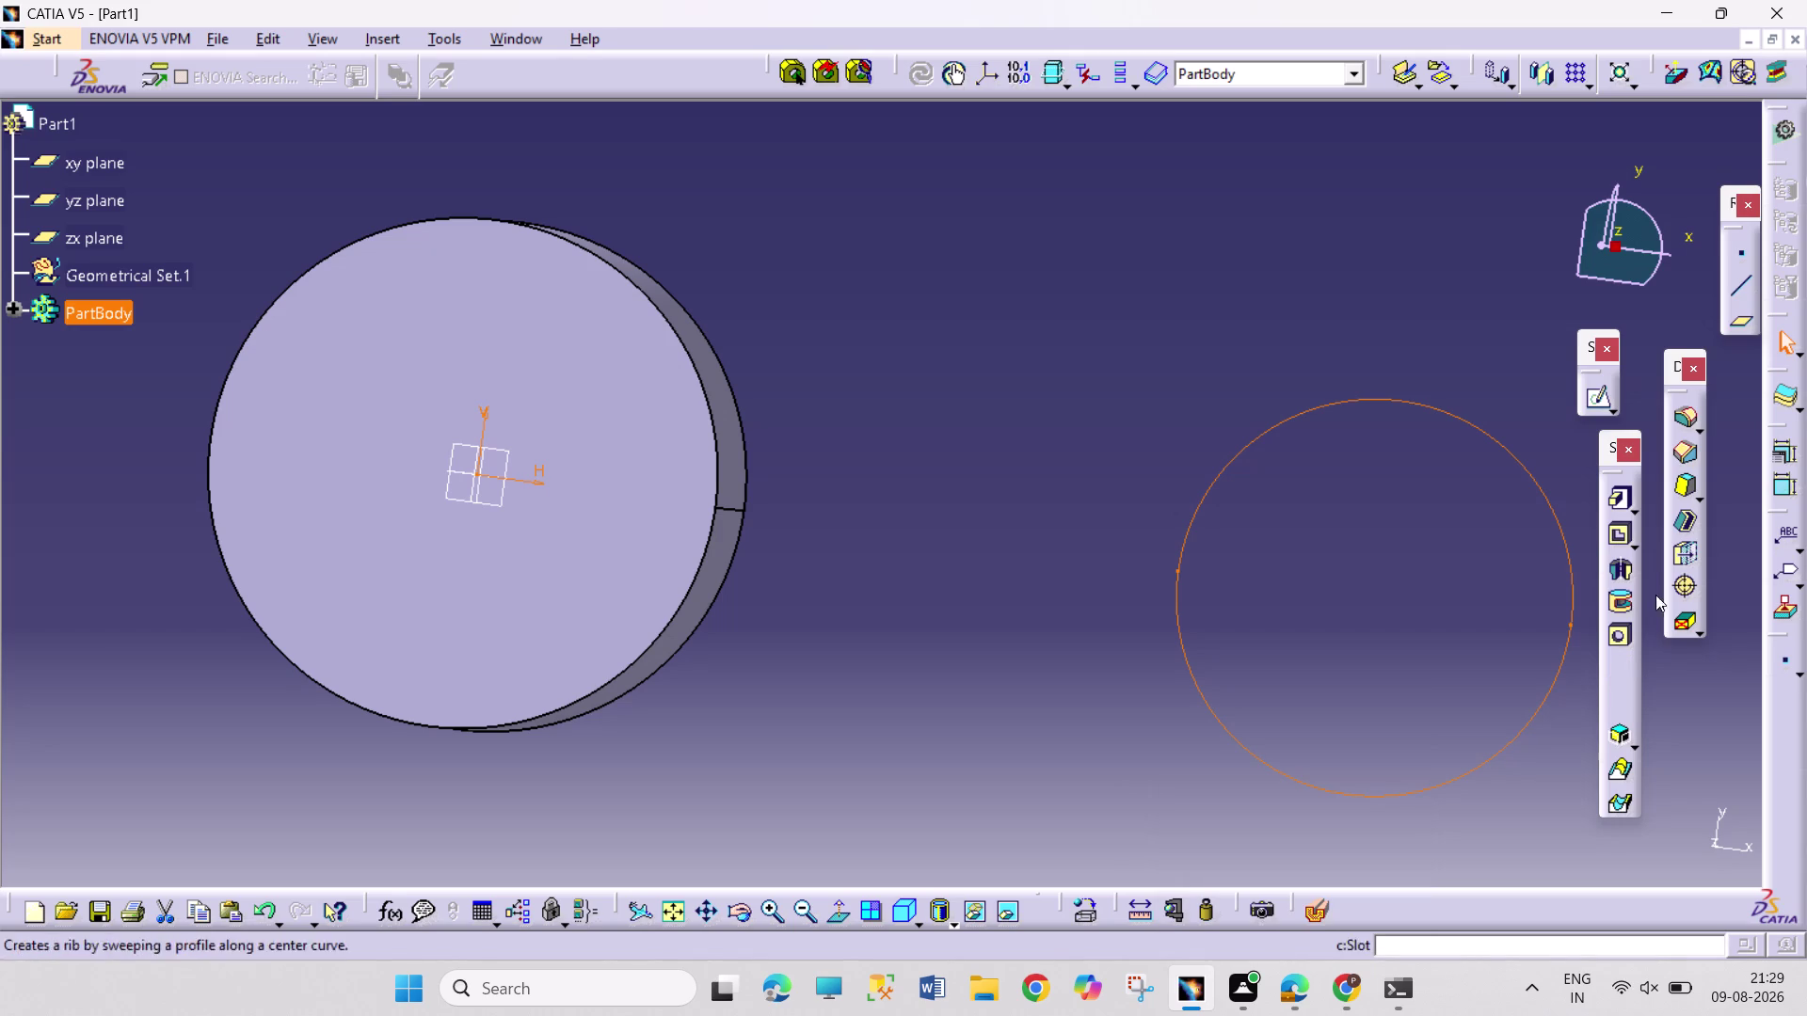
Pad the second circle sketch 31.25 mm with mirrored extent.
click(1621, 494)
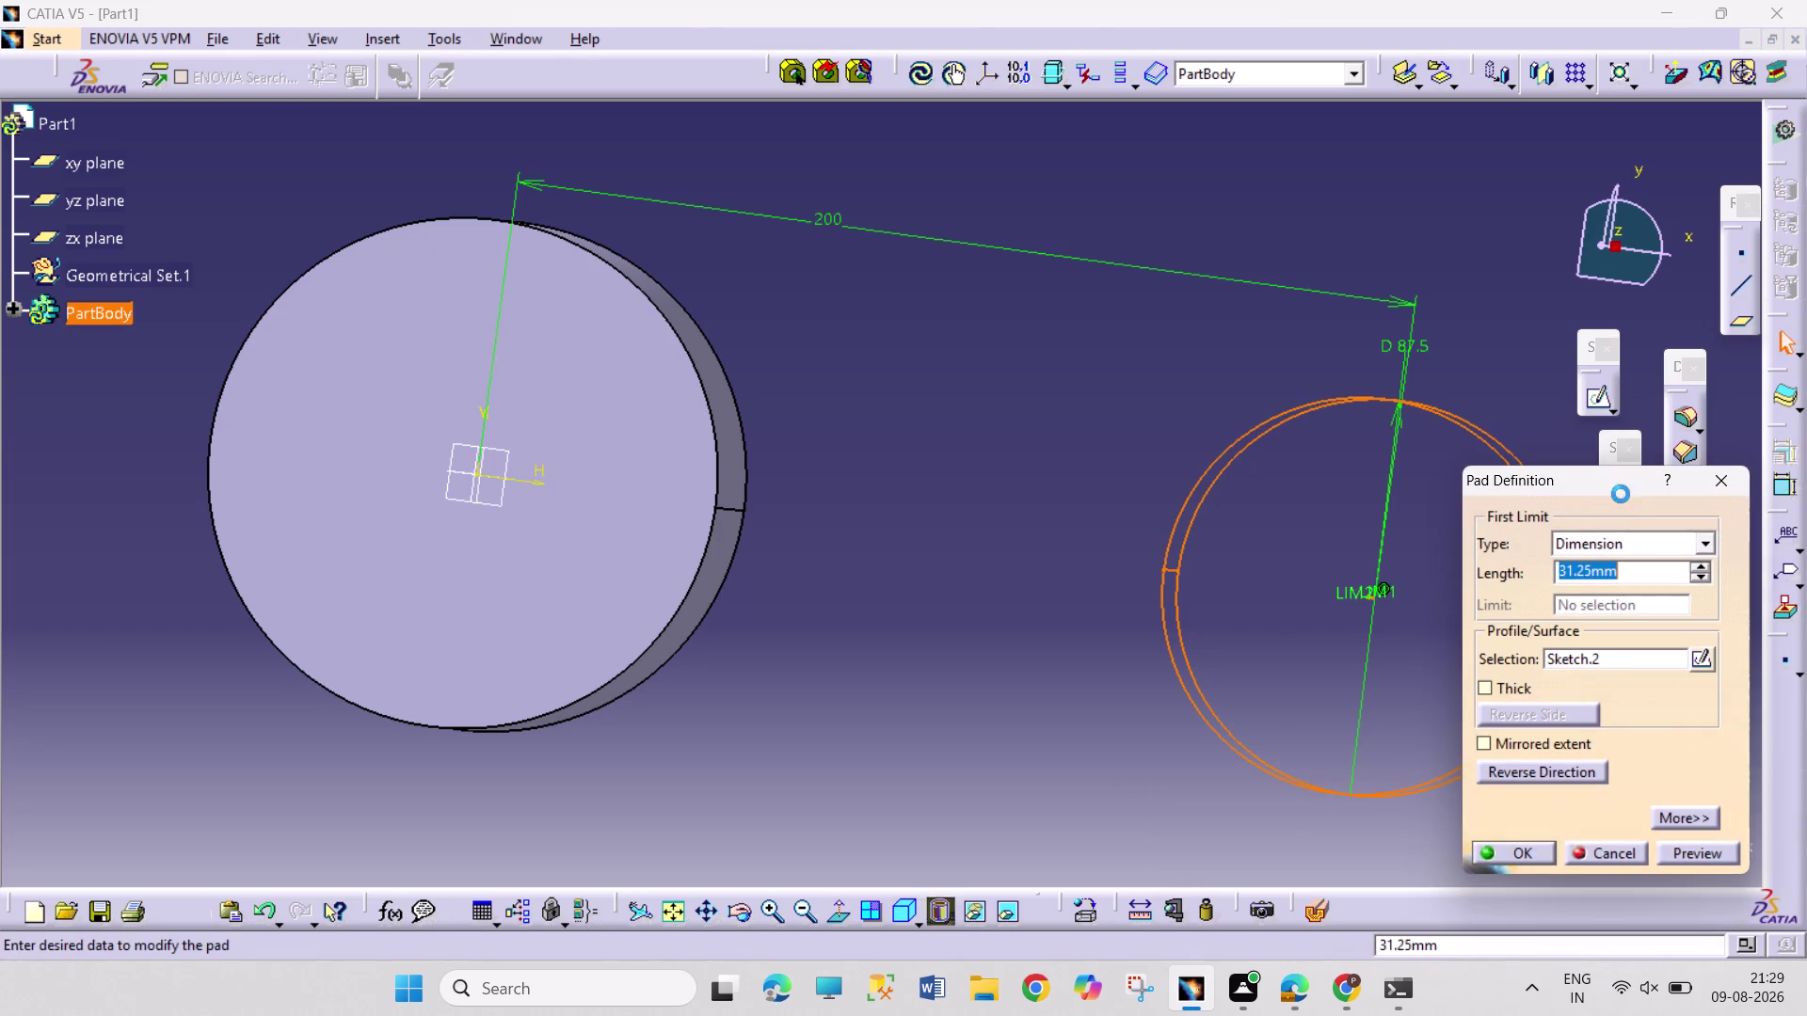
click(1536, 748)
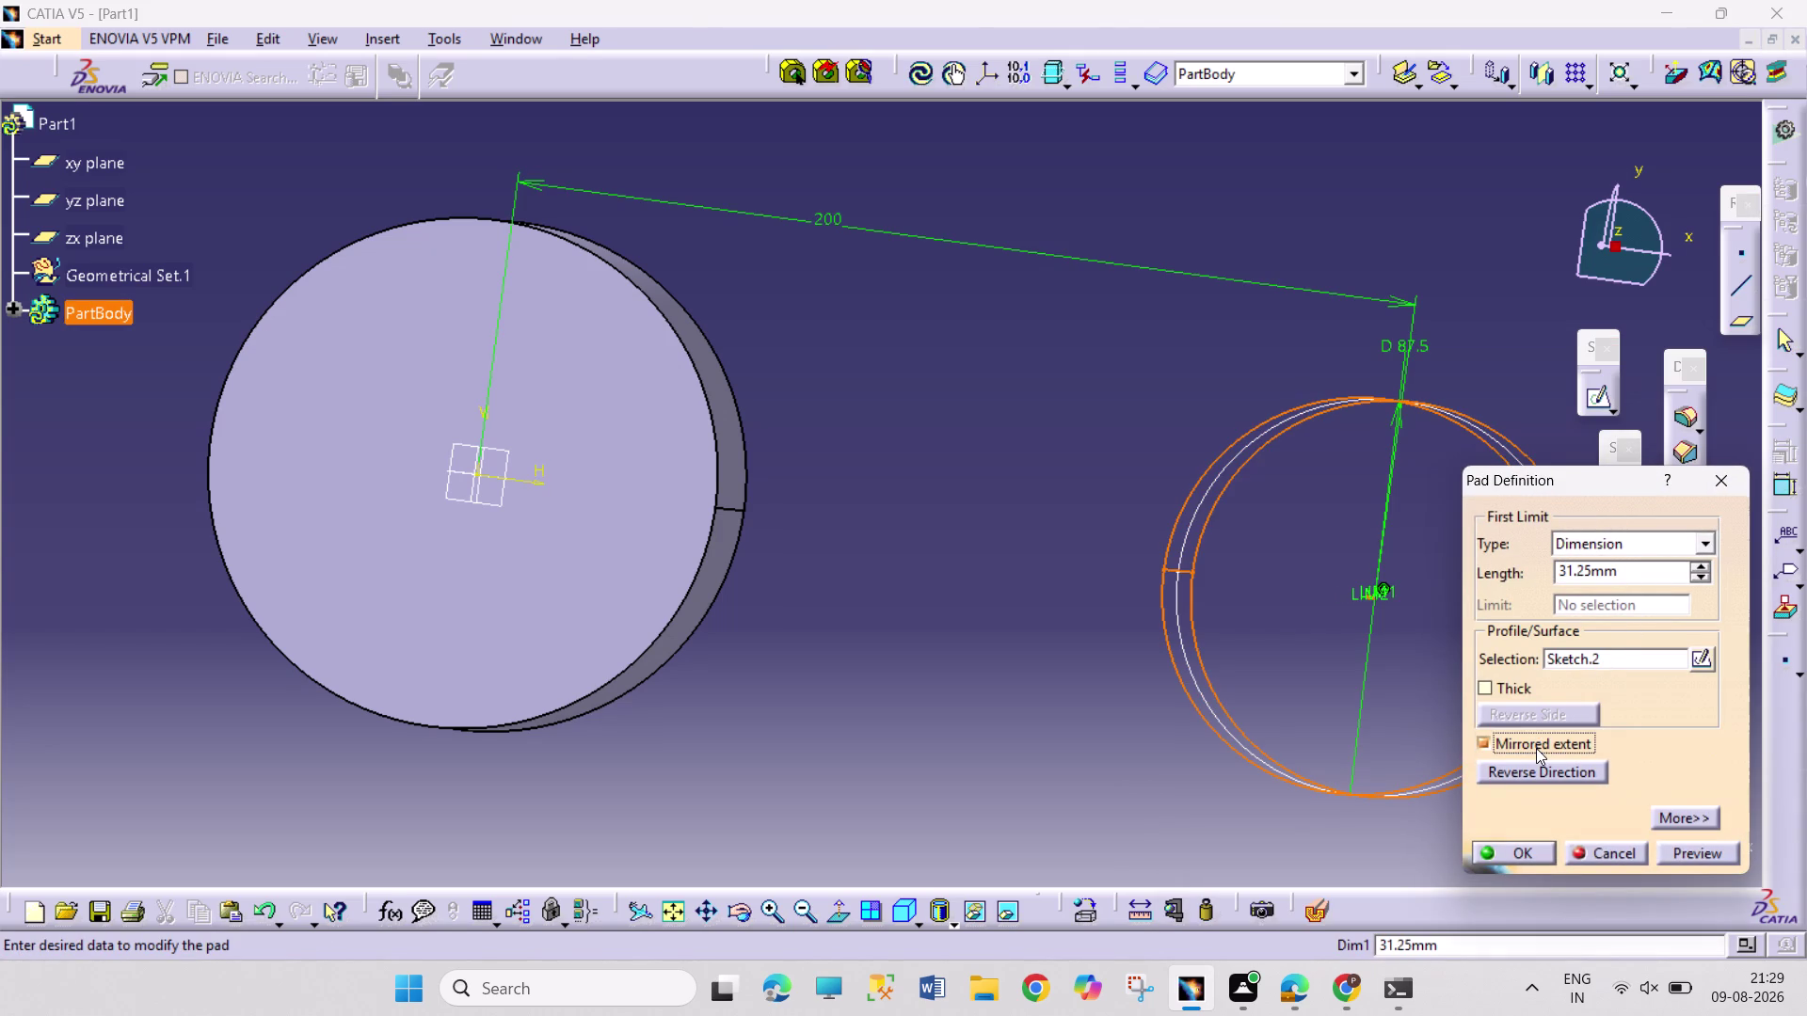
click(1524, 851)
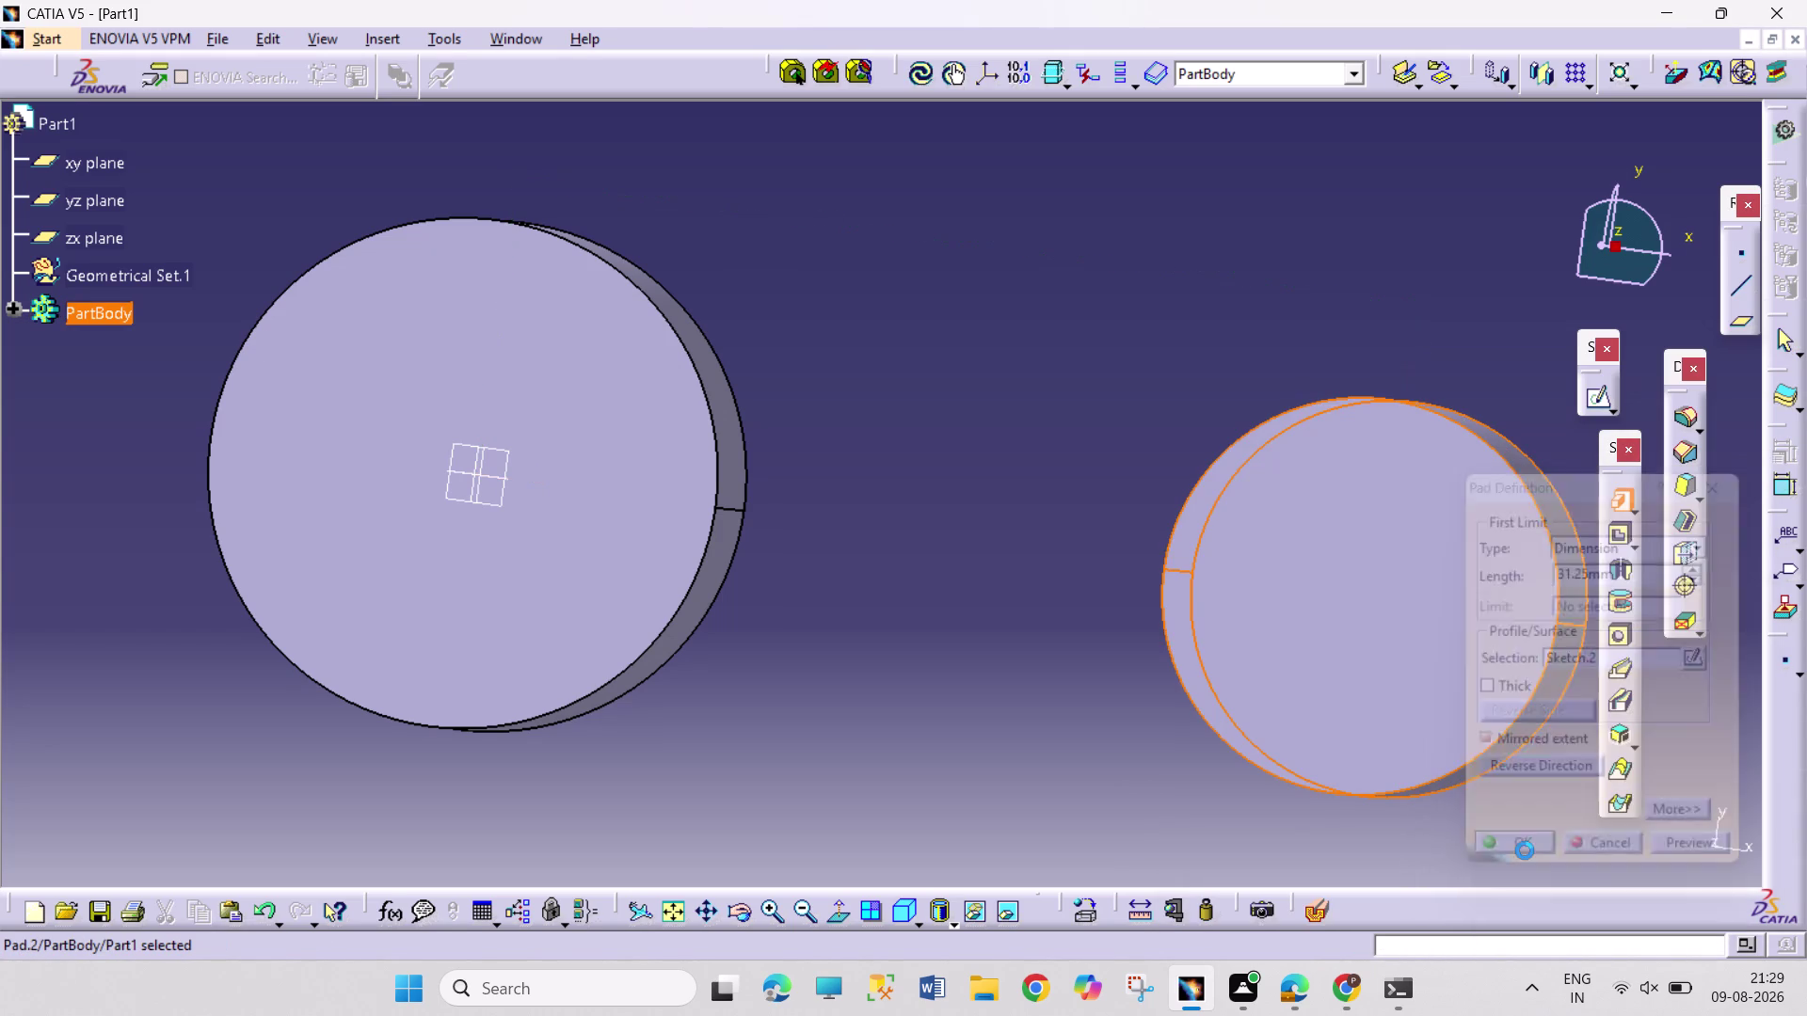
drag(1076, 771, 1046, 772)
Orbit the view and start a new sketch on the xy plane.
click(745, 913)
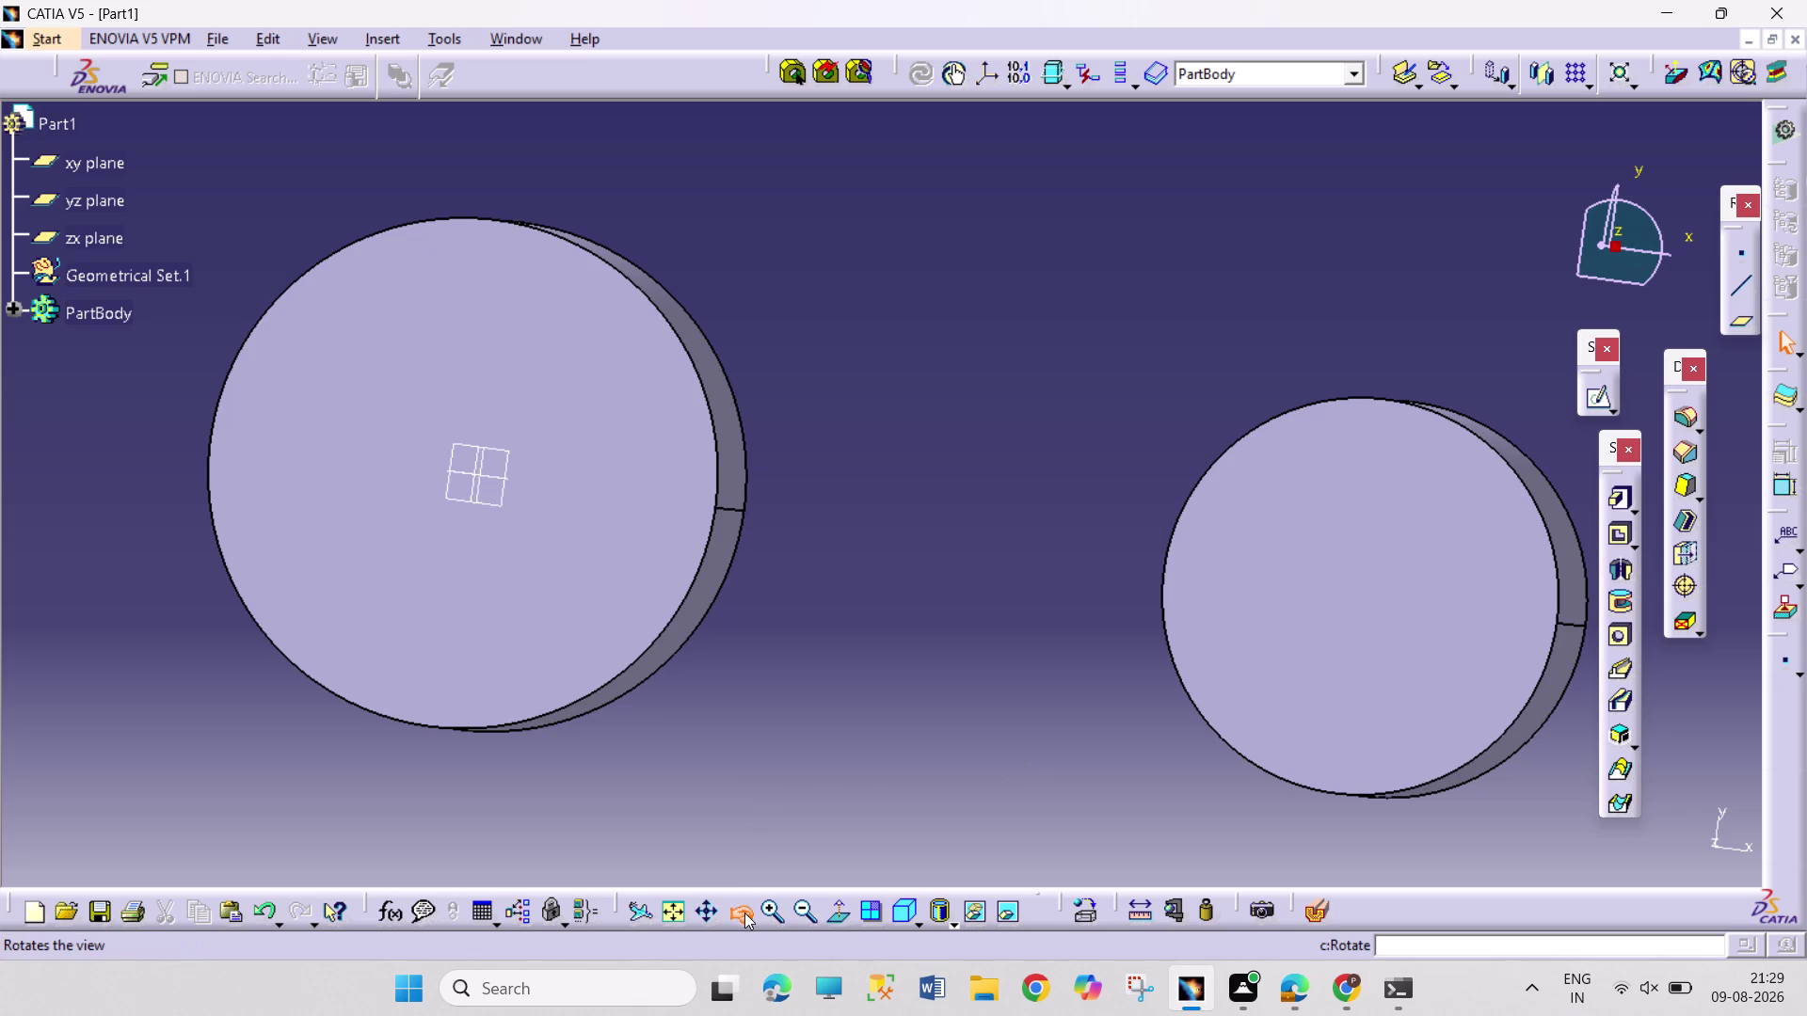
drag(699, 805, 753, 768)
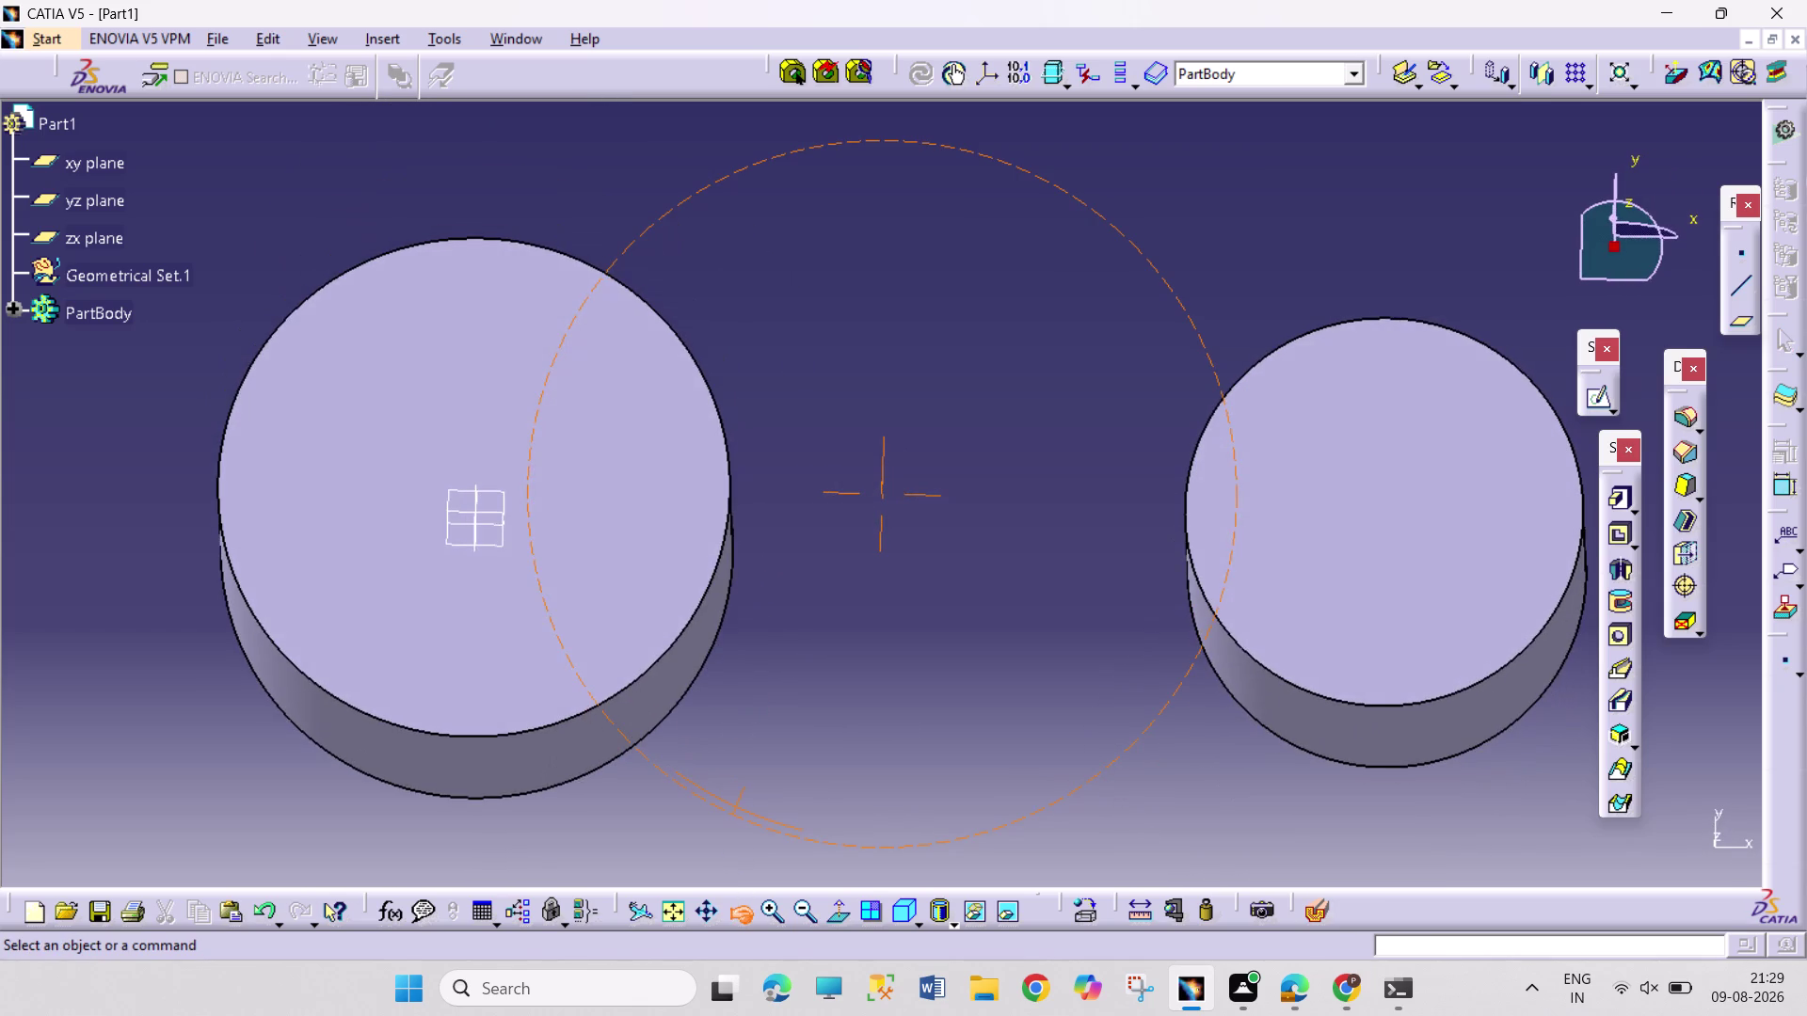
drag(753, 768, 751, 768)
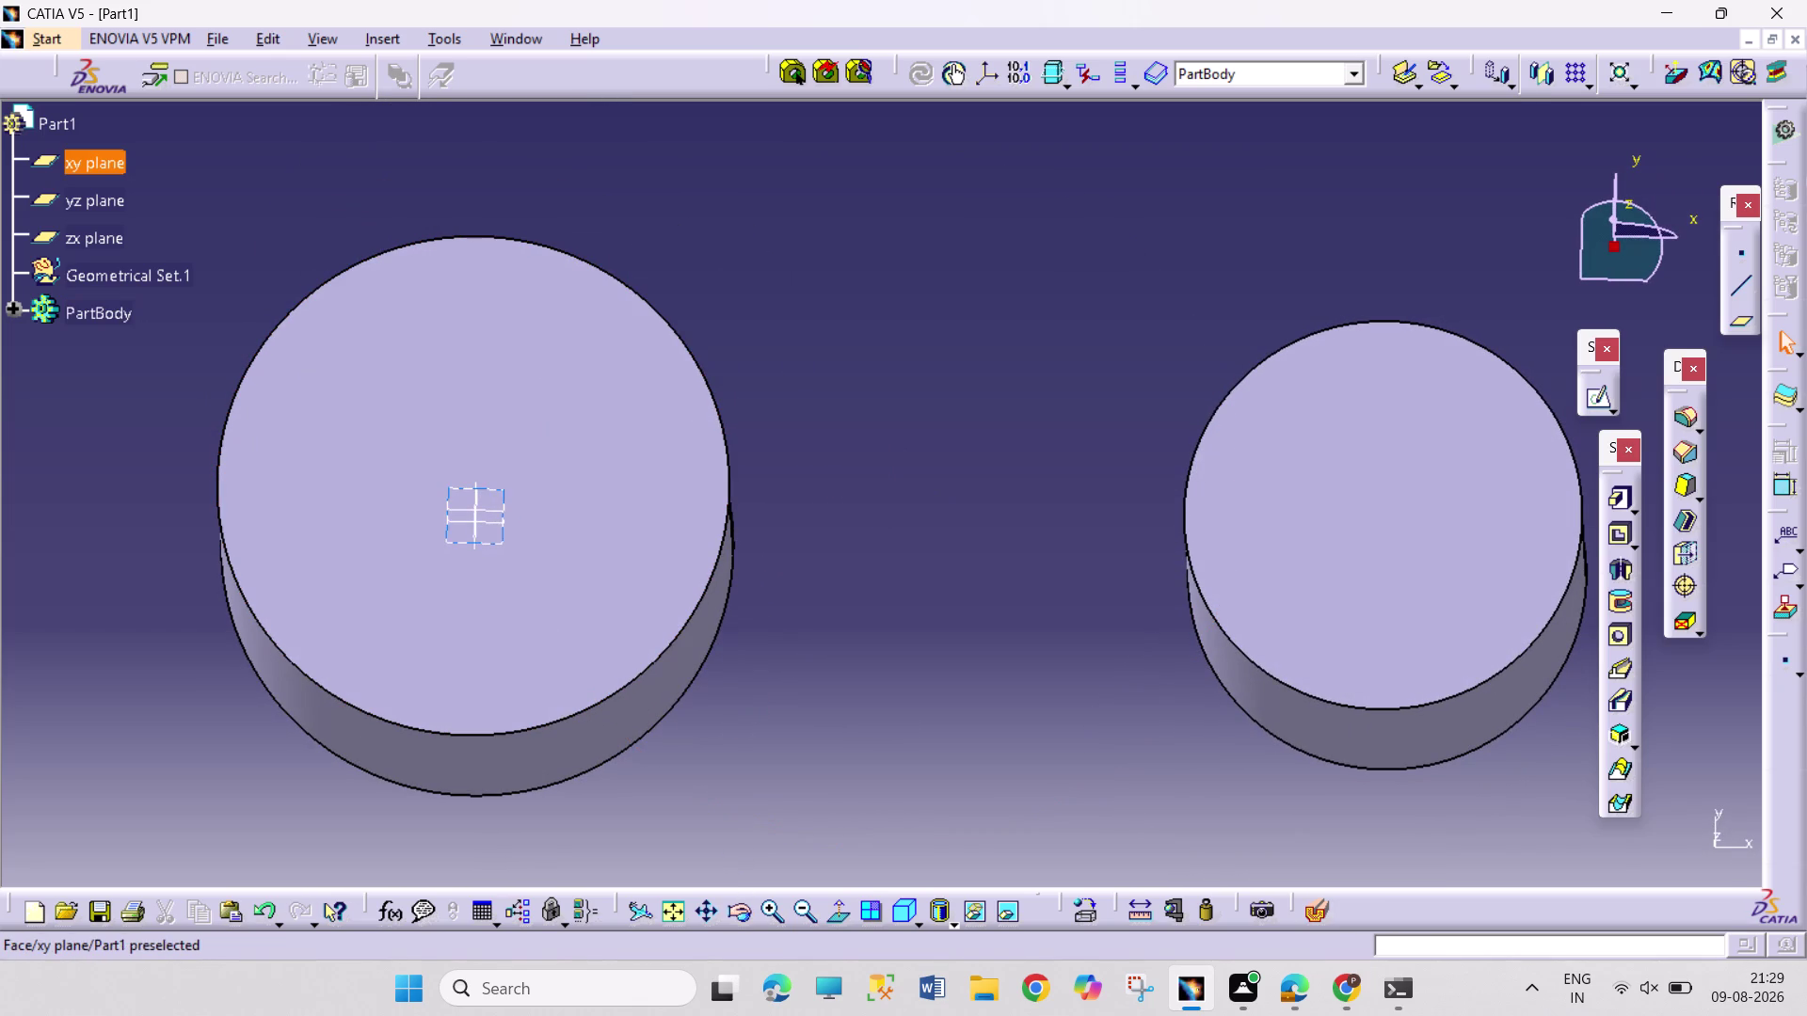
click(499, 538)
click(1597, 403)
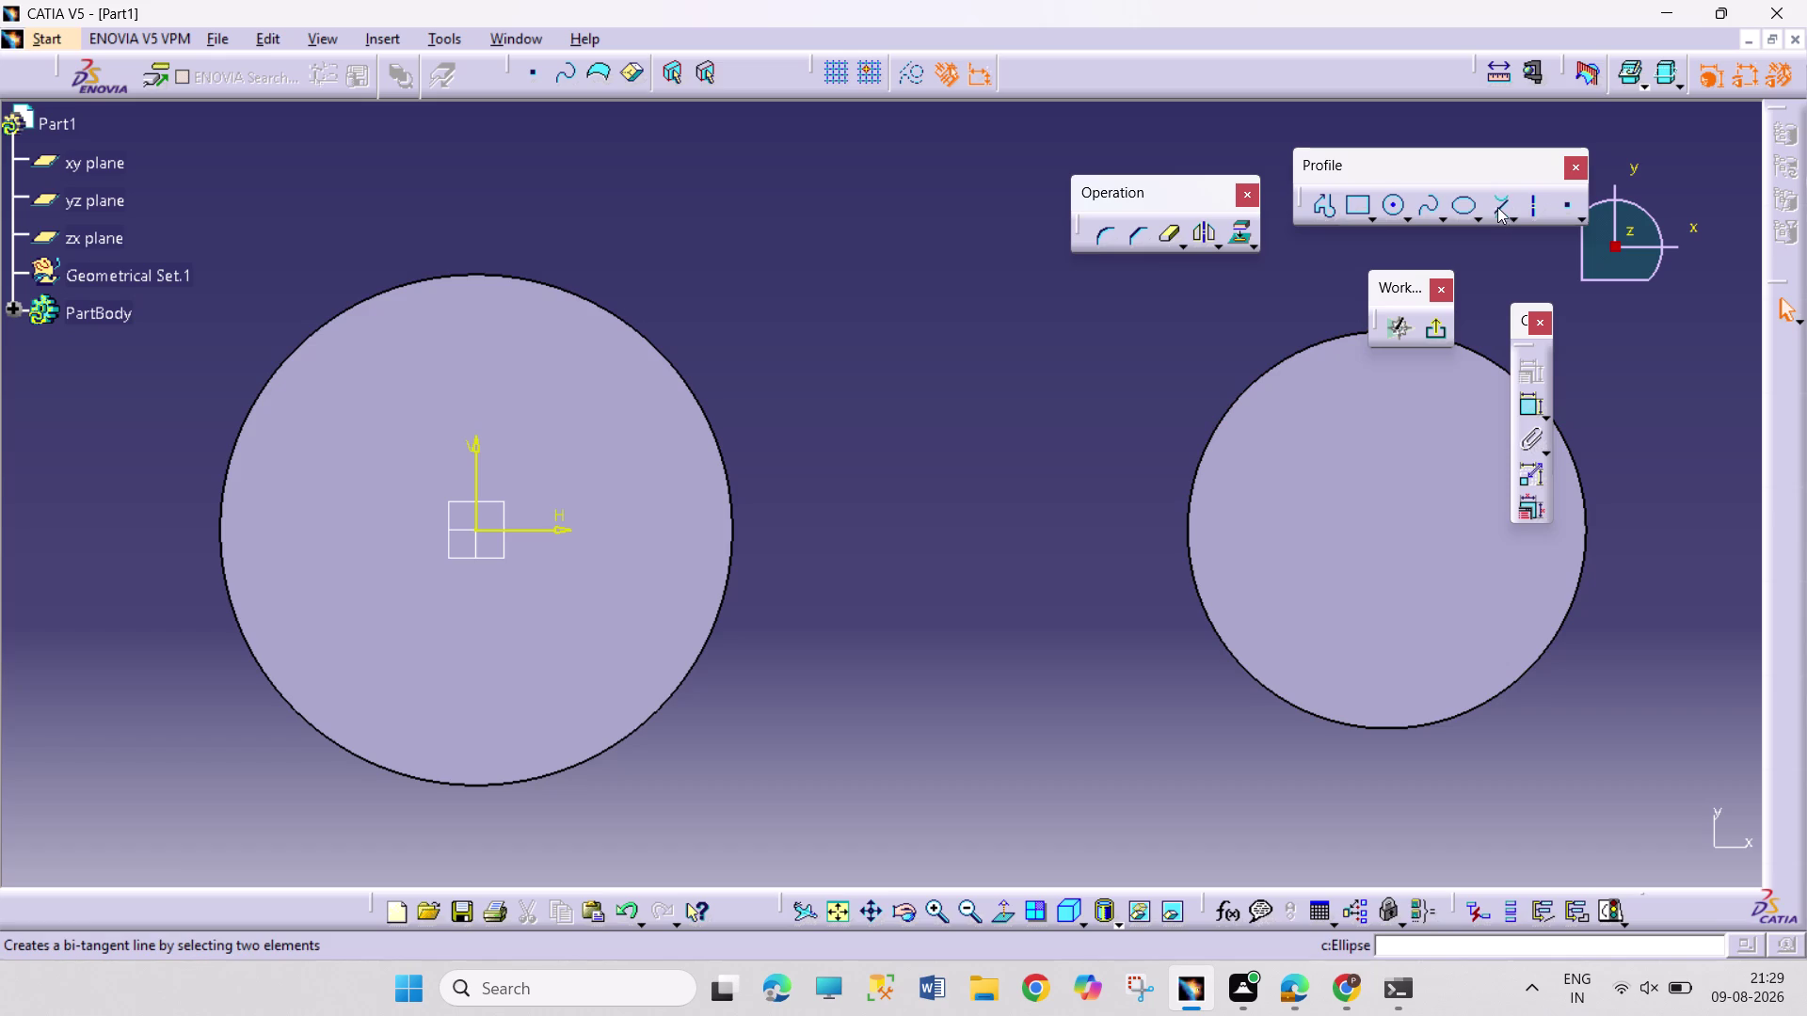
Project both cylinders' edges into the sketch.
click(1499, 207)
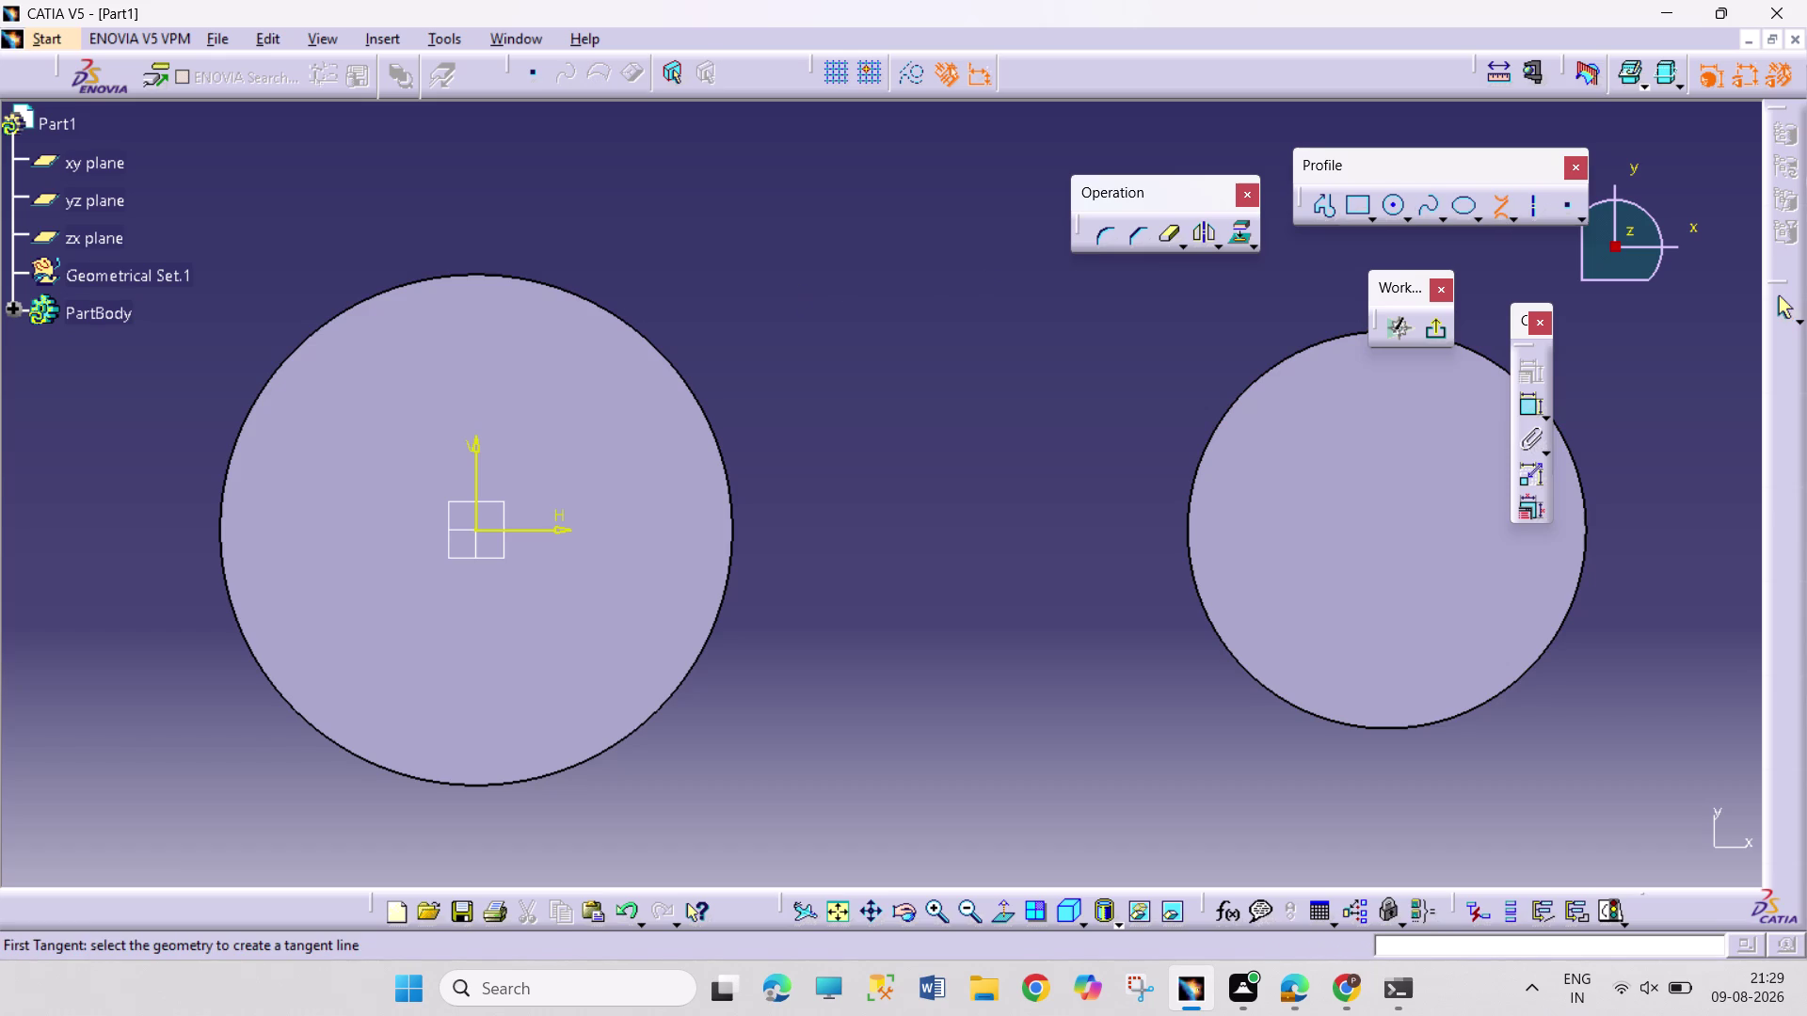
click(1501, 206)
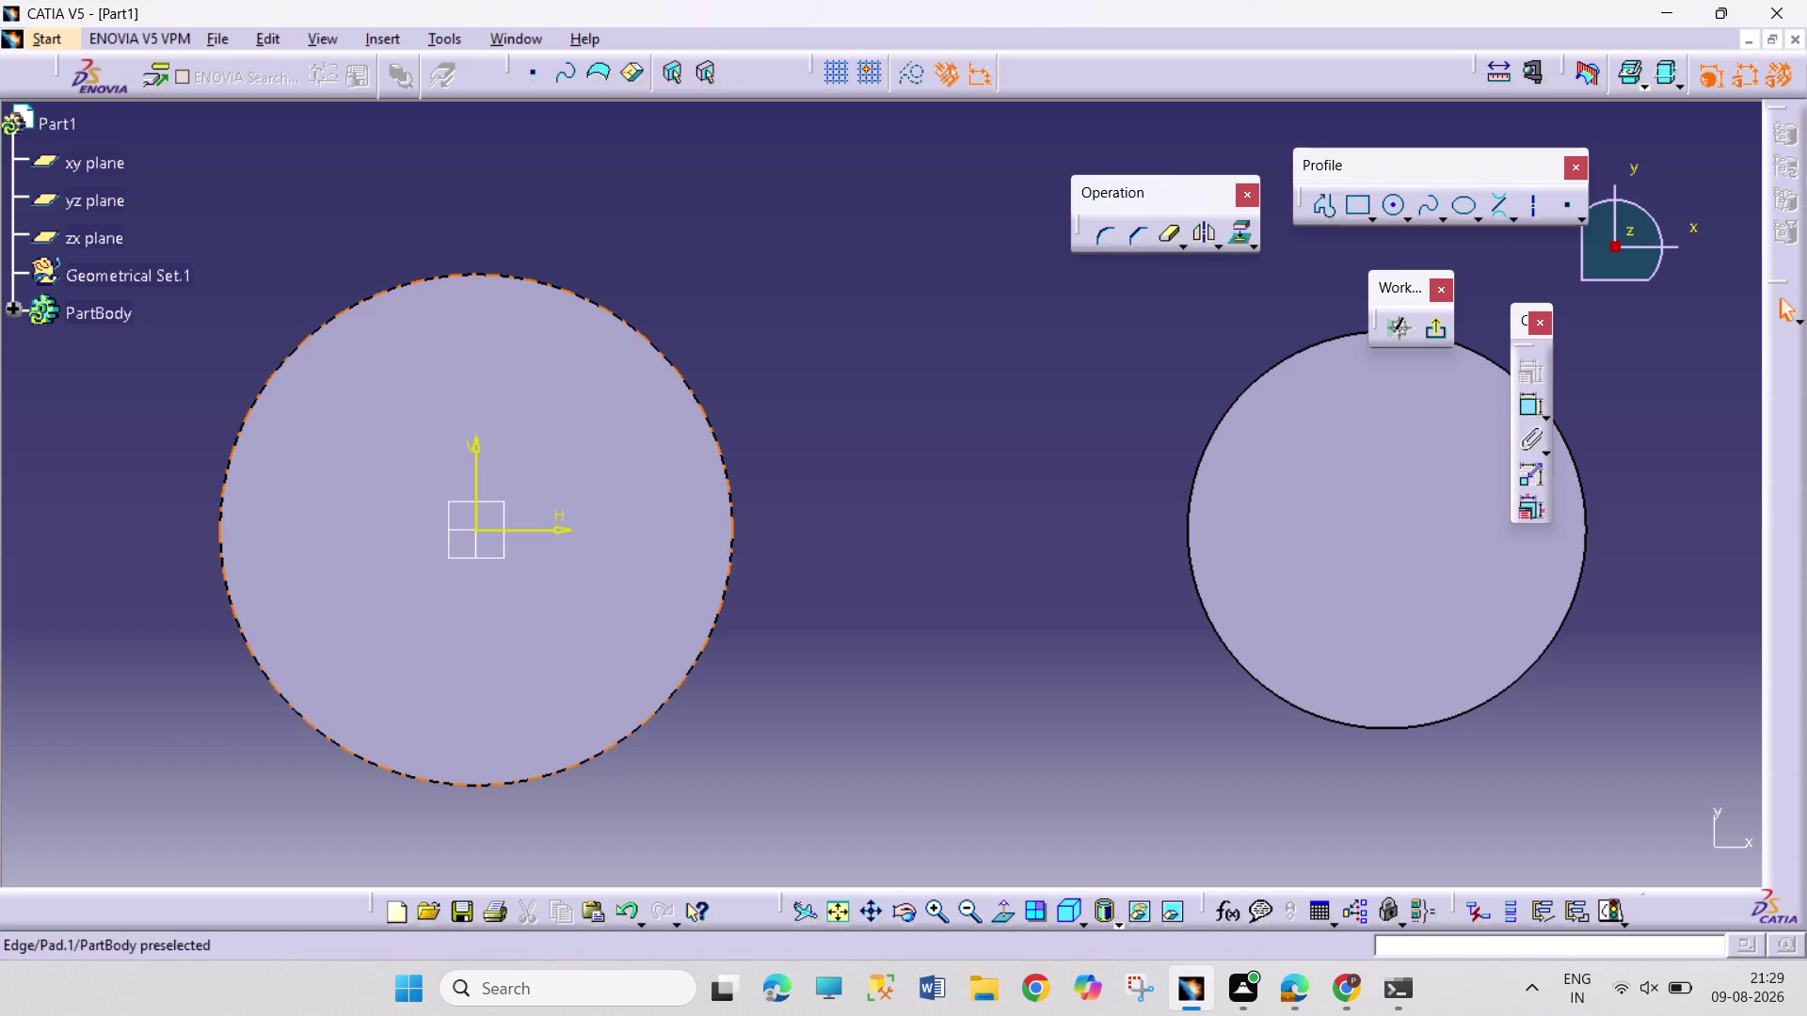
click(728, 514)
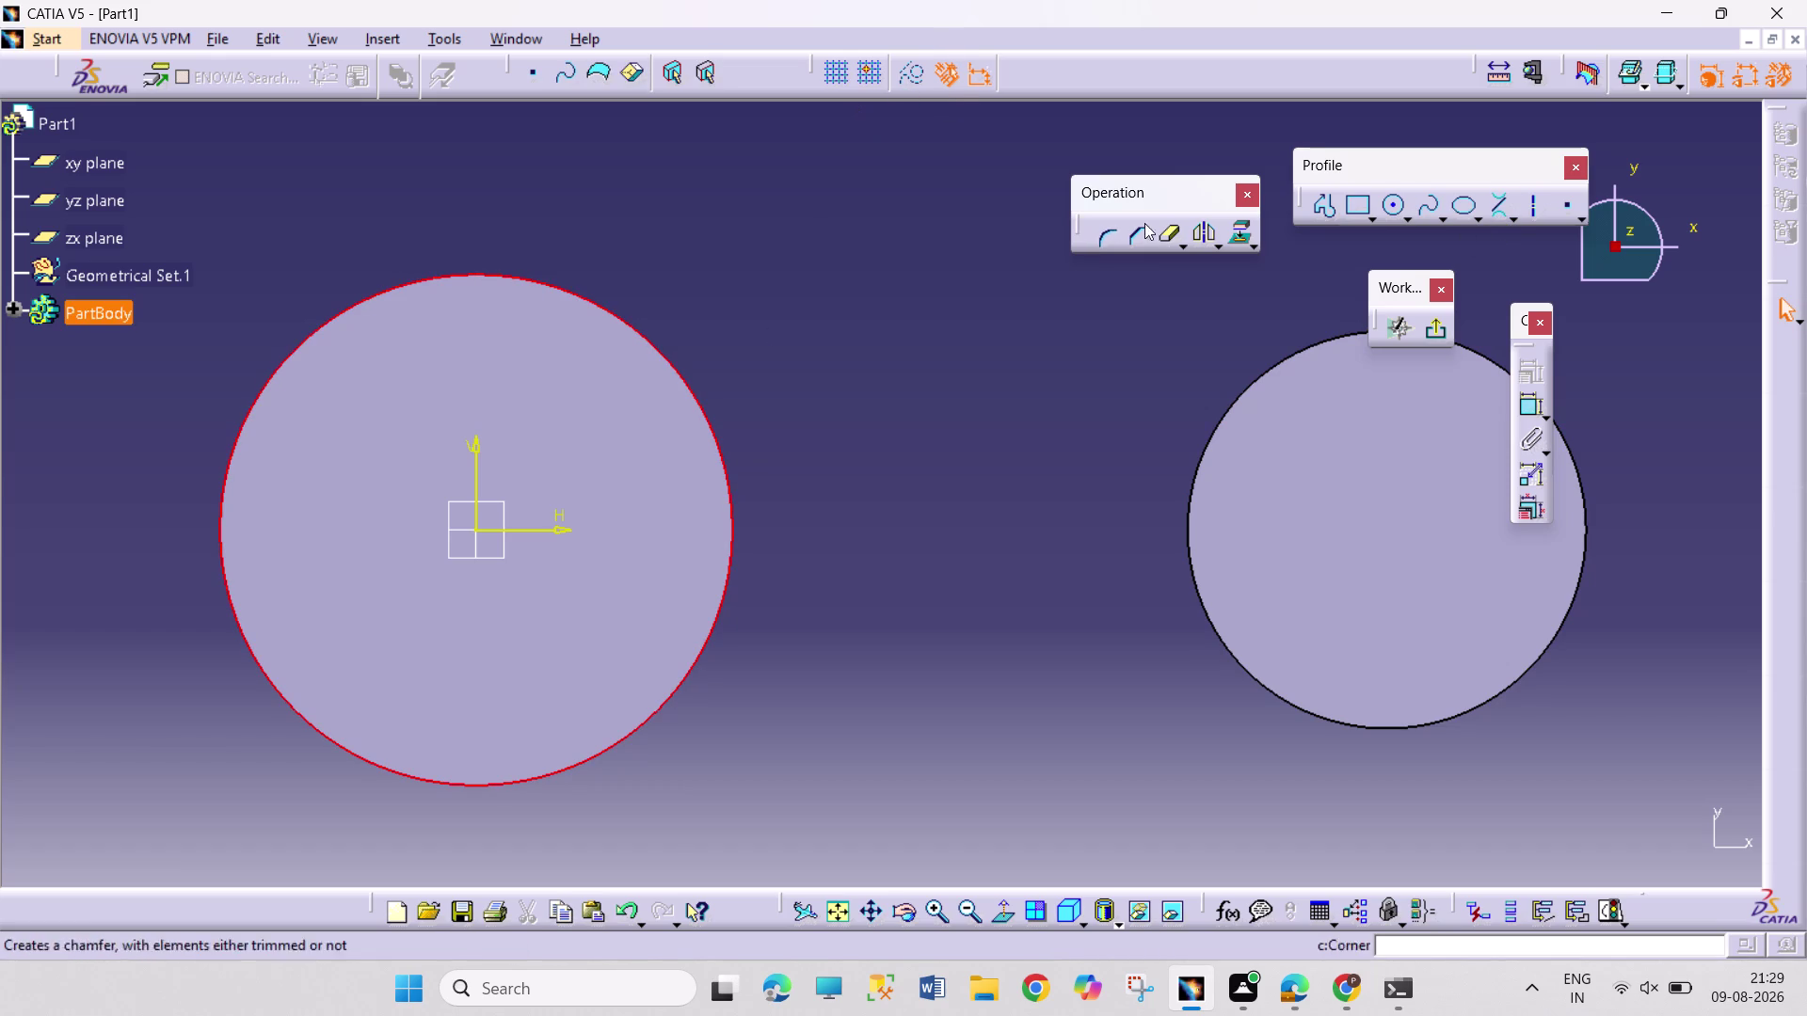
click(1241, 234)
click(1078, 354)
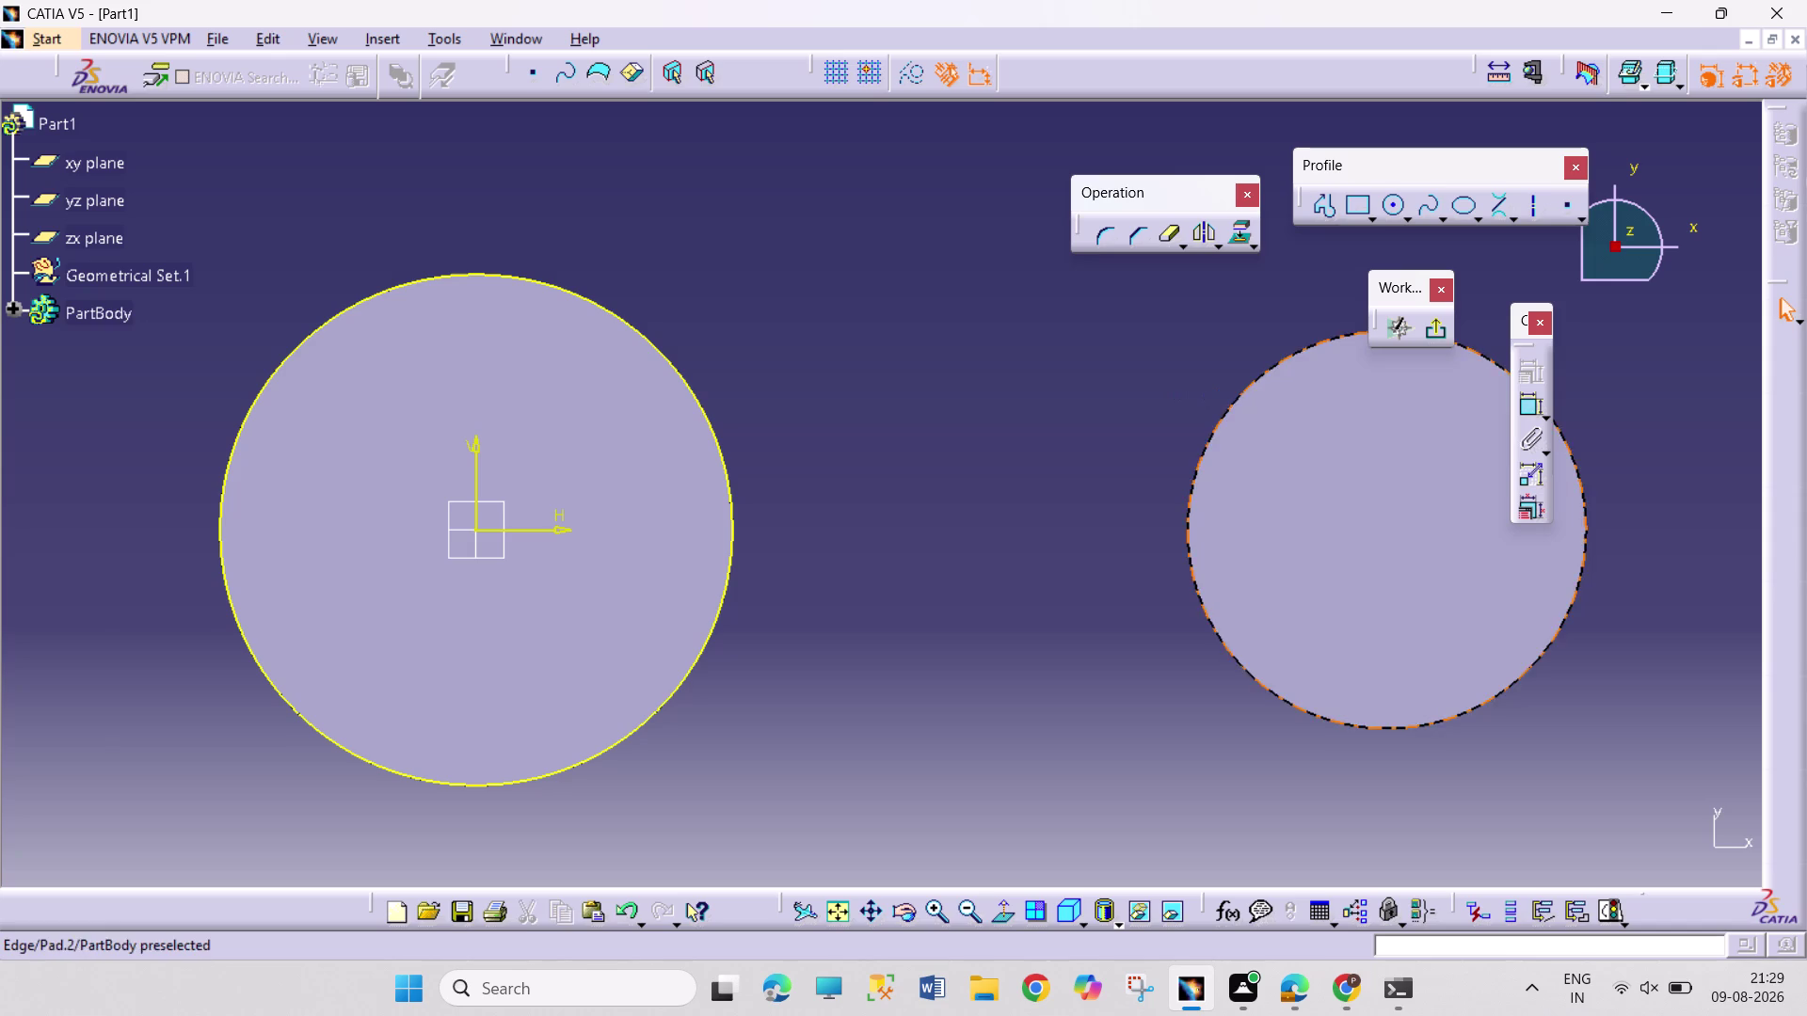
click(1240, 396)
click(1237, 233)
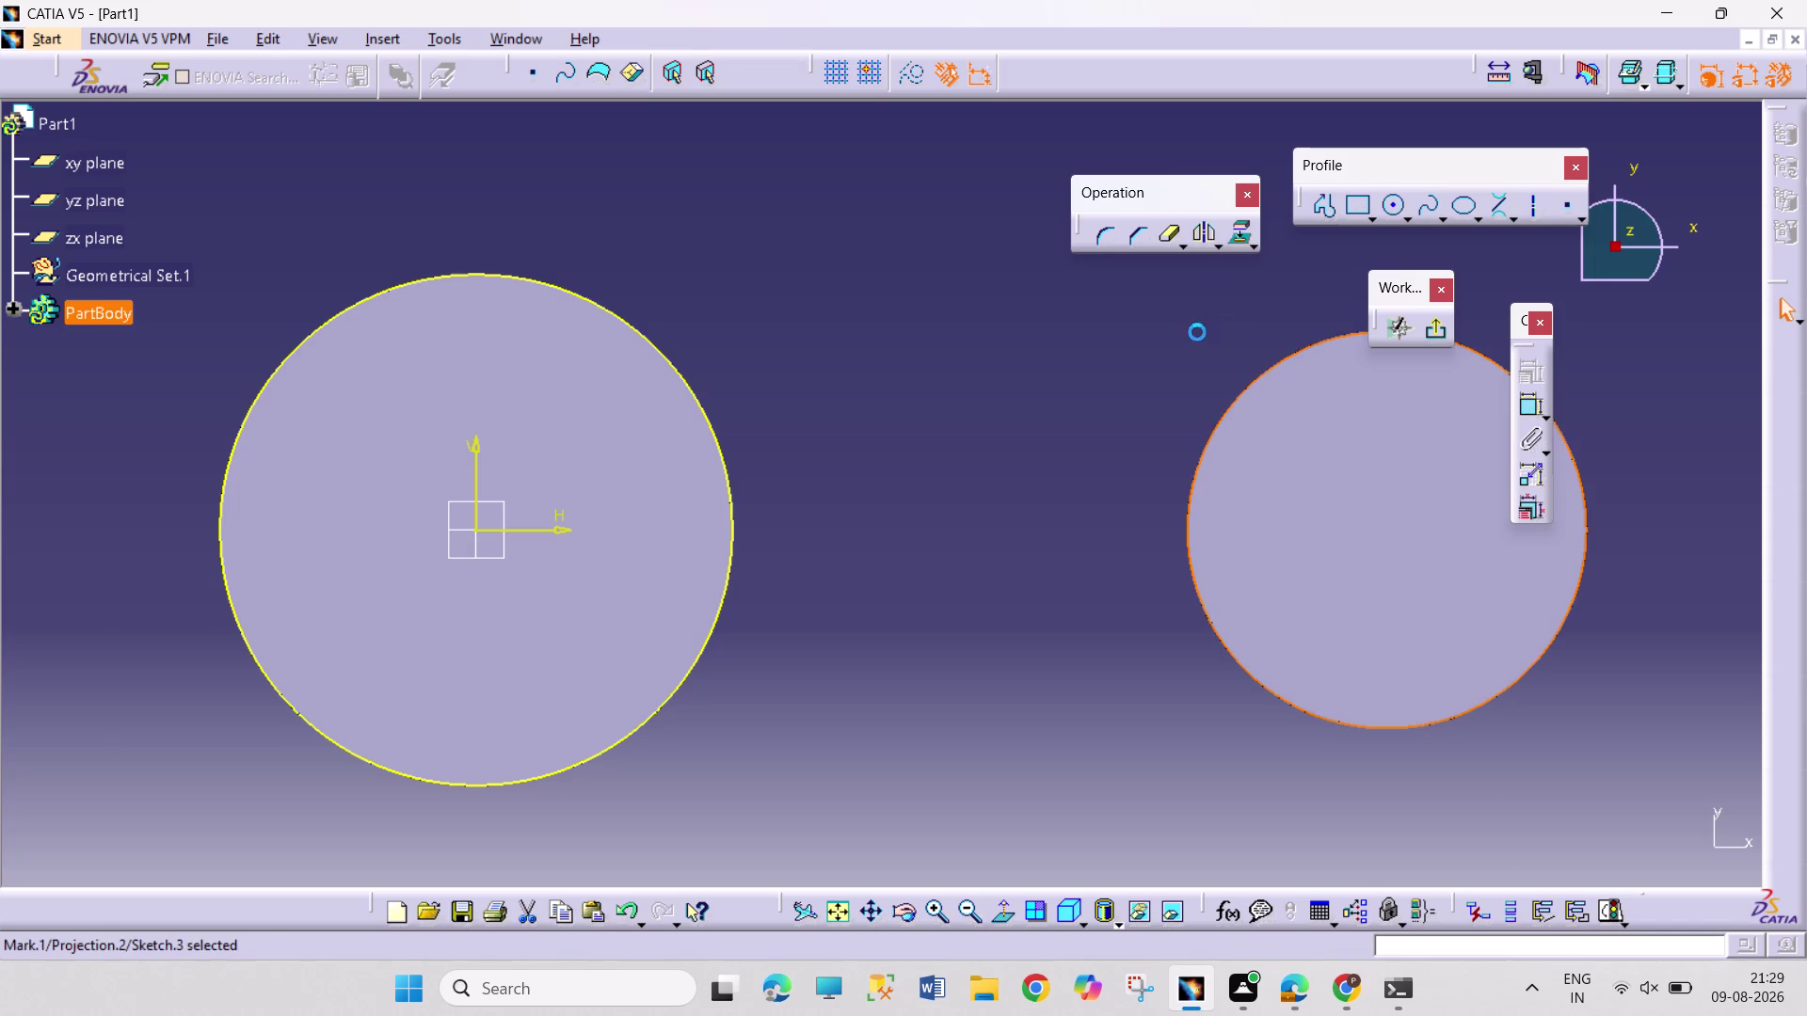
Draw top and bottom bi-tangent lines joining the two projected circles.
click(1197, 334)
click(1493, 202)
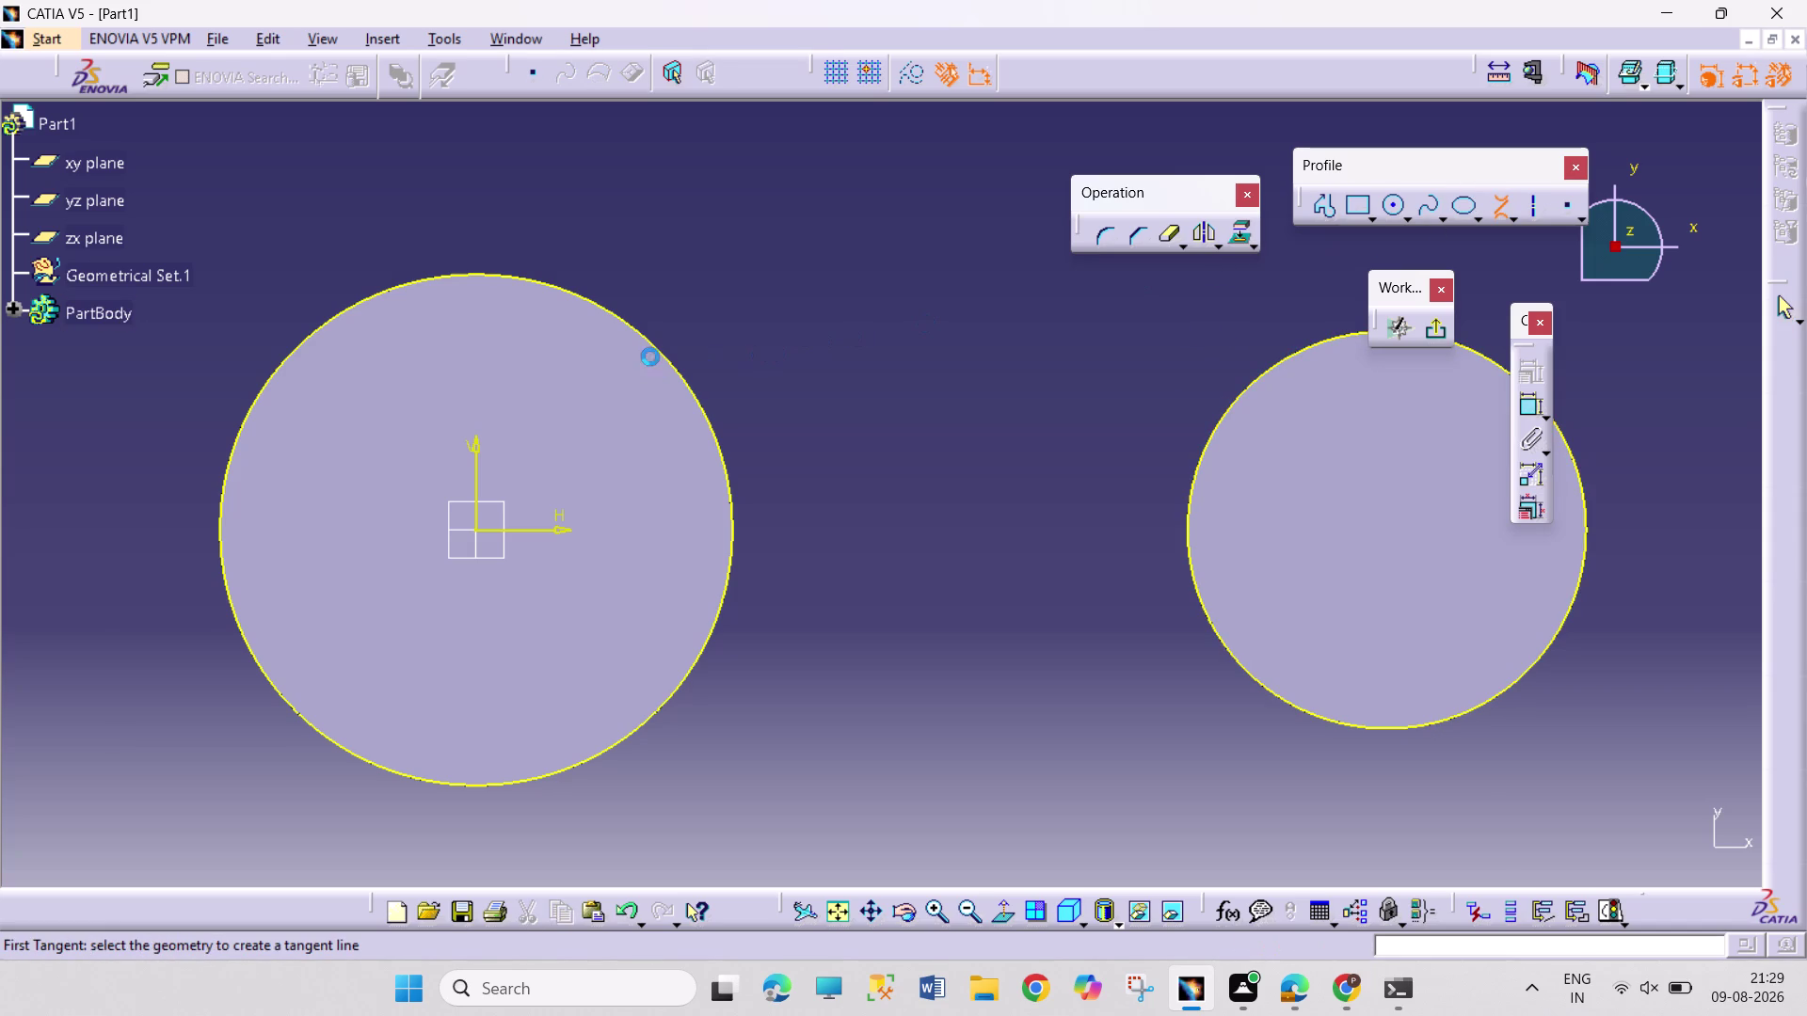
click(657, 349)
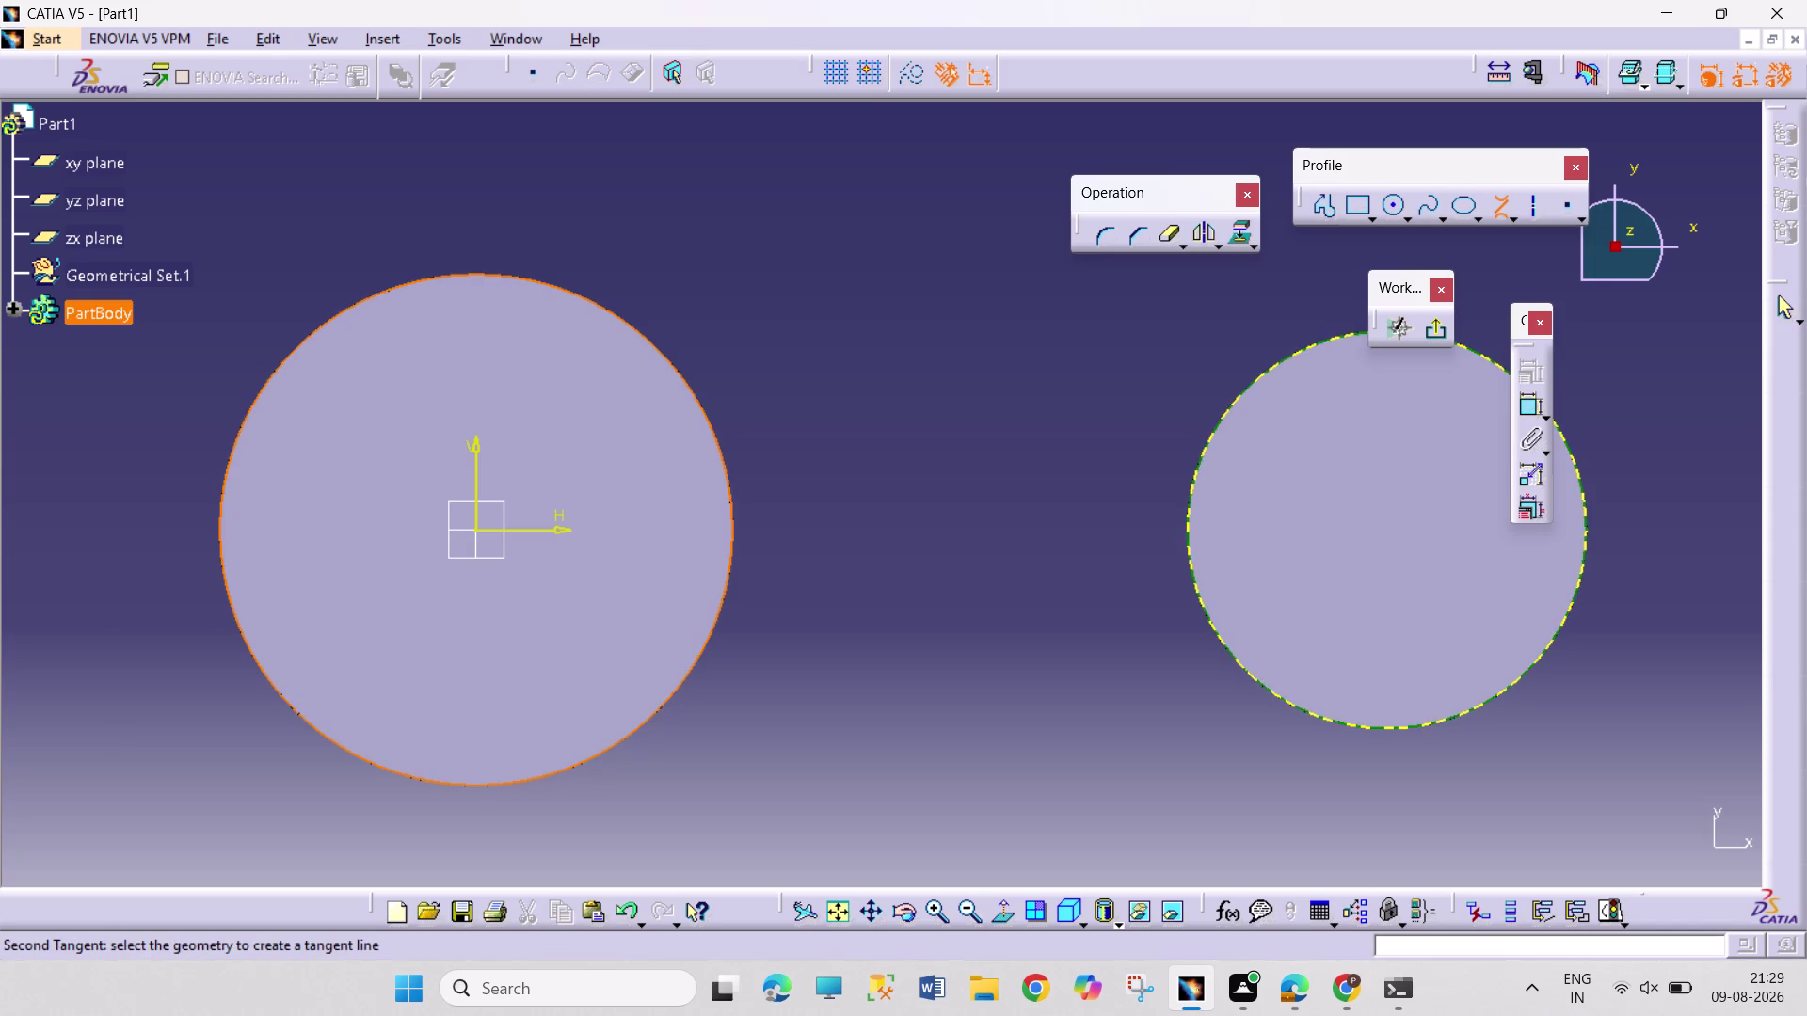
click(1305, 351)
click(1504, 212)
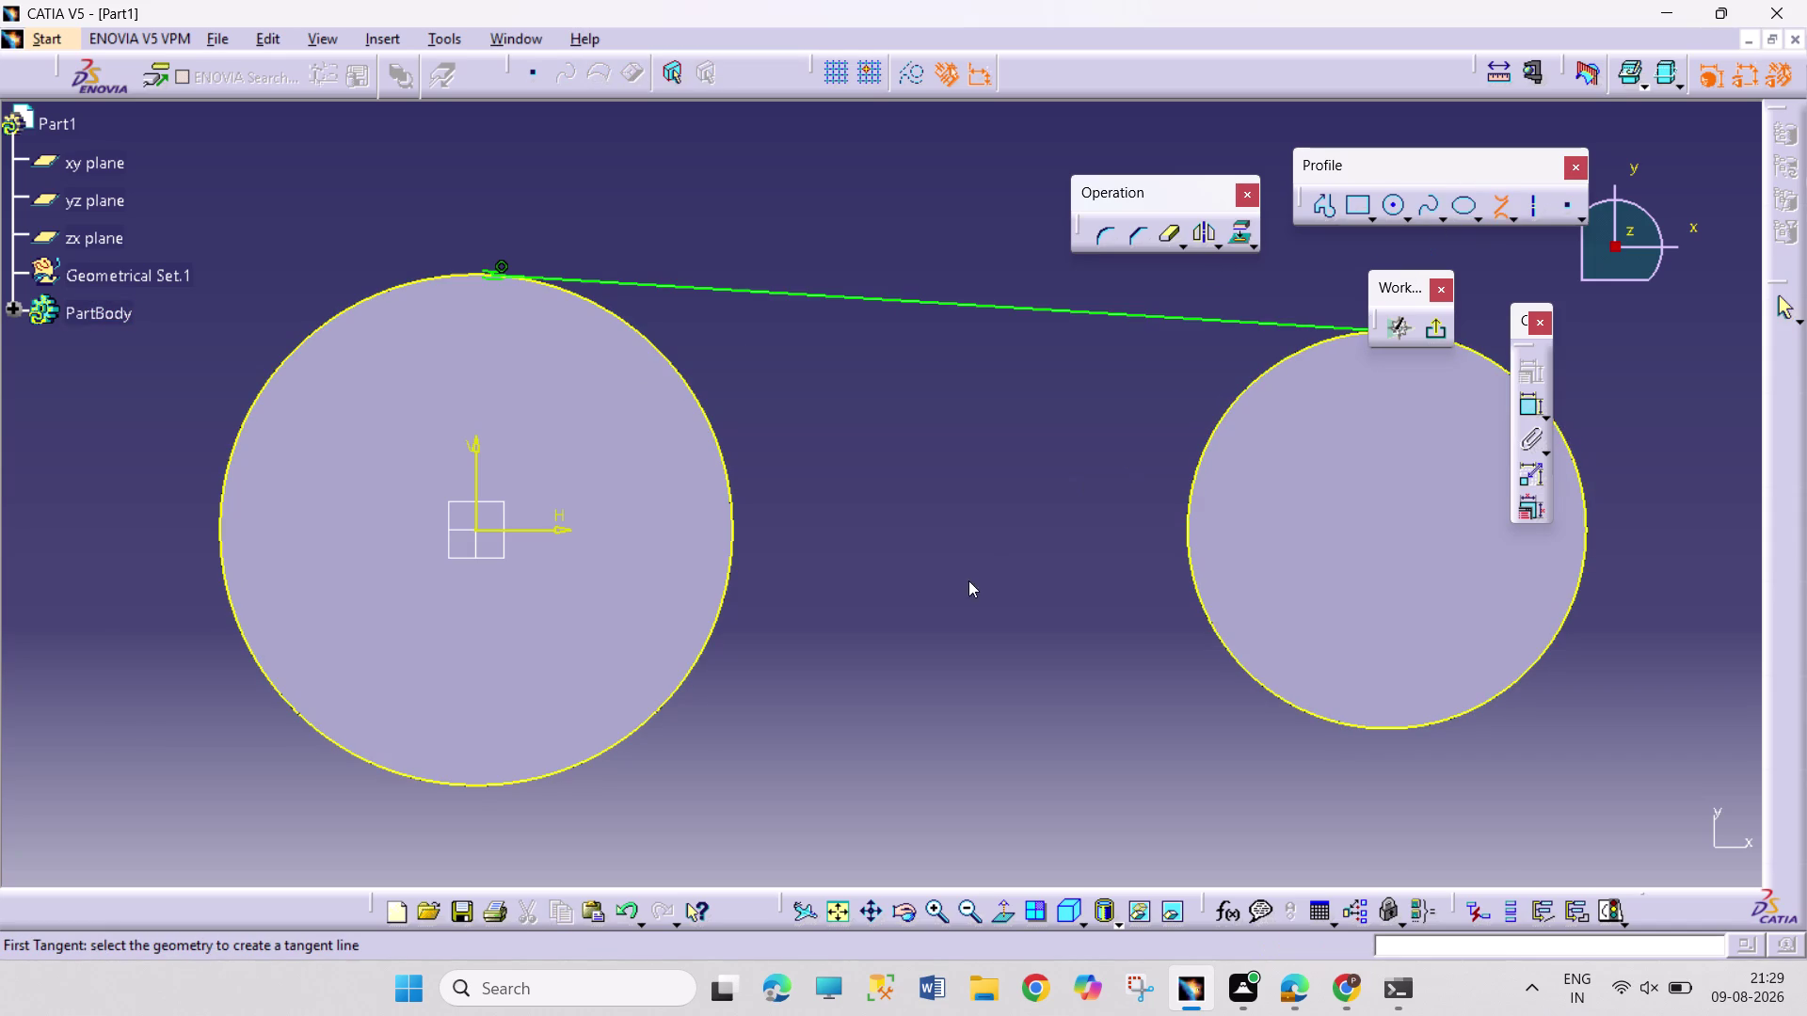
click(666, 704)
click(1389, 727)
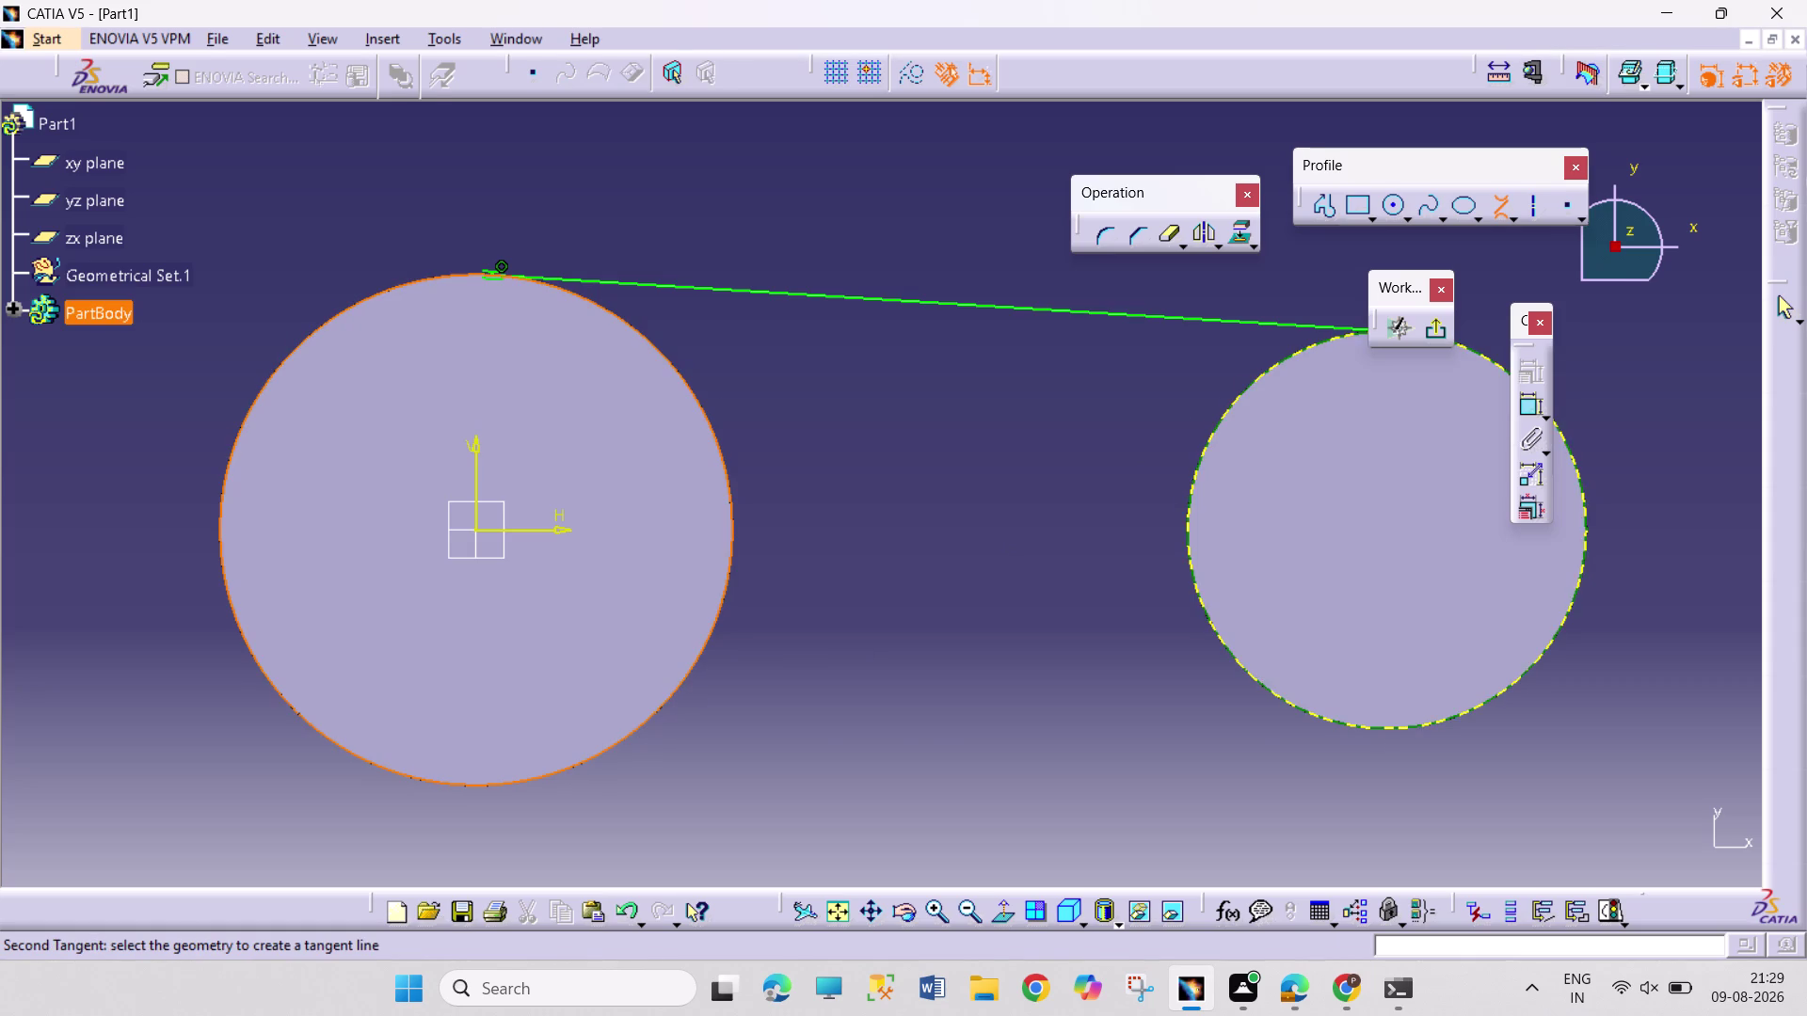
double_click(1166, 236)
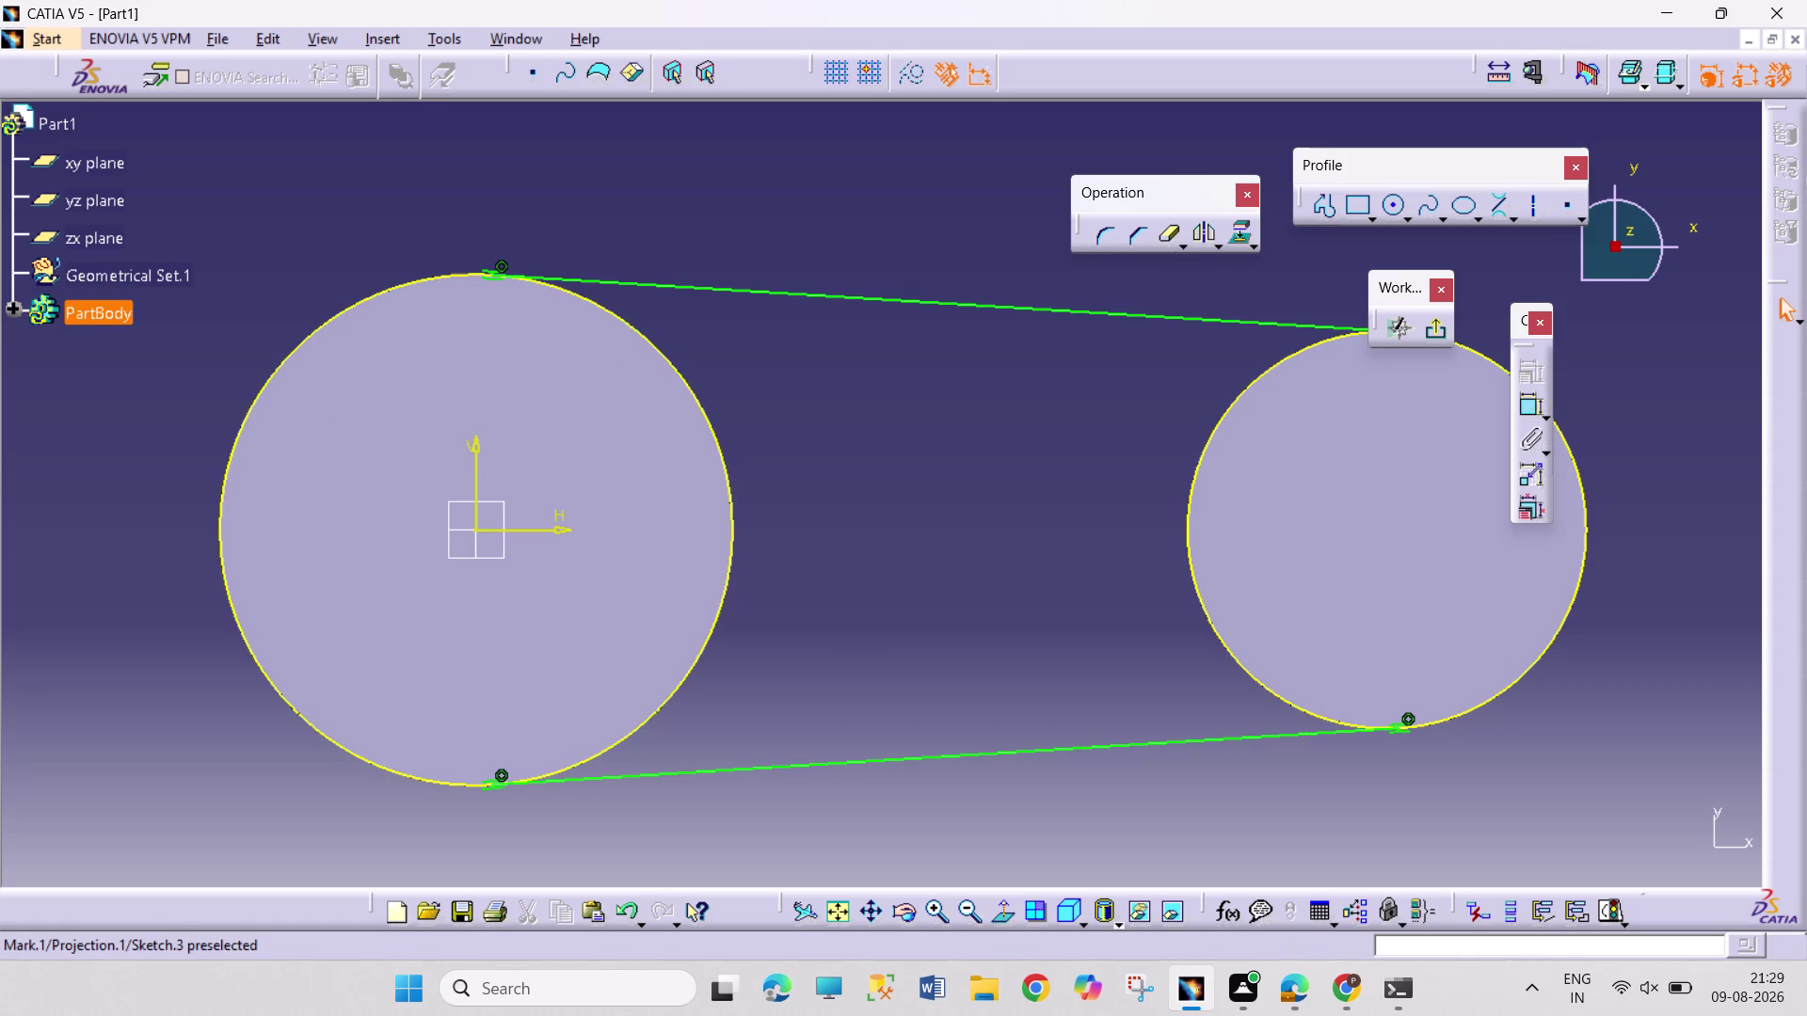
click(245, 420)
click(1573, 610)
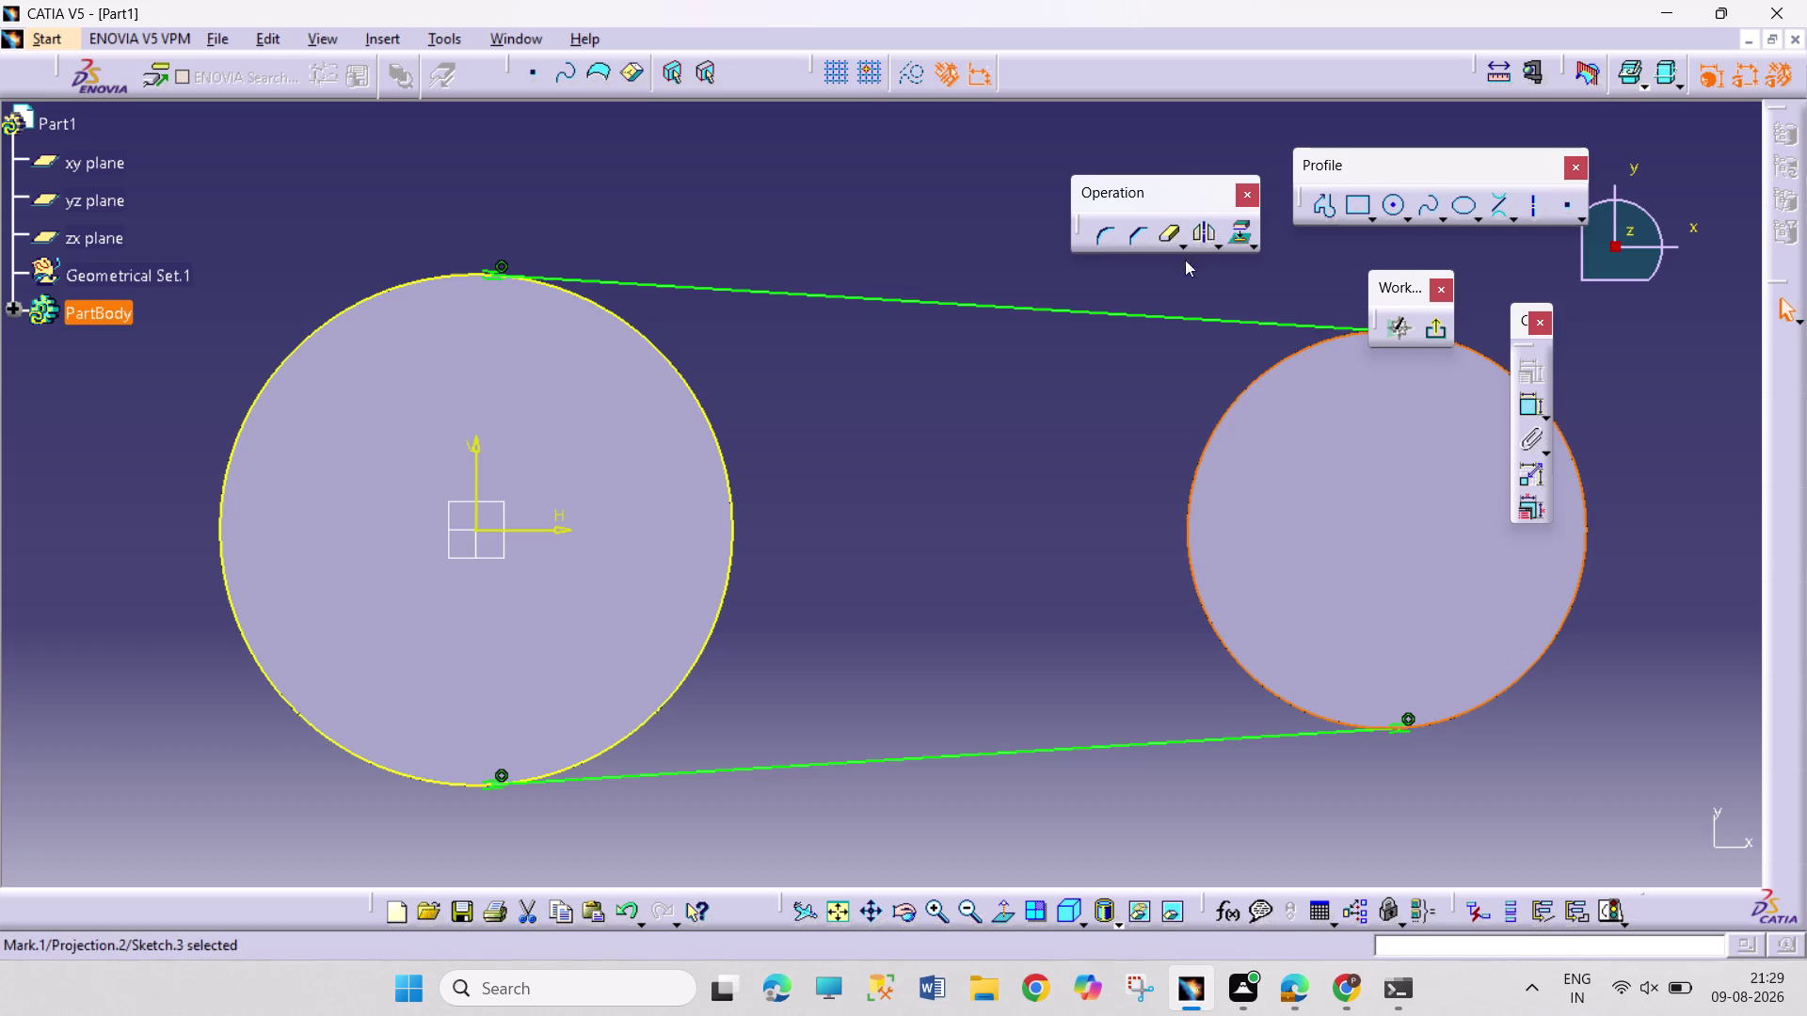
Trim away the circles' outer arcs and exit the sketch.
click(1167, 244)
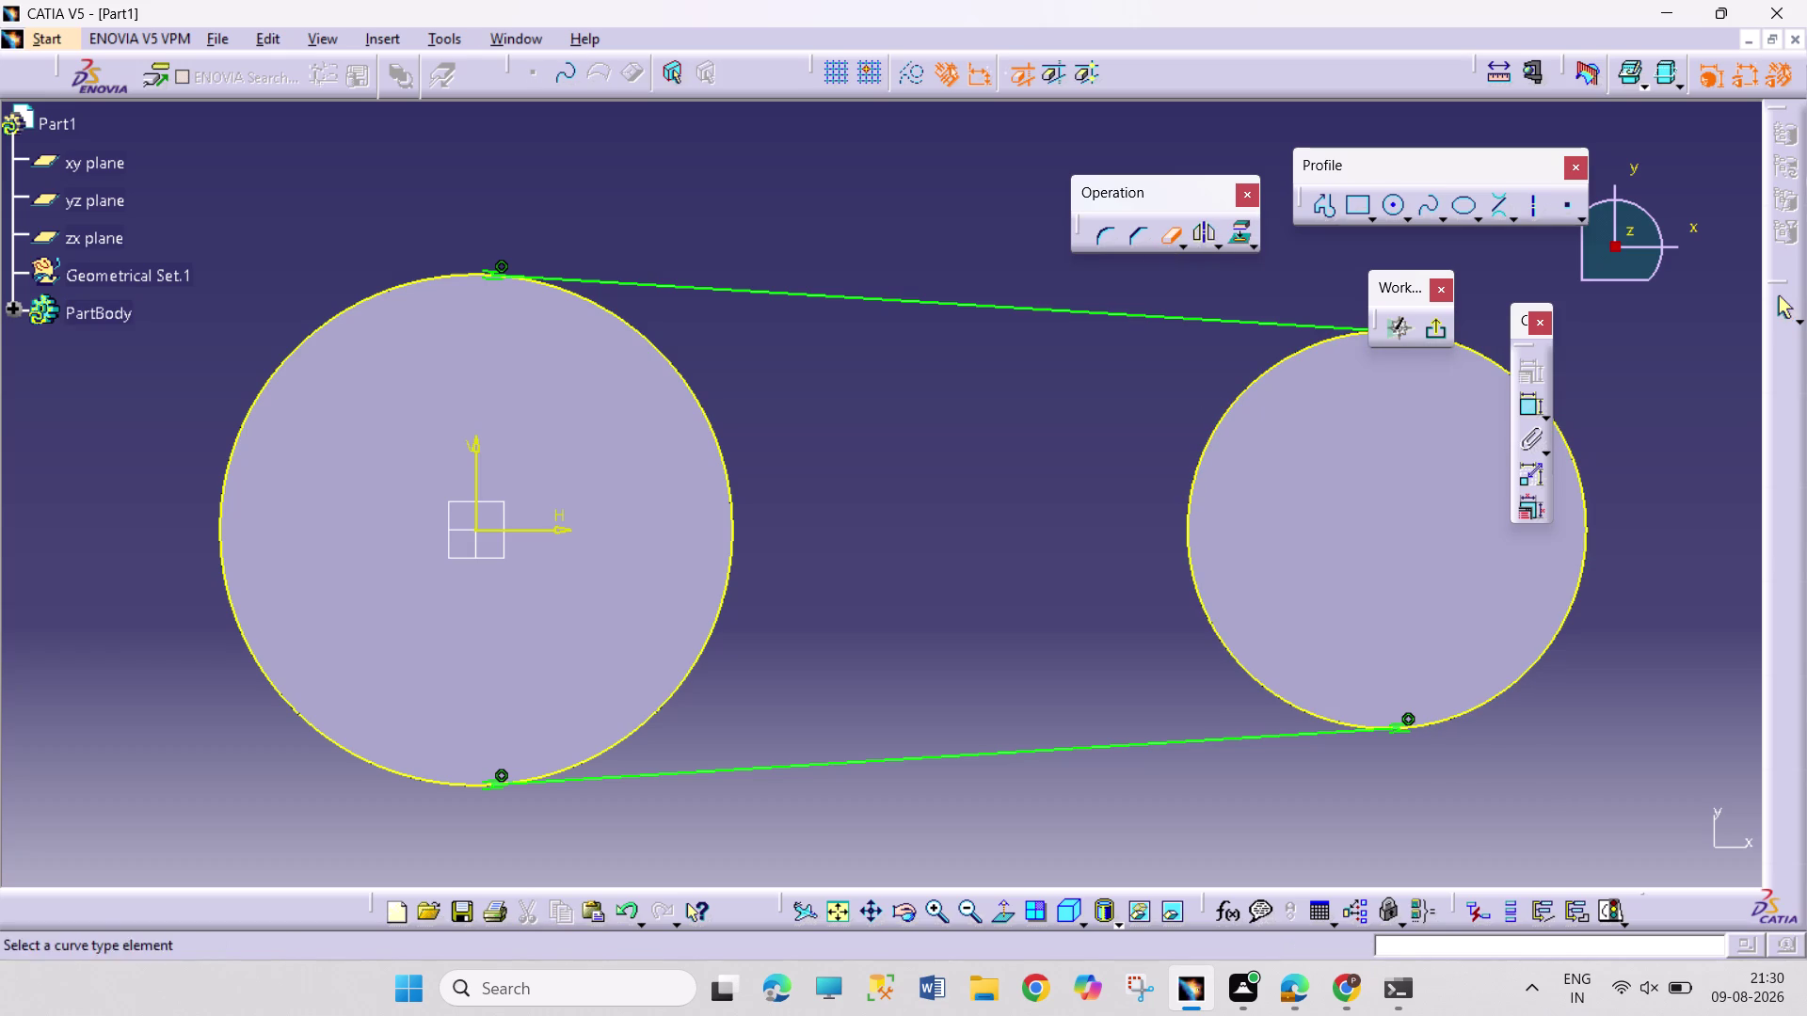
click(220, 541)
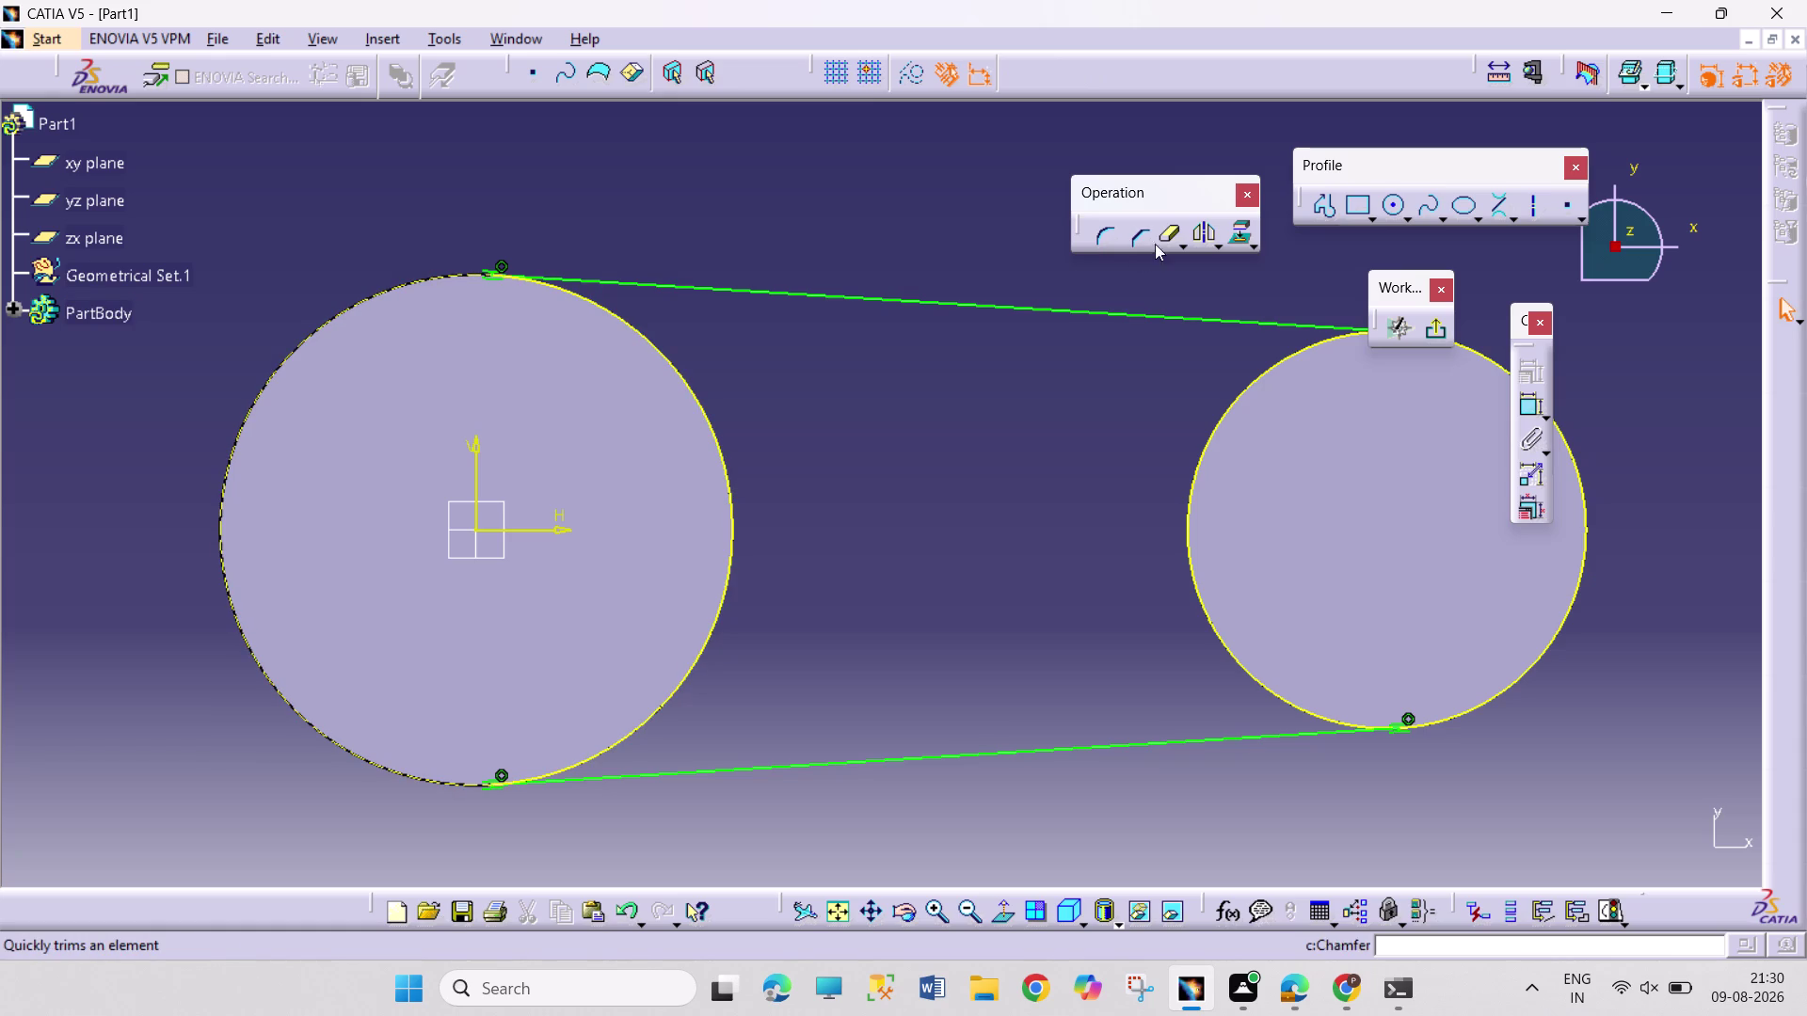
click(1162, 239)
click(1584, 547)
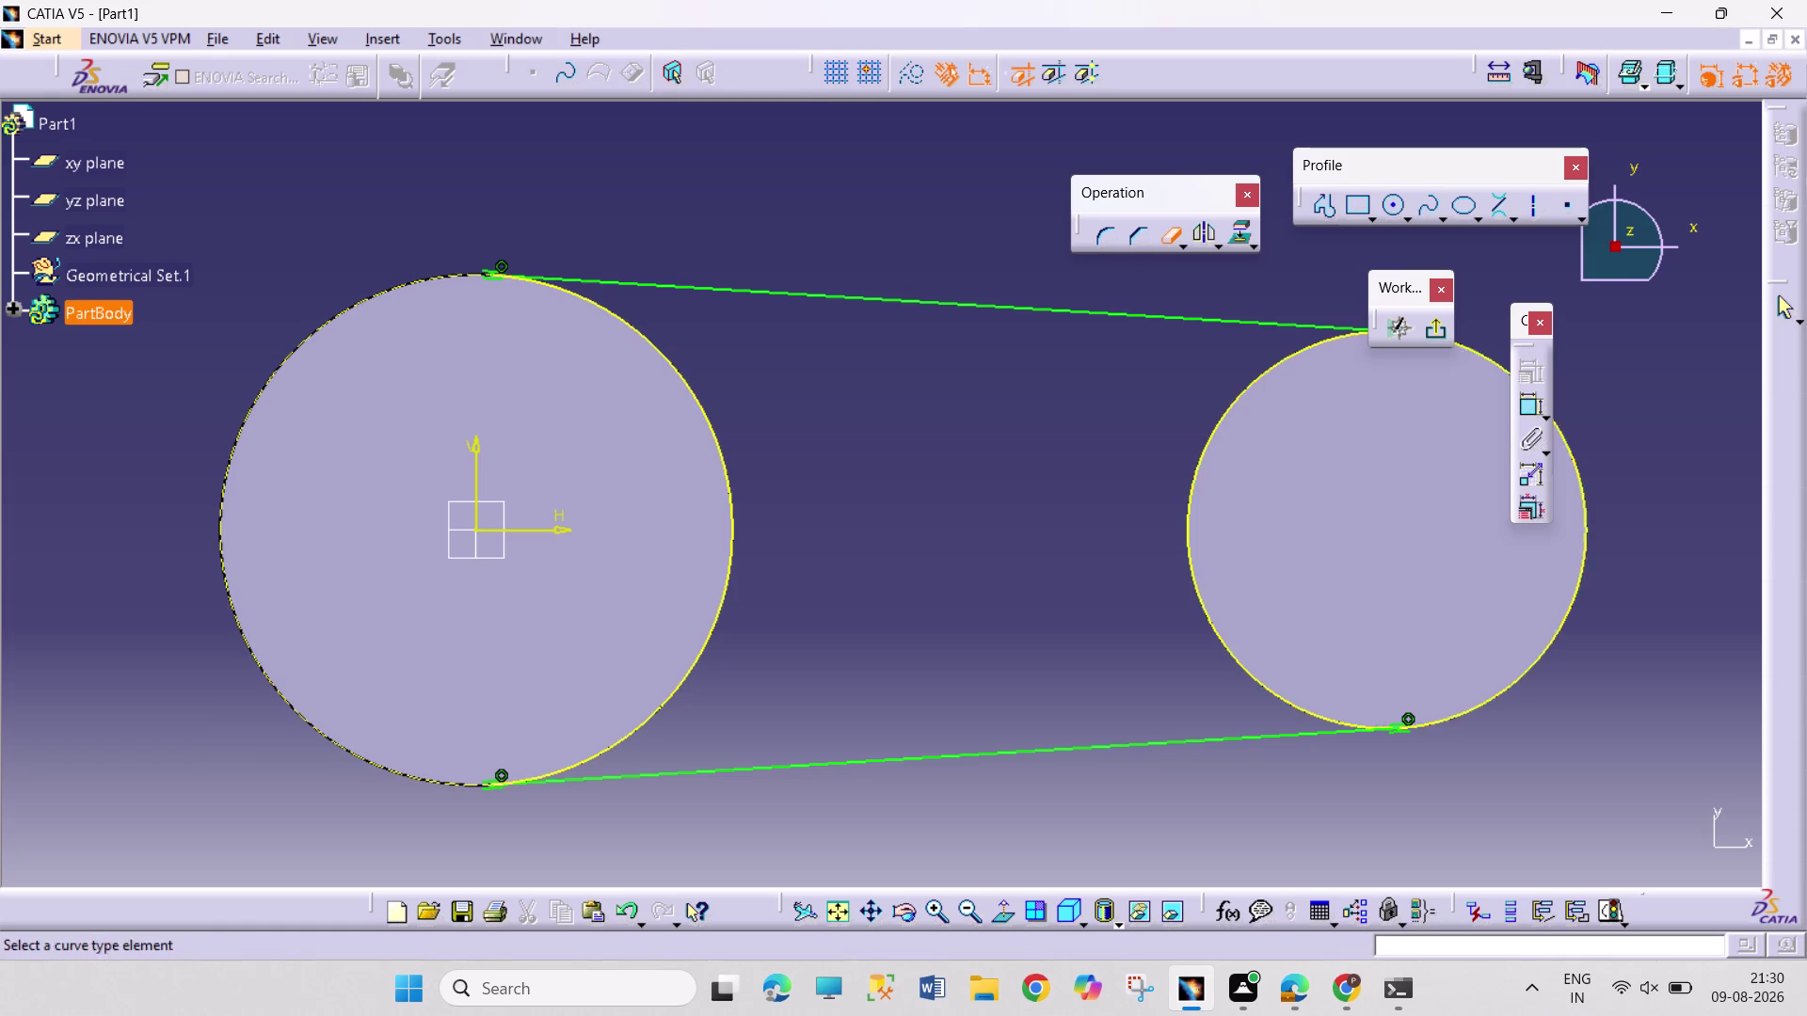
click(1439, 331)
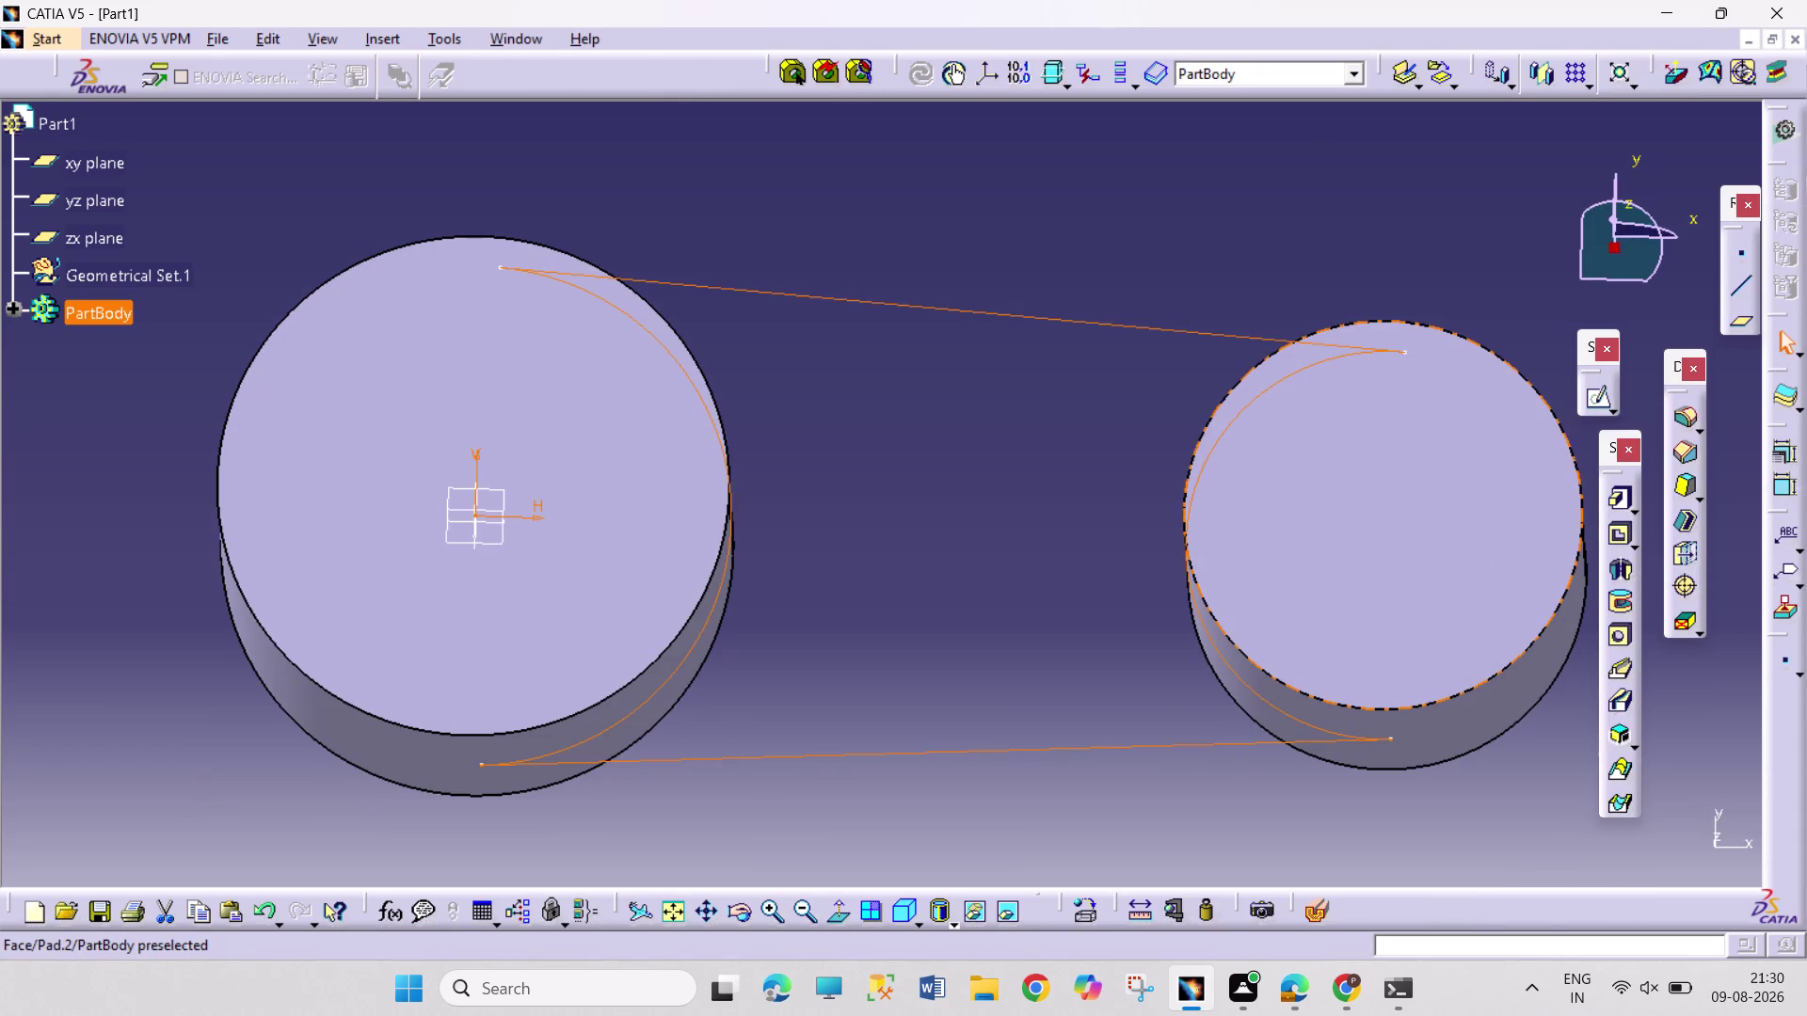
Pad the tangent-line profile as a mirrored web with length 12.5 mm.
click(1622, 503)
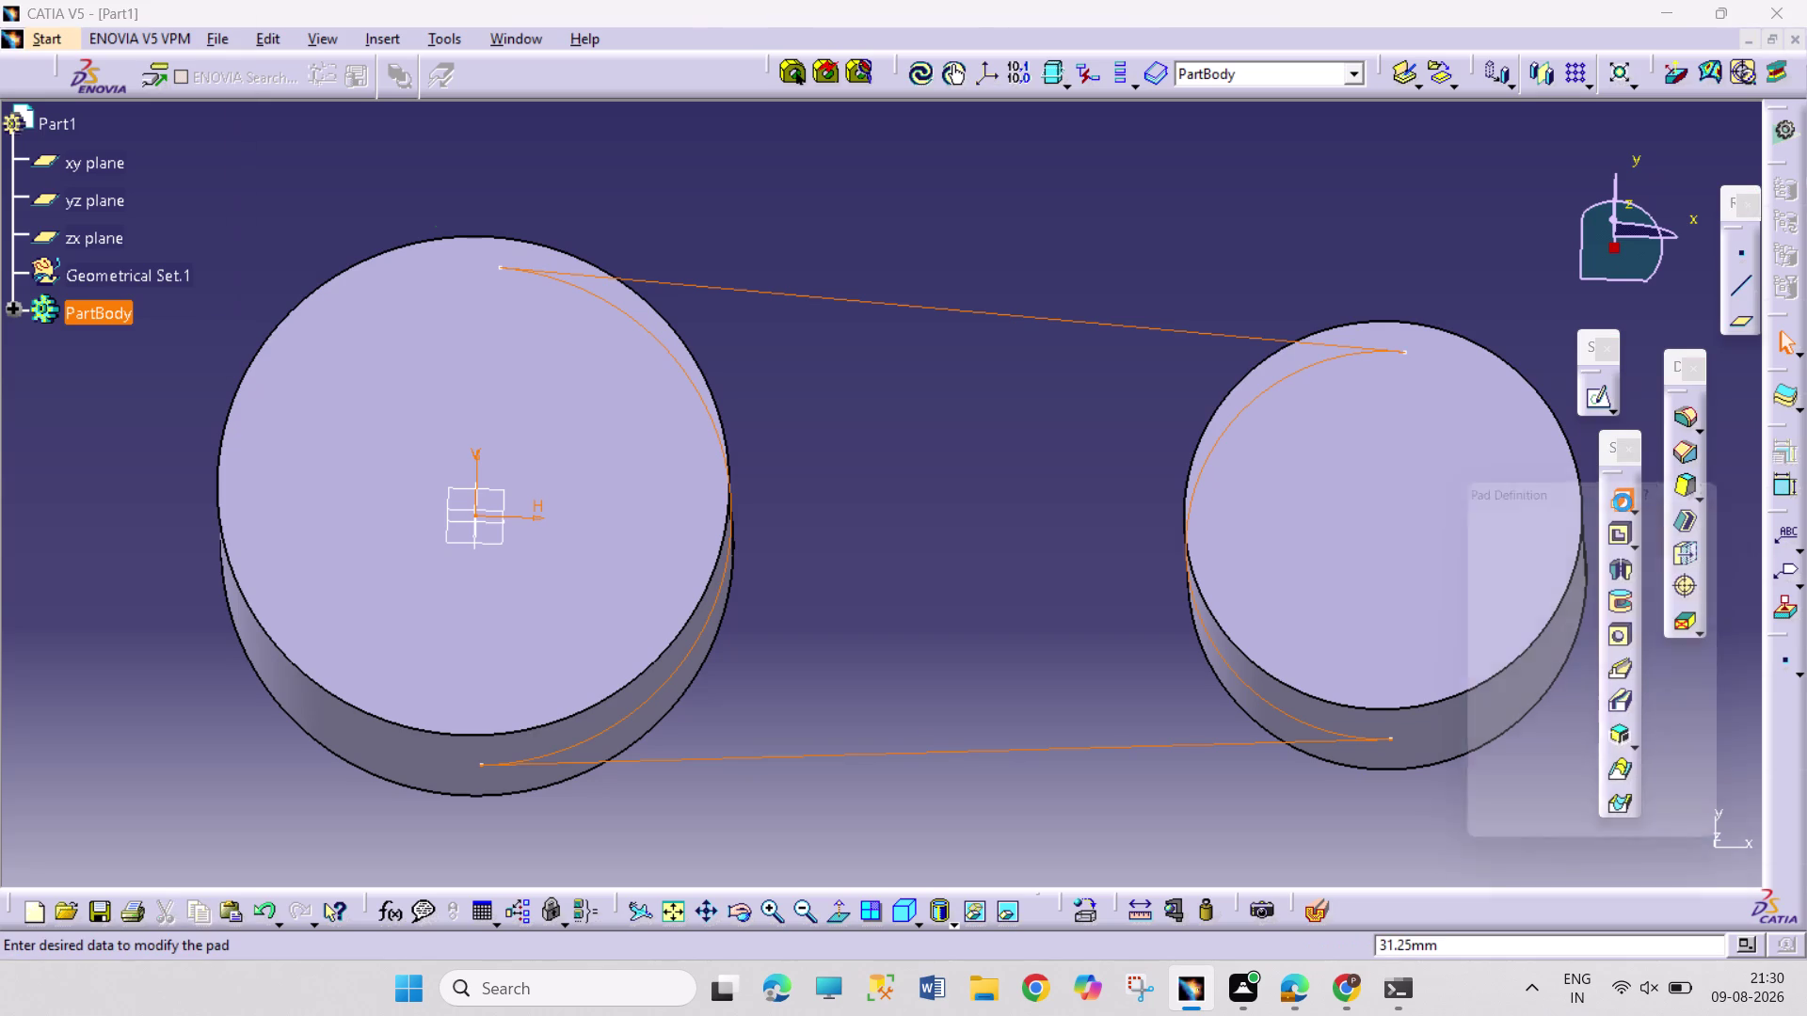
click(1492, 738)
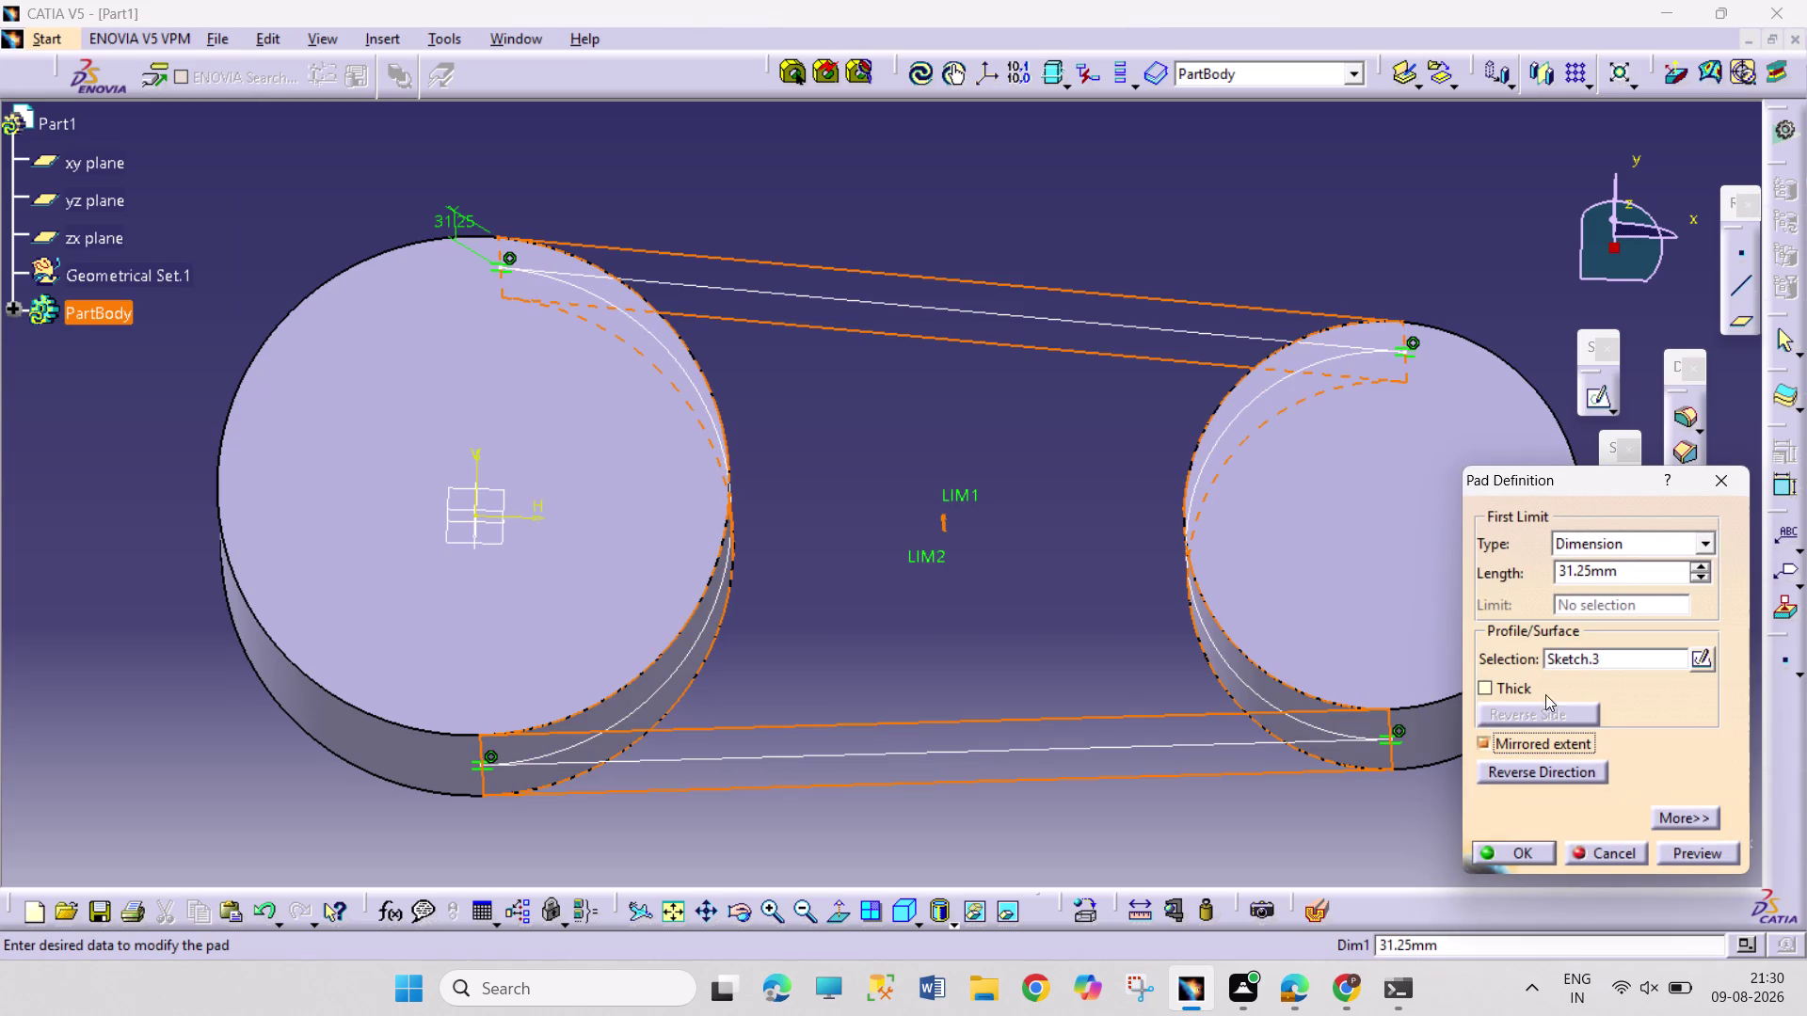
drag(1590, 572, 1524, 557)
text(1)
text(2.5)
key(Return)
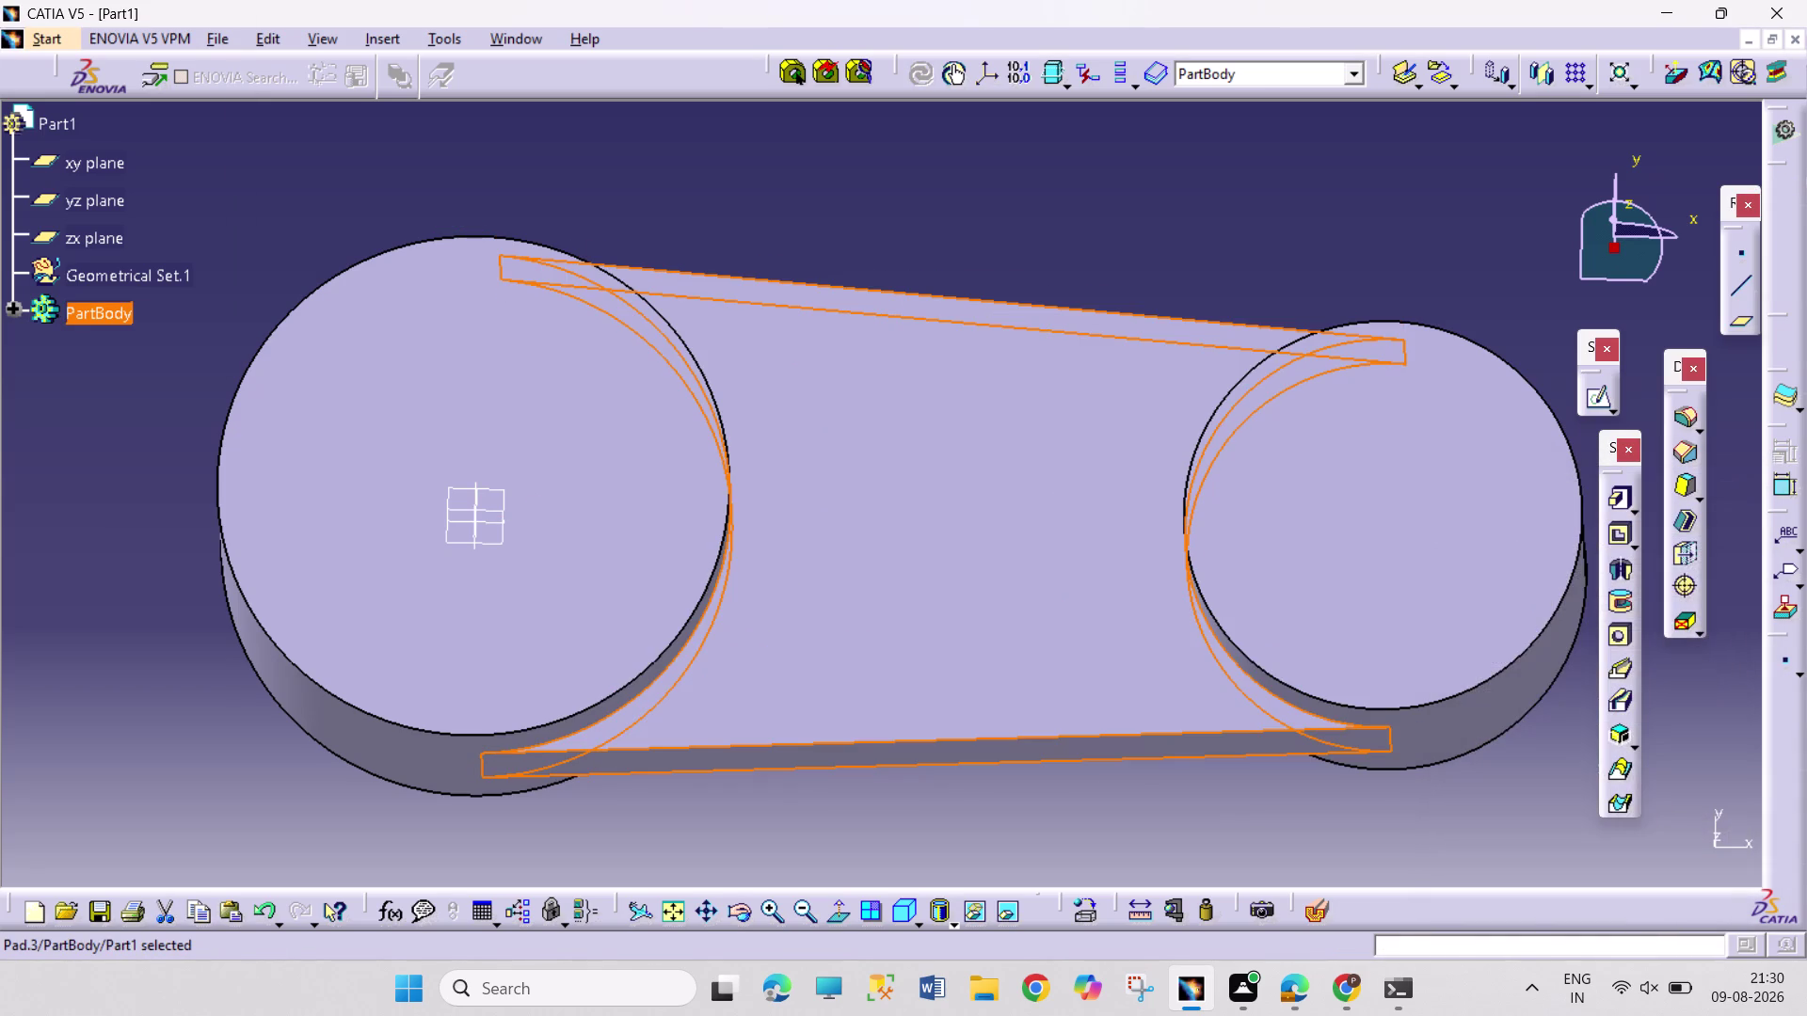
click(1445, 779)
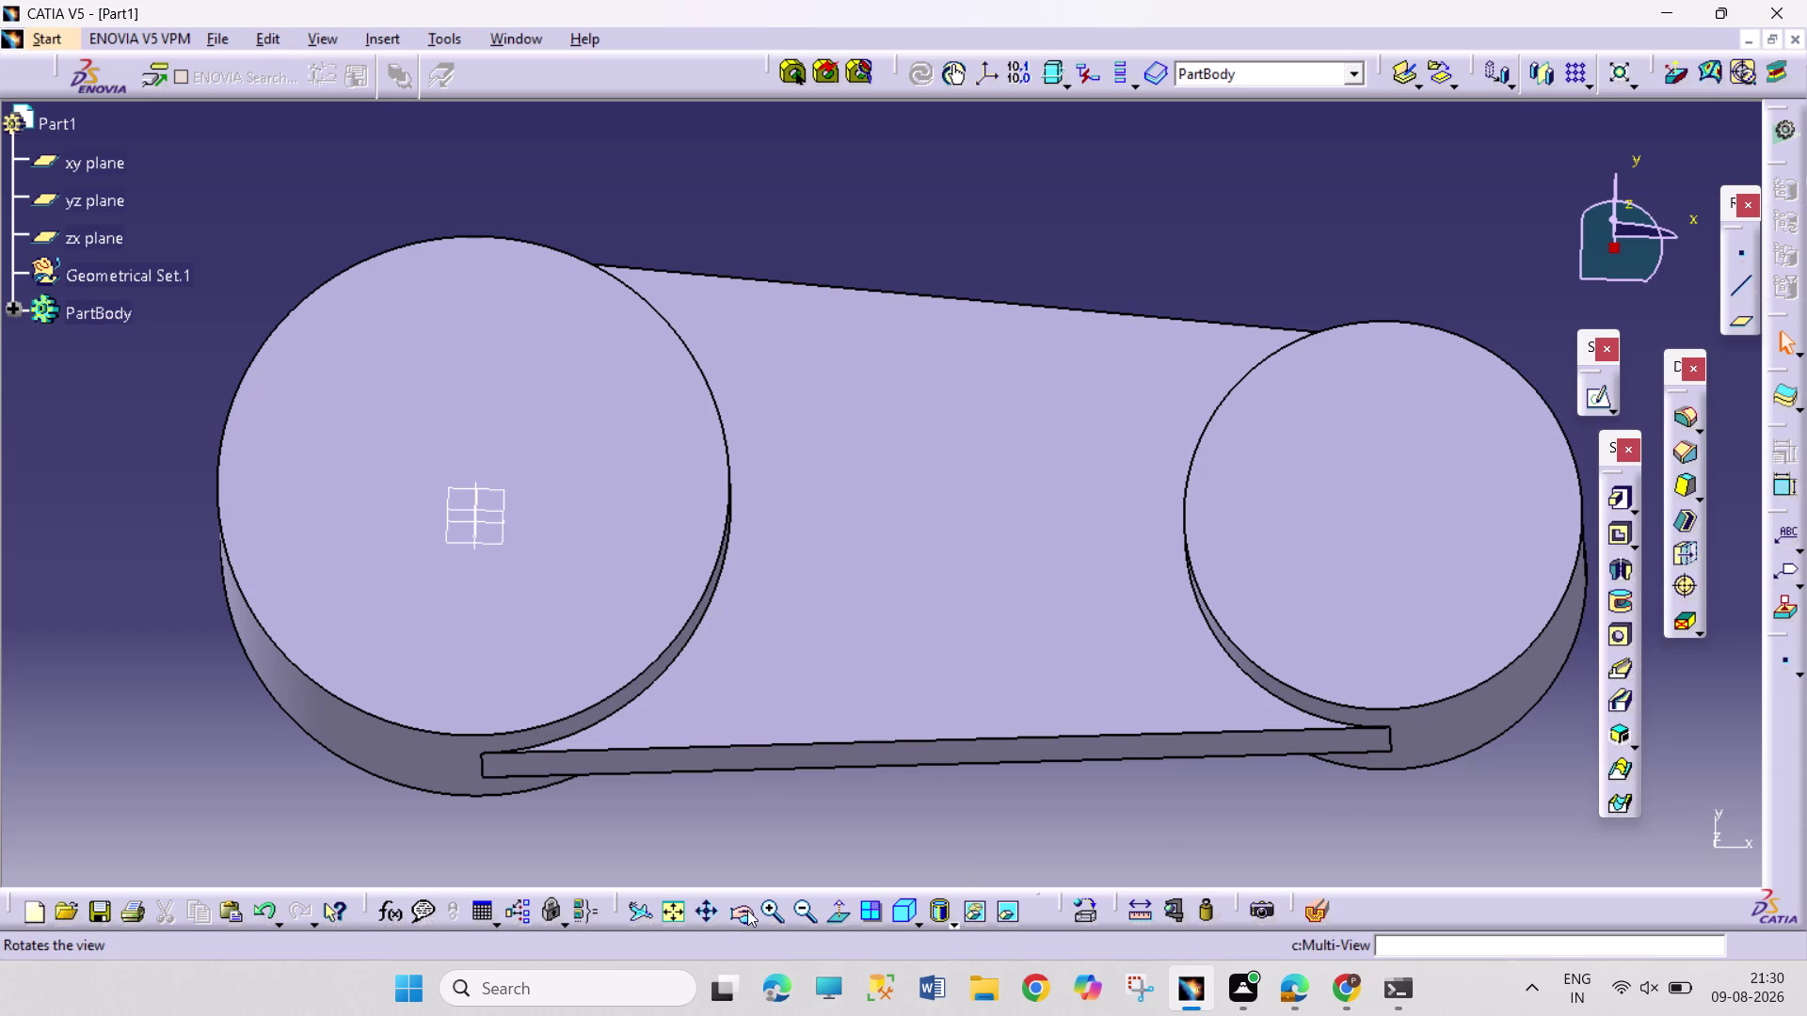
drag(745, 912, 743, 901)
drag(773, 827, 698, 717)
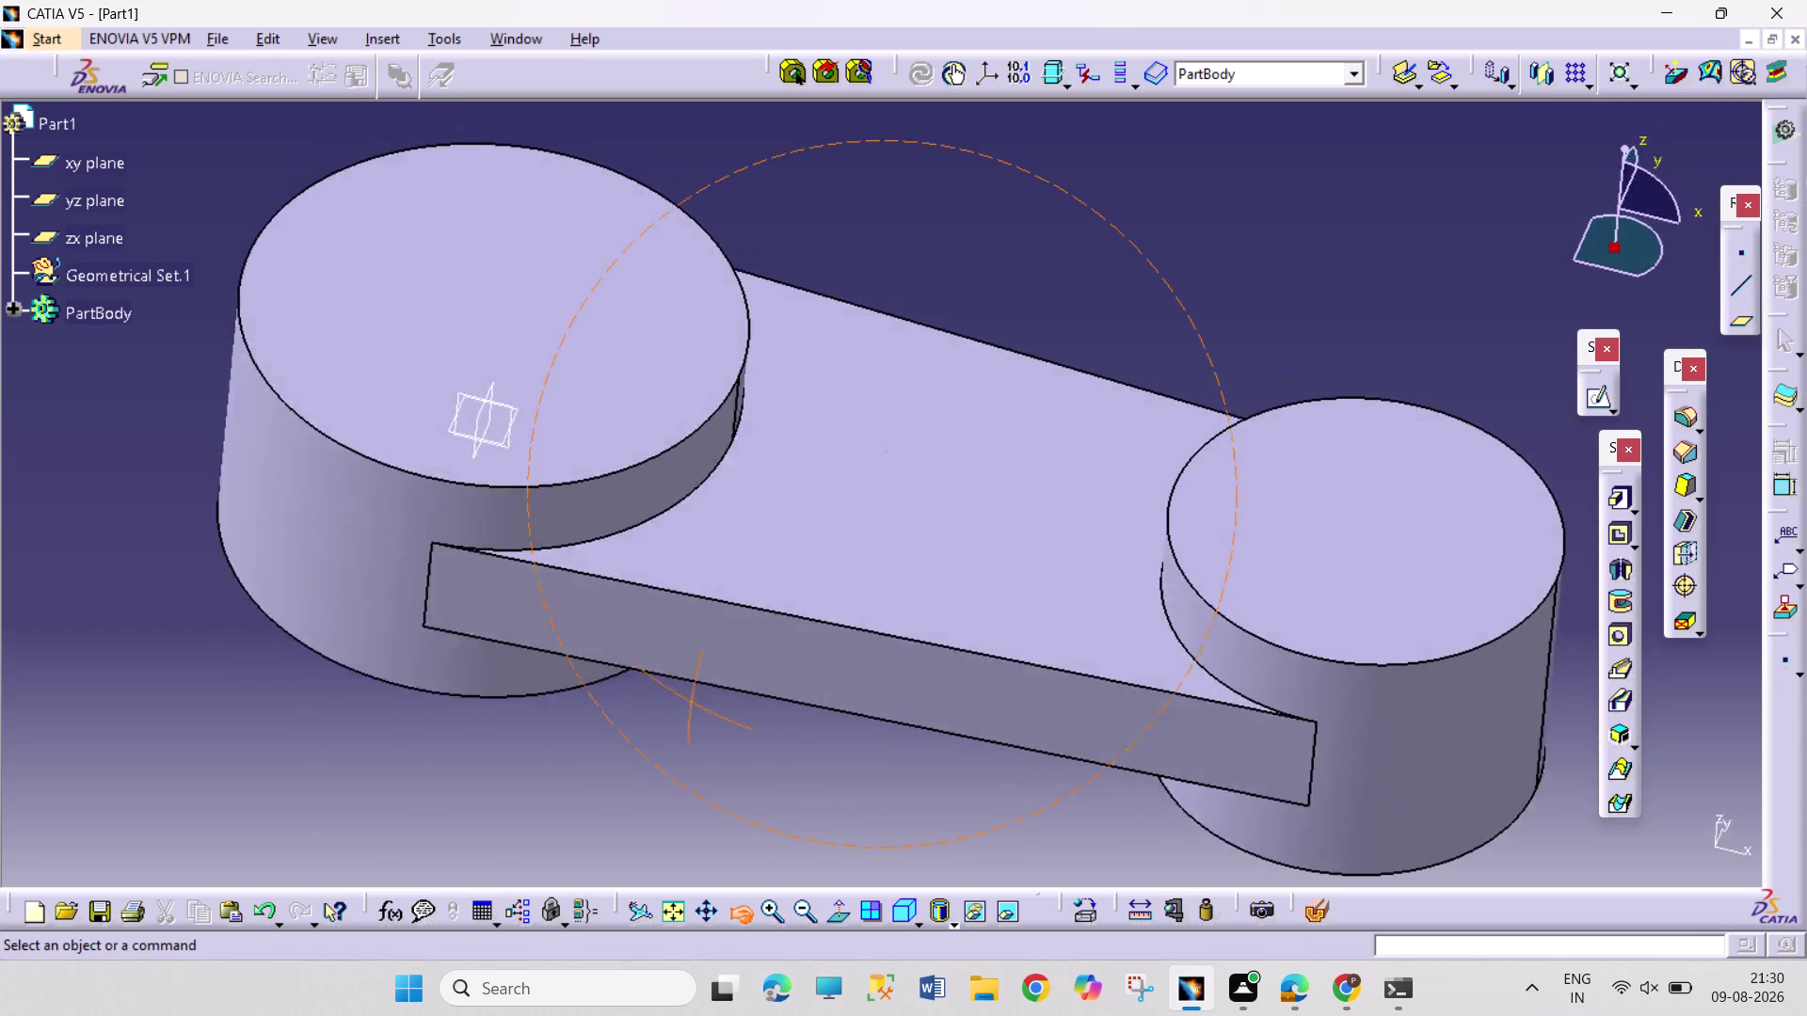
drag(698, 718, 802, 730)
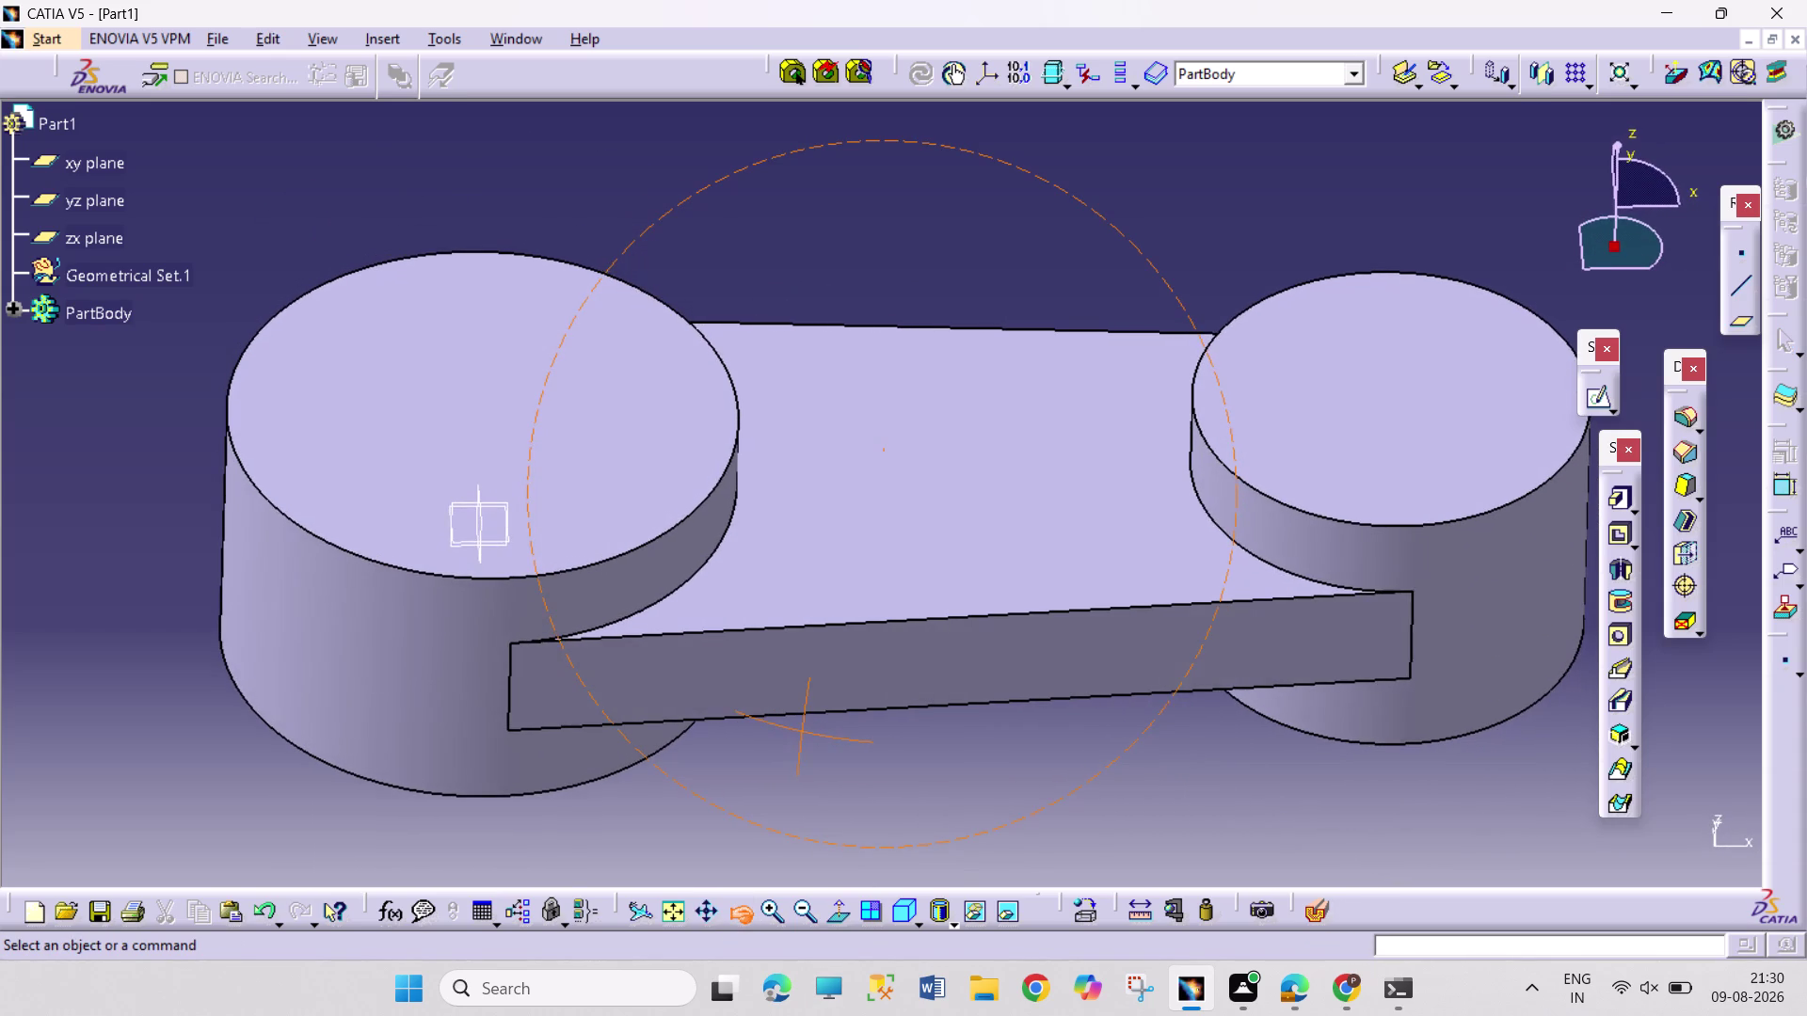
drag(802, 730, 1066, 743)
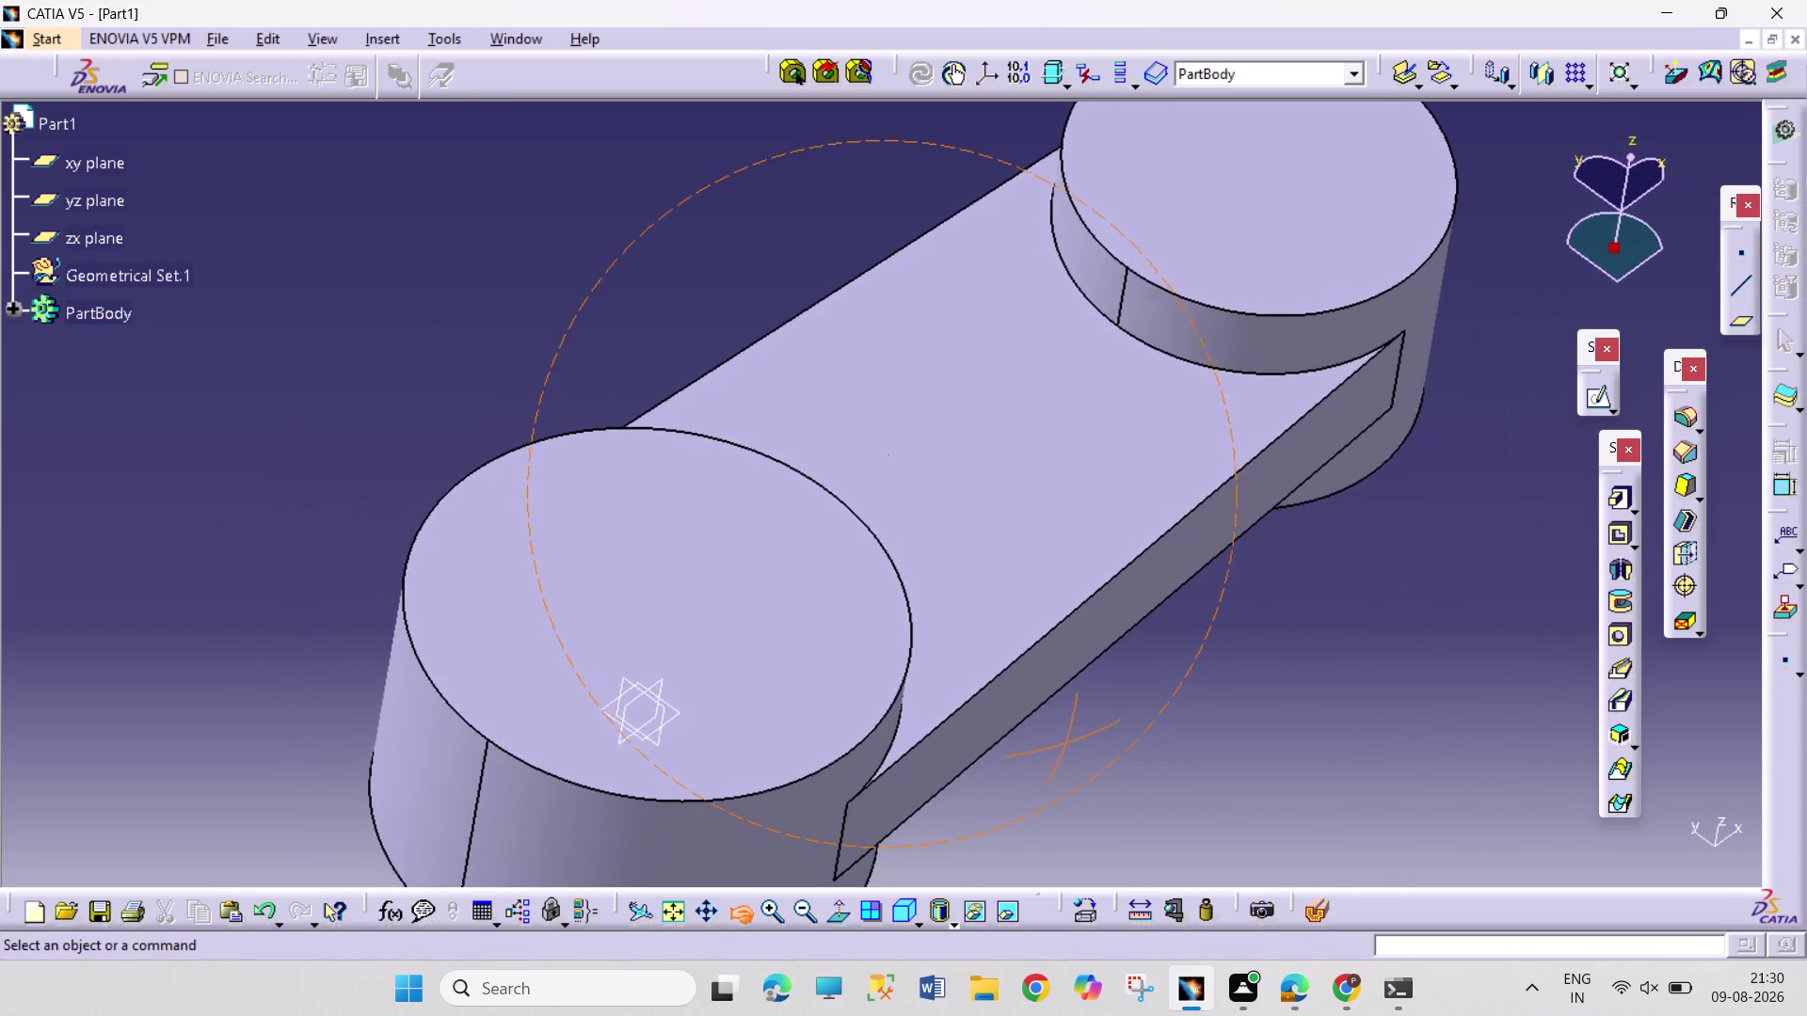
drag(1066, 742, 786, 700)
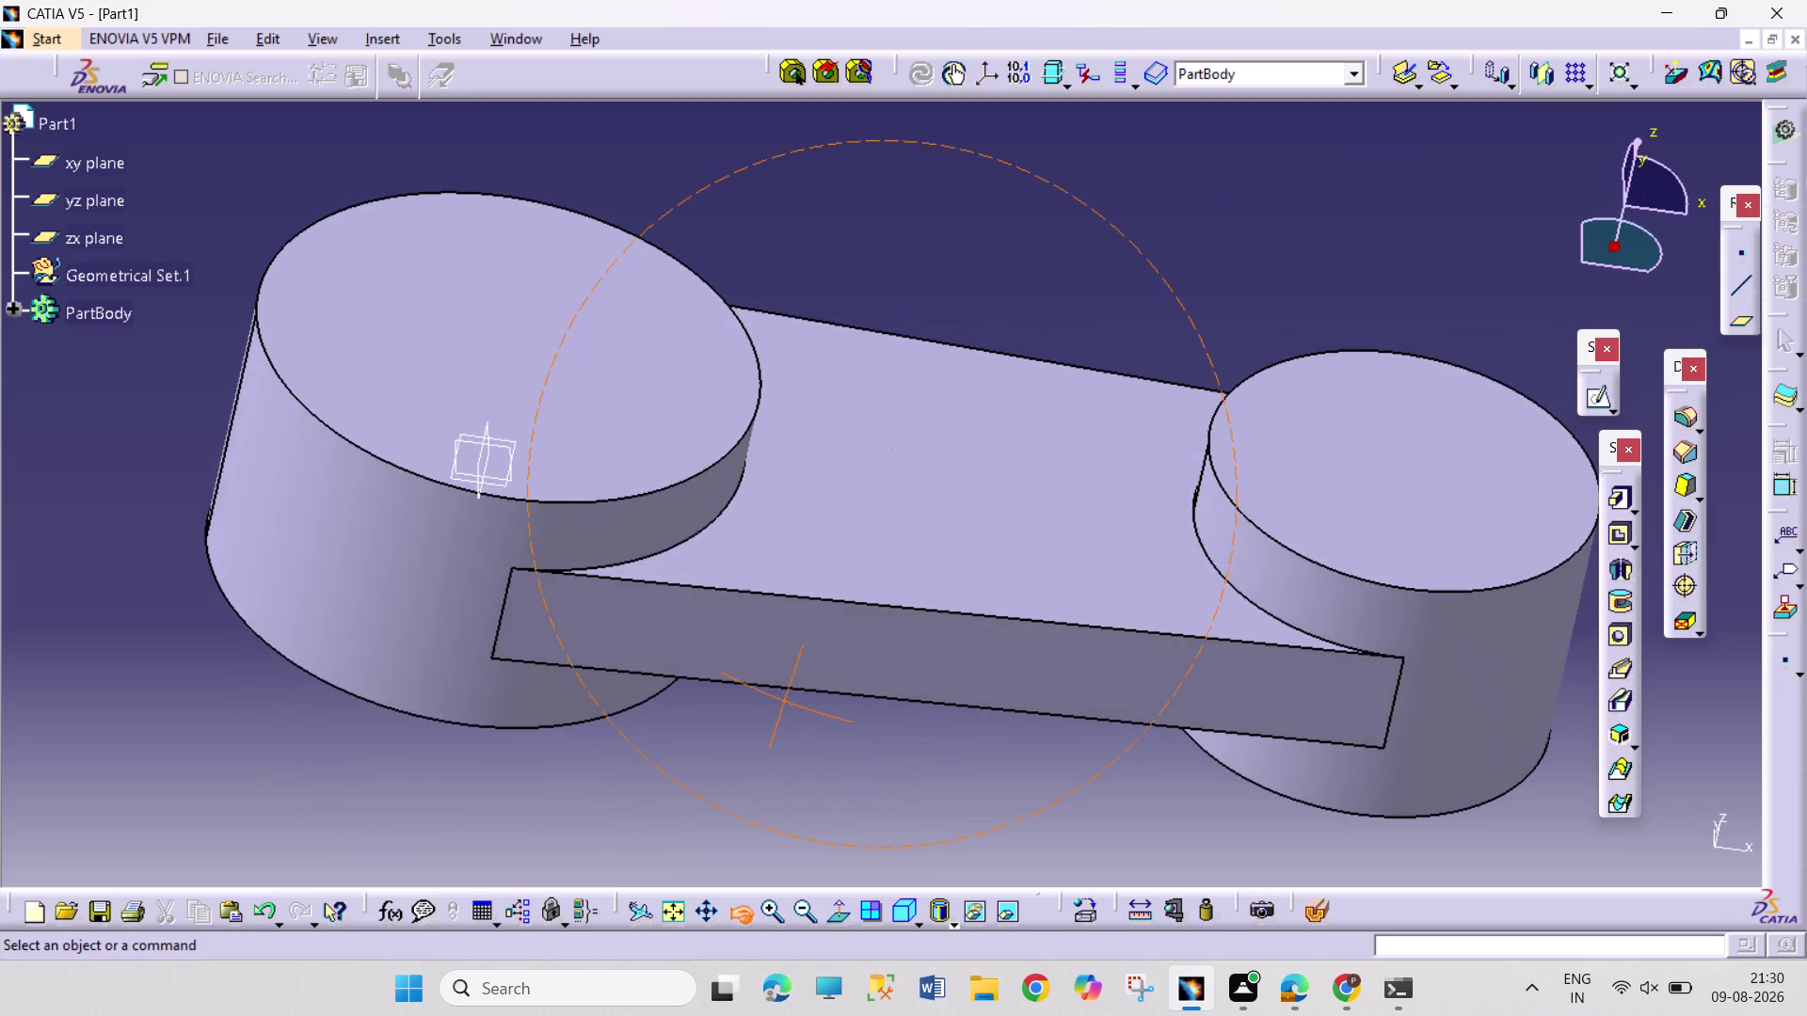
drag(786, 700, 805, 714)
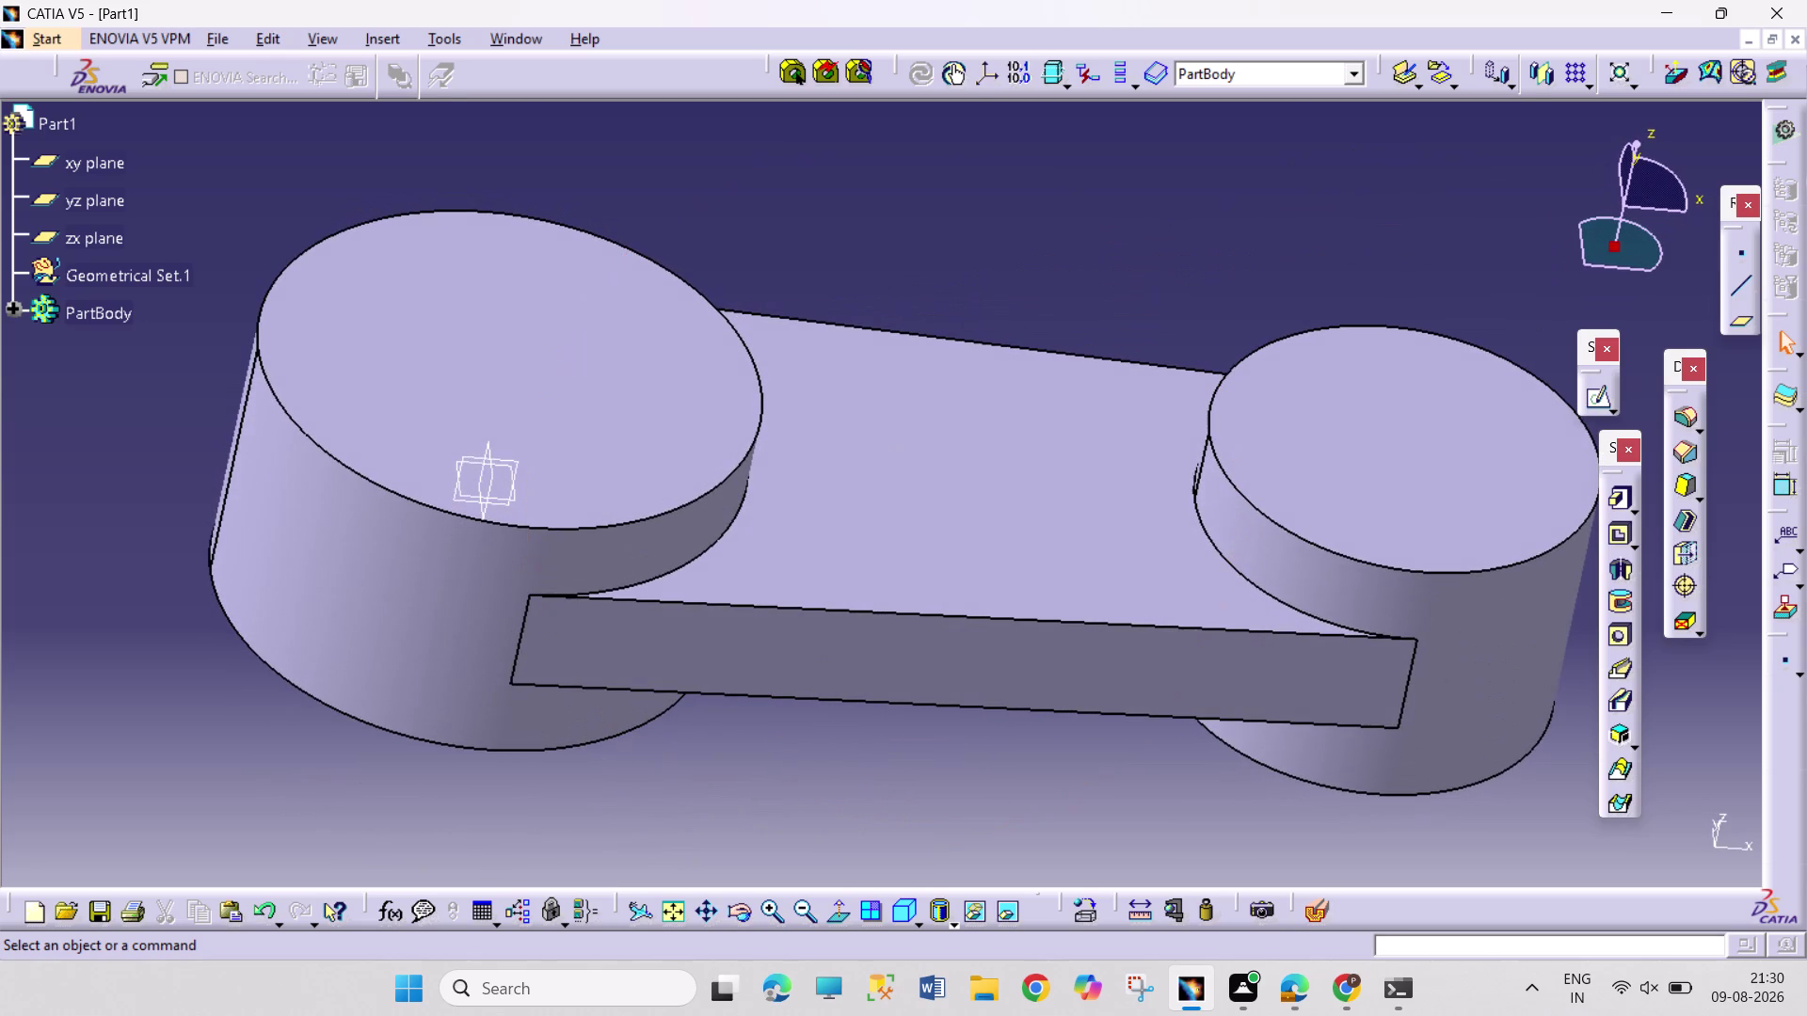
click(956, 920)
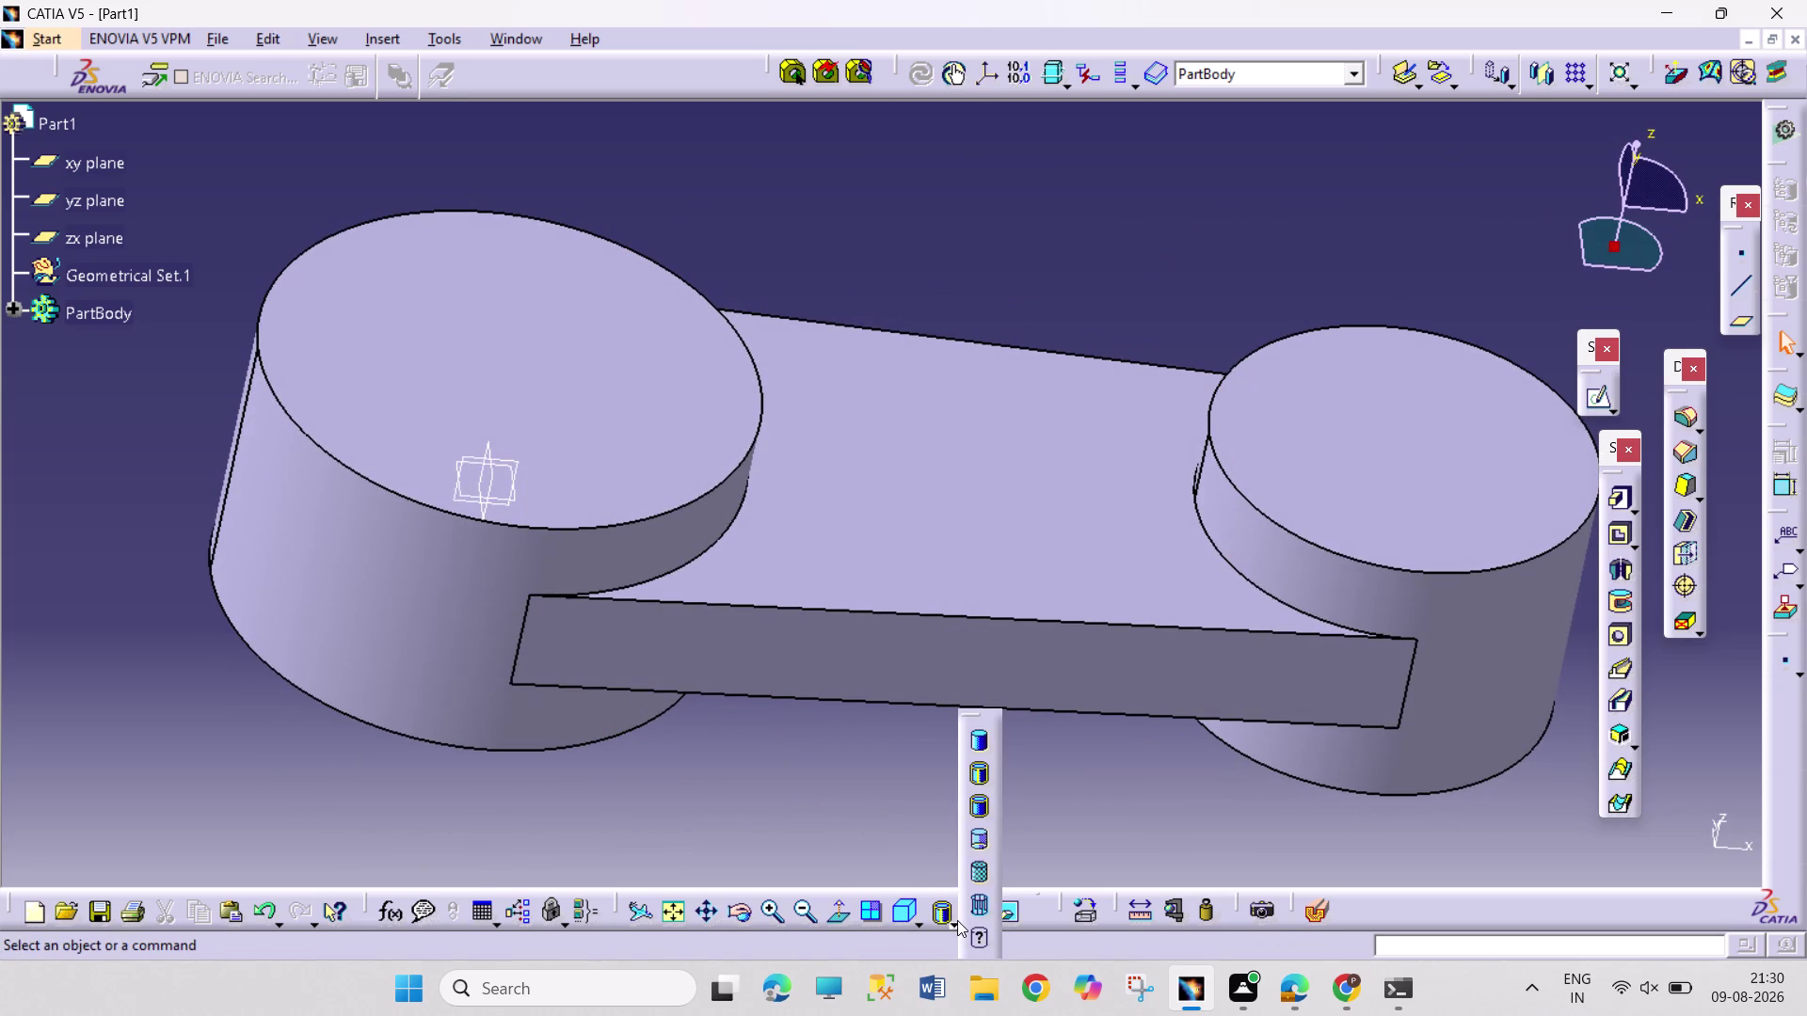
click(981, 847)
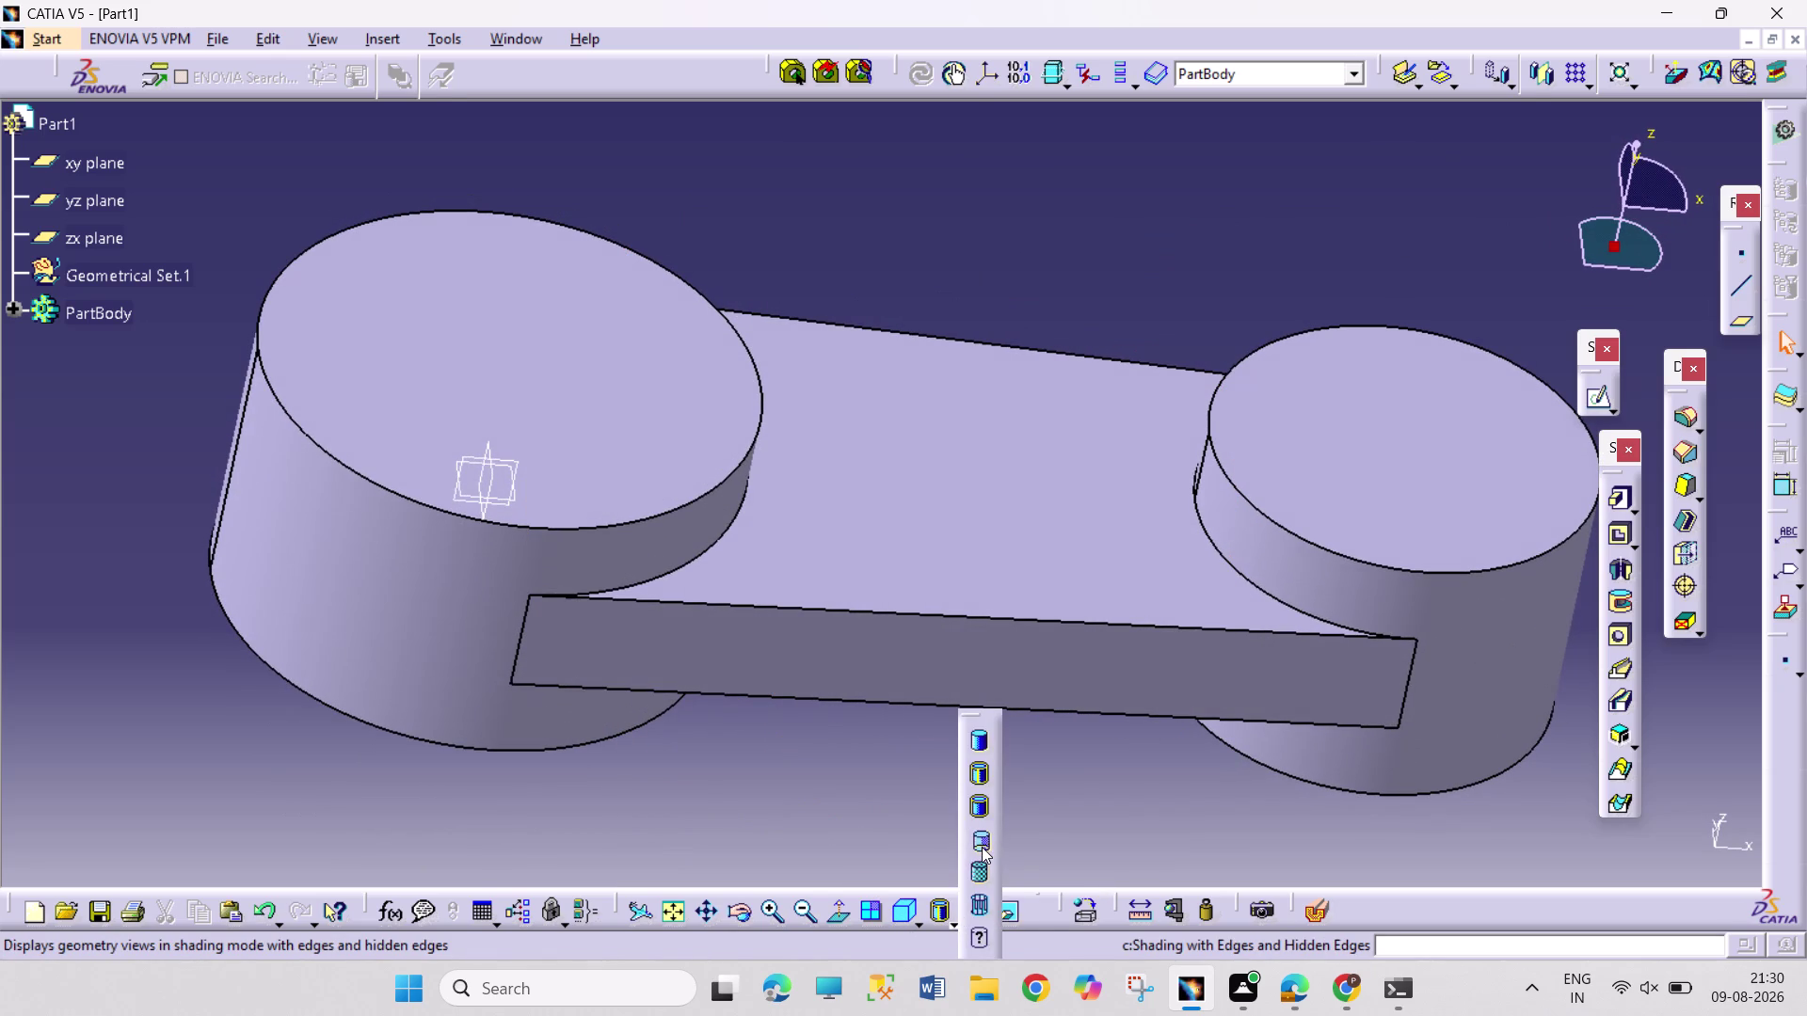
click(952, 922)
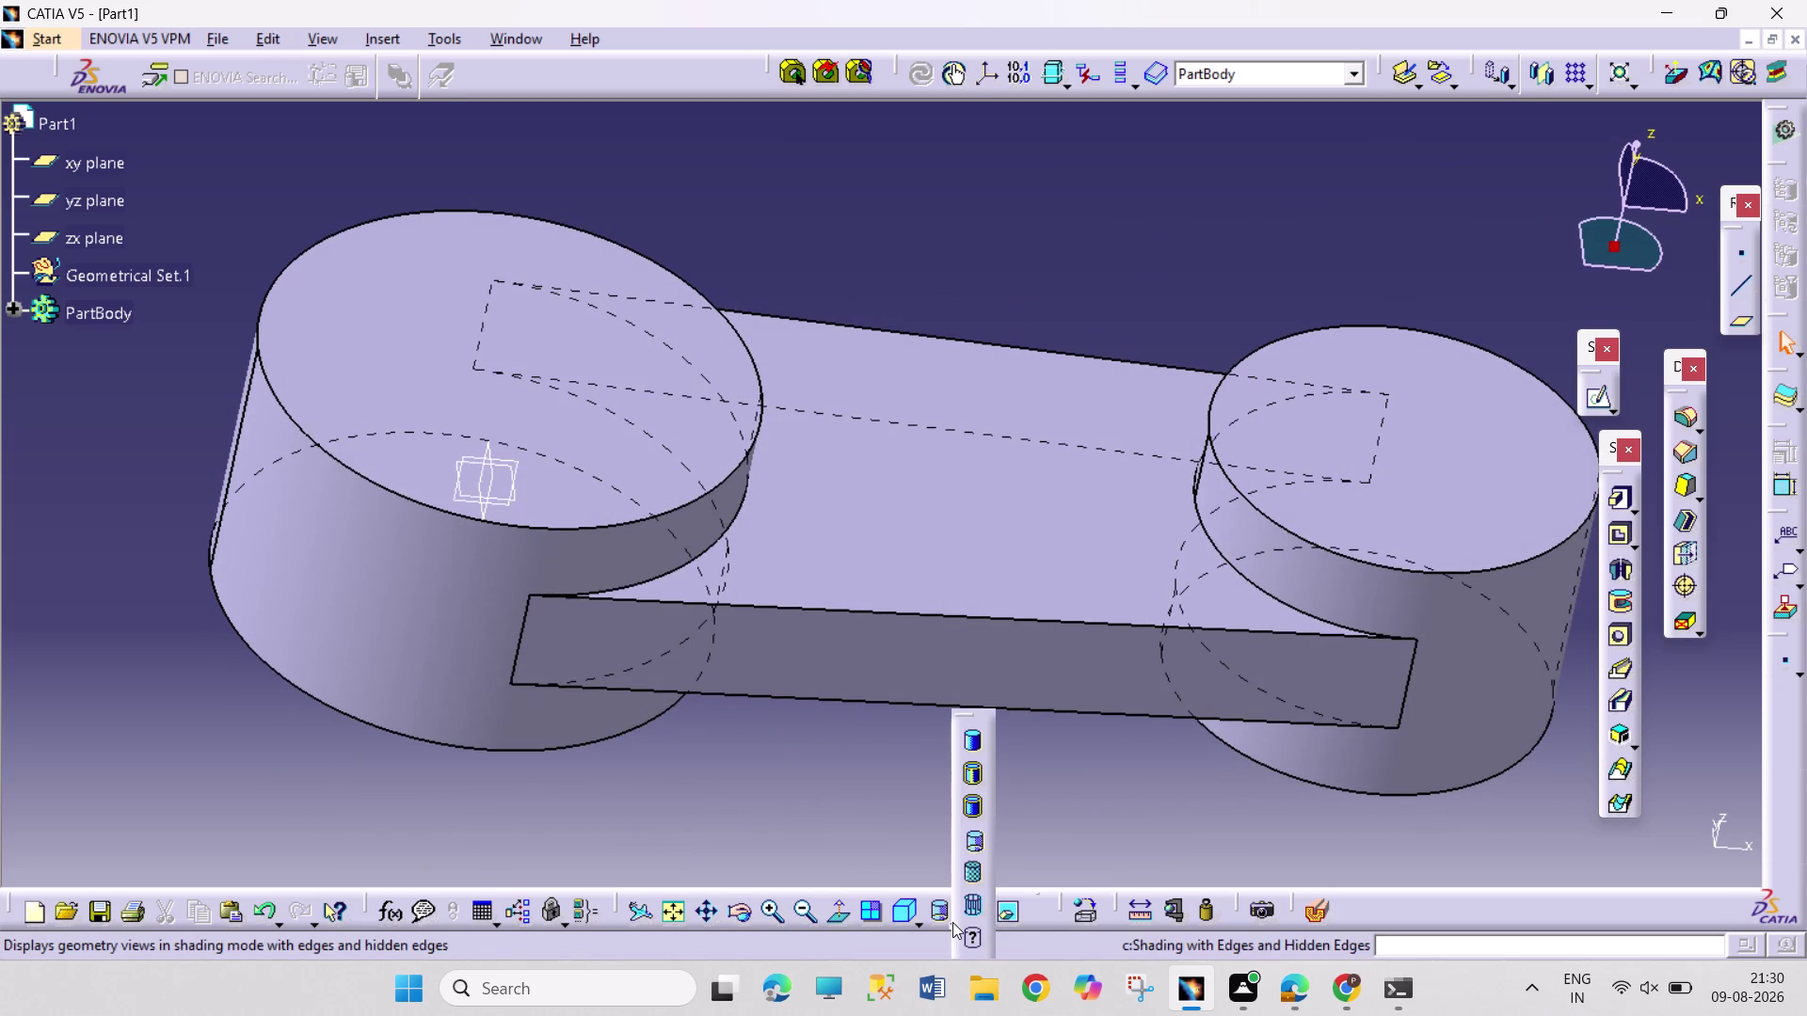
click(971, 808)
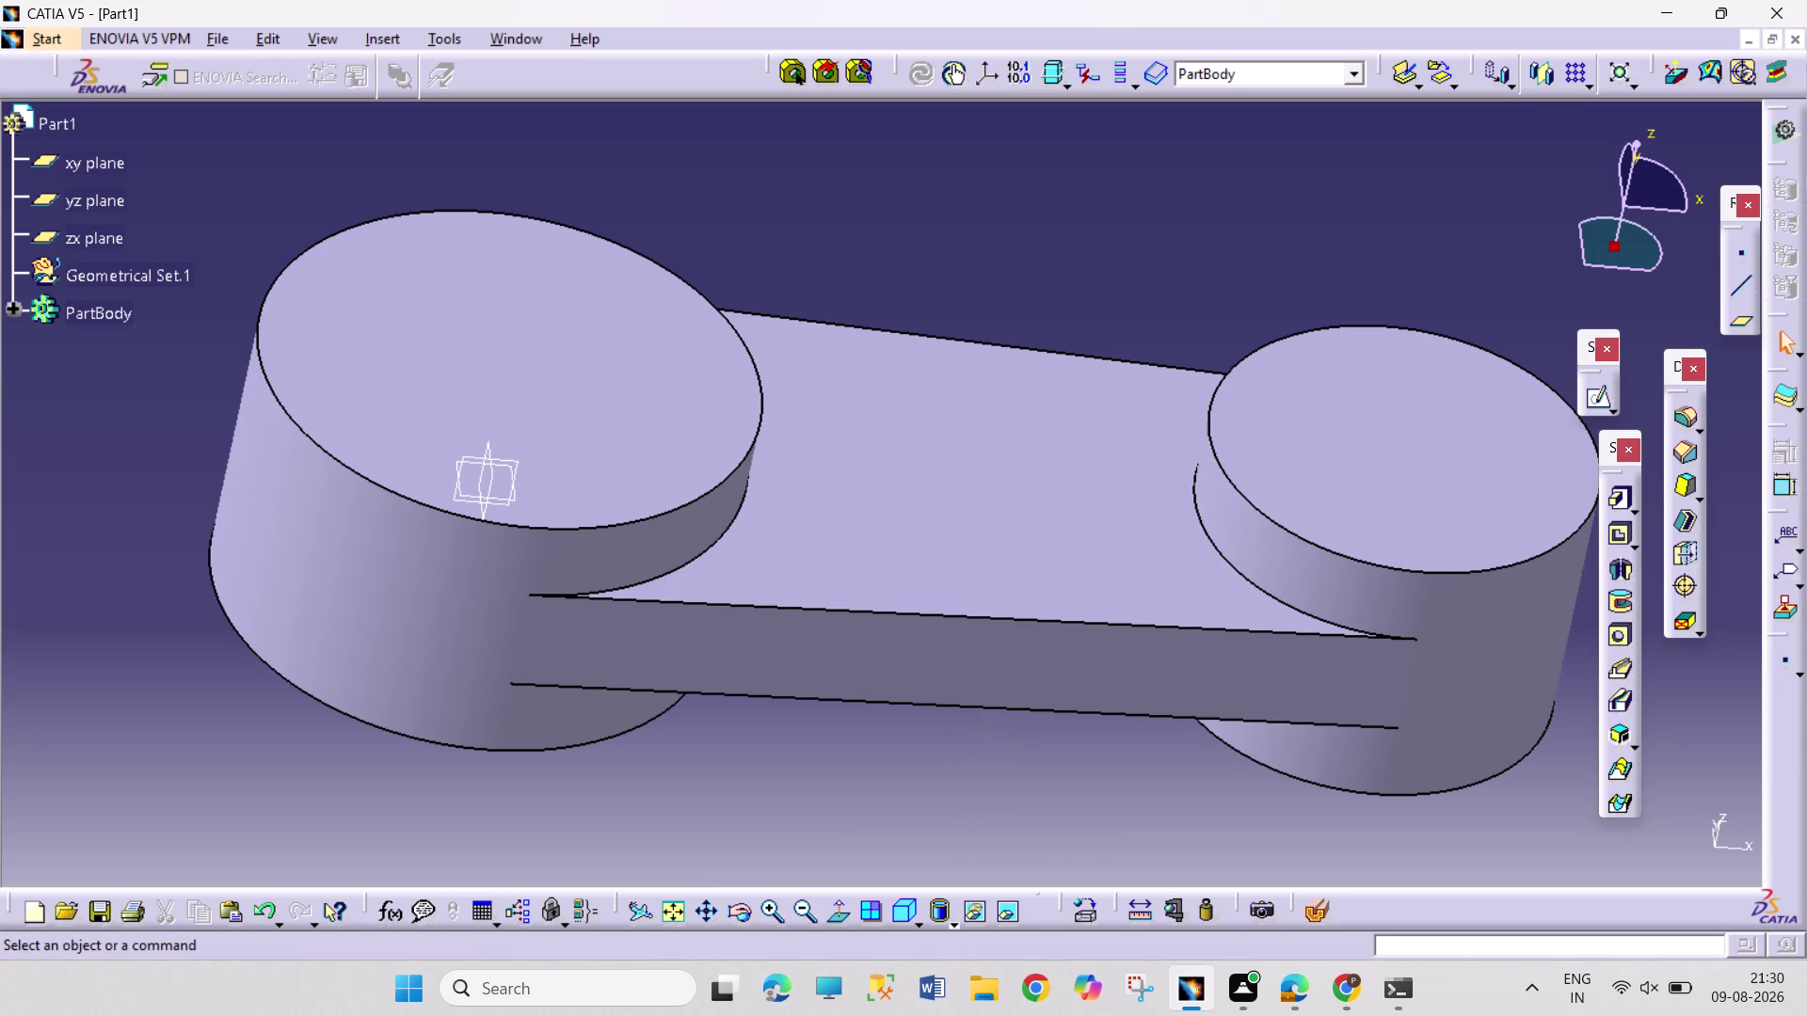
click(958, 926)
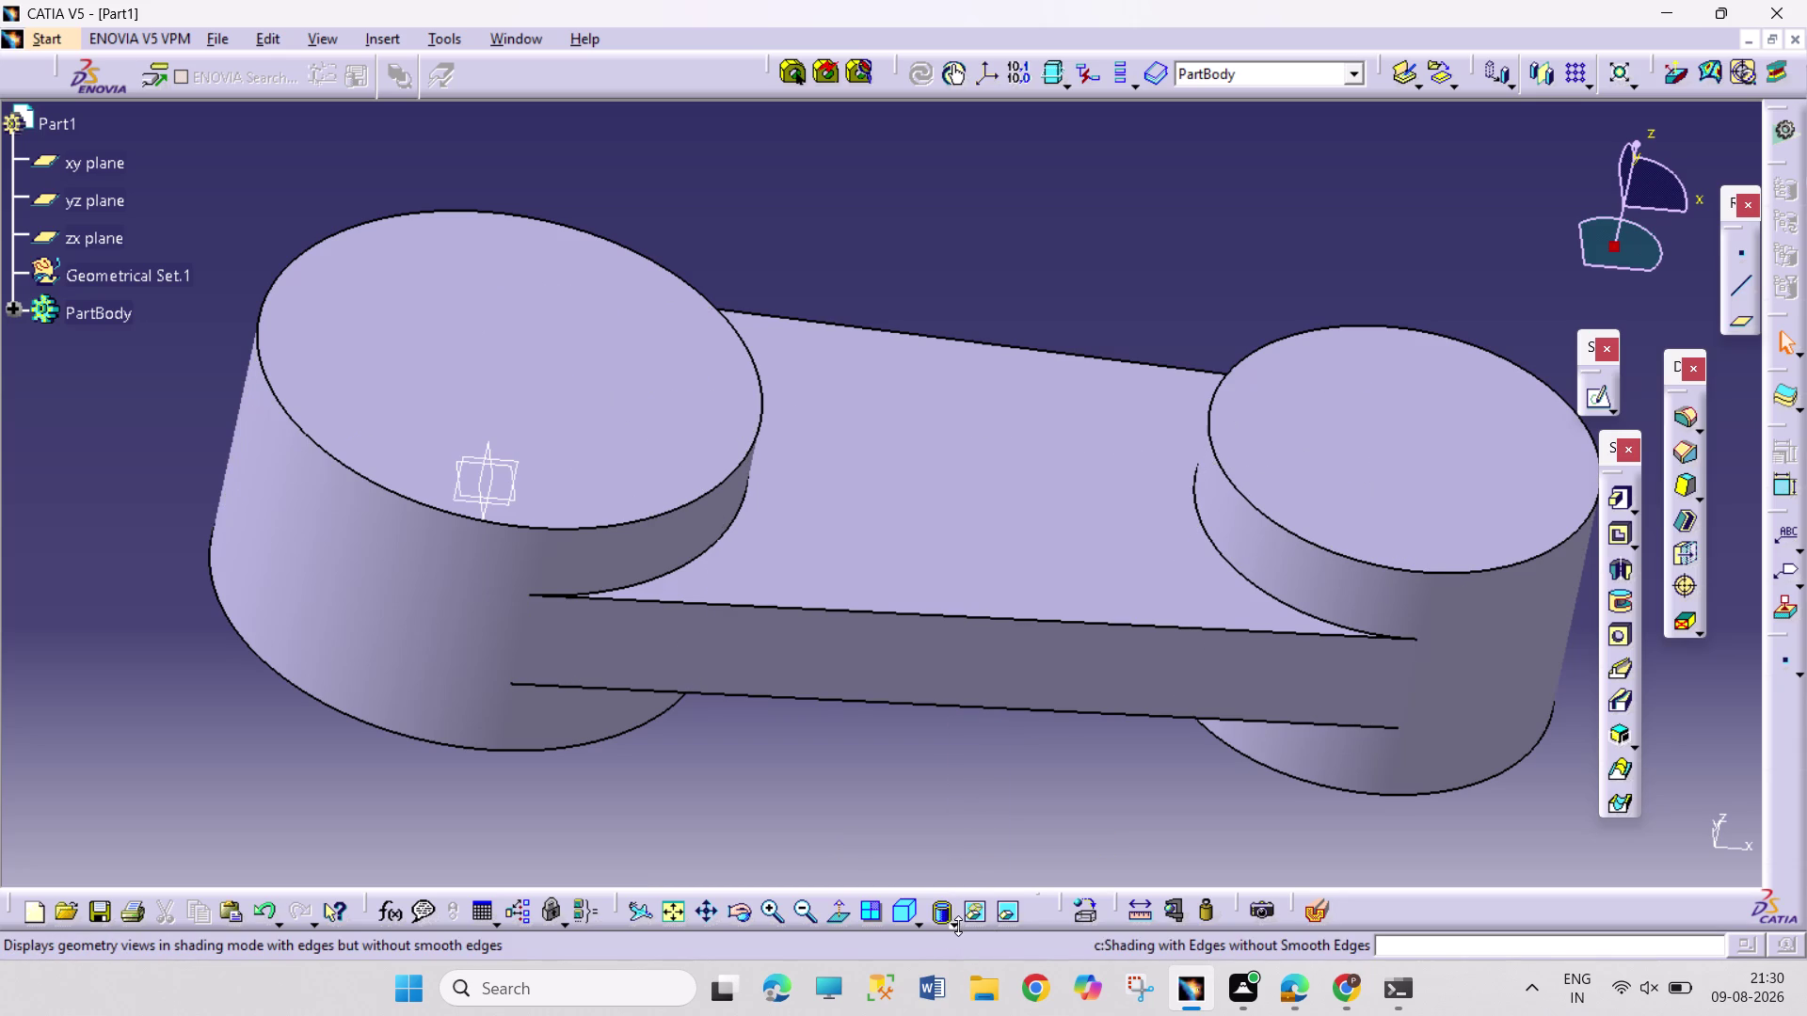
click(985, 780)
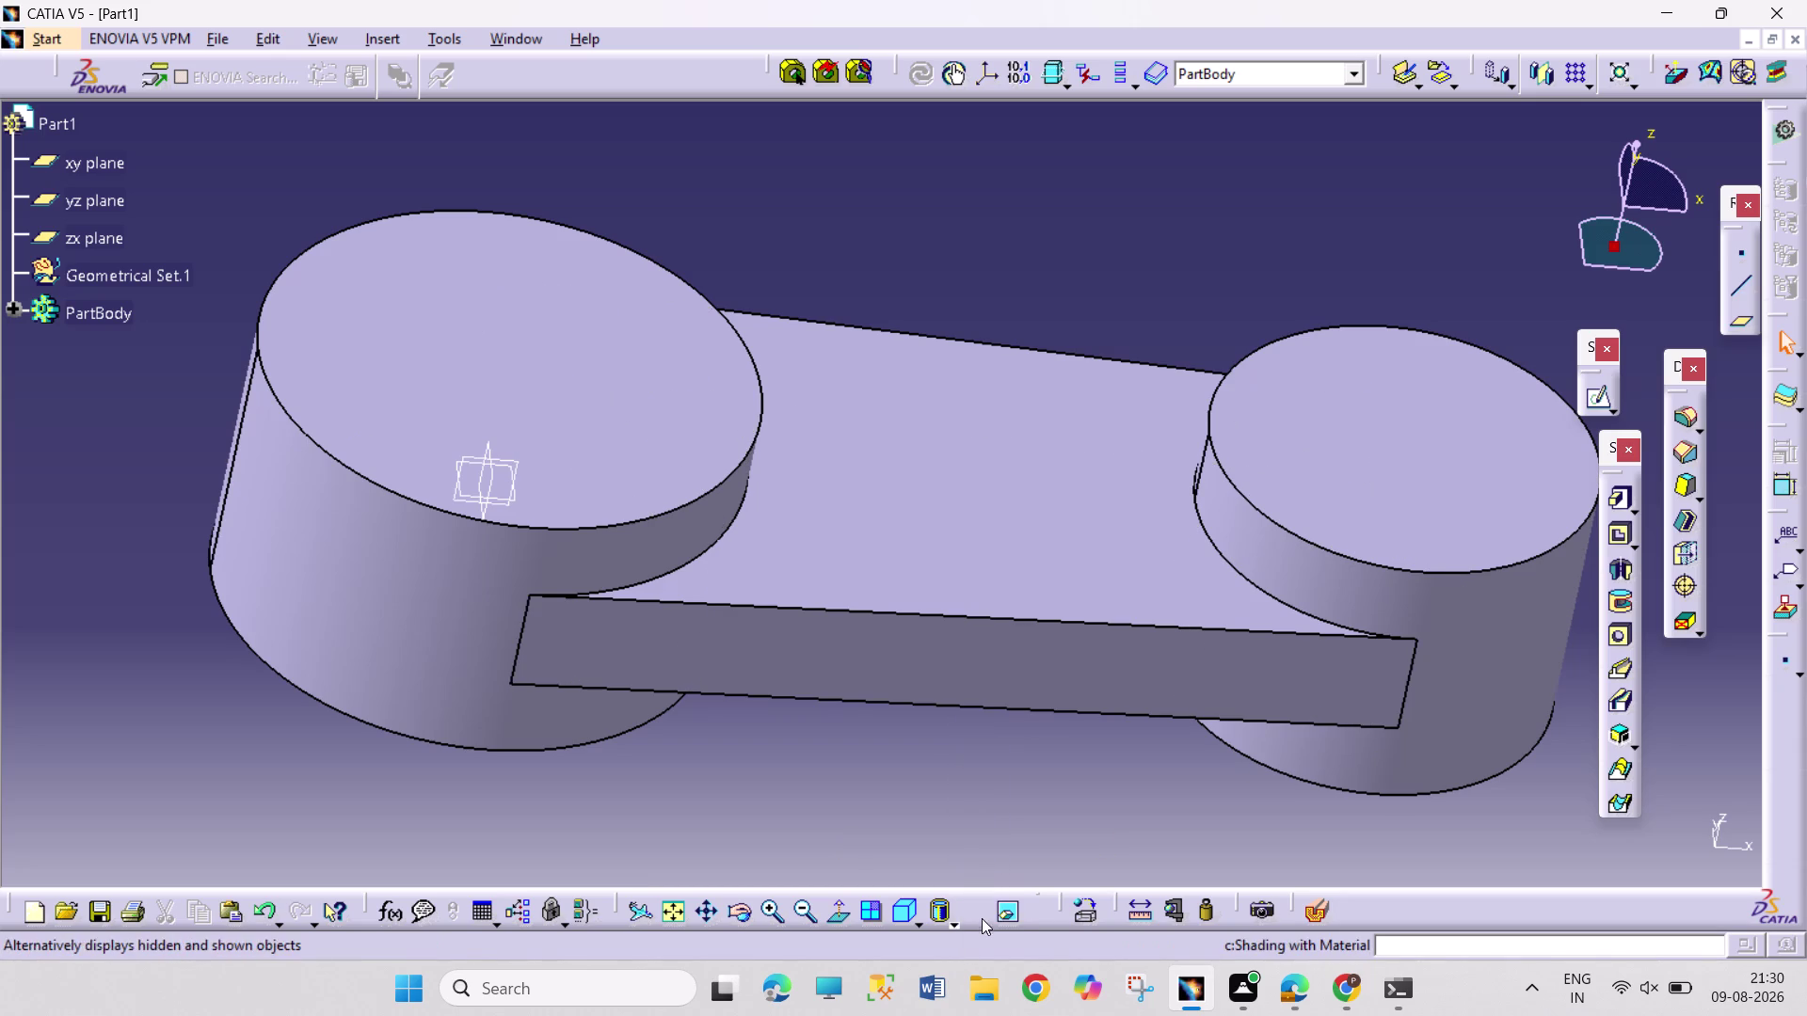
click(955, 923)
click(975, 741)
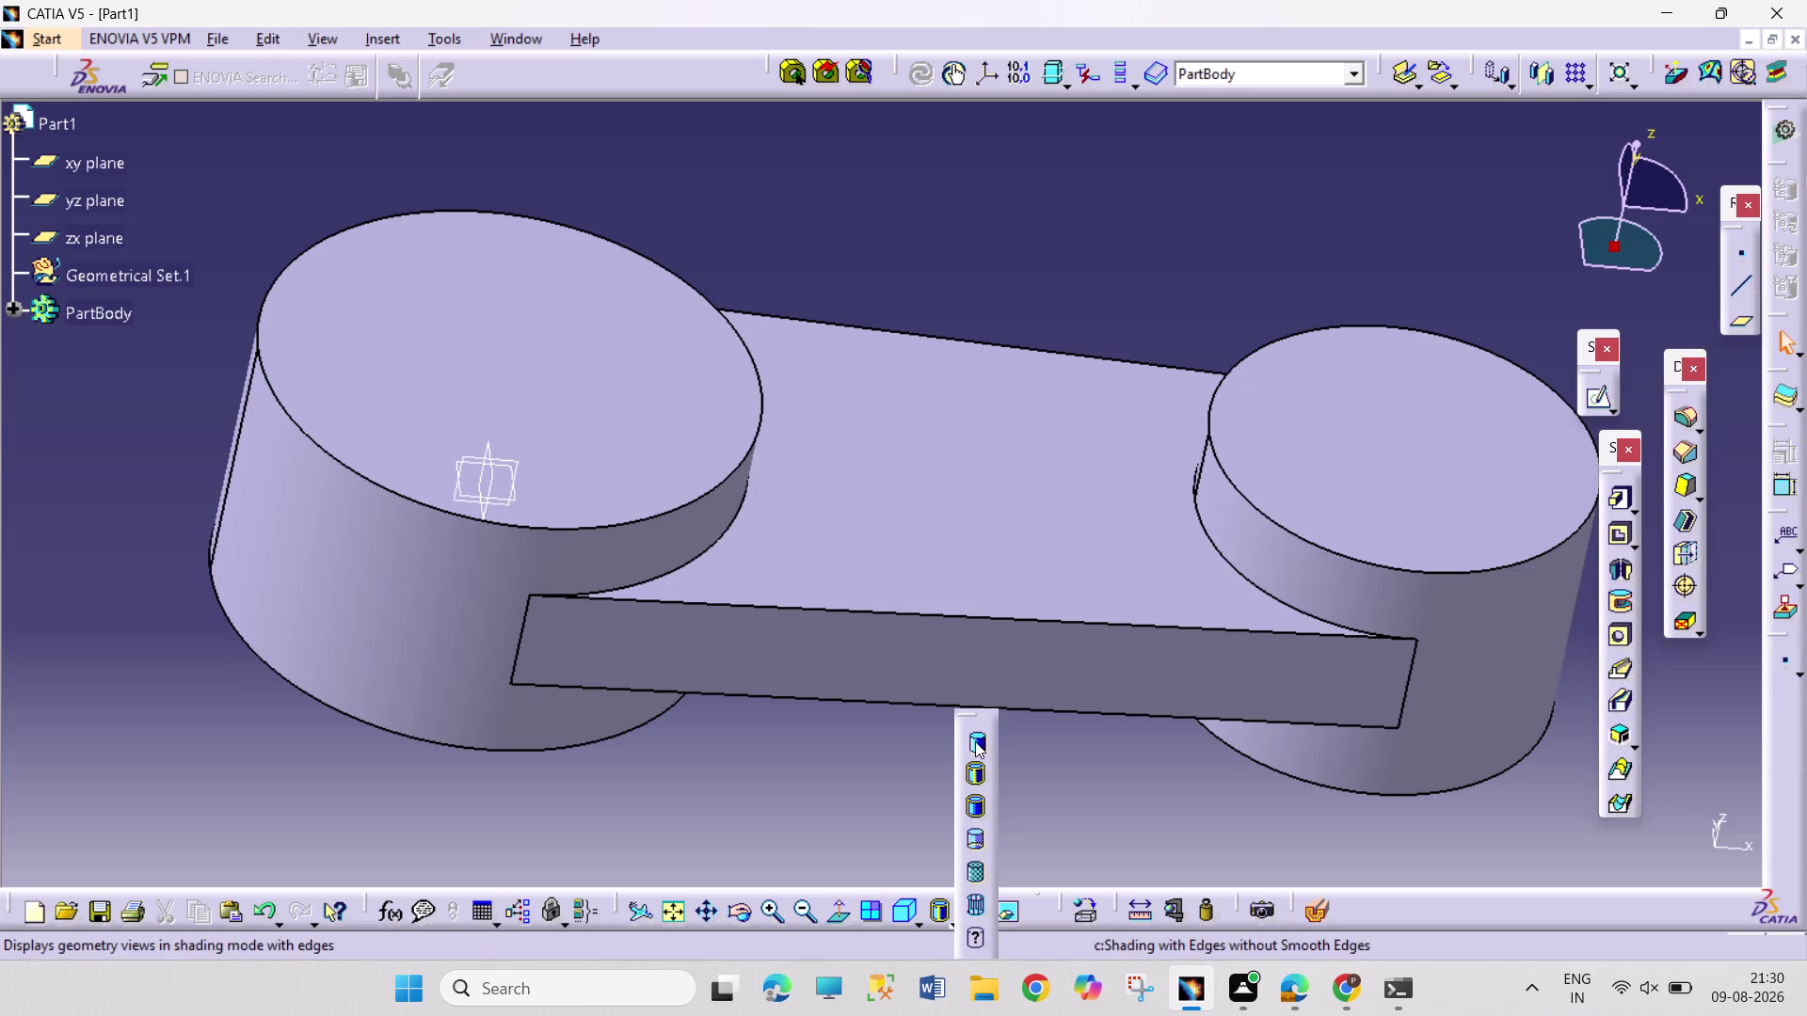
click(952, 926)
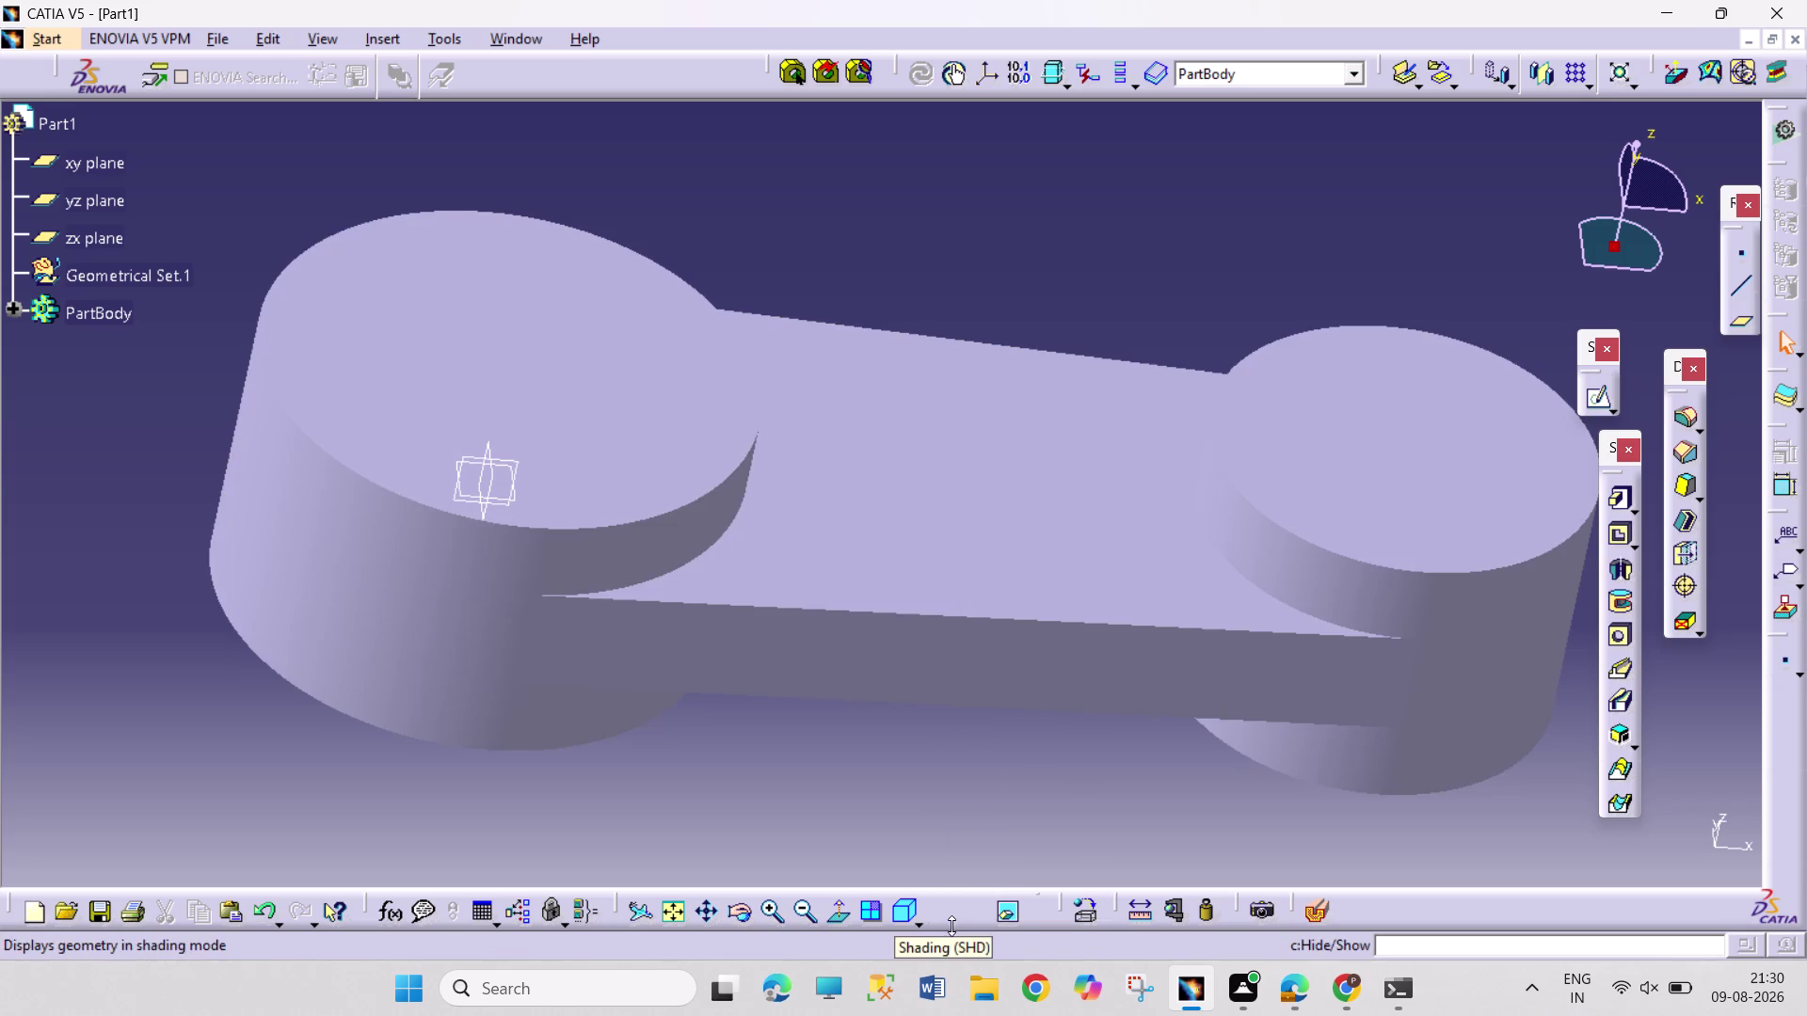
click(976, 776)
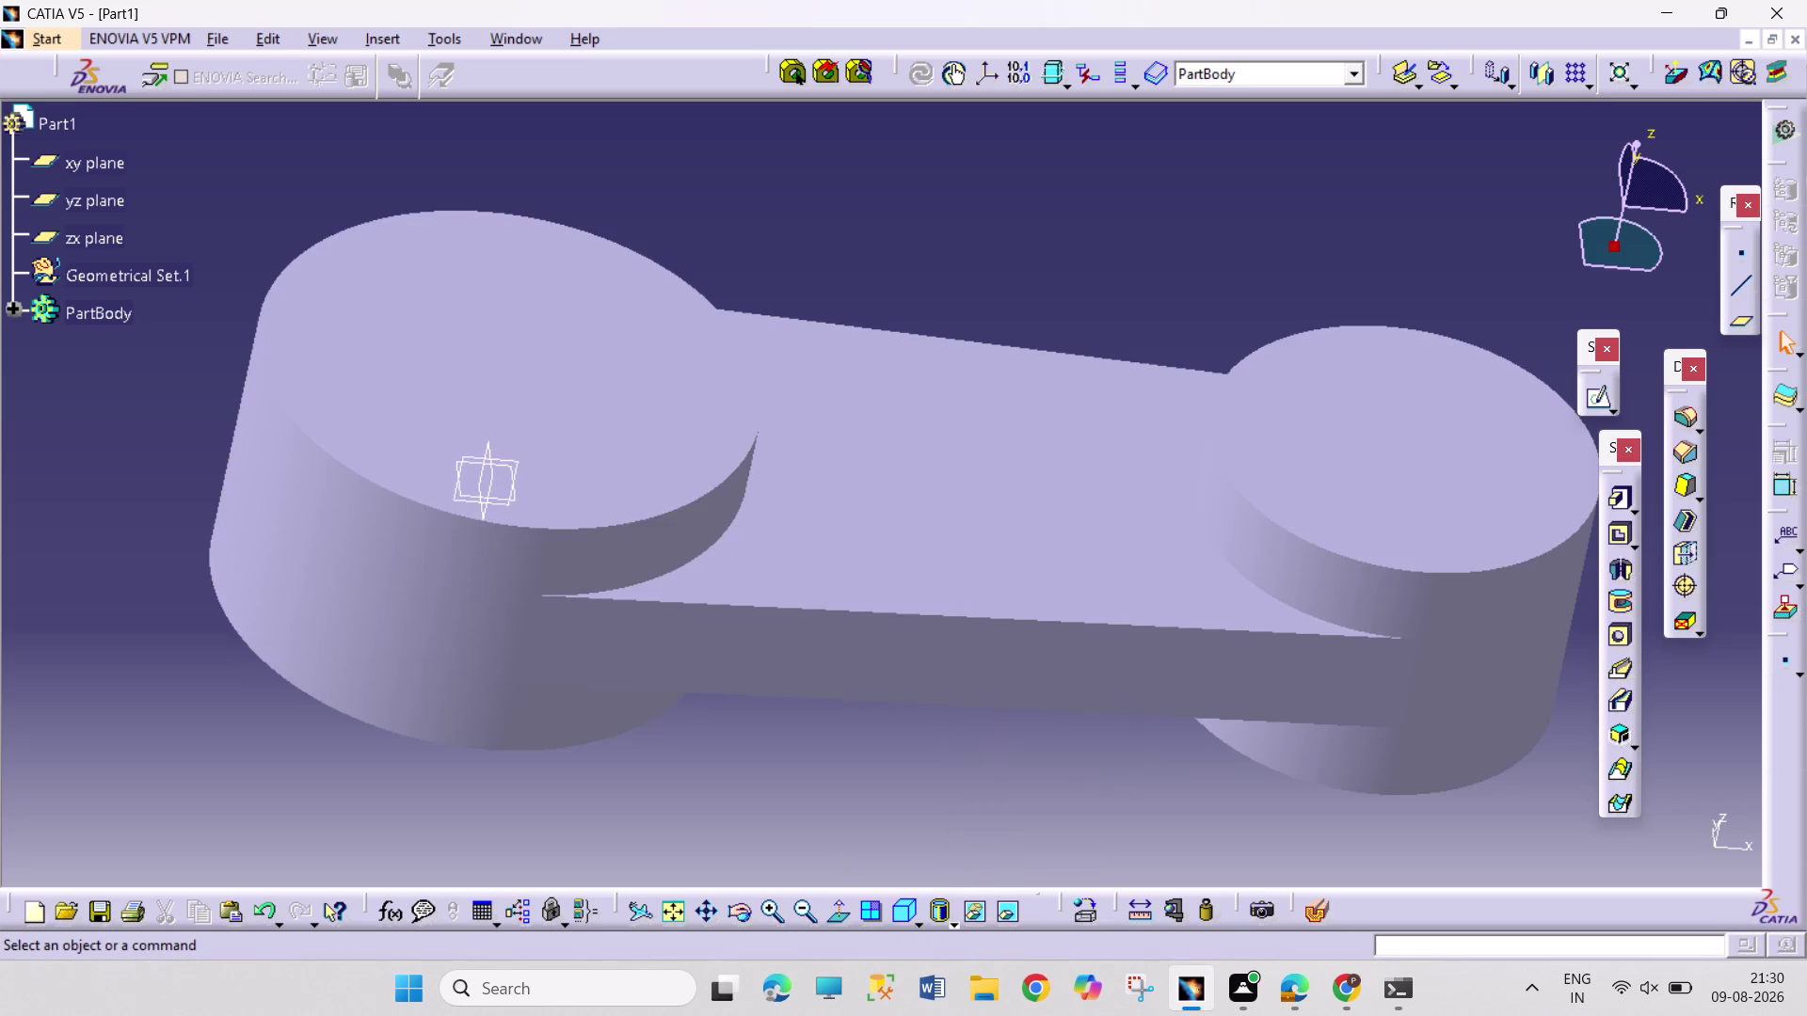
click(1154, 777)
click(601, 442)
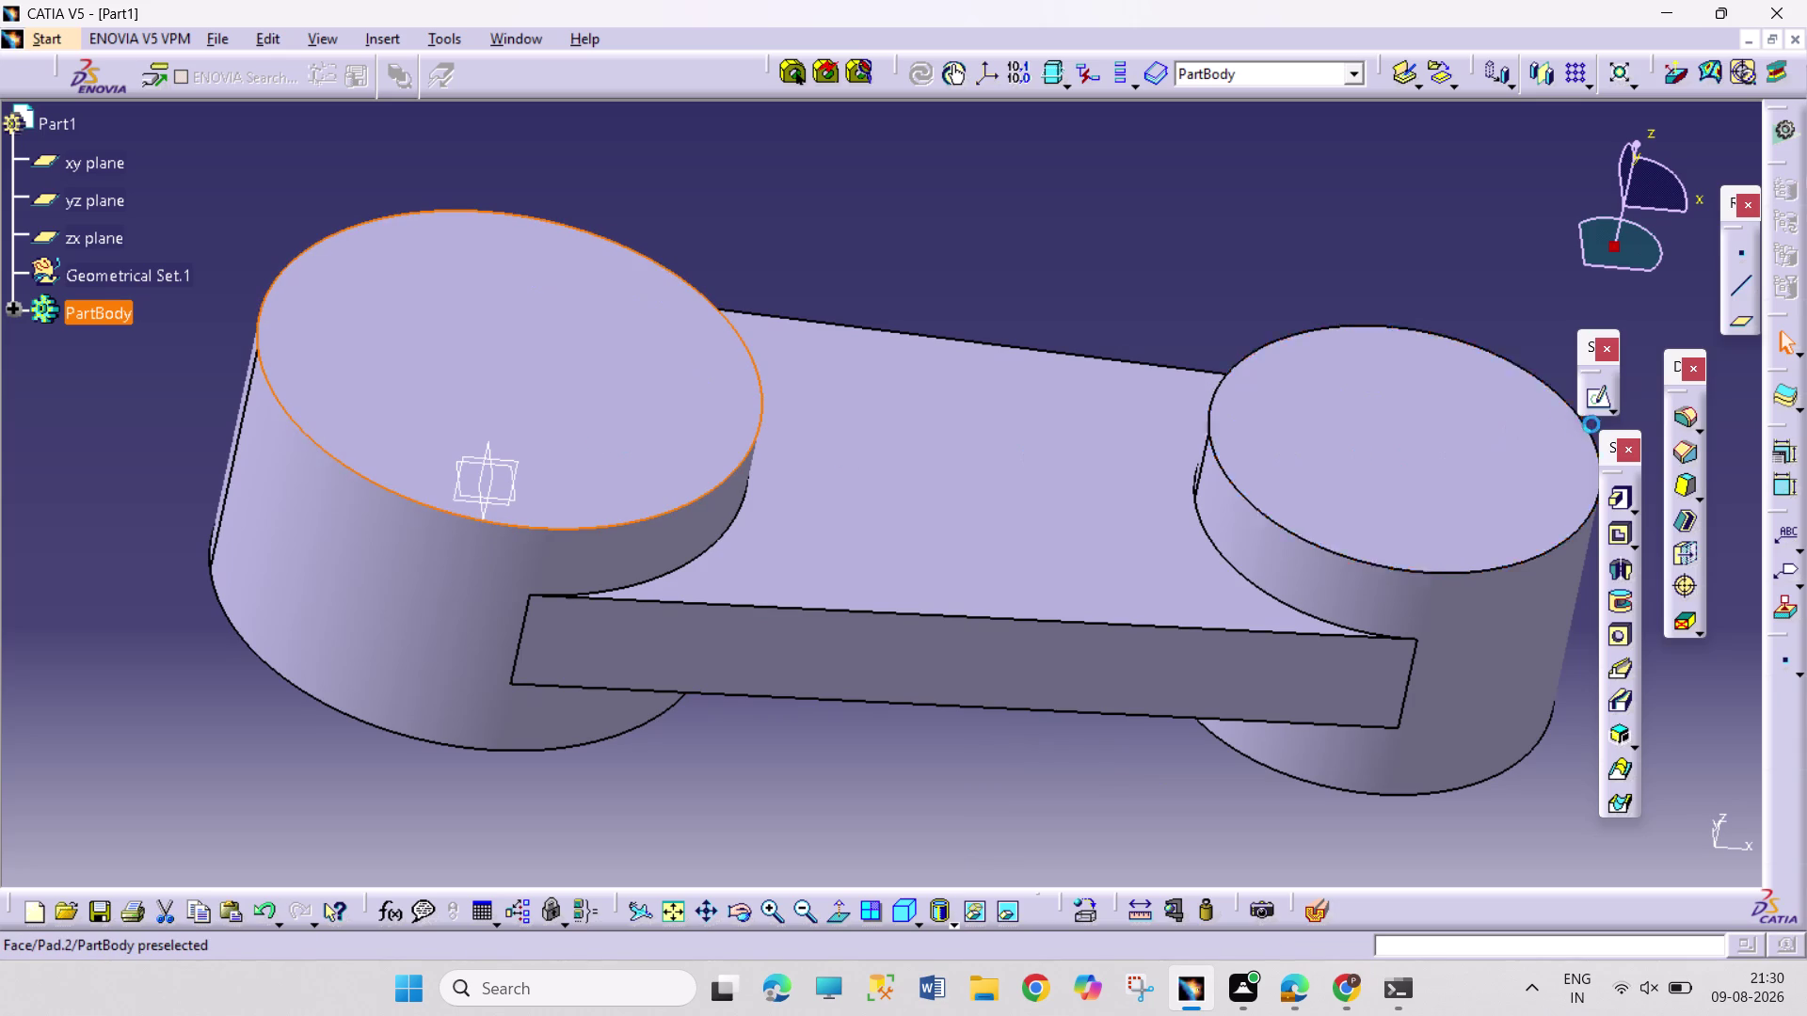
Sketch on the top face a circle at the origin with 56.3 mm diameter.
click(1588, 396)
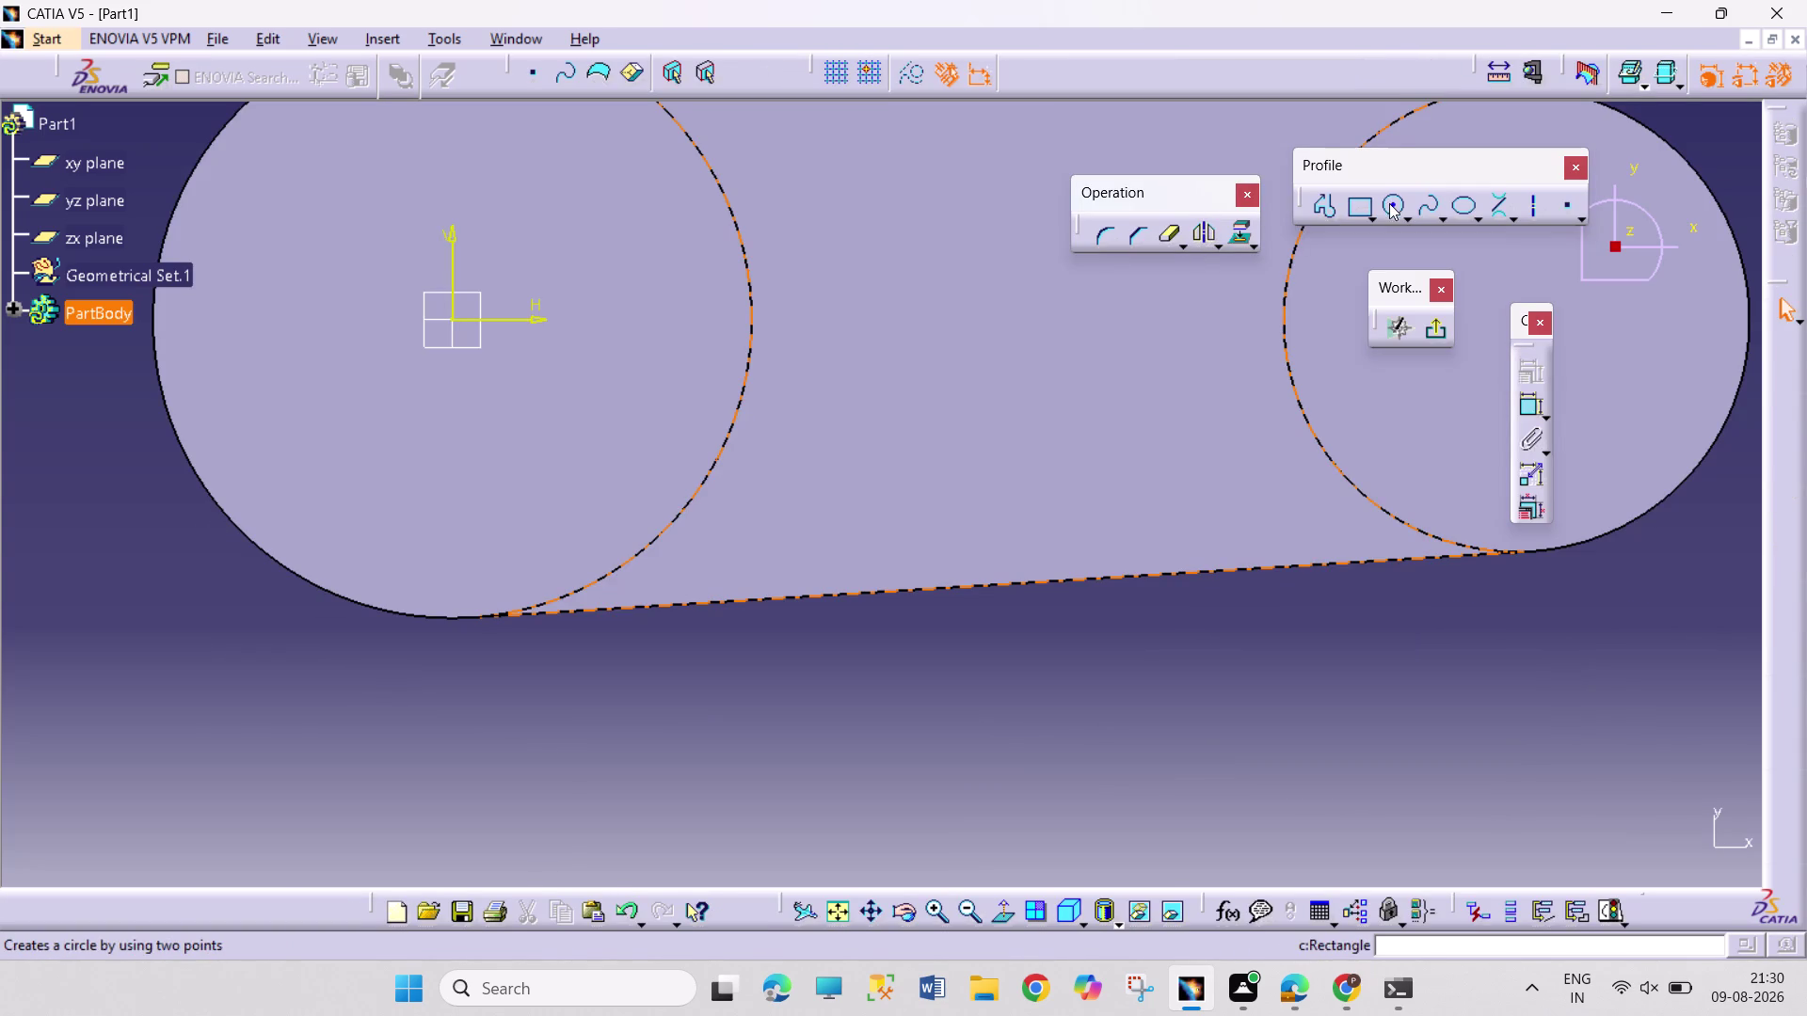
click(1395, 205)
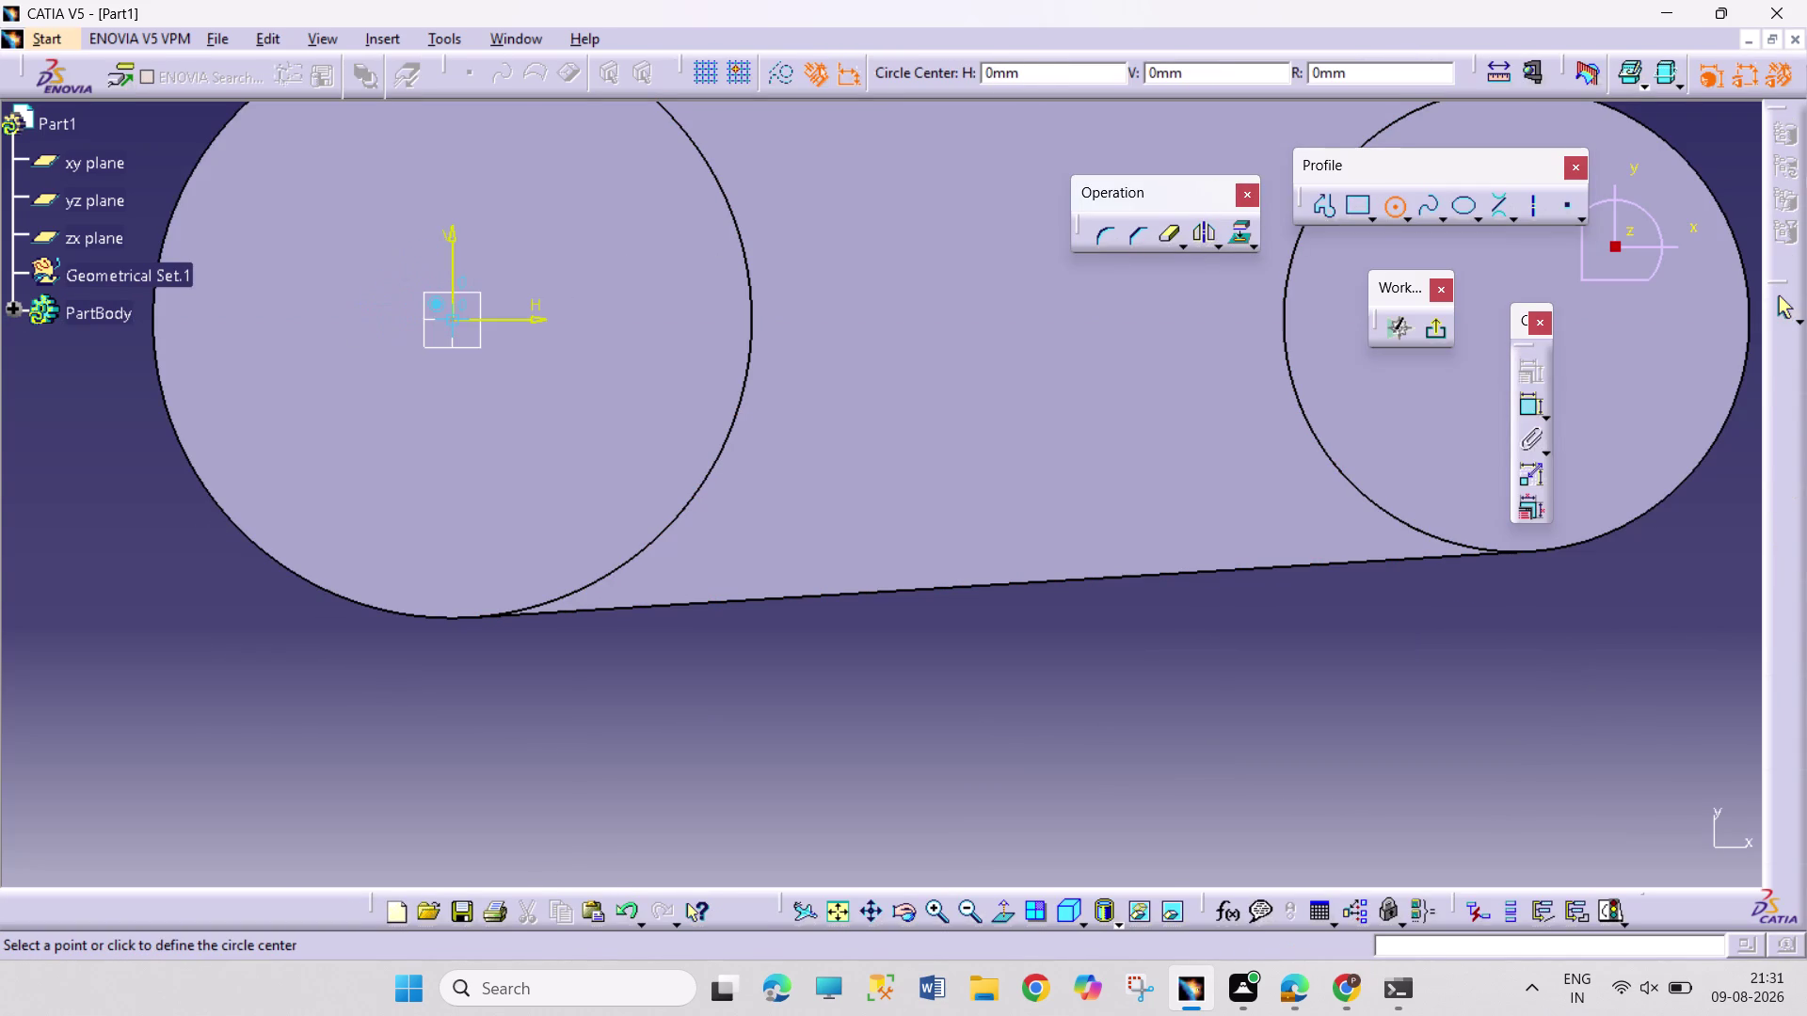
click(452, 314)
click(493, 469)
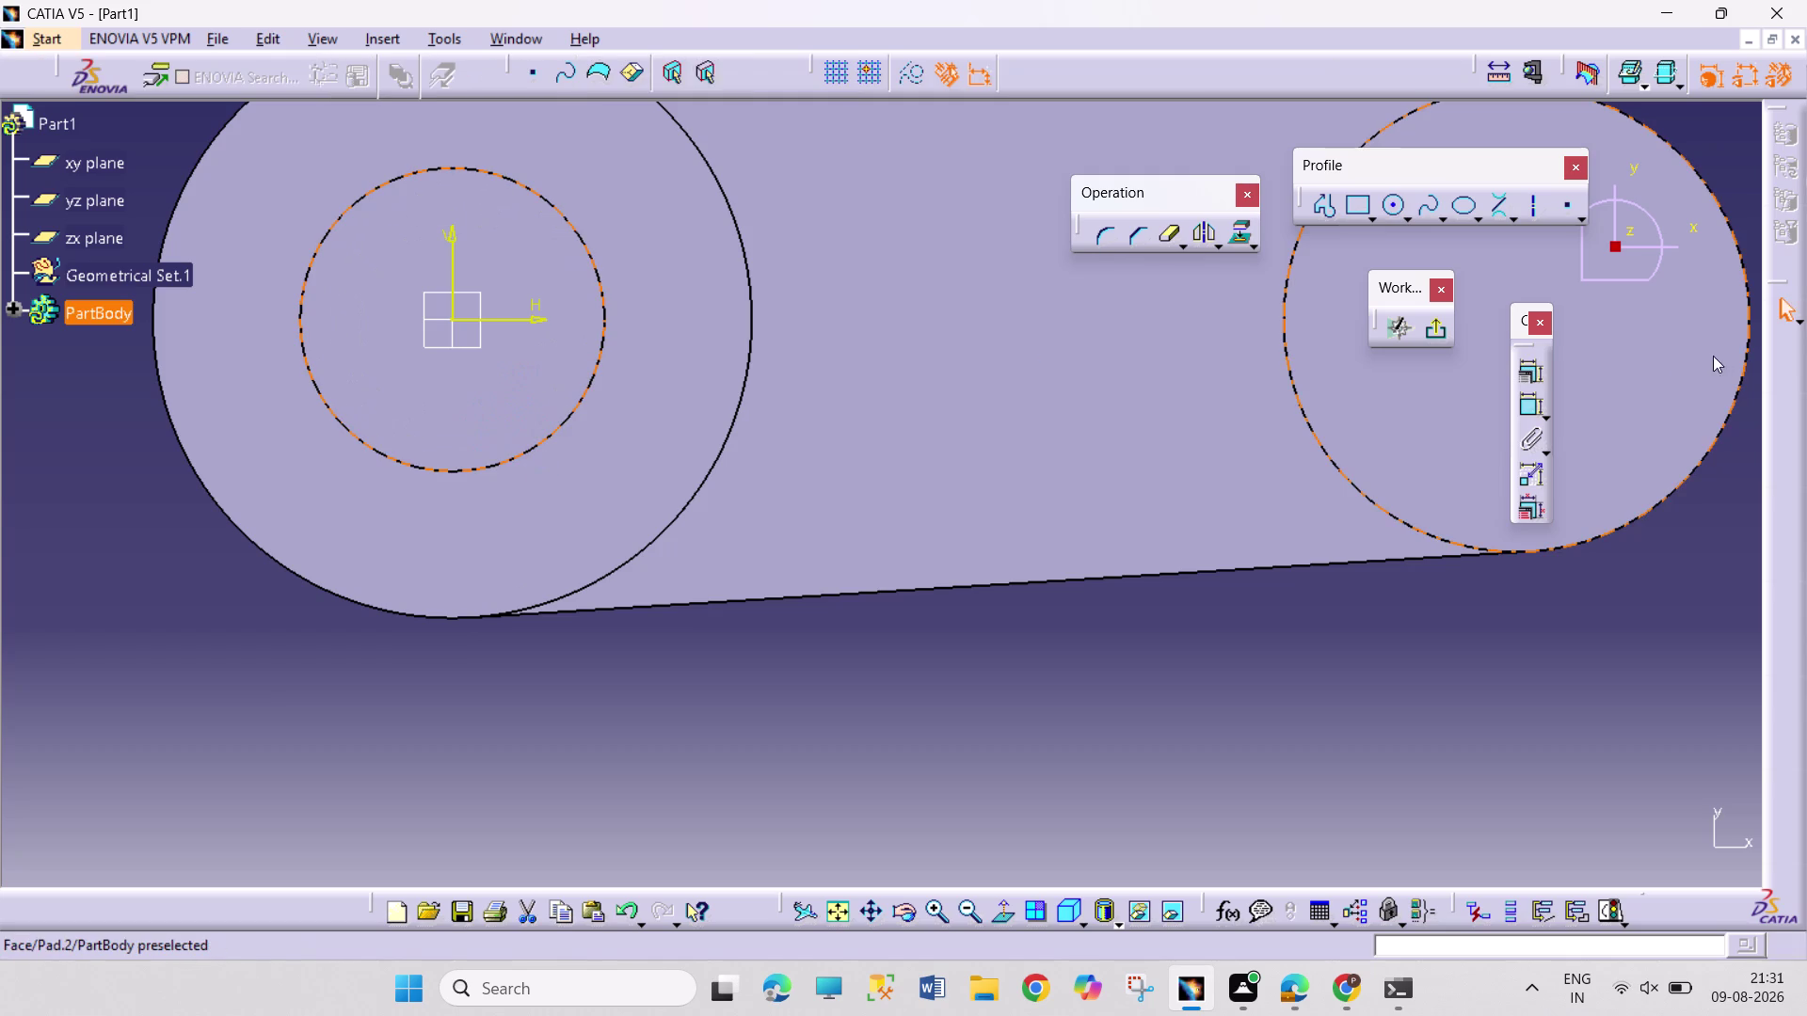
click(1525, 414)
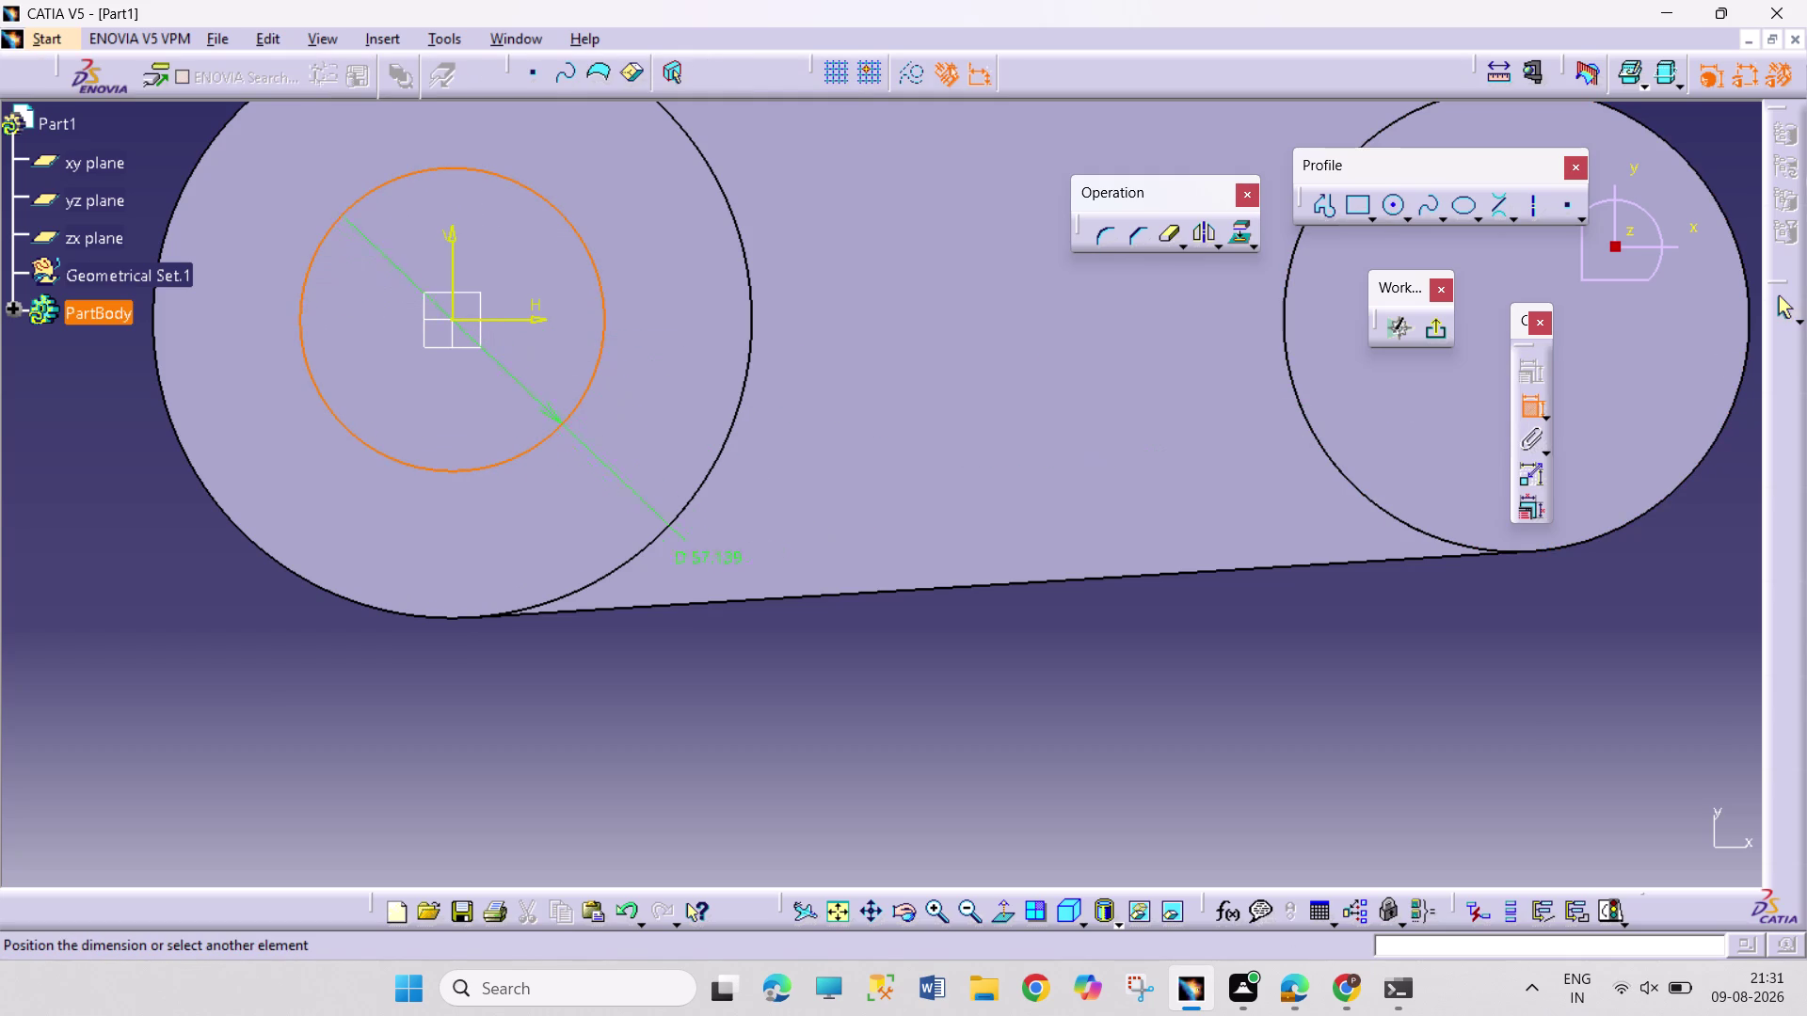
click(634, 476)
double_click(655, 472)
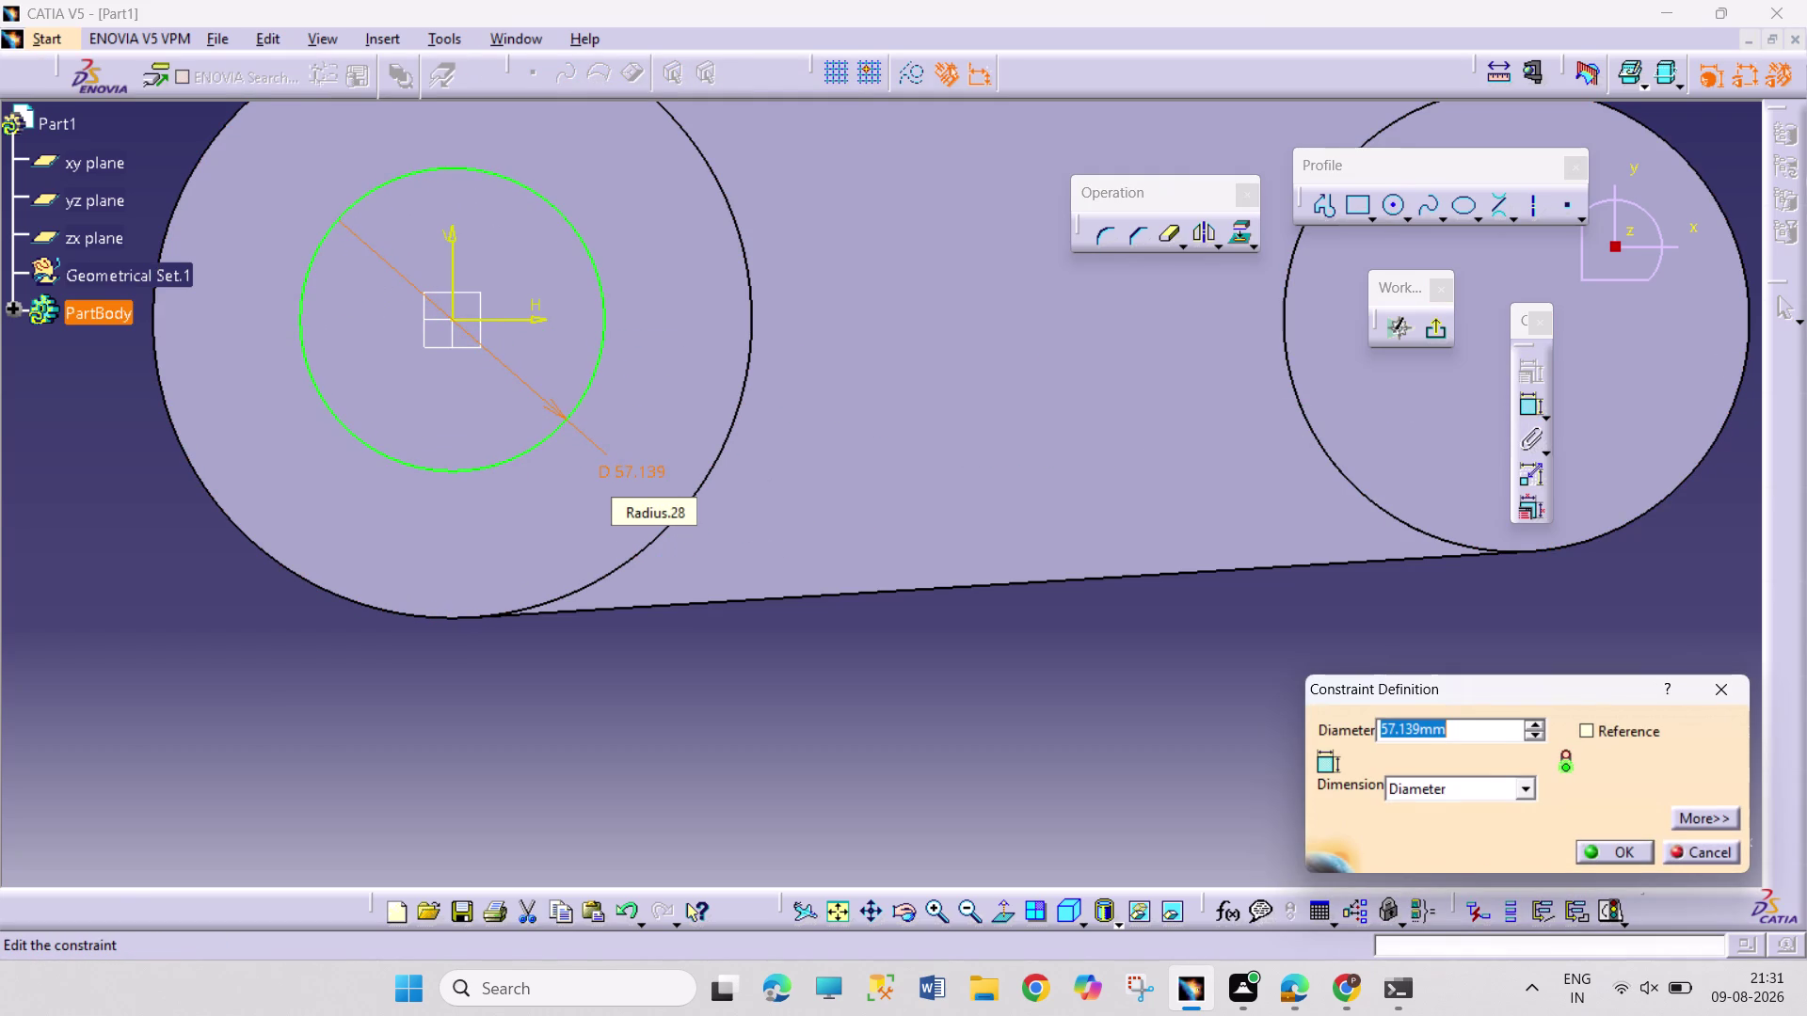
text(56.30)
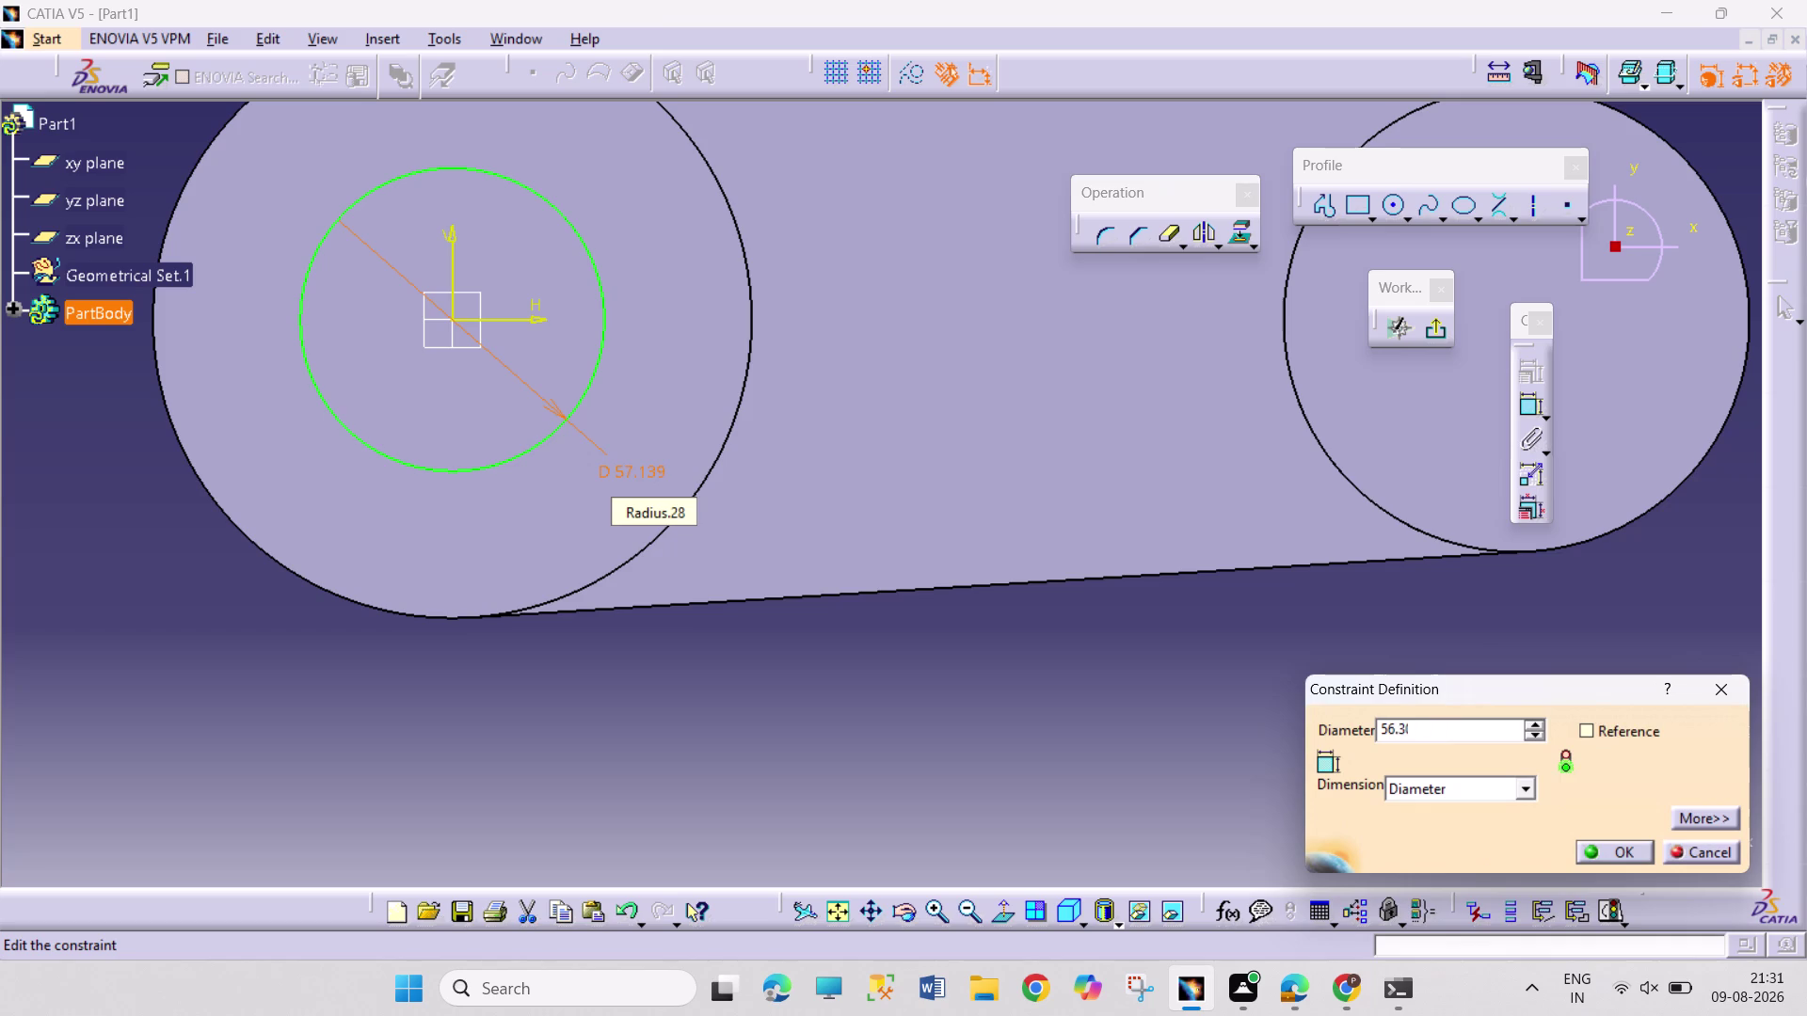
key(Return)
click(1056, 501)
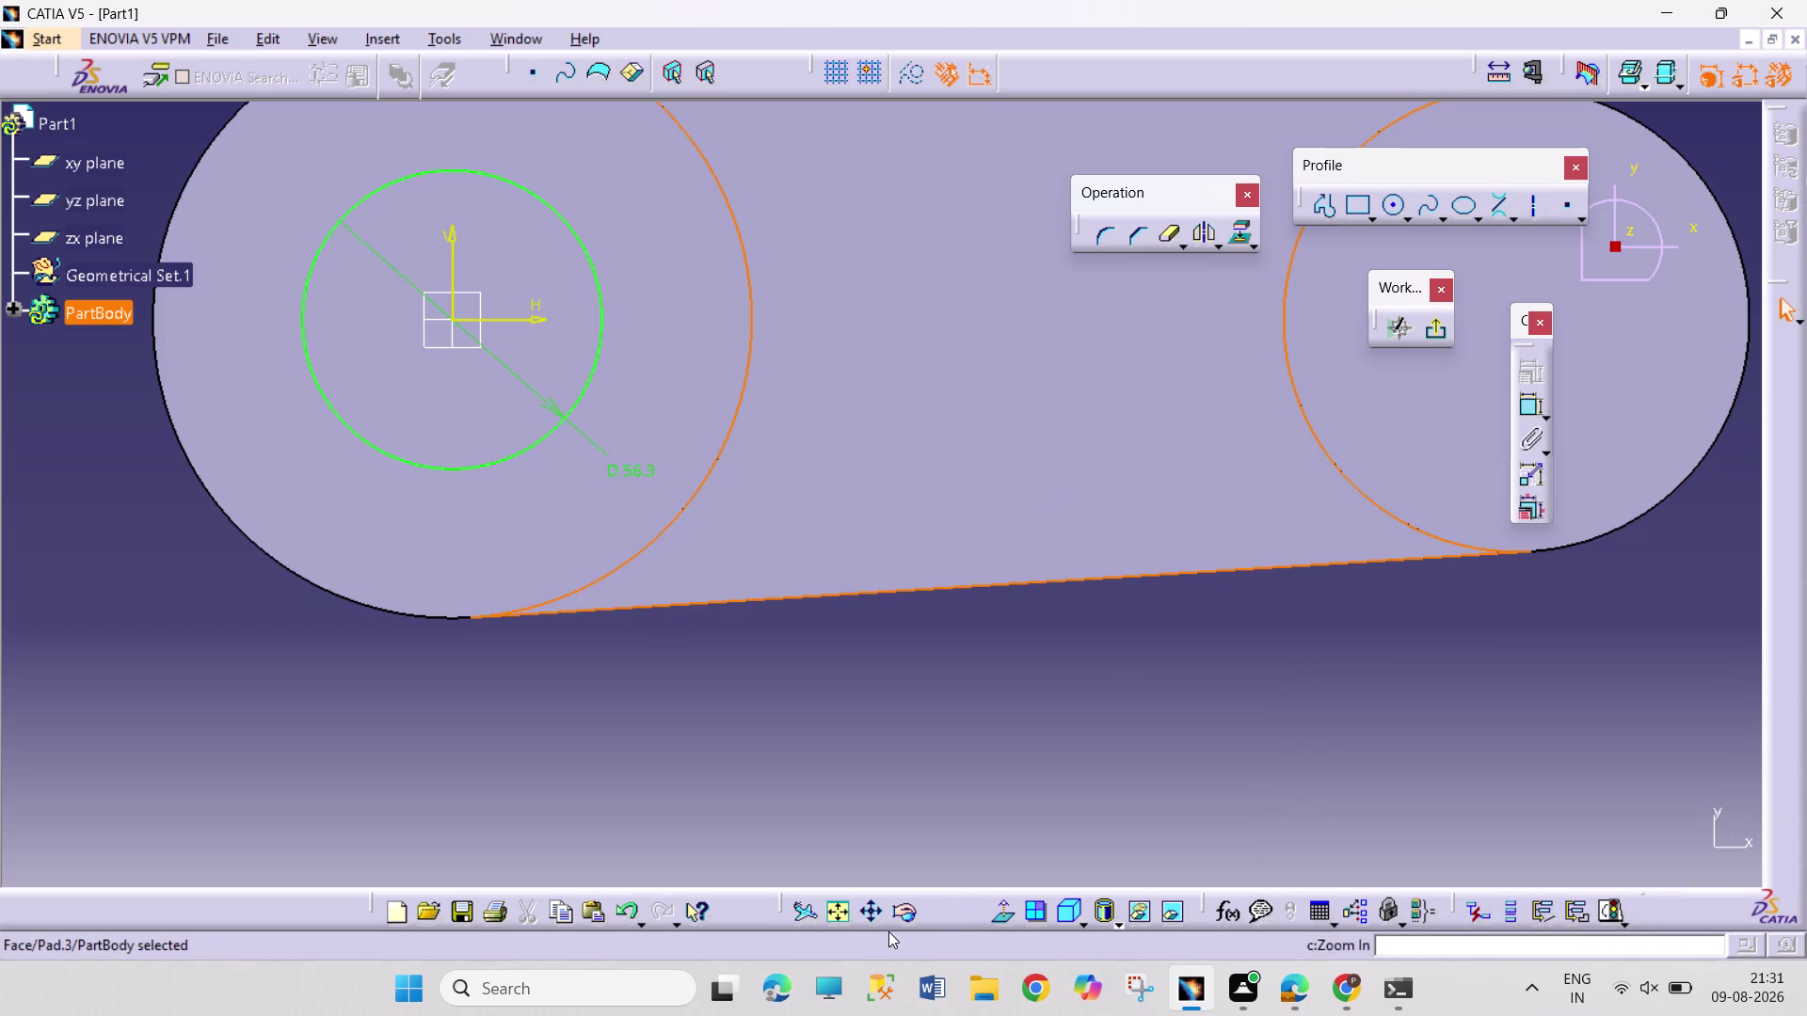
click(837, 913)
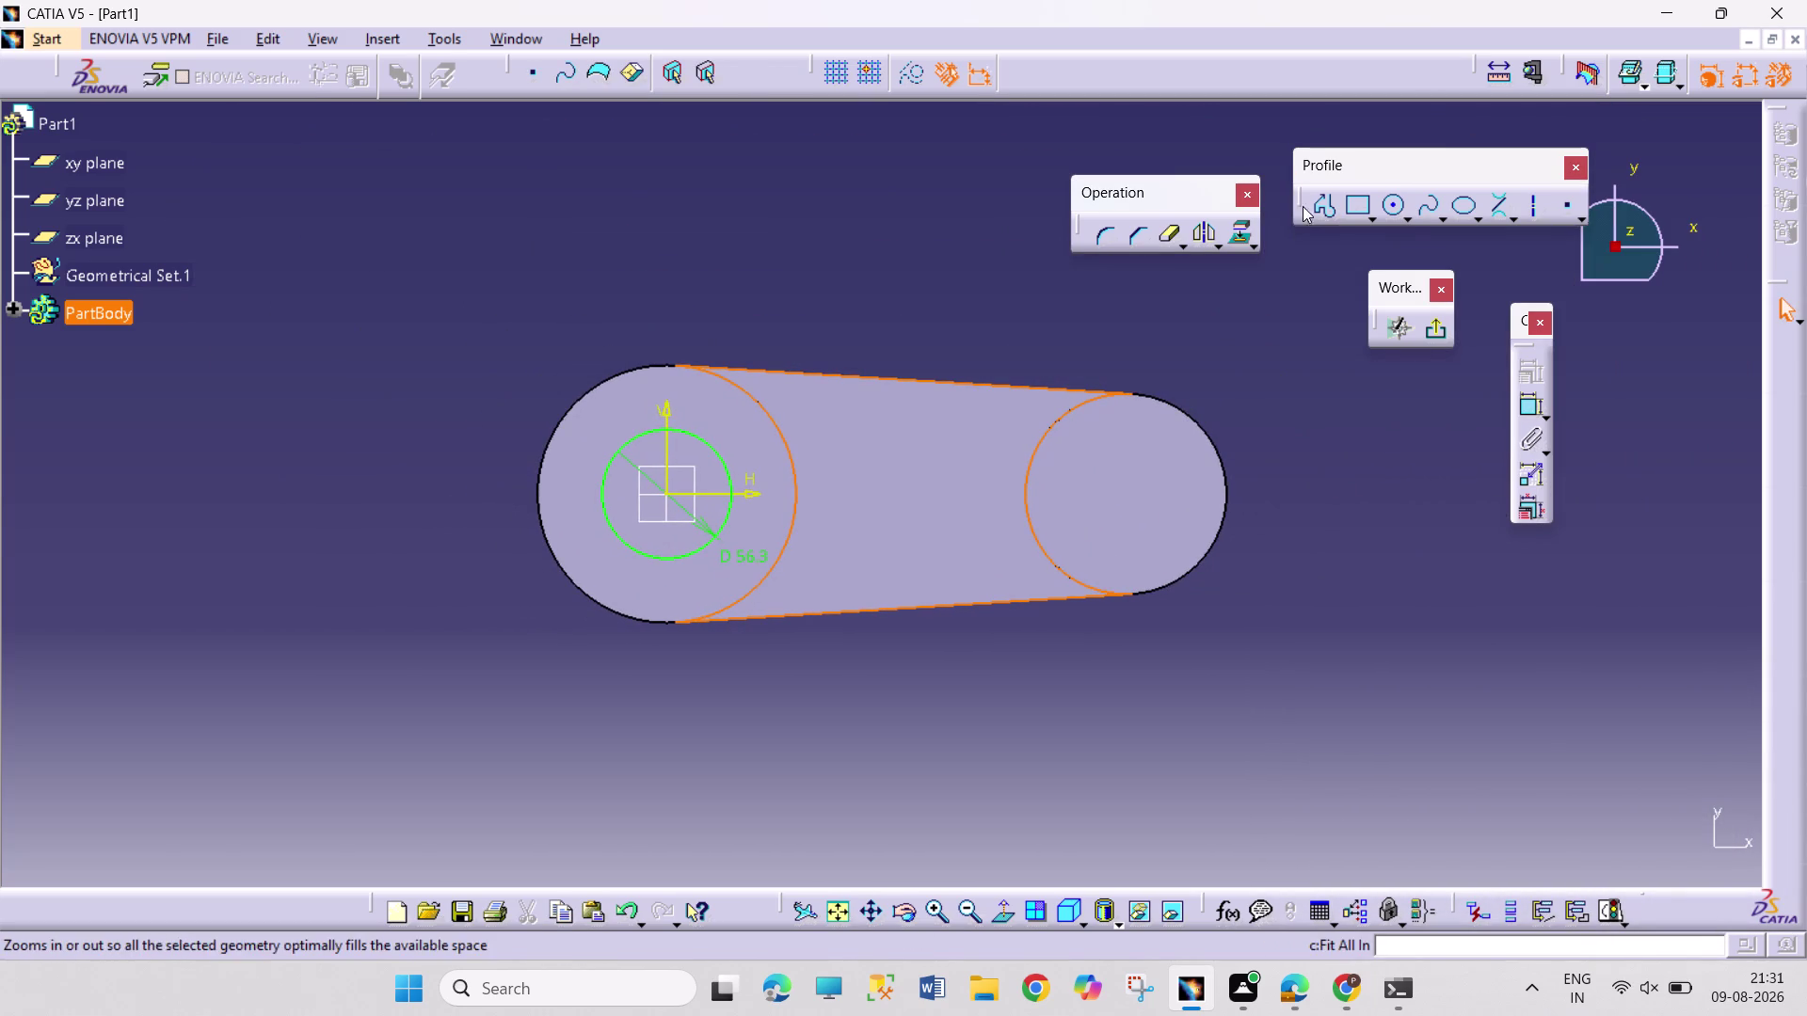
Add a second circle in the right boss, concentric with its outline.
click(1398, 208)
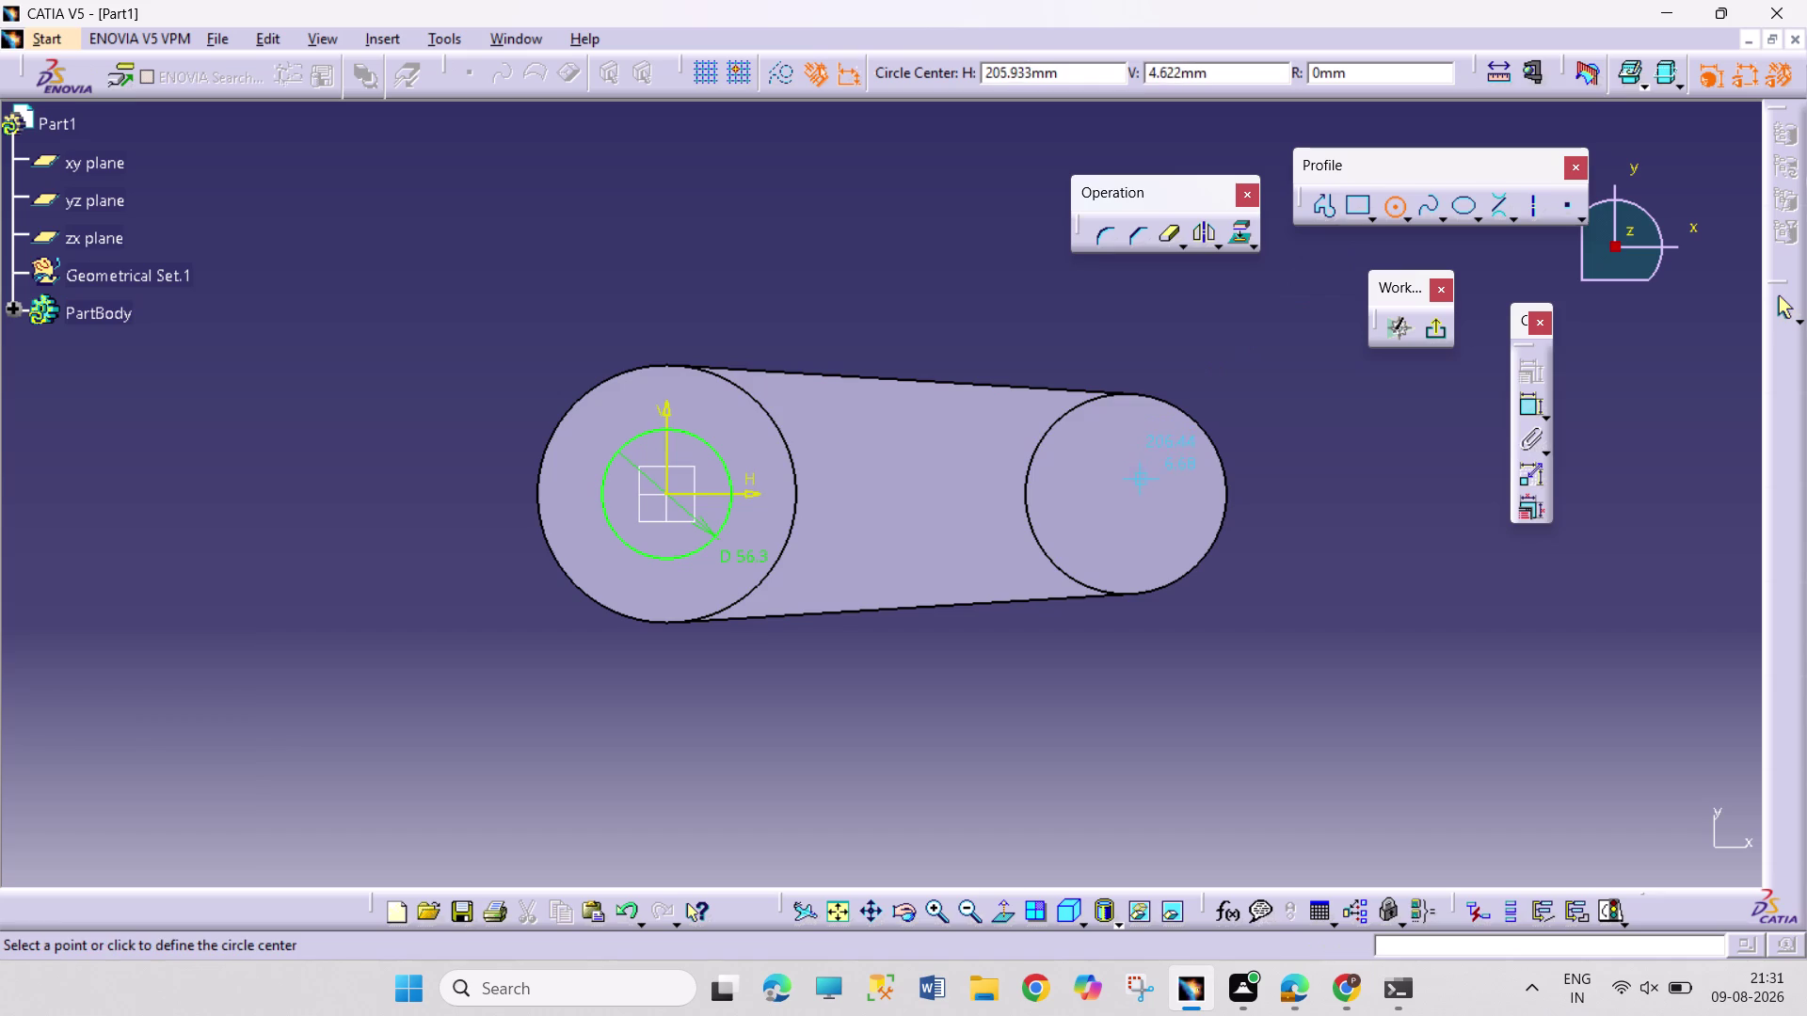
click(1139, 496)
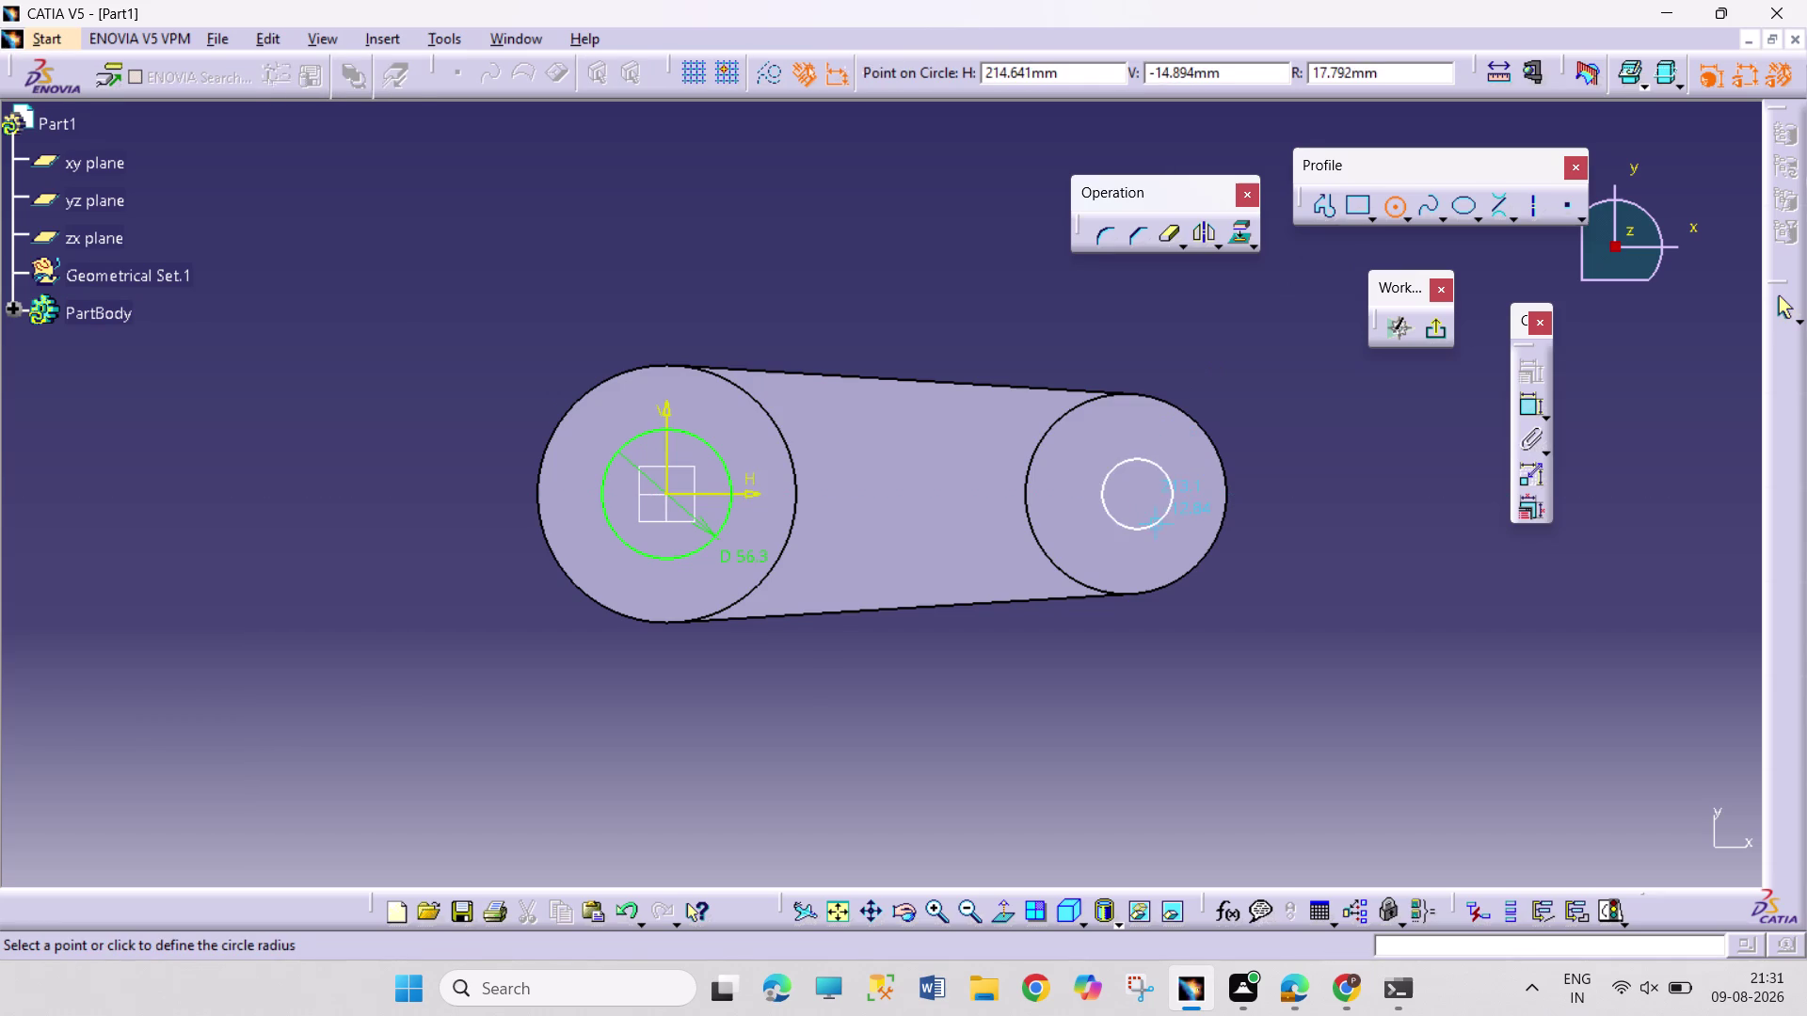
click(1163, 530)
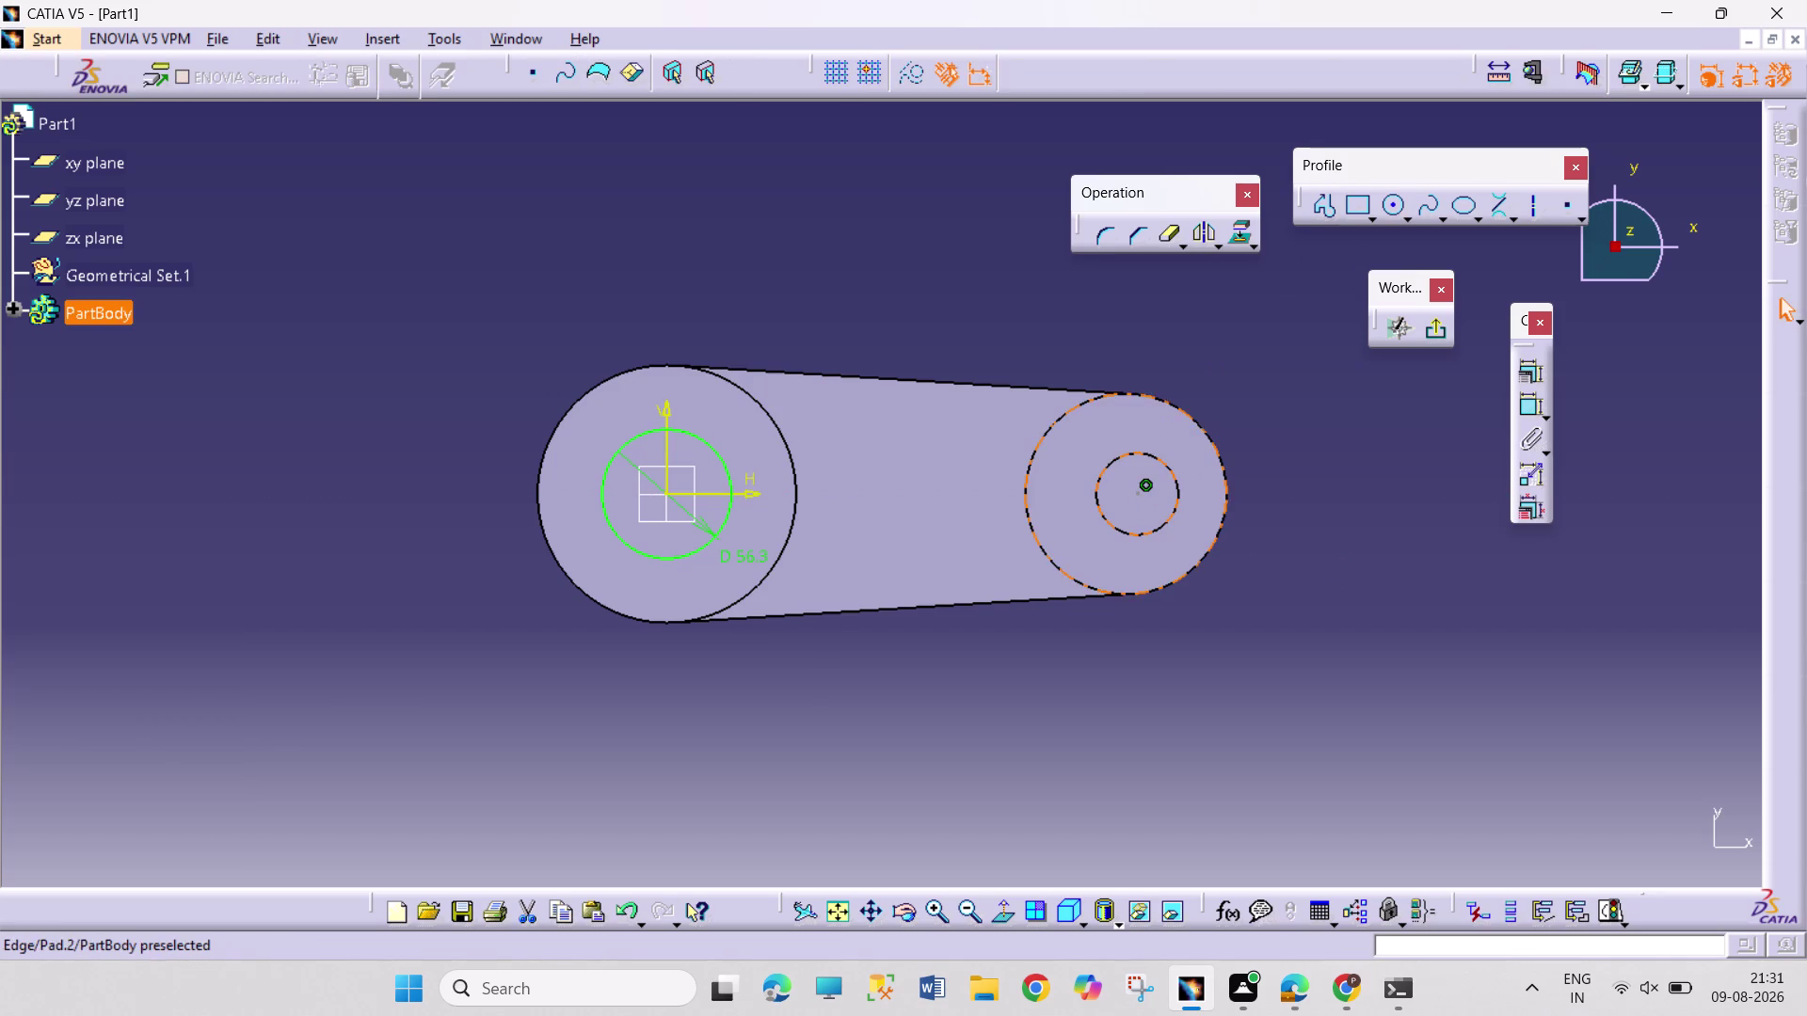
click(1213, 547)
click(1537, 375)
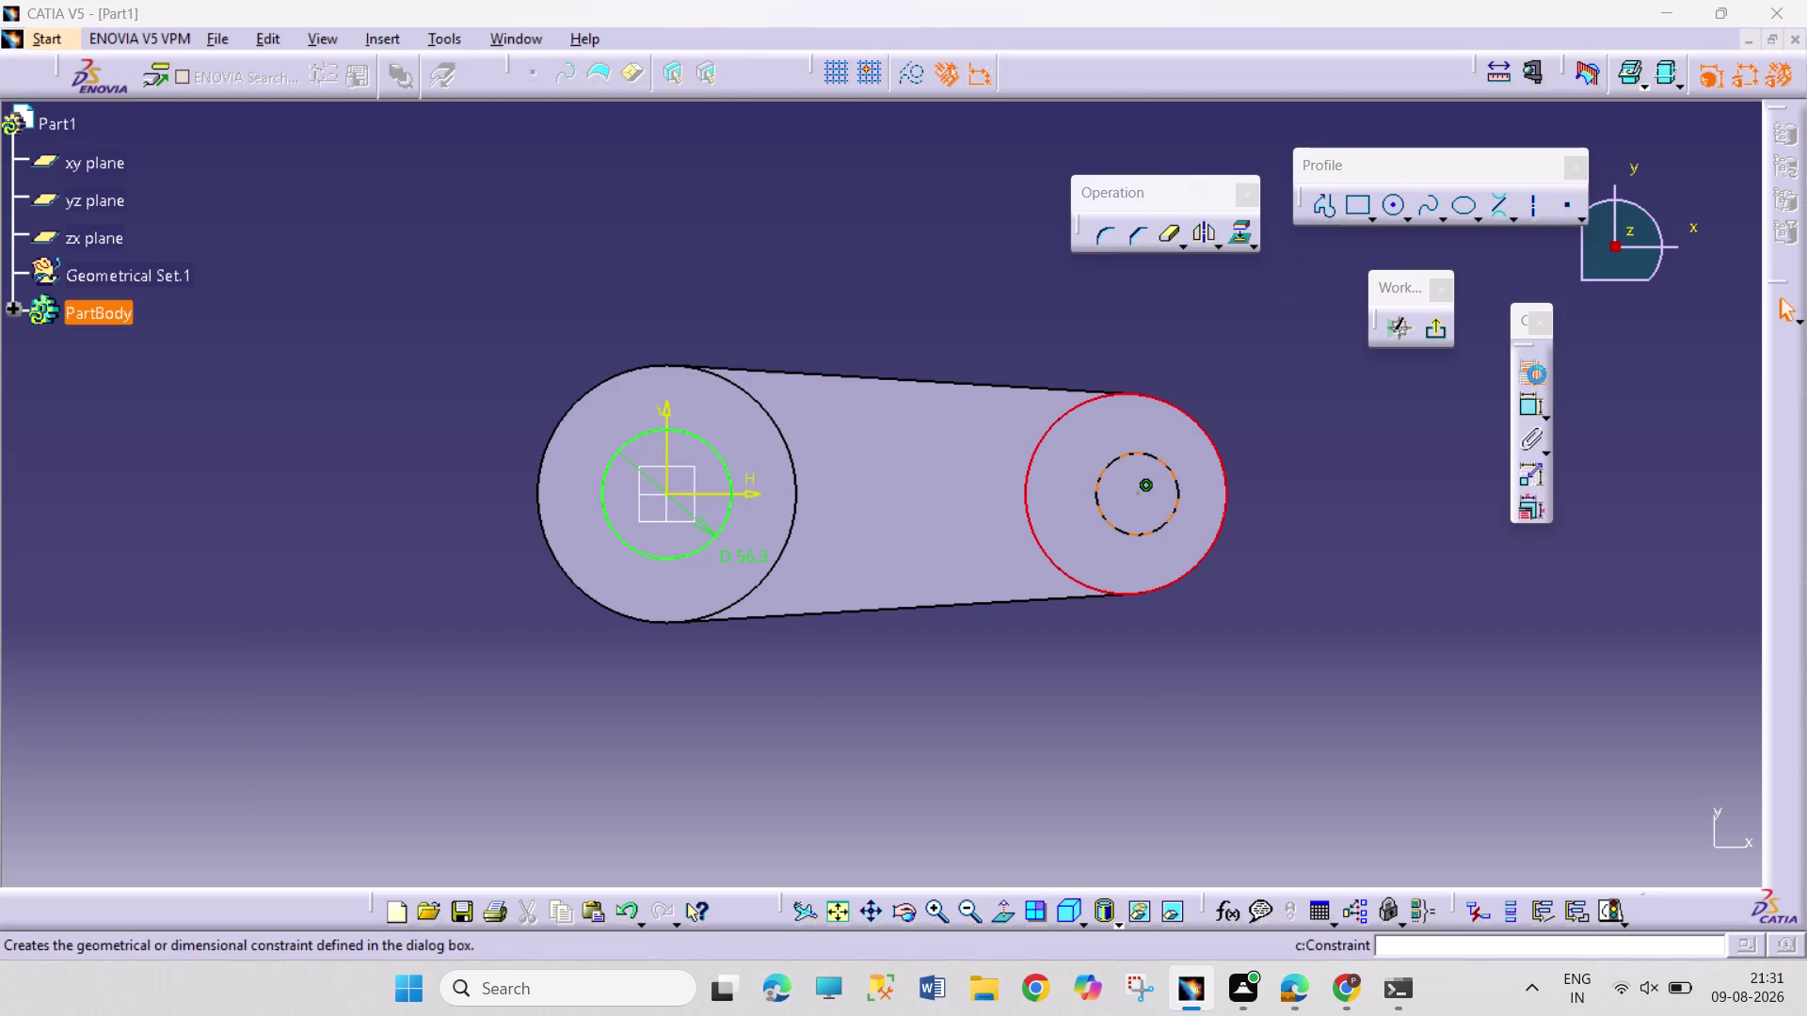
click(1654, 655)
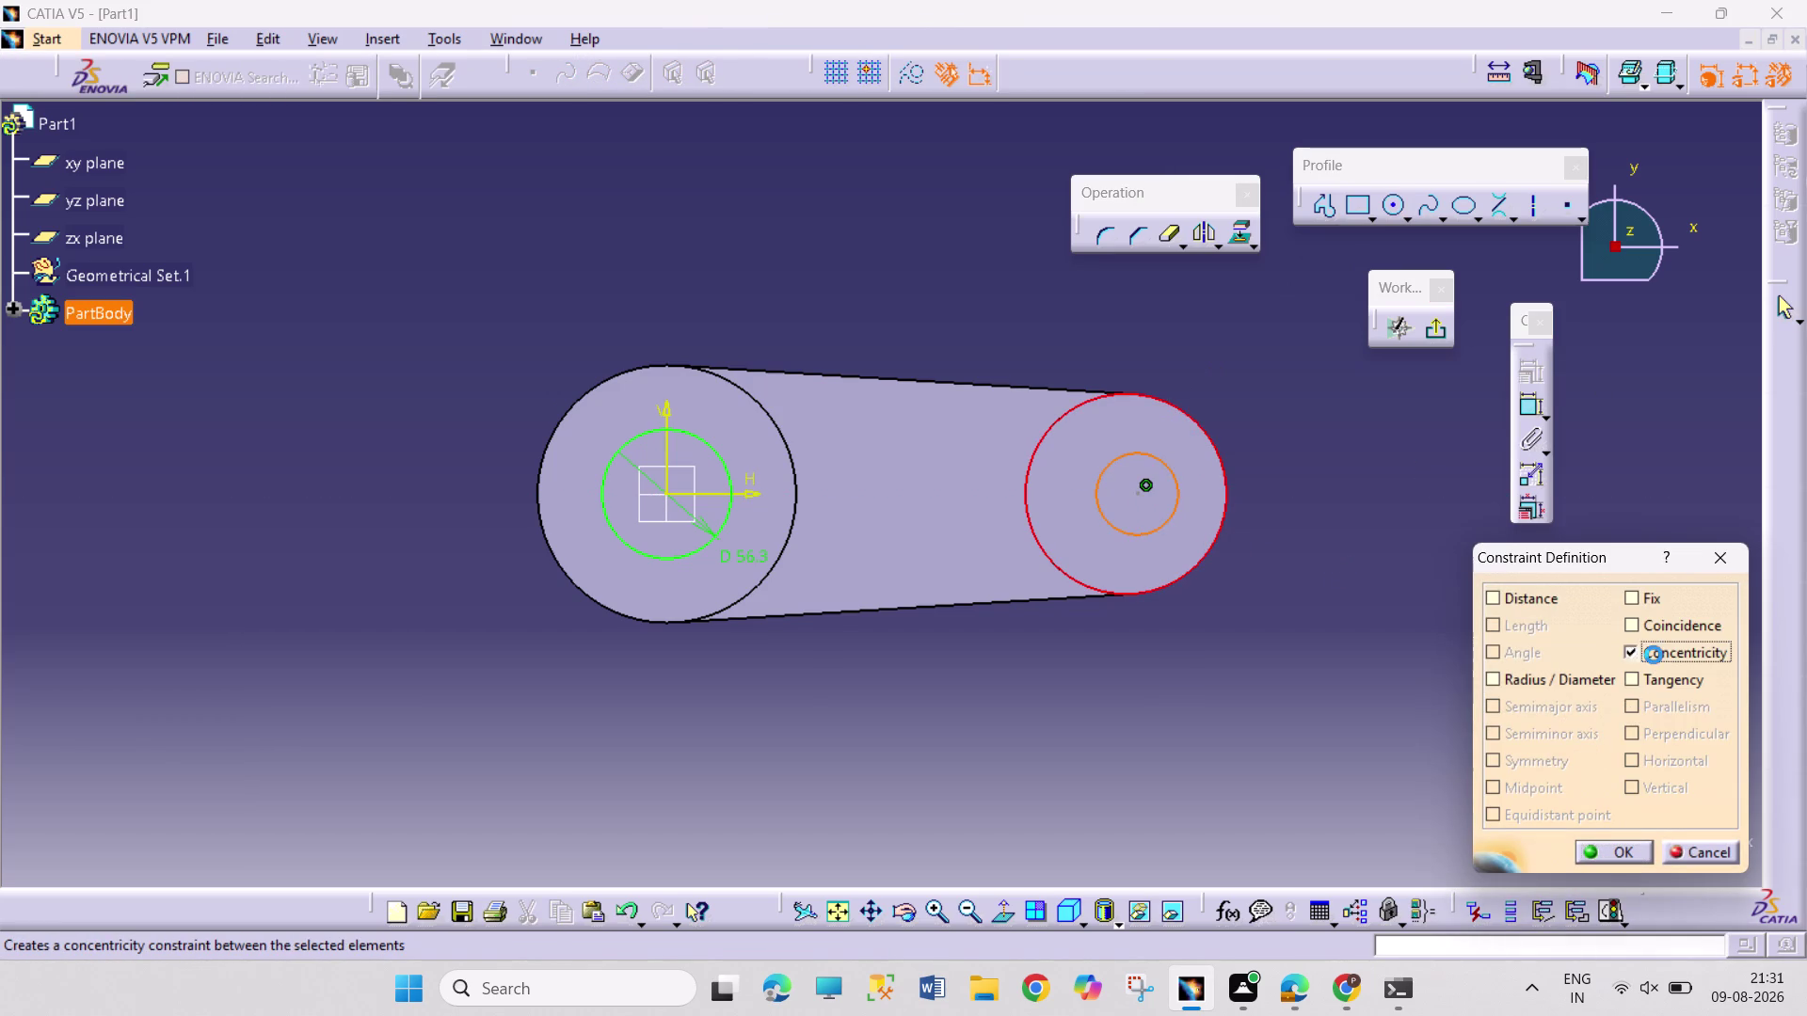
click(1597, 857)
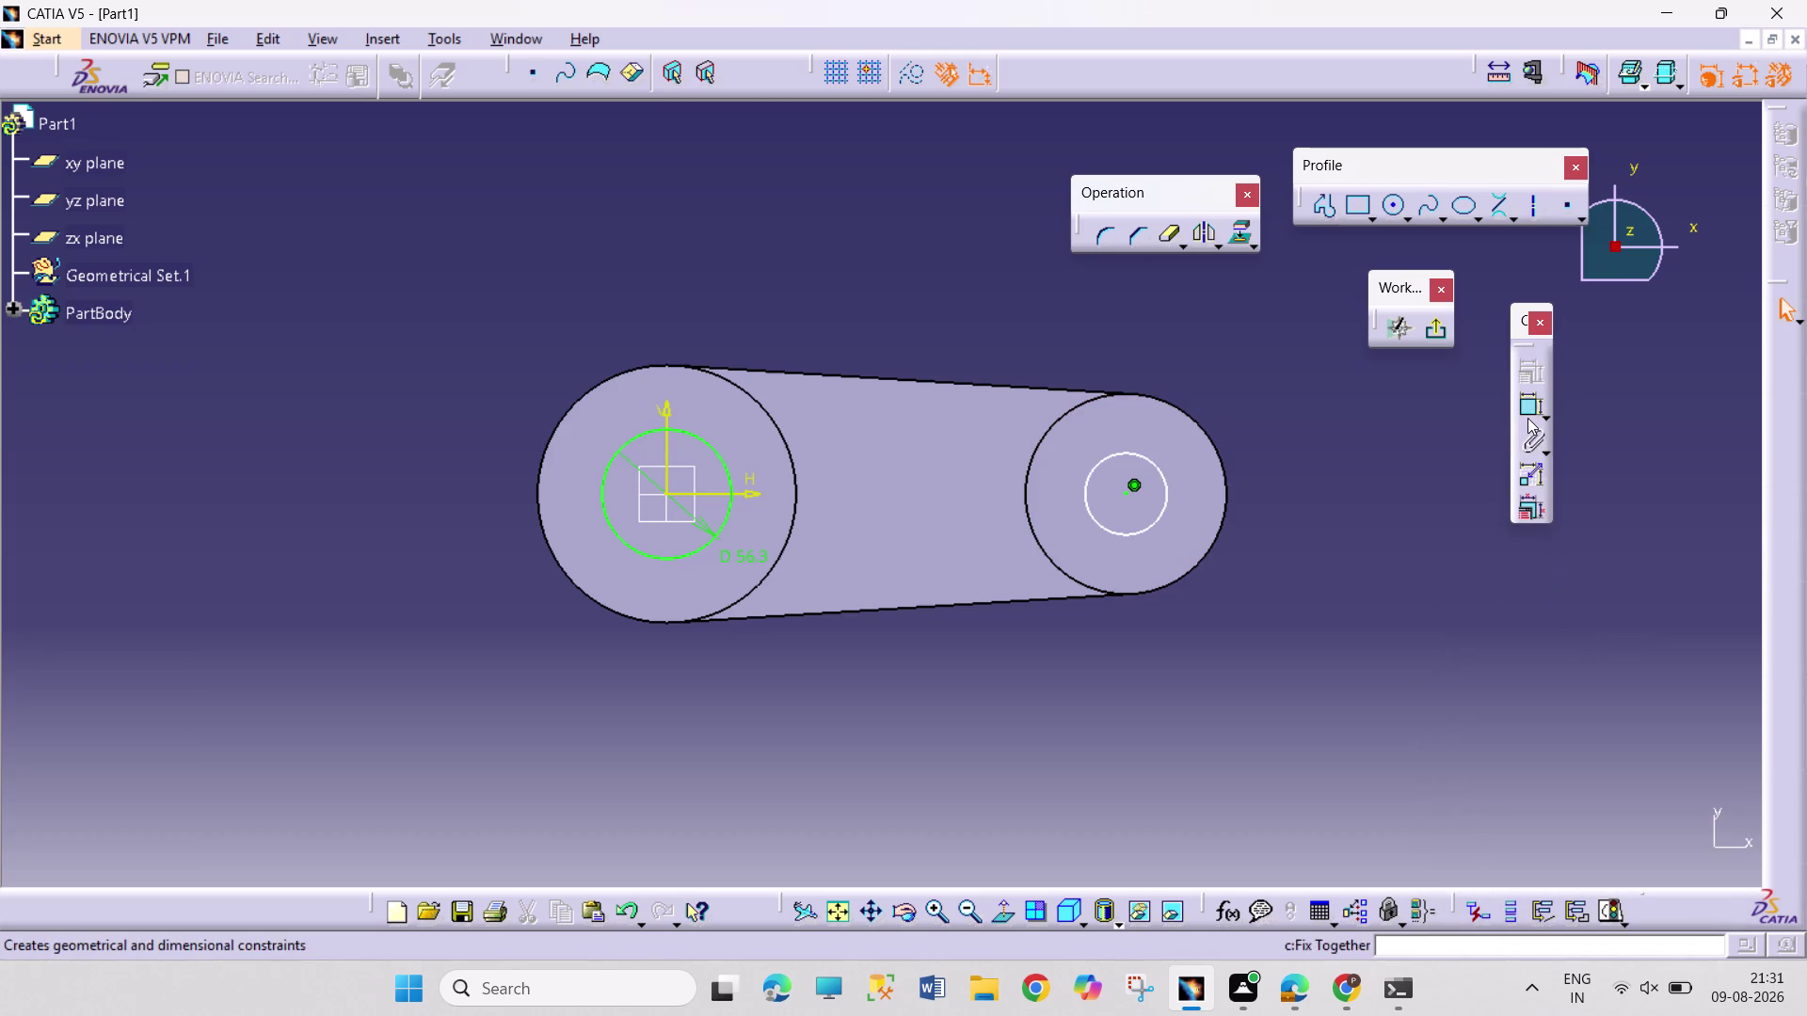
Set the right boss circle's diameter to 43.8 mm.
click(1527, 415)
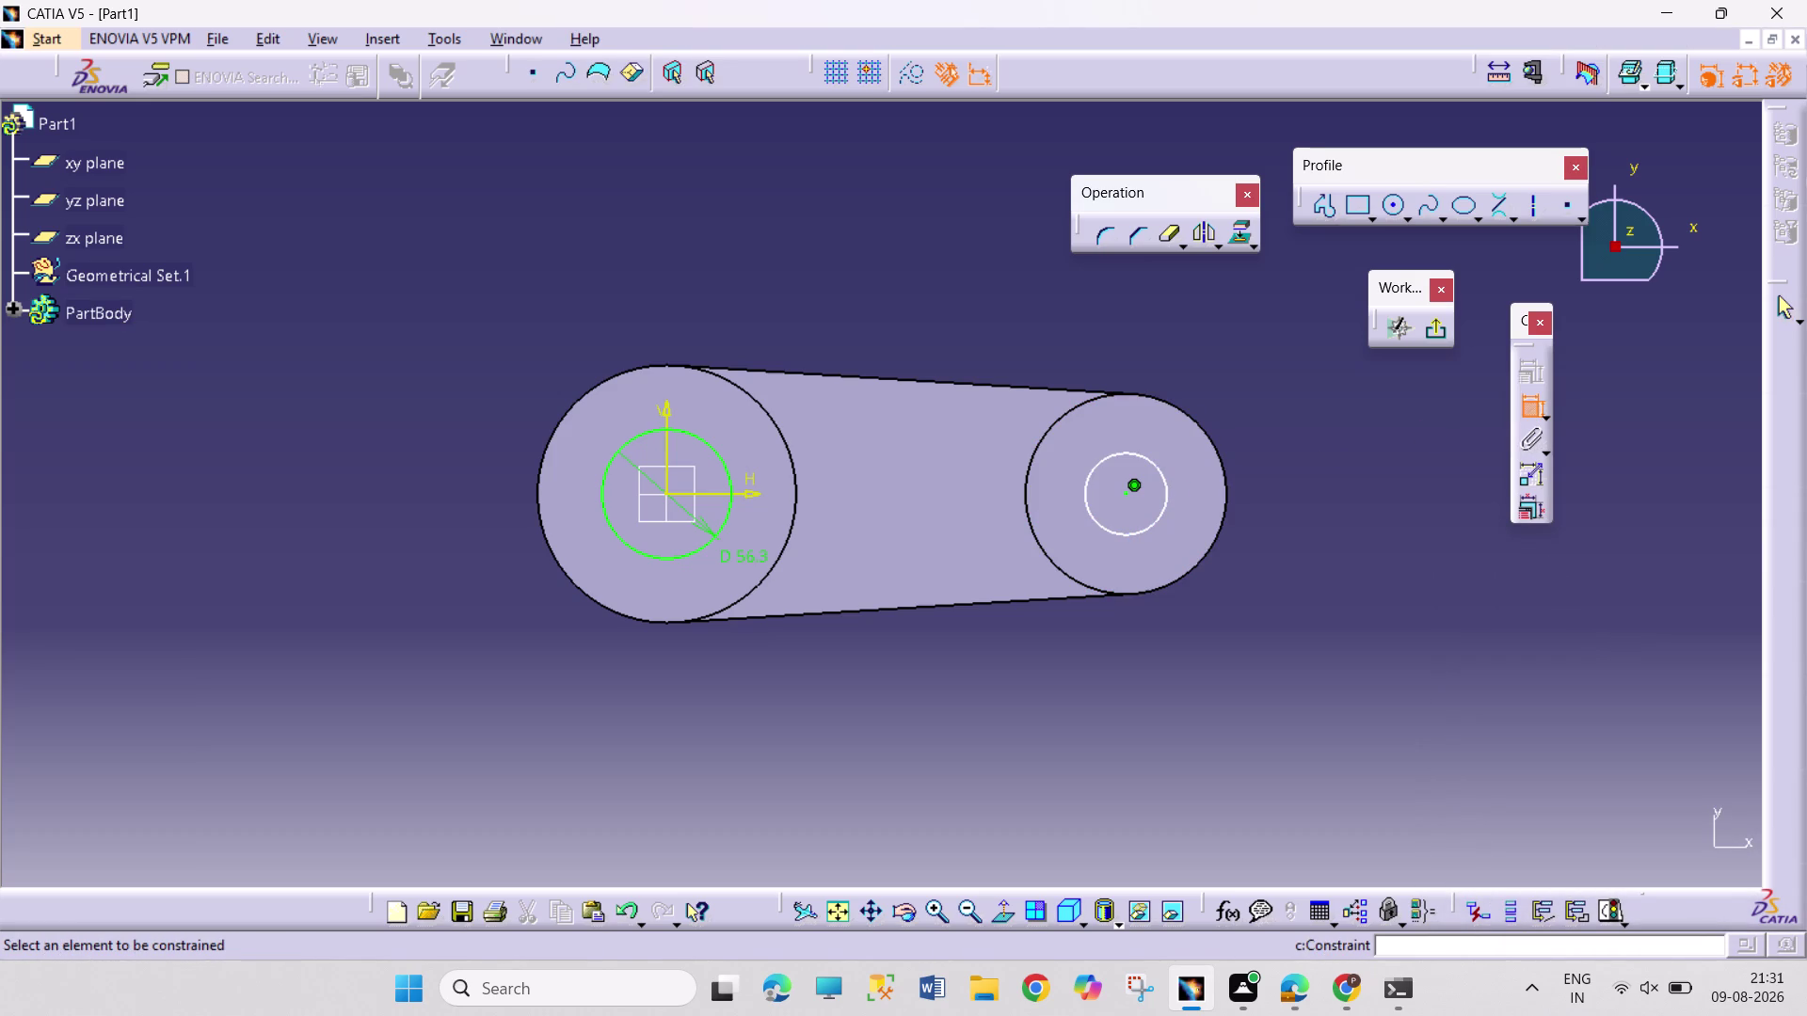
click(1168, 492)
click(1291, 412)
double_click(1299, 405)
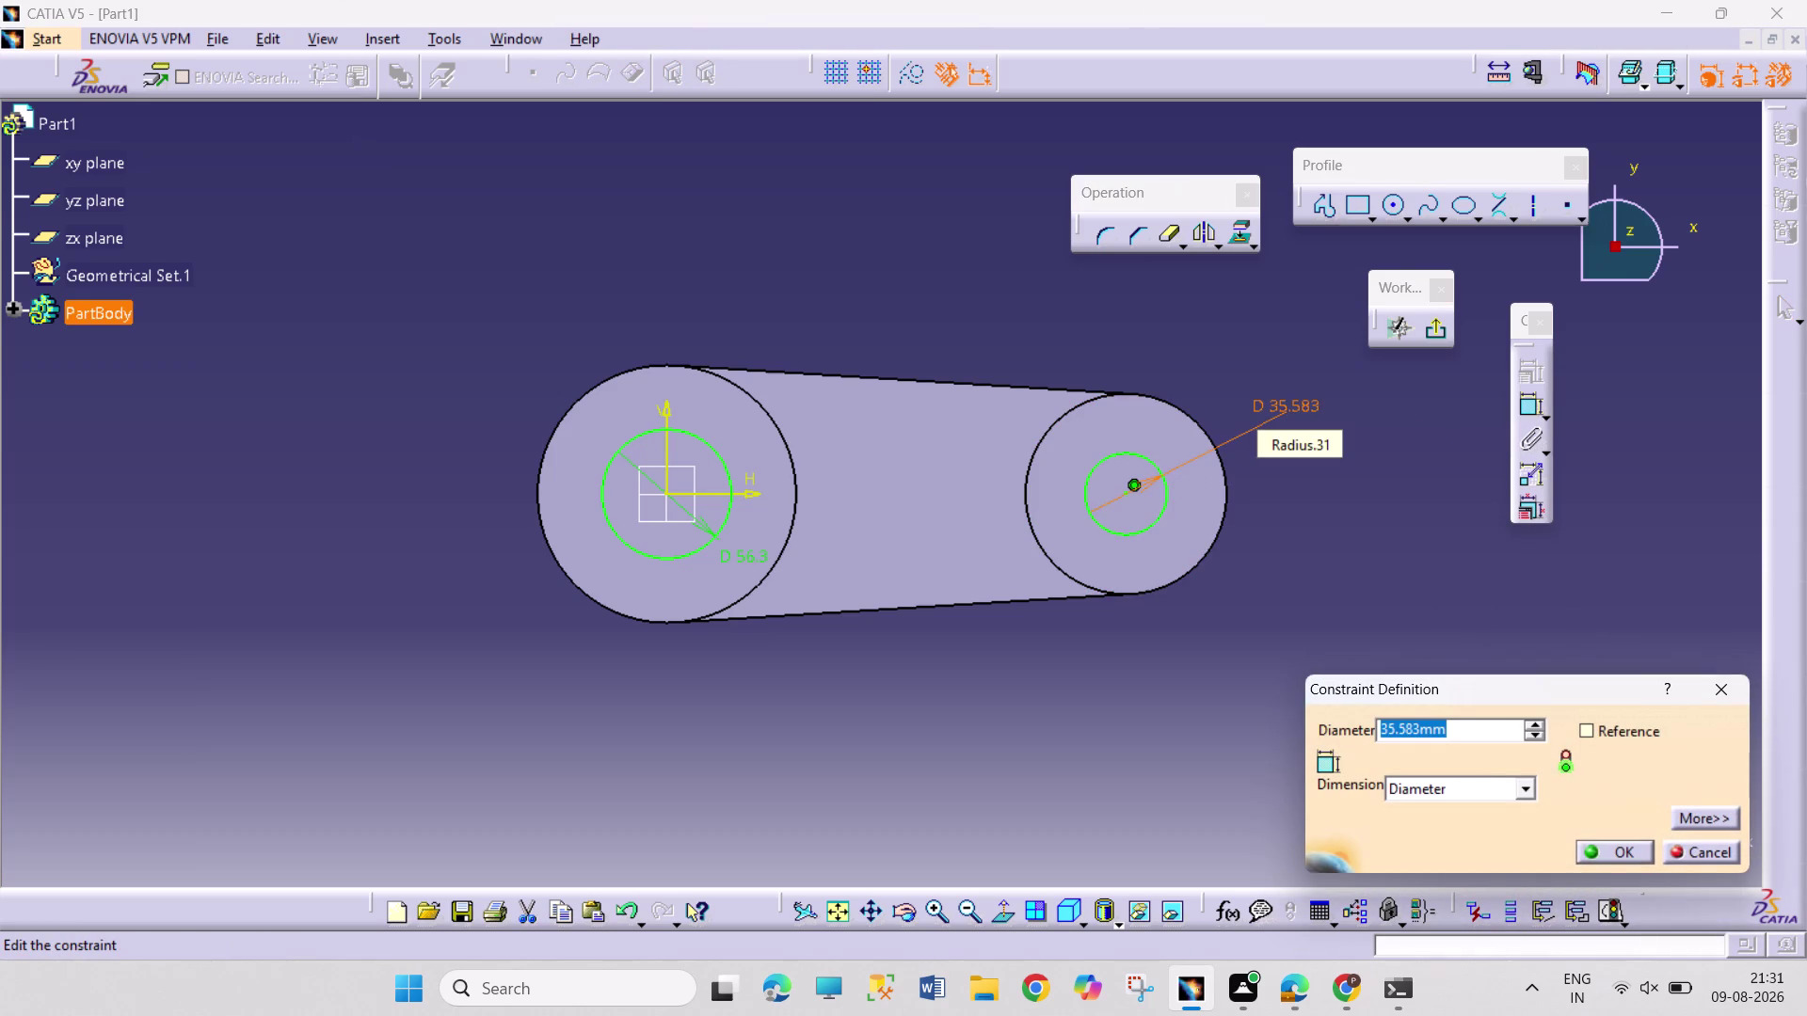
text(4)
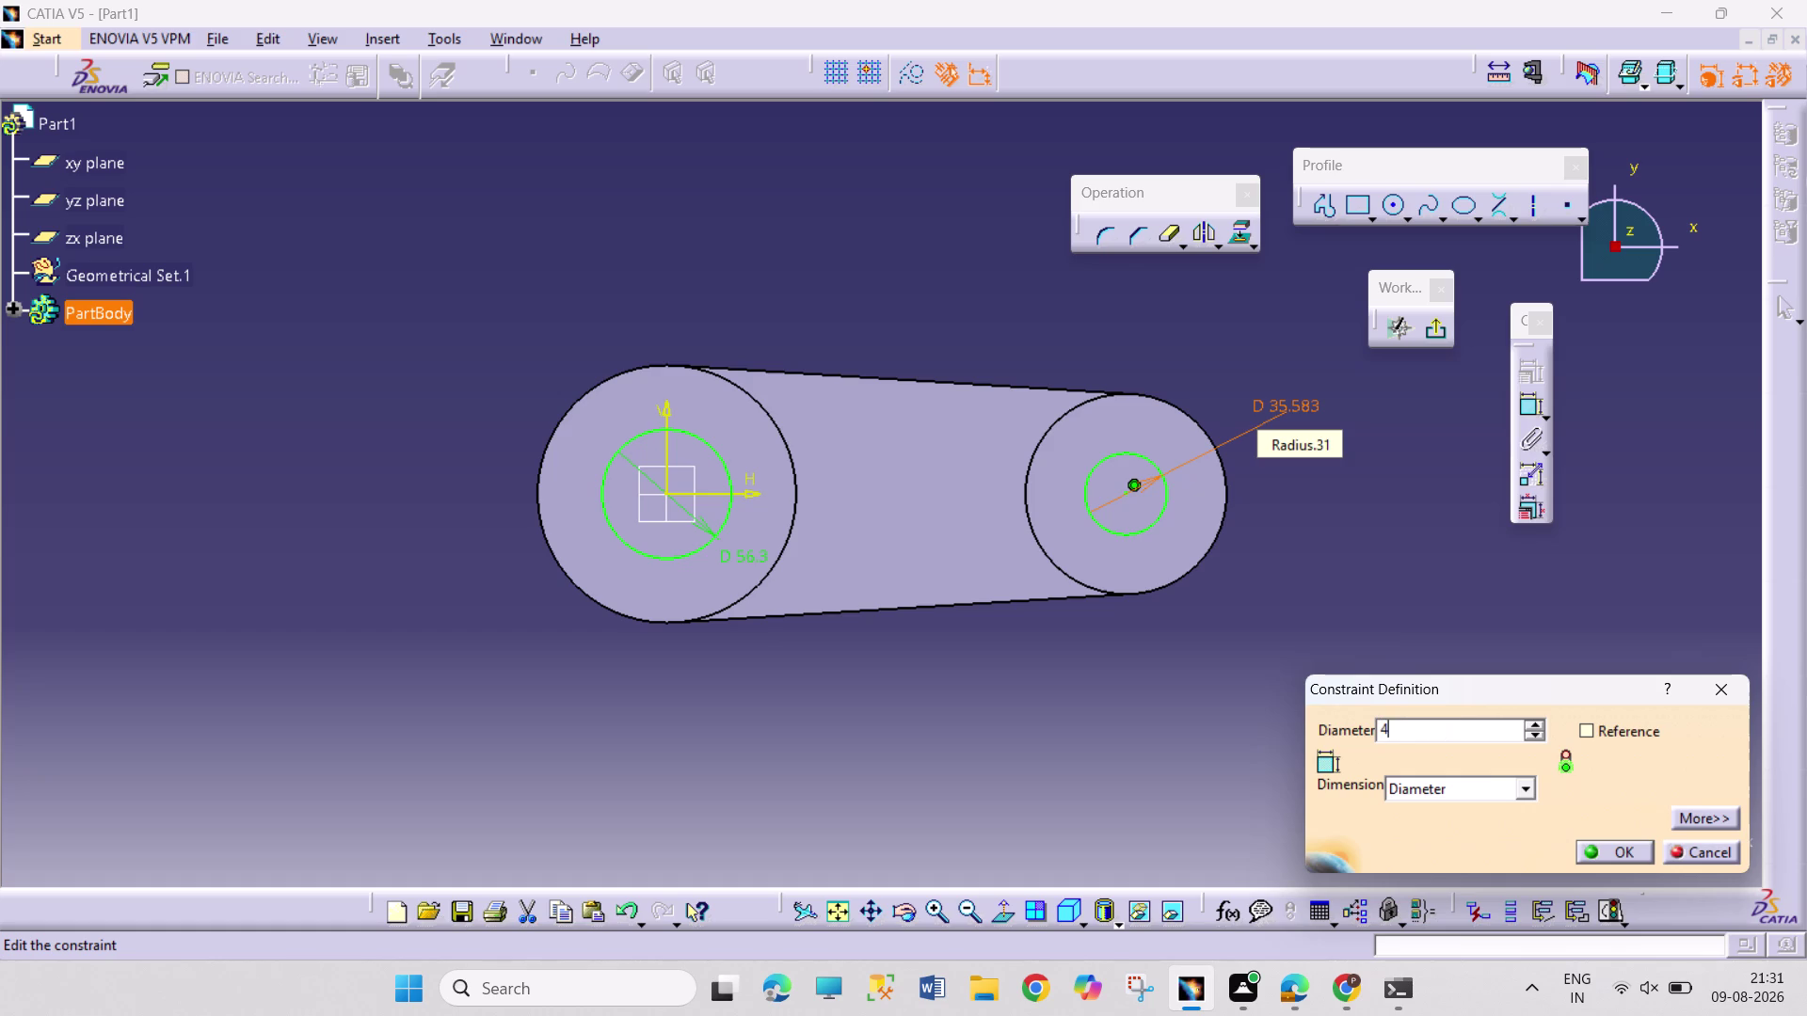
text(3.80)
key(Return)
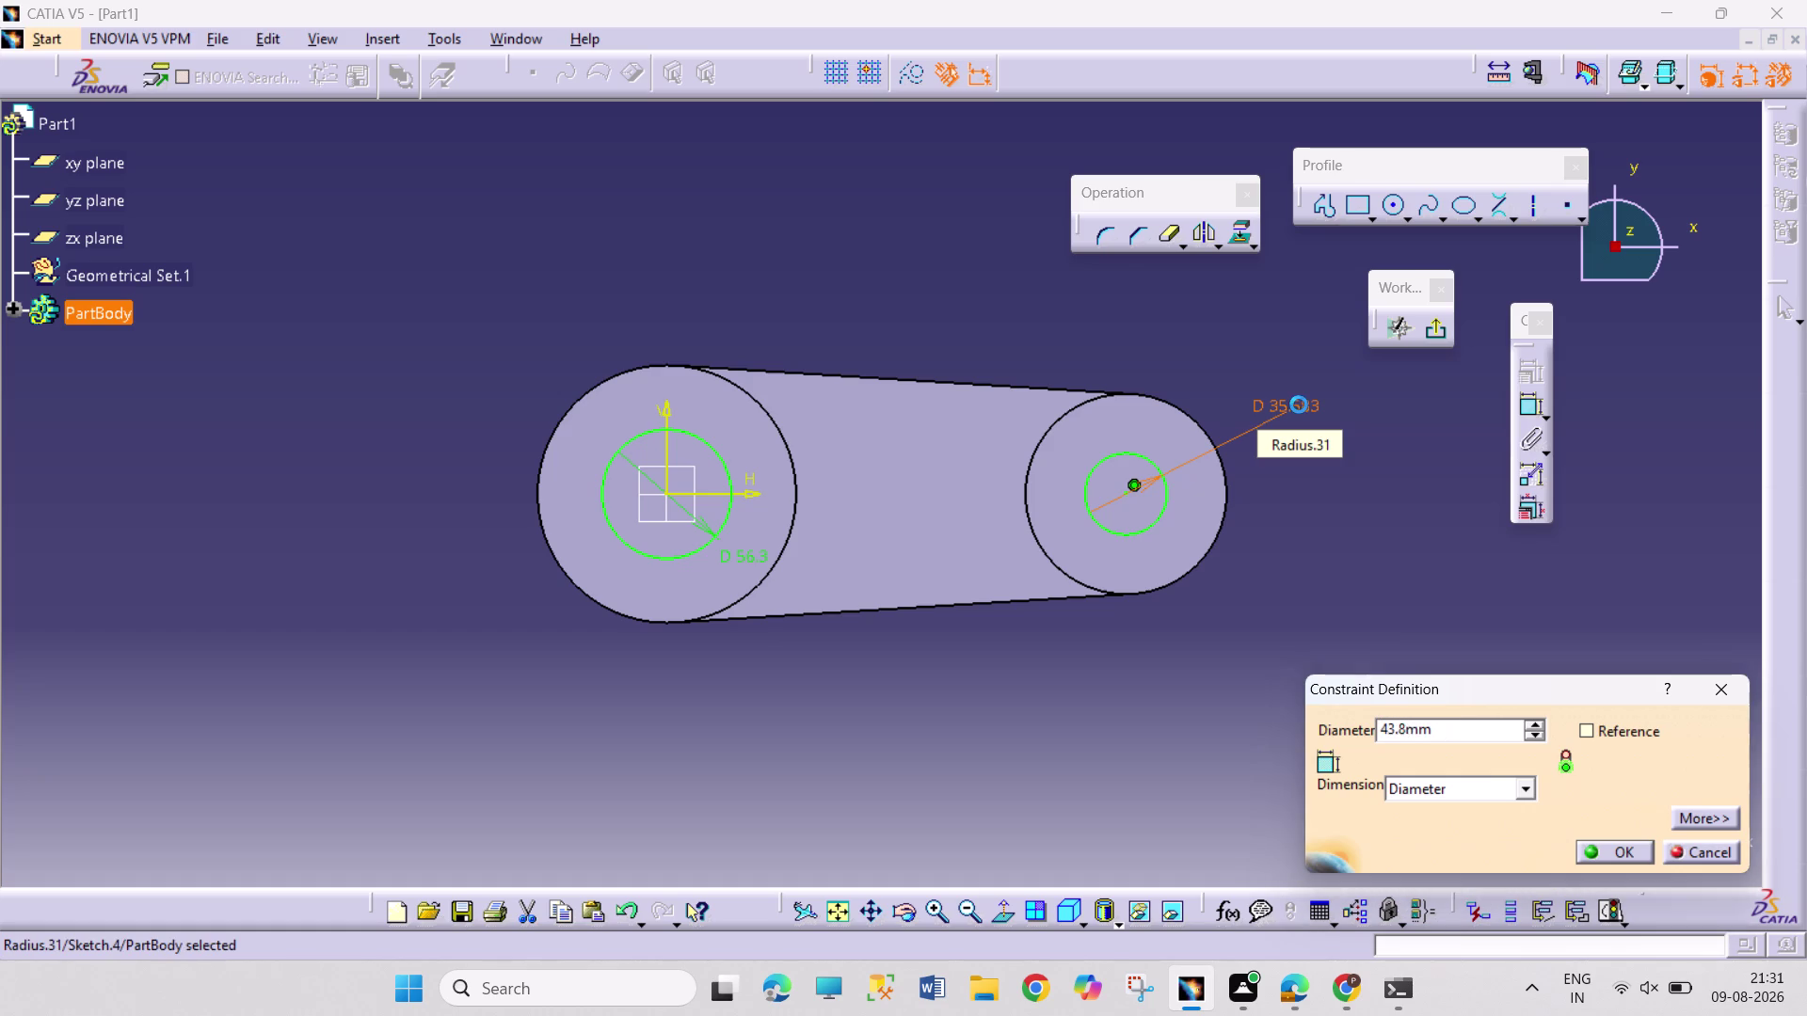
click(1341, 483)
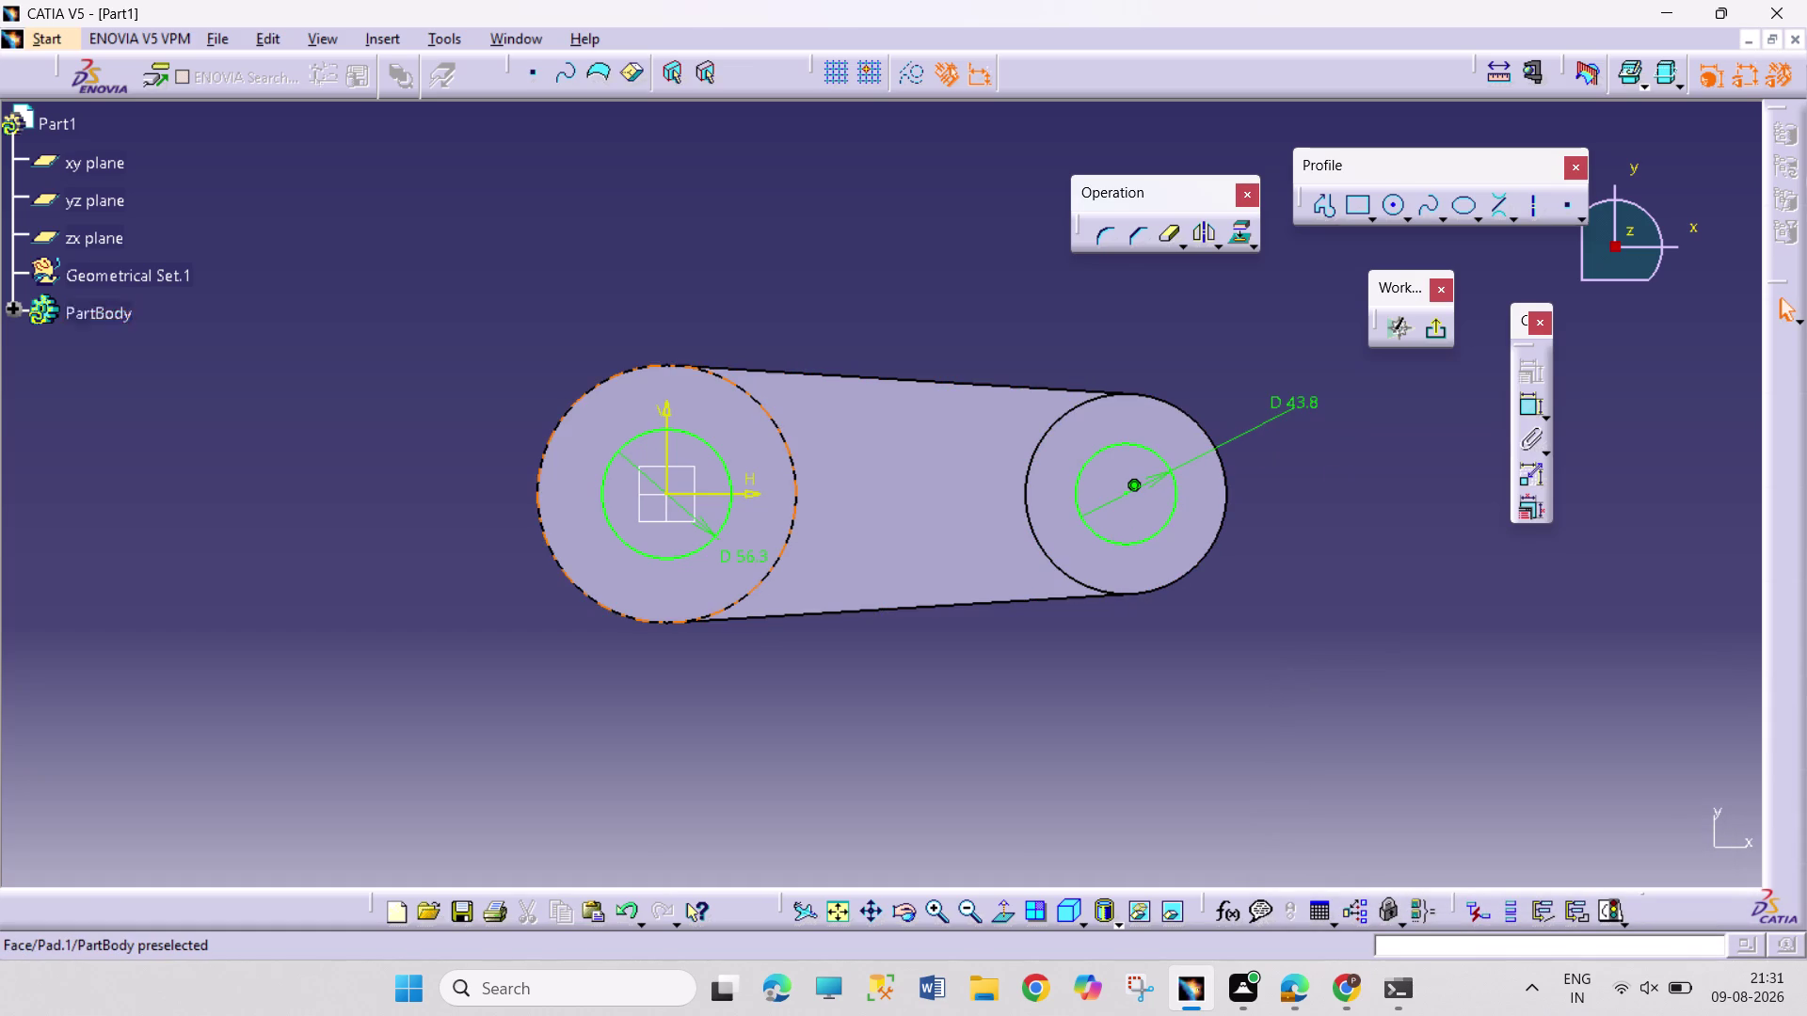
Make the left hole circle concentric with the left boss outline.
click(797, 511)
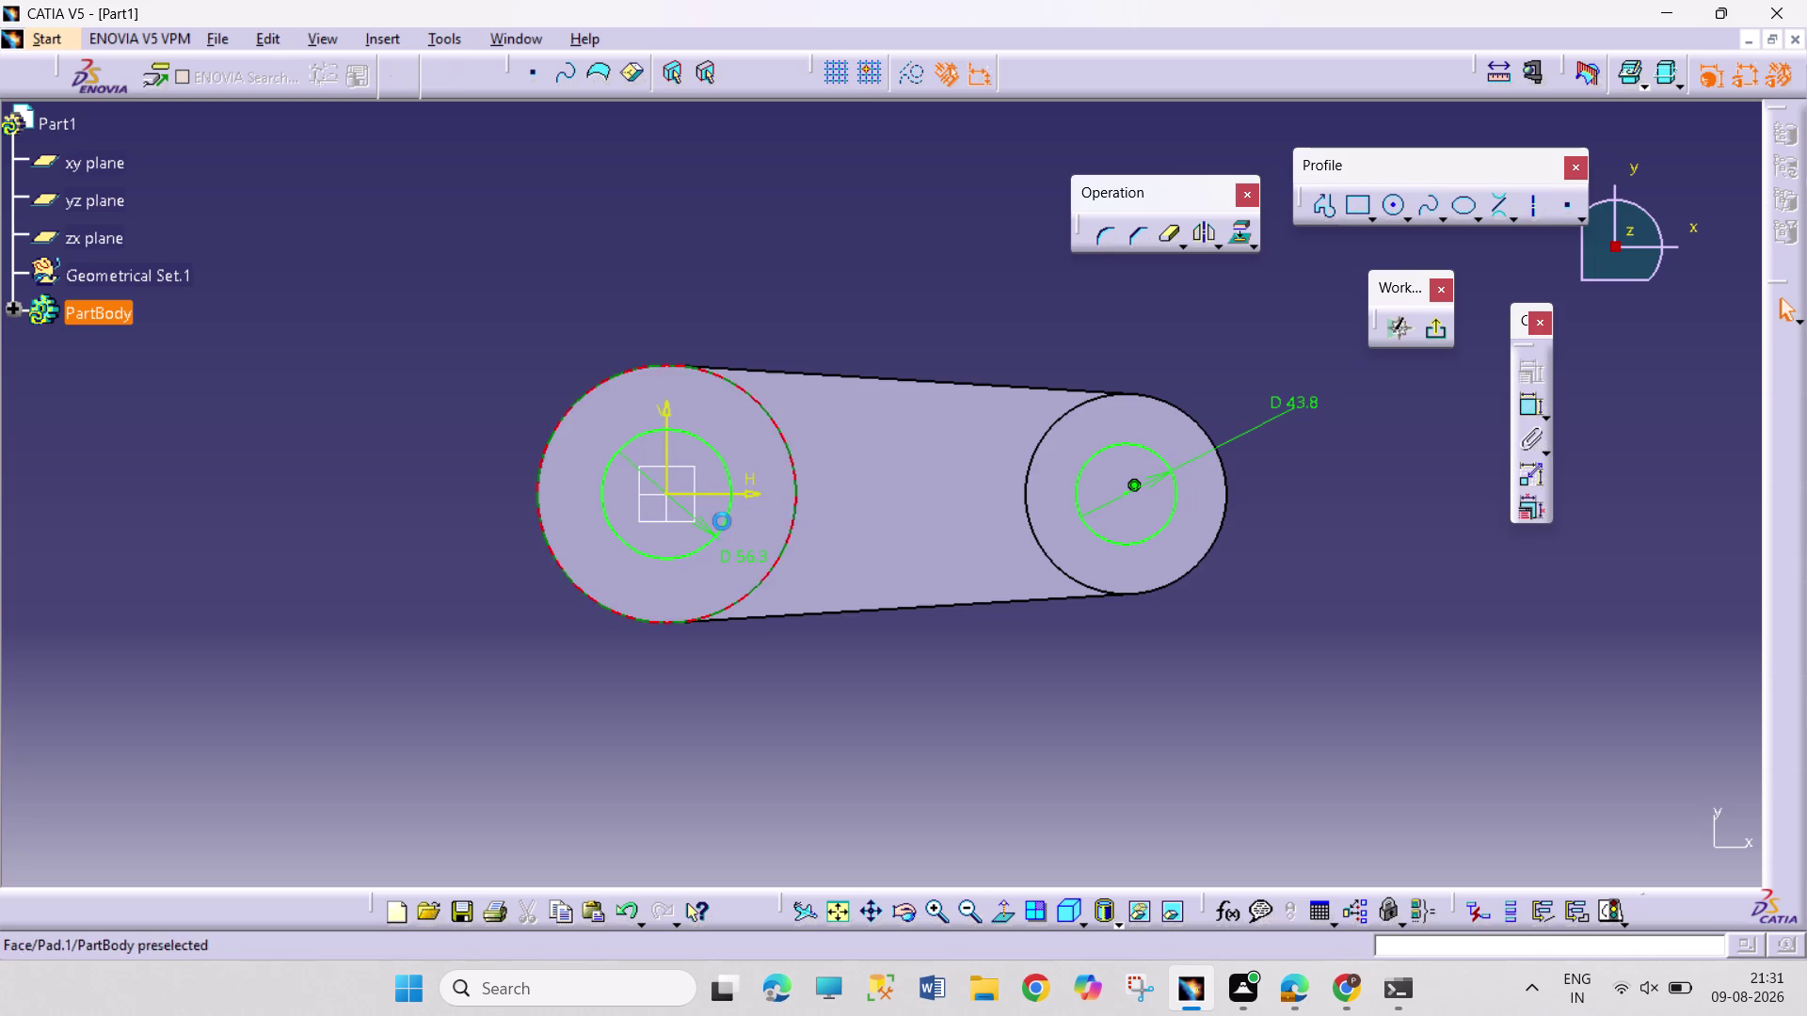
click(723, 522)
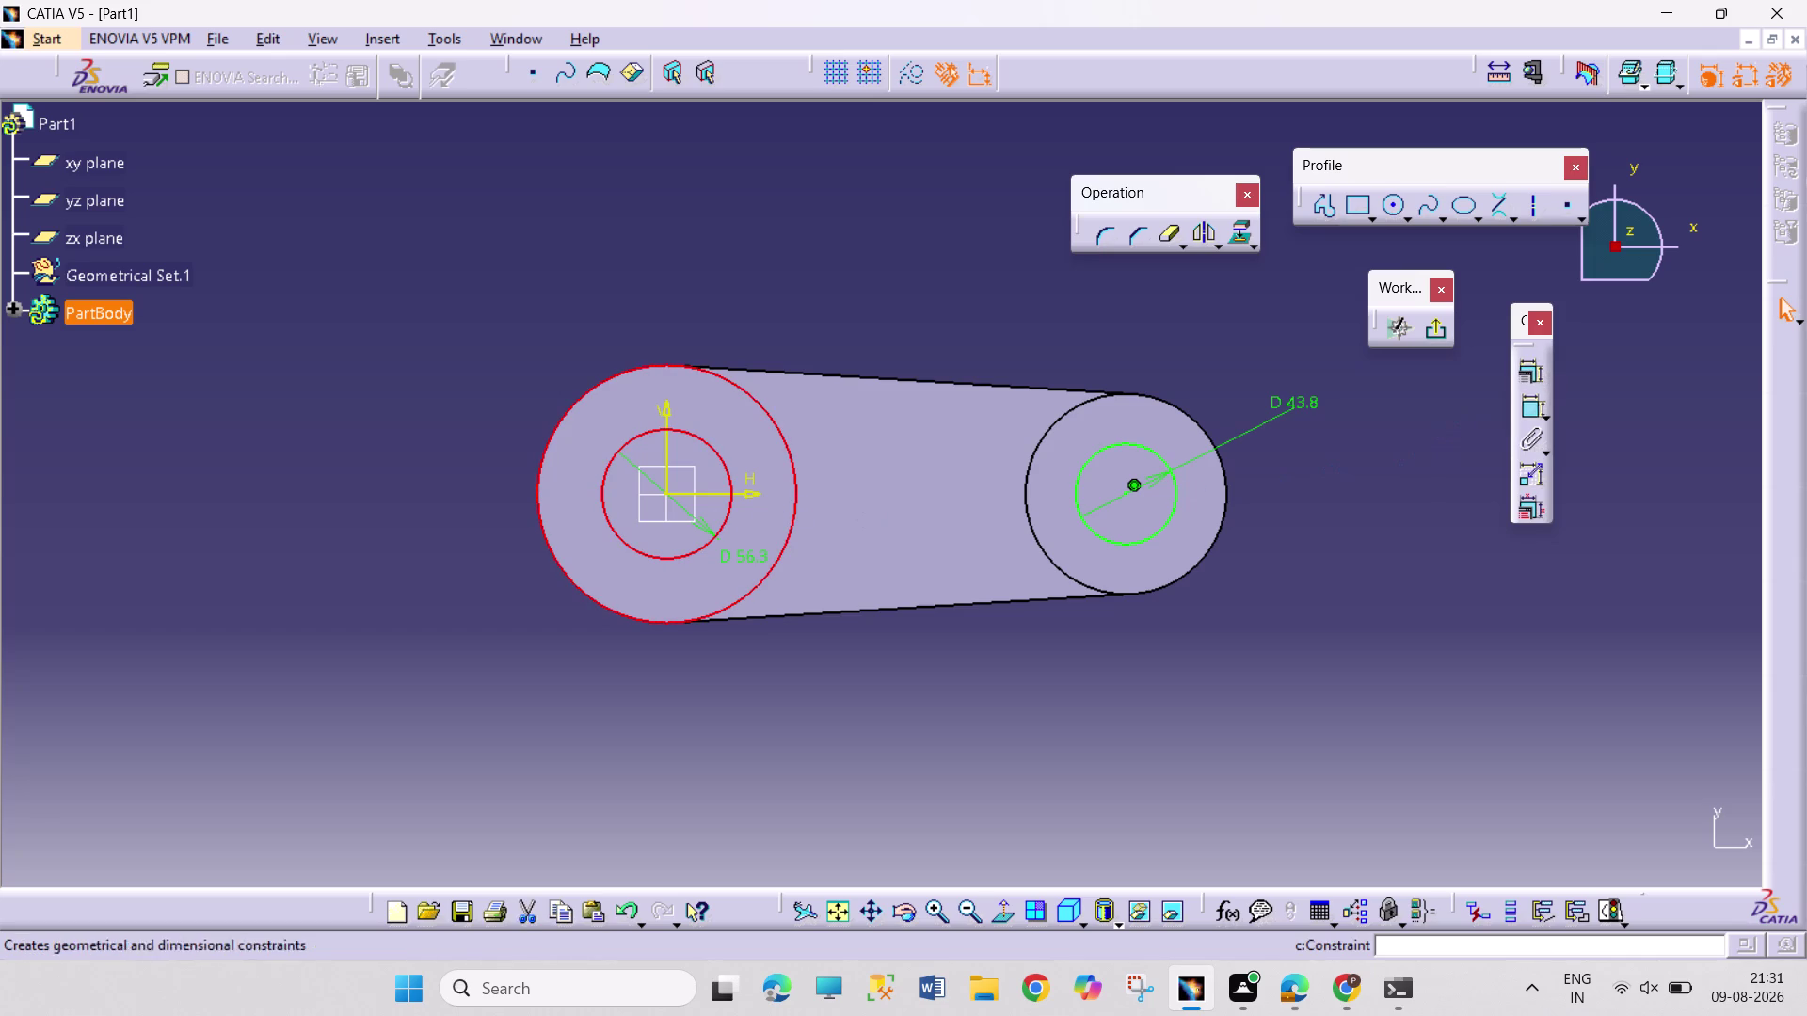
click(1543, 365)
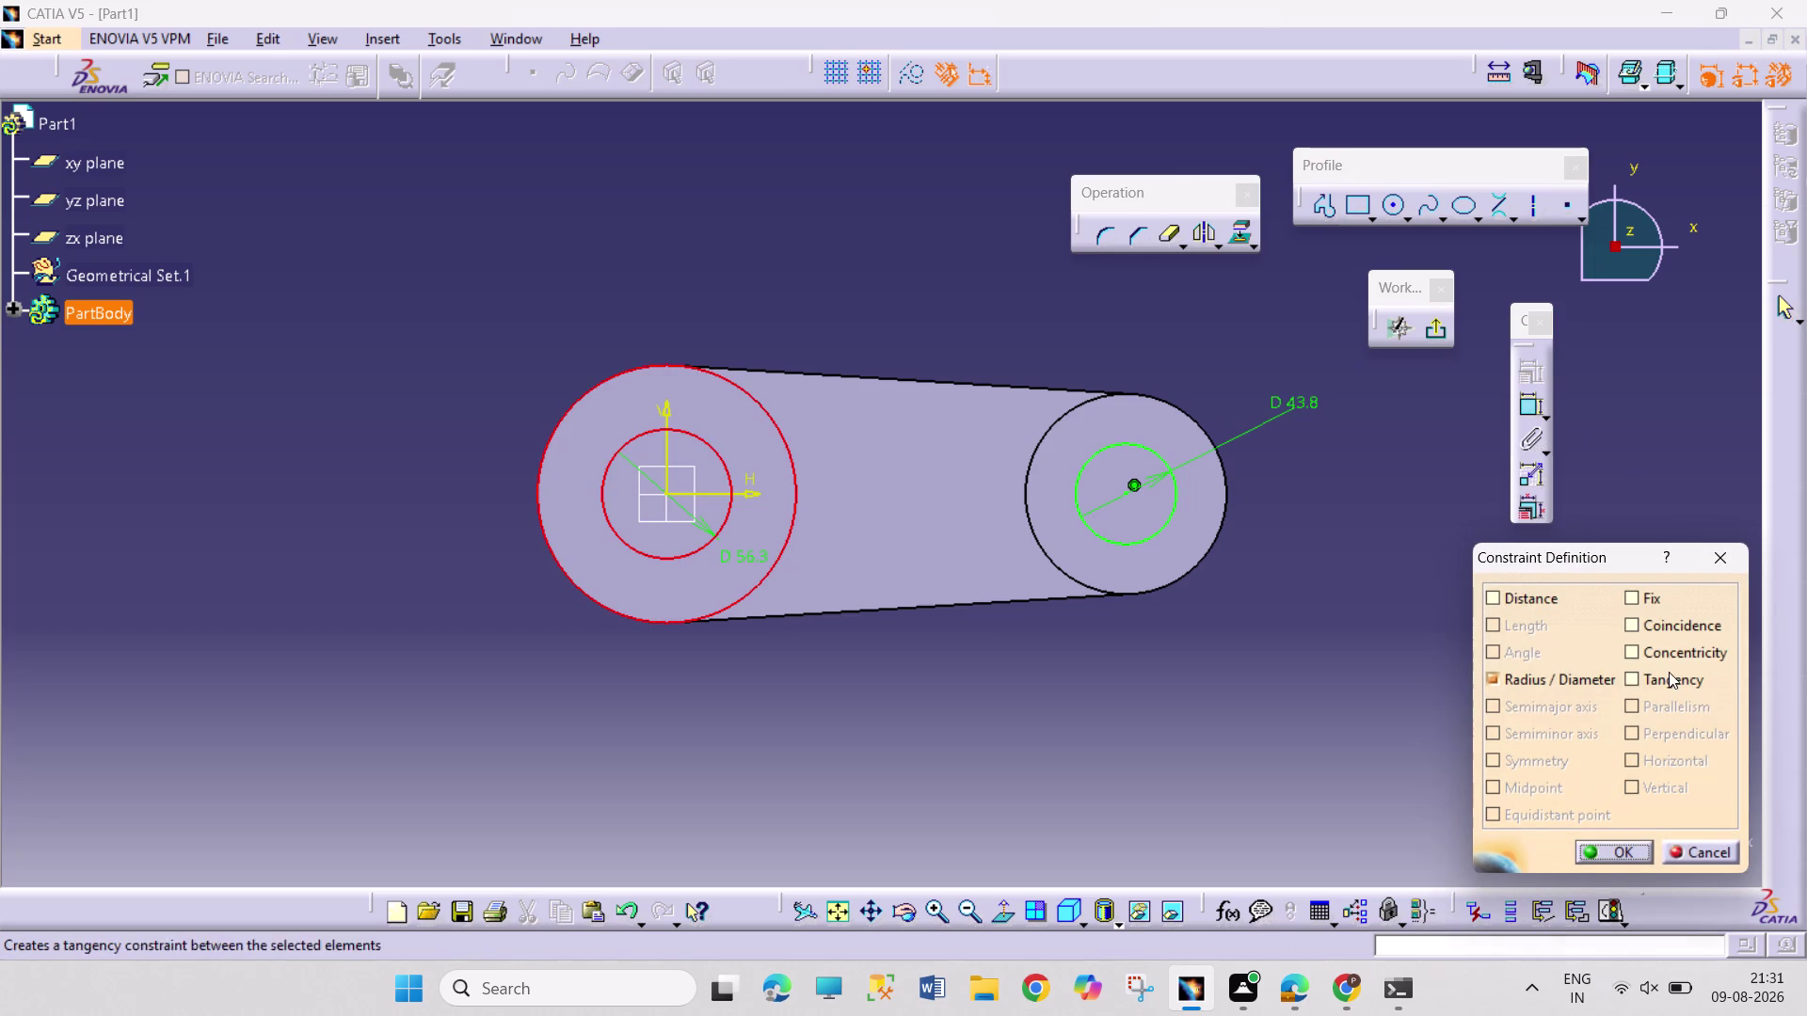
click(1663, 655)
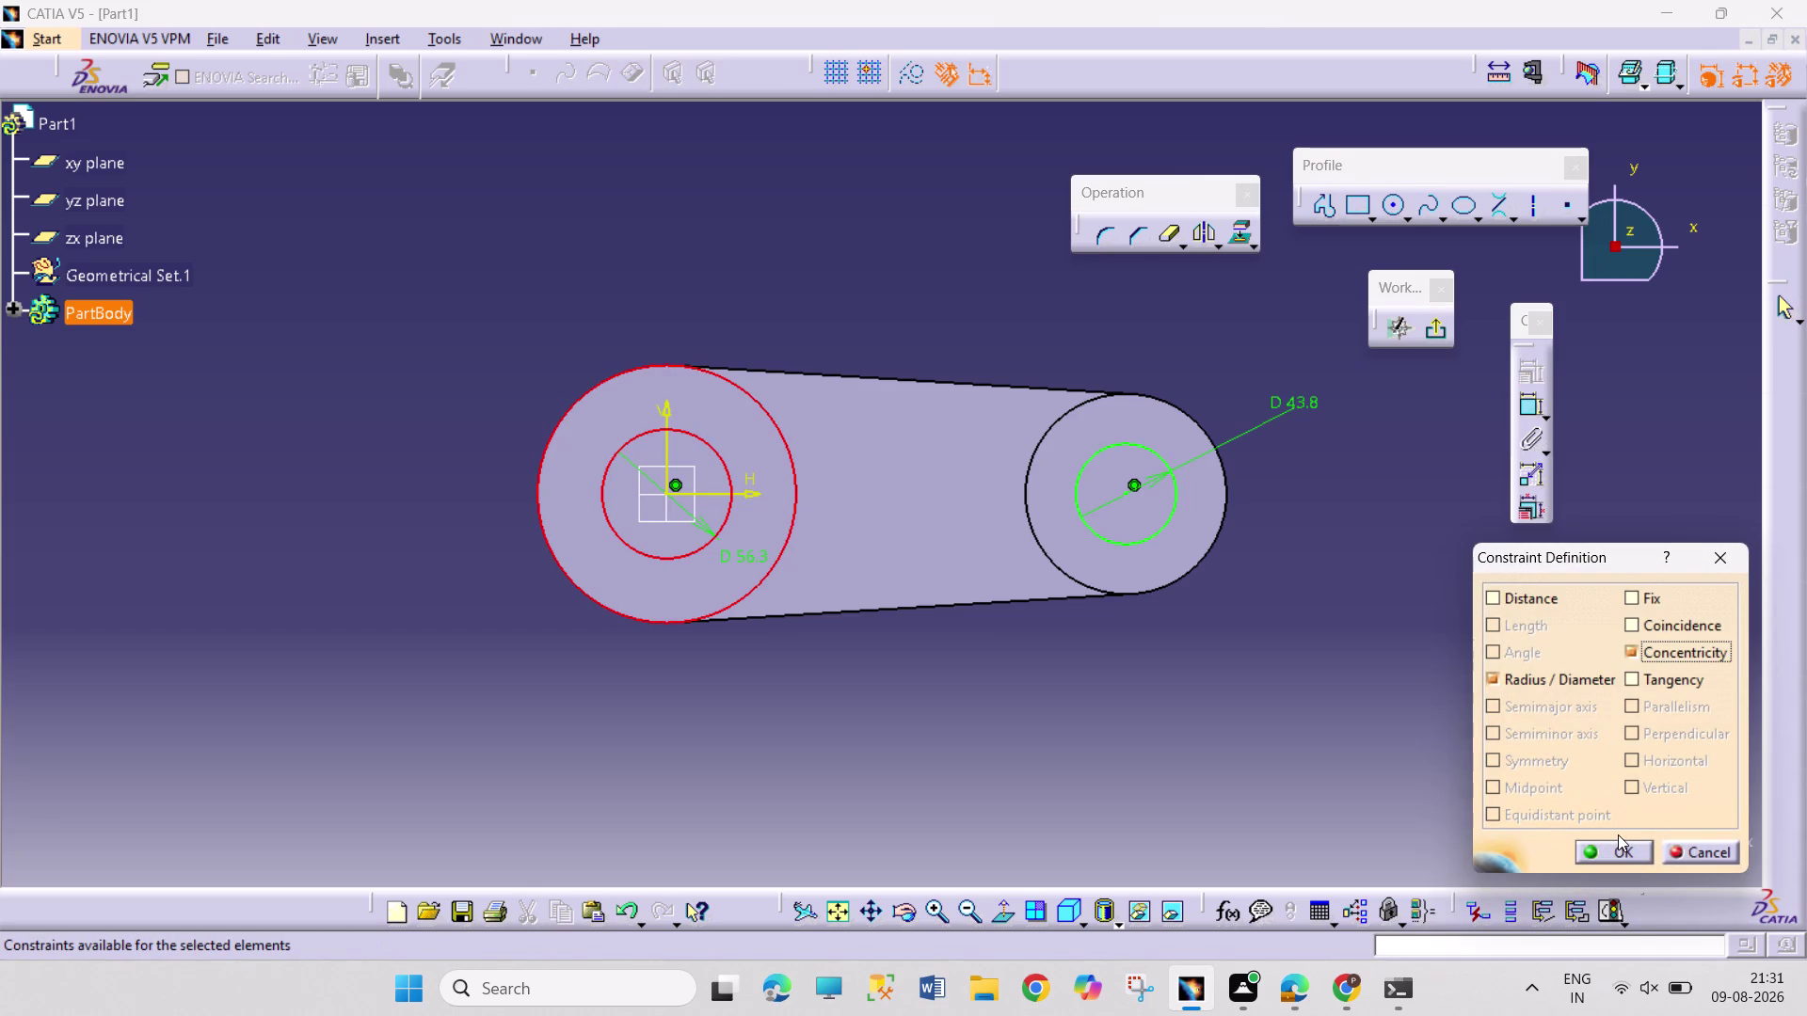
click(1618, 835)
click(1618, 846)
click(1364, 782)
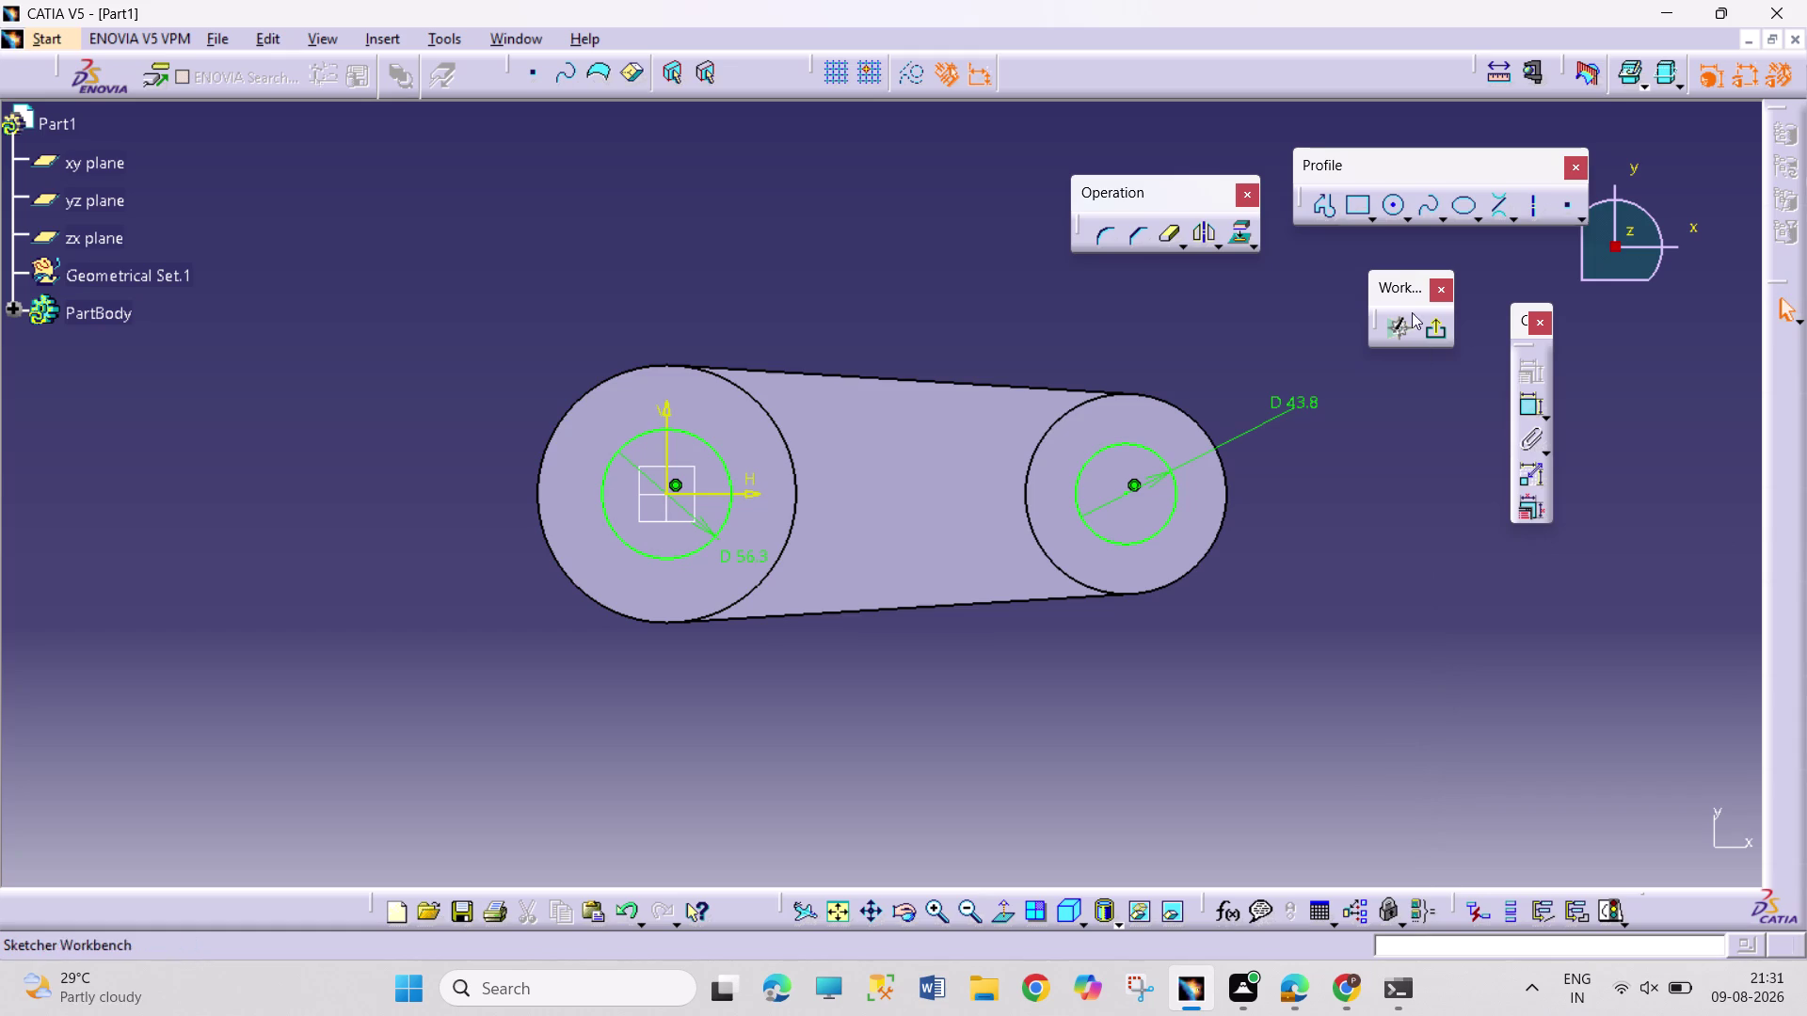
click(1369, 212)
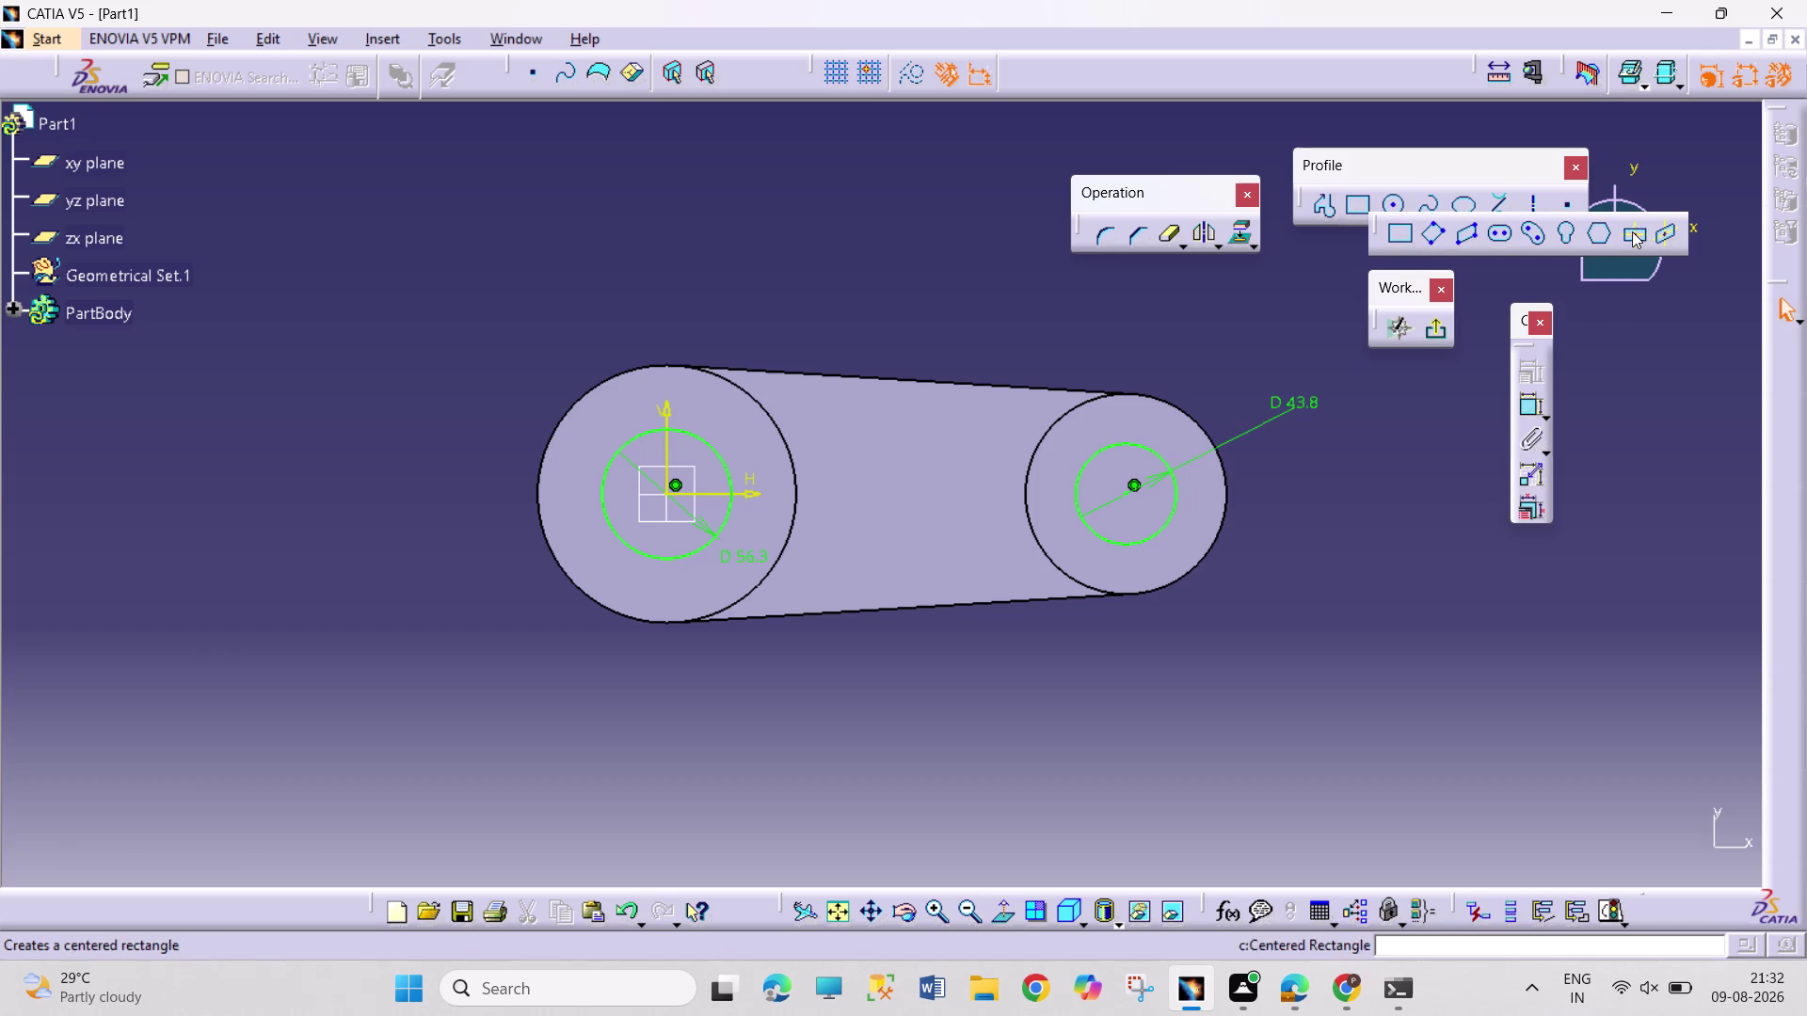
Draw a small centred rectangle on the inner circle's right edge.
click(1635, 233)
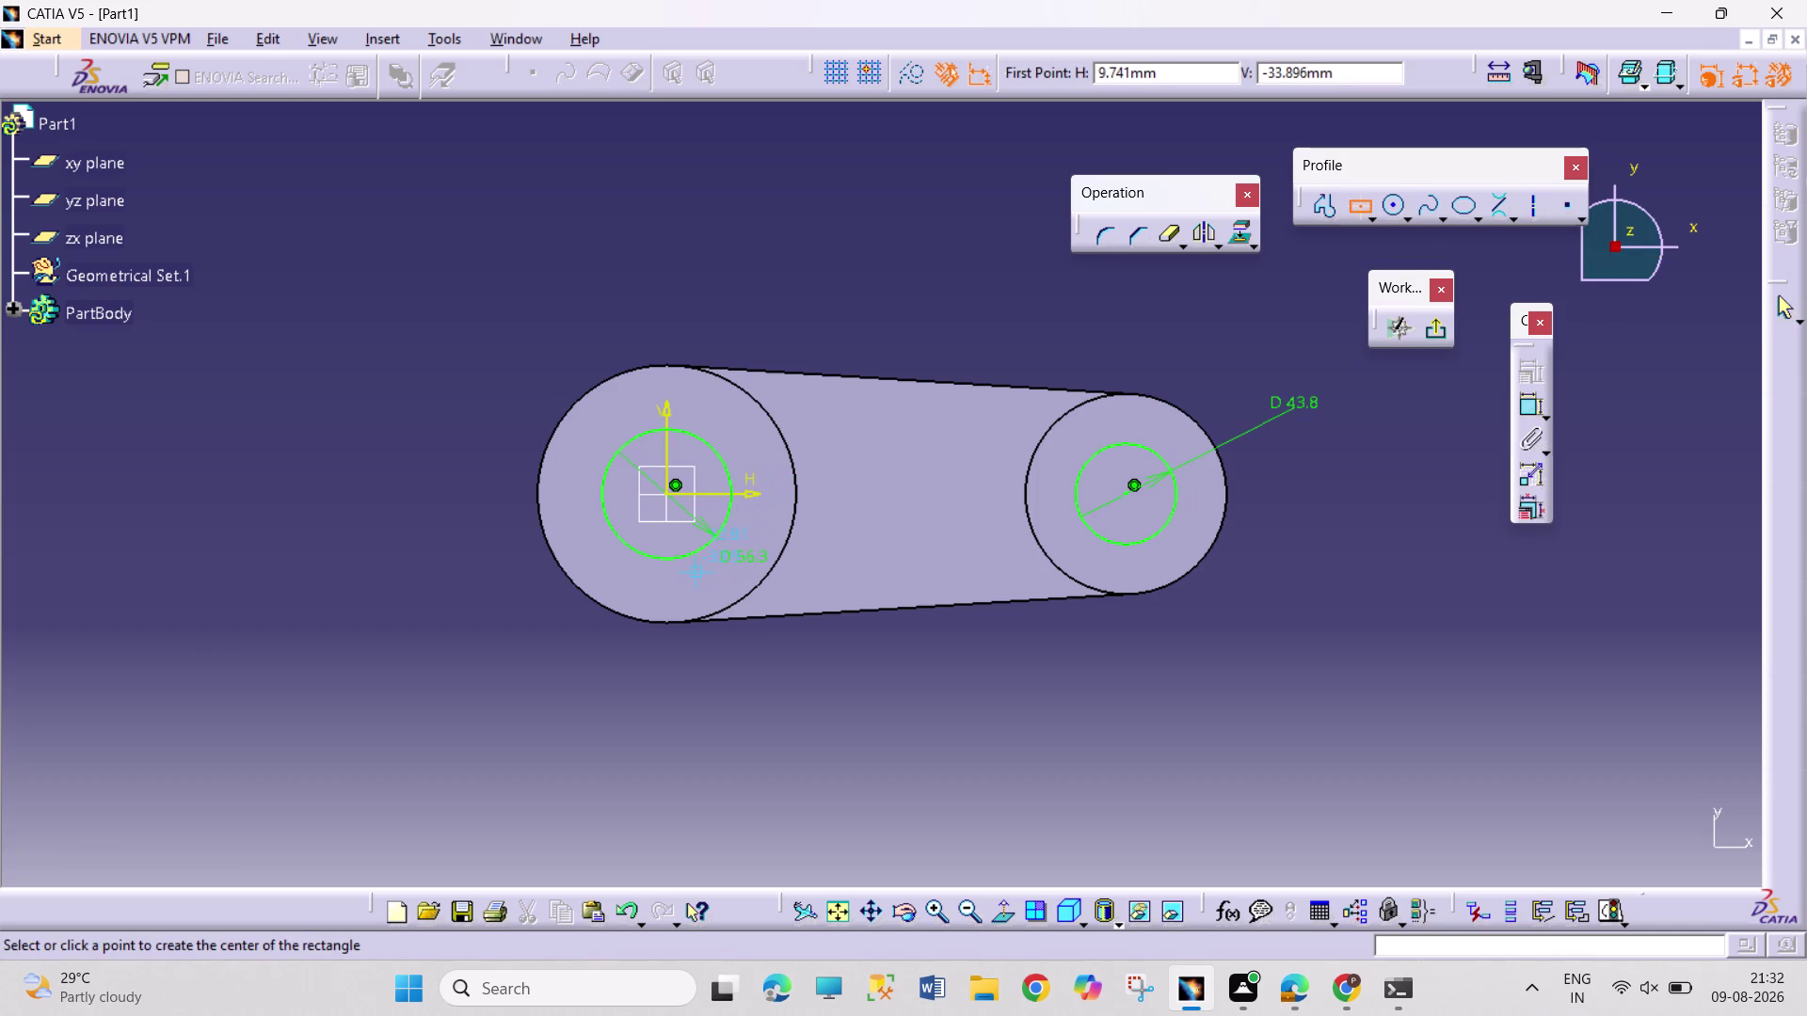
middle_drag(694, 505, 730, 378)
middle_drag(467, 539, 466, 538)
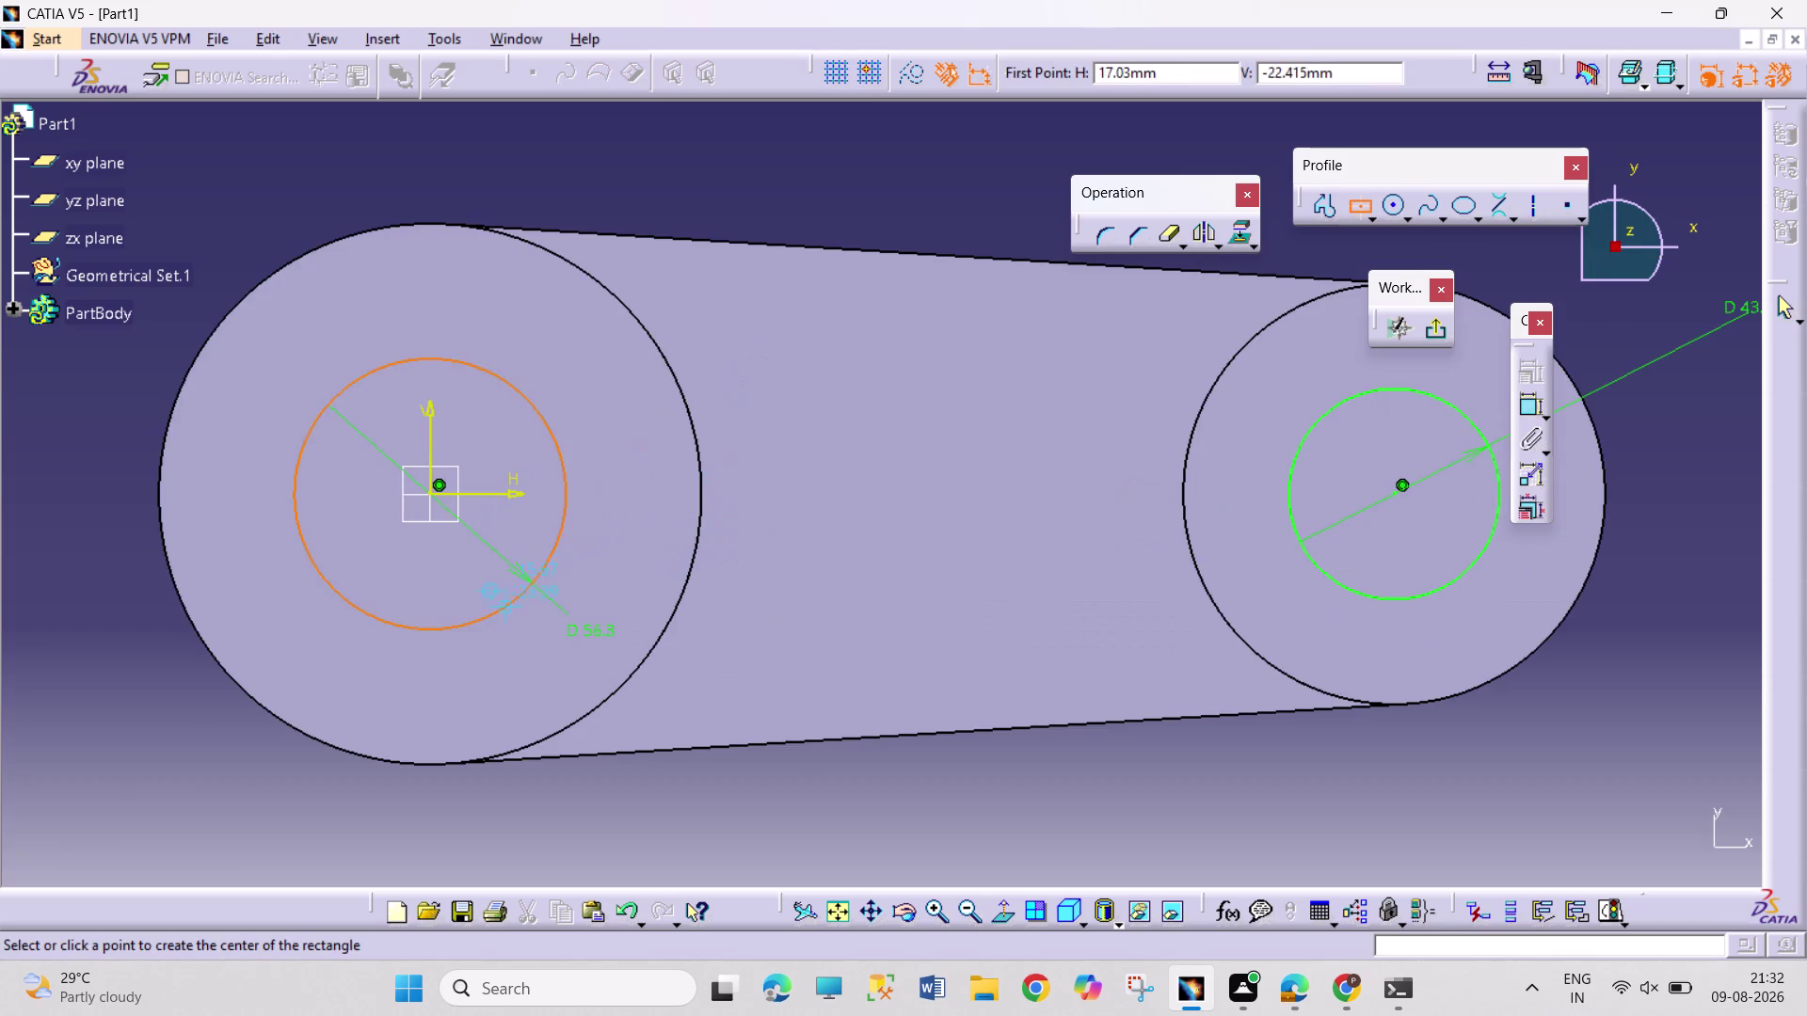
middle_drag(466, 538, 479, 443)
middle_drag(485, 478, 1171, 510)
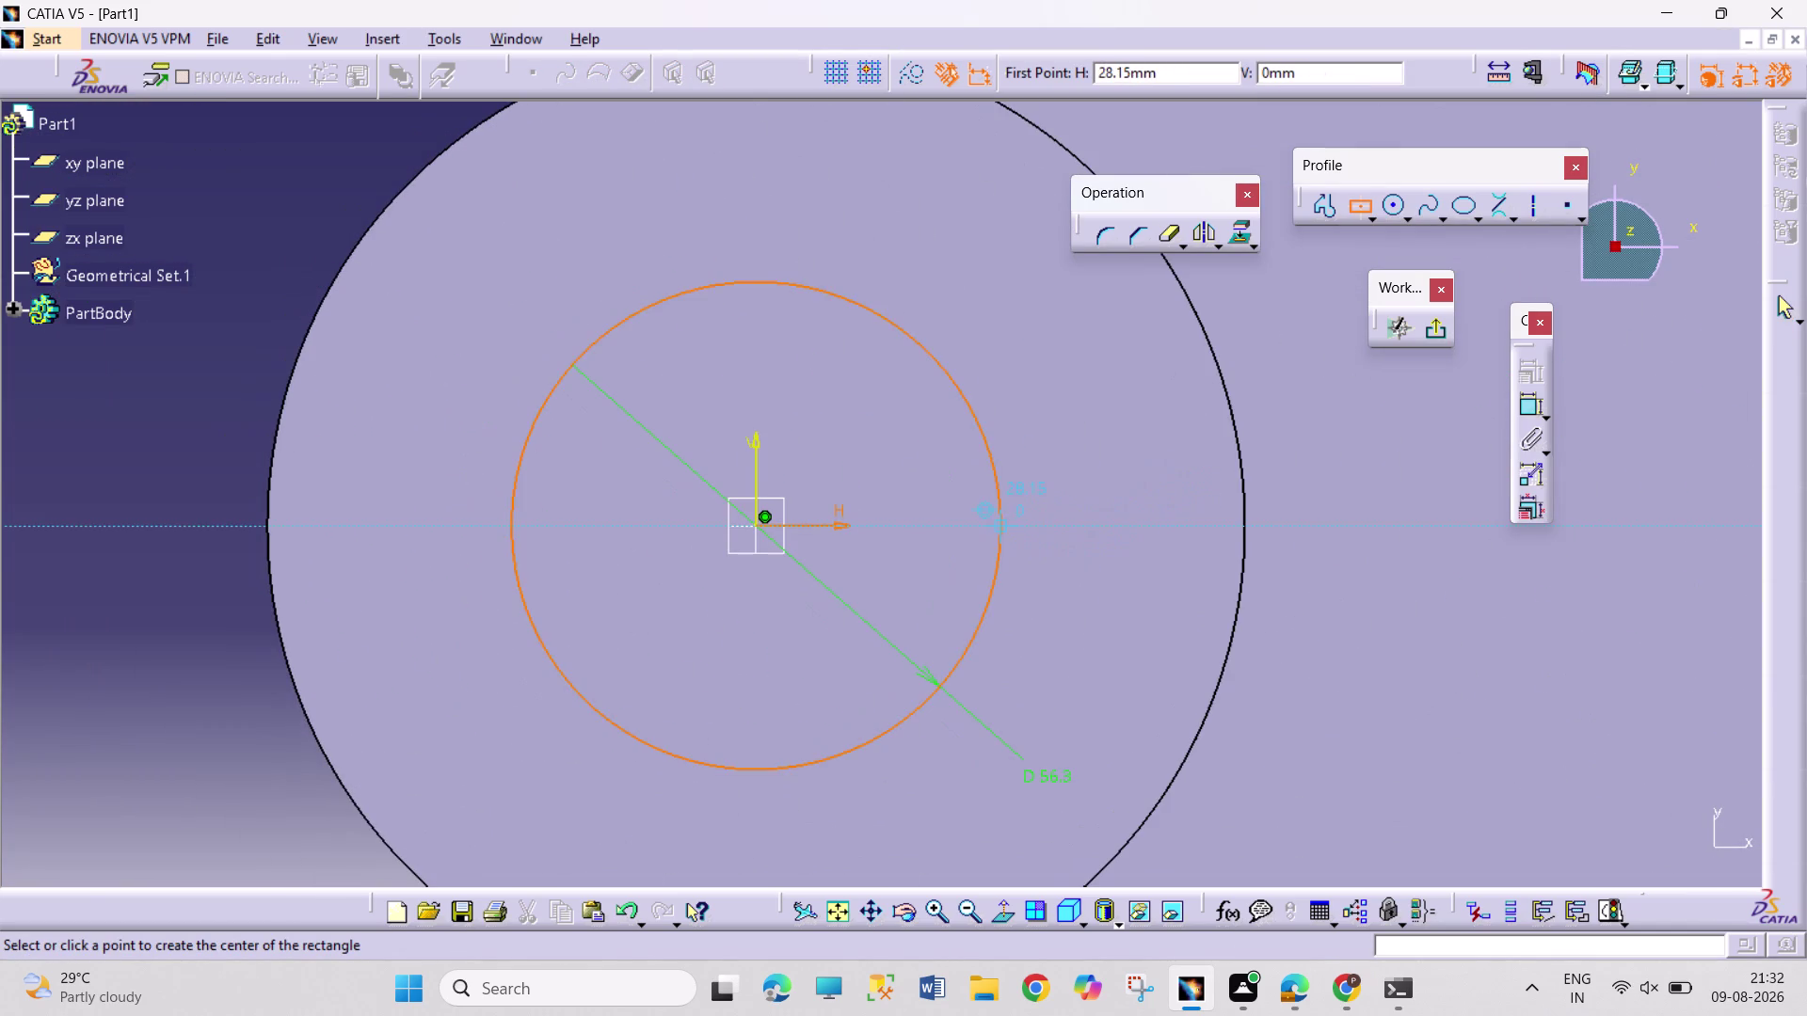
click(1002, 526)
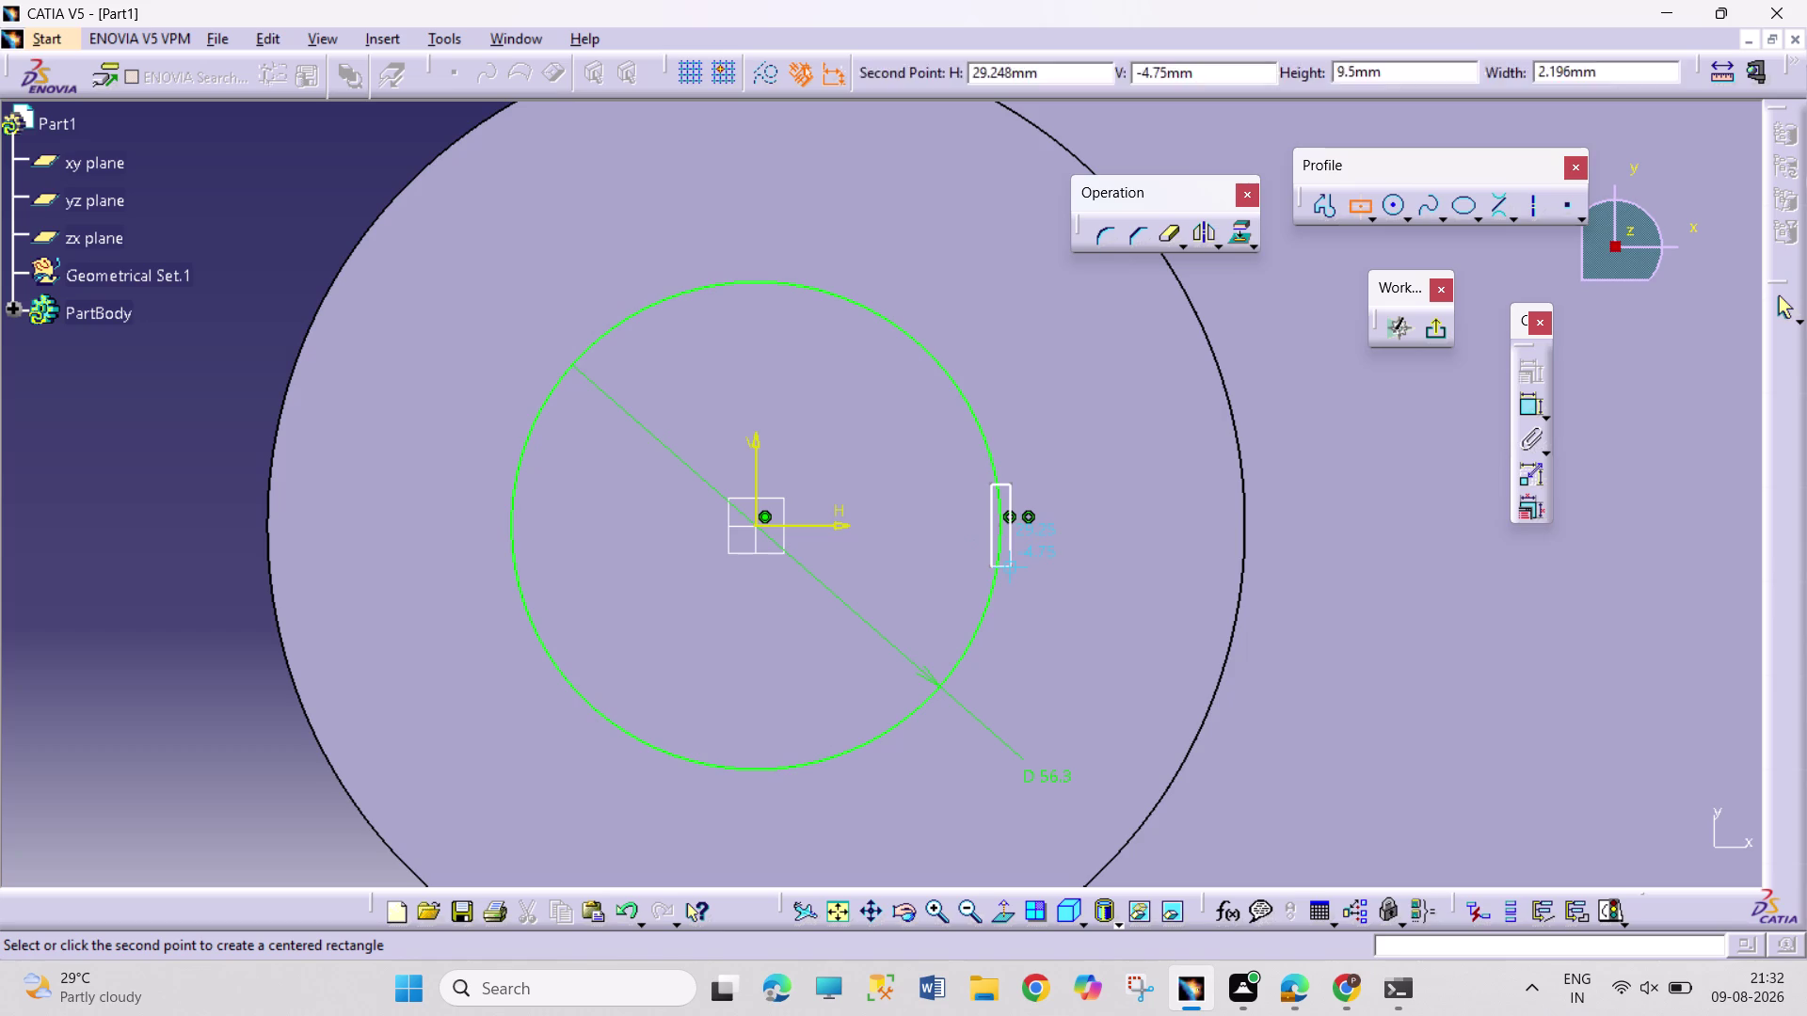
click(1030, 571)
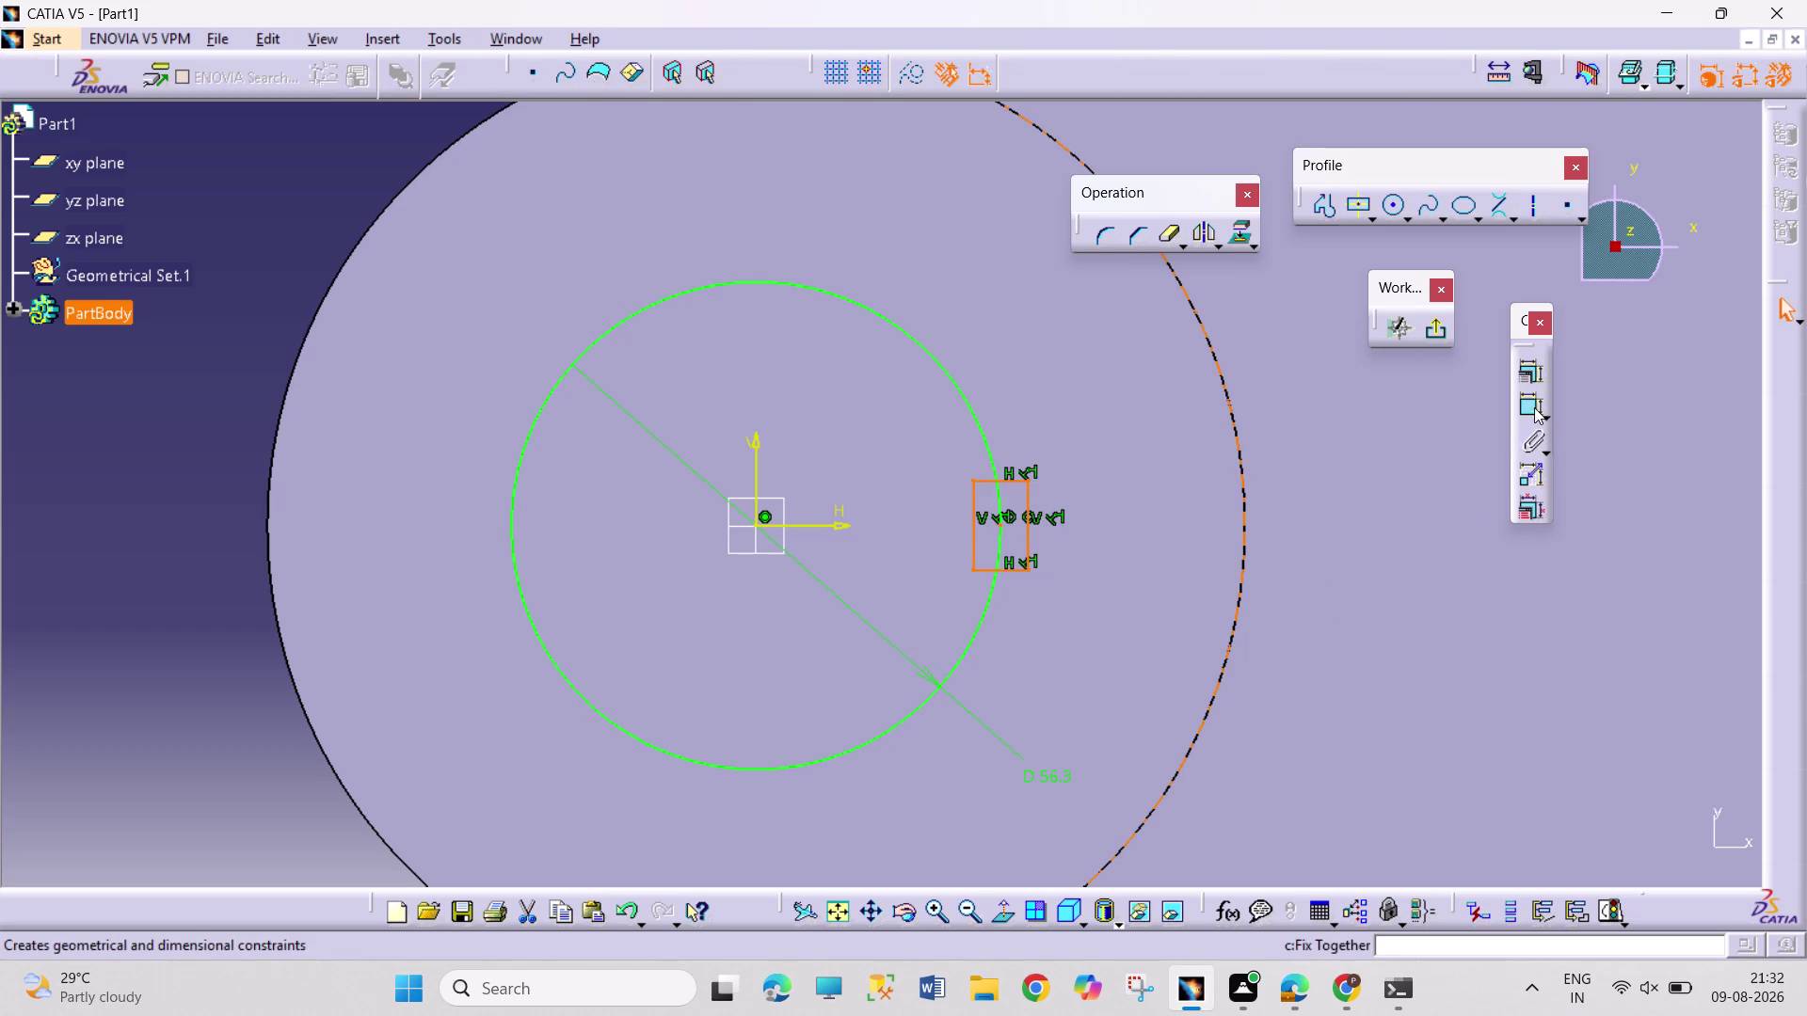
Constrain the rectangle's height to 12.
click(1534, 408)
click(1029, 544)
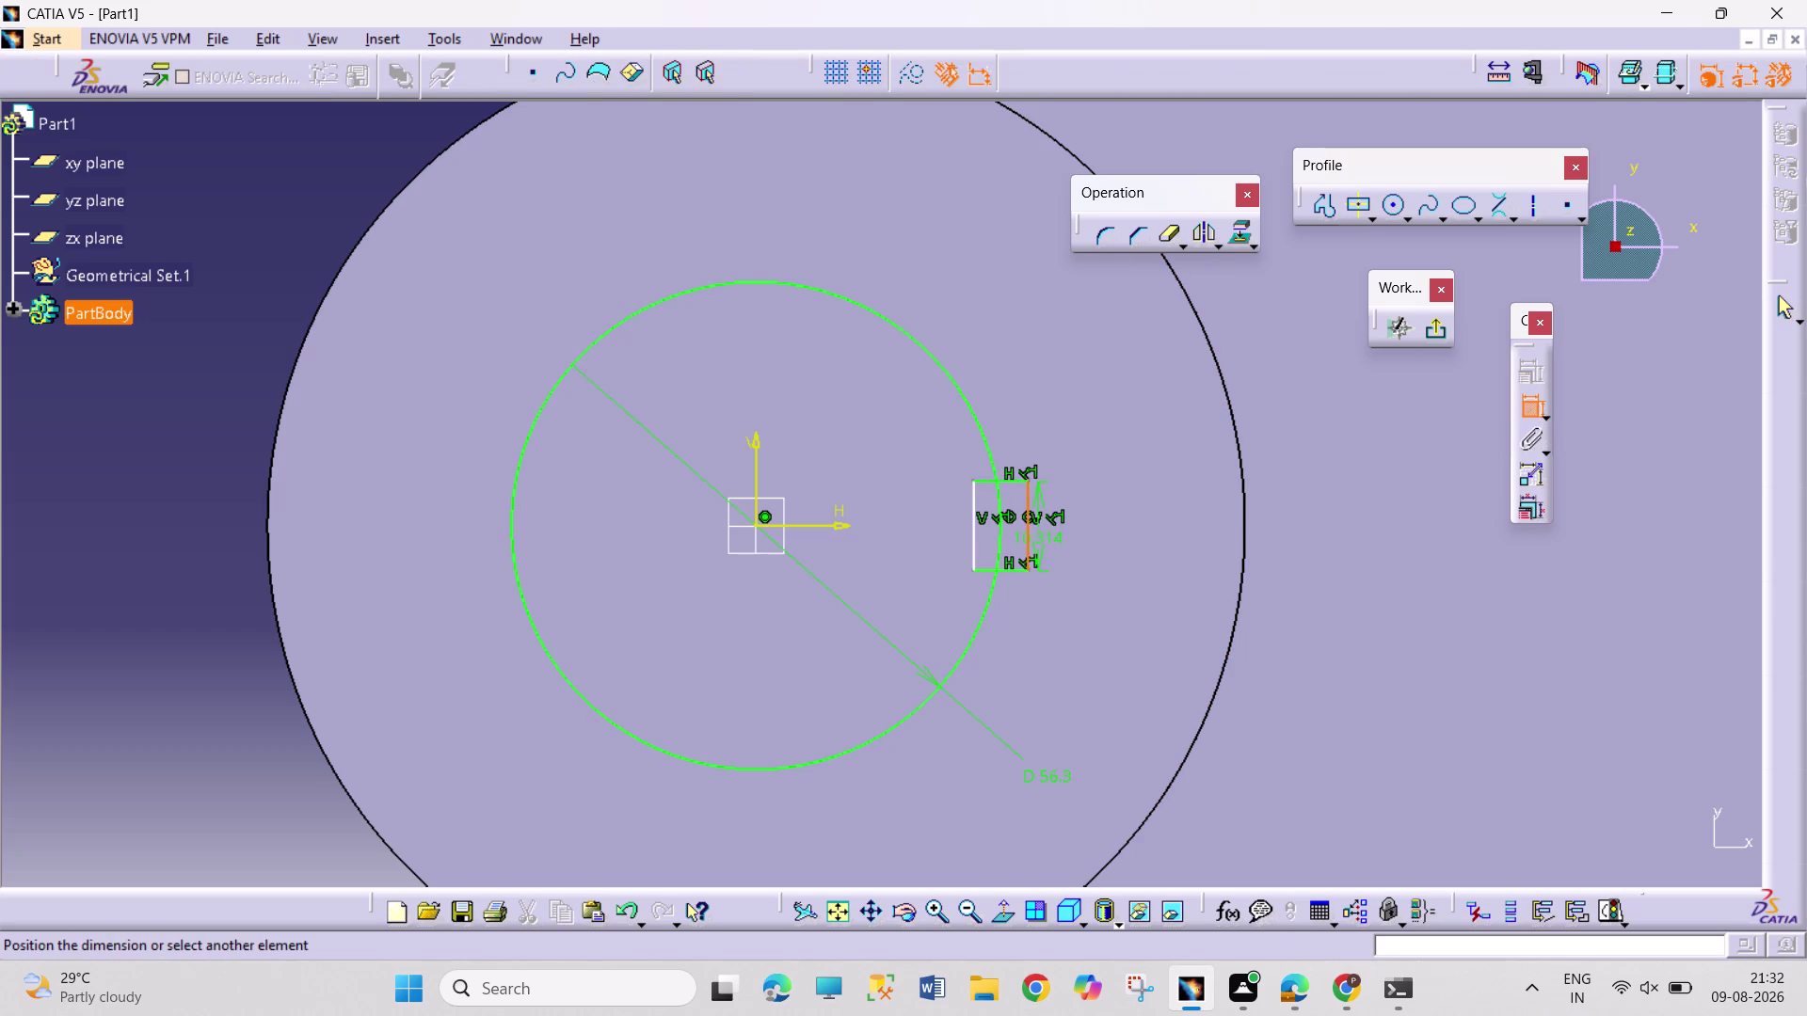
click(1126, 532)
double_click(1139, 530)
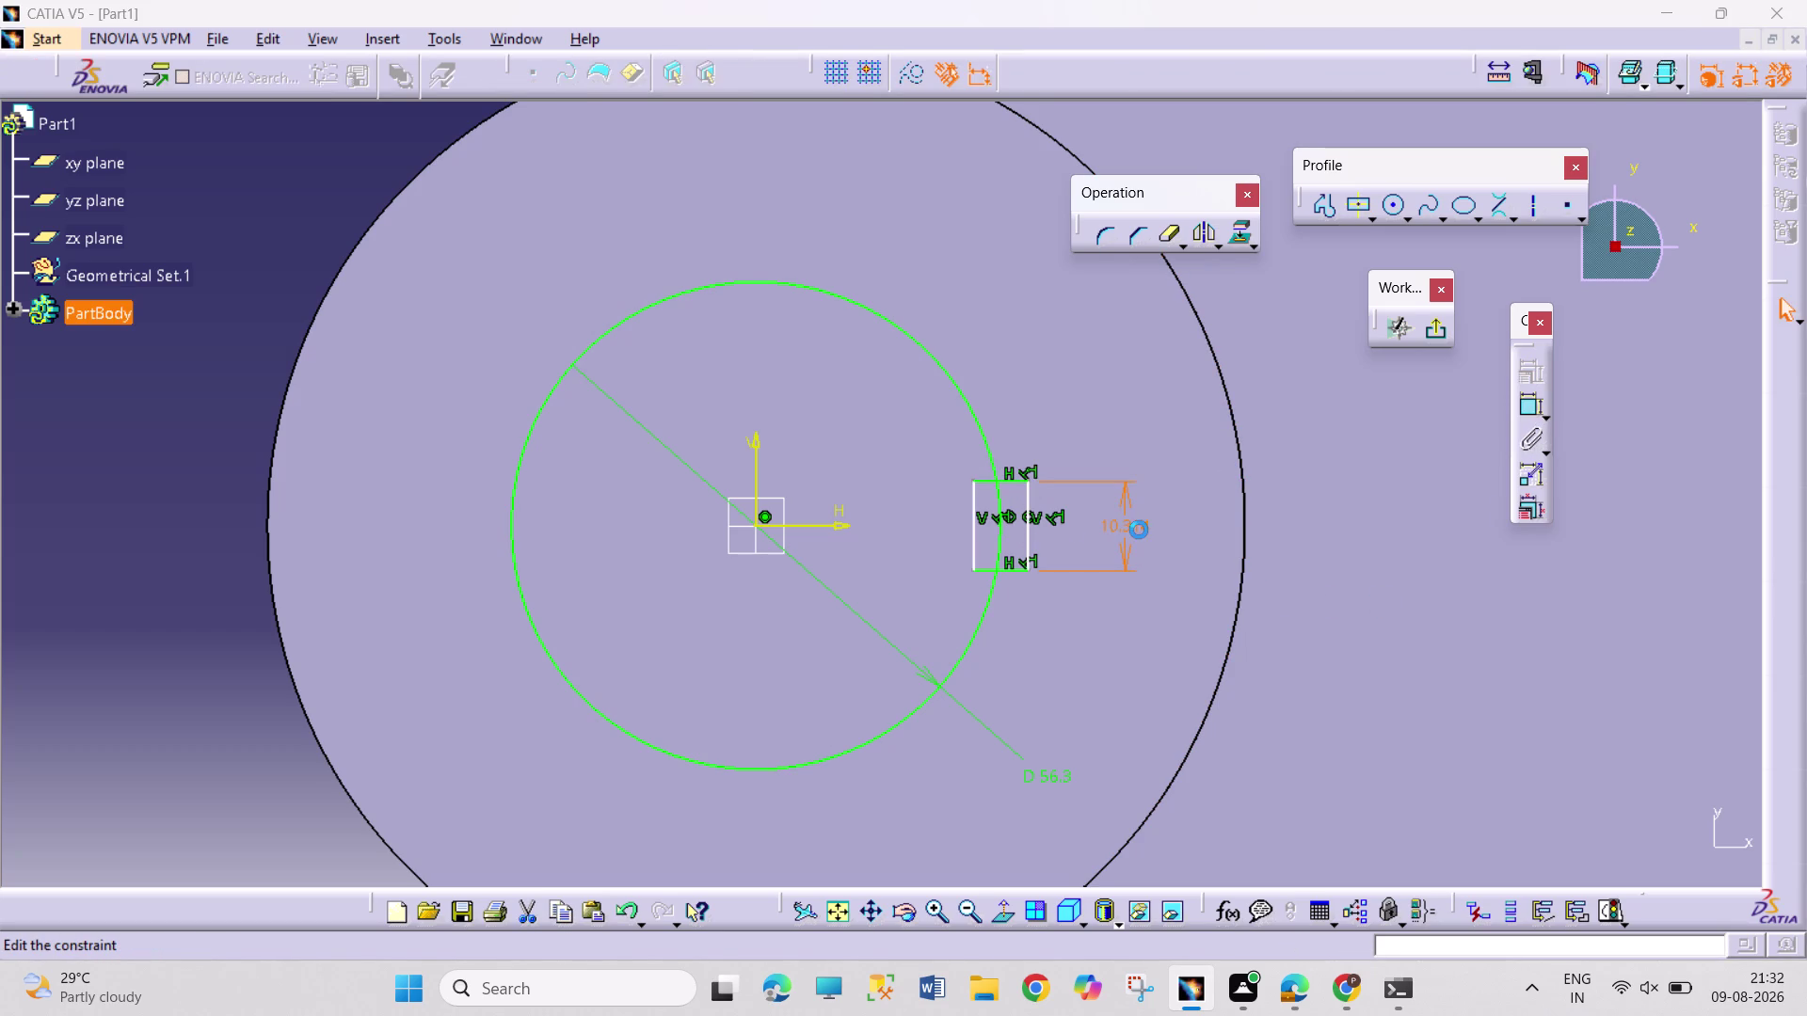
text(12)
key(Return)
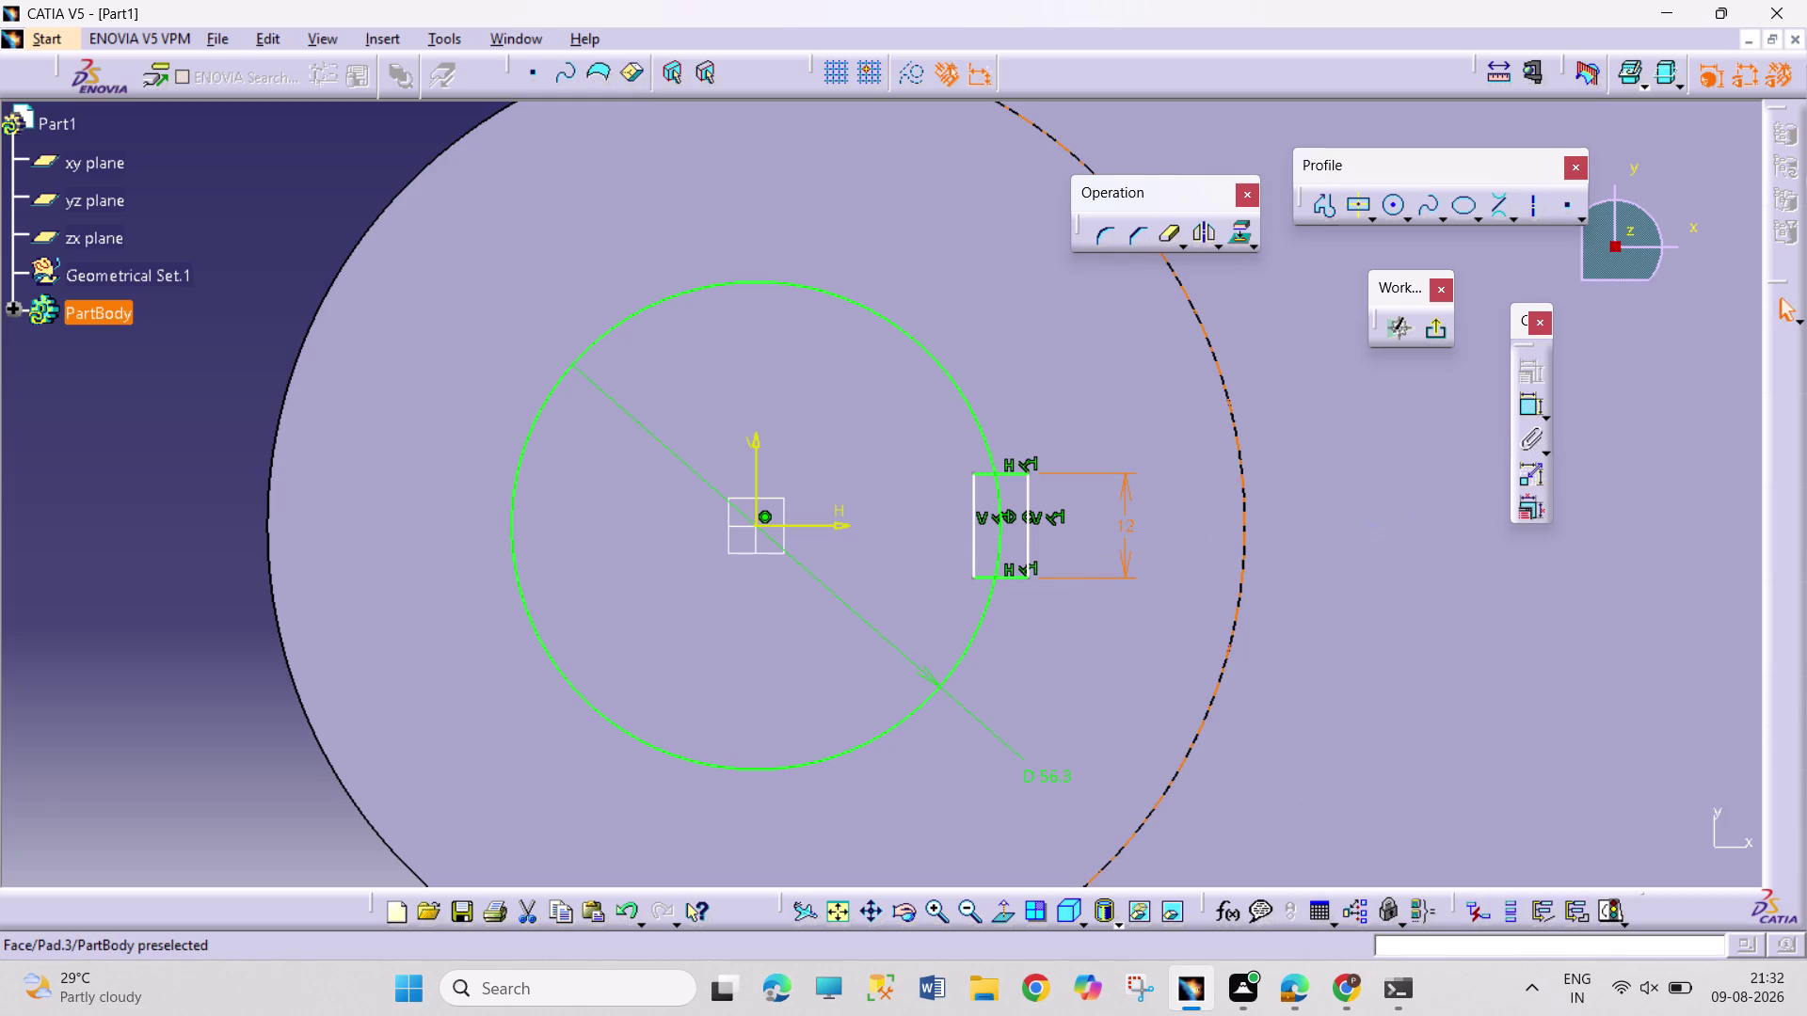
Dimension the rectangle's side 35 from the vertical axis.
click(1525, 409)
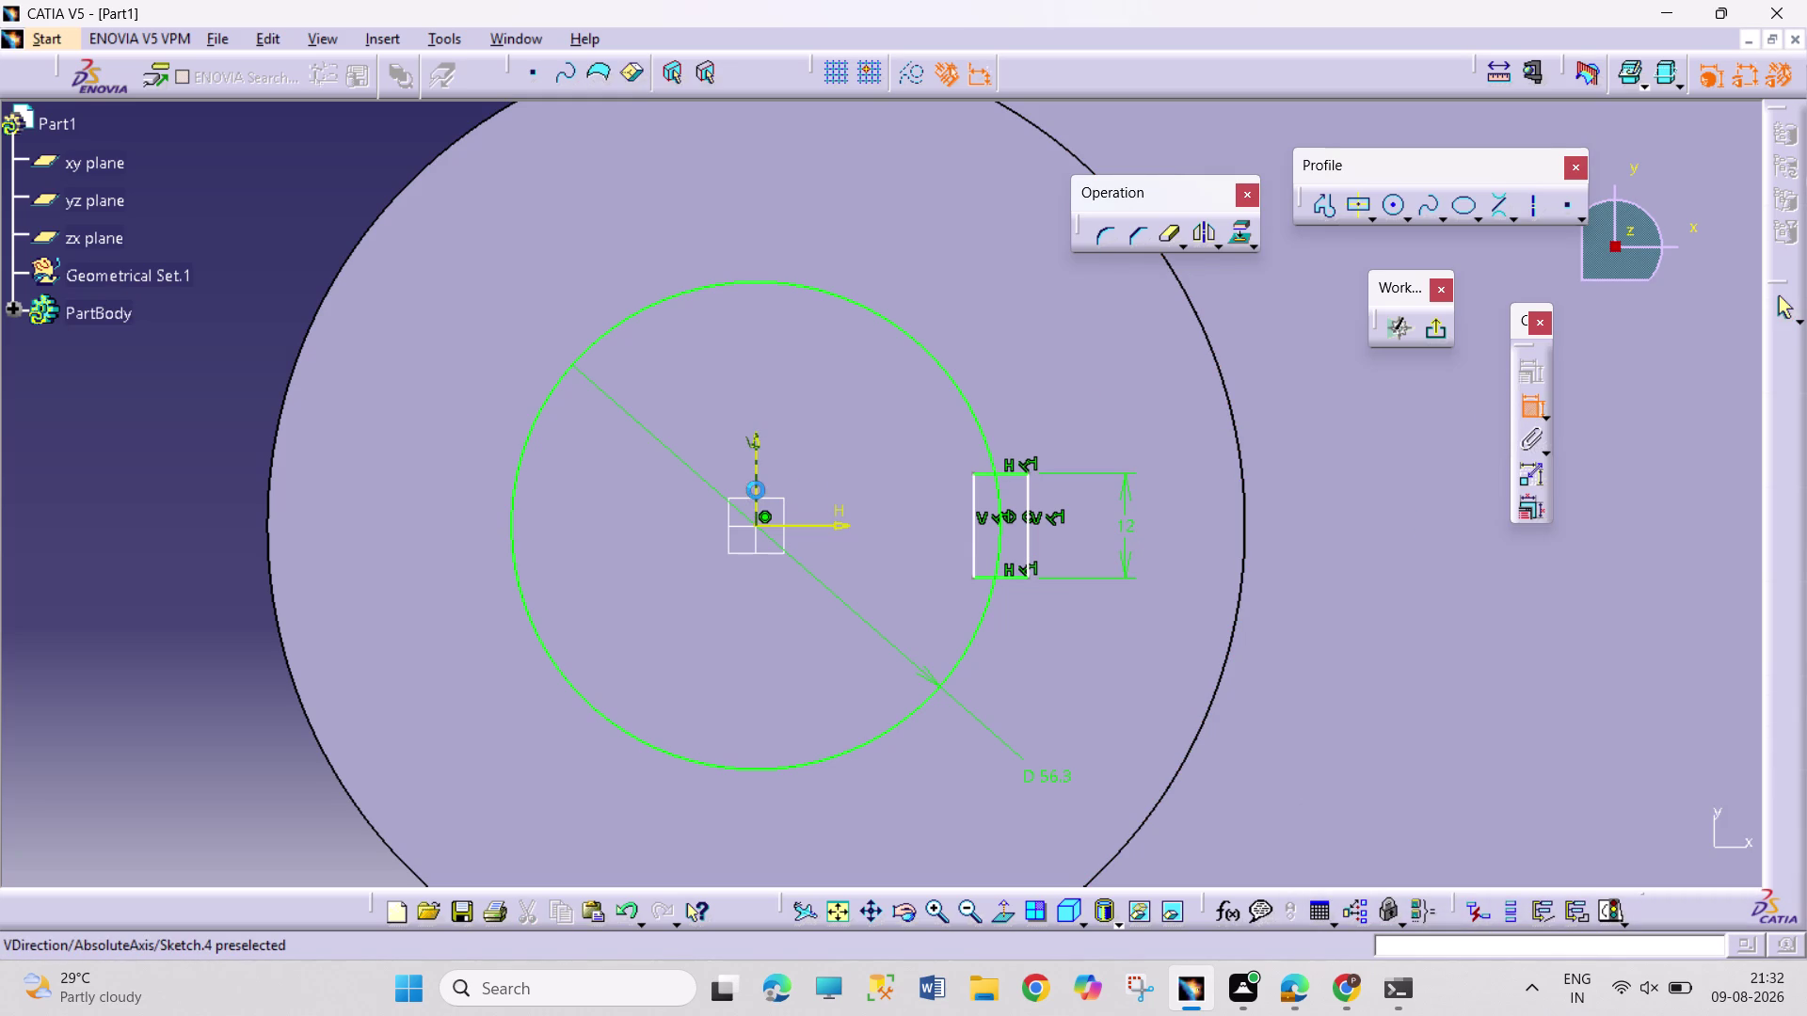
click(755, 490)
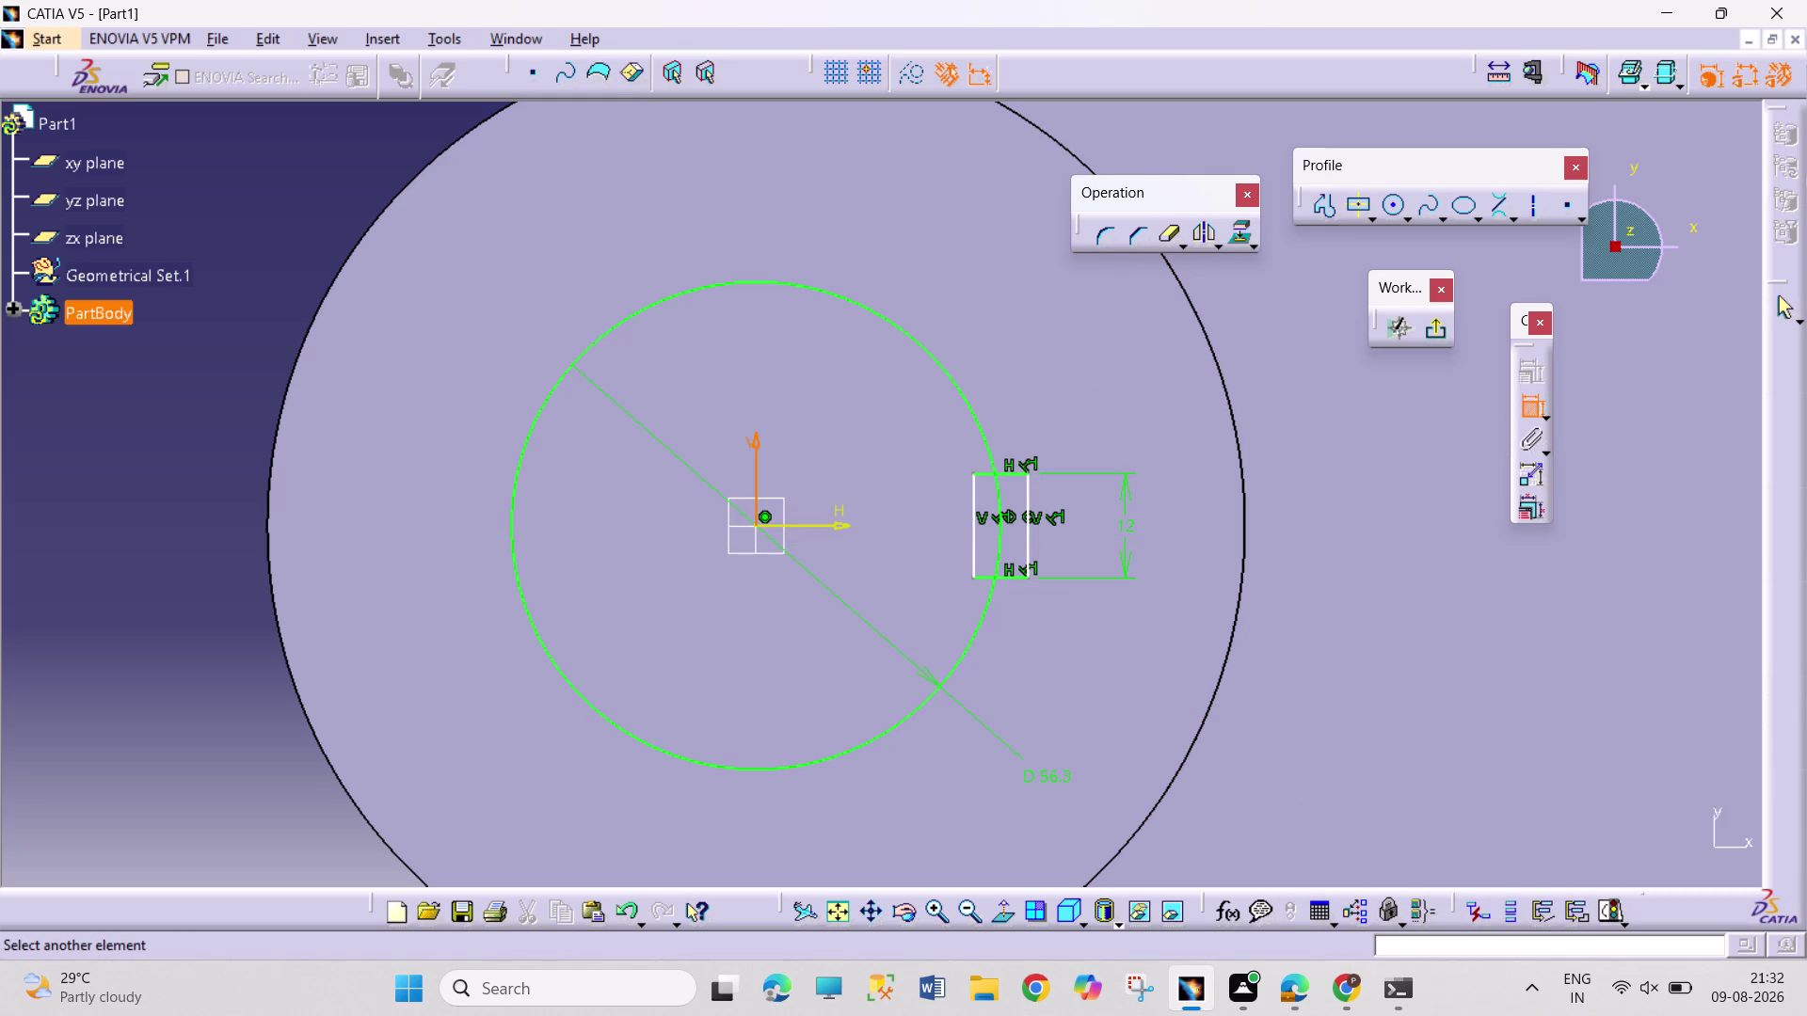
drag(1031, 506, 1026, 490)
click(864, 212)
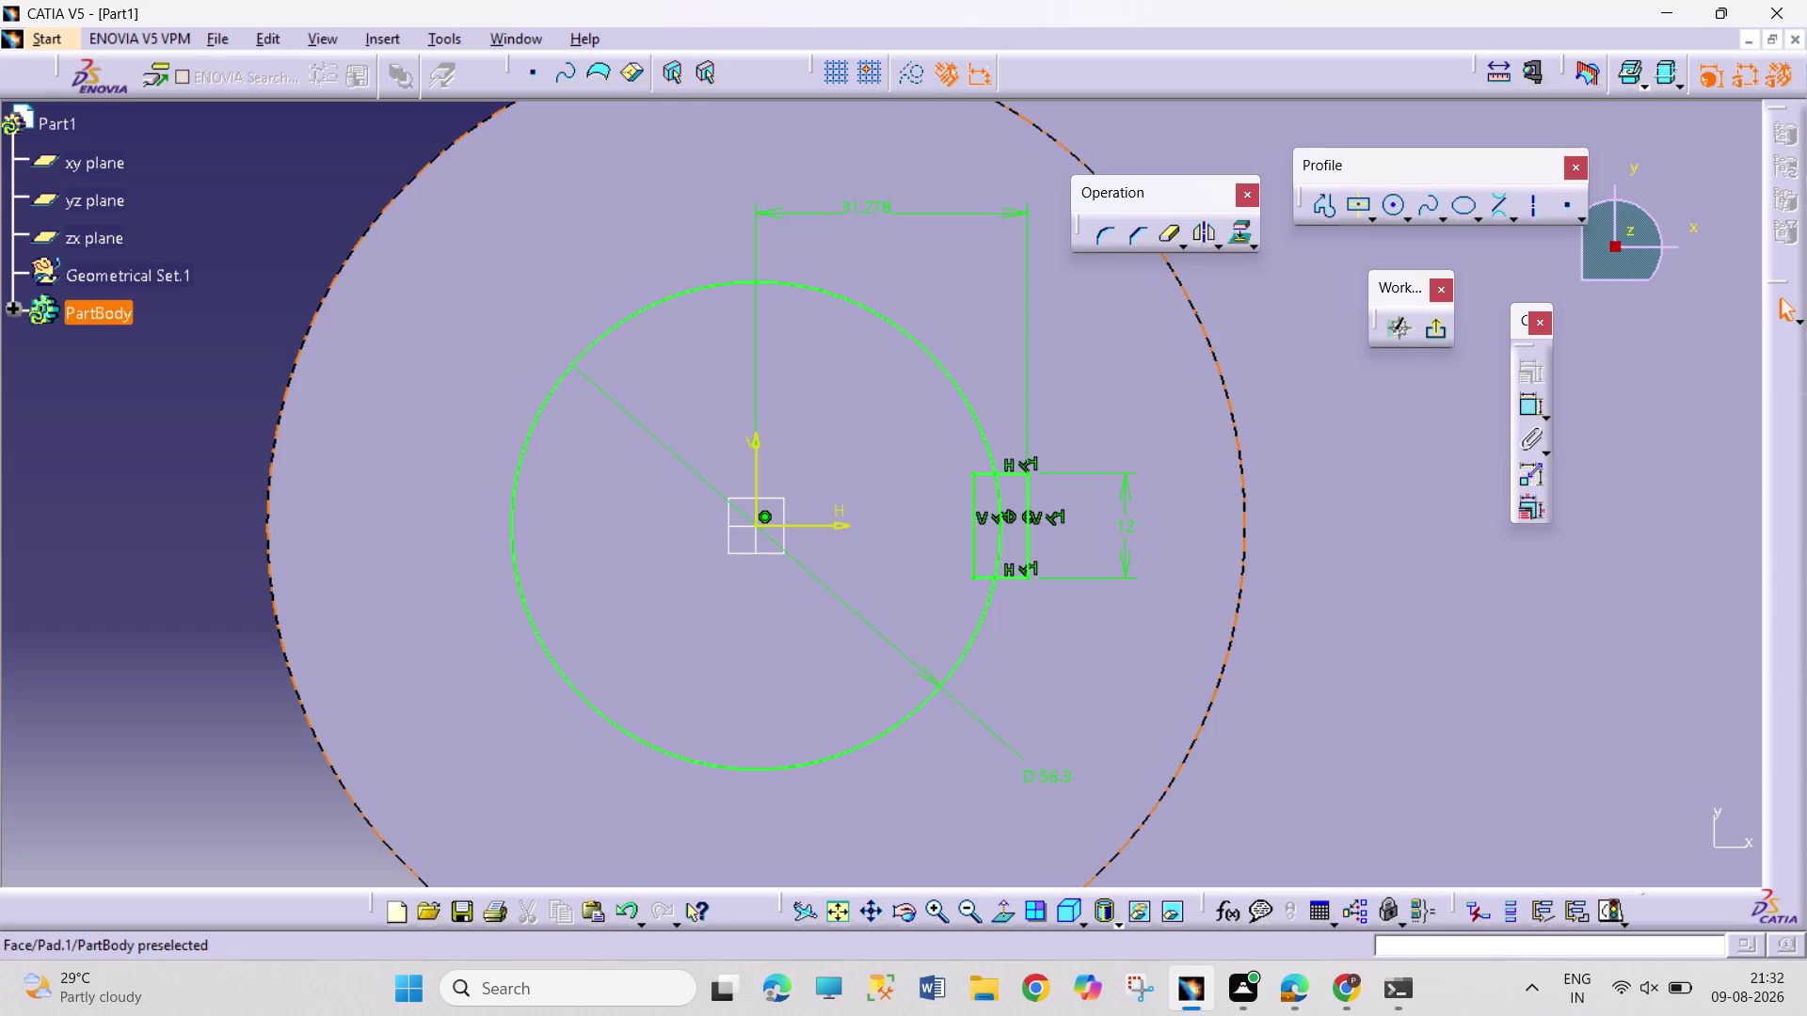
double_click(865, 208)
text(35)
key(Return)
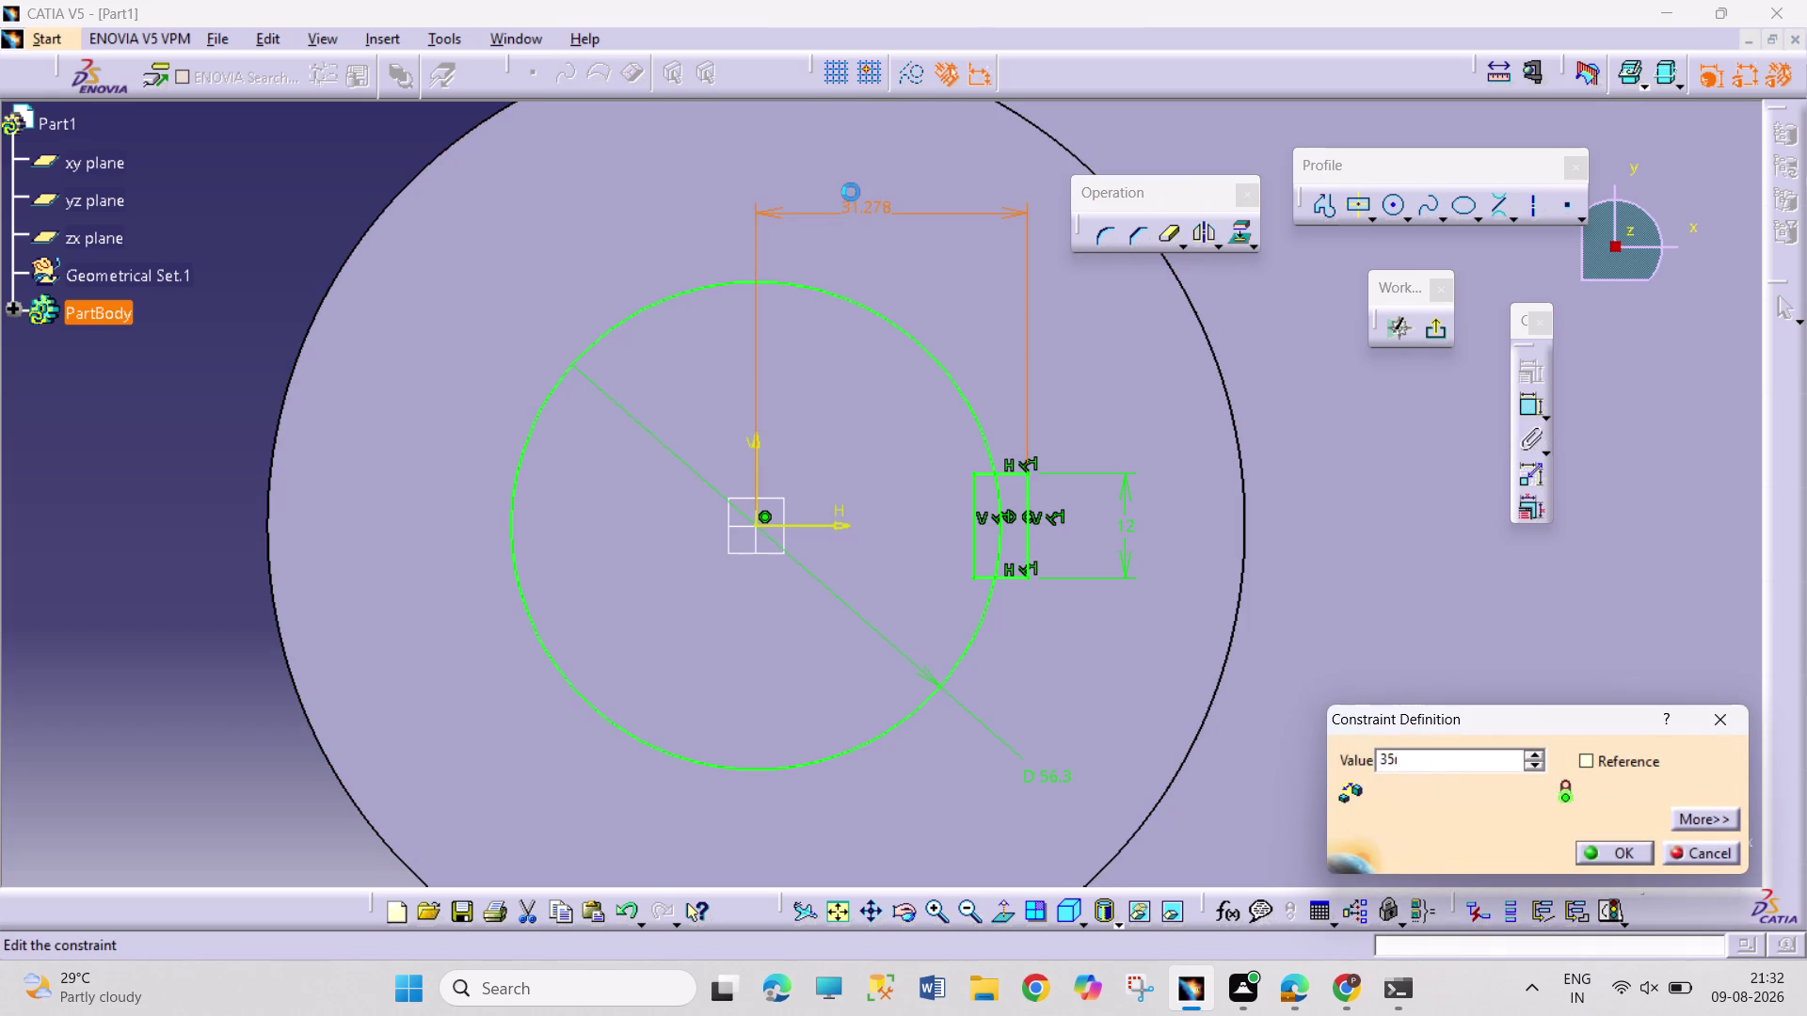
click(1443, 329)
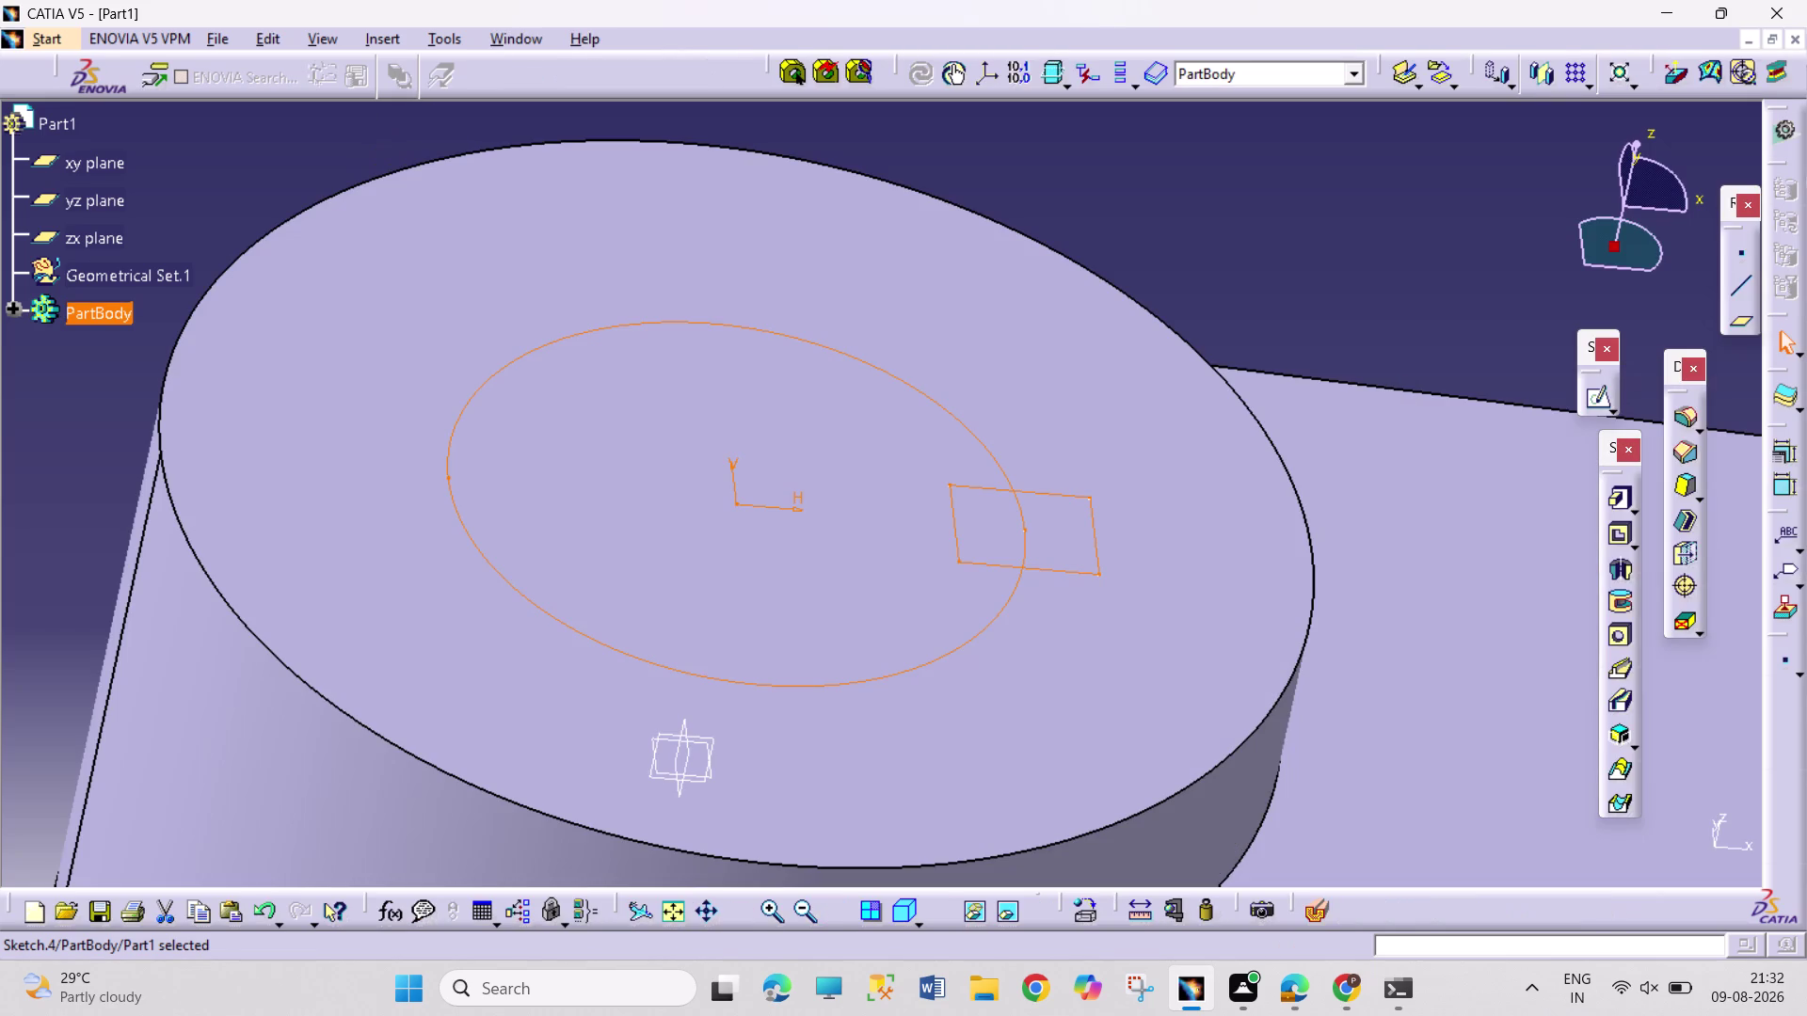
Try a pocket from the top-face sketch, dismiss the self-intersection error, and reopen the sketch.
middle_drag(1408, 306, 1345, 498)
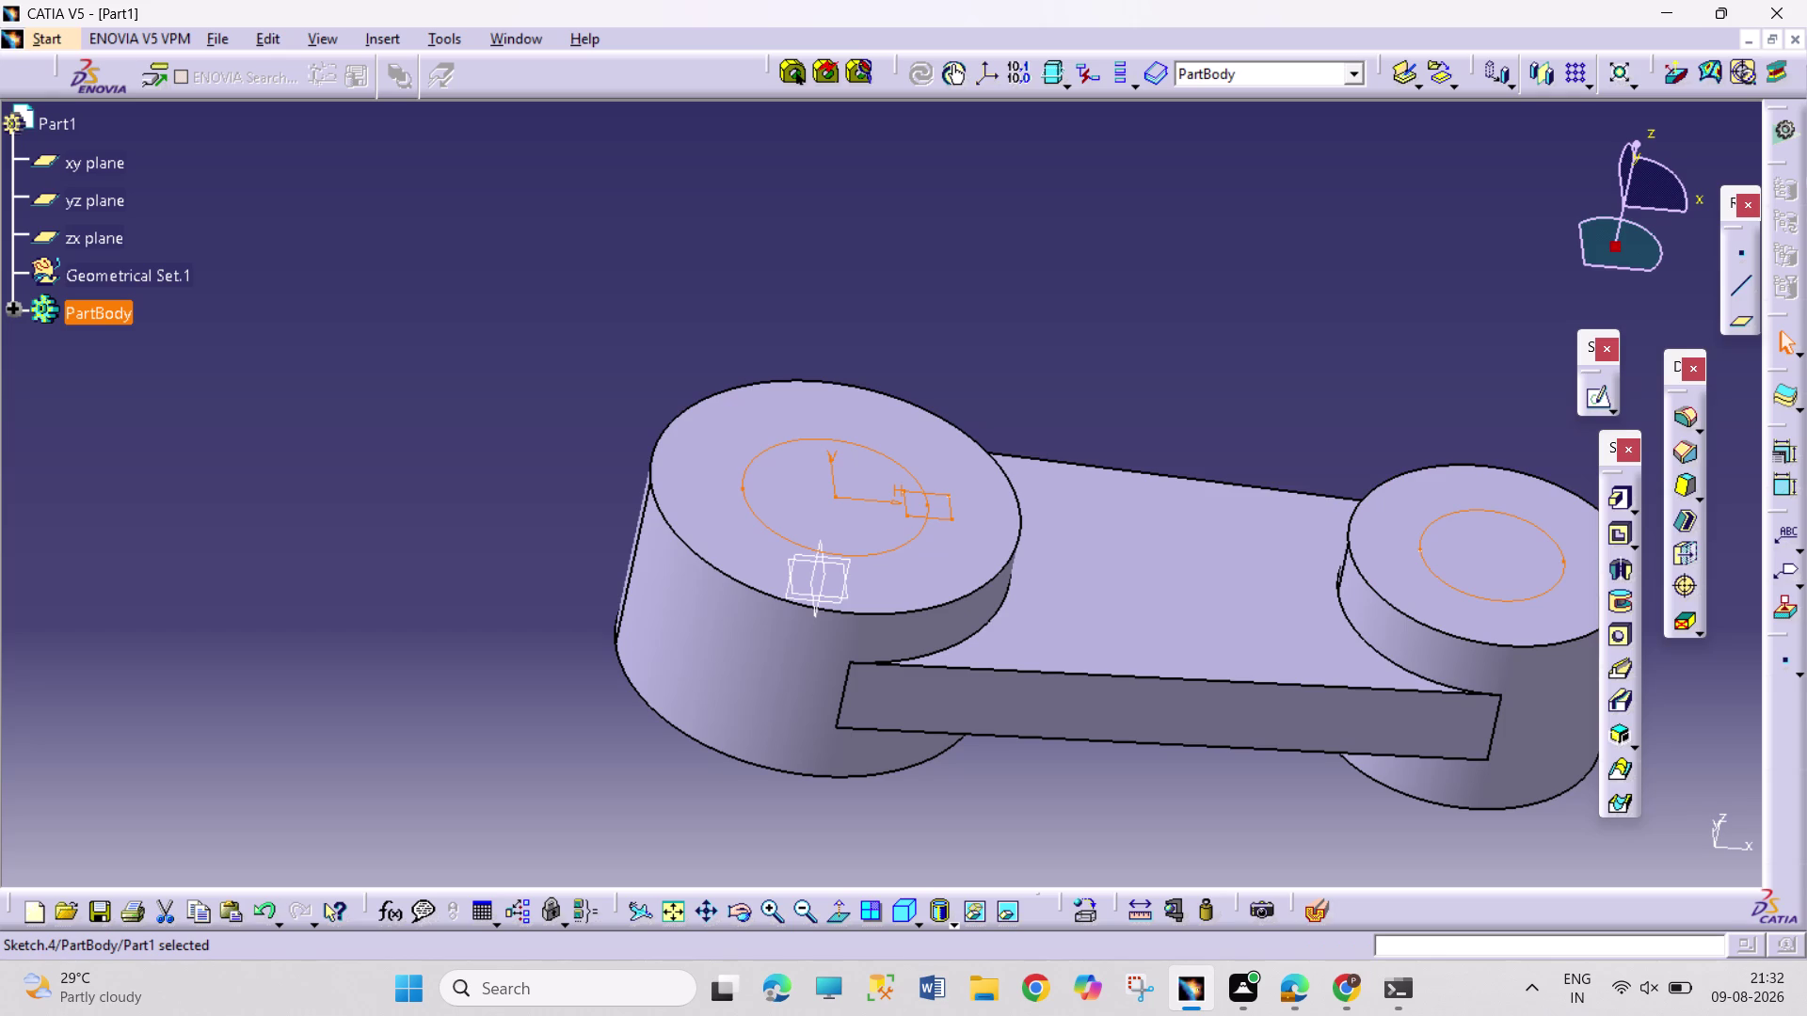
click(1611, 540)
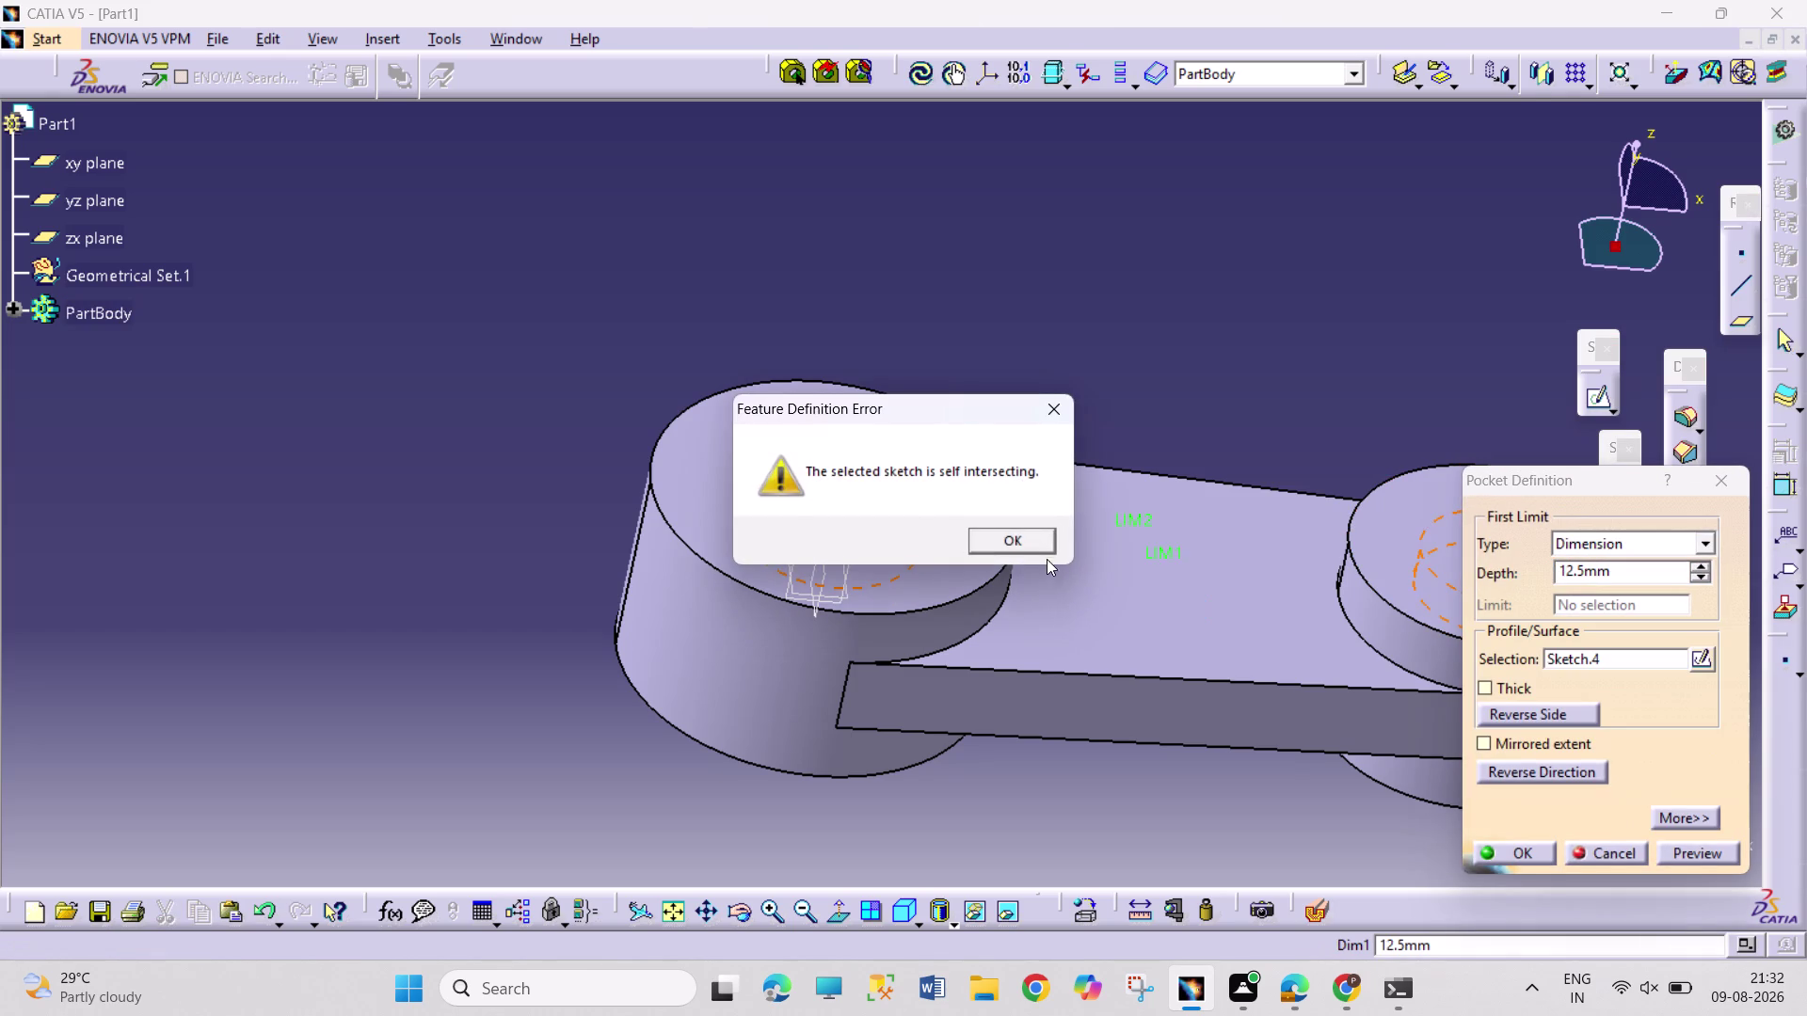
click(1031, 539)
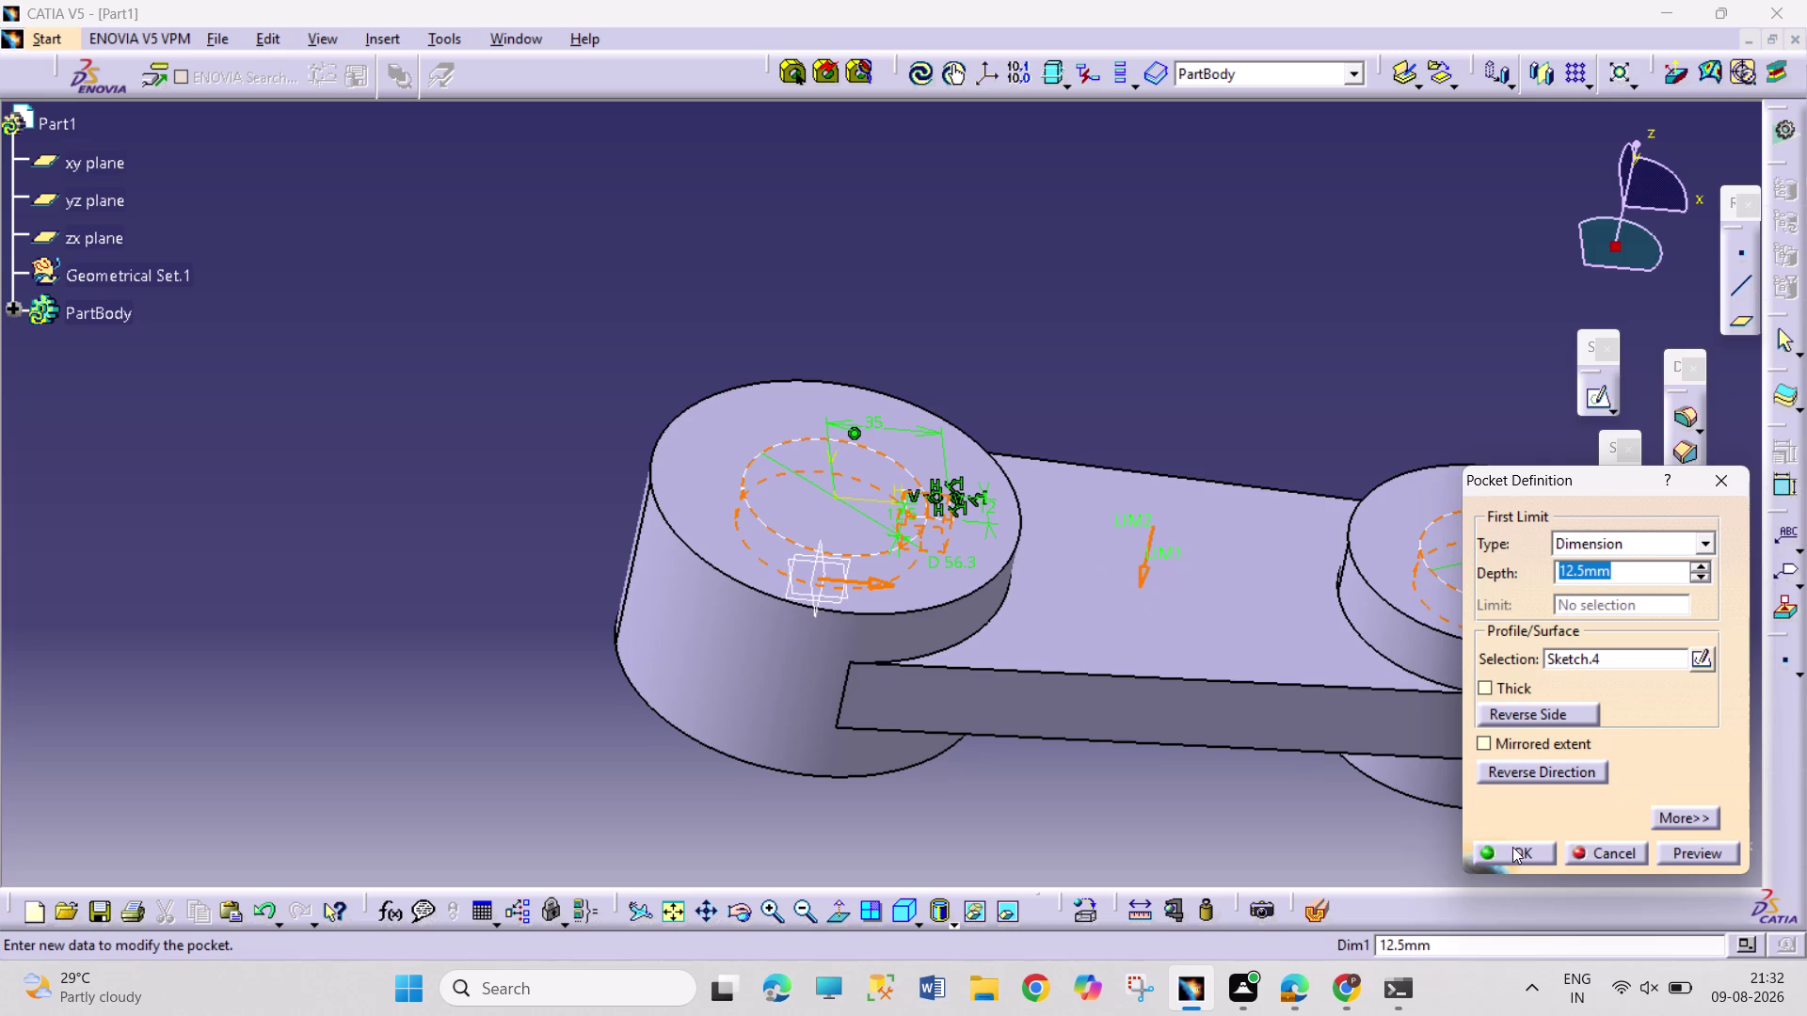
click(1604, 854)
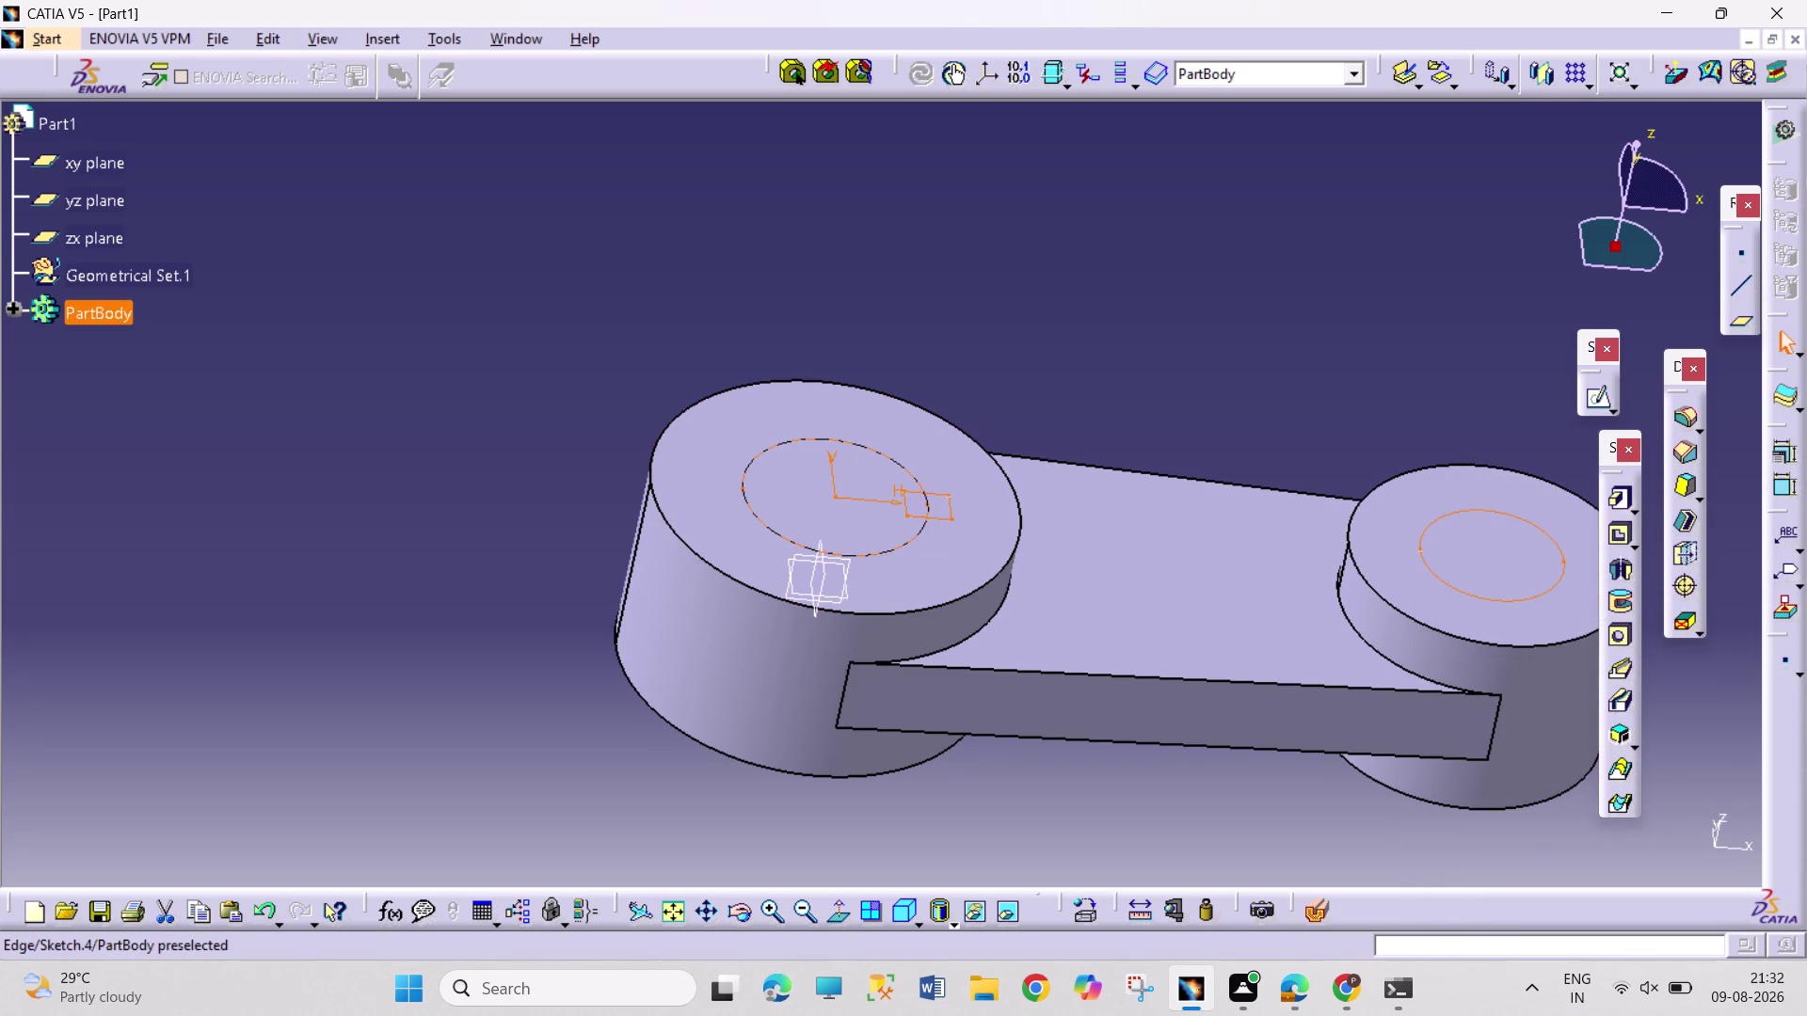
double_click(905, 539)
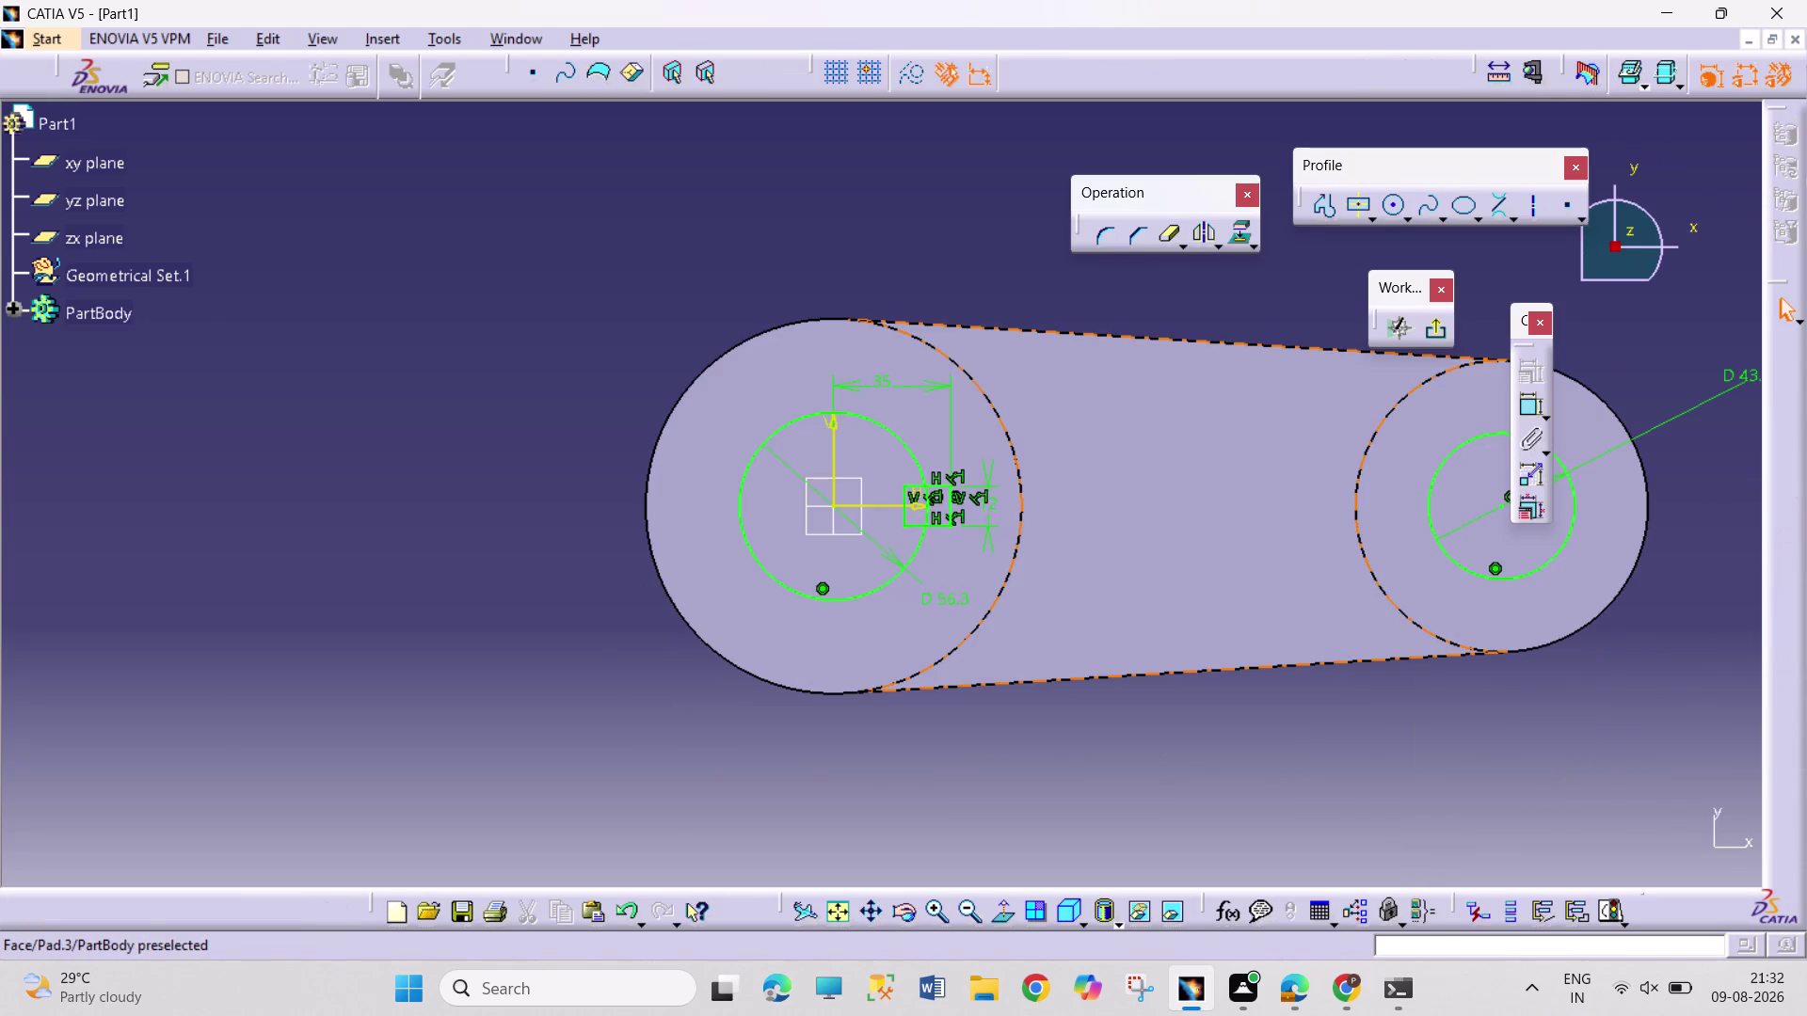
Trim the arc inside the rectangle and the rectangle's left side, then exit the sketch.
middle_drag(948, 561, 1045, 321)
double_click(1162, 238)
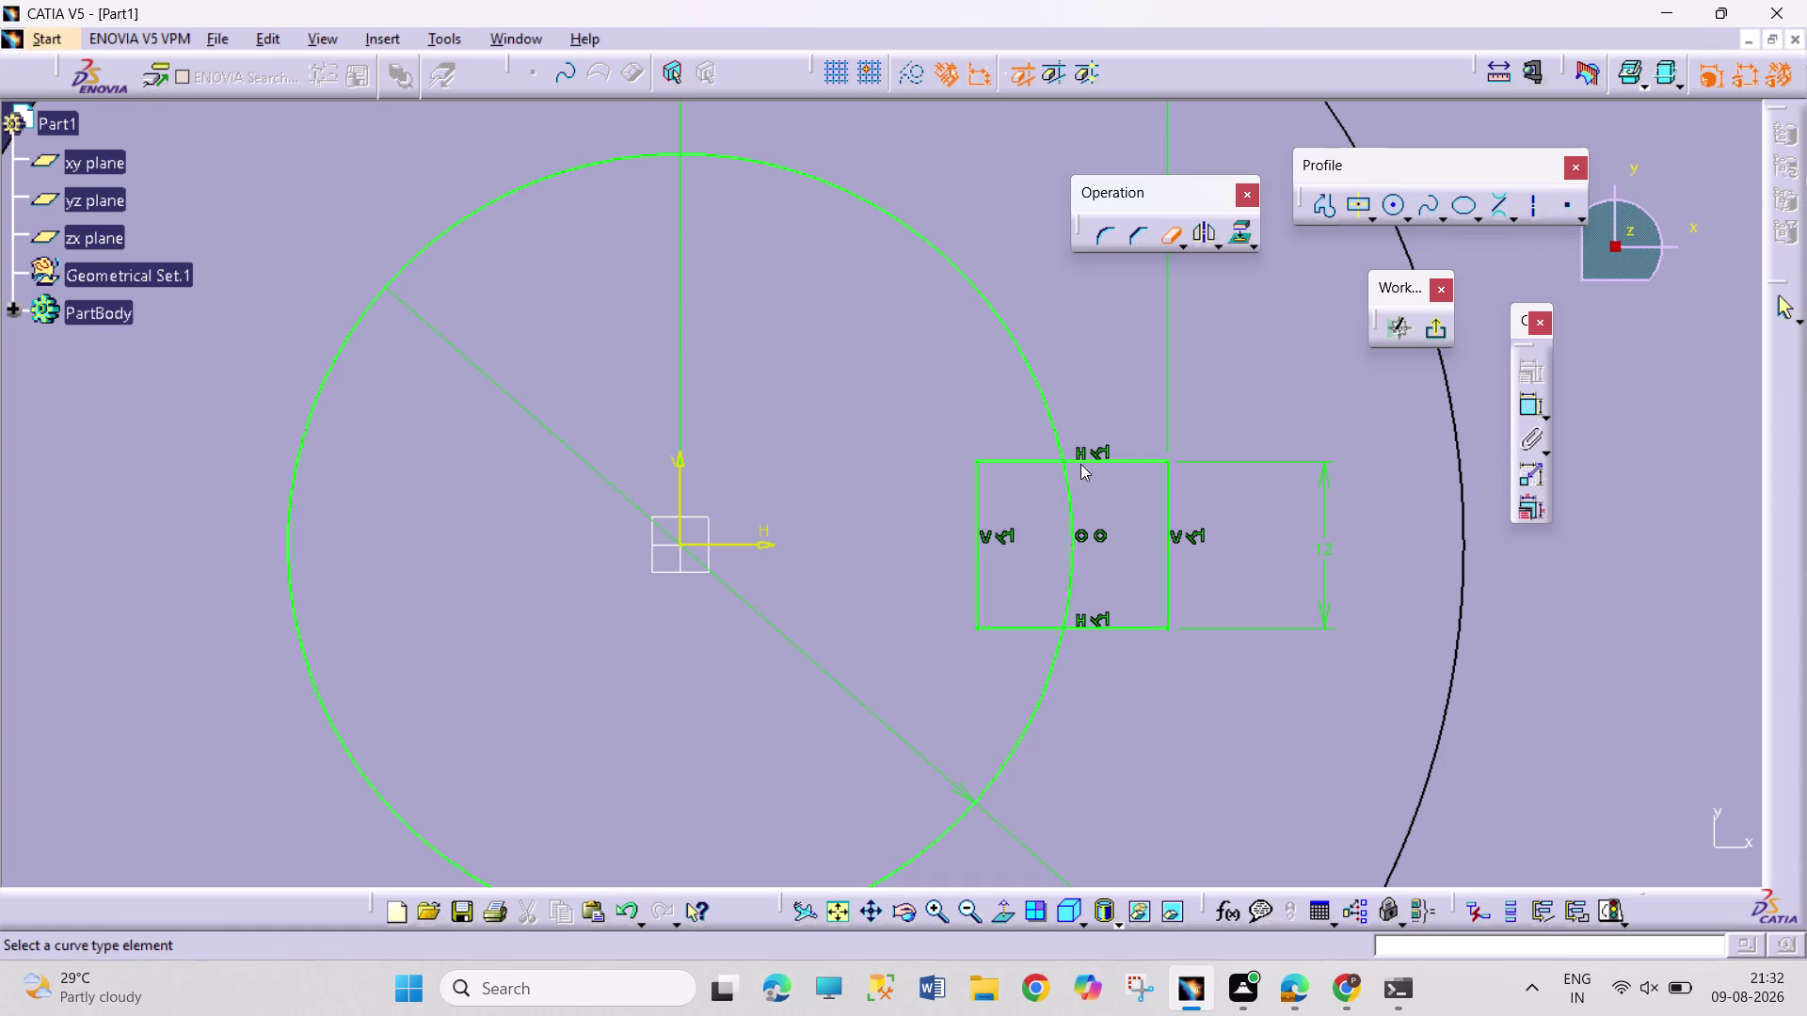
click(1071, 509)
click(1034, 462)
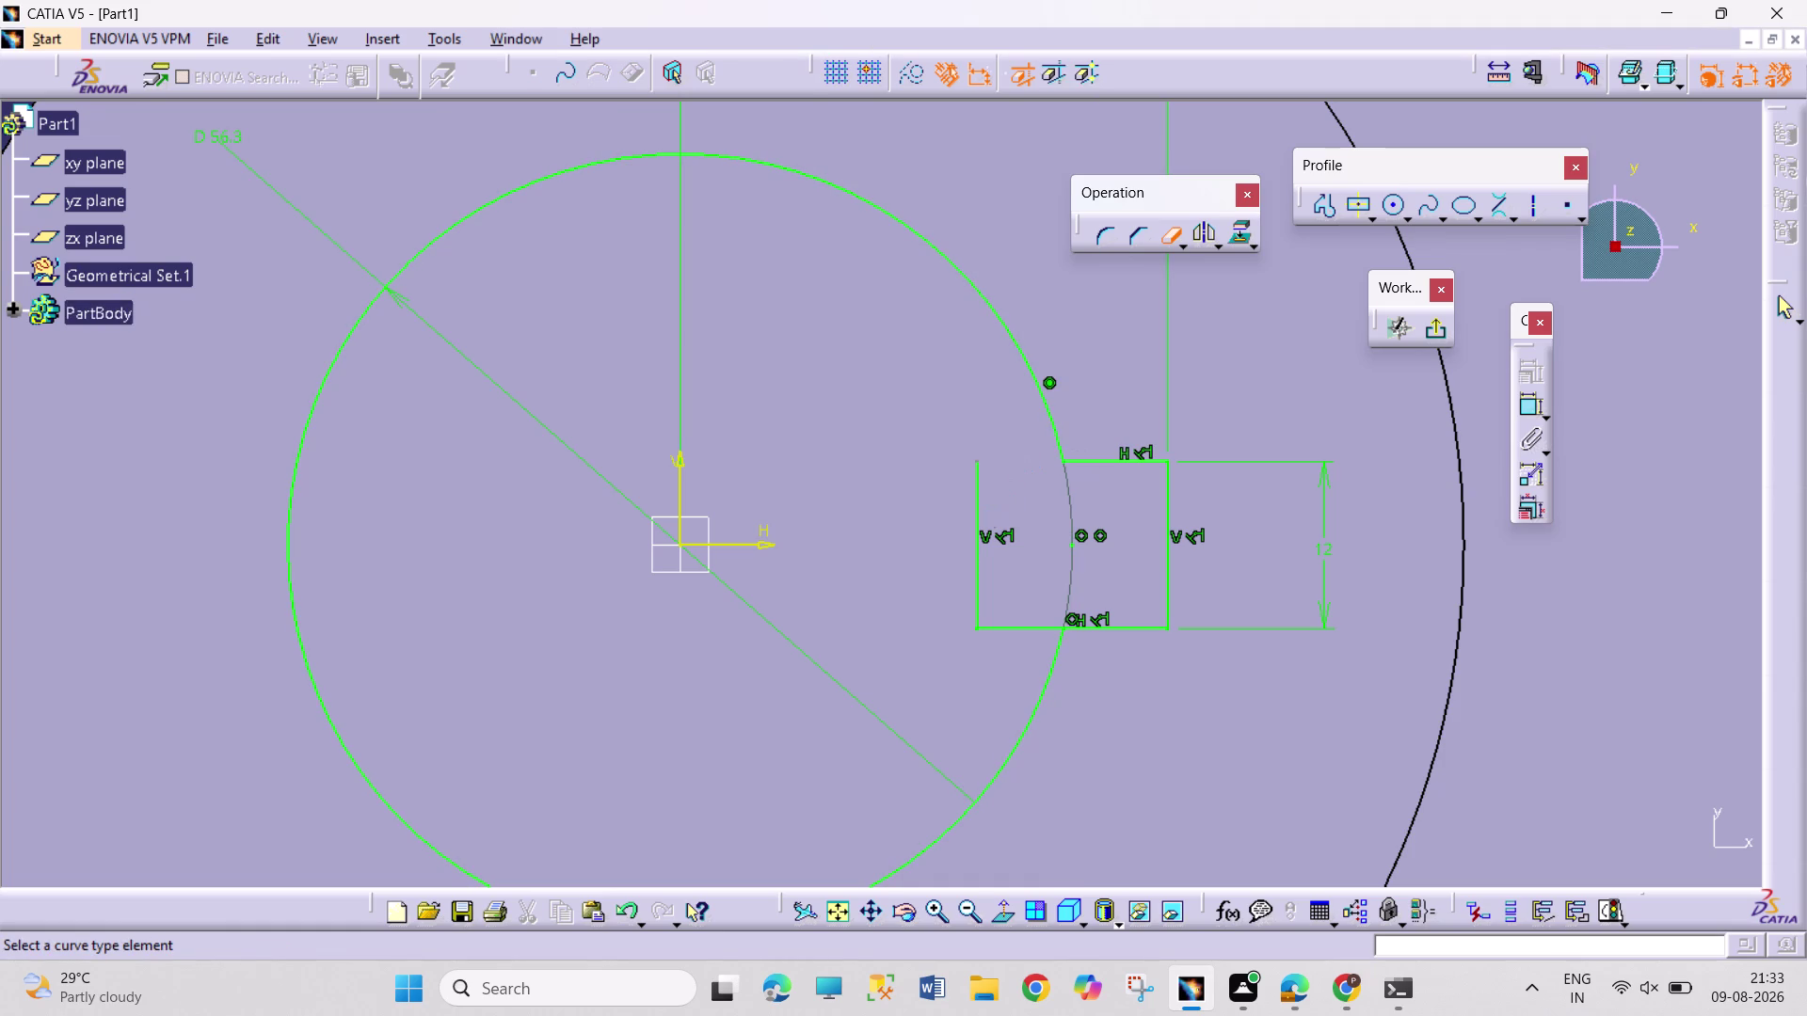
click(976, 524)
click(1029, 627)
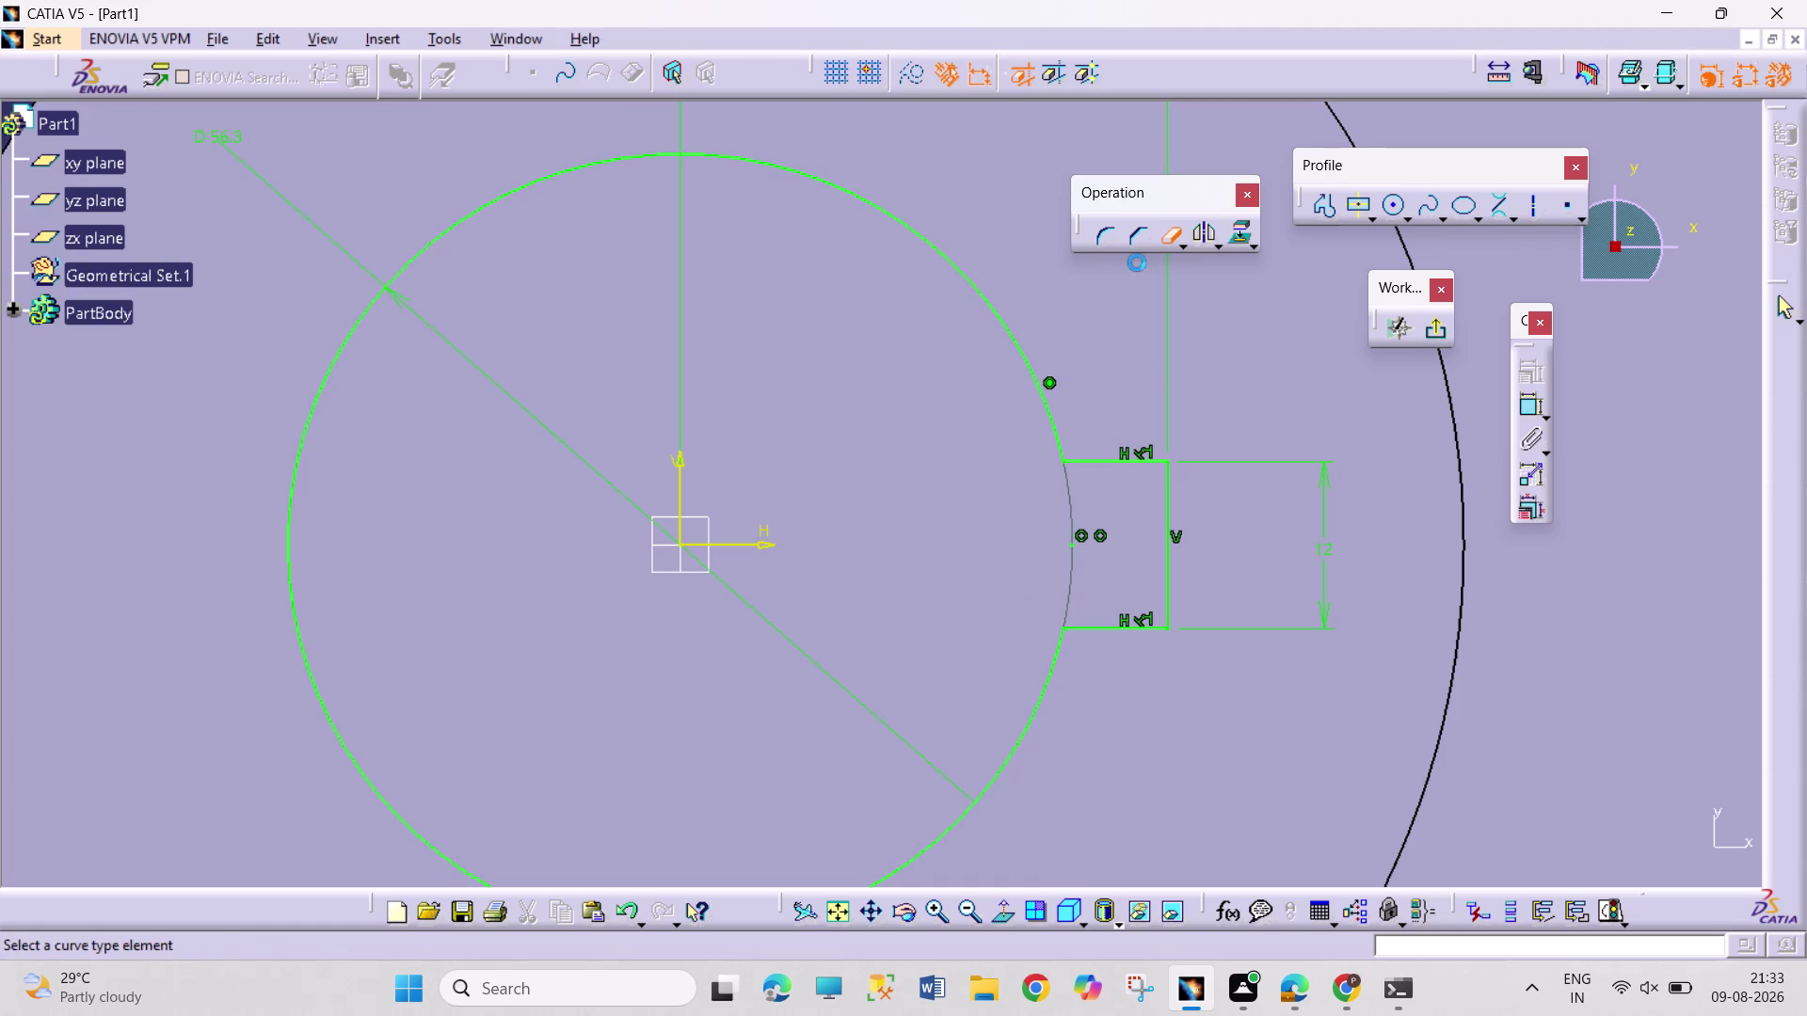
click(1159, 242)
click(1438, 335)
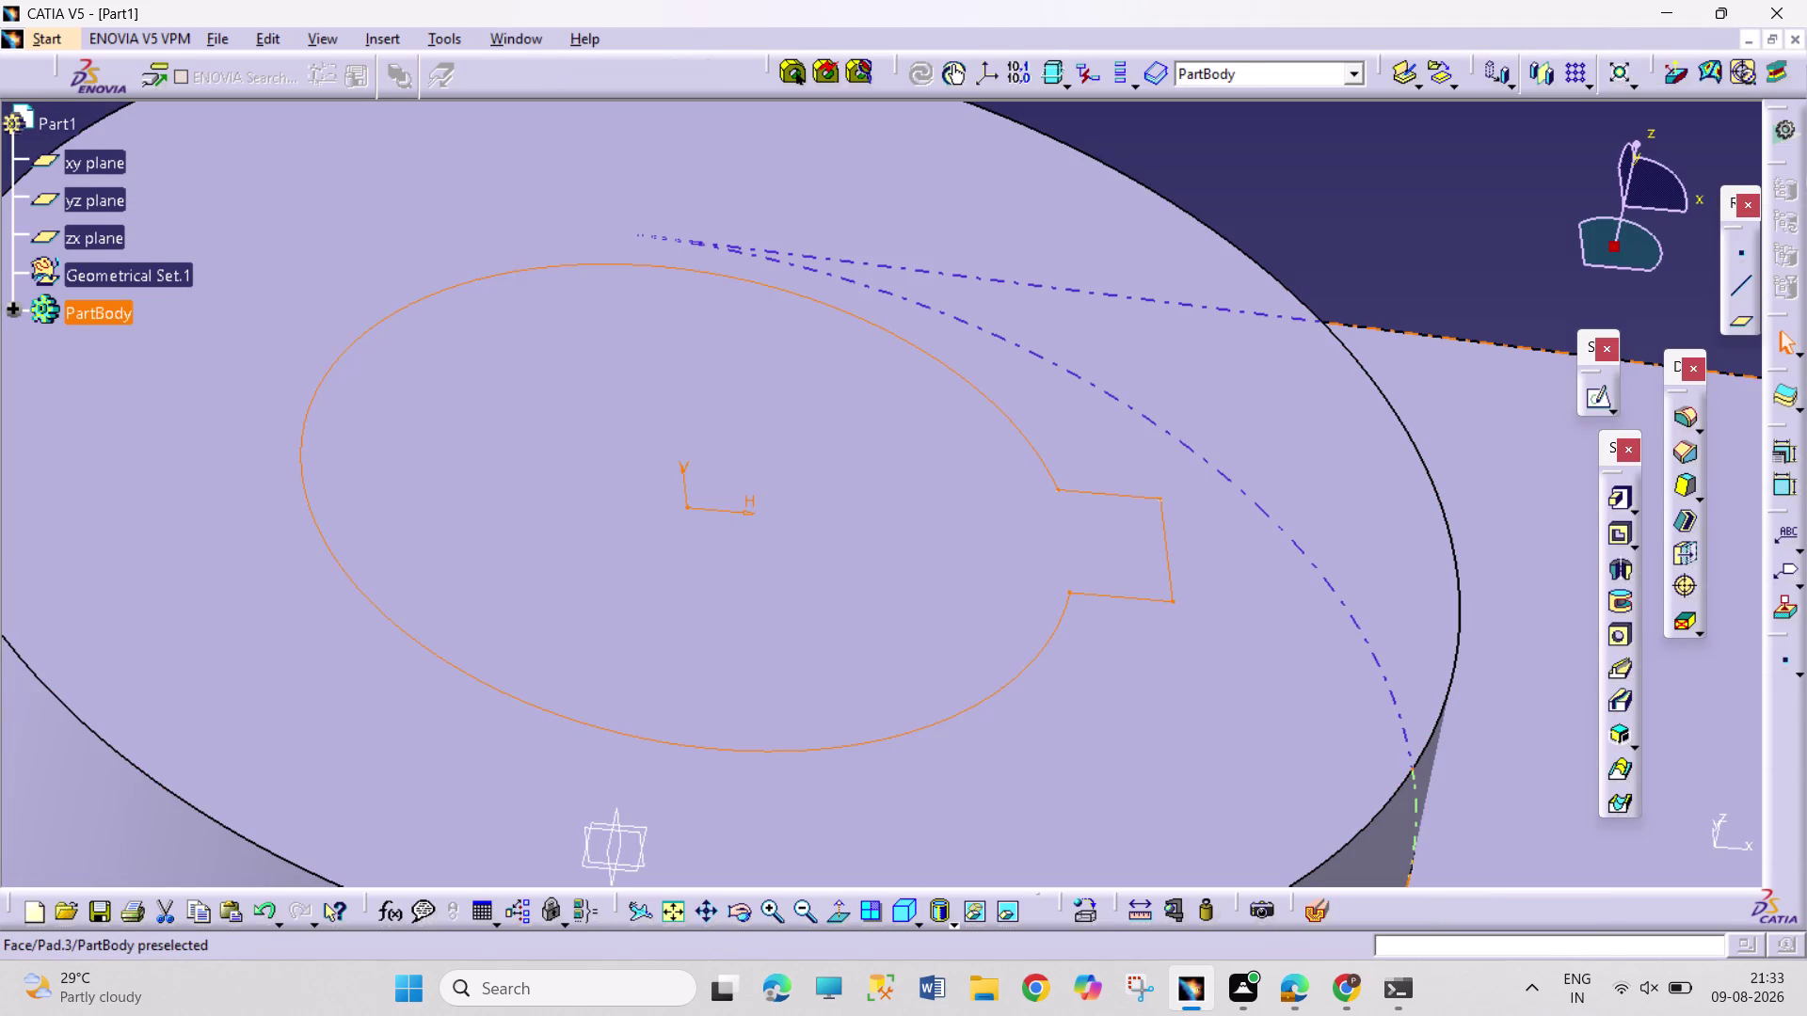
click(1613, 533)
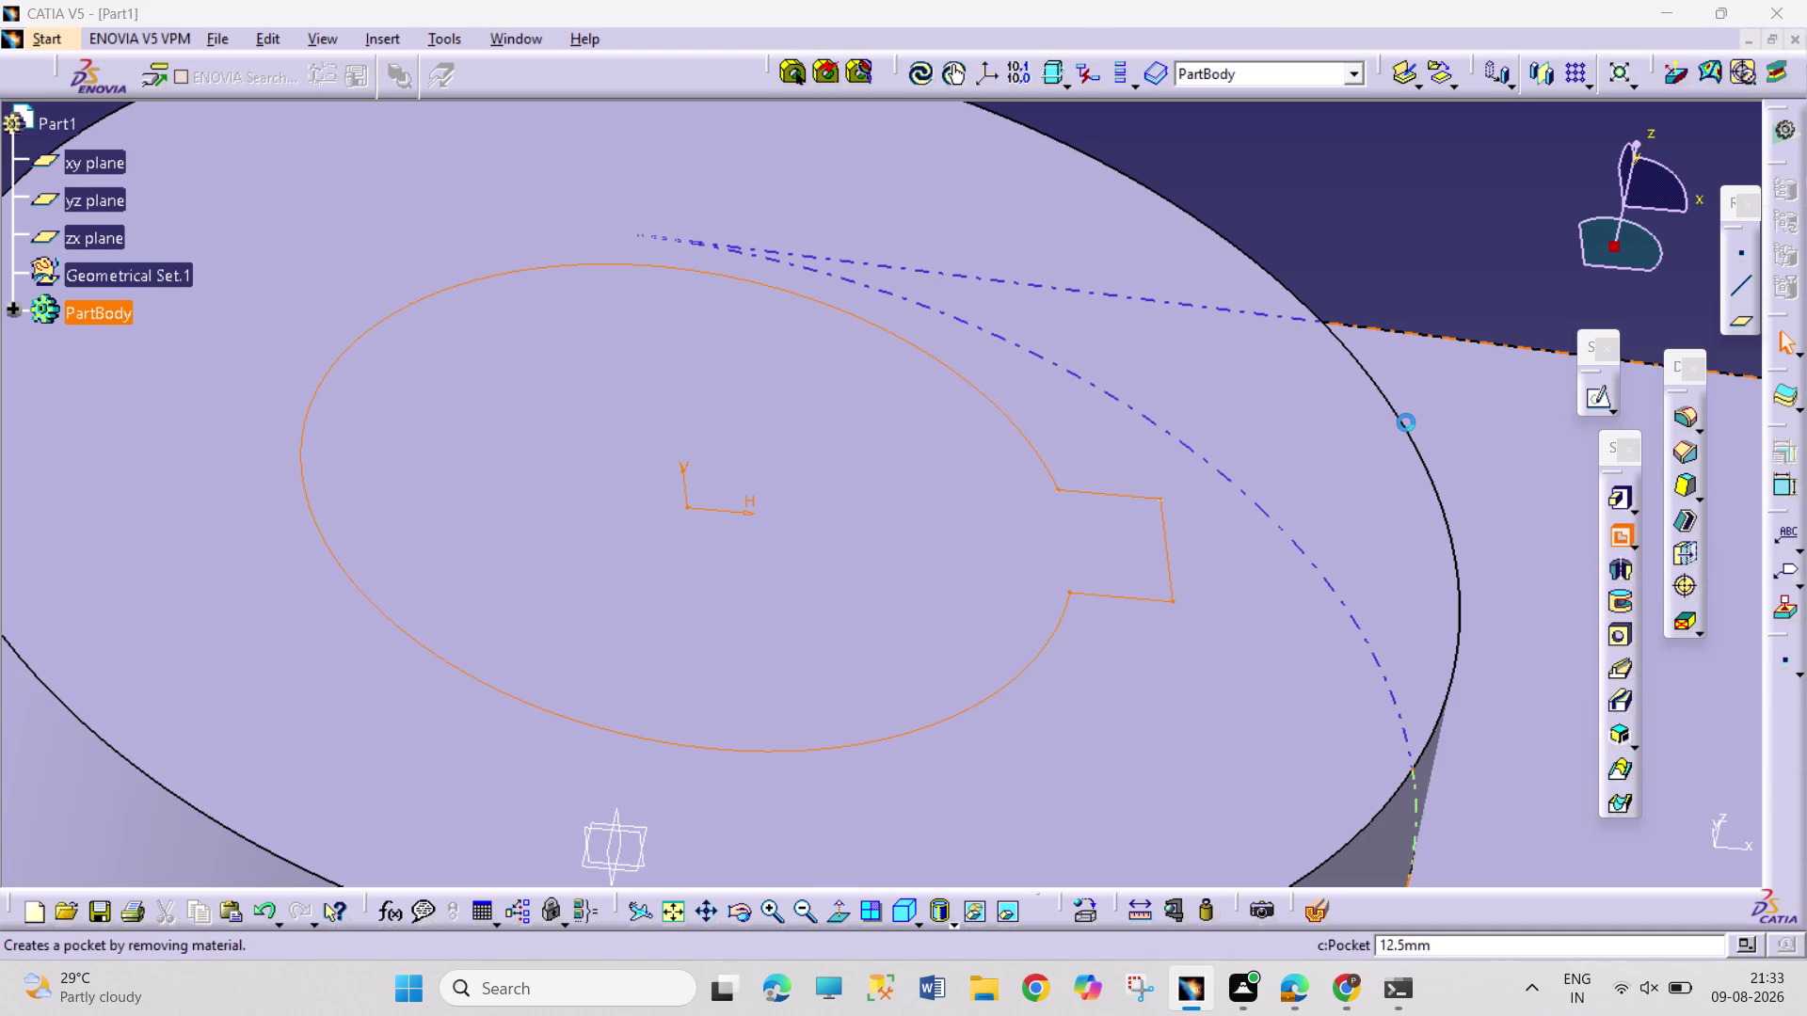
Pocket the keyed profile with 'Up to last' depth, then zoom out to the whole part.
middle_drag(1397, 407, 1324, 534)
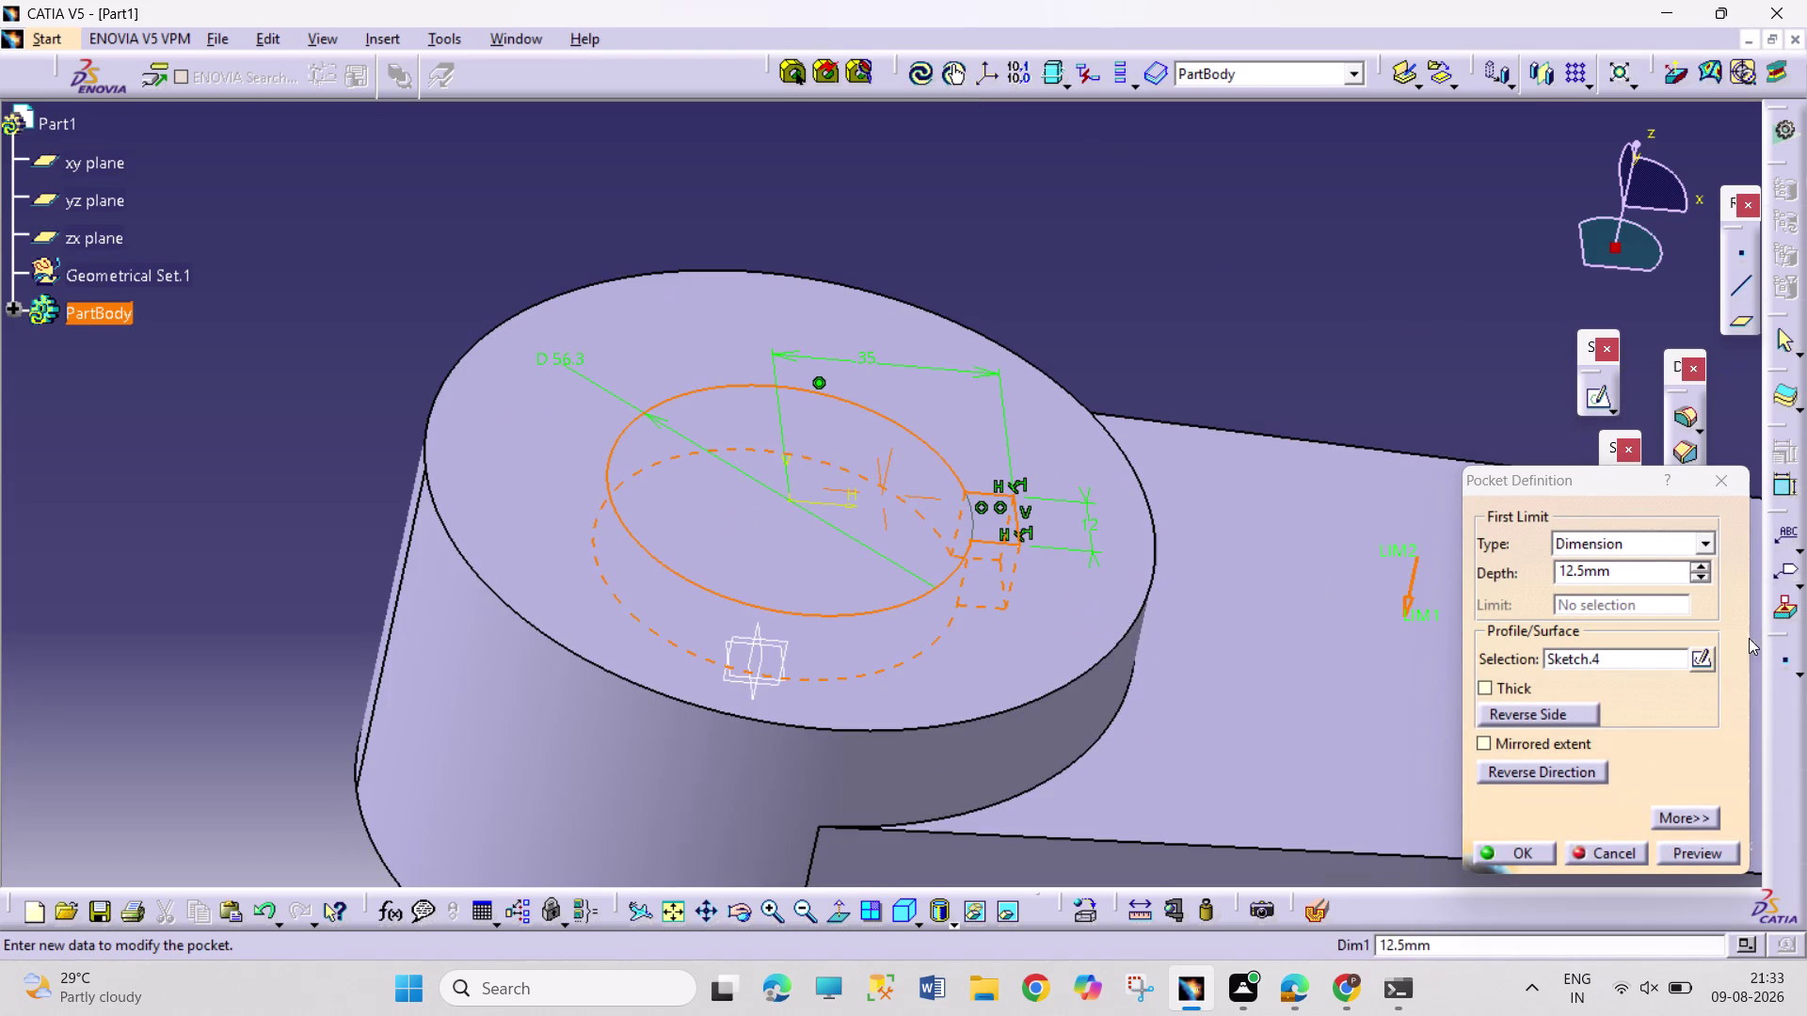
click(1710, 542)
click(1638, 594)
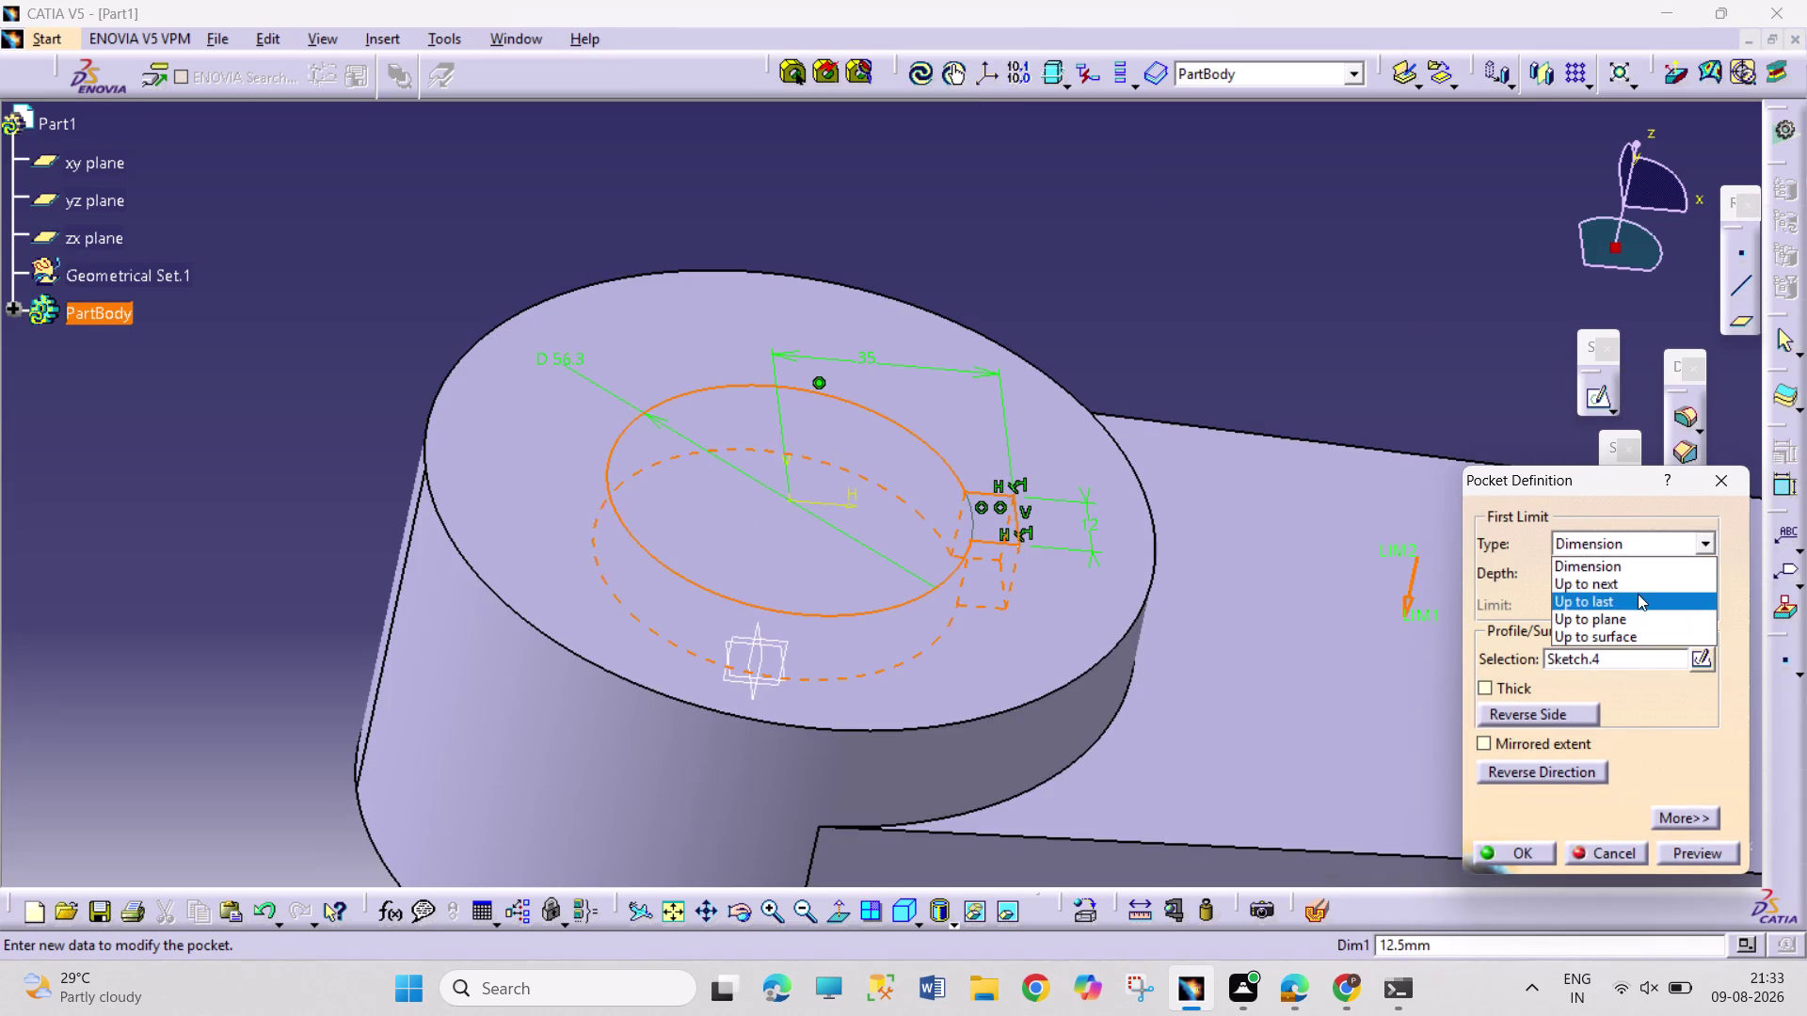
click(1514, 849)
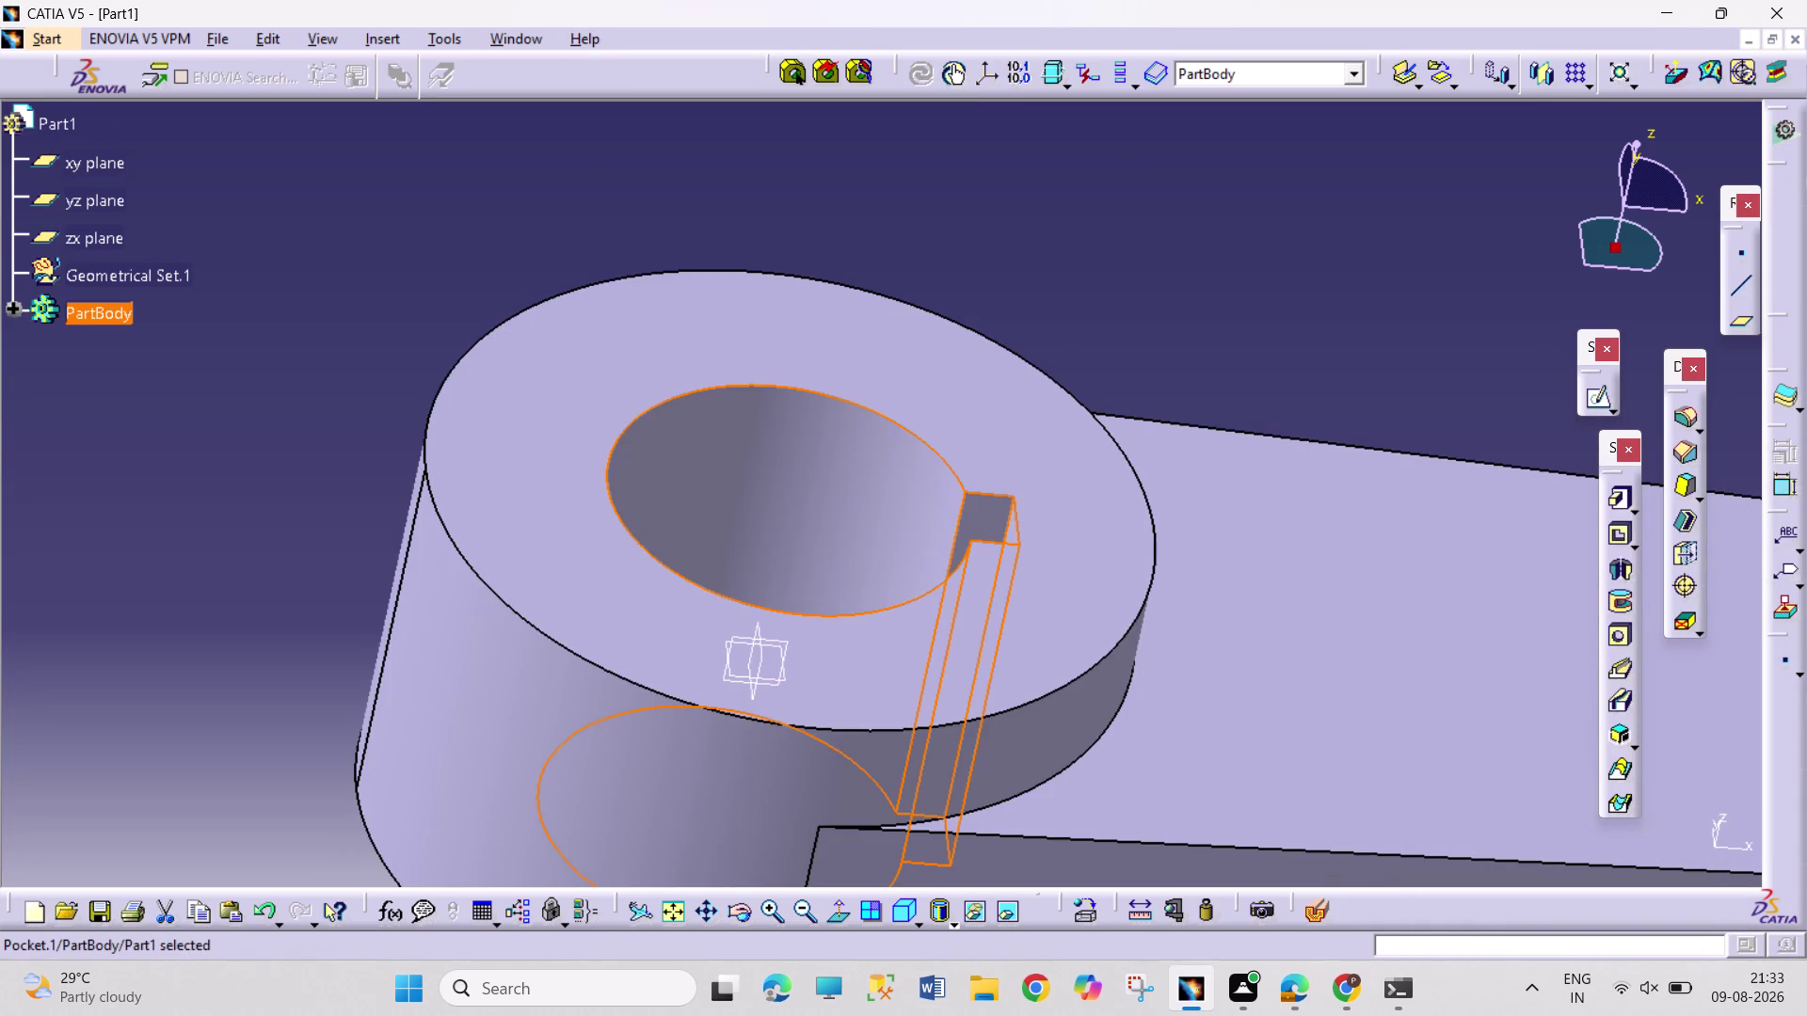
click(1373, 393)
middle_drag(1375, 385, 1326, 531)
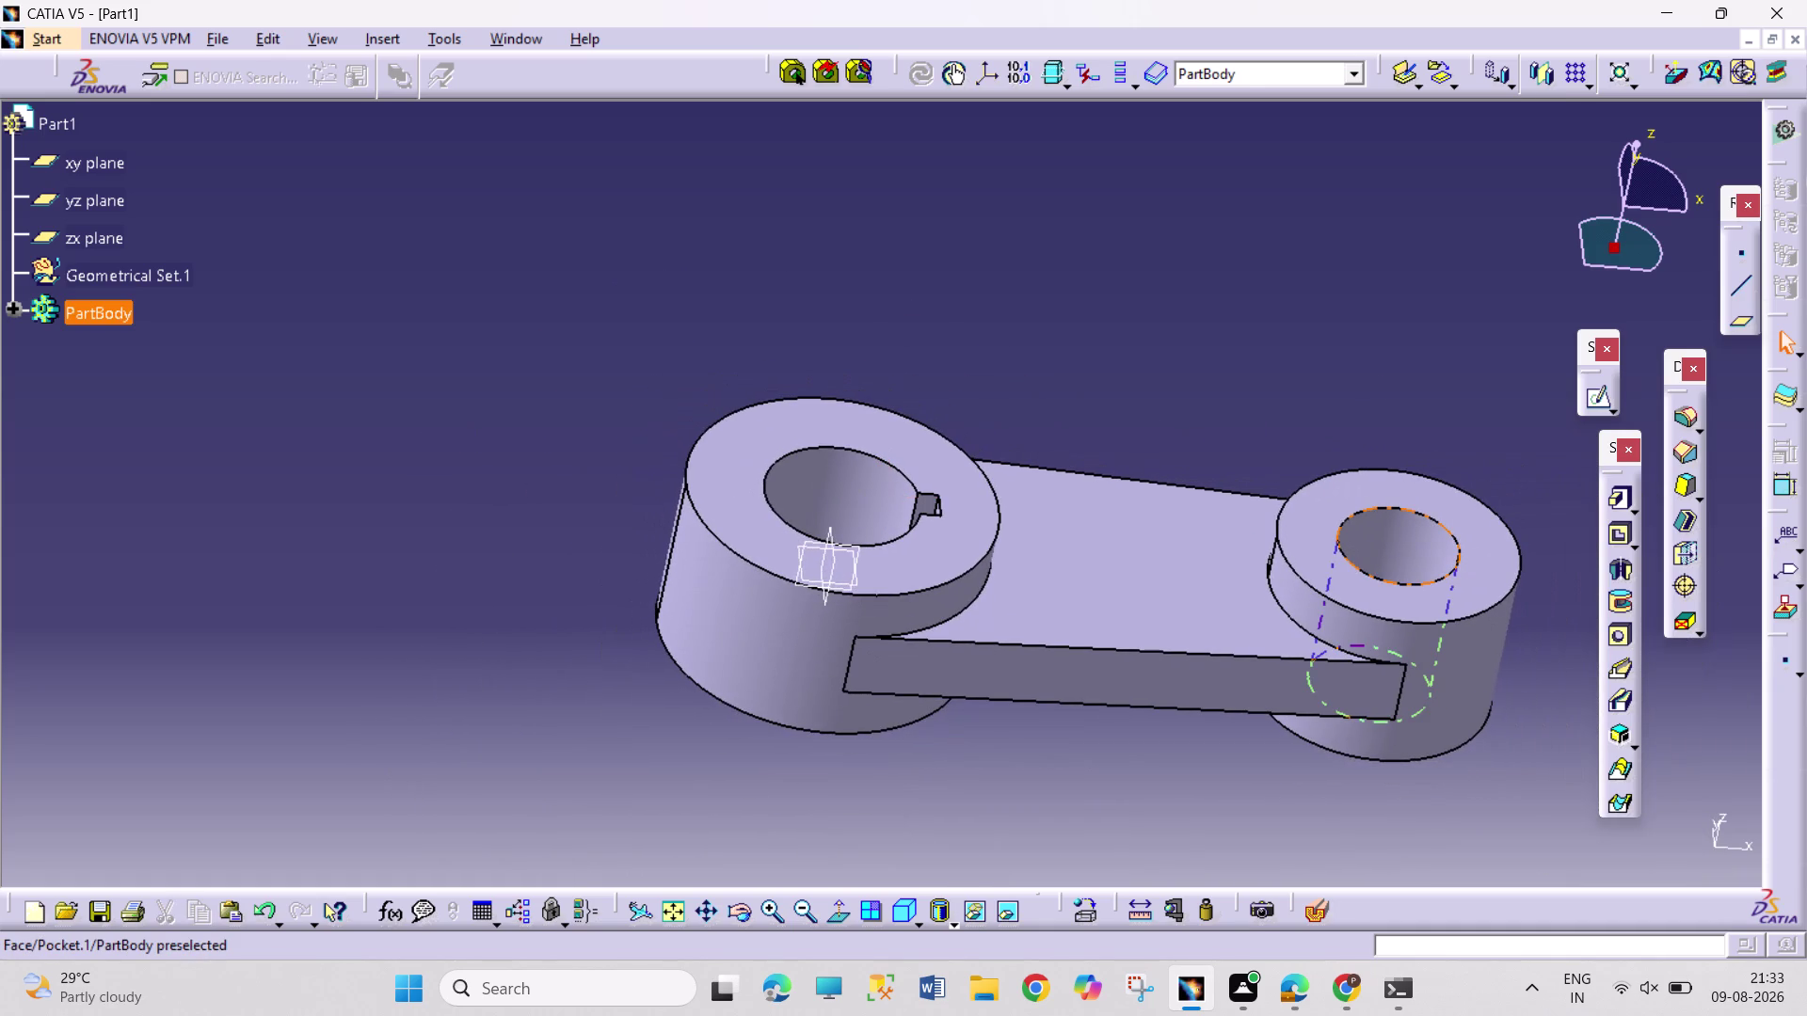
key(ctrl+s)
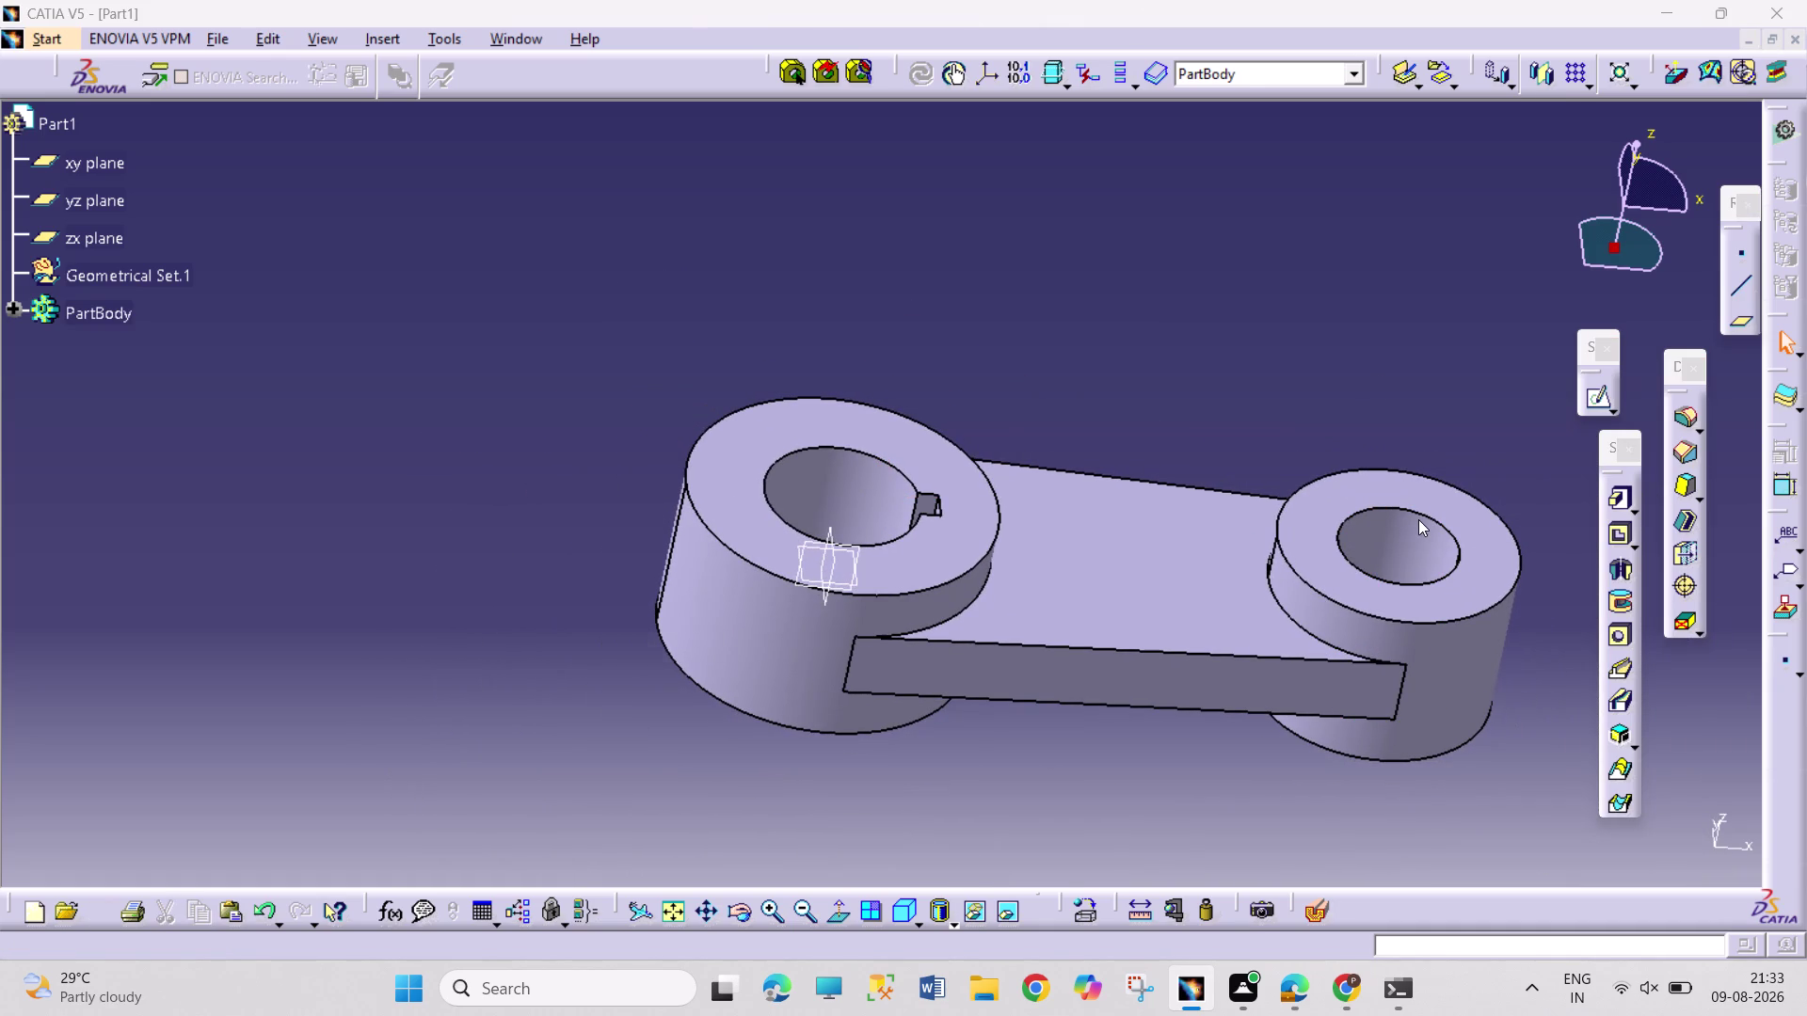
Save the part as 'BUTTERFLY ARM 1'.
text(B)
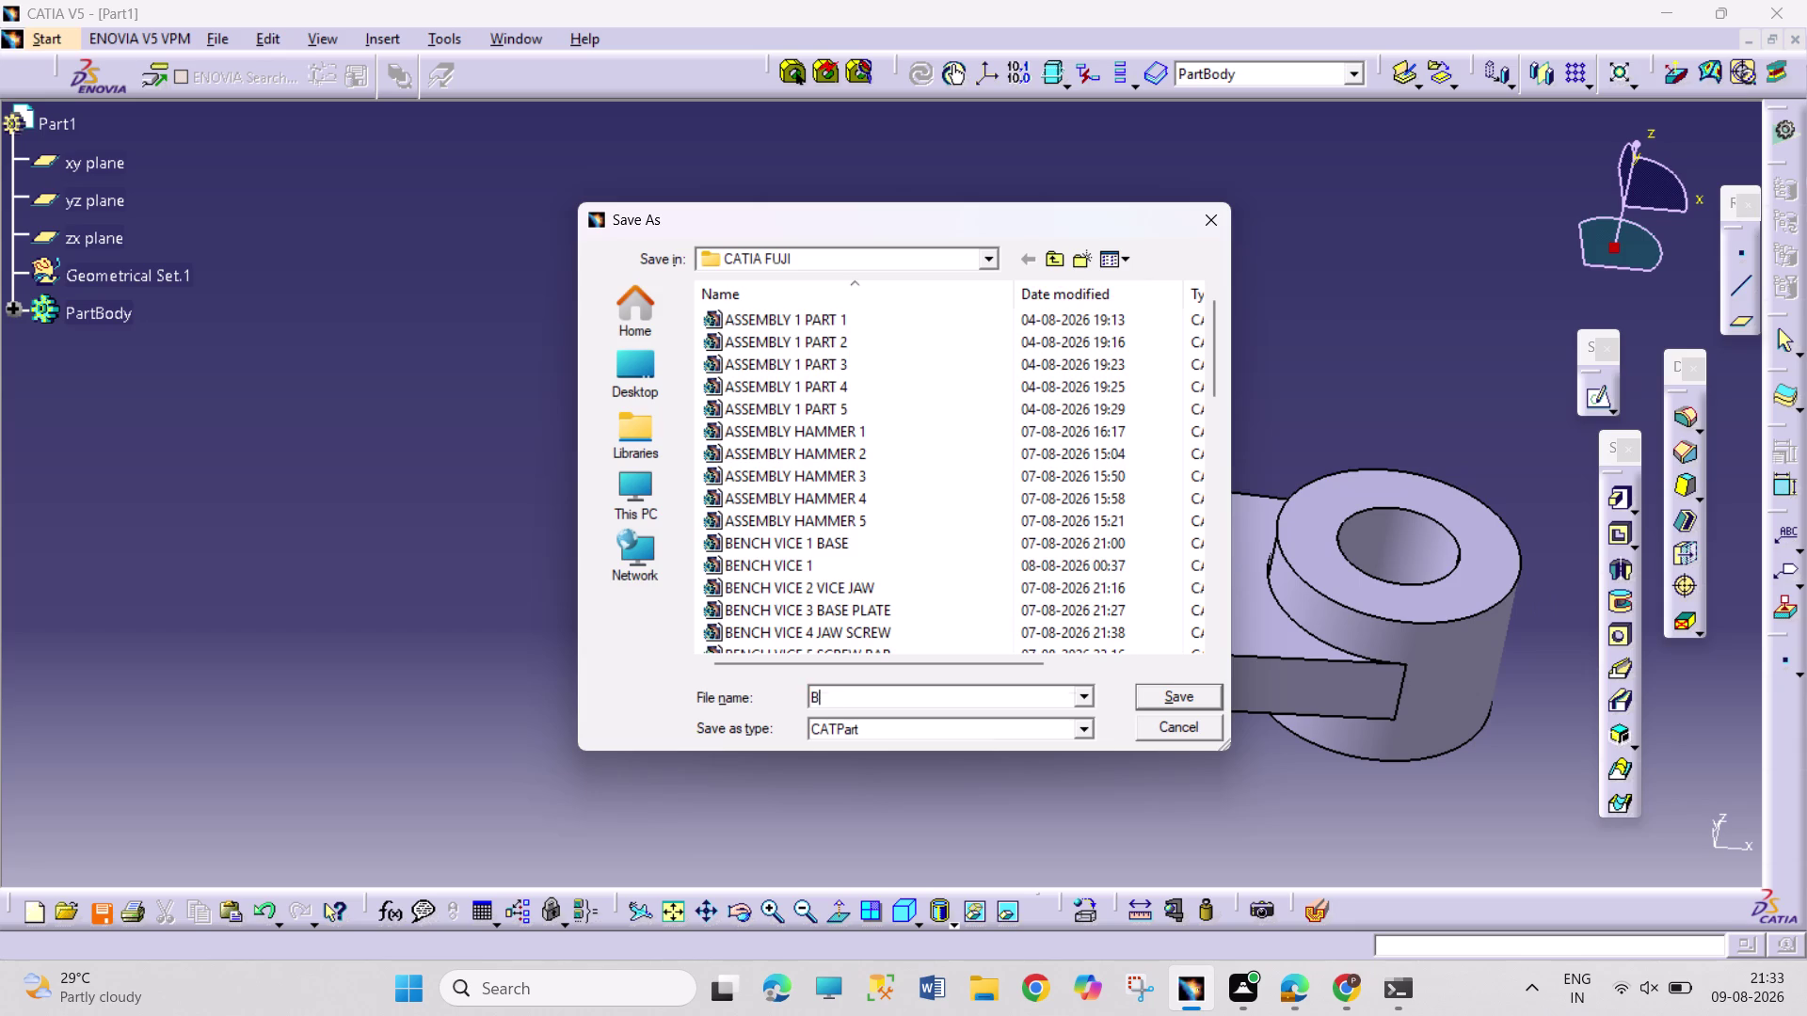
text(UTTERFL)
text(Y AR)
key(m)
key(space)
text(1)
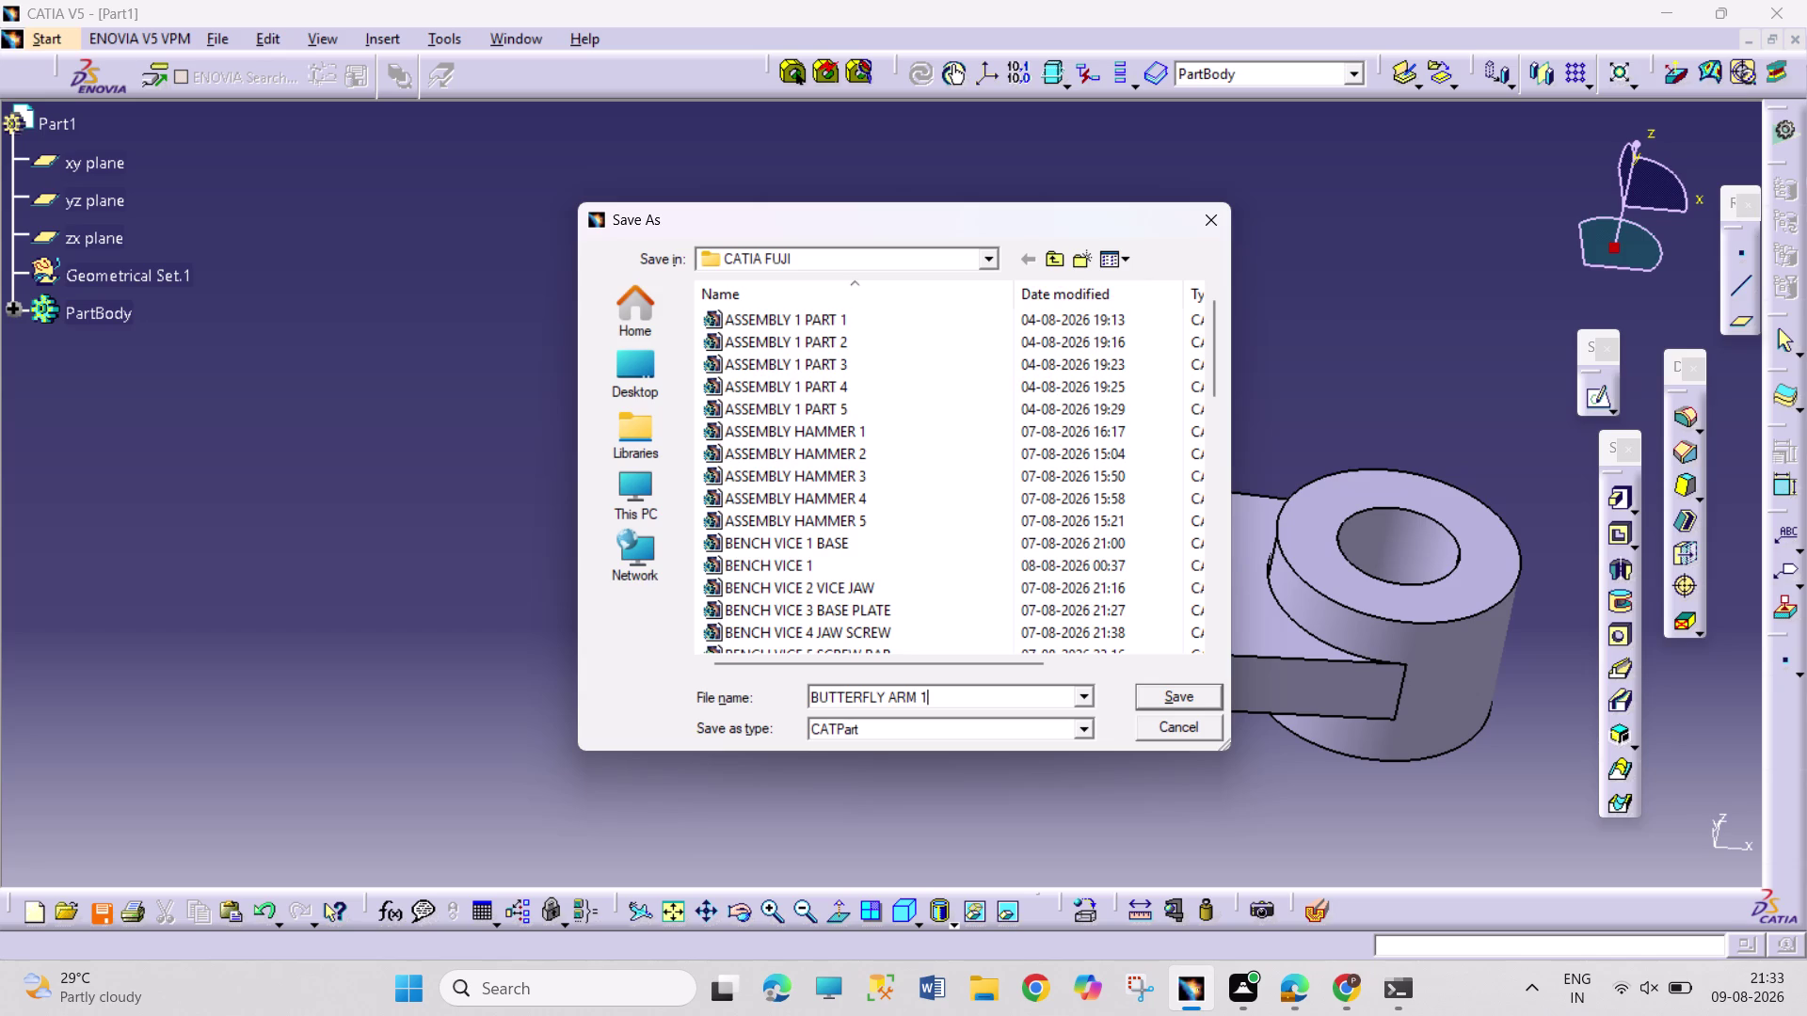
key(Return)
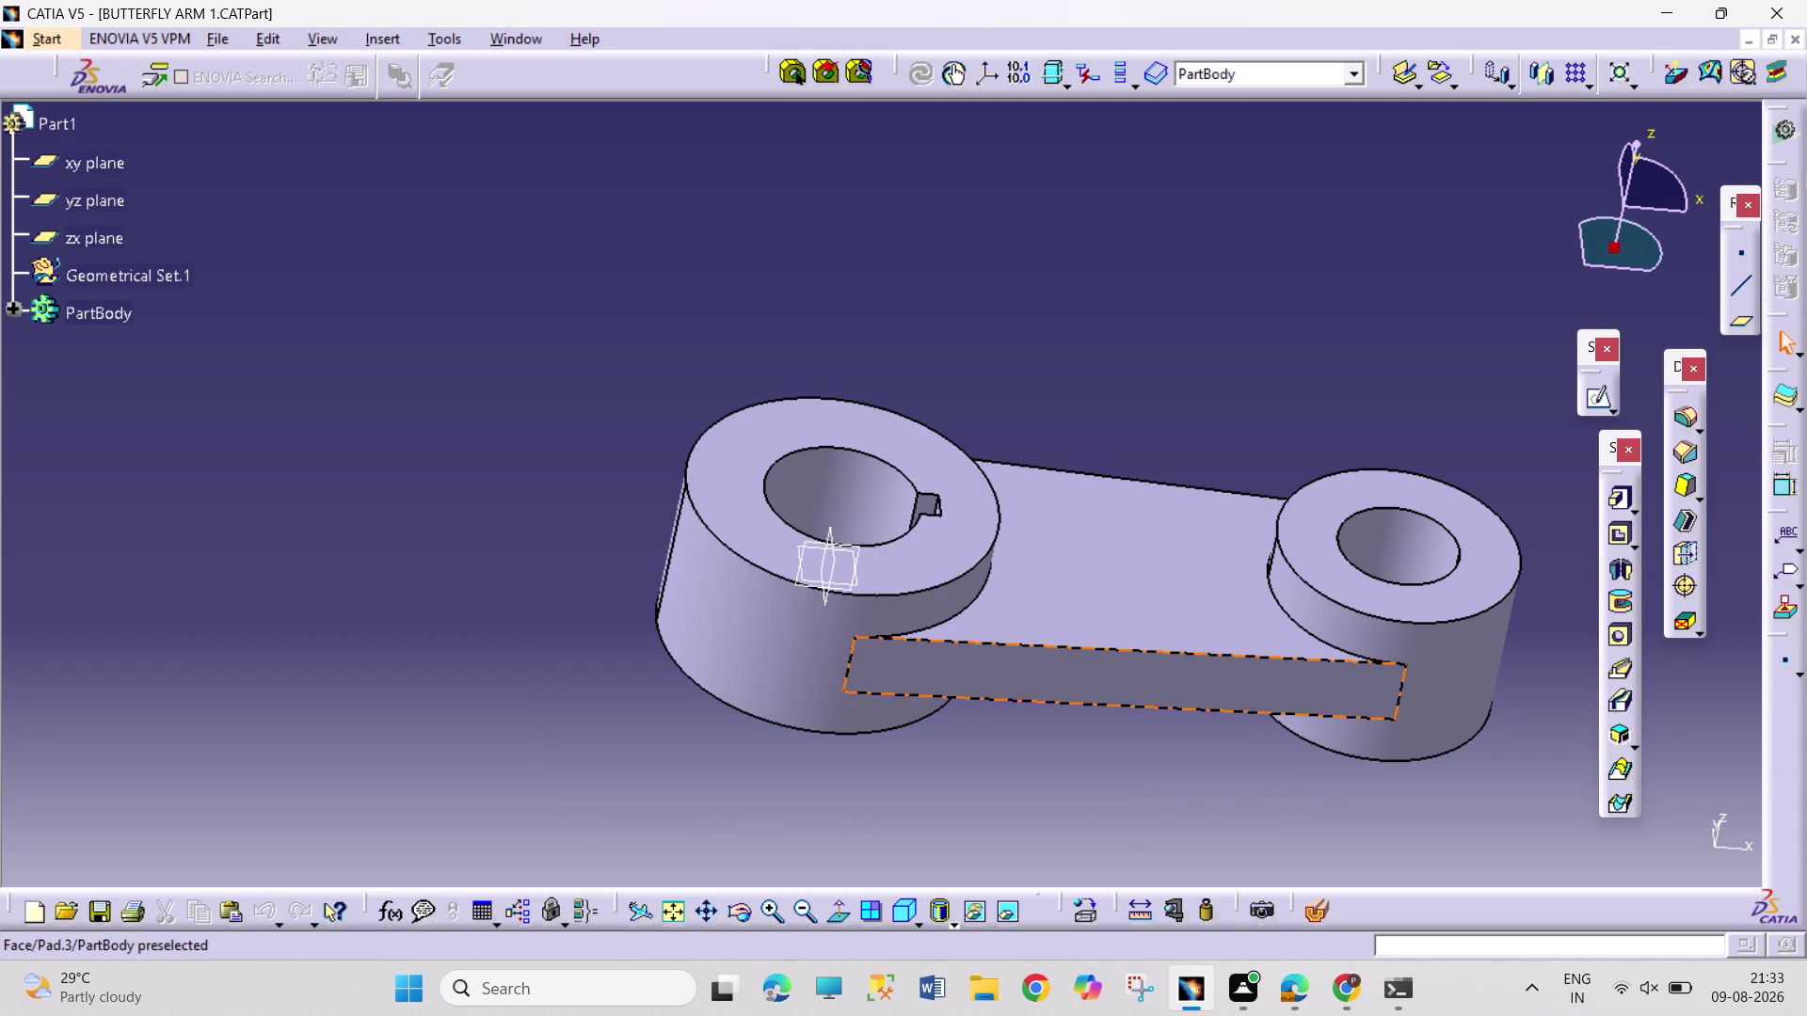
key(ctrl+n)
scroll(down, 3)
Create a new Part document and pick its xy plane as sketch support.
scroll(down, 3)
click(1569, 685)
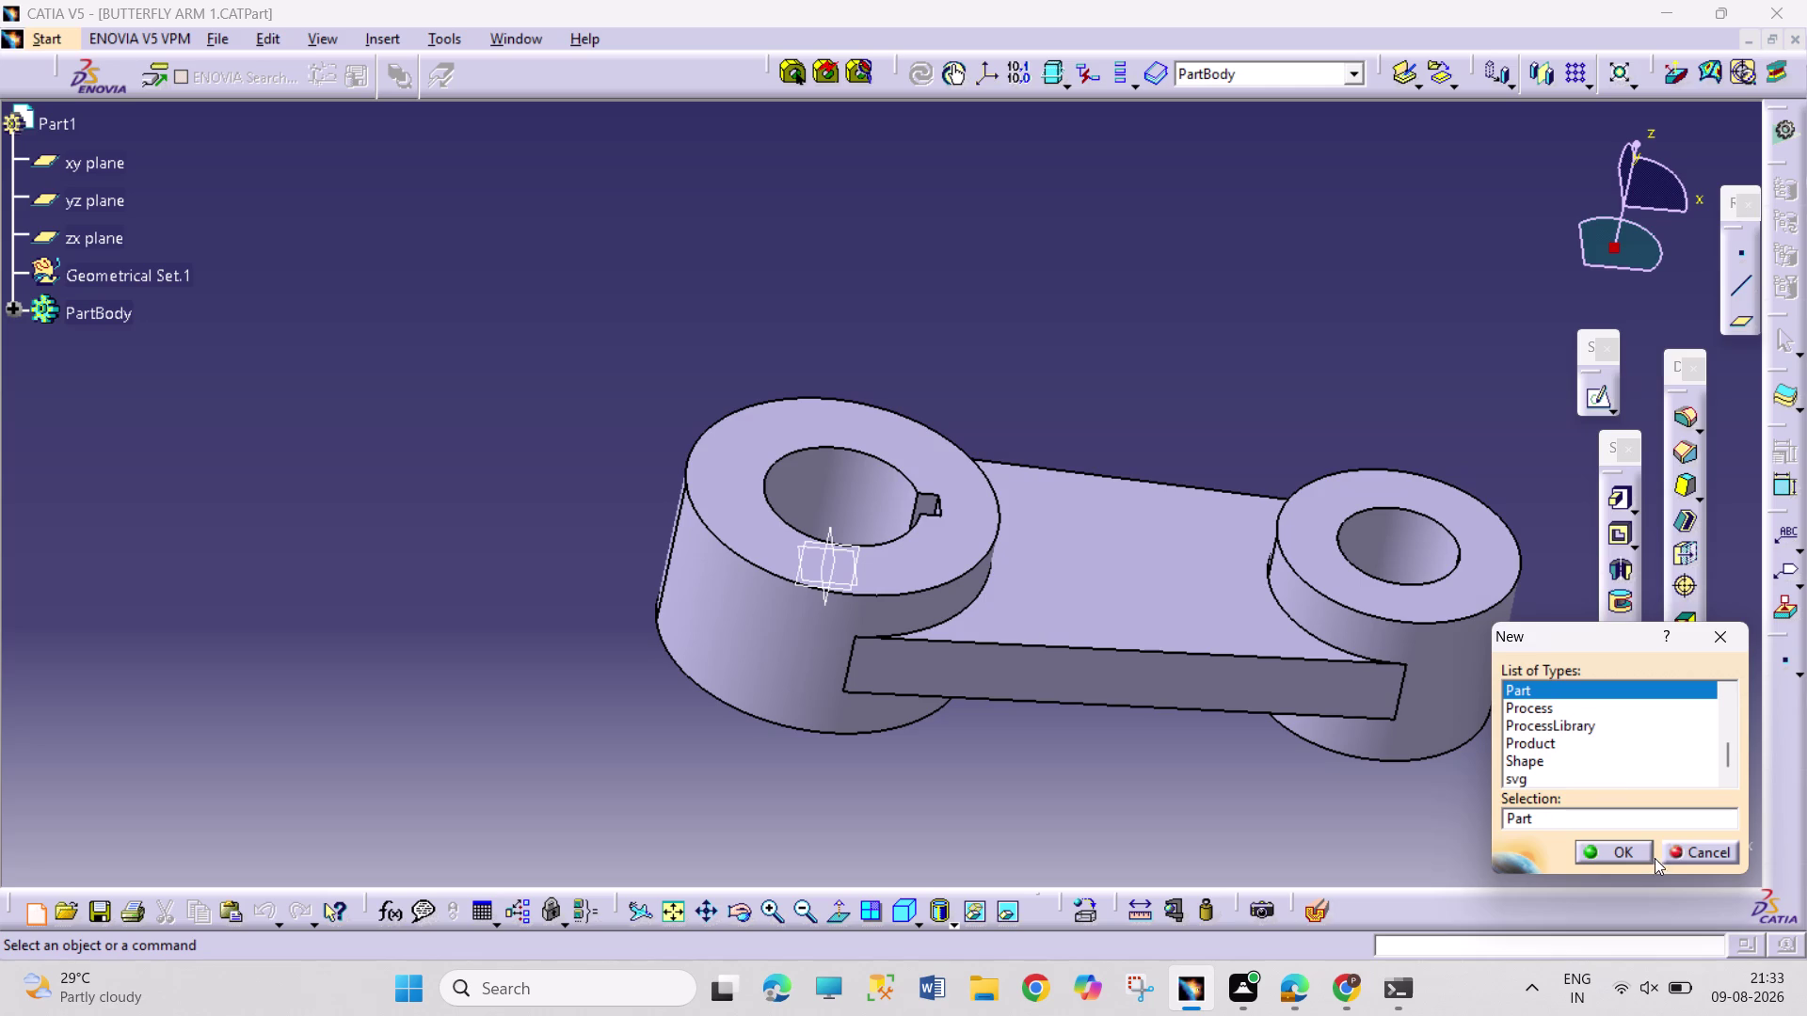
click(1582, 853)
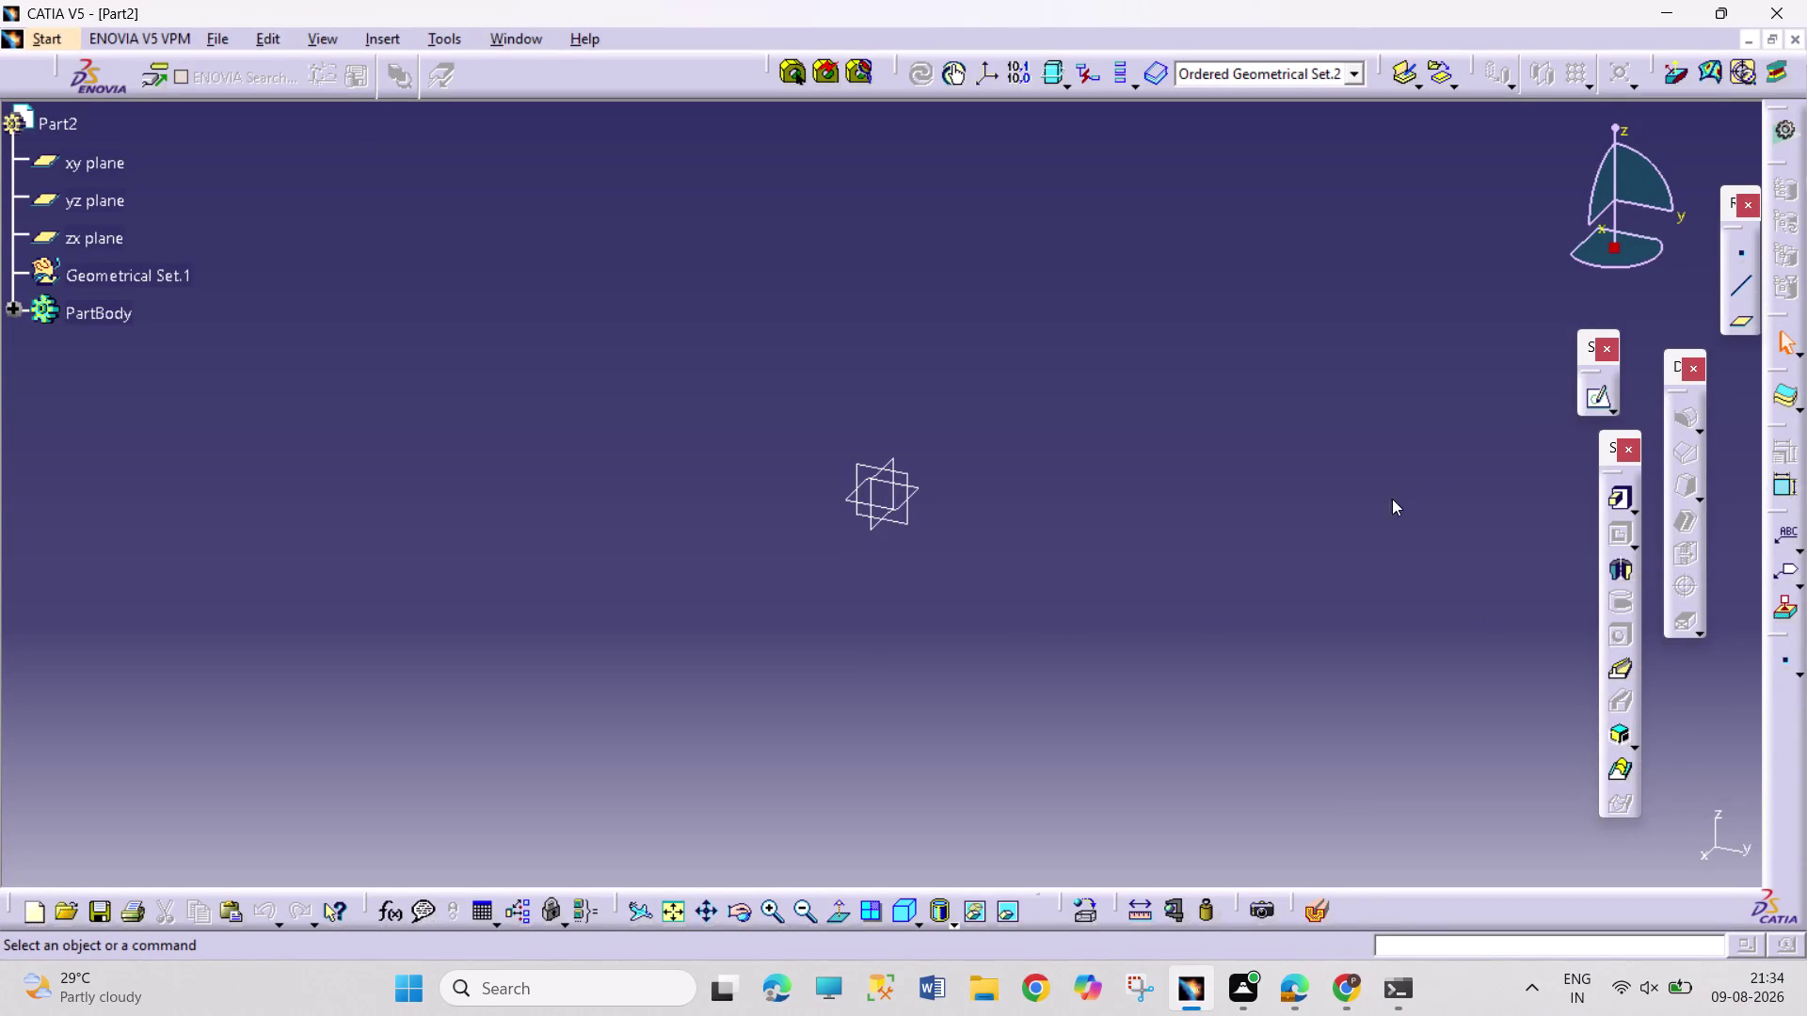
click(920, 489)
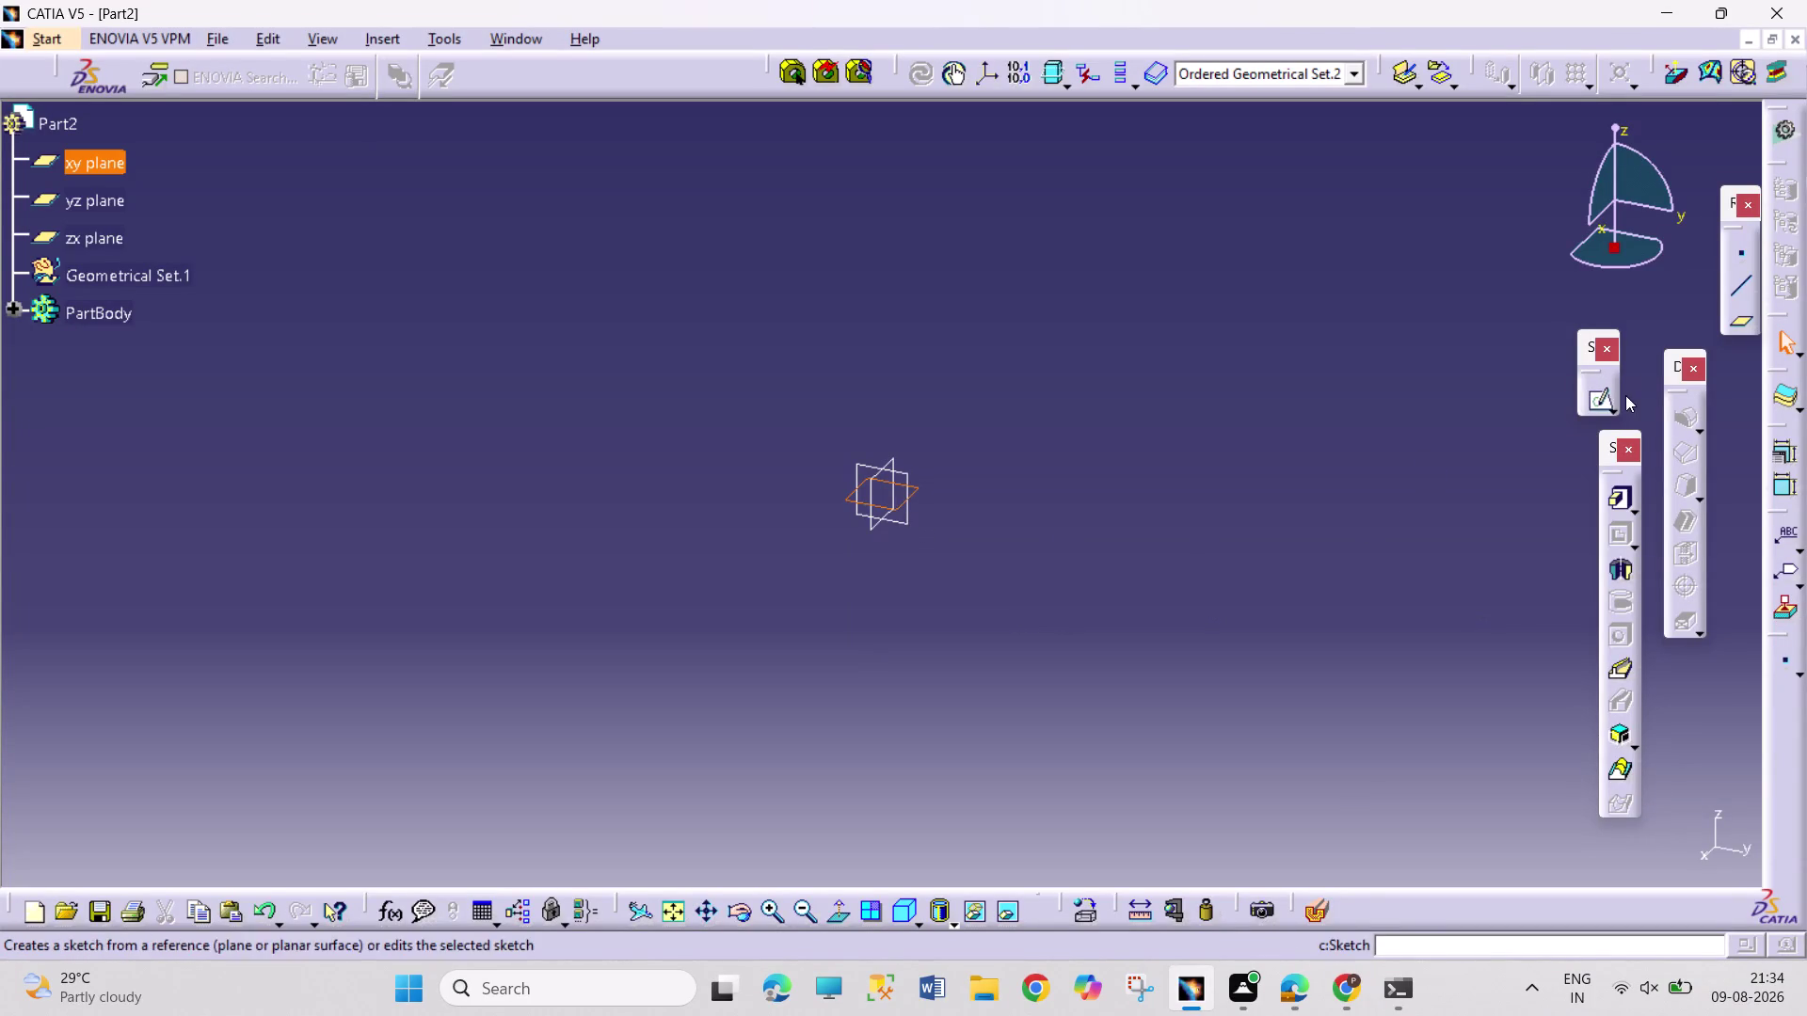
Start a sketch on the xy plane and draw two concentric circles centred at the origin.
click(1598, 402)
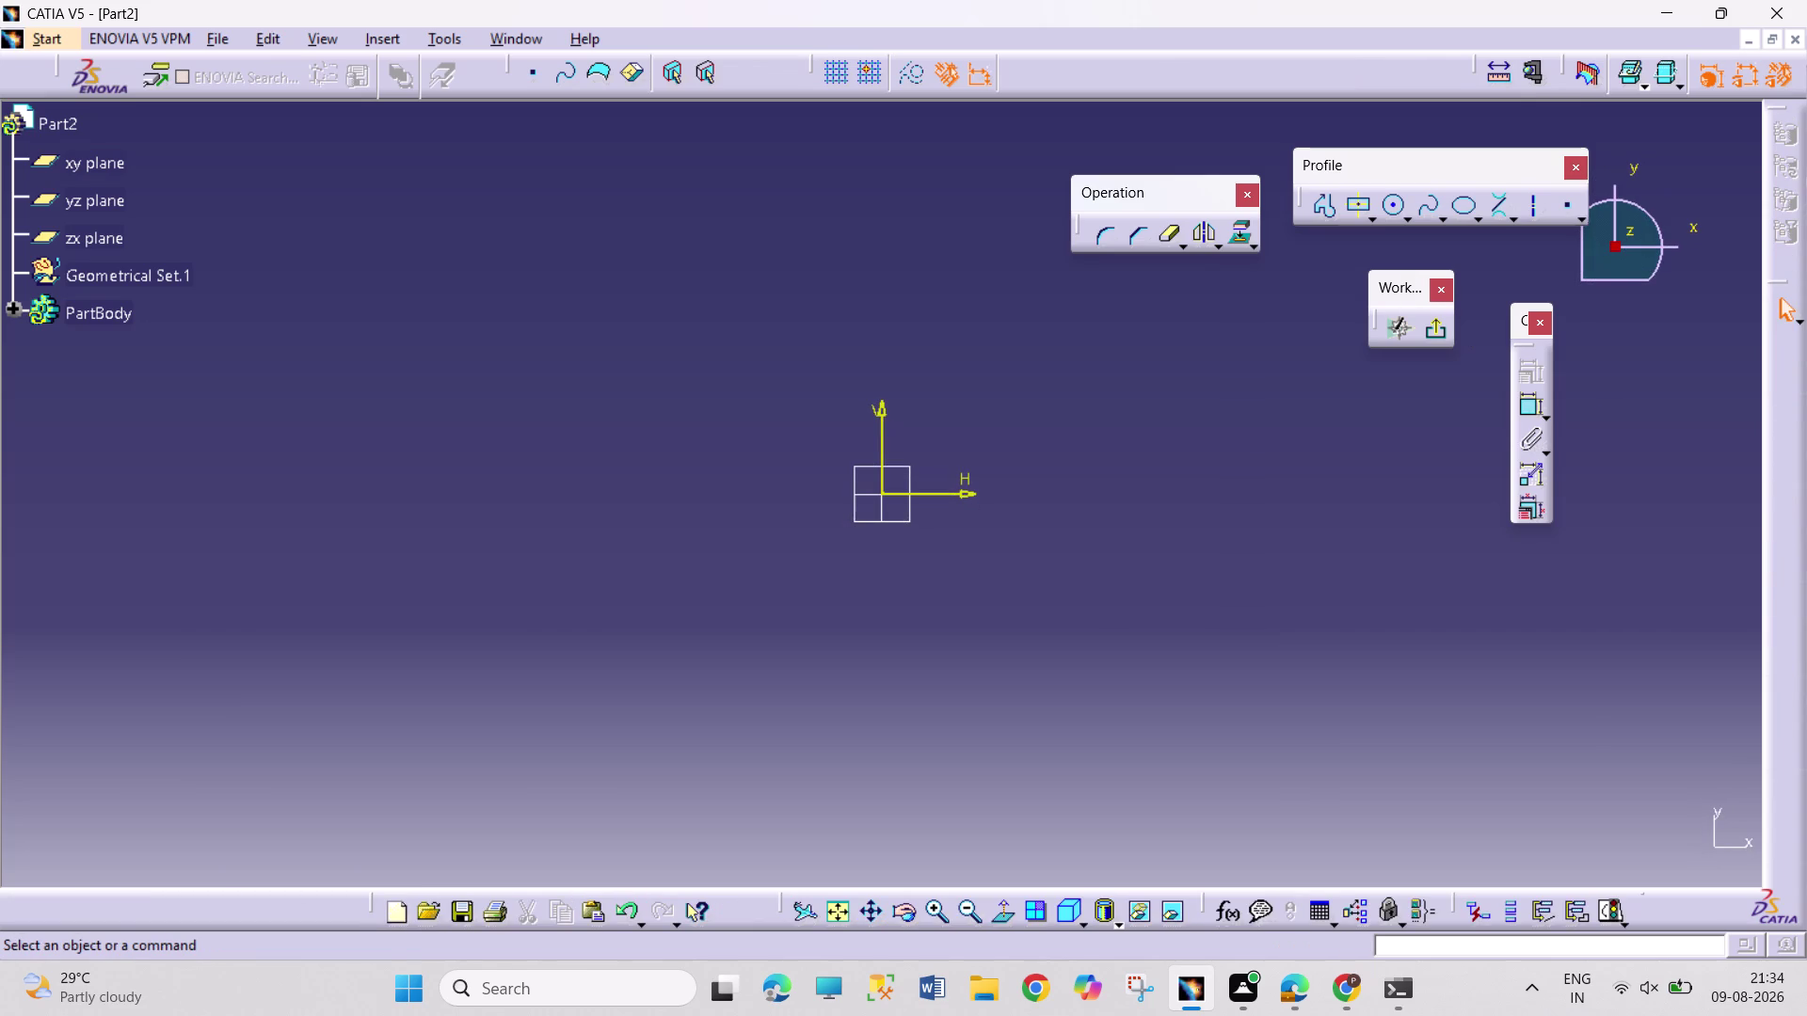
click(1388, 210)
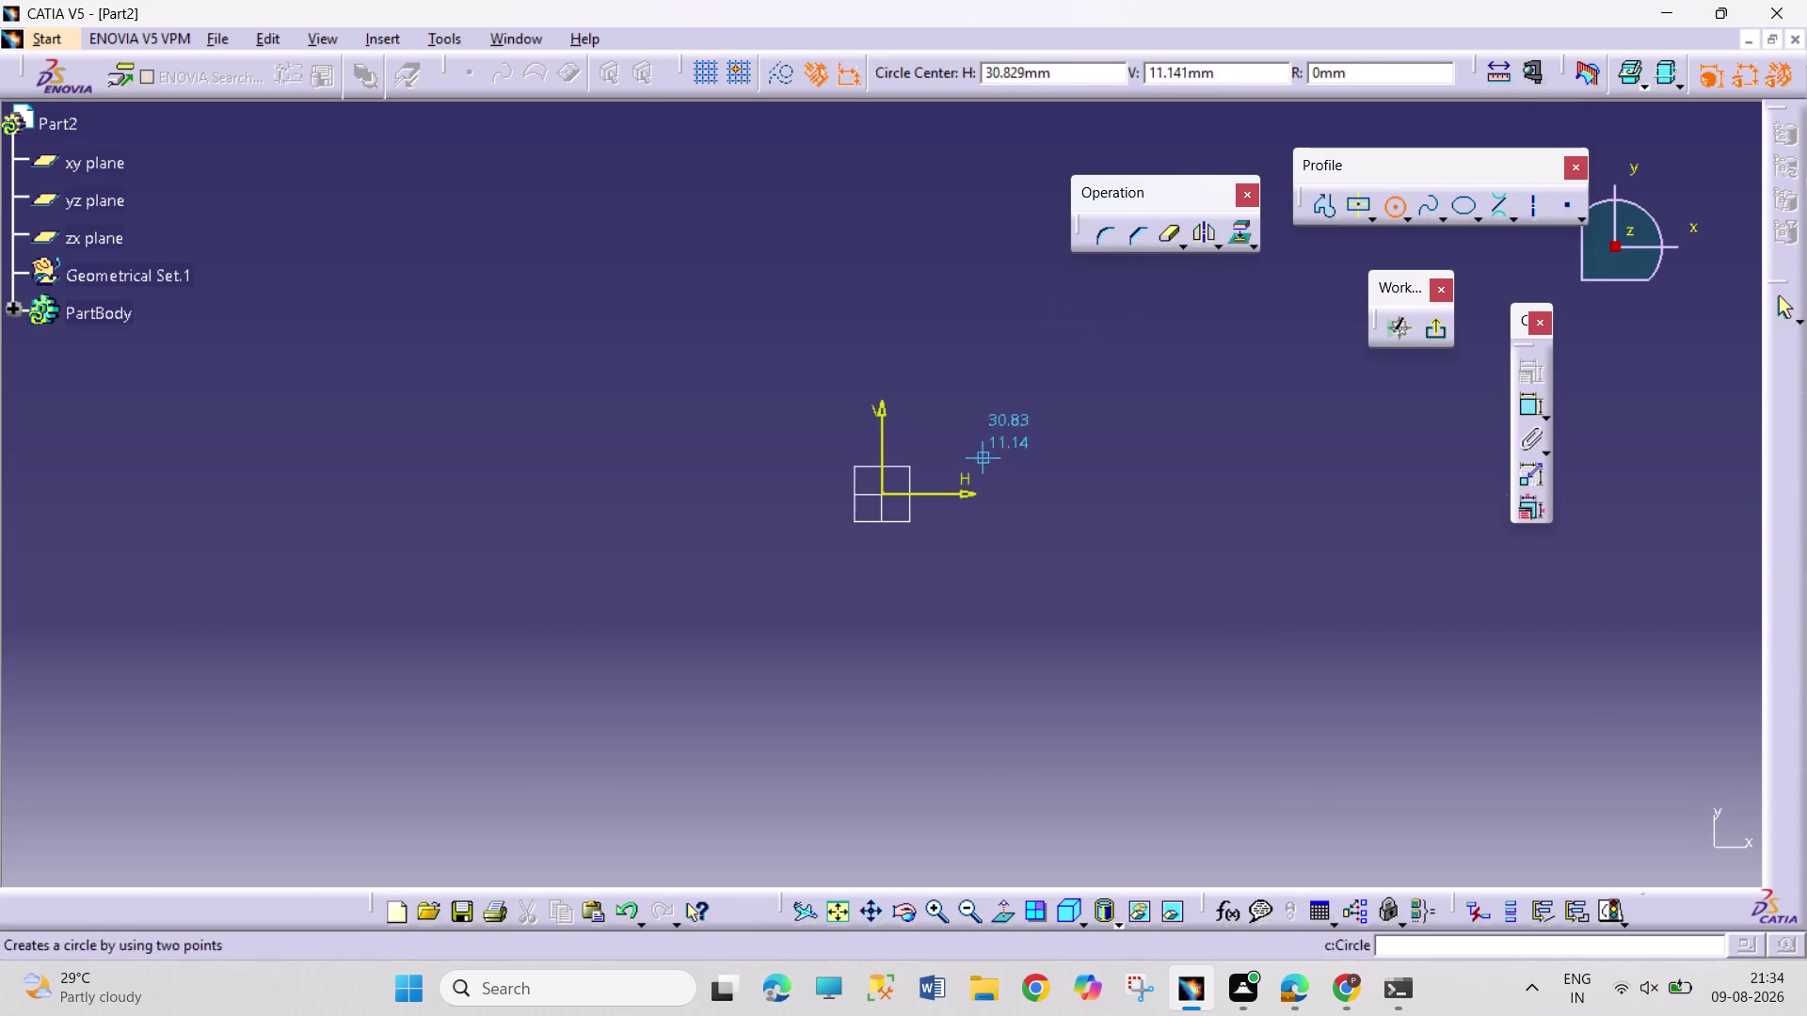
click(881, 493)
click(966, 641)
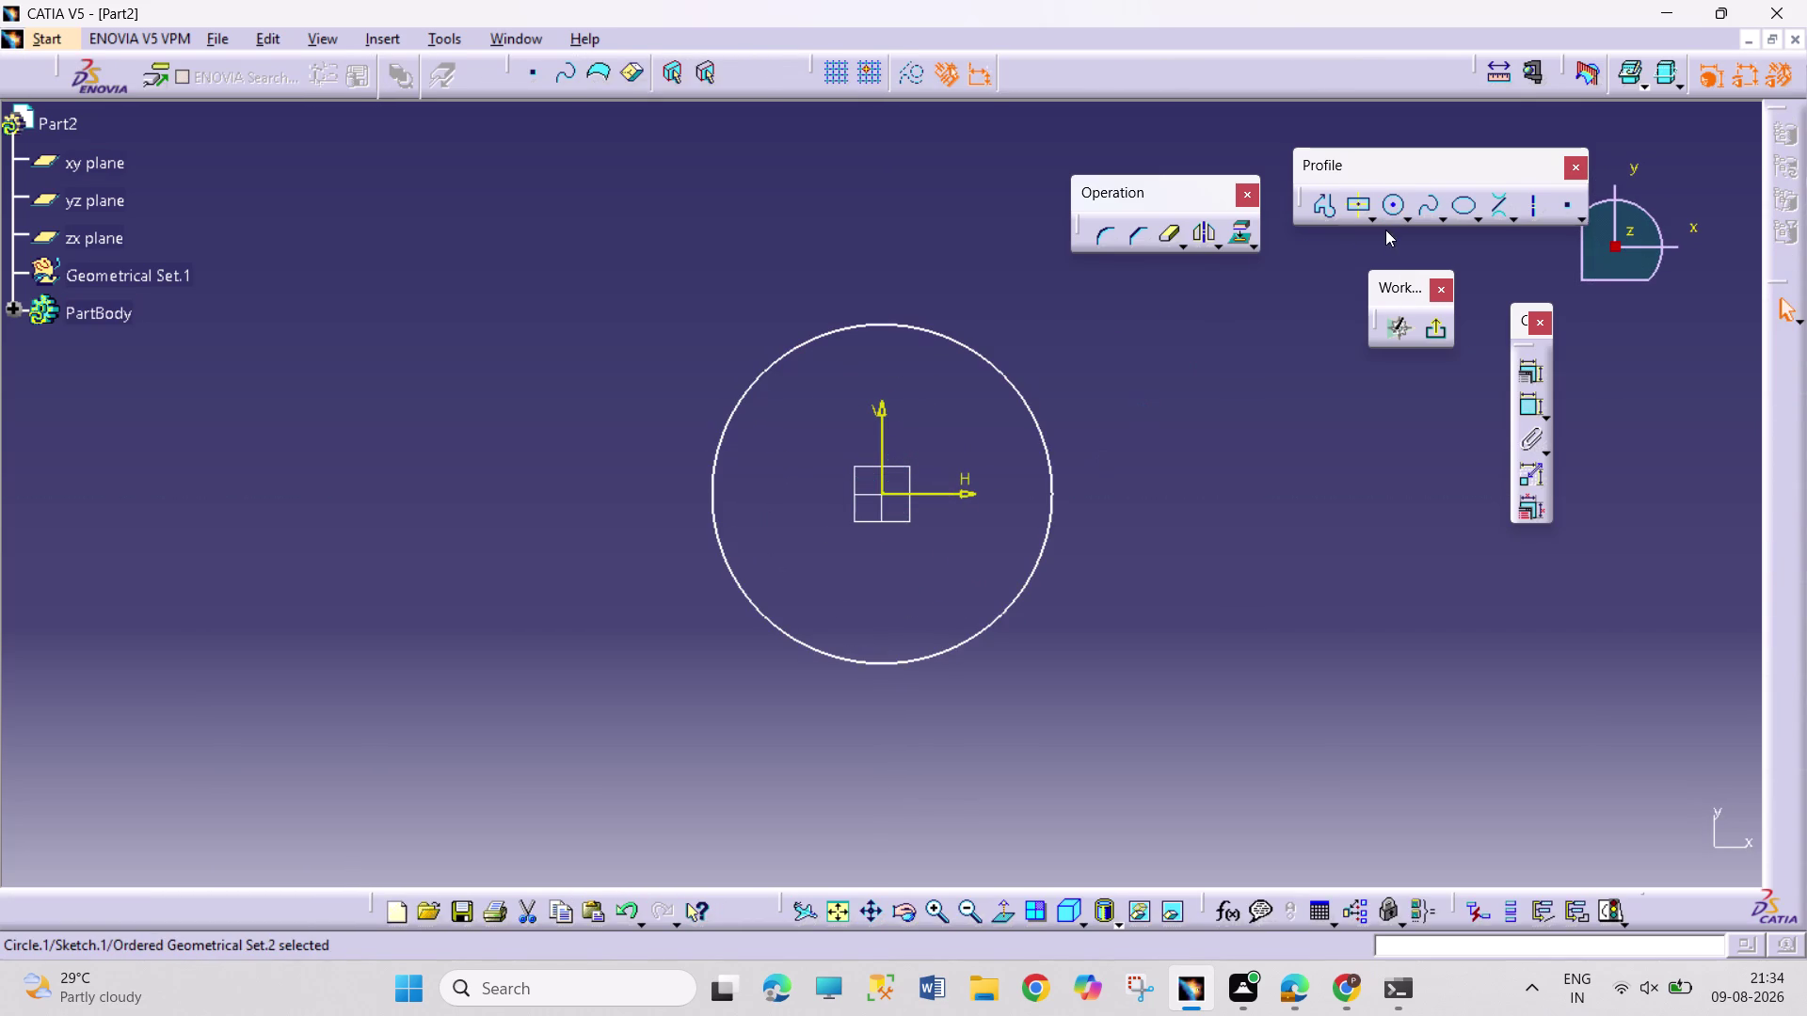
click(1391, 214)
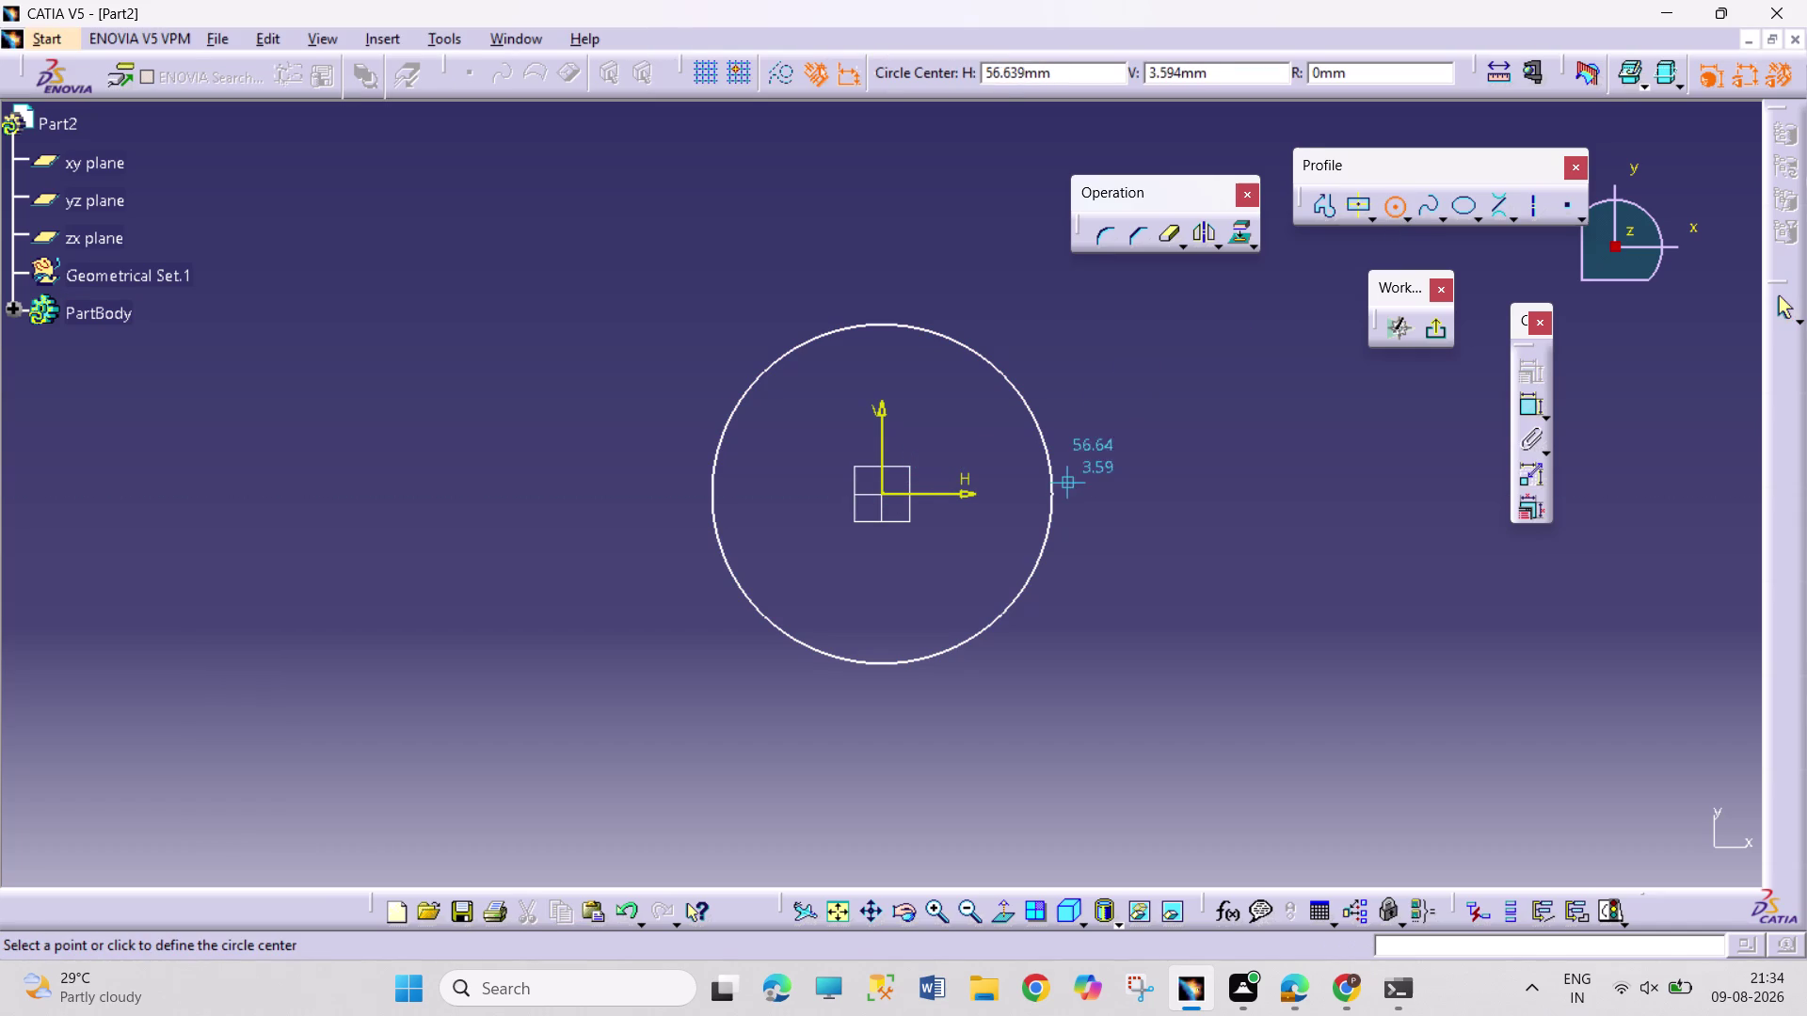
right_click(1051, 475)
click(1081, 614)
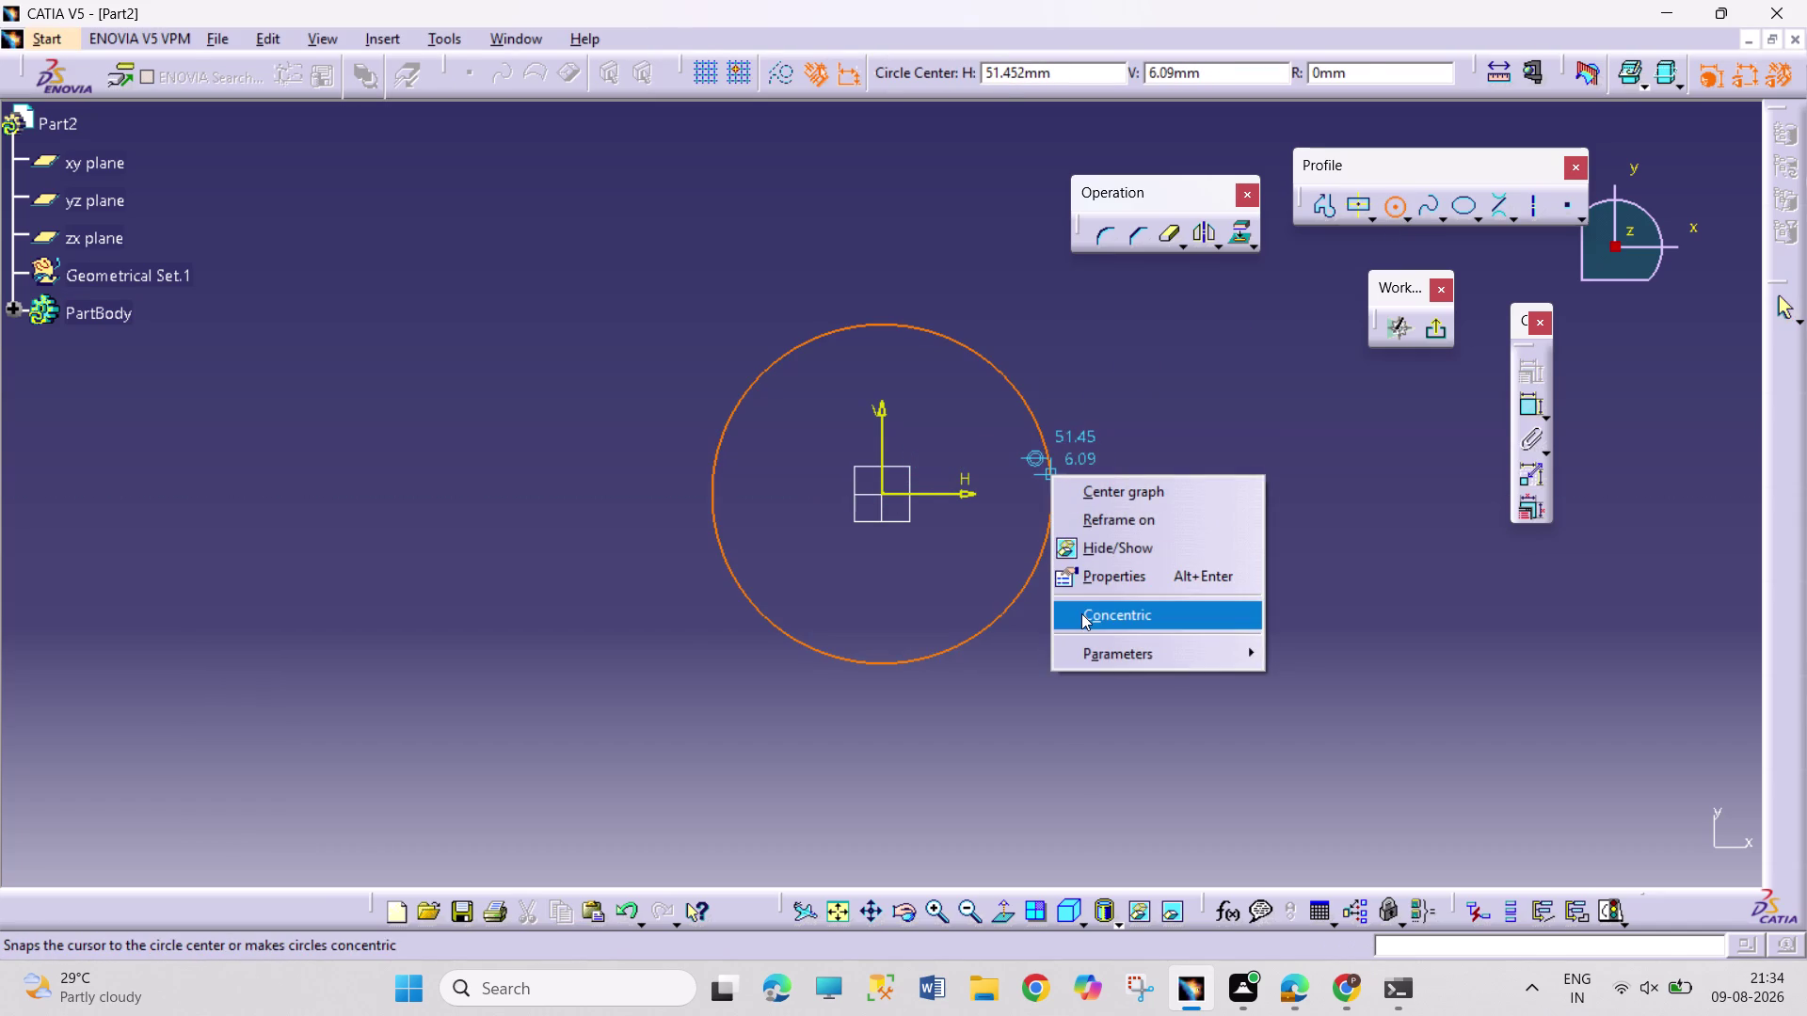
click(1072, 621)
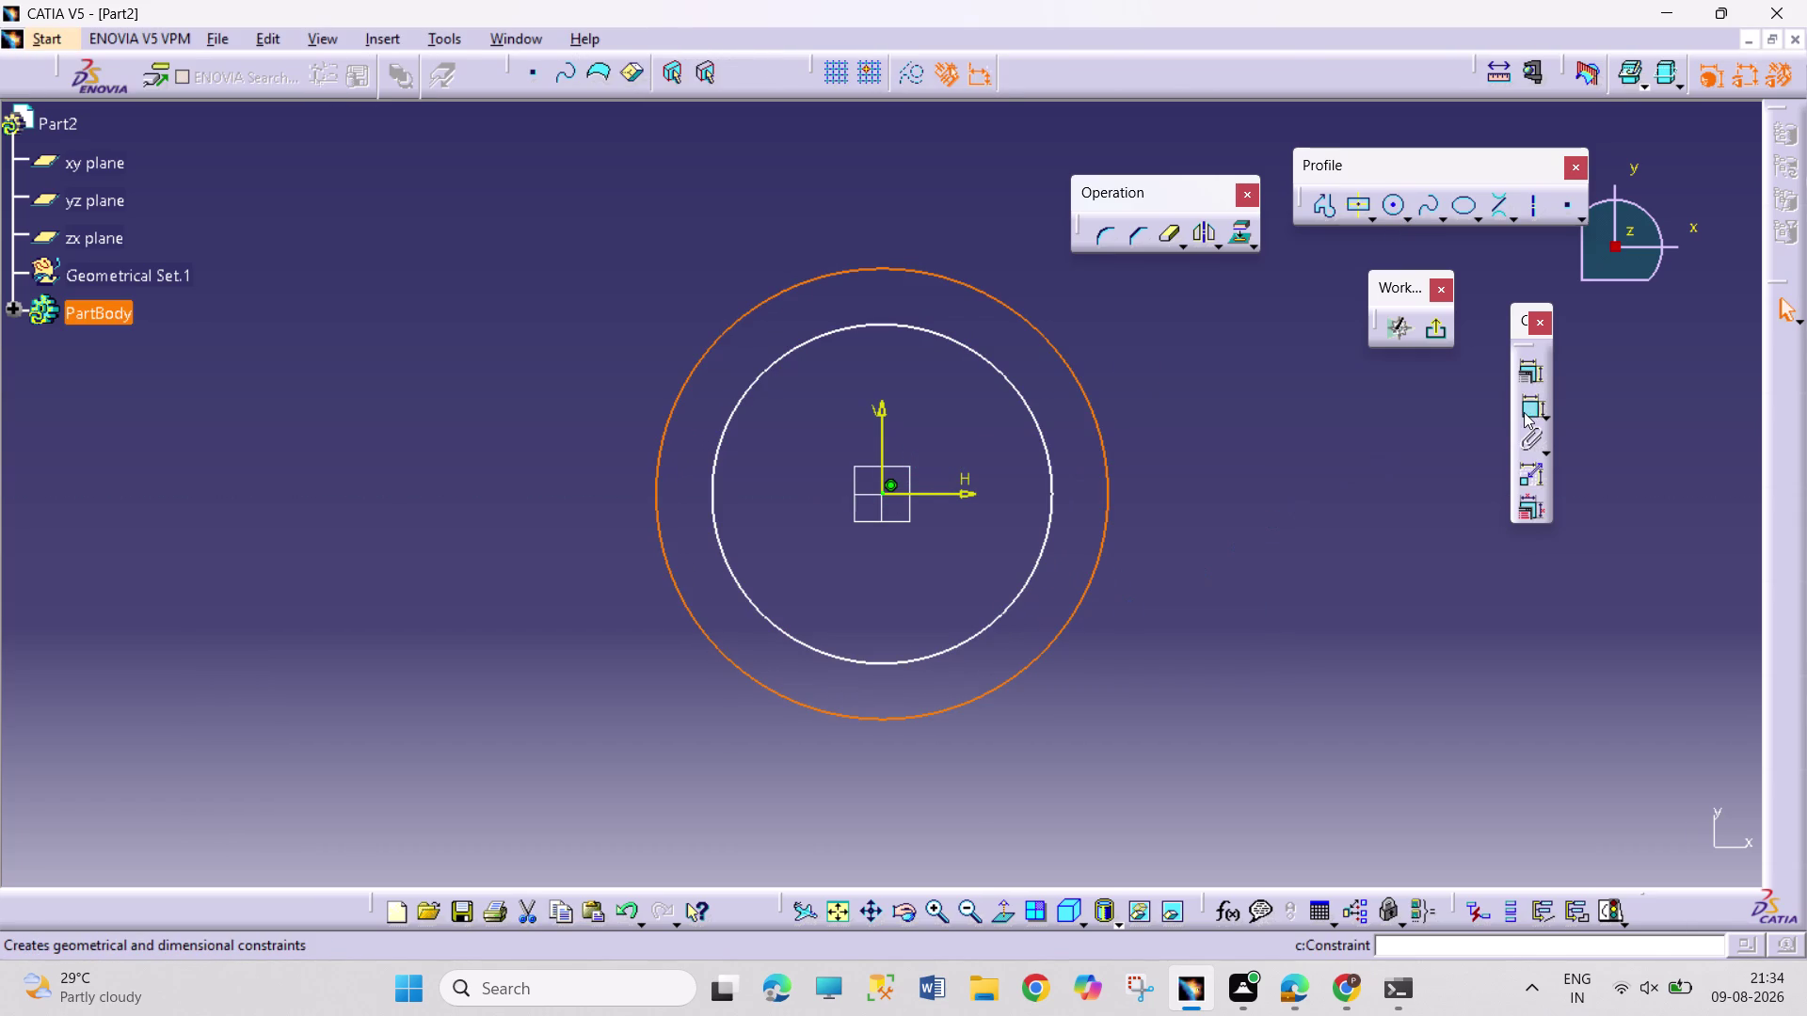
Add diameter dimensions to the outer and inner circles.
click(1523, 412)
click(1236, 410)
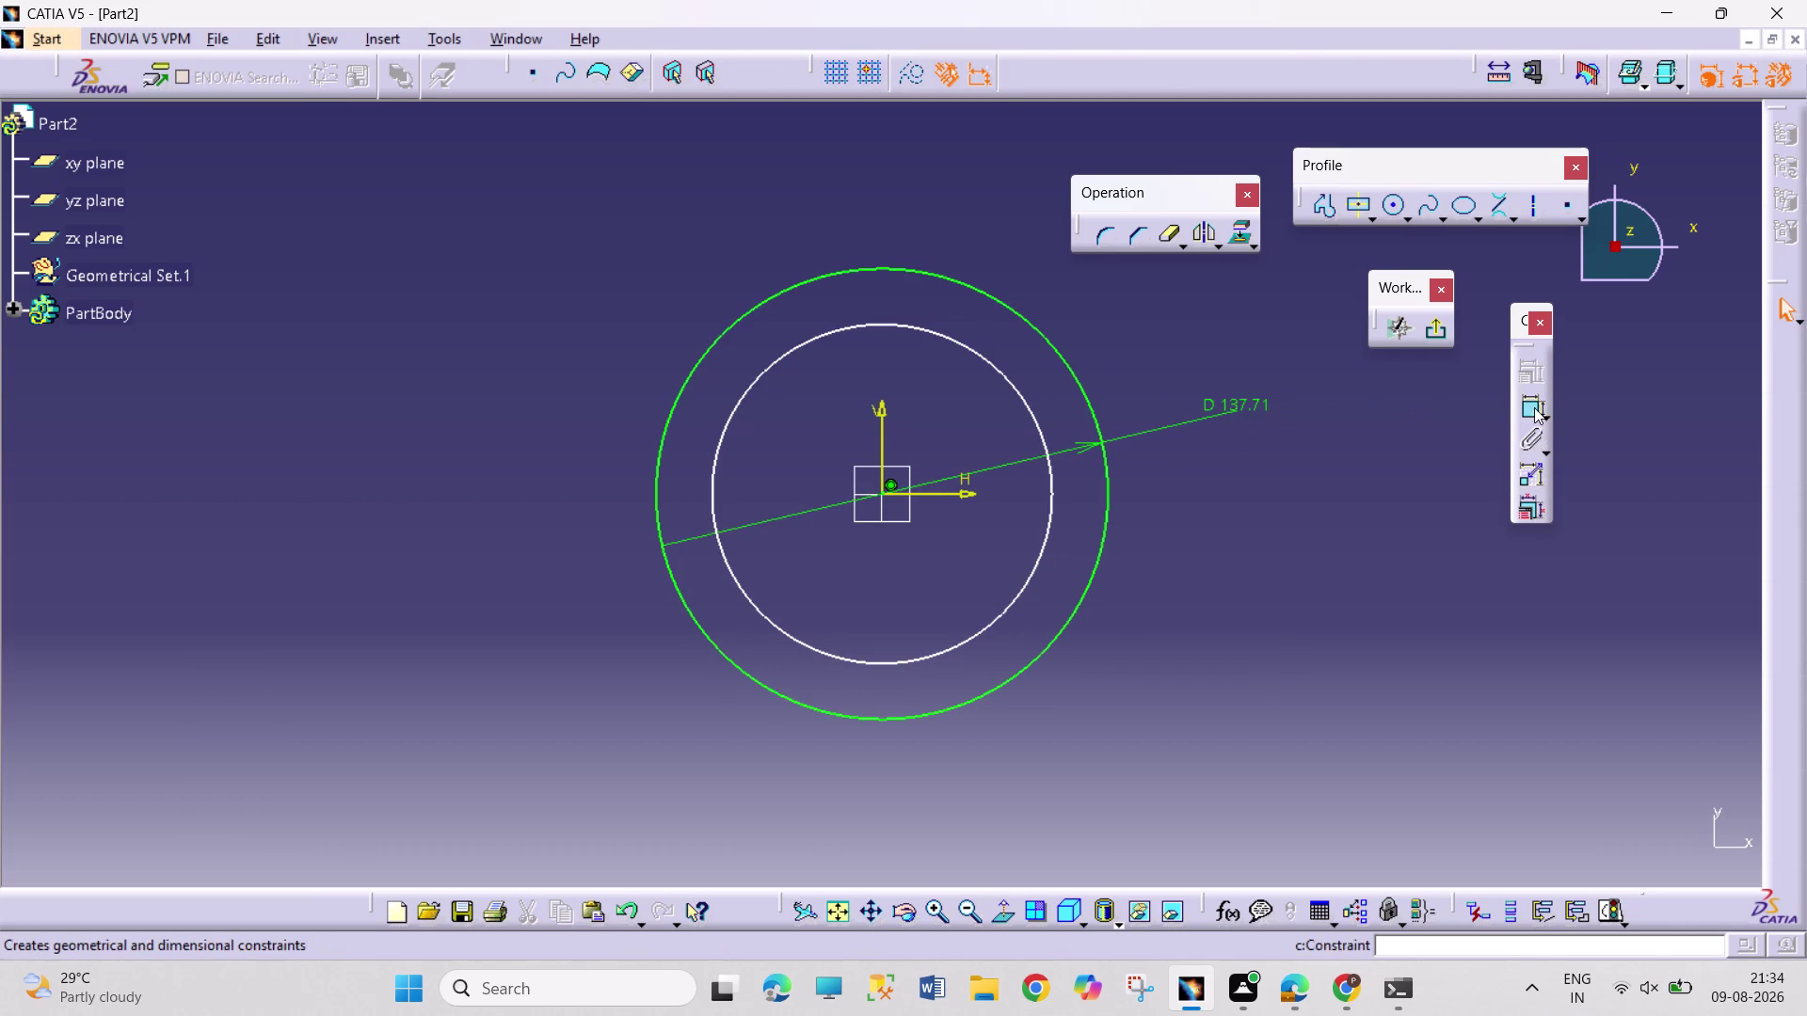
click(1534, 407)
drag(1005, 382, 1020, 379)
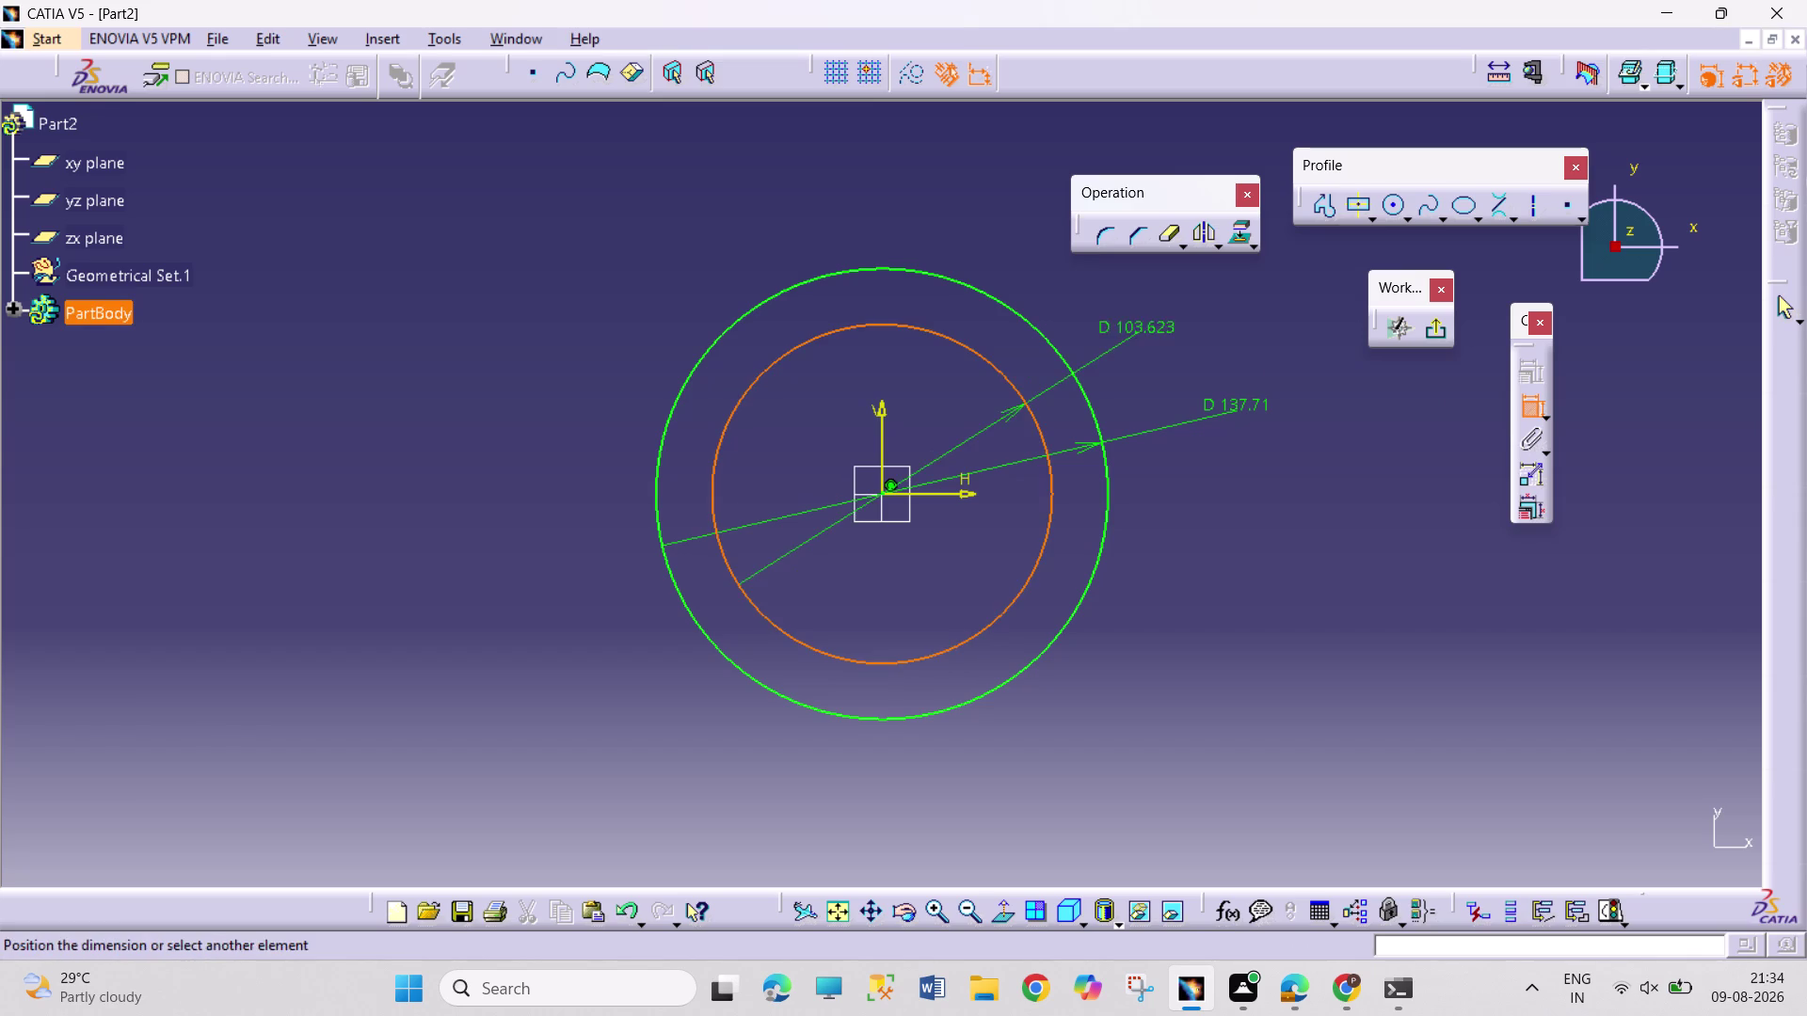
click(1173, 317)
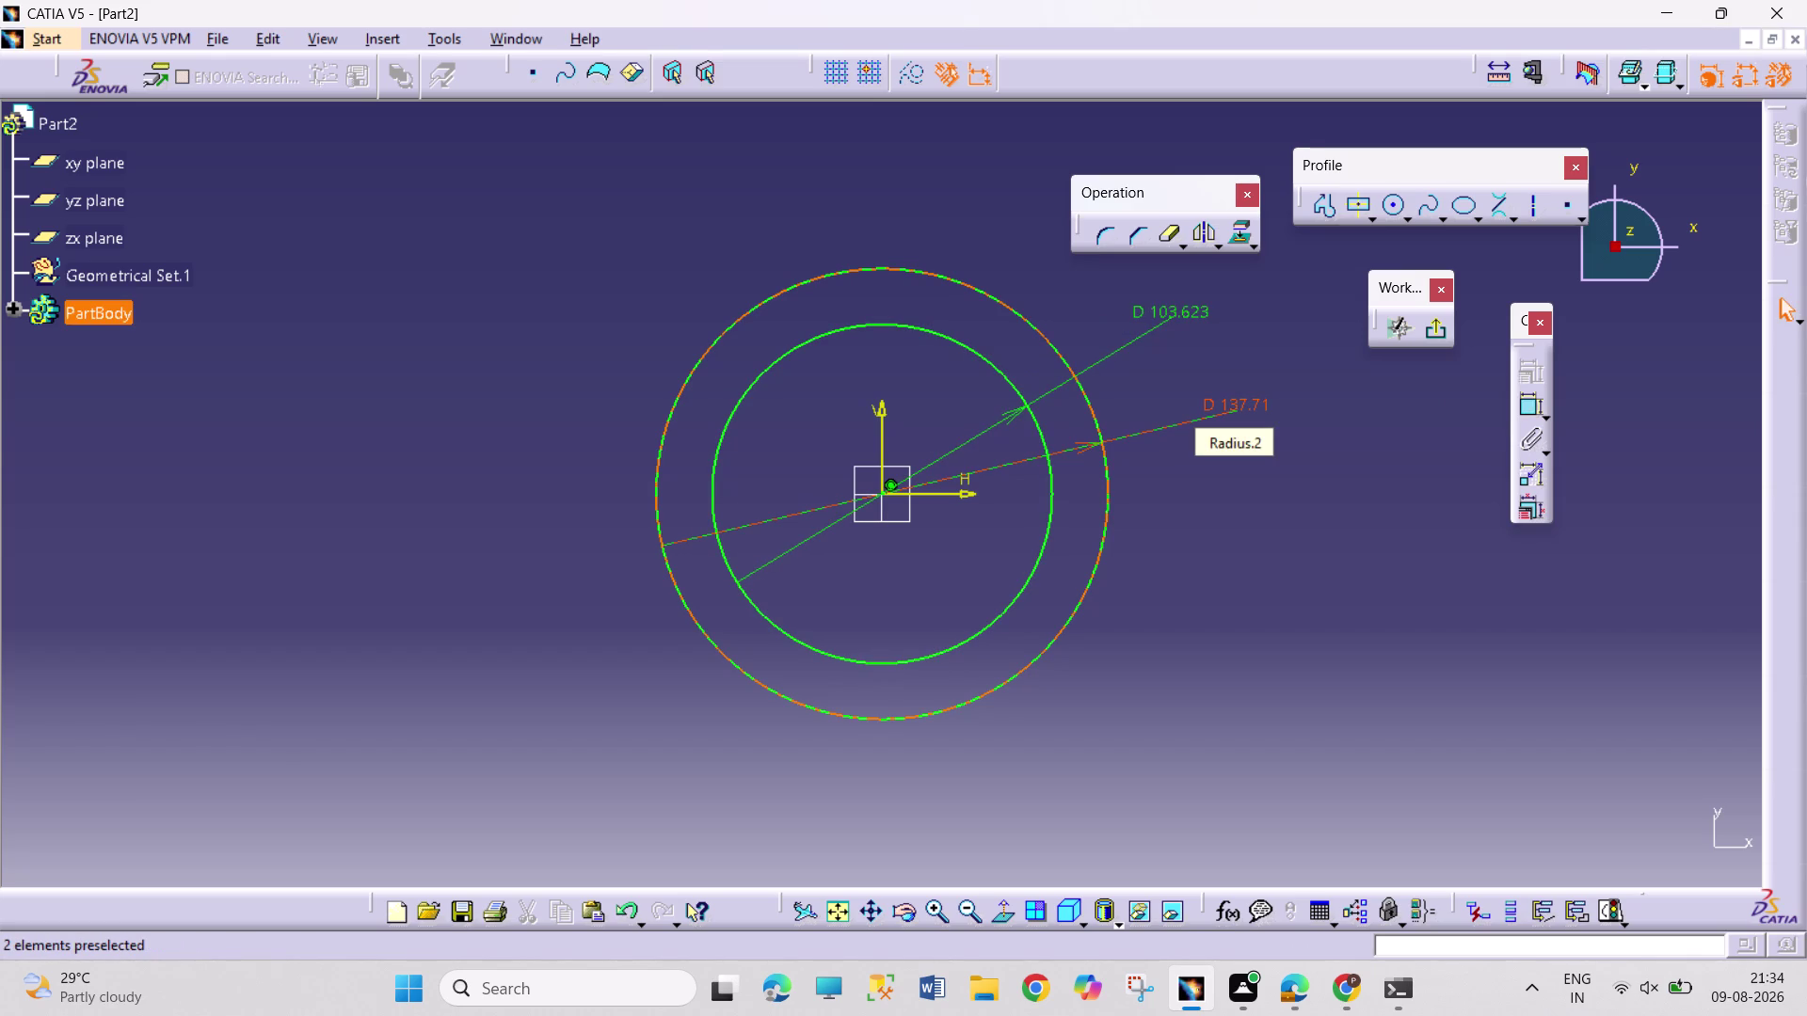
Set the inner circle diameter to 194 mm and the outer to 280 mm.
double_click(1205, 315)
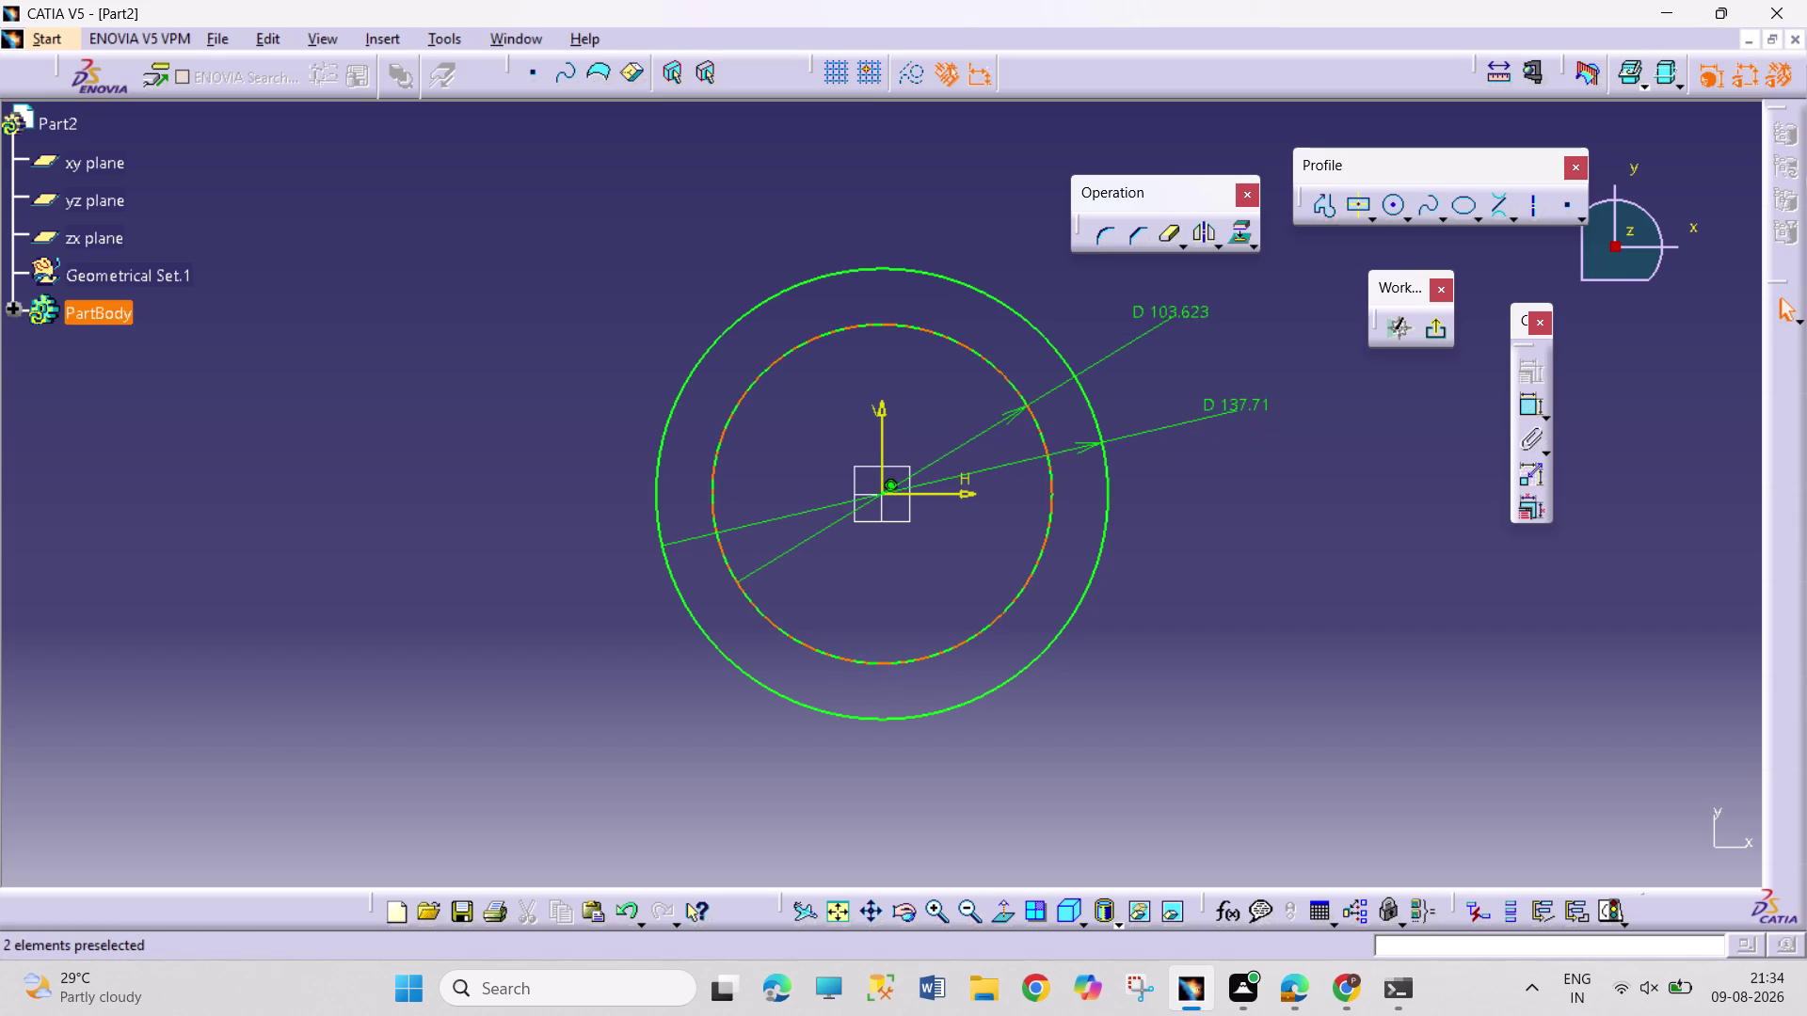
text(194)
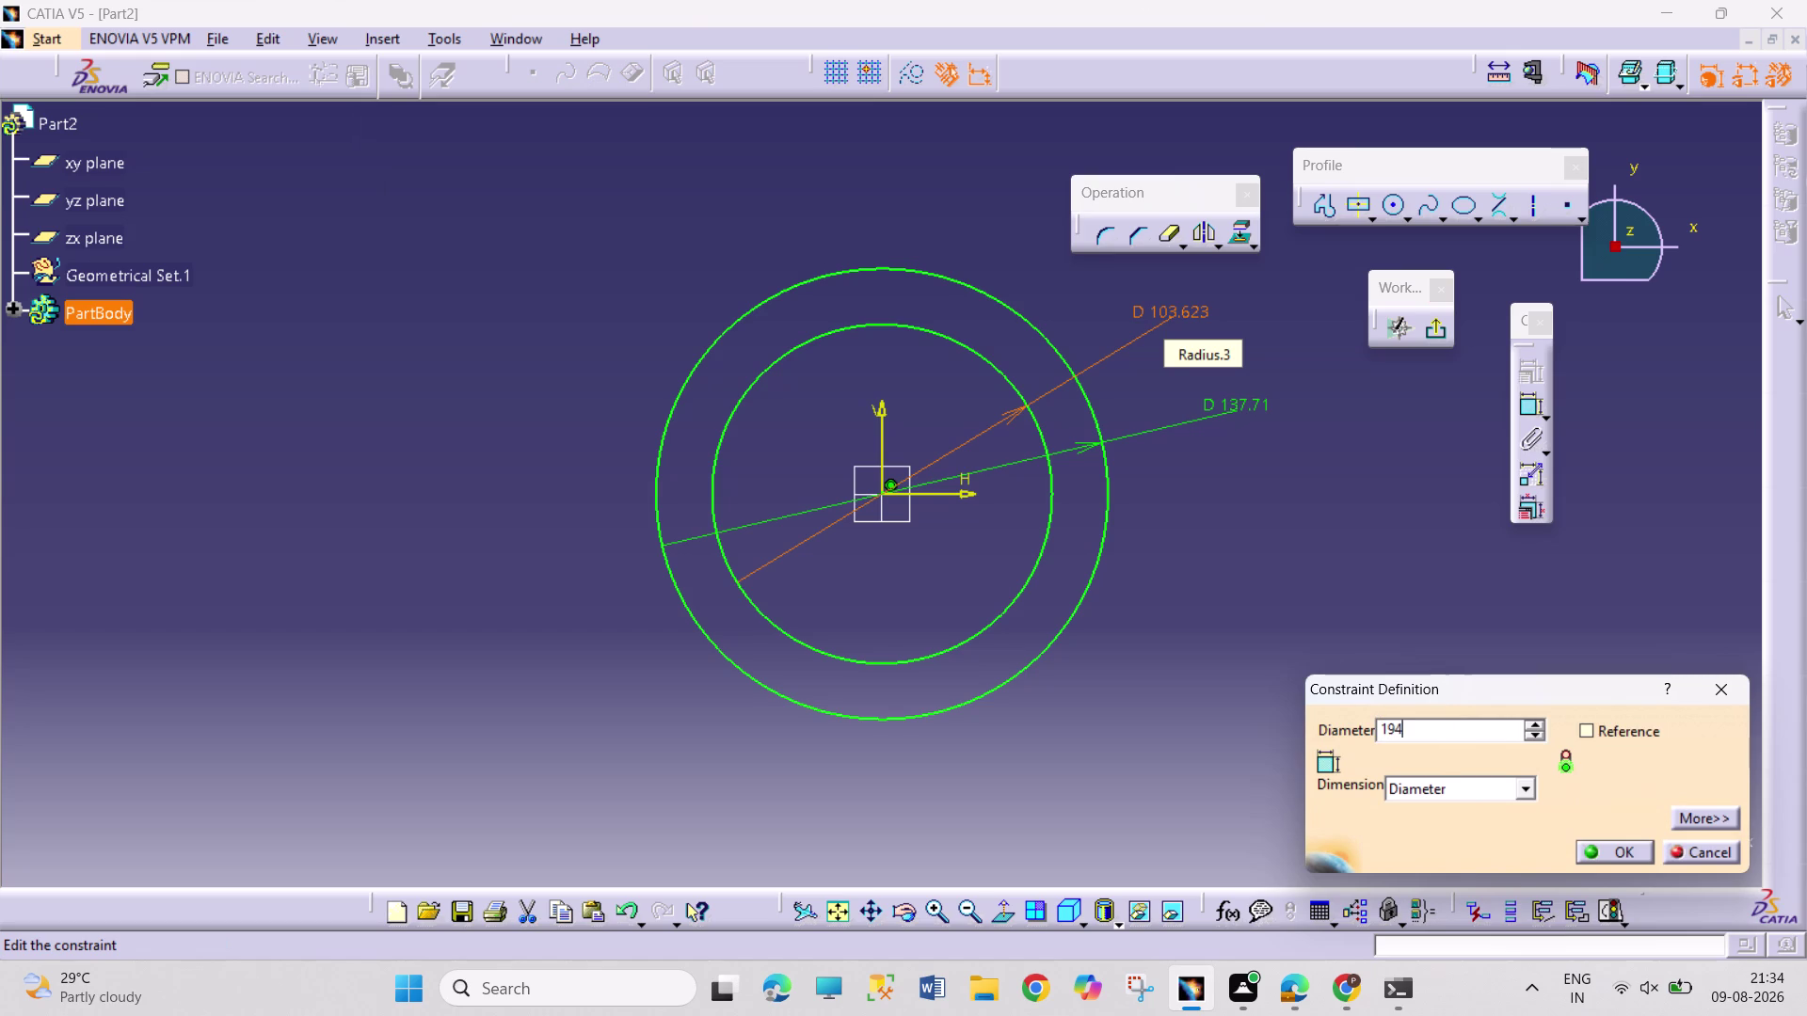
key(Return)
double_click(1238, 401)
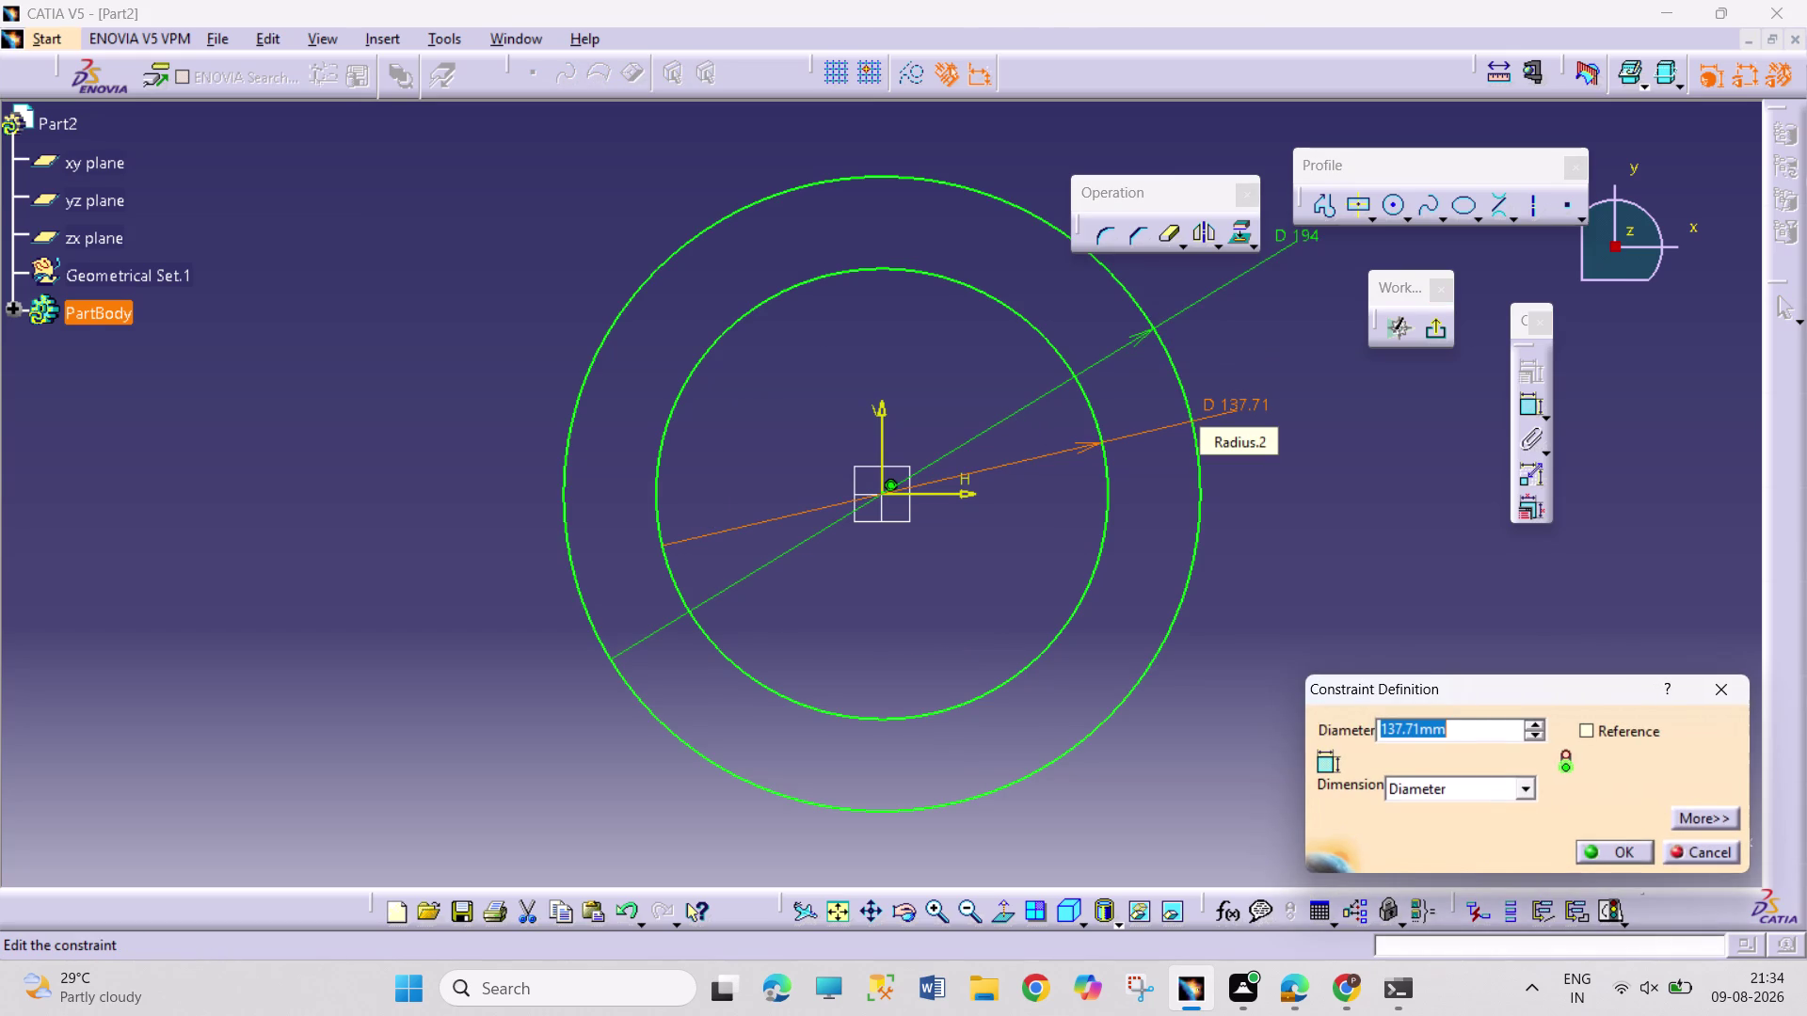
text(280)
key(Return)
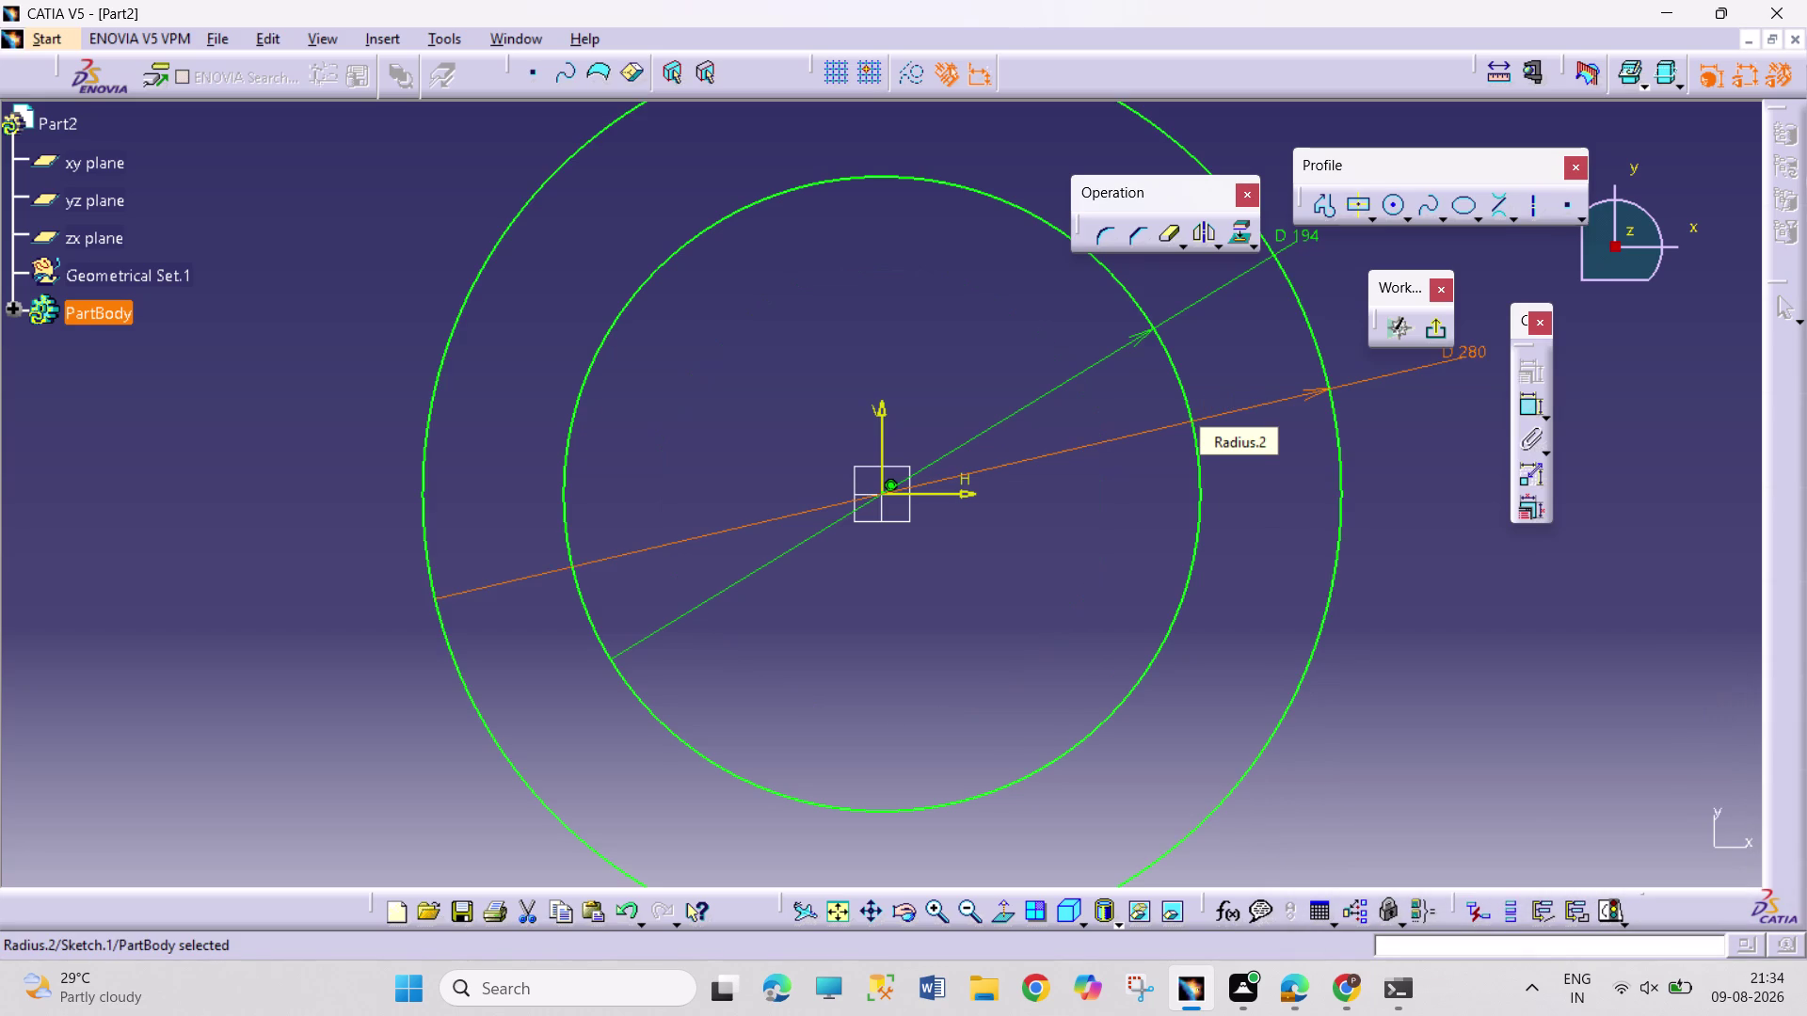
Recentre the circles in the view and exit the sketch.
click(1355, 518)
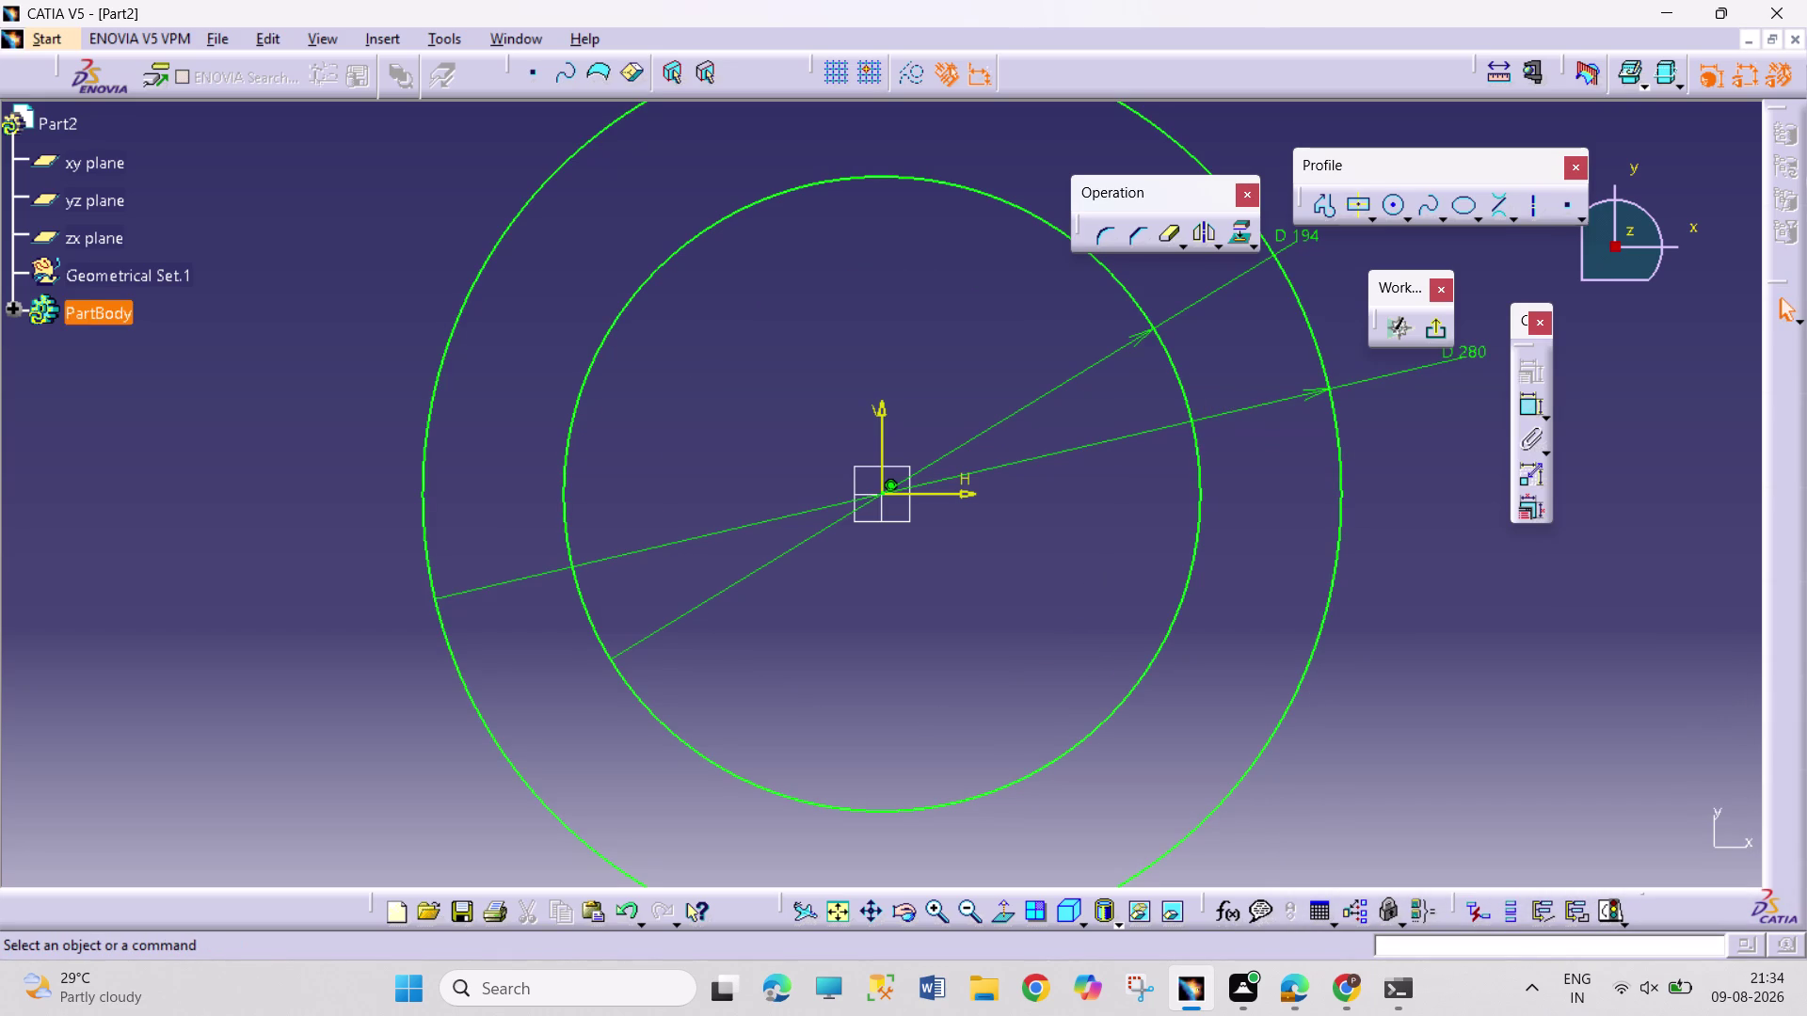
click(847, 911)
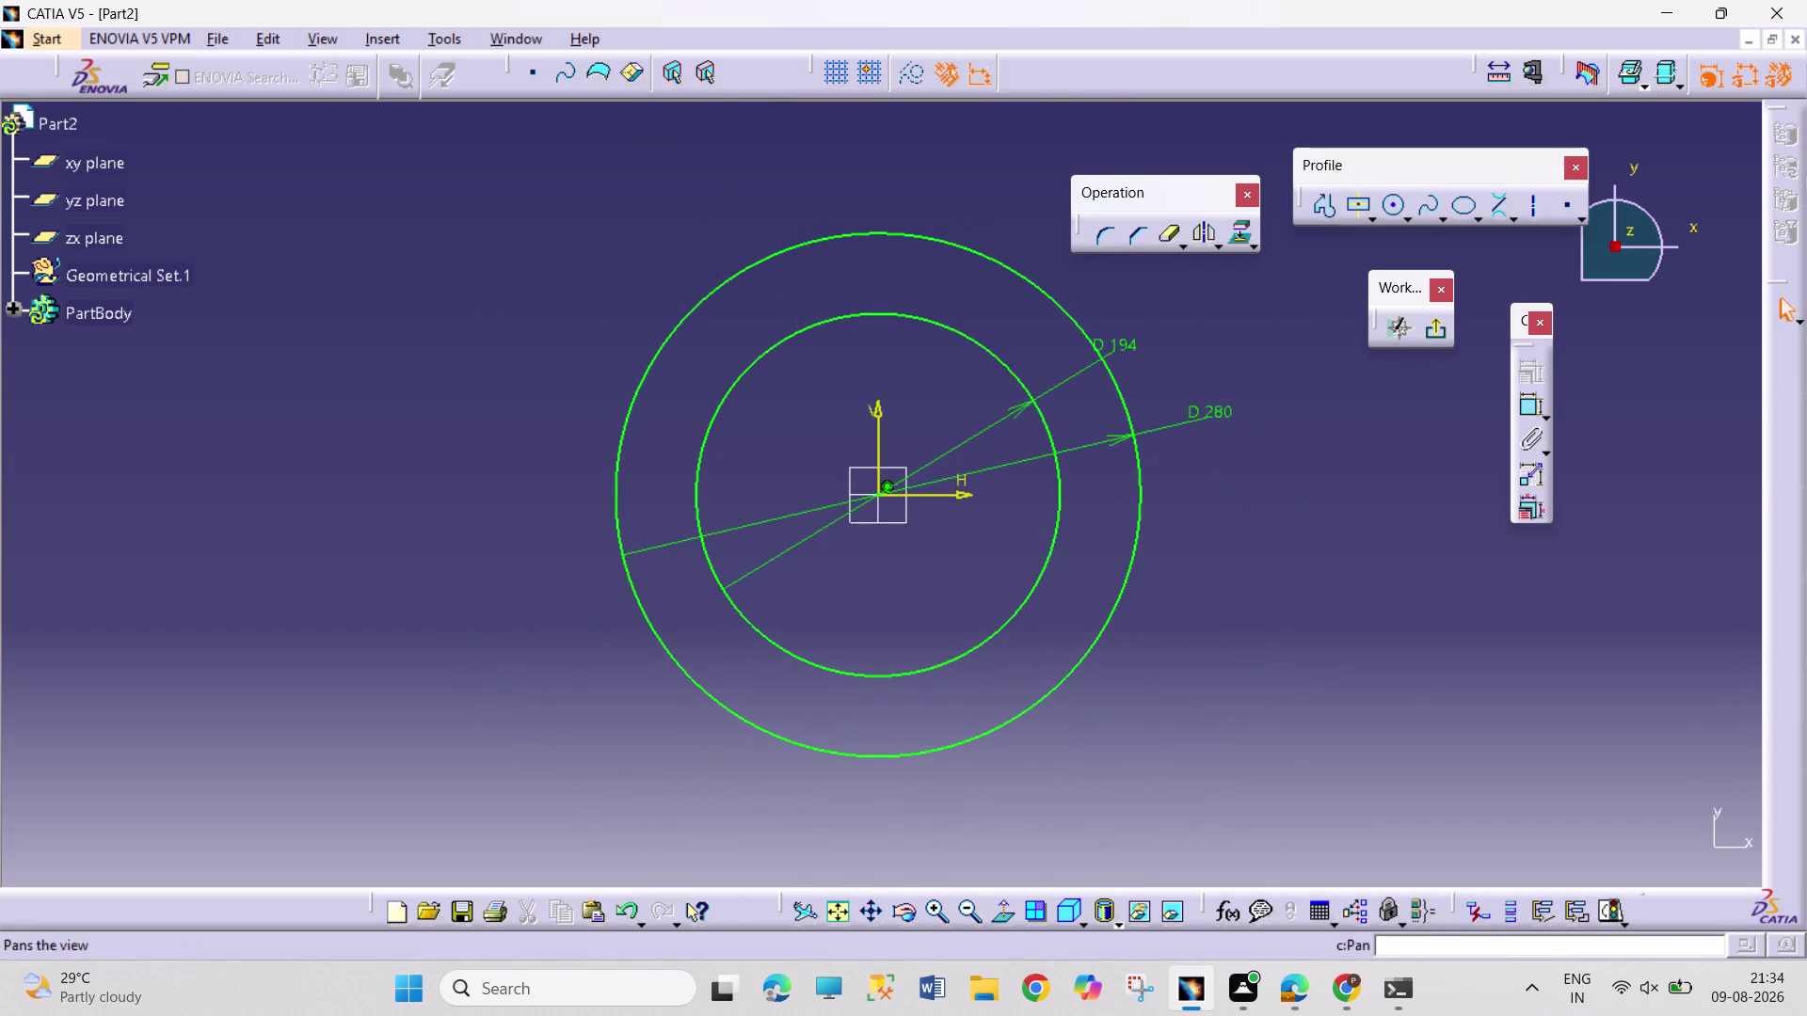
drag(1117, 347, 1171, 334)
click(1288, 520)
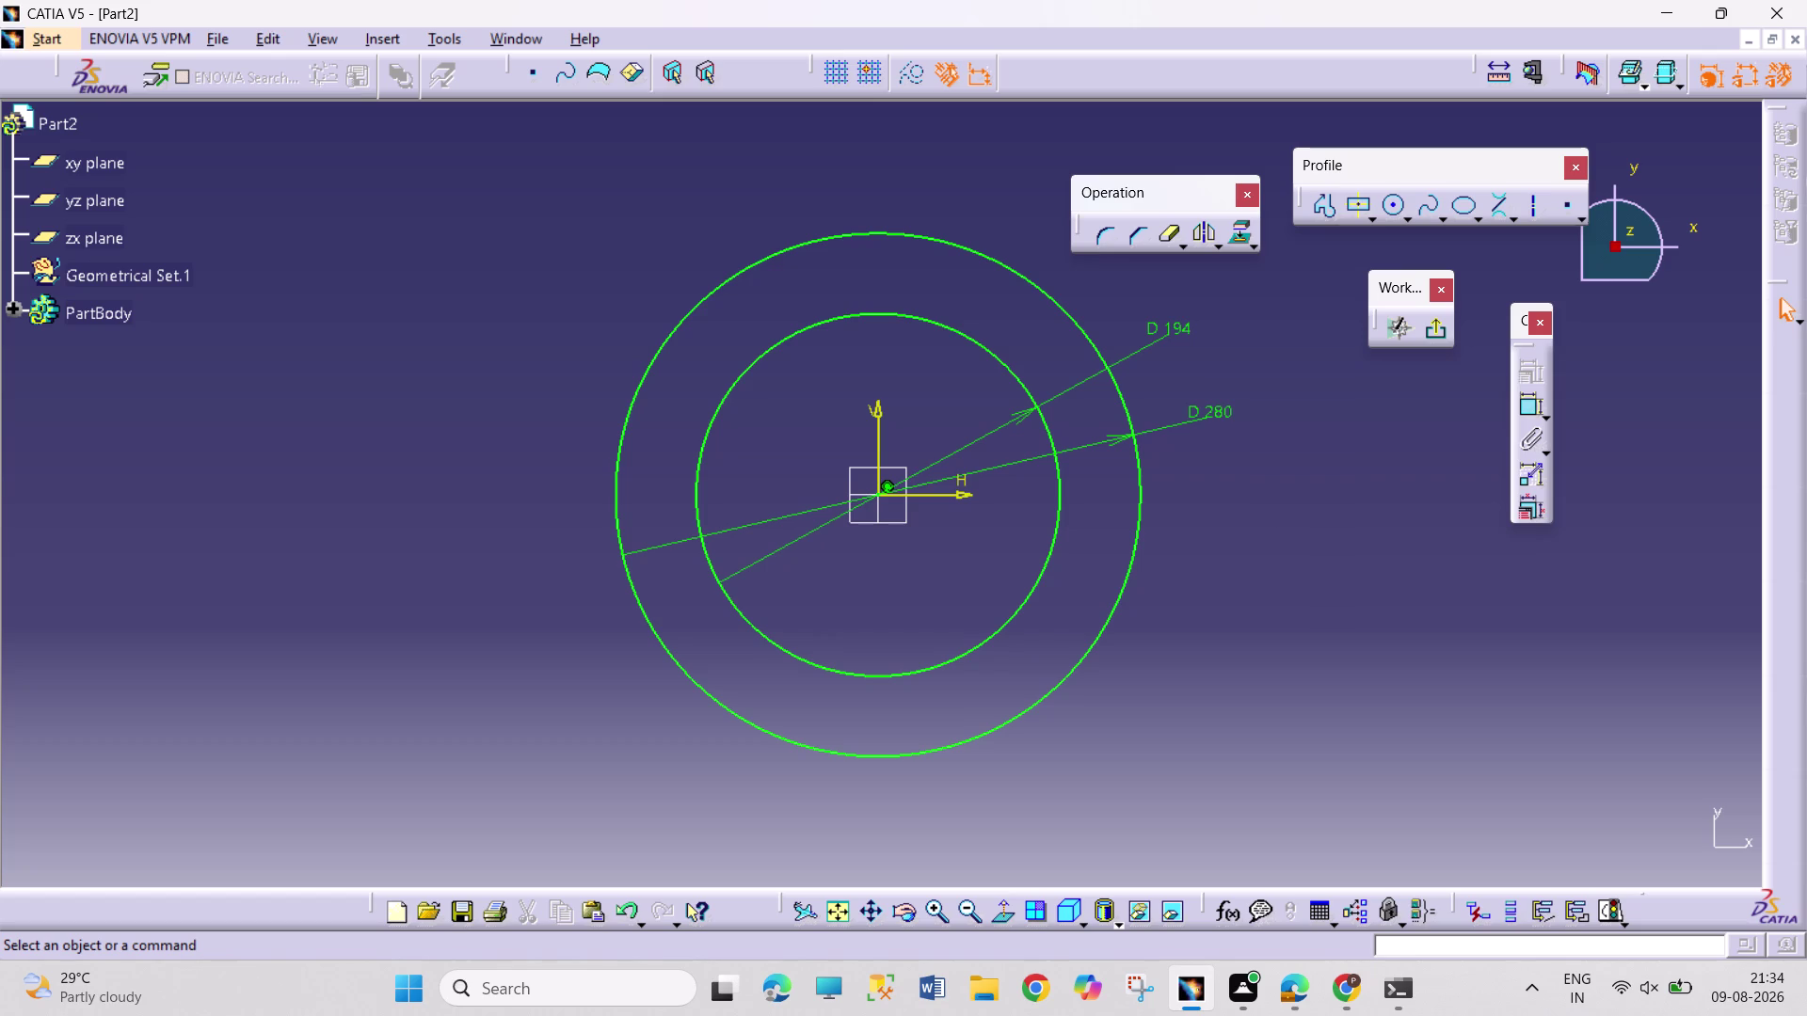
click(1436, 335)
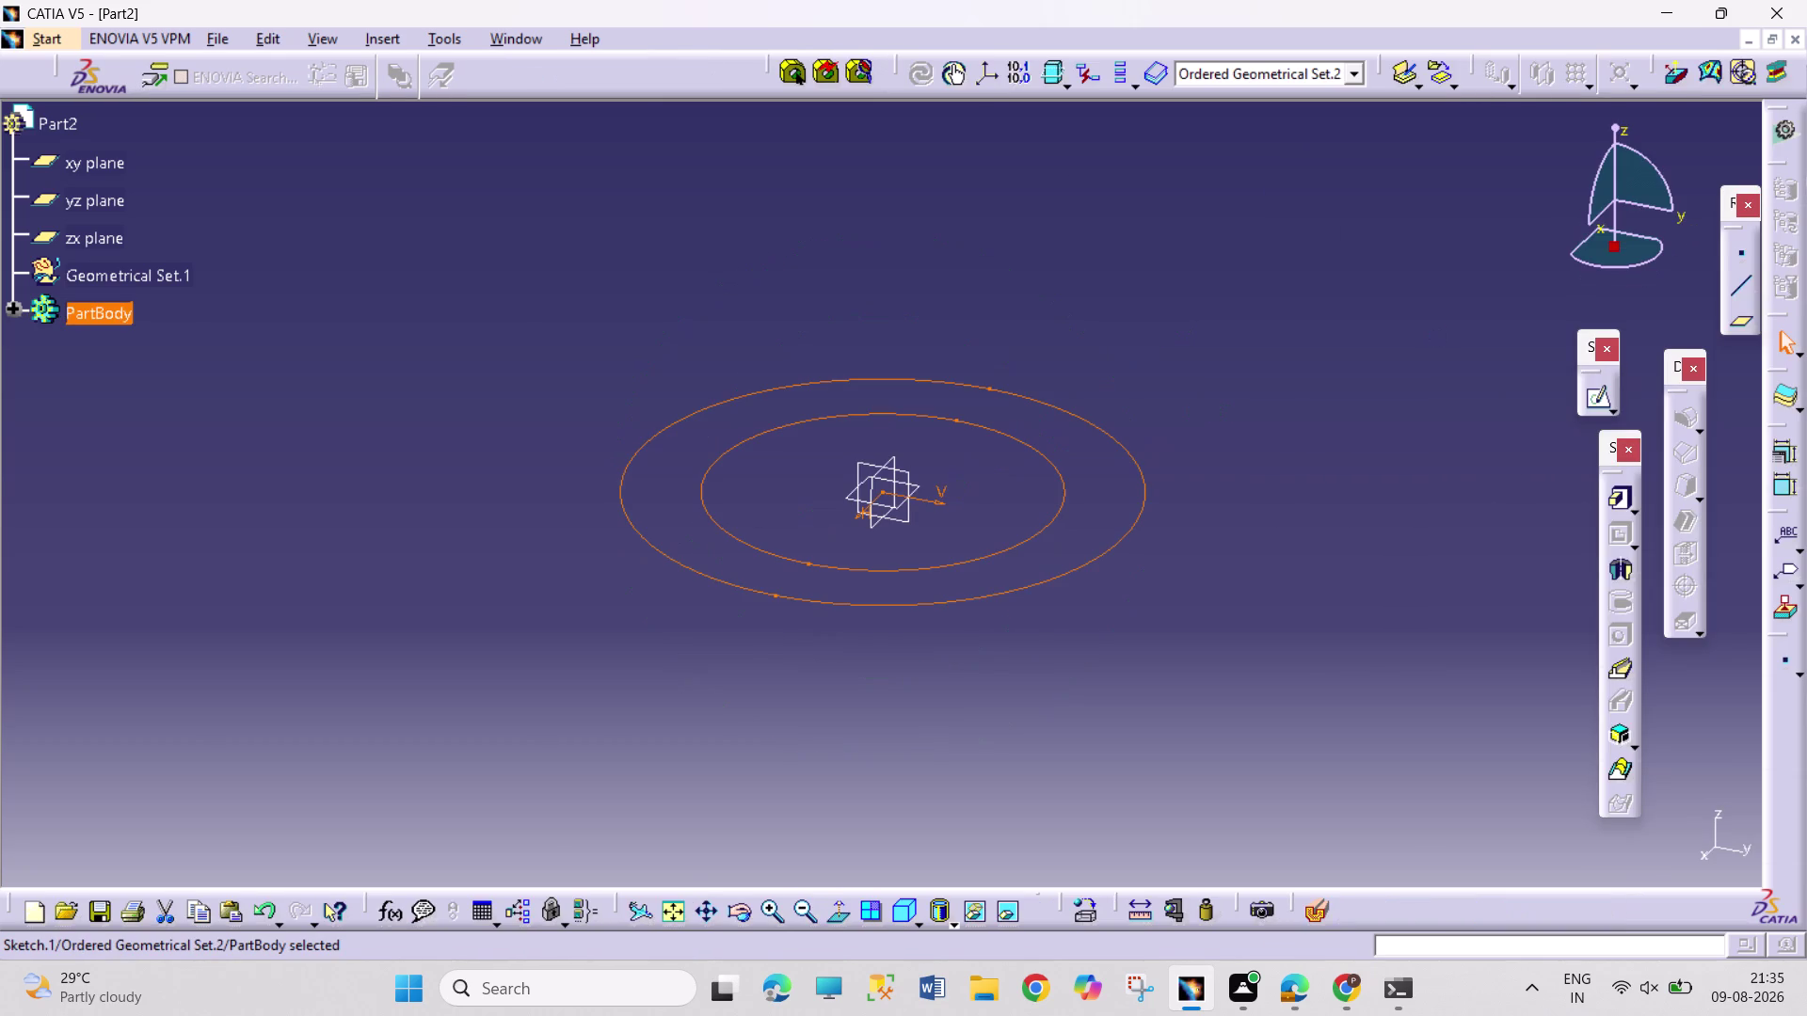
Pad the ring sketch with mirrored extent and a length of 225/2.
click(1611, 502)
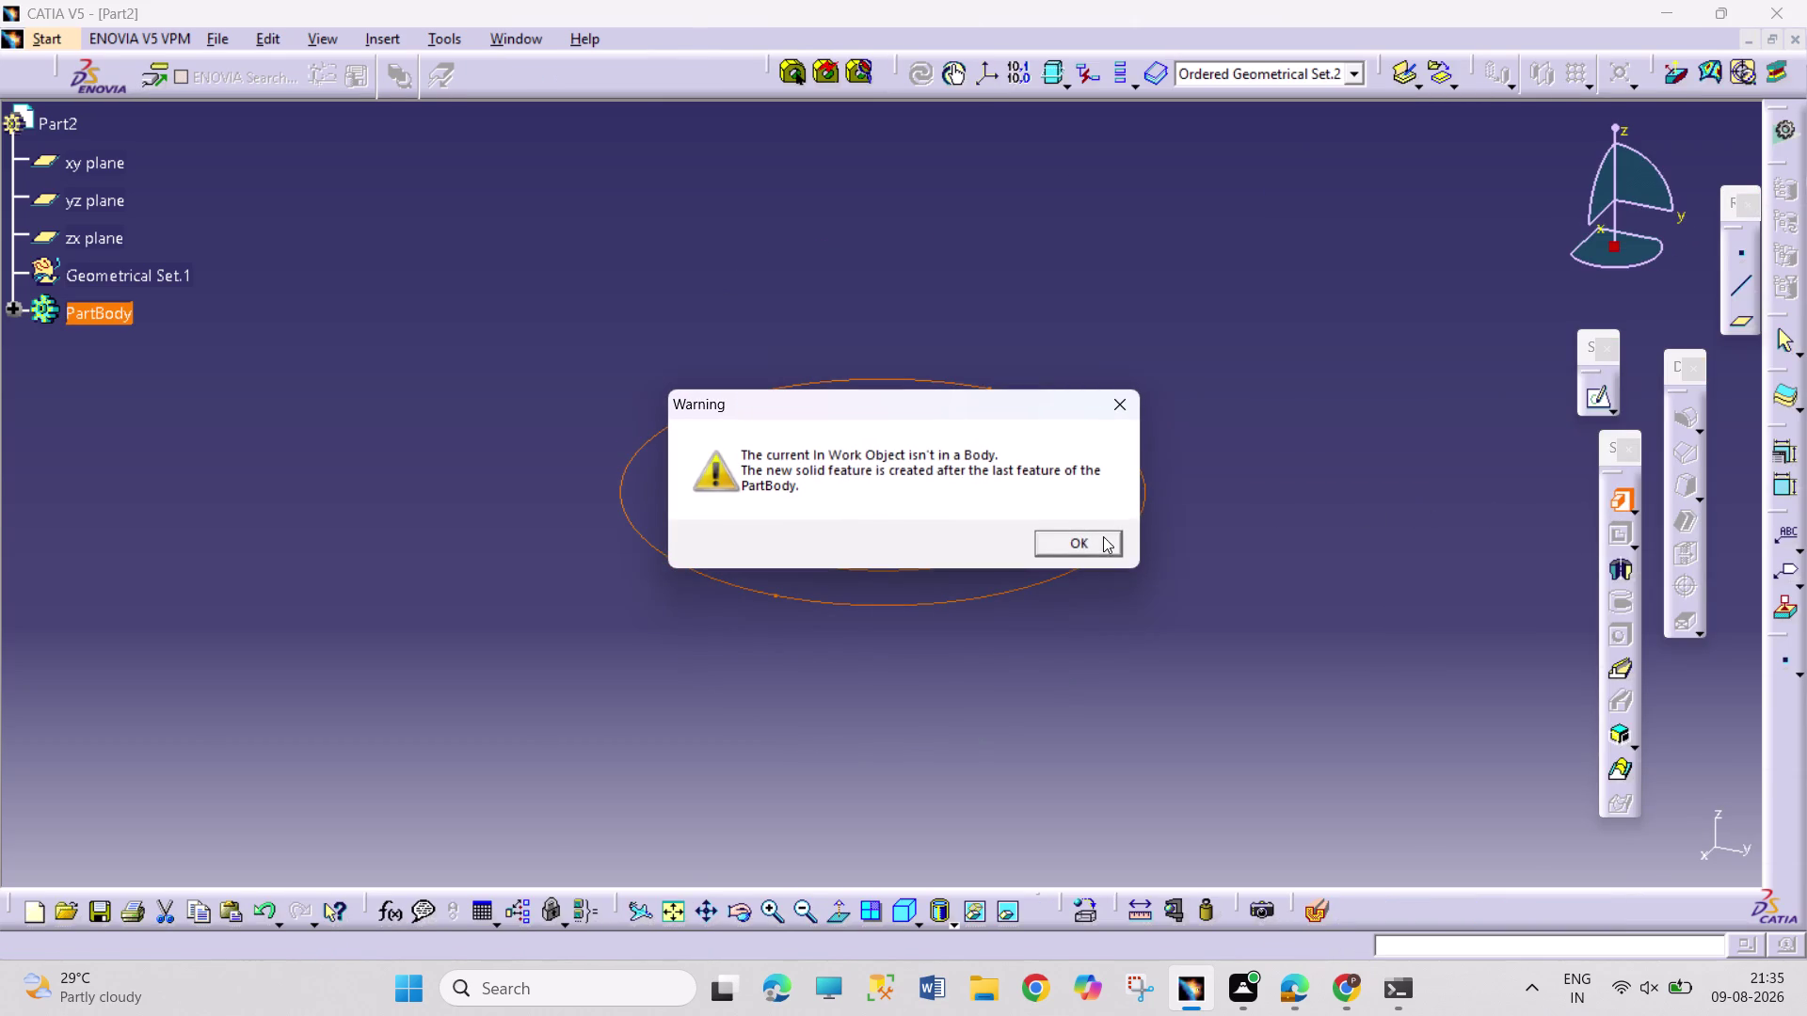
click(1103, 537)
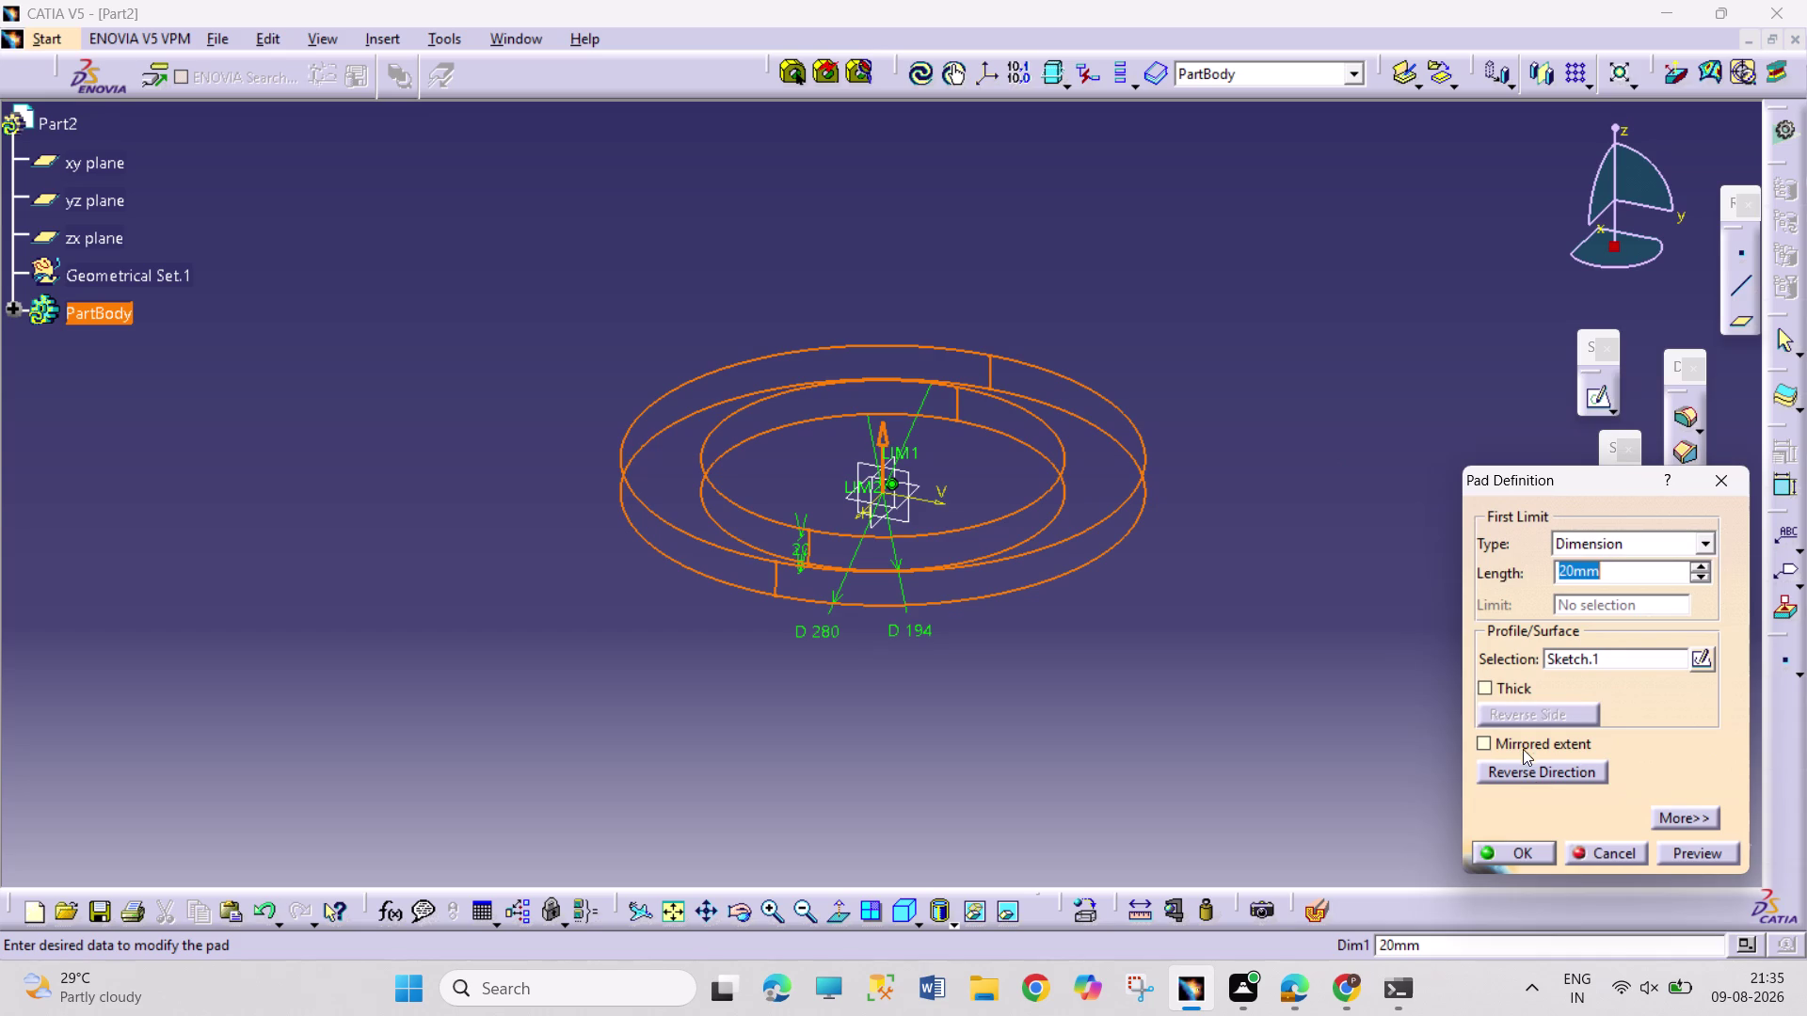
click(1520, 745)
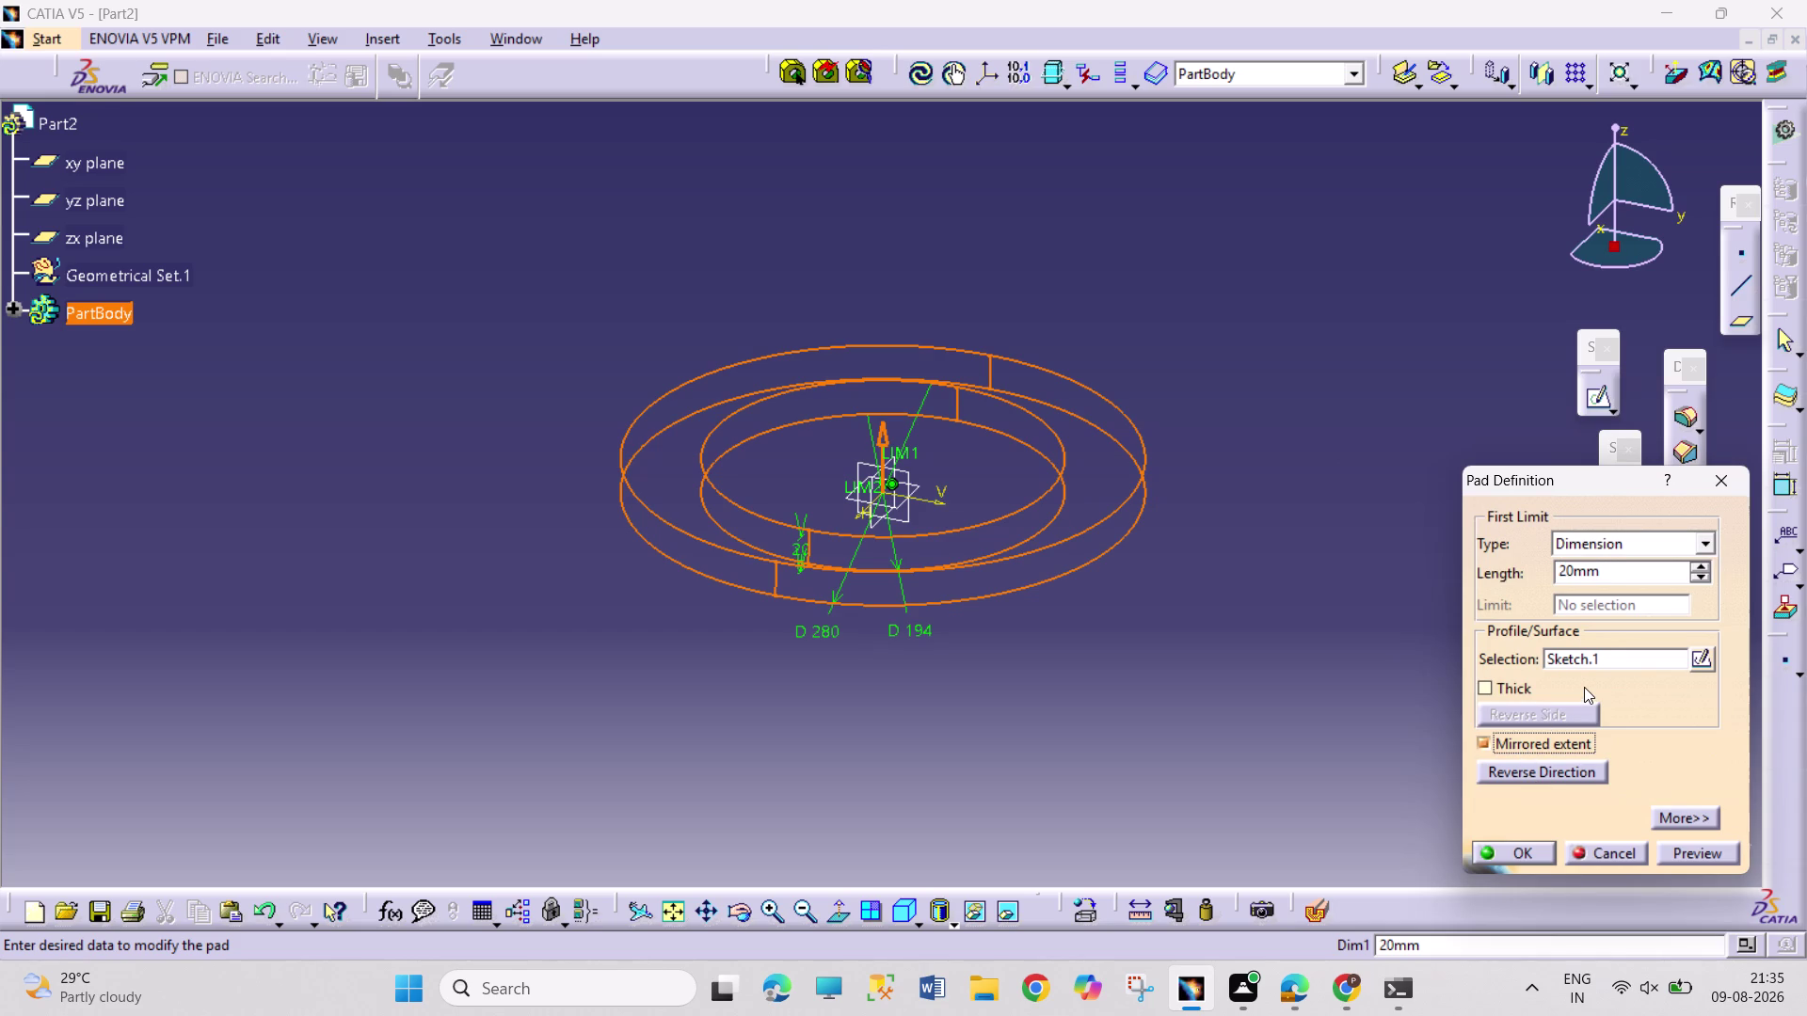
text(2)
text(25)
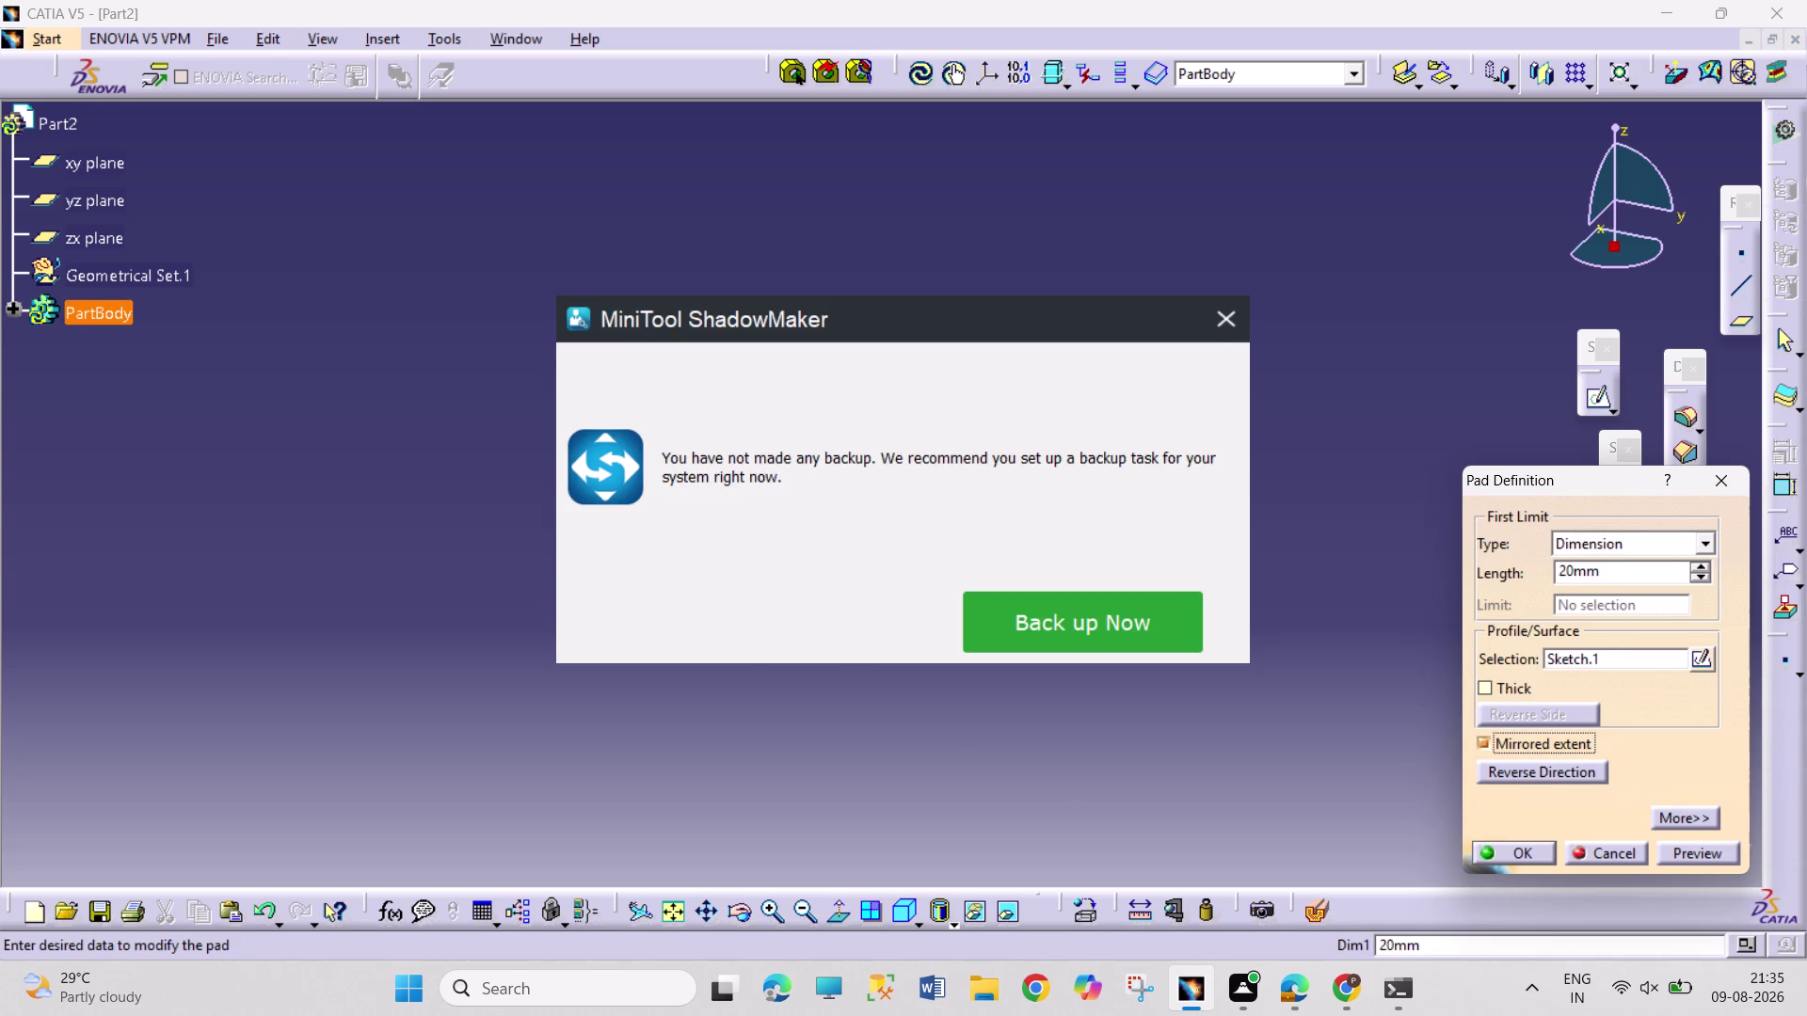
drag(1575, 567, 1557, 567)
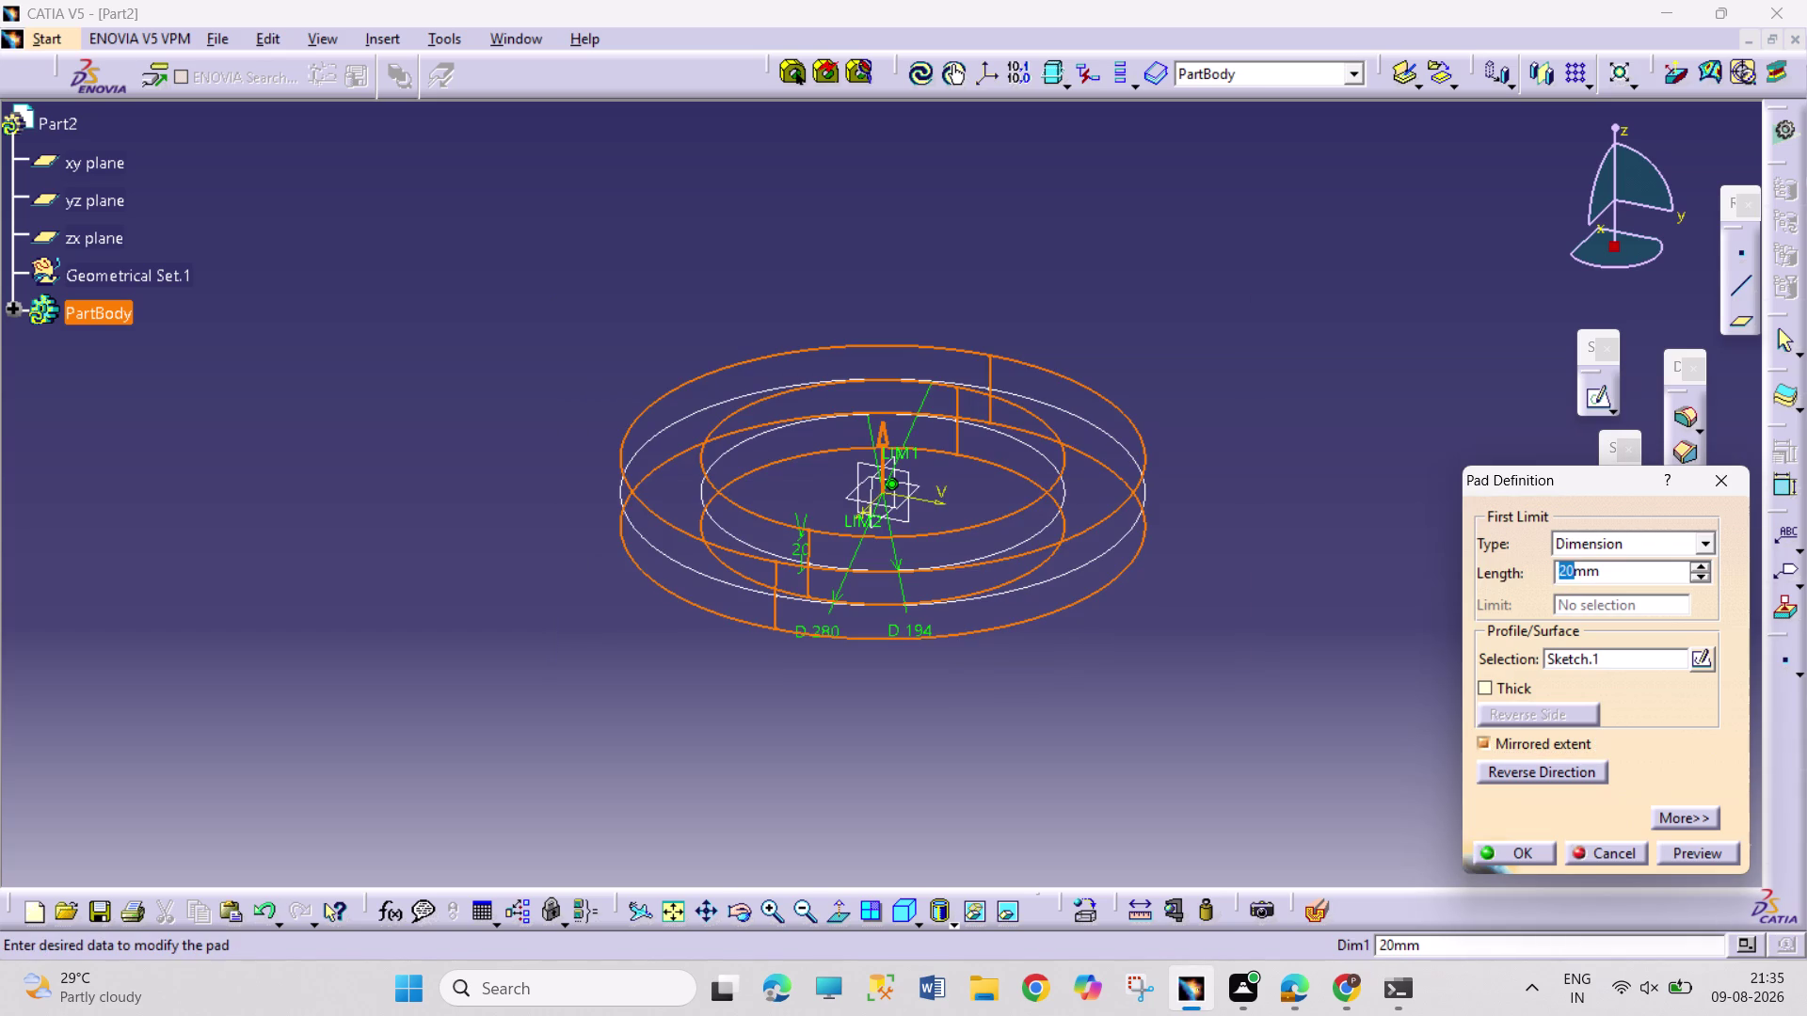
drag(1557, 567, 1477, 548)
text(225/2)
key(Return)
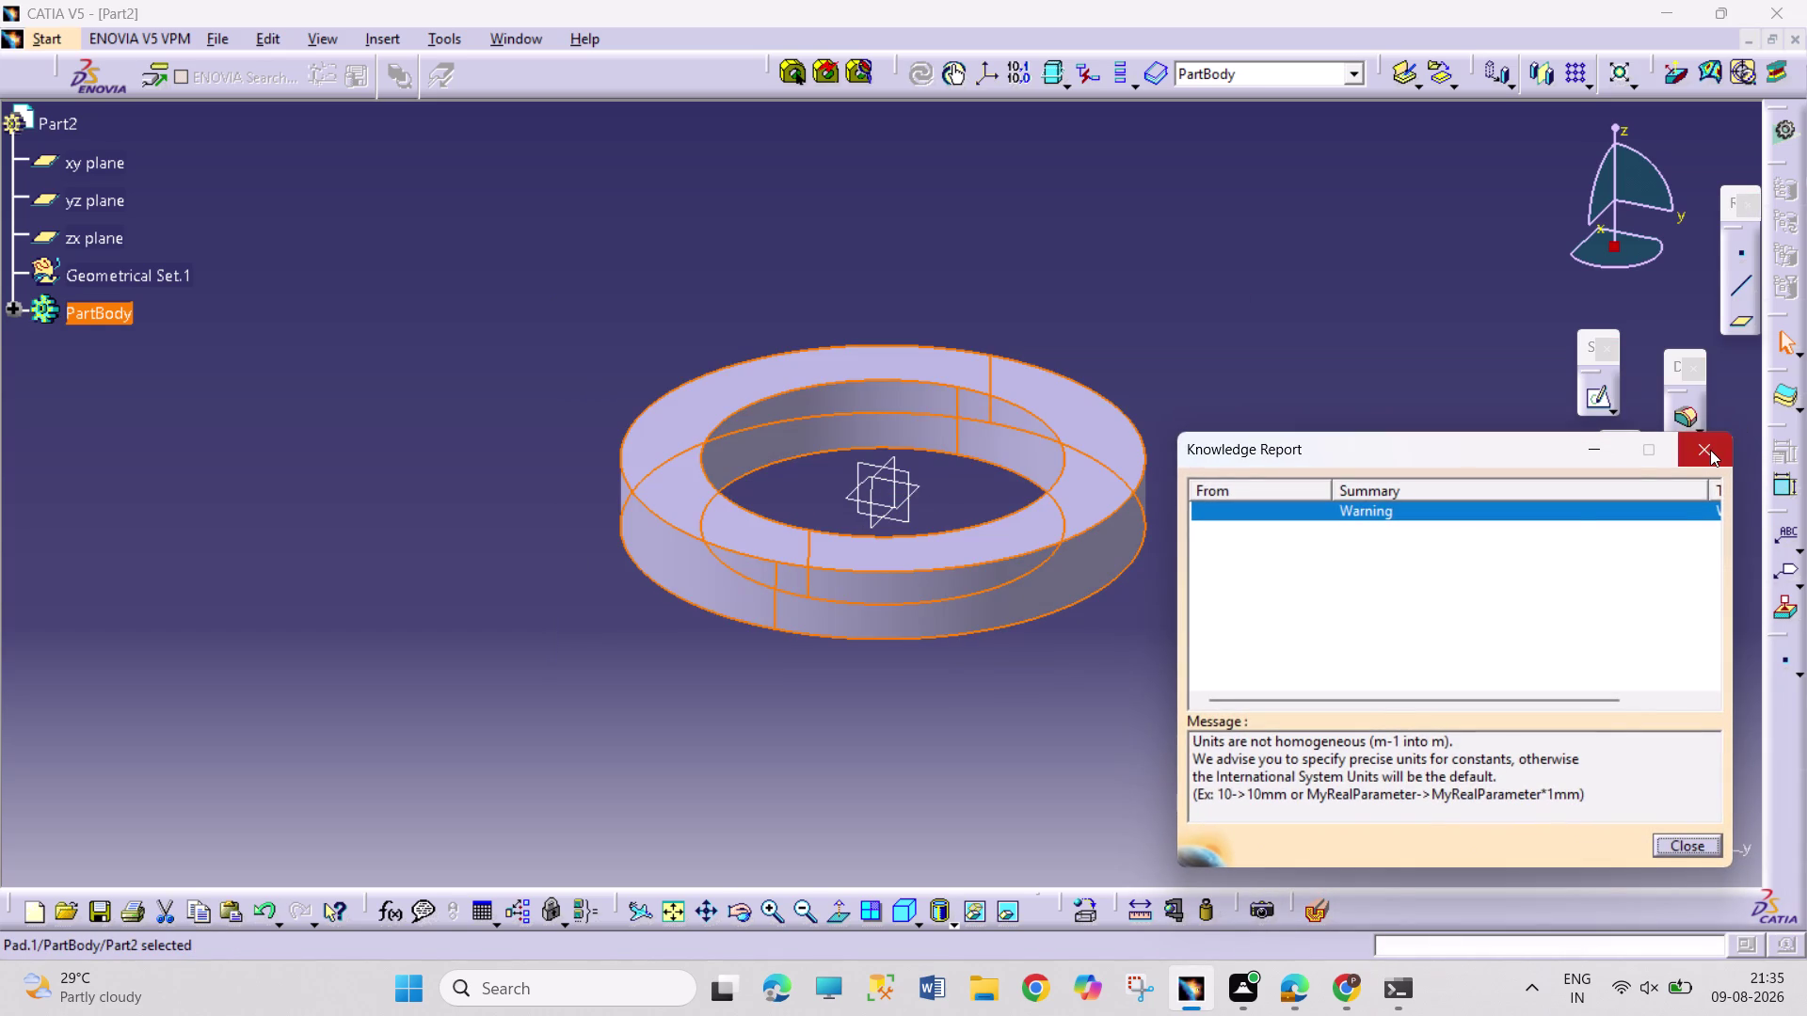
click(1710, 449)
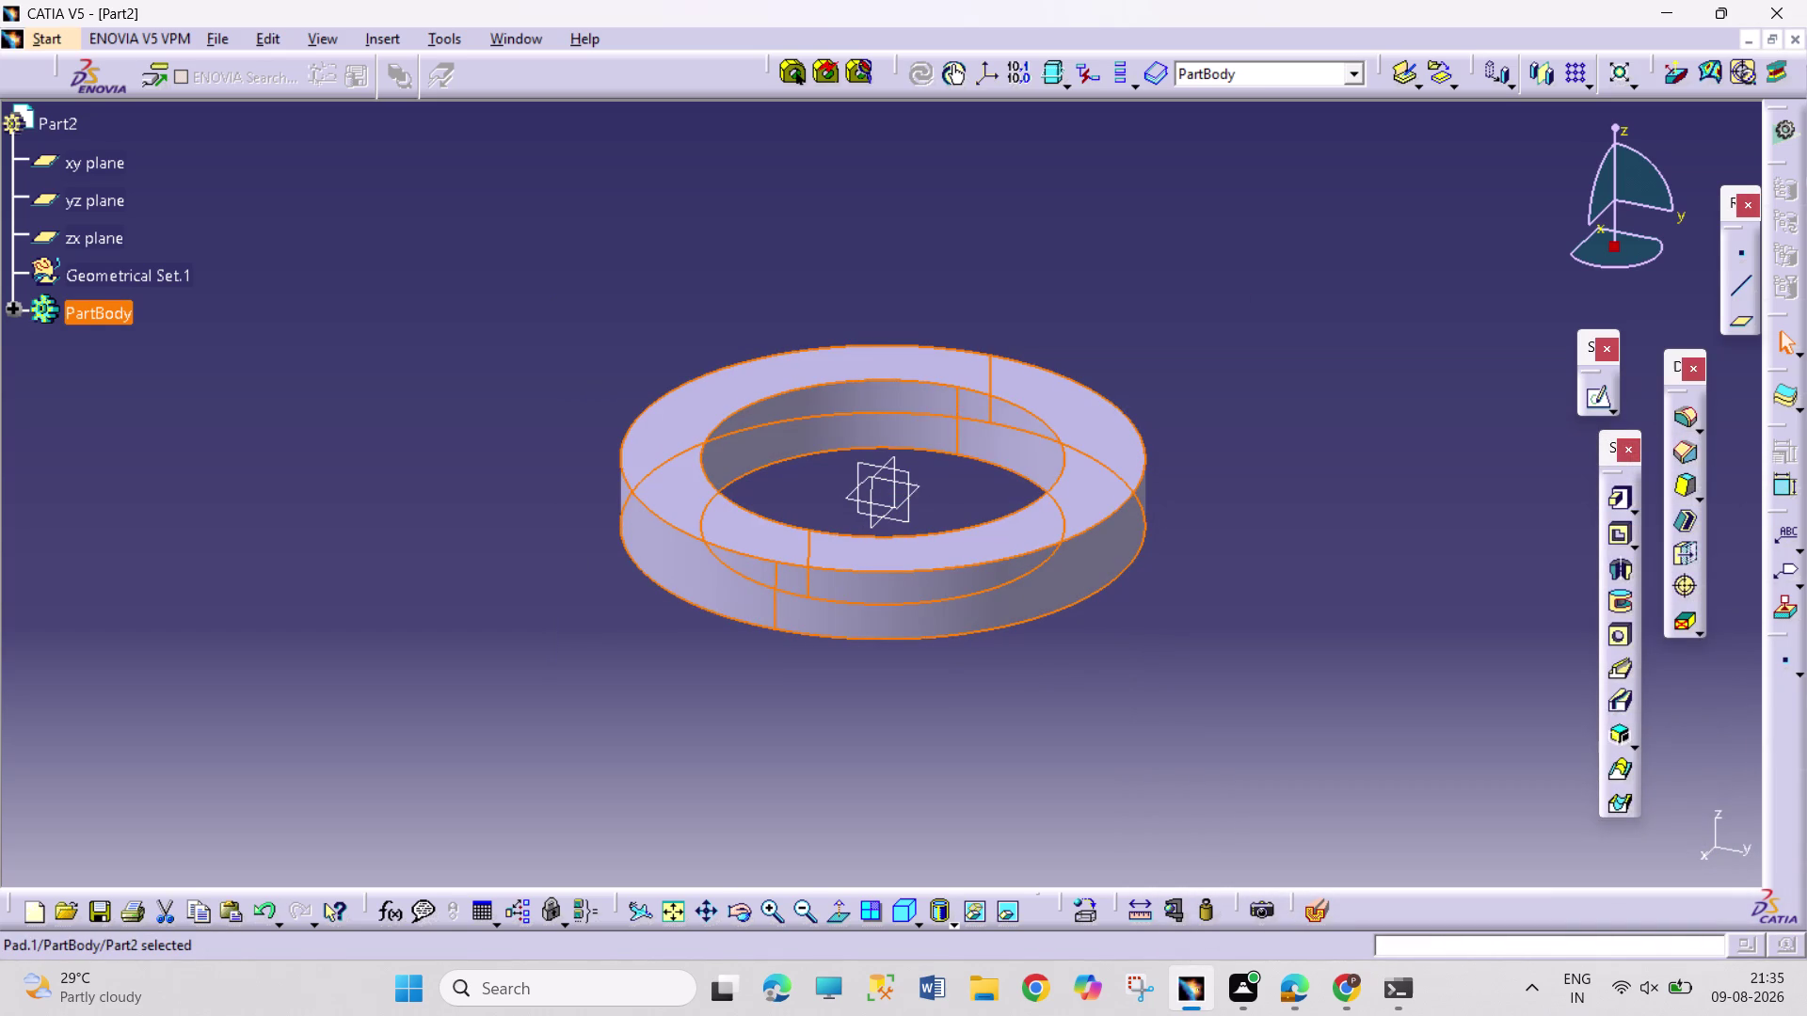
Reopen Pad.1 from the tree and reapply the 225/2 length.
click(18, 314)
double_click(77, 422)
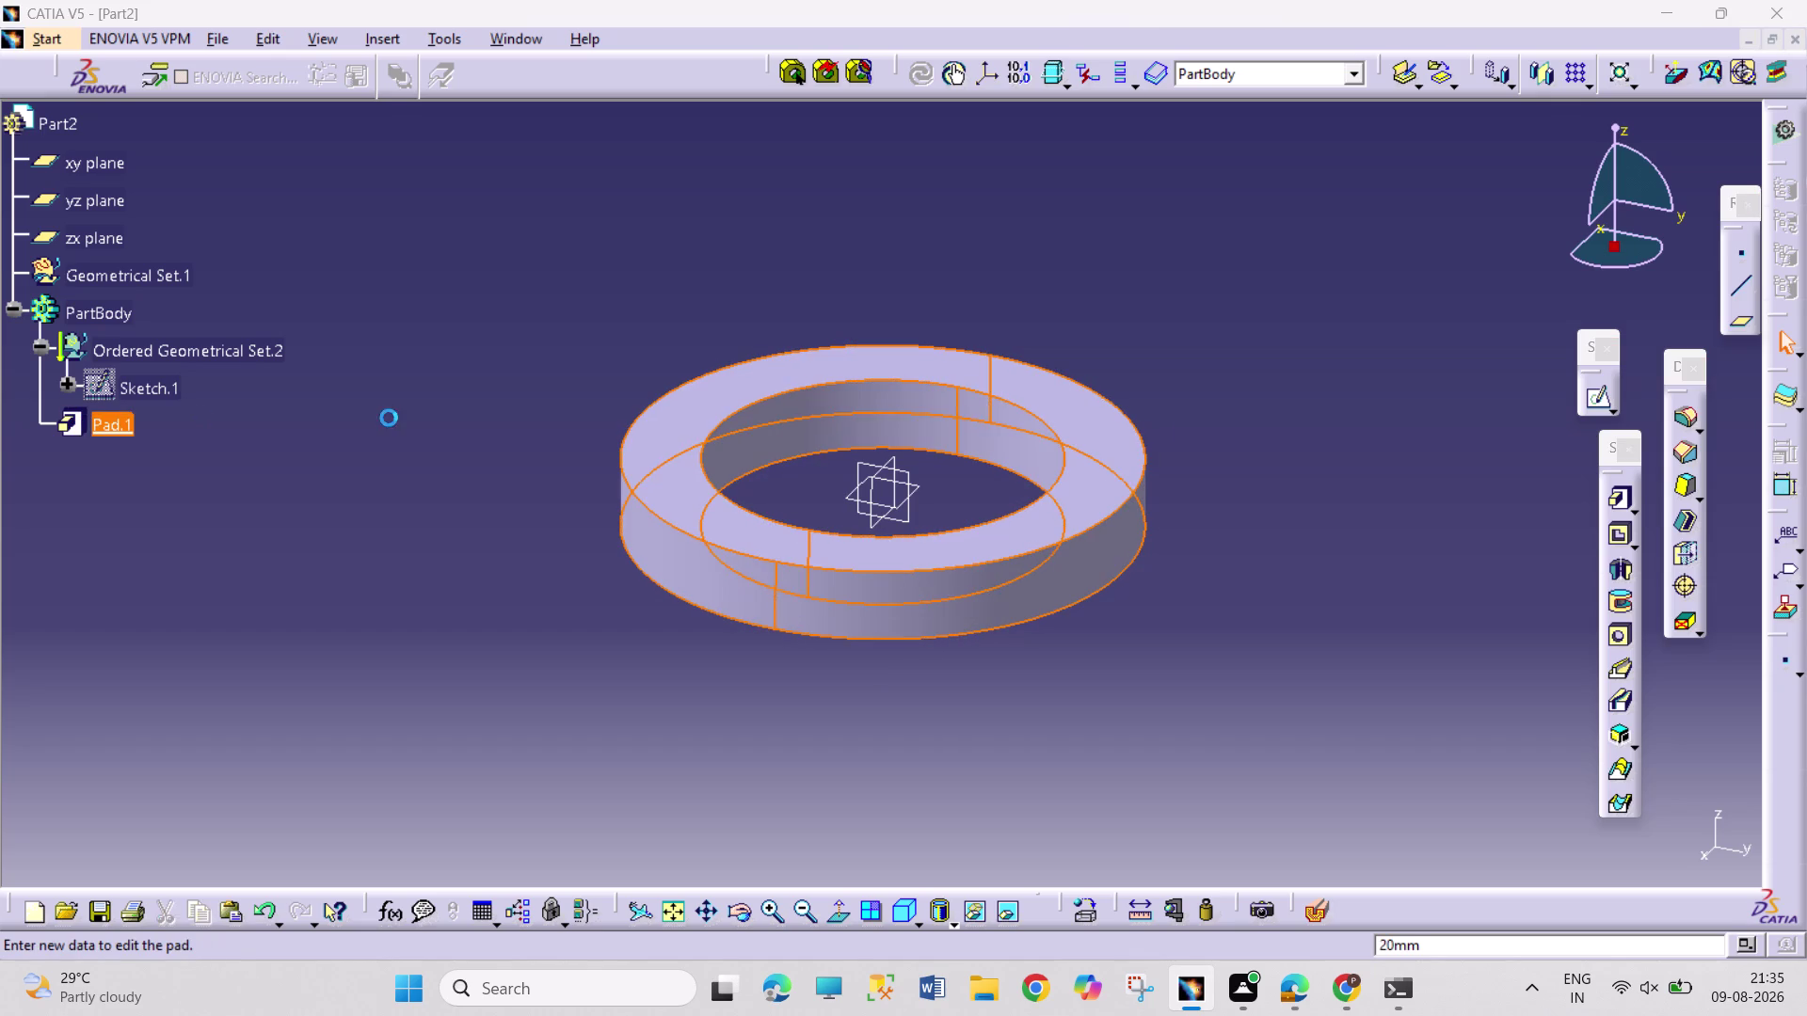
text(225)
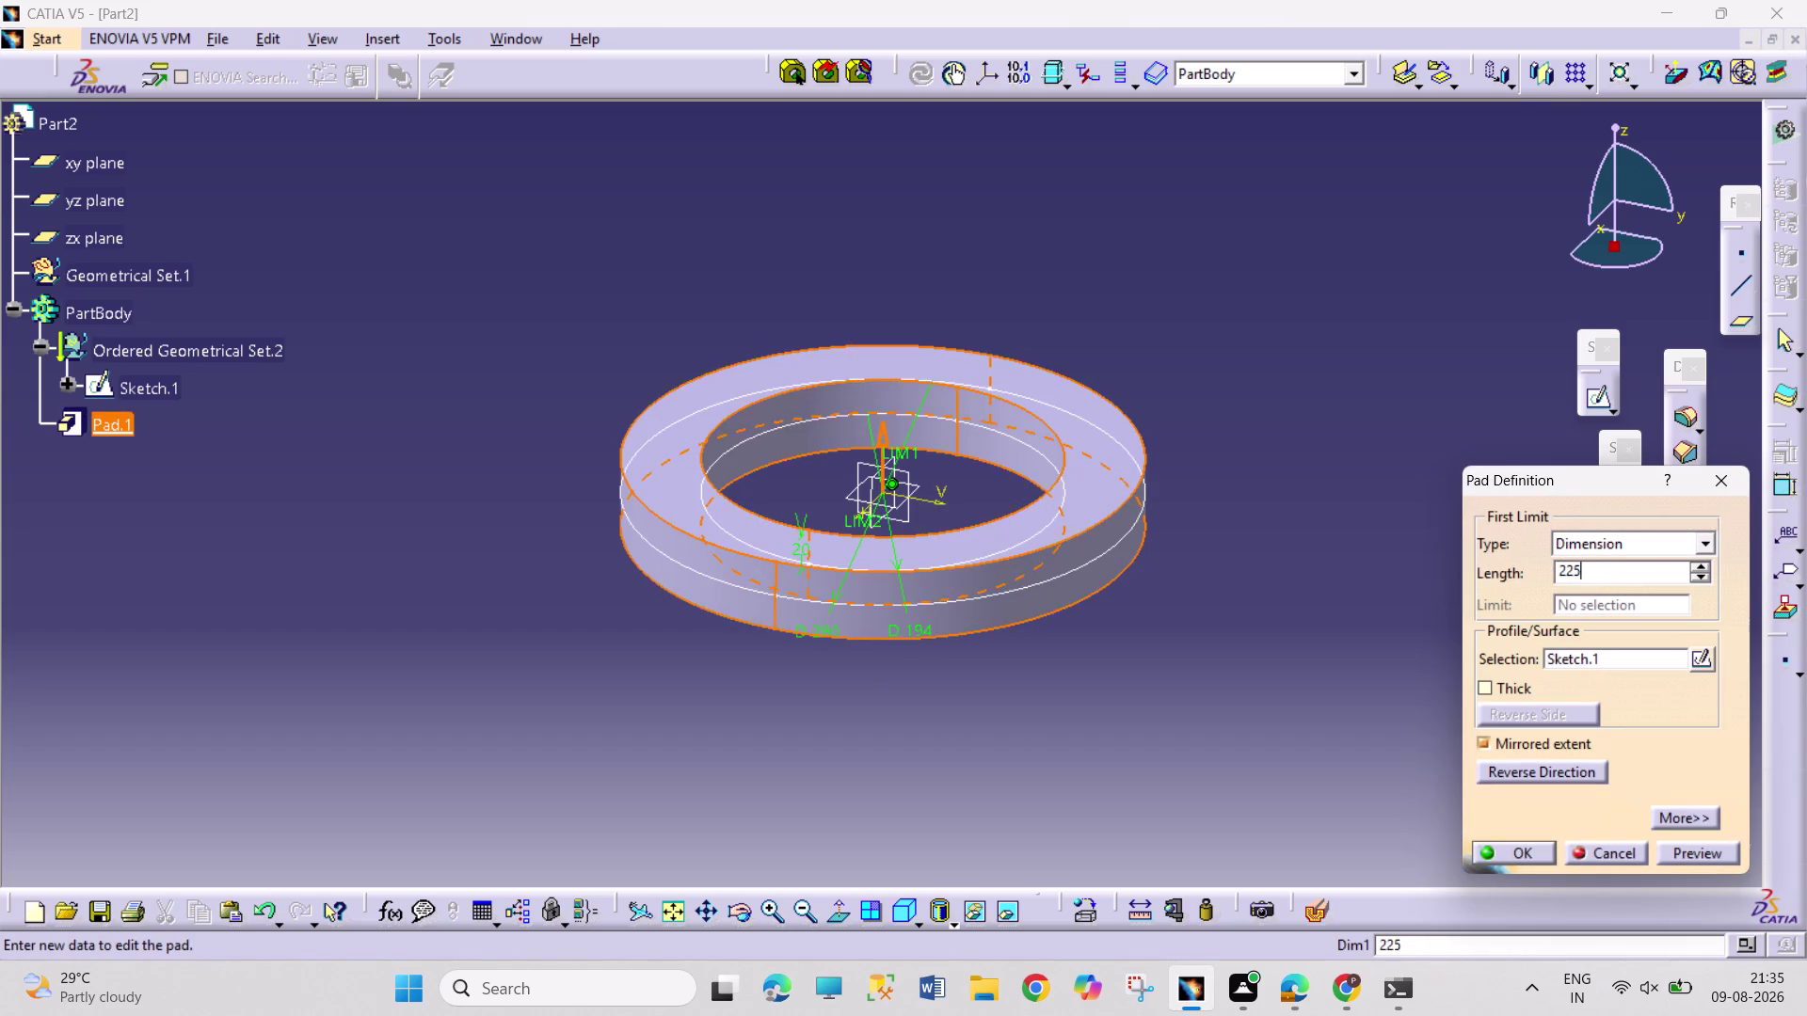
text(/2)
key(Return)
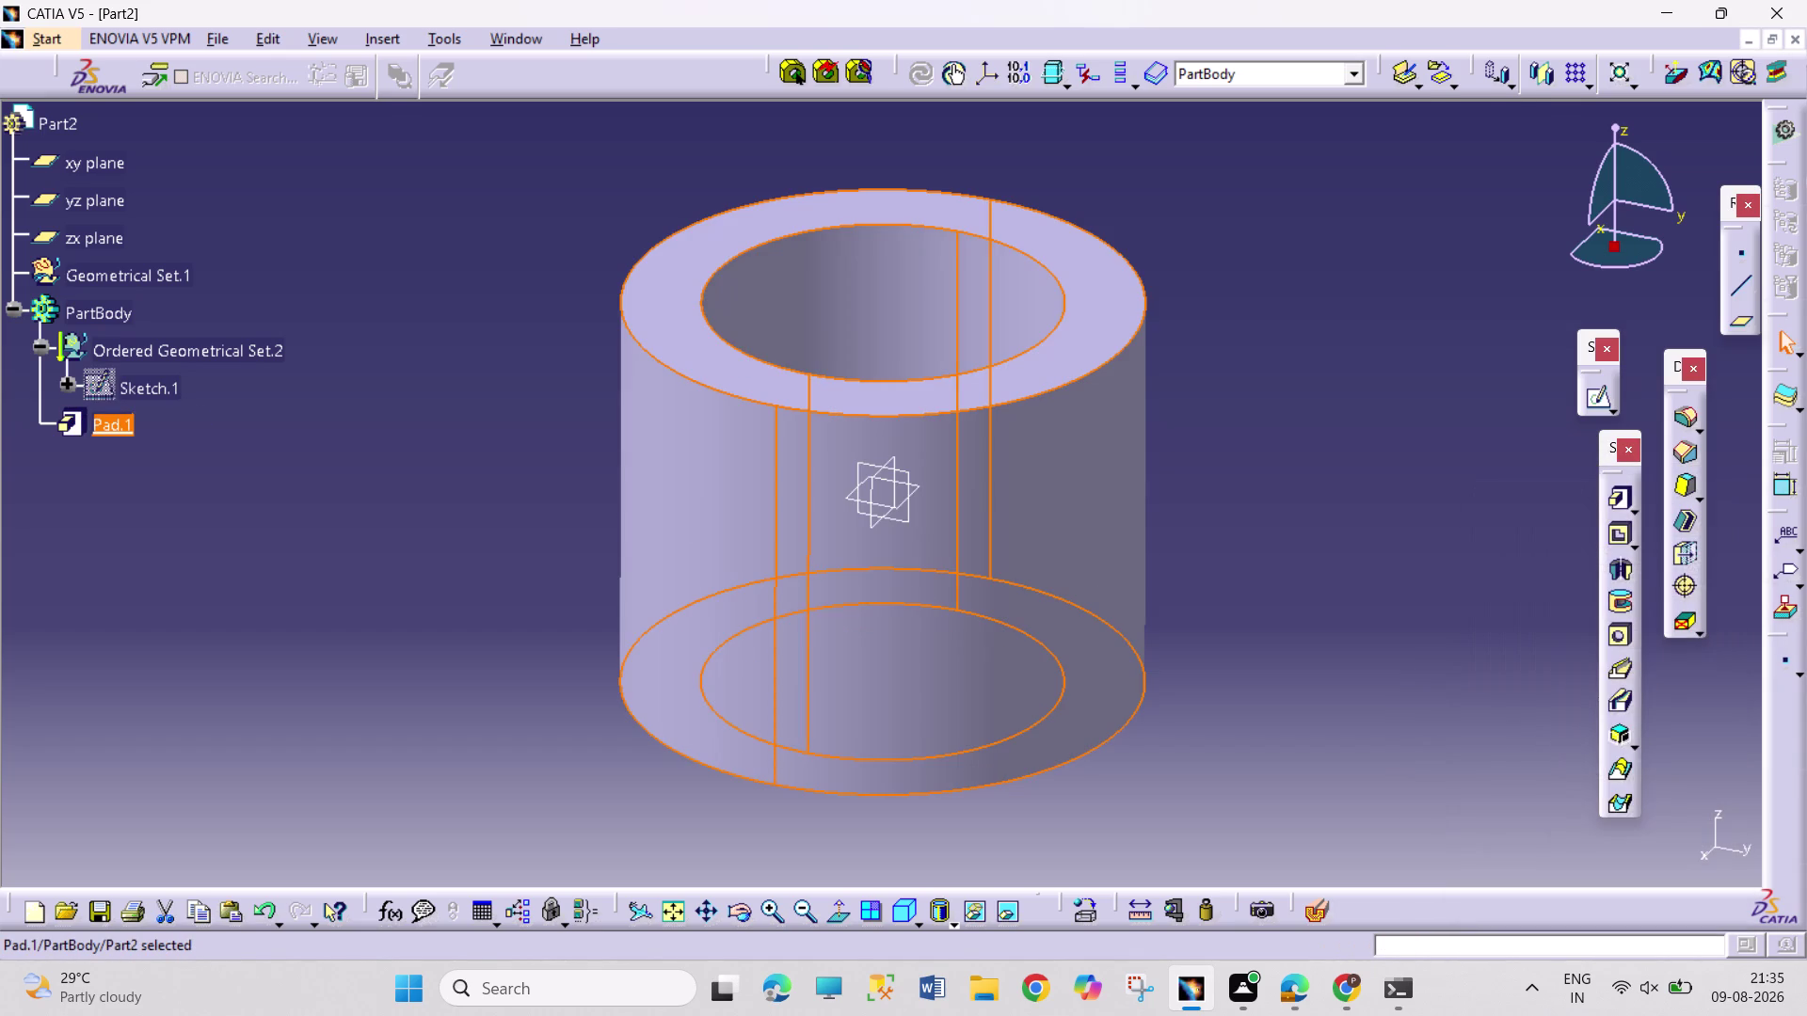
Select the tube's top face and start a new sketch on it.
click(1464, 608)
click(1090, 328)
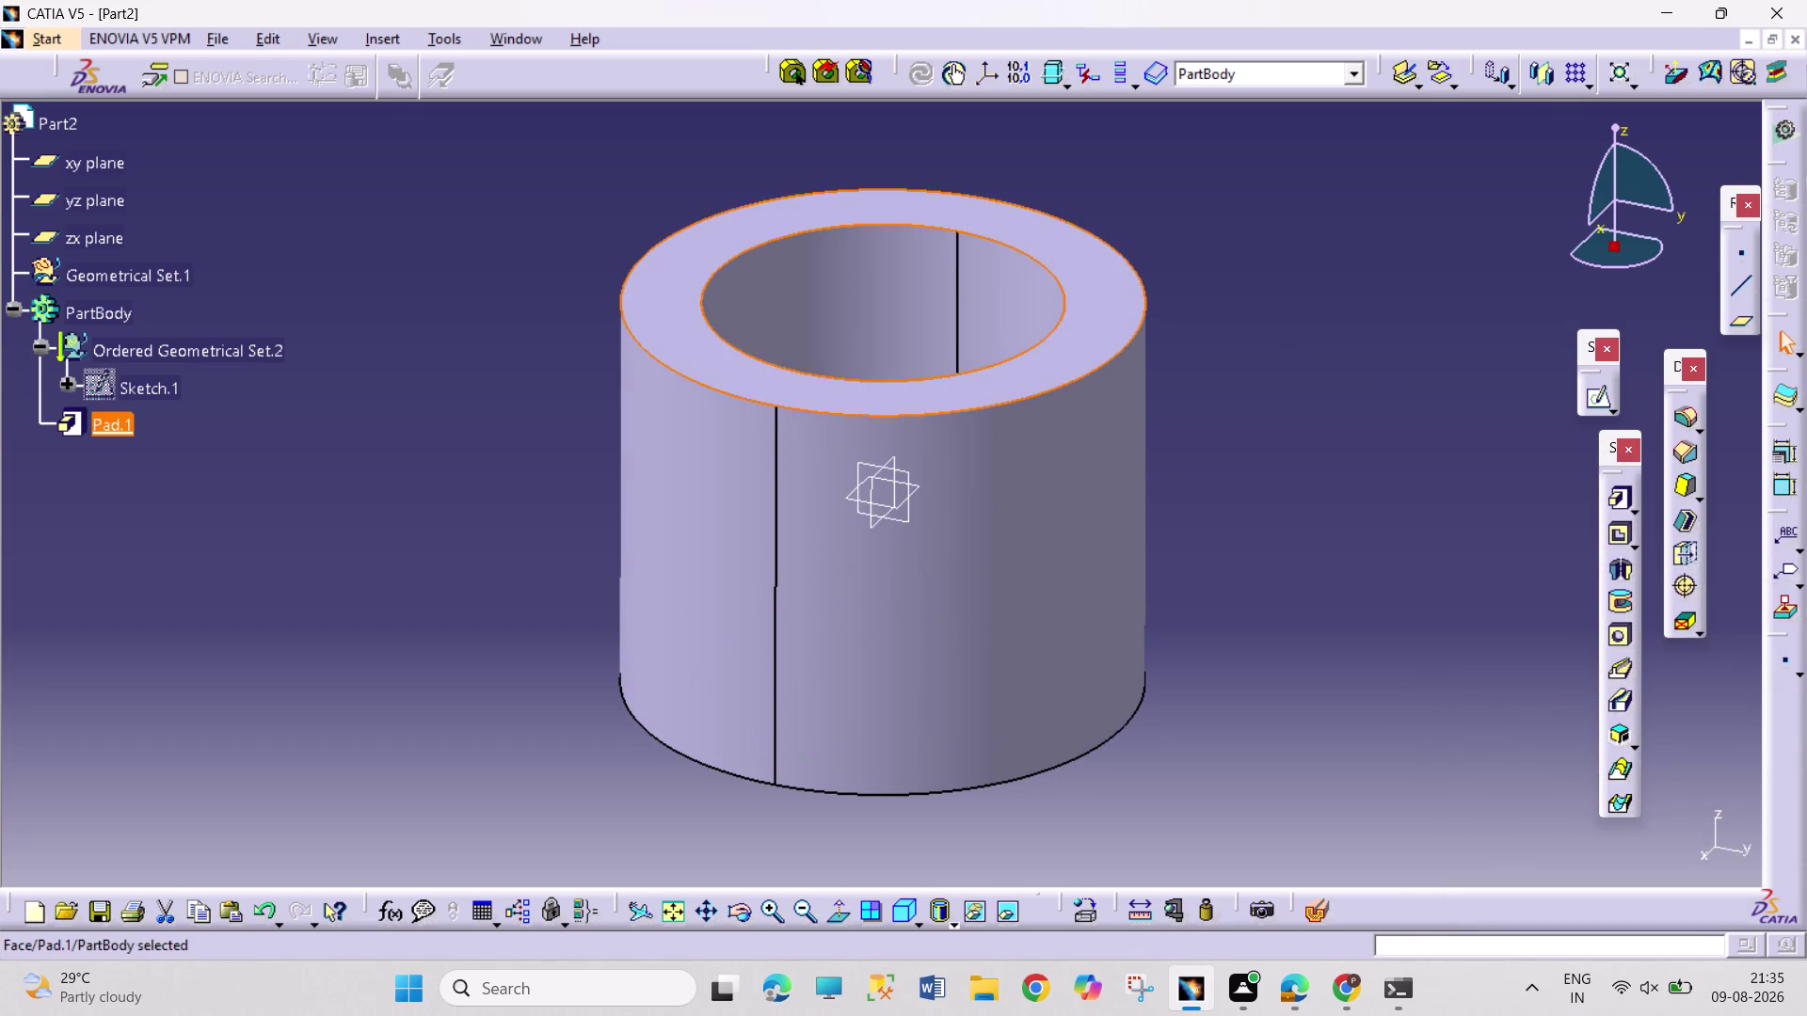
click(1592, 398)
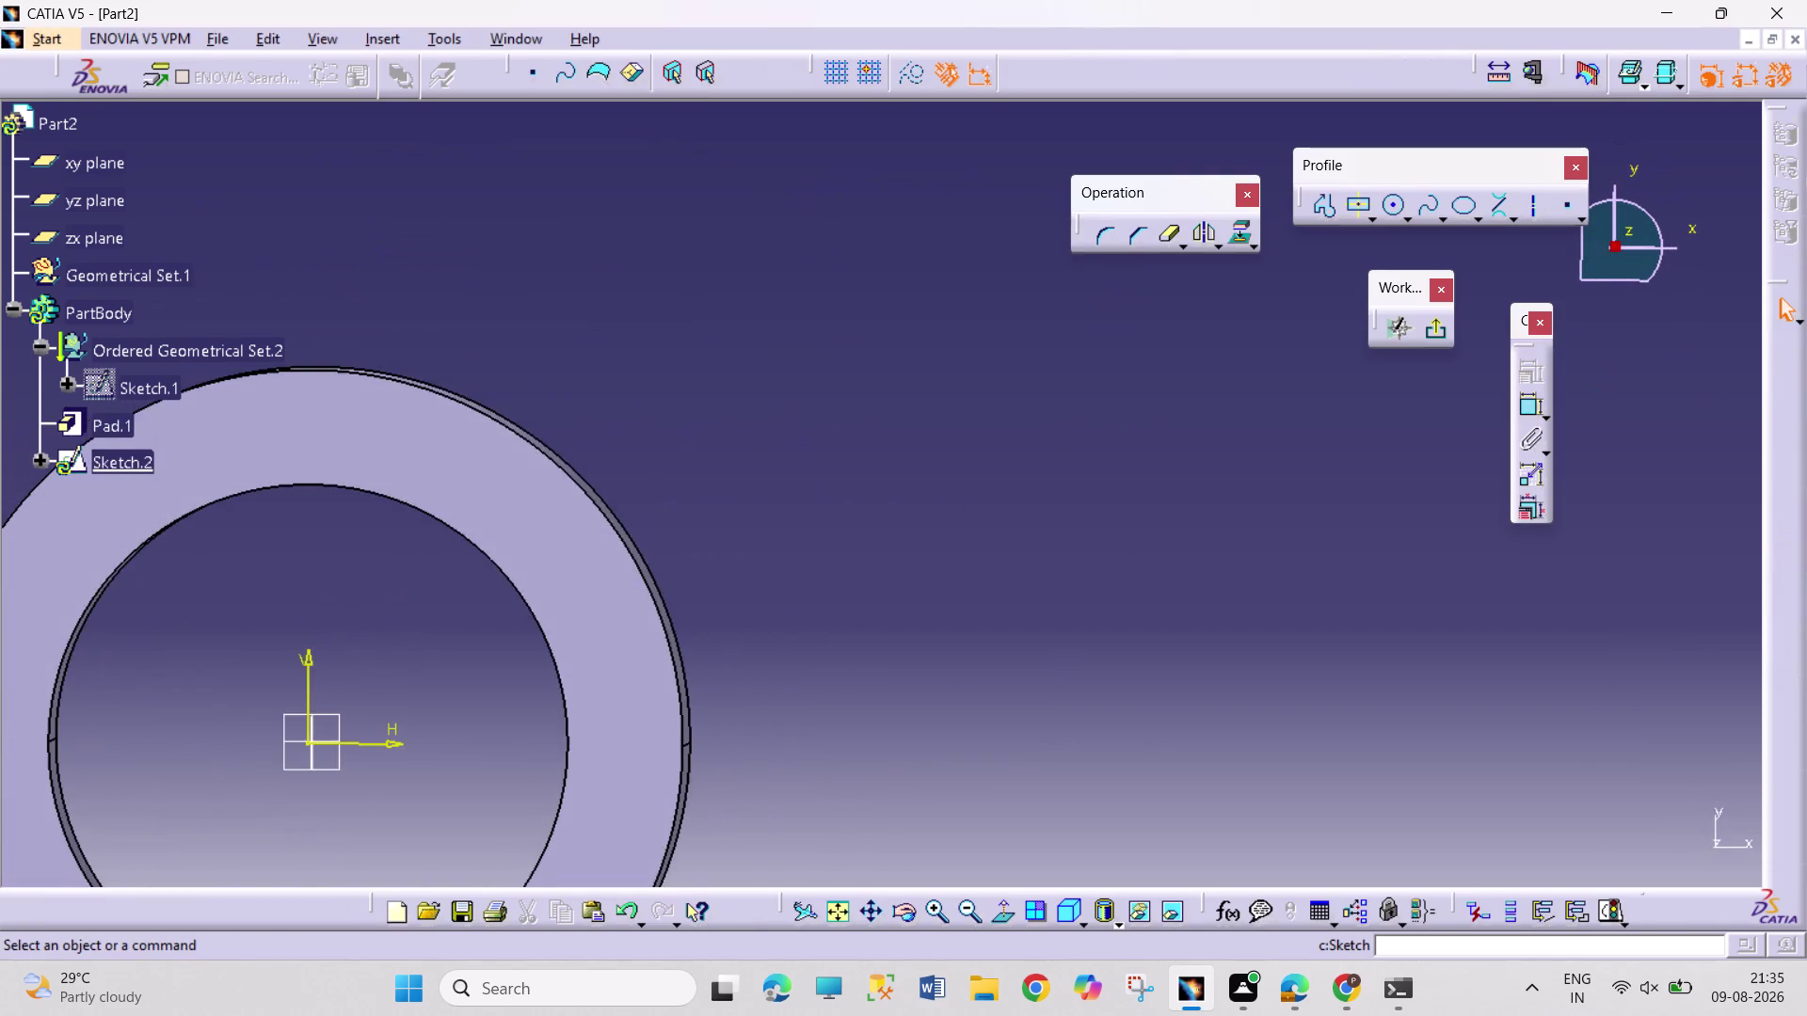
Draw two concentric circles to the right of the ring.
click(835, 914)
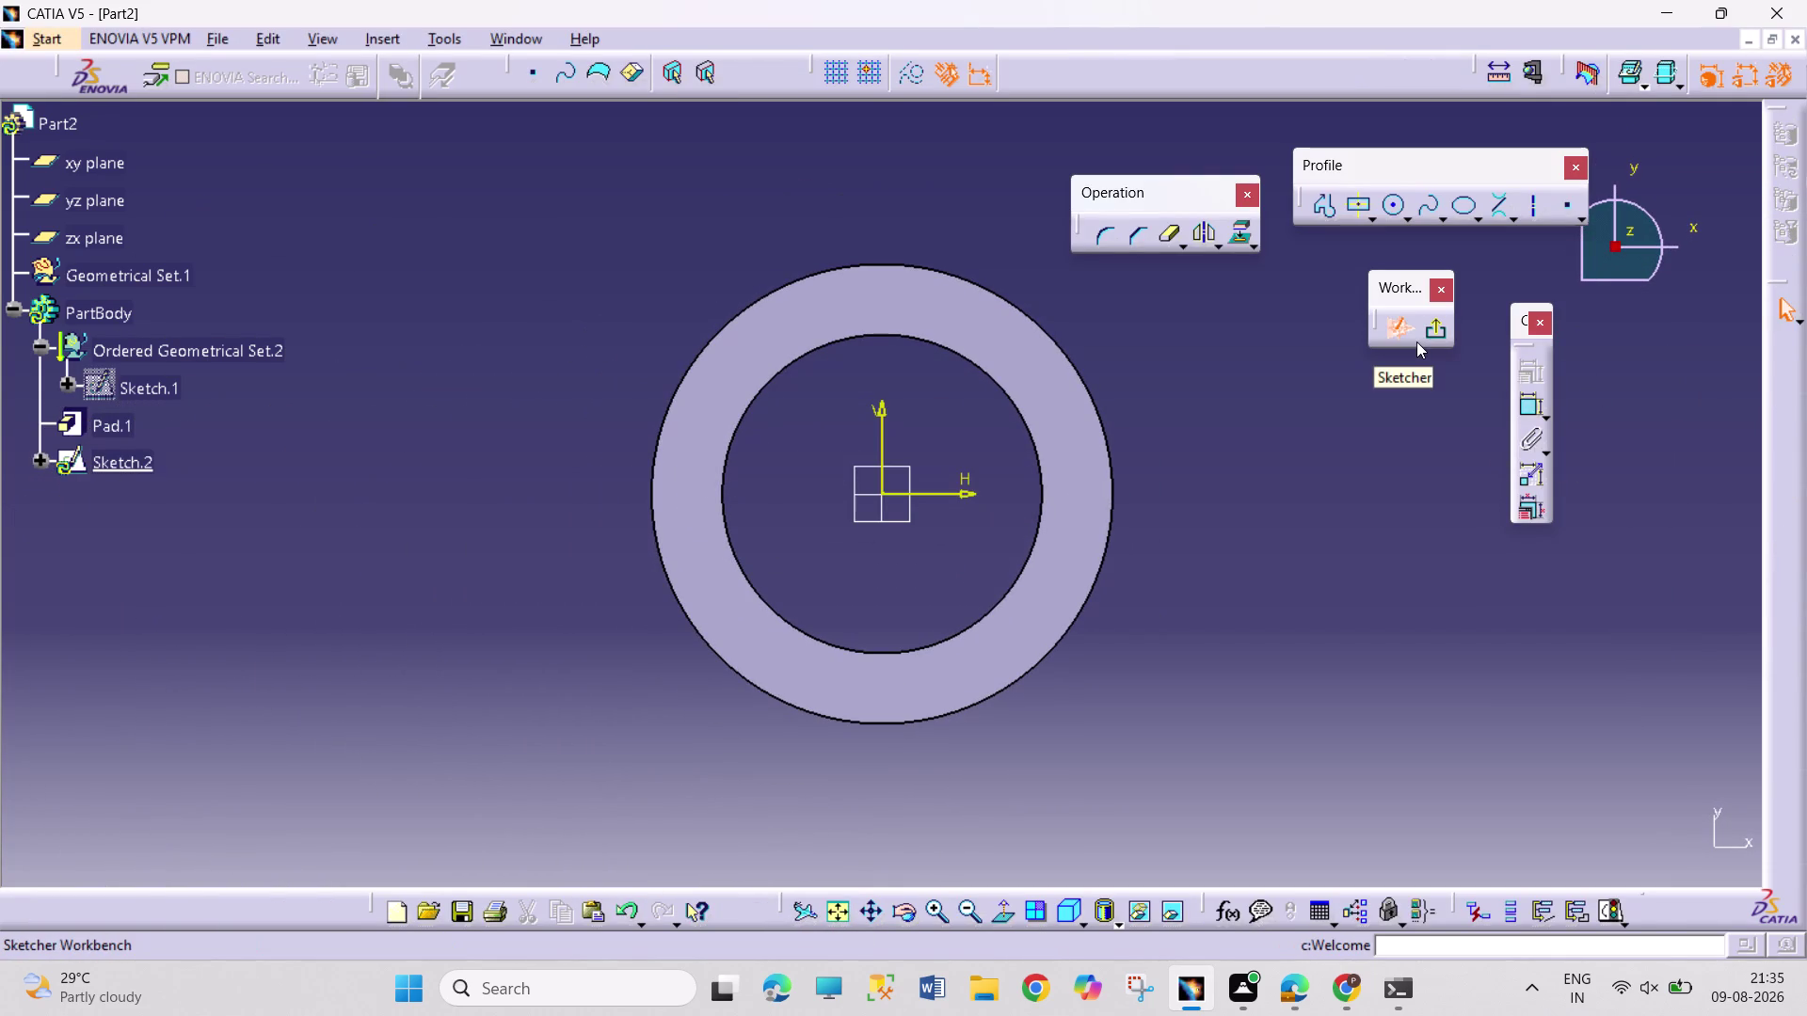
click(1359, 205)
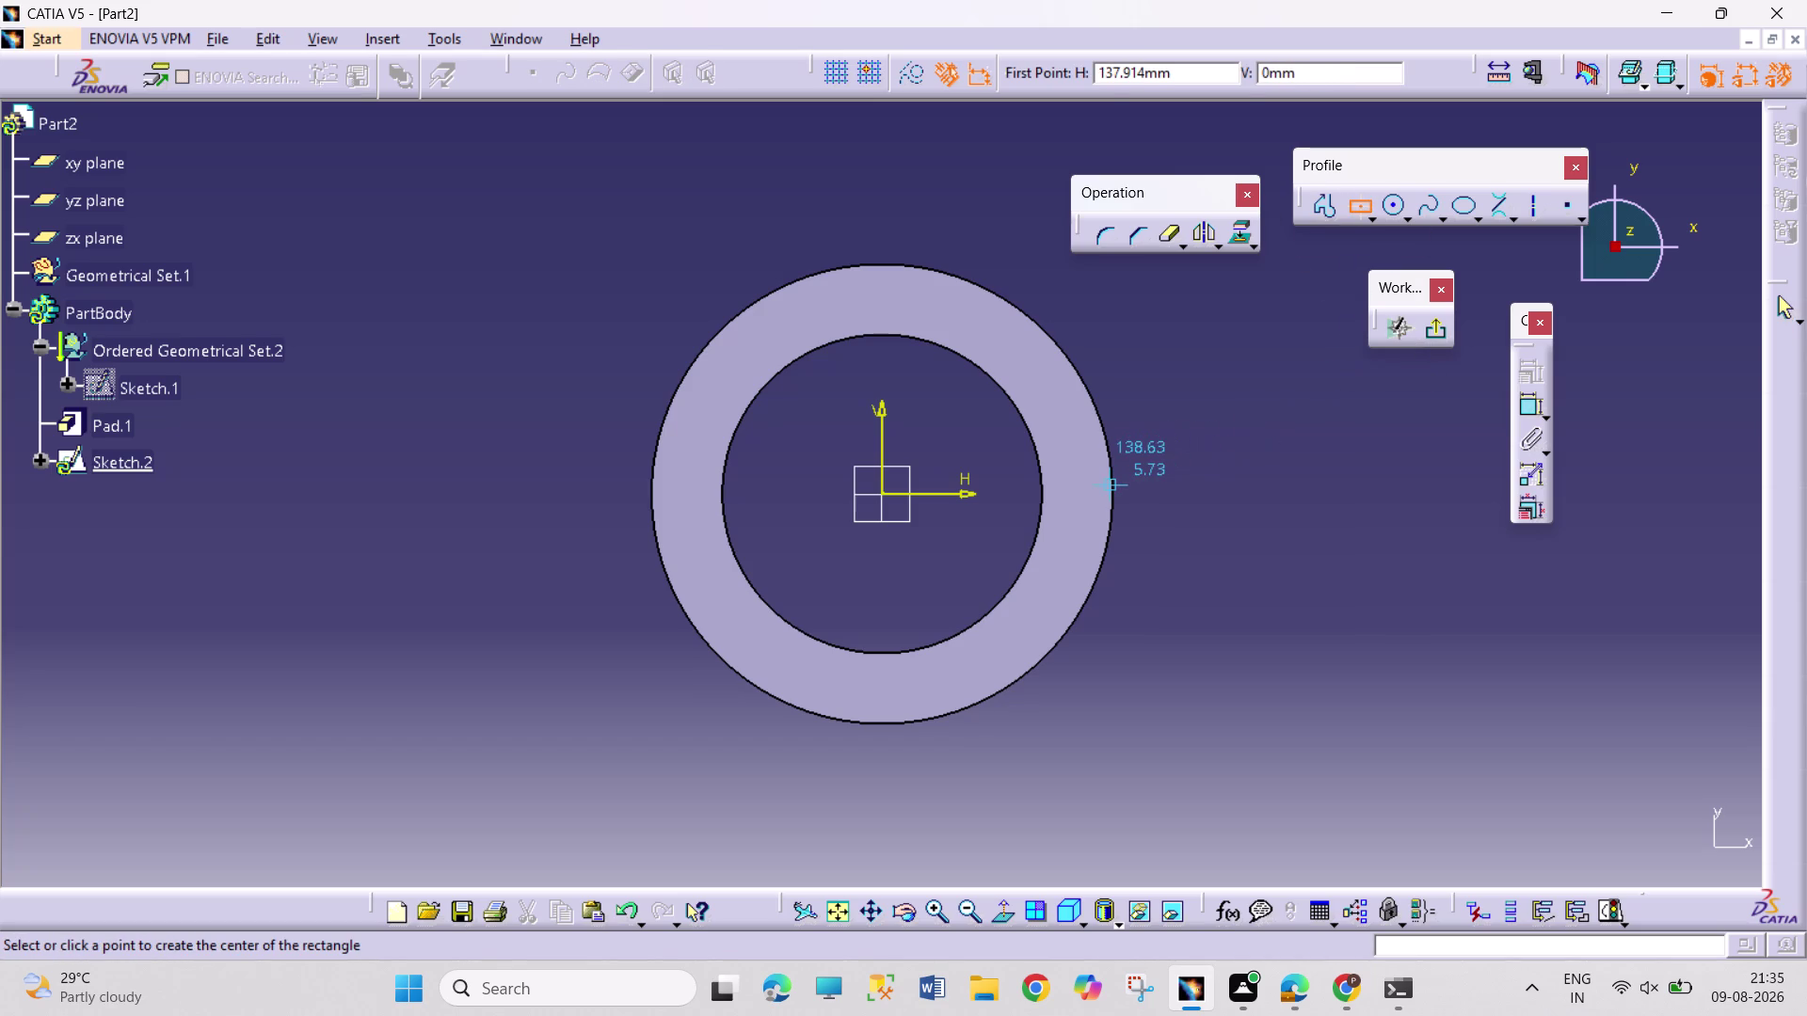
click(1390, 210)
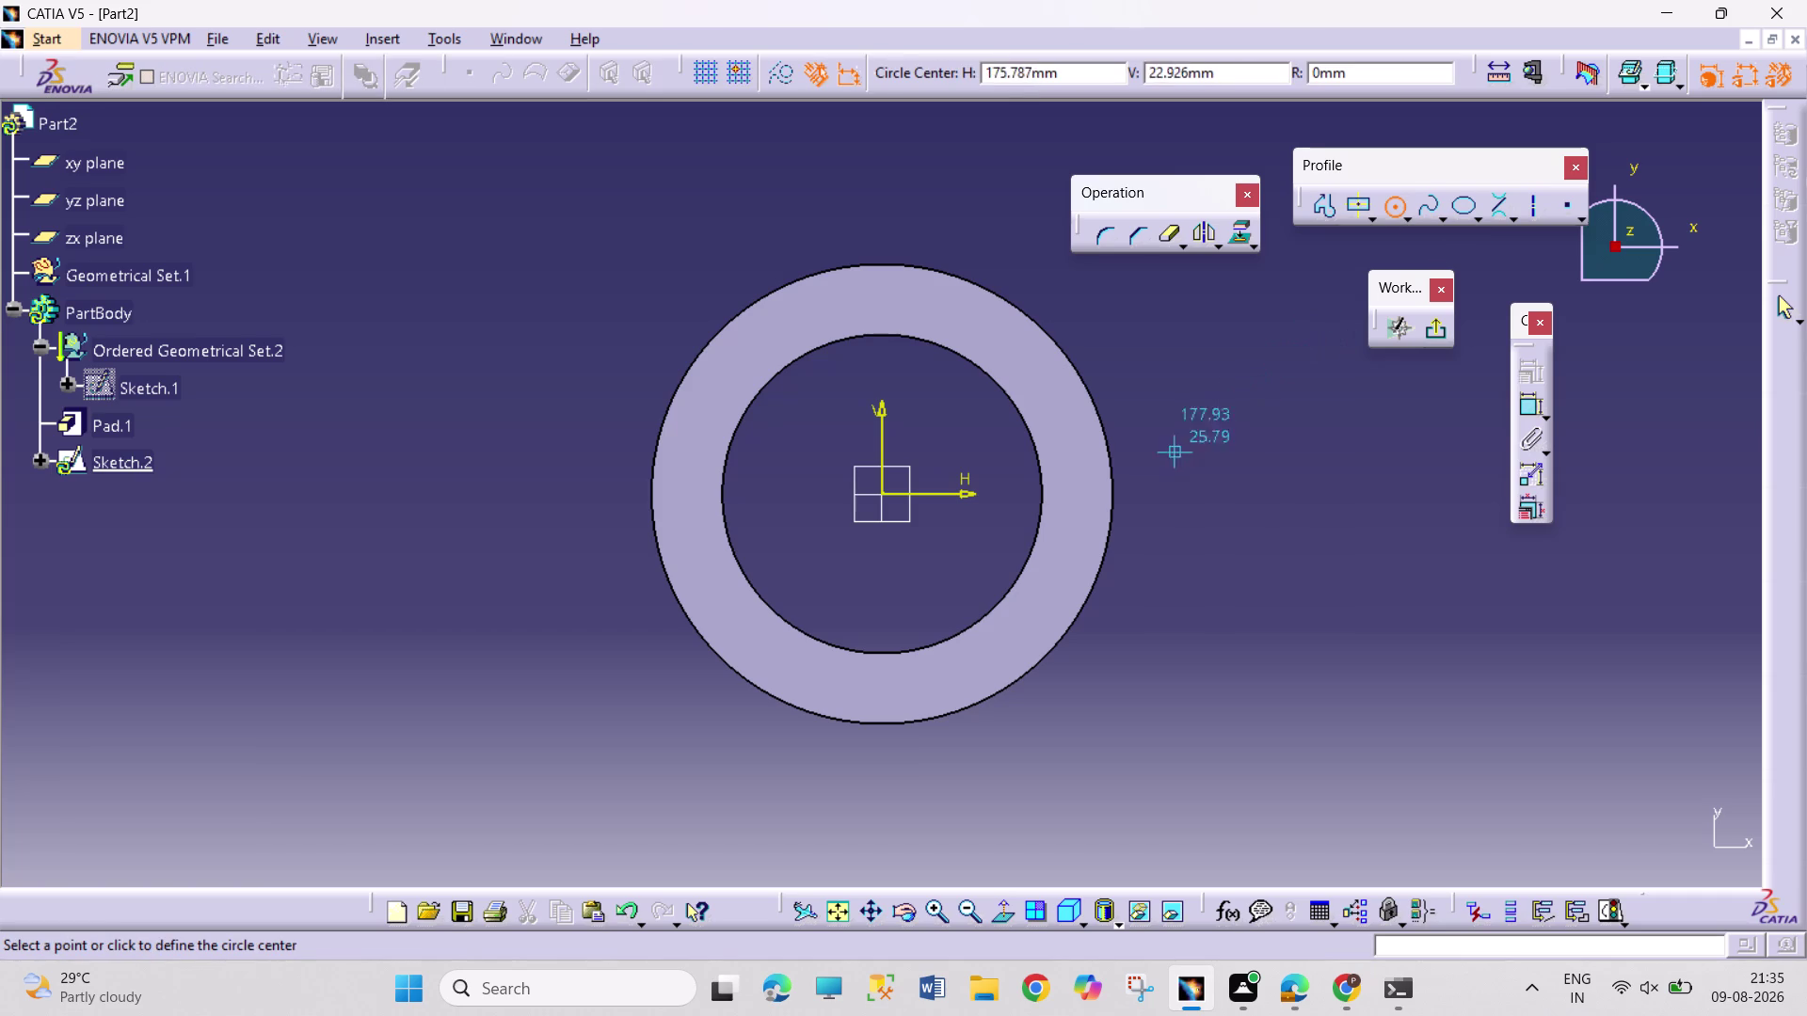
click(1162, 498)
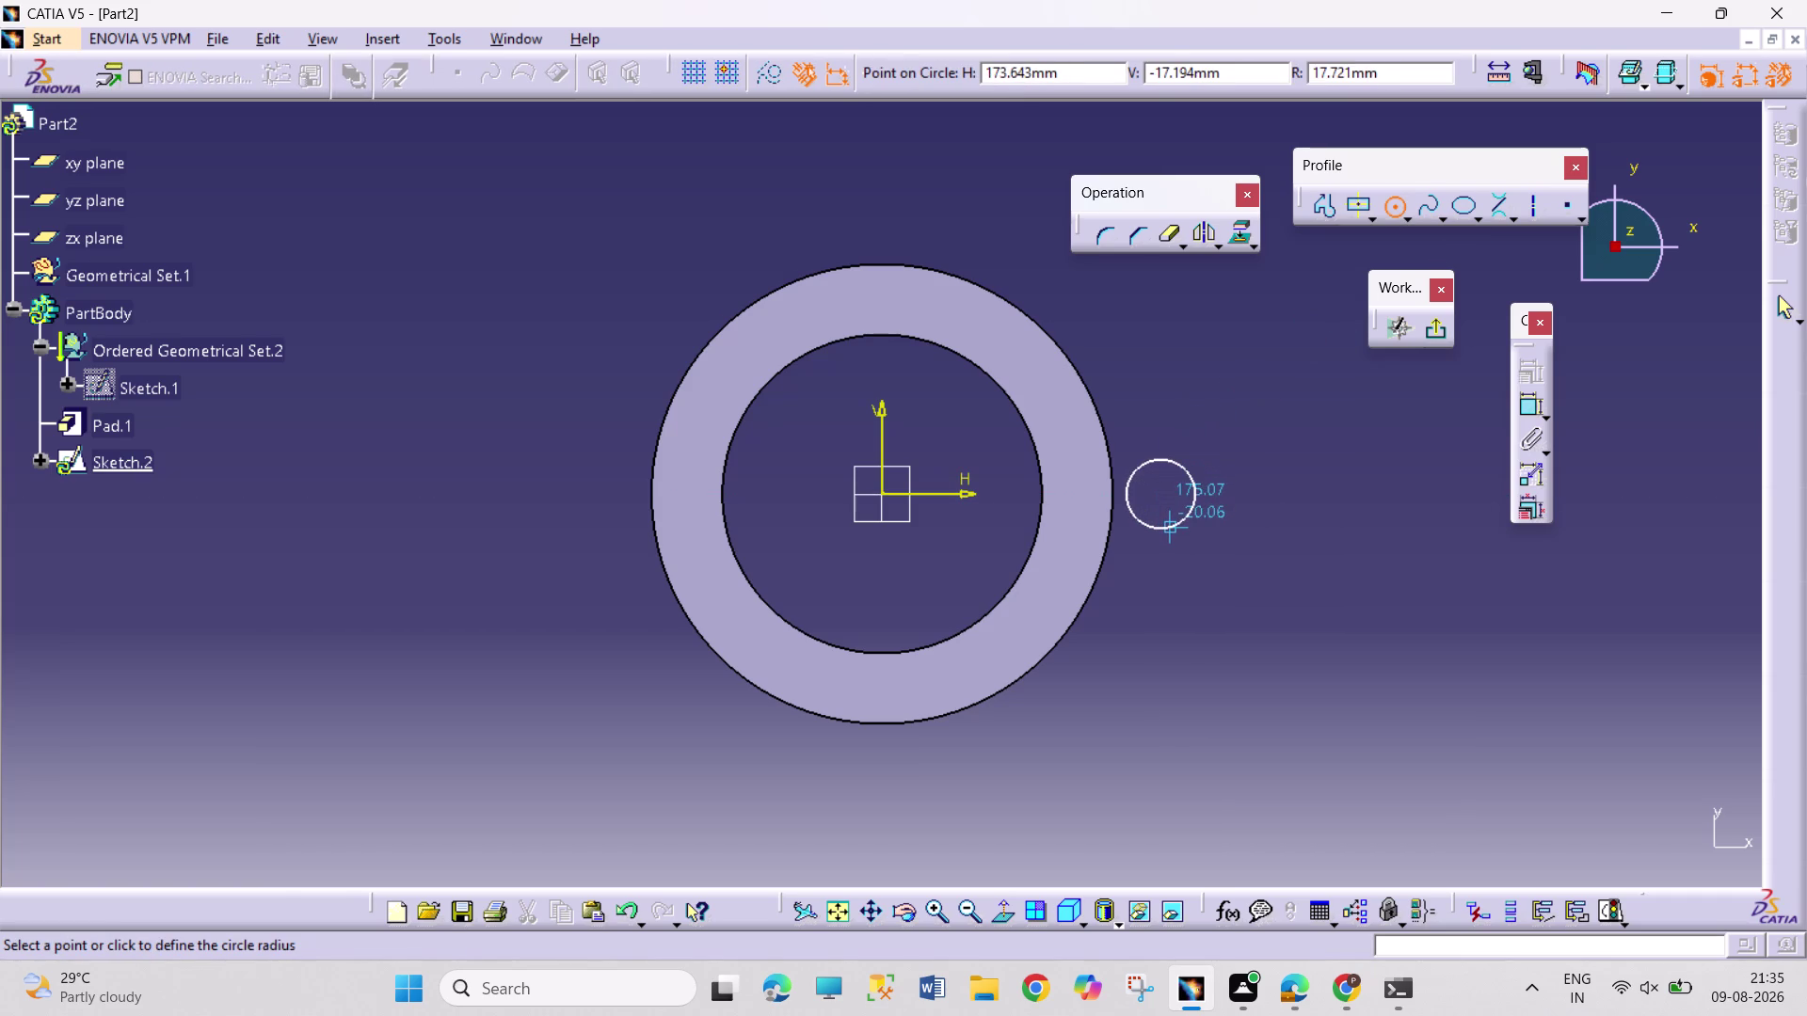
click(1165, 515)
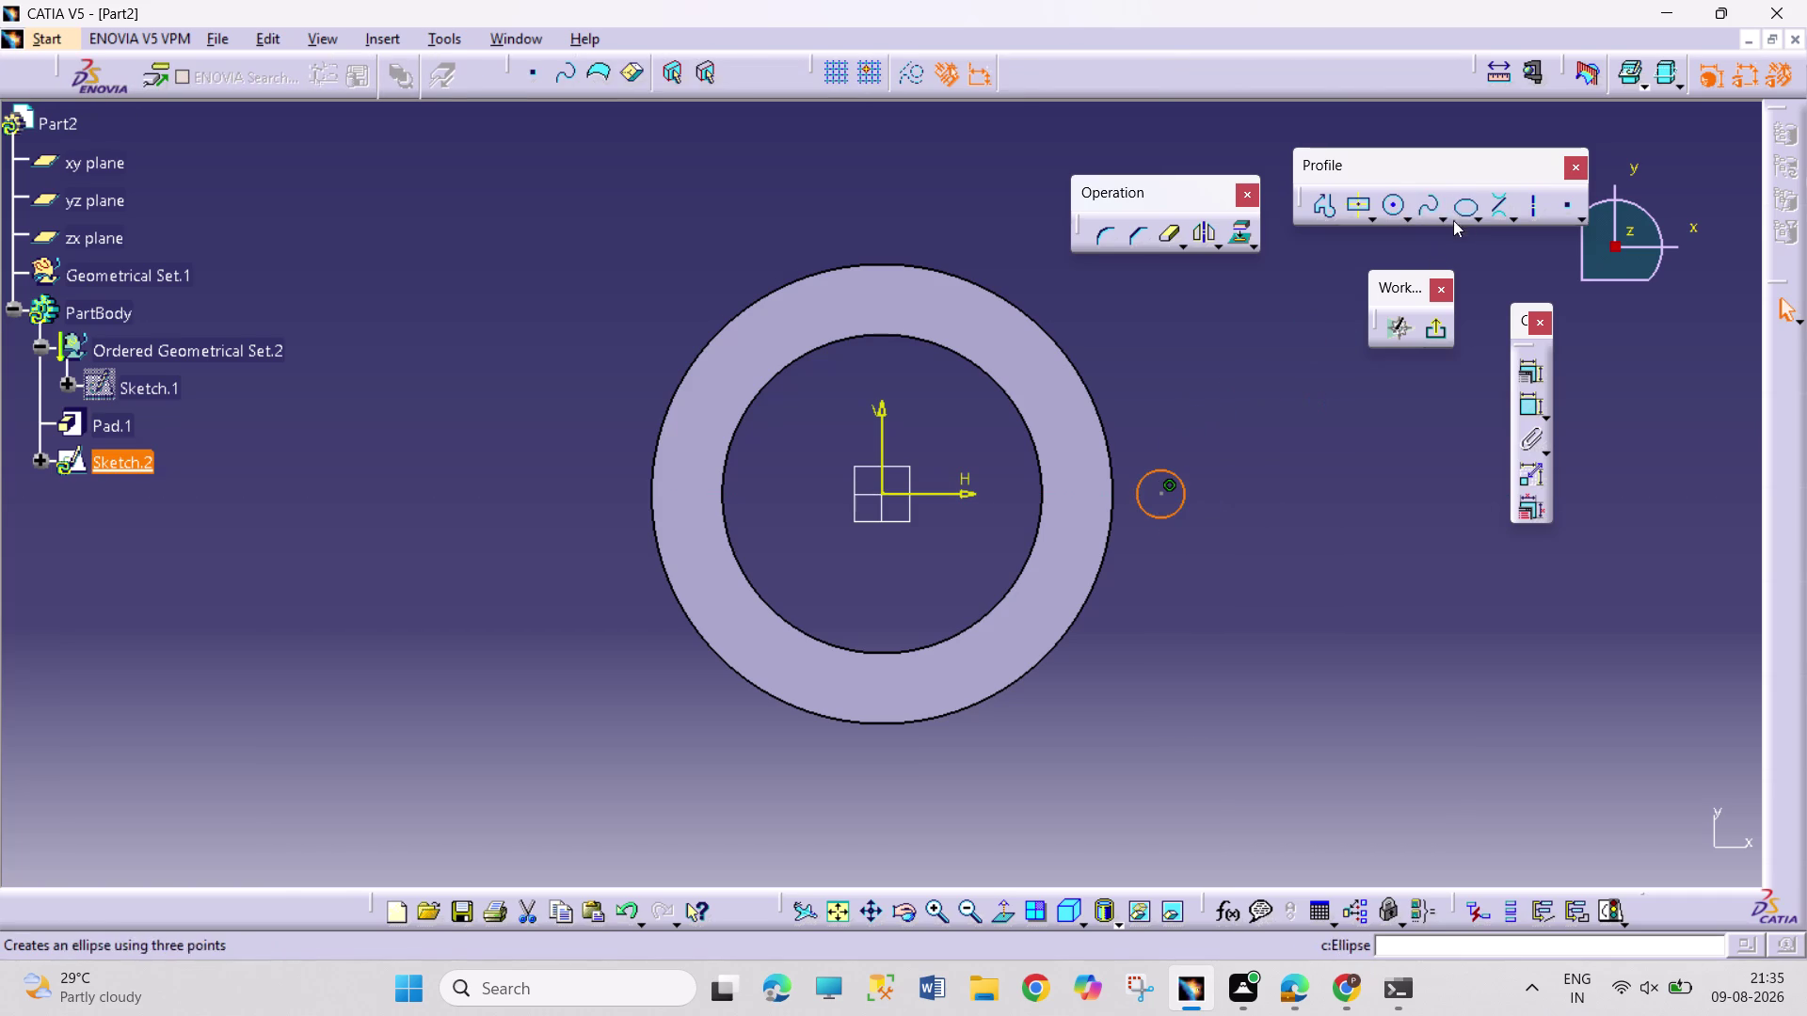
click(1396, 206)
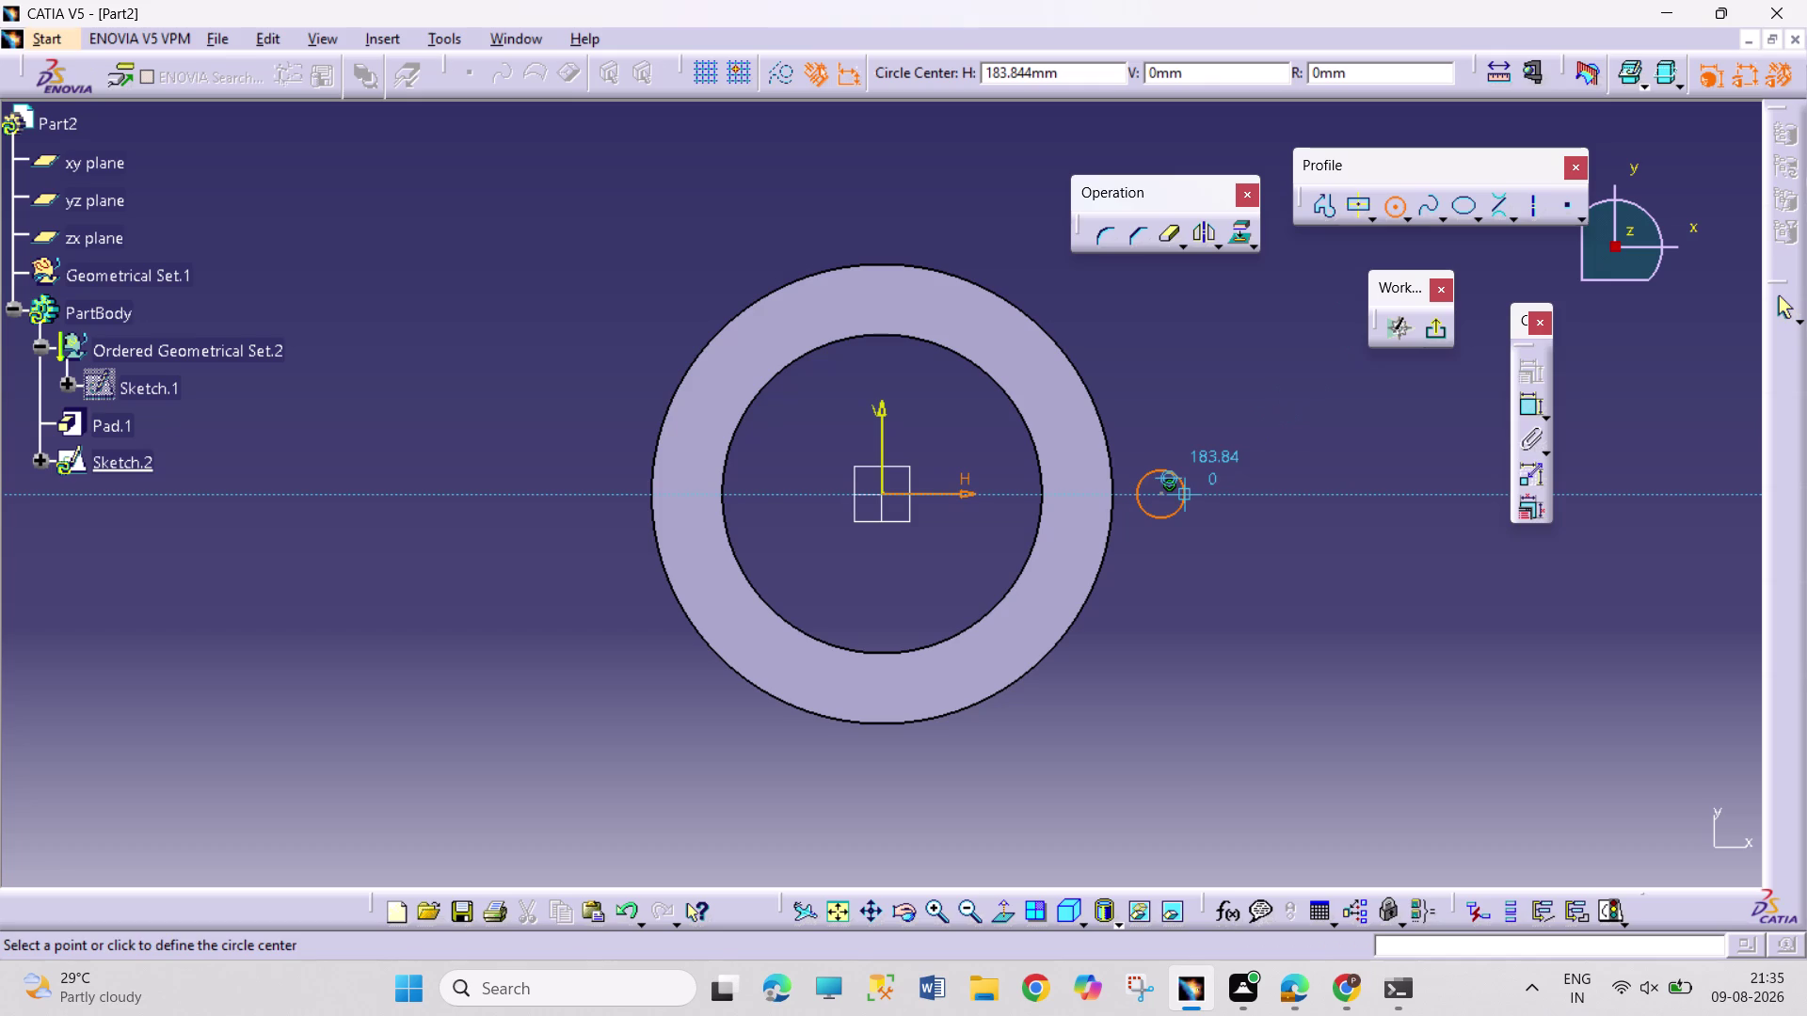
right_click(1184, 493)
click(1245, 630)
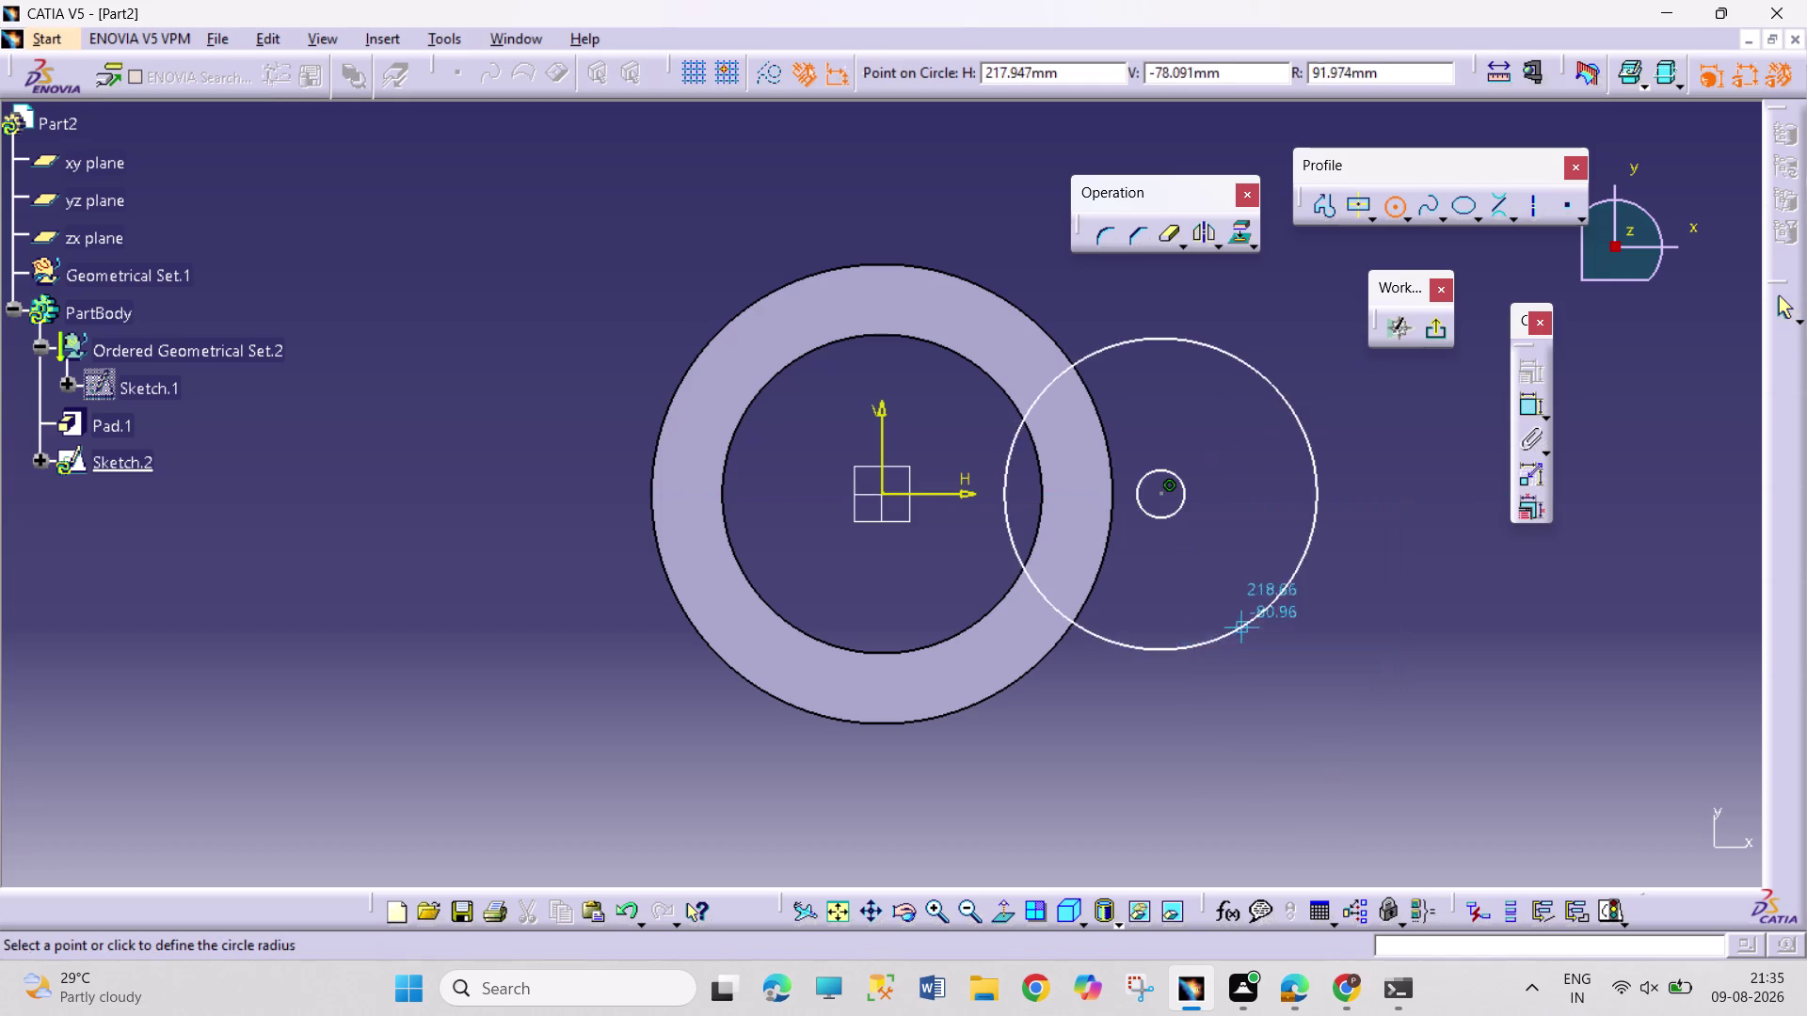
click(1192, 522)
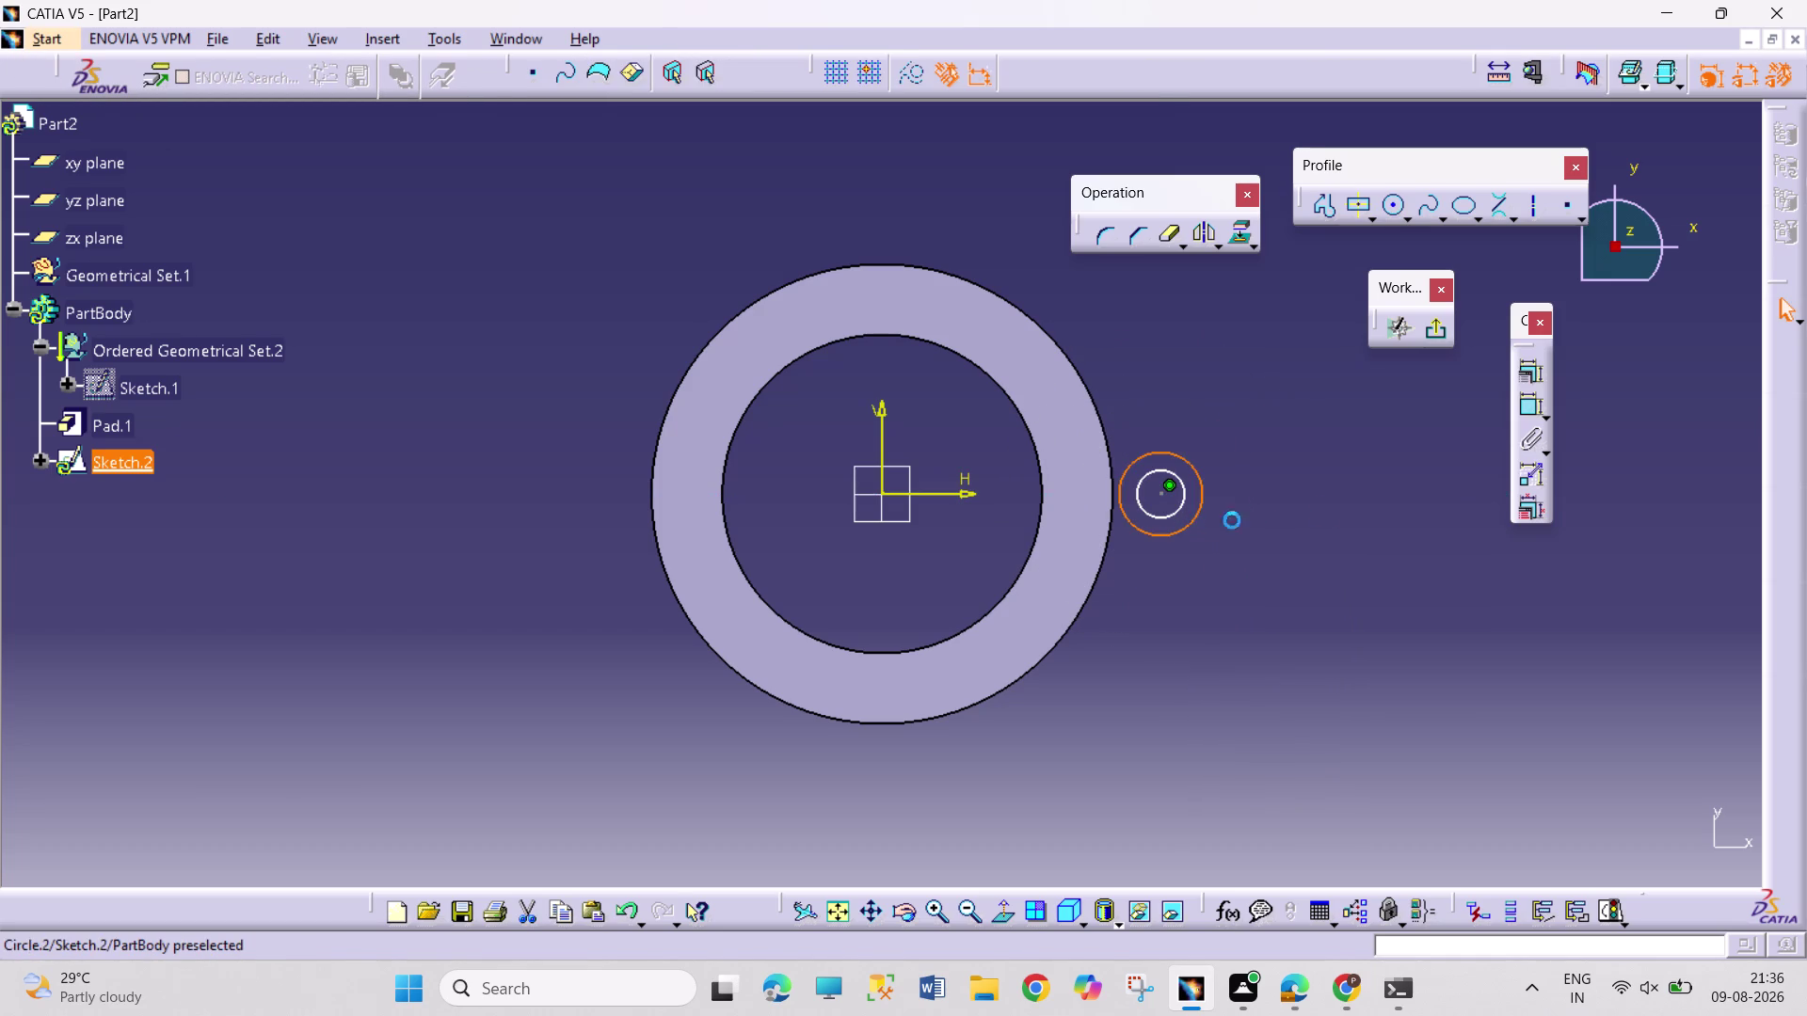
click(1393, 504)
Dimension the circles' centre 165 mm from the vertical axis.
click(1530, 404)
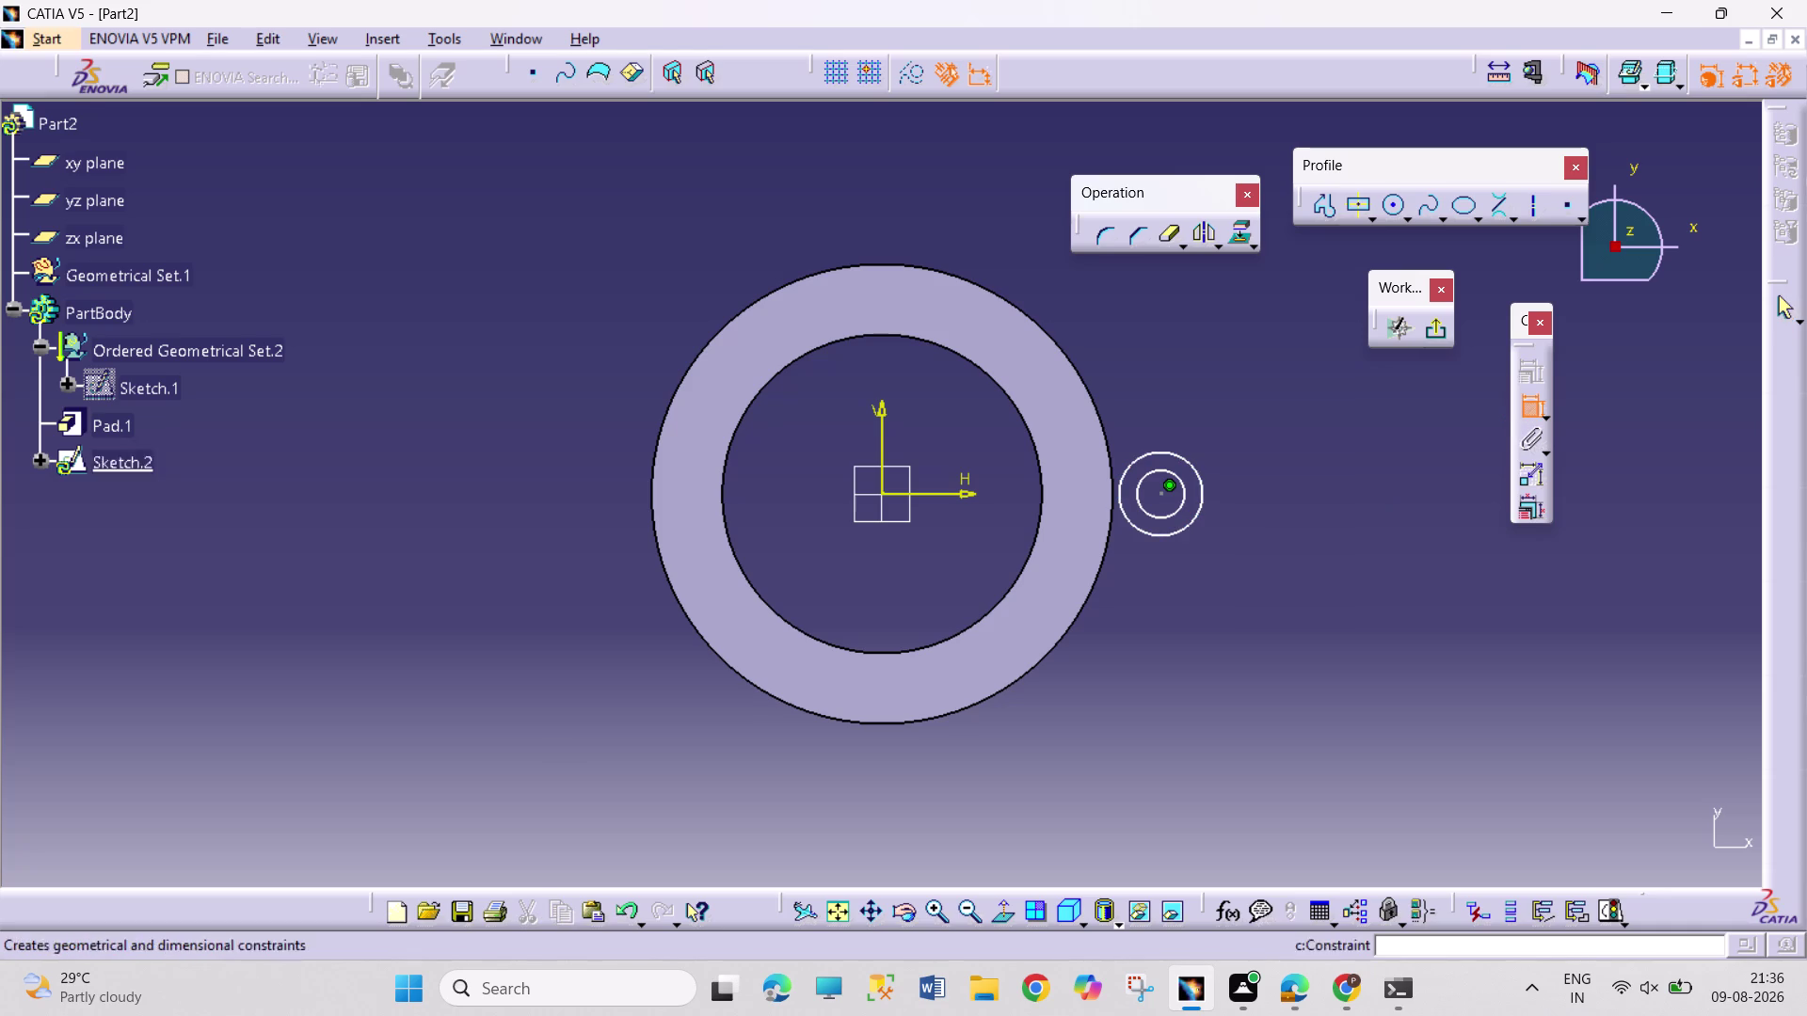
click(1162, 495)
drag(882, 428, 882, 414)
click(1020, 272)
double_click(1024, 258)
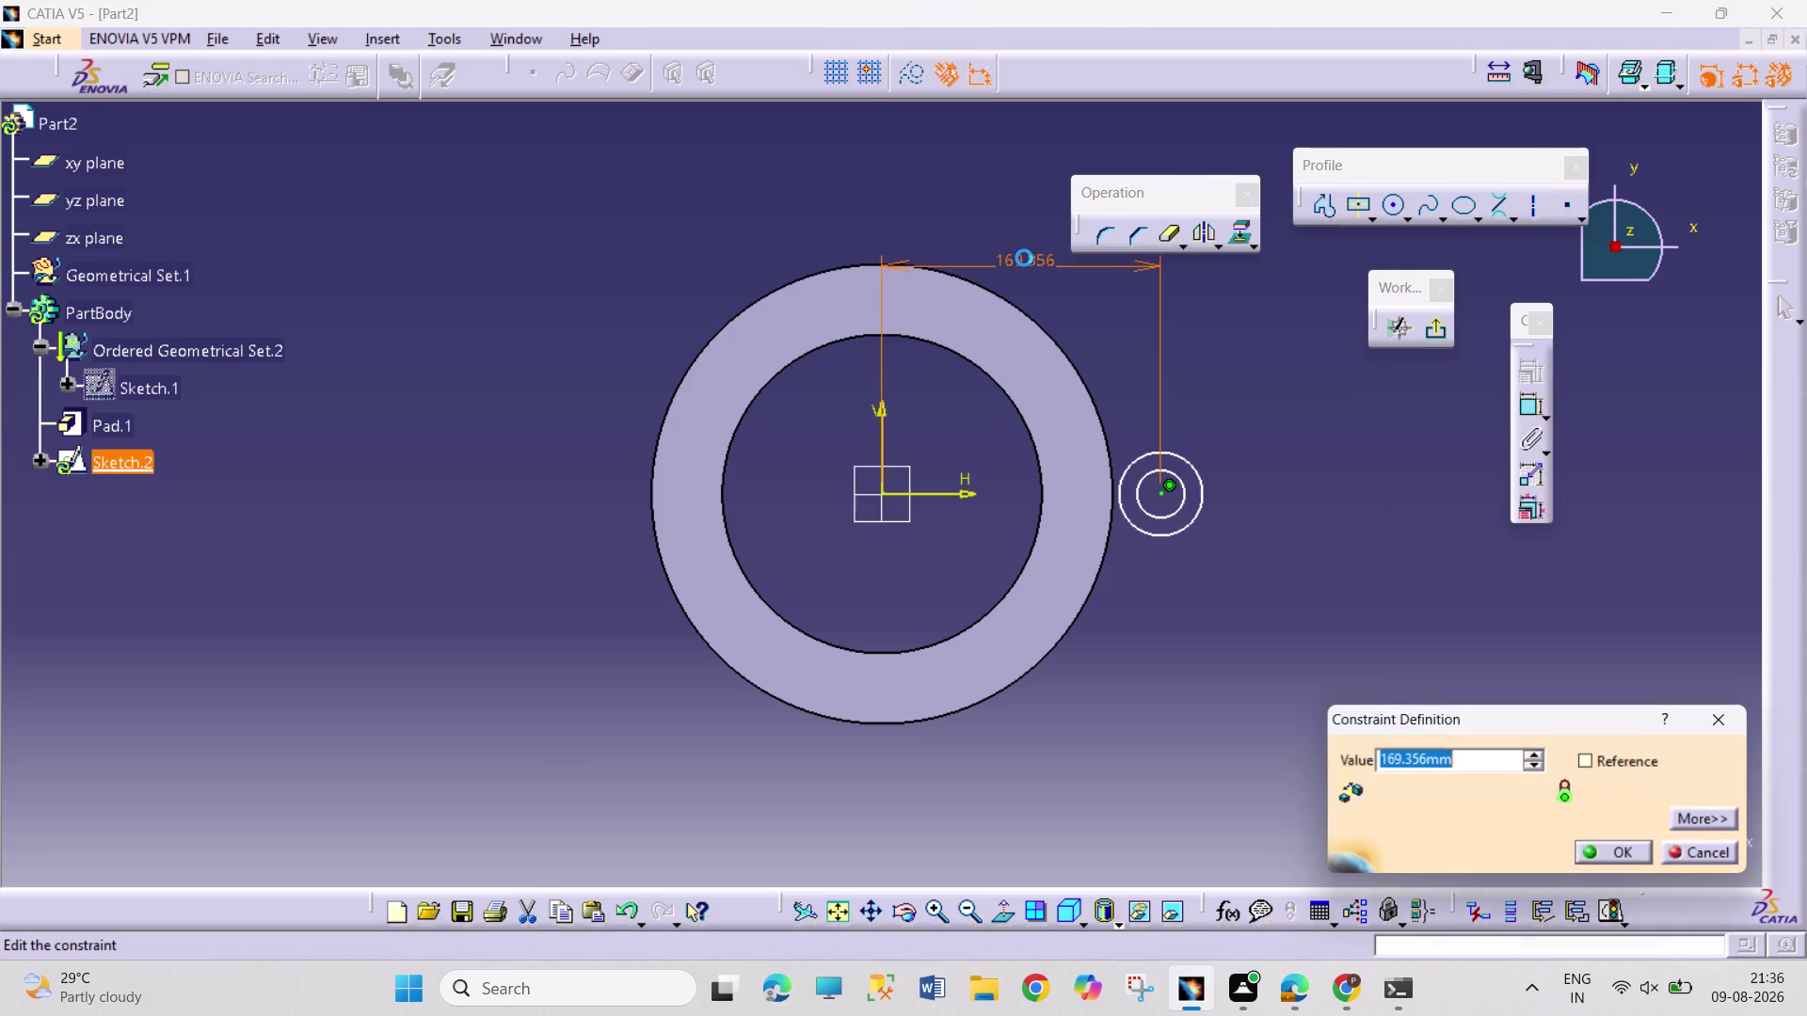
text(165)
key(Return)
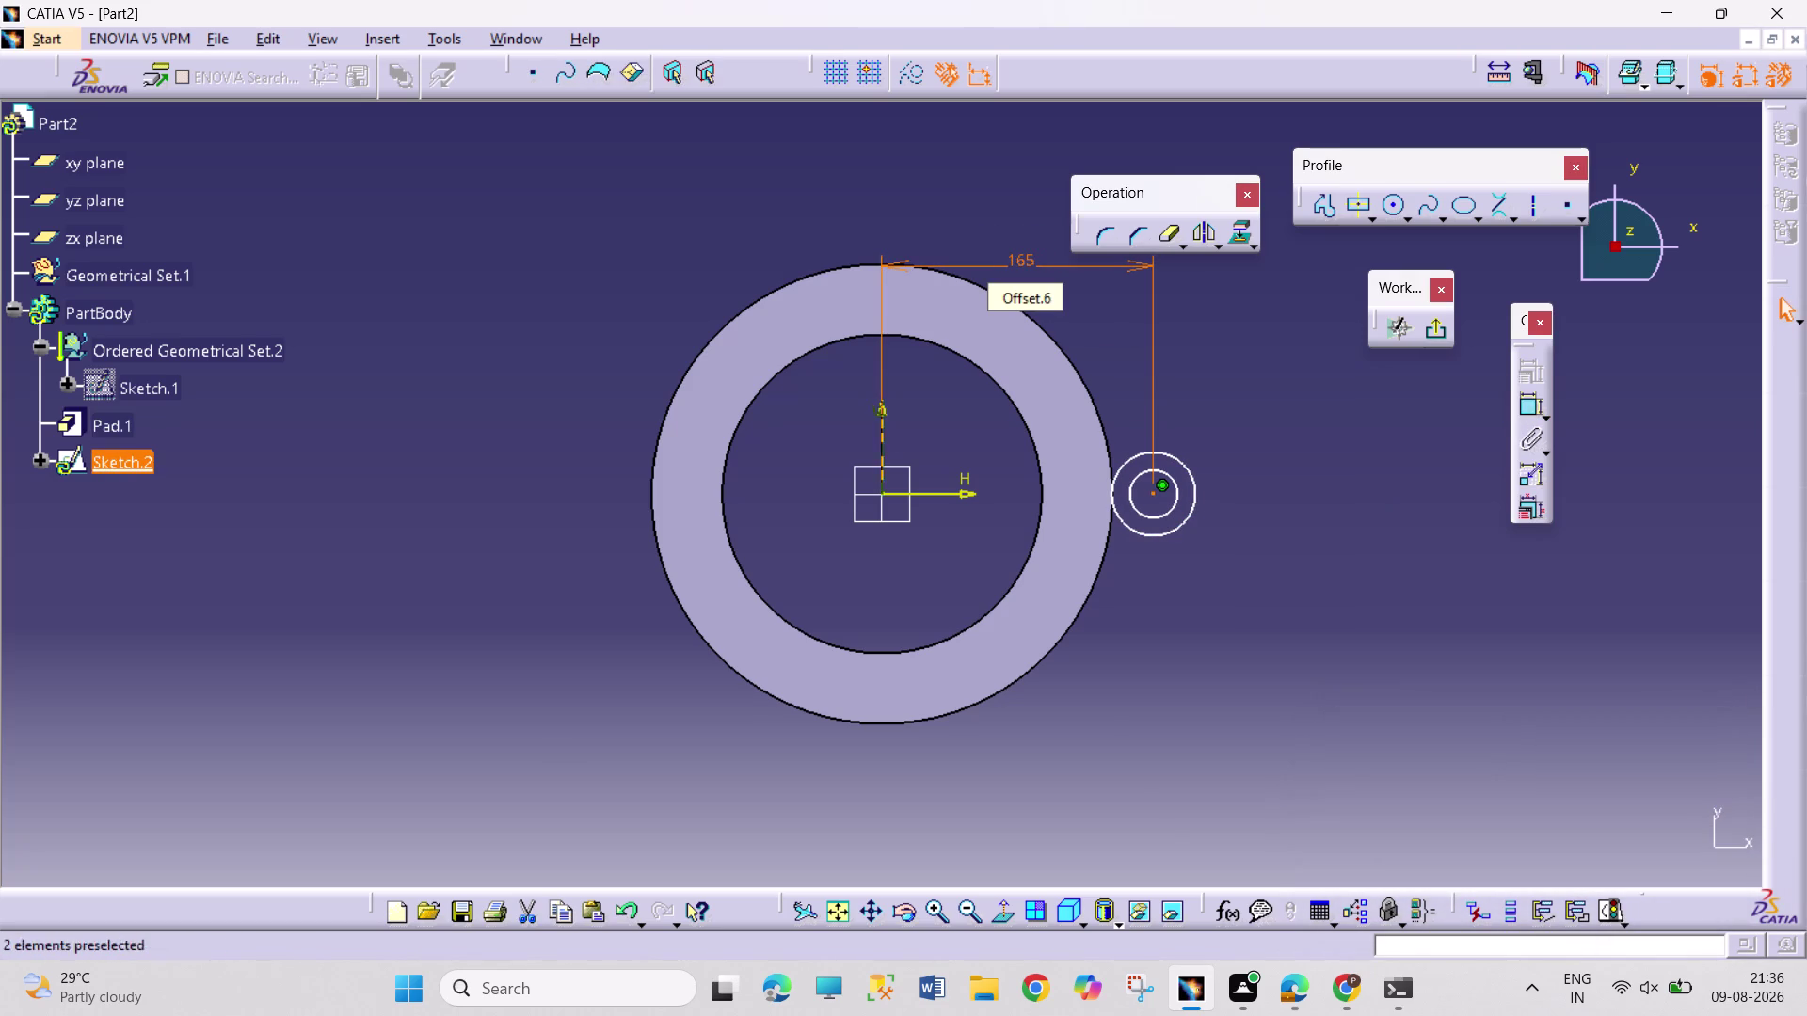
click(1277, 549)
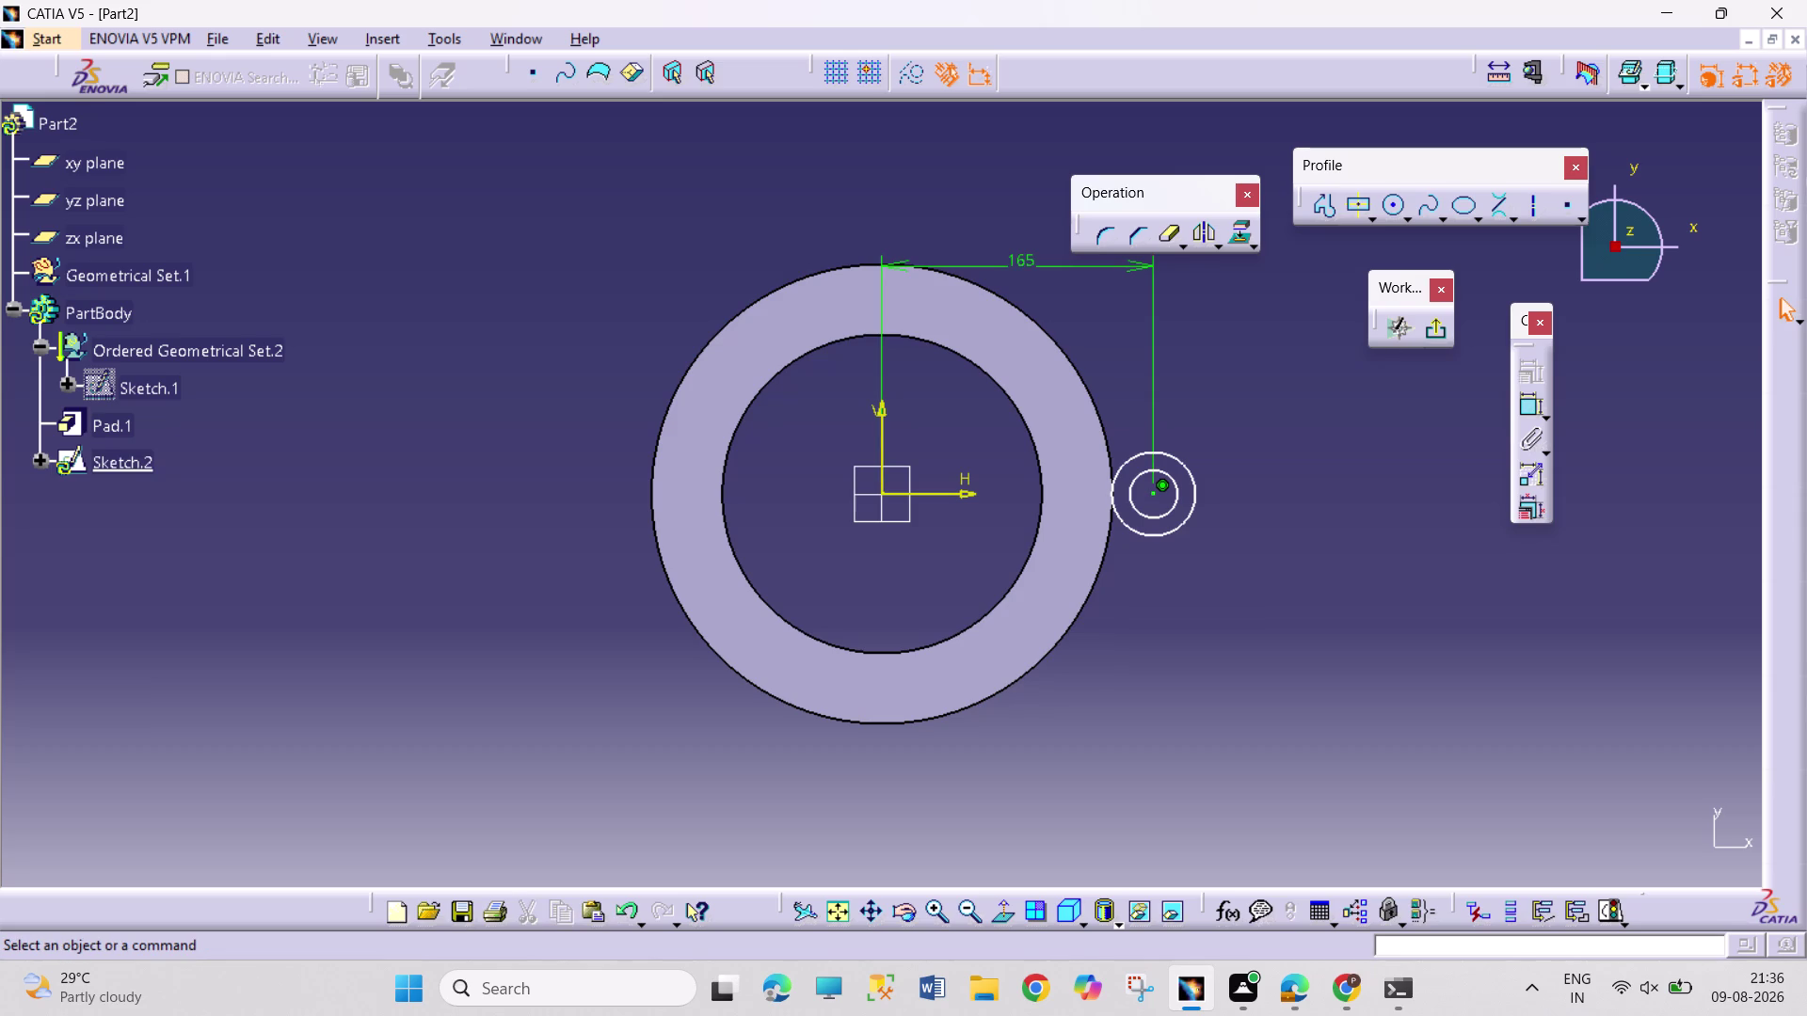
middle_drag(1178, 587, 1179, 494)
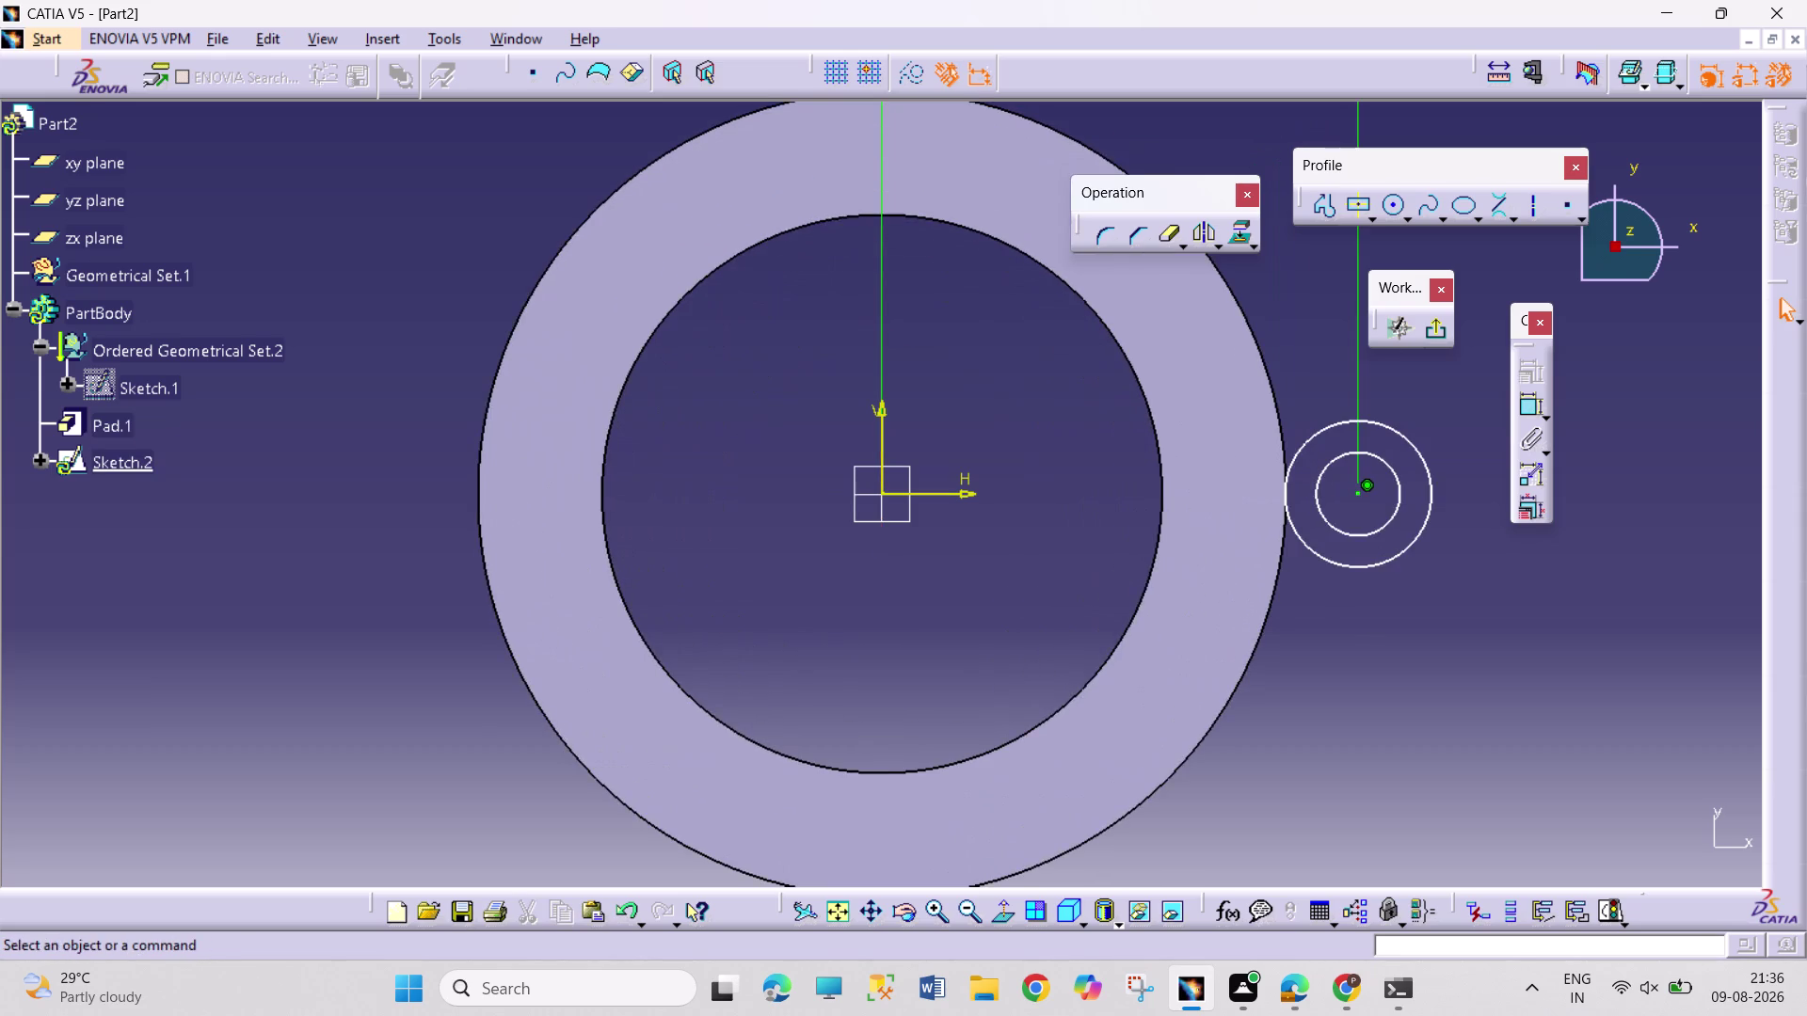
middle_drag(1286, 708, 952, 715)
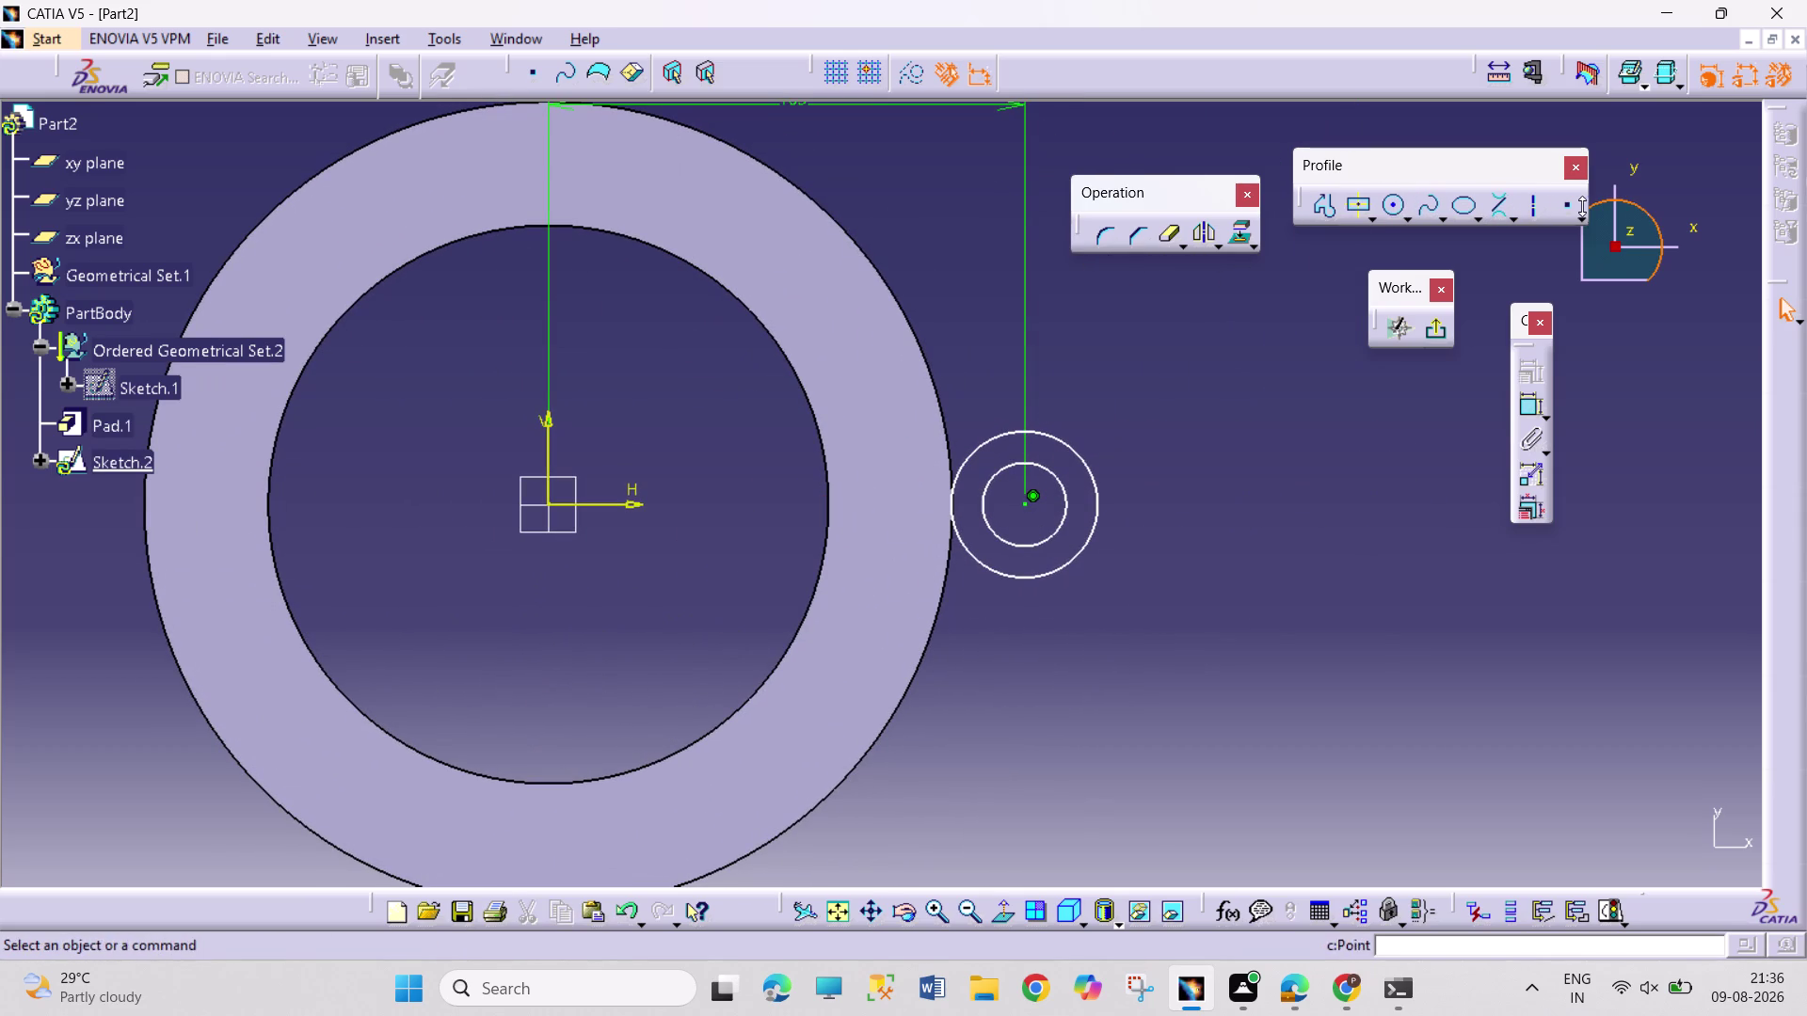
Draw a horizontal line from the outer circle's top toward the ring.
click(1517, 221)
click(1538, 240)
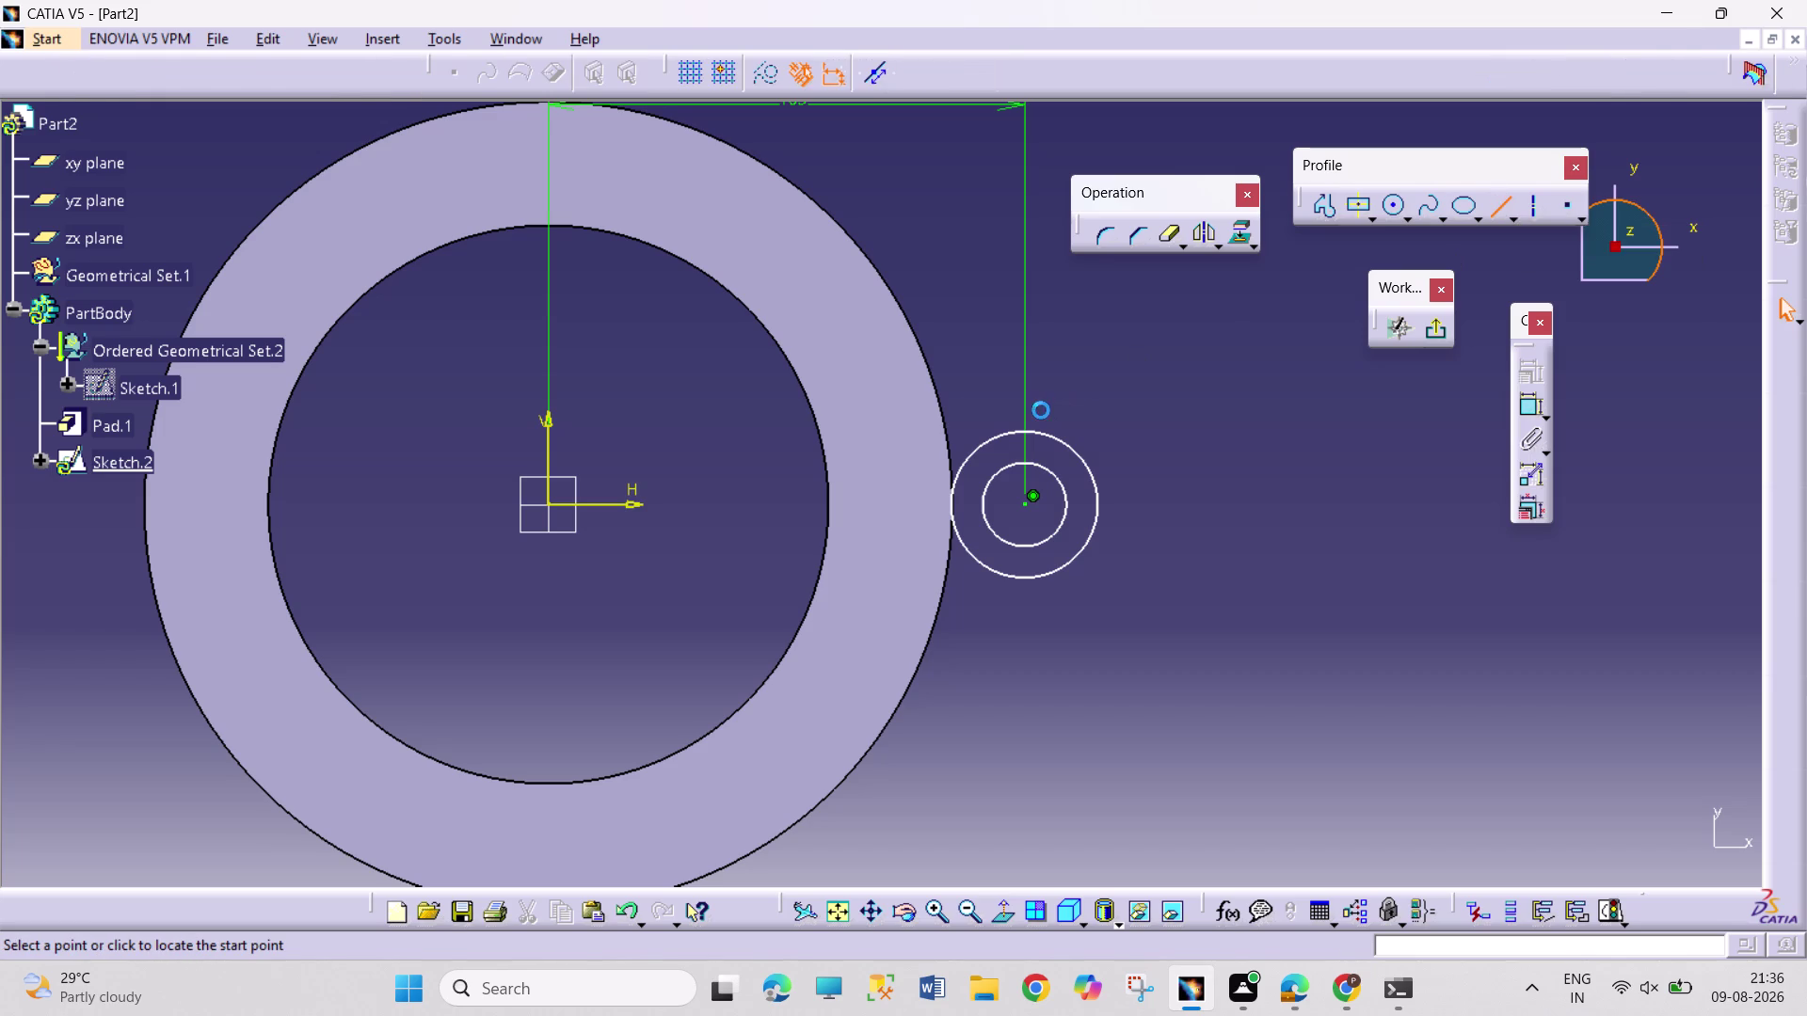
drag(1025, 436, 1011, 436)
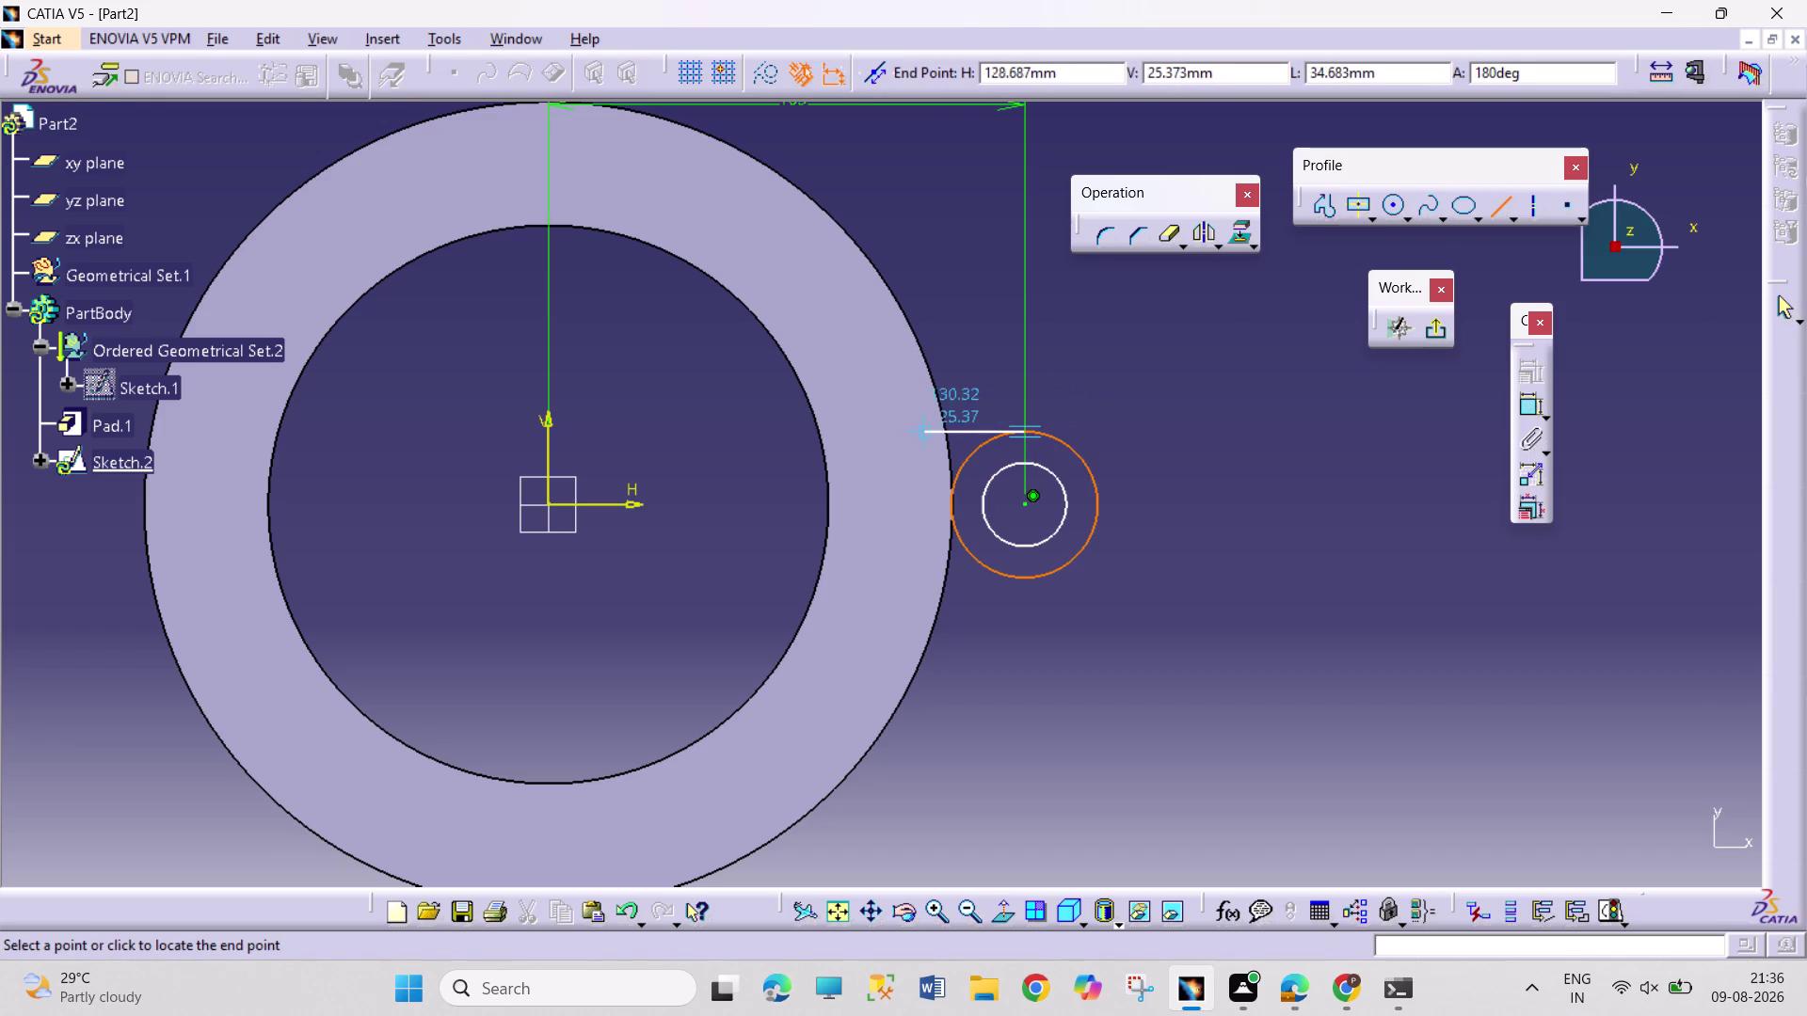
click(895, 433)
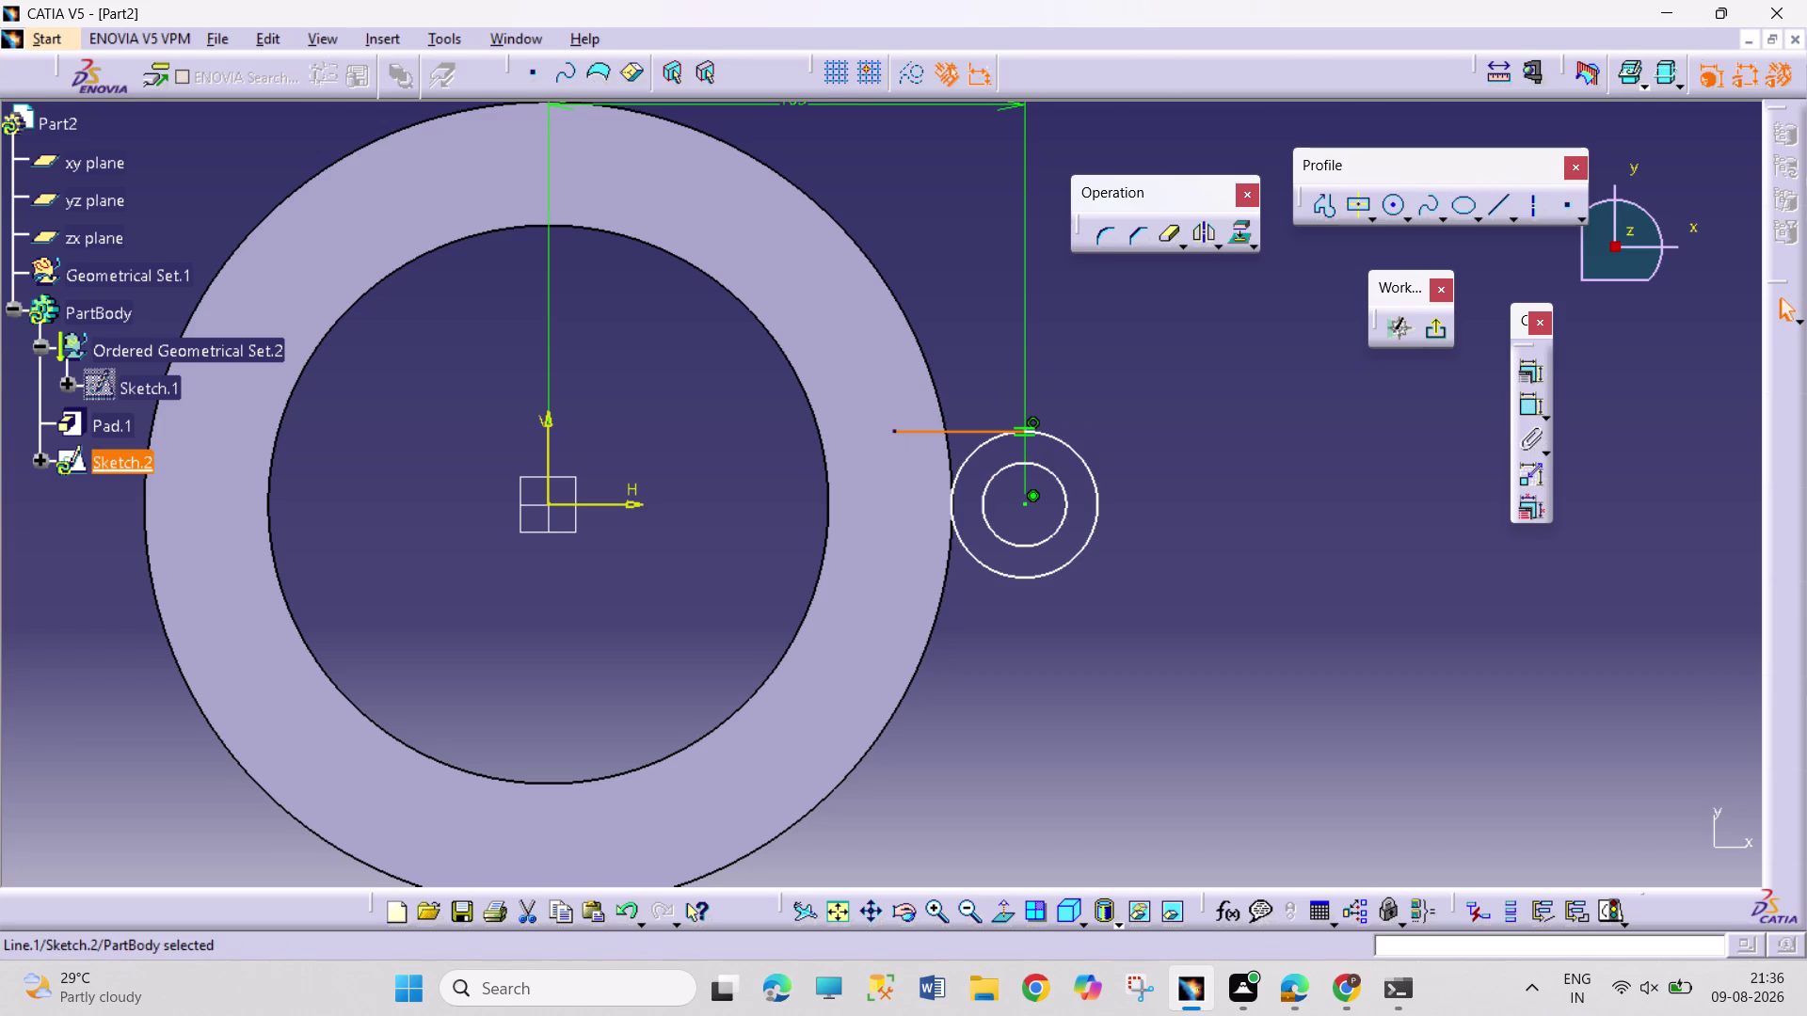
click(941, 606)
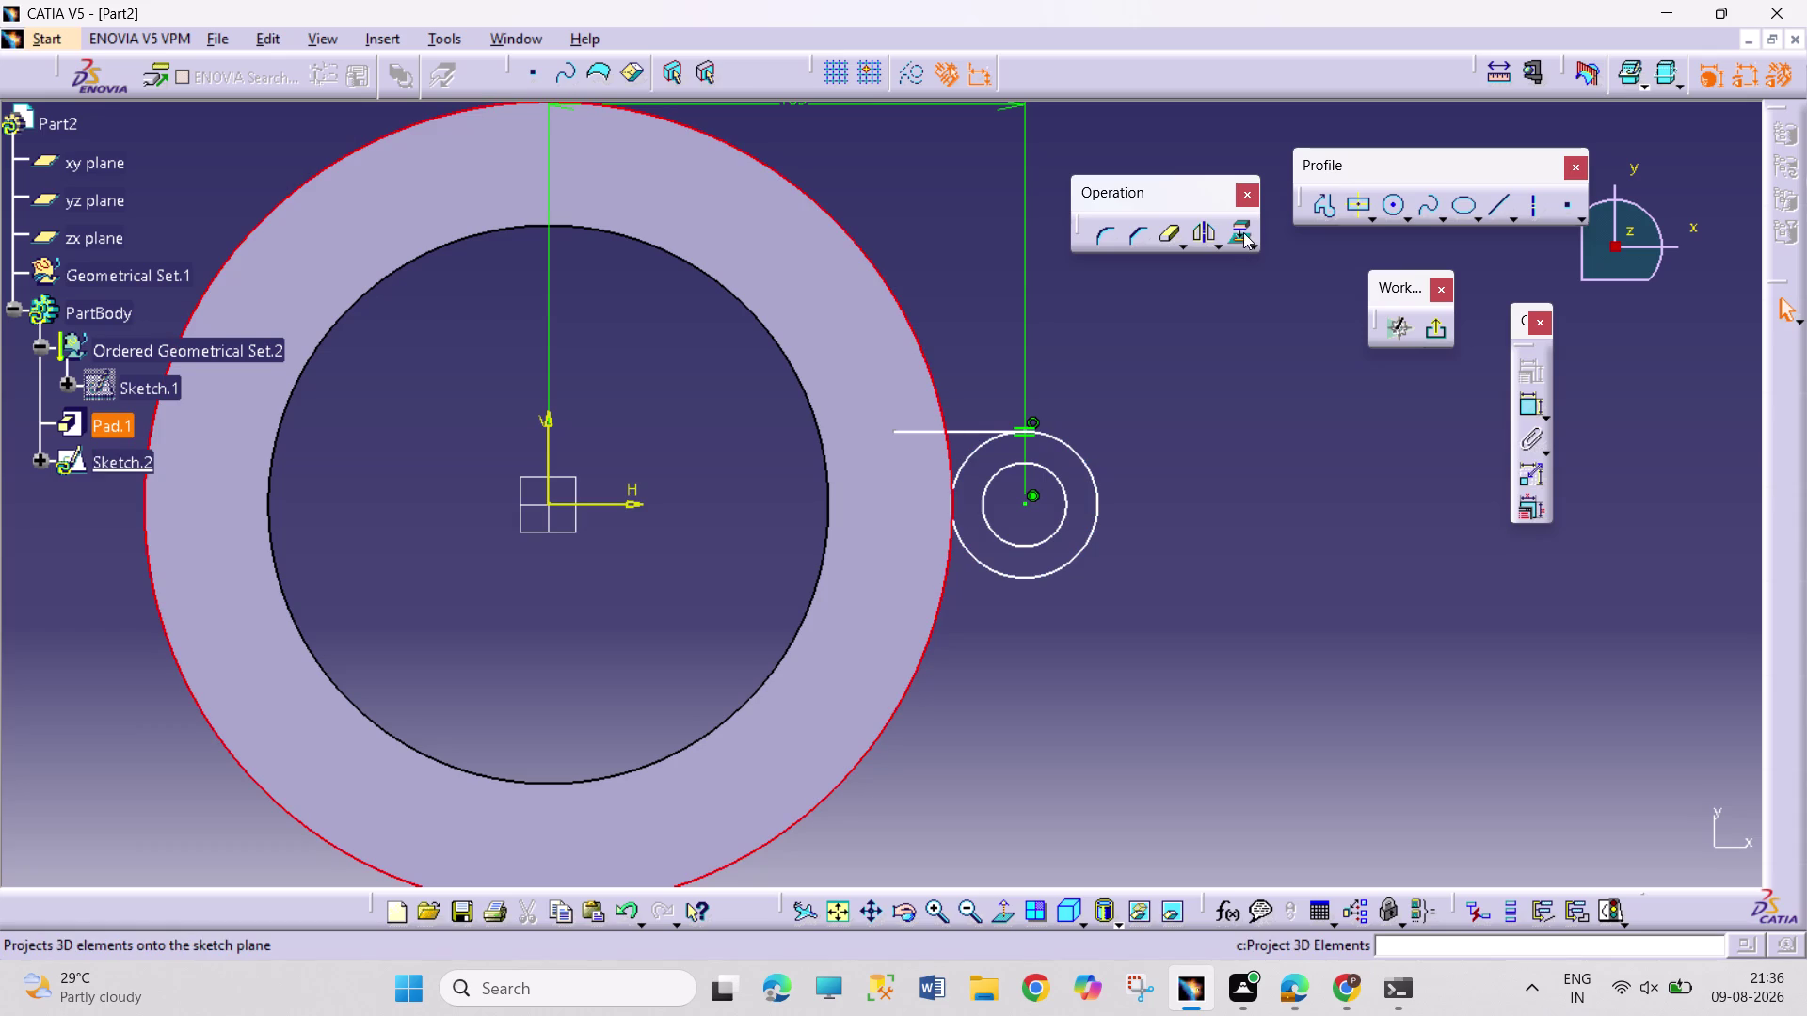
Project the ring's outer edge and mirror the line about the horizontal axis.
click(1243, 233)
click(1218, 497)
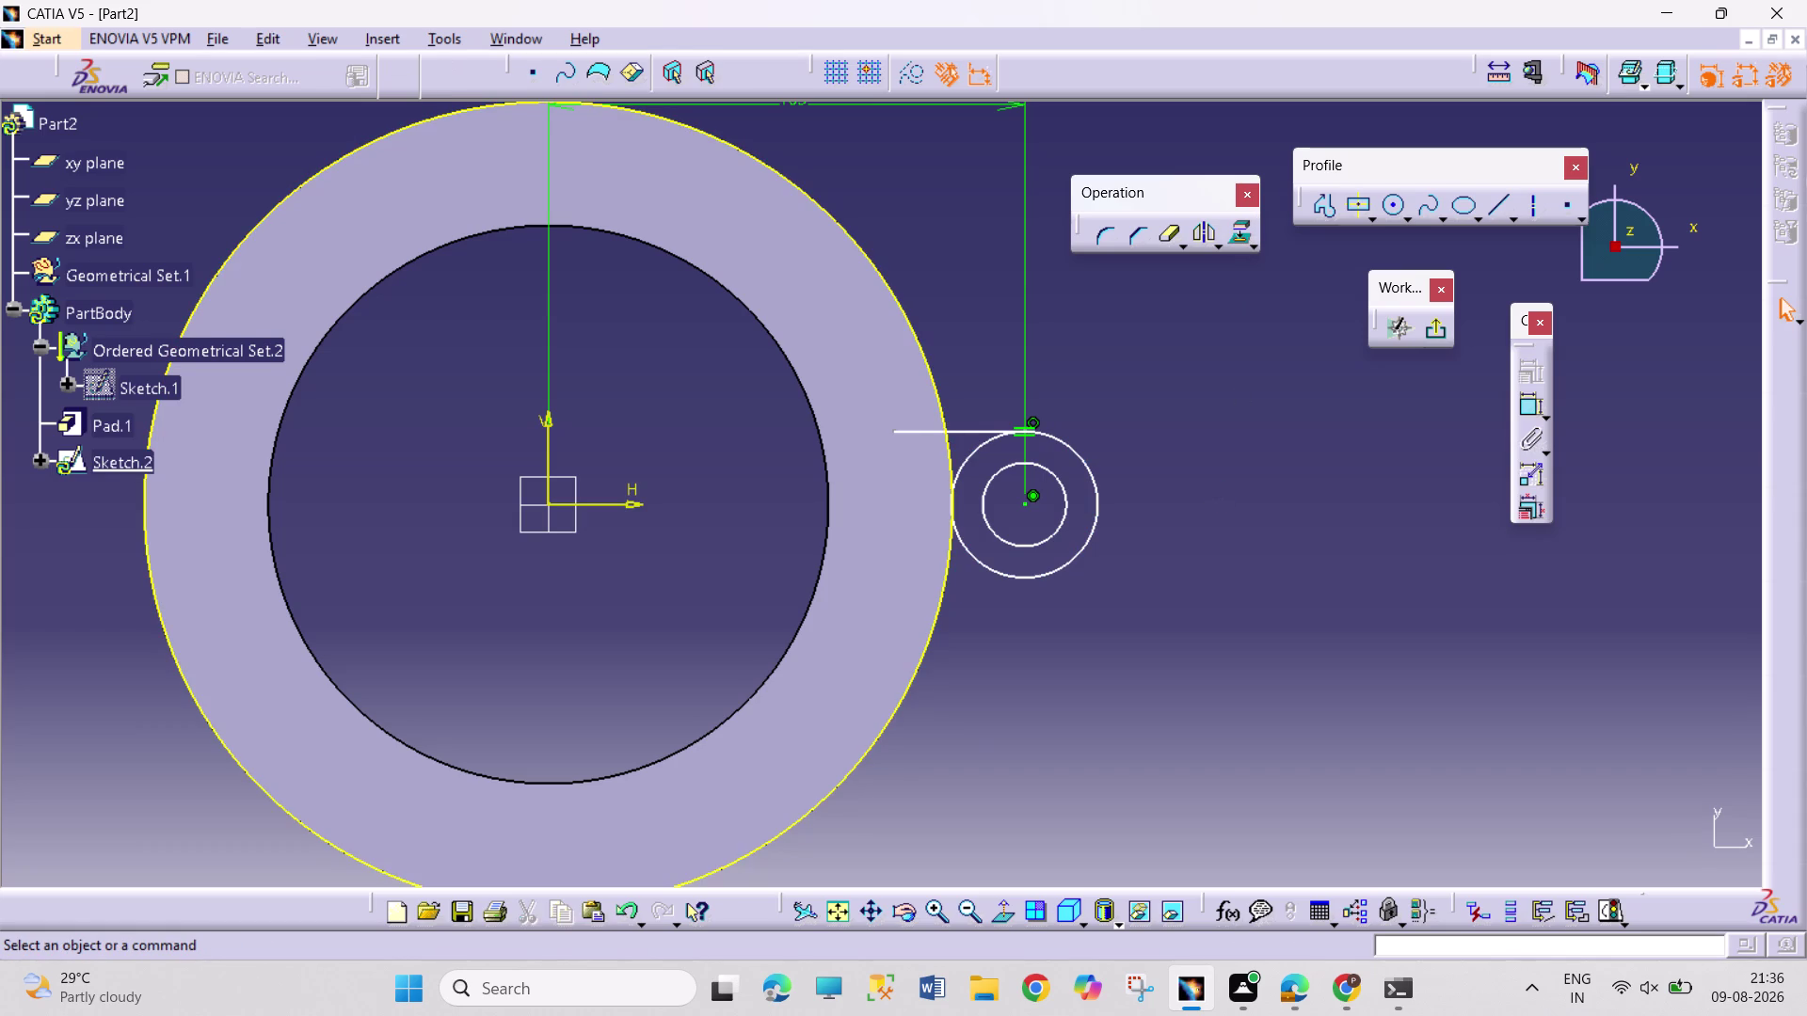
click(962, 433)
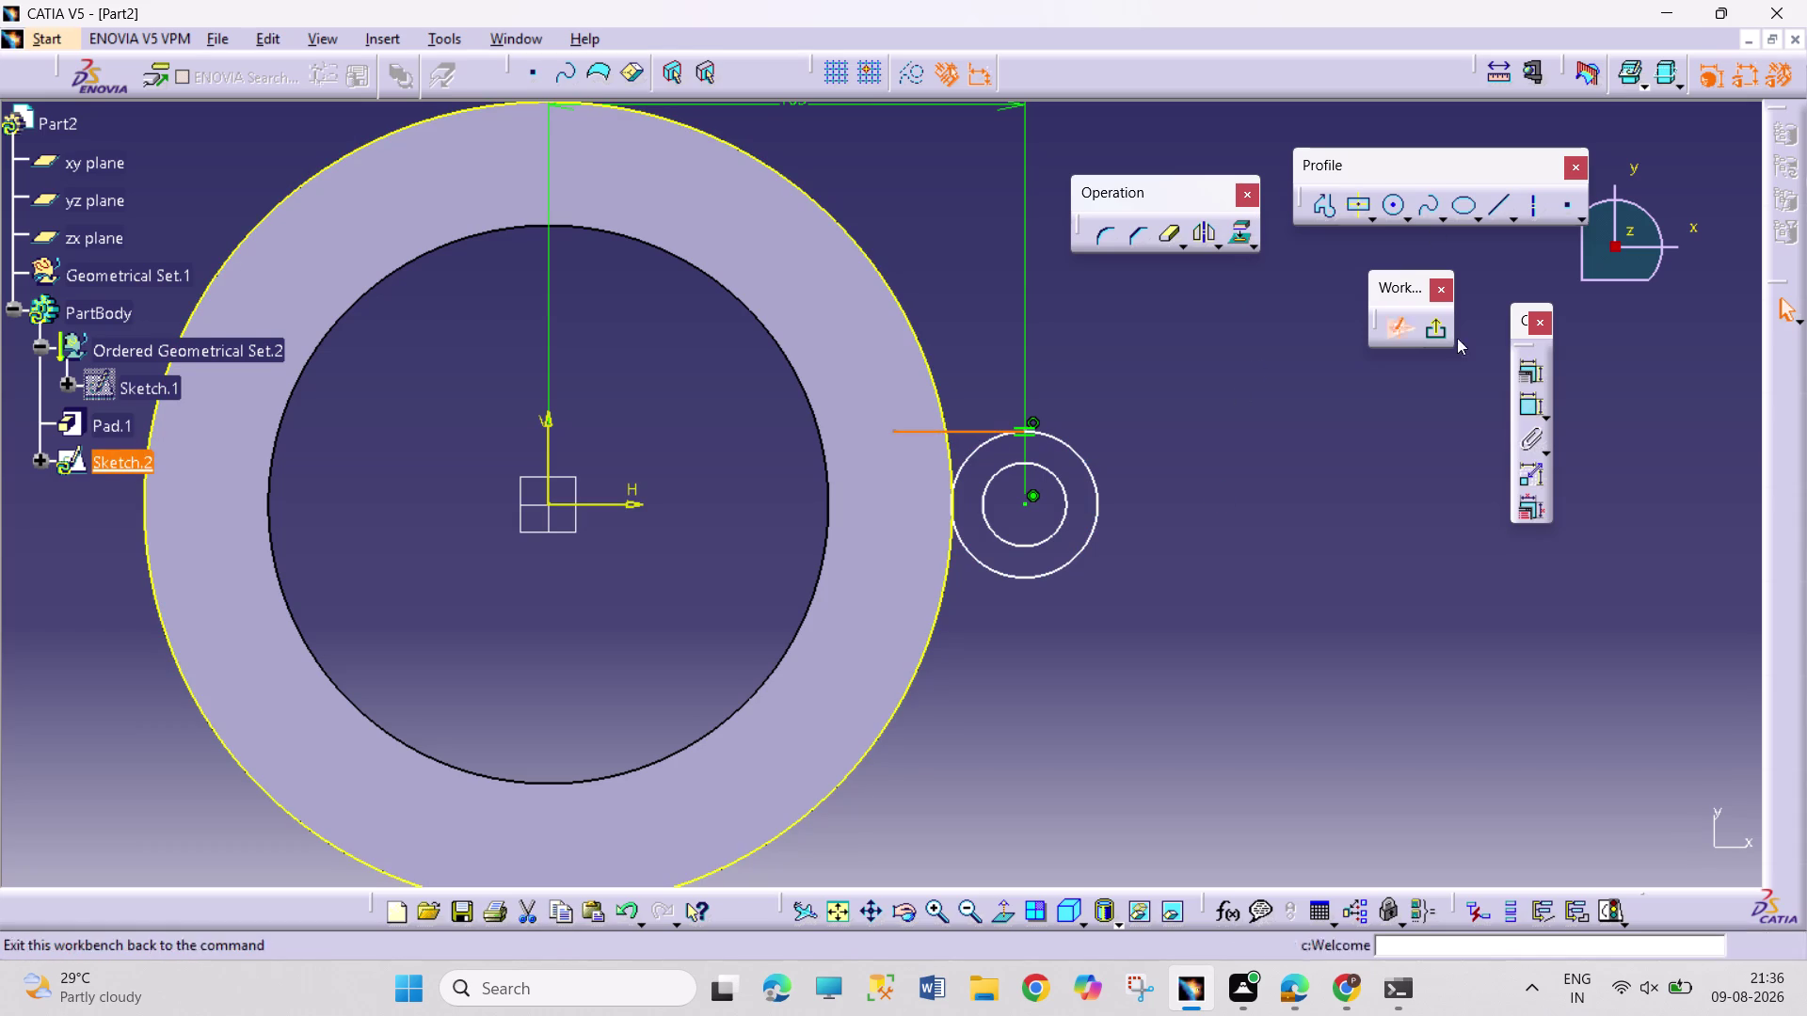
click(1210, 233)
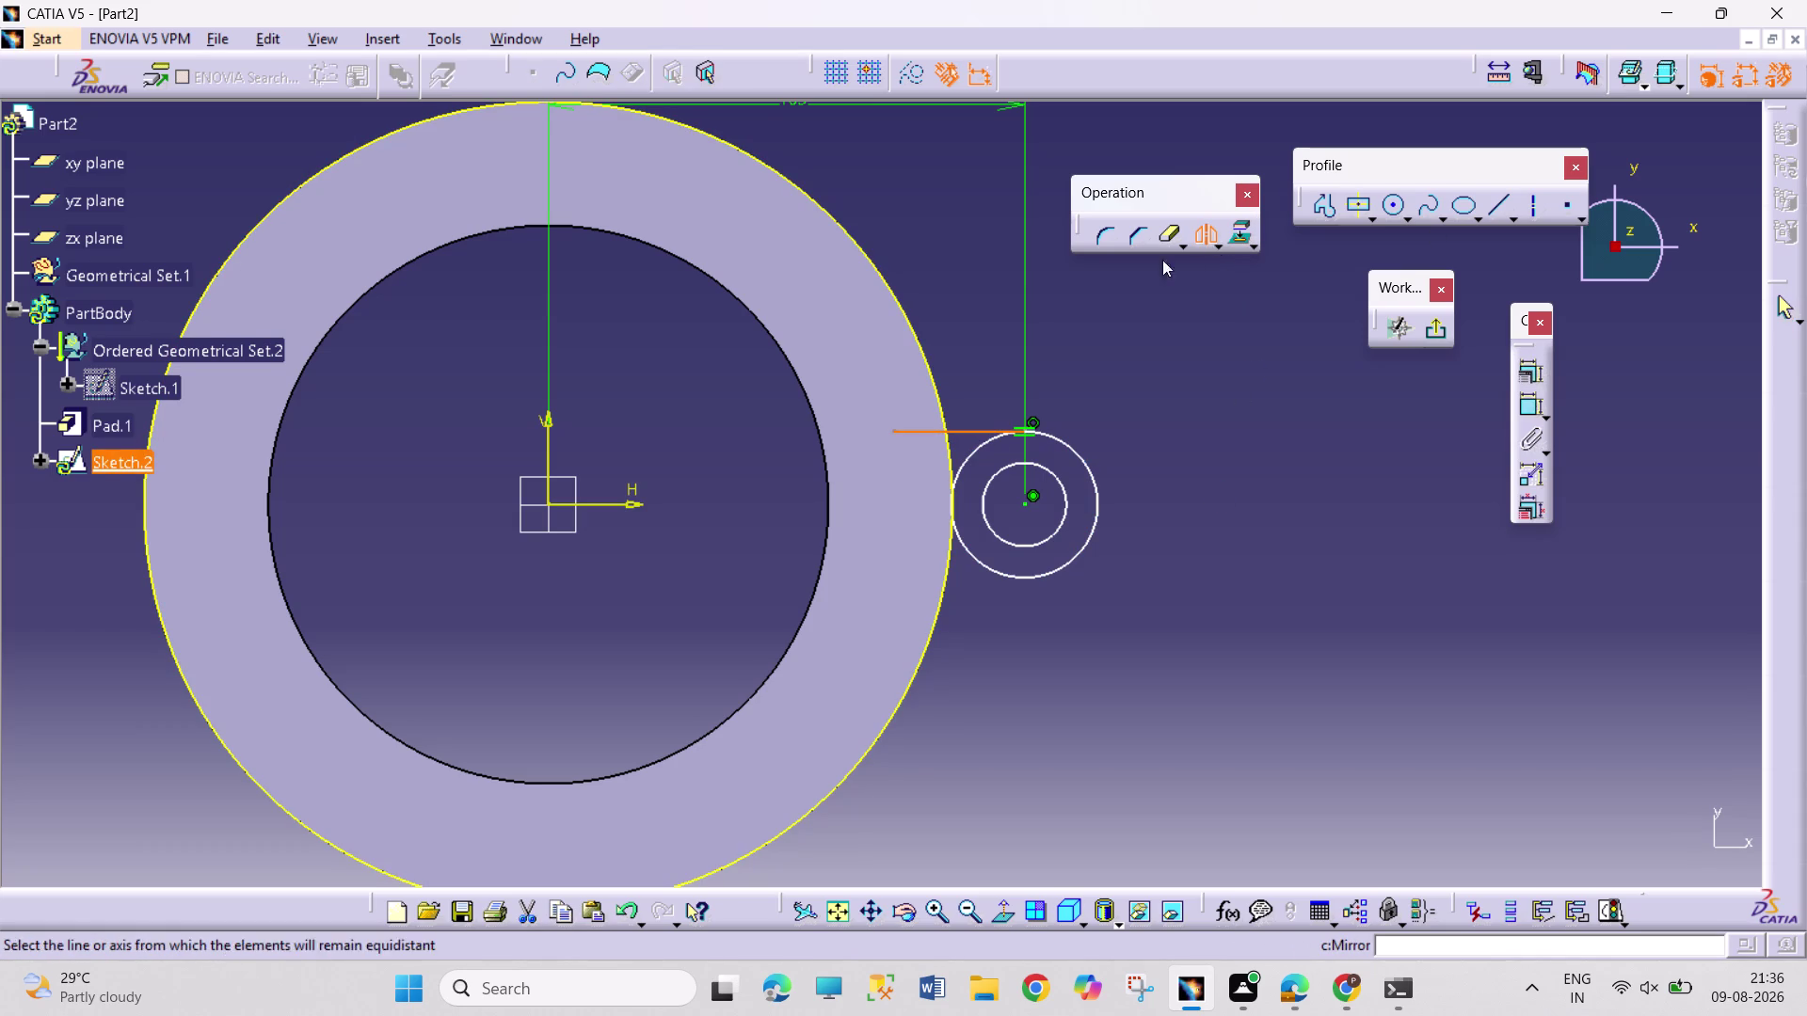
click(622, 503)
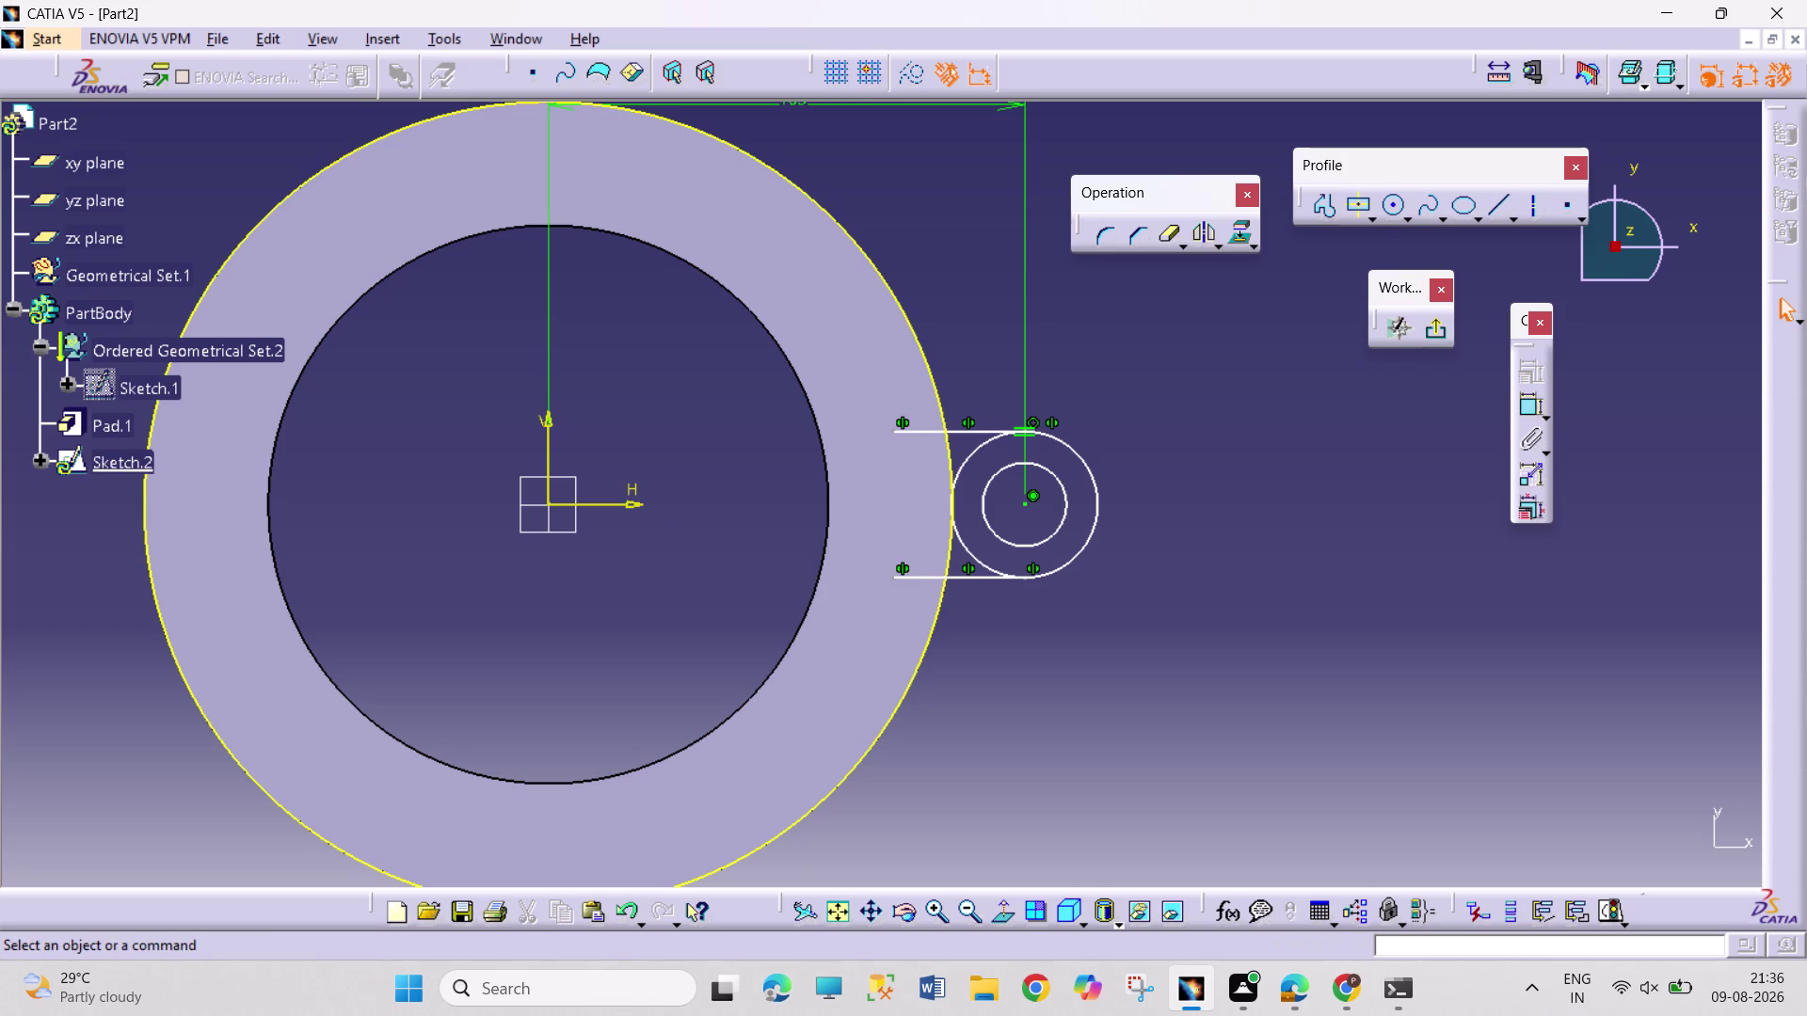
Quick-trim the outer circle's inner arc, the projected ring edge and leftover lug segments.
double_click(1174, 230)
click(908, 431)
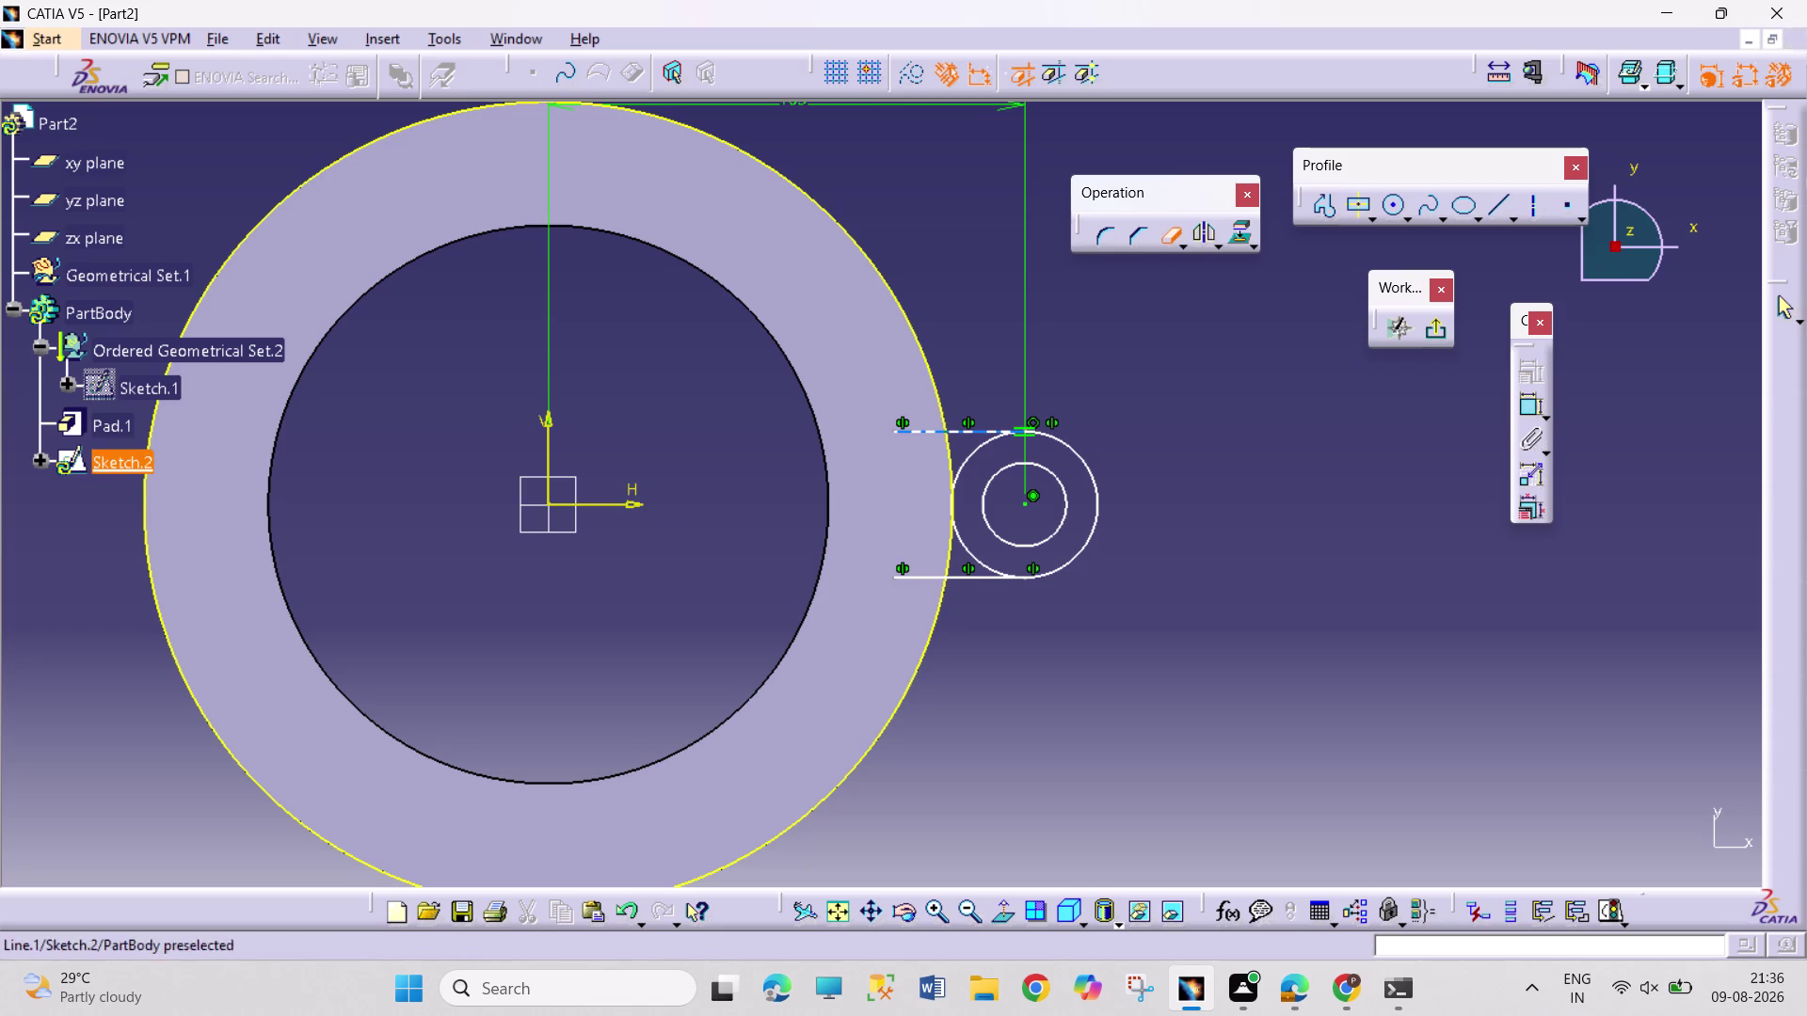
click(918, 575)
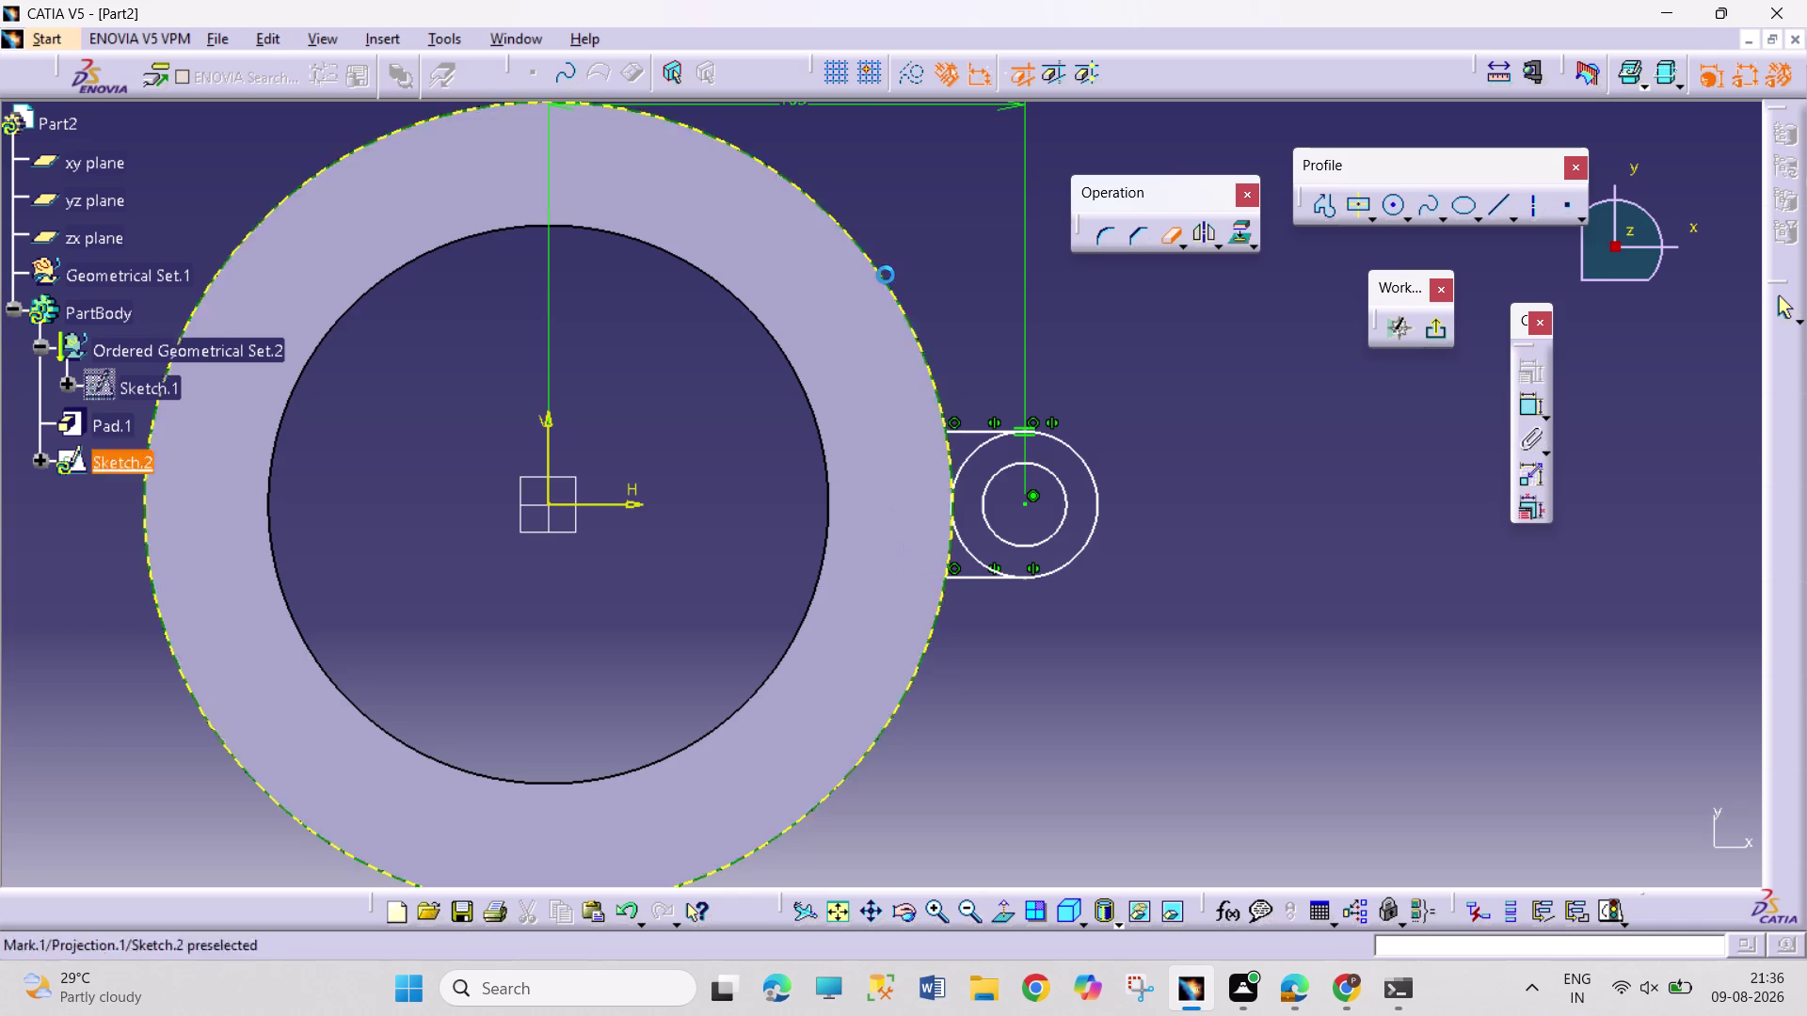
click(869, 271)
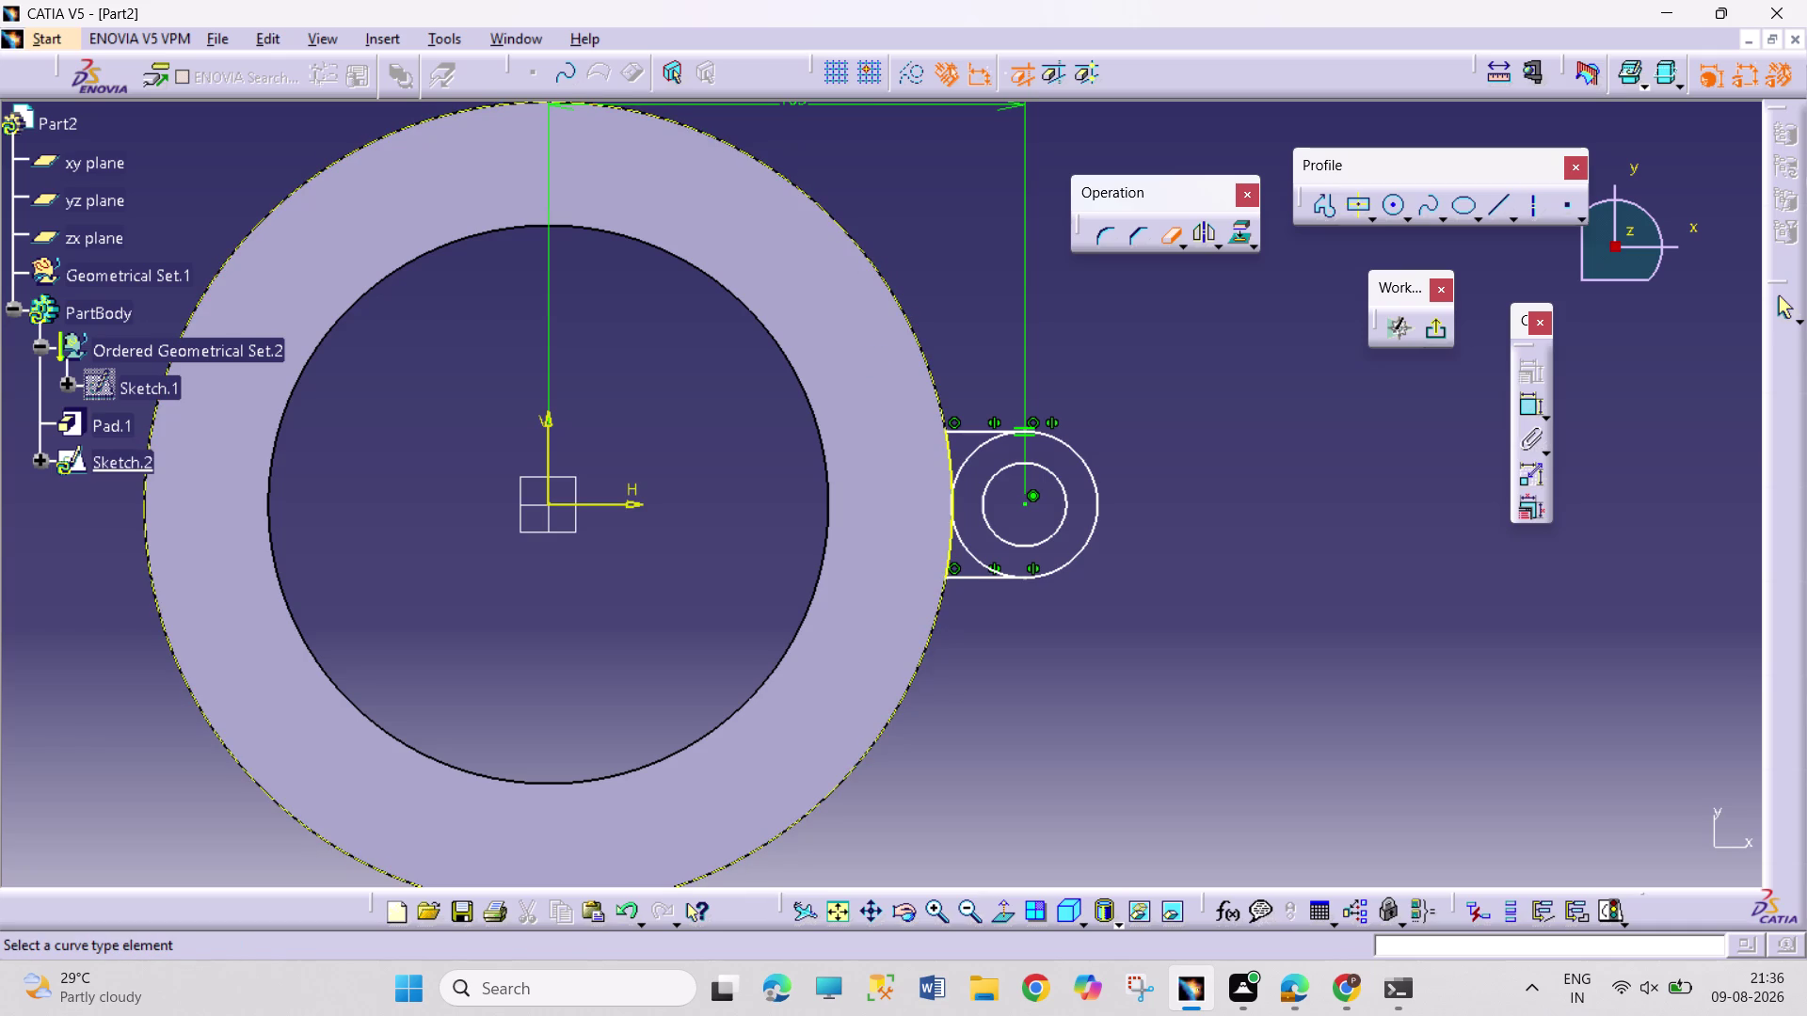
click(962, 544)
click(960, 466)
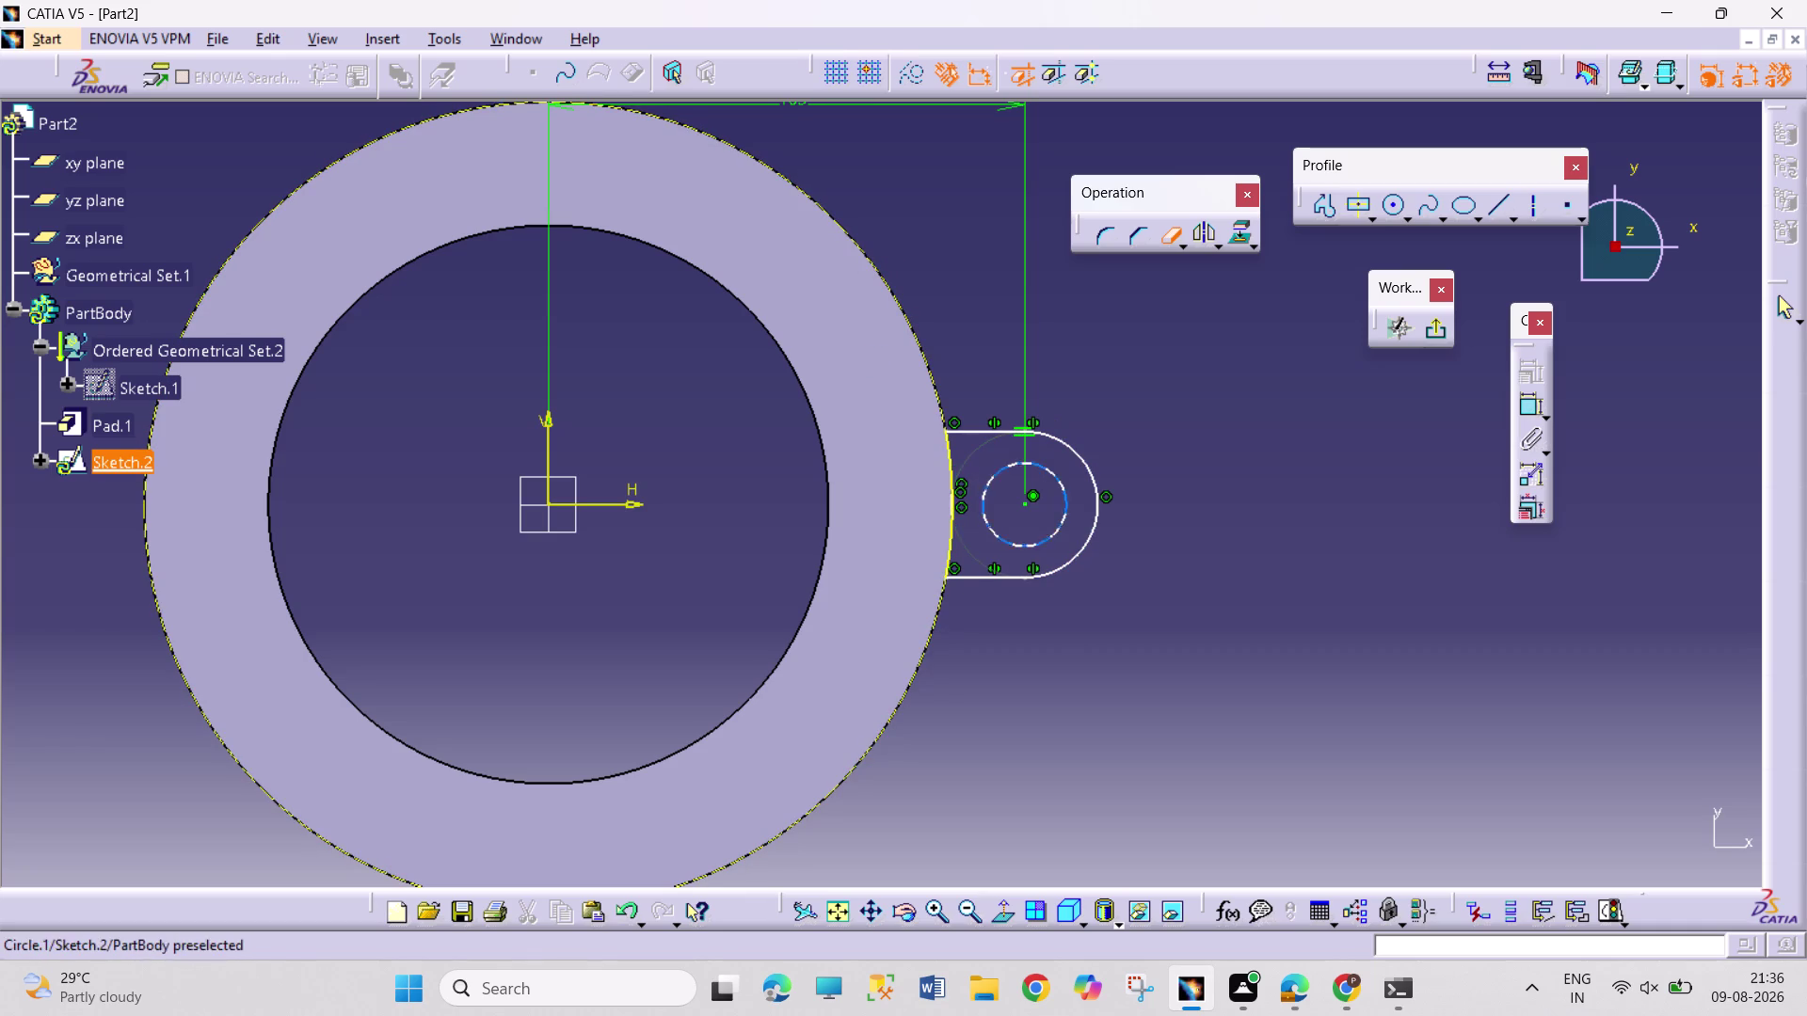
middle_drag(953, 553, 1014, 331)
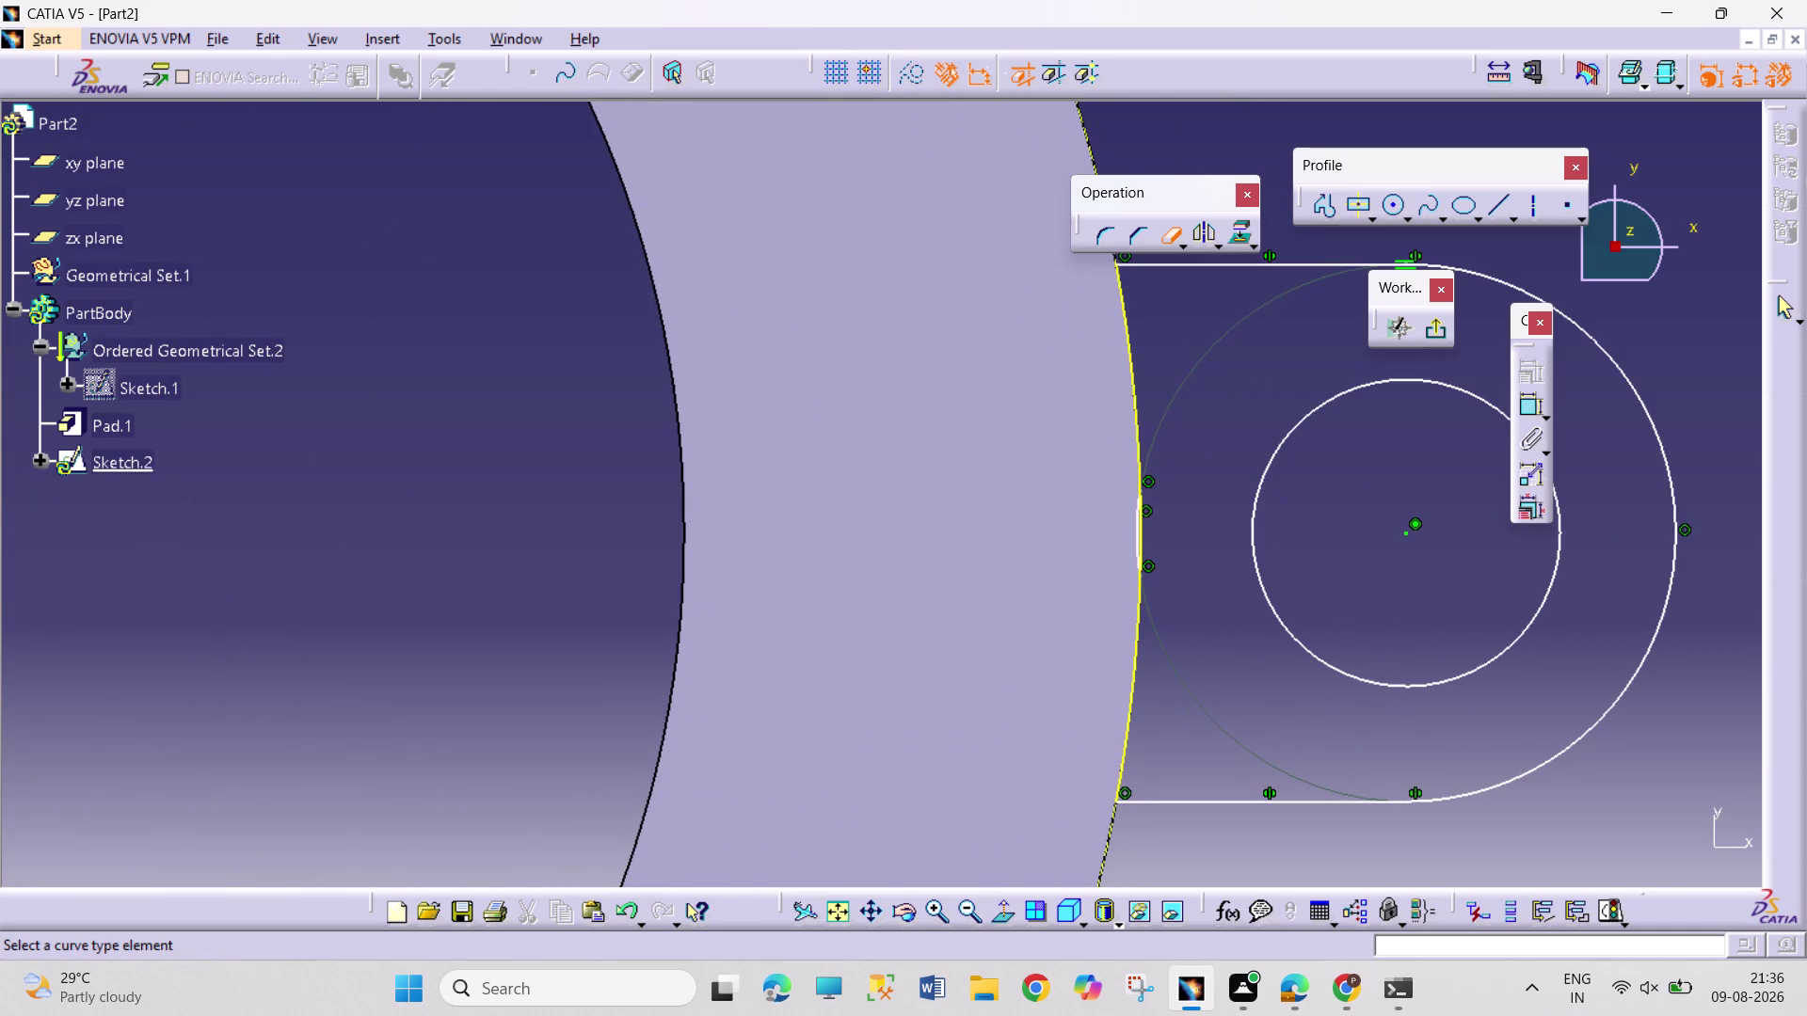
click(1136, 545)
middle_drag(1202, 449, 1192, 585)
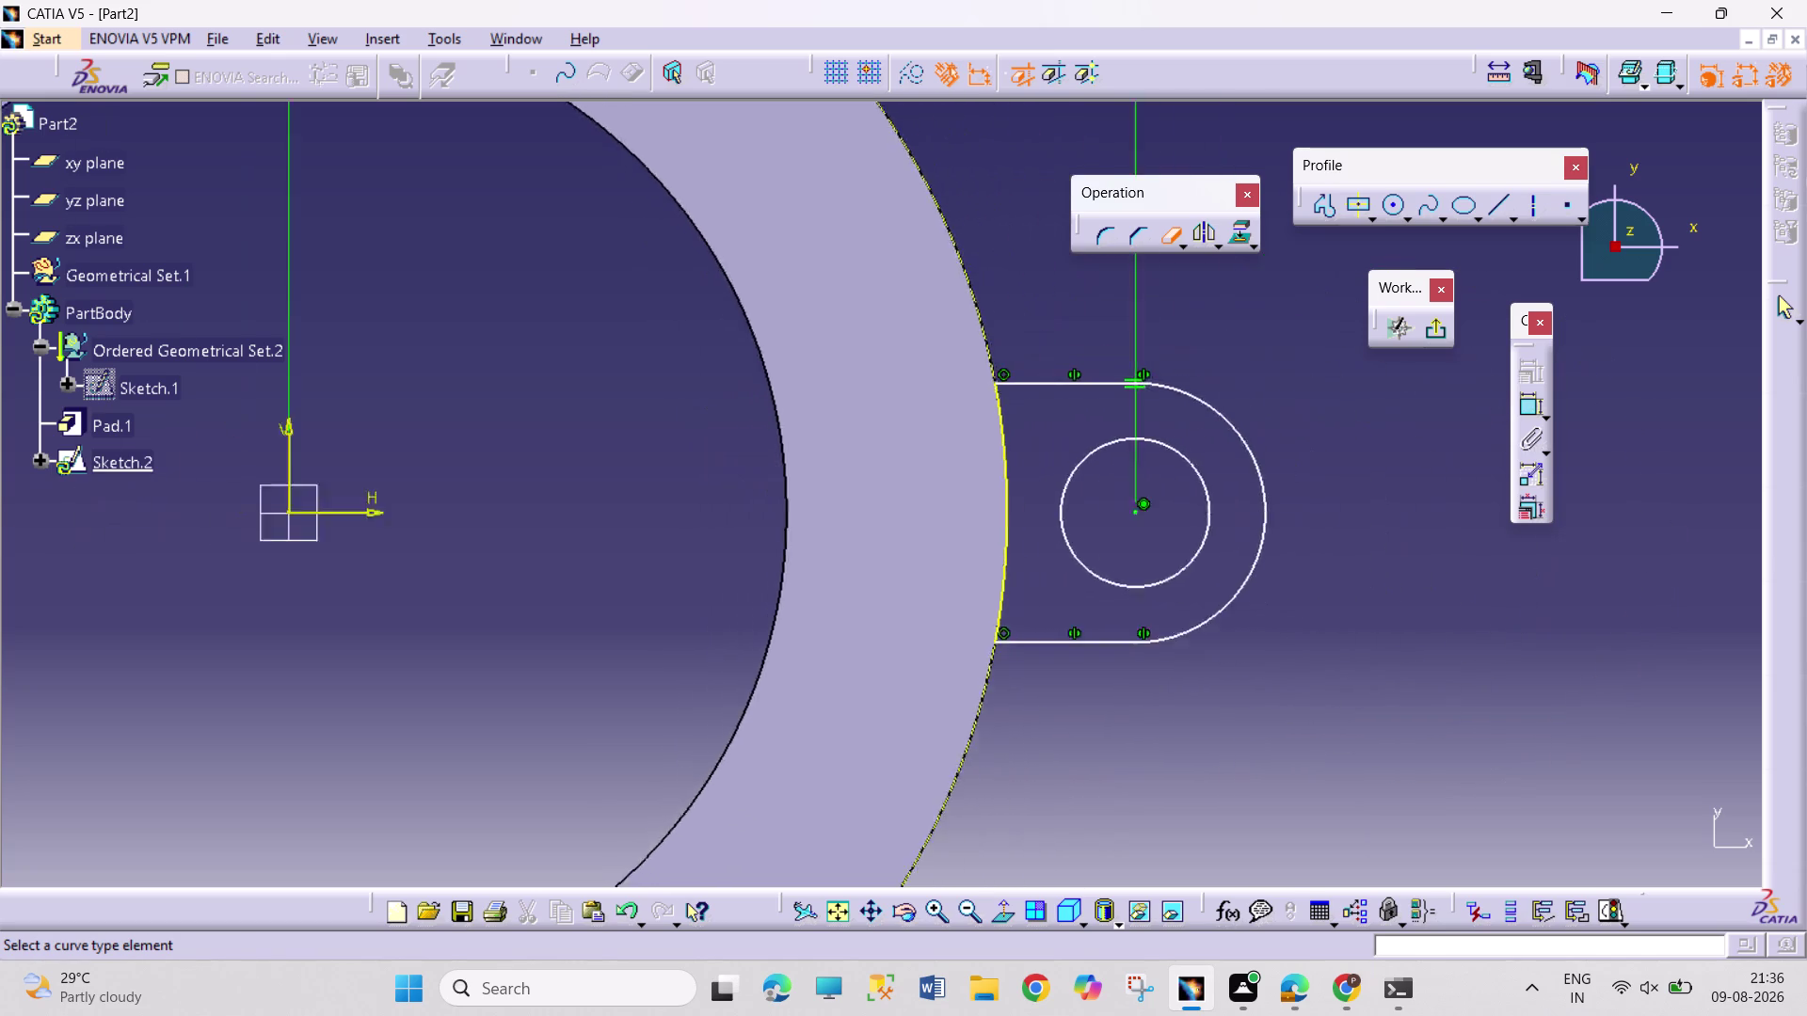
middle_drag(1192, 585, 1182, 665)
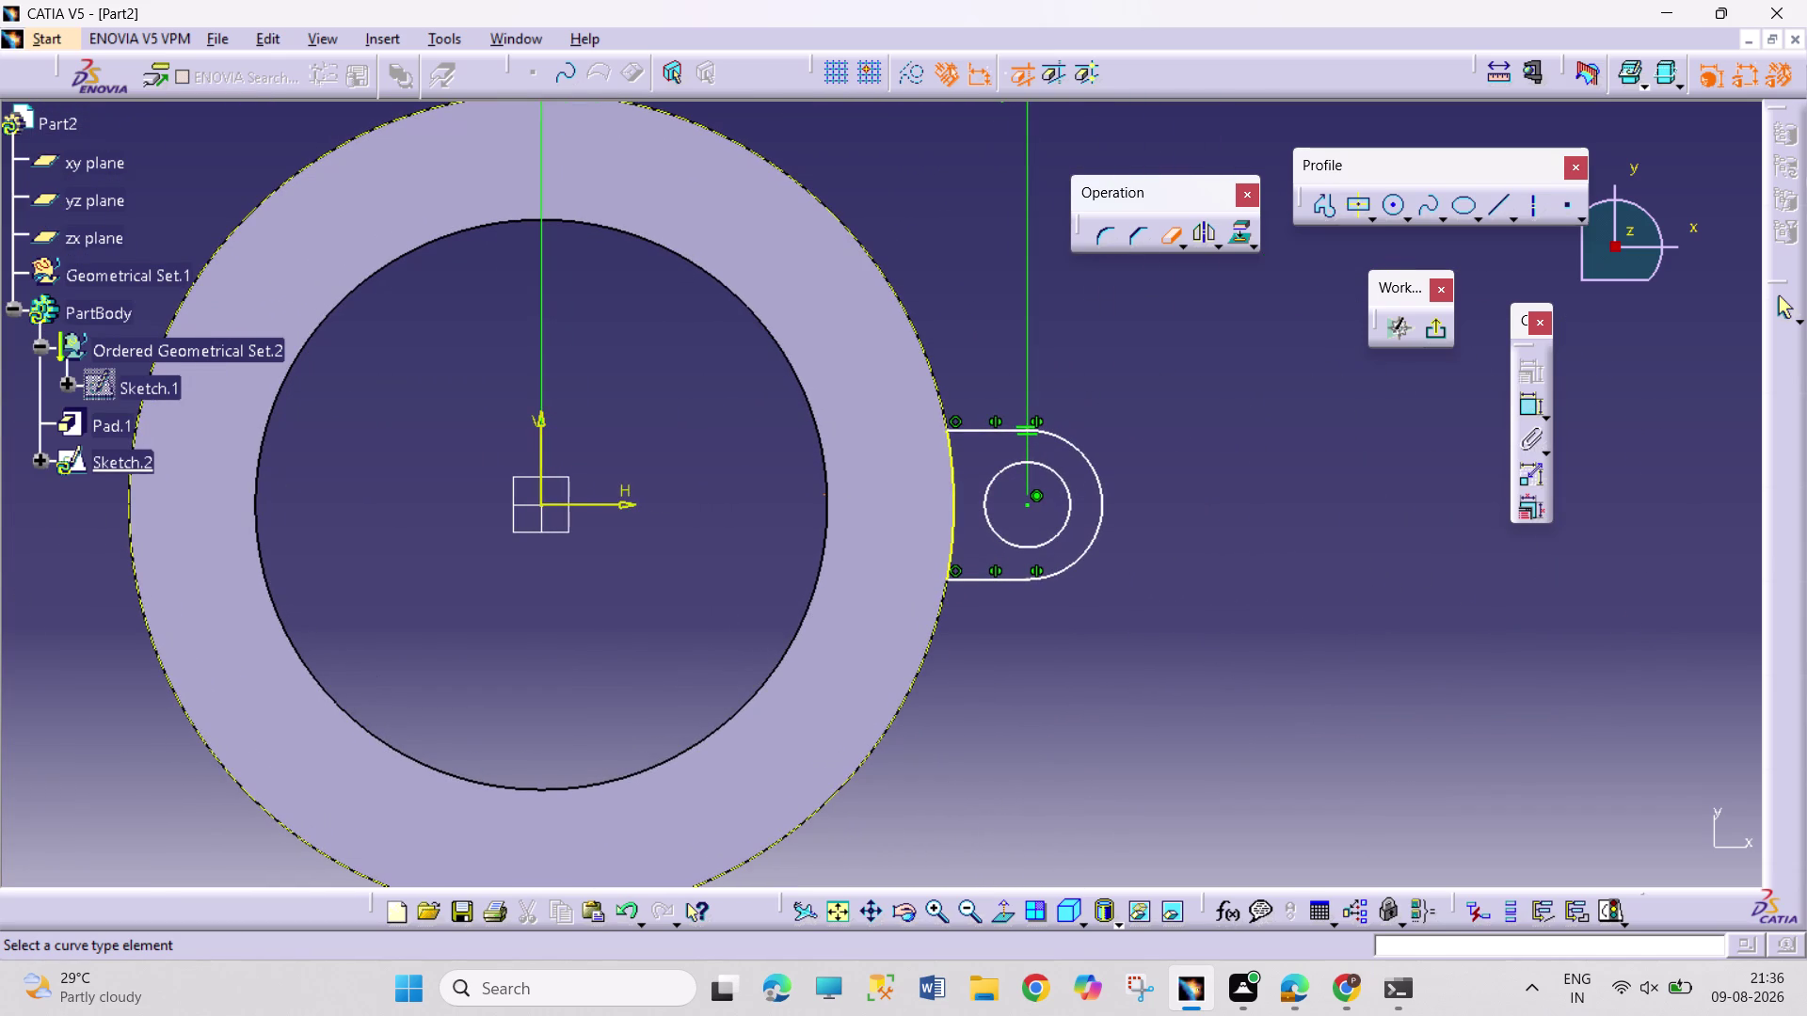
middle_drag(1293, 479, 1278, 527)
key(Escape)
key(Escape)
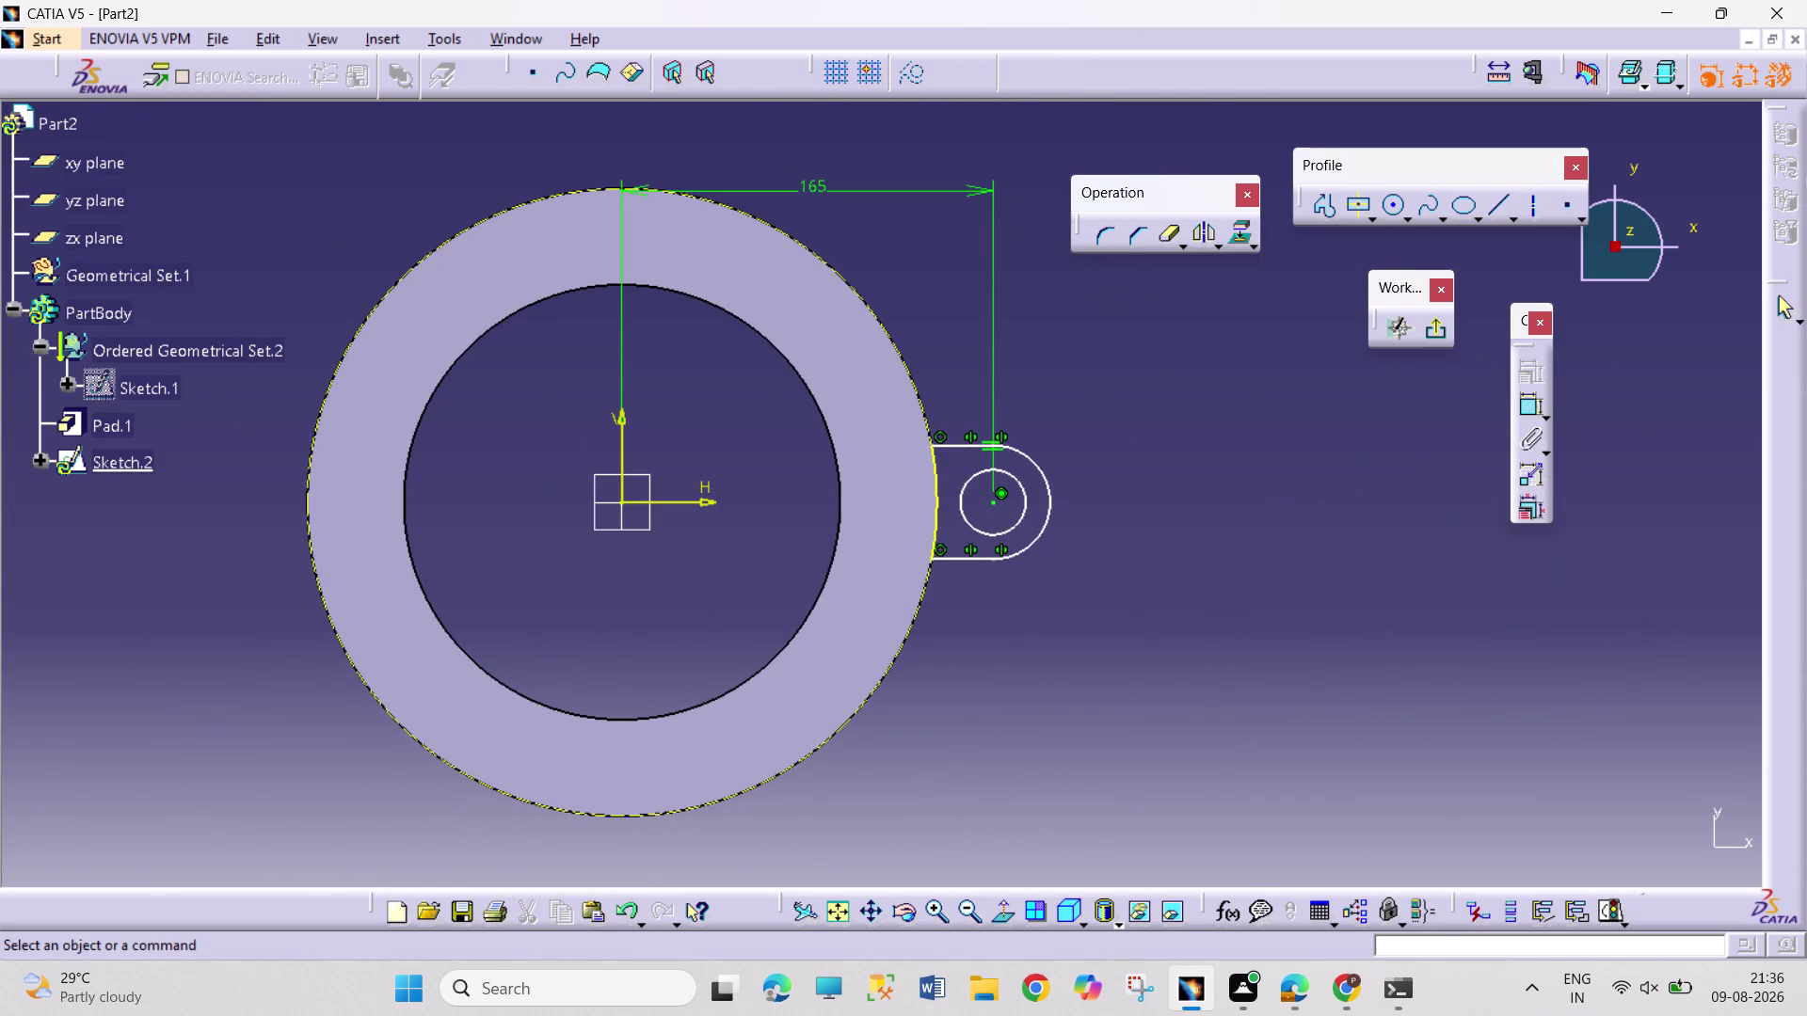
Add a diameter dimension to the lug hole and a radius to its outer arc.
click(1529, 409)
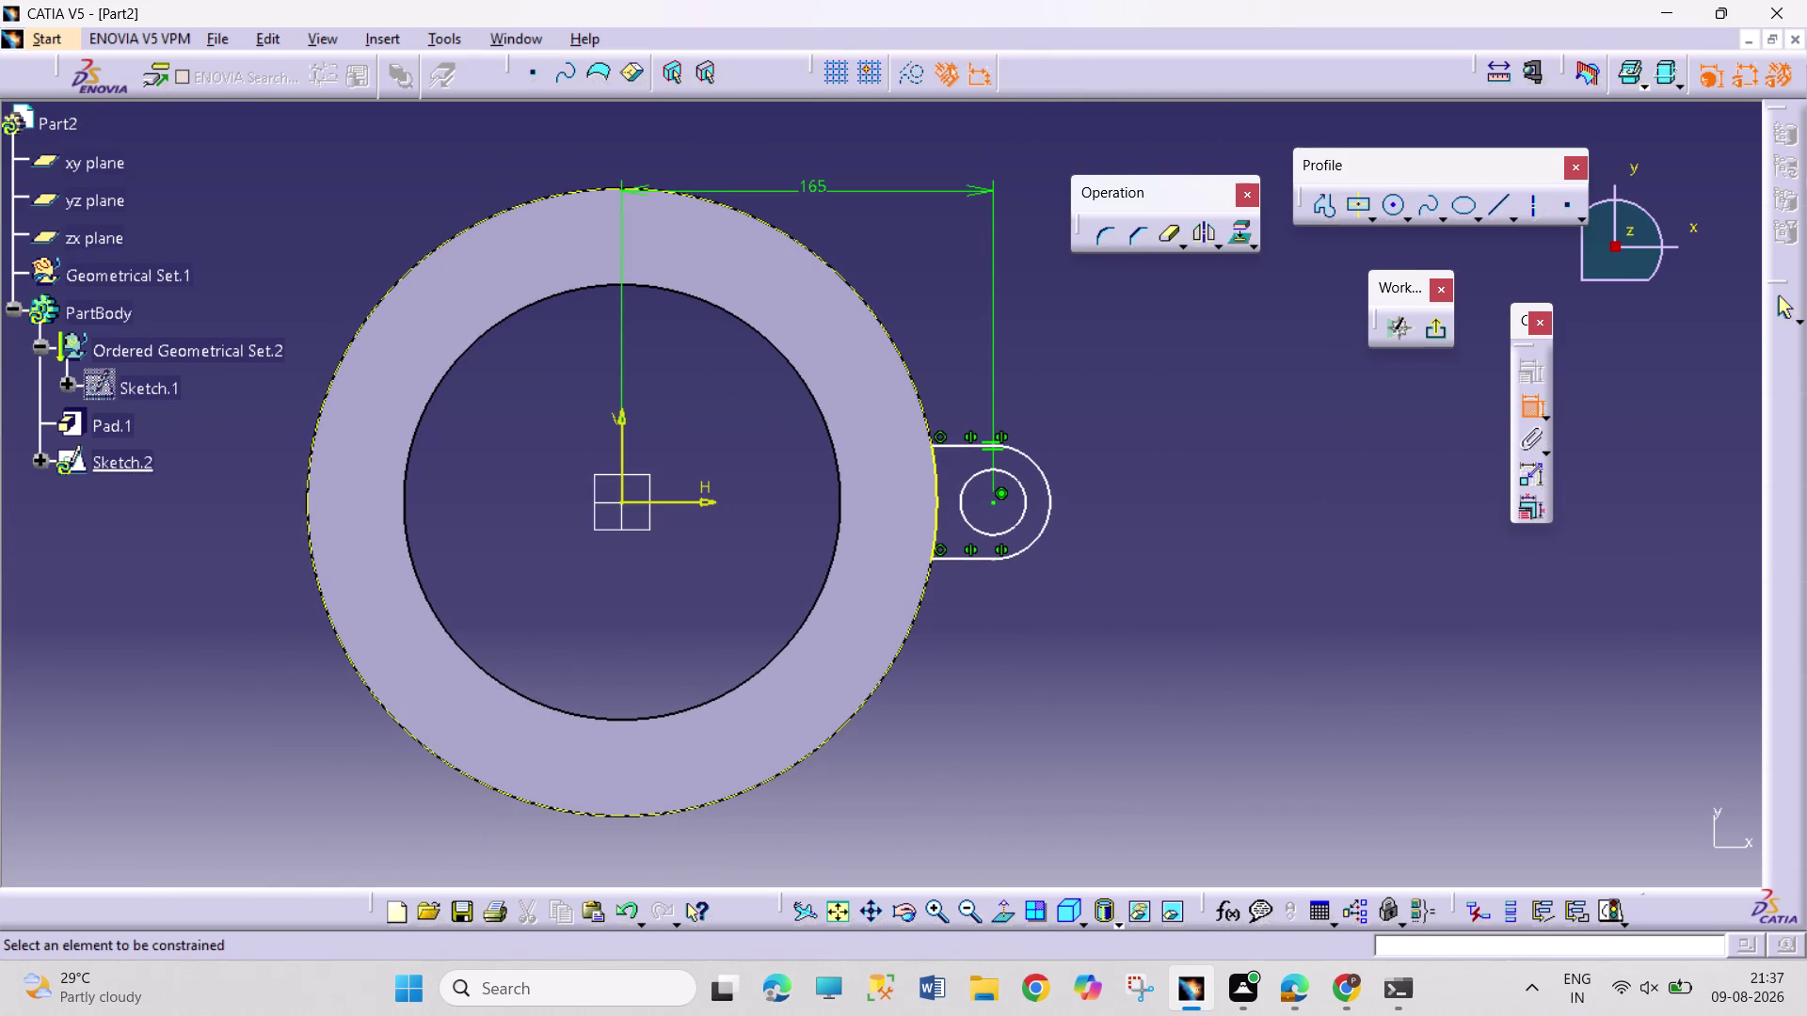
click(1028, 504)
click(1114, 432)
click(1535, 398)
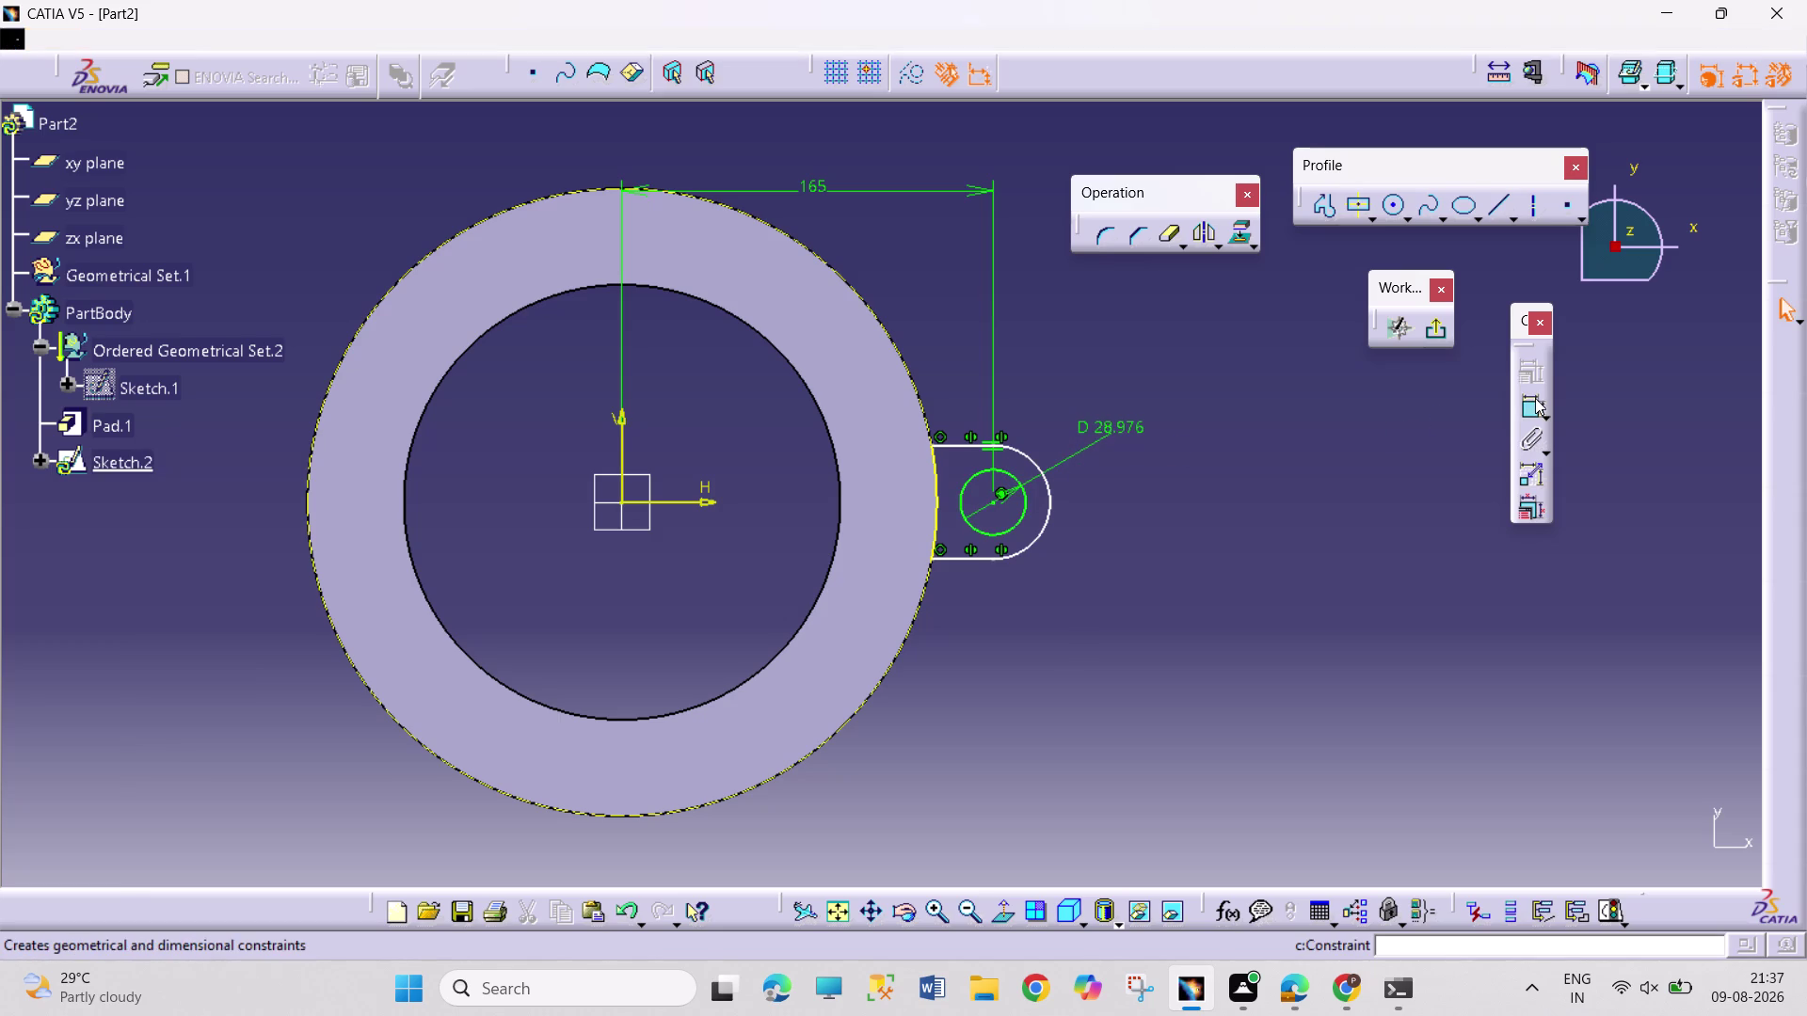
drag(1026, 460, 1027, 450)
click(1071, 396)
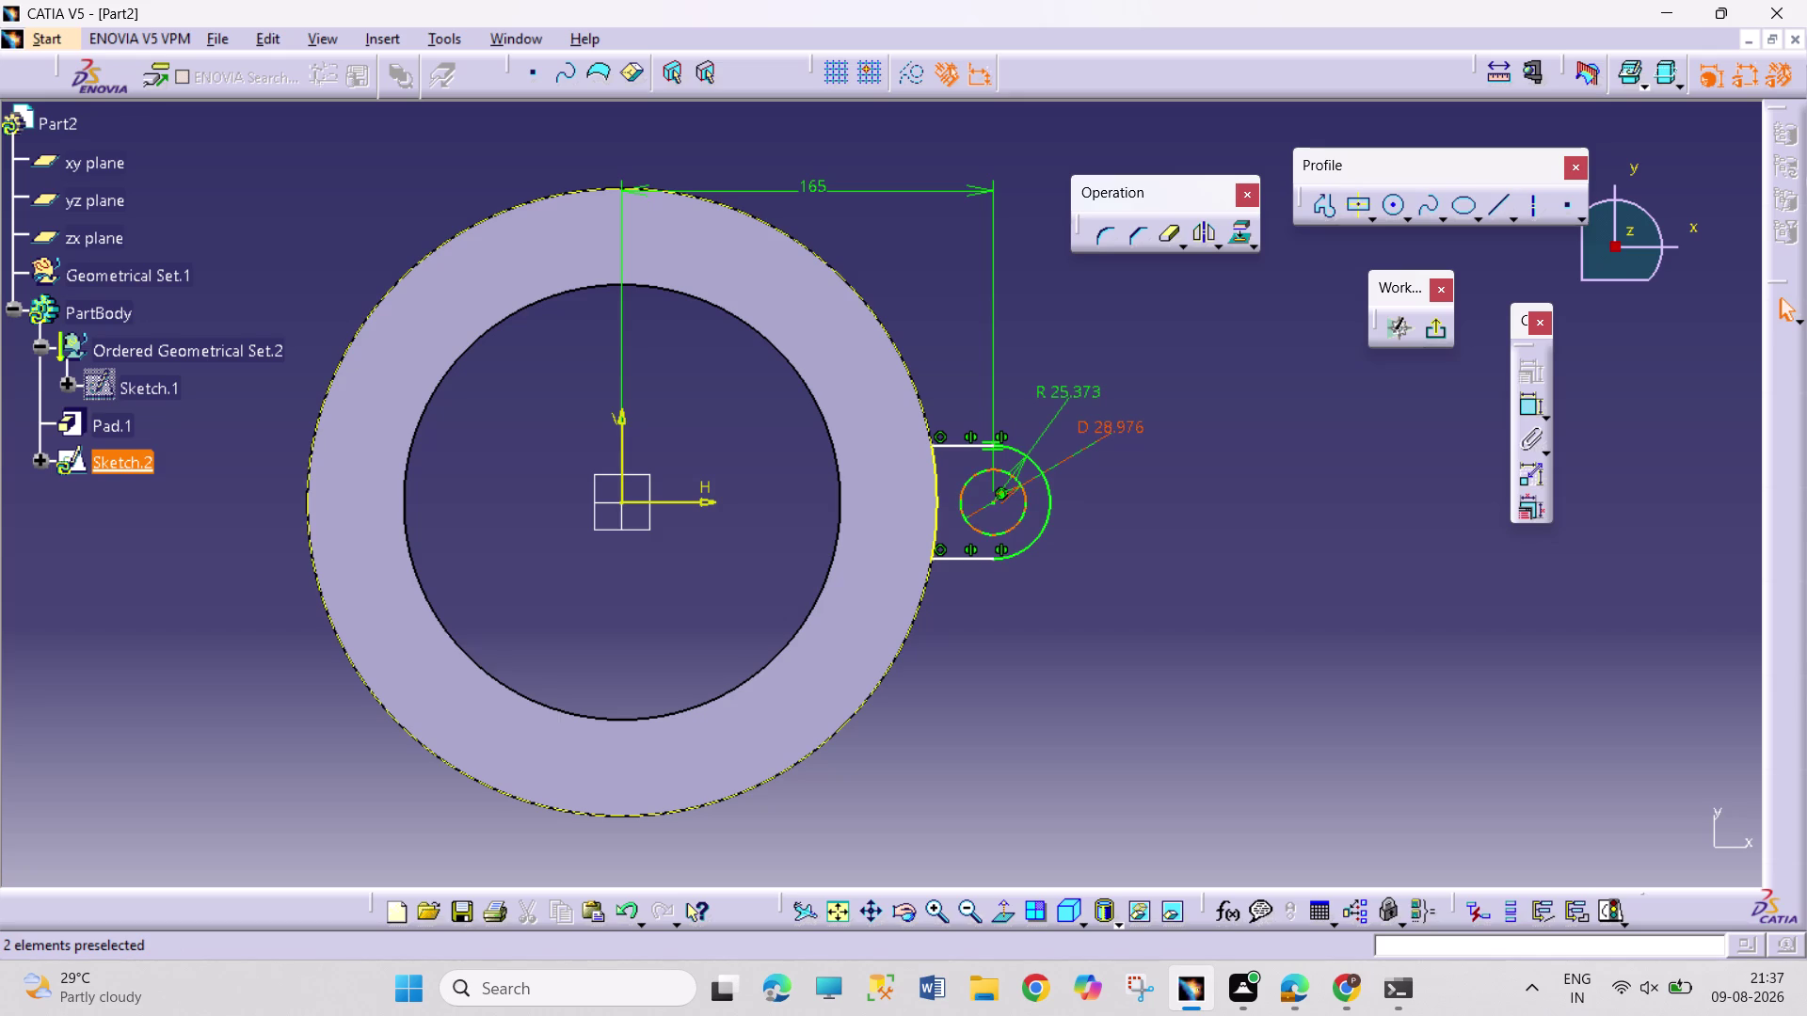
Set the lug hole diameter to 75 mm, correcting an initial 100 entry.
double_click(1122, 426)
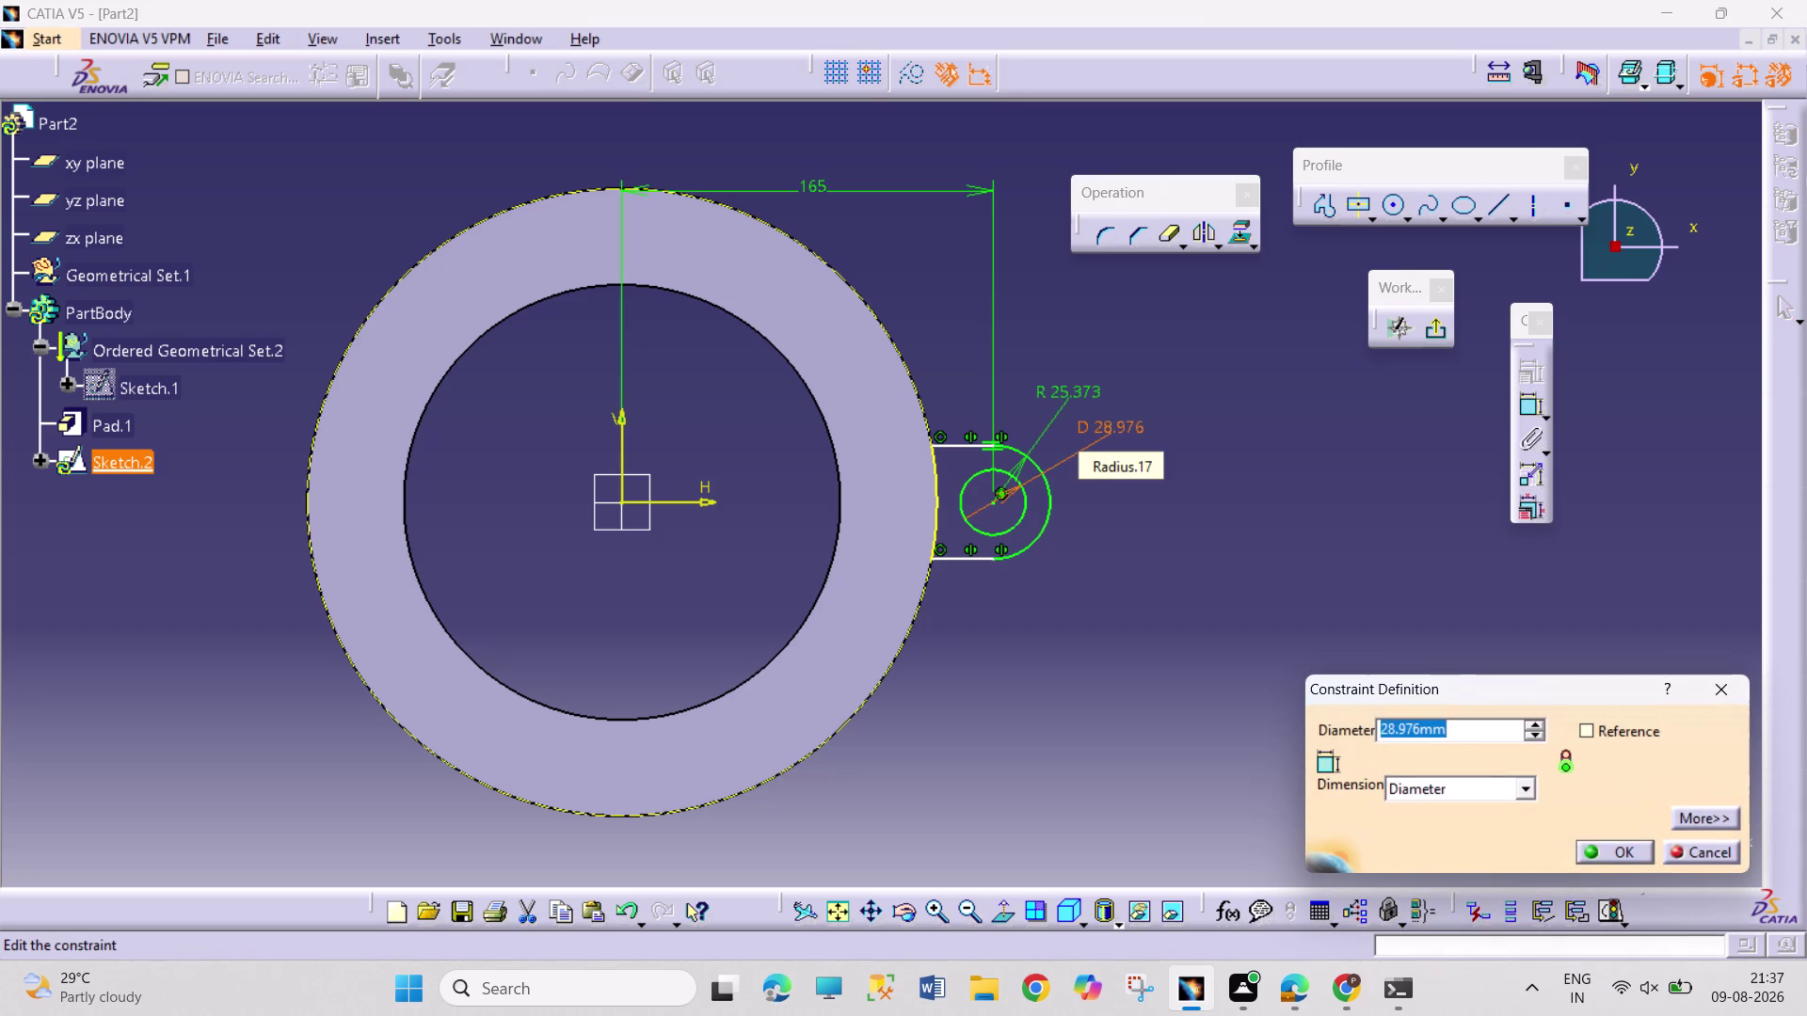
text(100)
key(Return)
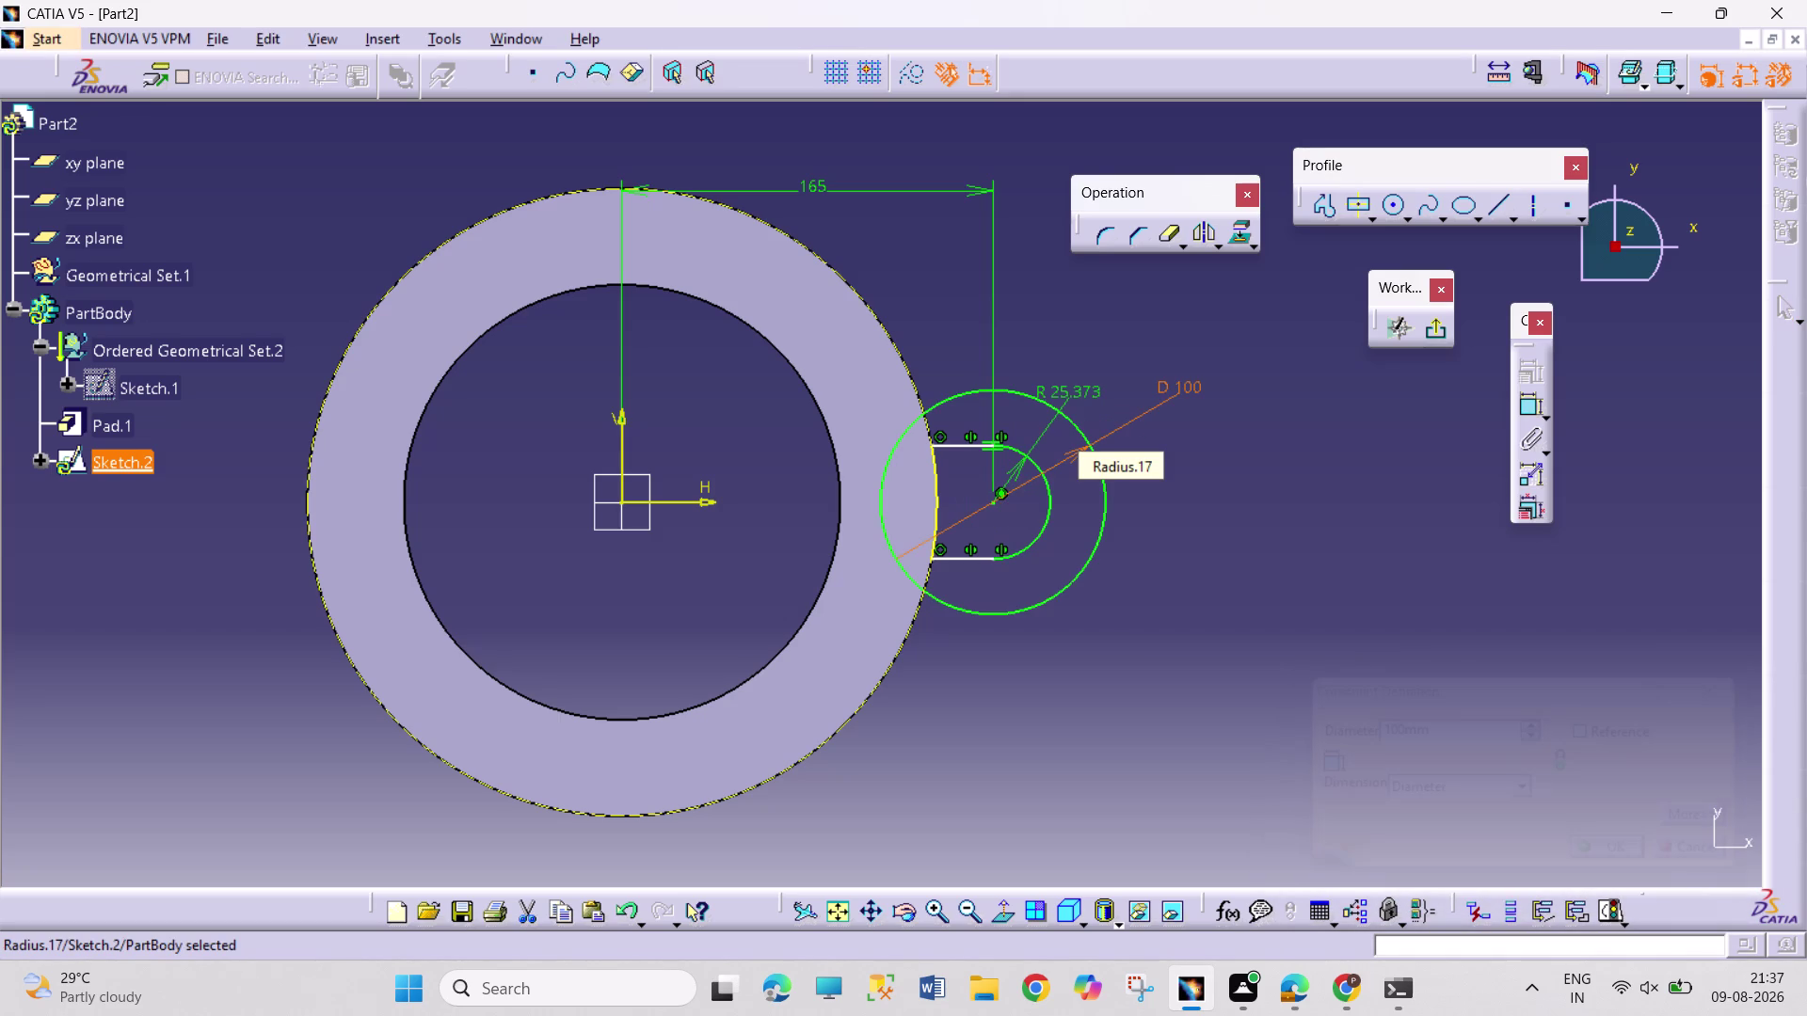
click(1237, 475)
double_click(1085, 392)
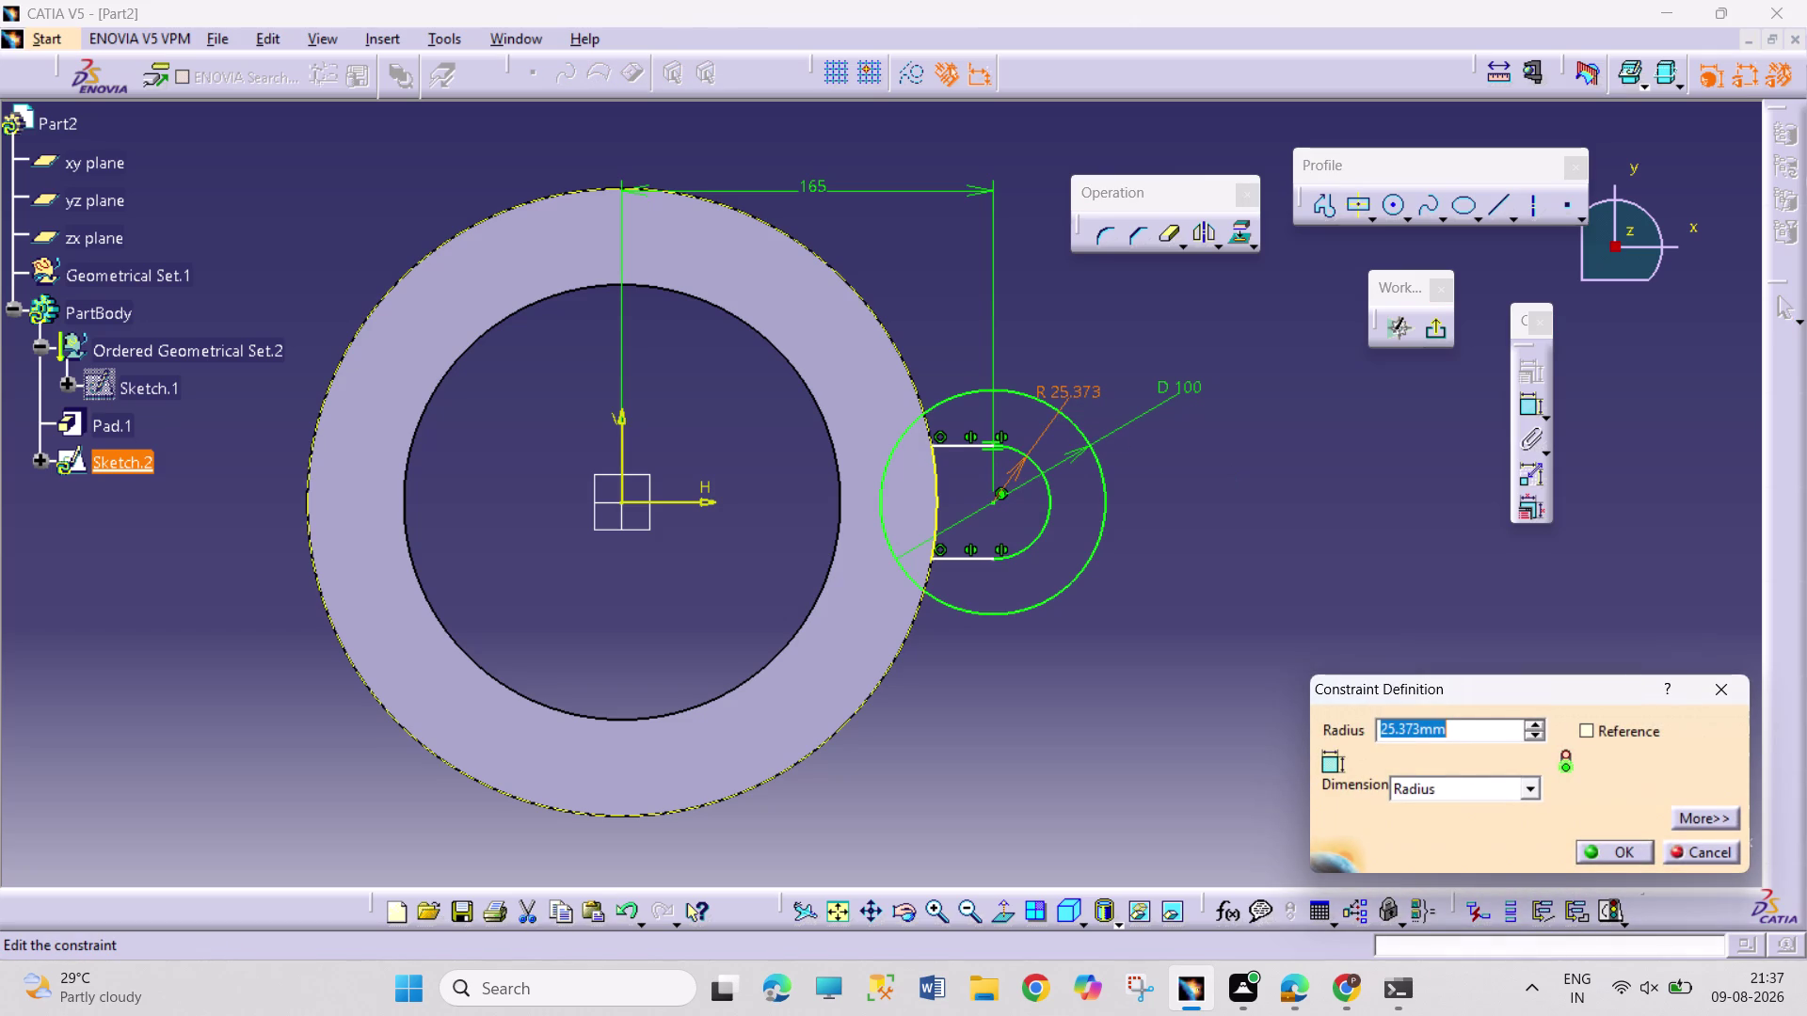
double_click(1186, 387)
text(75)
key(Return)
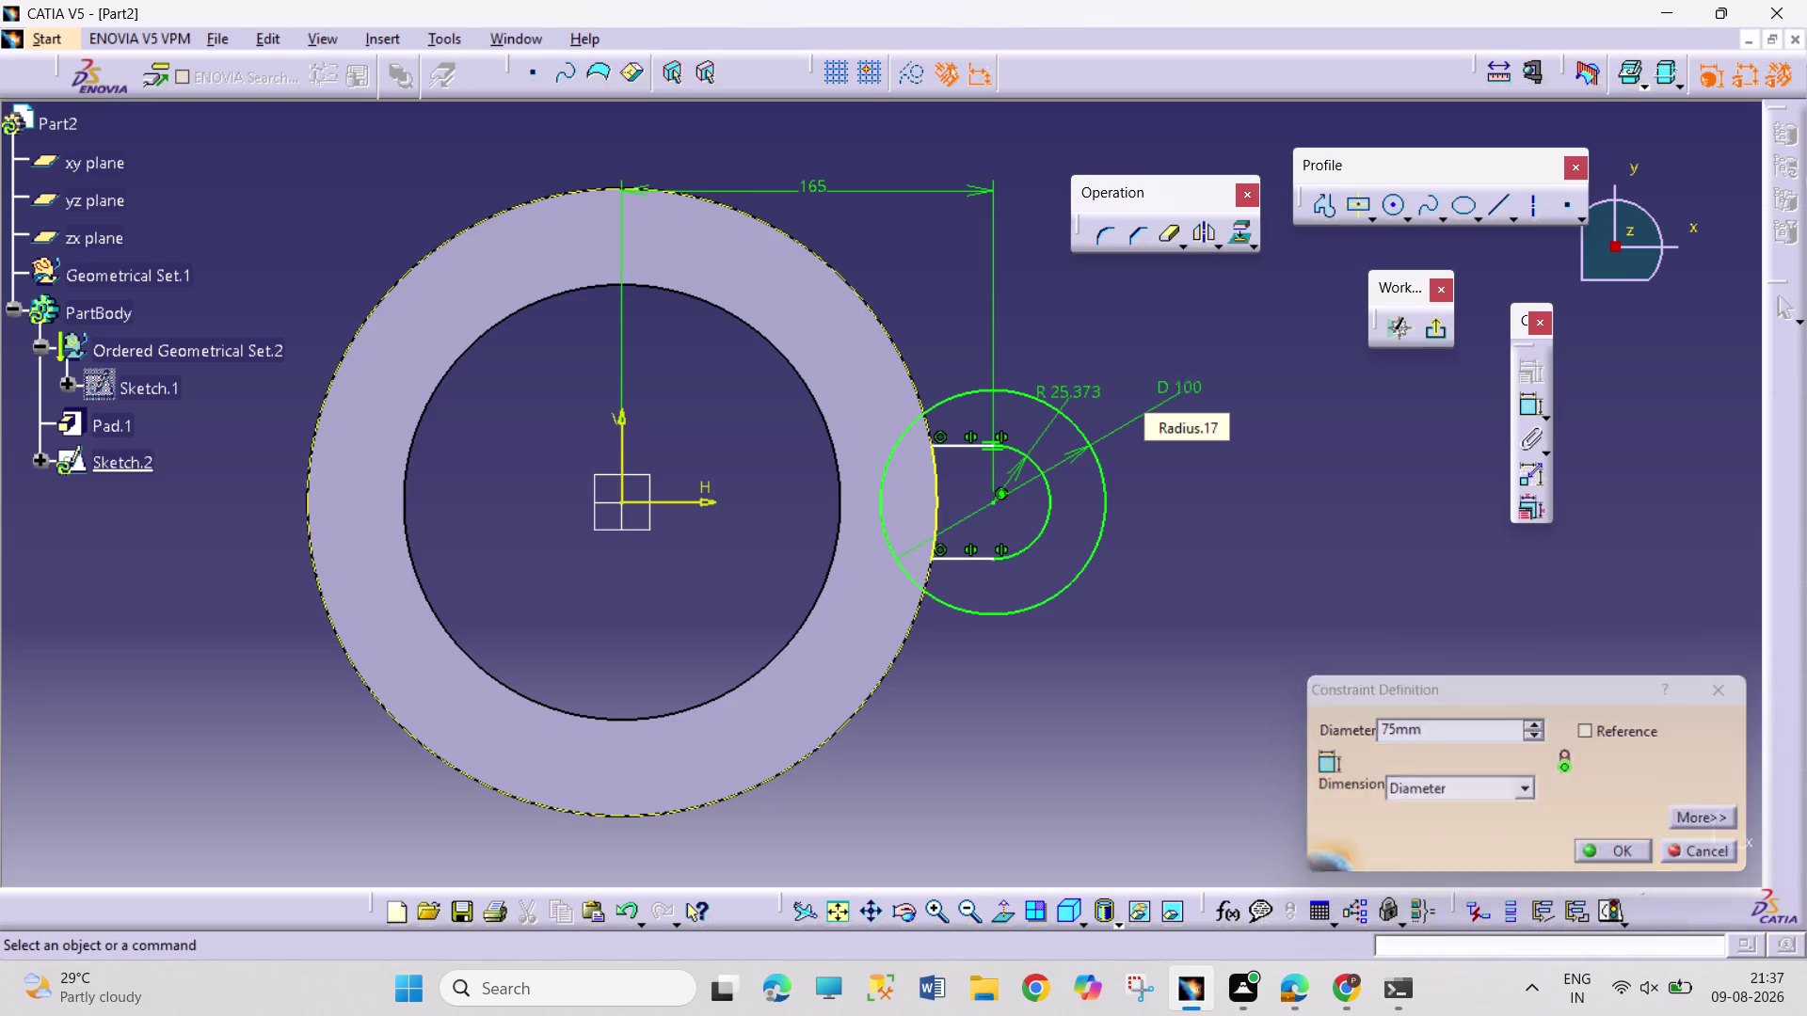
Set the rounded end's radius to 100 mm and recentre the view.
double_click(1077, 388)
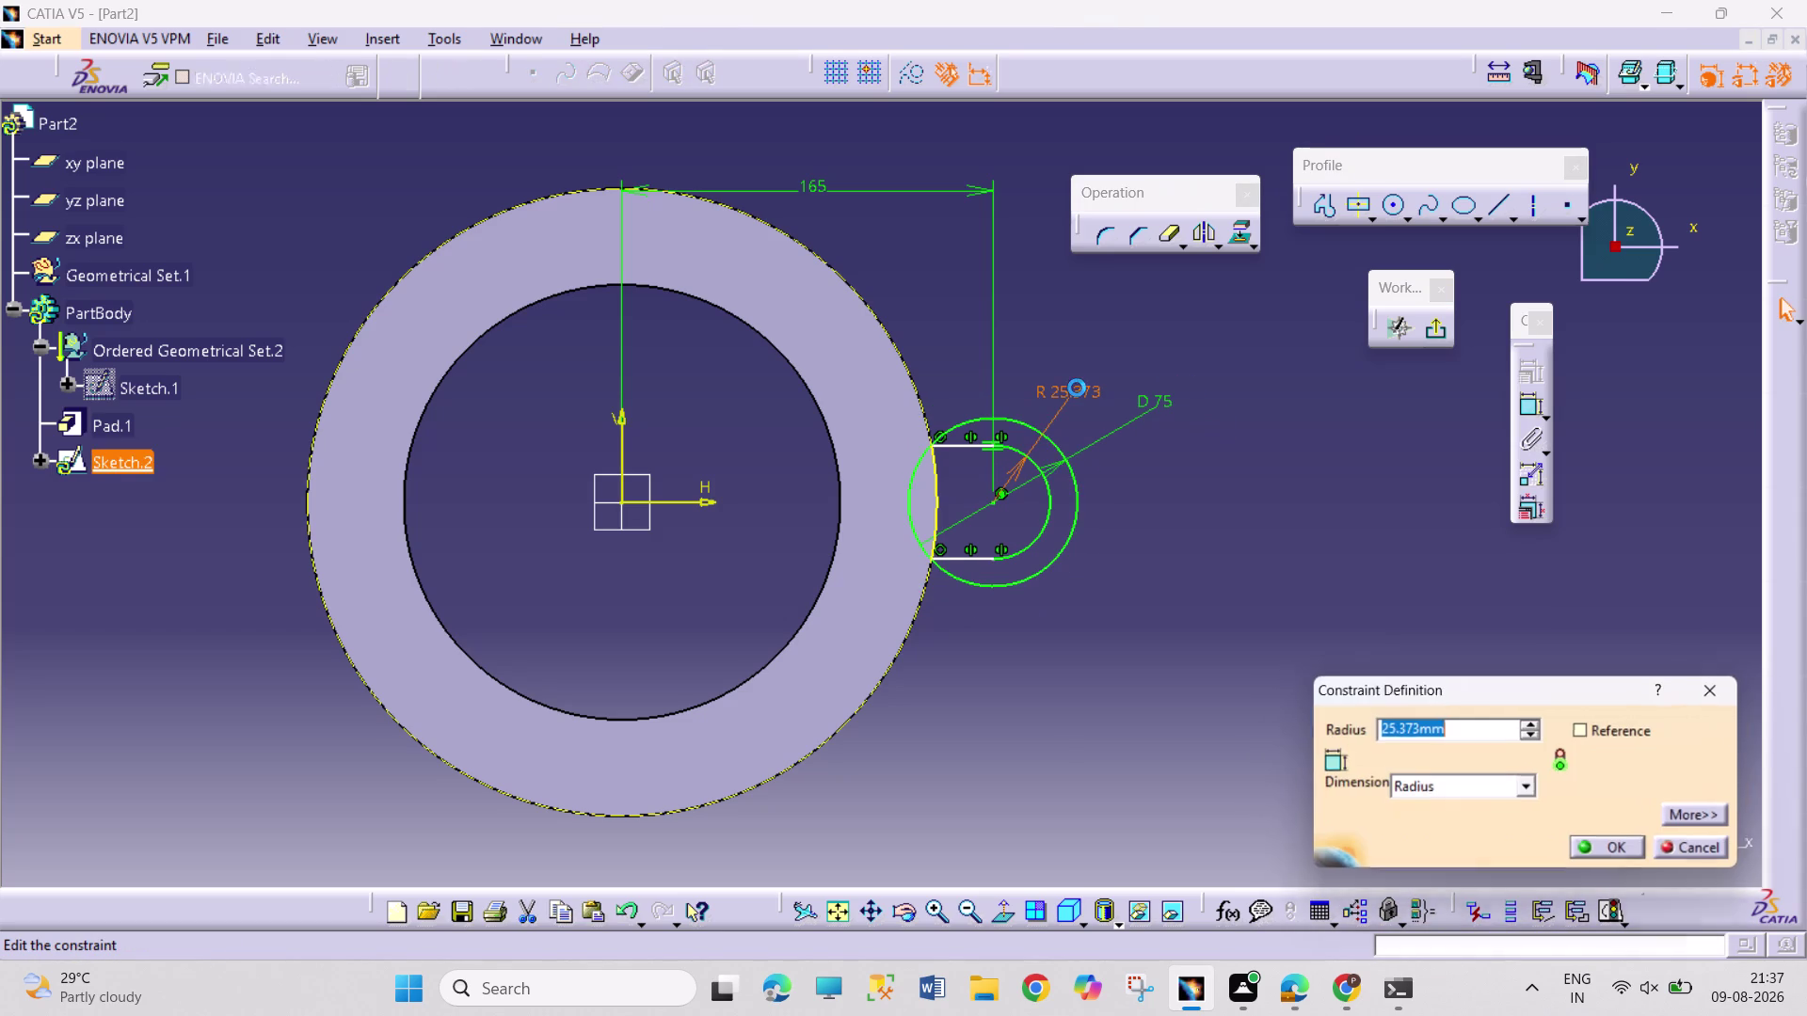
text(100)
key(Return)
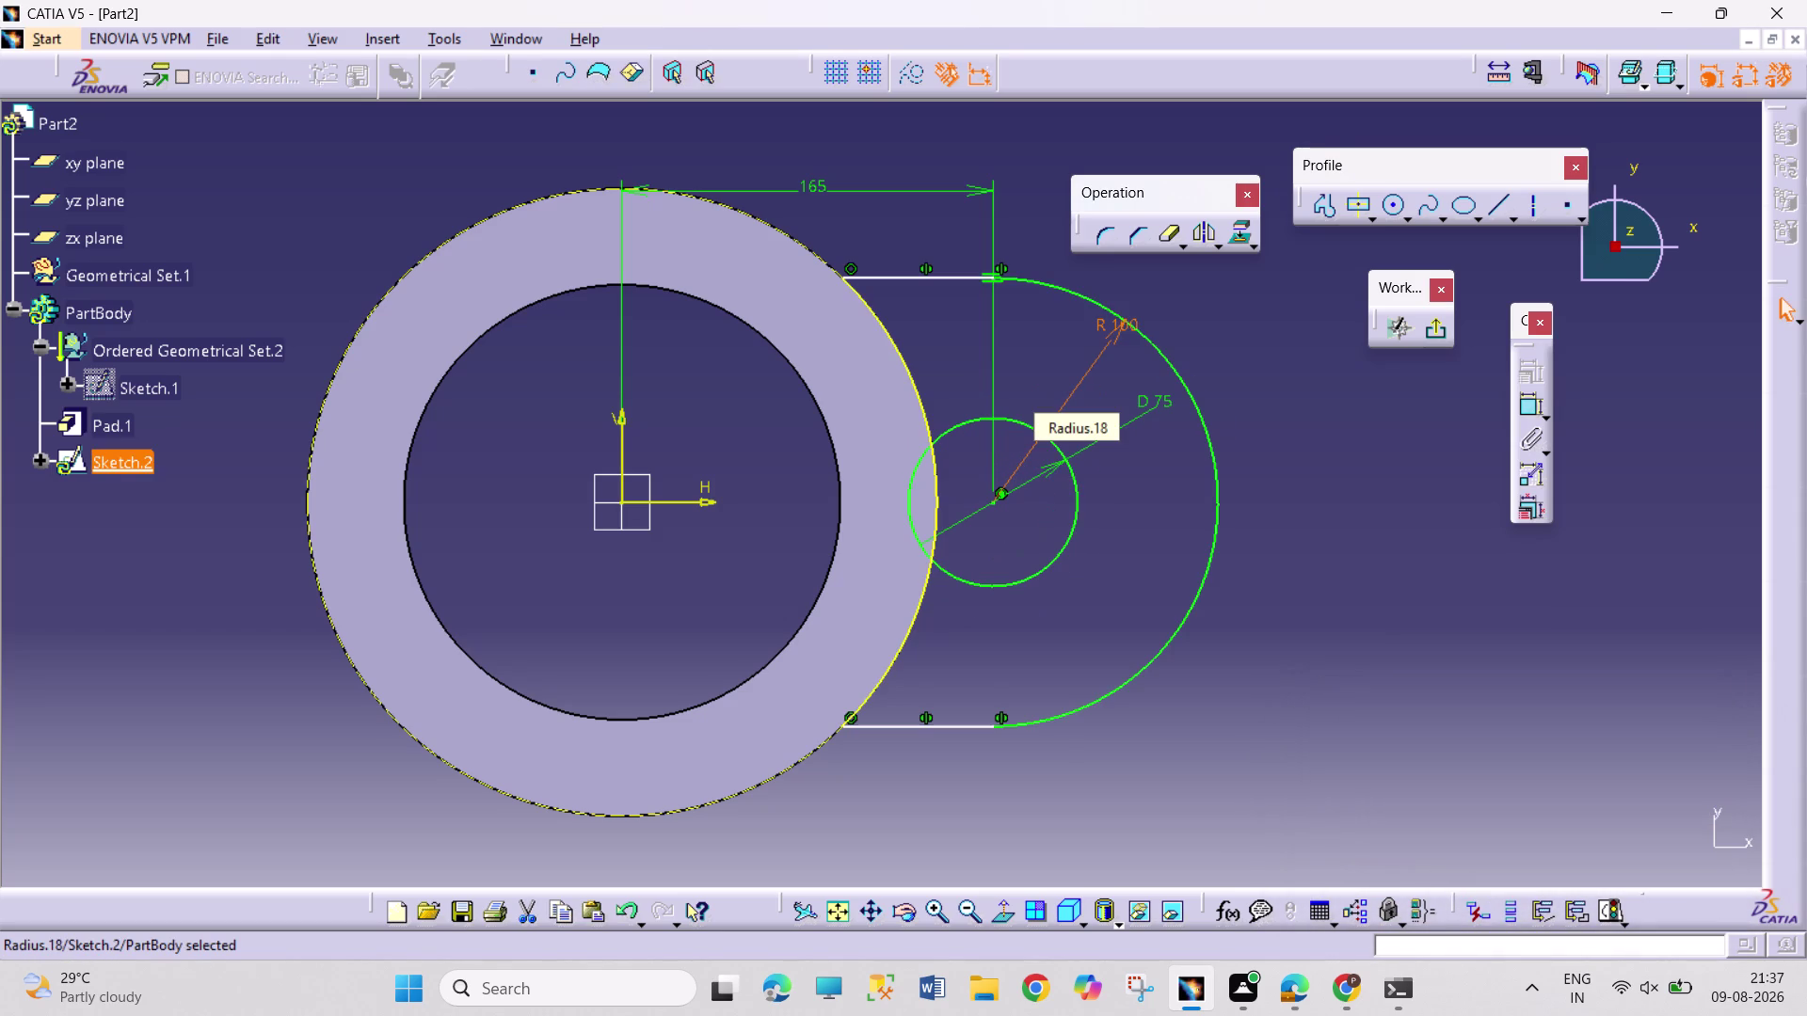
click(1414, 552)
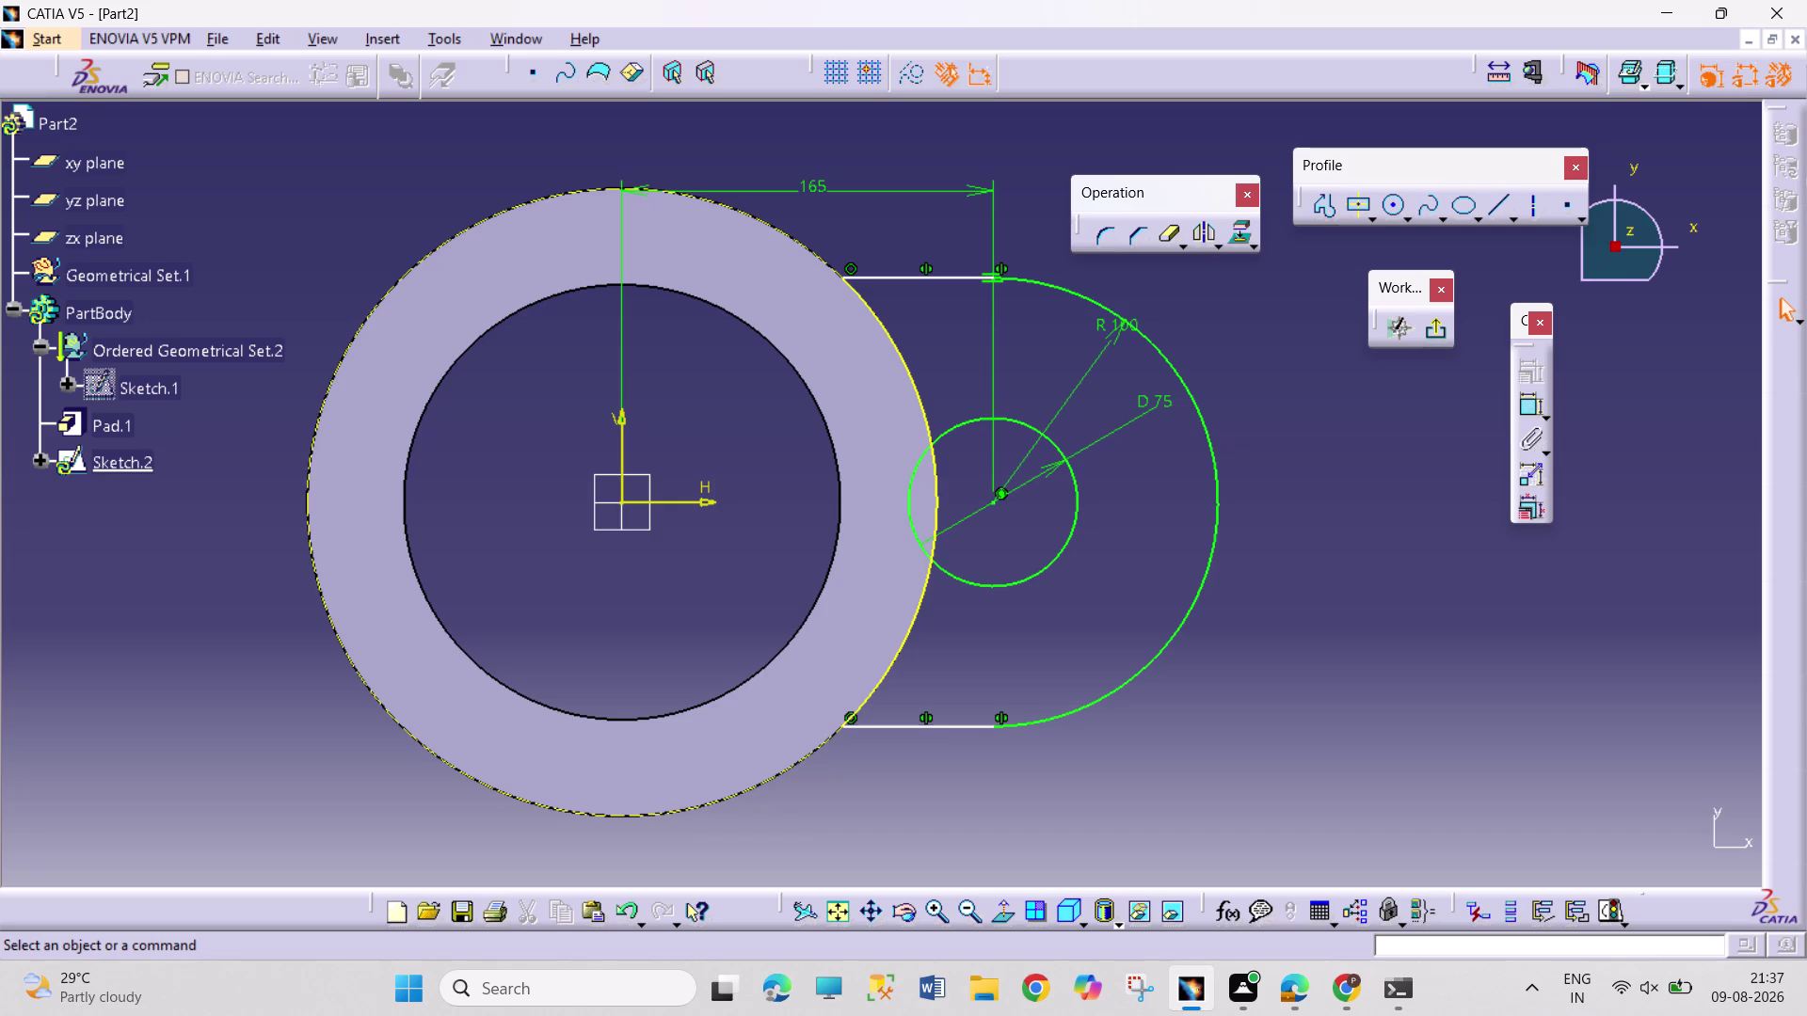
middle_drag(1370, 476, 1348, 528)
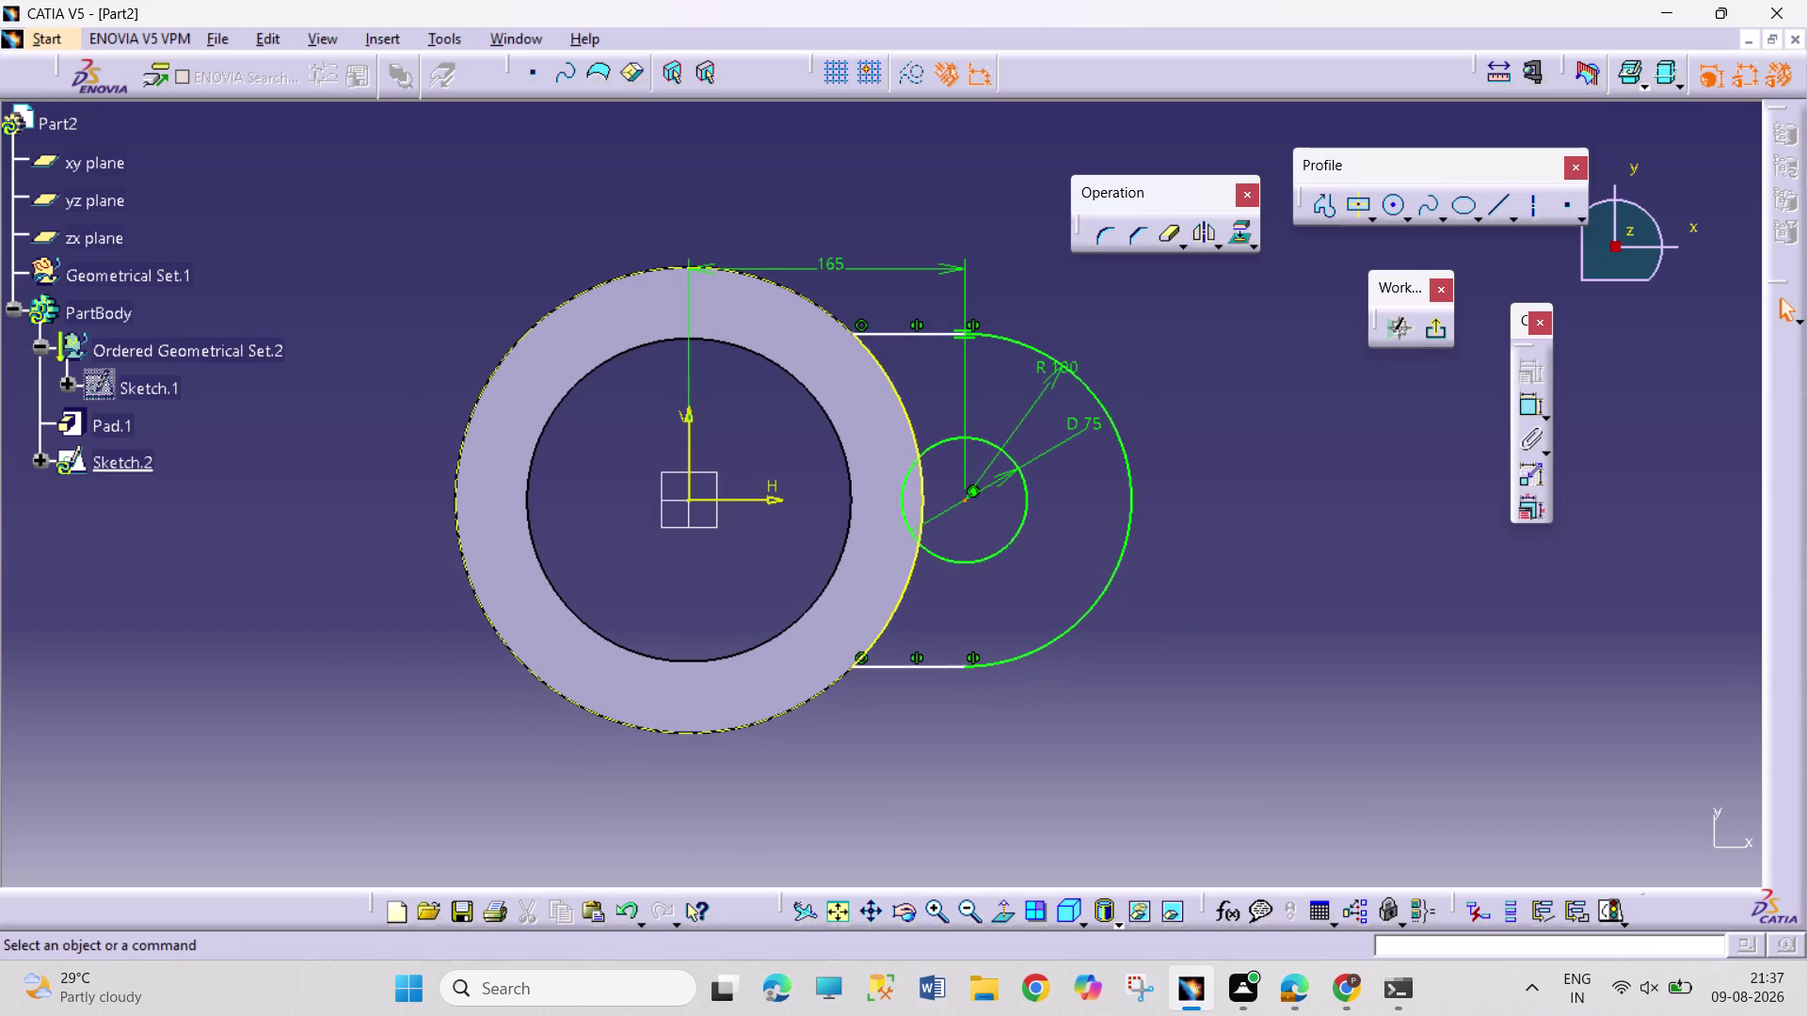
Delete the 165 mm distance dimension.
drag(967, 501, 995, 501)
click(1211, 550)
right_click(847, 264)
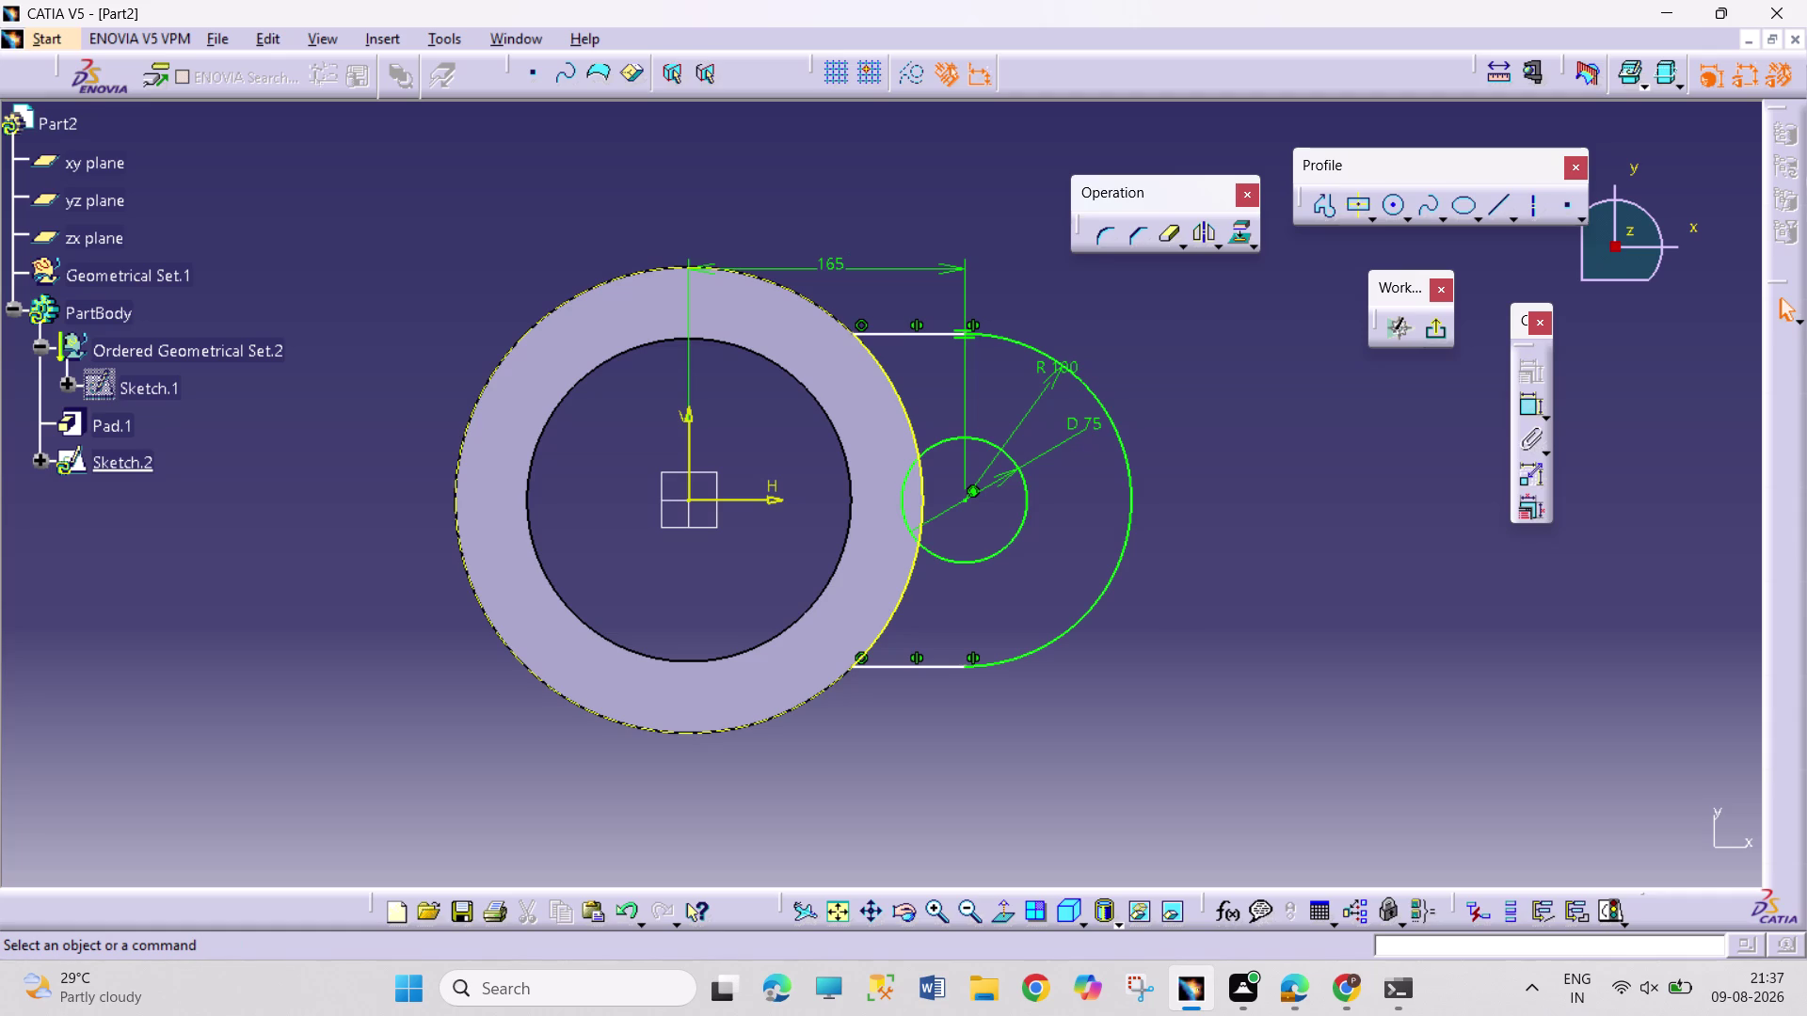
right_click(840, 264)
click(982, 547)
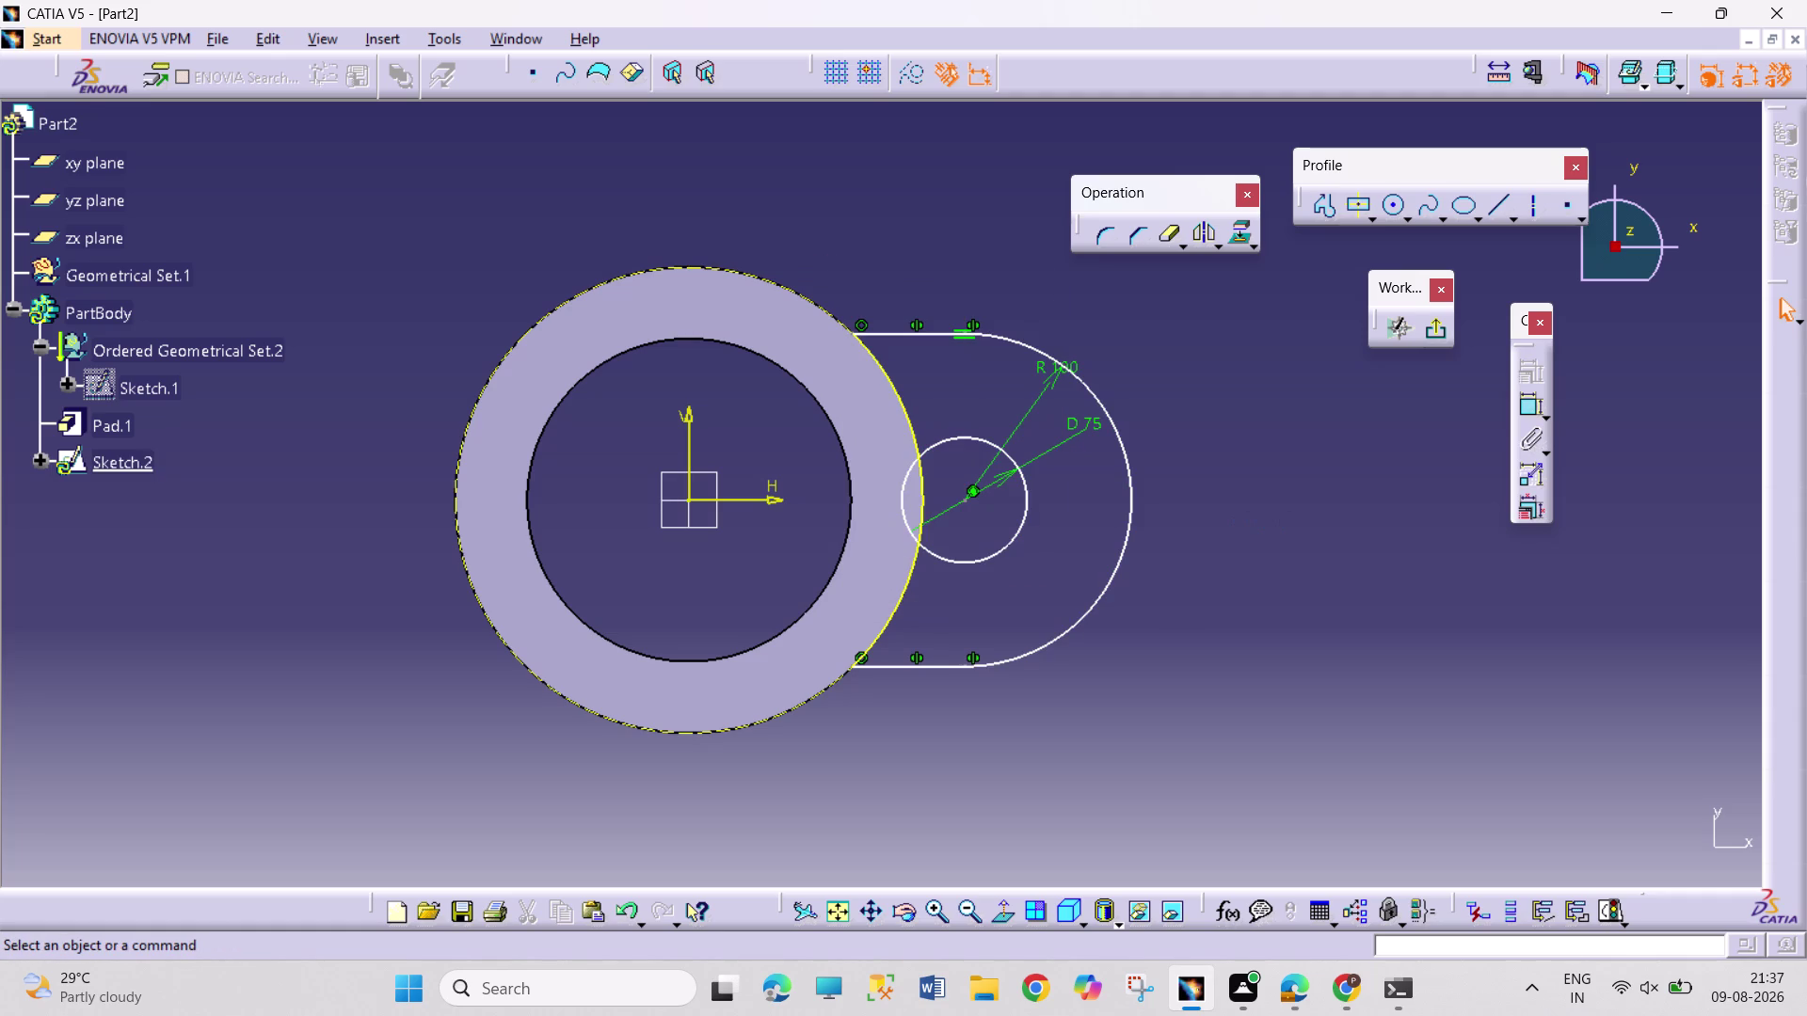
Change the lug's outer arc radius to 50 mm.
drag(1048, 368, 1103, 335)
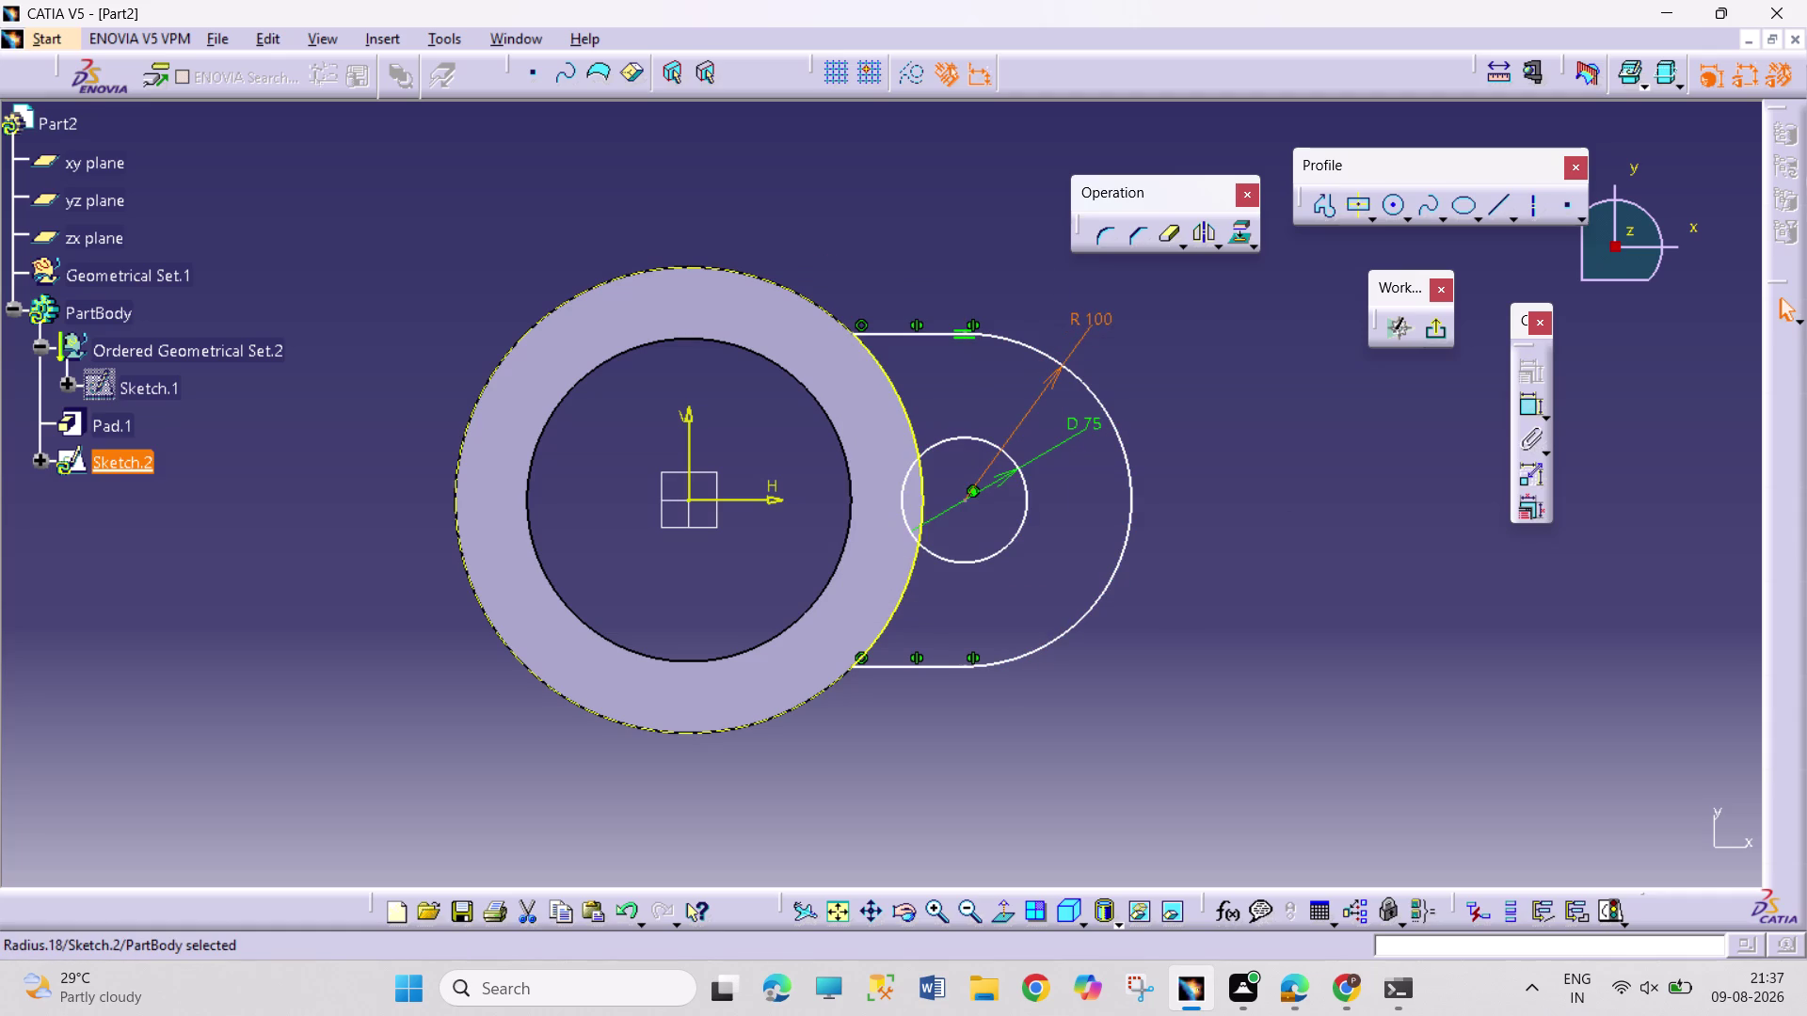
double_click(1103, 317)
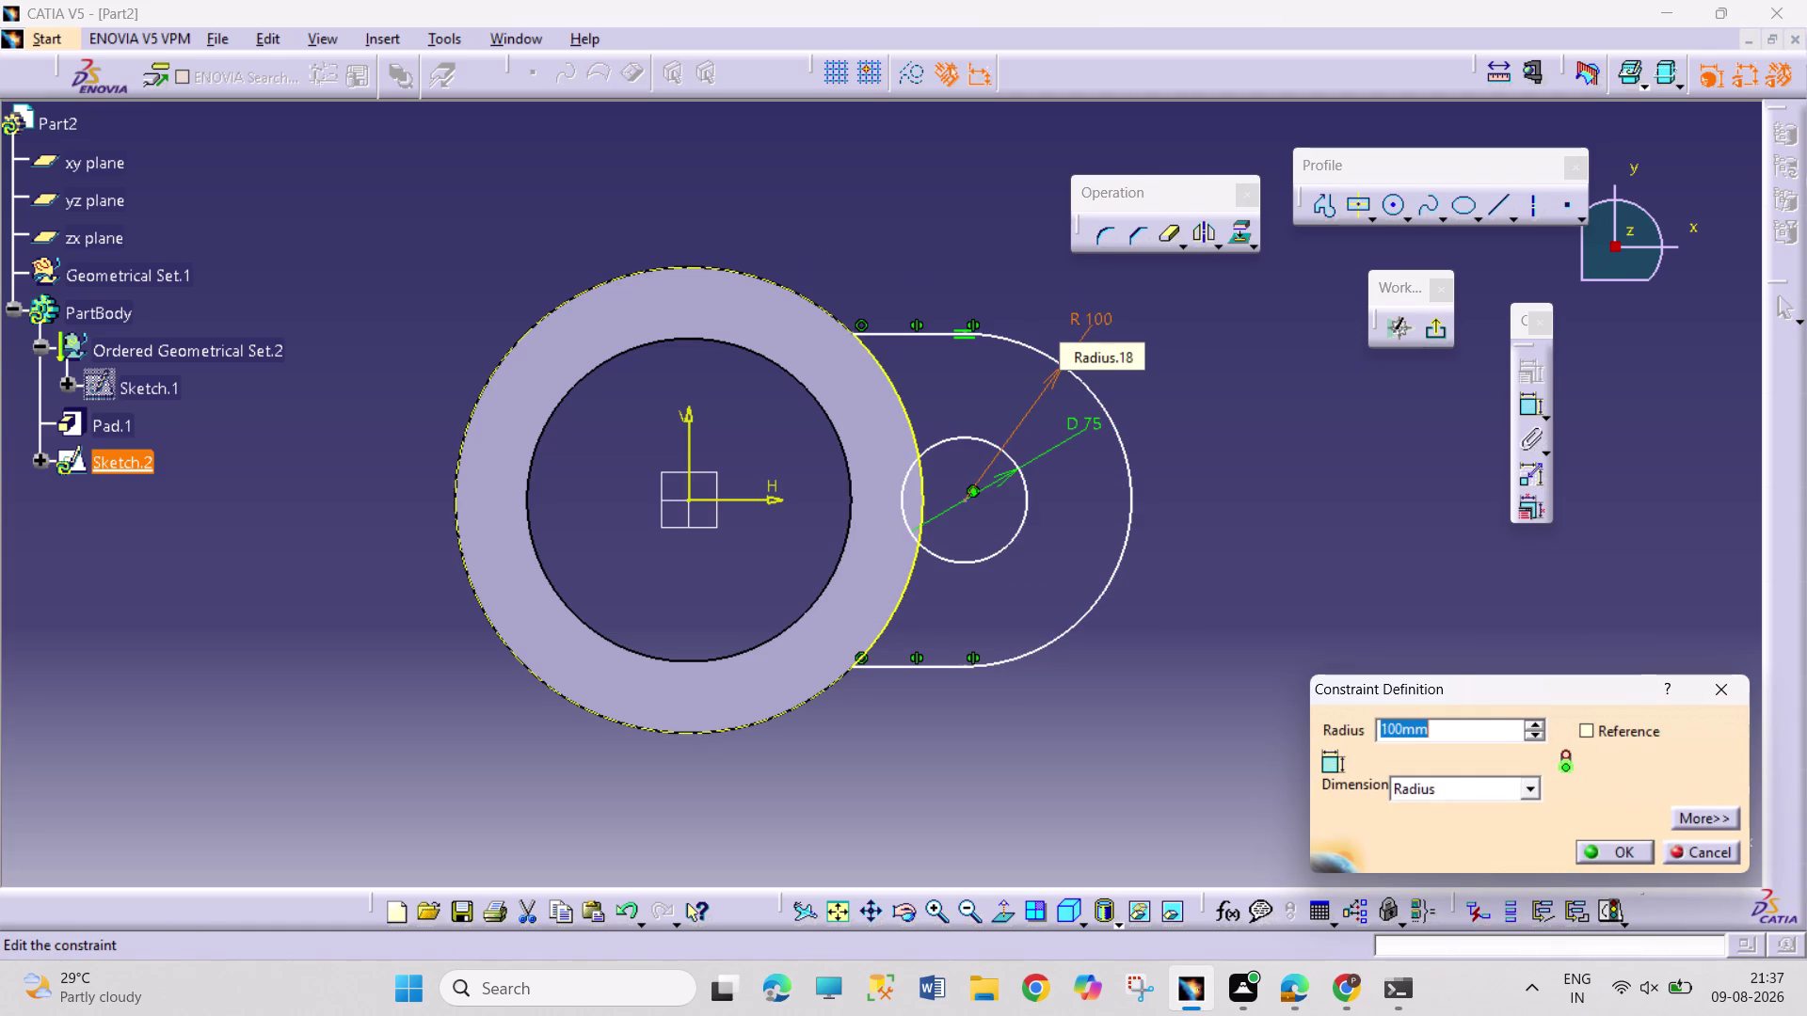
text(50)
key(Return)
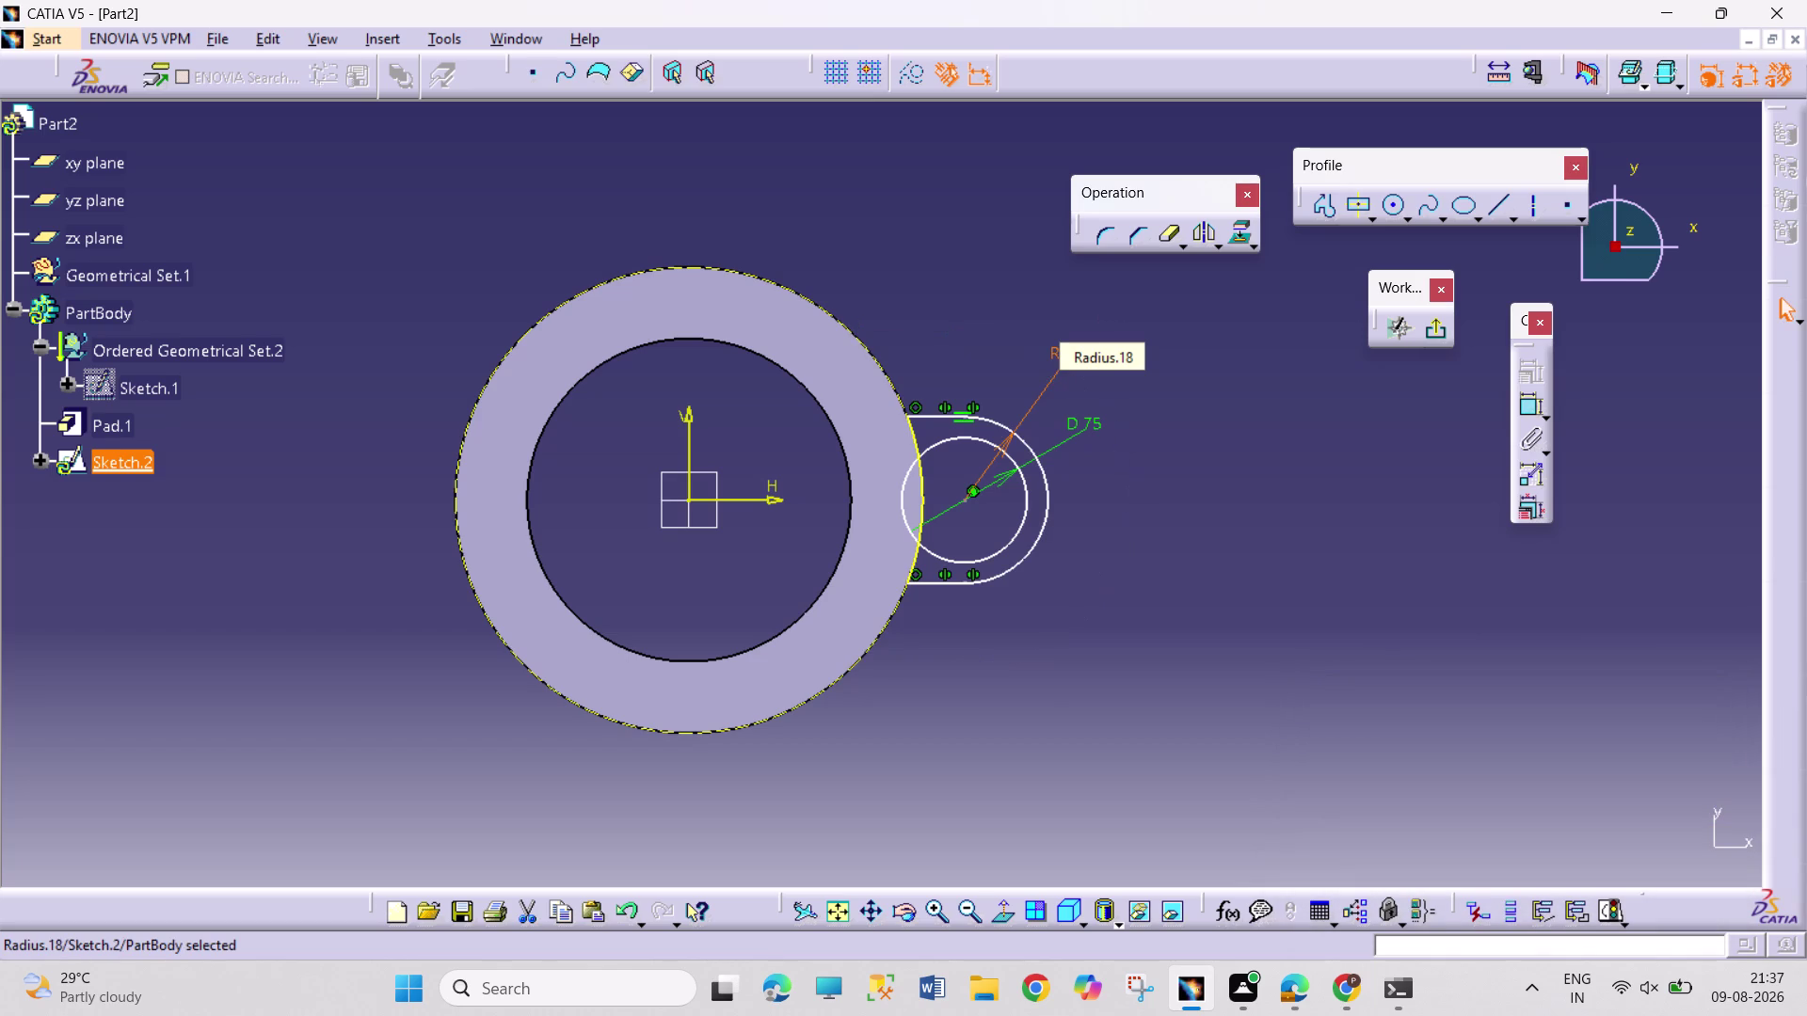
click(1202, 497)
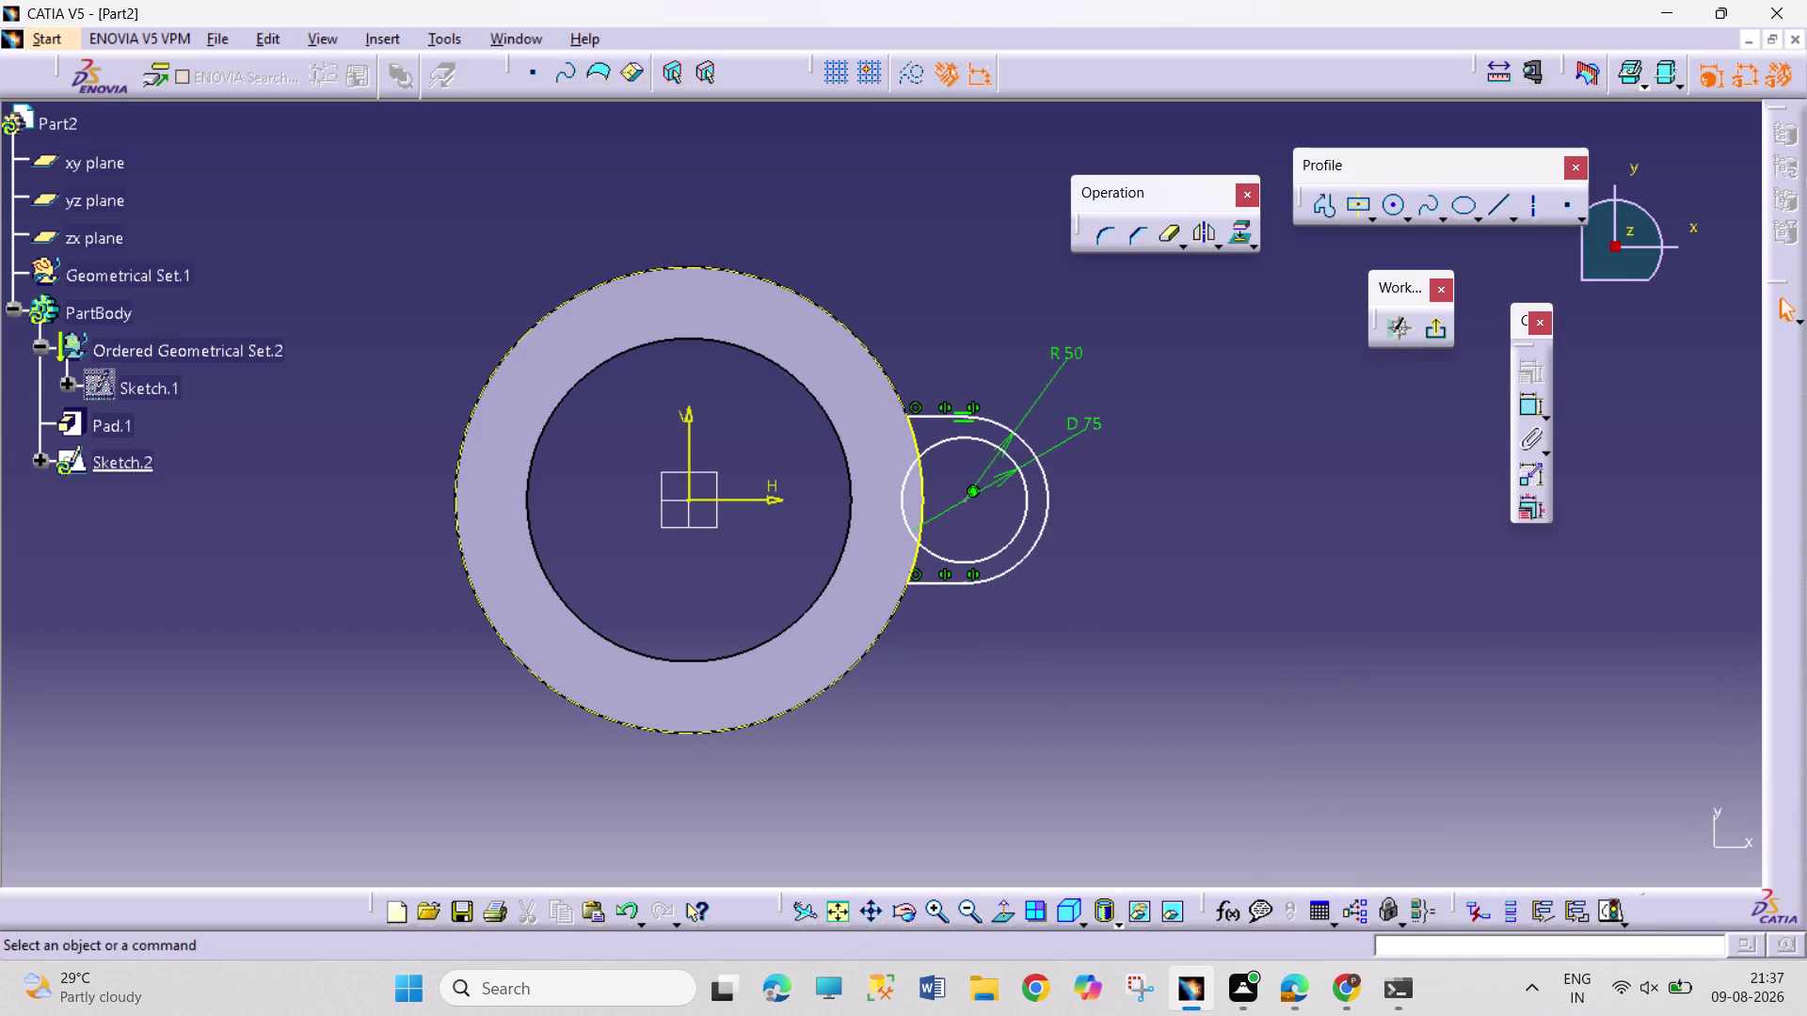
Re-create the 165 mm offset dimension from the ring's vertical axis.
click(1537, 405)
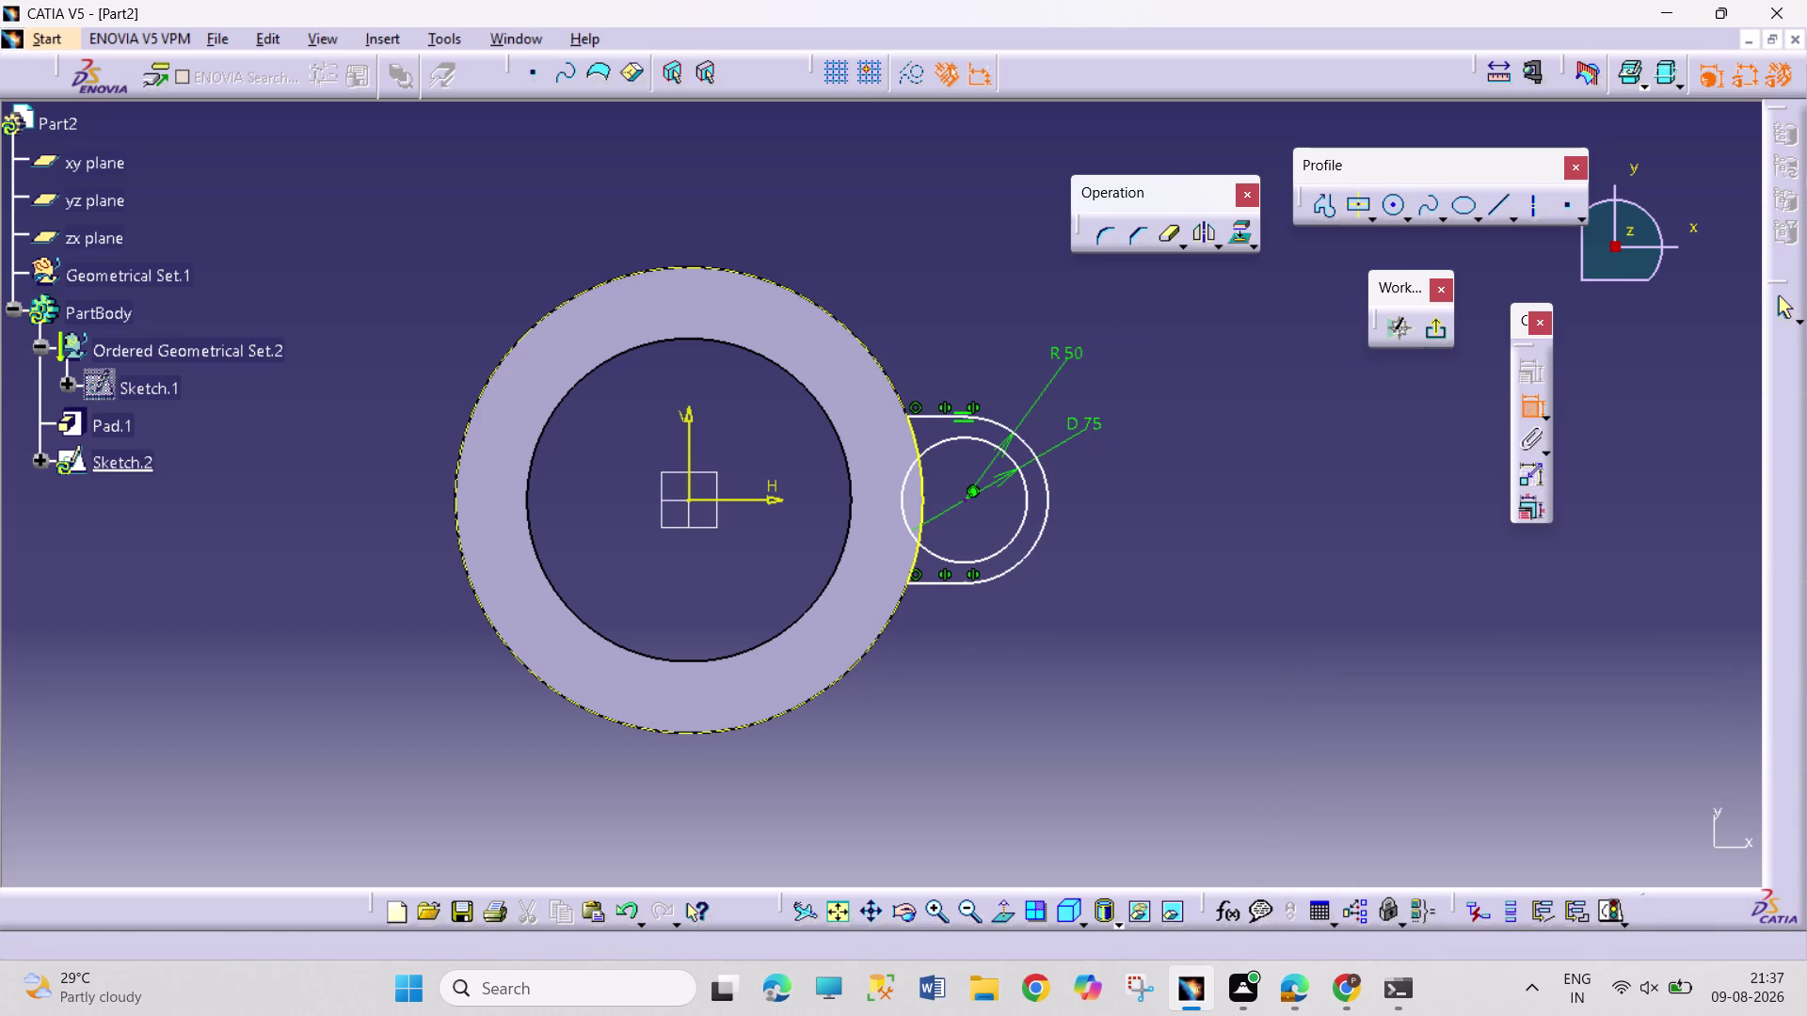
click(964, 505)
drag(684, 444, 685, 425)
click(861, 208)
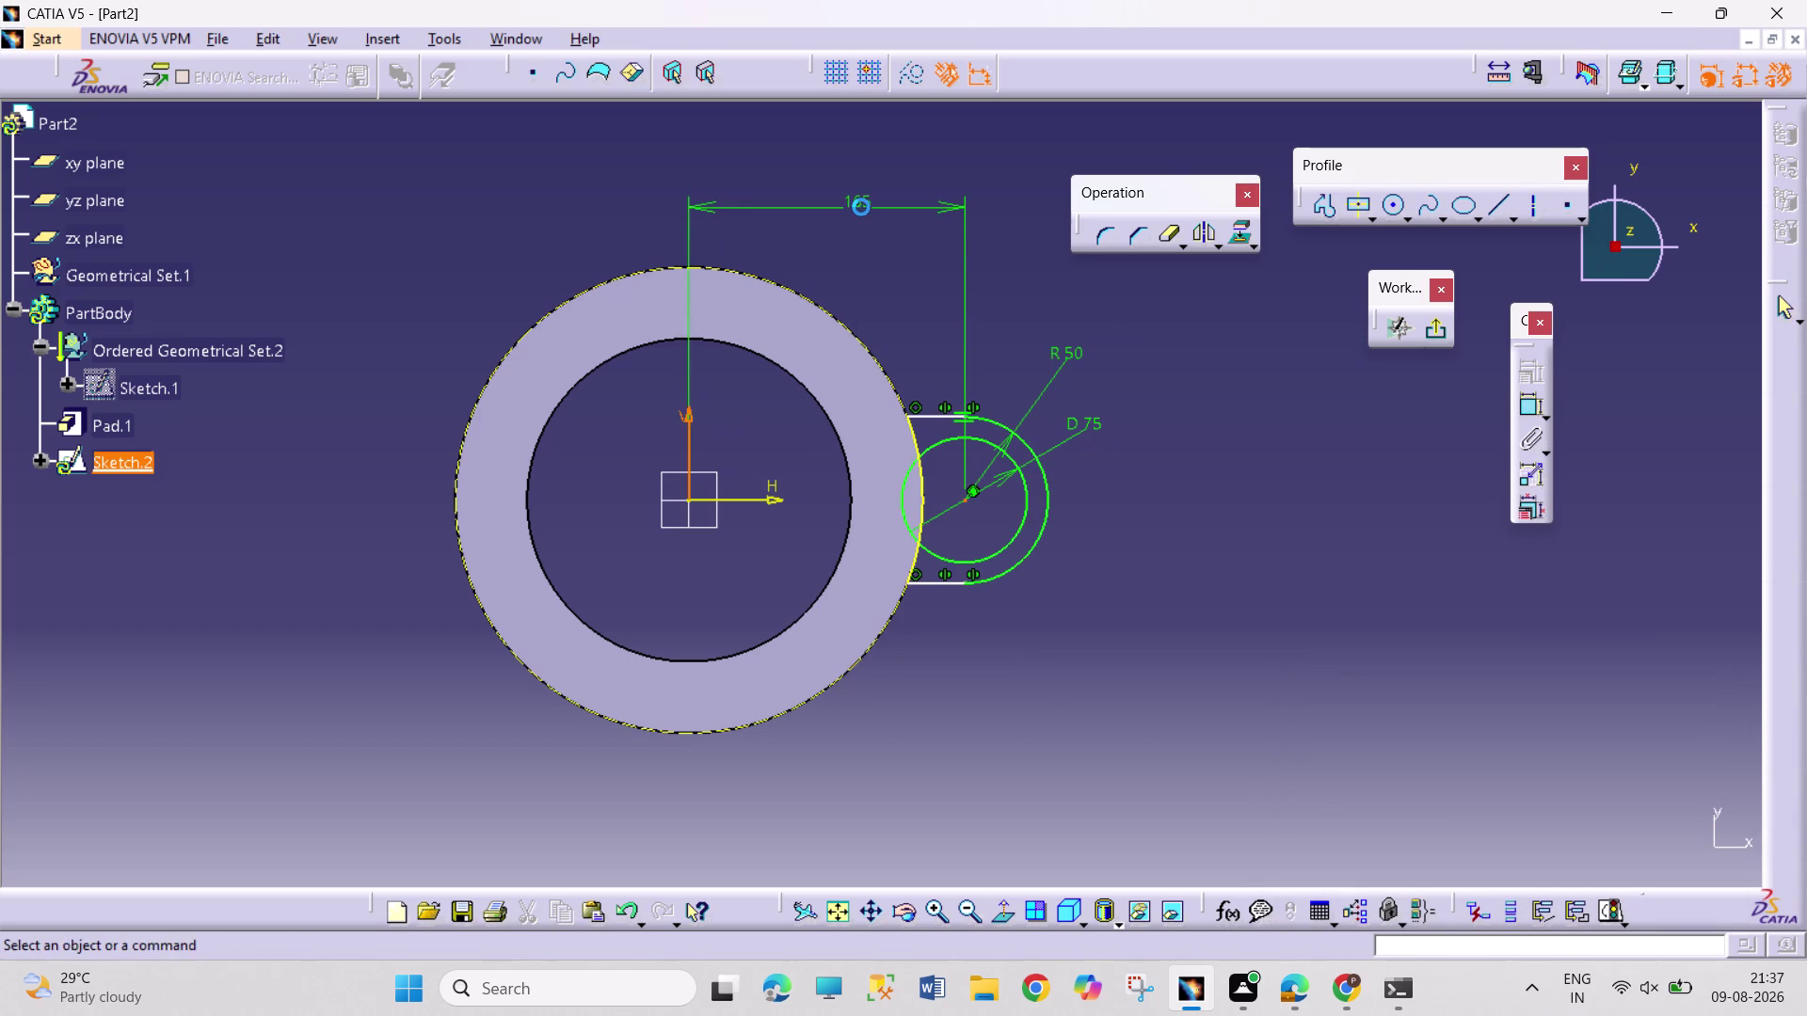
click(1193, 461)
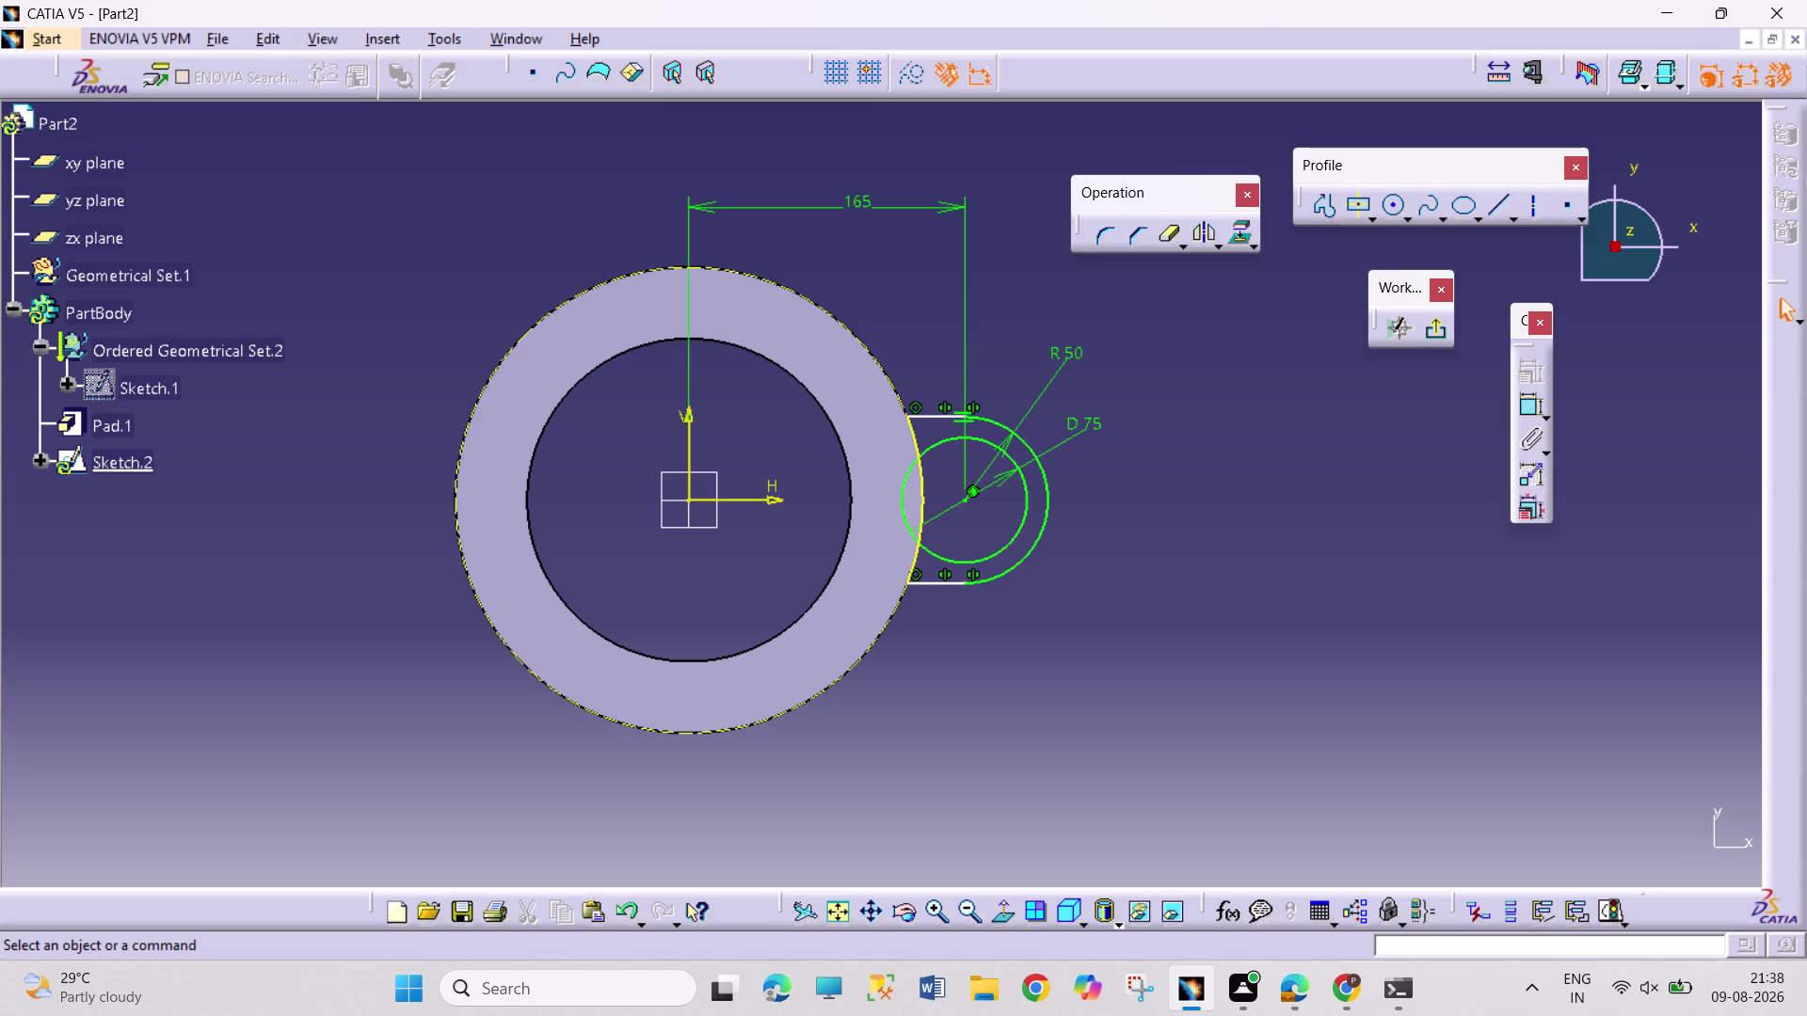
drag(1179, 292, 912, 646)
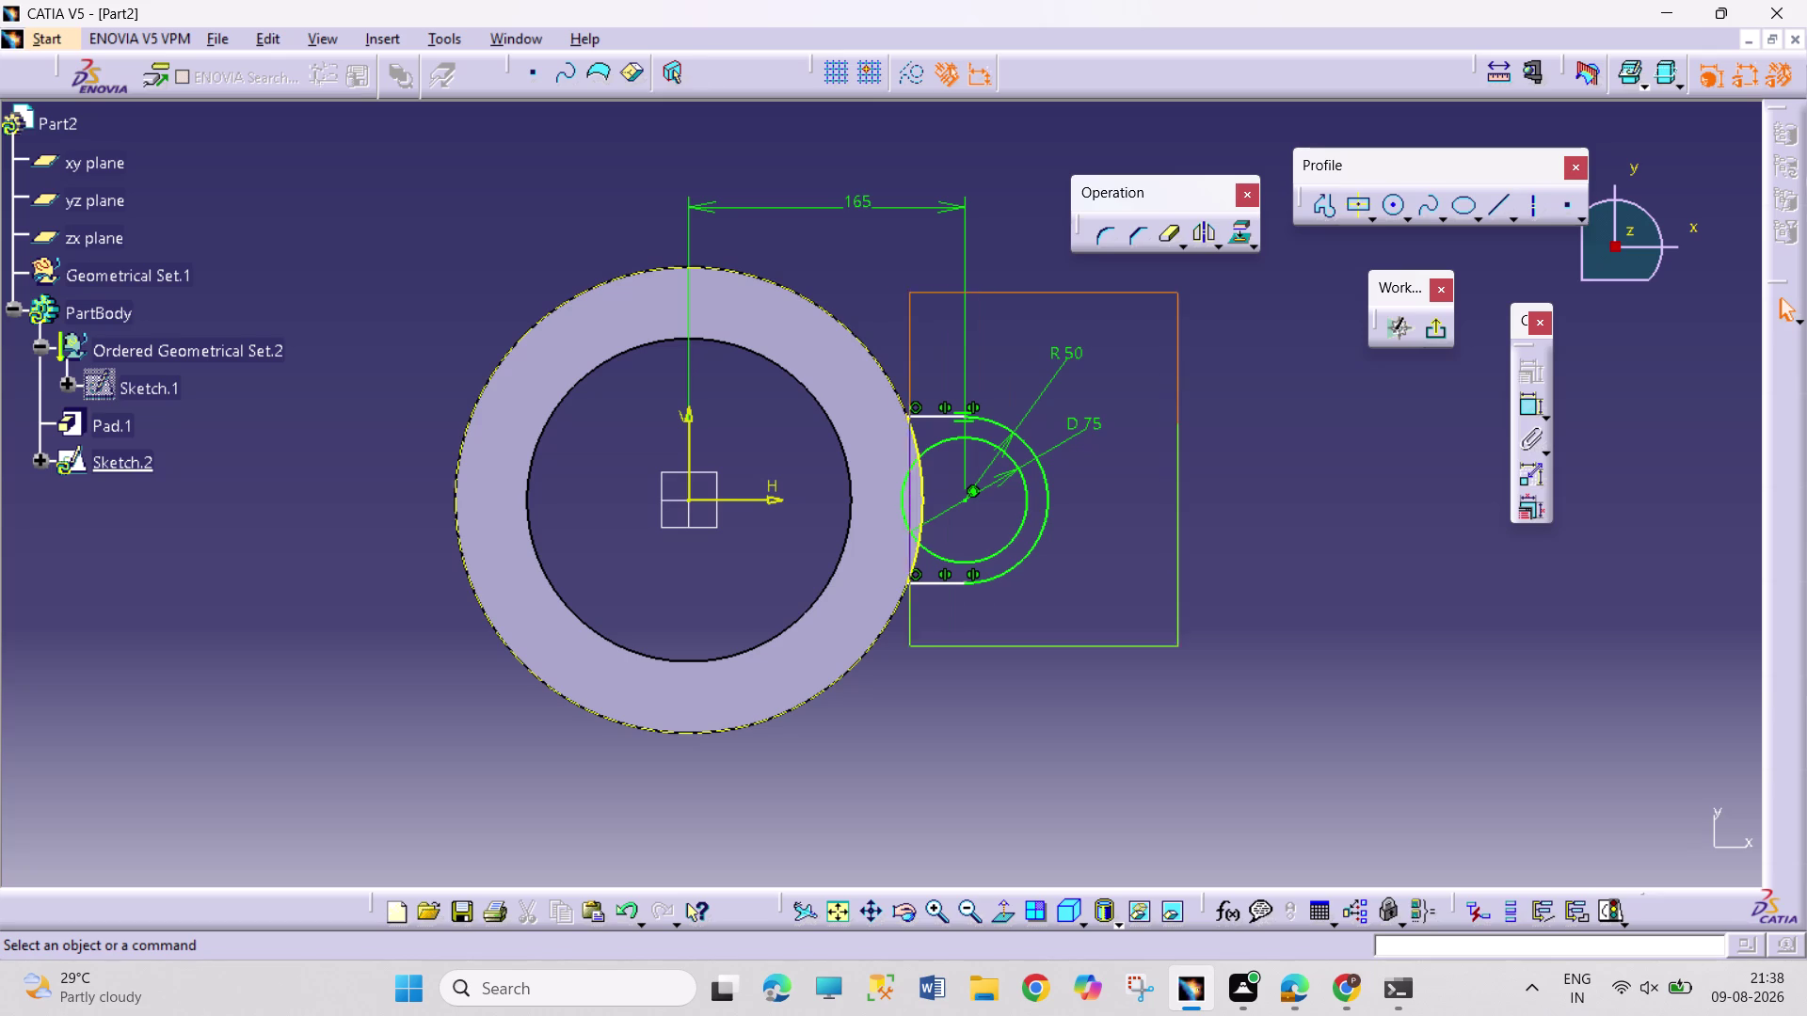
Delete the window-selected lug geometry, then delete the projected outer ring edge.
drag(912, 645, 862, 656)
key(Delete)
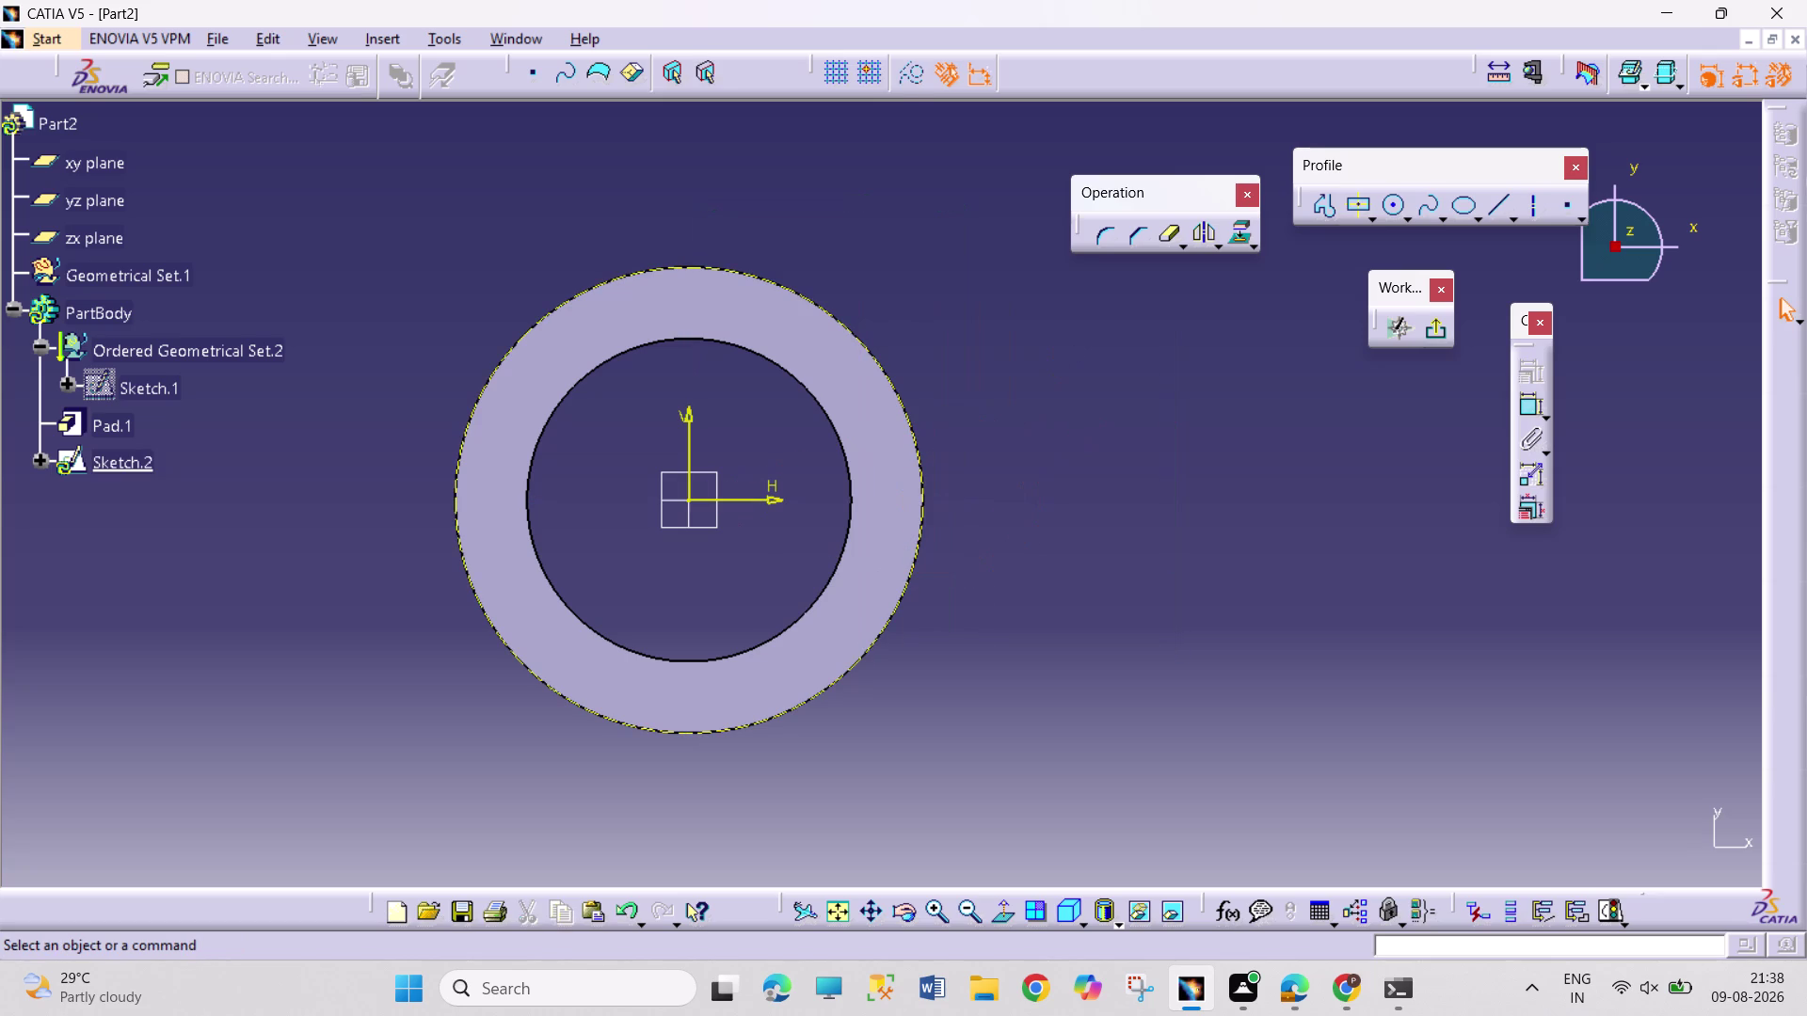
click(1081, 525)
right_click(924, 509)
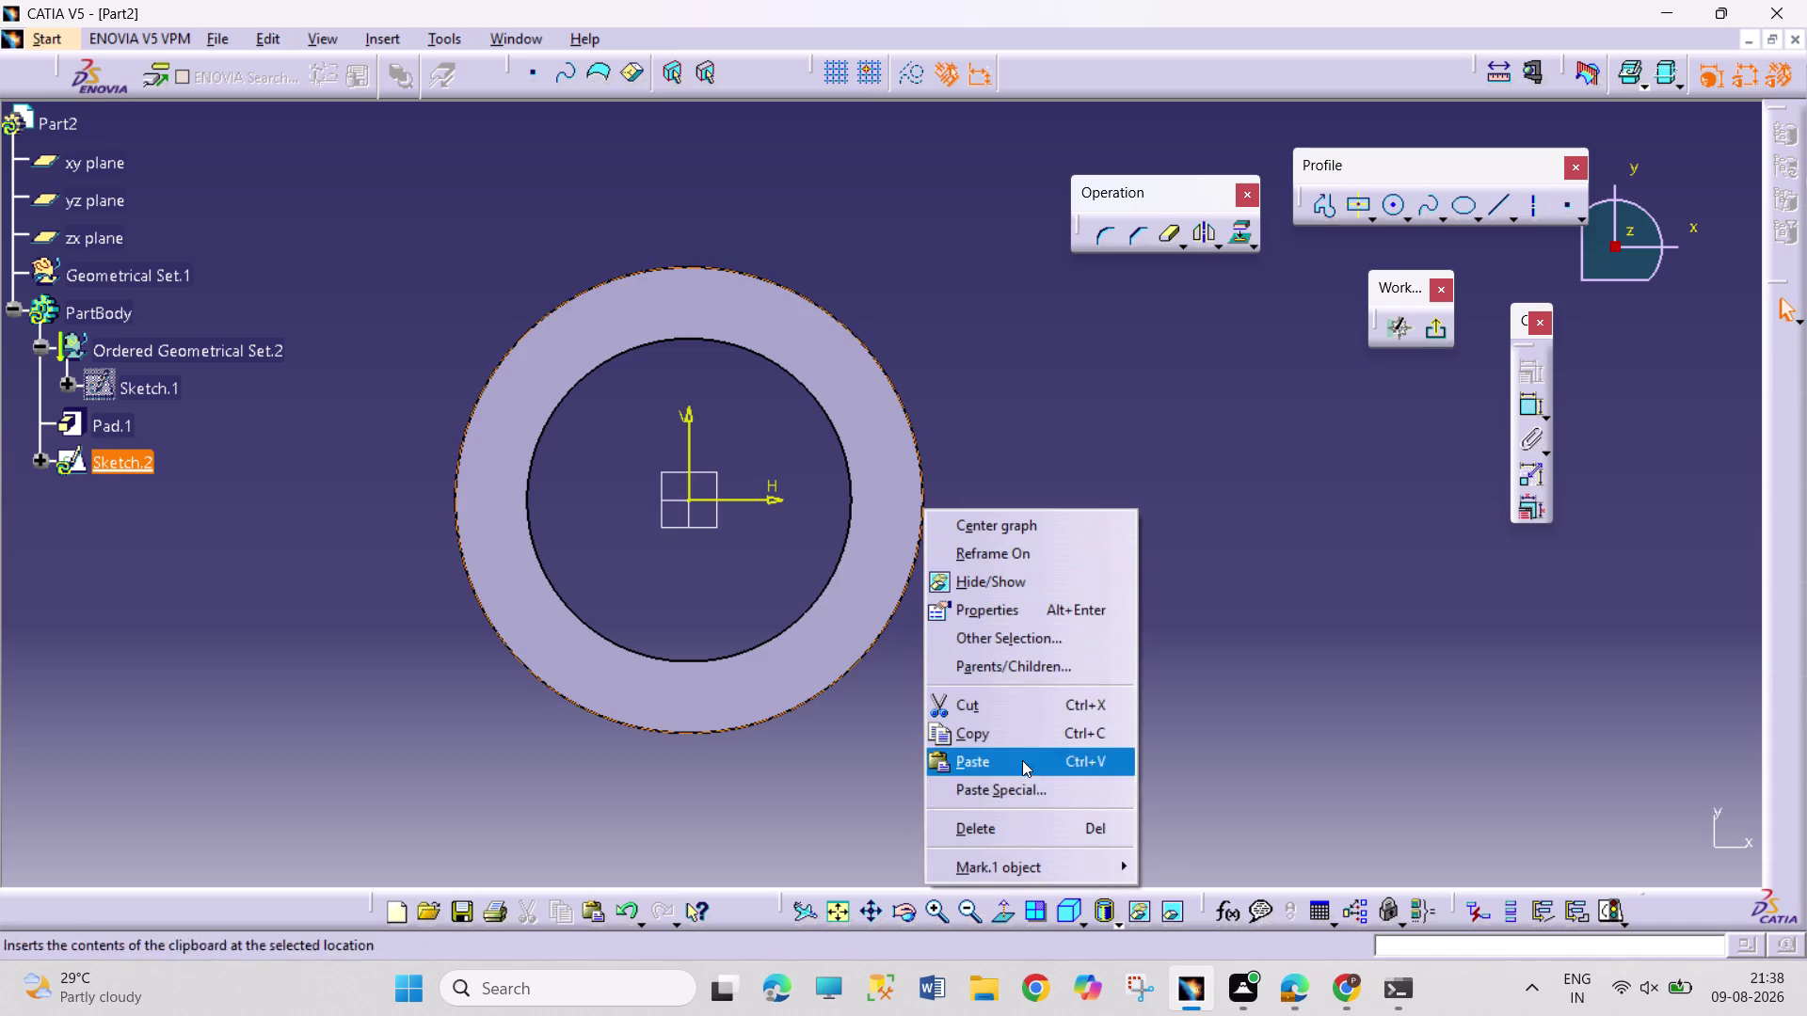
click(1018, 835)
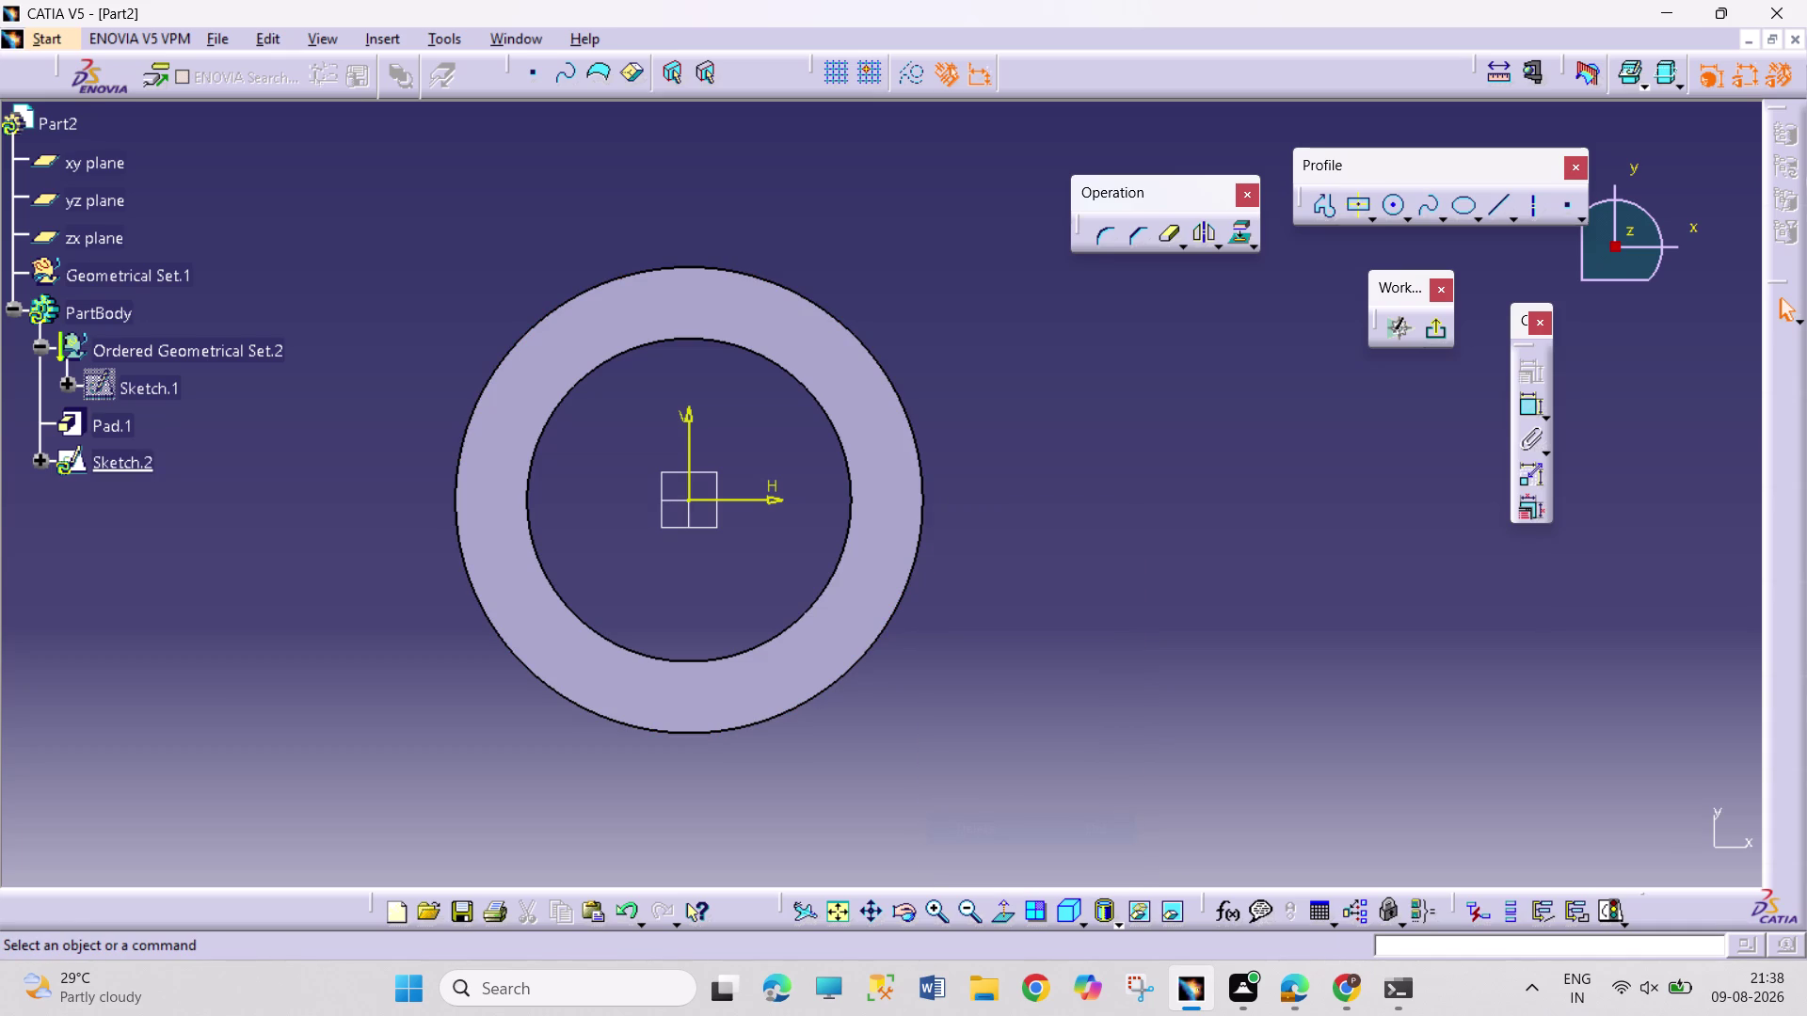
click(1232, 236)
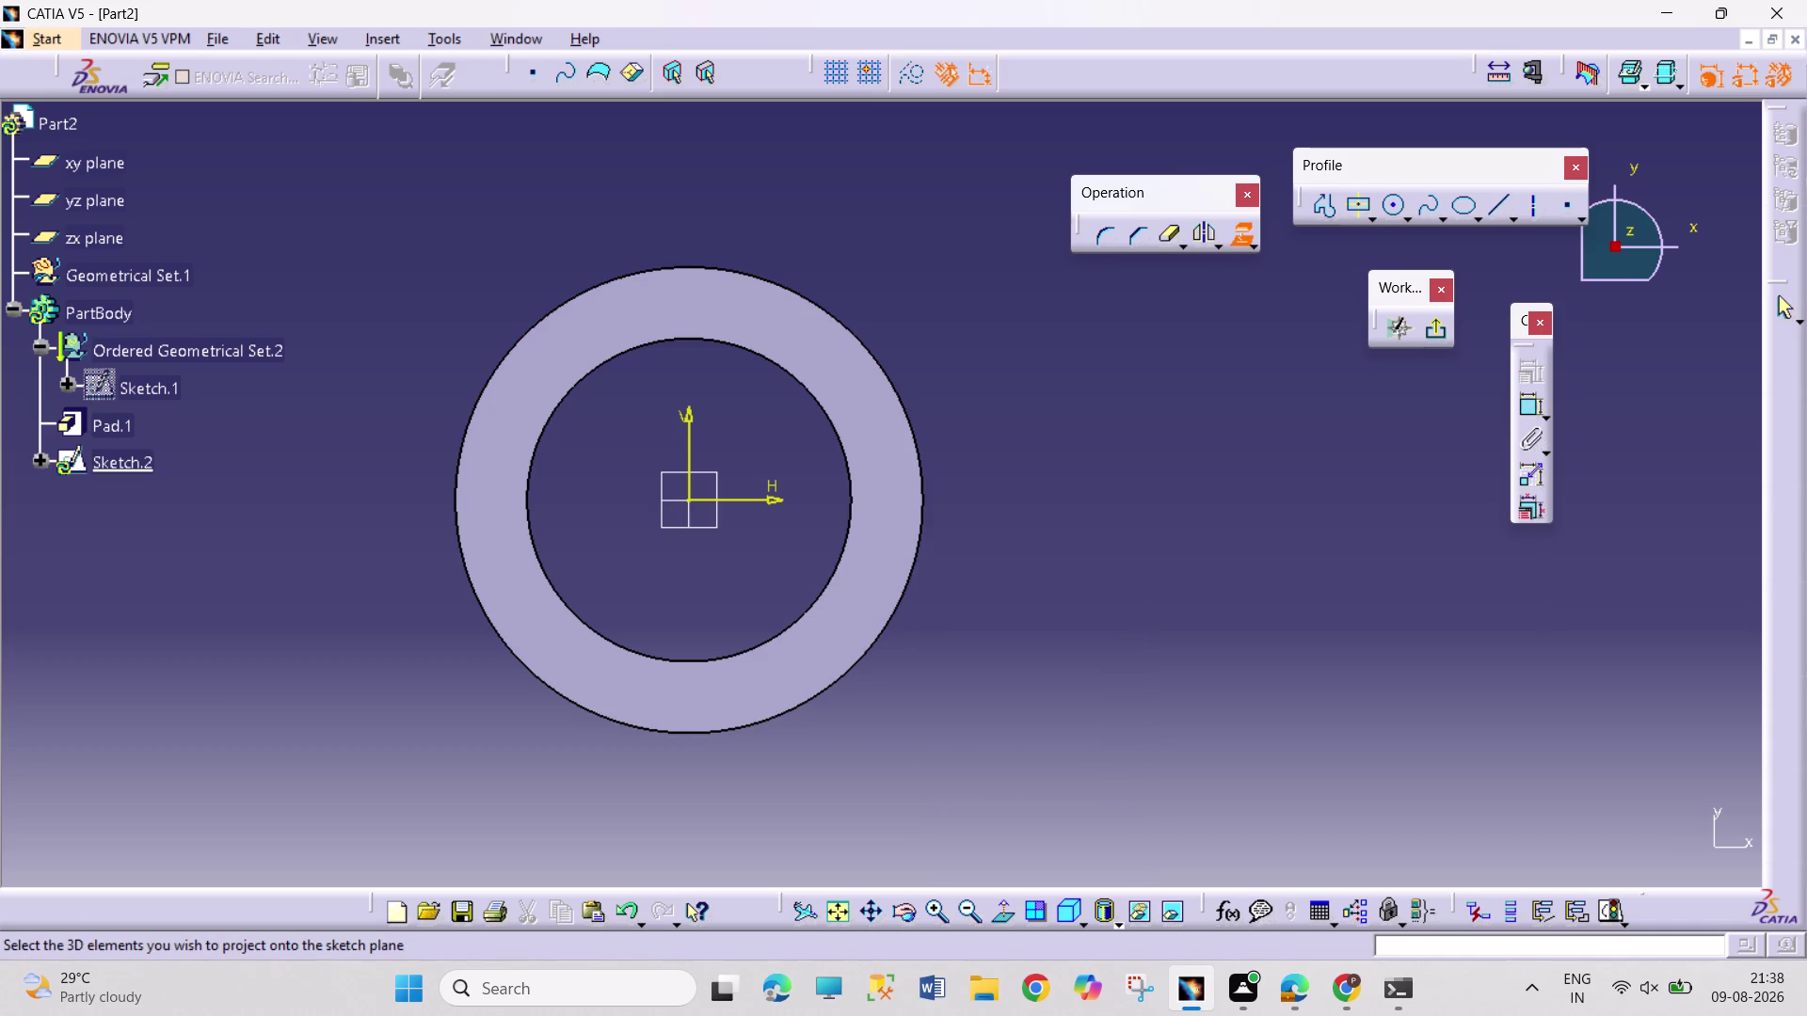
Project the ring's outer edge and draw two concentric lug circles beside the ring.
click(899, 405)
click(1028, 415)
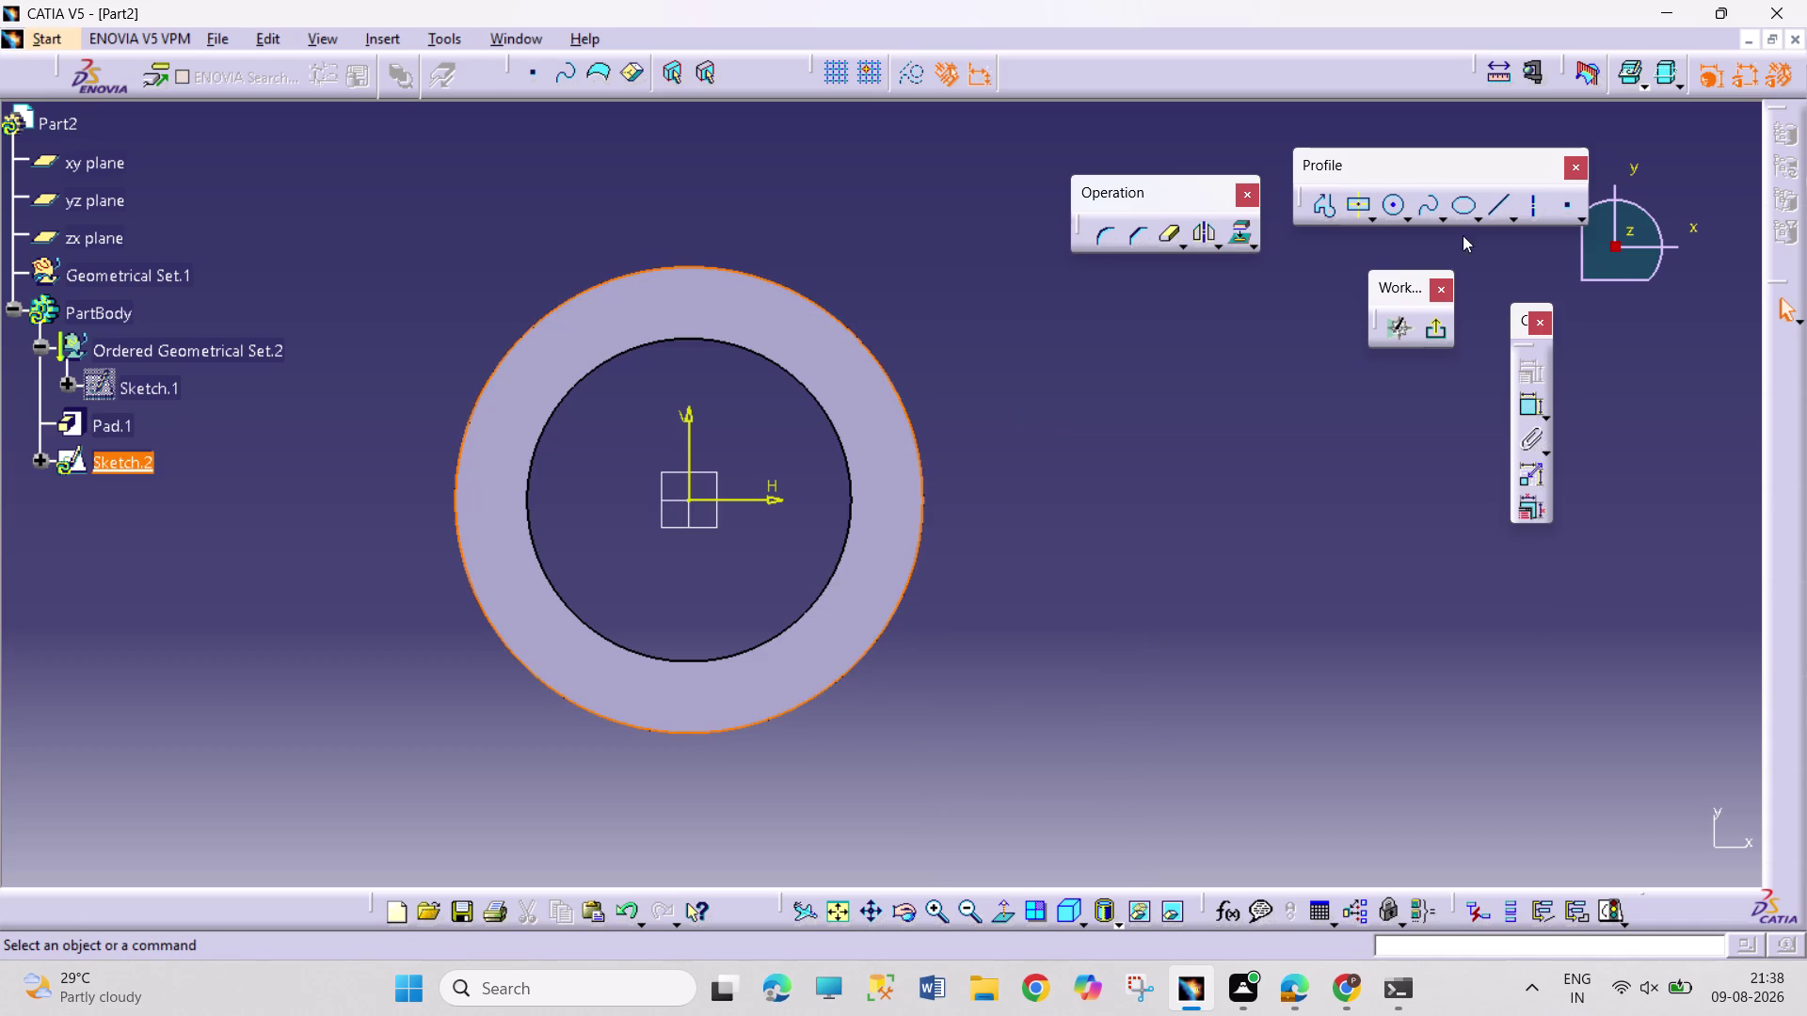
click(1384, 202)
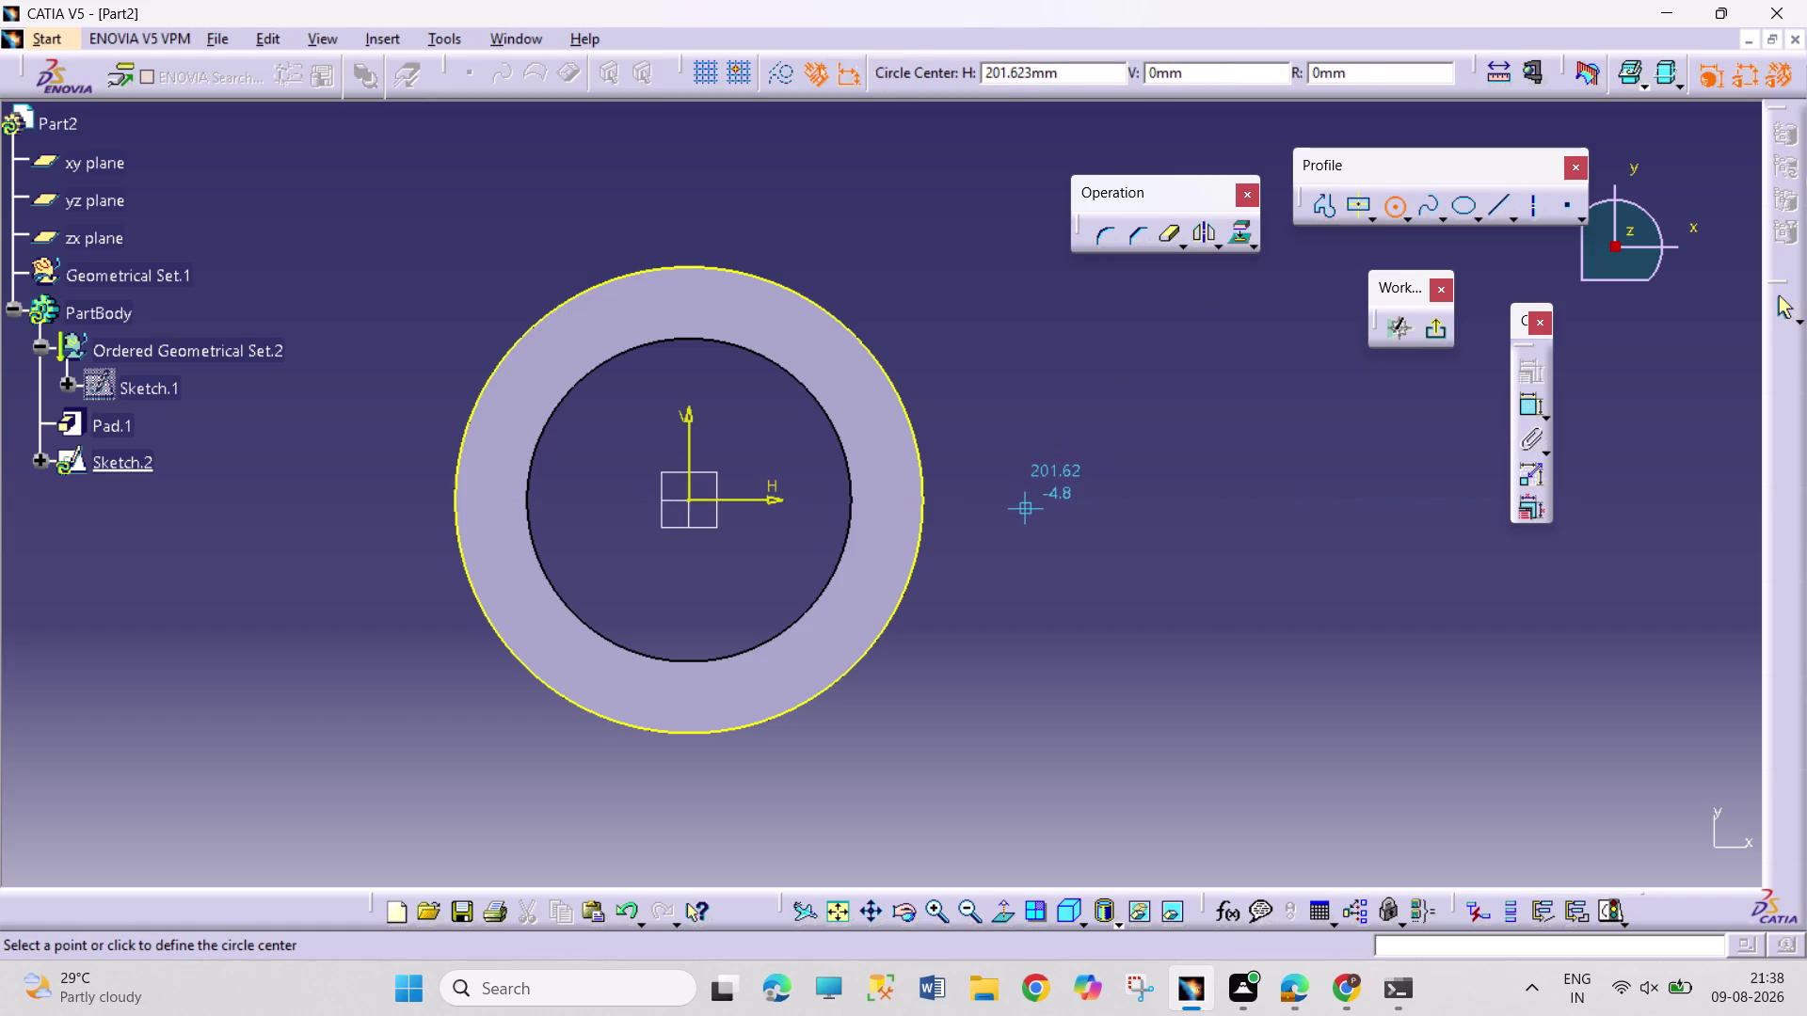
click(1026, 502)
click(1028, 525)
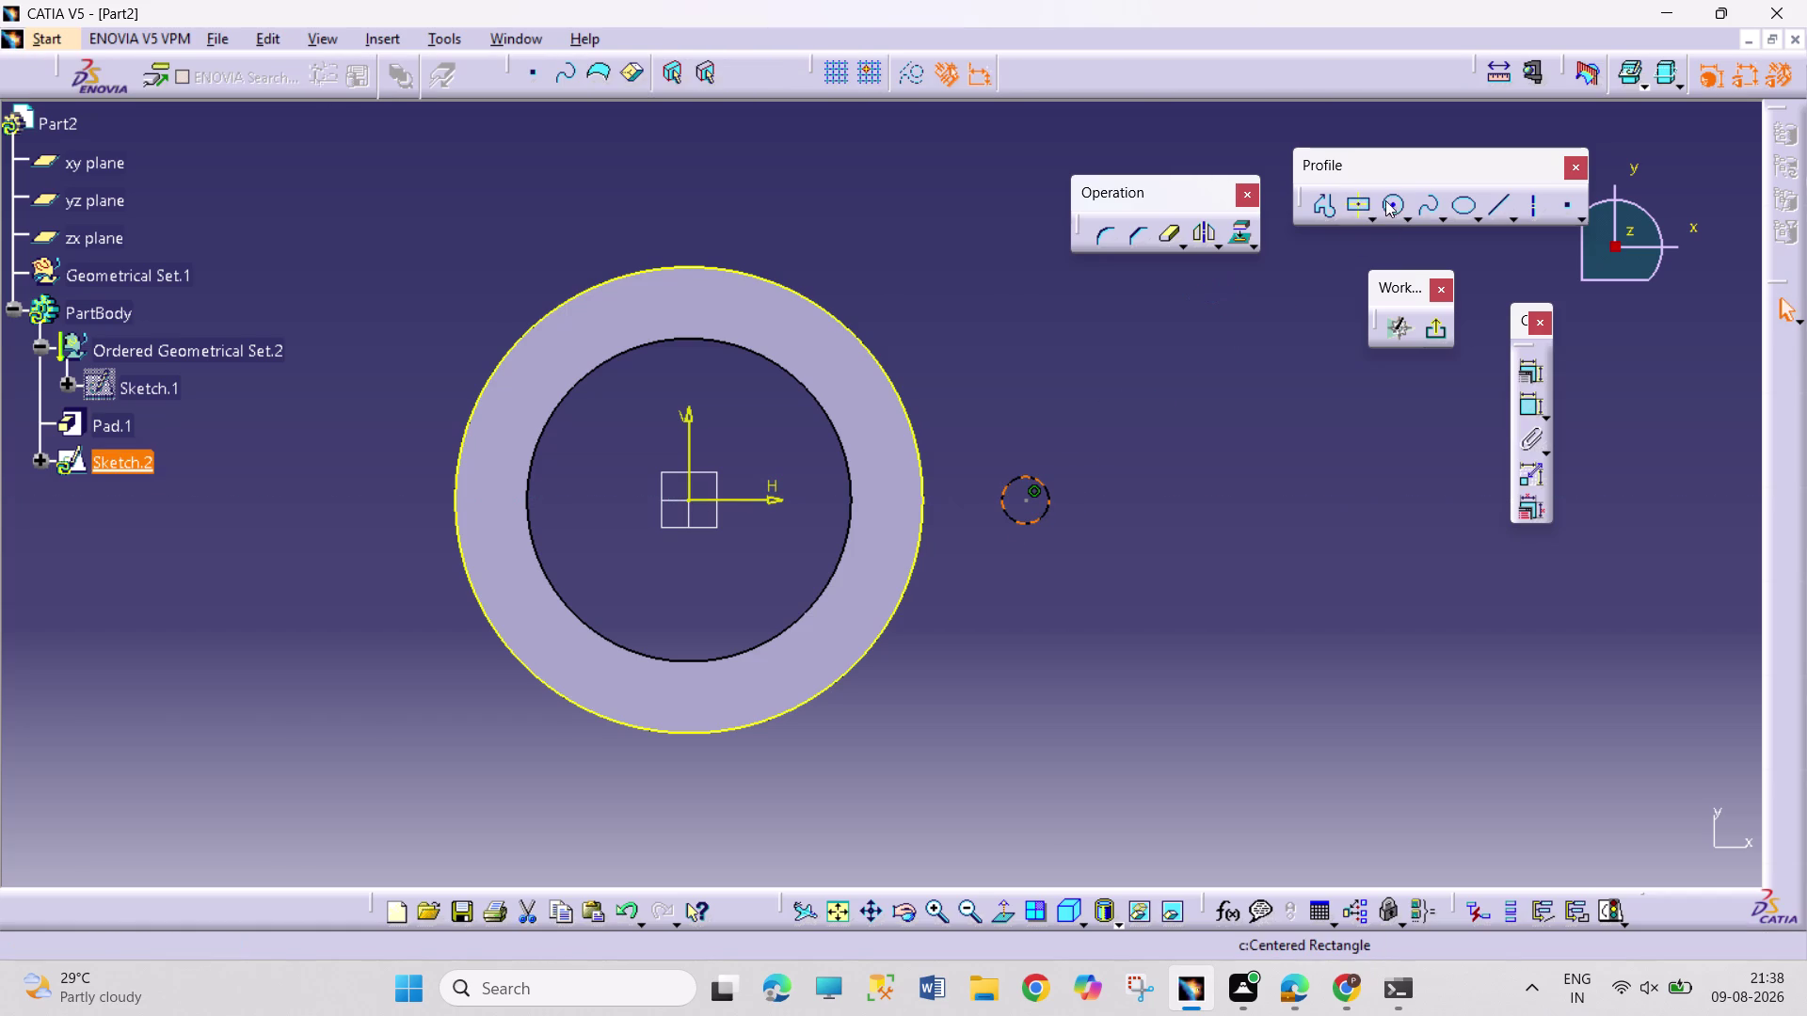
click(1390, 195)
right_click(1041, 489)
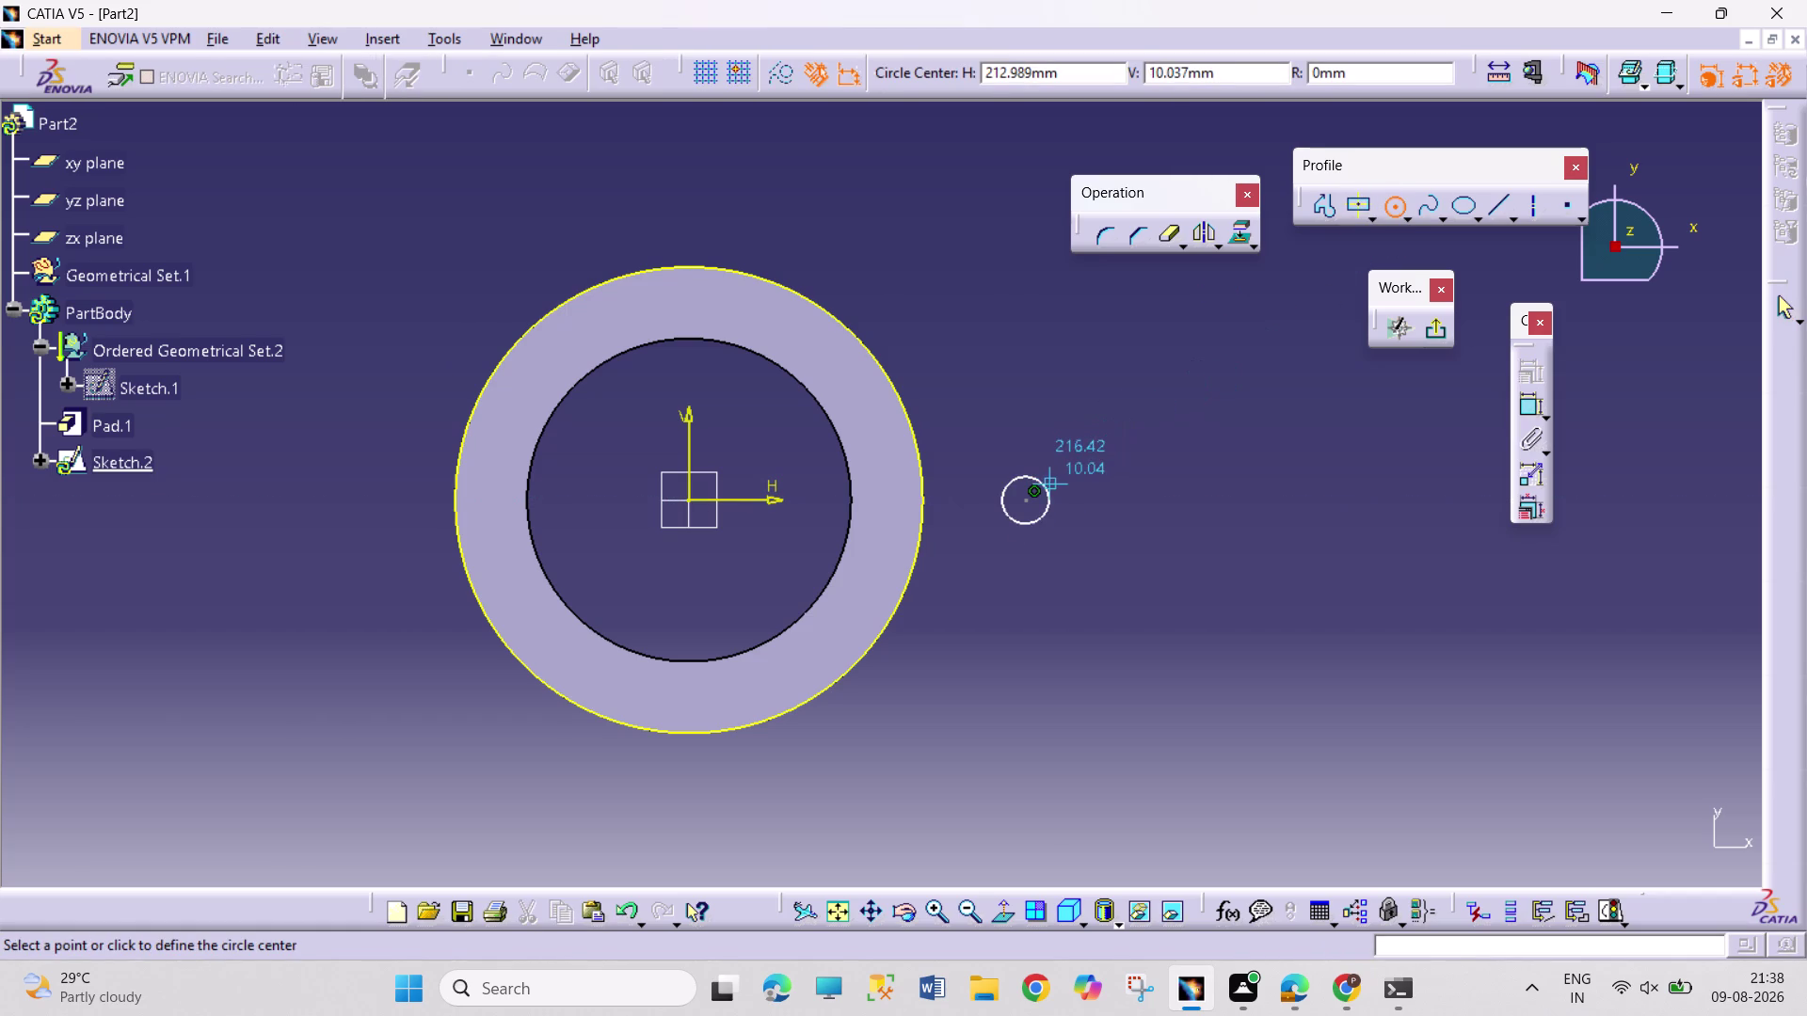
click(1104, 616)
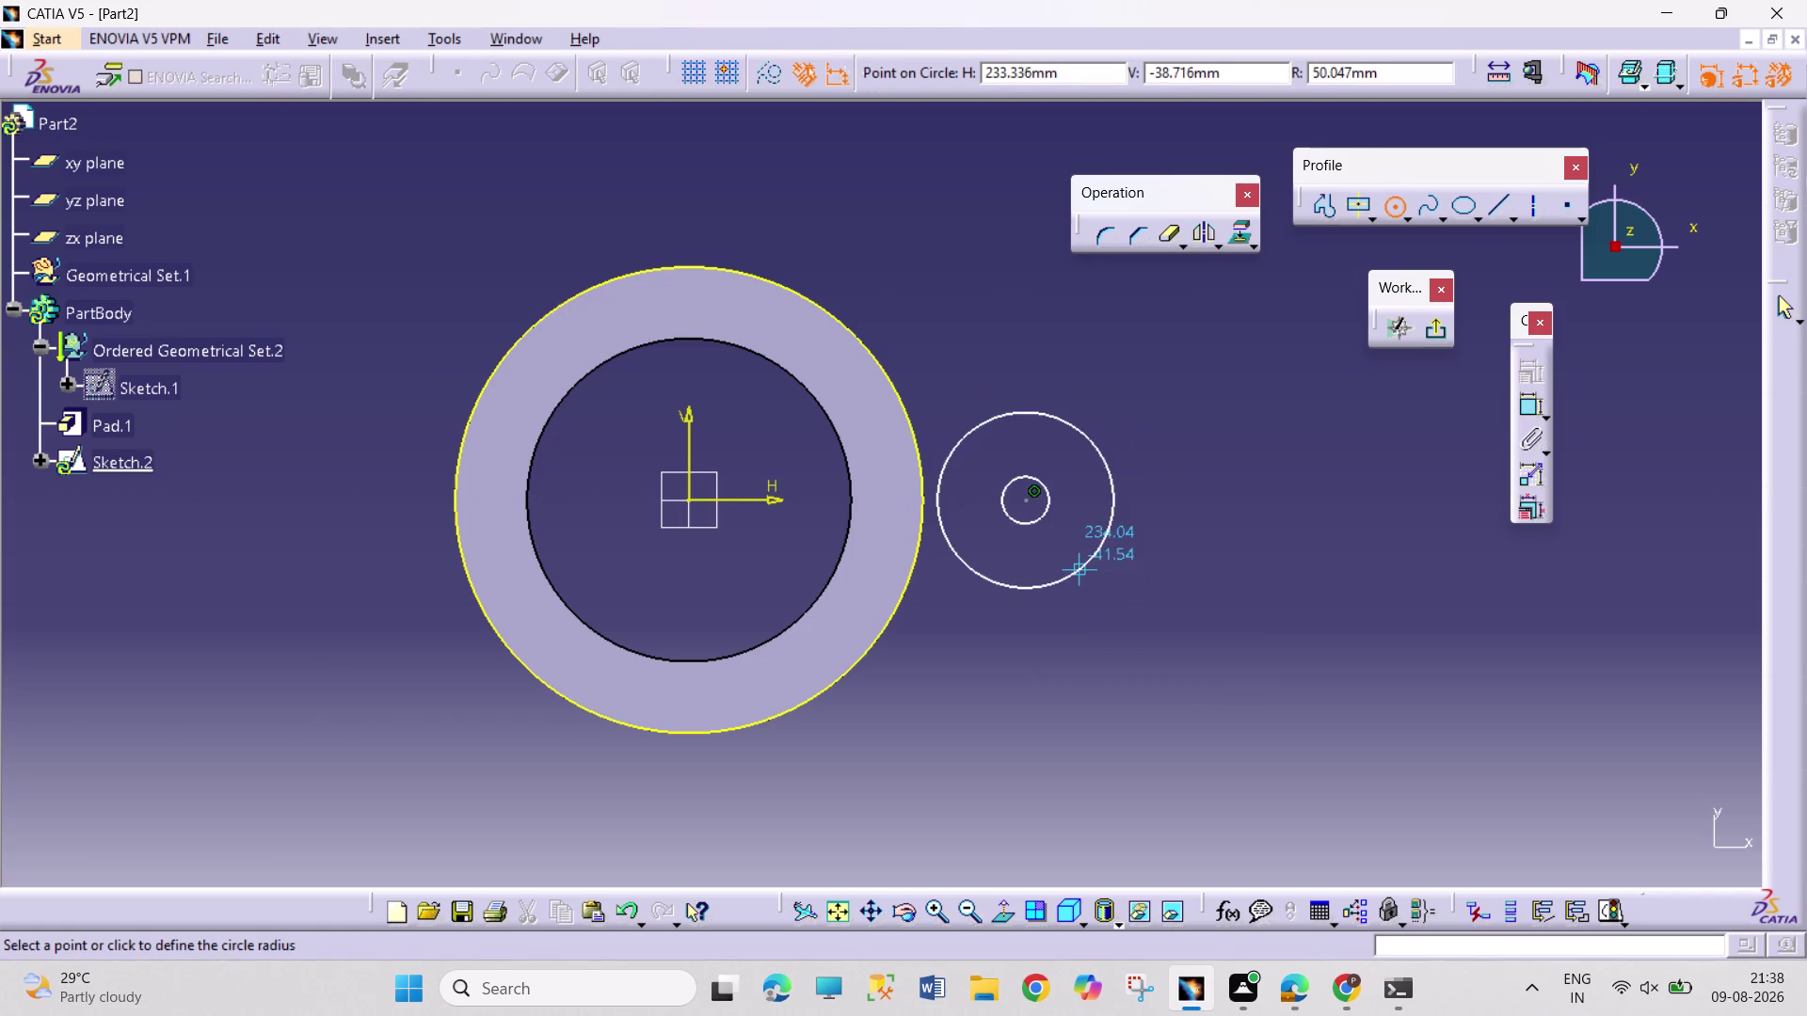
click(1077, 561)
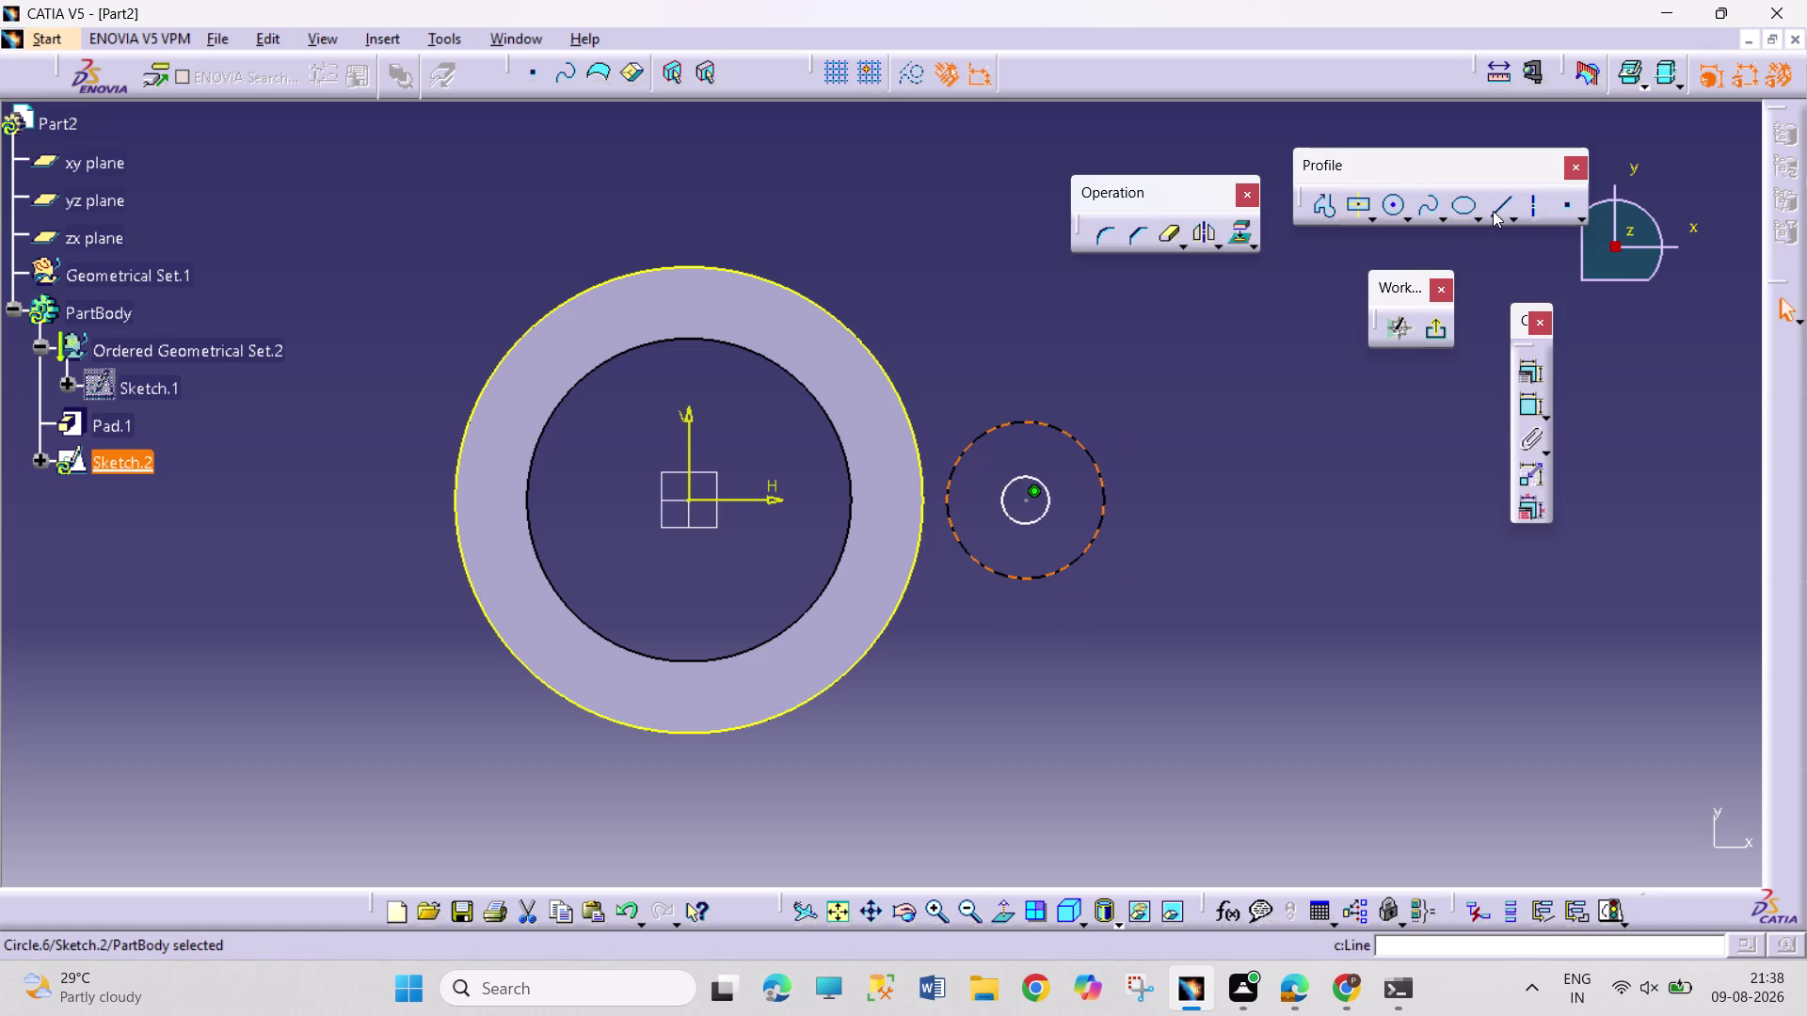
Dimension the lug circles and set their diameters to 100 and 47.
click(1523, 412)
click(1145, 380)
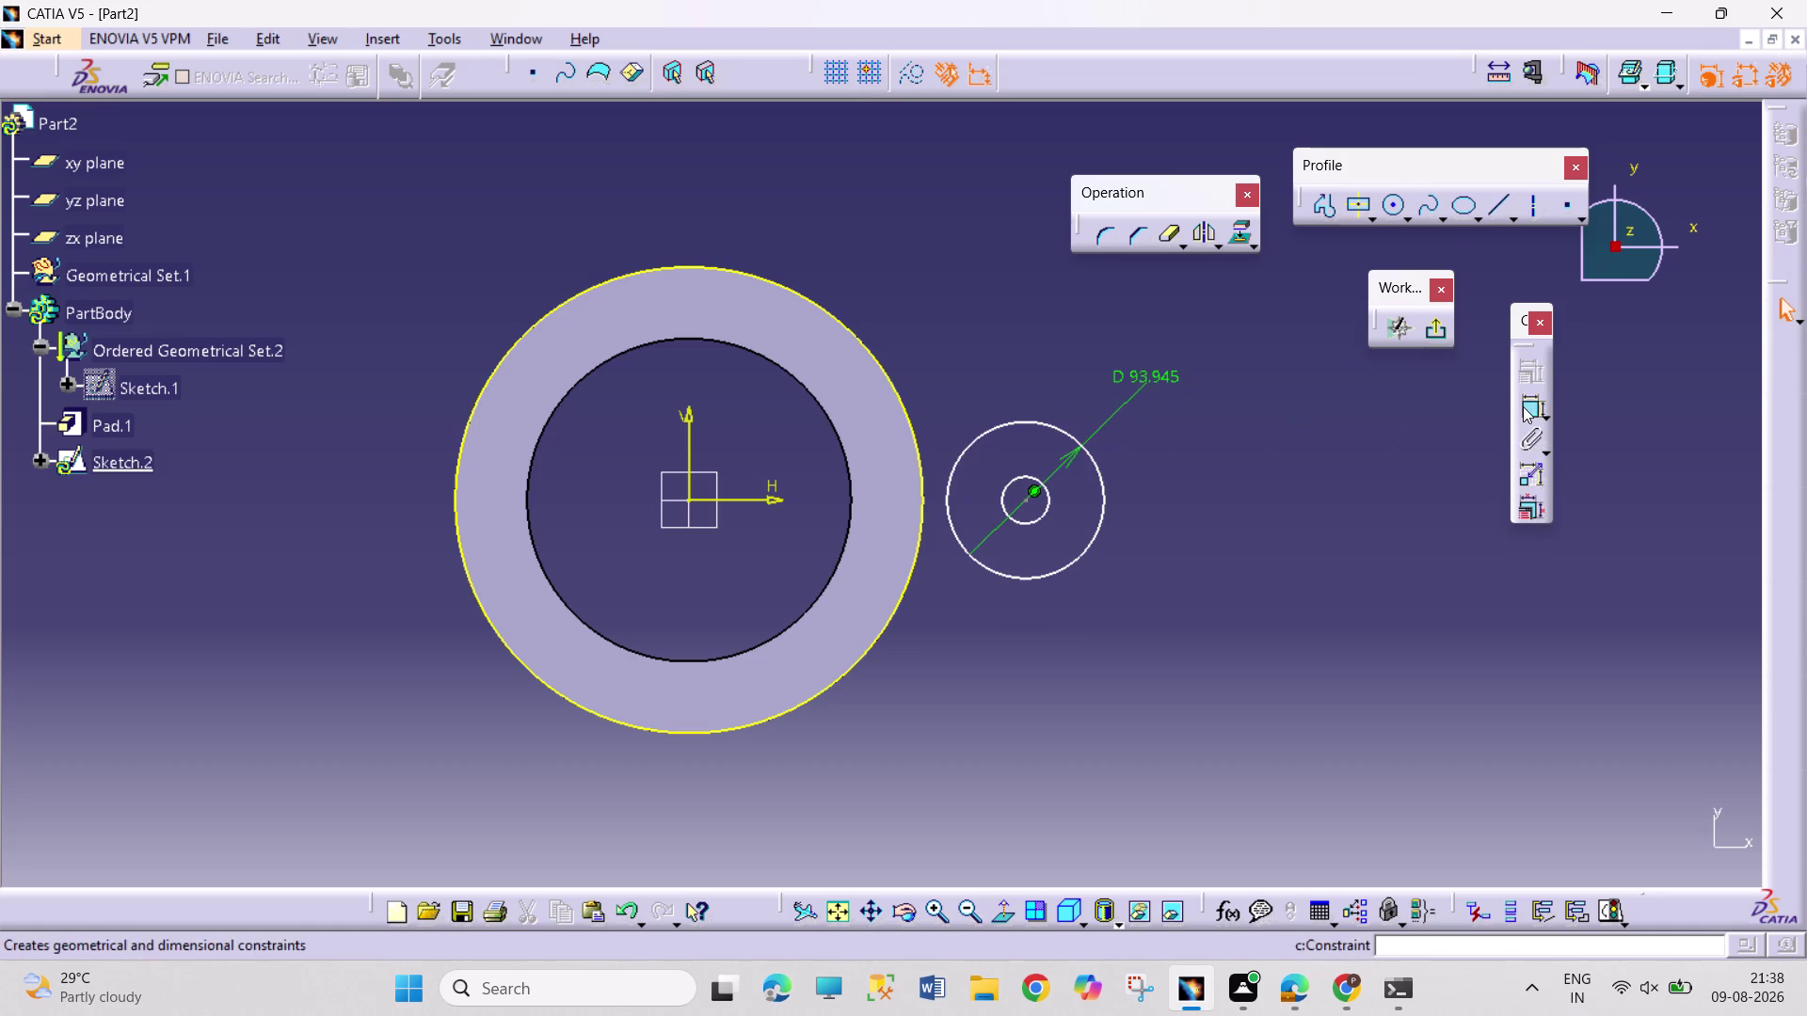
click(1523, 406)
click(1045, 502)
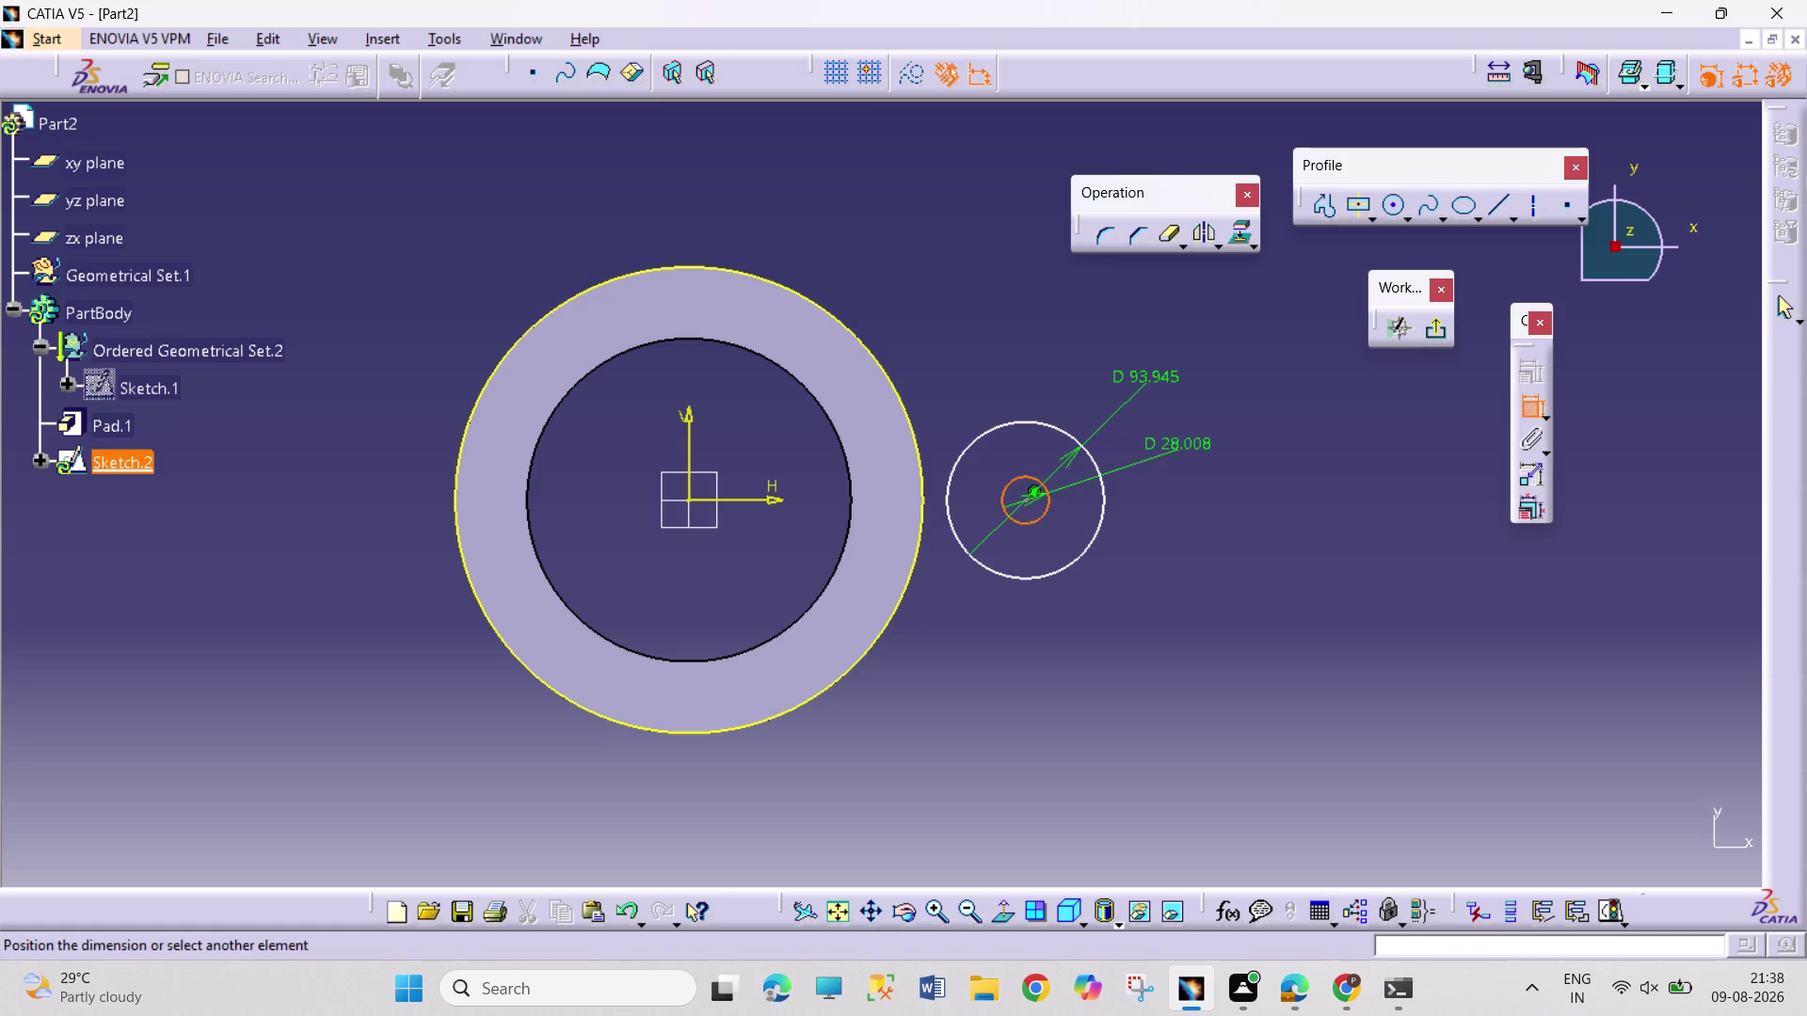
click(1183, 445)
double_click(1170, 377)
text(1)
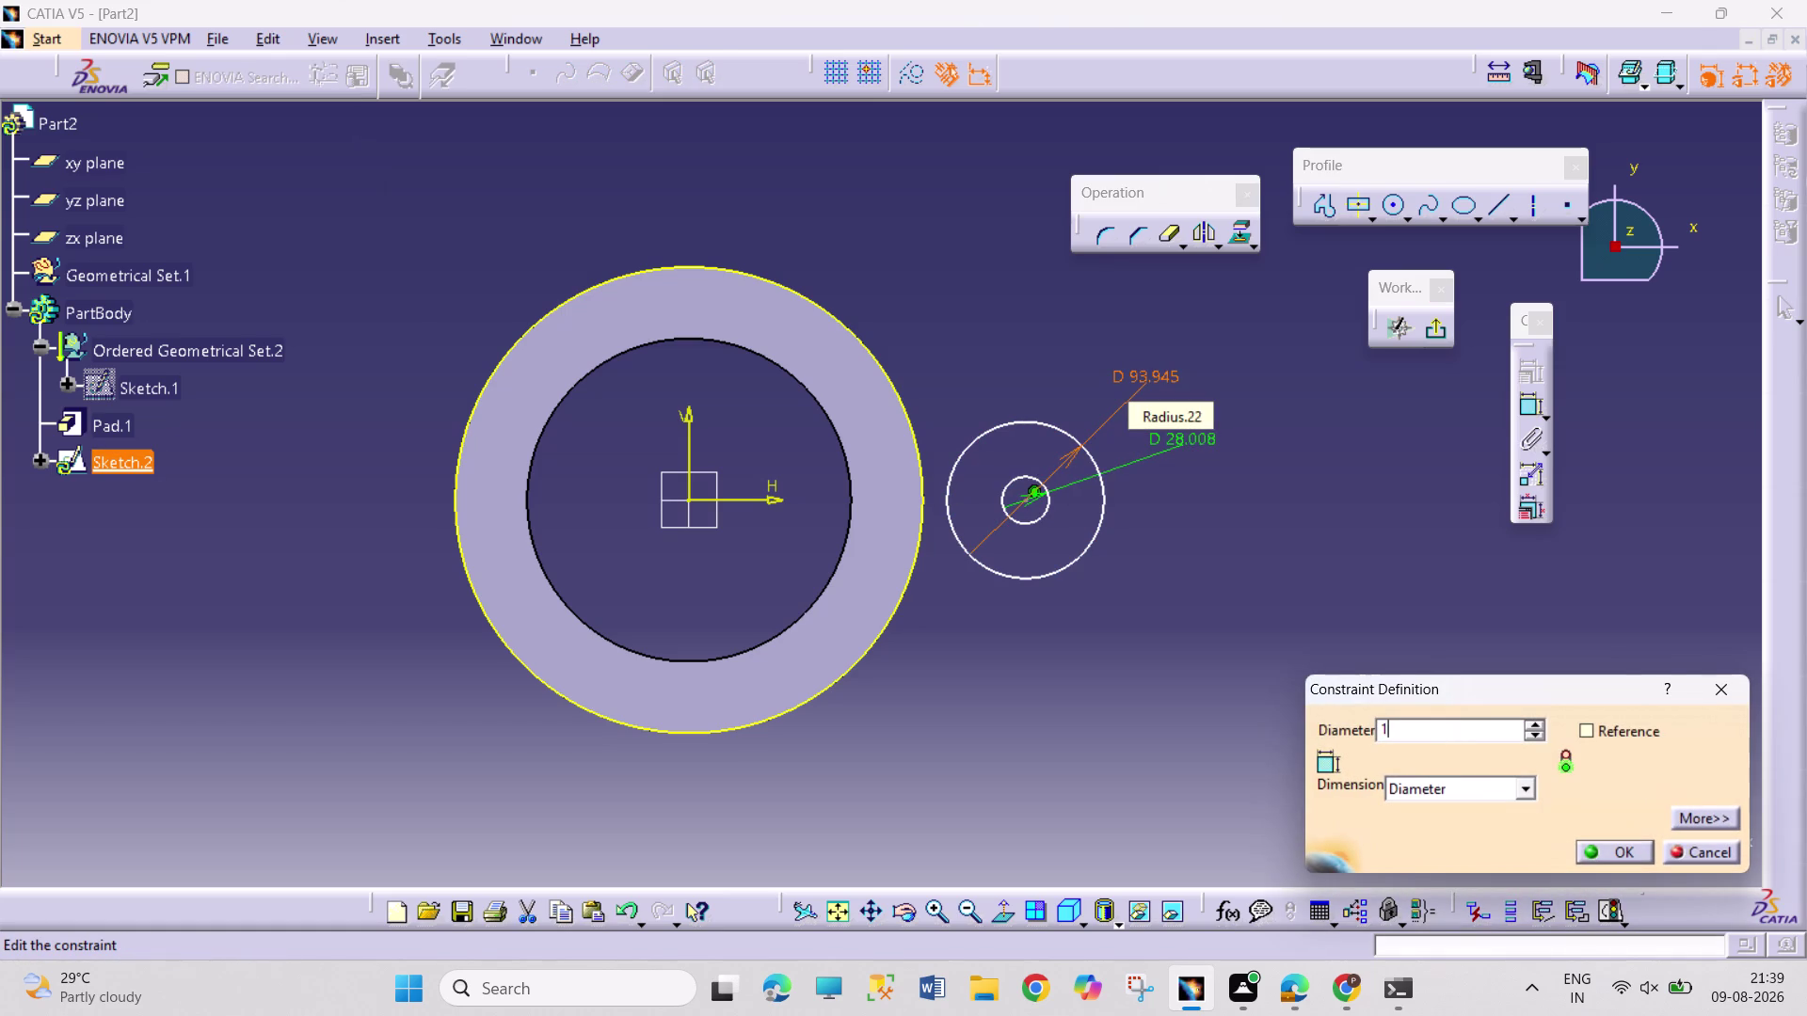
text(00)
key(Return)
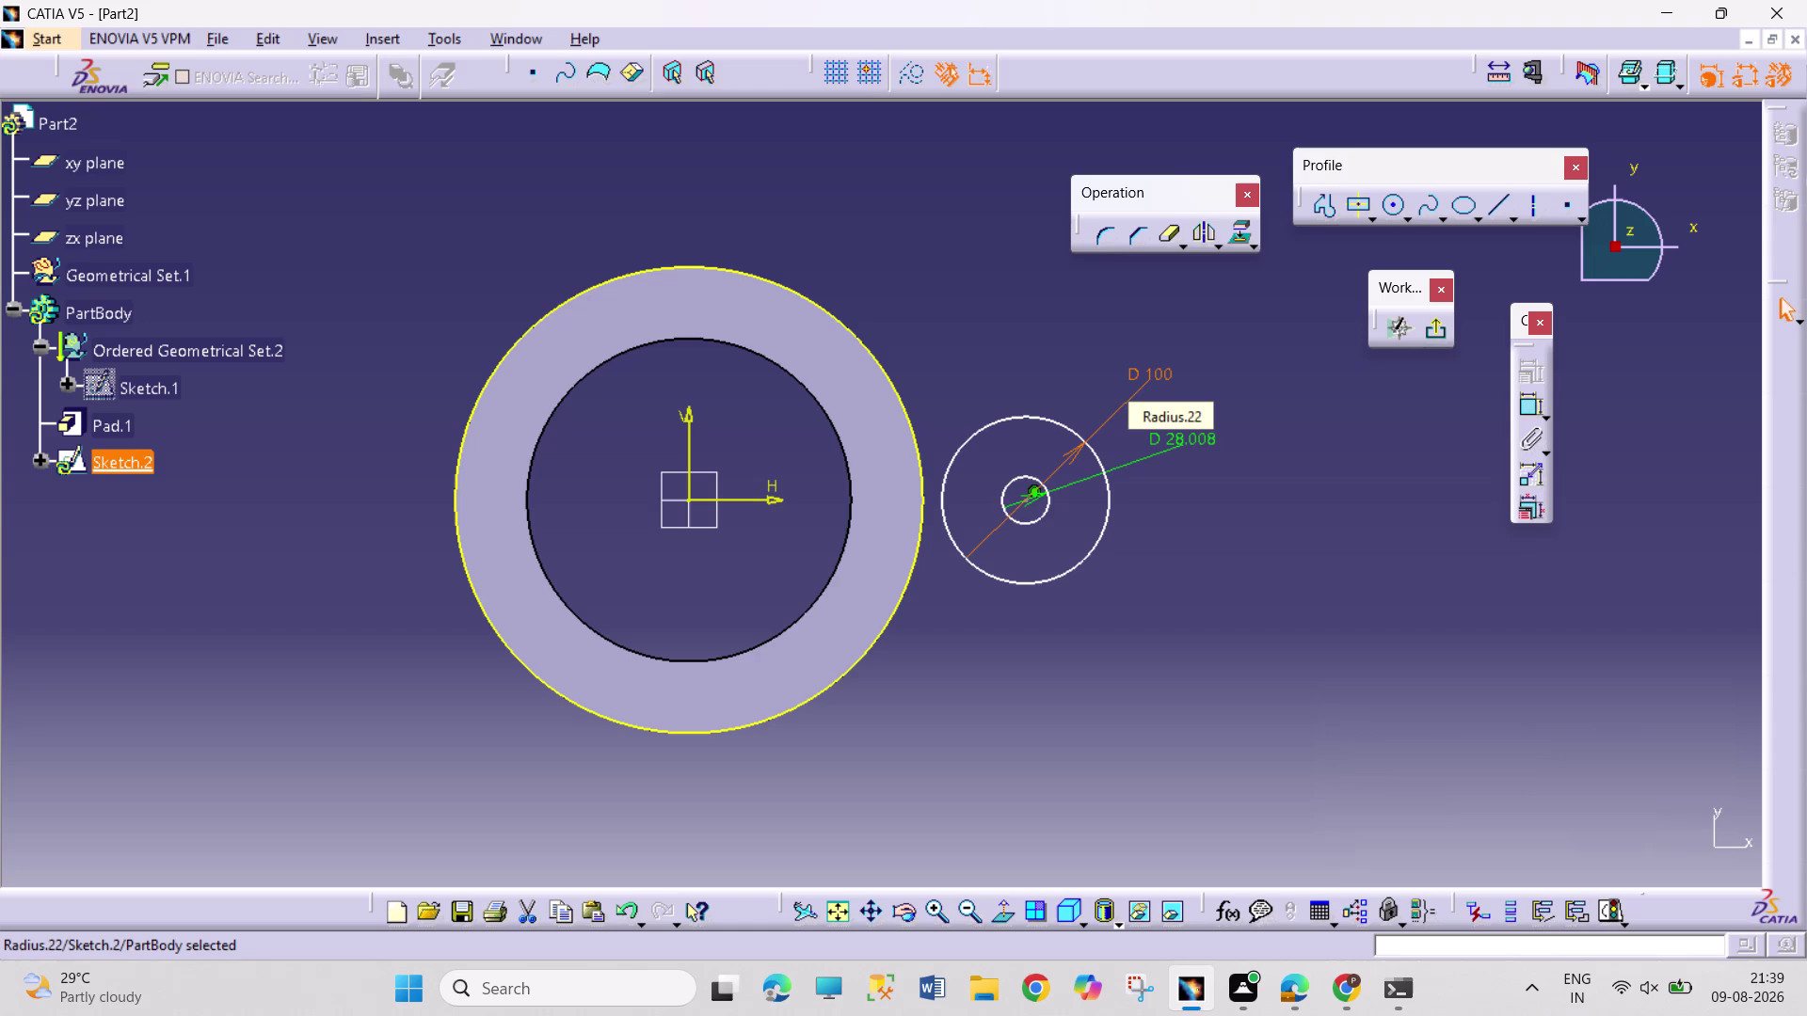
double_click(1179, 441)
text(47)
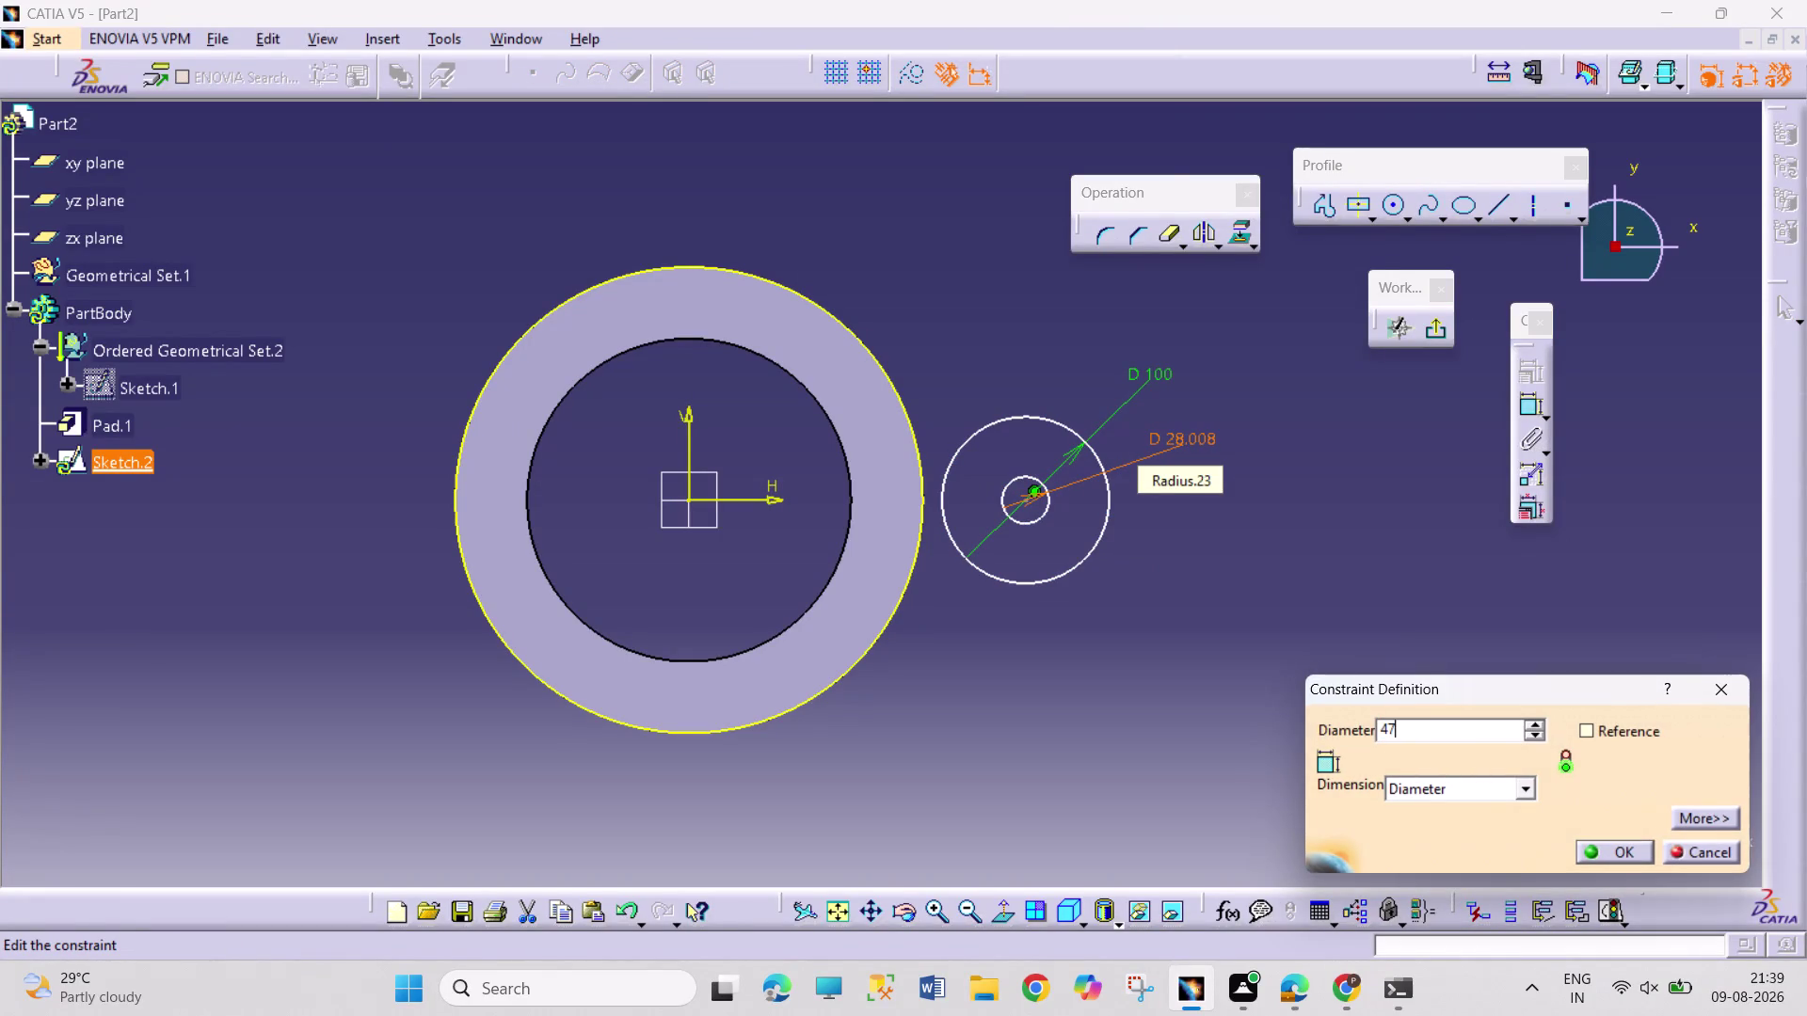
key(Return)
Constrain the lug centre 165 from the vertical axis.
click(1525, 403)
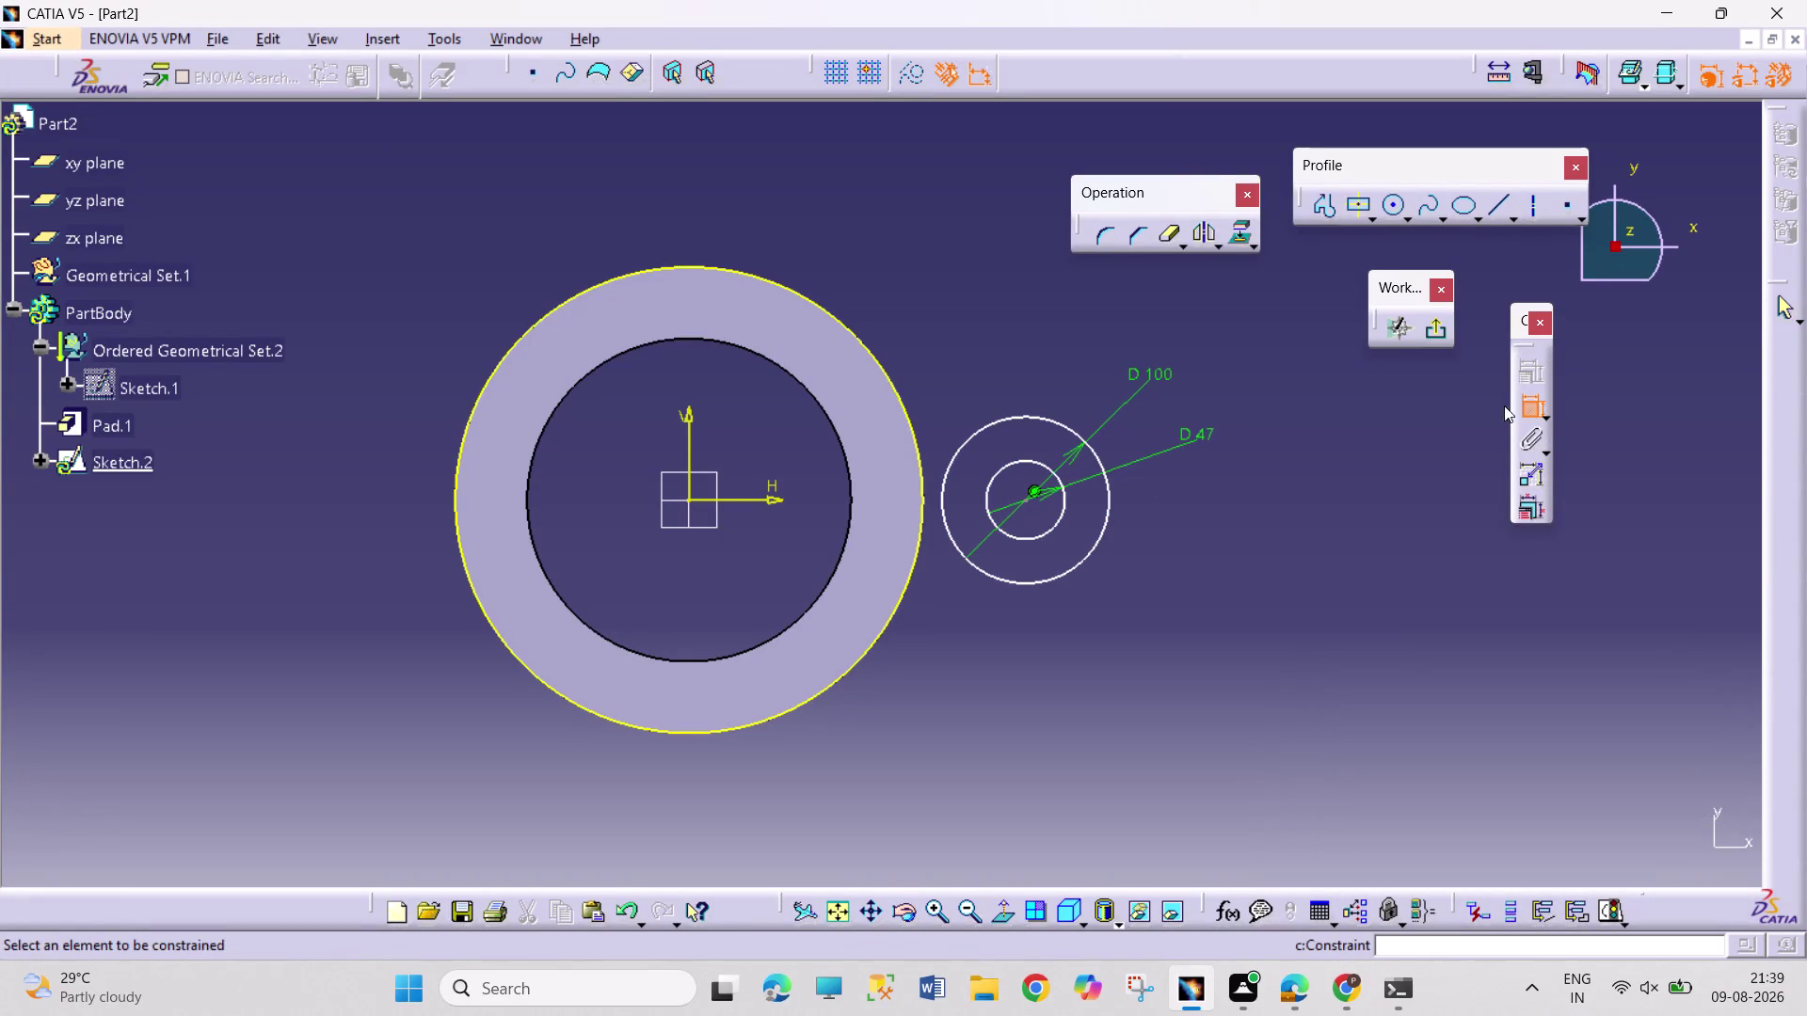
click(1024, 502)
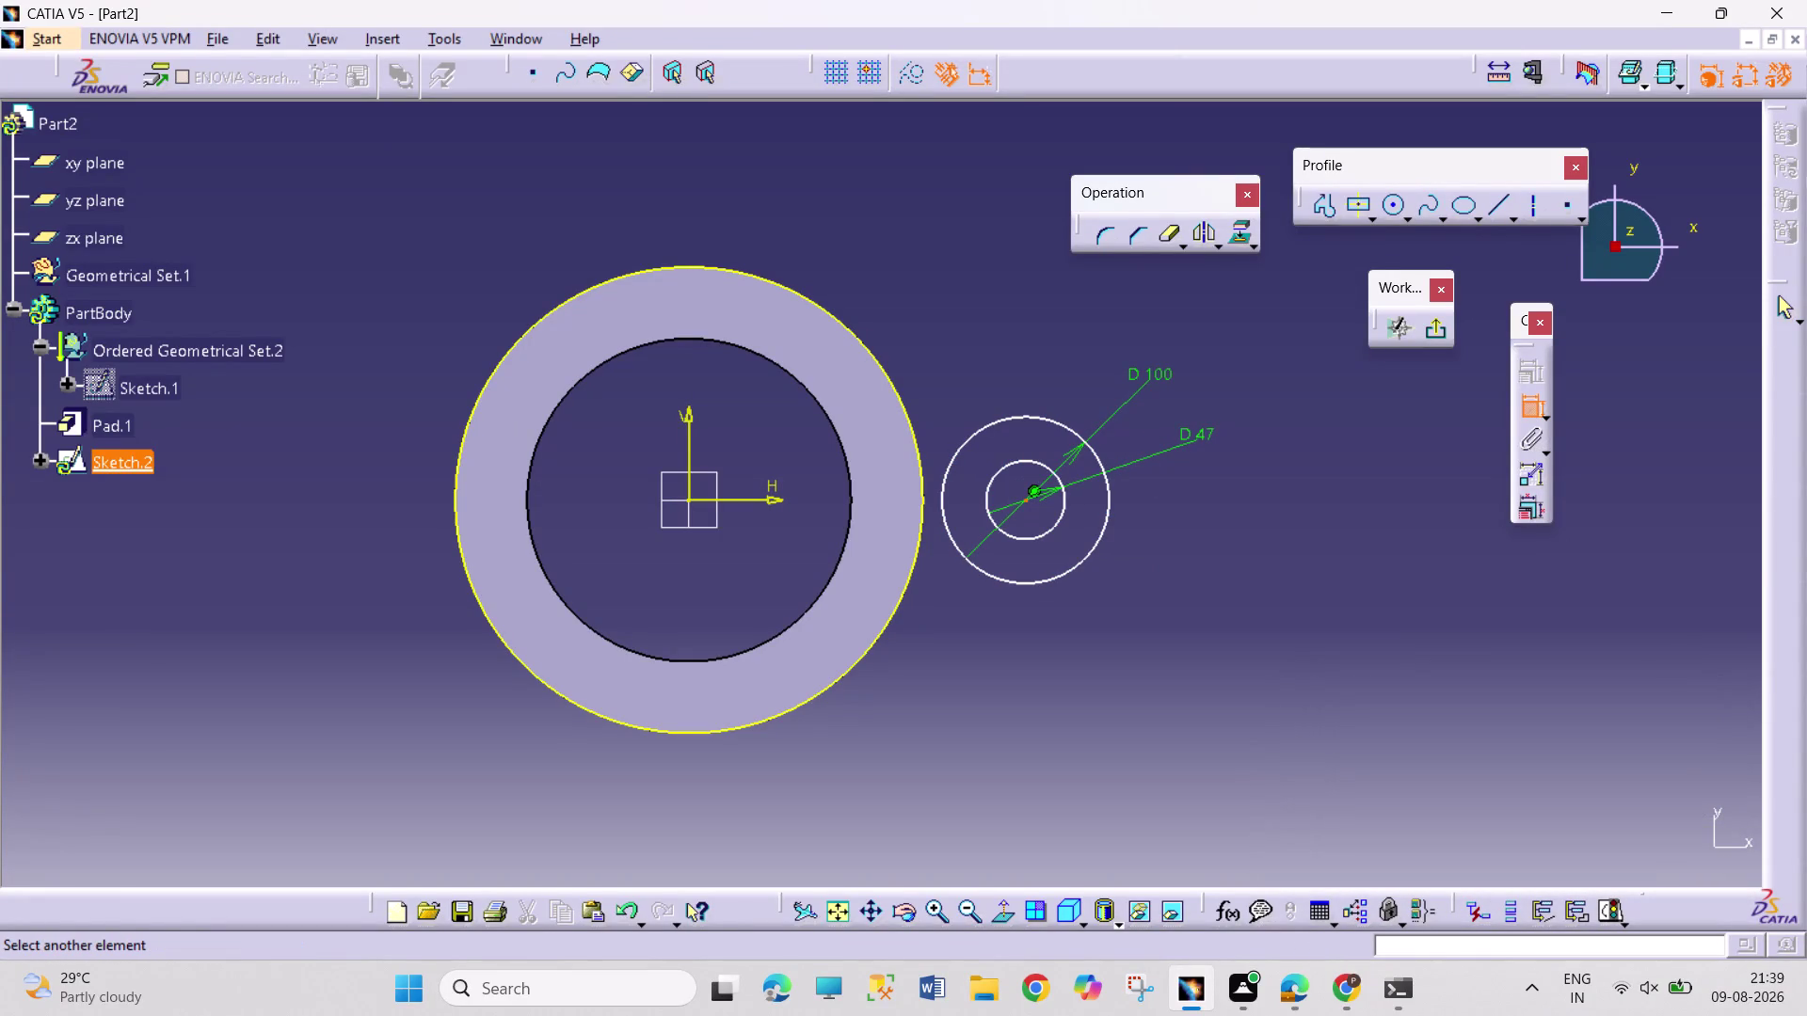
drag(692, 436, 690, 424)
click(905, 235)
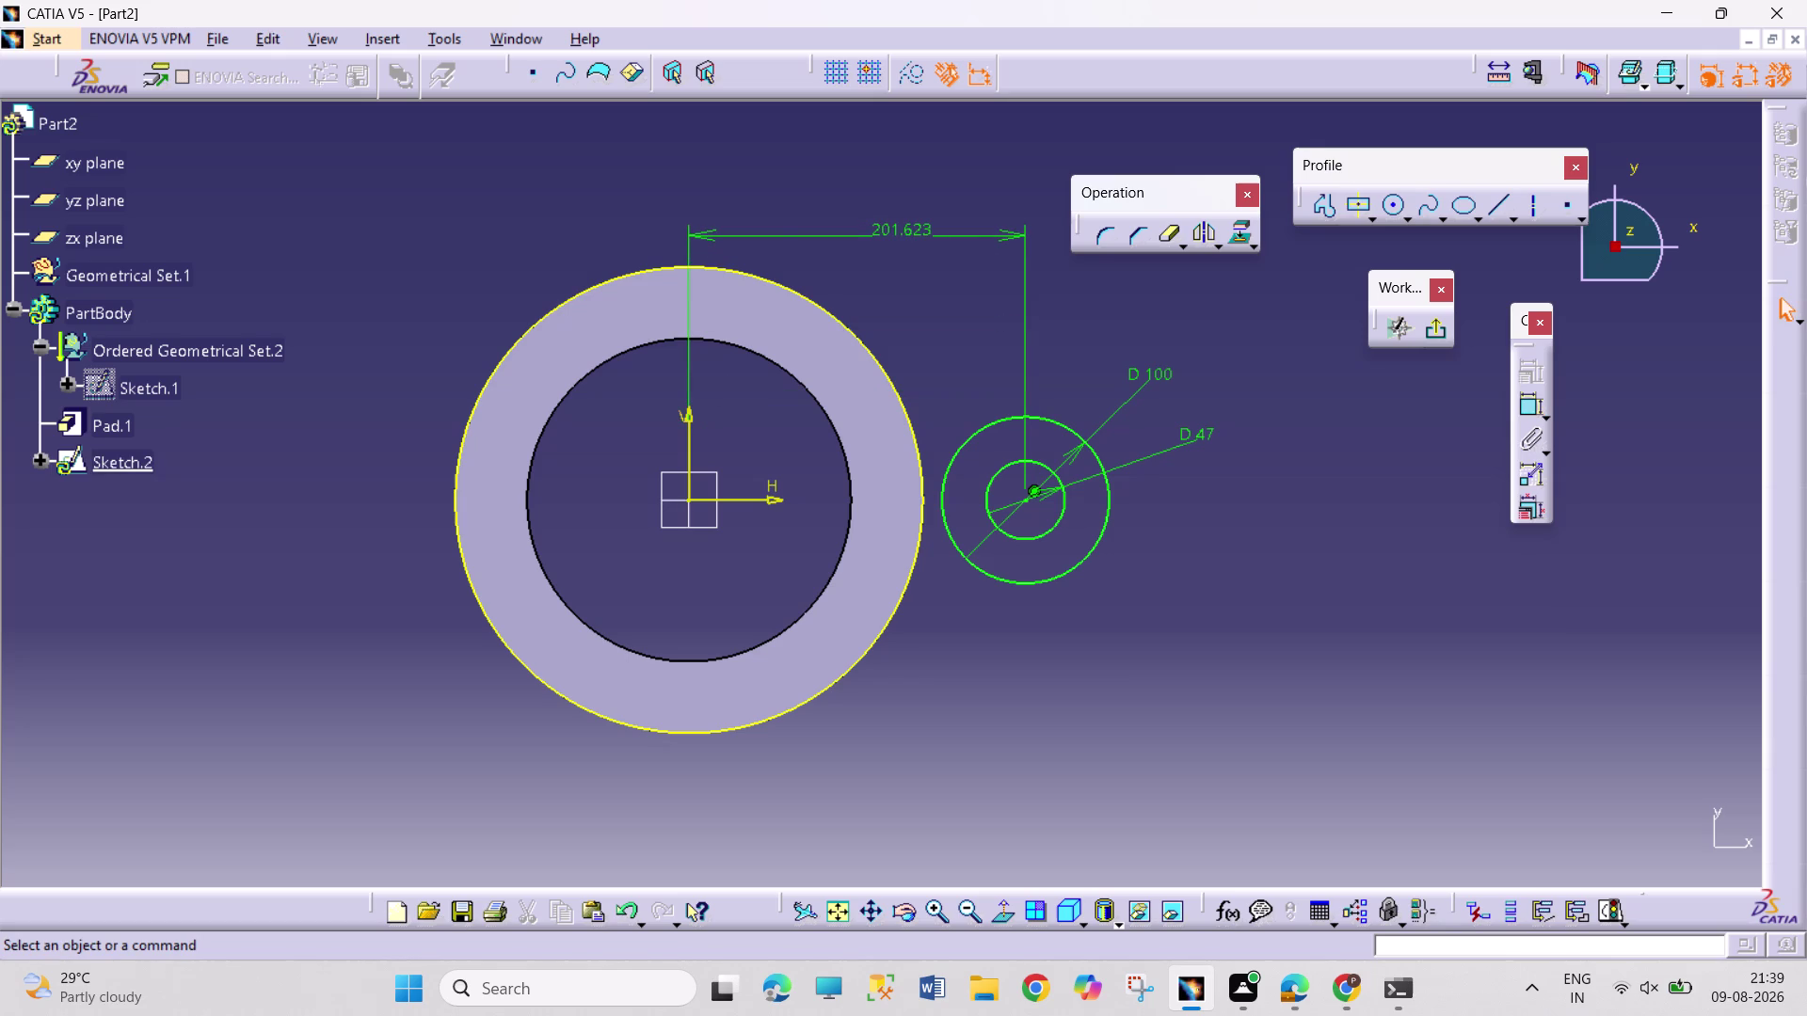
double_click(904, 231)
text(1)
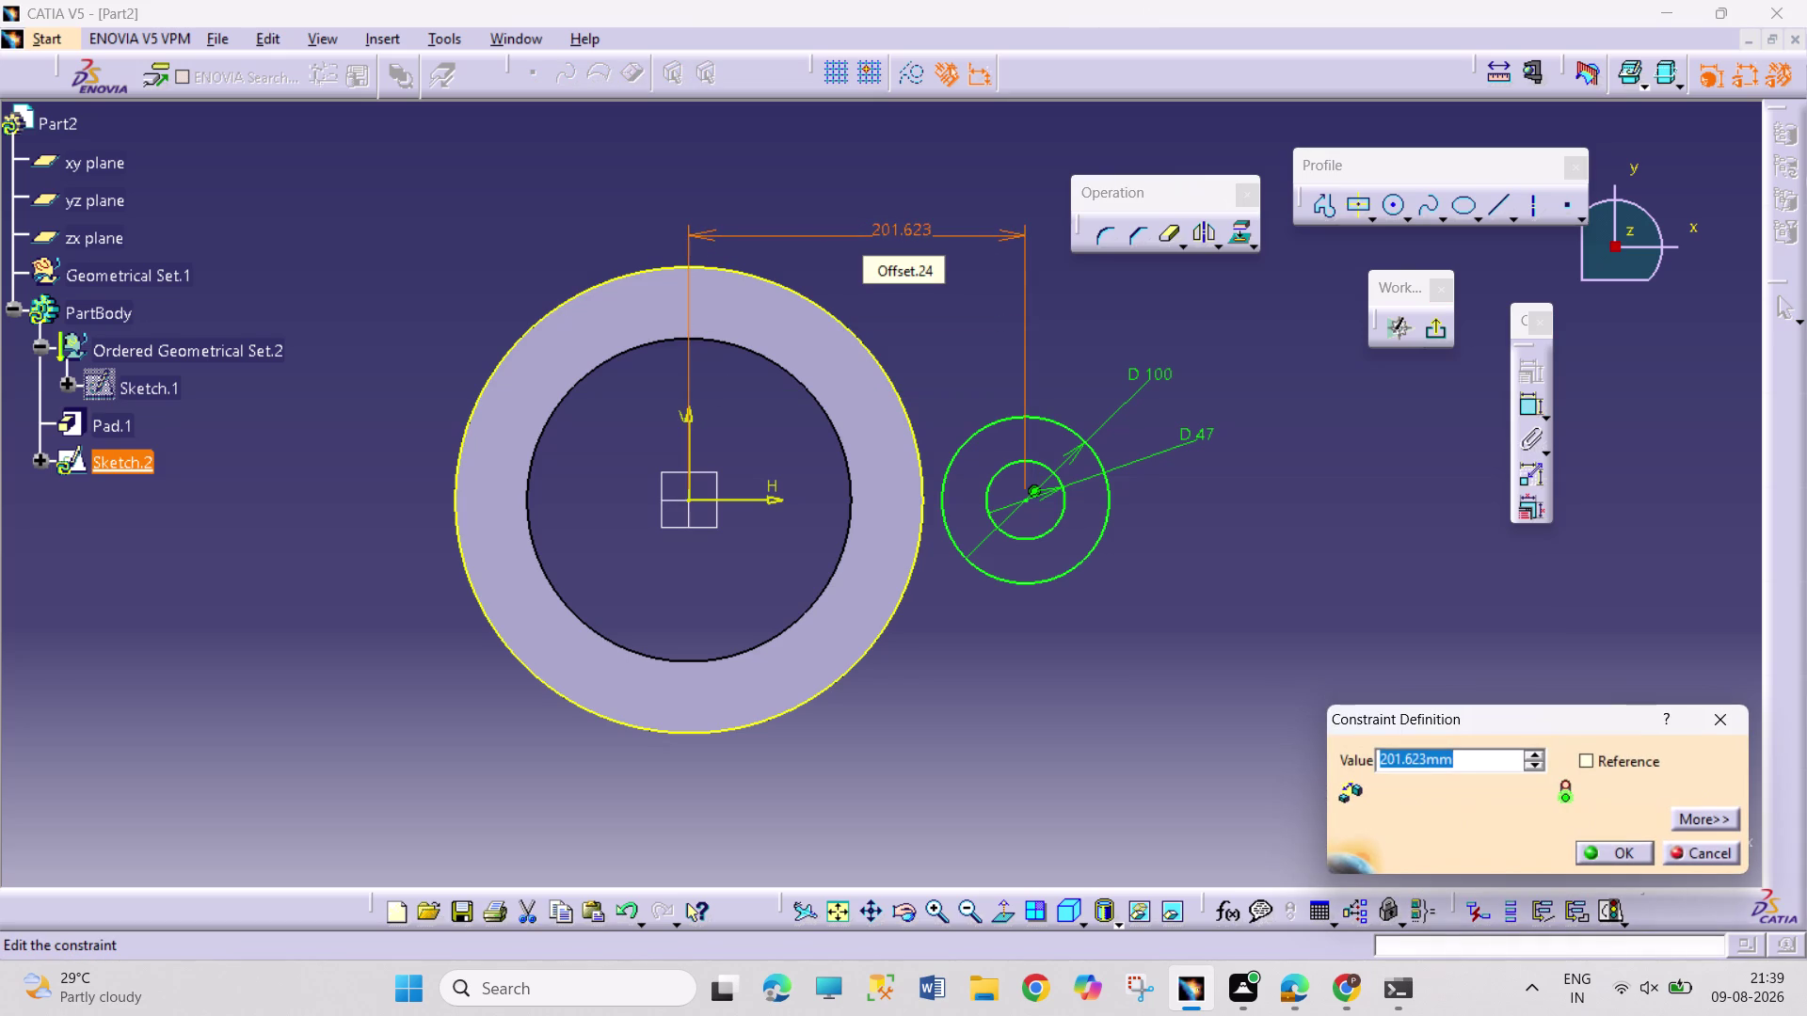
text(65)
key(Return)
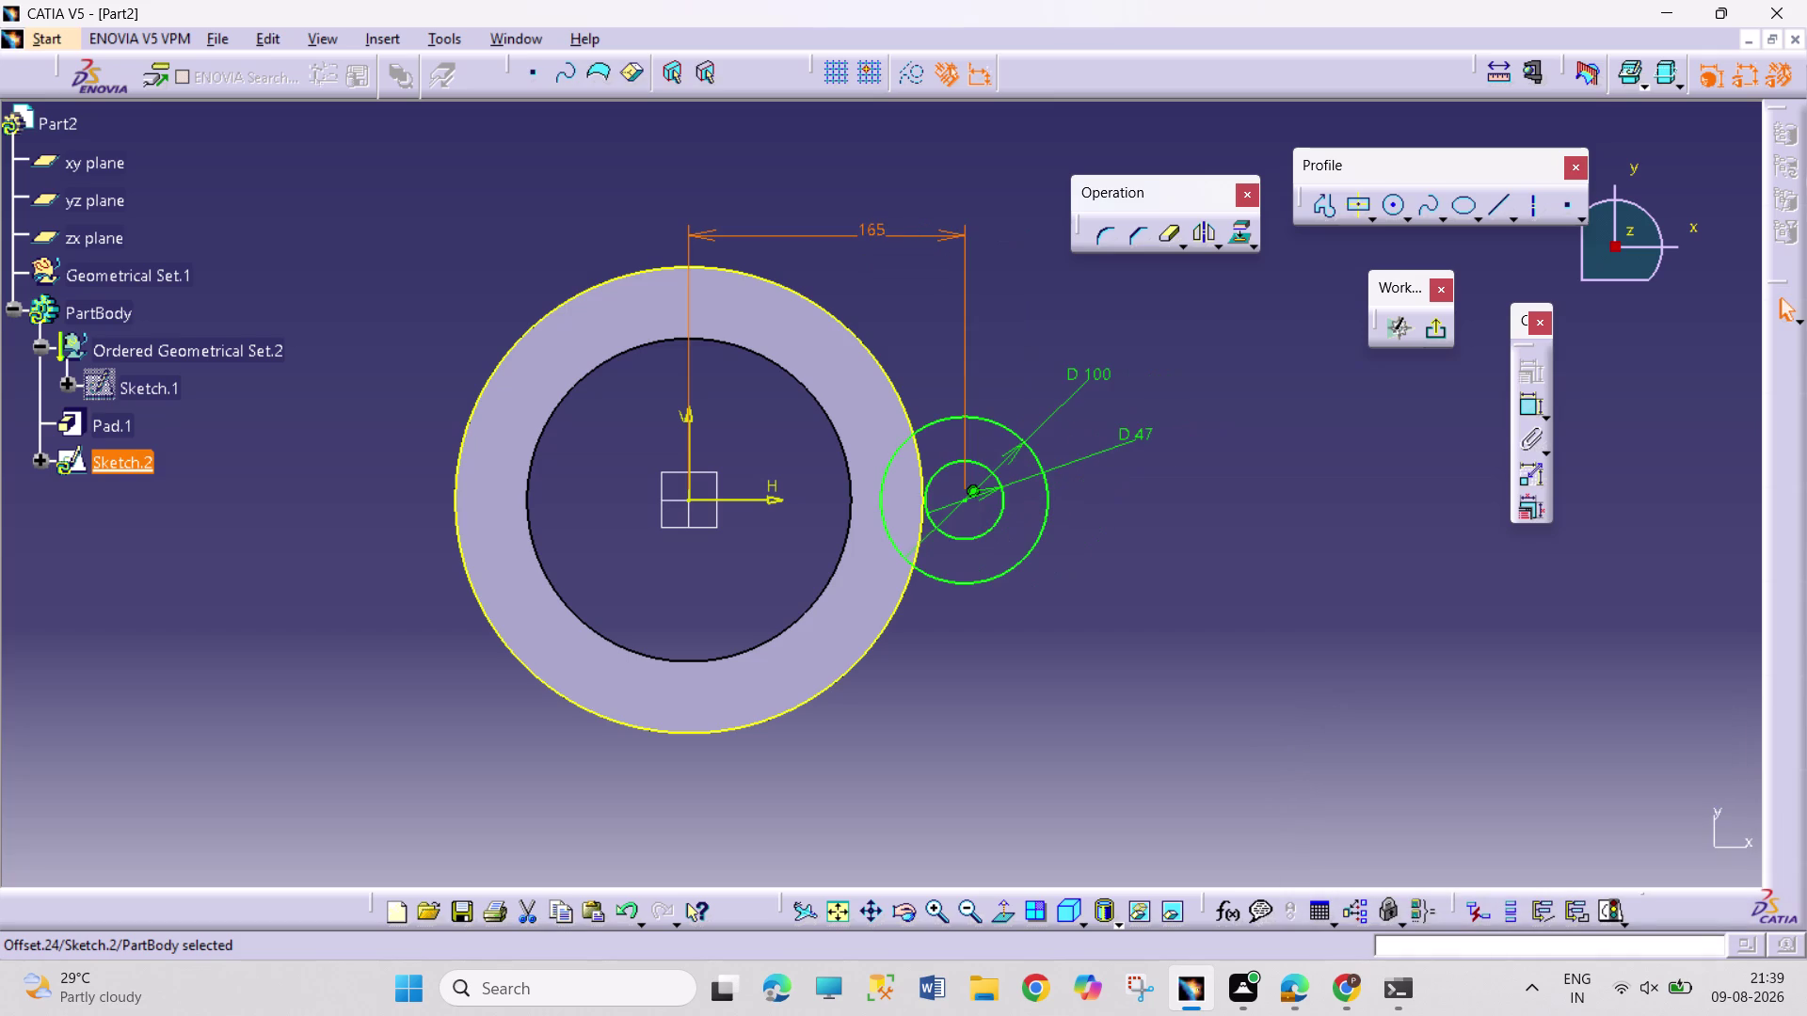
click(1219, 651)
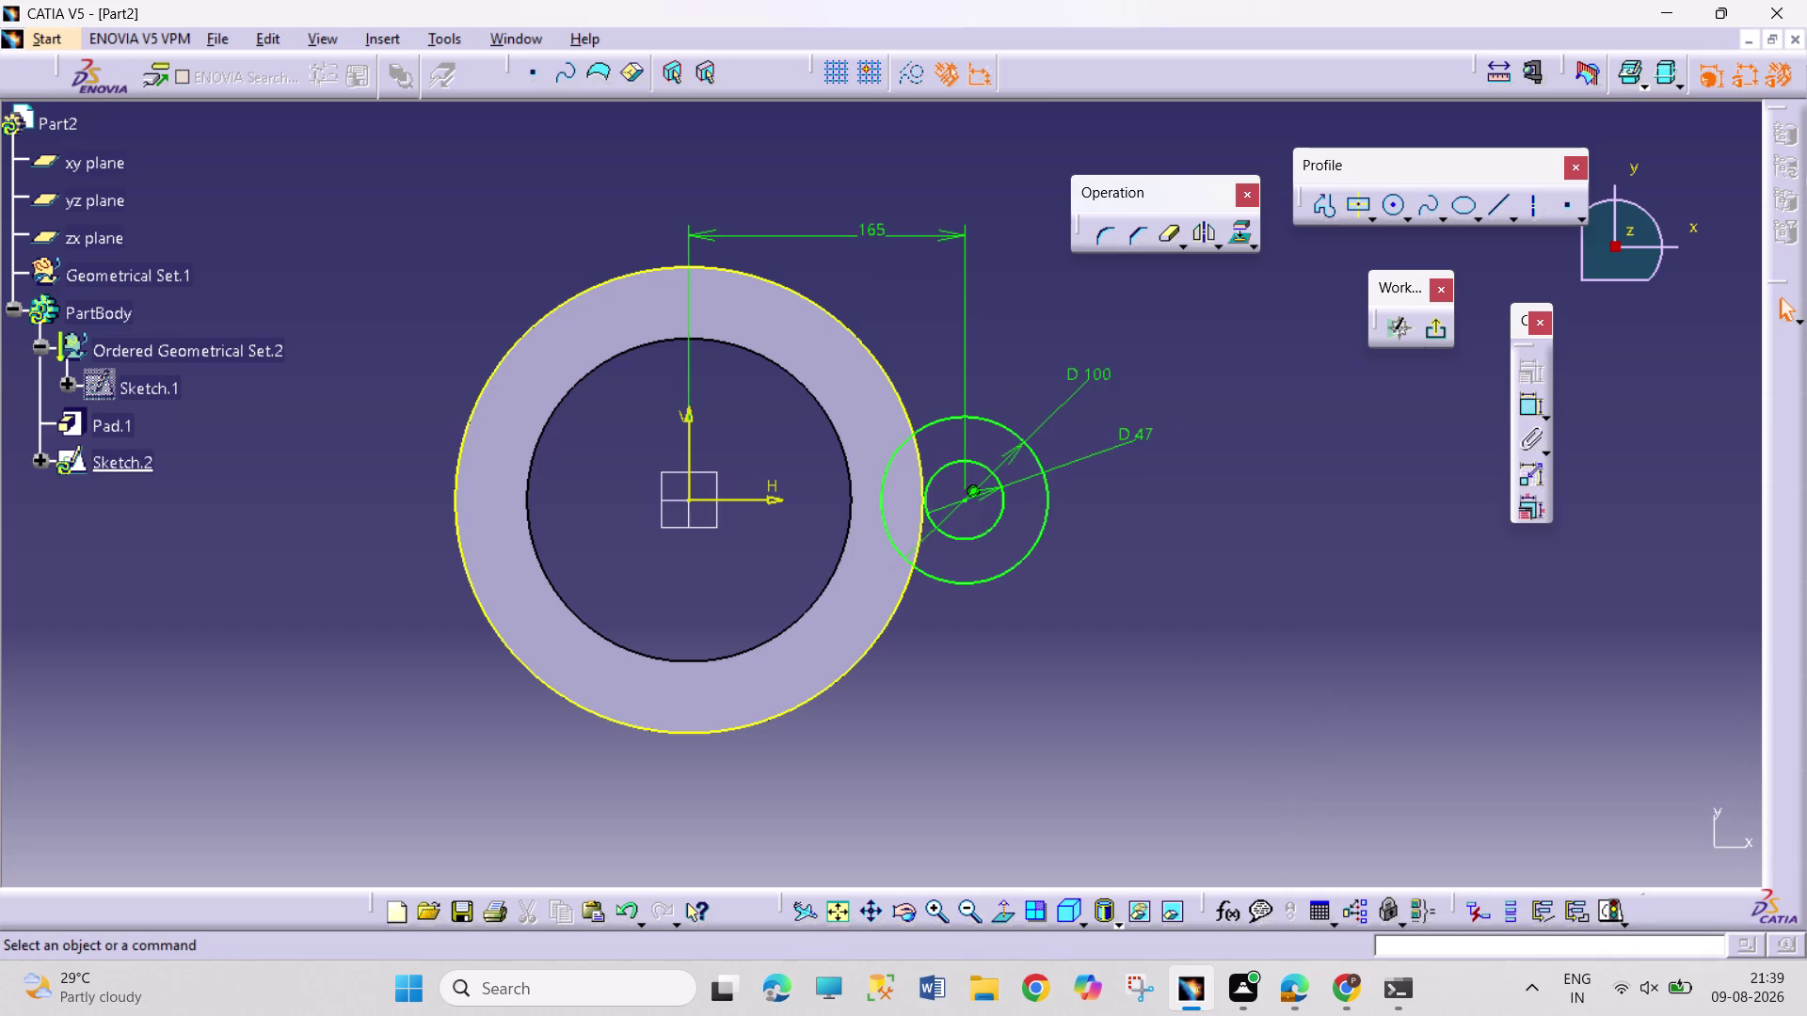
Draw a line from the lug circle's top into the ring and mirror it about the H axis.
click(1492, 207)
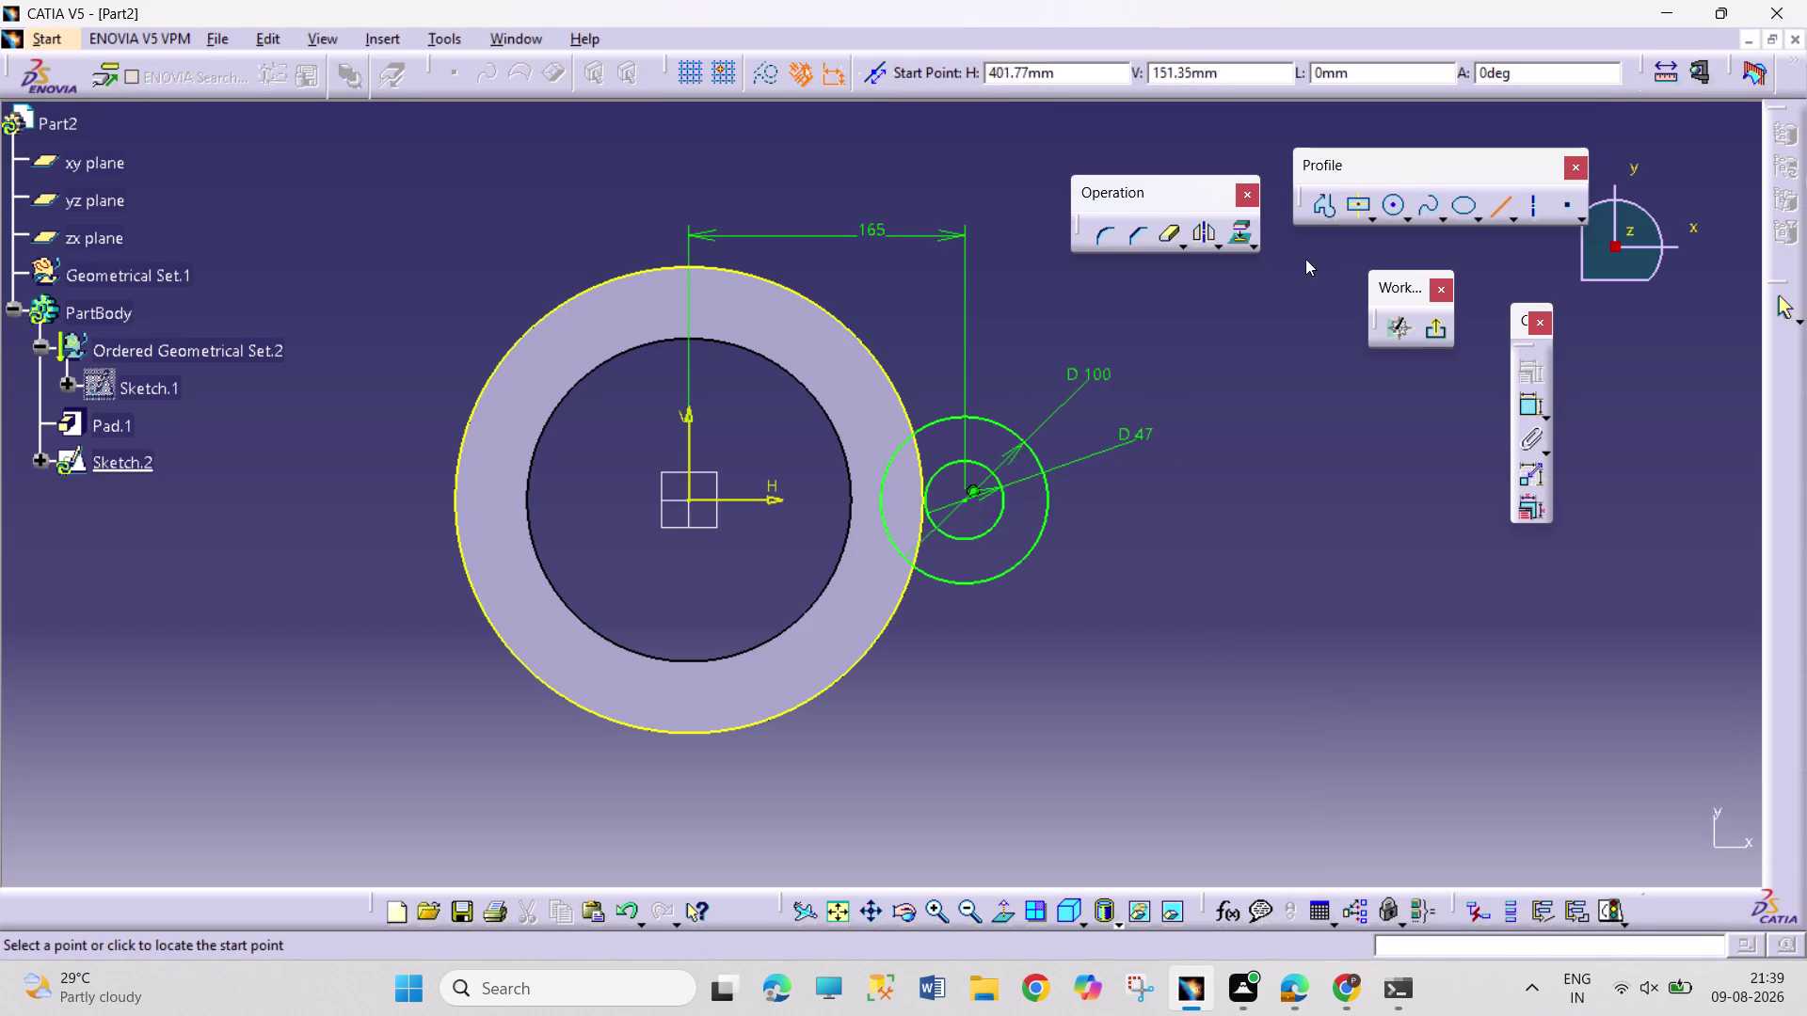
click(967, 421)
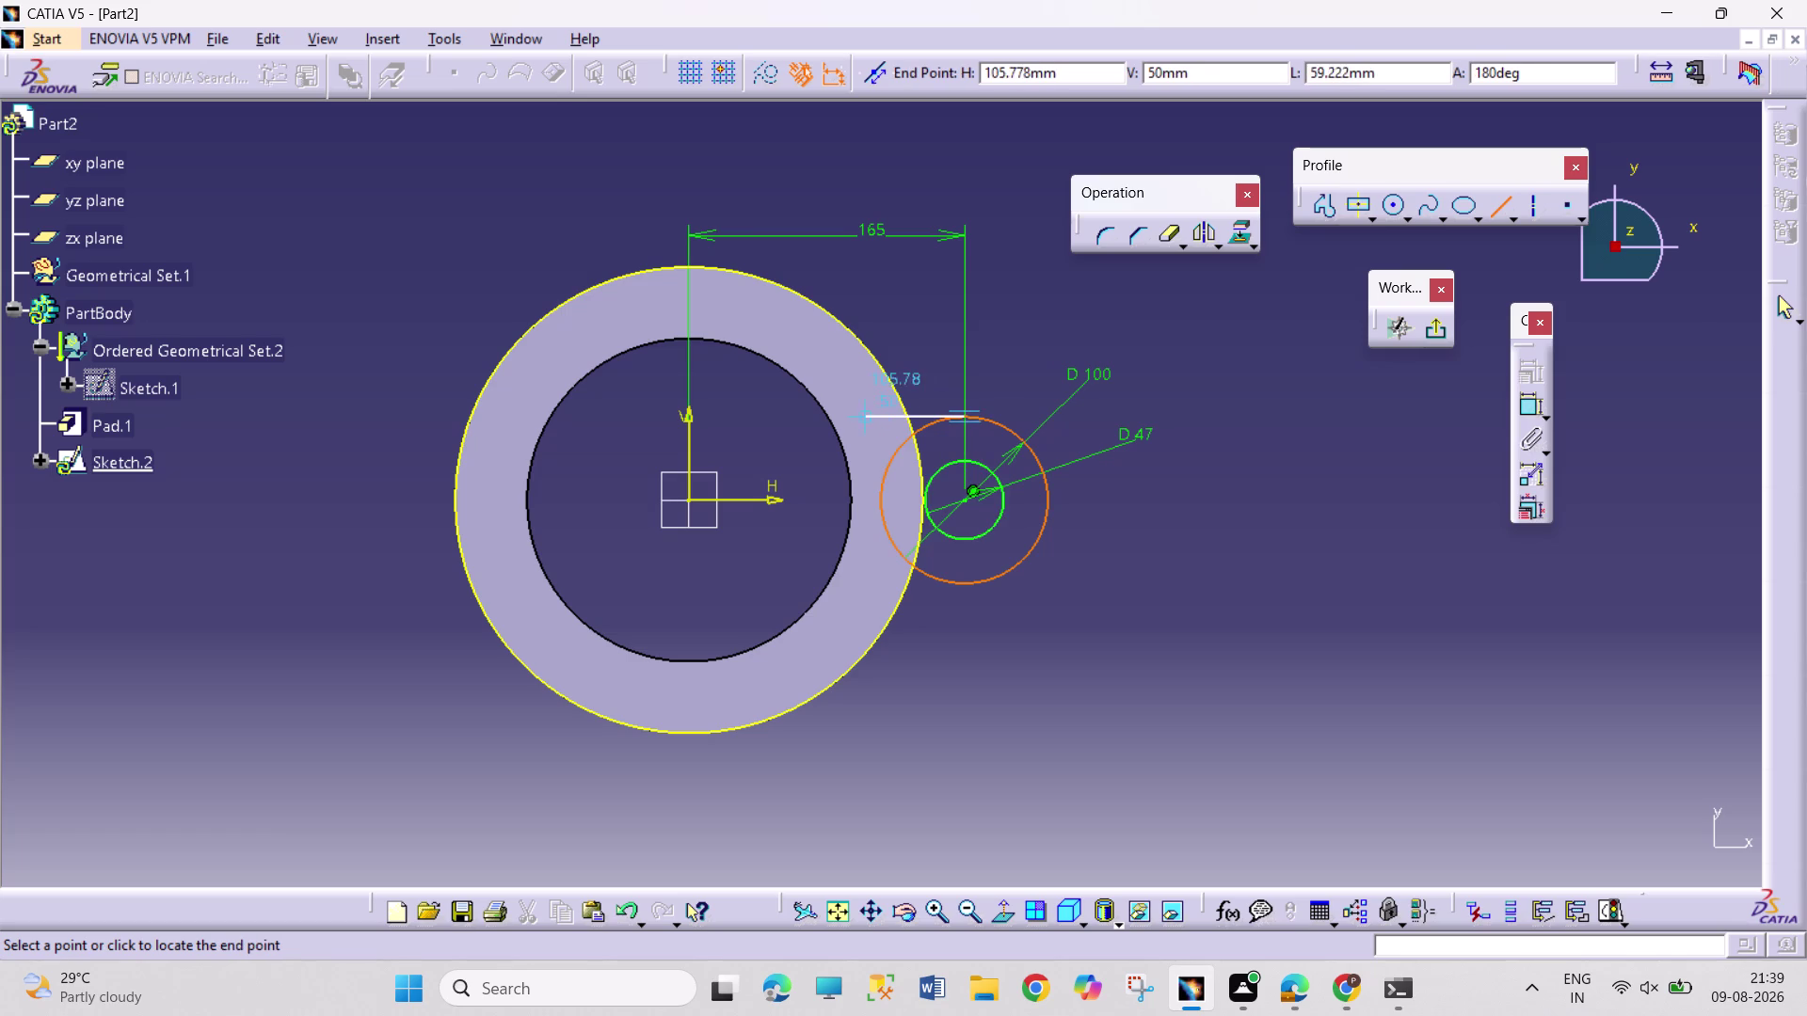
click(762, 413)
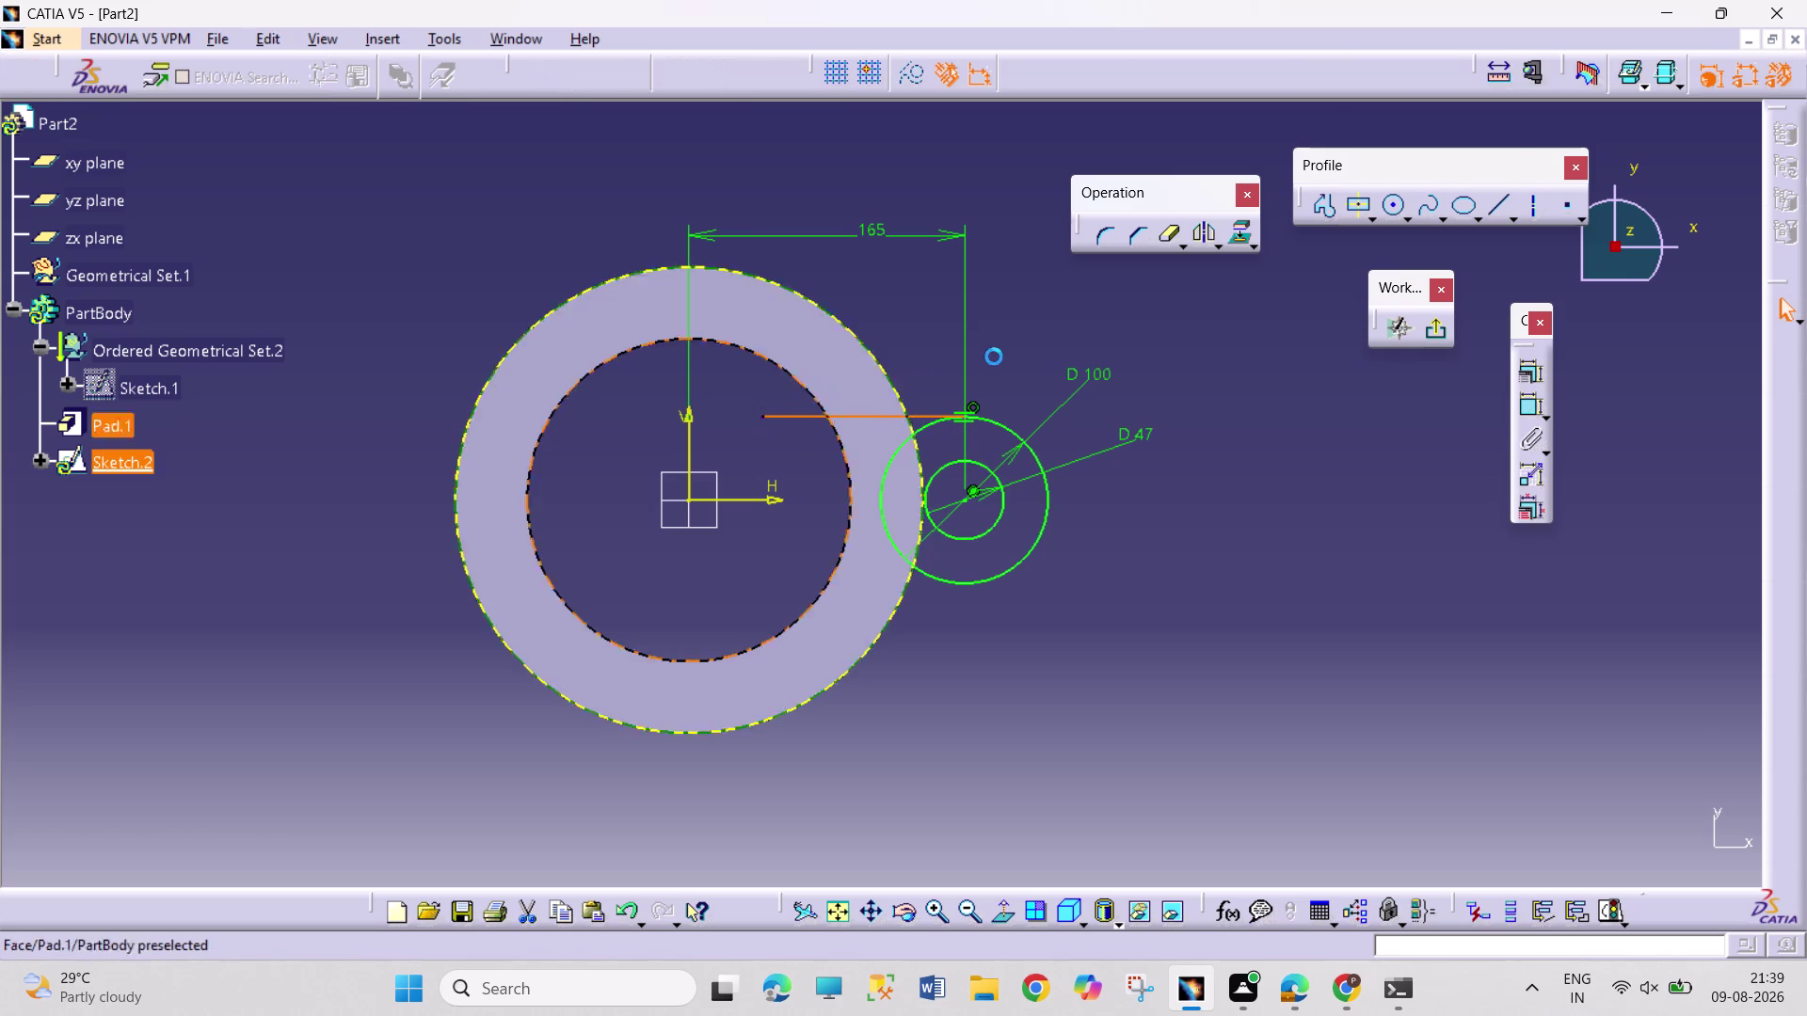
click(1208, 239)
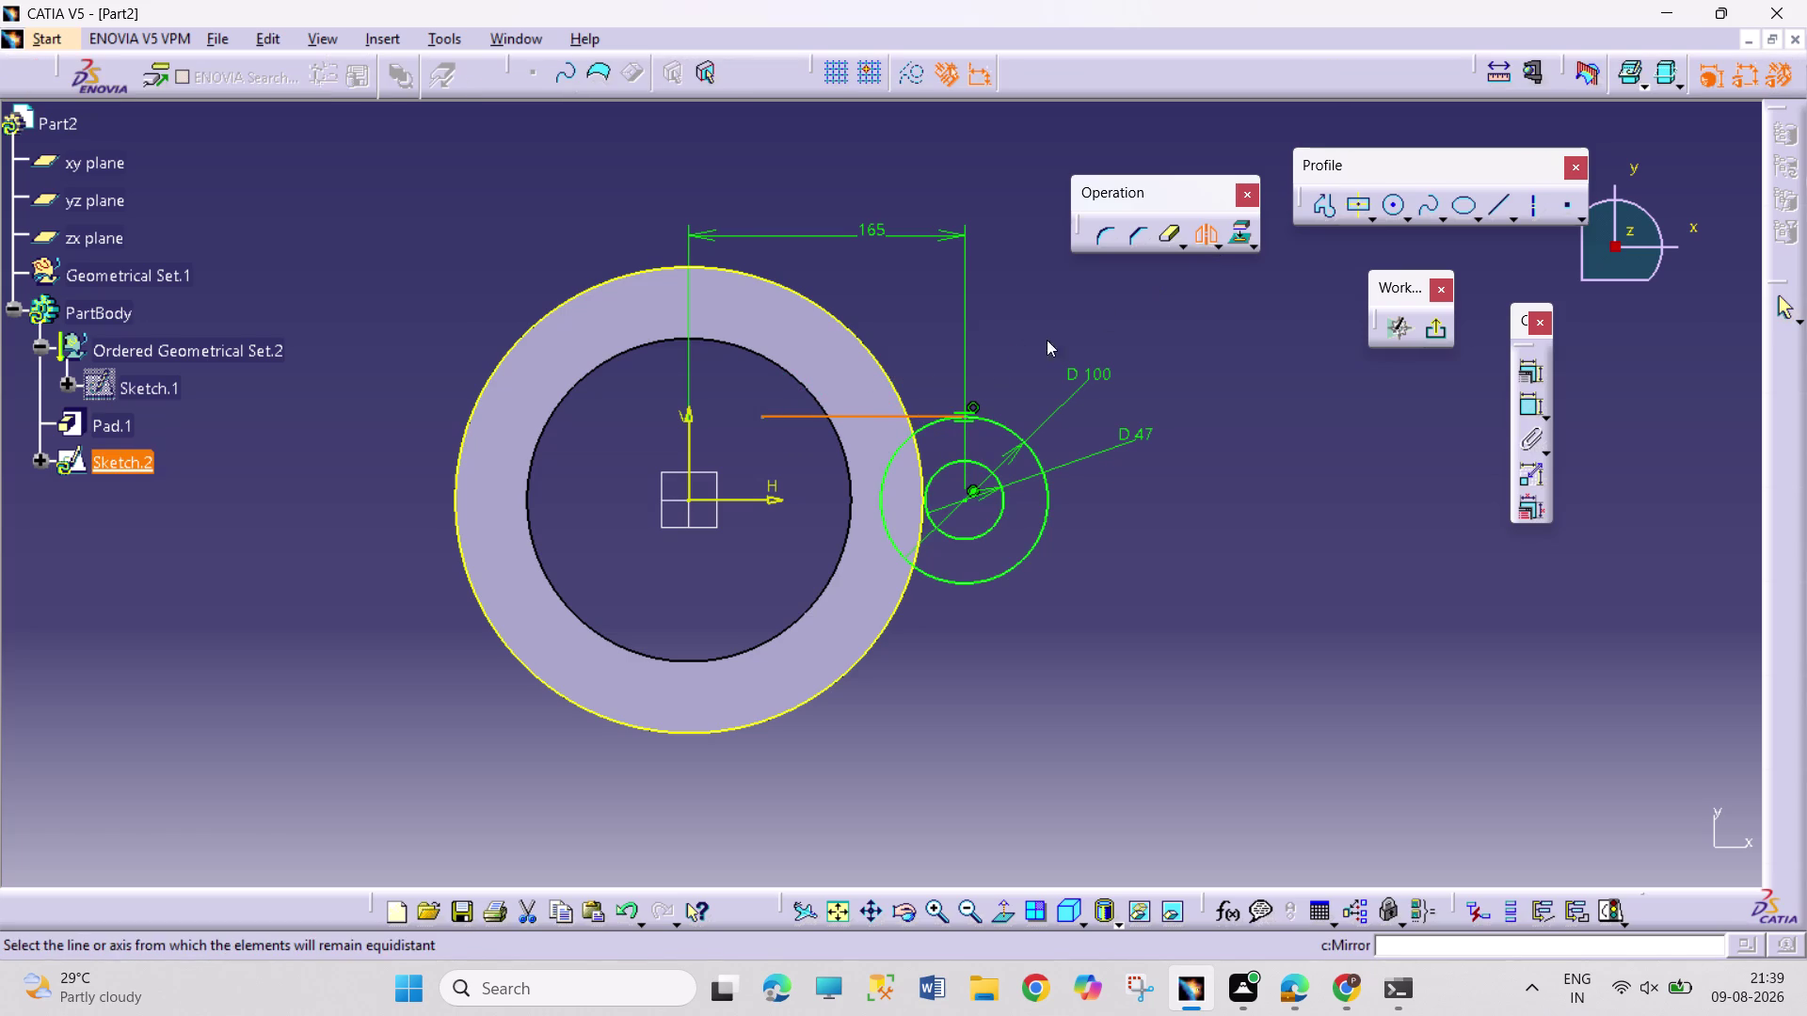
click(753, 498)
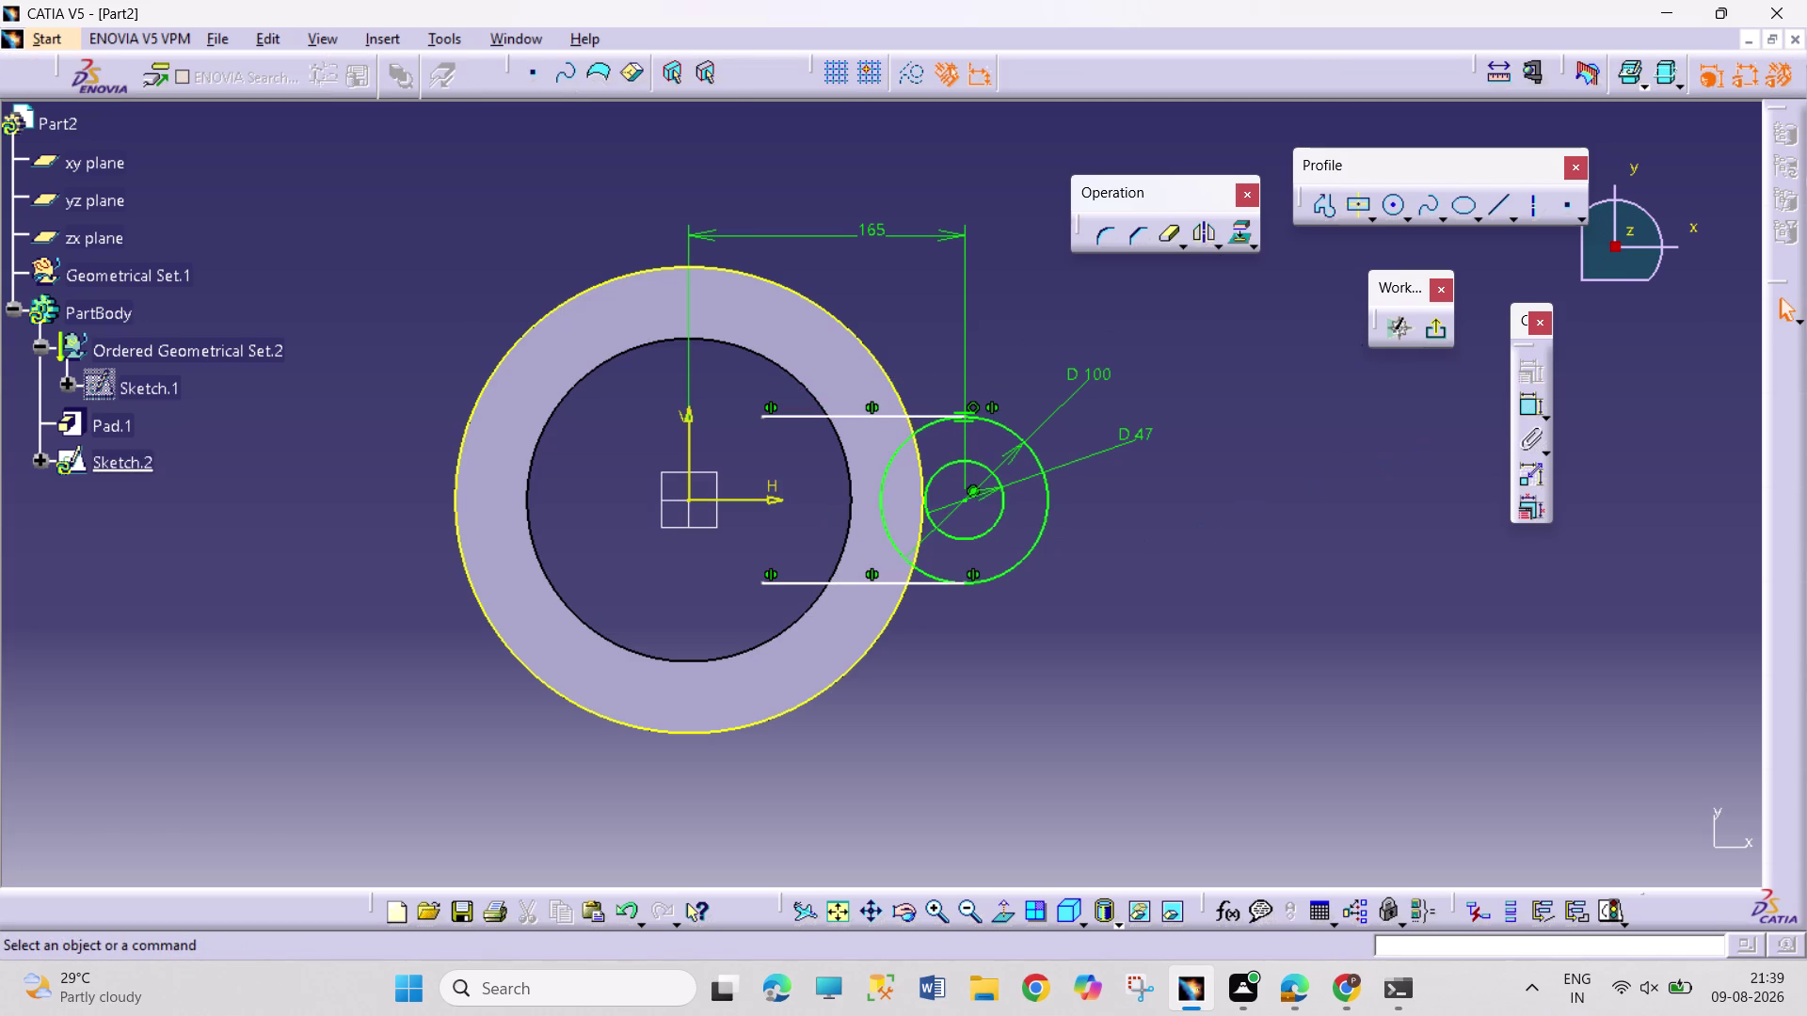
Quick Trim the inner lug arc and line overhangs into one closed lug outline.
double_click(1165, 243)
click(484, 382)
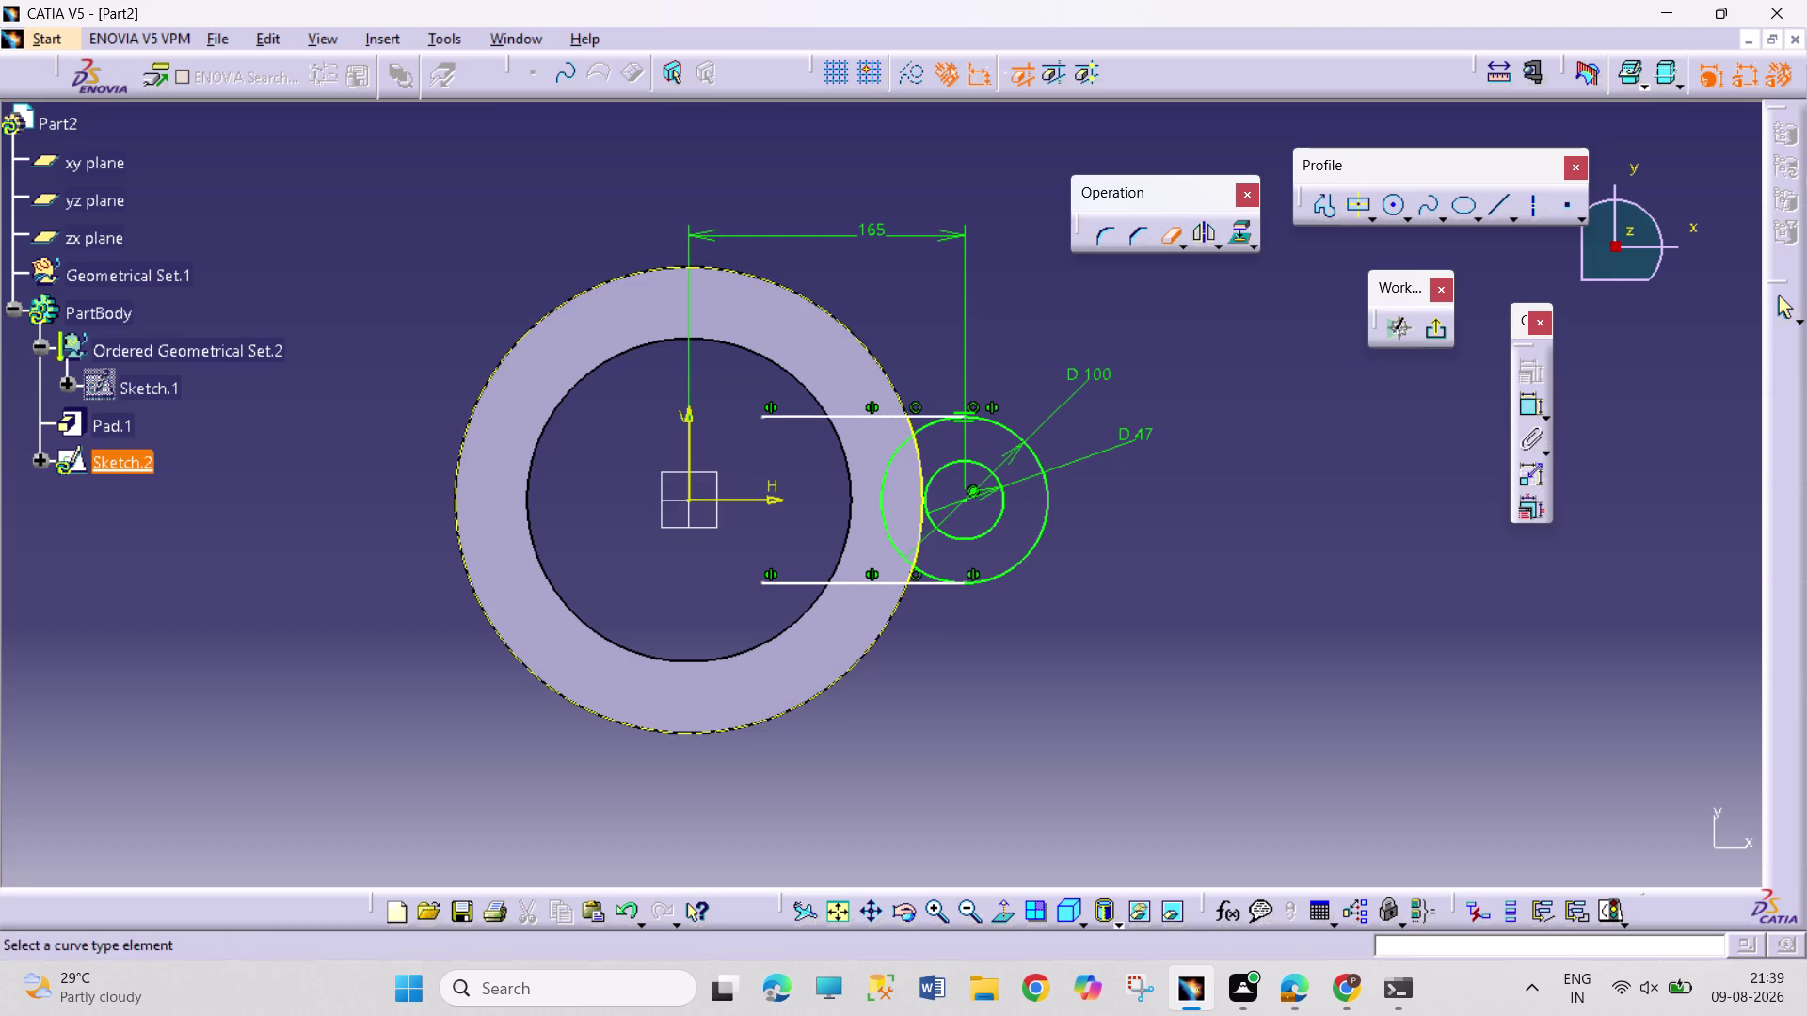
click(819, 416)
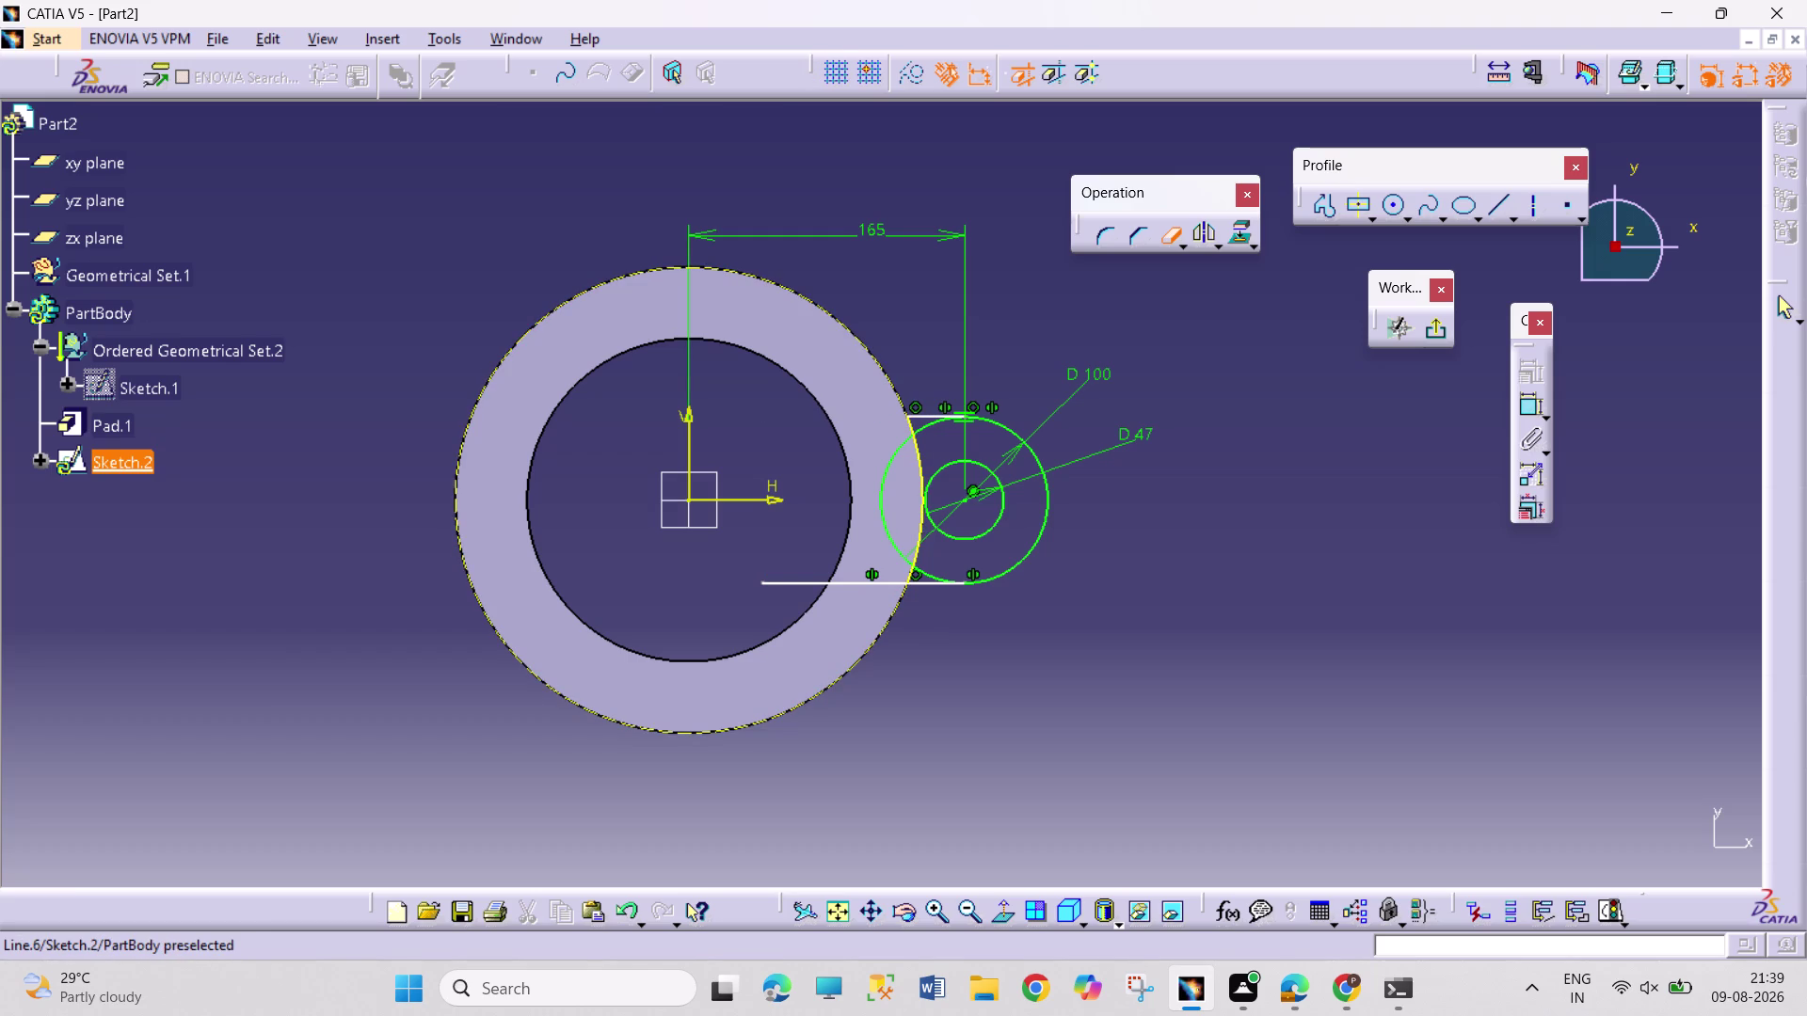
click(845, 576)
click(890, 530)
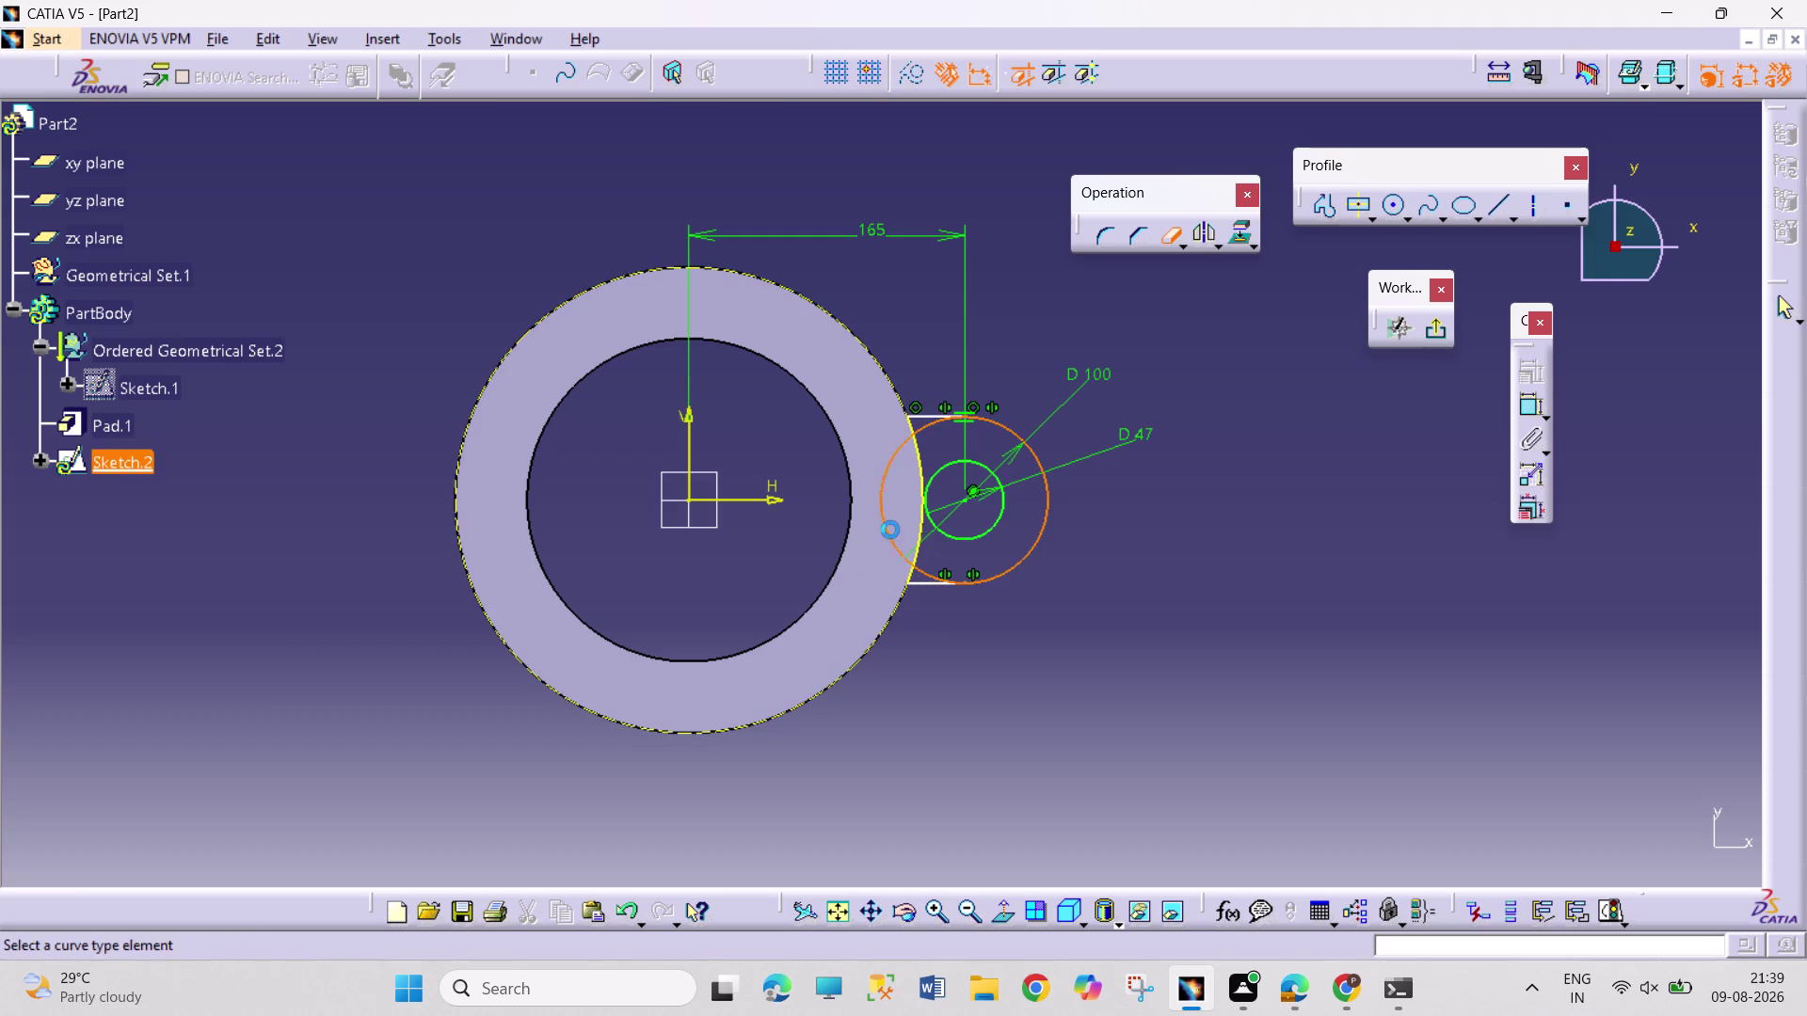
click(923, 574)
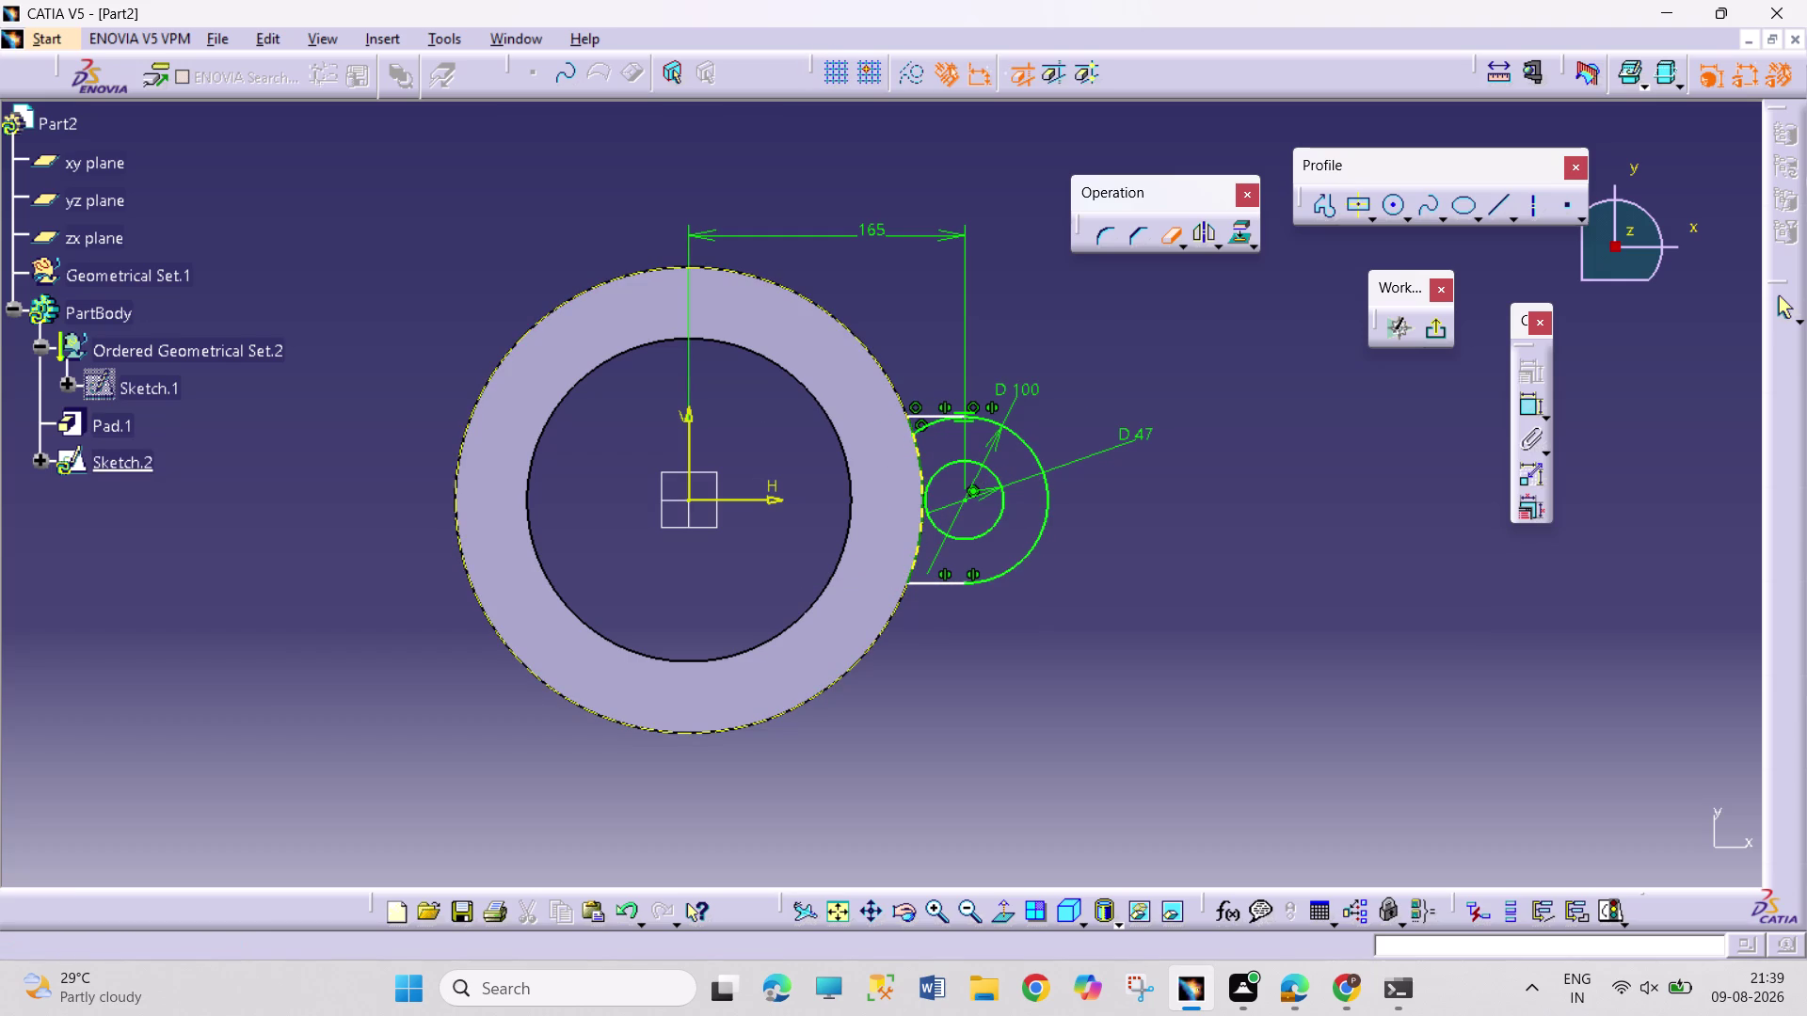
click(919, 431)
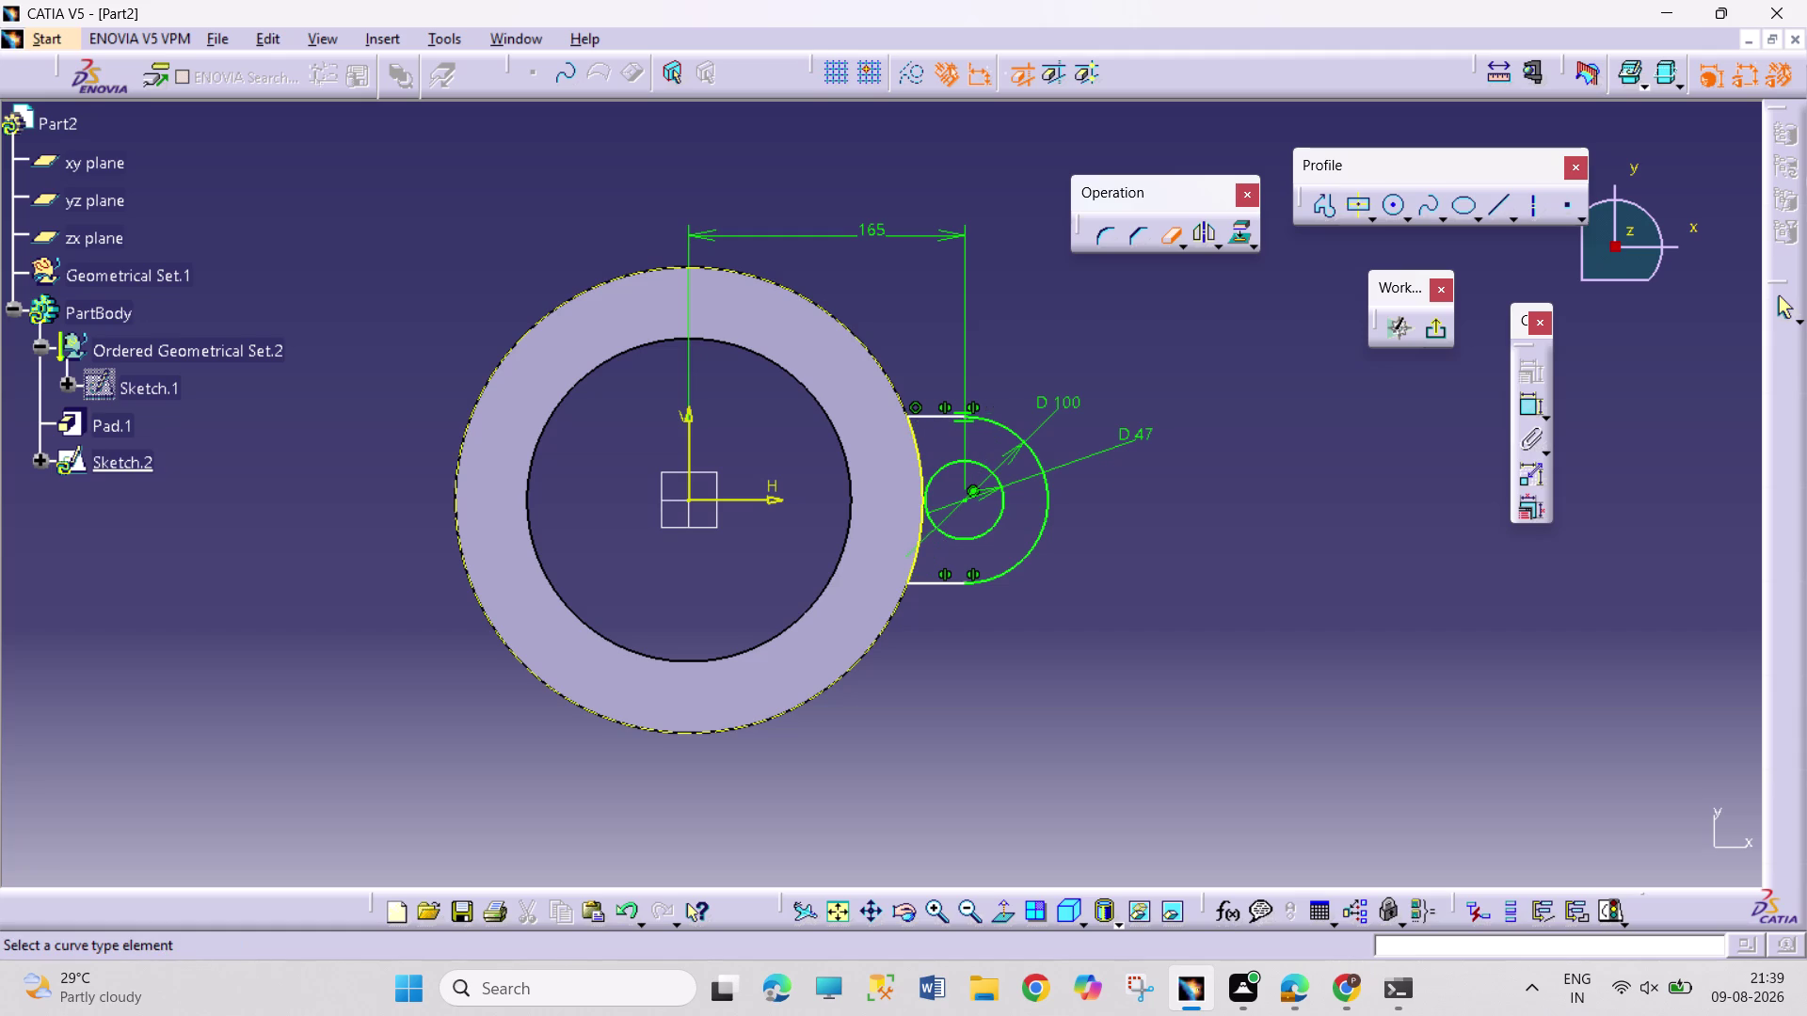
middle_drag(928, 575, 967, 520)
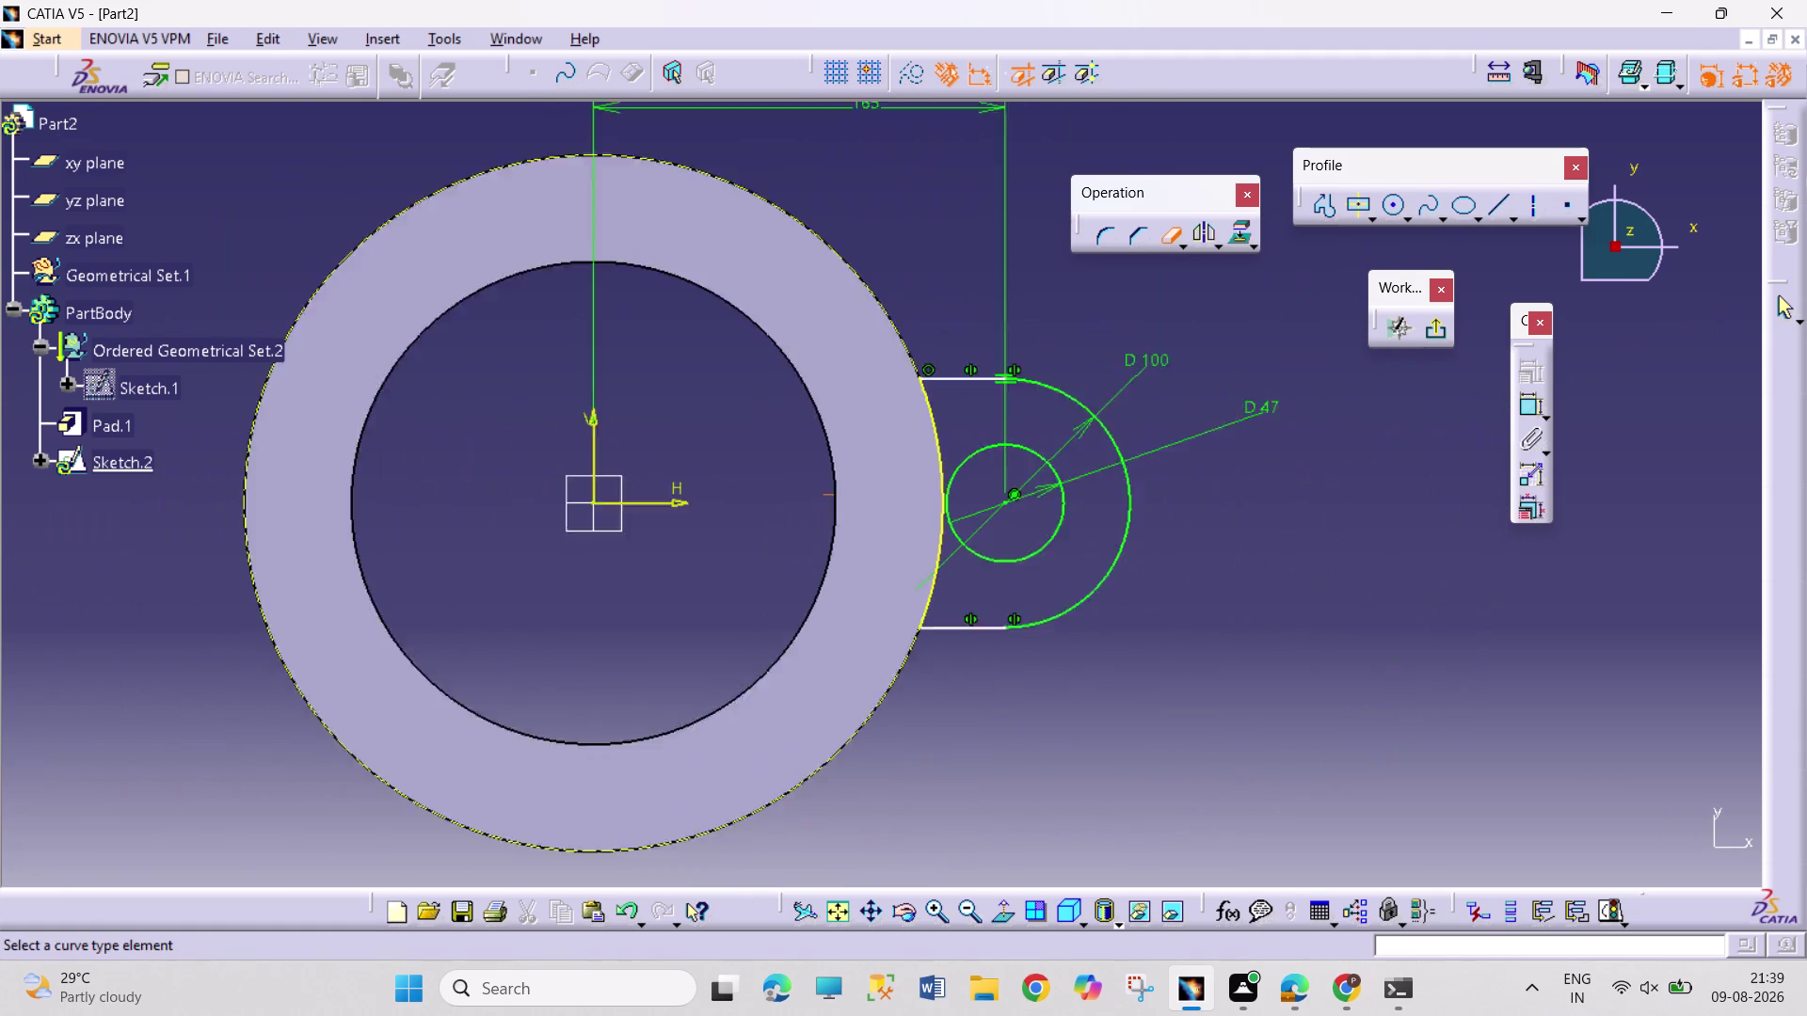
middle_drag(967, 520, 961, 594)
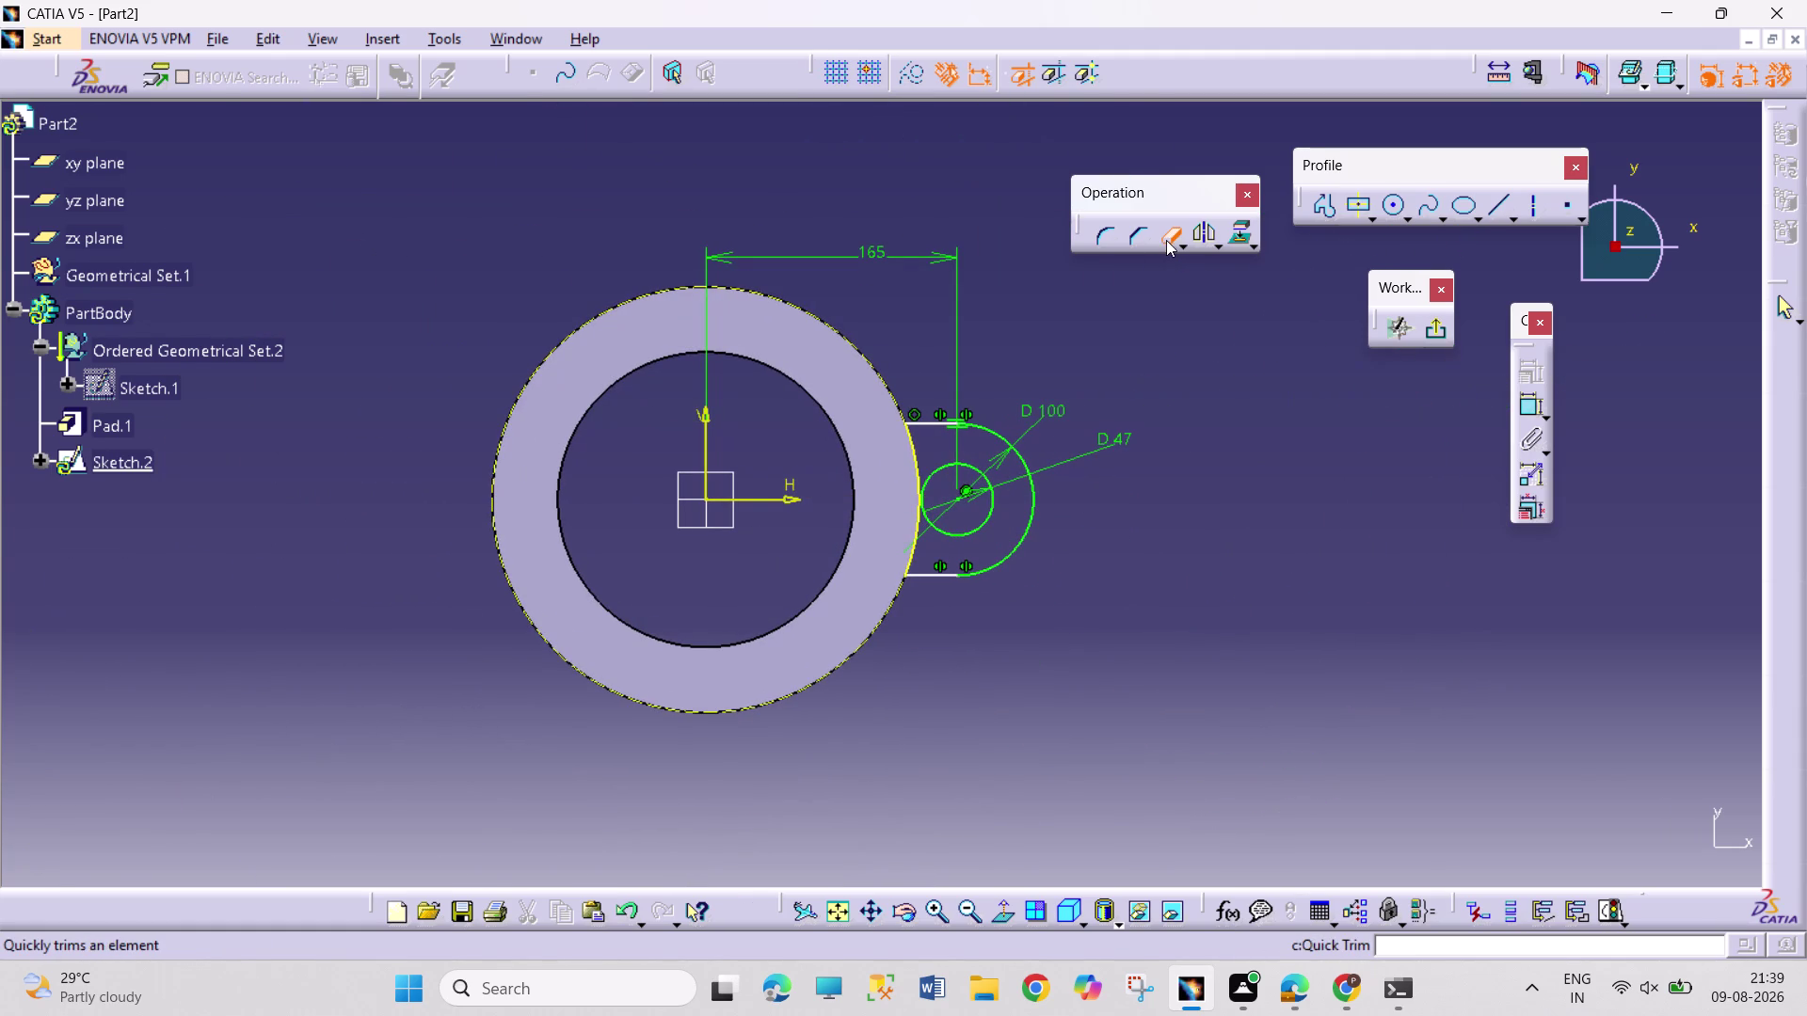
click(1166, 240)
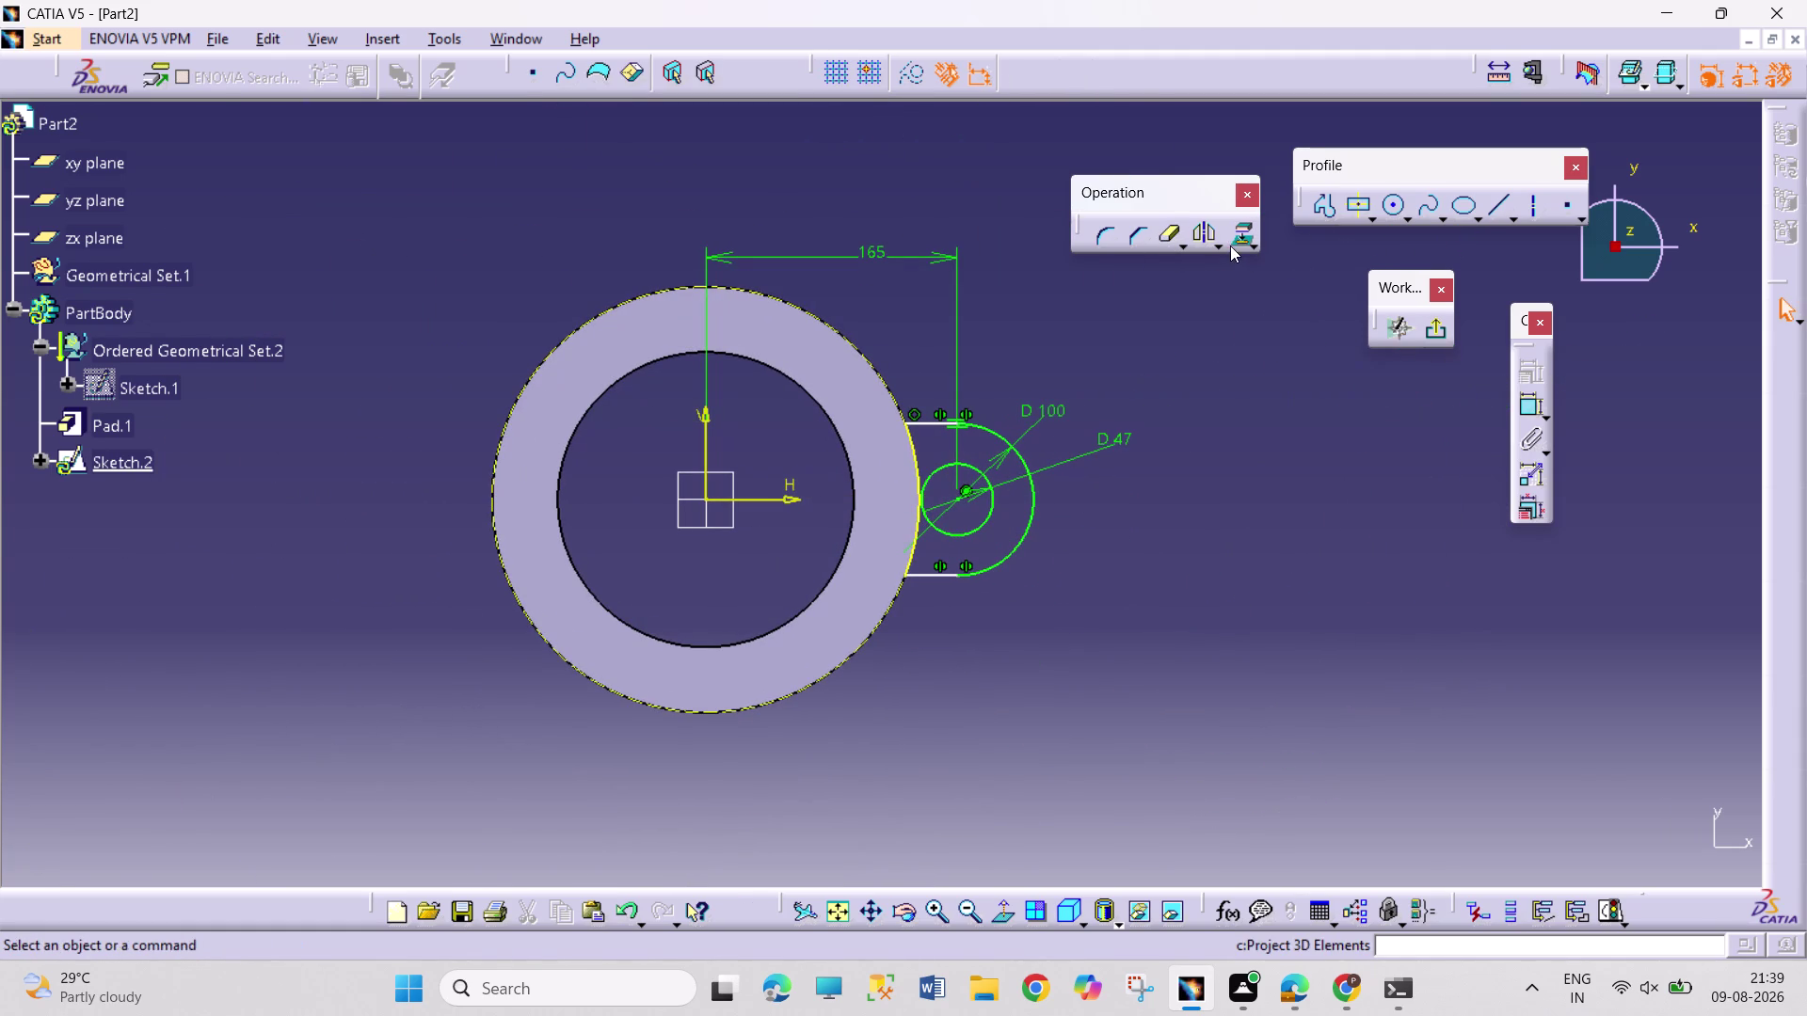
click(1221, 243)
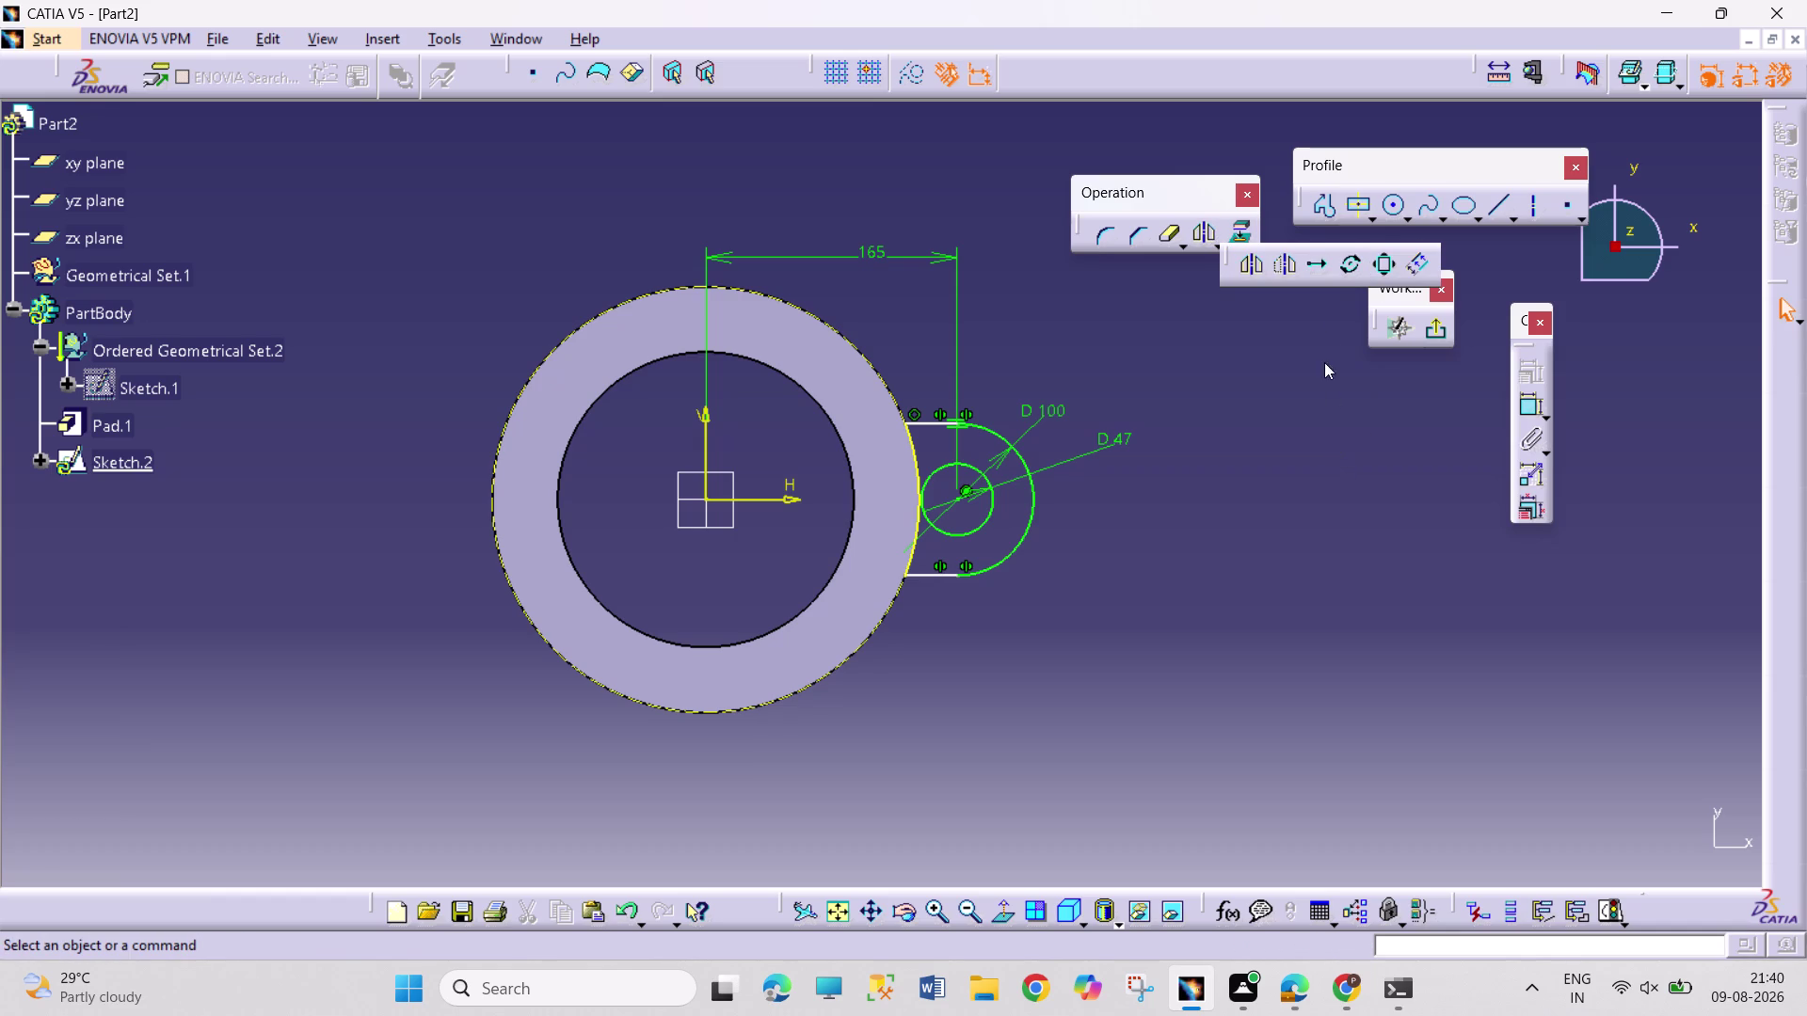
Start a rotation of the lug geometry, then cancel the attempt.
click(1344, 264)
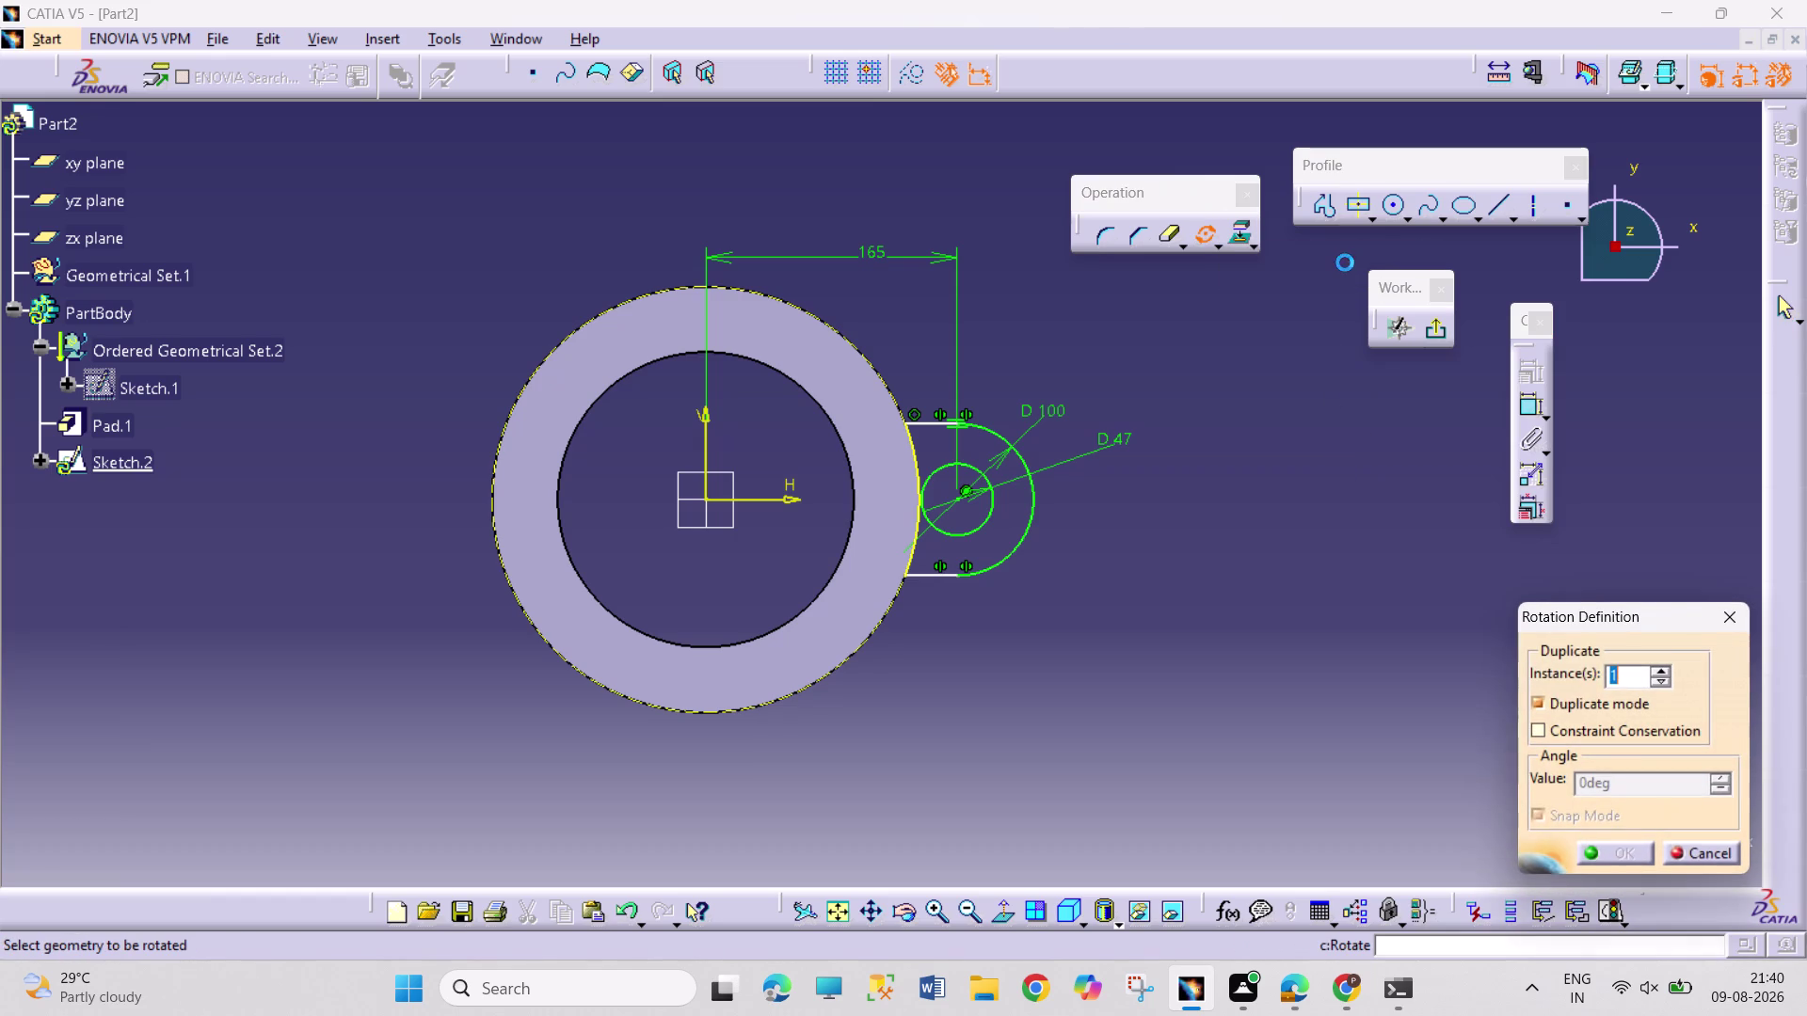
click(1656, 664)
click(1658, 671)
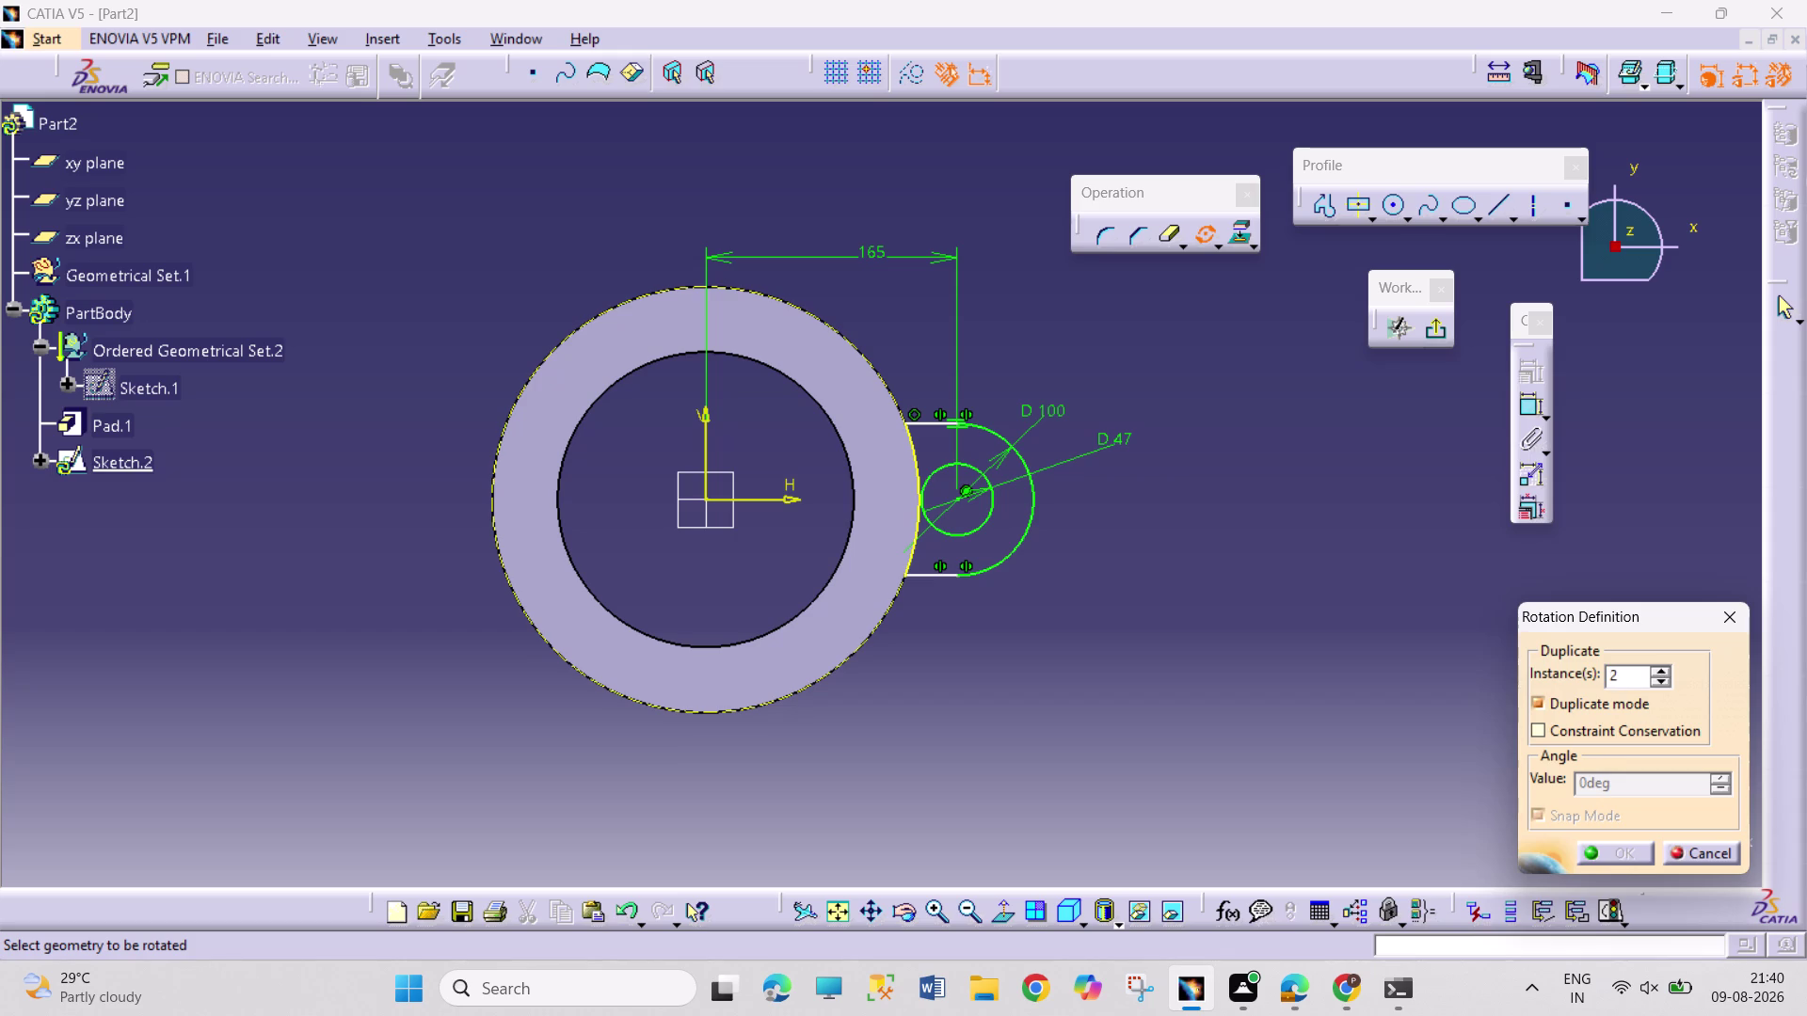
click(1007, 559)
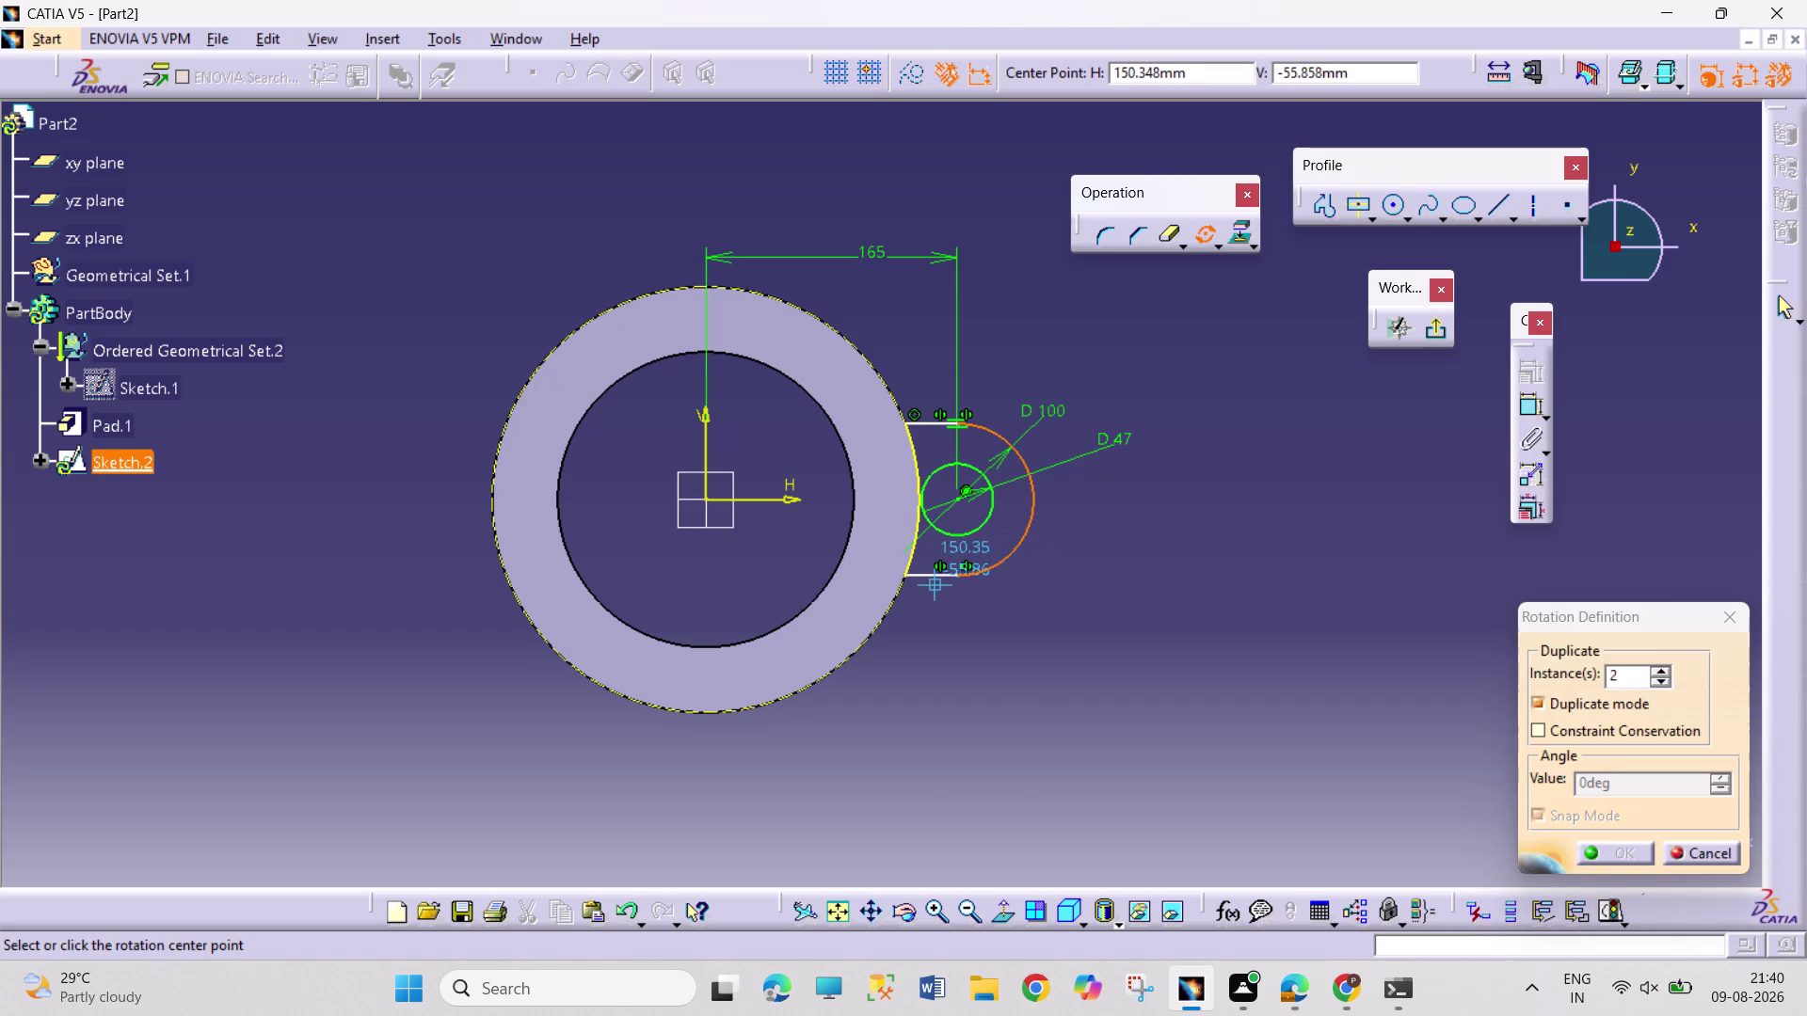
key(Escape)
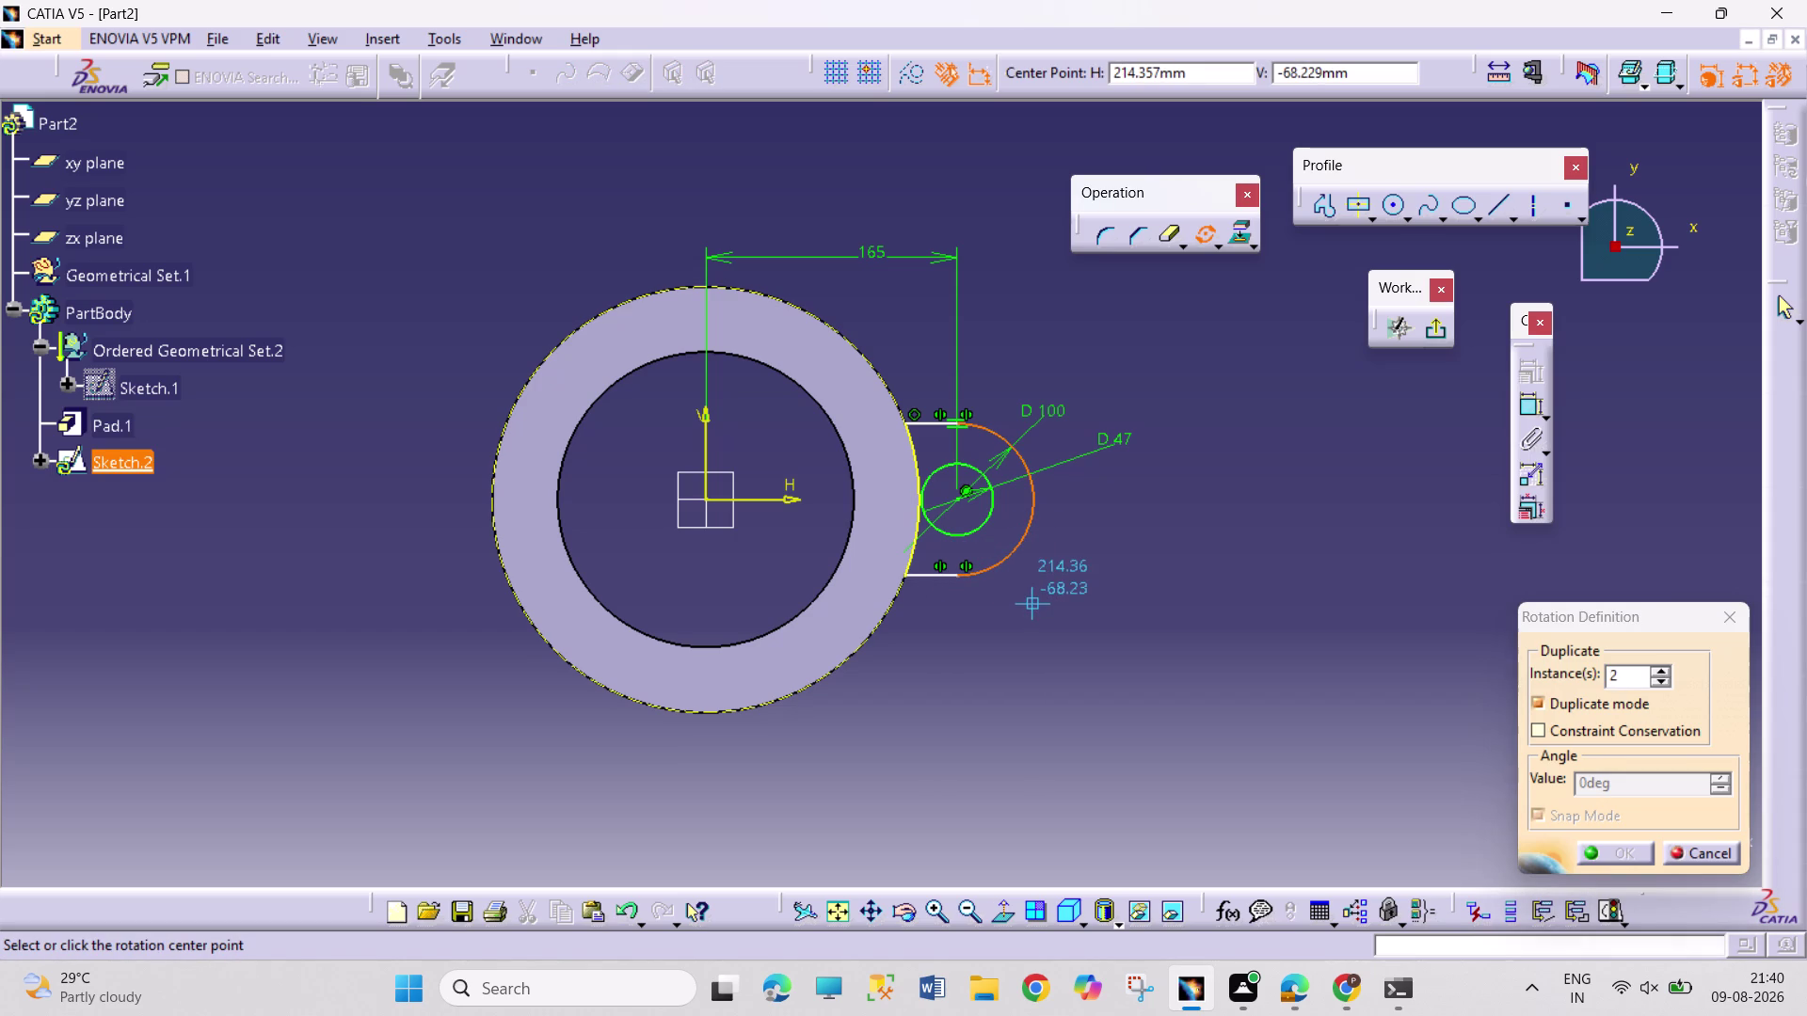
key(Escape)
key(Escape)
Rotate the box-selected lug about the ring centre, 2 copies at 120°, and exit the sketch.
drag(1173, 339, 949, 577)
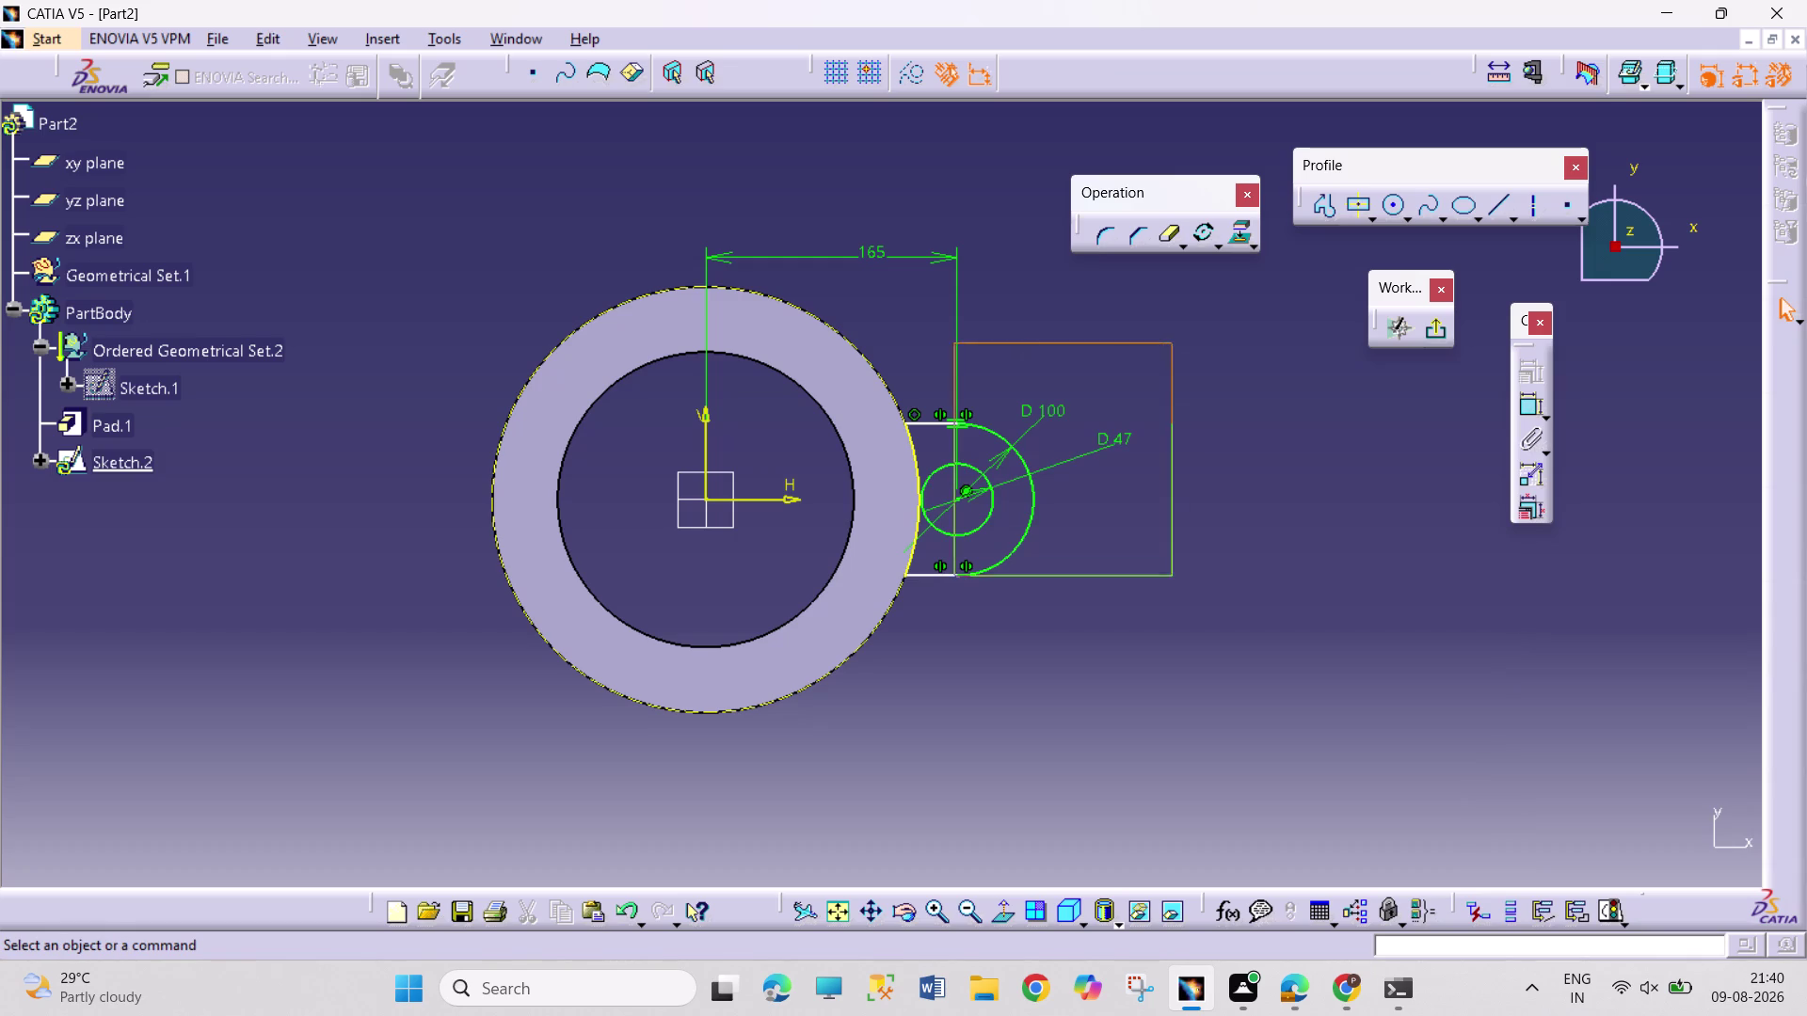
drag(949, 577, 896, 612)
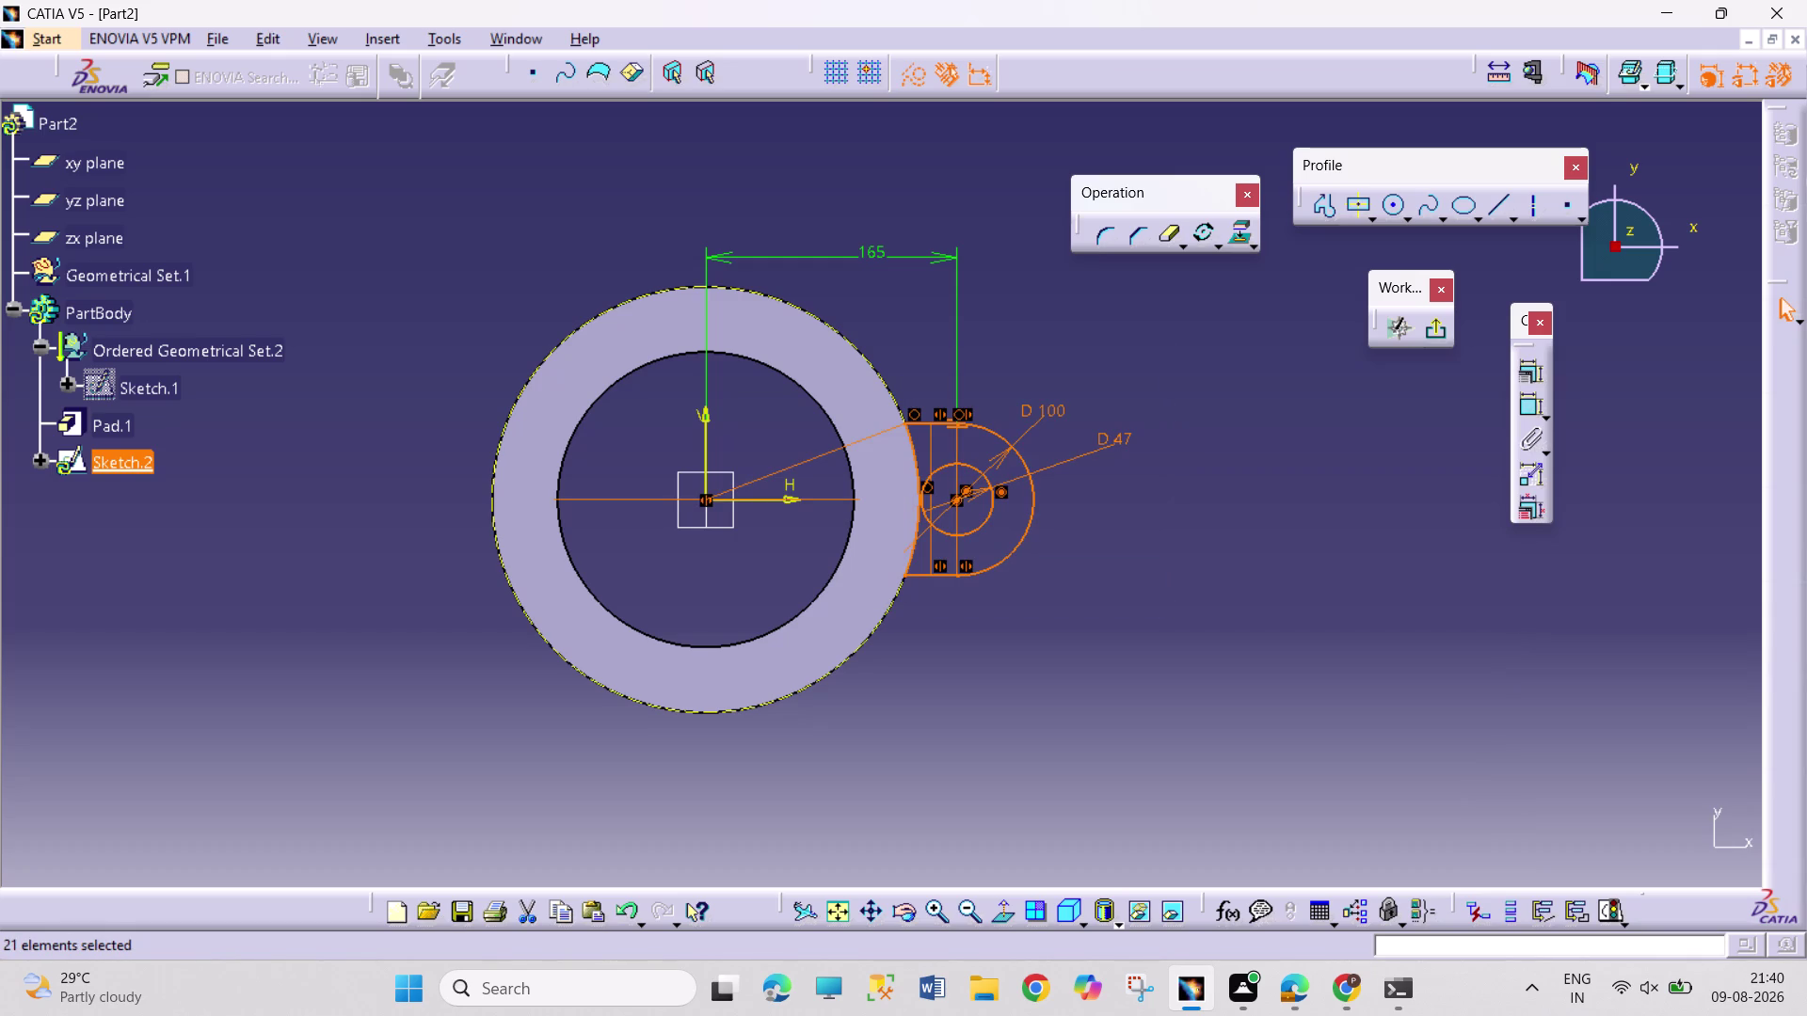
click(1197, 235)
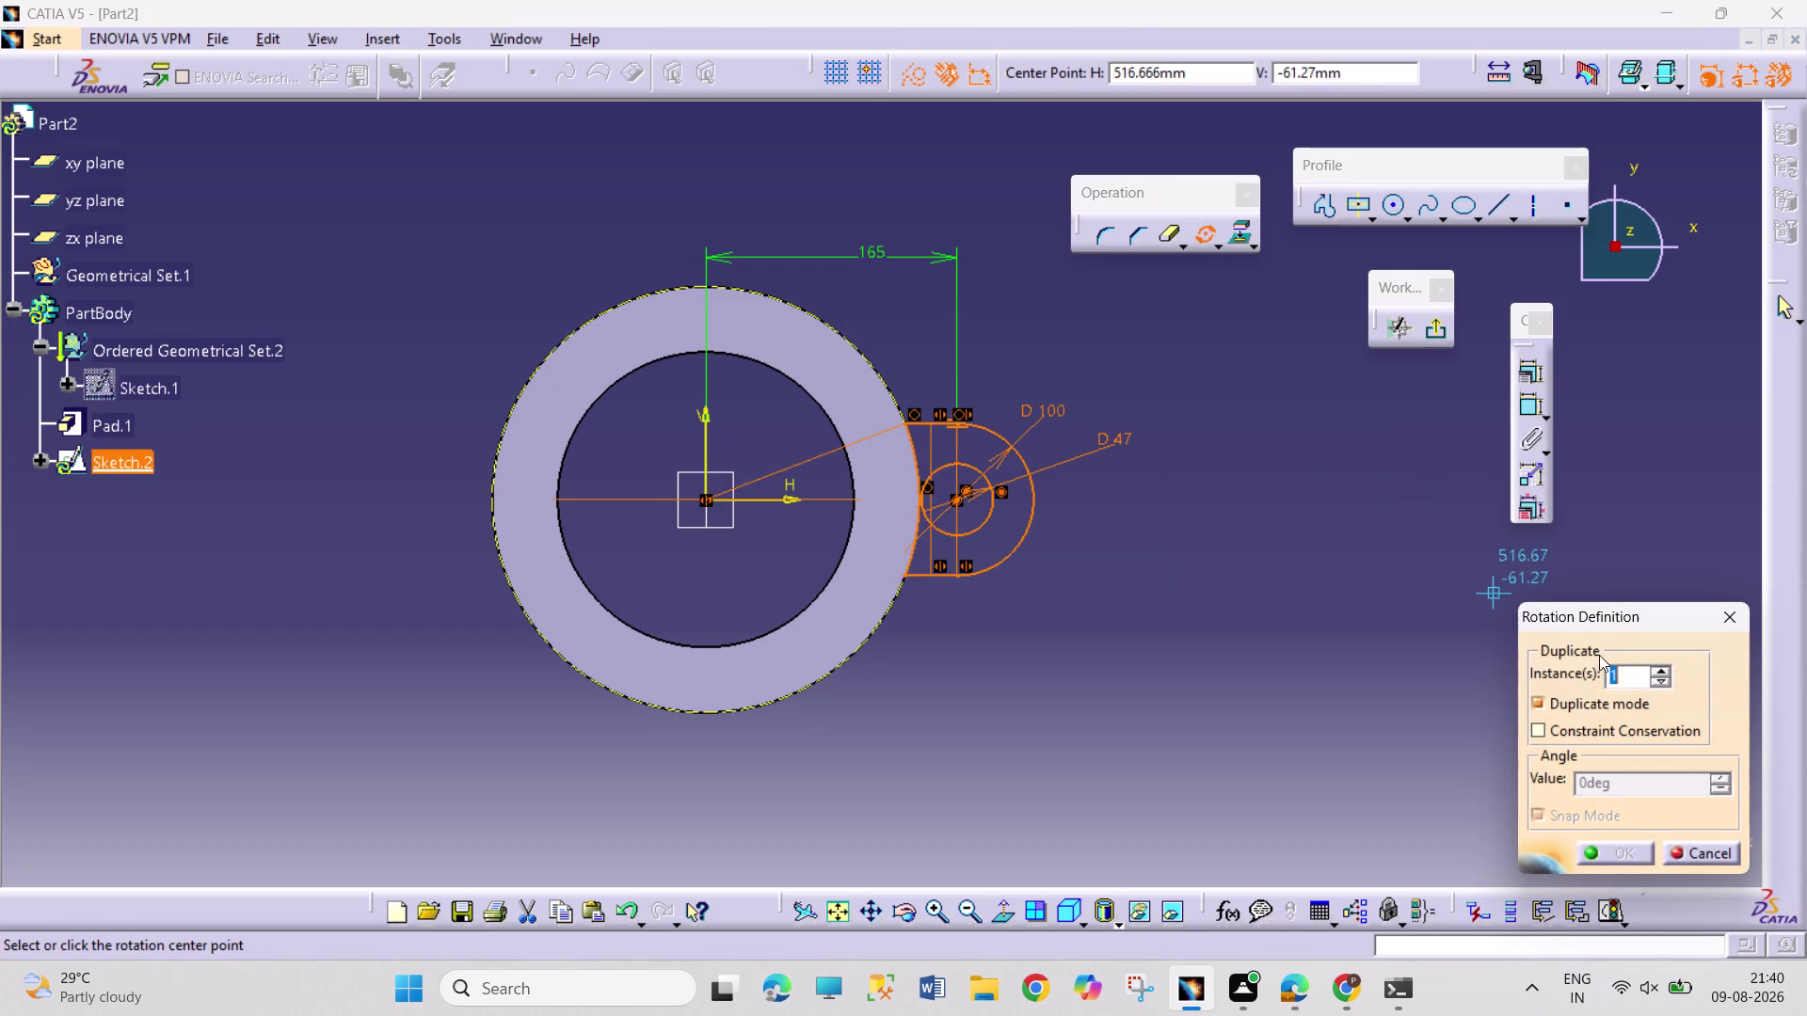
click(1653, 668)
key(Return)
key(Return)
click(703, 499)
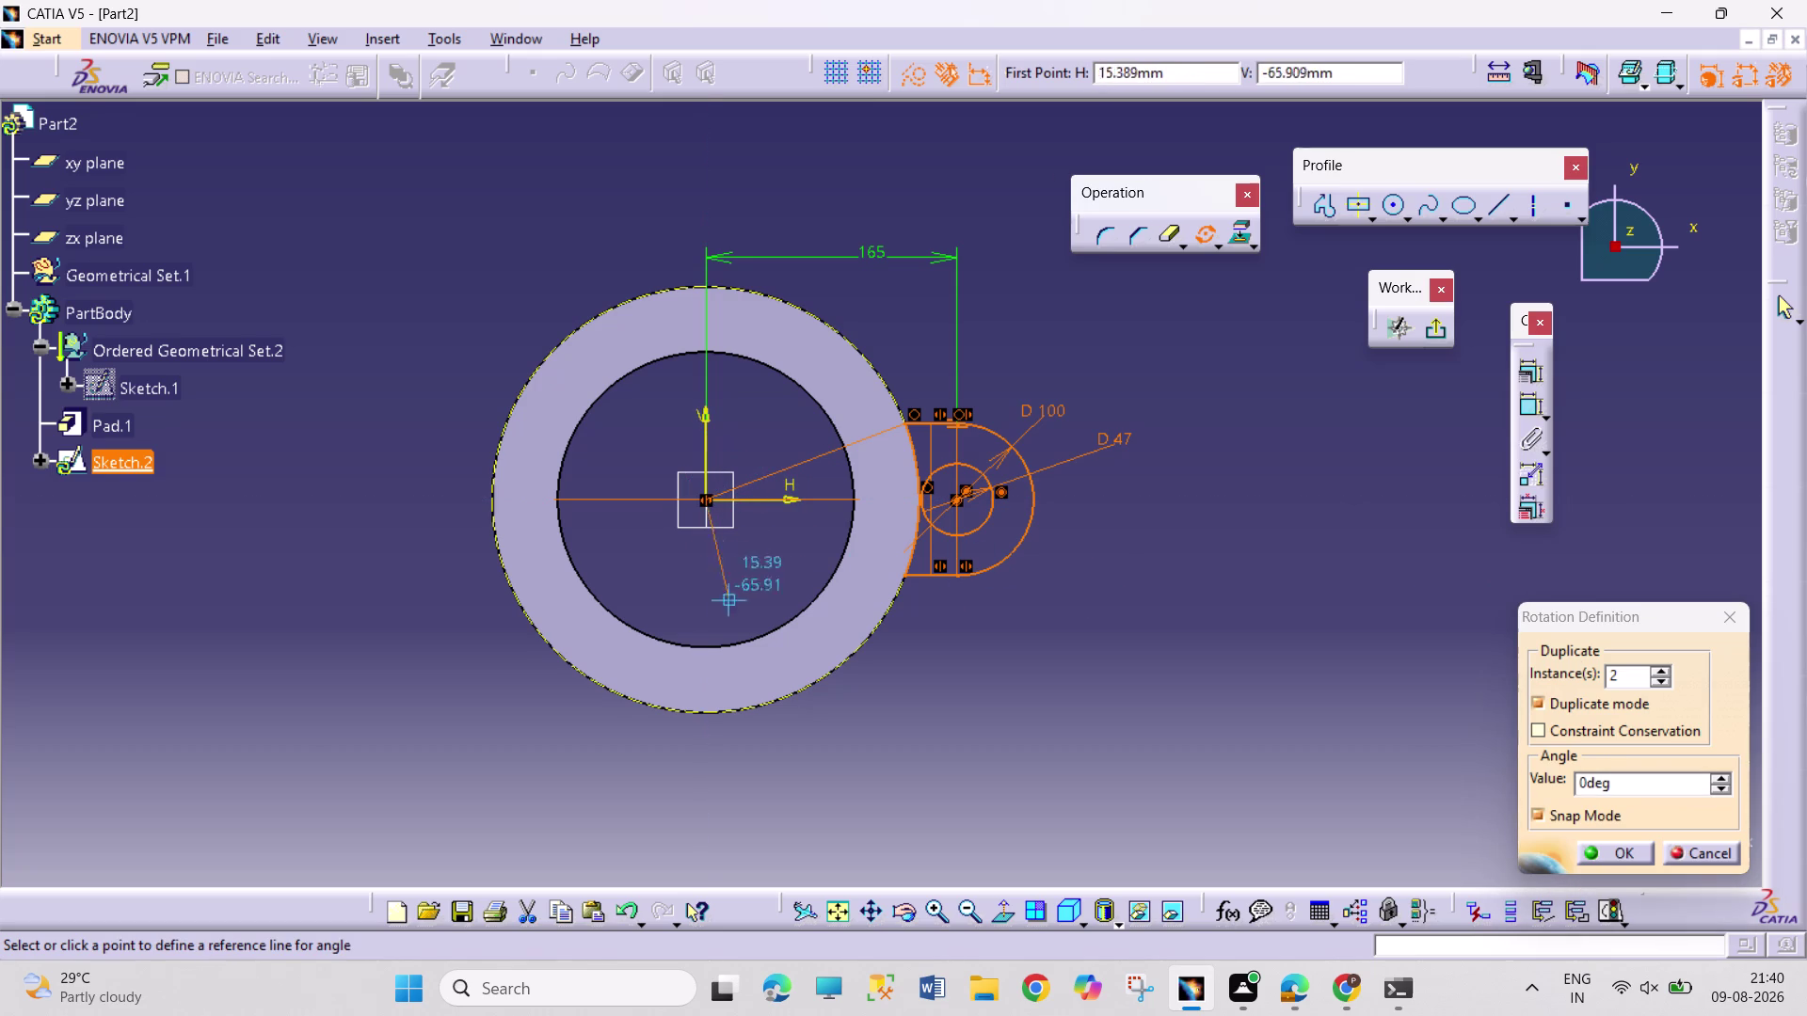
drag(1588, 782, 1545, 768)
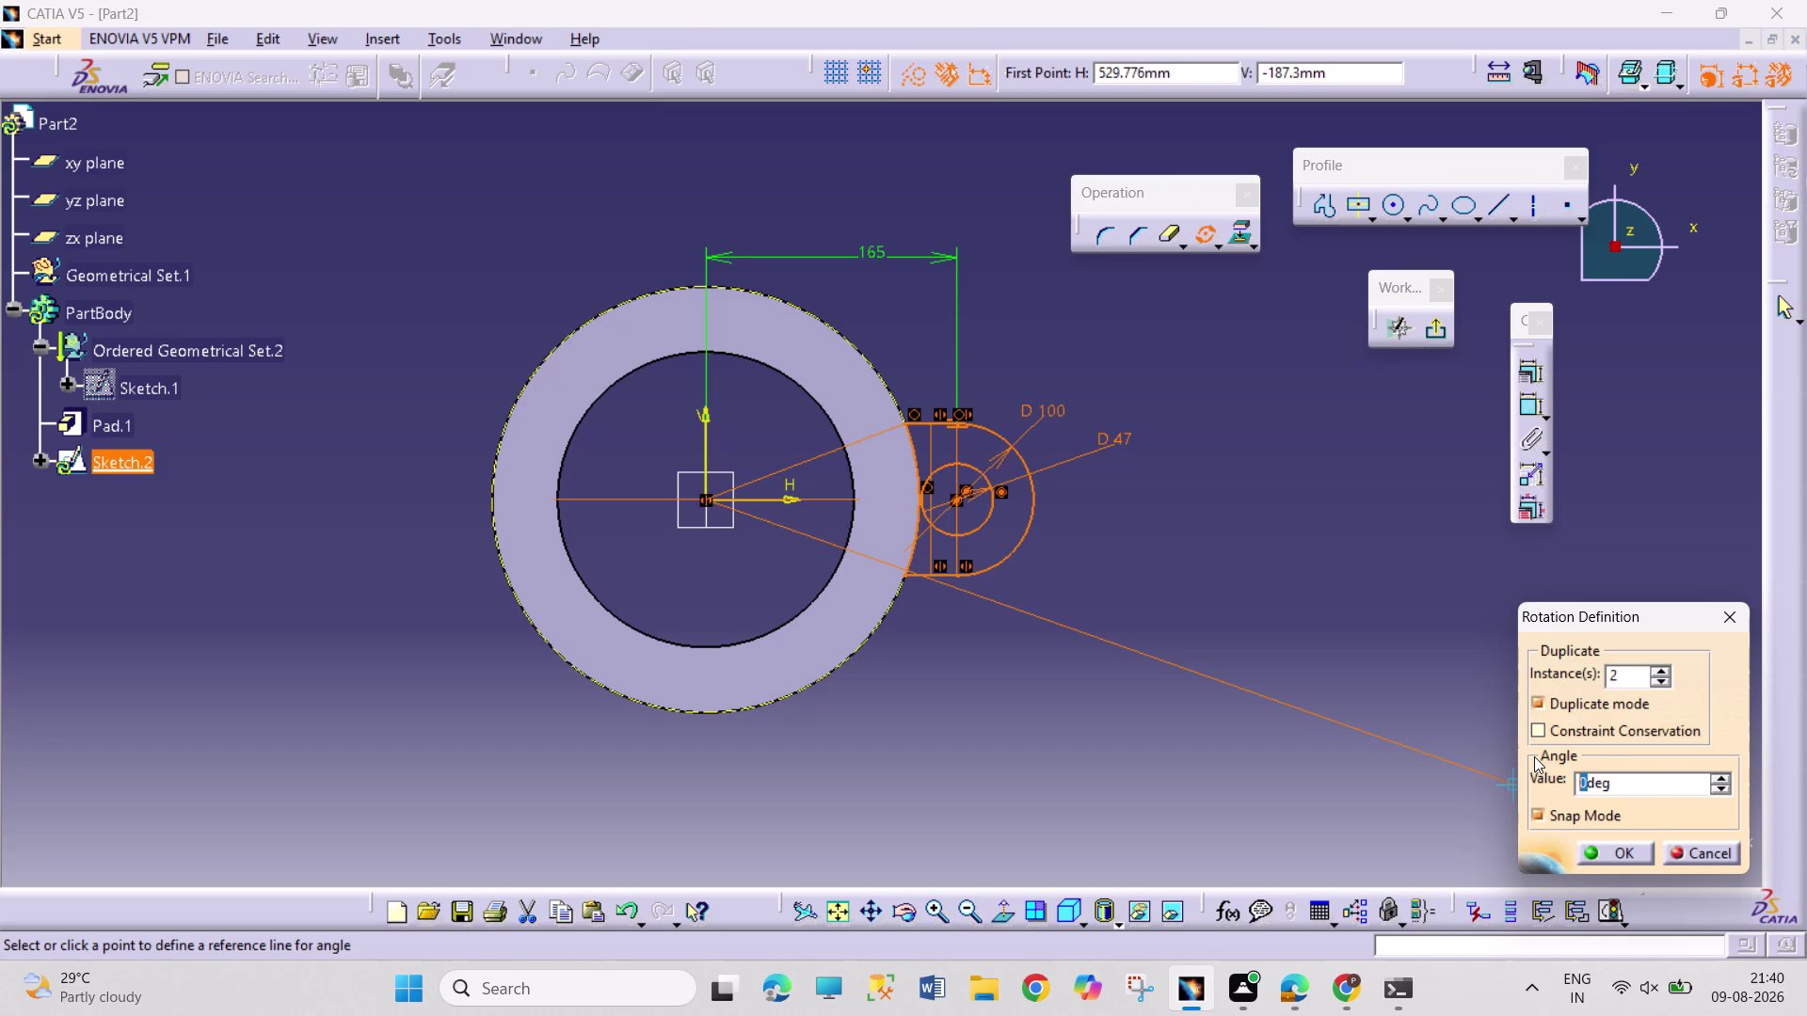
text(1)
text(20)
key(Return)
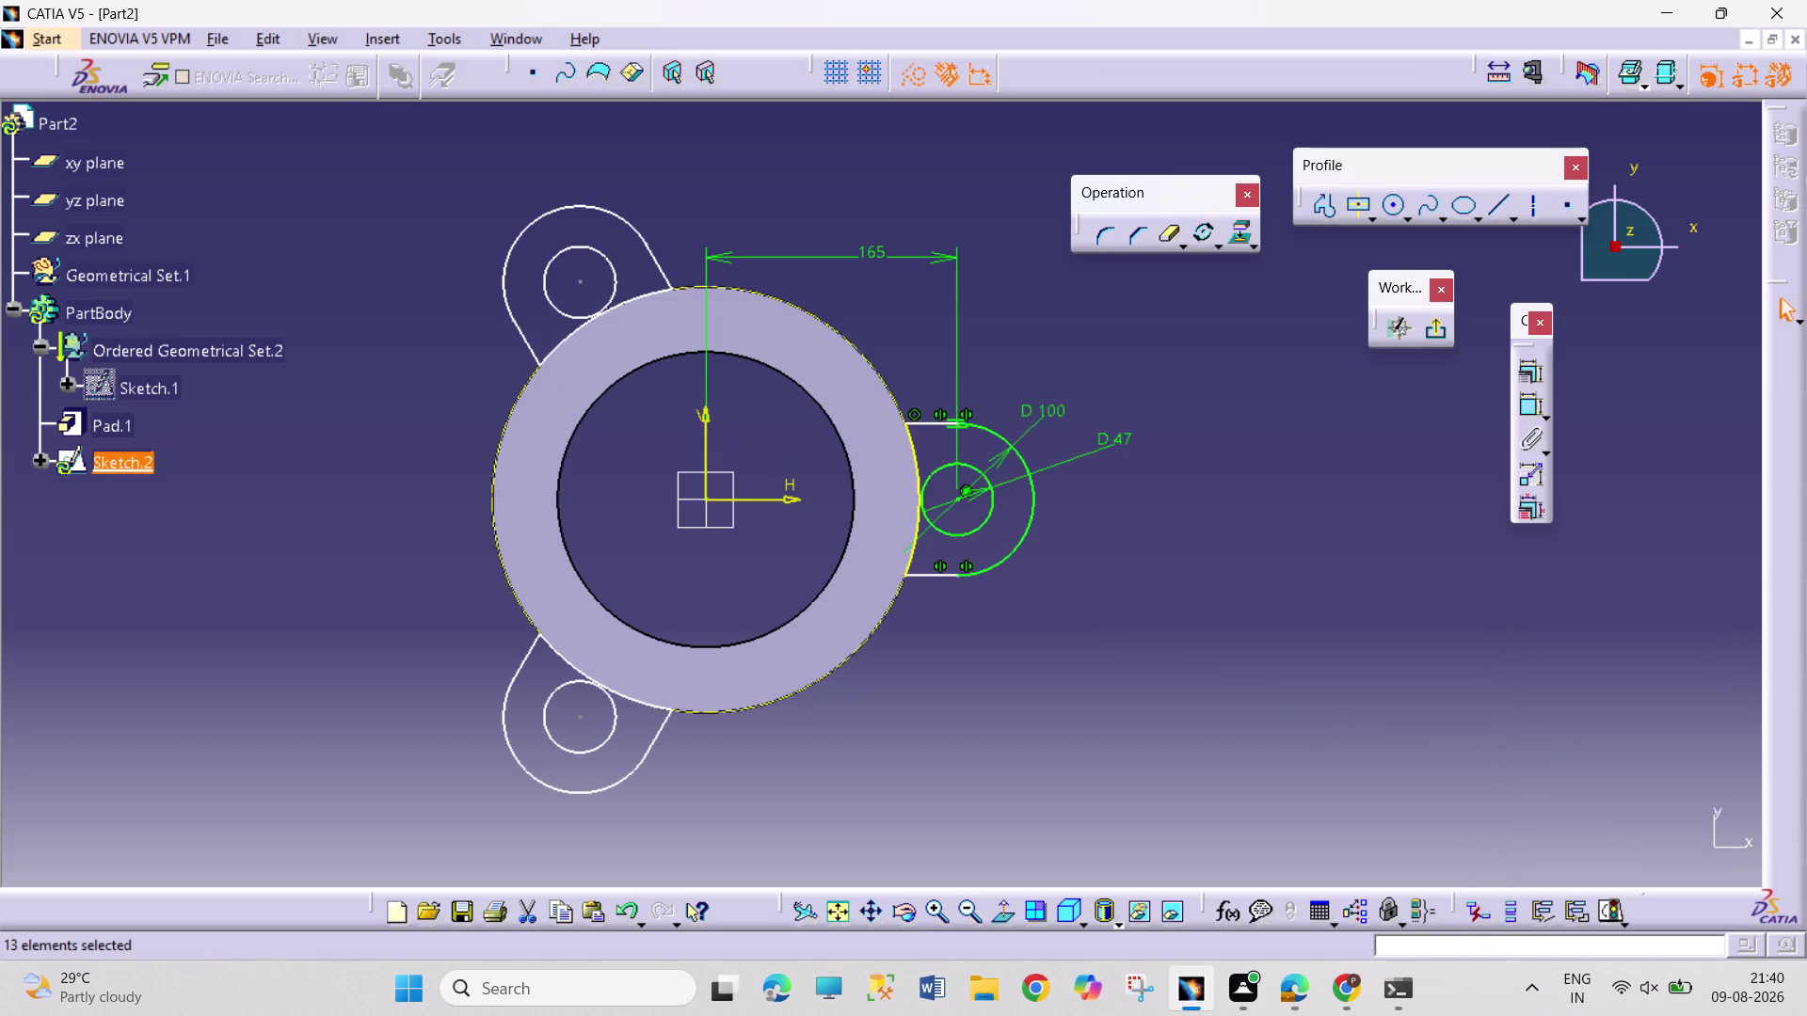
click(1343, 689)
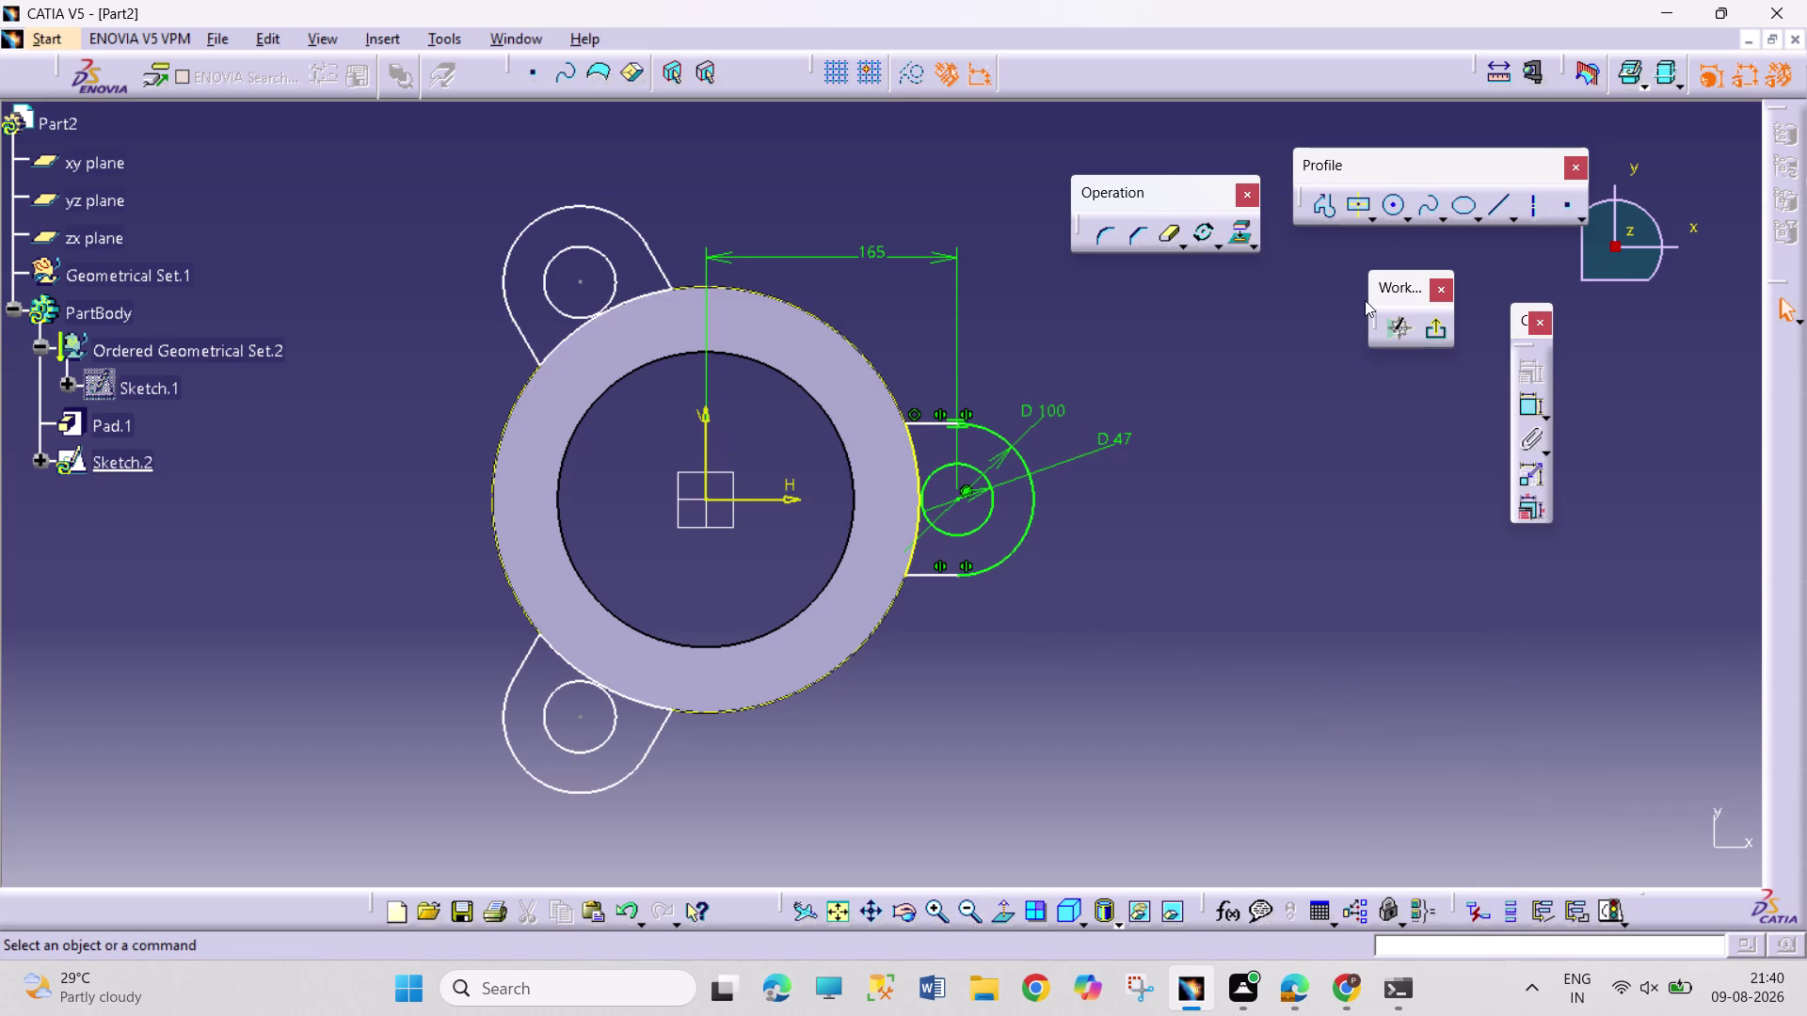
click(1435, 329)
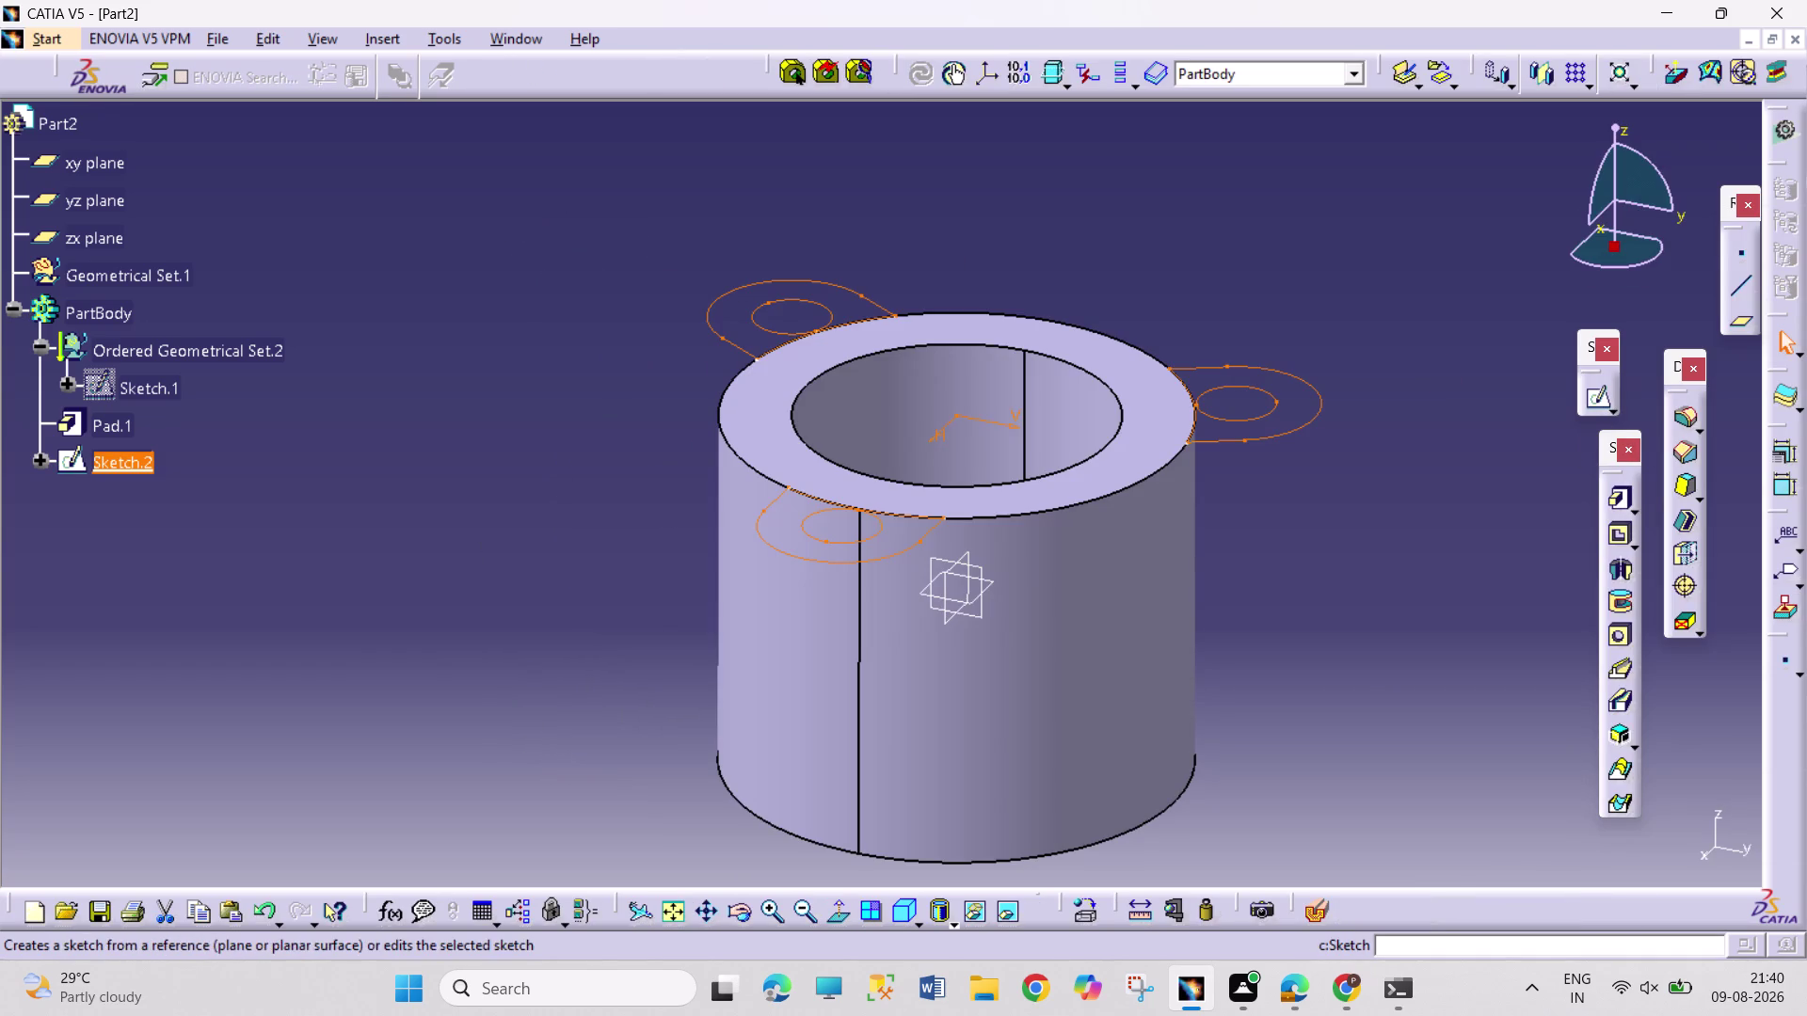
Pad the three-lug sketch 32 mm in the reversed direction, then select Pad.2.
click(1623, 495)
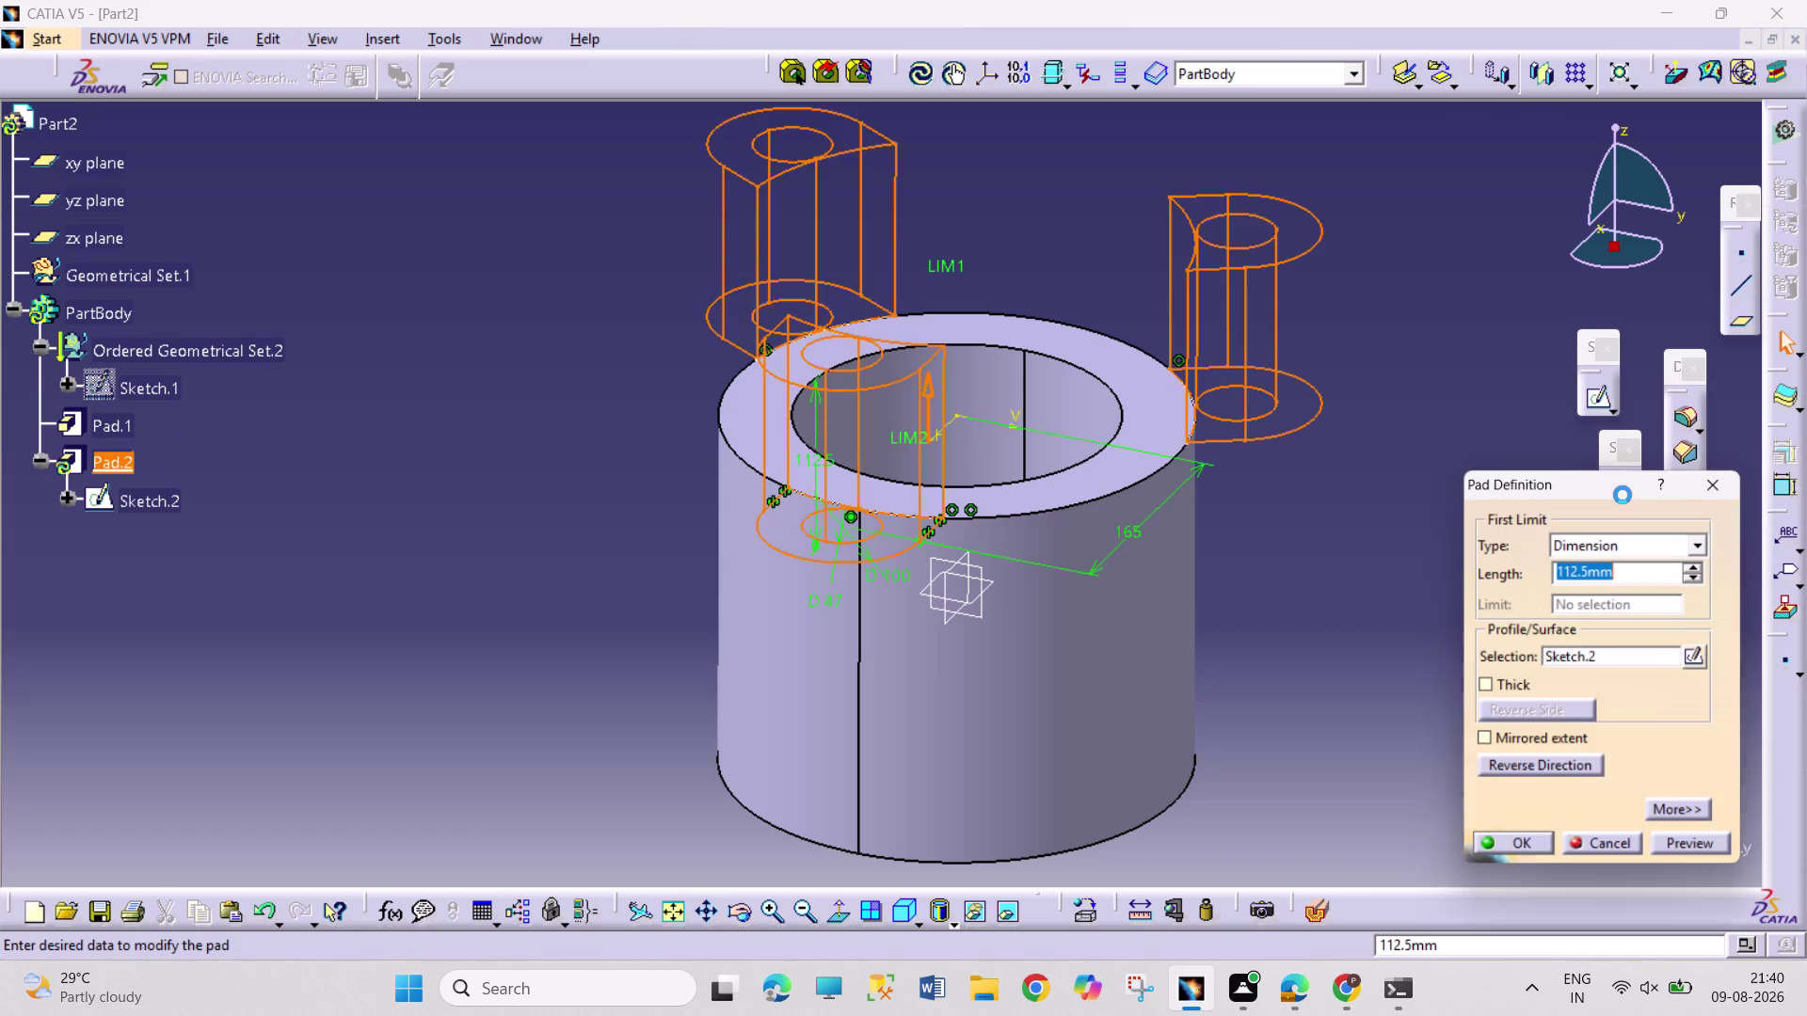
click(1508, 774)
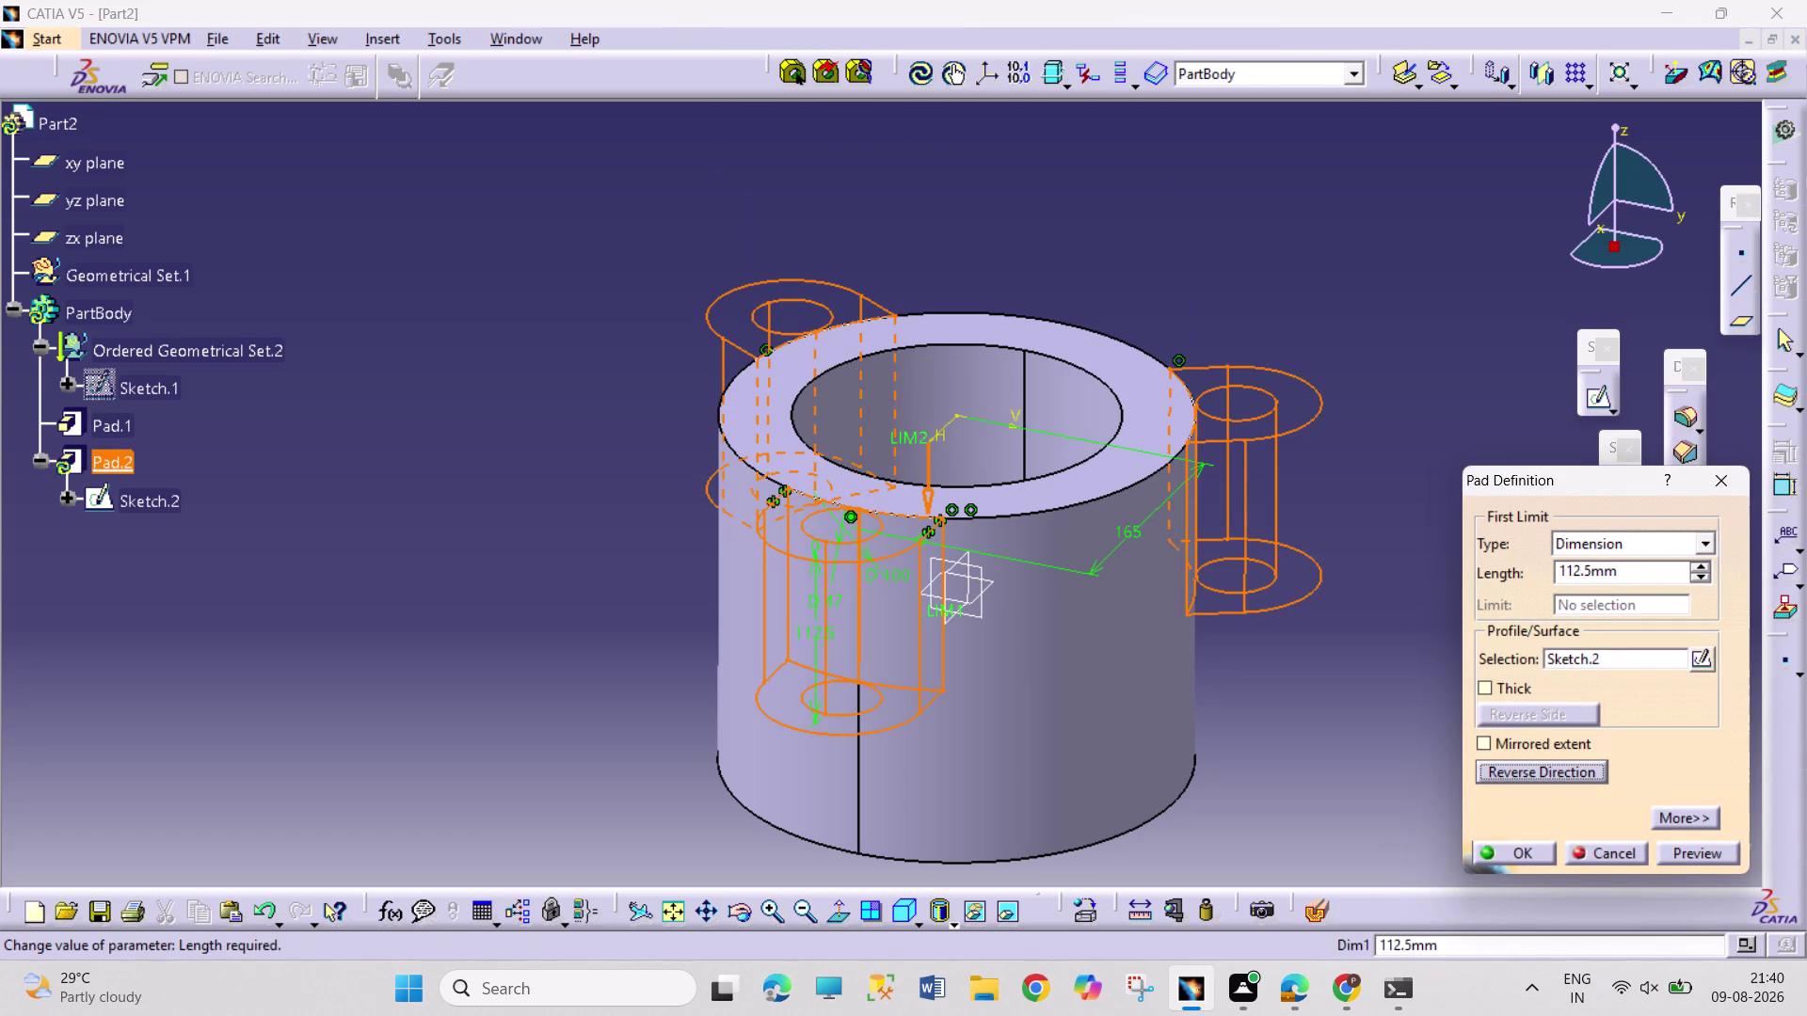
drag(1587, 573, 1540, 549)
text(32)
key(Return)
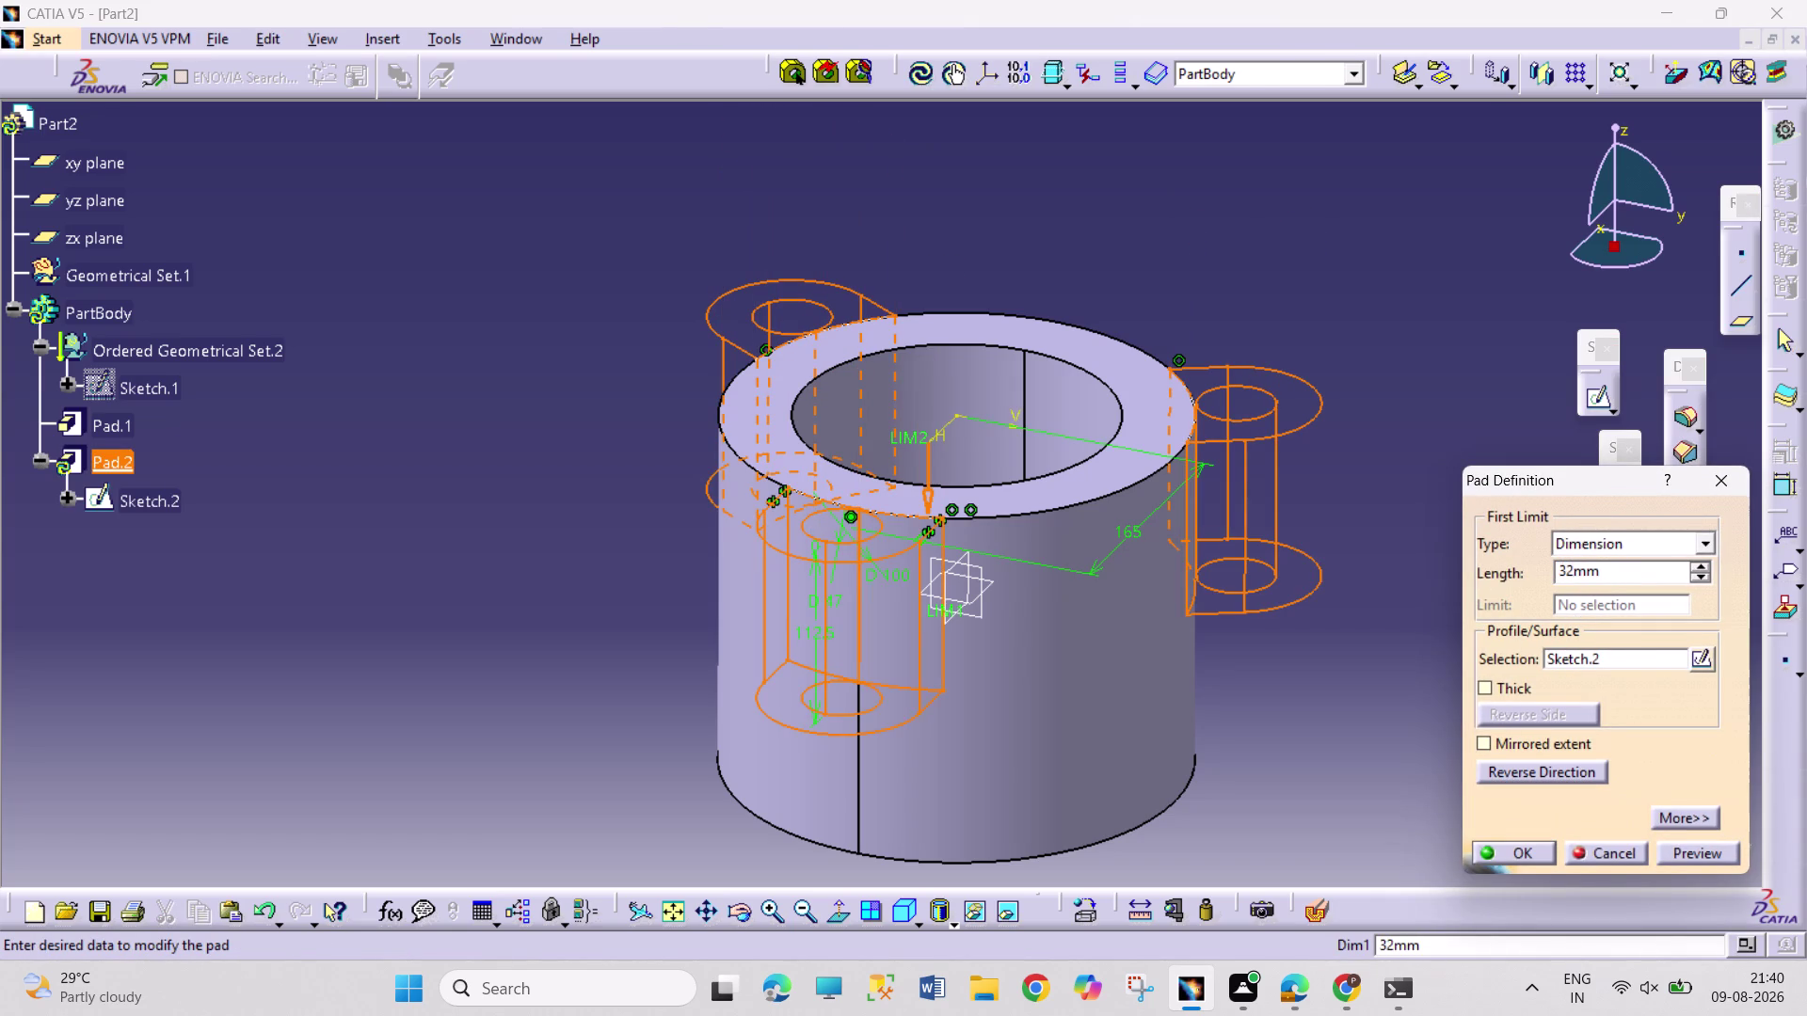
click(1408, 547)
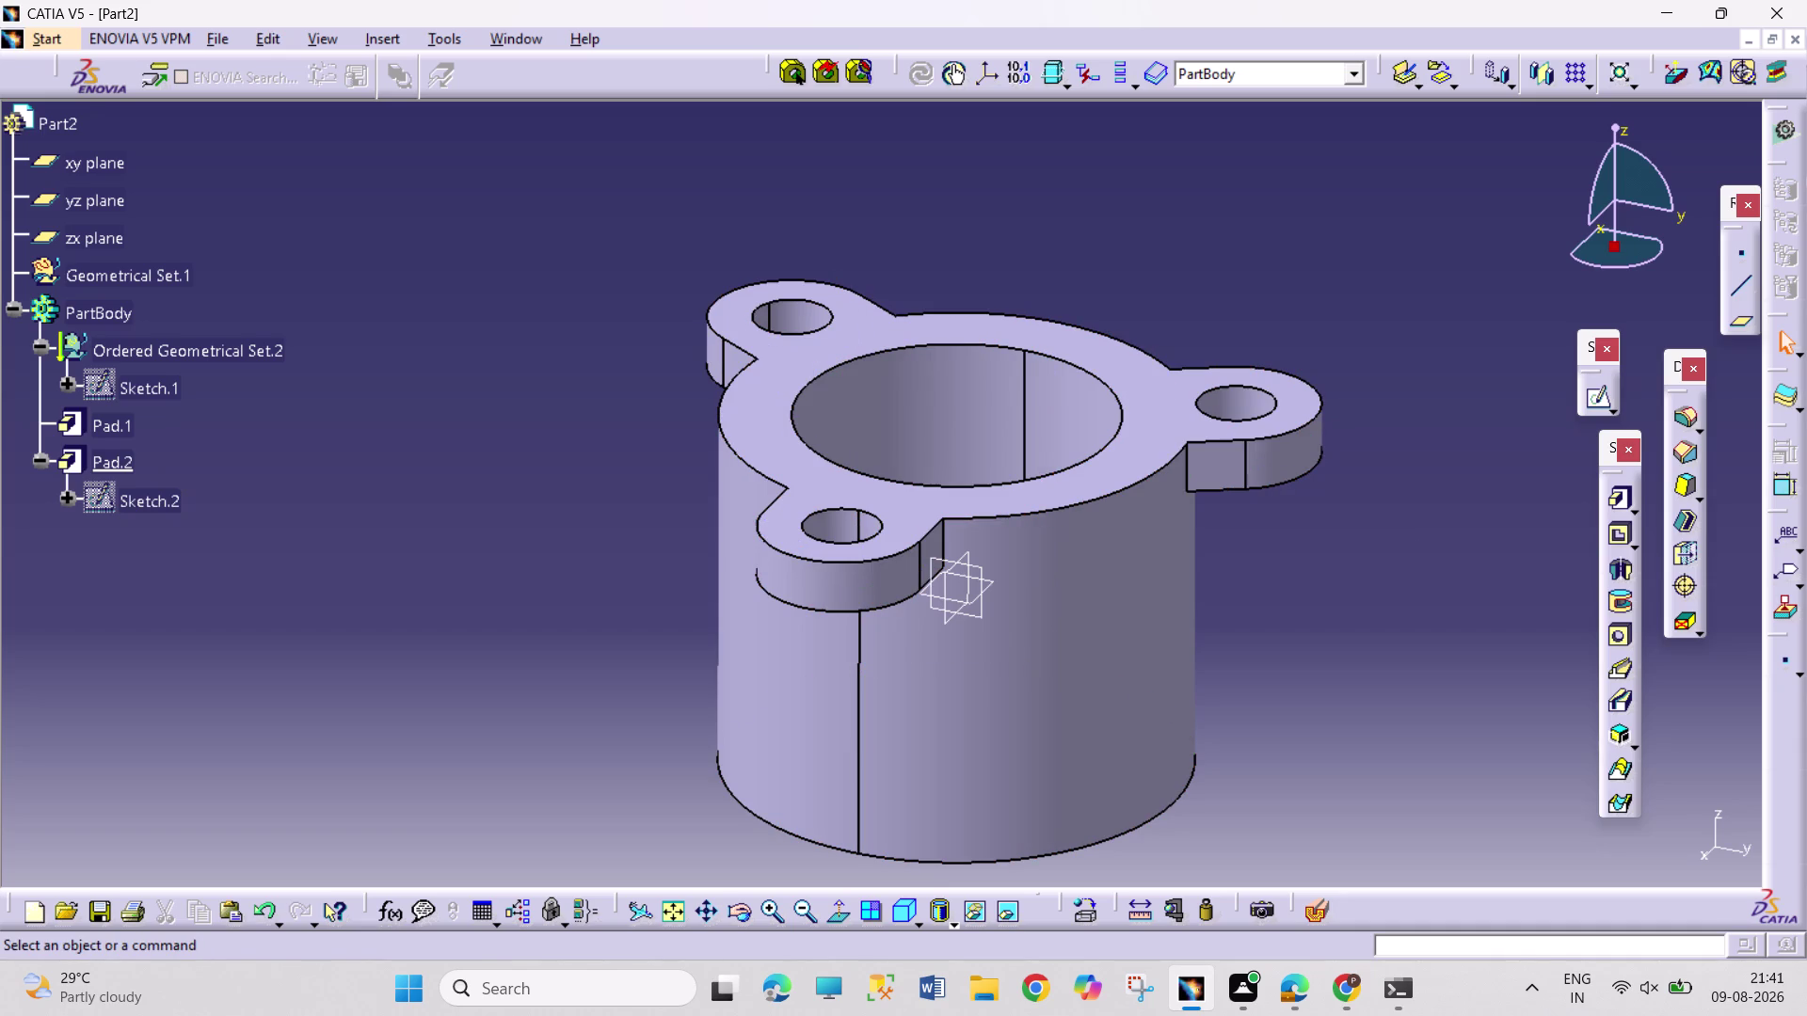
click(96, 472)
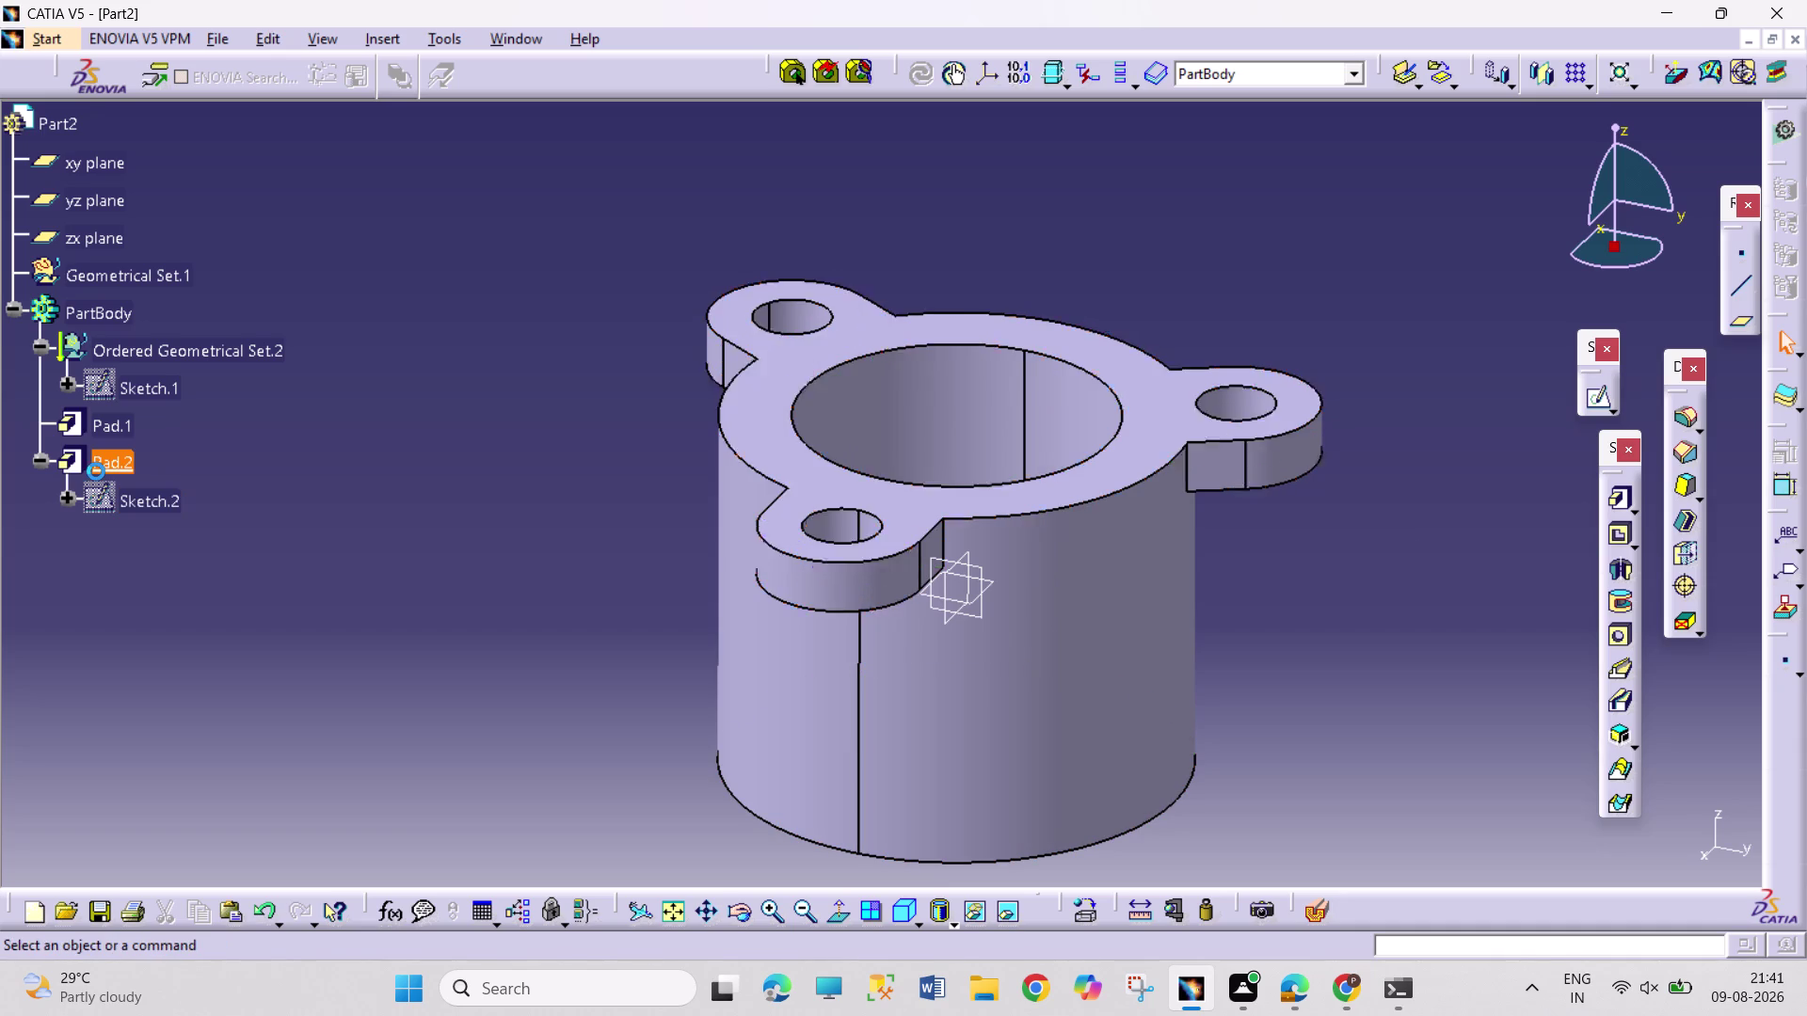
click(1538, 84)
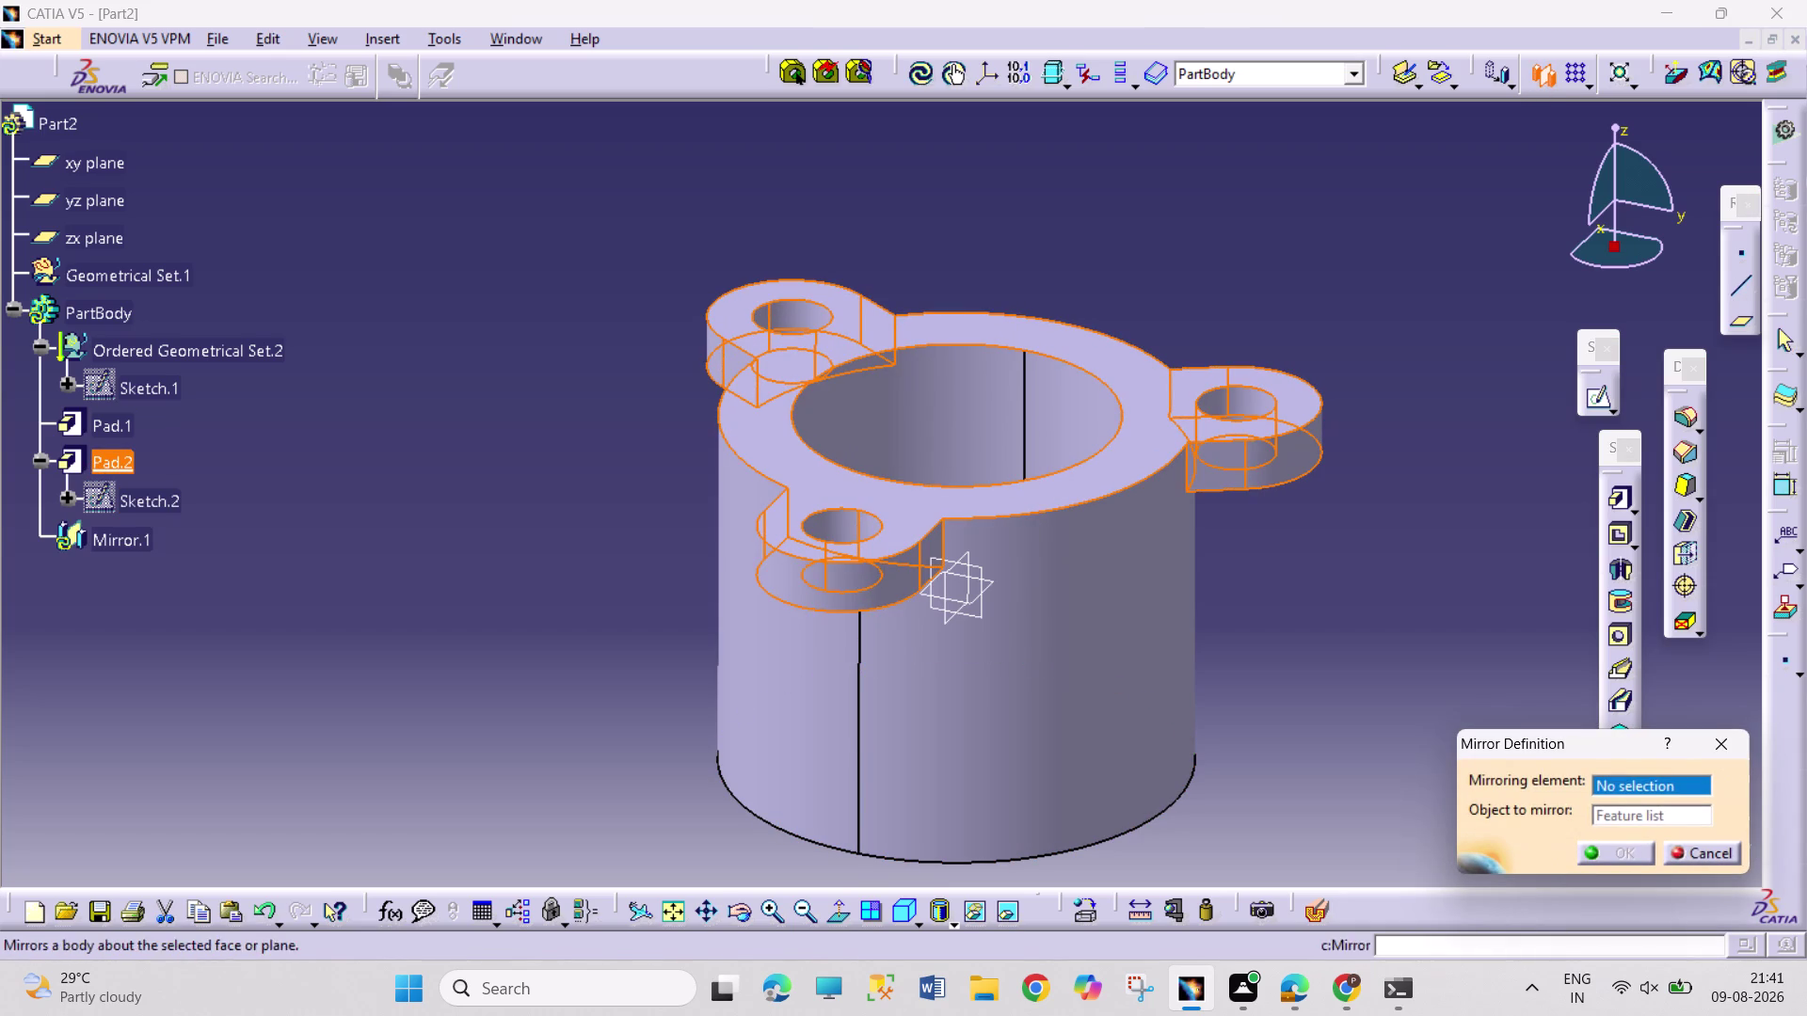
Mirror Pad.2 about the xy plane and orbit the part to inspect both flanges.
click(988, 586)
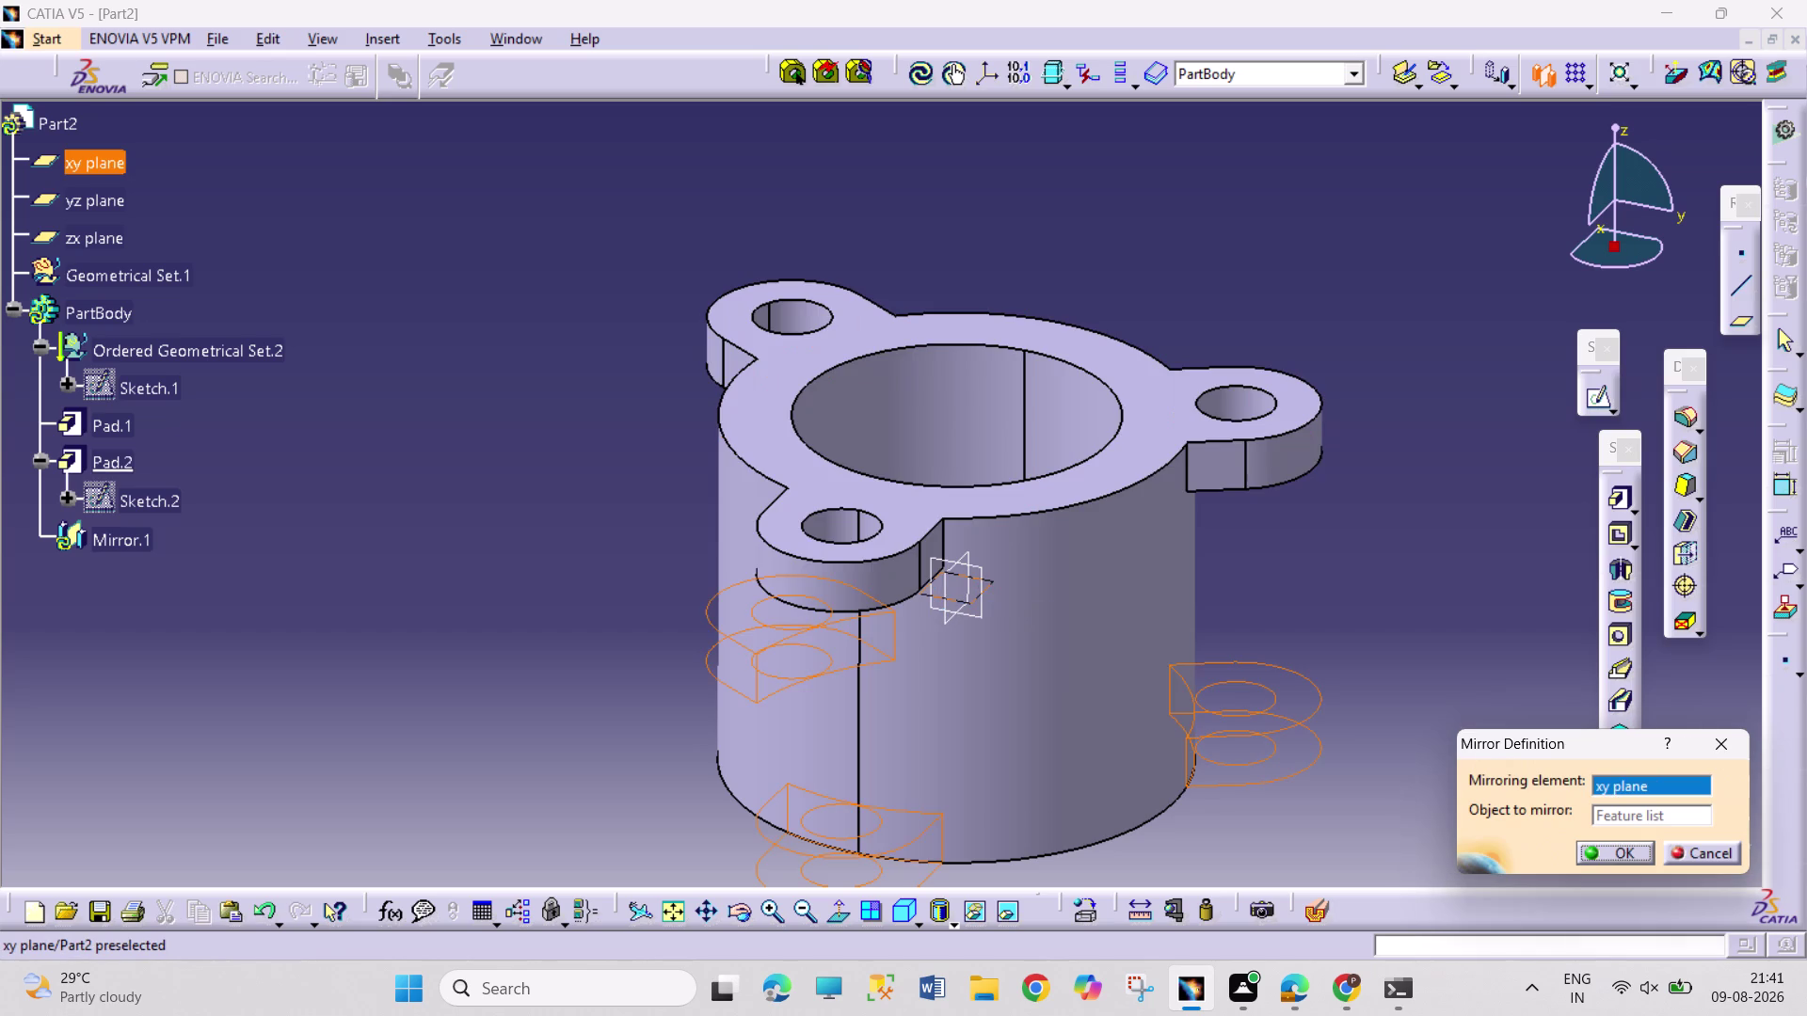
click(1601, 847)
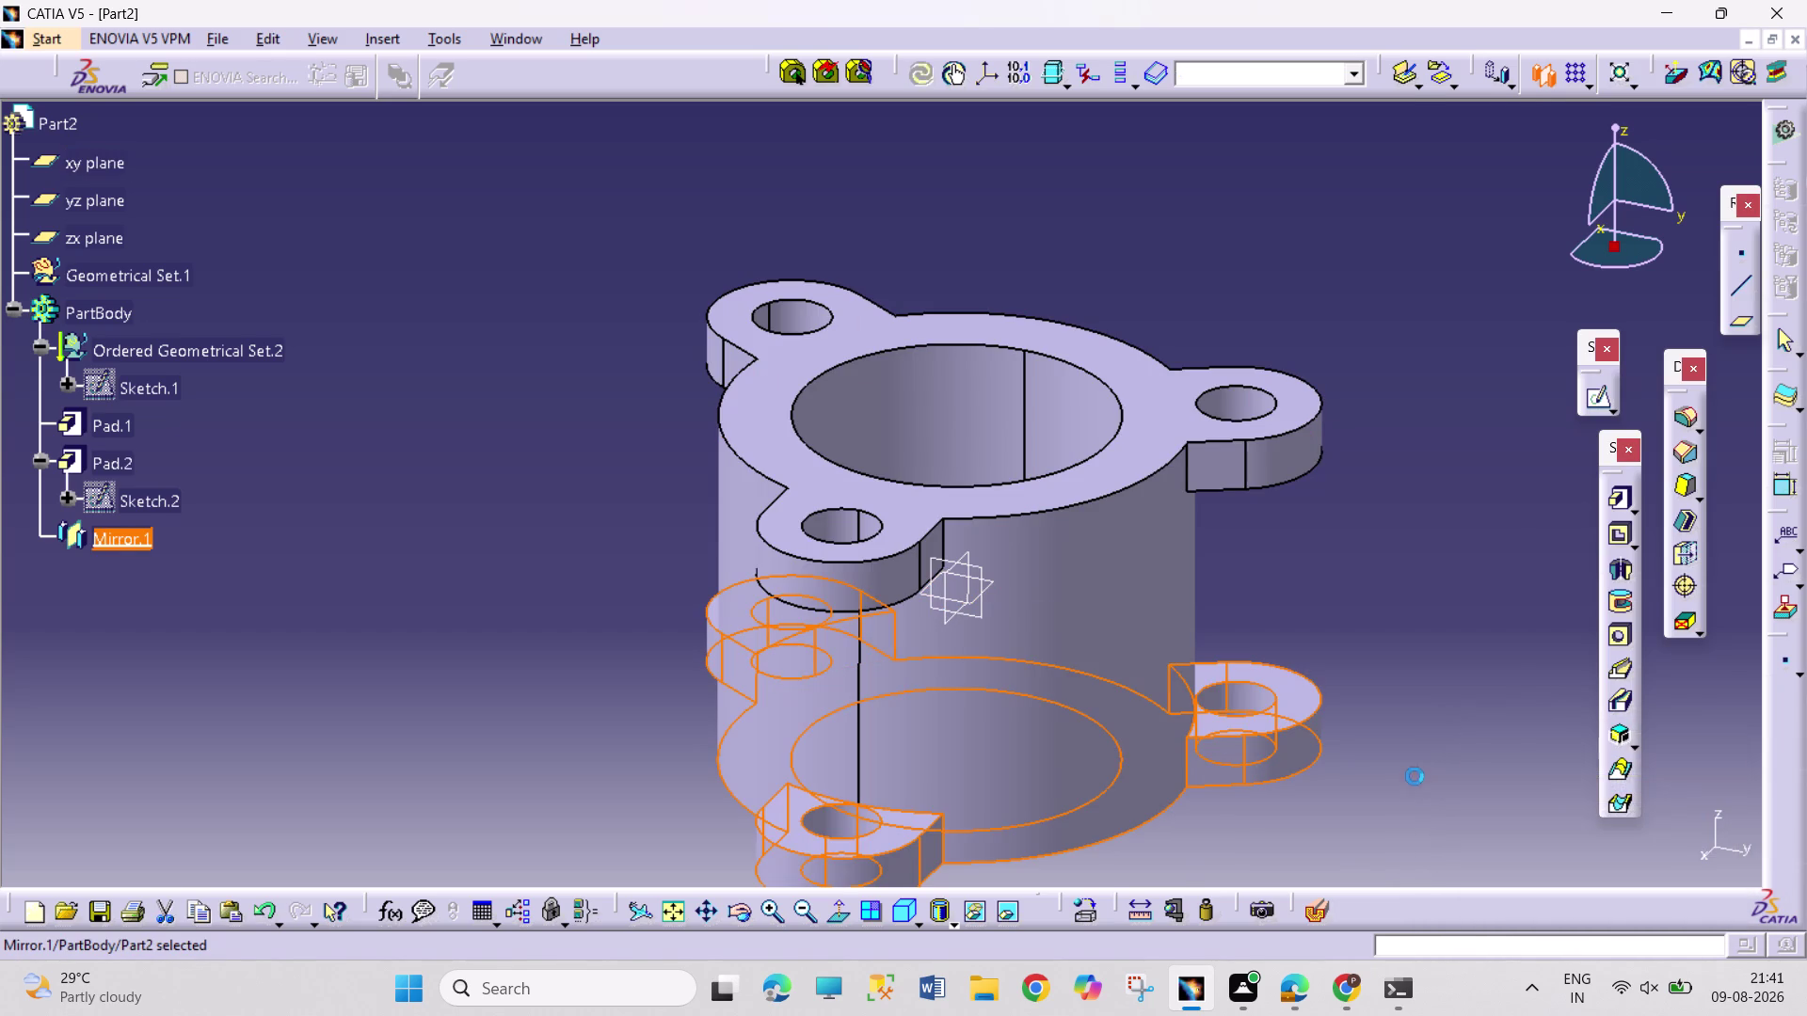
click(1452, 731)
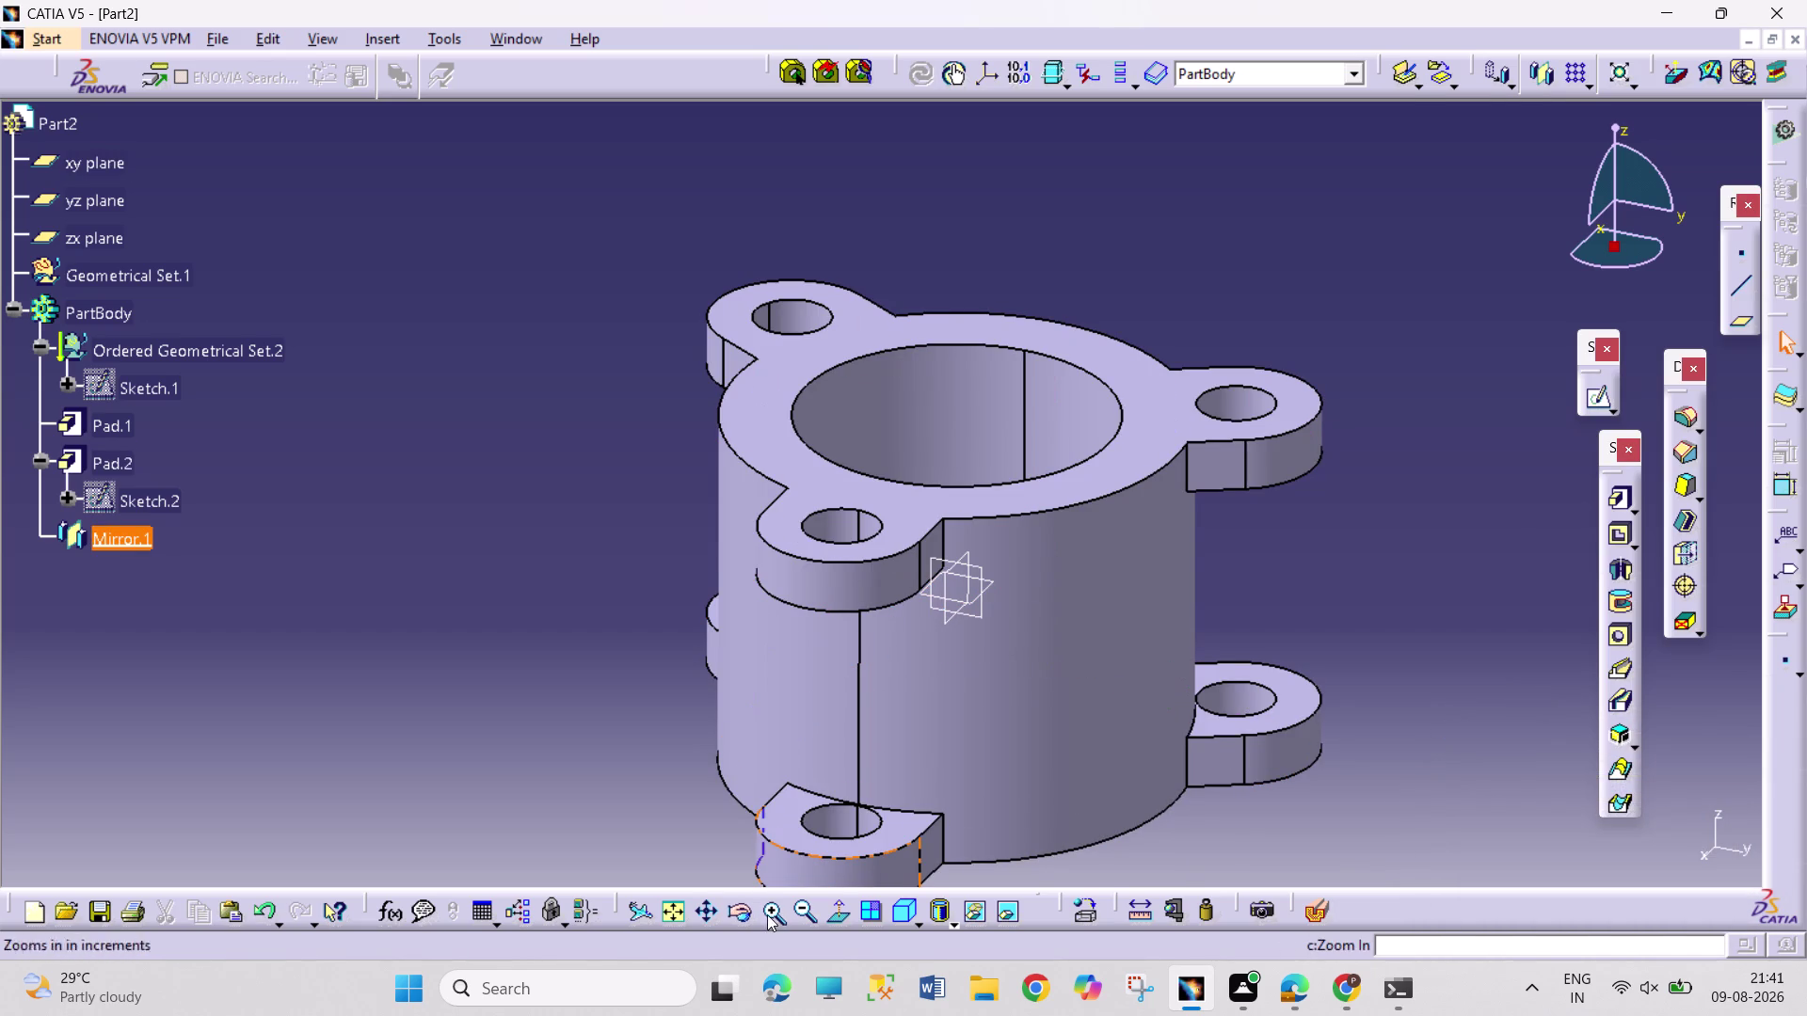
click(745, 913)
drag(656, 744, 833, 754)
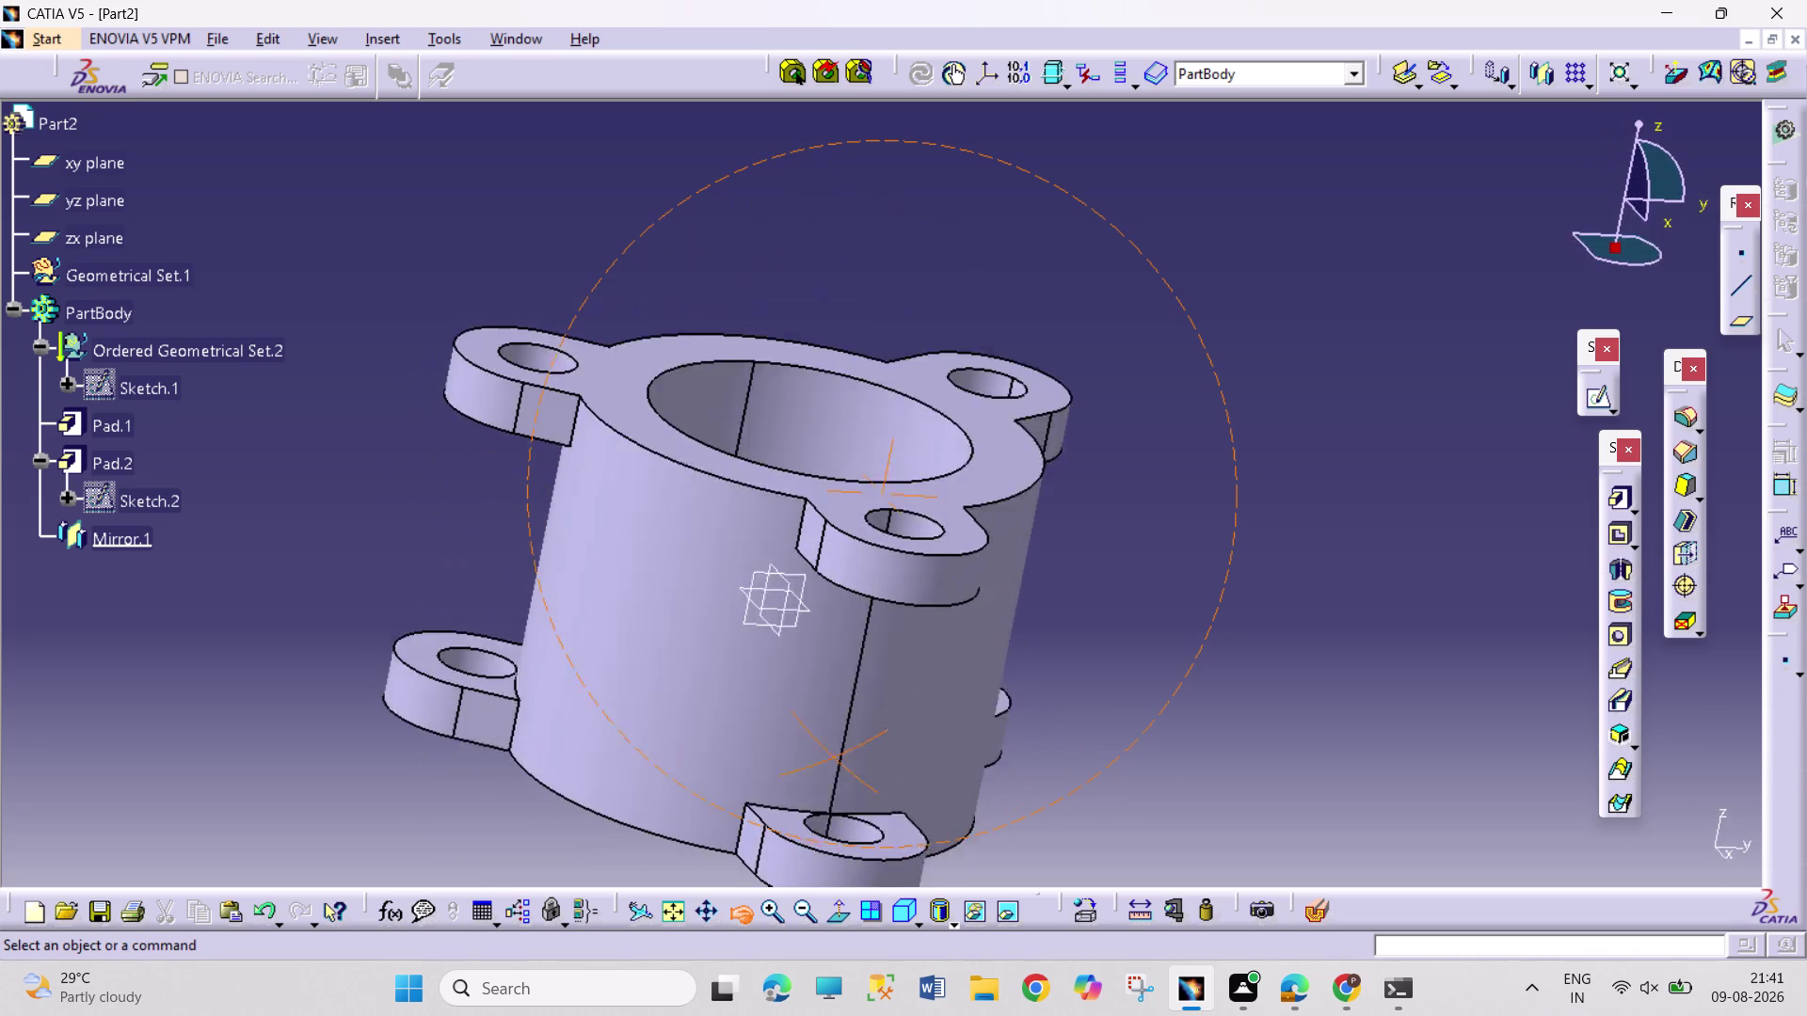
drag(833, 753, 823, 715)
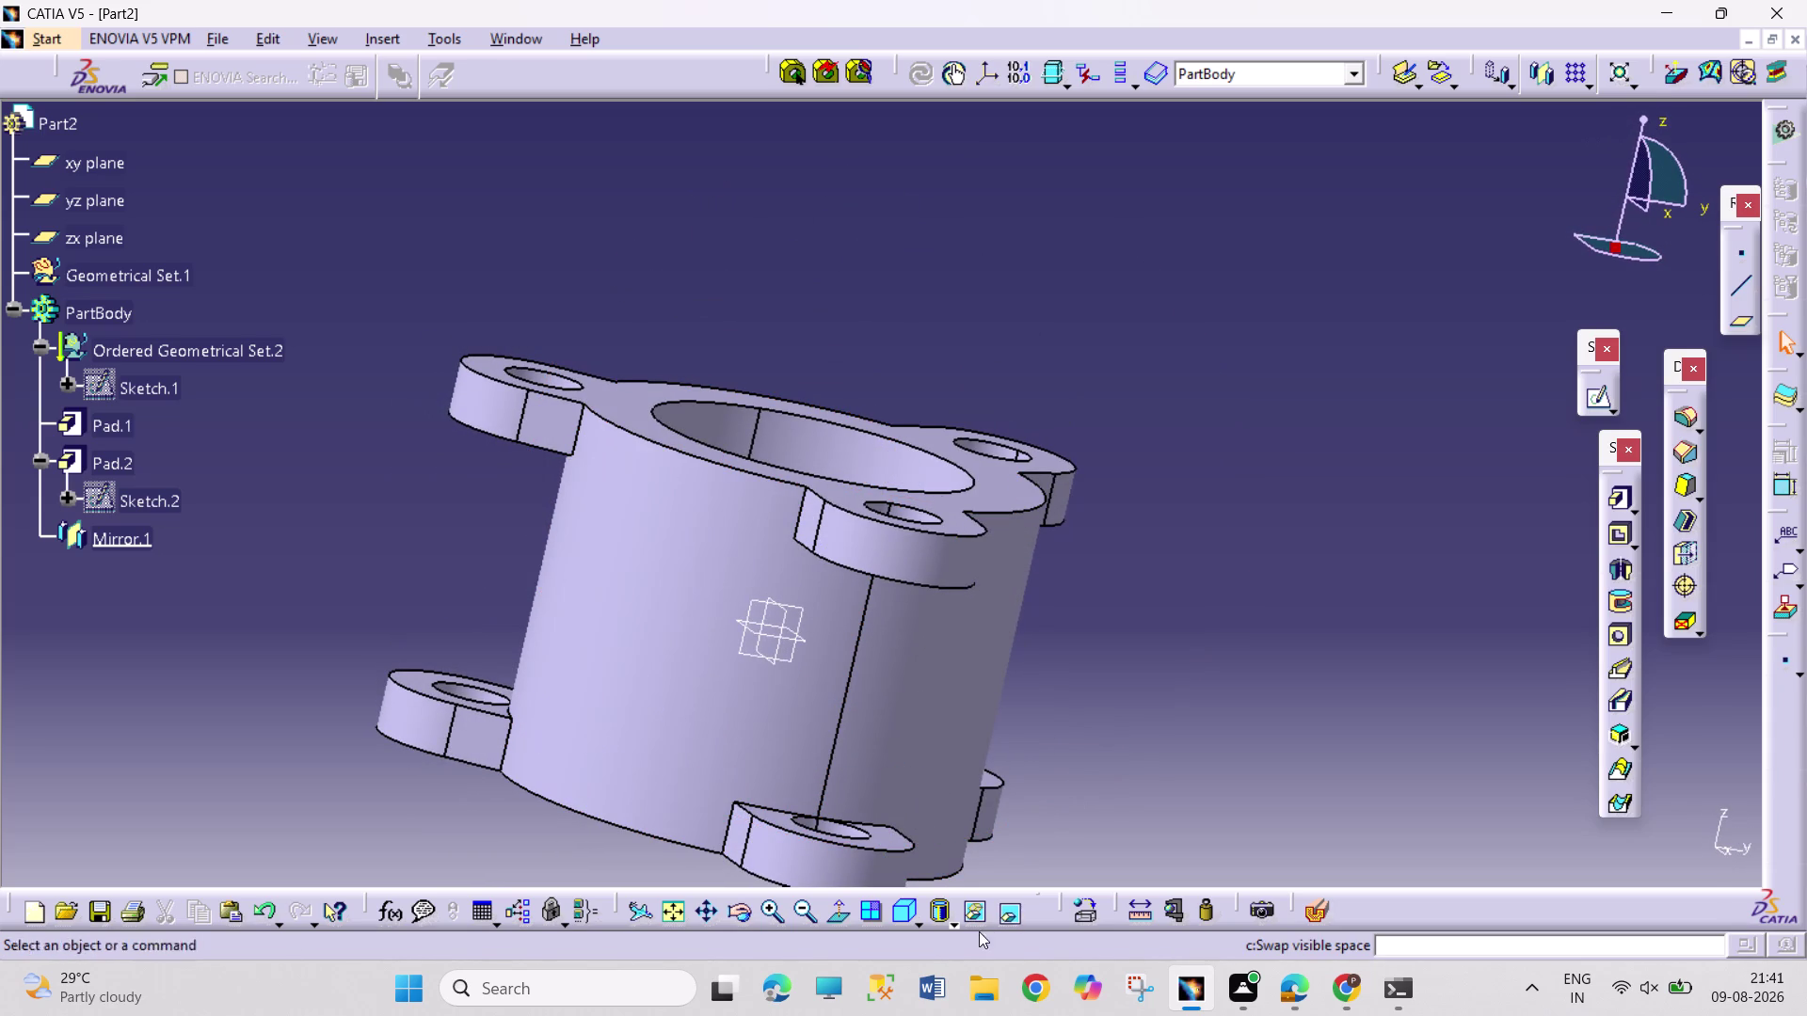
click(746, 919)
drag(1220, 660, 982, 700)
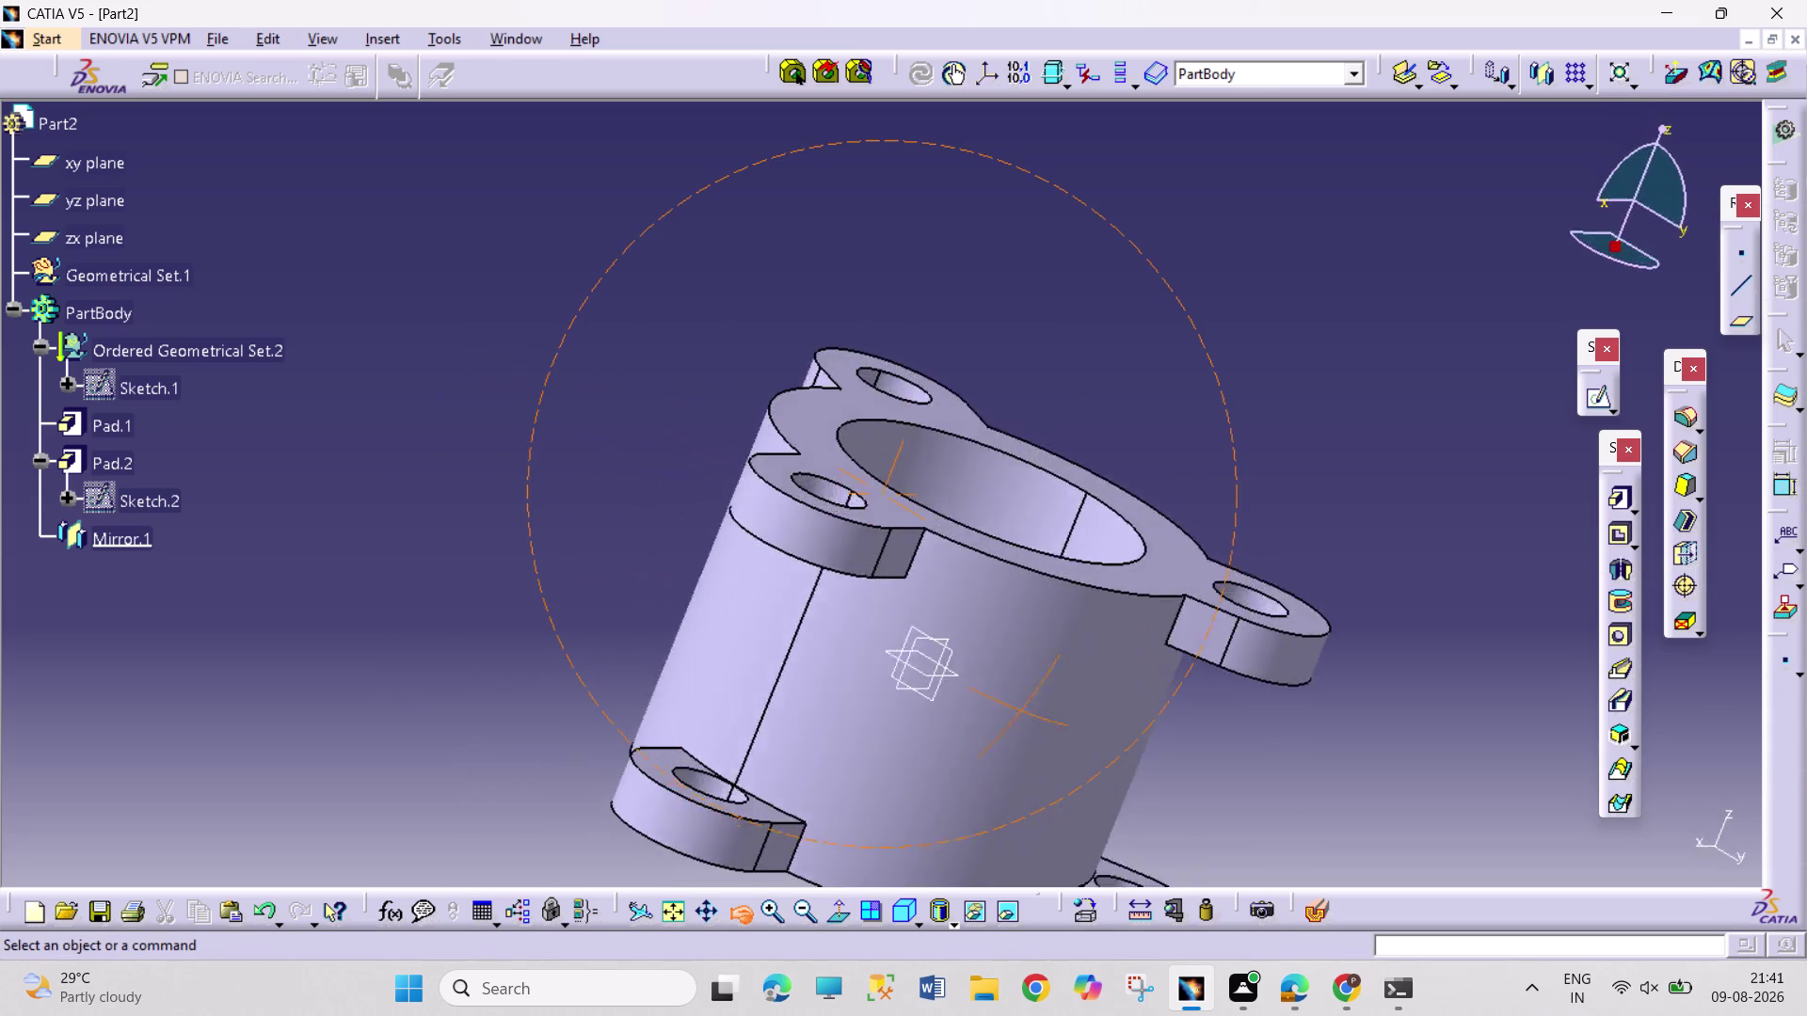
drag(982, 699, 1067, 697)
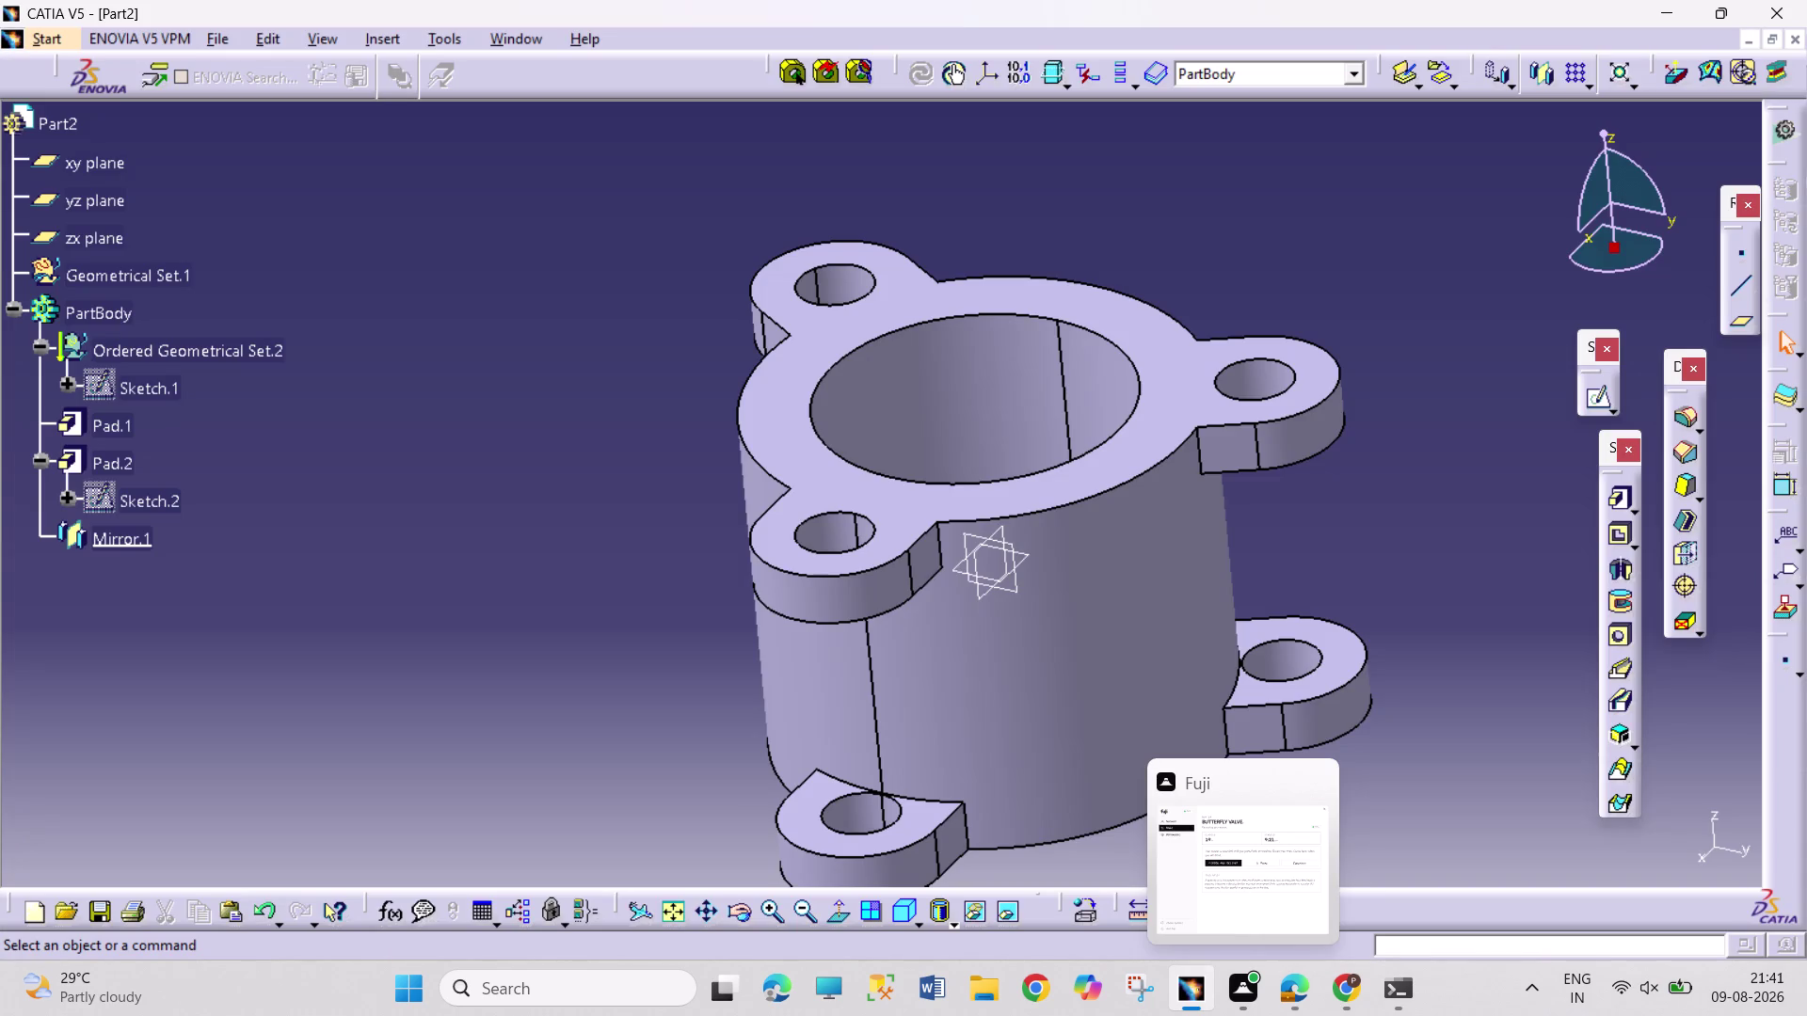
click(746, 912)
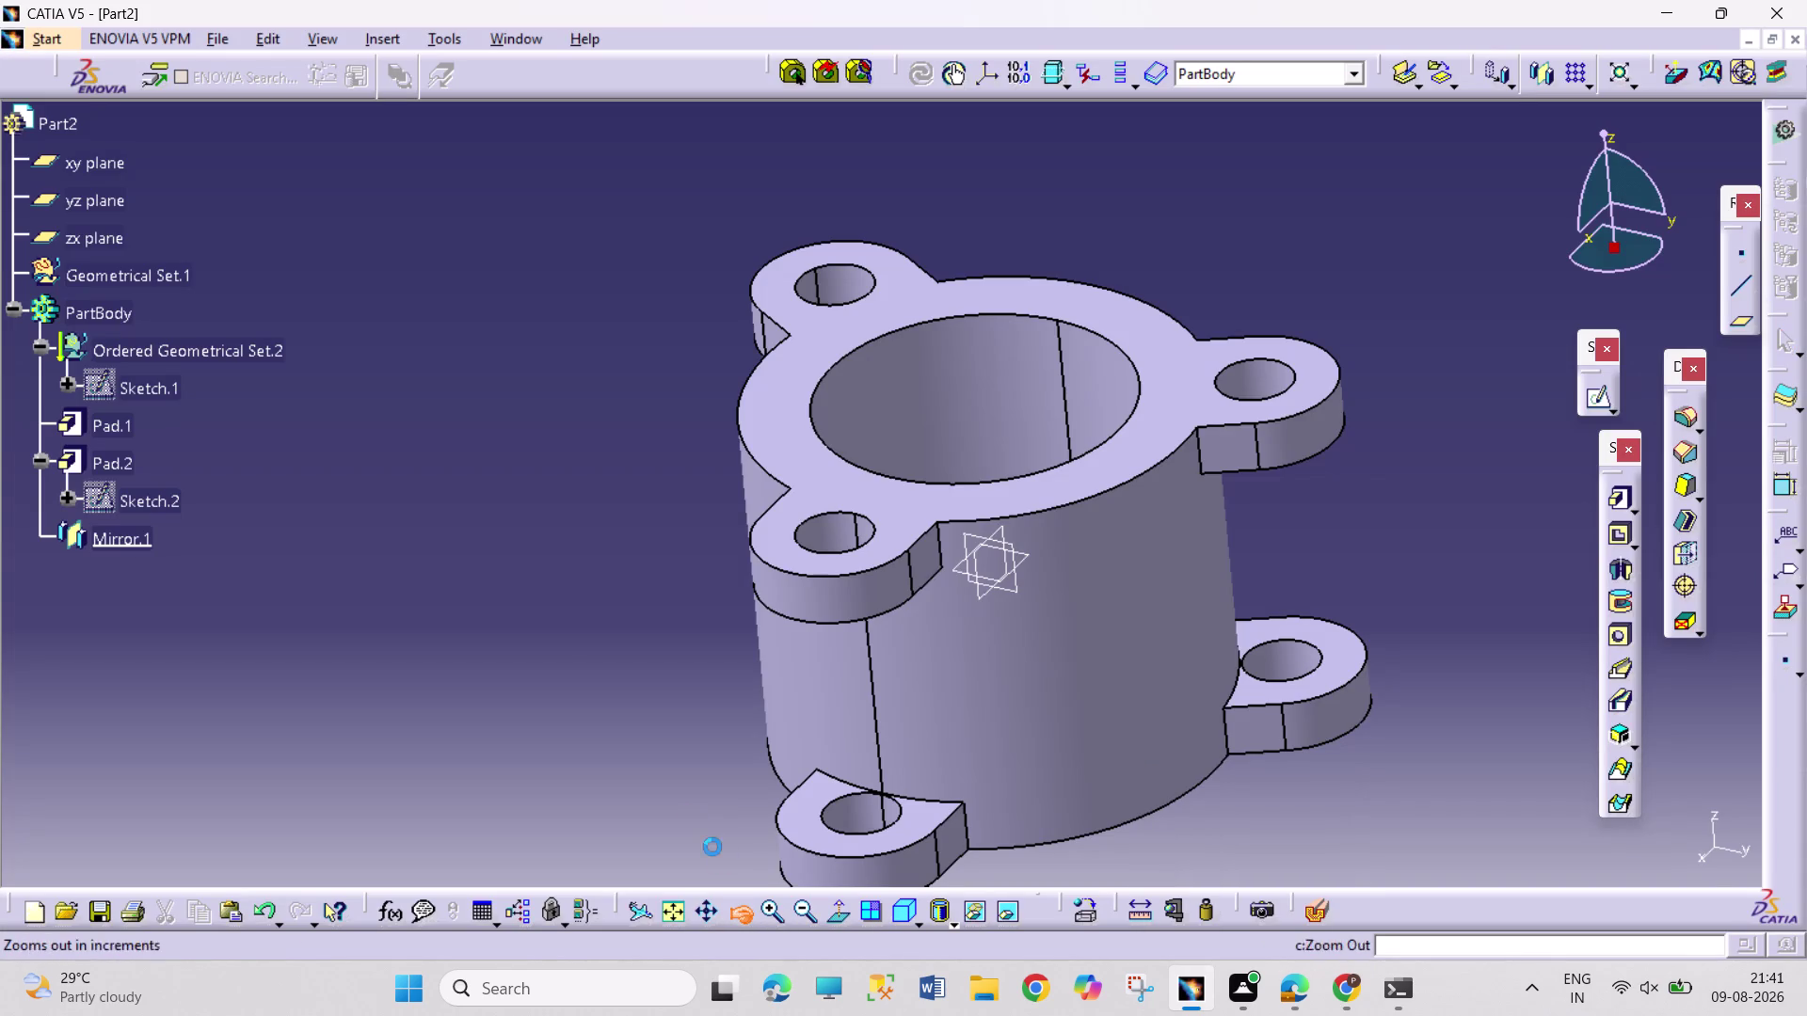
drag(688, 807, 657, 776)
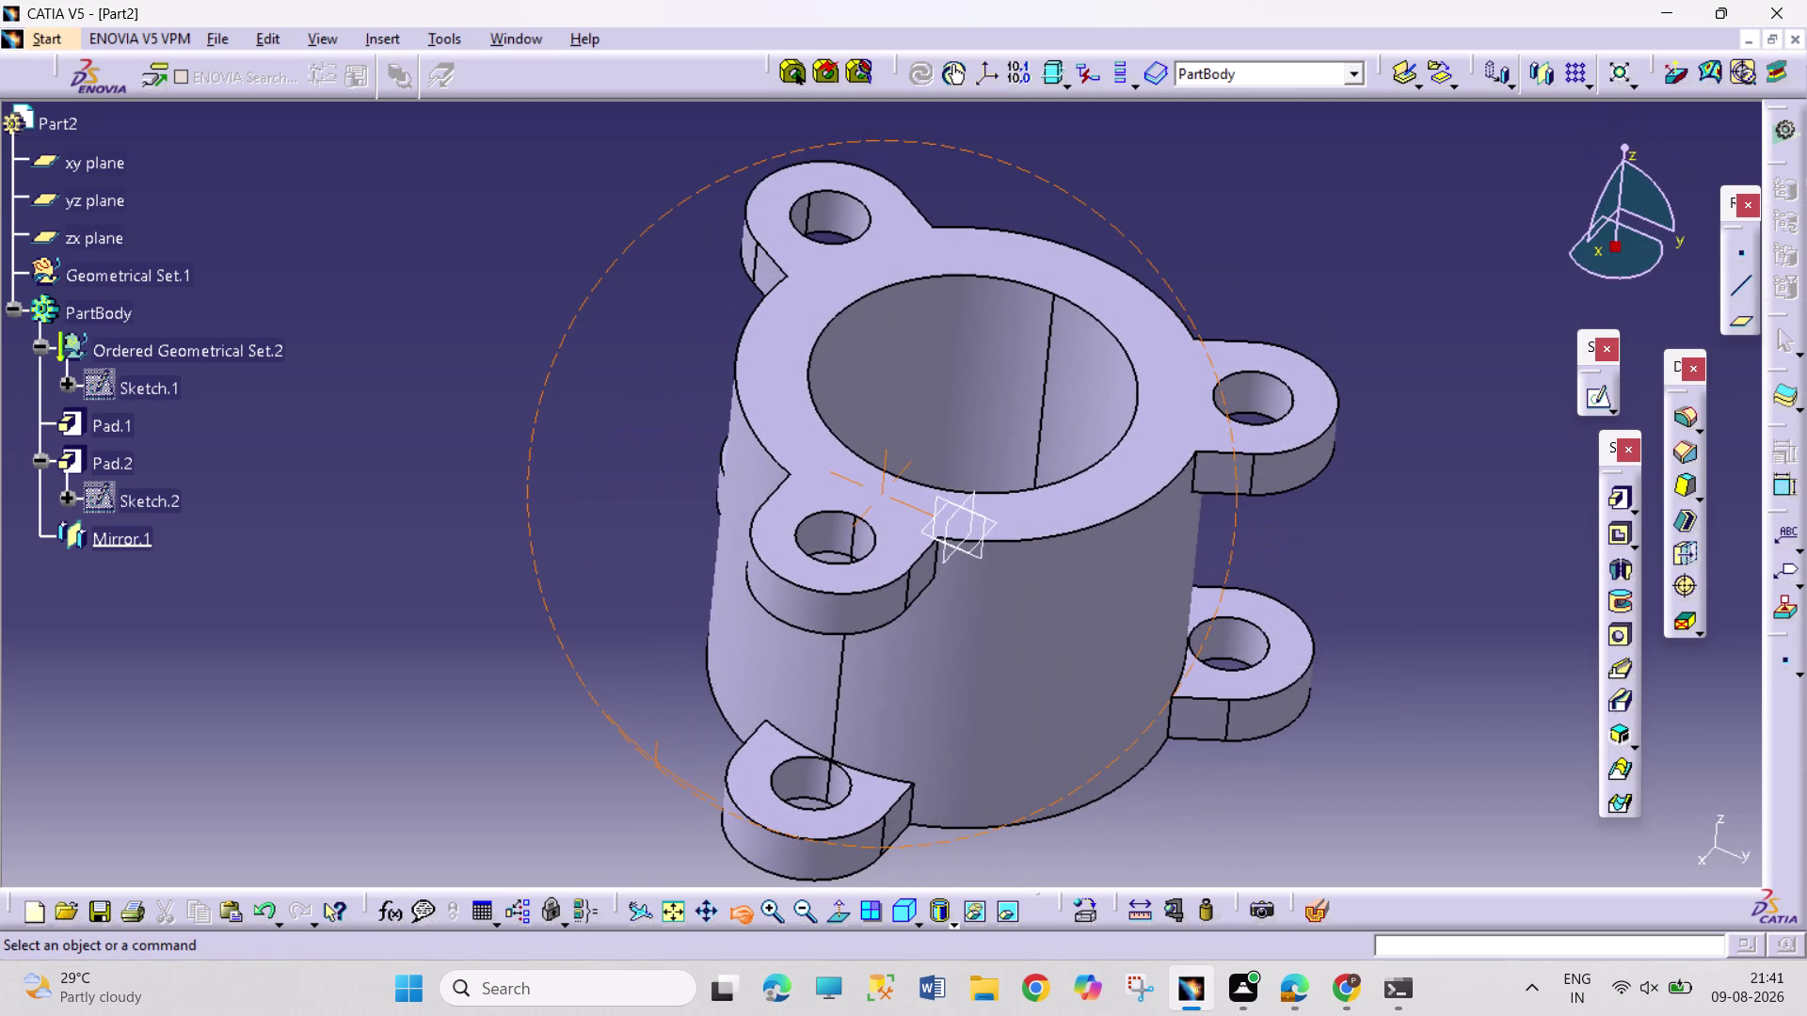
drag(657, 776, 658, 776)
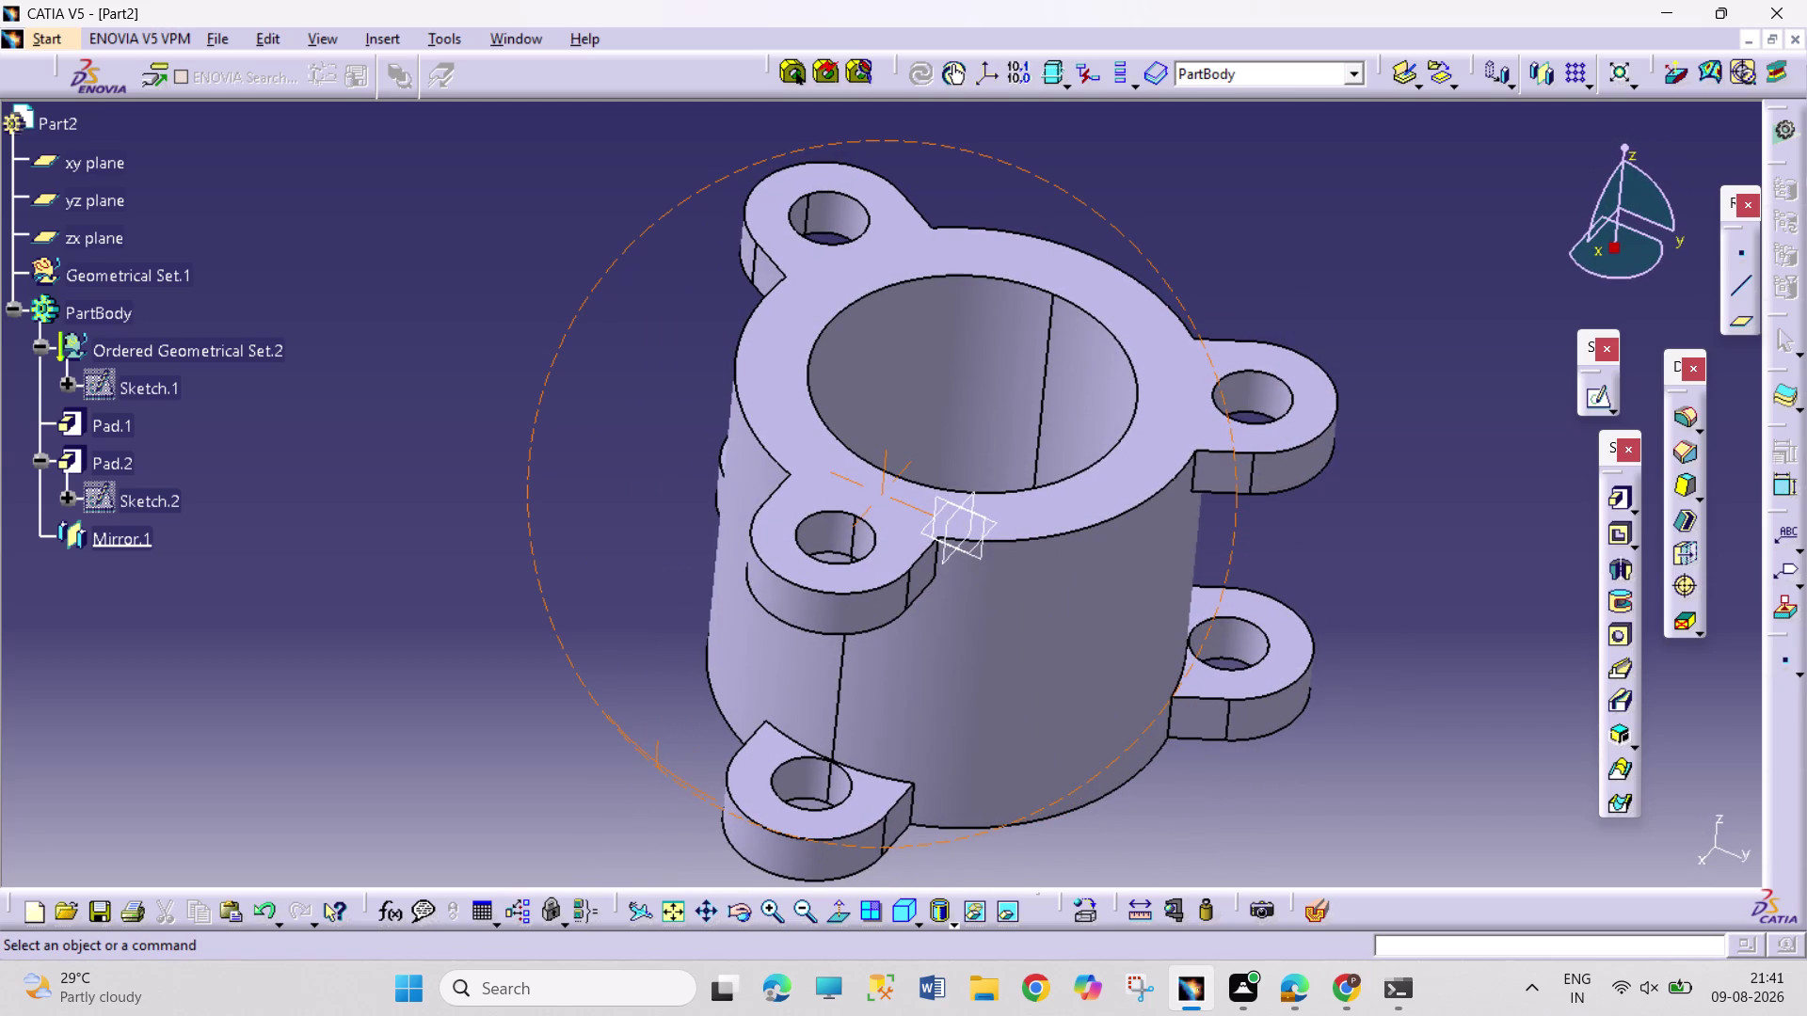
click(974, 495)
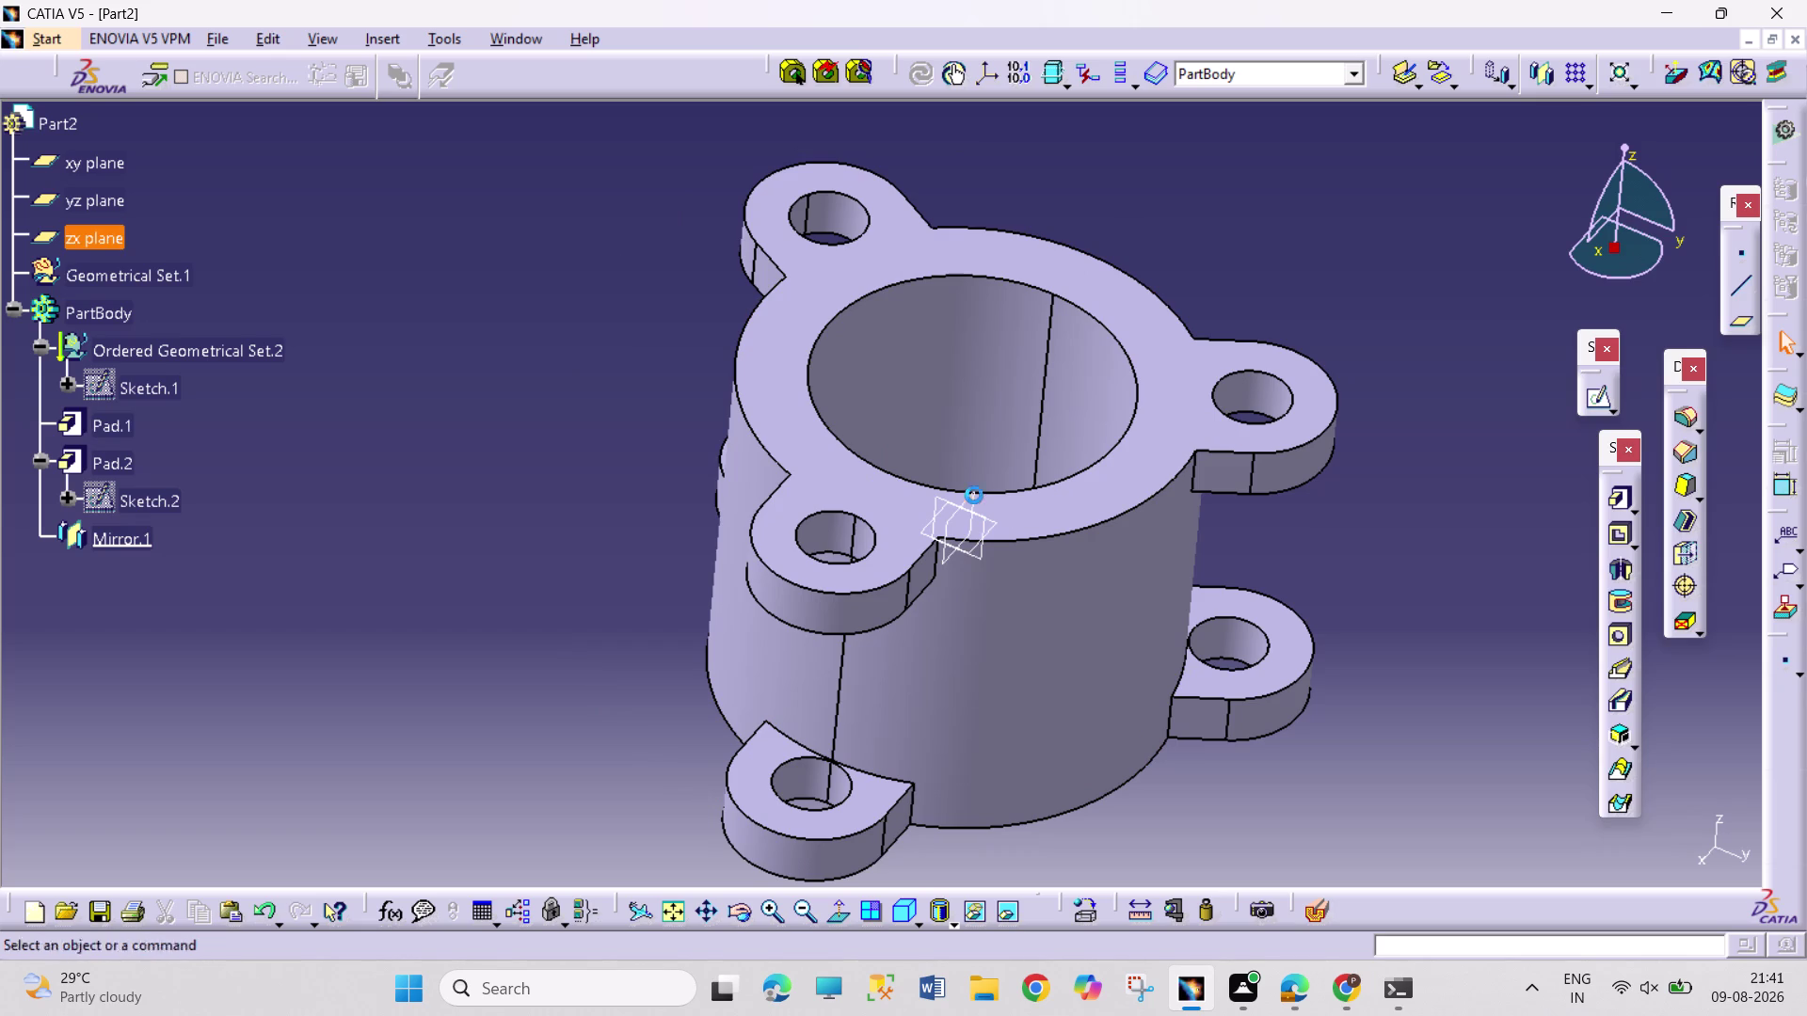
click(738, 912)
drag(639, 609, 989, 639)
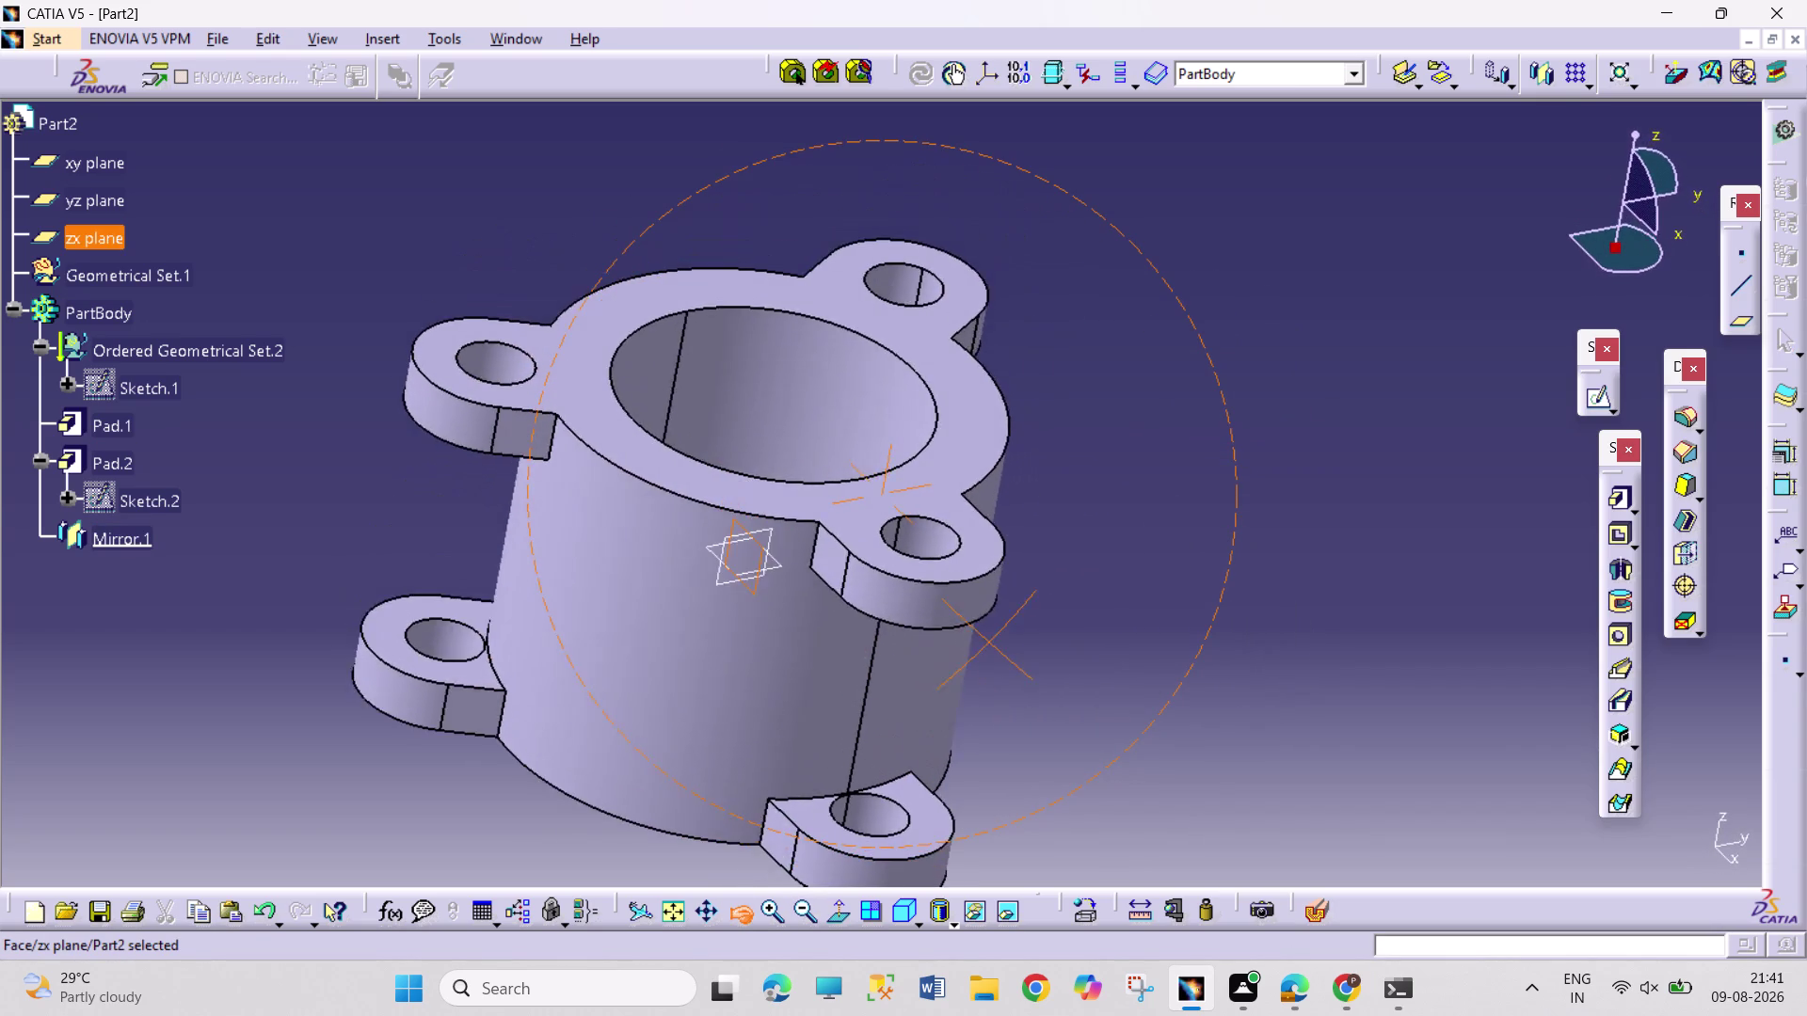
drag(989, 639, 662, 729)
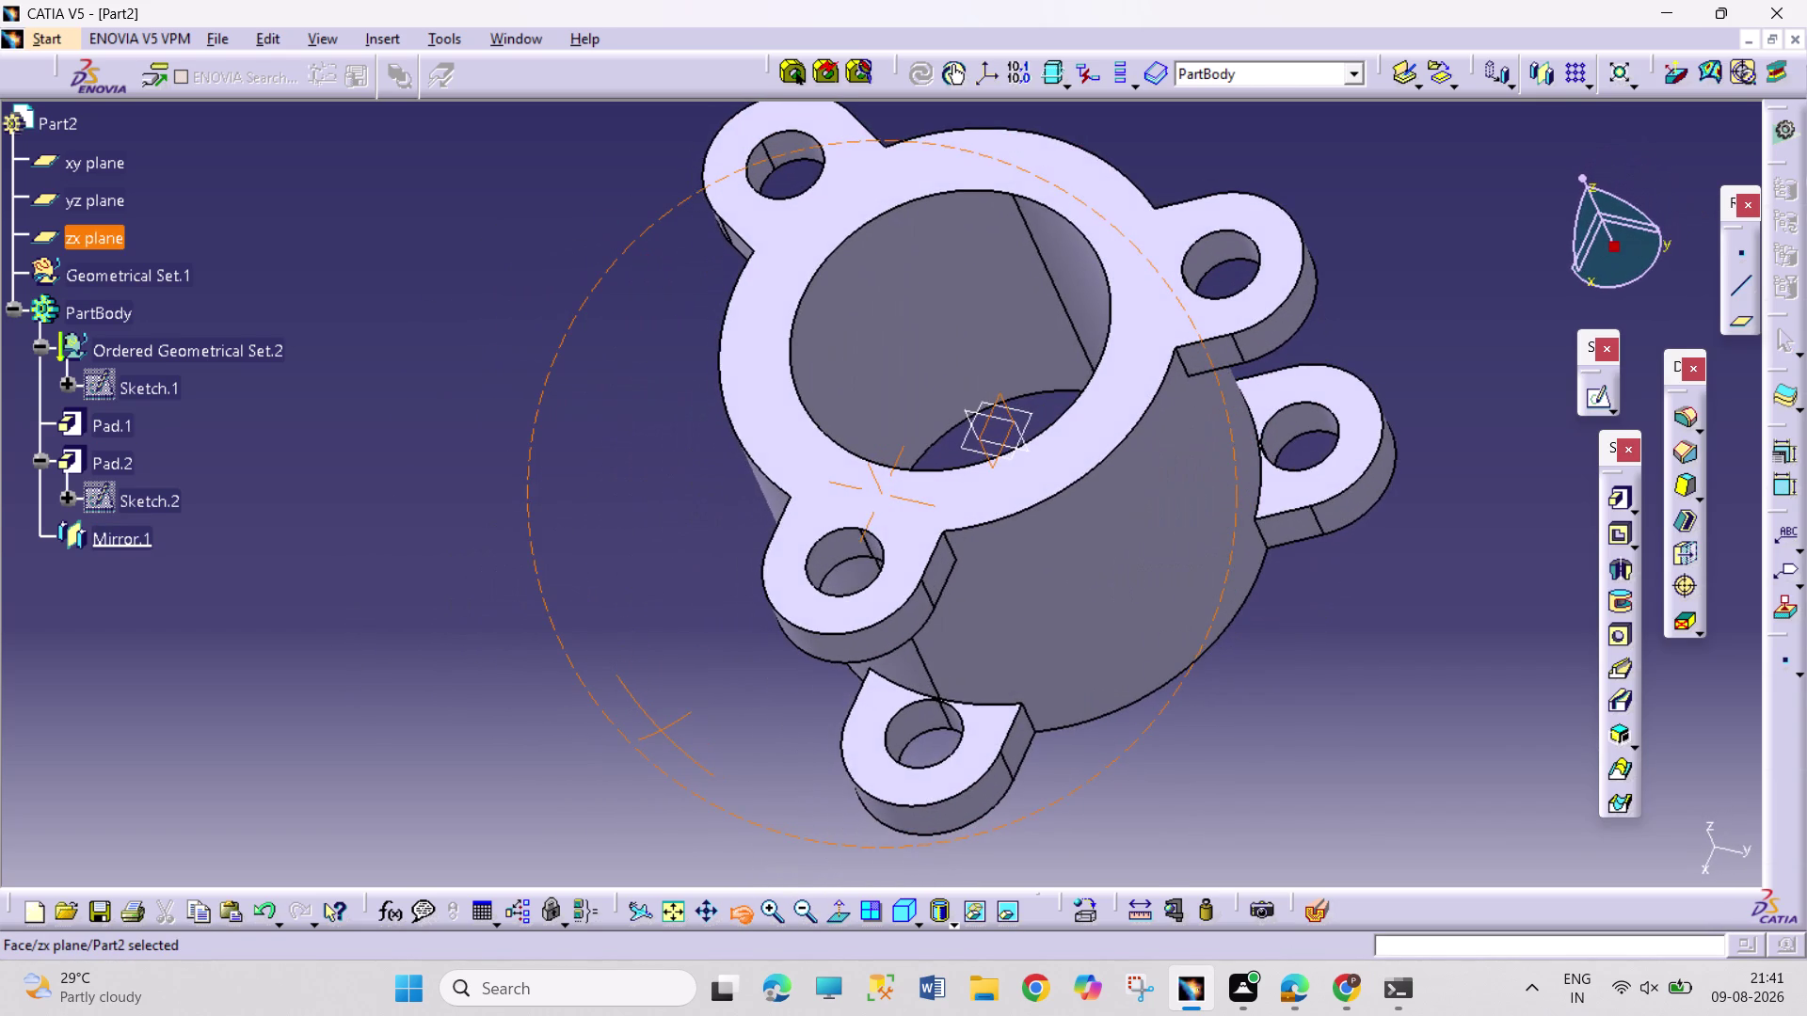
drag(662, 729, 865, 766)
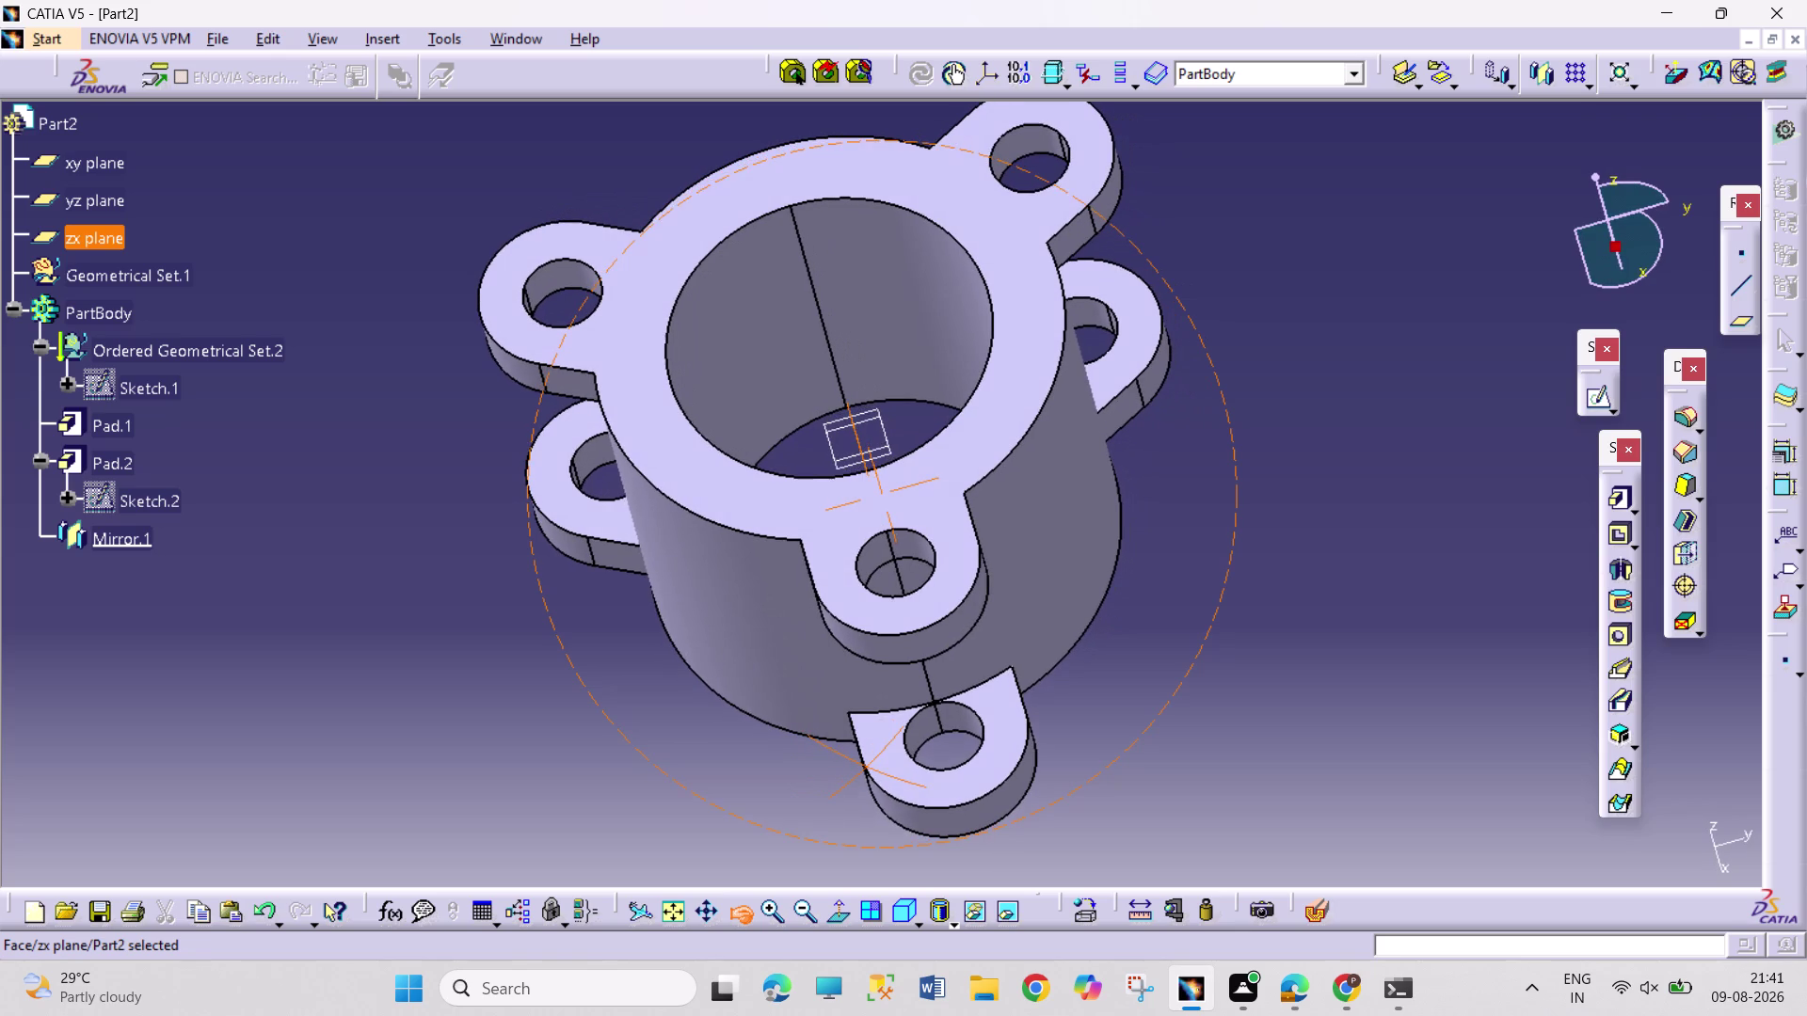
drag(865, 766, 869, 766)
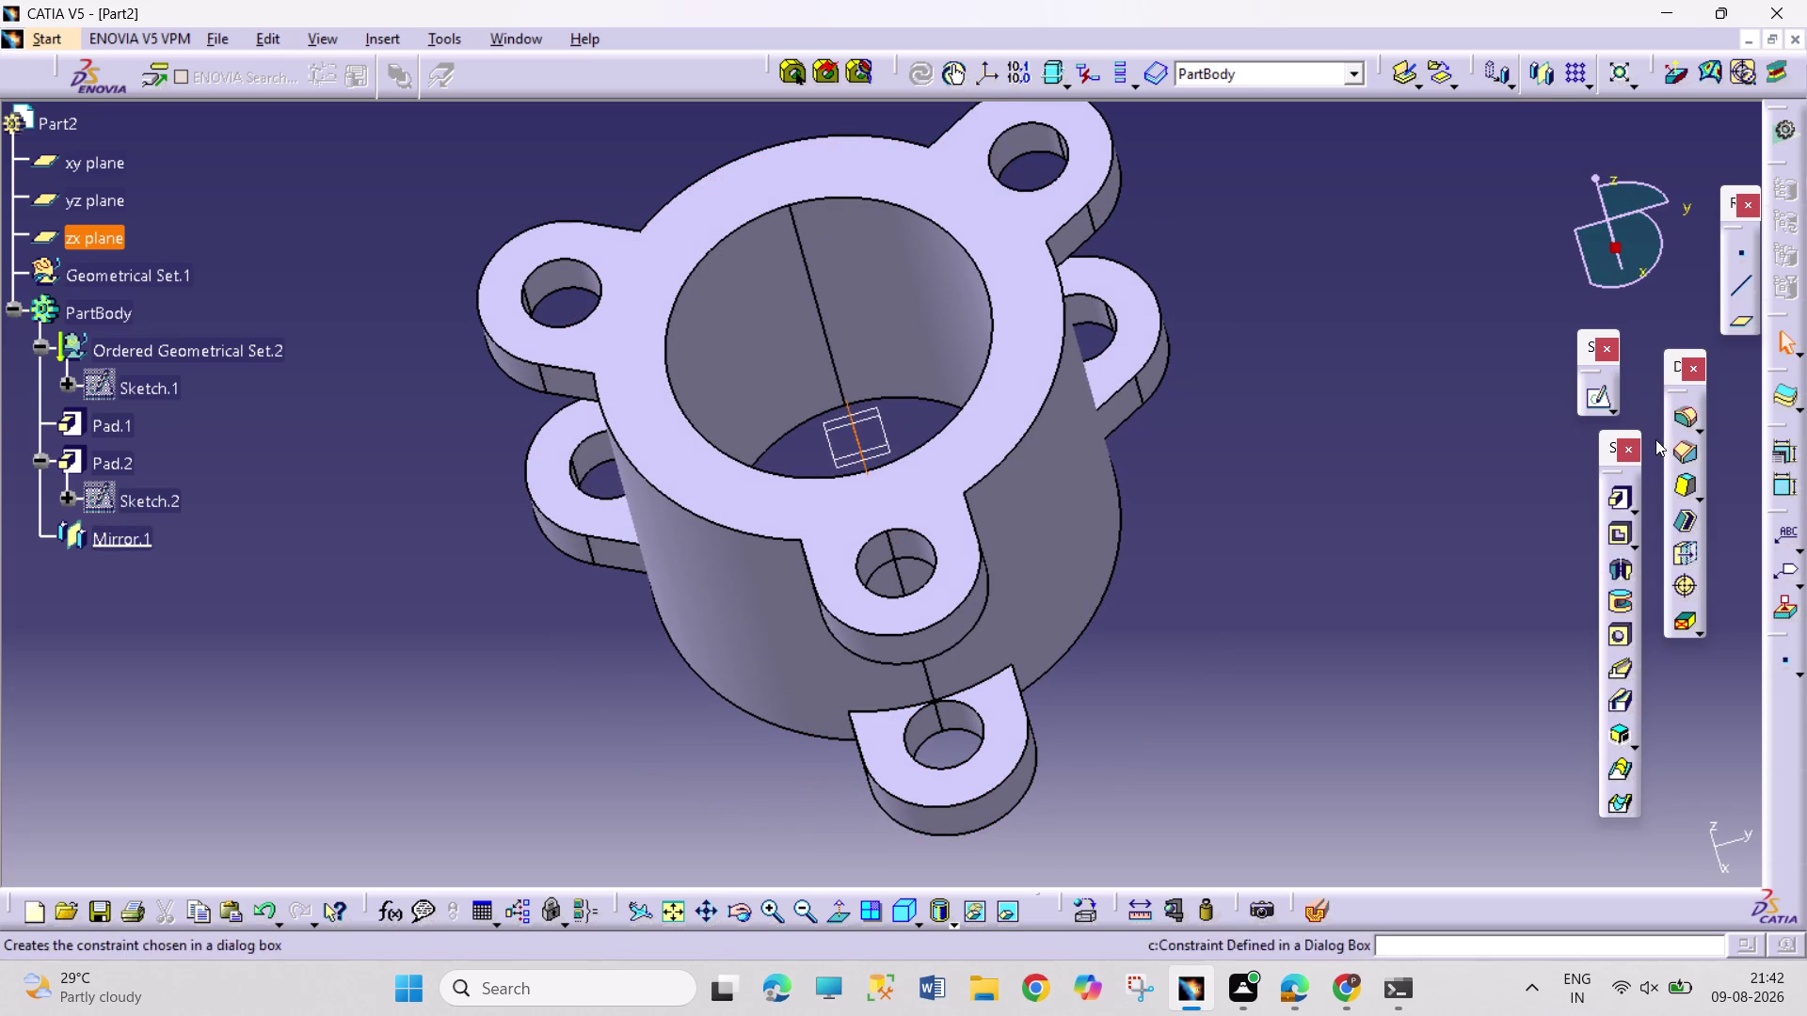
click(1601, 402)
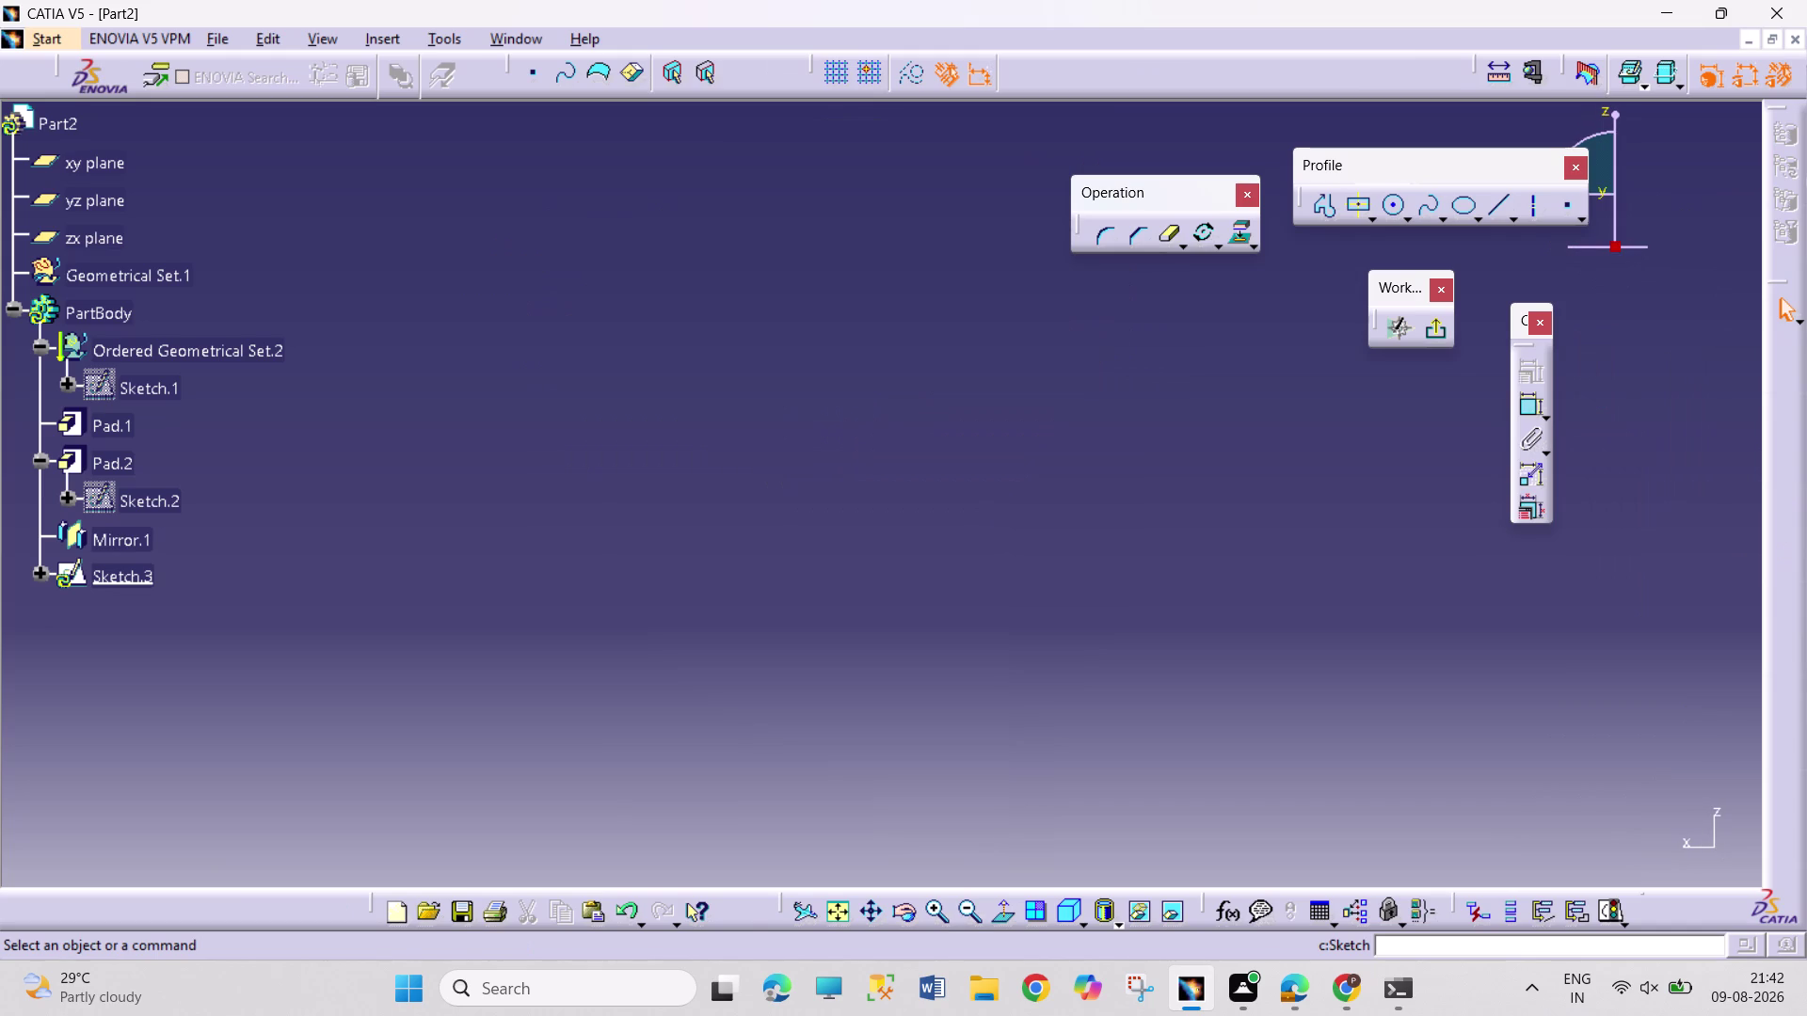
click(836, 901)
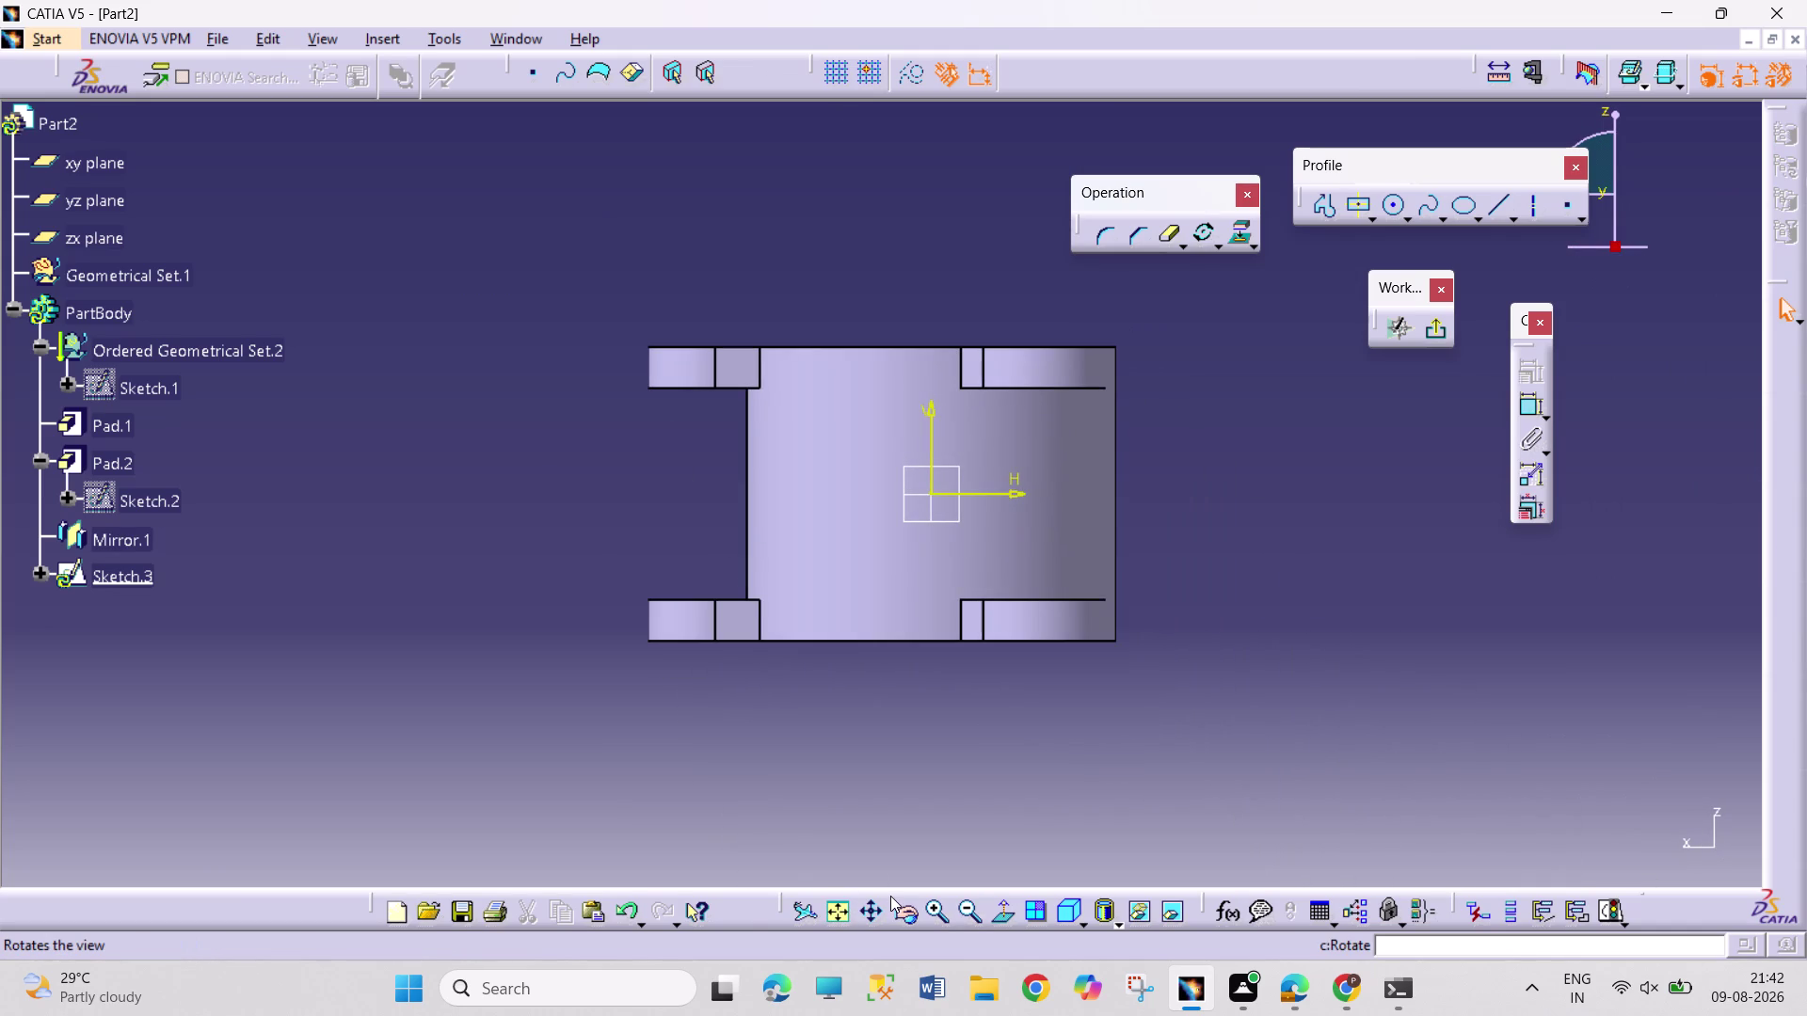
click(902, 907)
drag(1115, 711, 1082, 809)
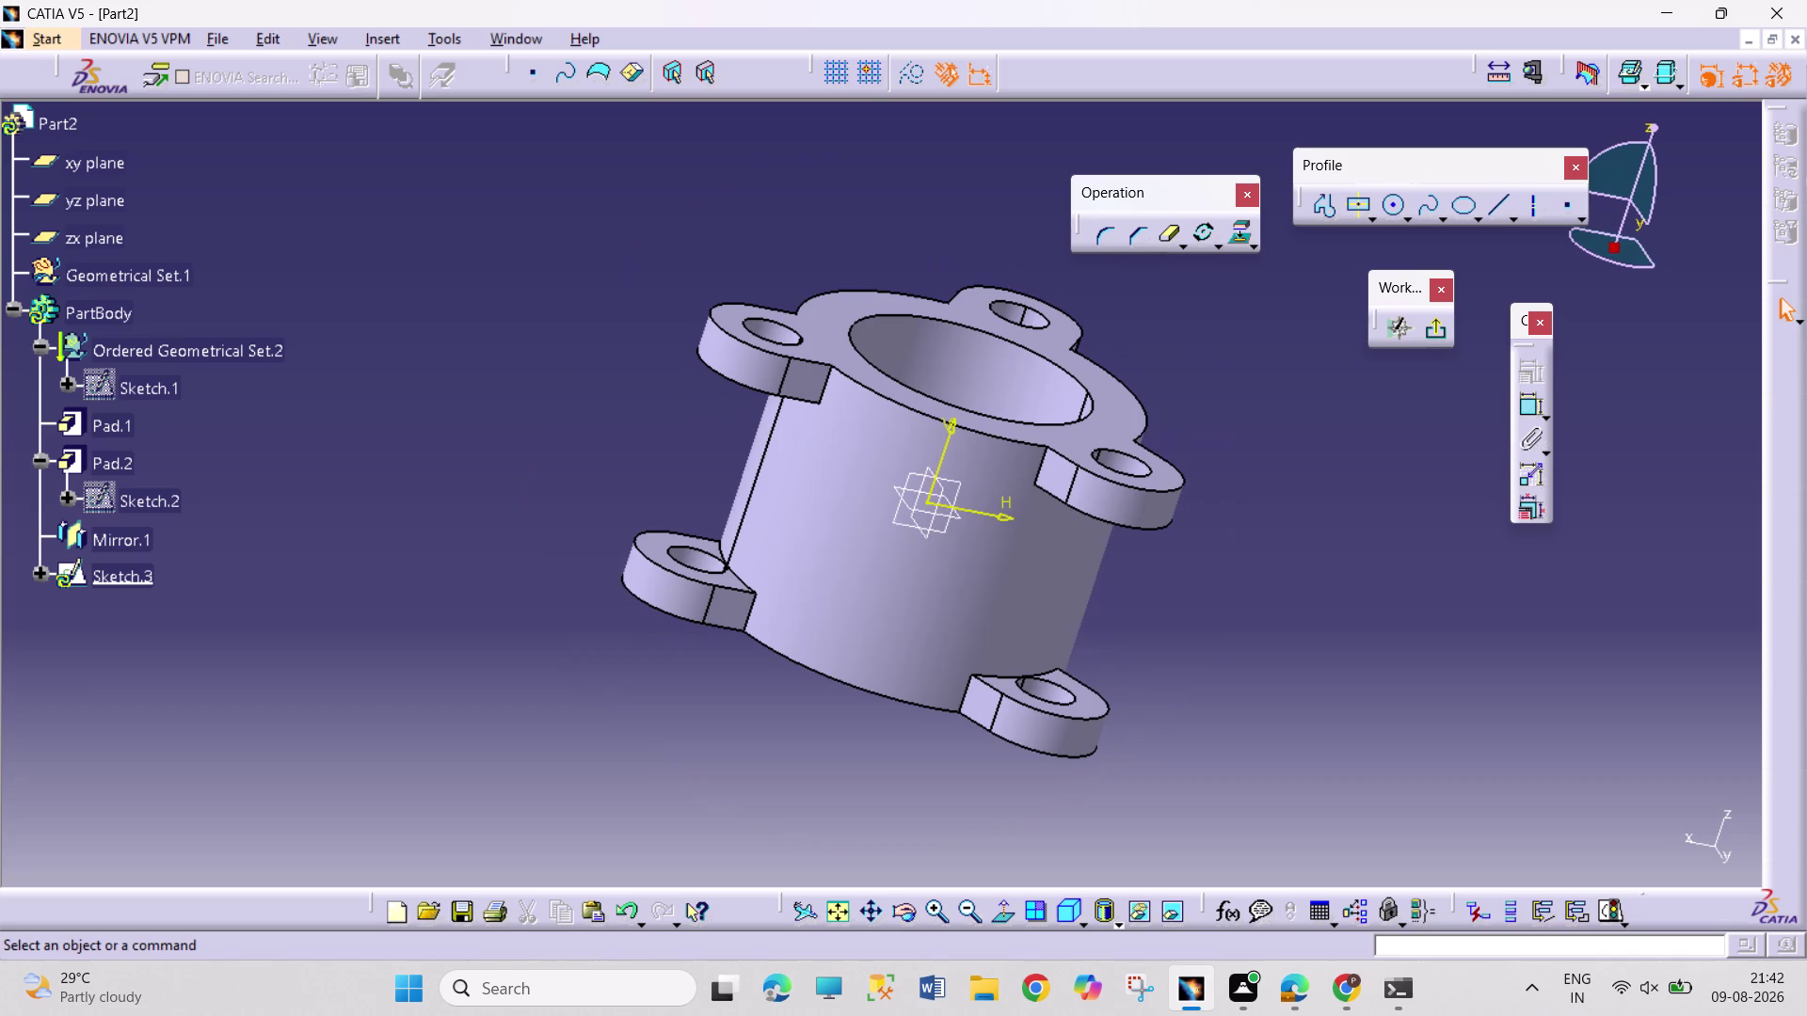
click(1439, 328)
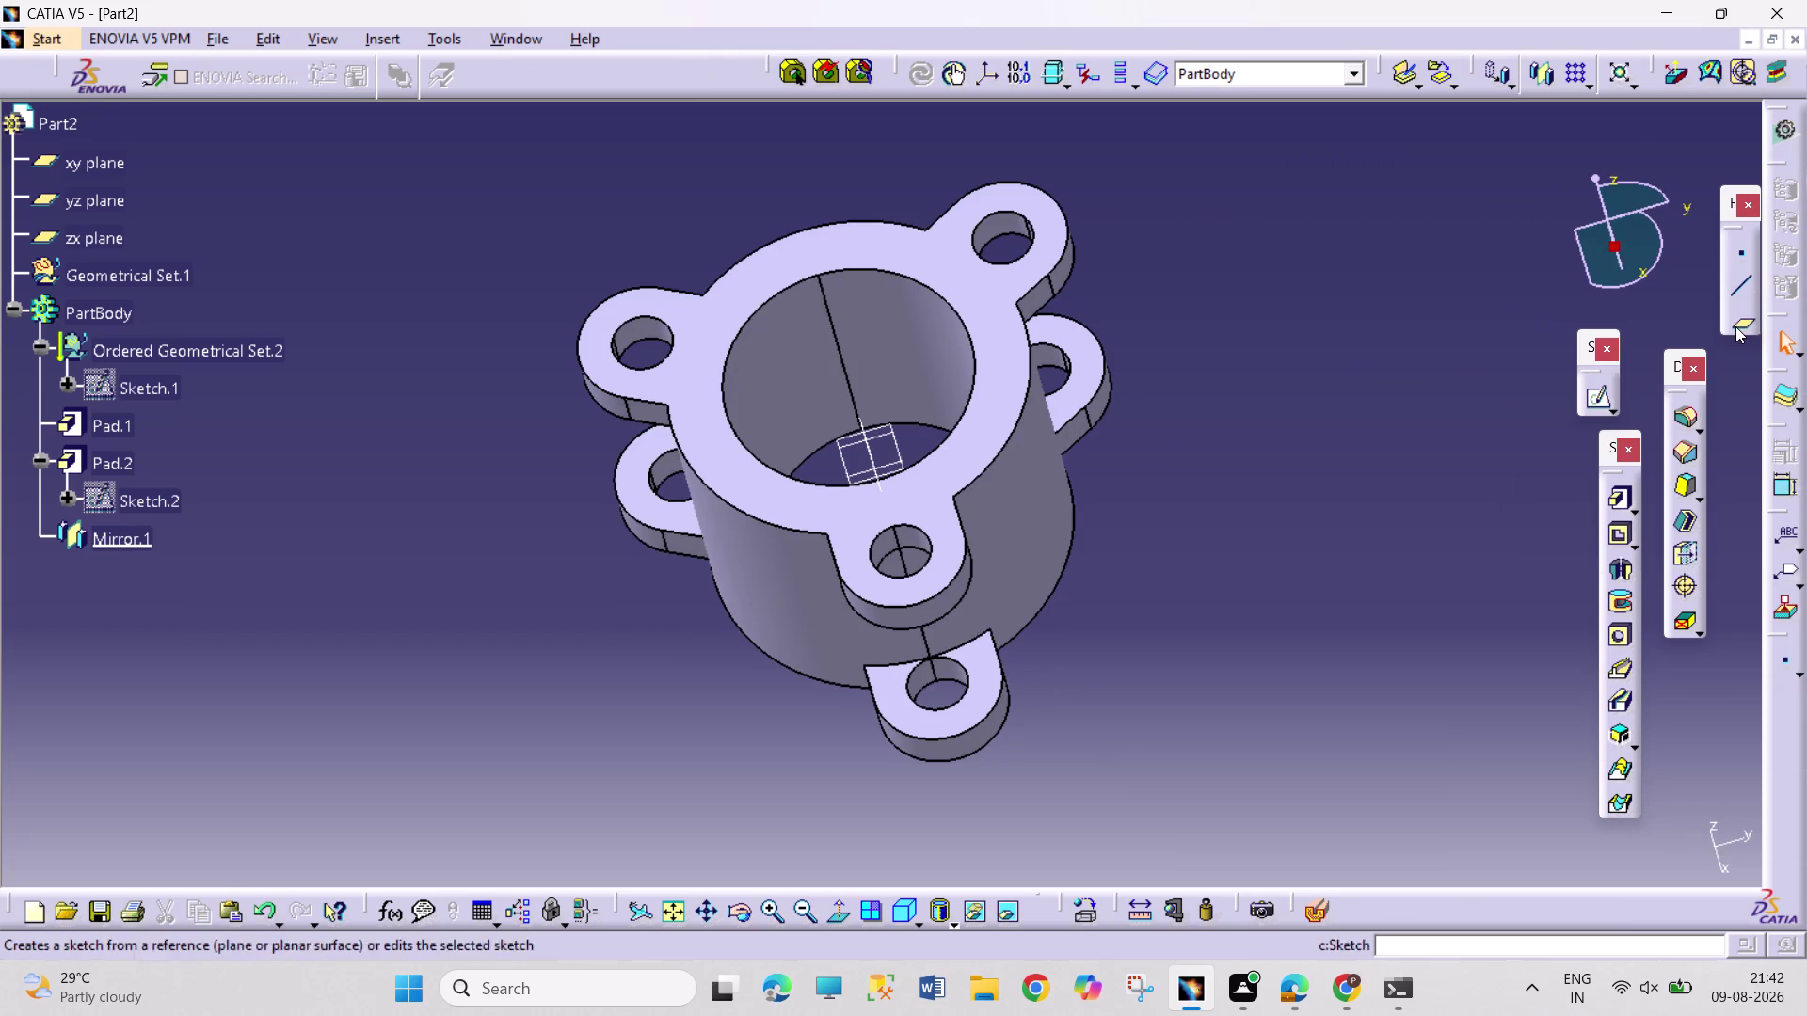
click(1735, 327)
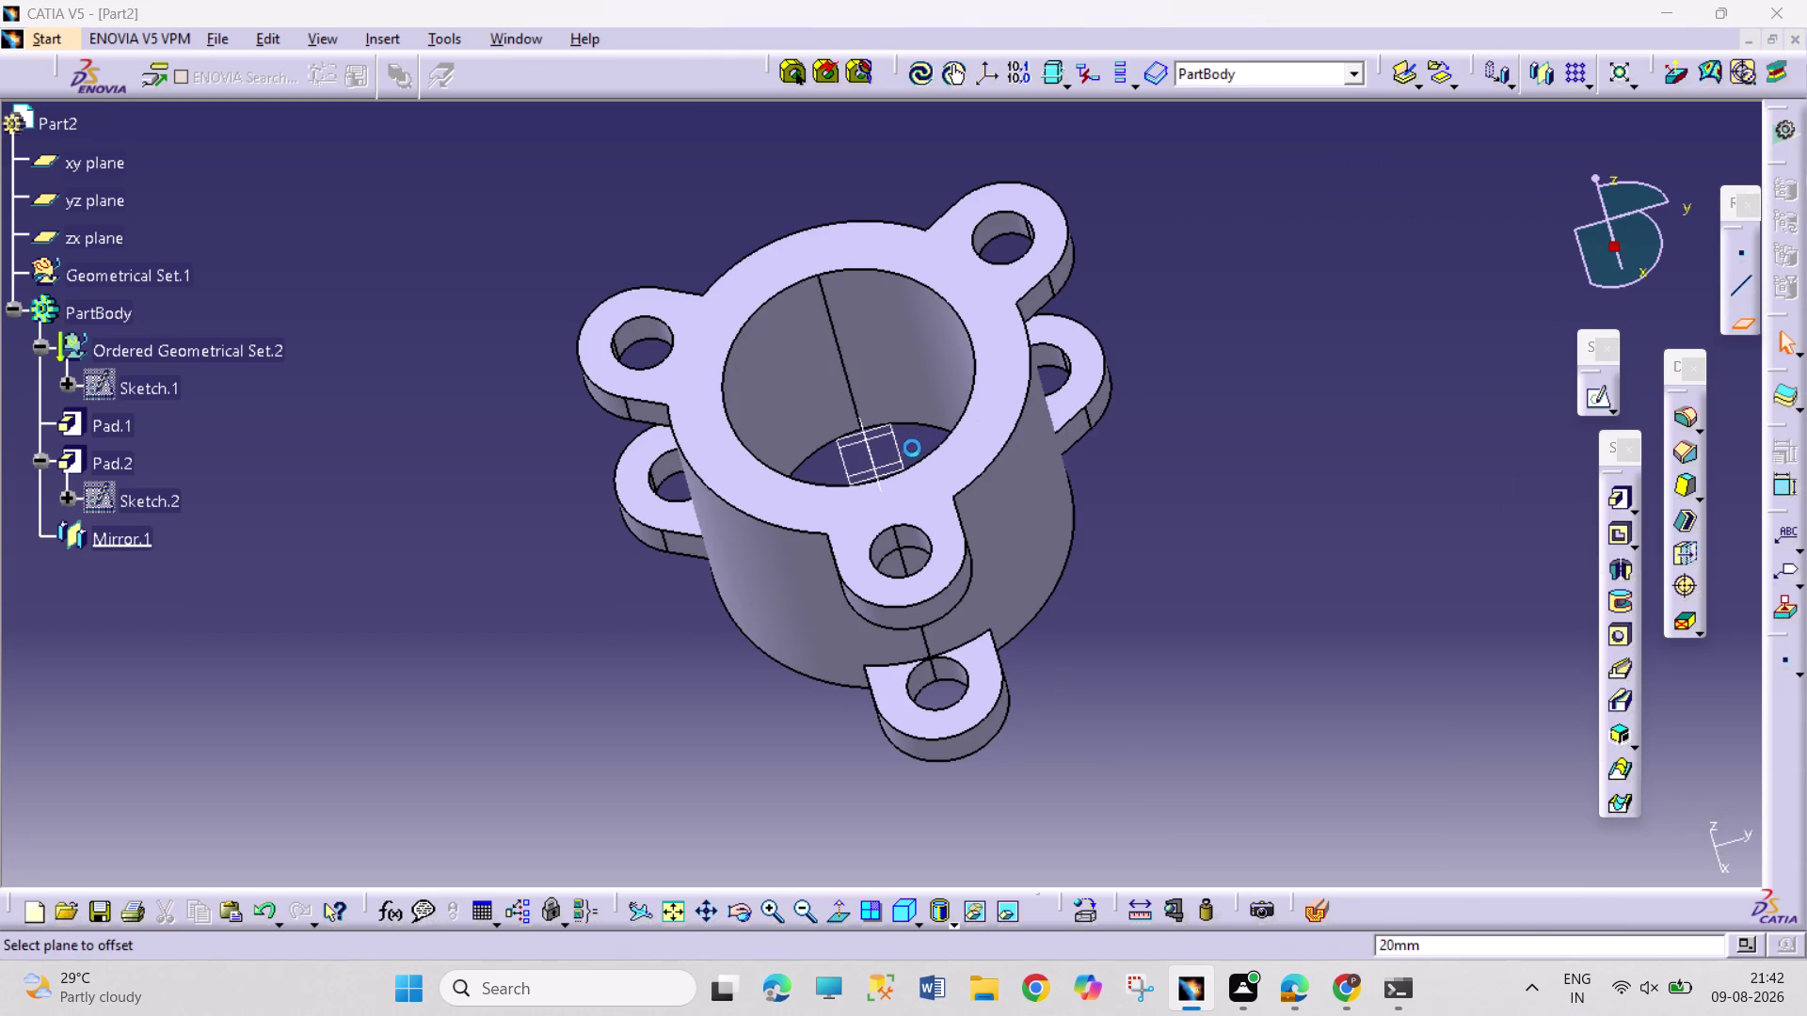
Create Plane.1 offset 160 mm from the zx plane.
click(870, 457)
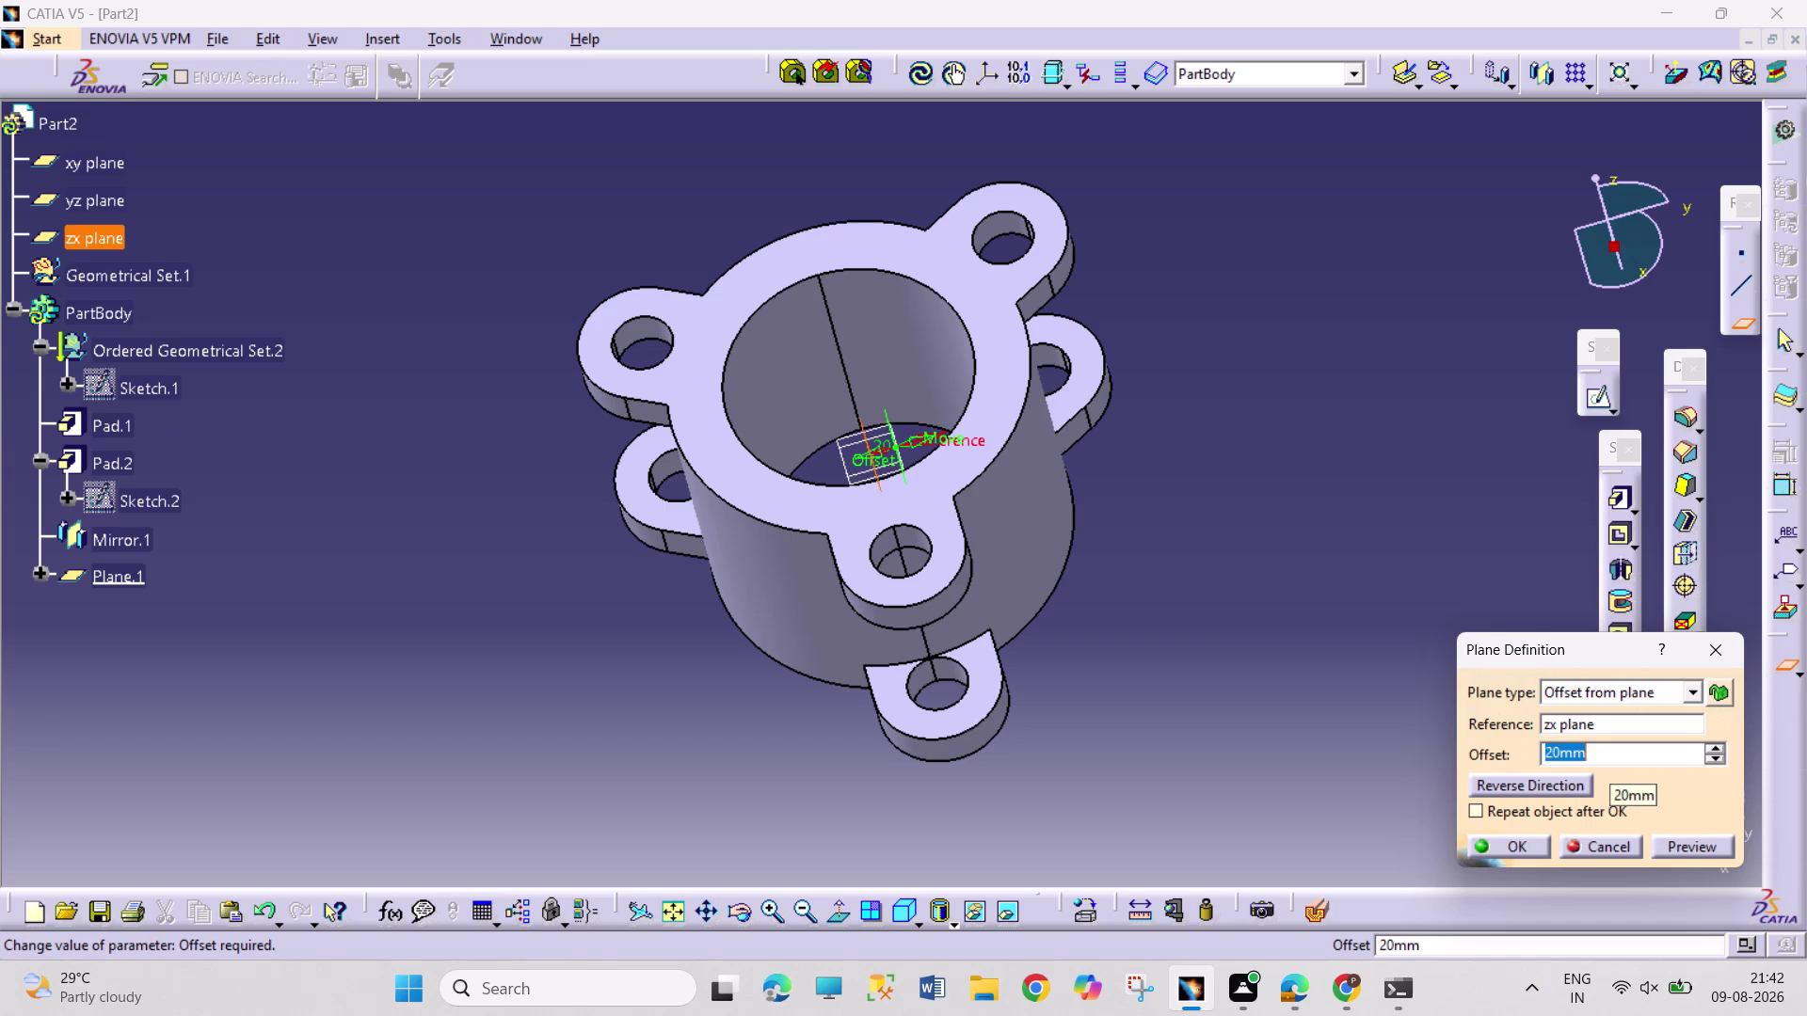
text(160)
key(Return)
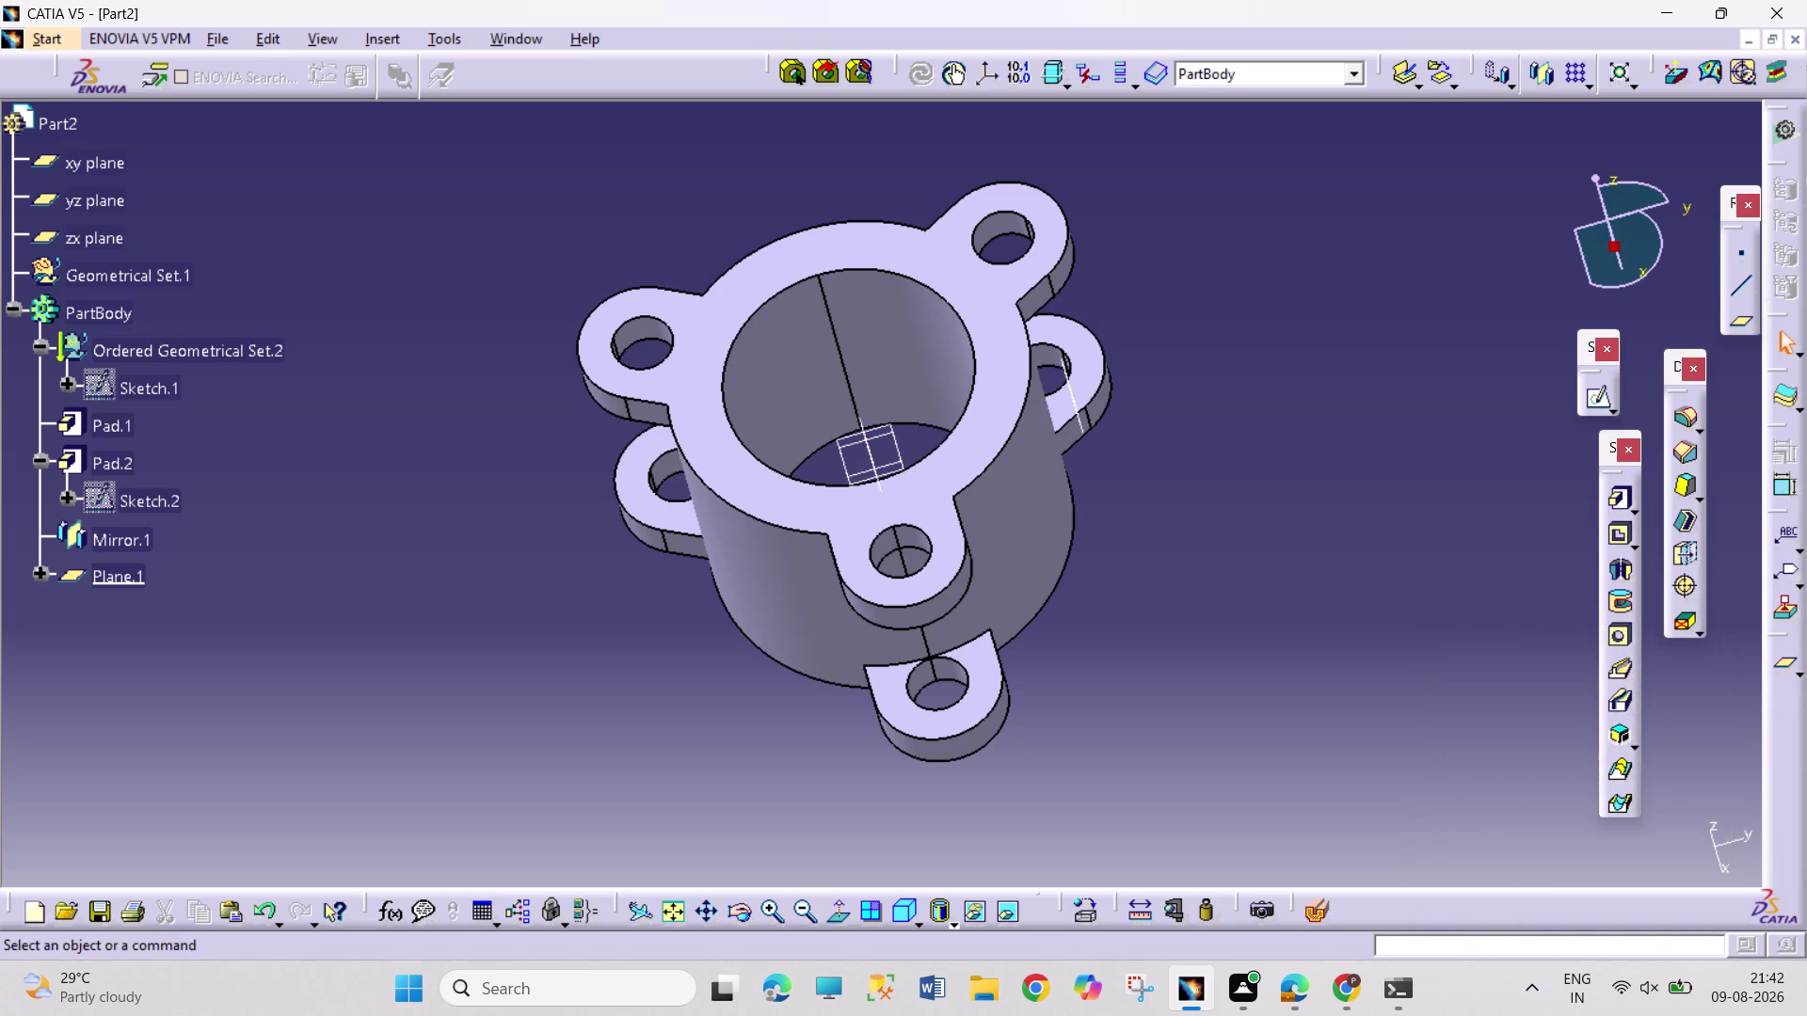
click(1411, 639)
Orbit the part, then open Sketch.4 on Plane.1.
click(746, 916)
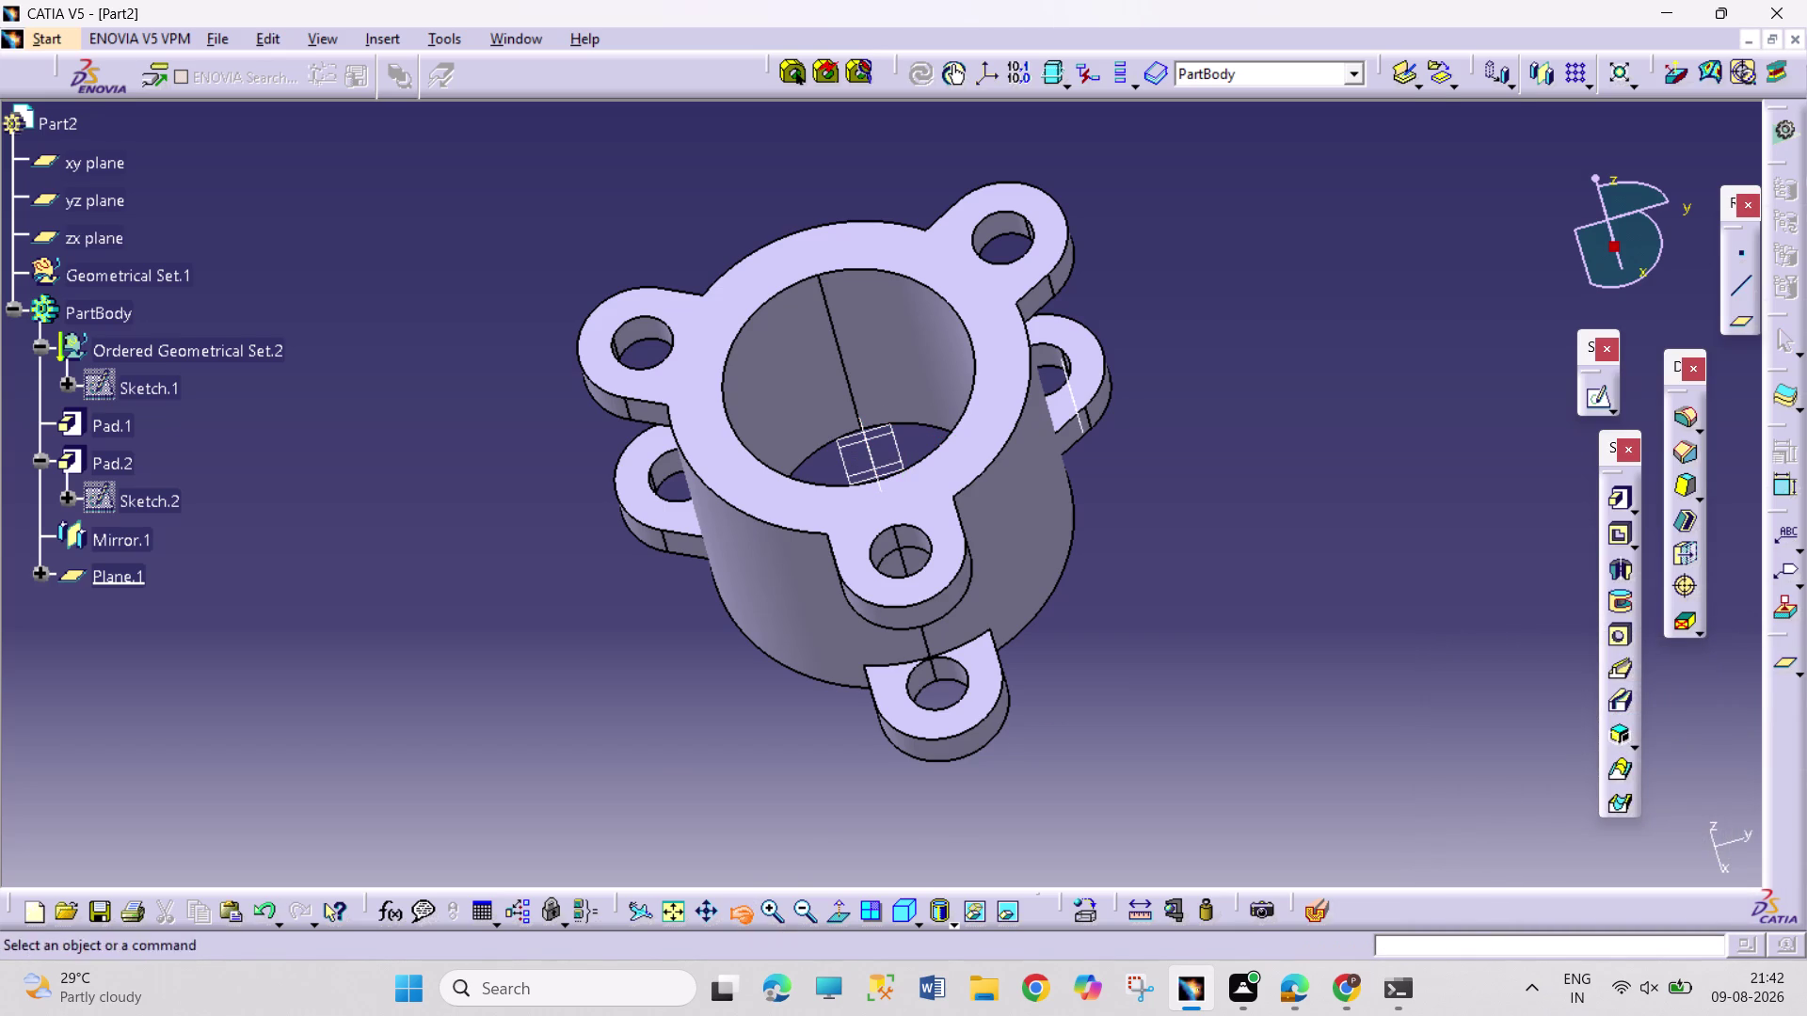
drag(1241, 604, 934, 644)
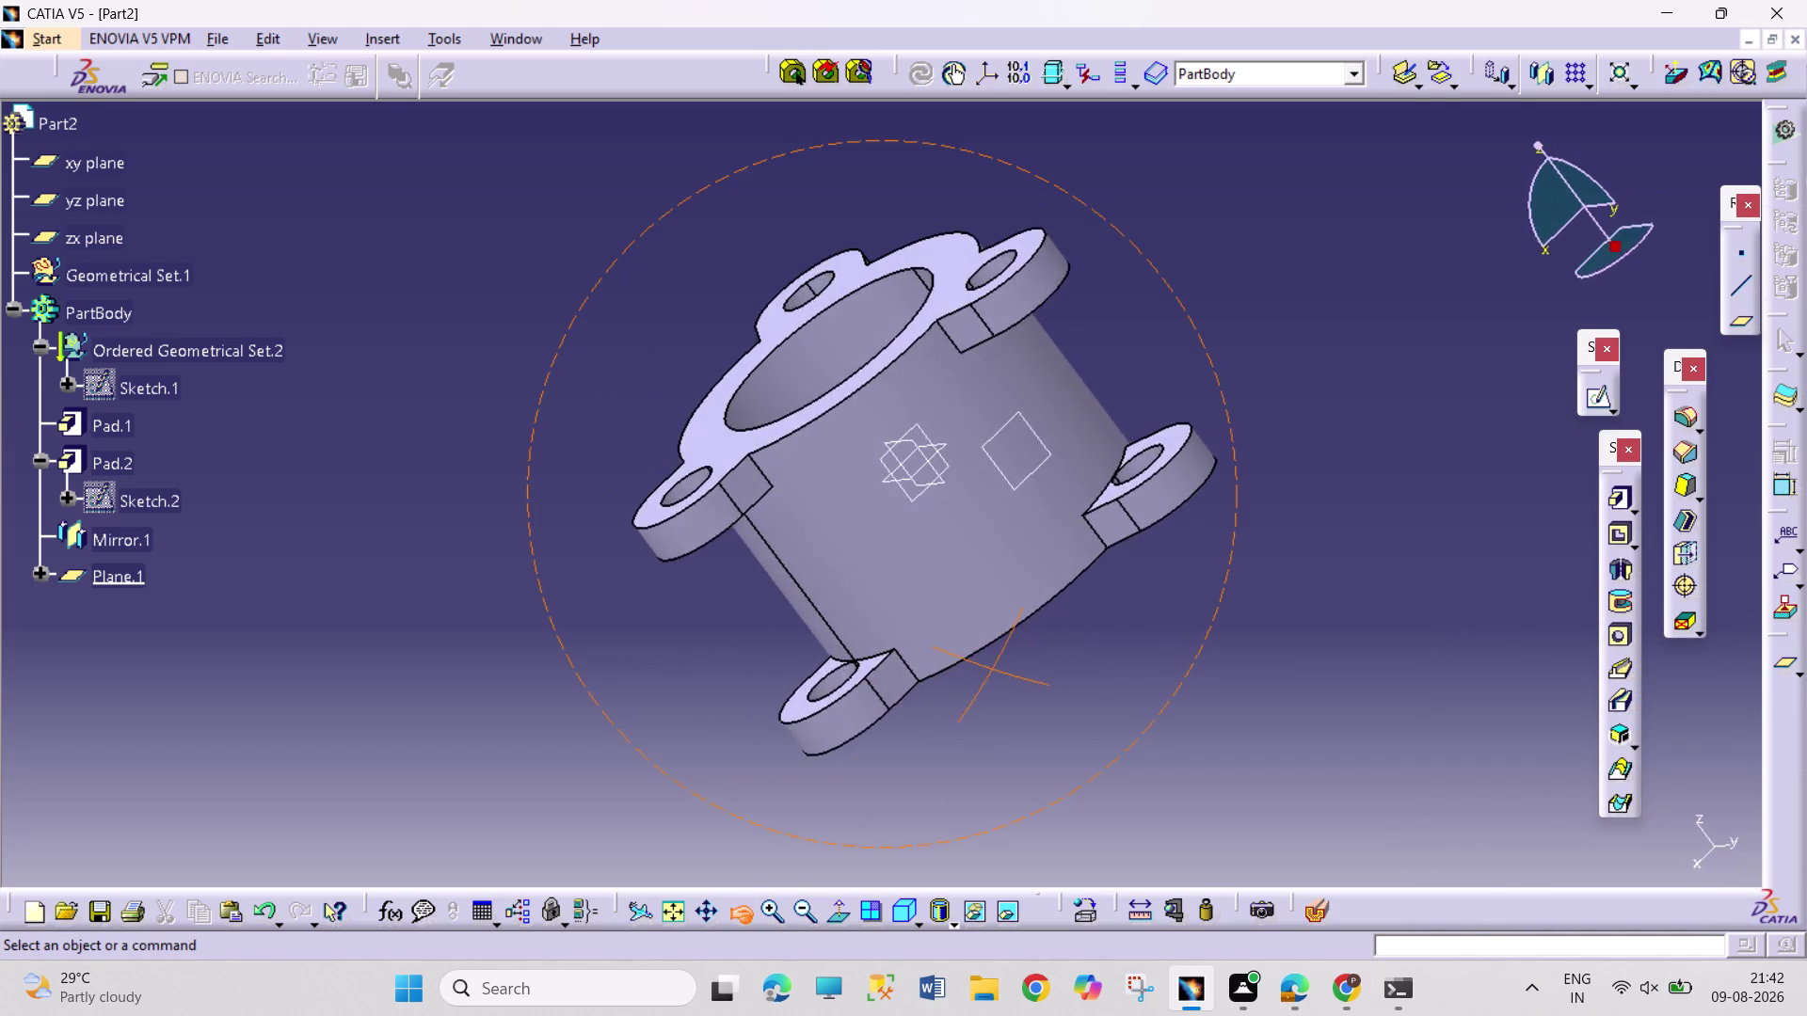
drag(934, 645, 1261, 557)
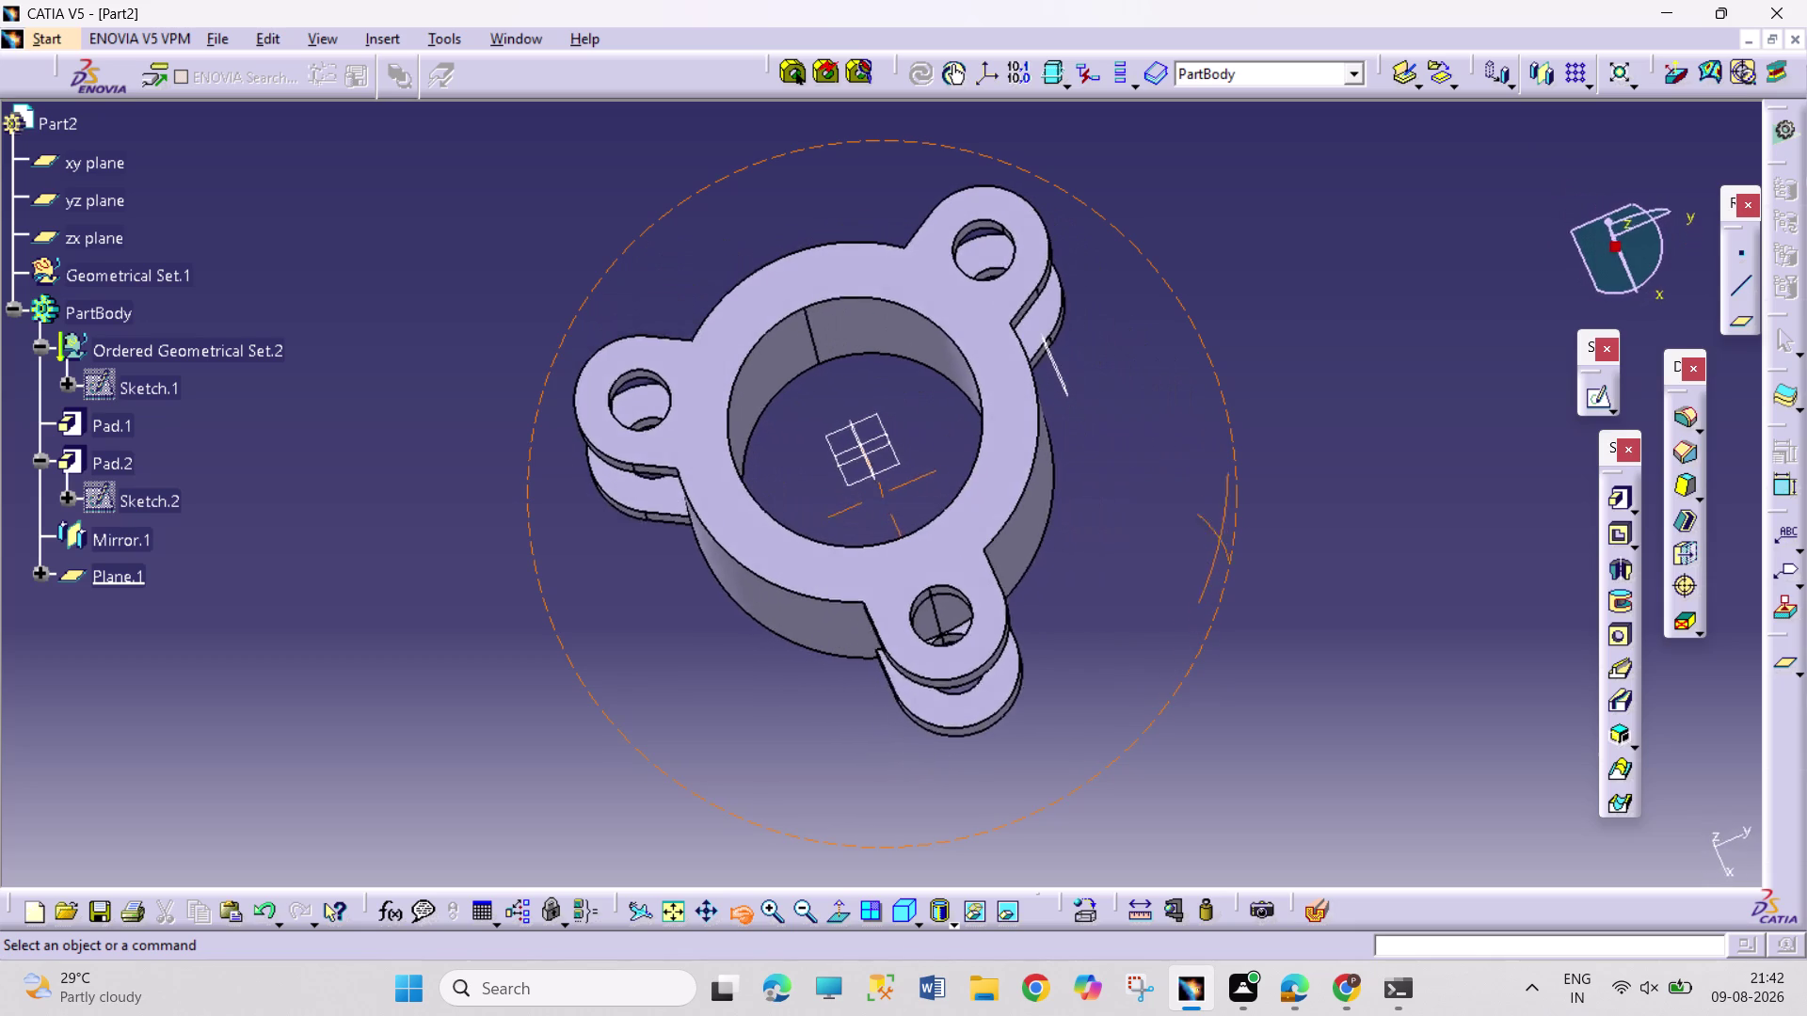
drag(1261, 557, 1257, 576)
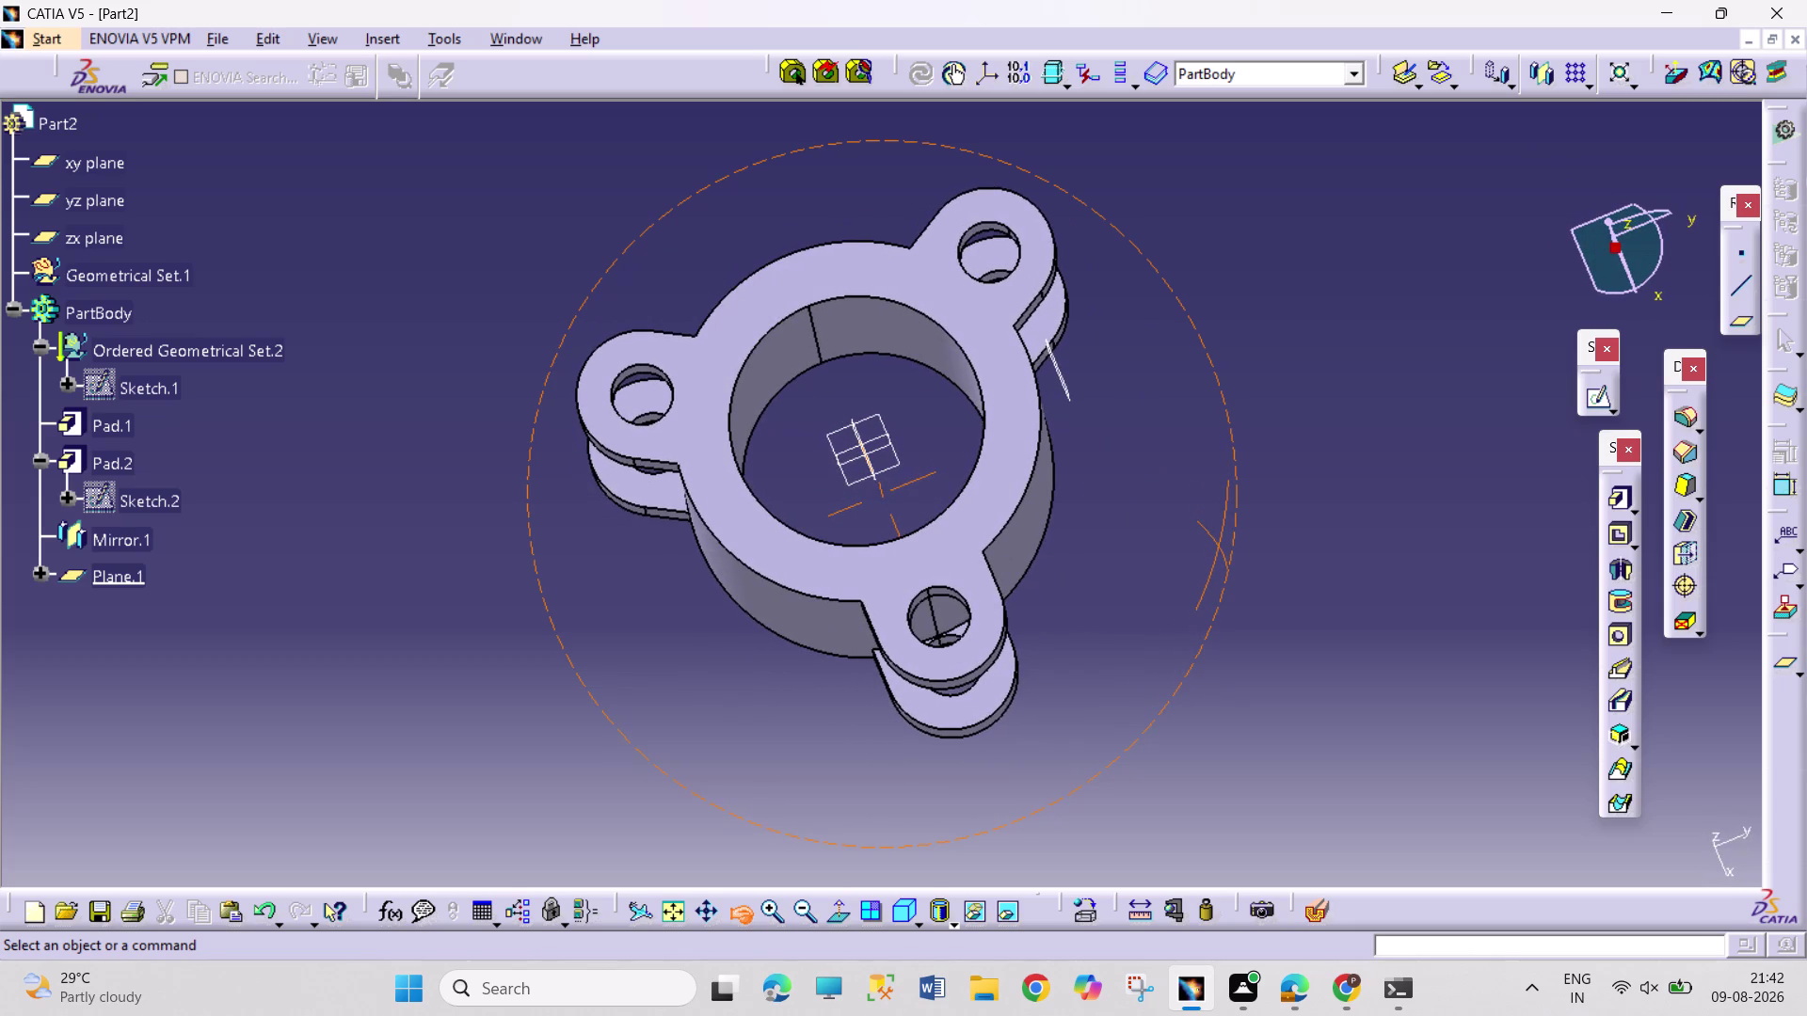
drag(1257, 576, 1257, 583)
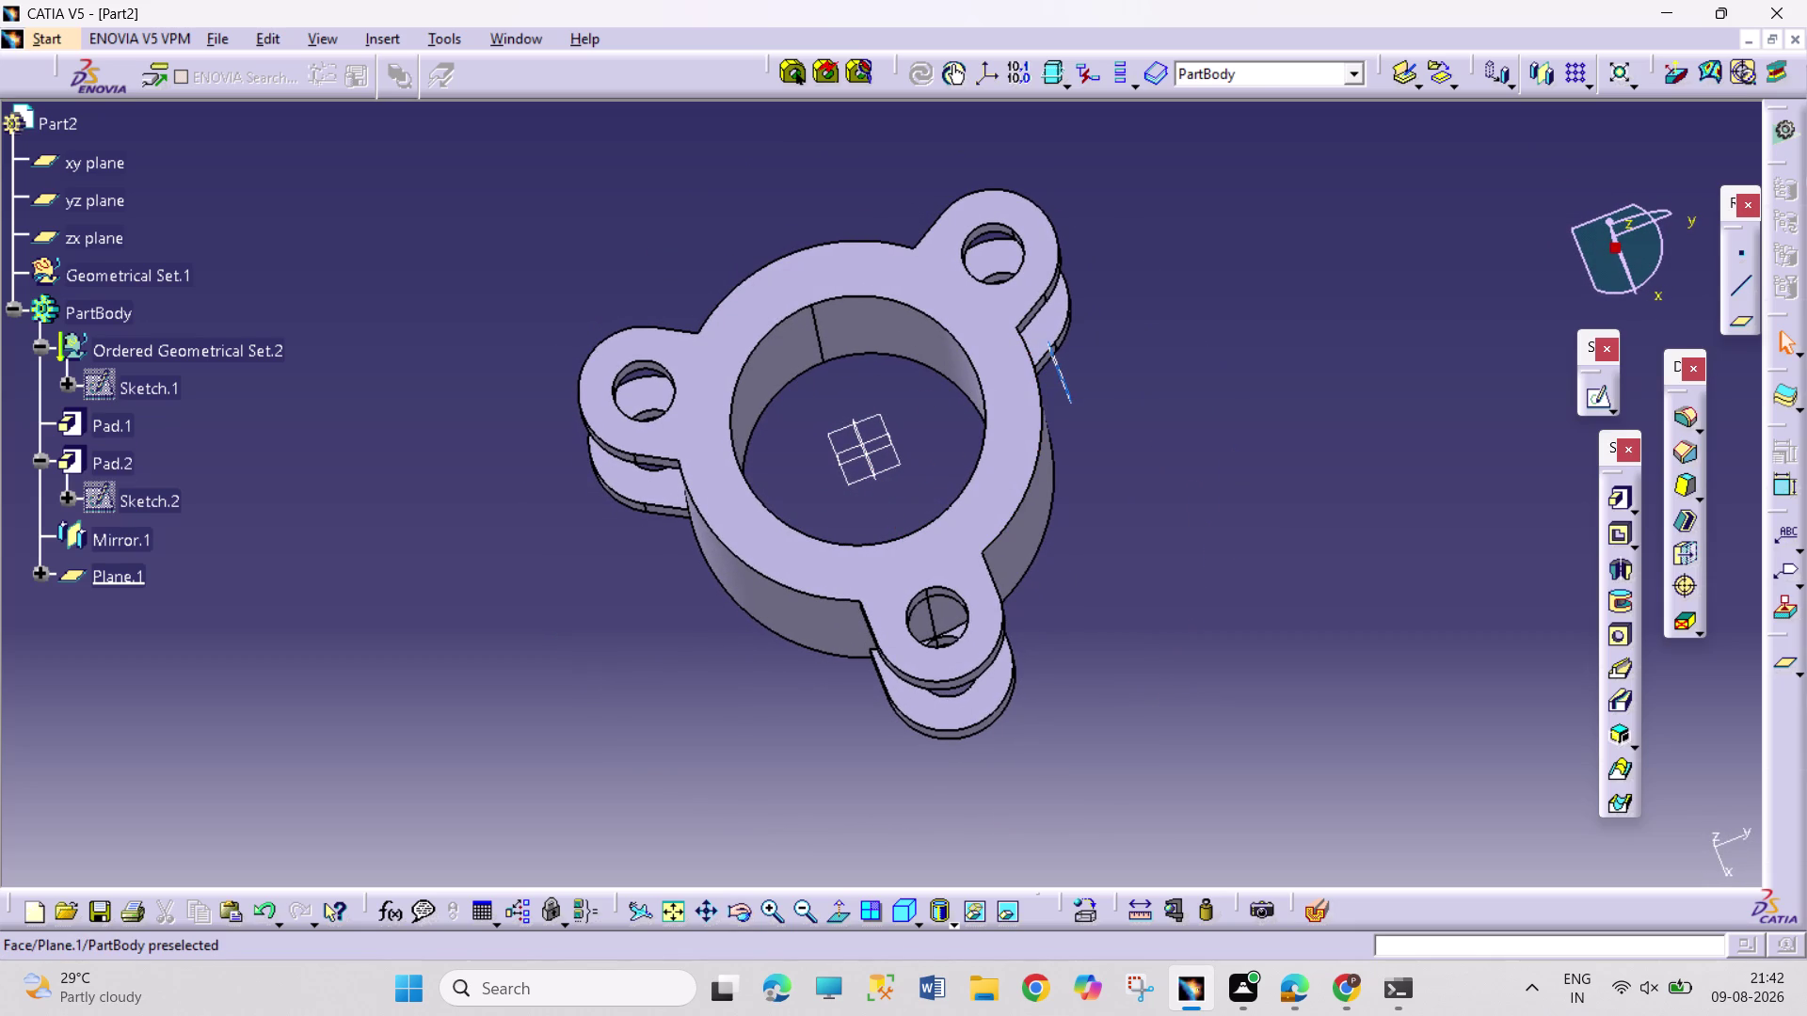
click(1066, 390)
click(1602, 398)
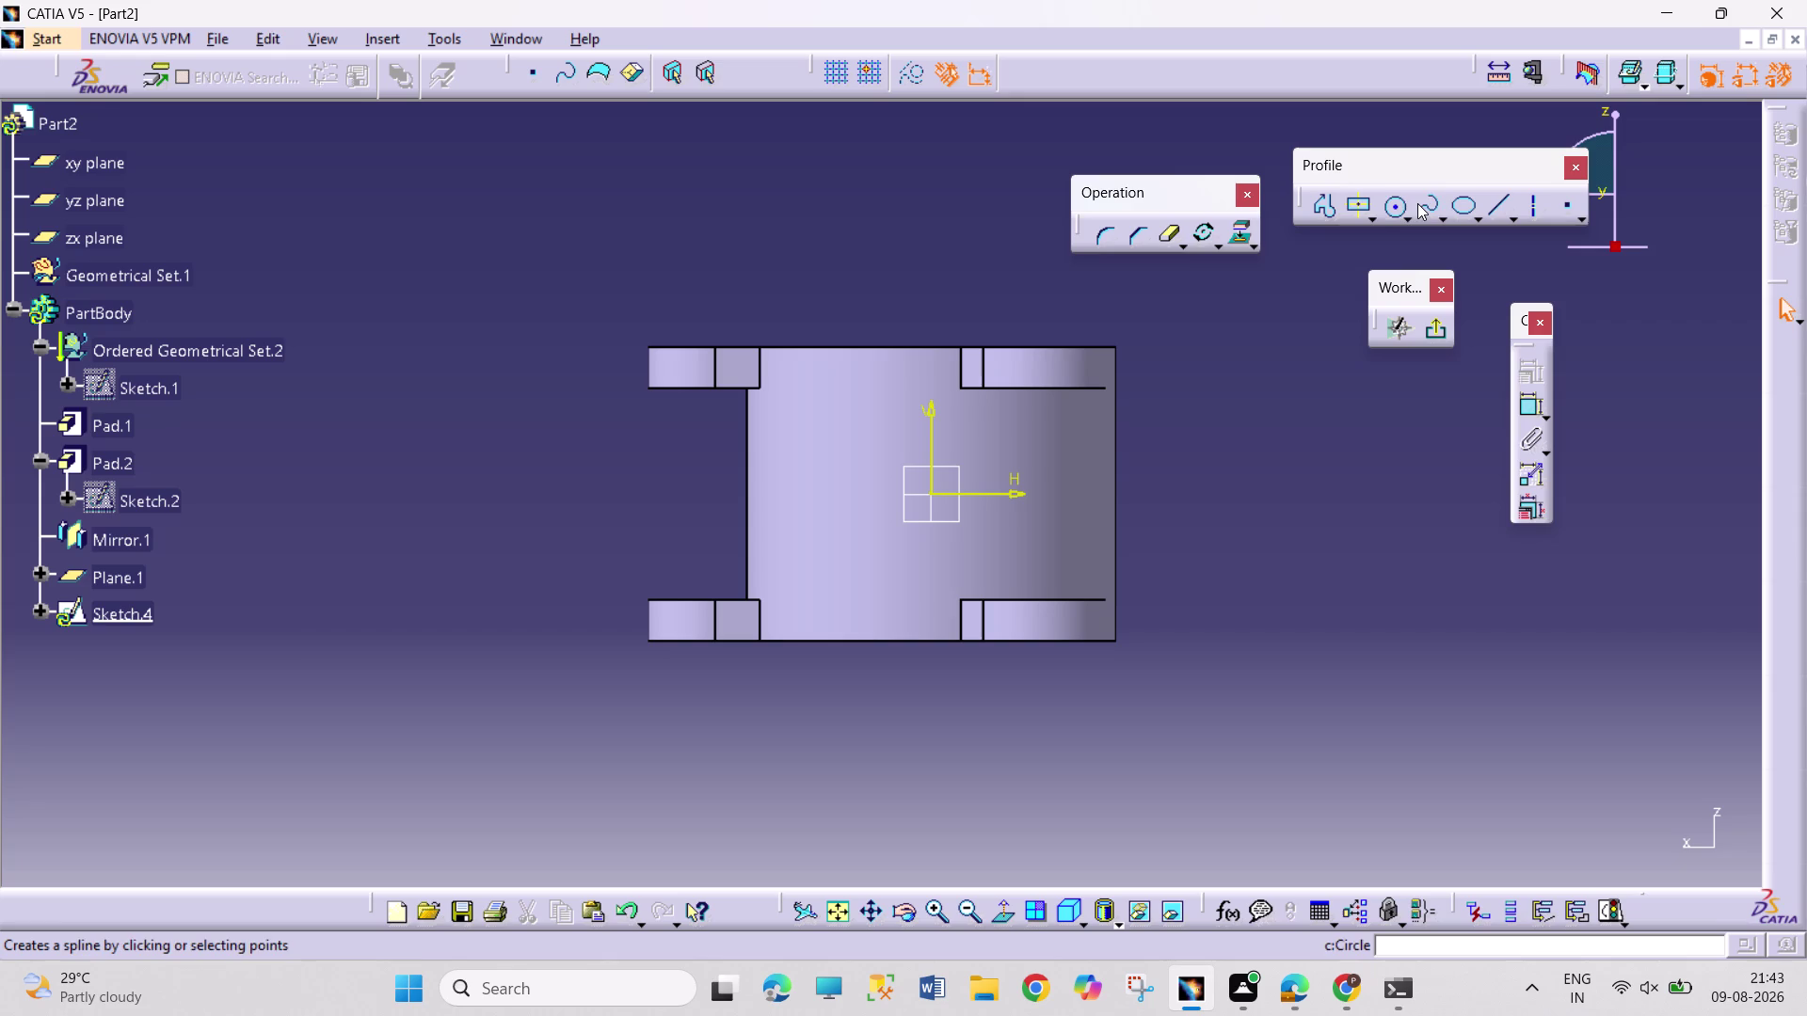
Orbit around the empty Sketch.4, exit and discard it, then reselect Plane.1.
click(1386, 210)
click(1386, 210)
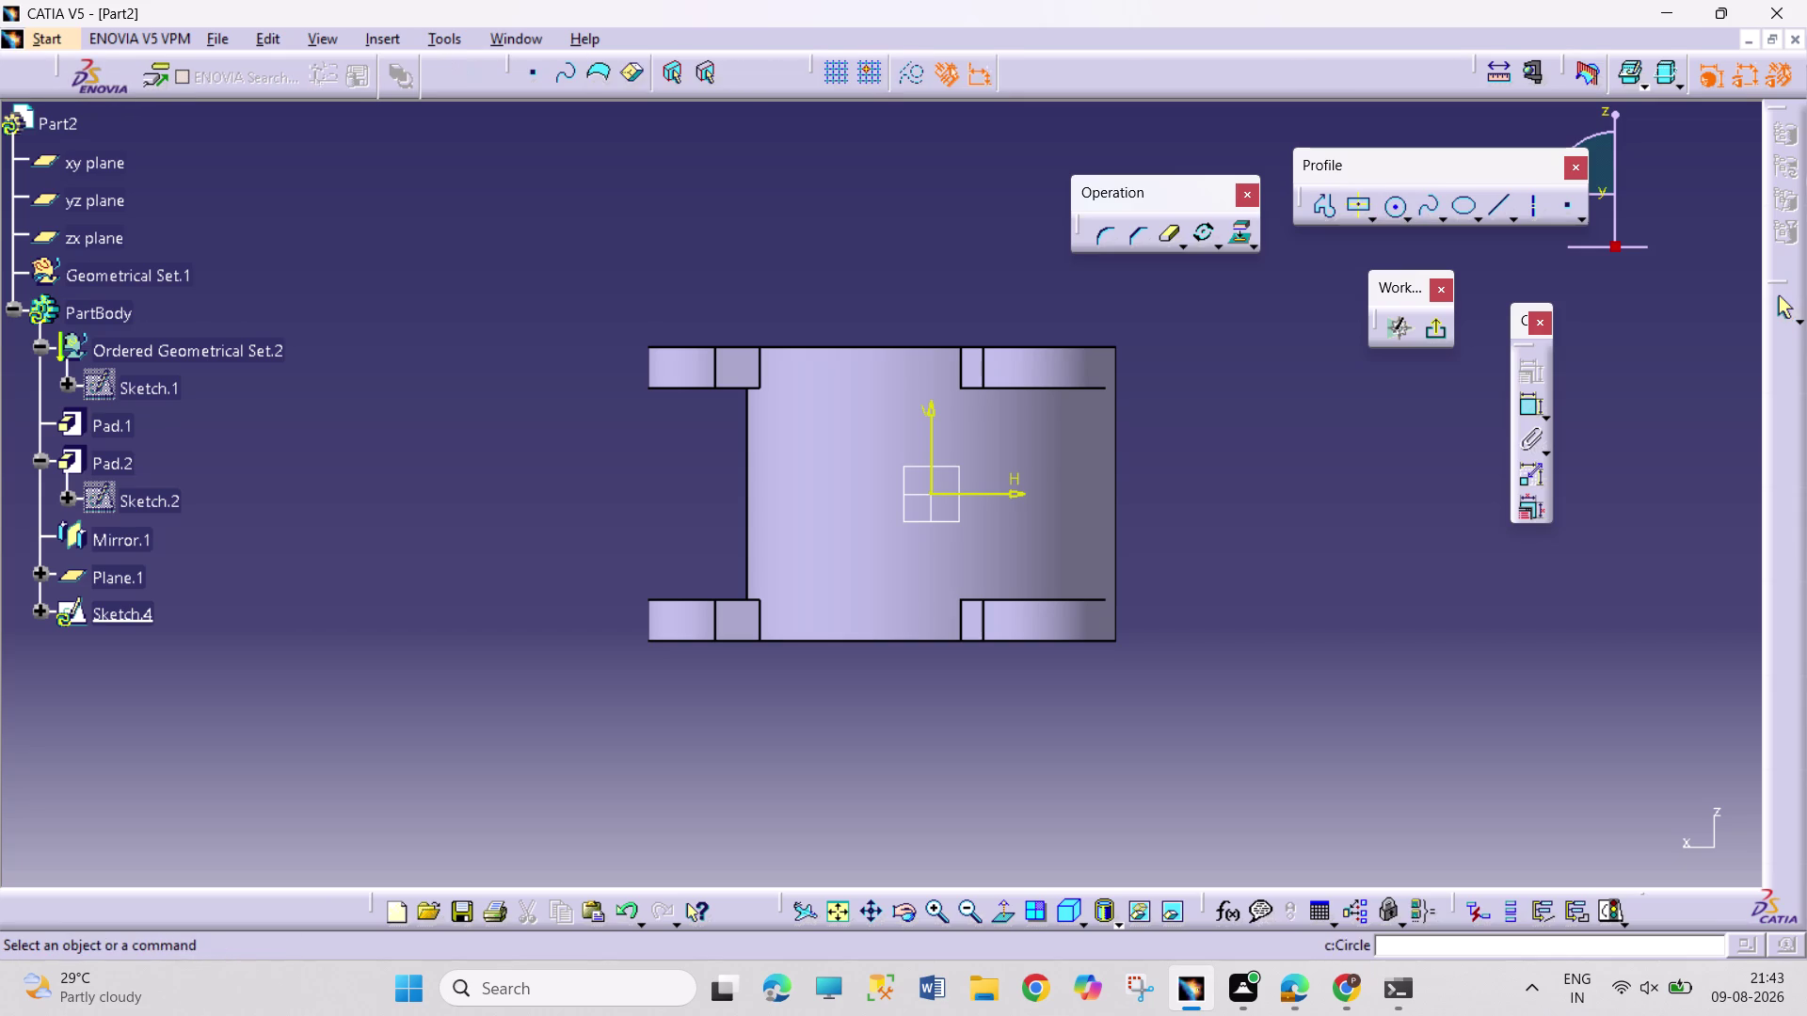
click(915, 911)
drag(651, 502, 844, 526)
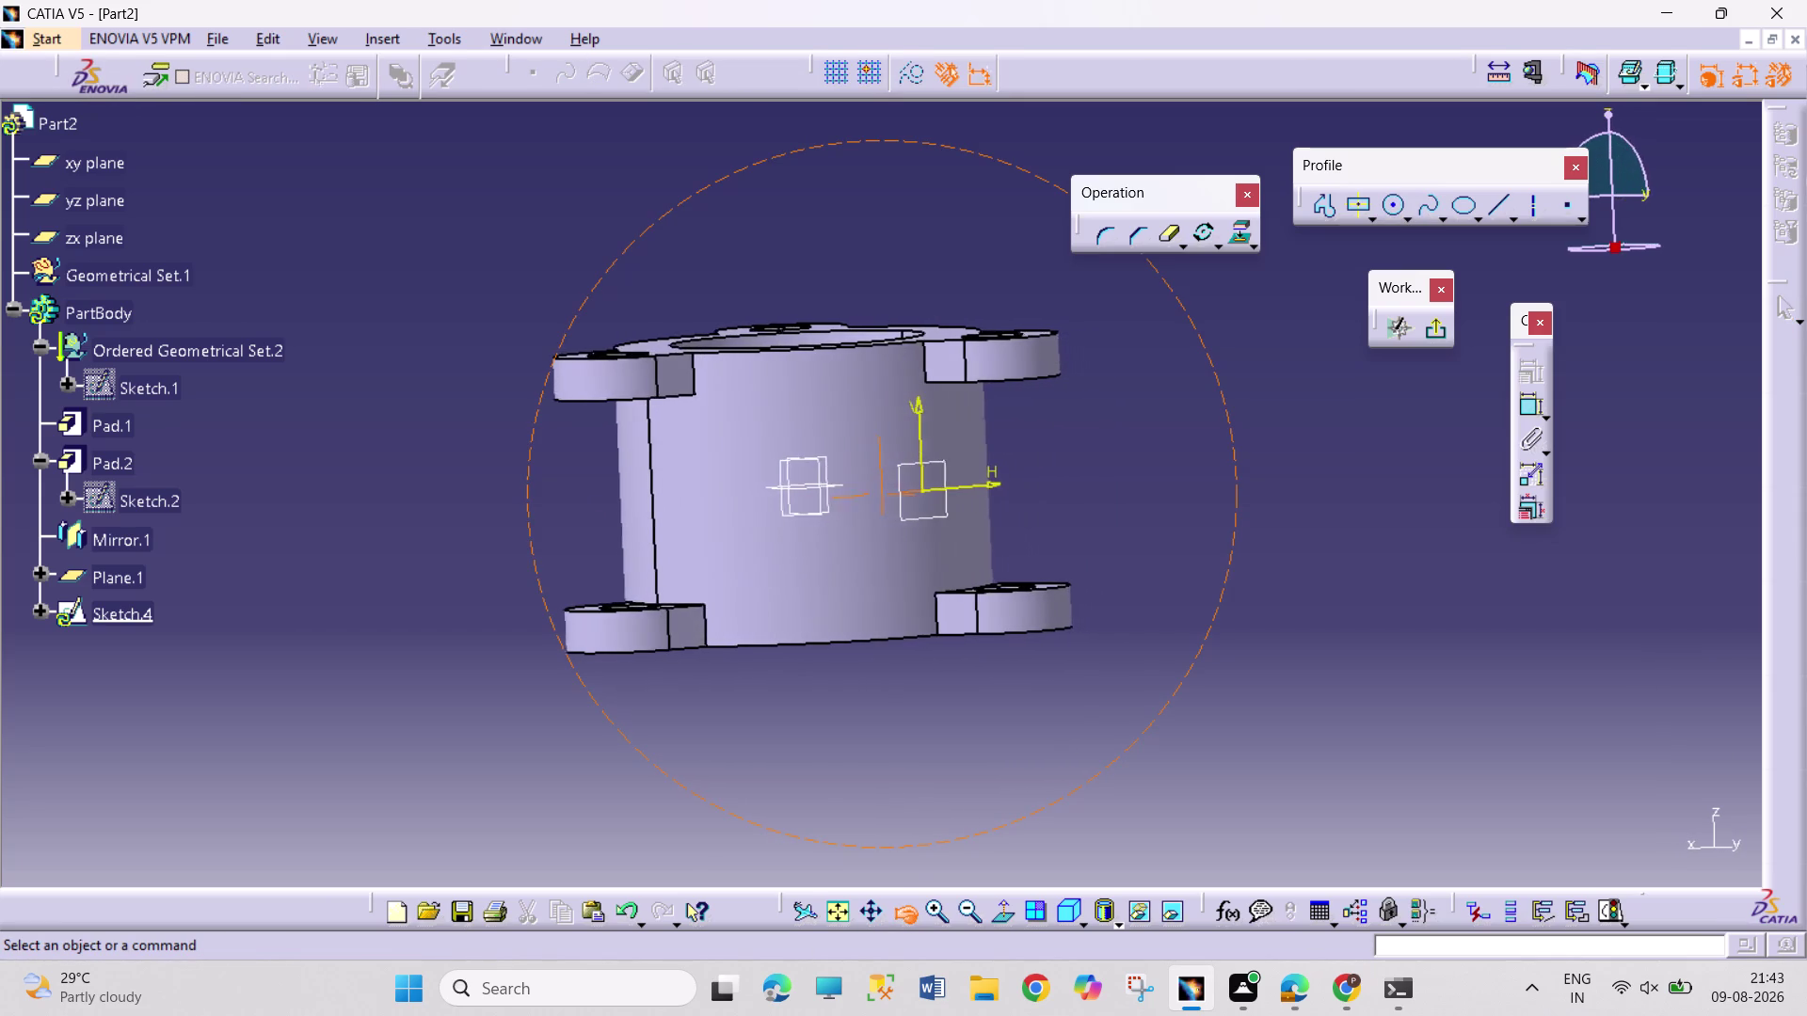
drag(844, 526, 868, 528)
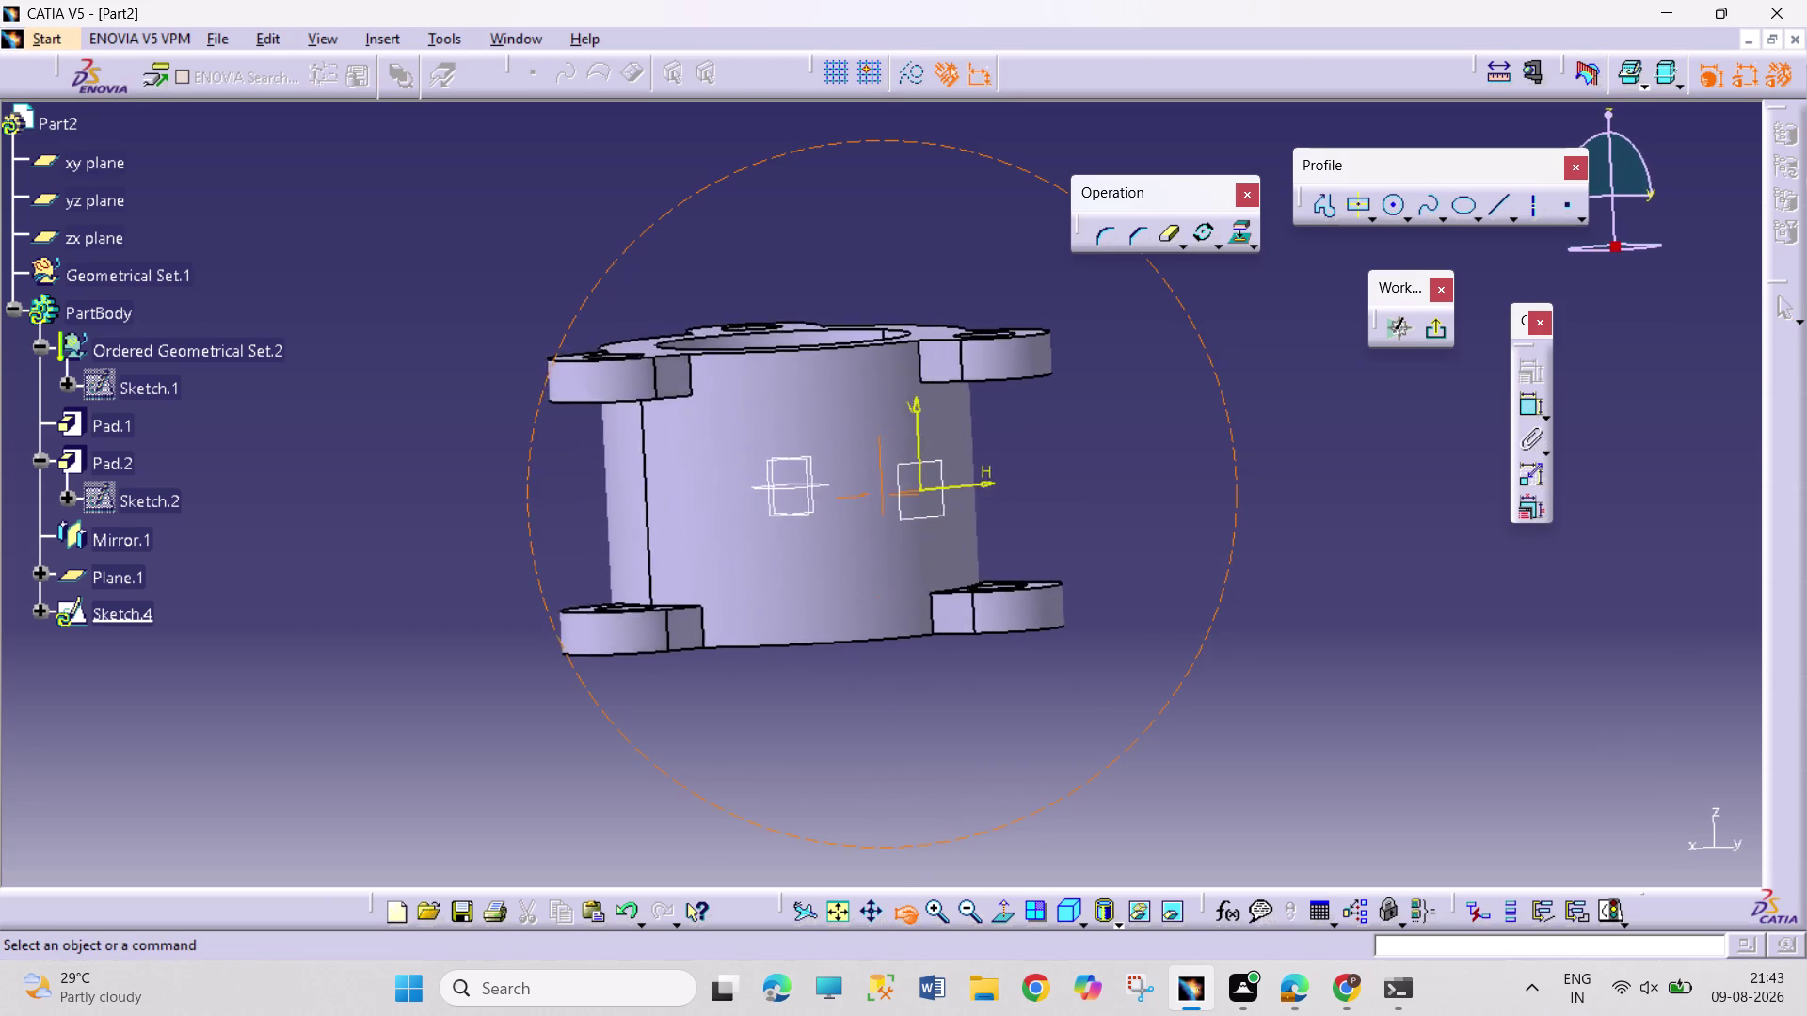
drag(869, 528, 837, 532)
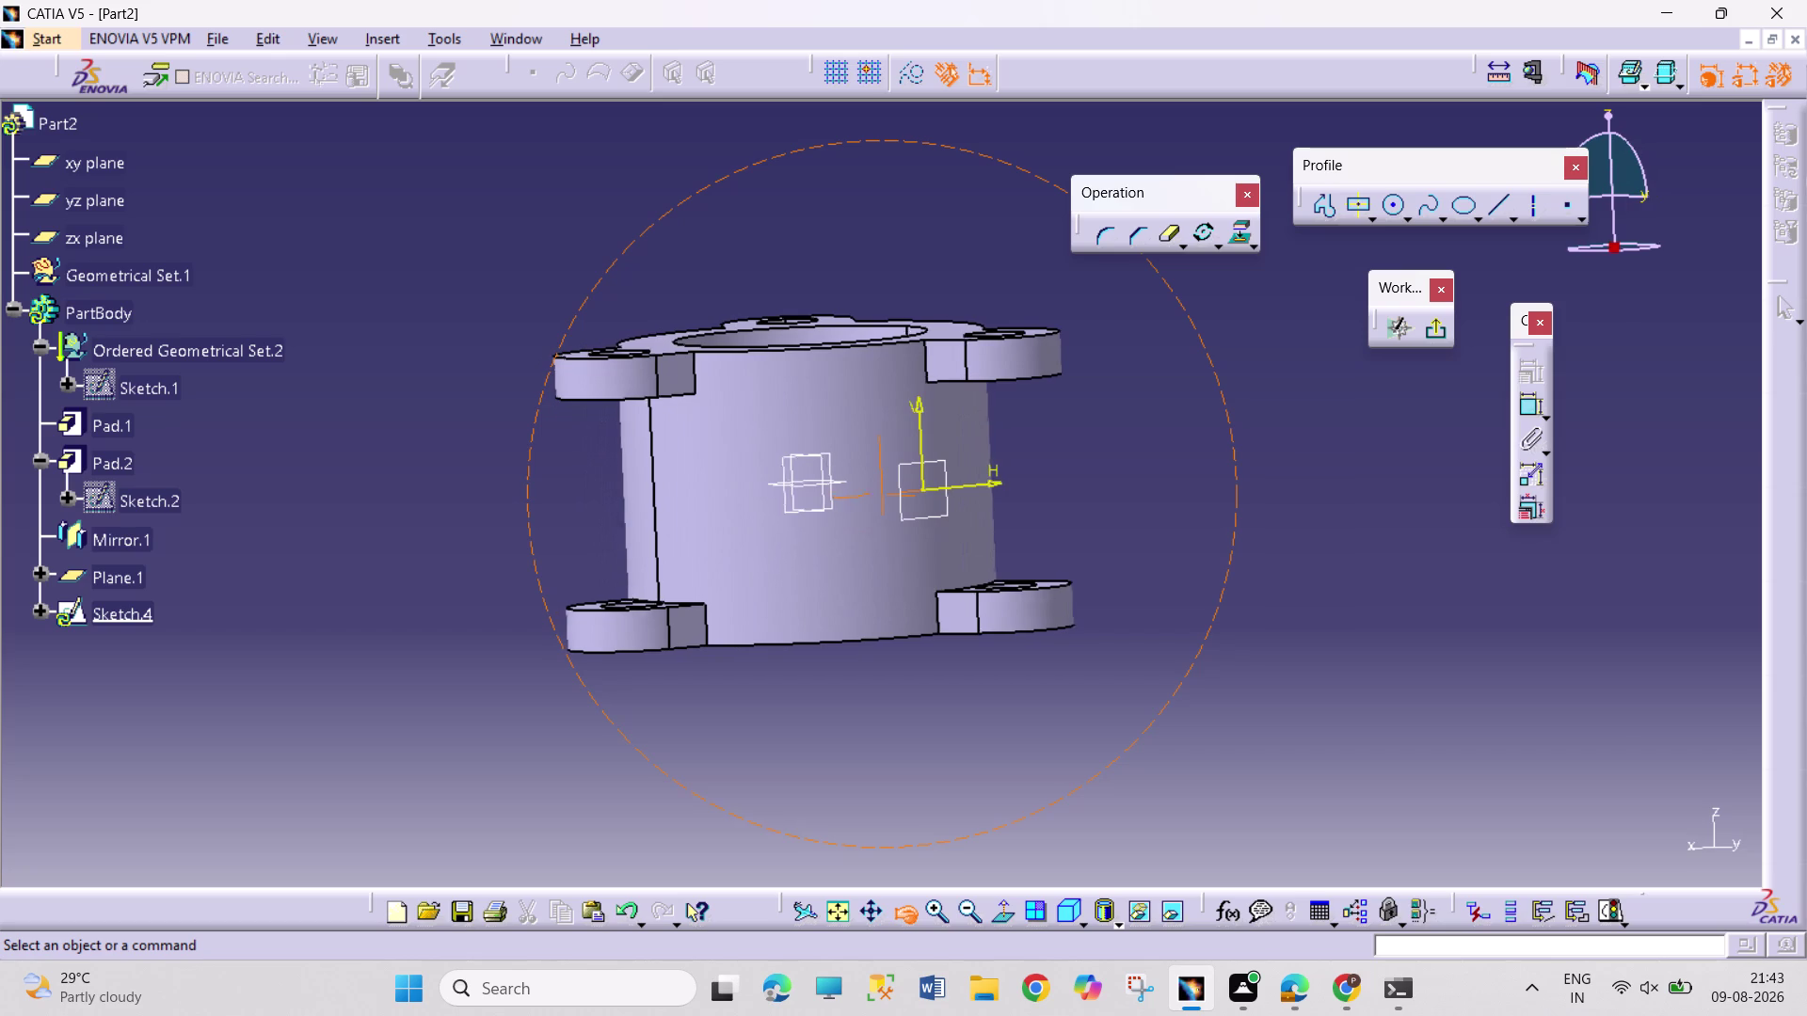
drag(838, 532, 1097, 531)
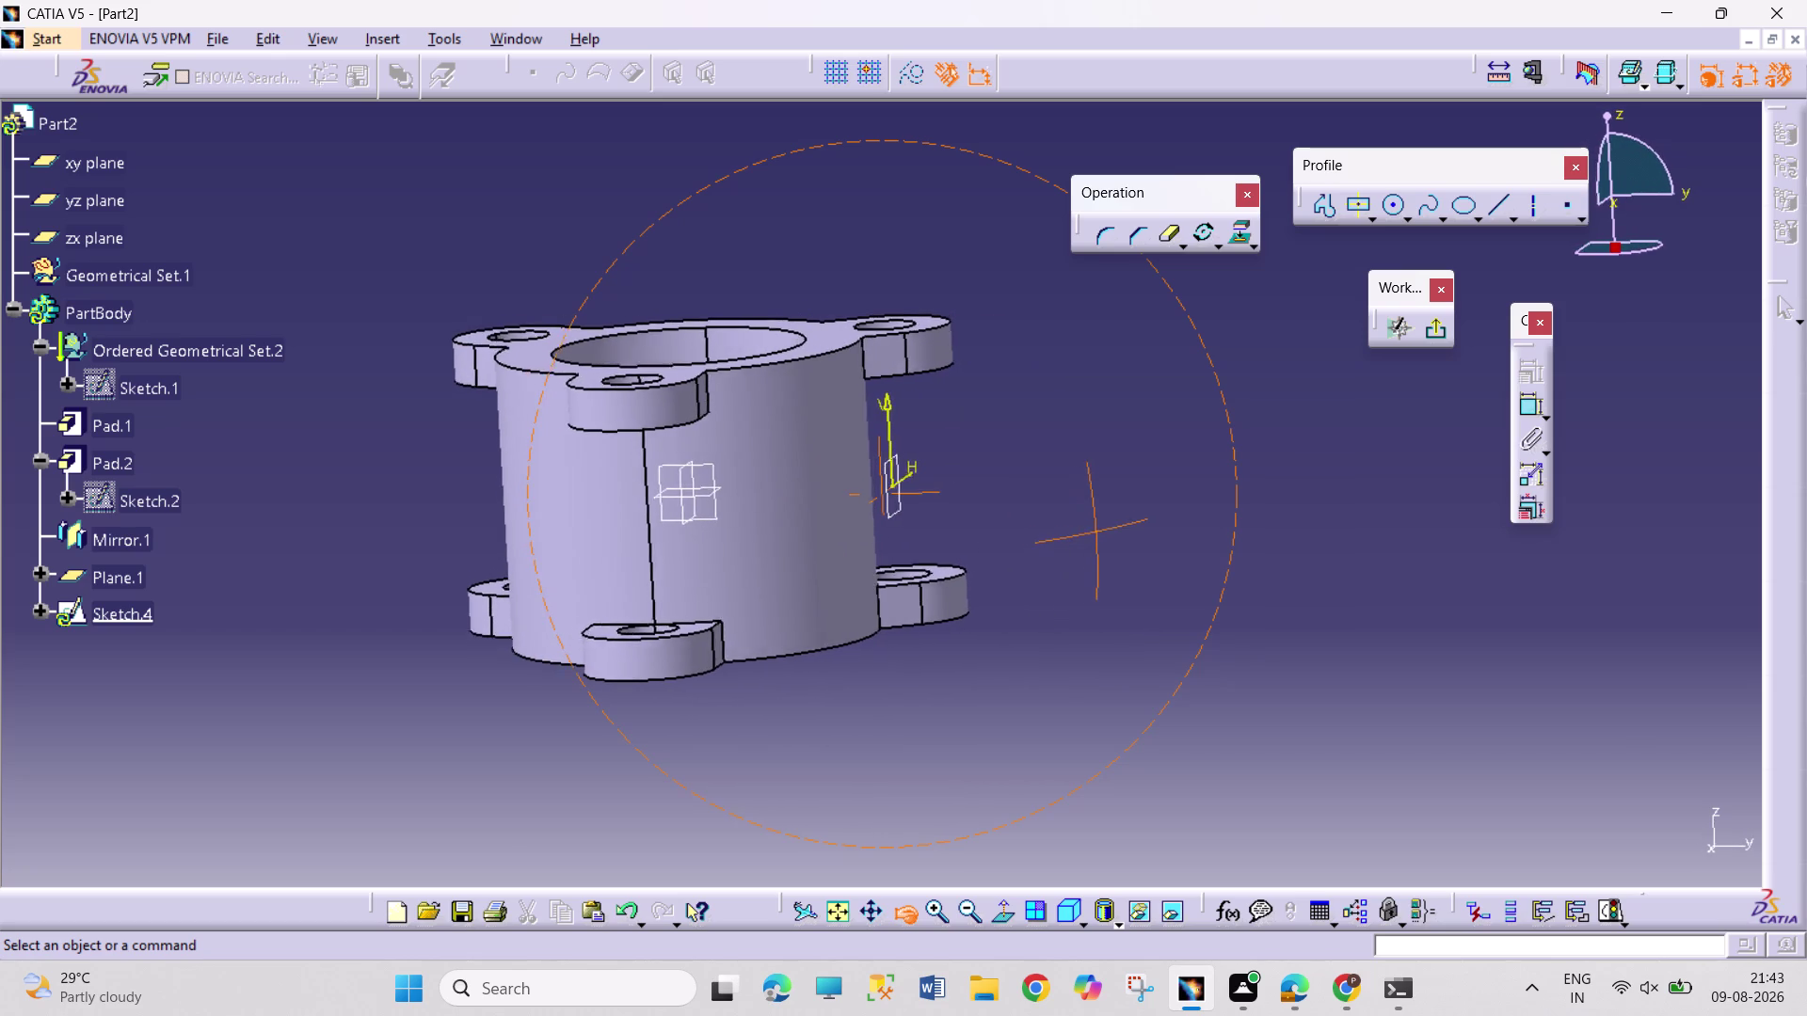
drag(1097, 531, 1256, 506)
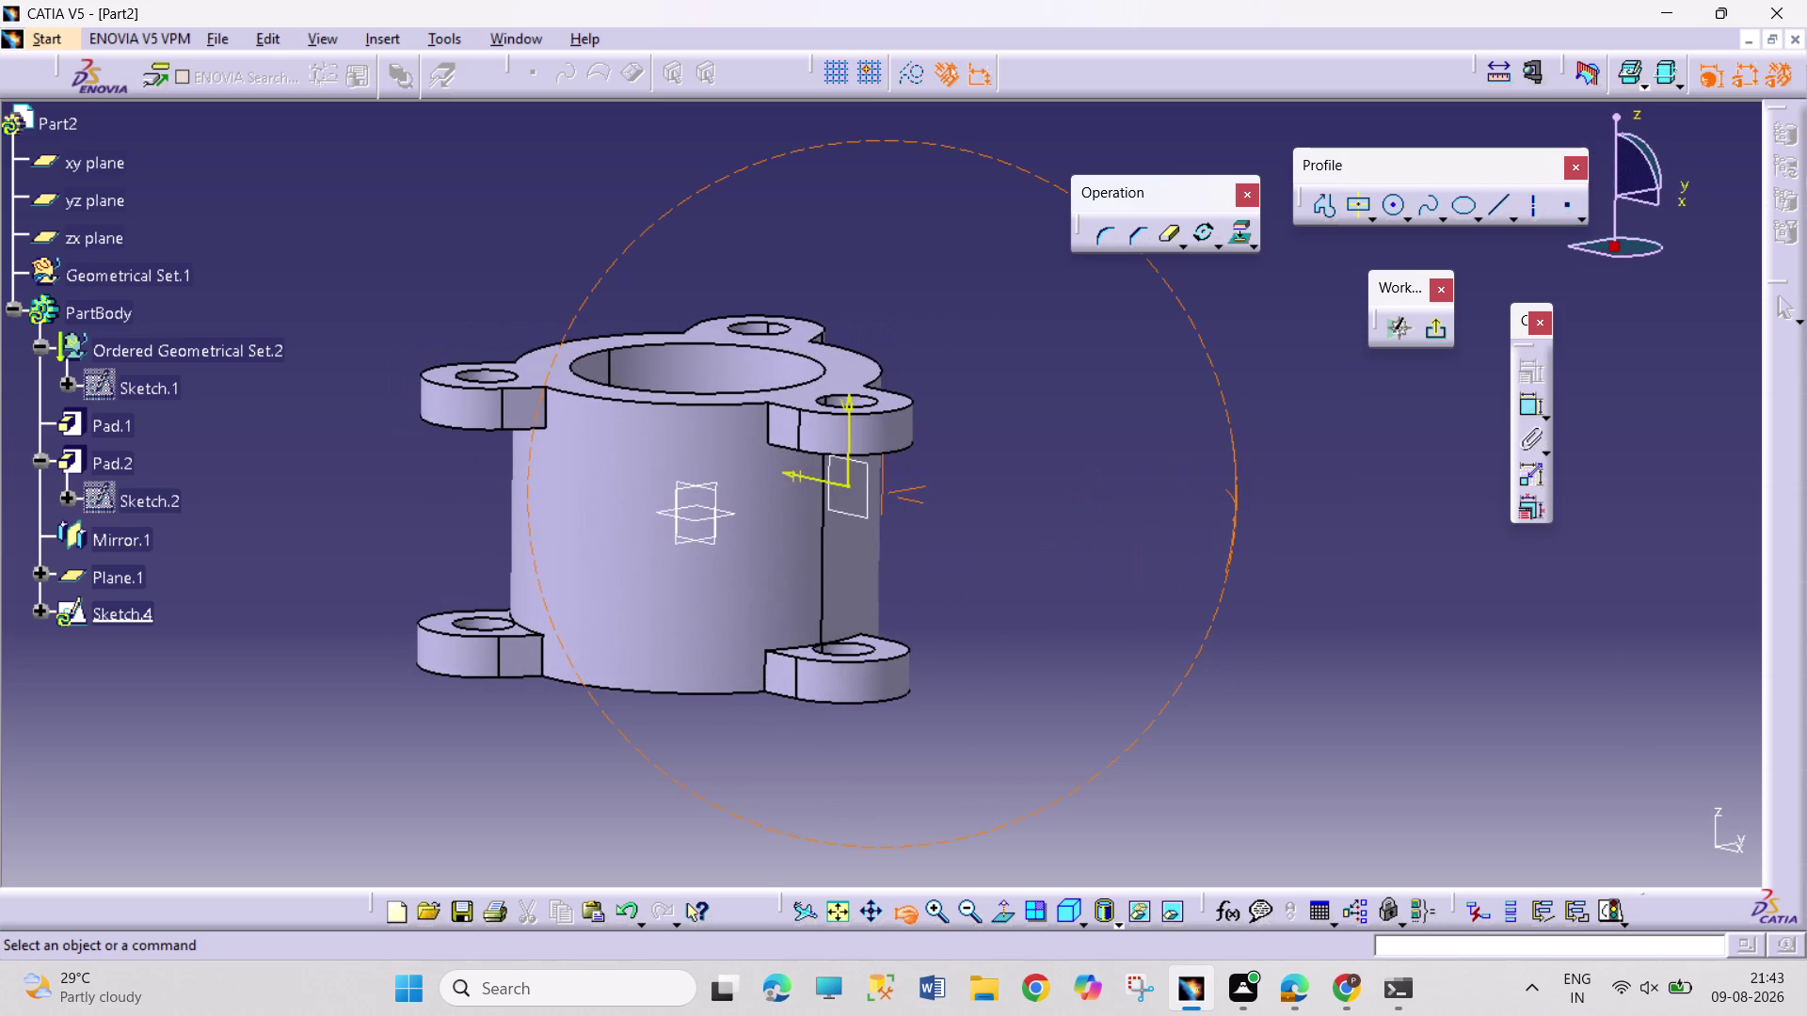
drag(1256, 506, 1322, 492)
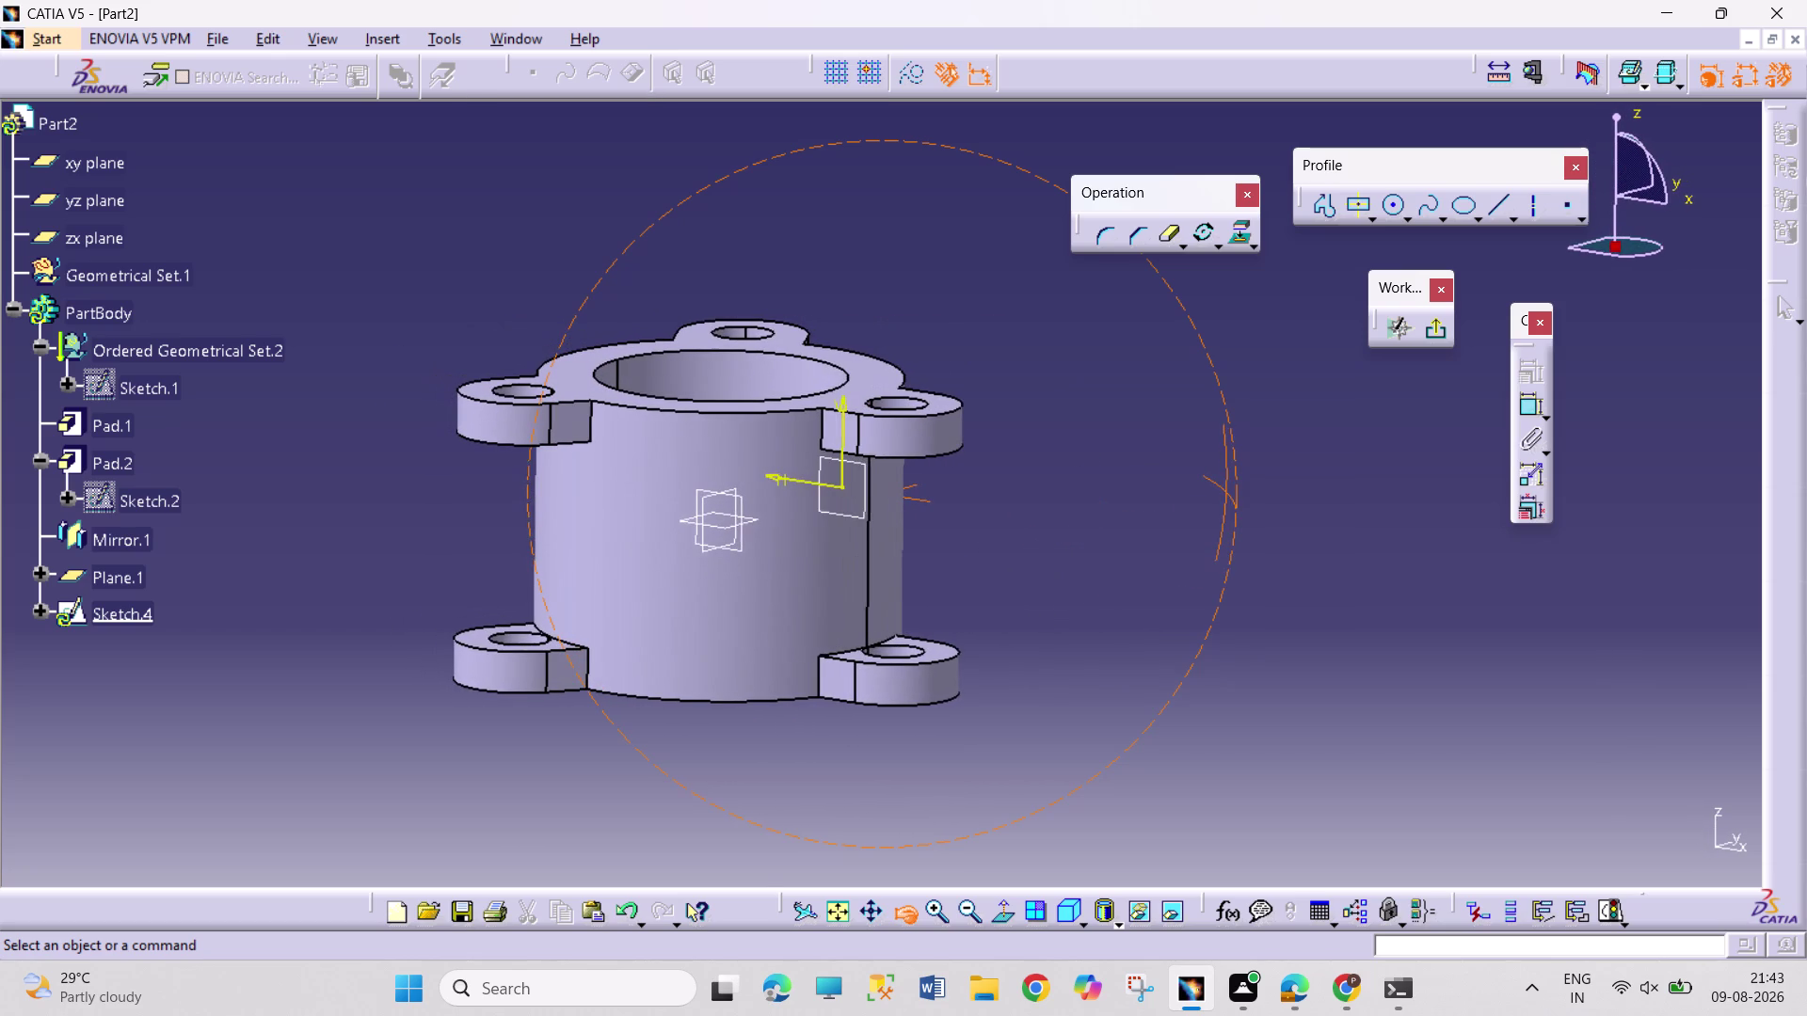
drag(1322, 492, 1363, 489)
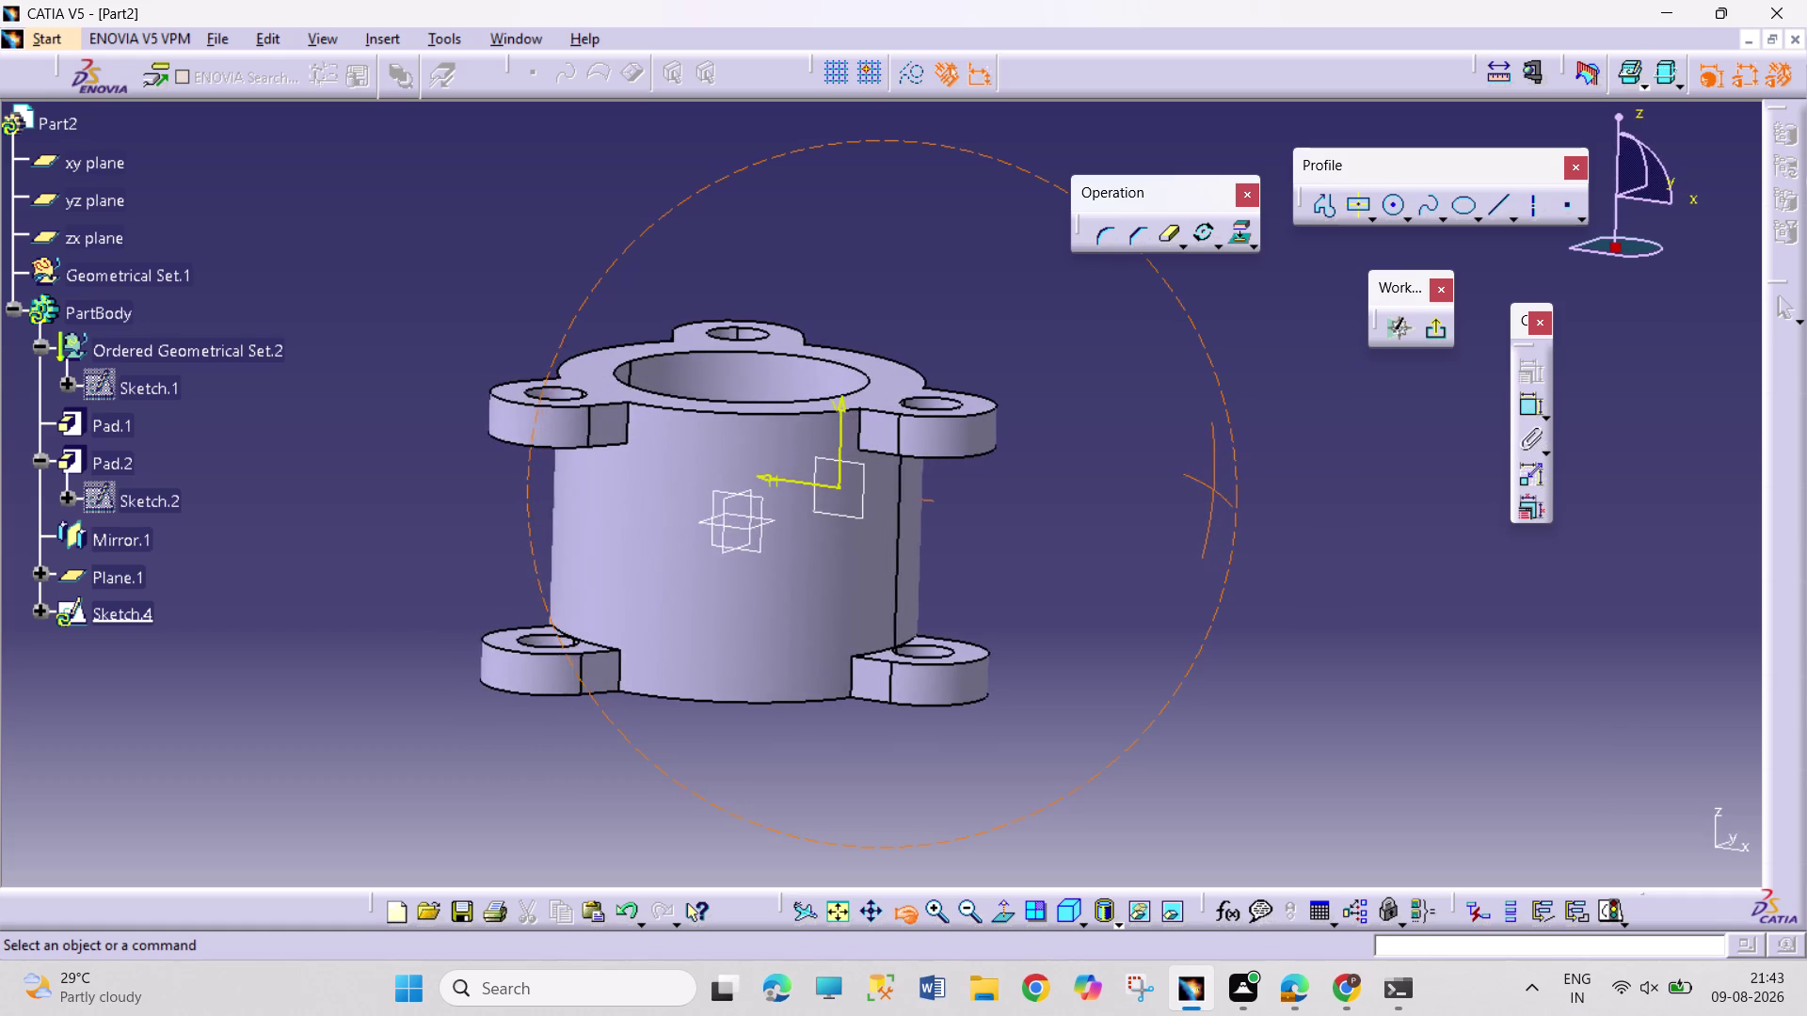
drag(1363, 489, 913, 506)
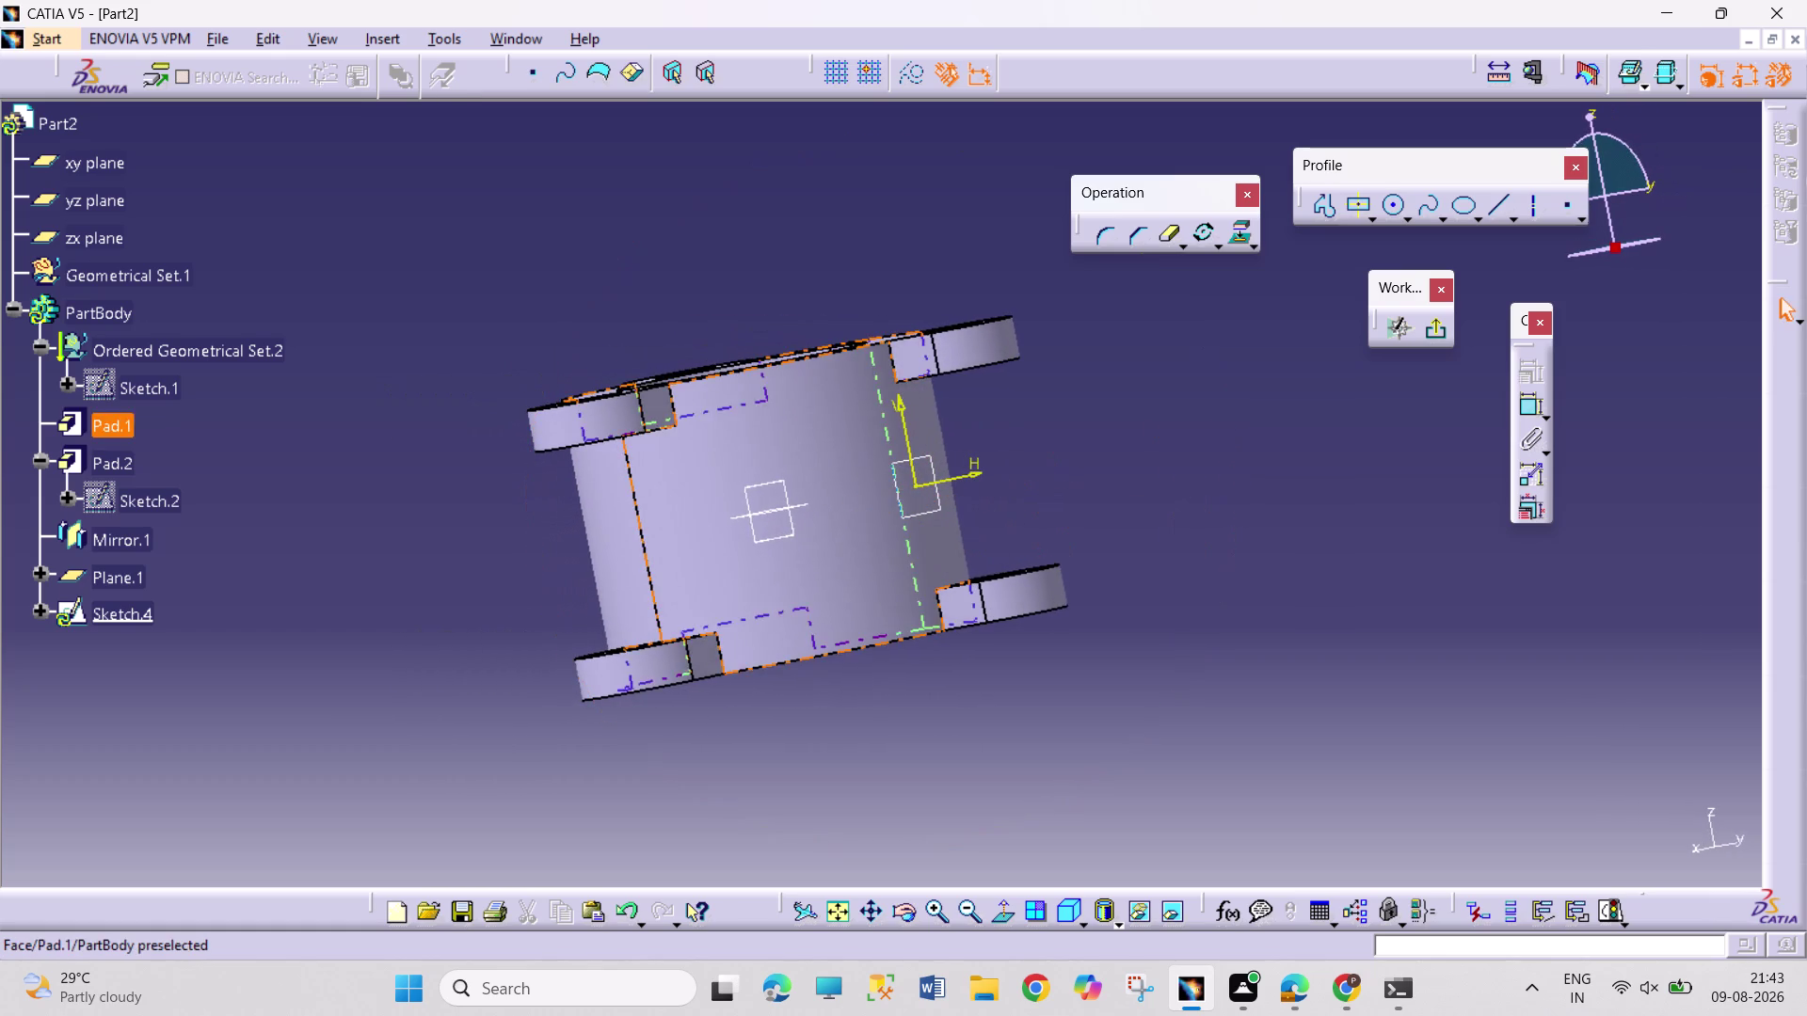
click(1436, 329)
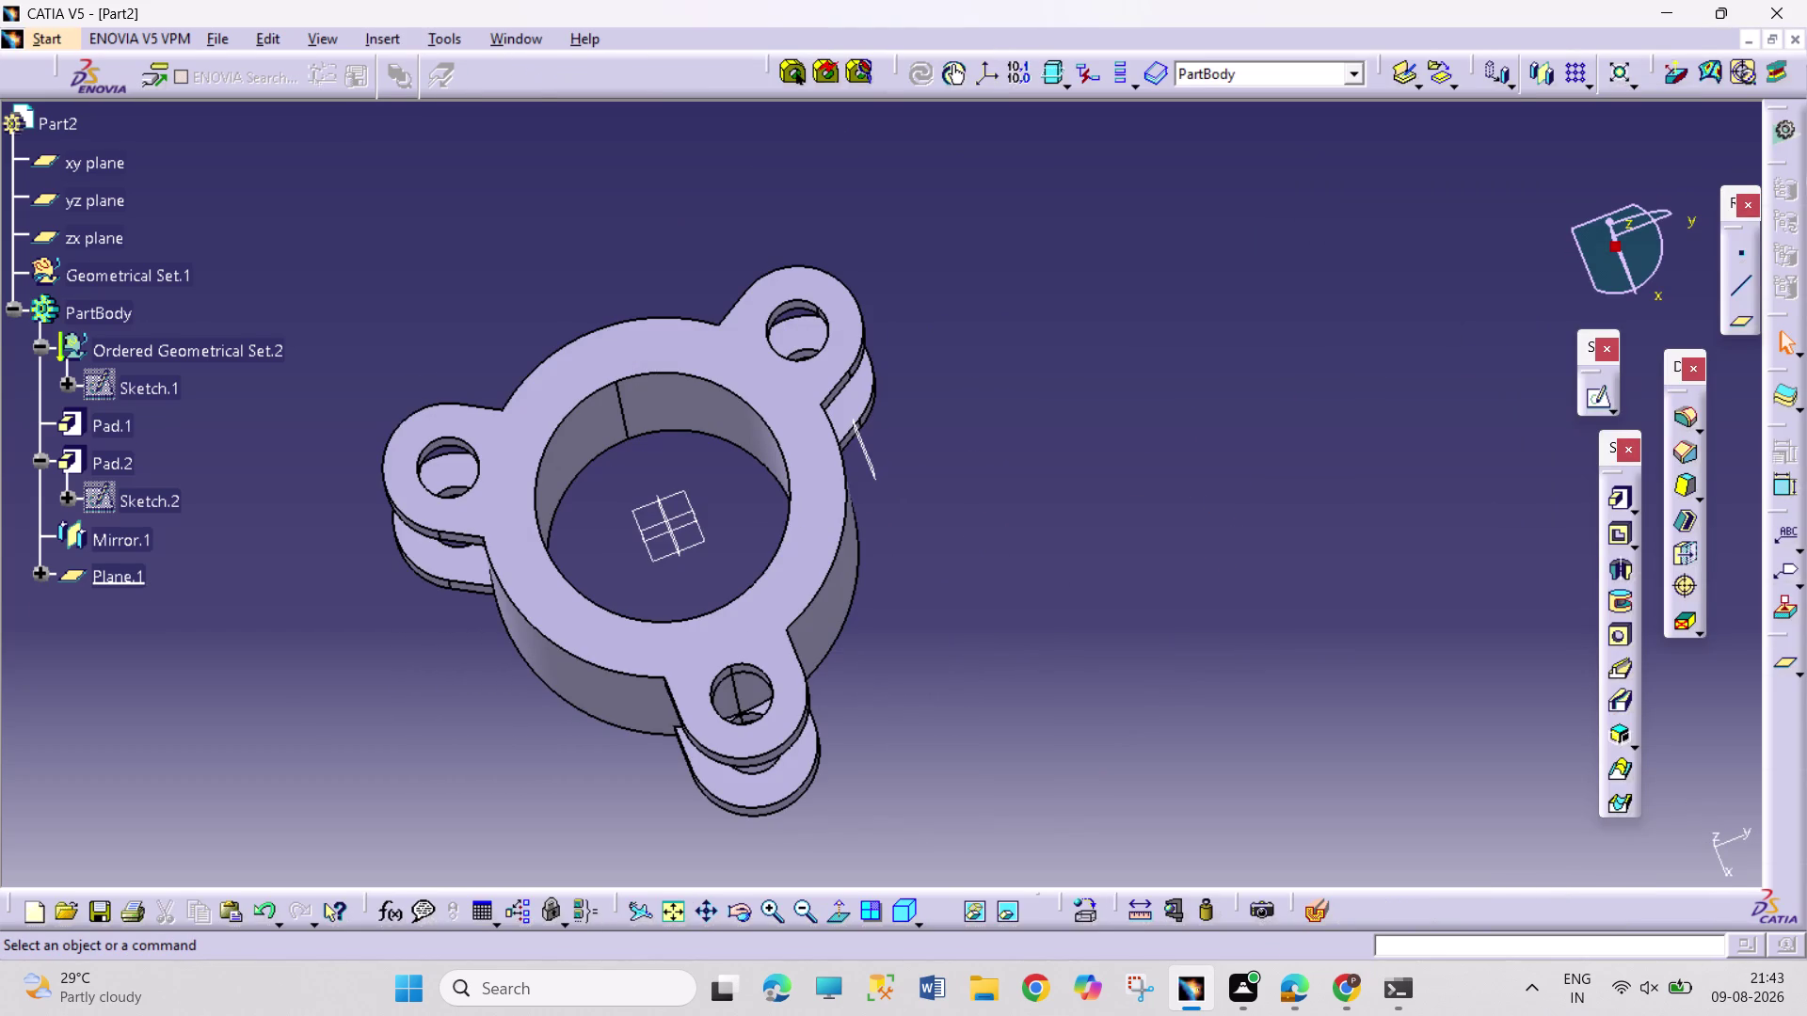
click(880, 474)
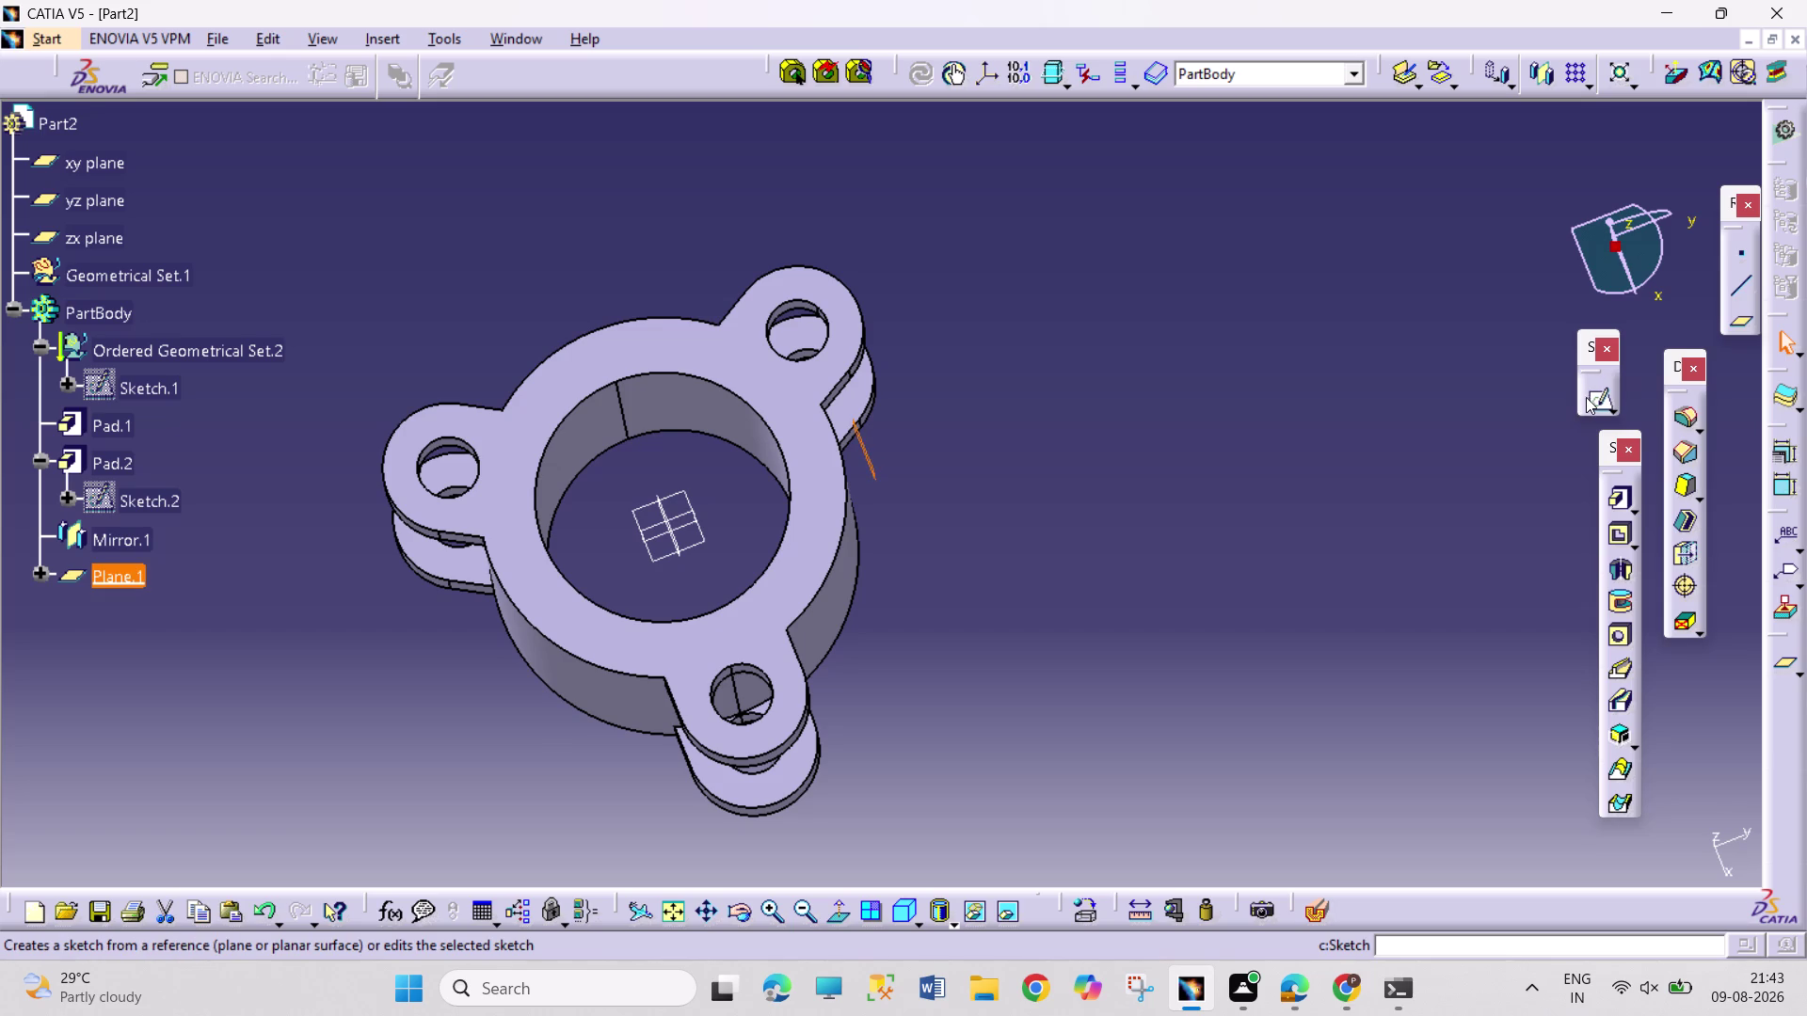
click(1588, 398)
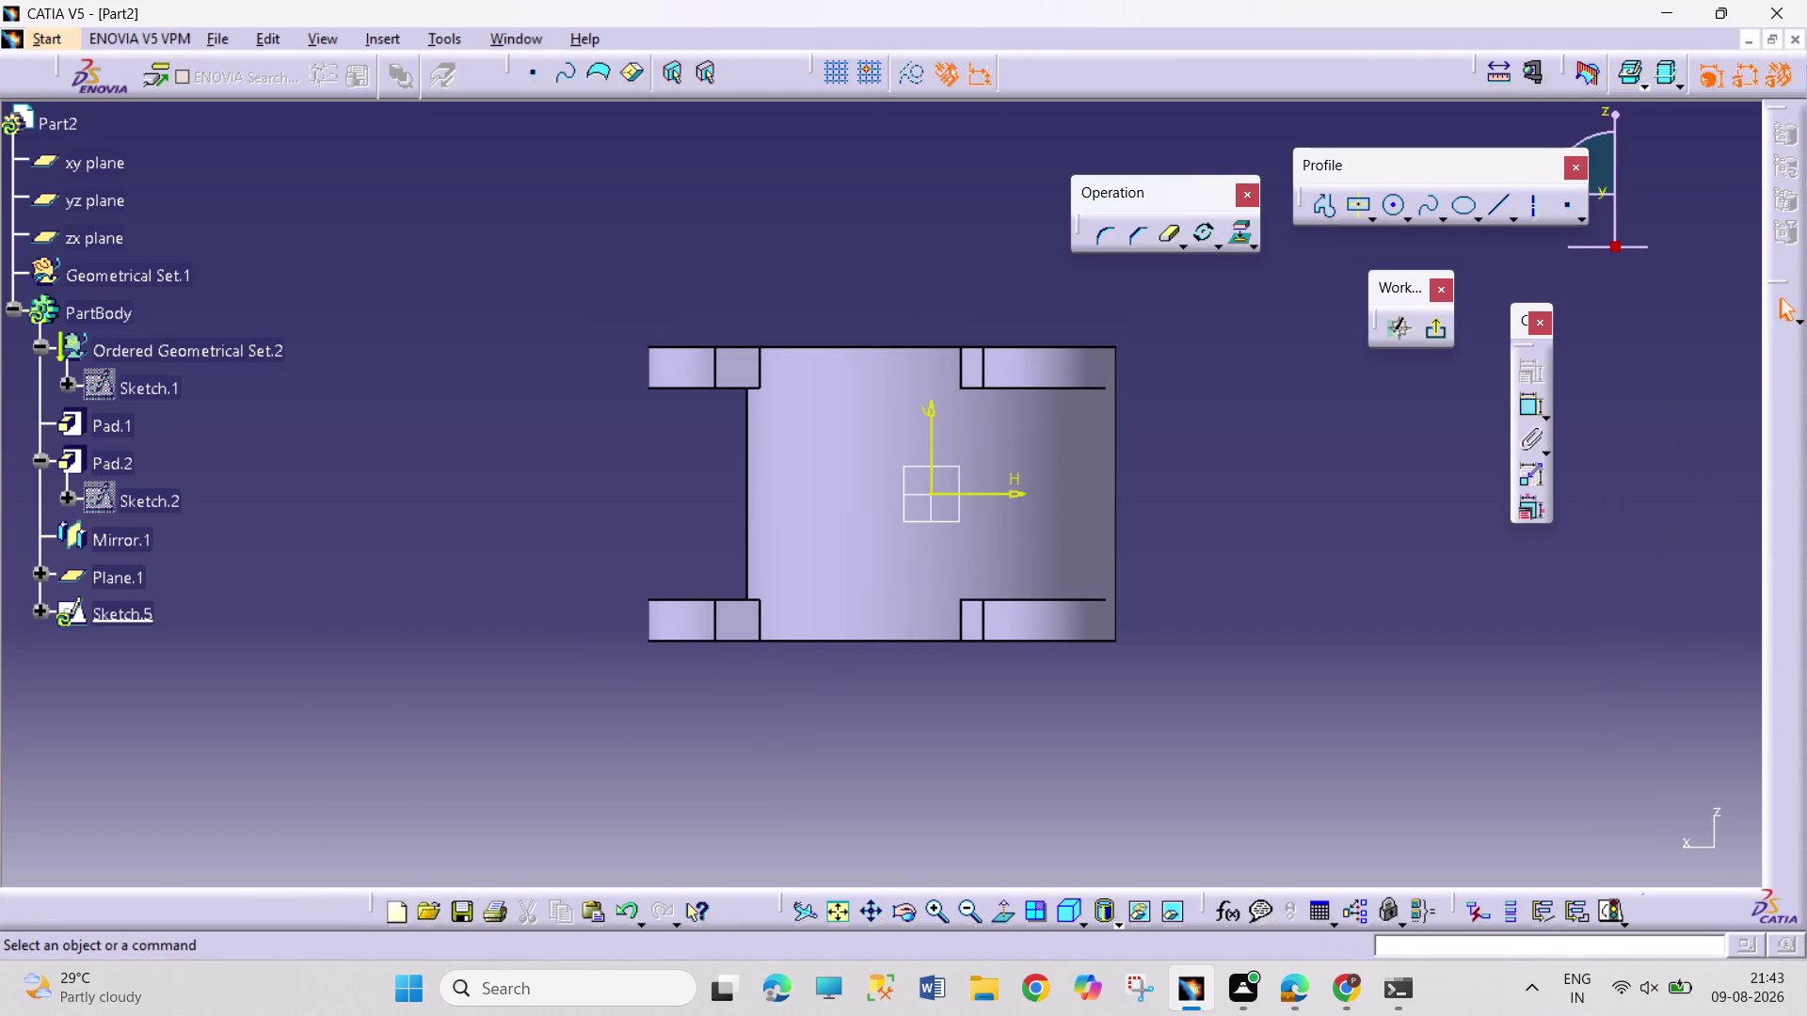
click(1389, 213)
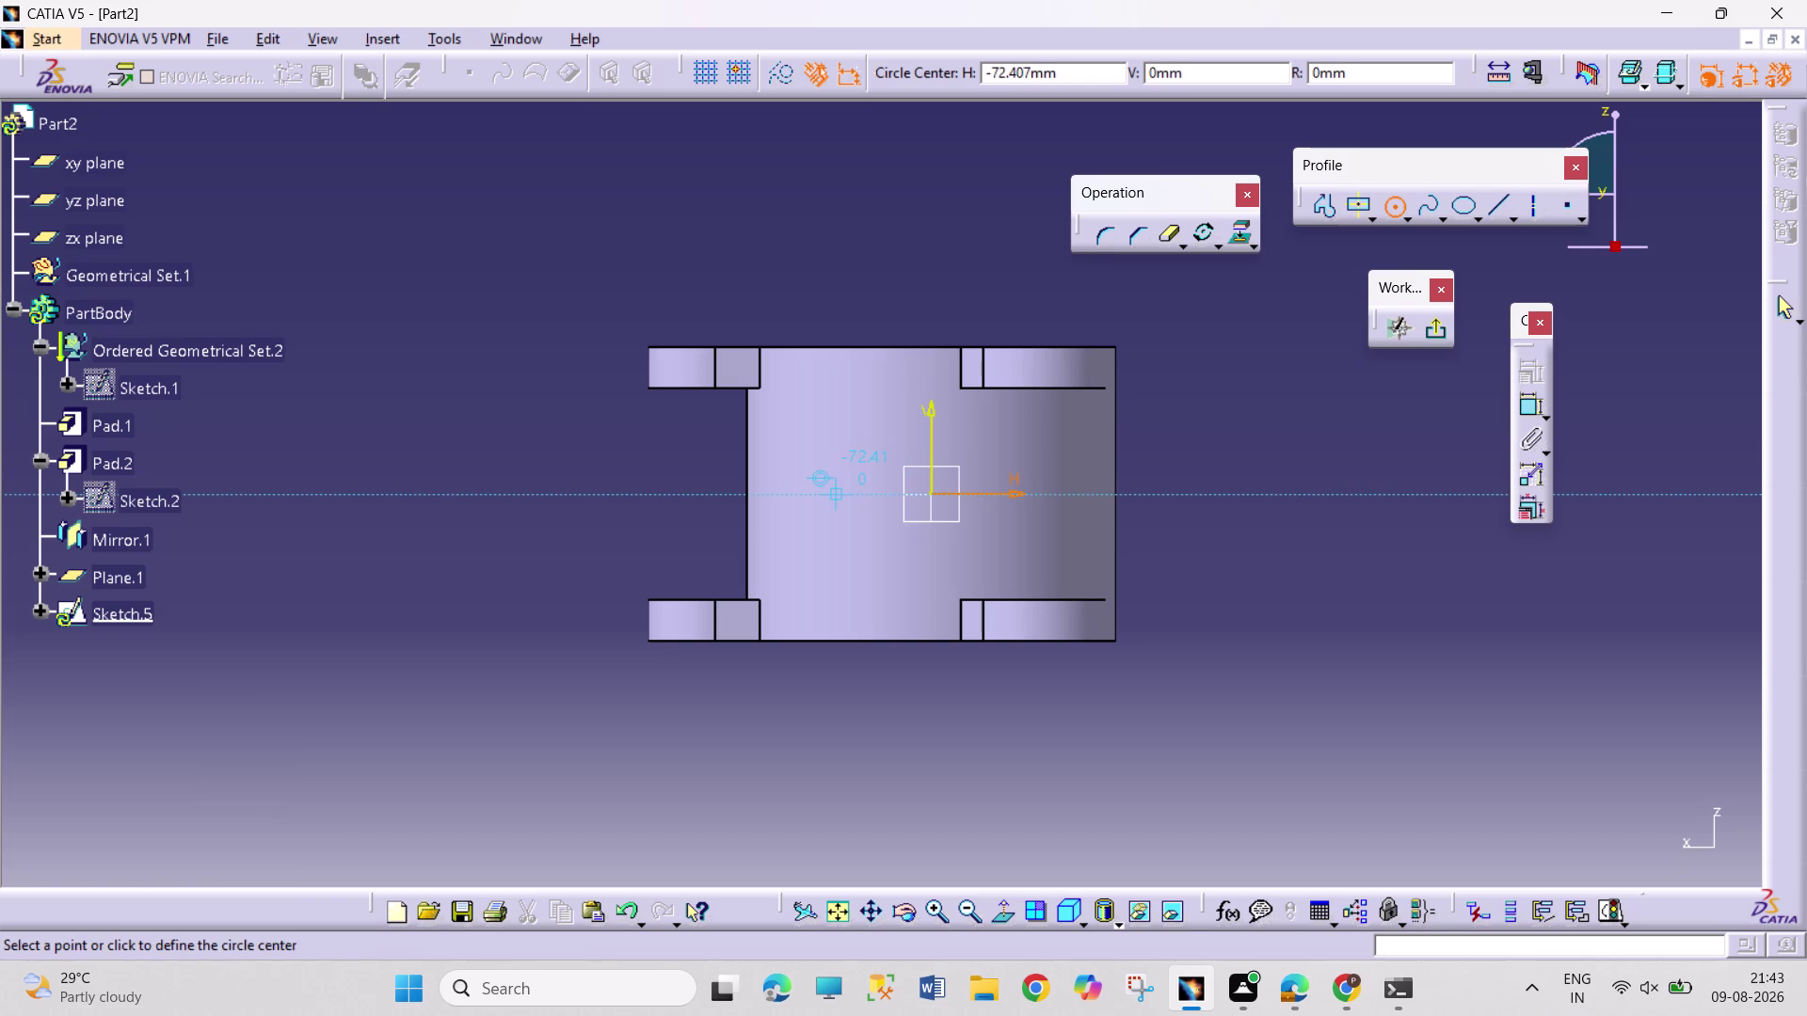
click(844, 497)
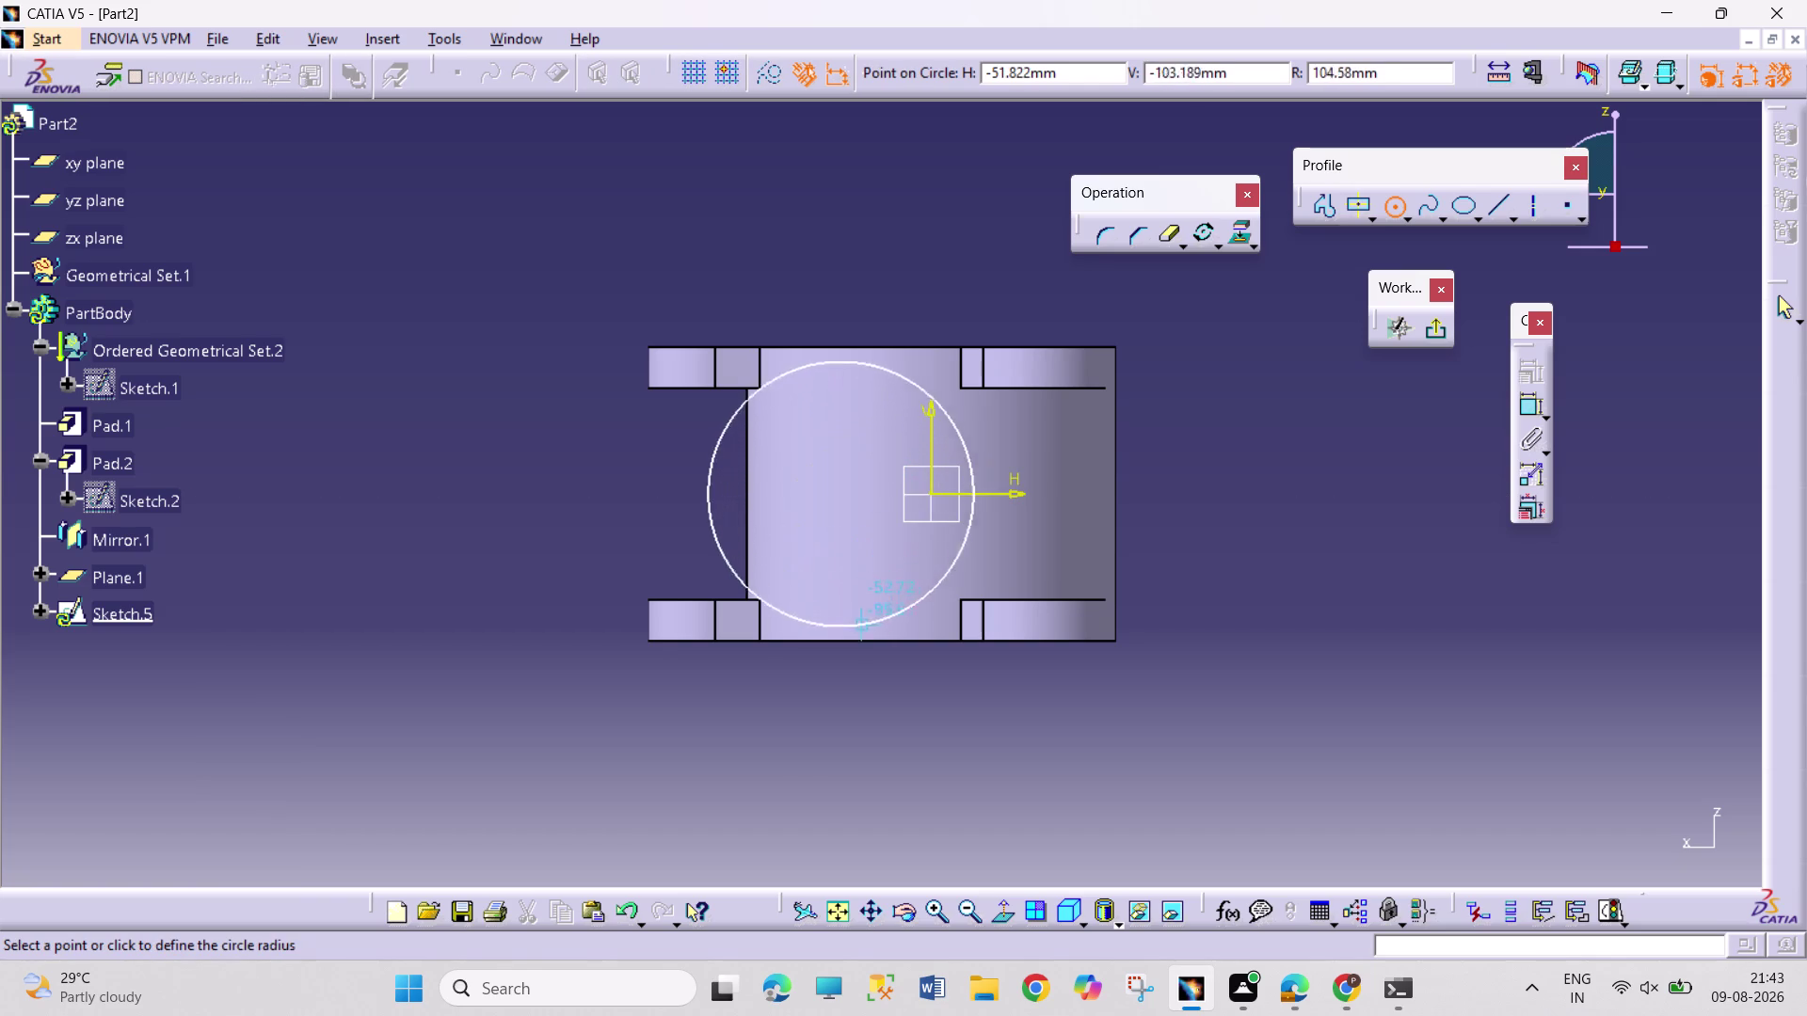
click(877, 610)
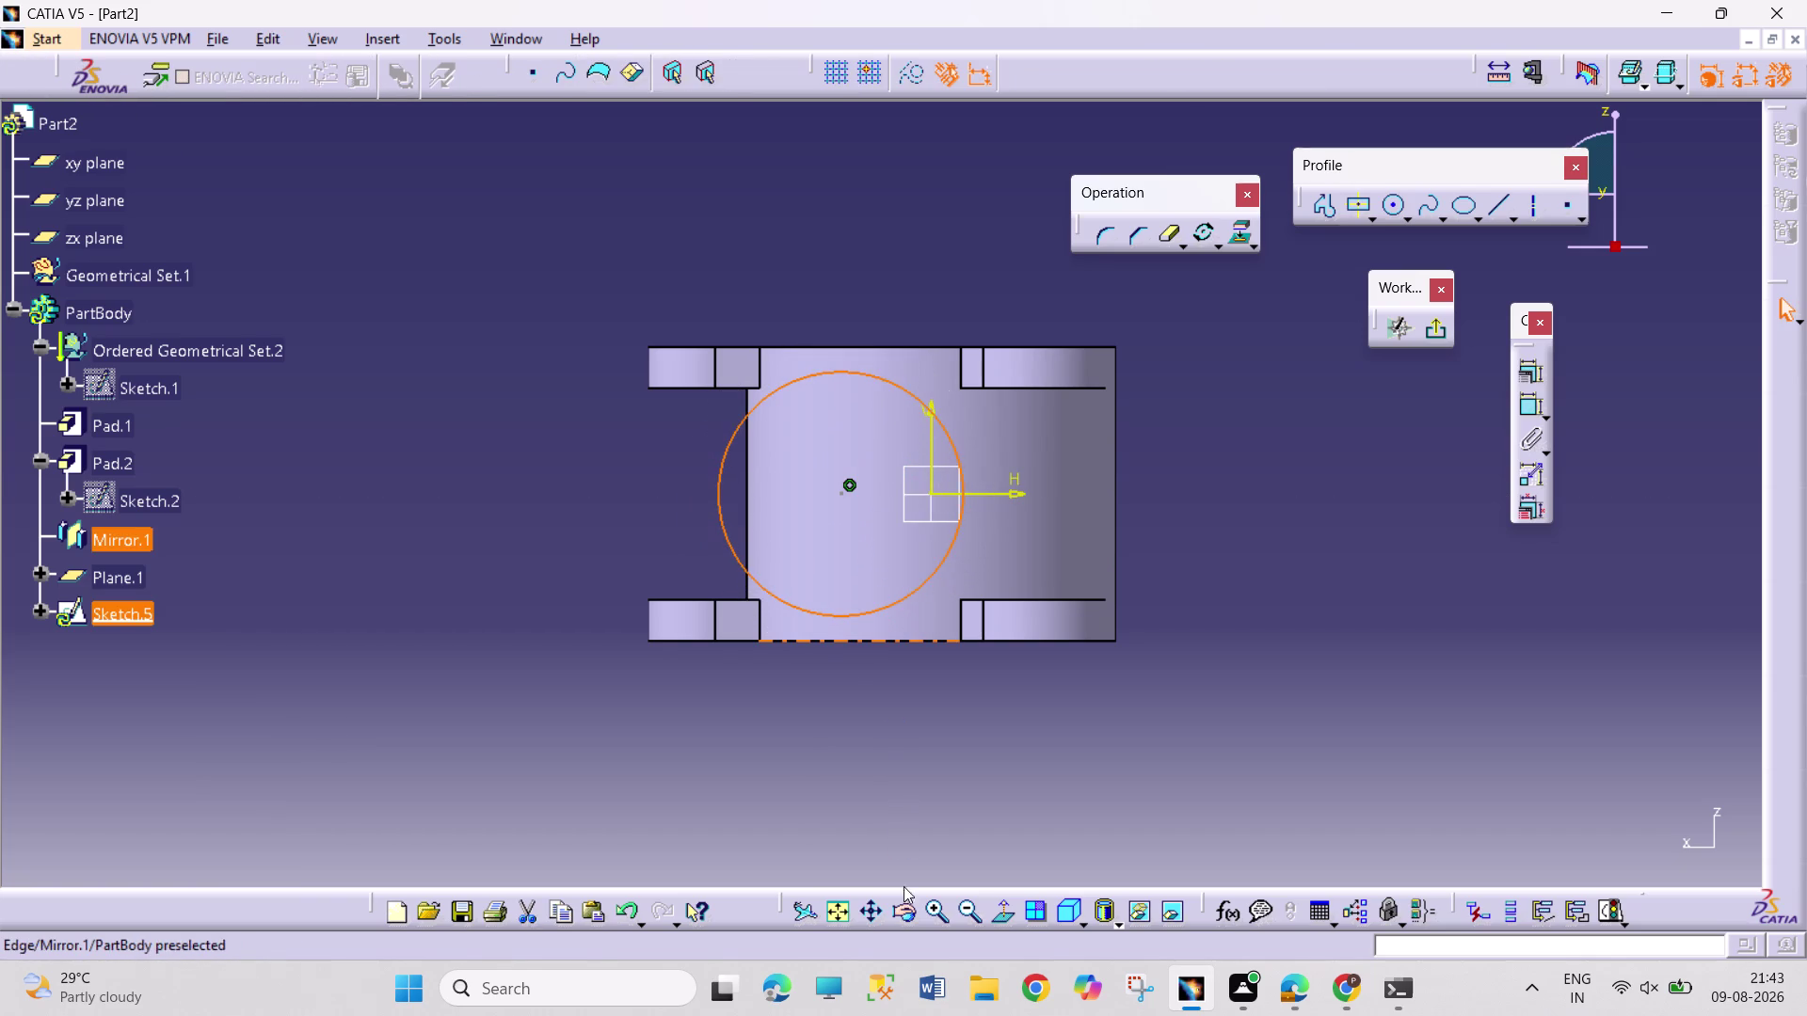
click(901, 894)
click(903, 914)
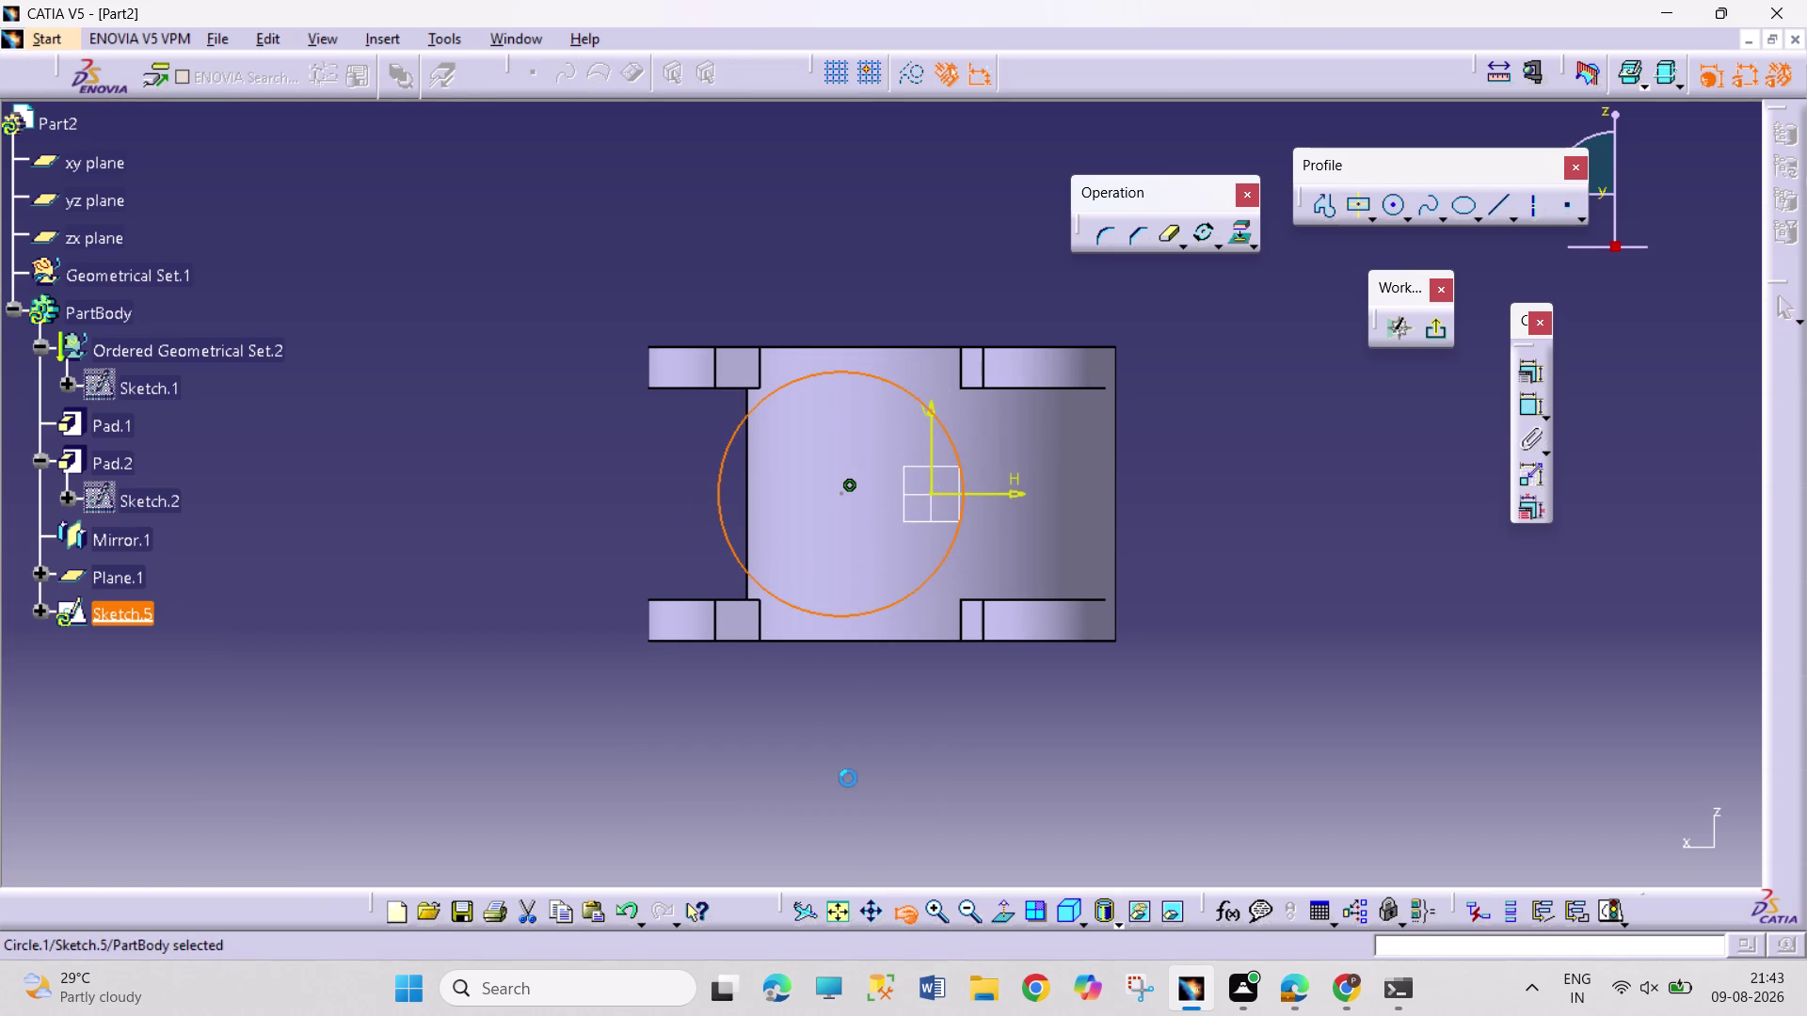
drag(648, 483, 900, 525)
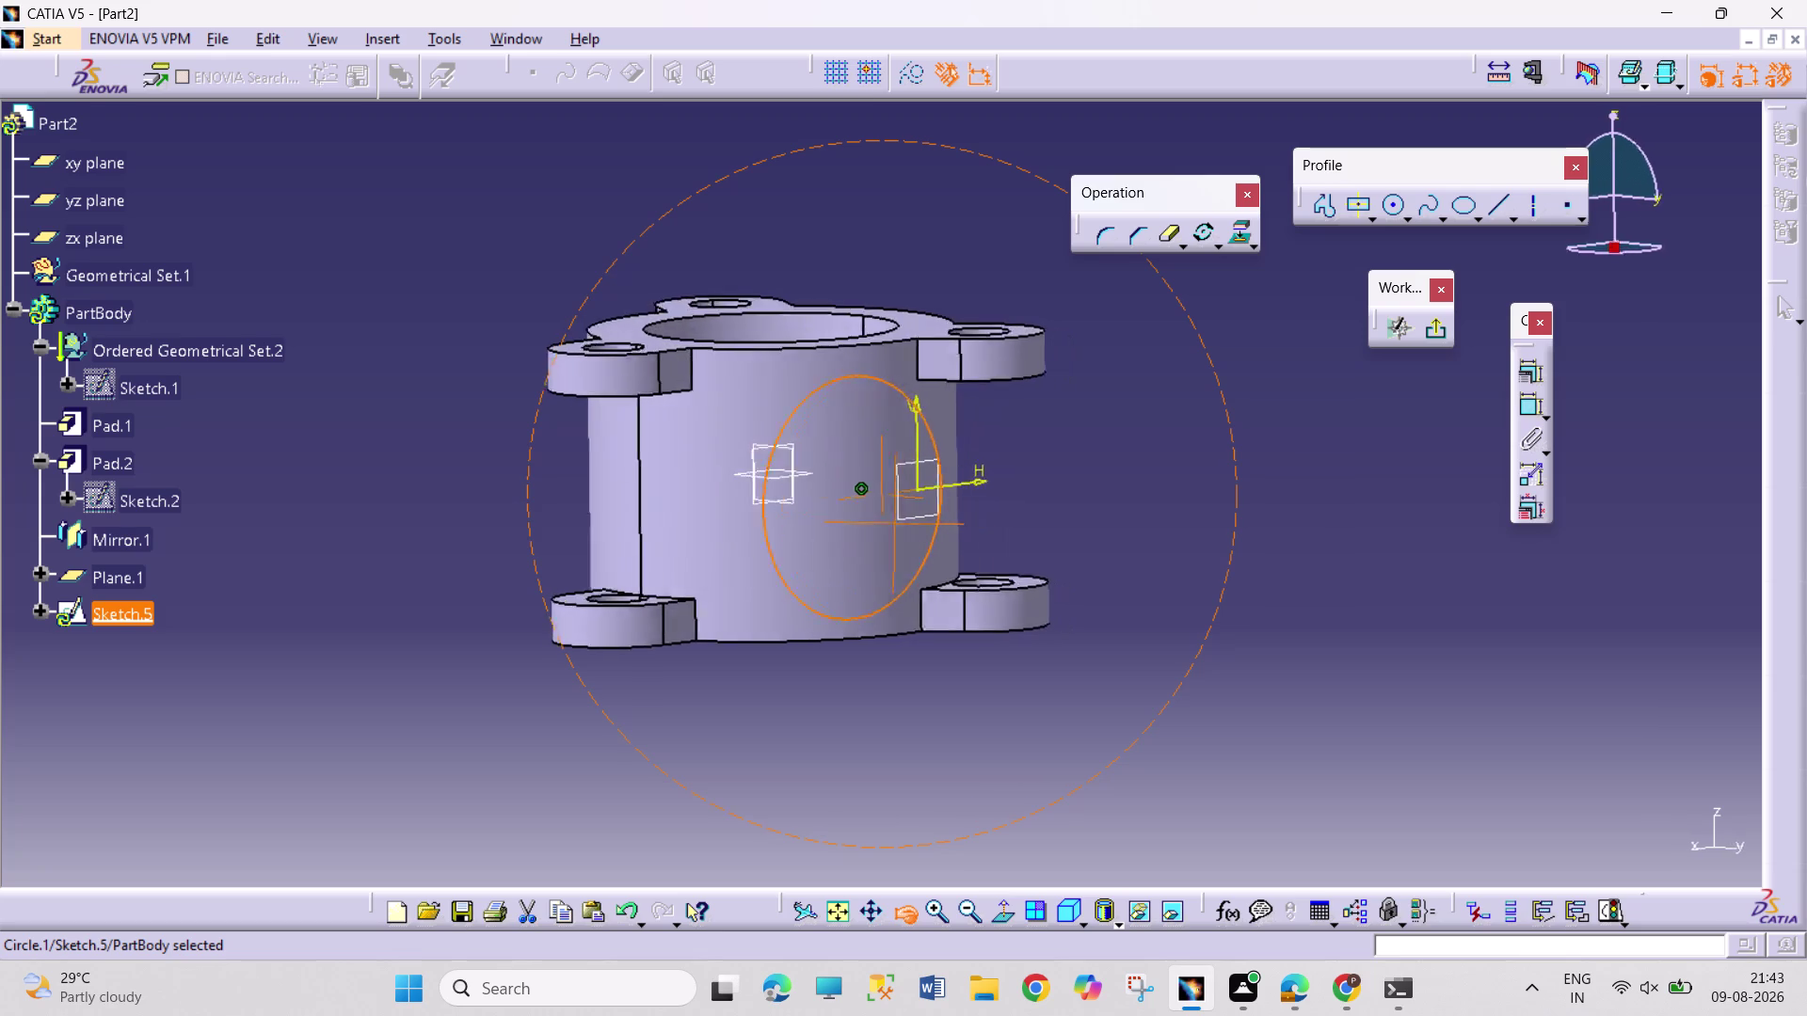
drag(900, 525, 1014, 553)
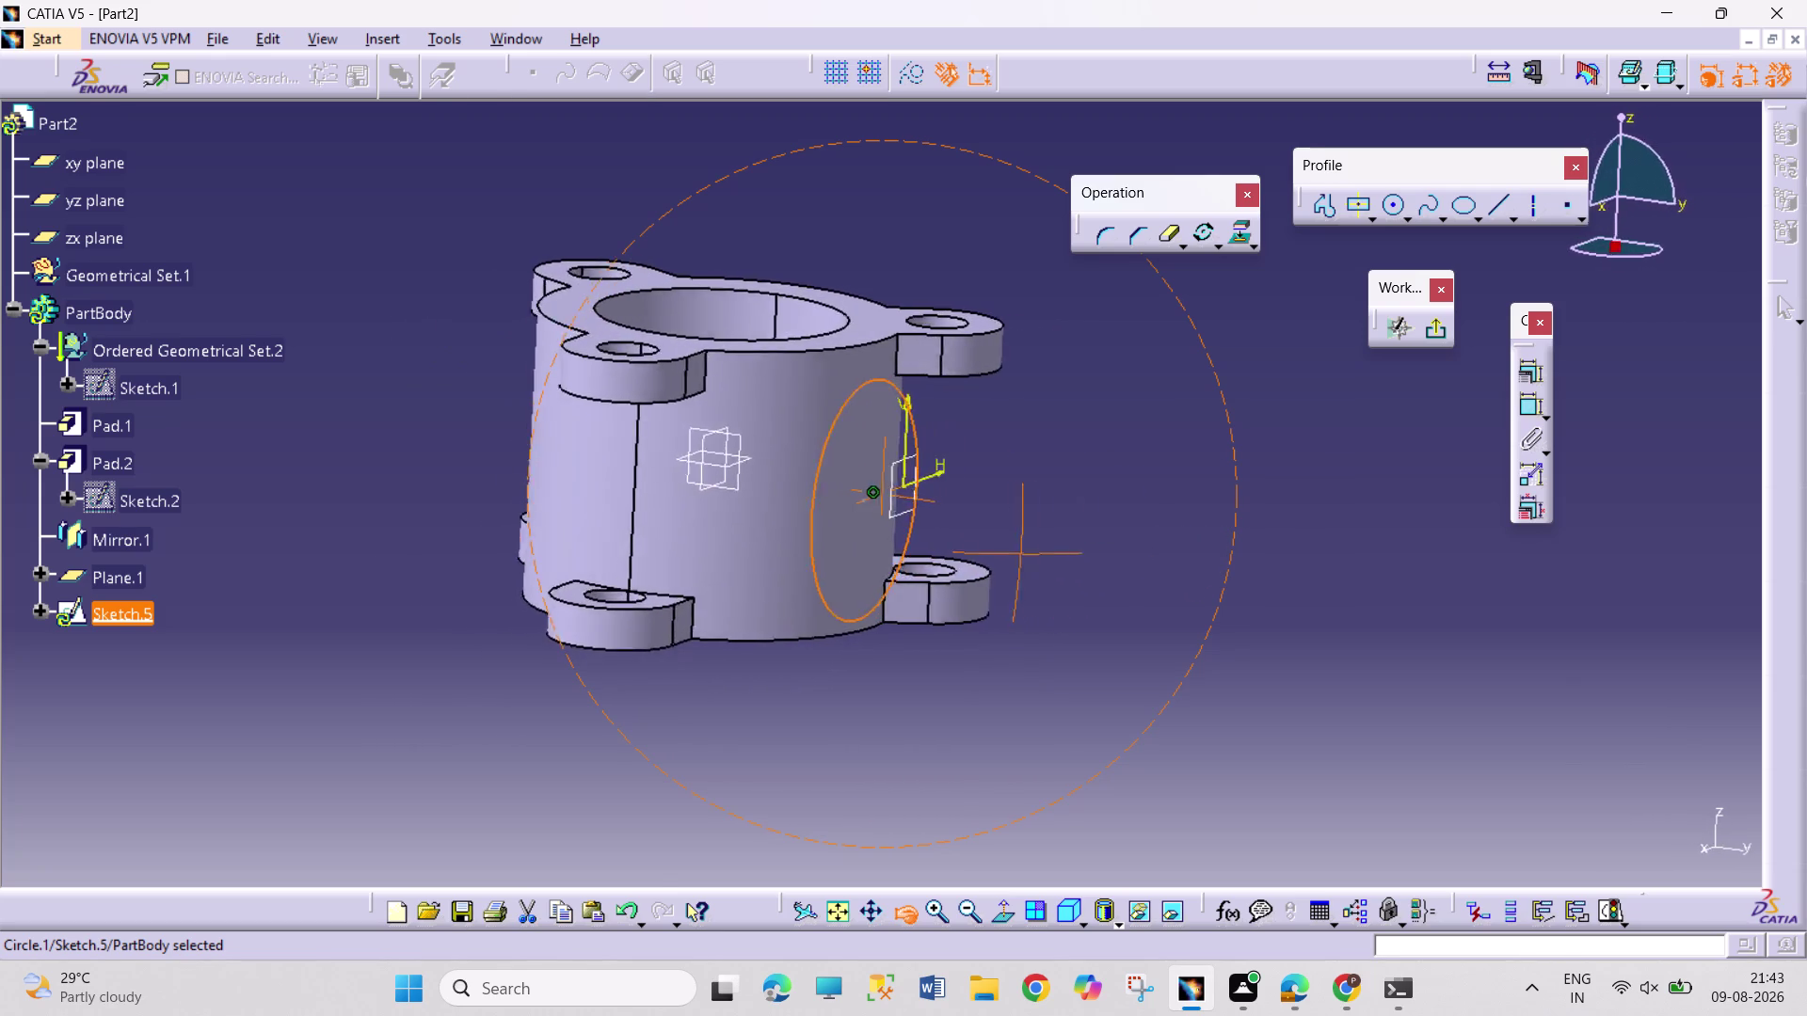
drag(1013, 554, 708, 614)
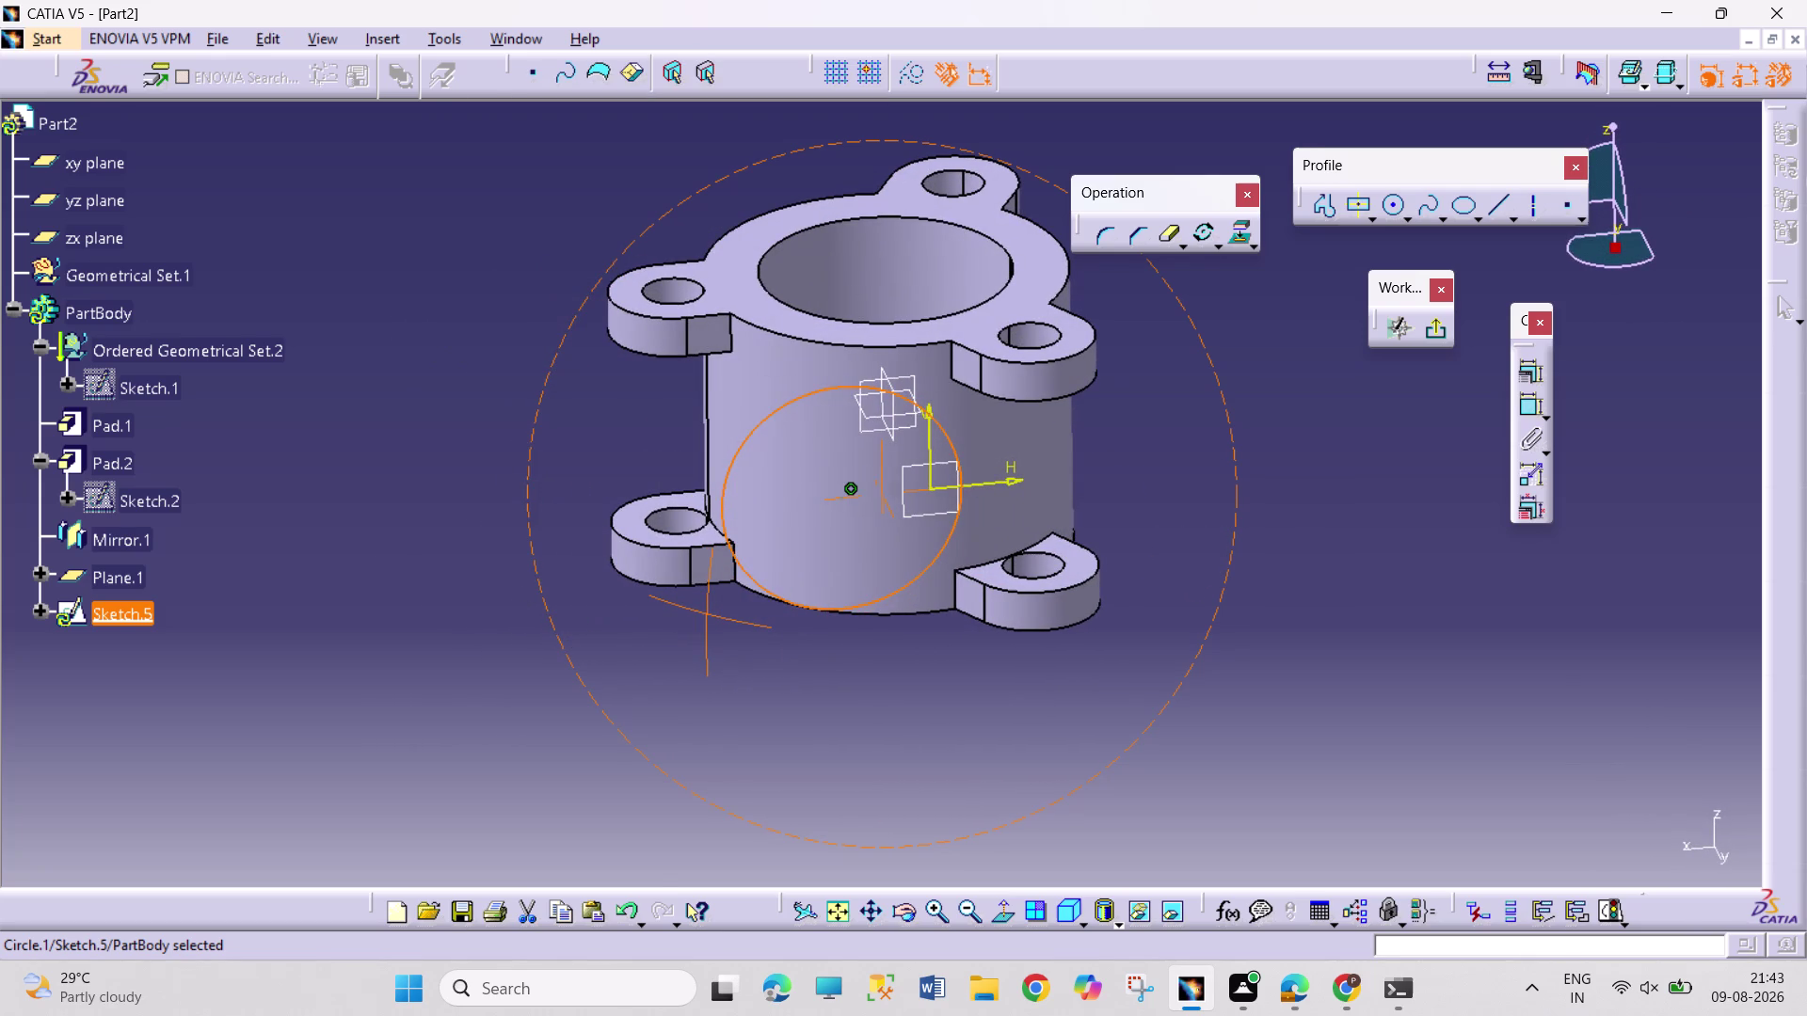
key(ctrl+z)
click(947, 515)
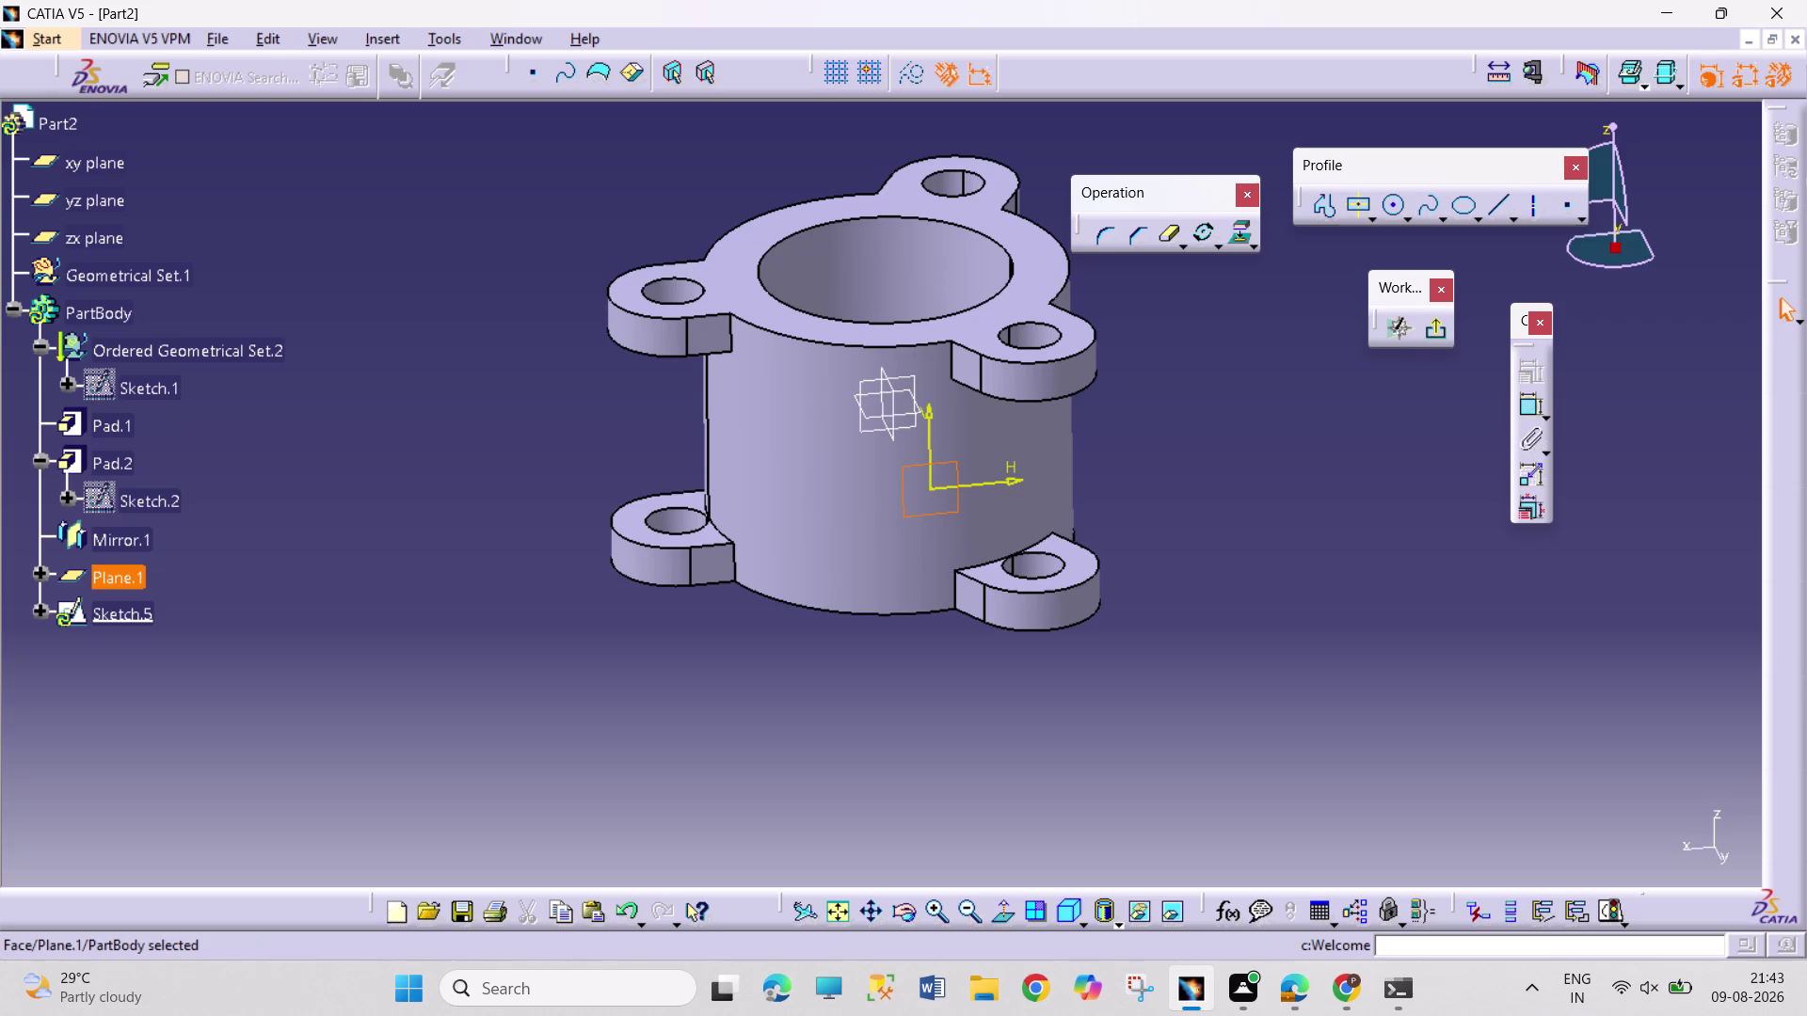
click(1439, 331)
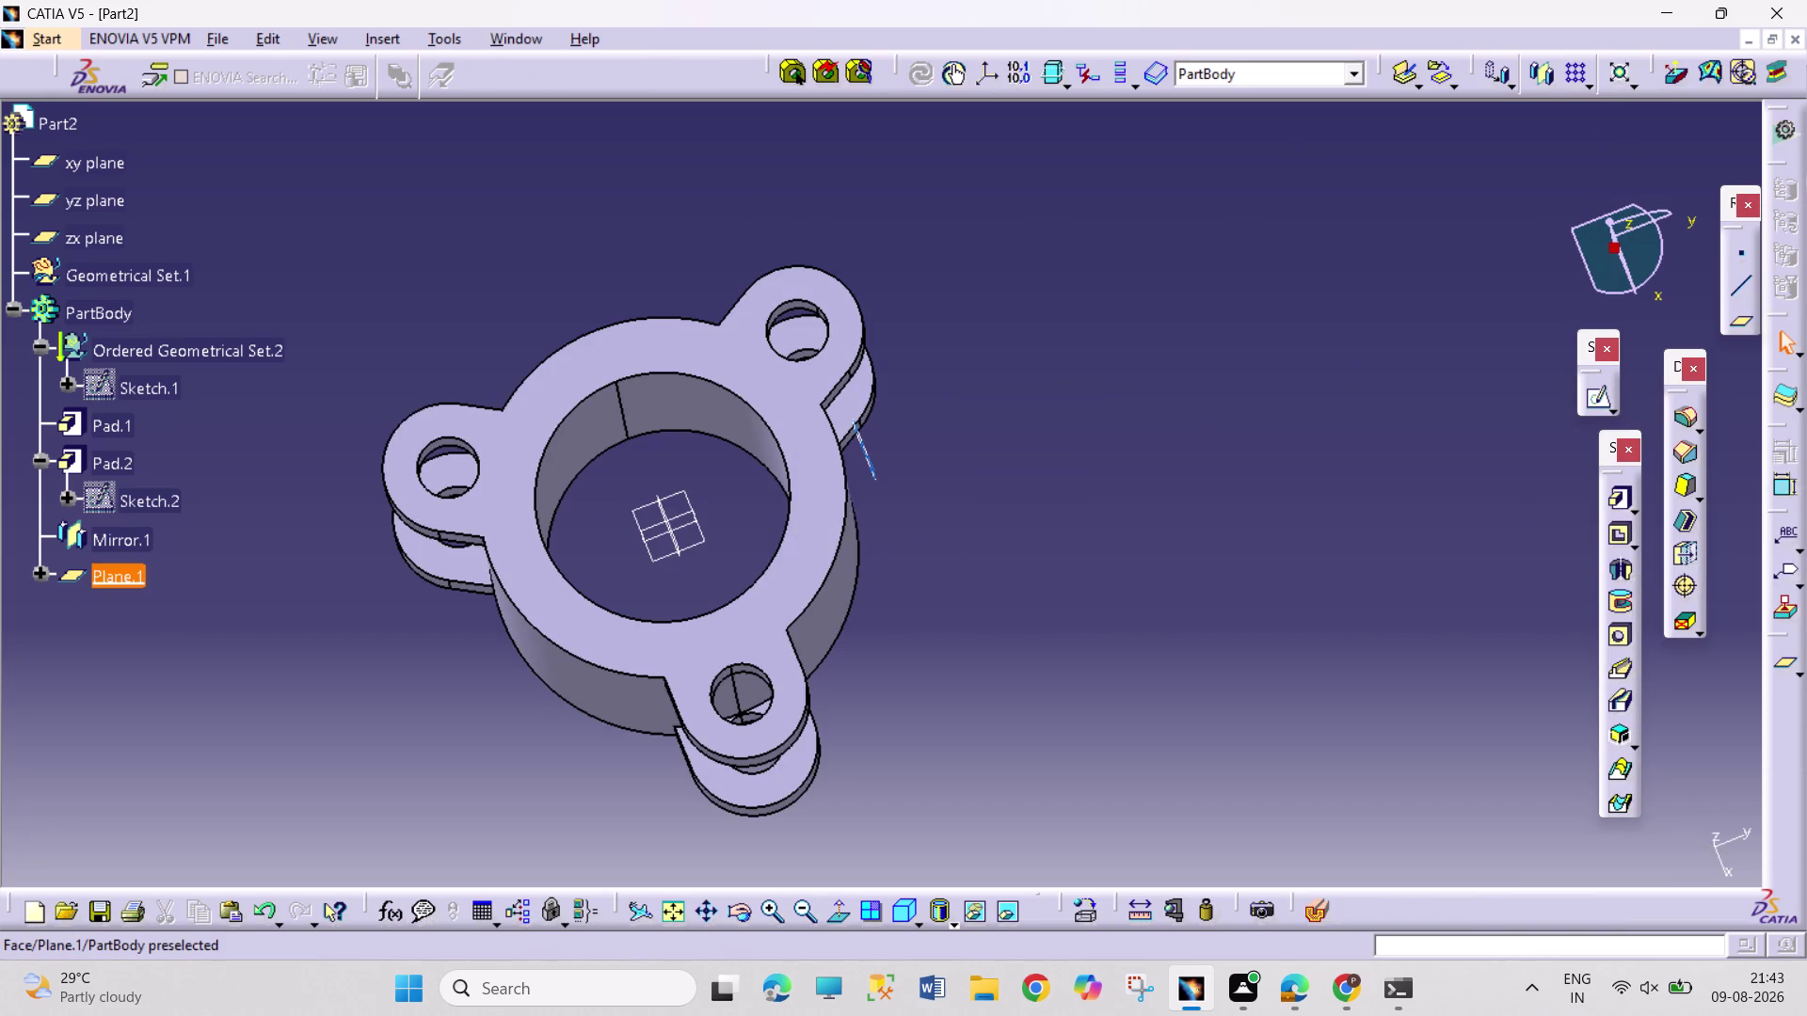
Open Sketch.6 on Plane.1 and draw a circle centred on the origin.
click(880, 473)
click(1597, 389)
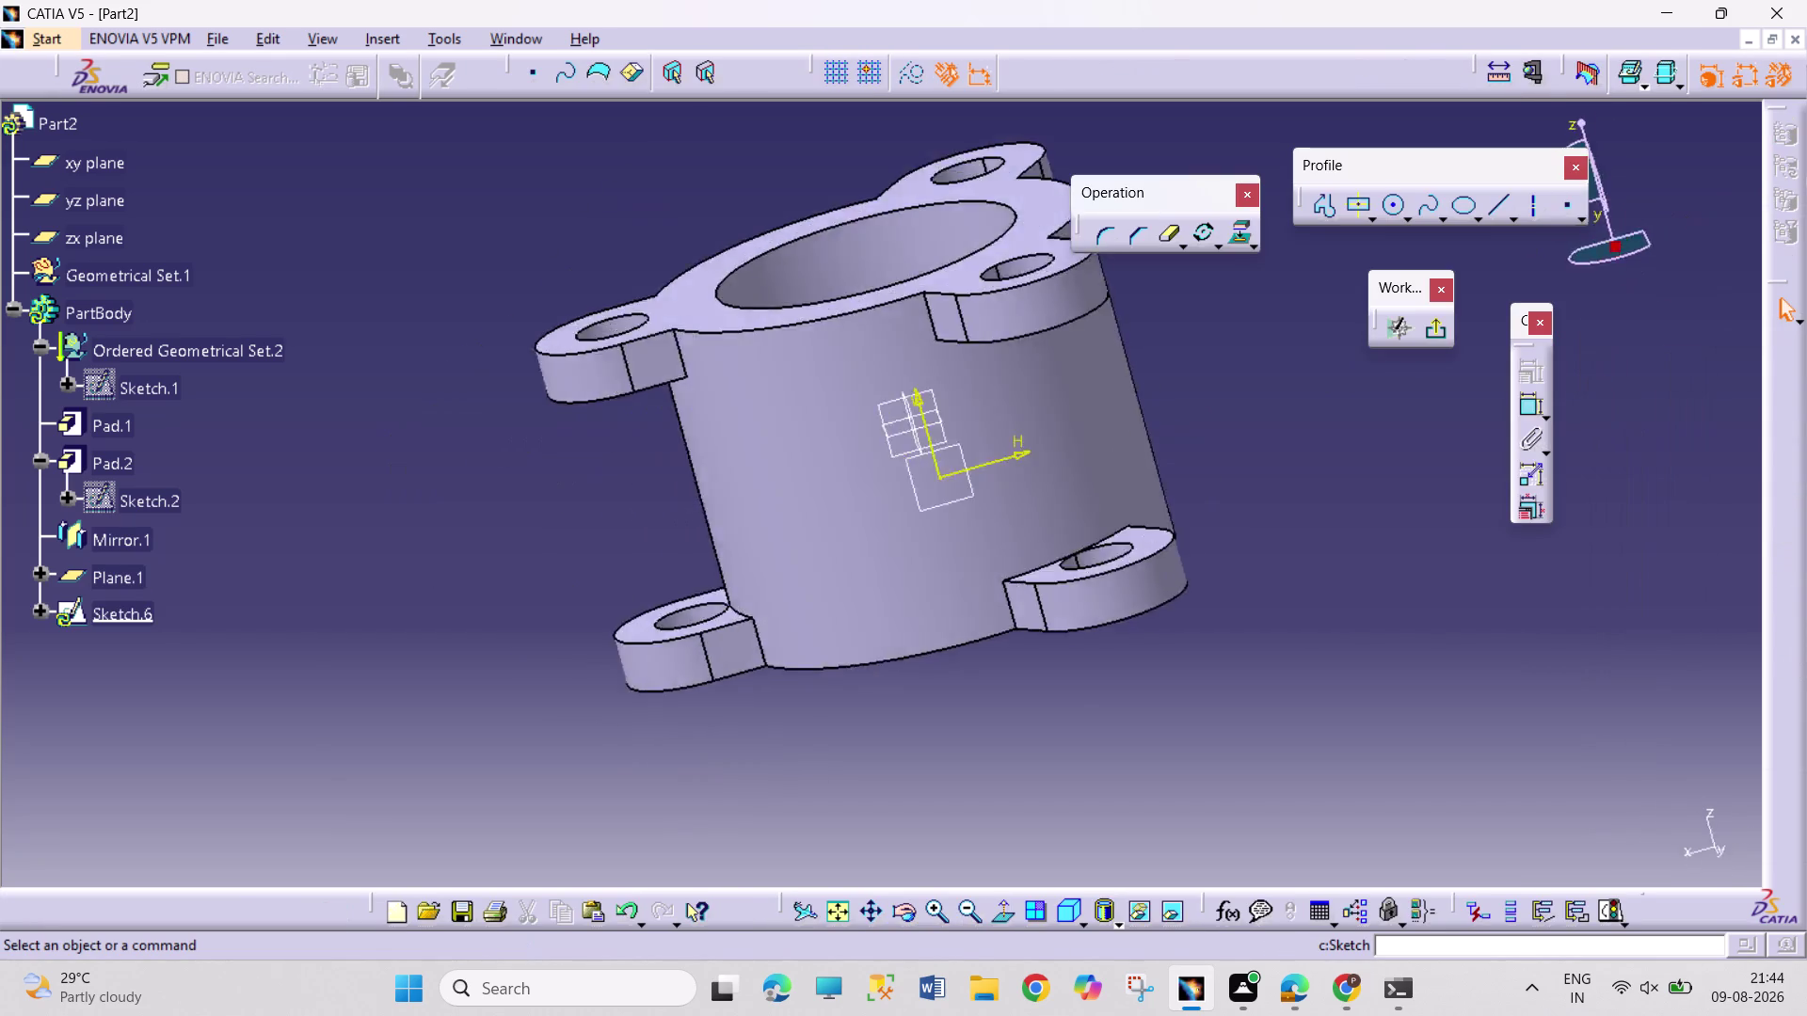
click(1394, 211)
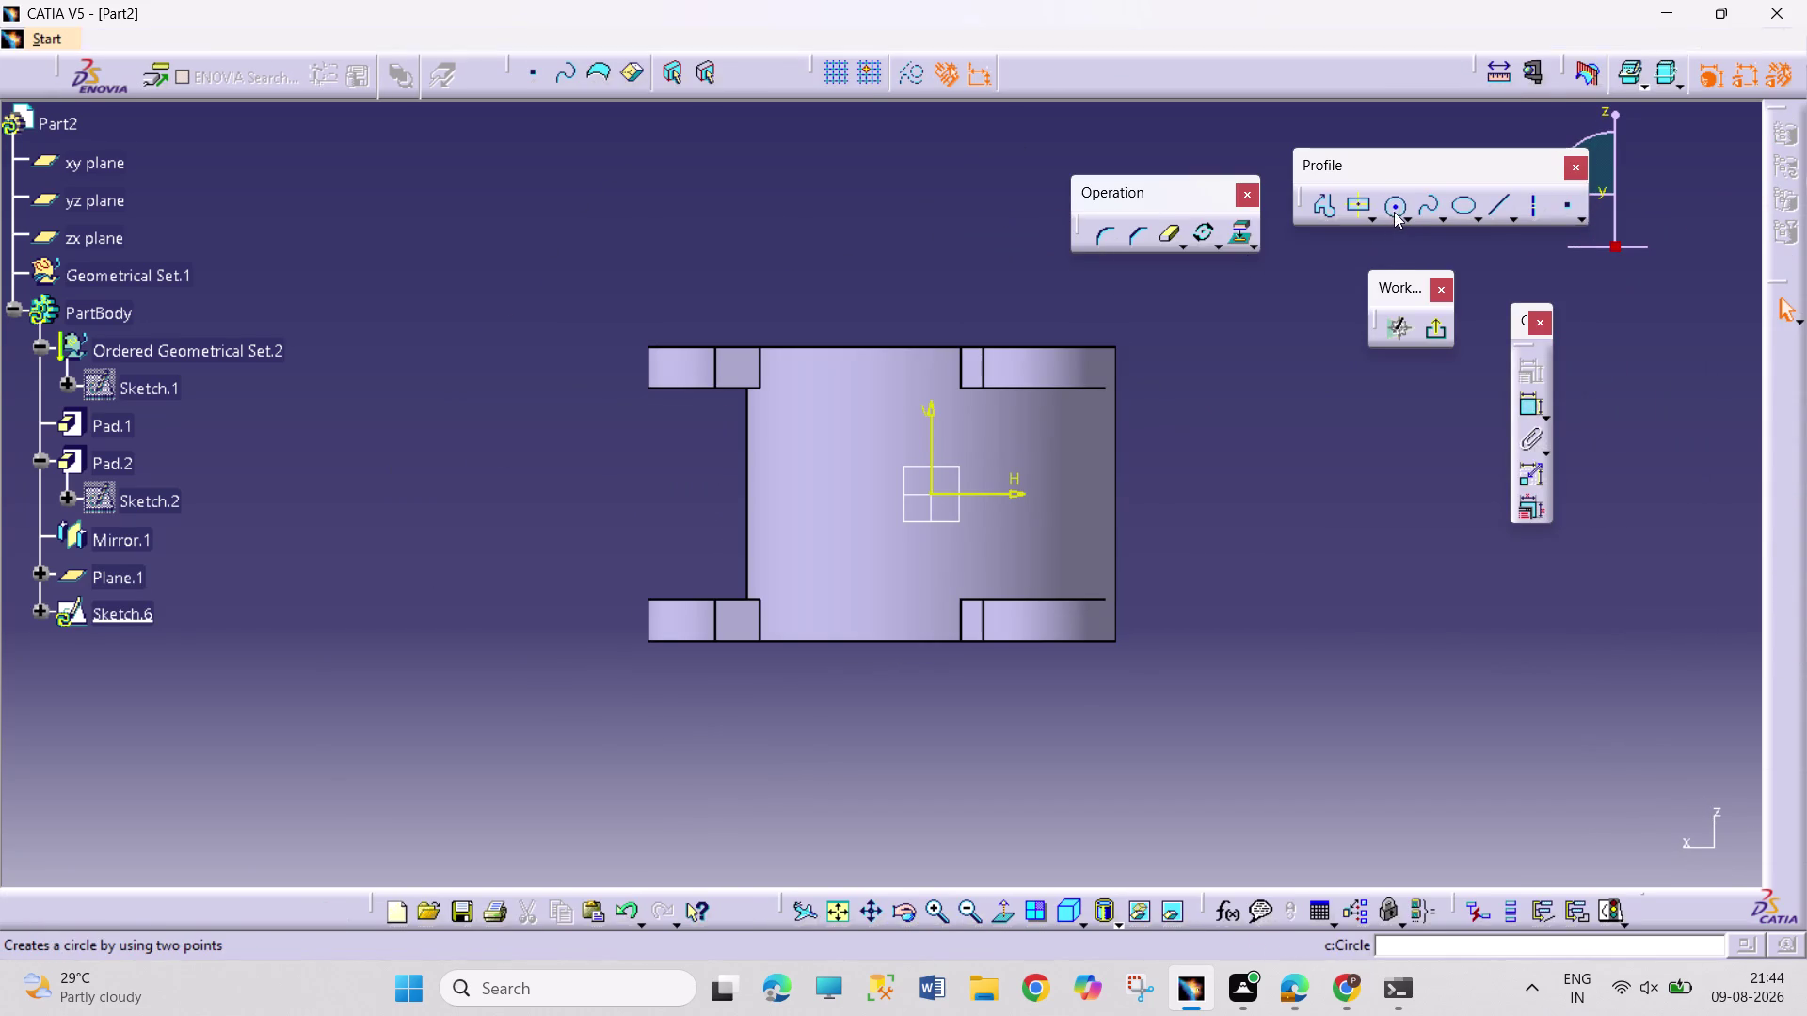
click(930, 497)
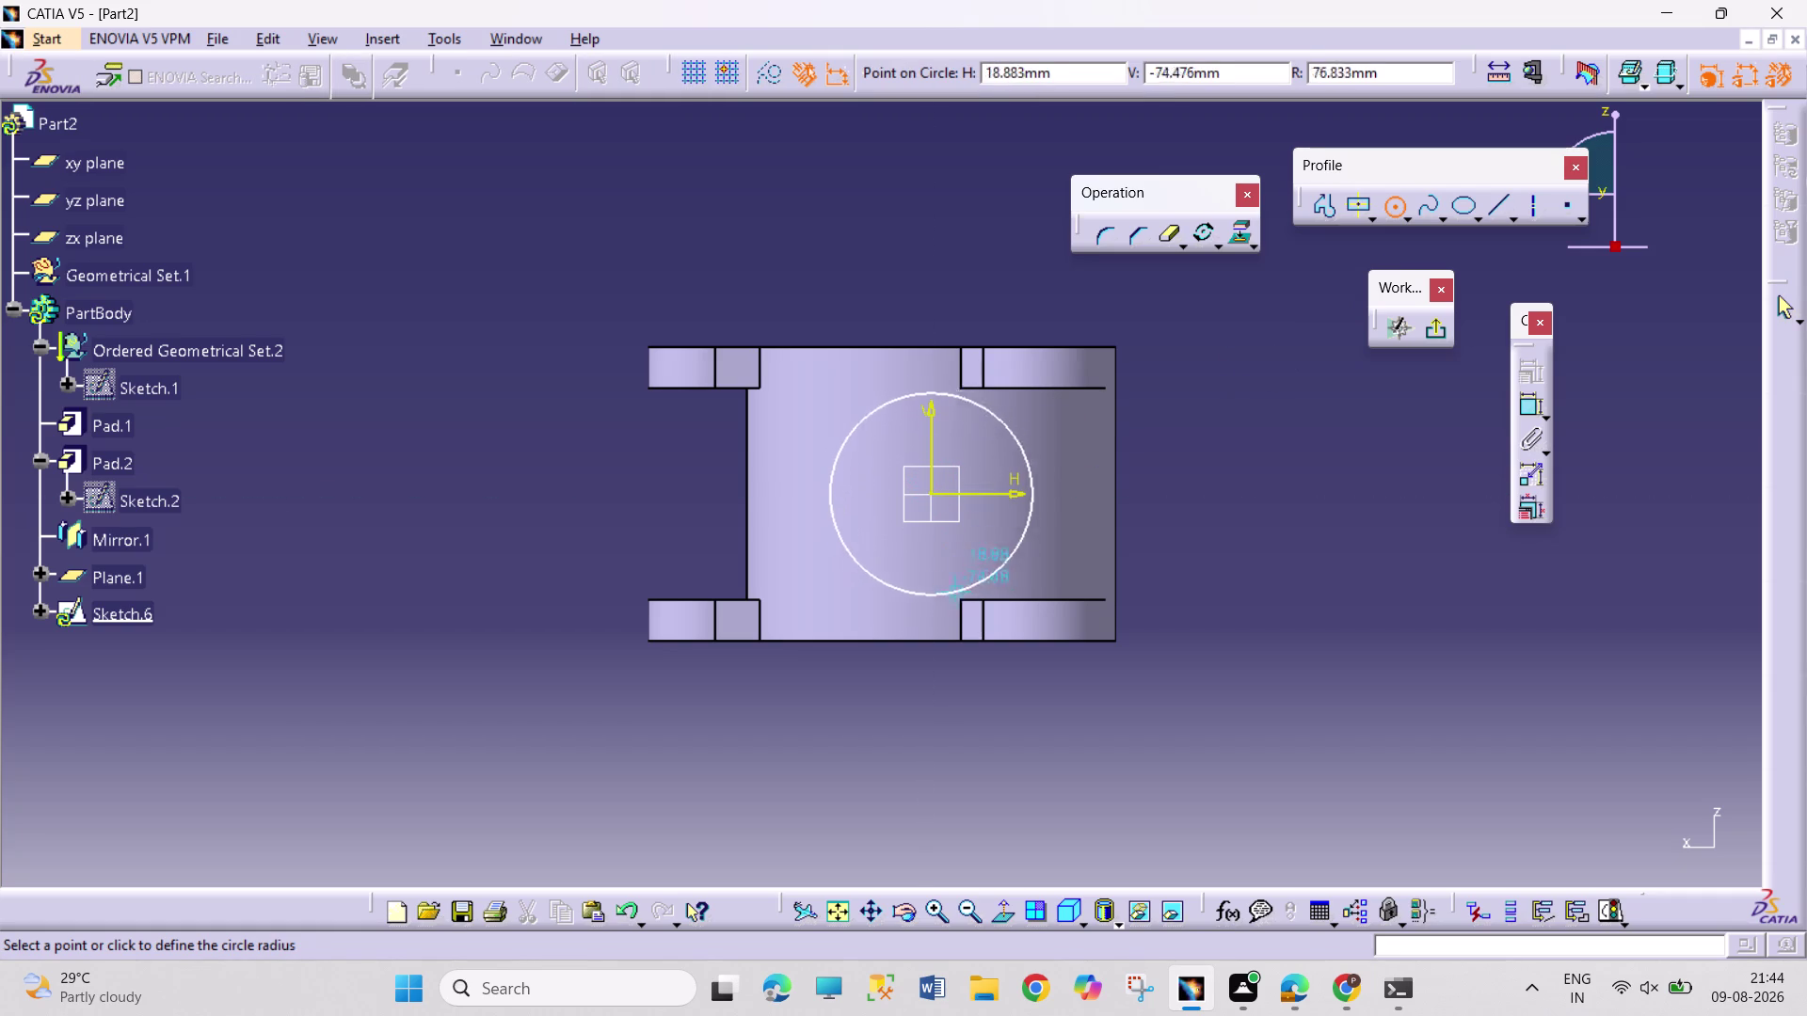
click(957, 590)
Add a diameter dimension to the circle and set it to 200.
click(1534, 403)
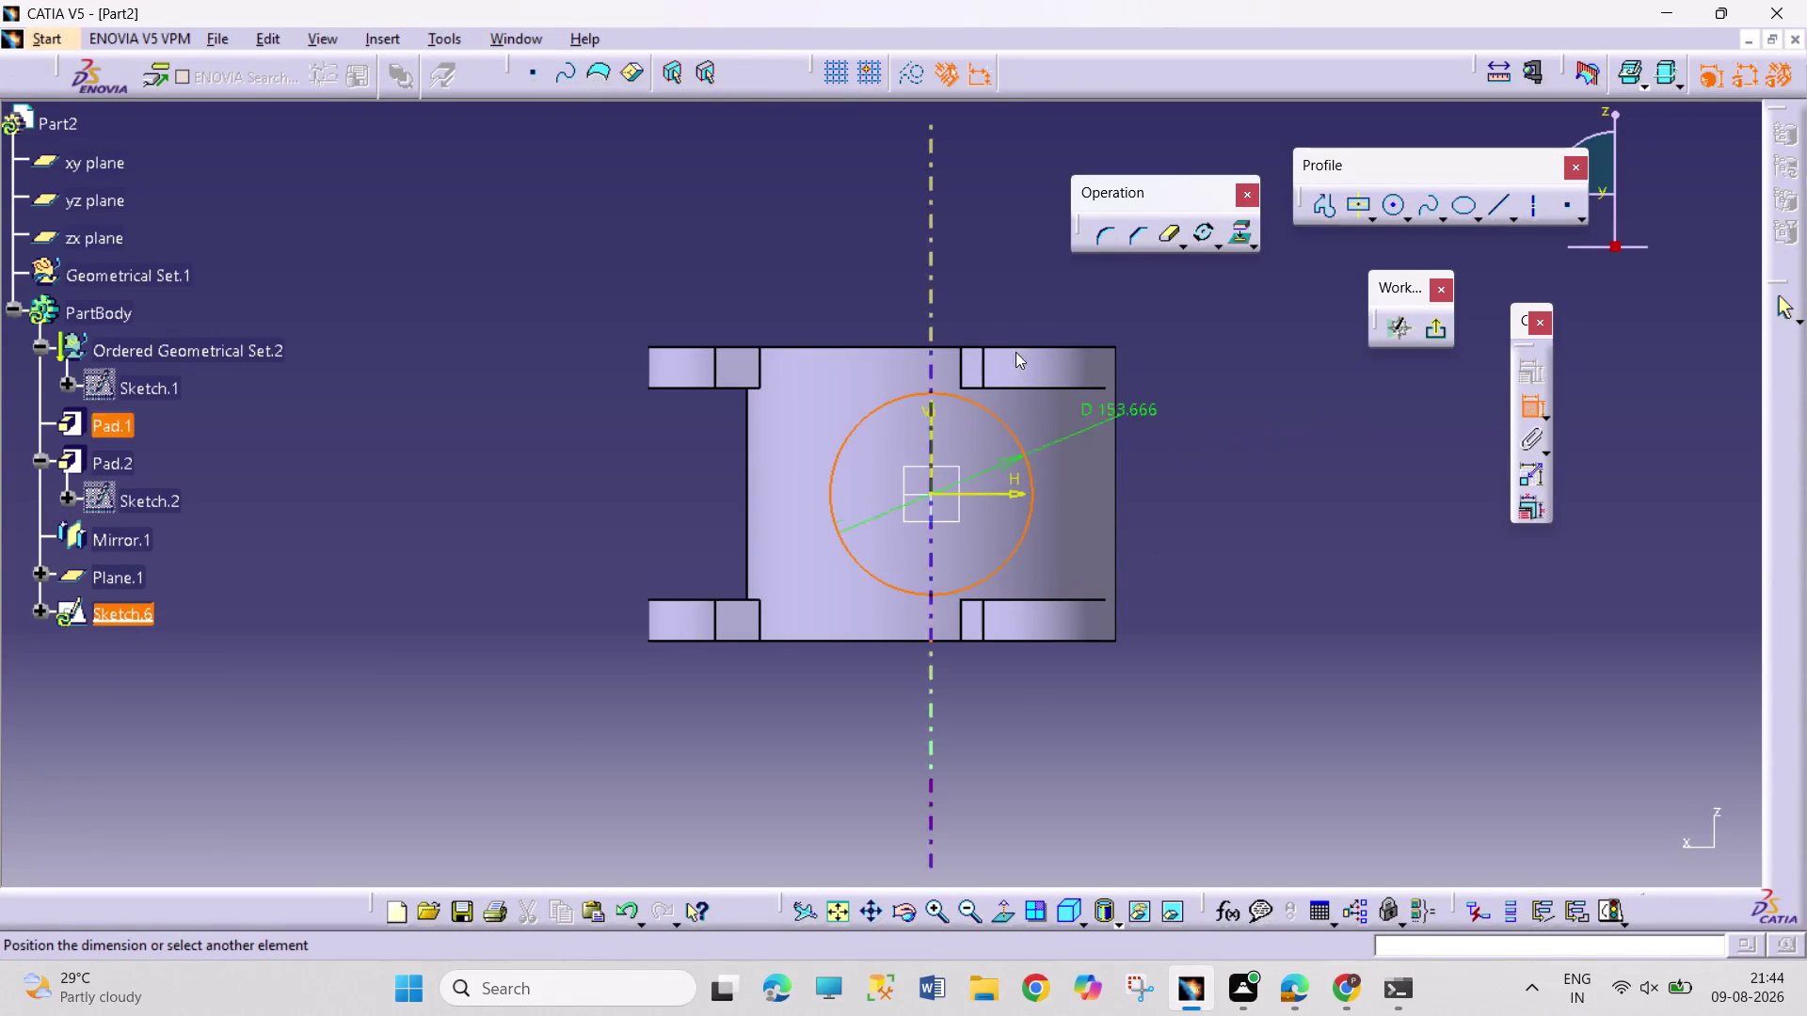
click(971, 300)
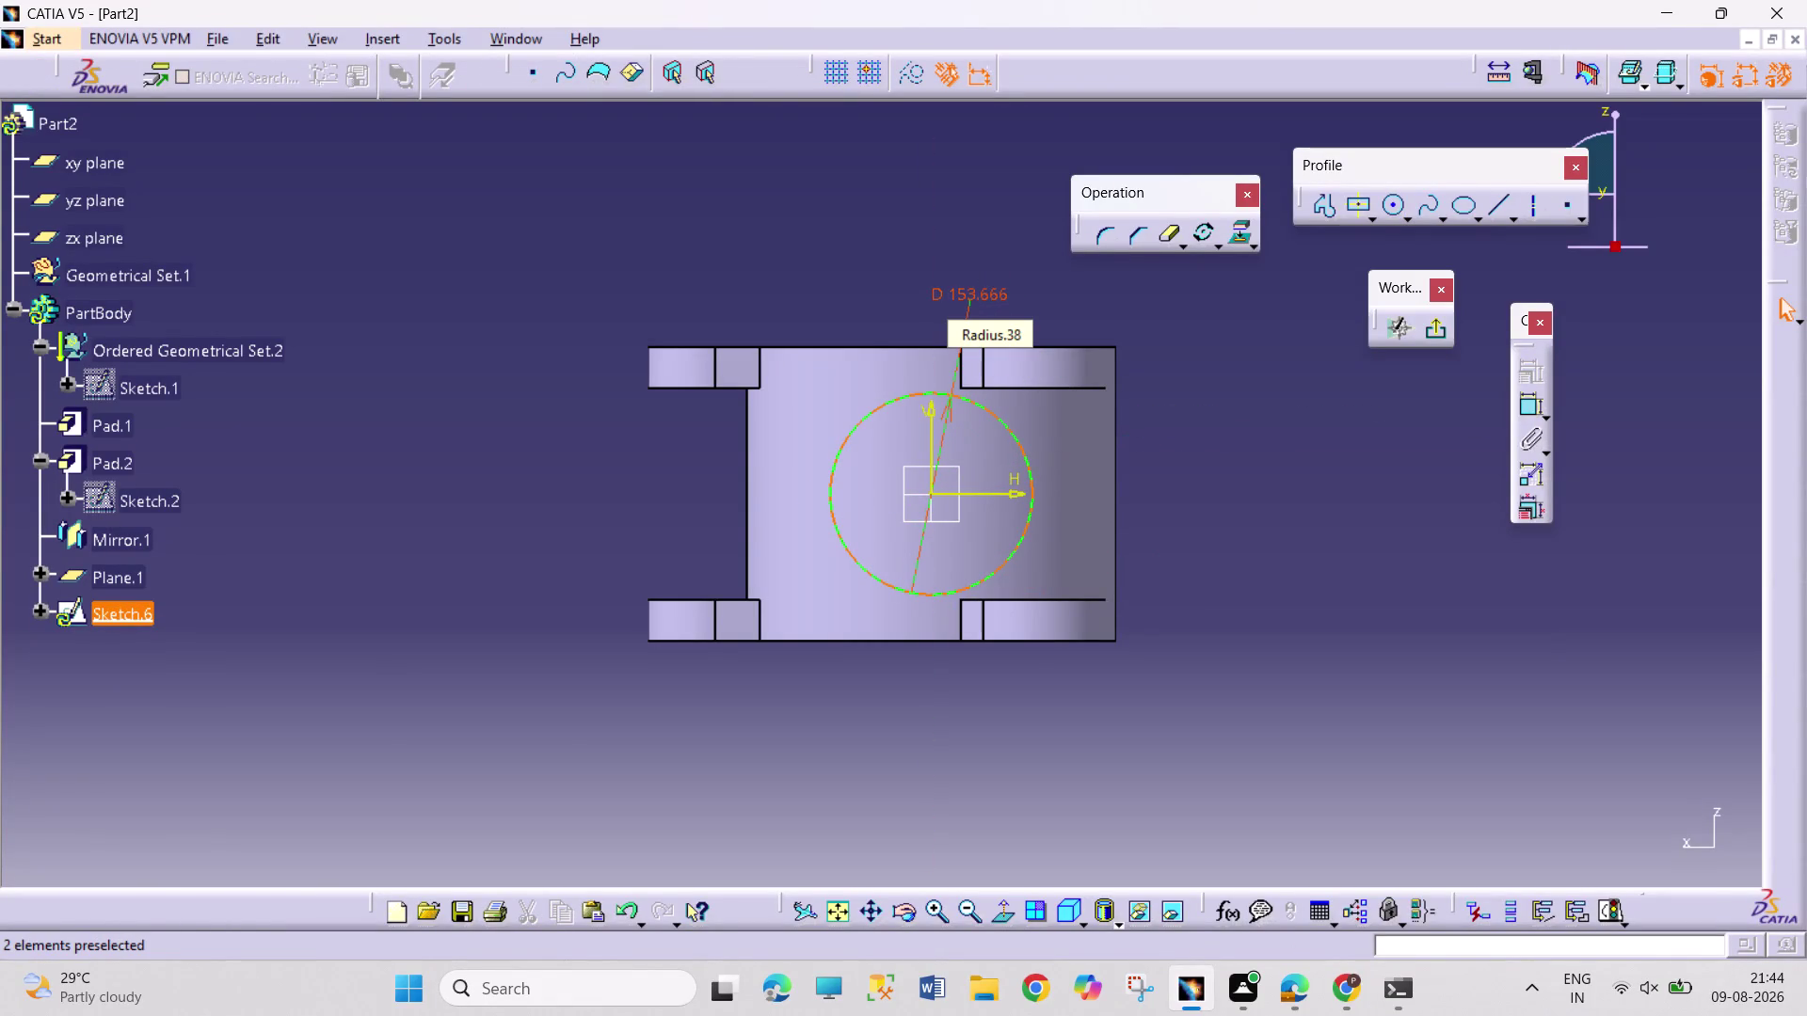
double_click(991, 294)
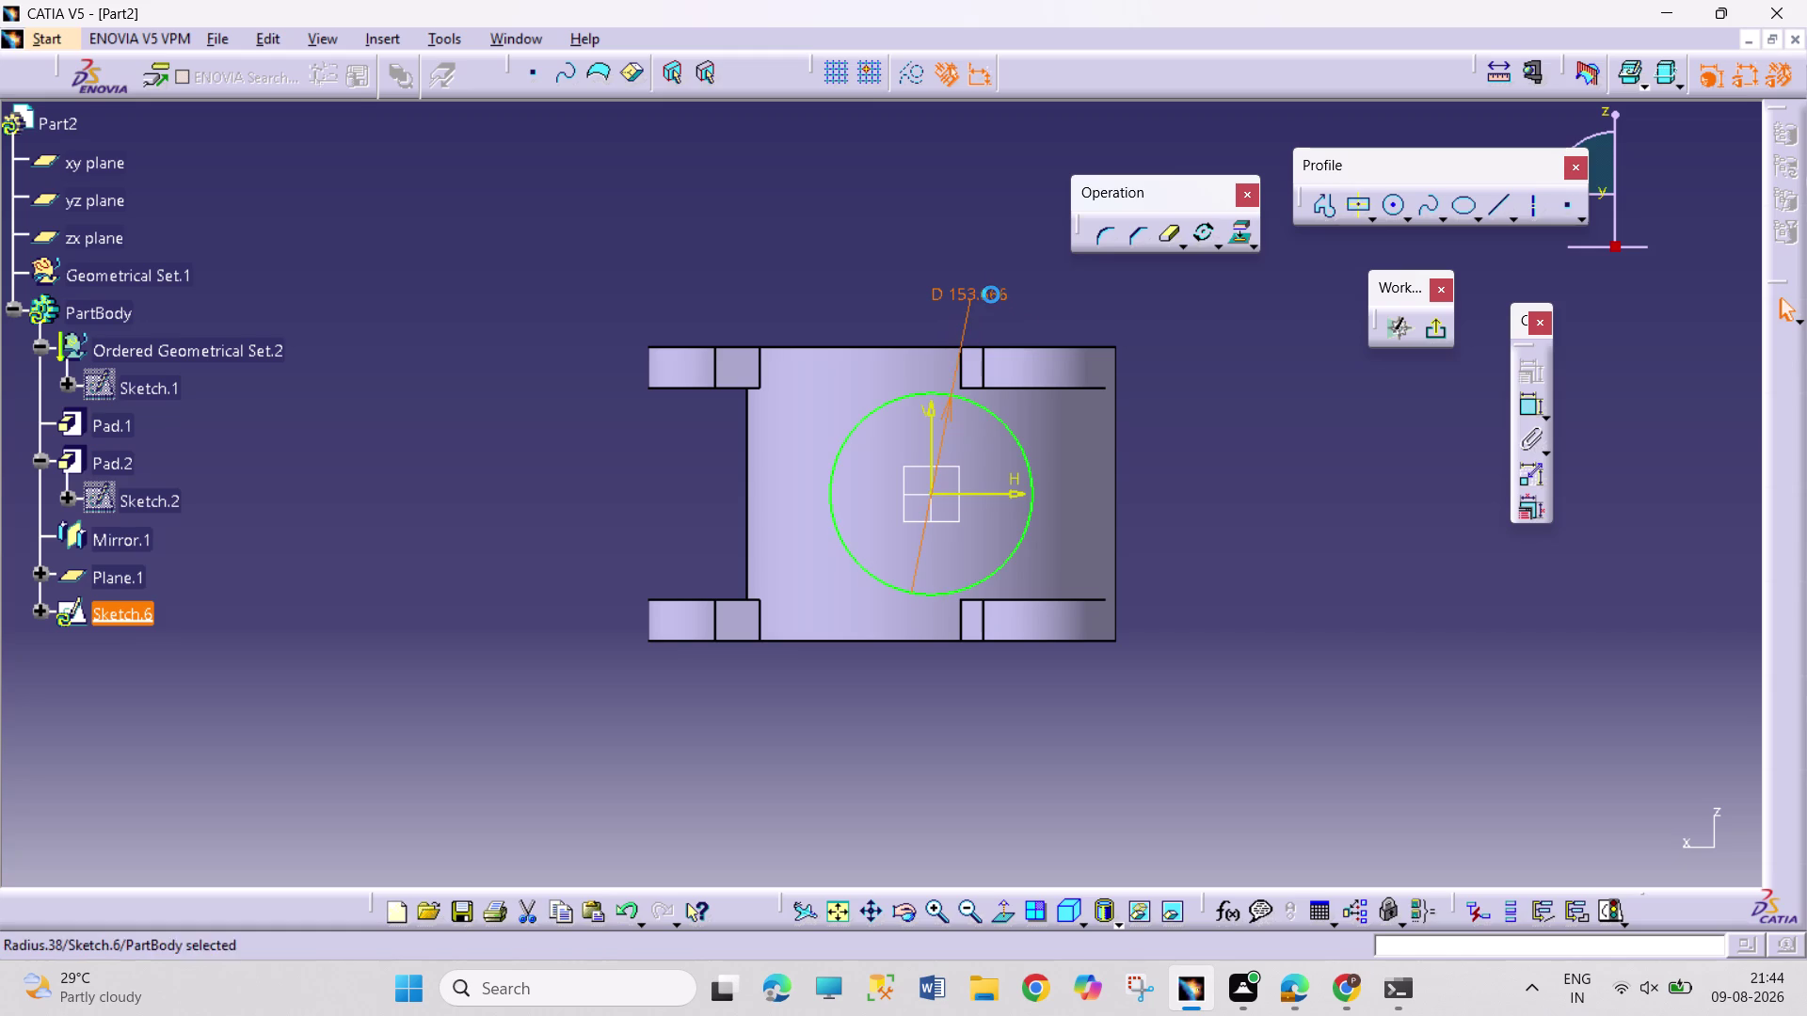
text(20)
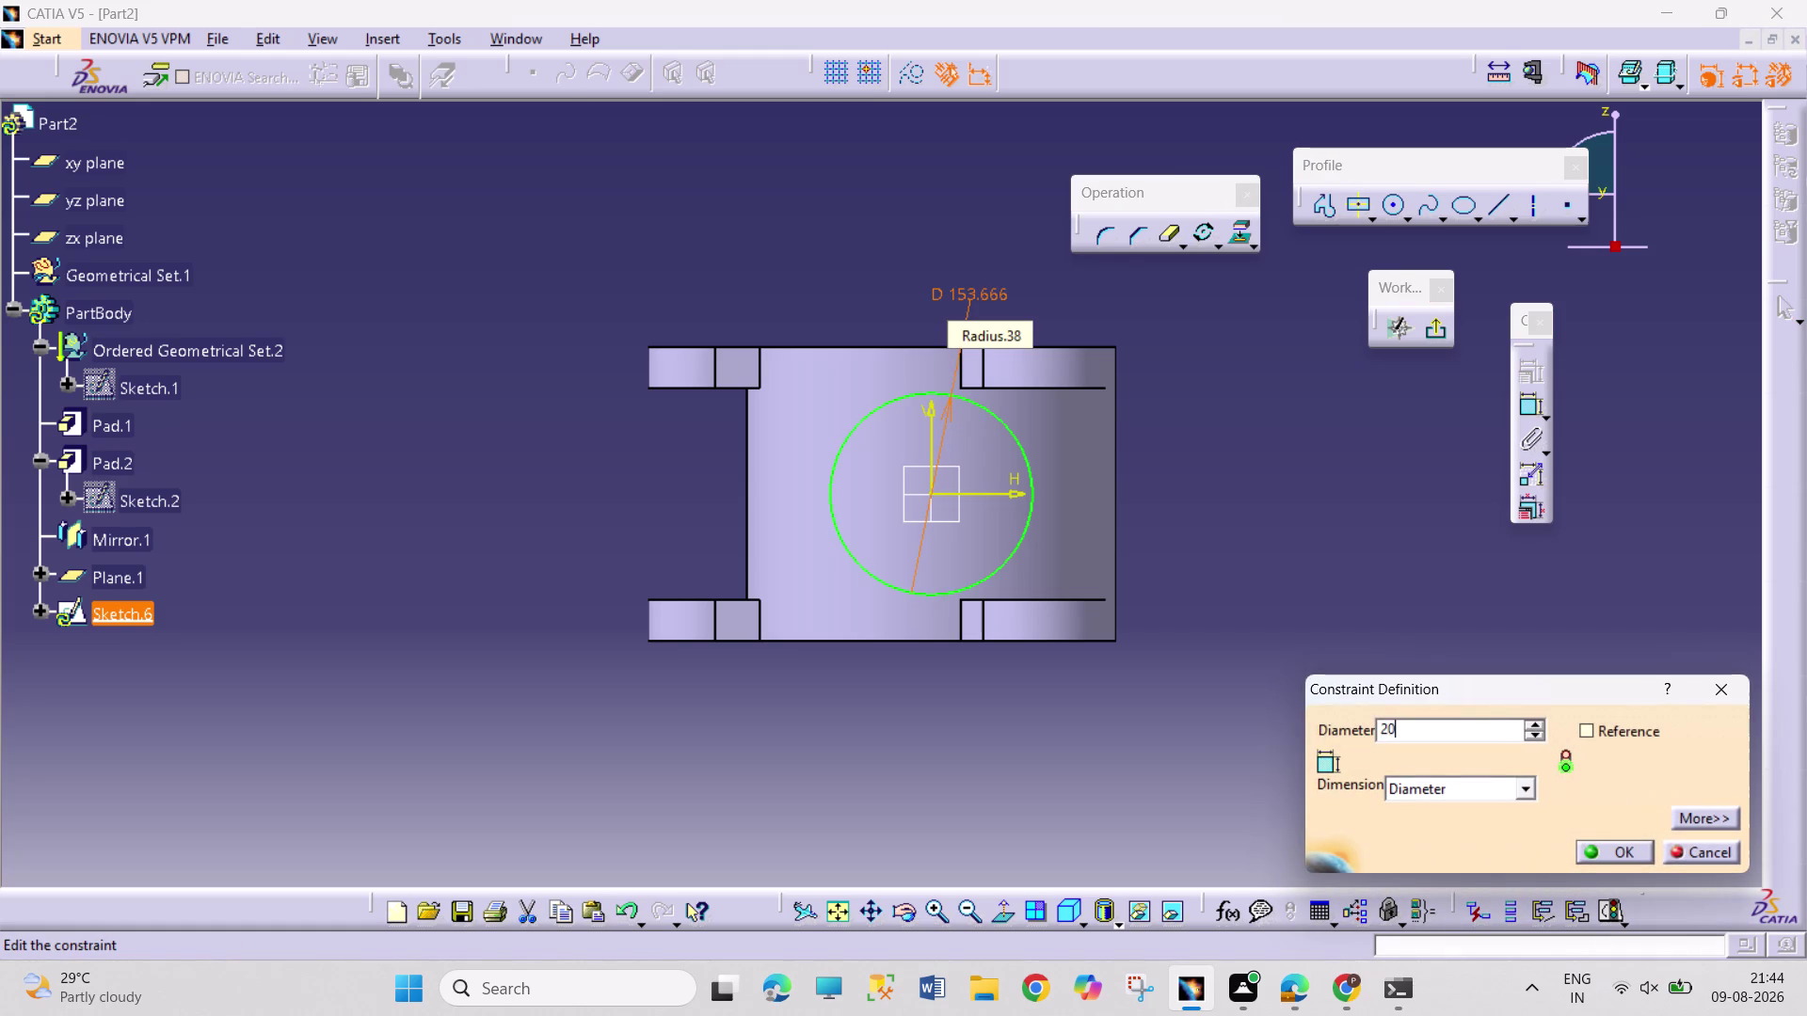
text(0)
key(Return)
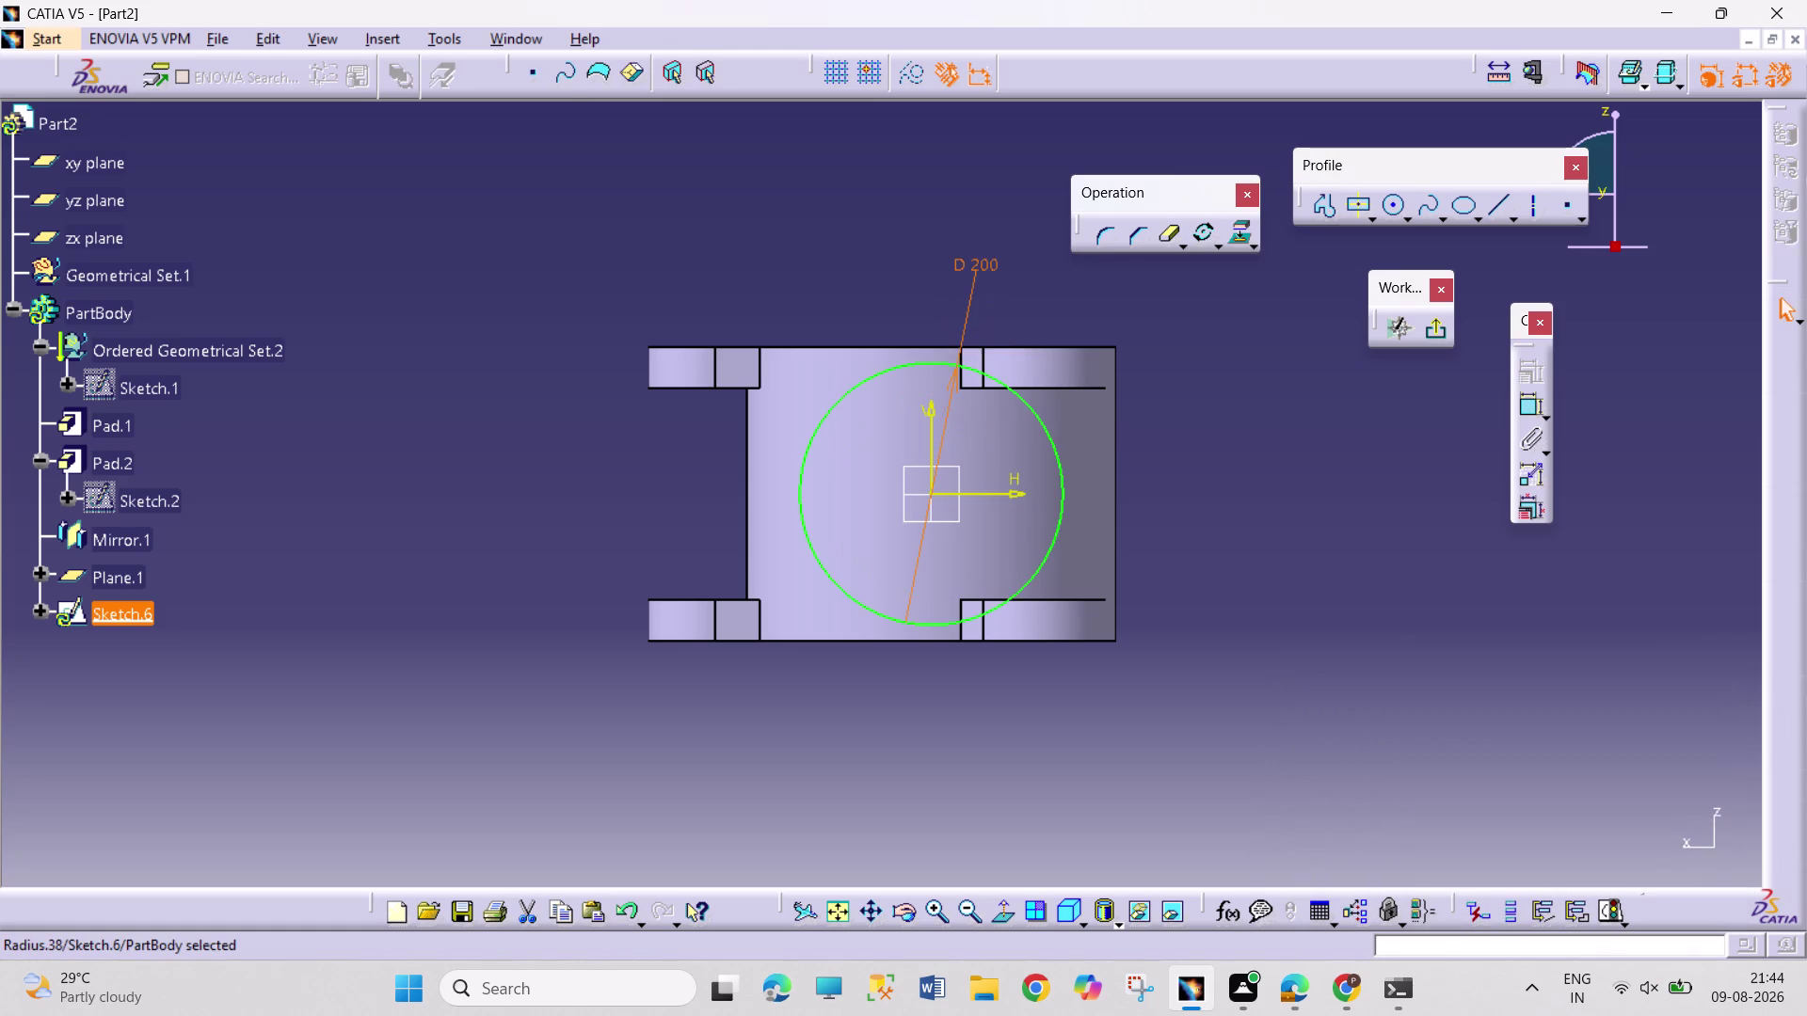
click(1253, 477)
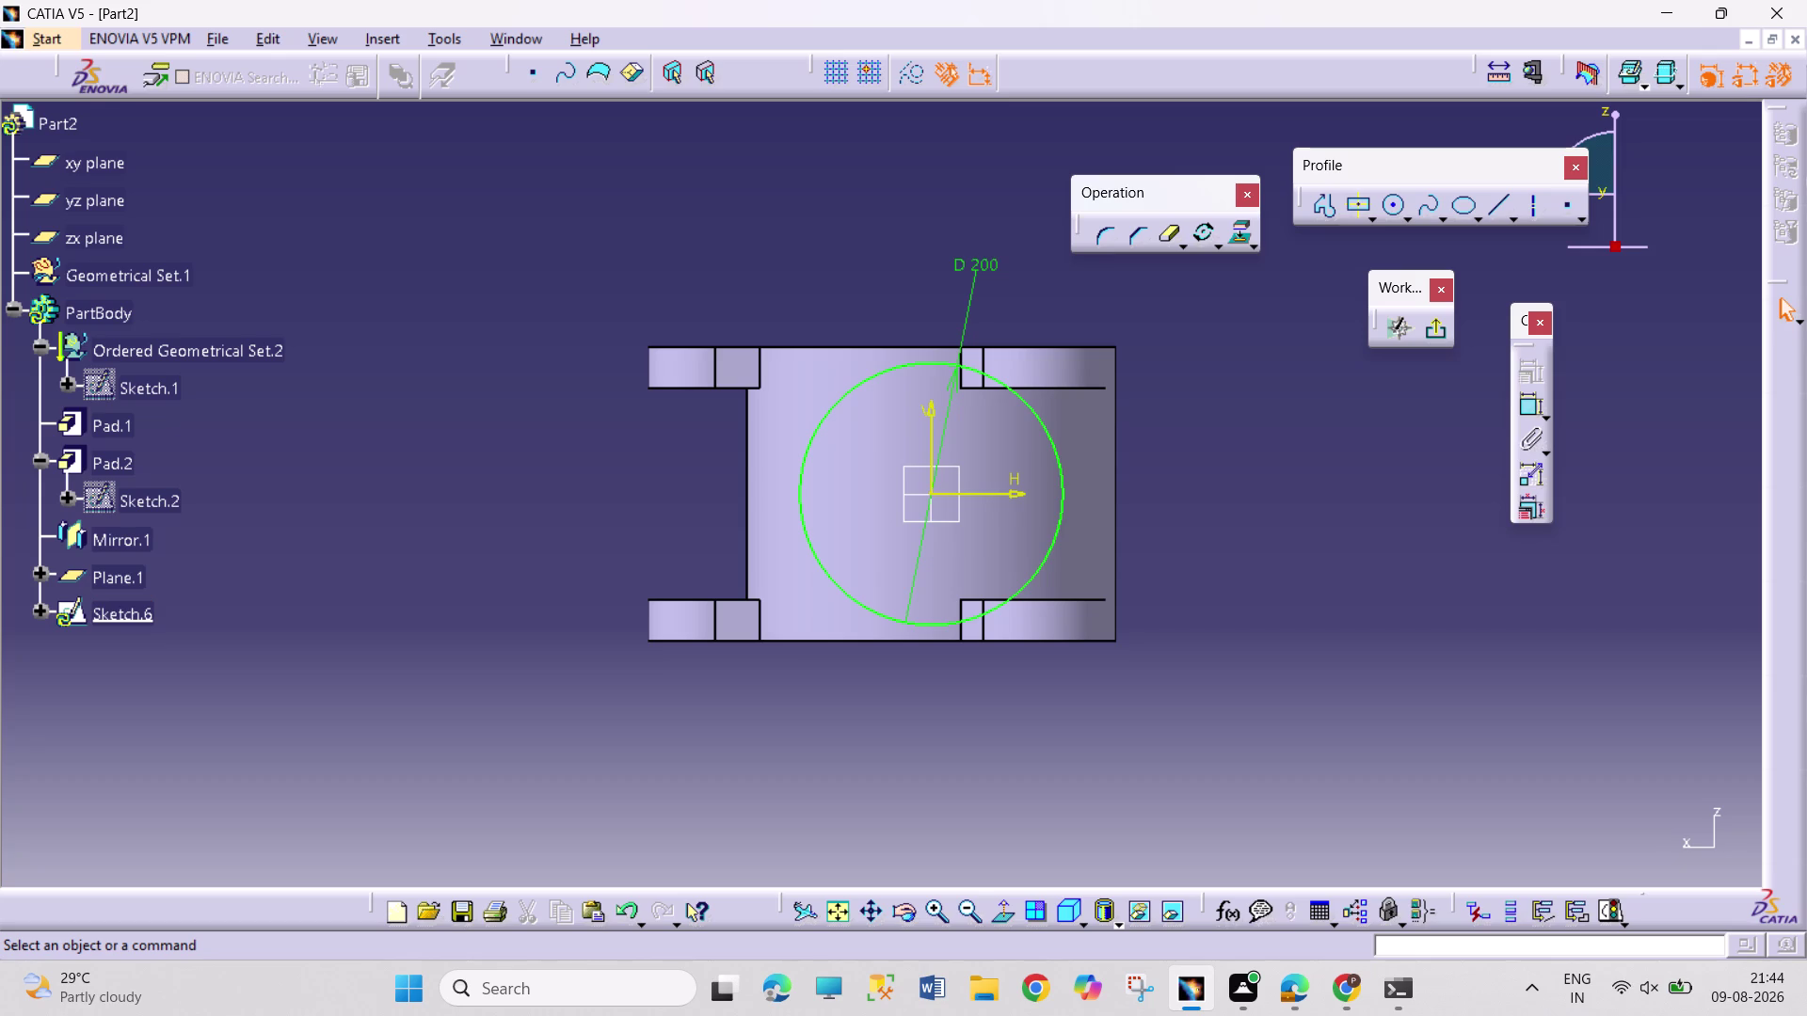
Exit Sketch.6 and create Plane.2 offset 160 mm from the yz plane.
click(895, 916)
drag(663, 561, 873, 798)
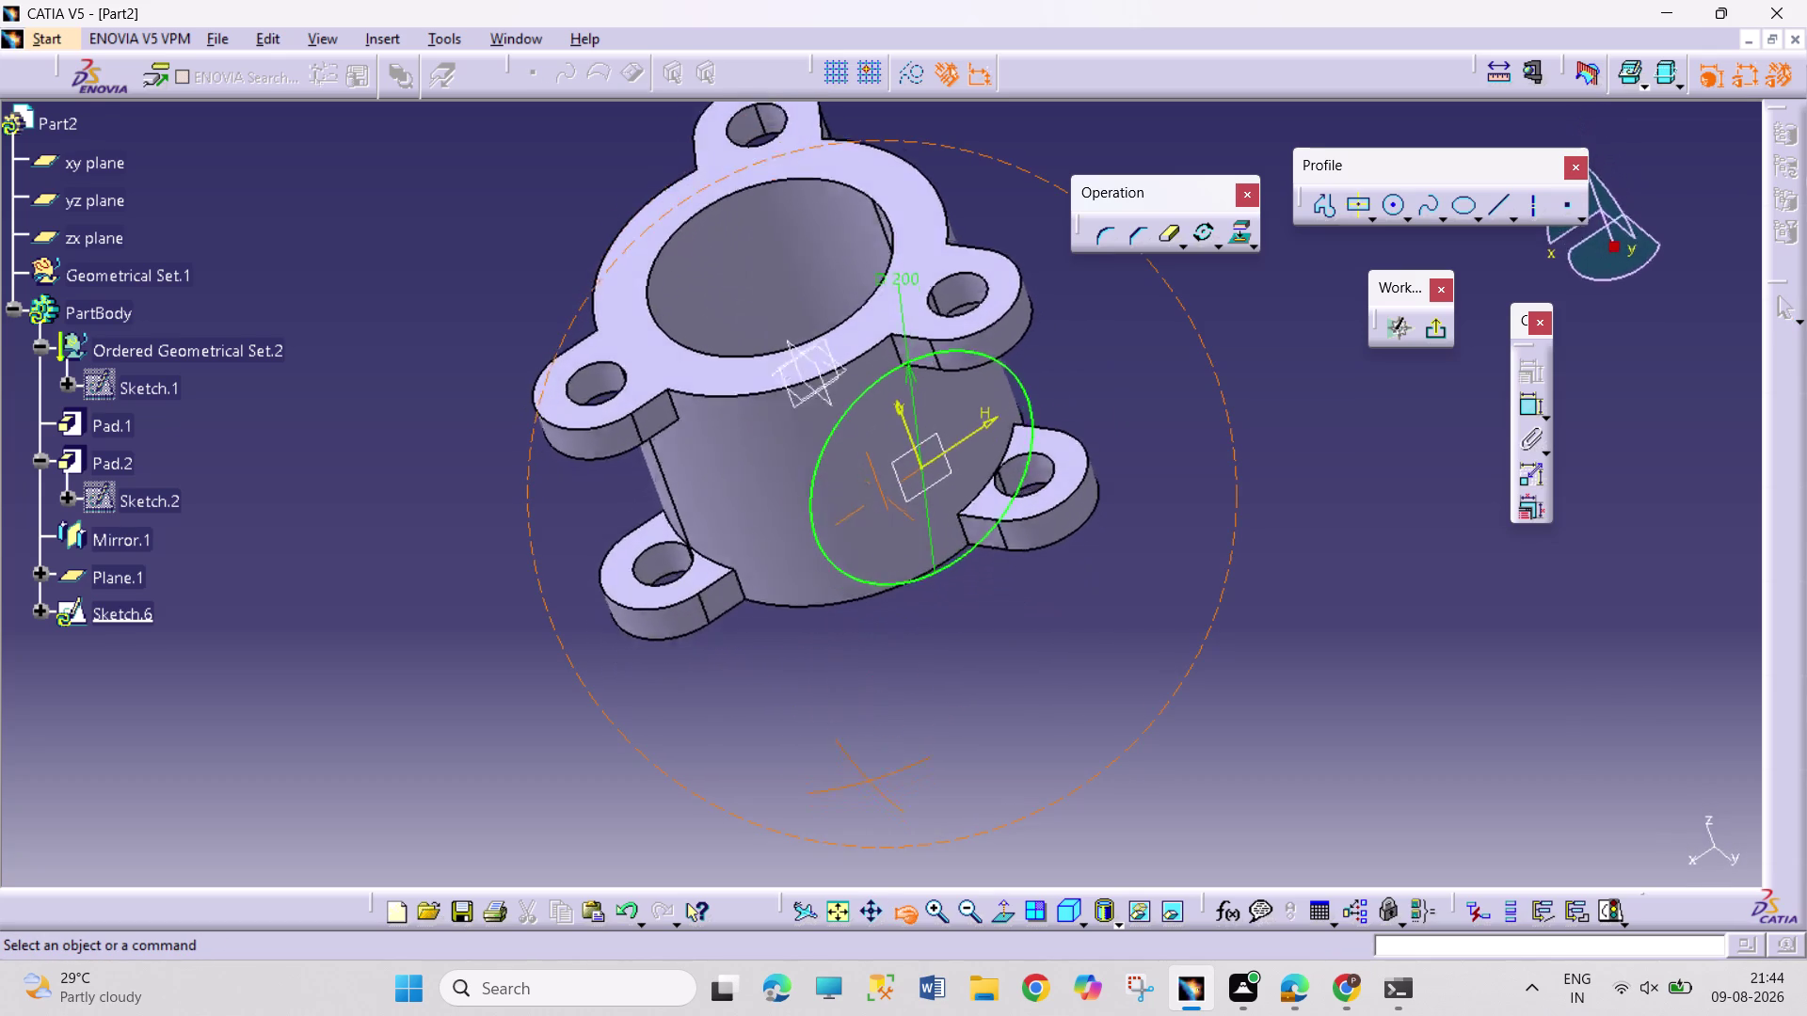
drag(873, 799, 1153, 643)
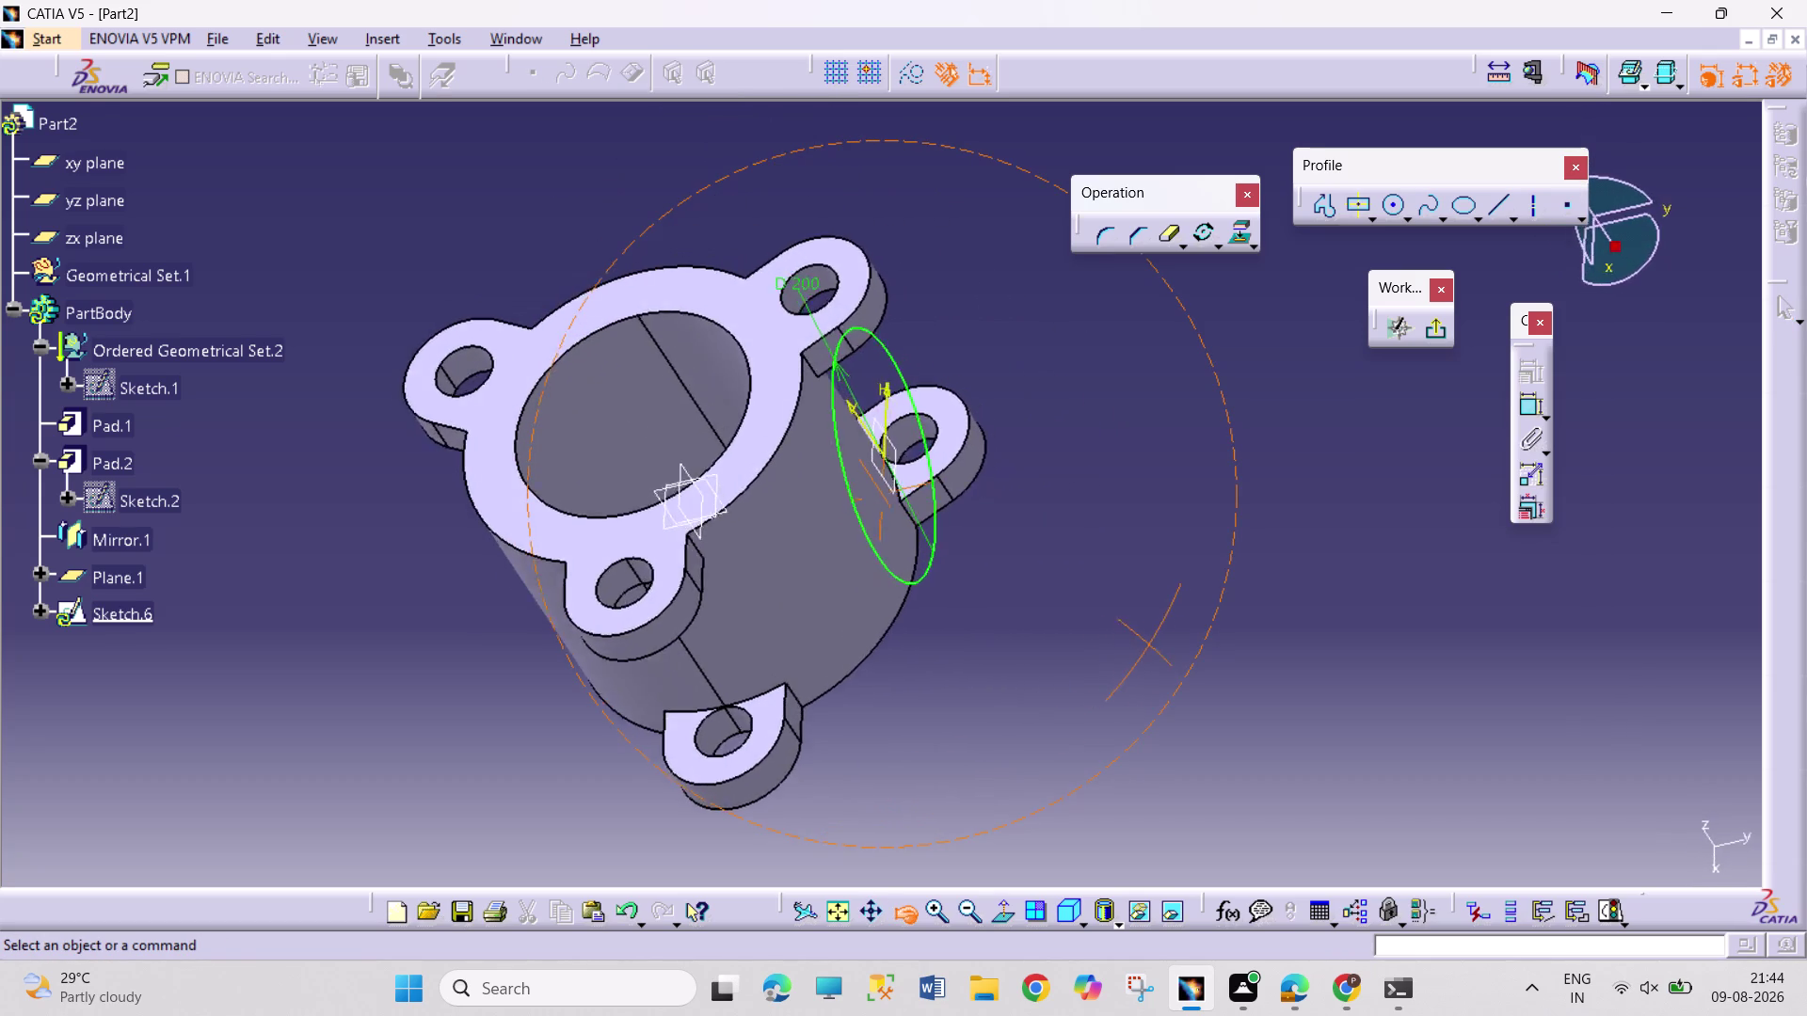
drag(1153, 644, 1247, 634)
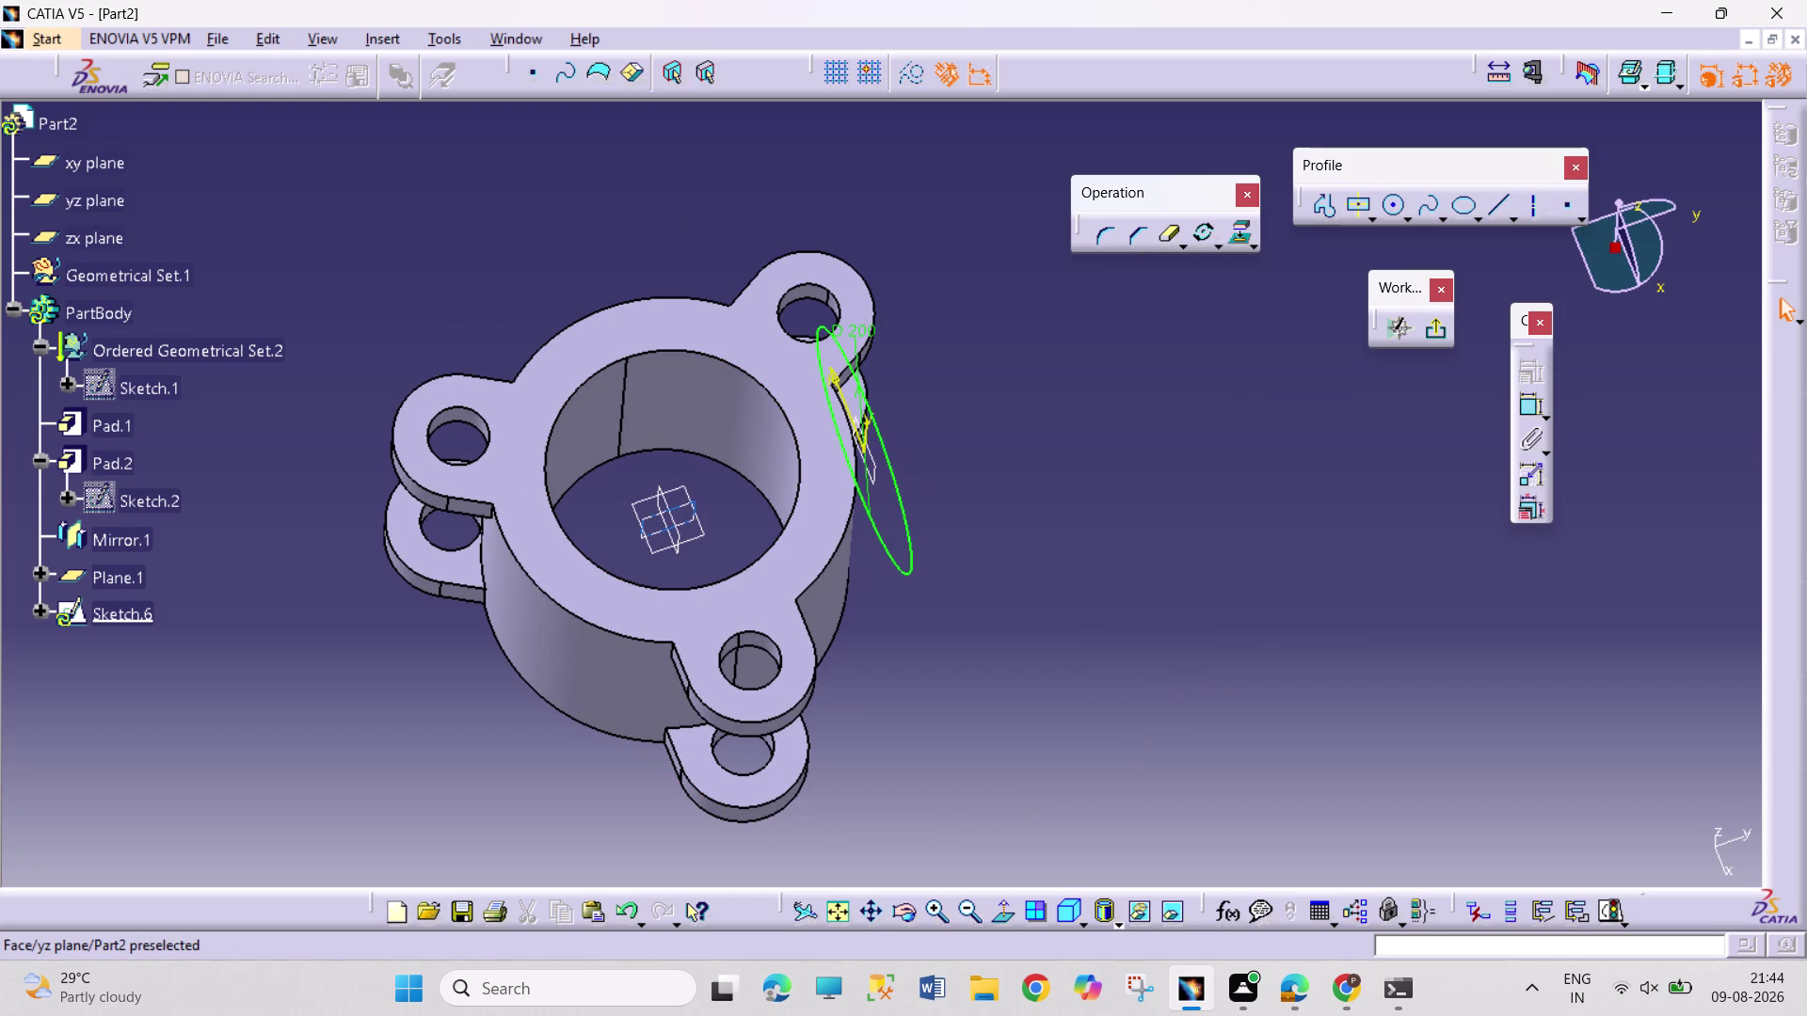
click(688, 505)
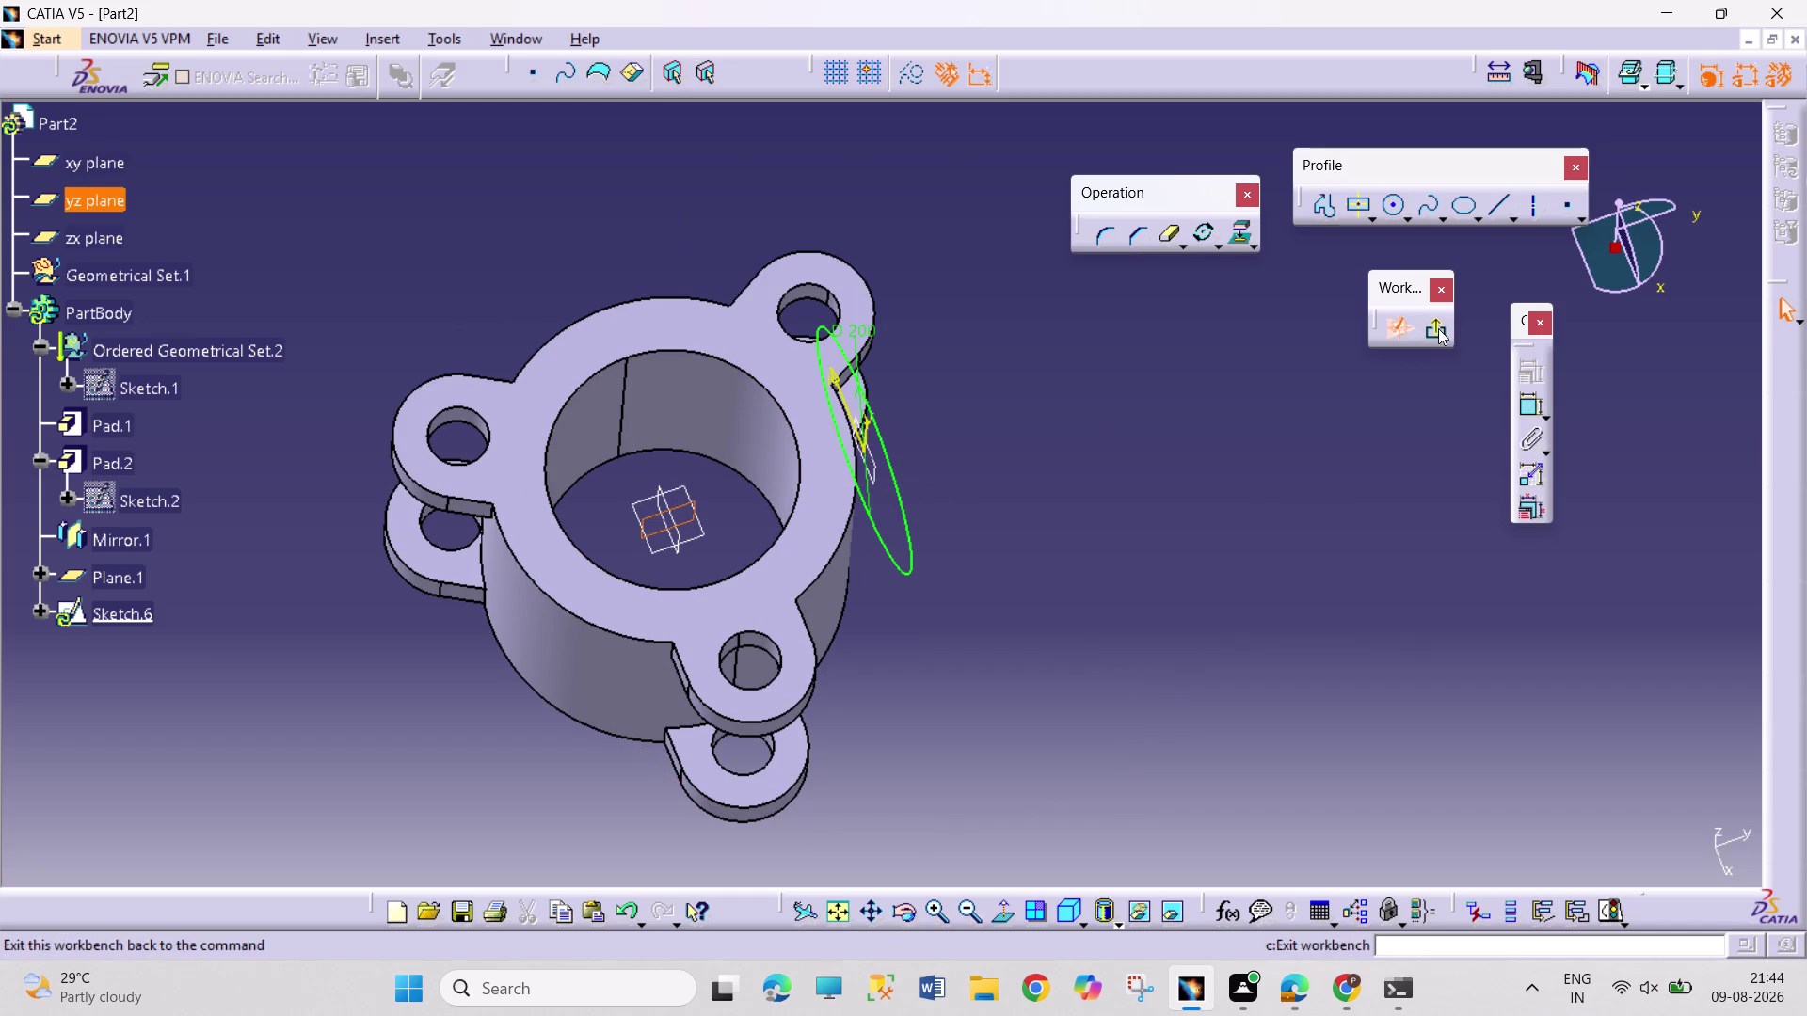
click(1442, 326)
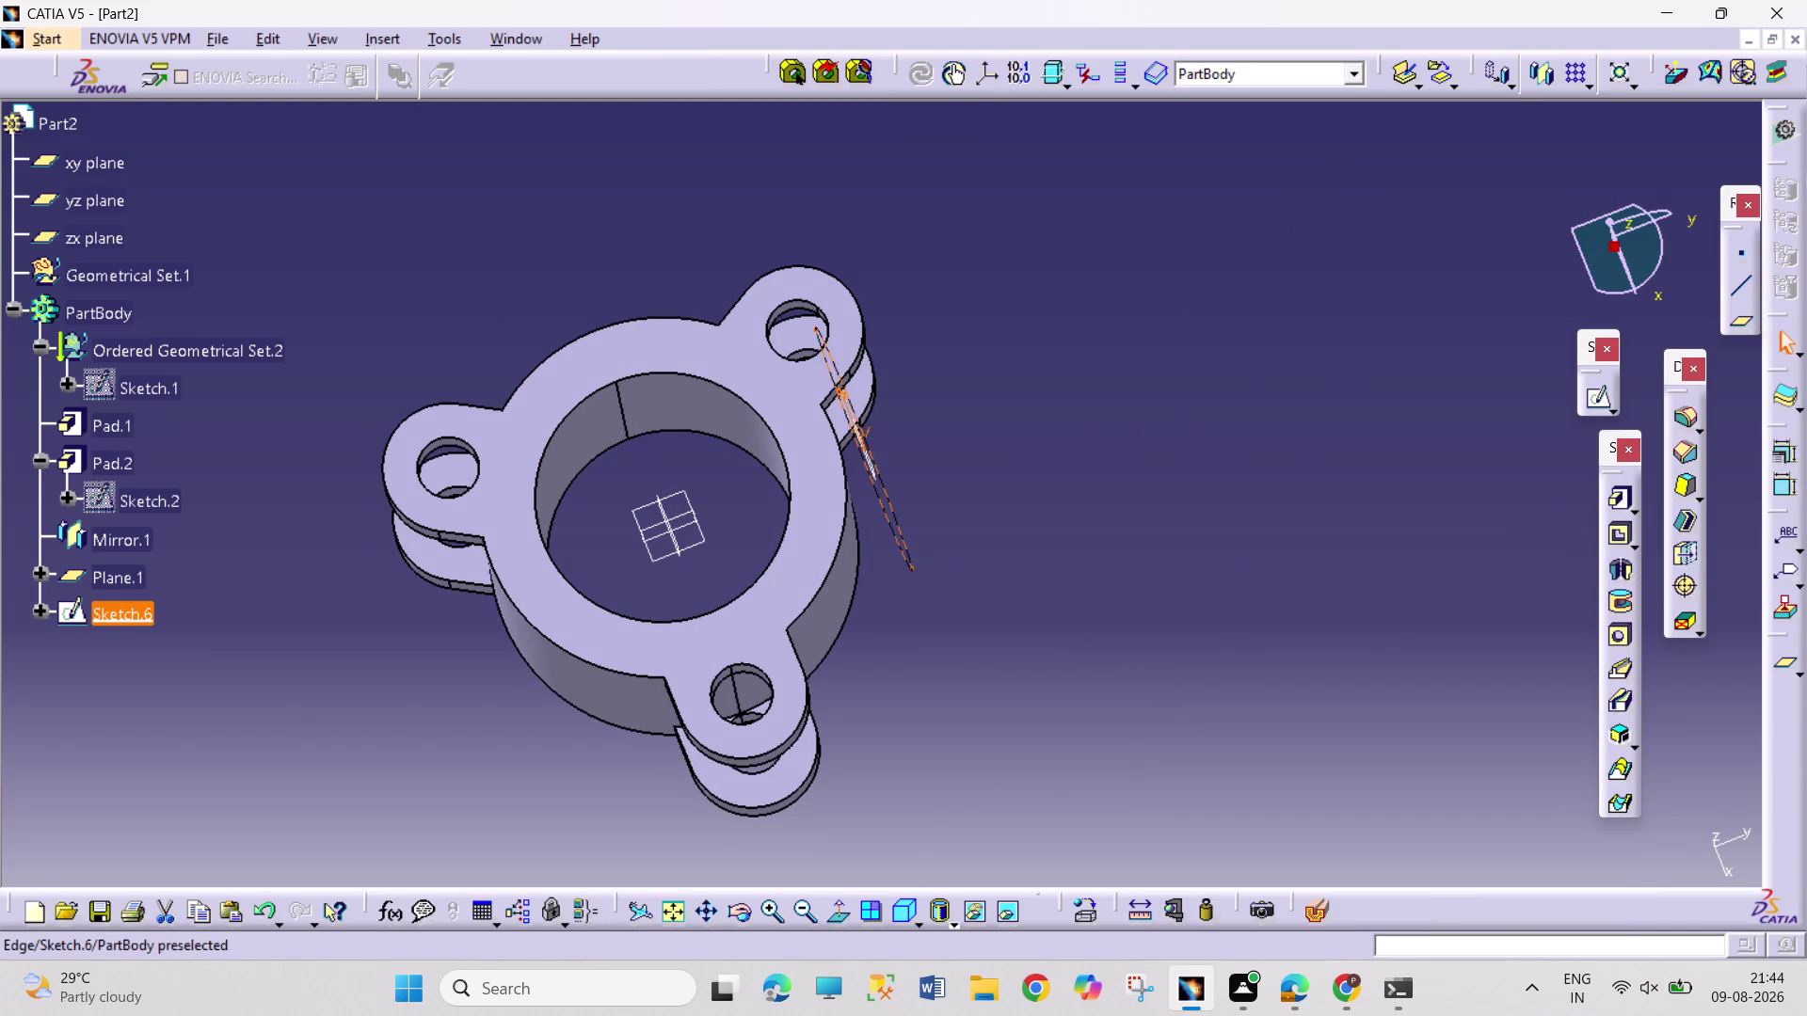
click(684, 516)
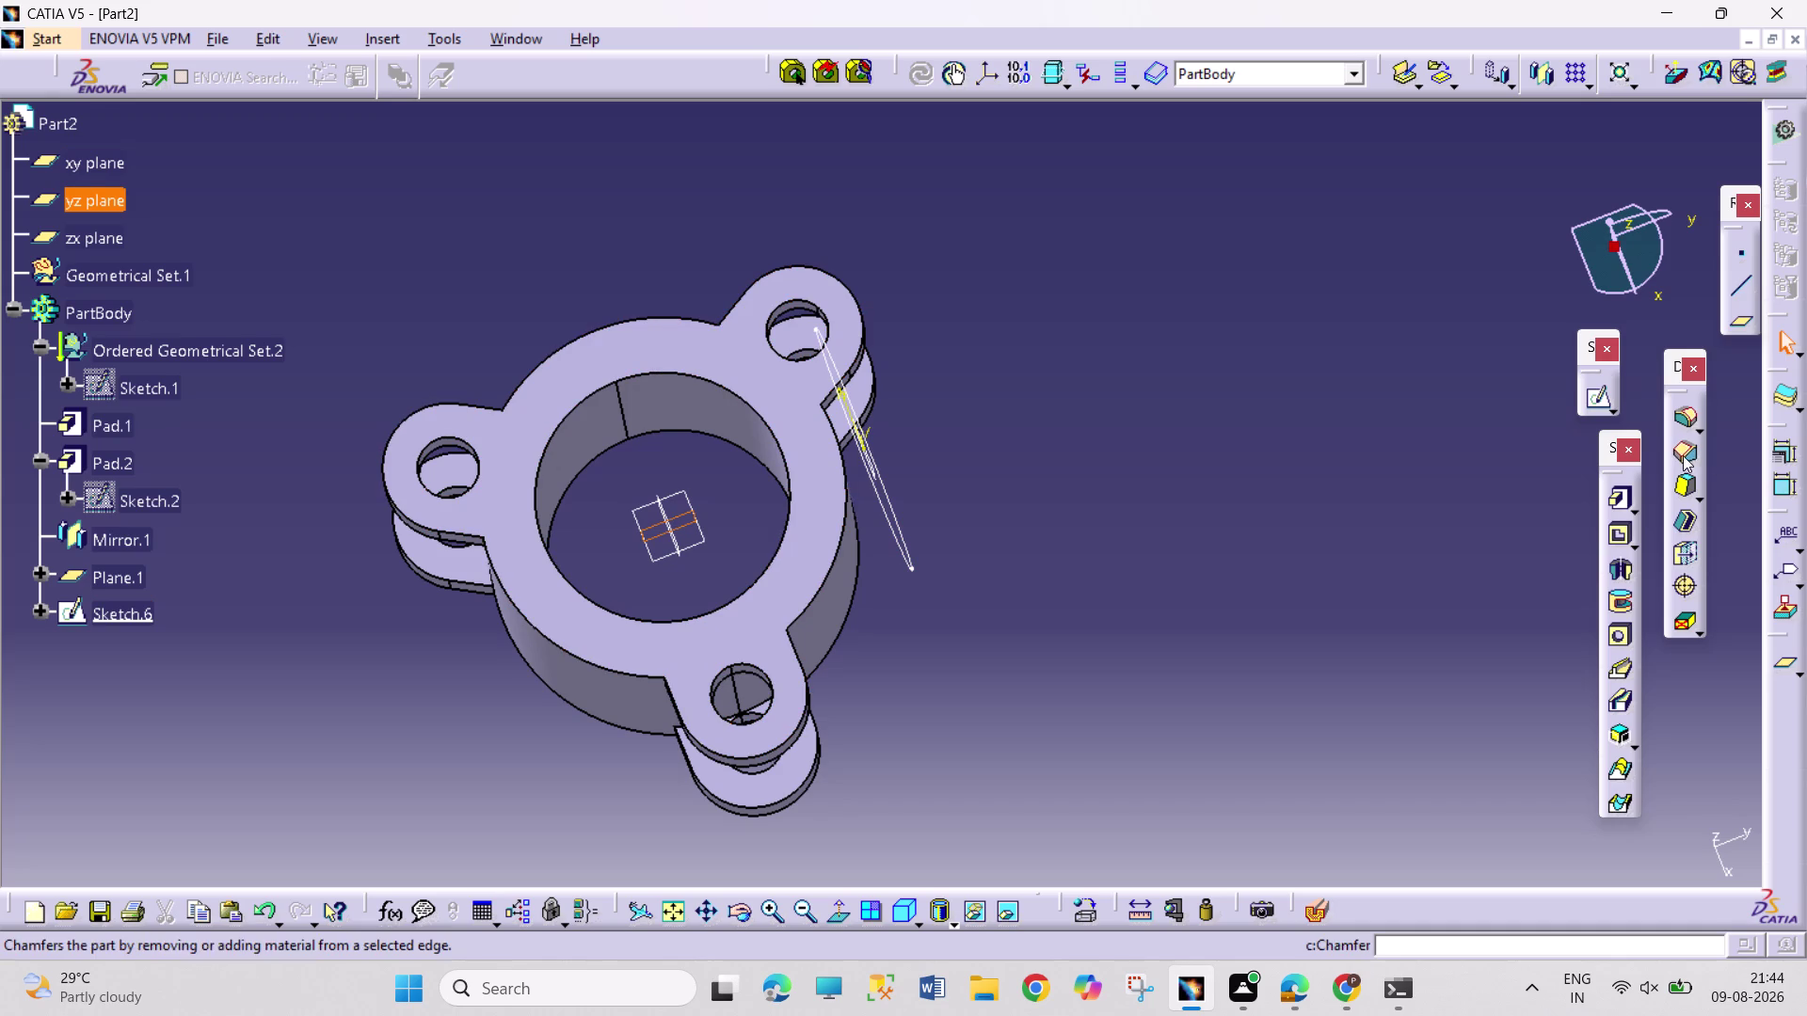
click(1749, 317)
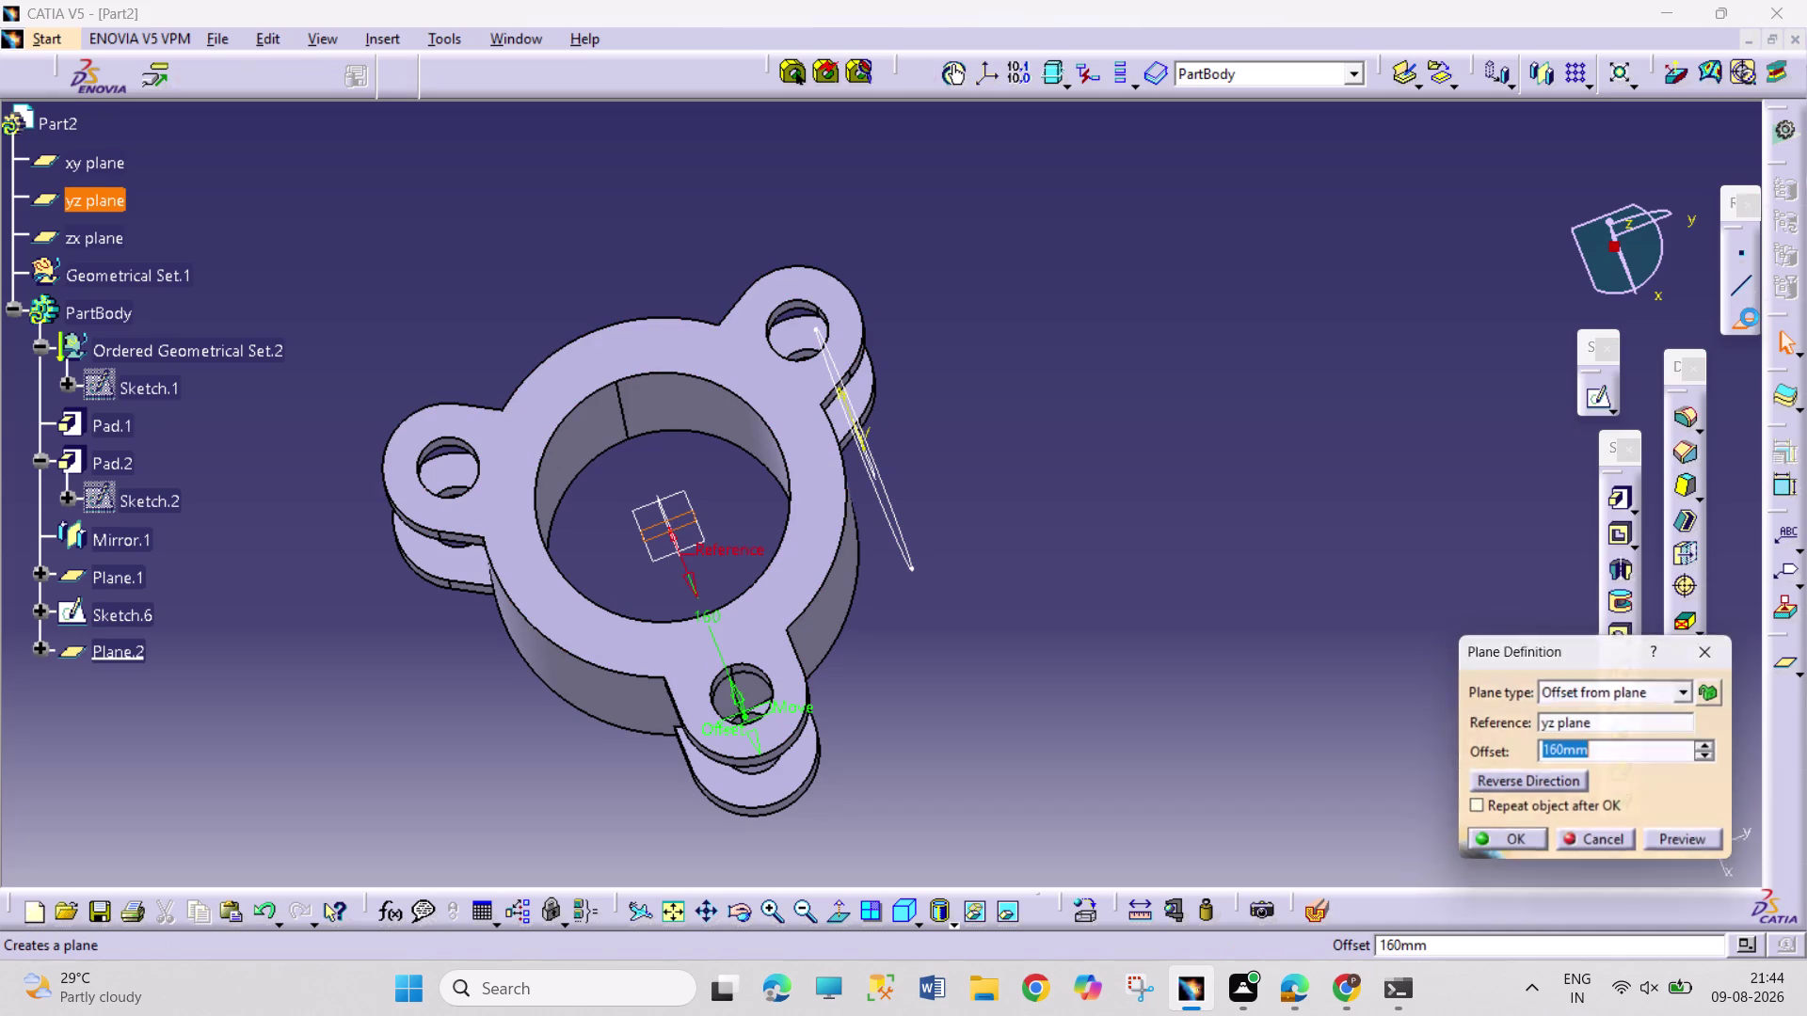
click(1516, 842)
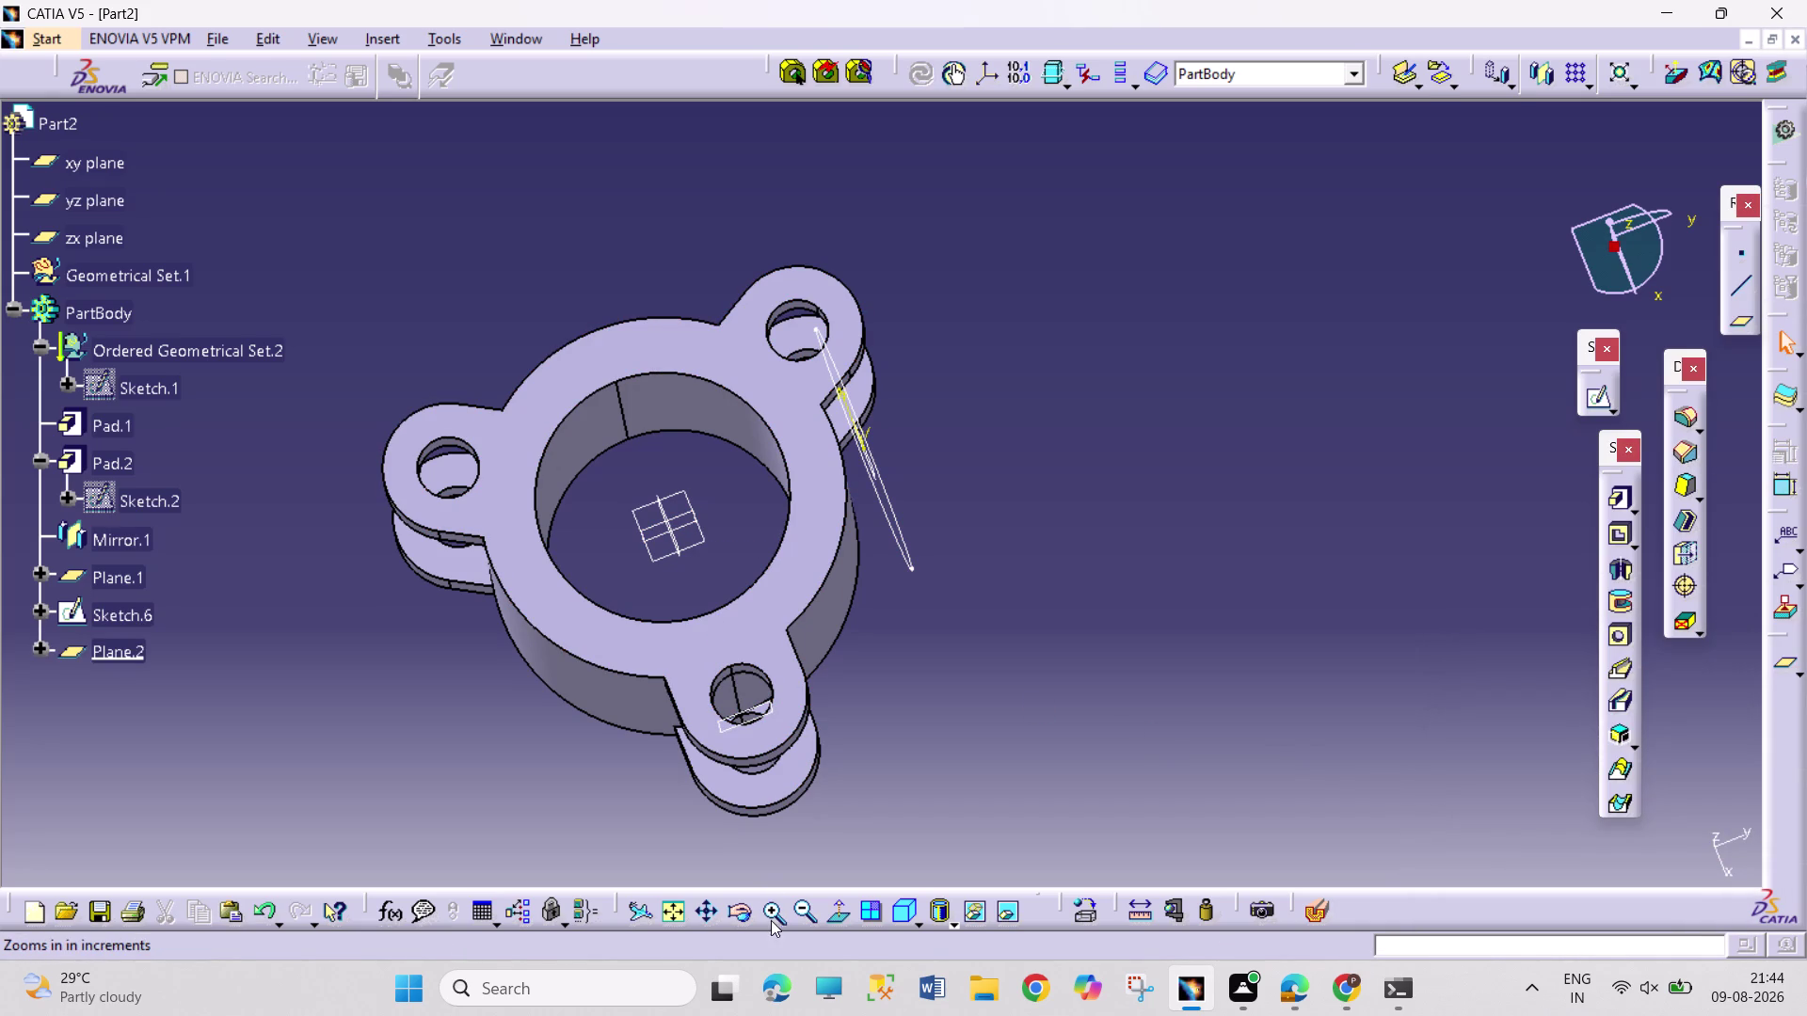
Orbit the part to inspect its sides and top, and pick the zx plane.
click(740, 916)
drag(672, 808, 694, 593)
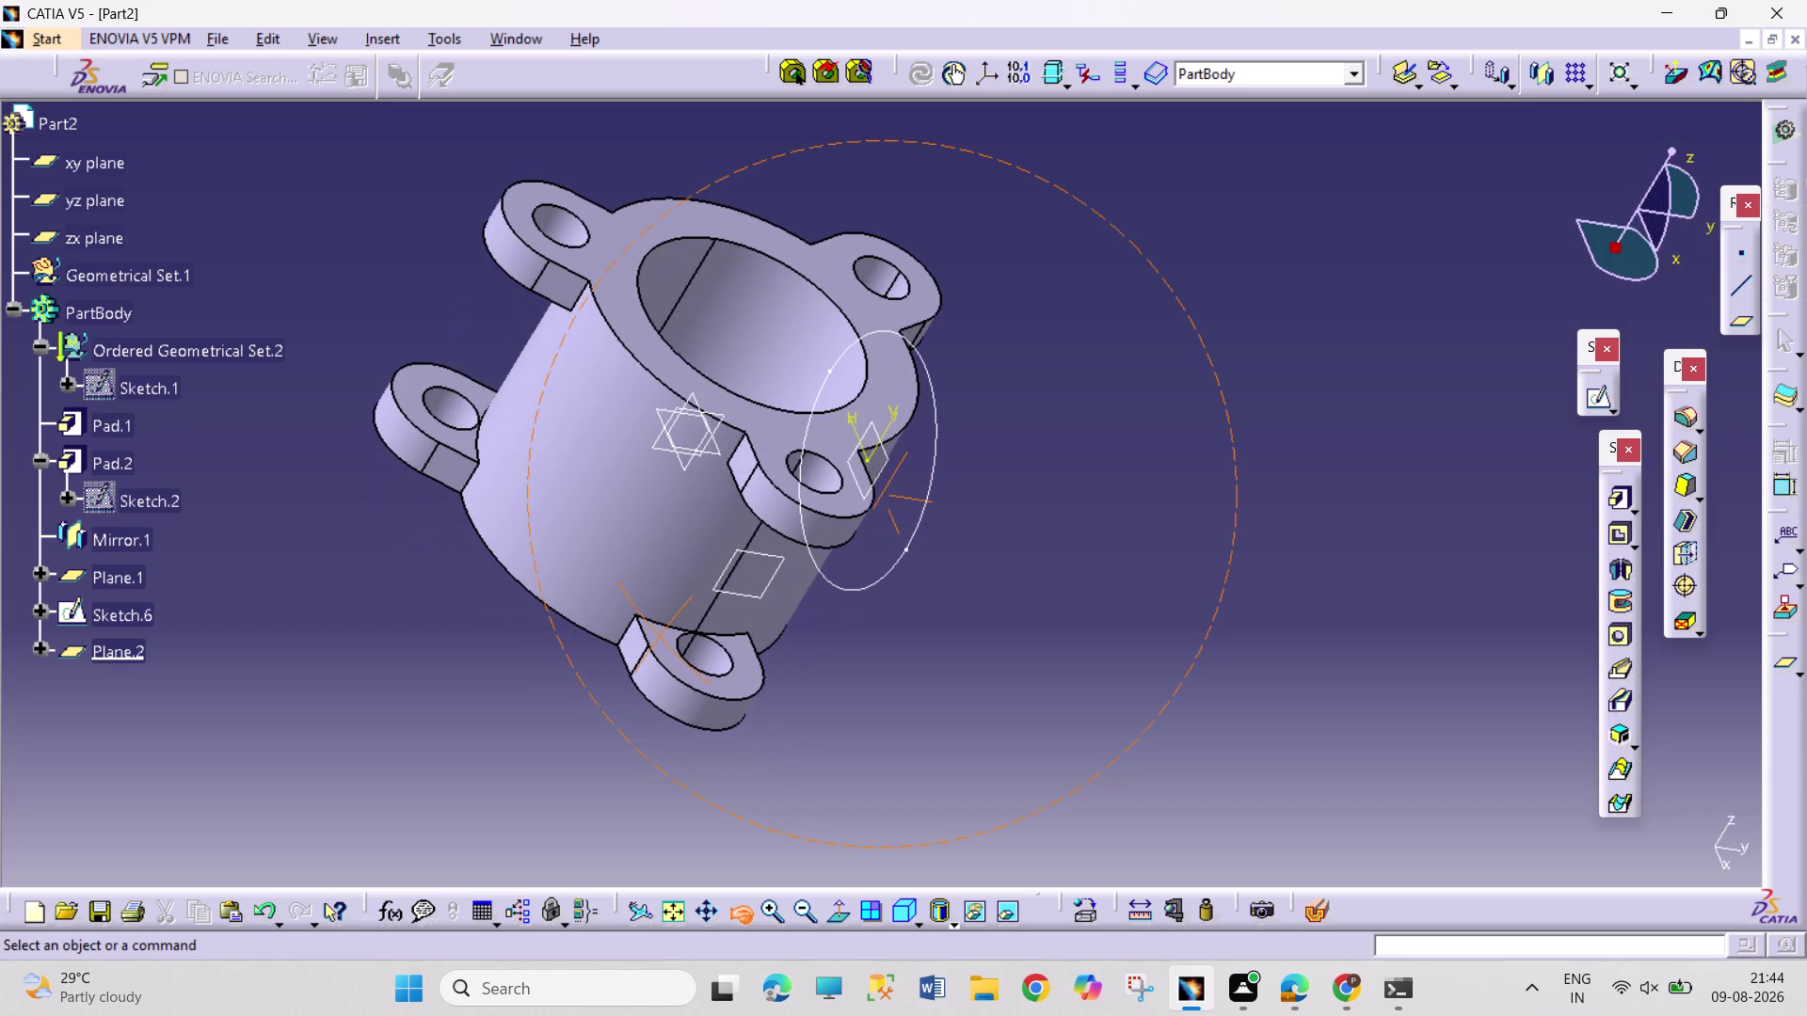
drag(693, 593, 945, 773)
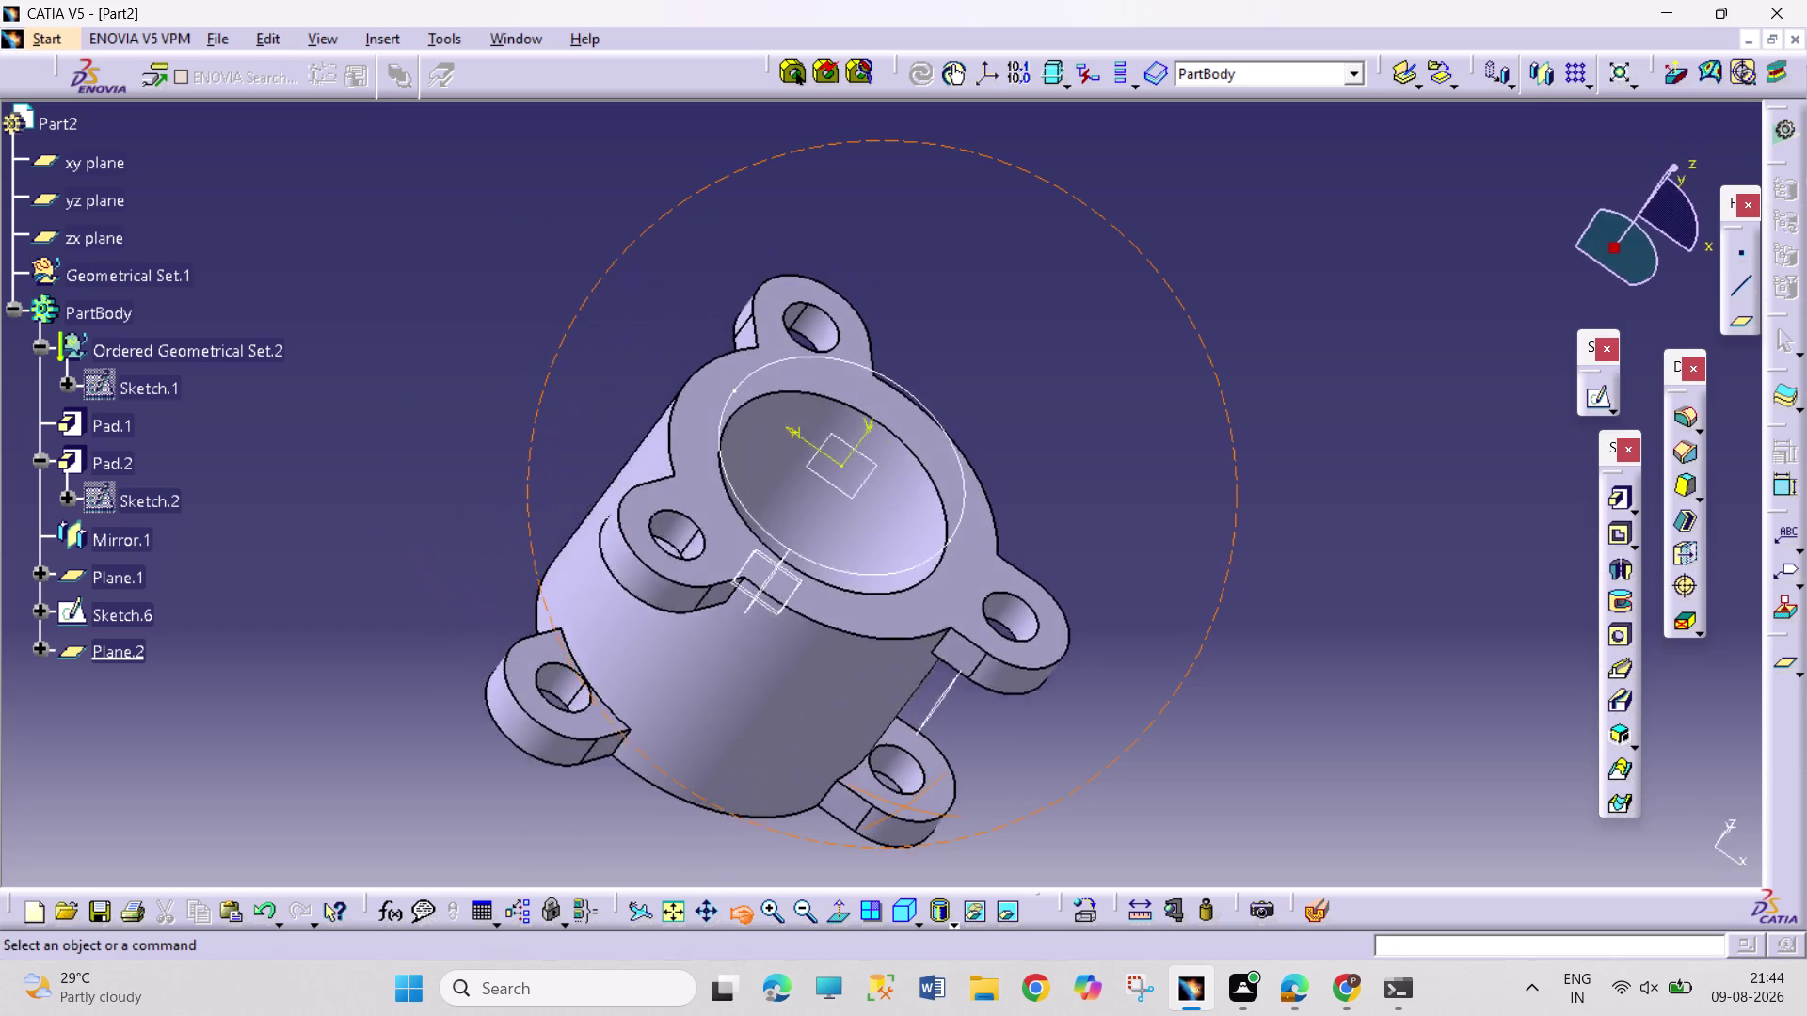
drag(946, 774, 869, 835)
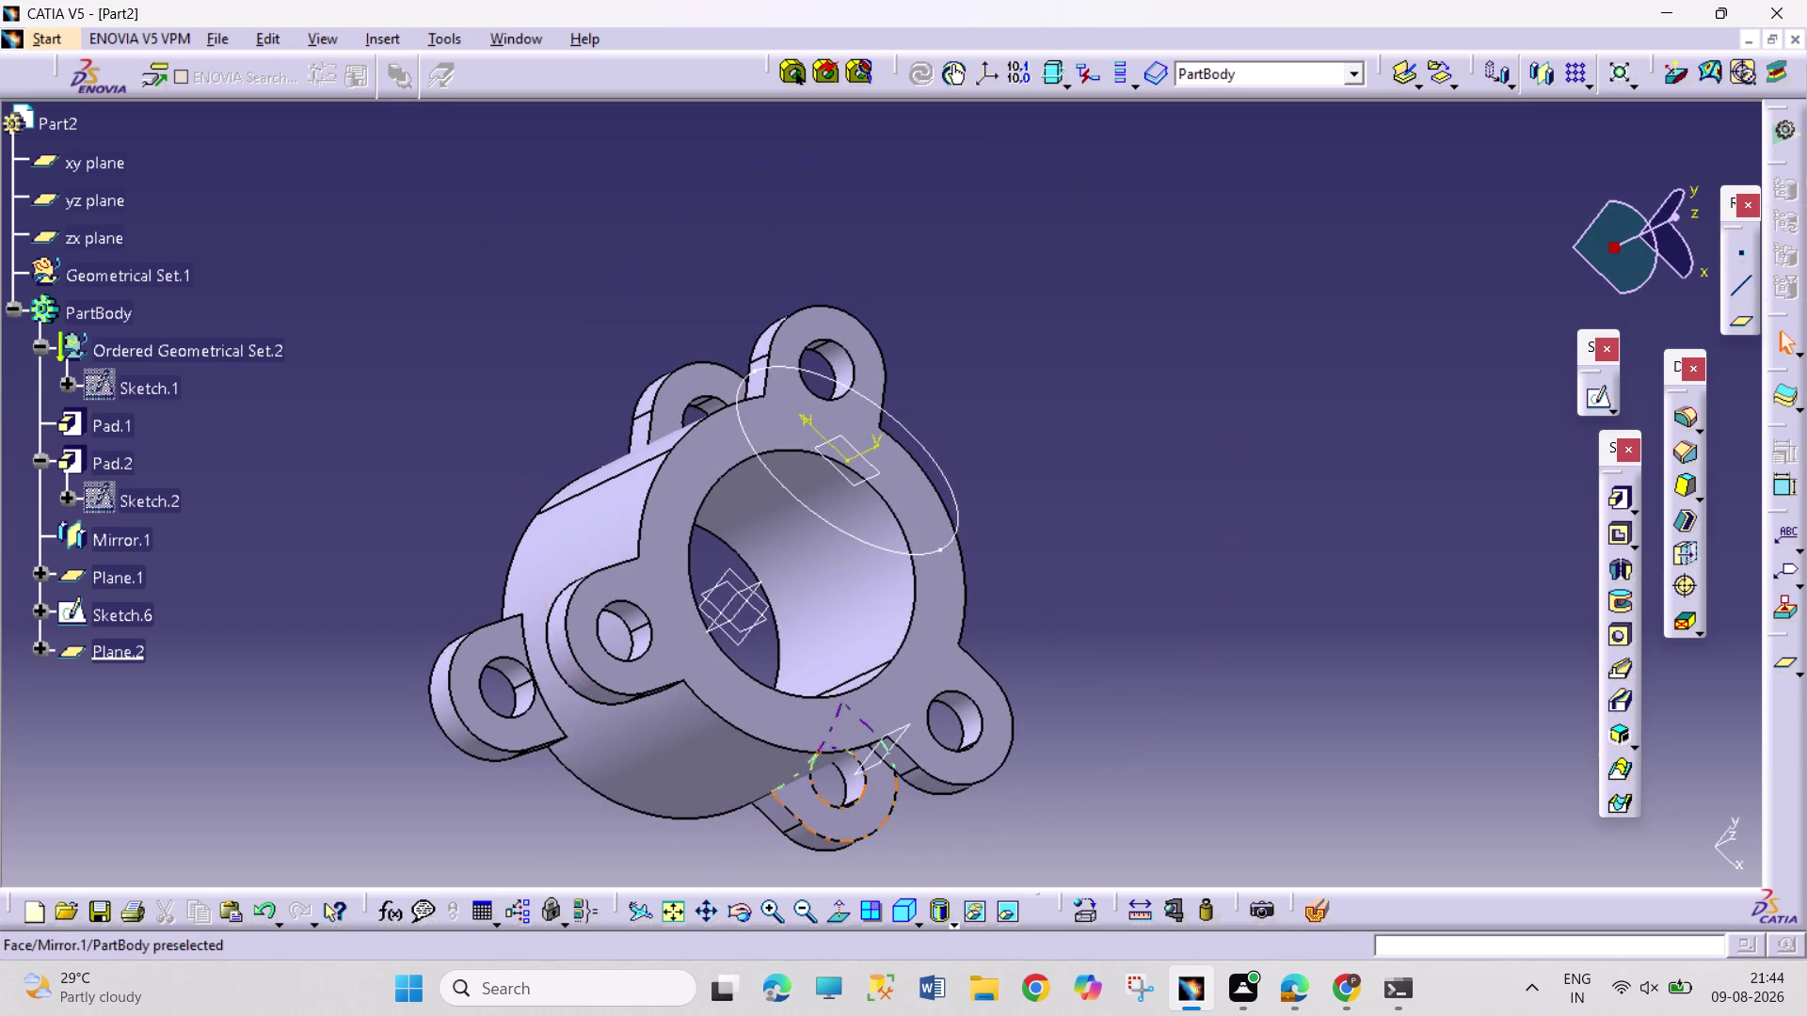
click(758, 618)
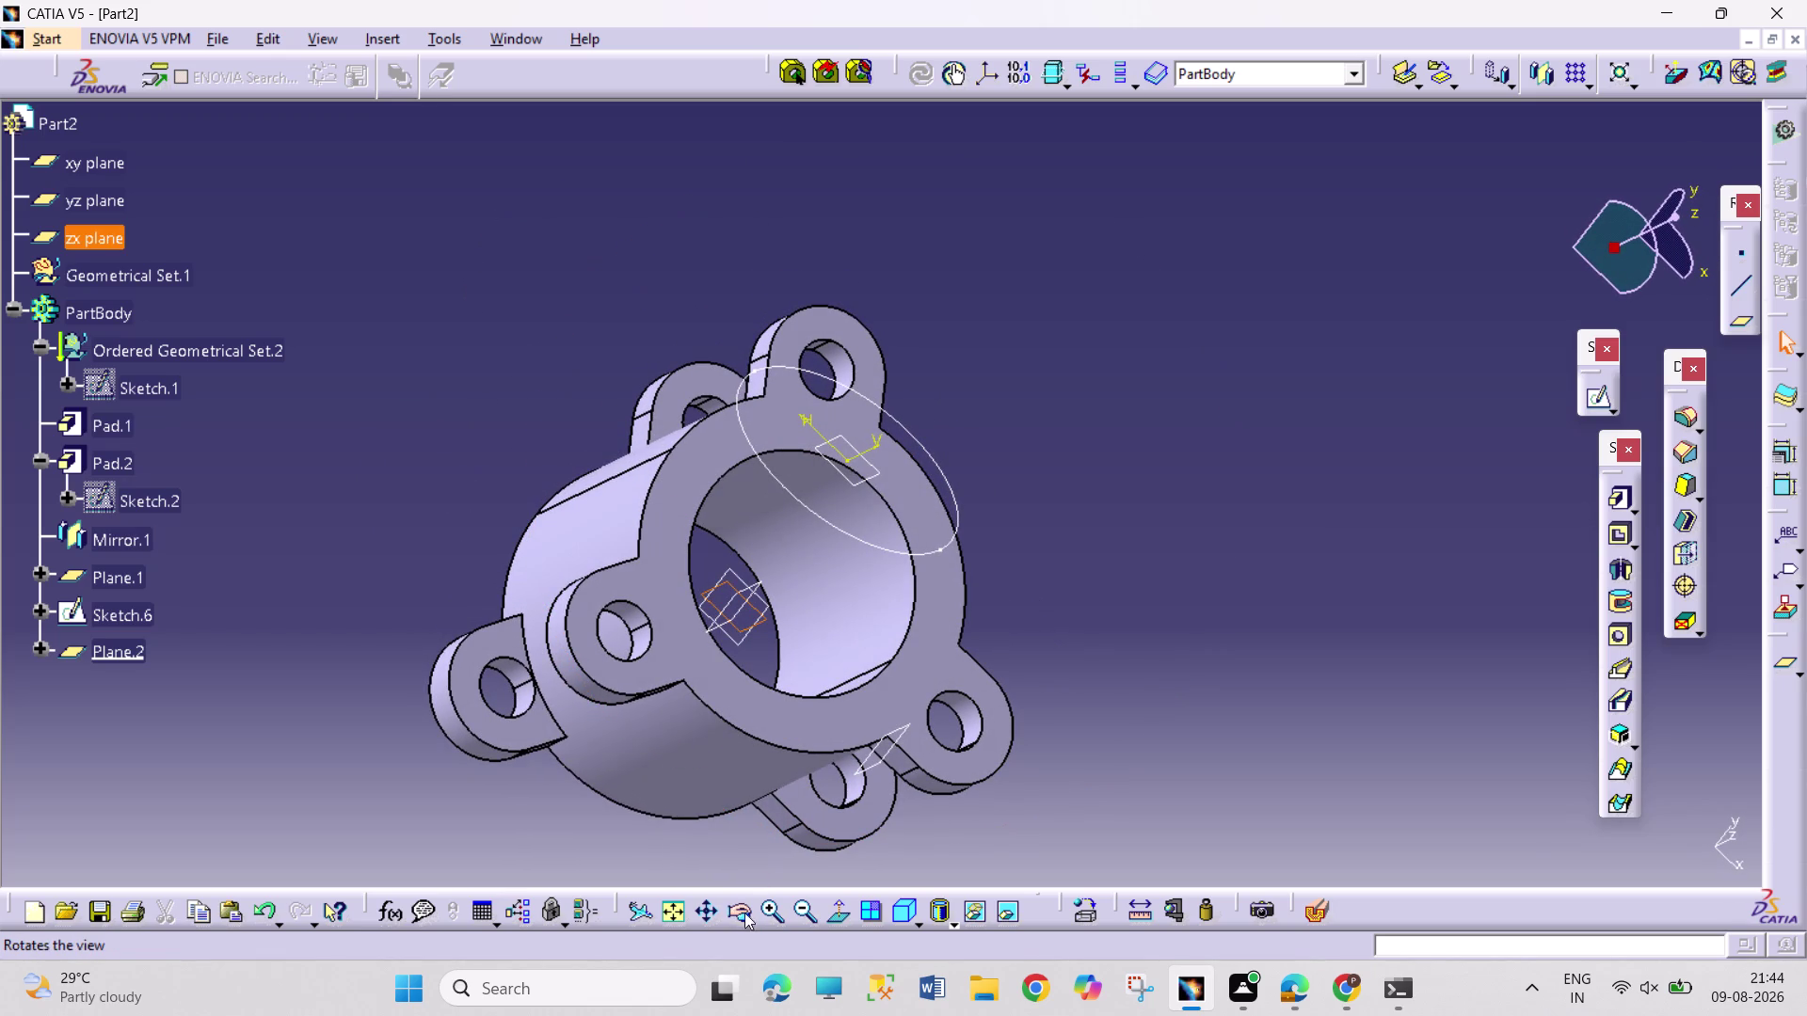
Create Plane.3 offset 160 mm from the yz plane, reversed to the opposite side.
click(748, 919)
drag(1115, 745, 1061, 673)
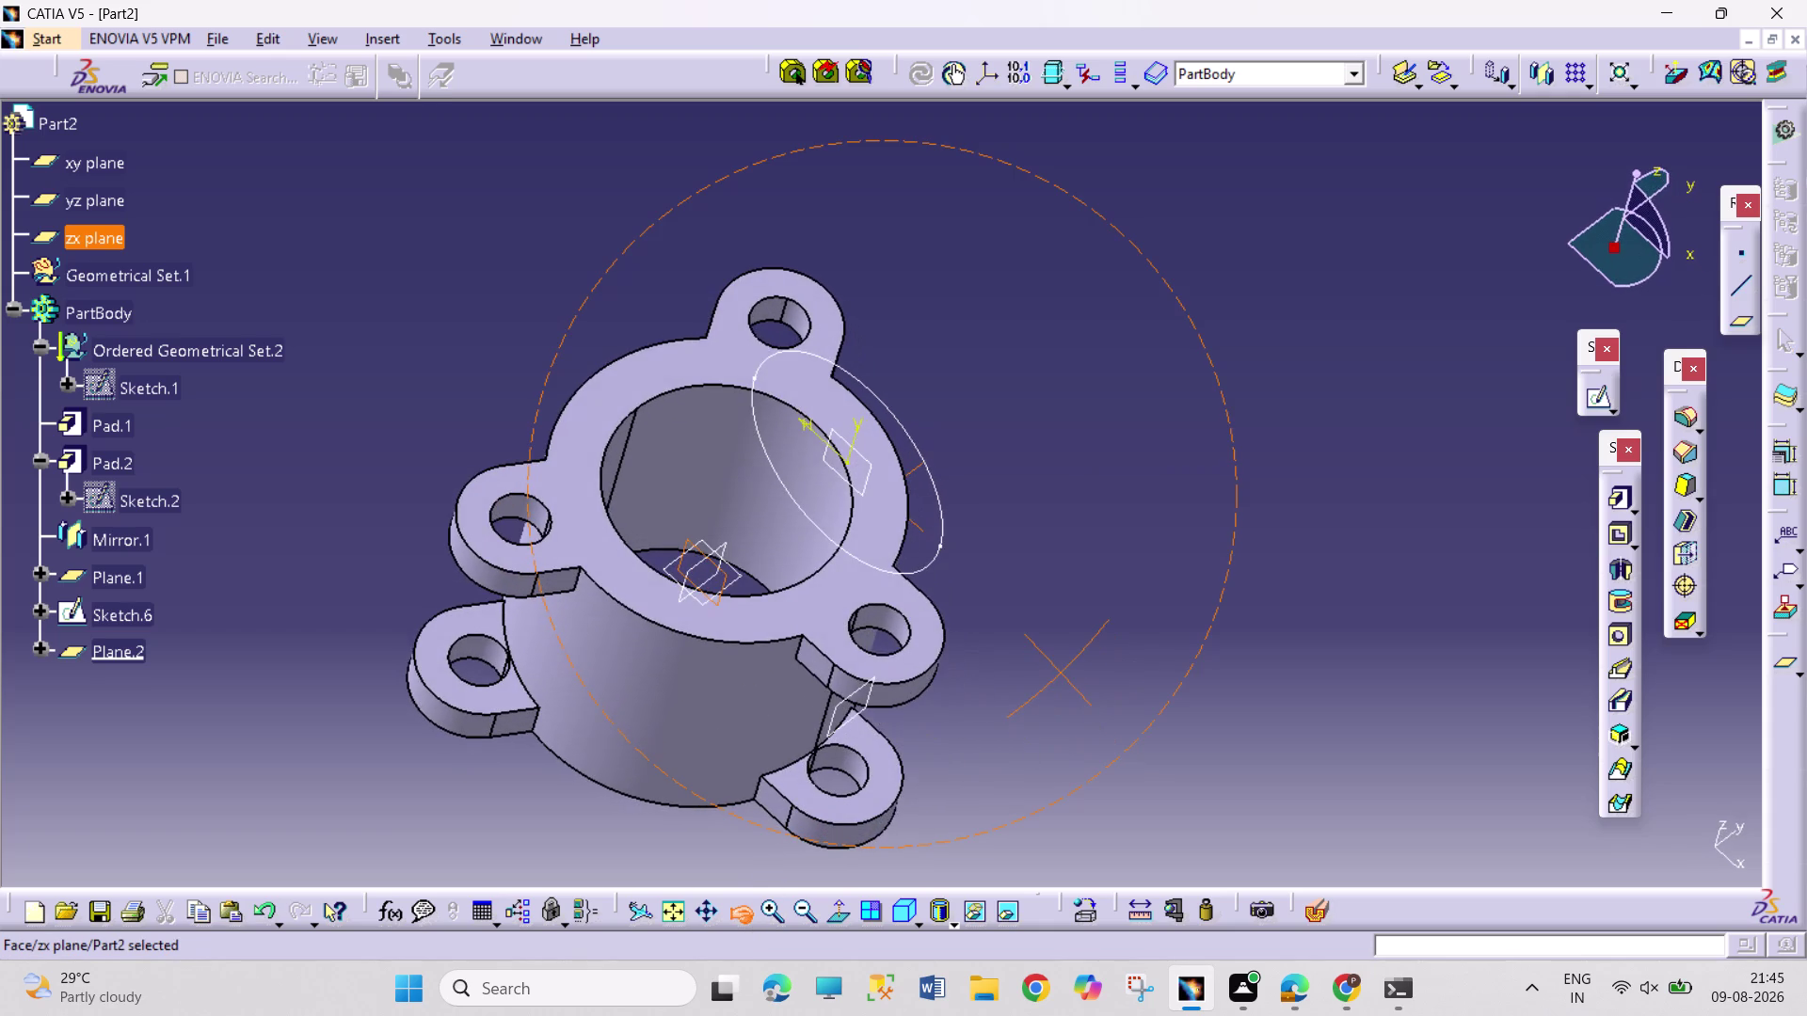
drag(1061, 672, 1139, 670)
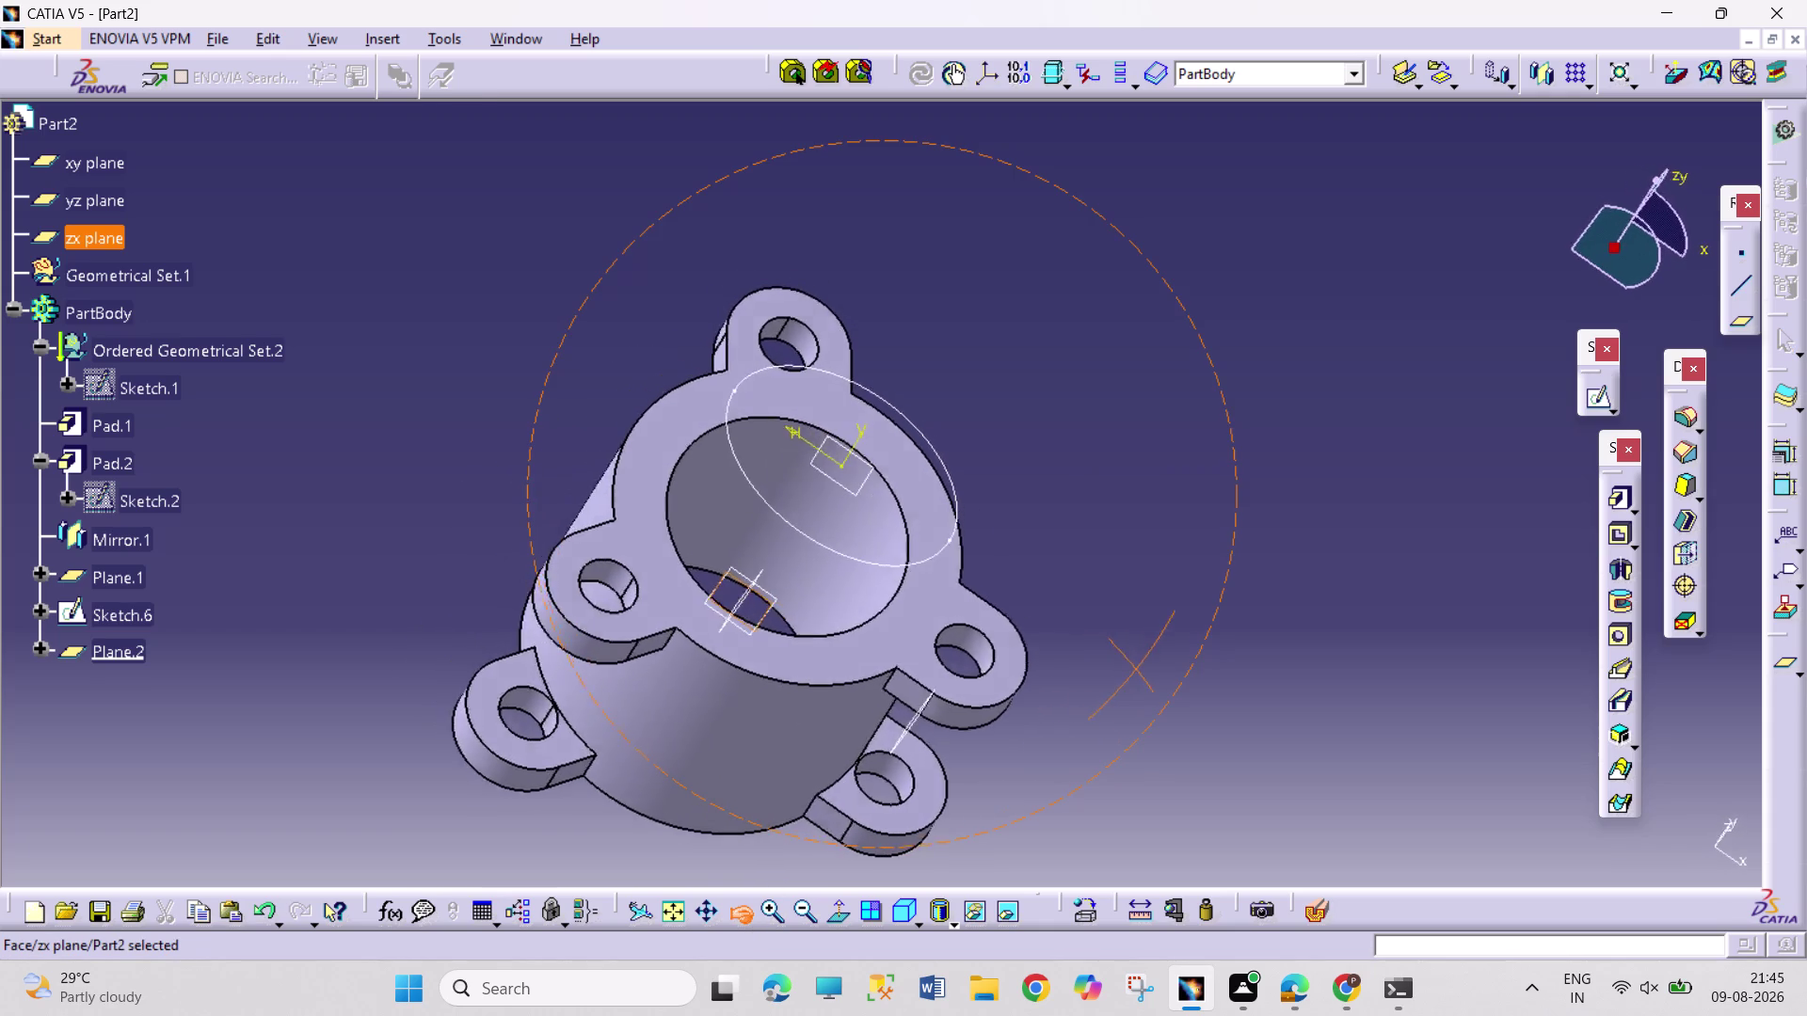
drag(1139, 670, 1166, 696)
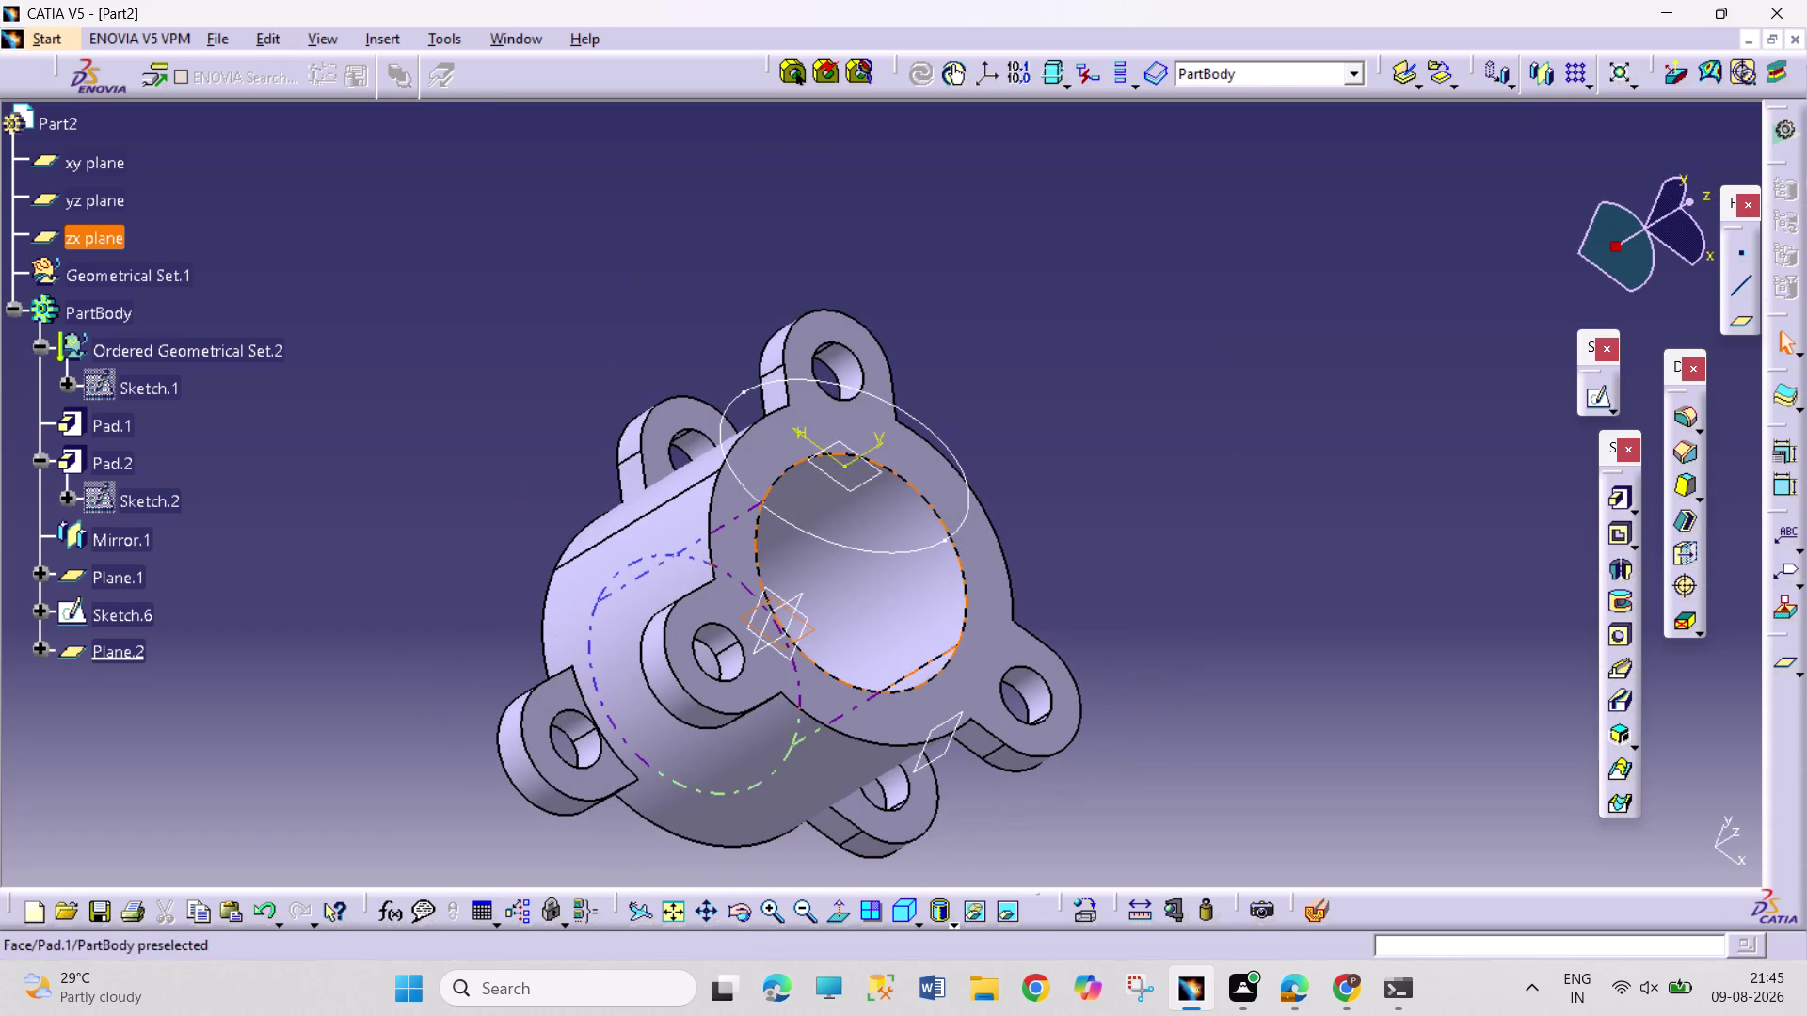
click(783, 627)
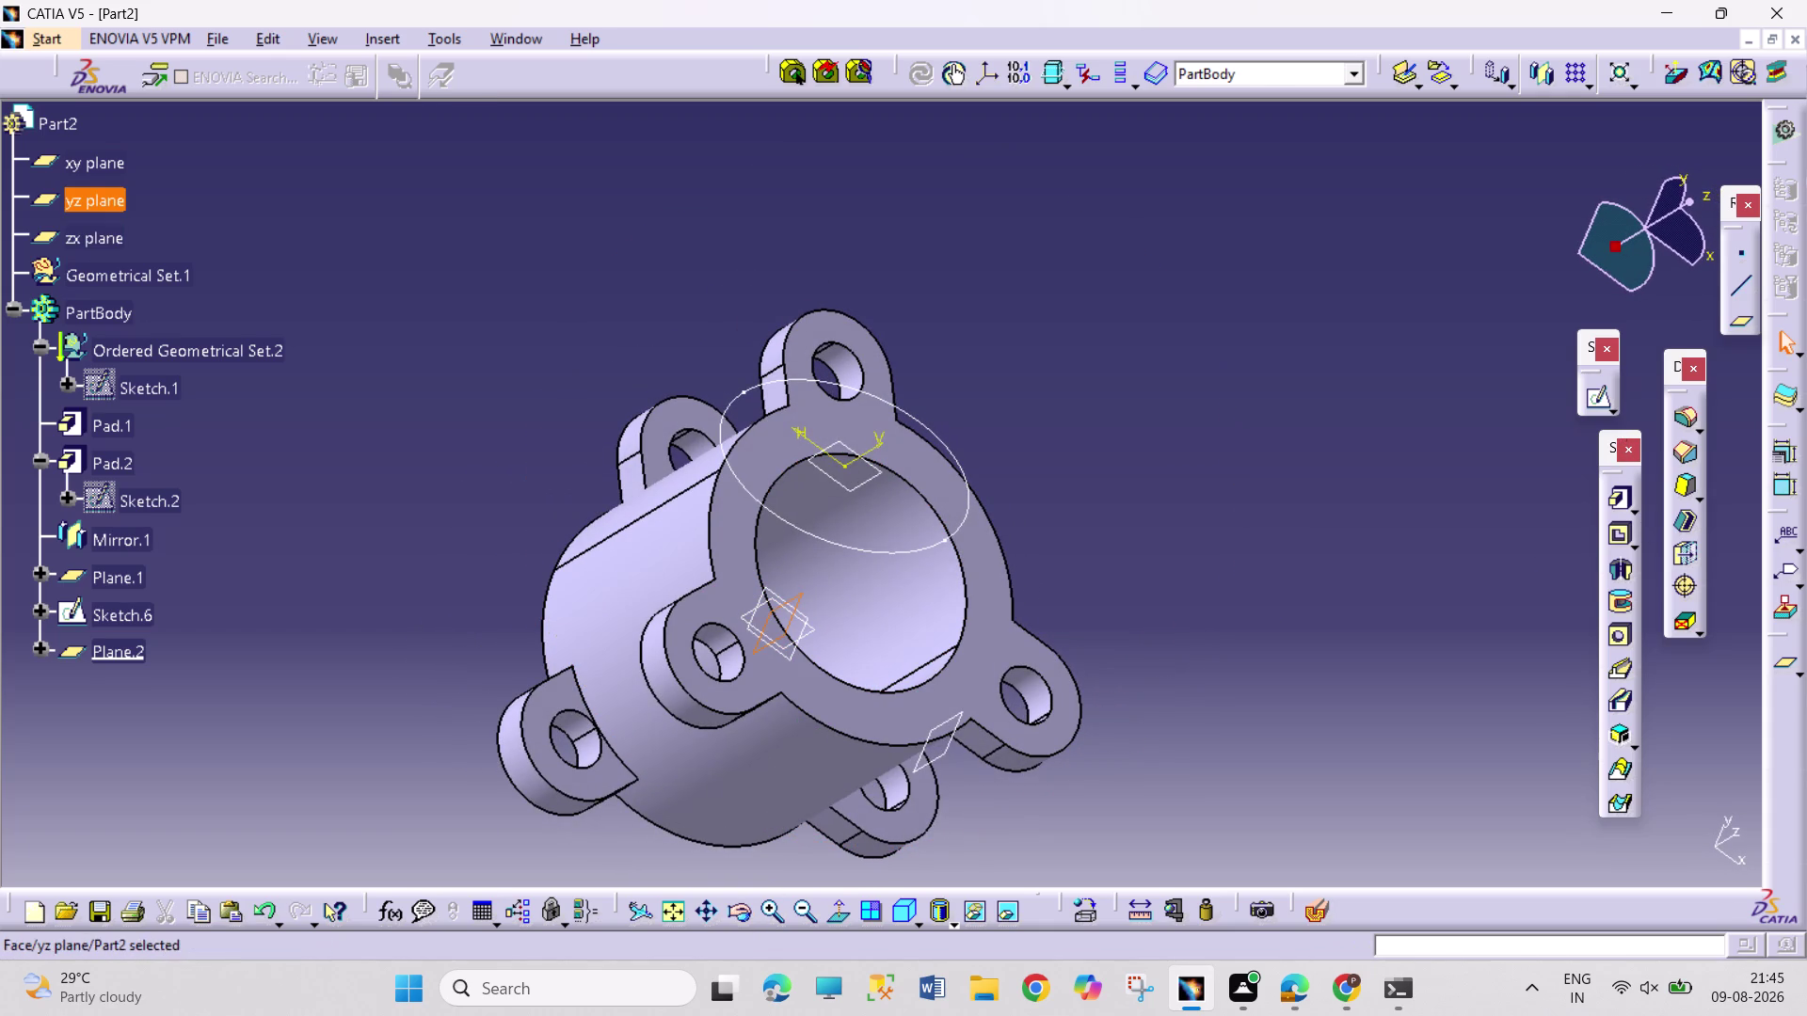
click(1751, 329)
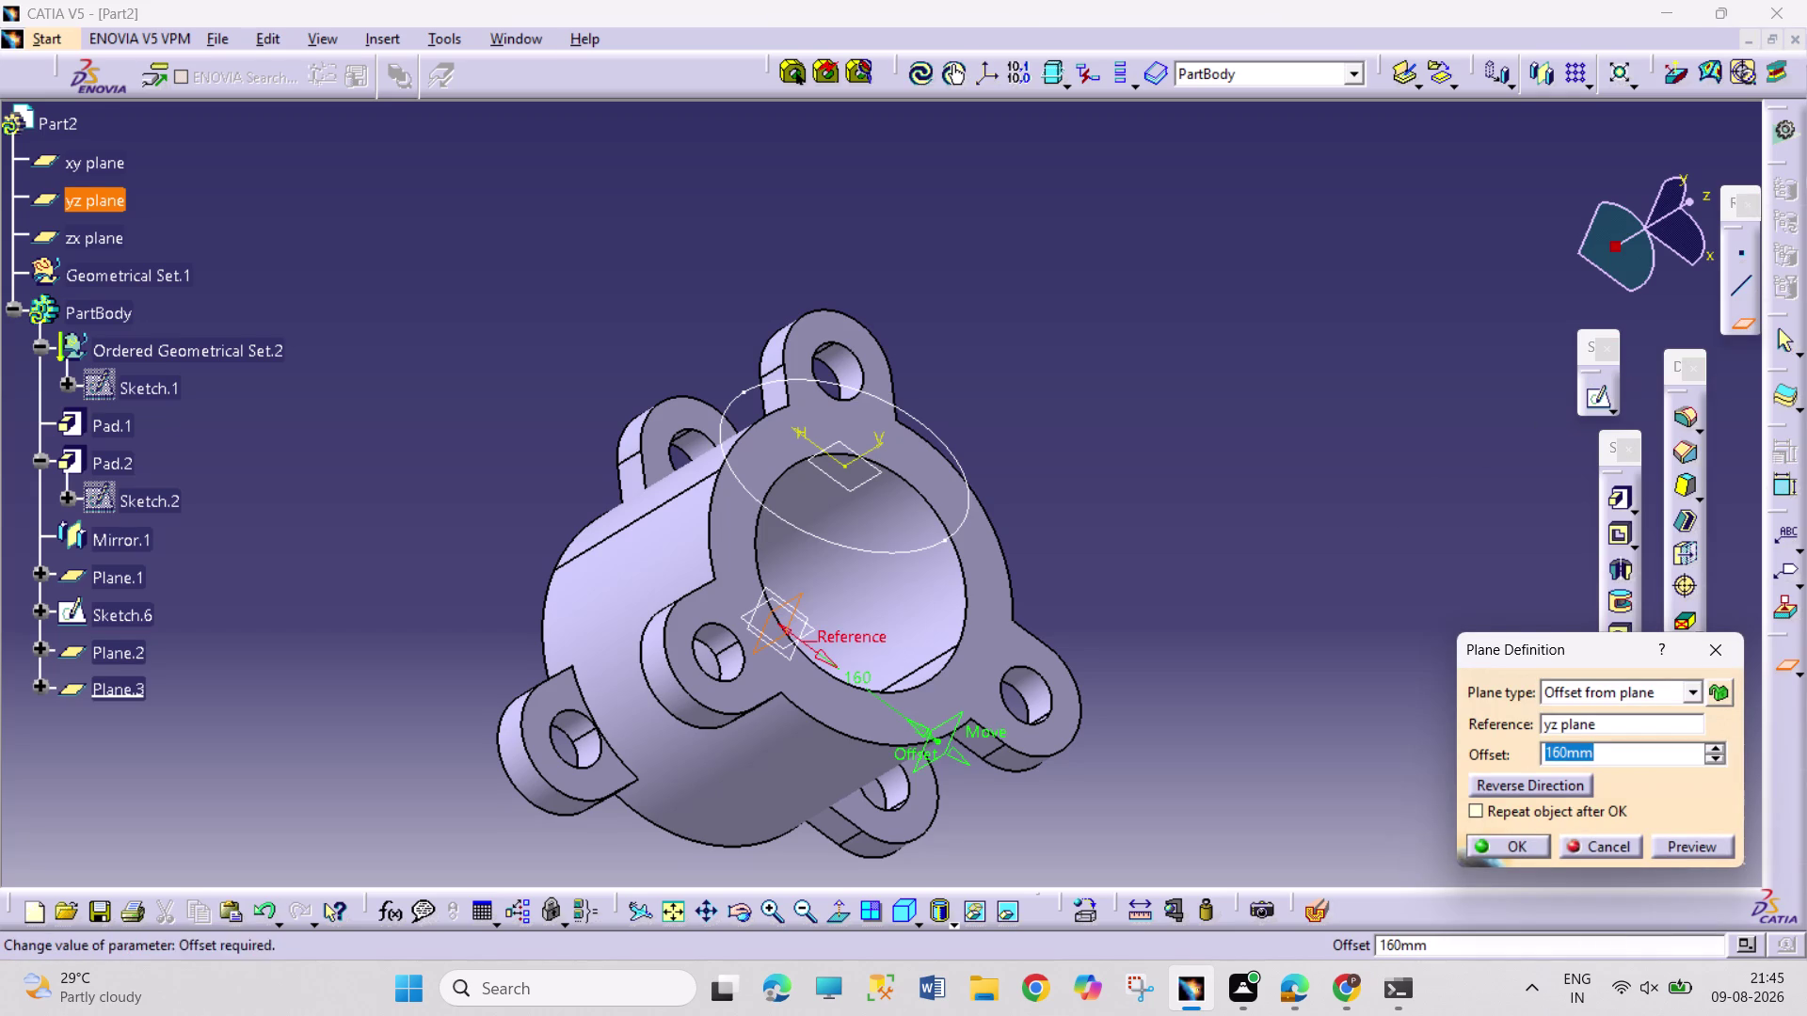
click(1540, 792)
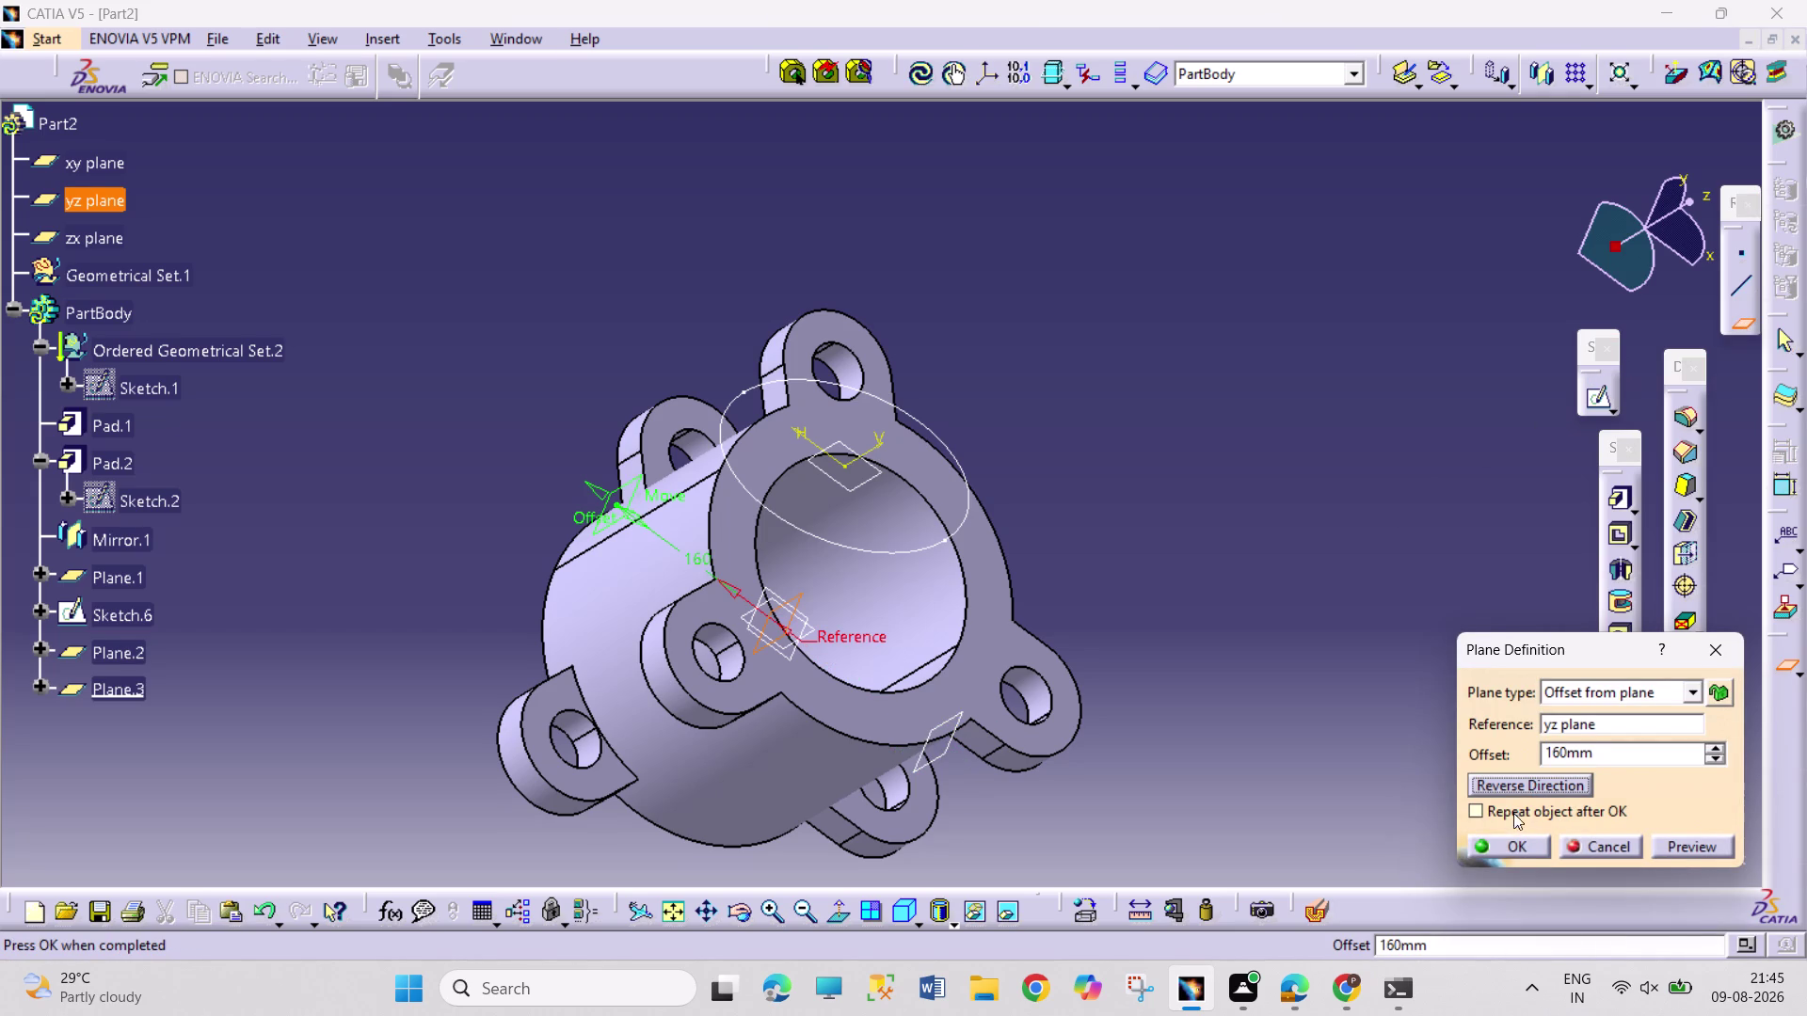
click(1508, 843)
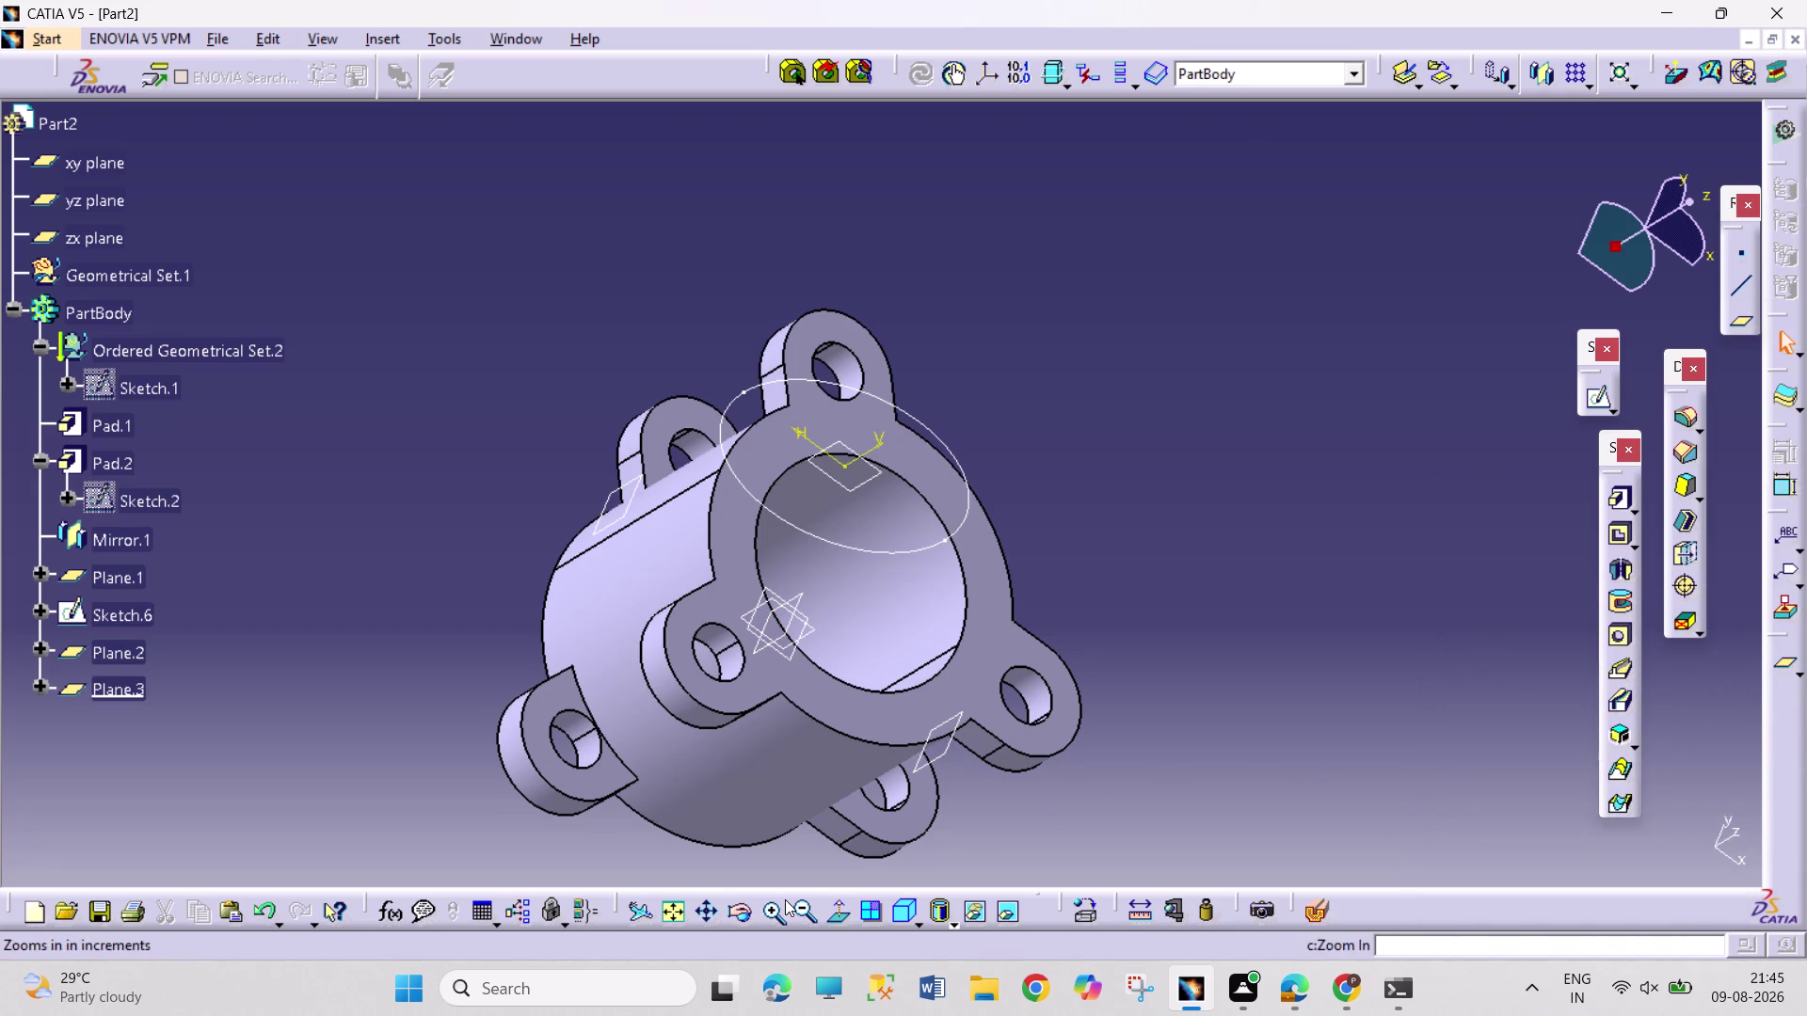
Delete Sketch.6 from the tree and confirm the deletion.
click(734, 908)
drag(542, 646, 729, 655)
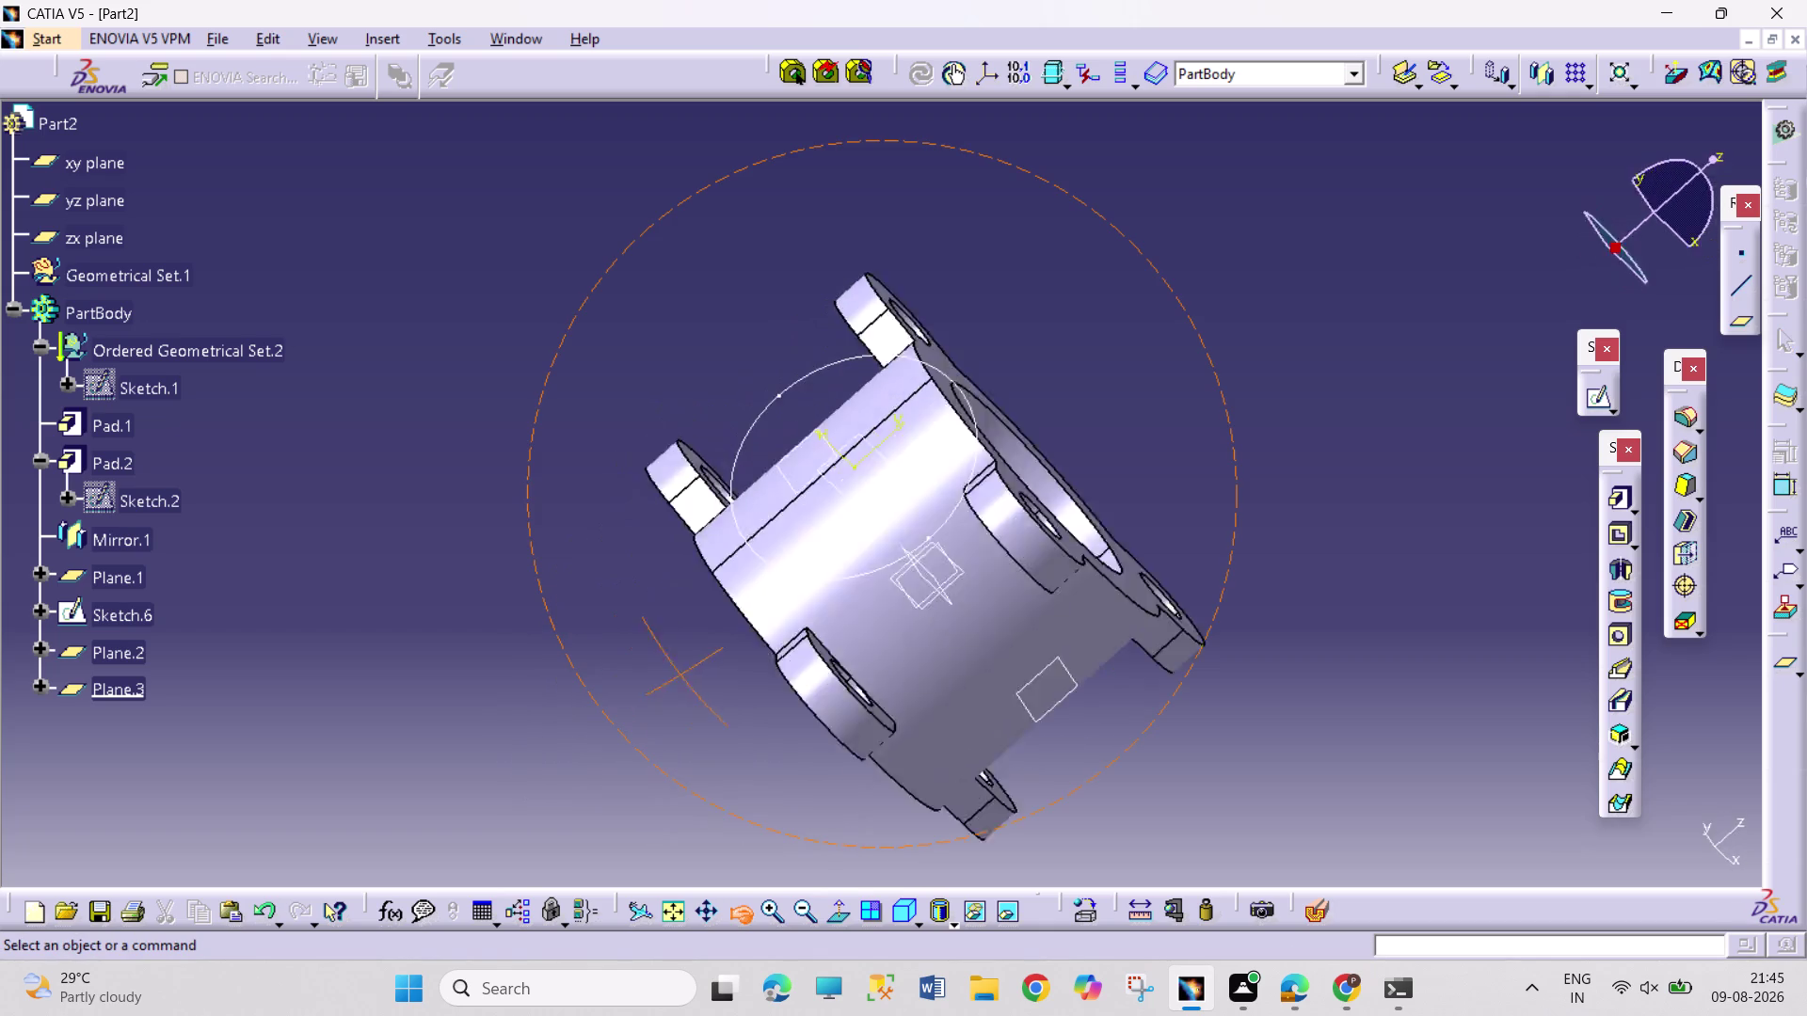
drag(729, 655, 1009, 817)
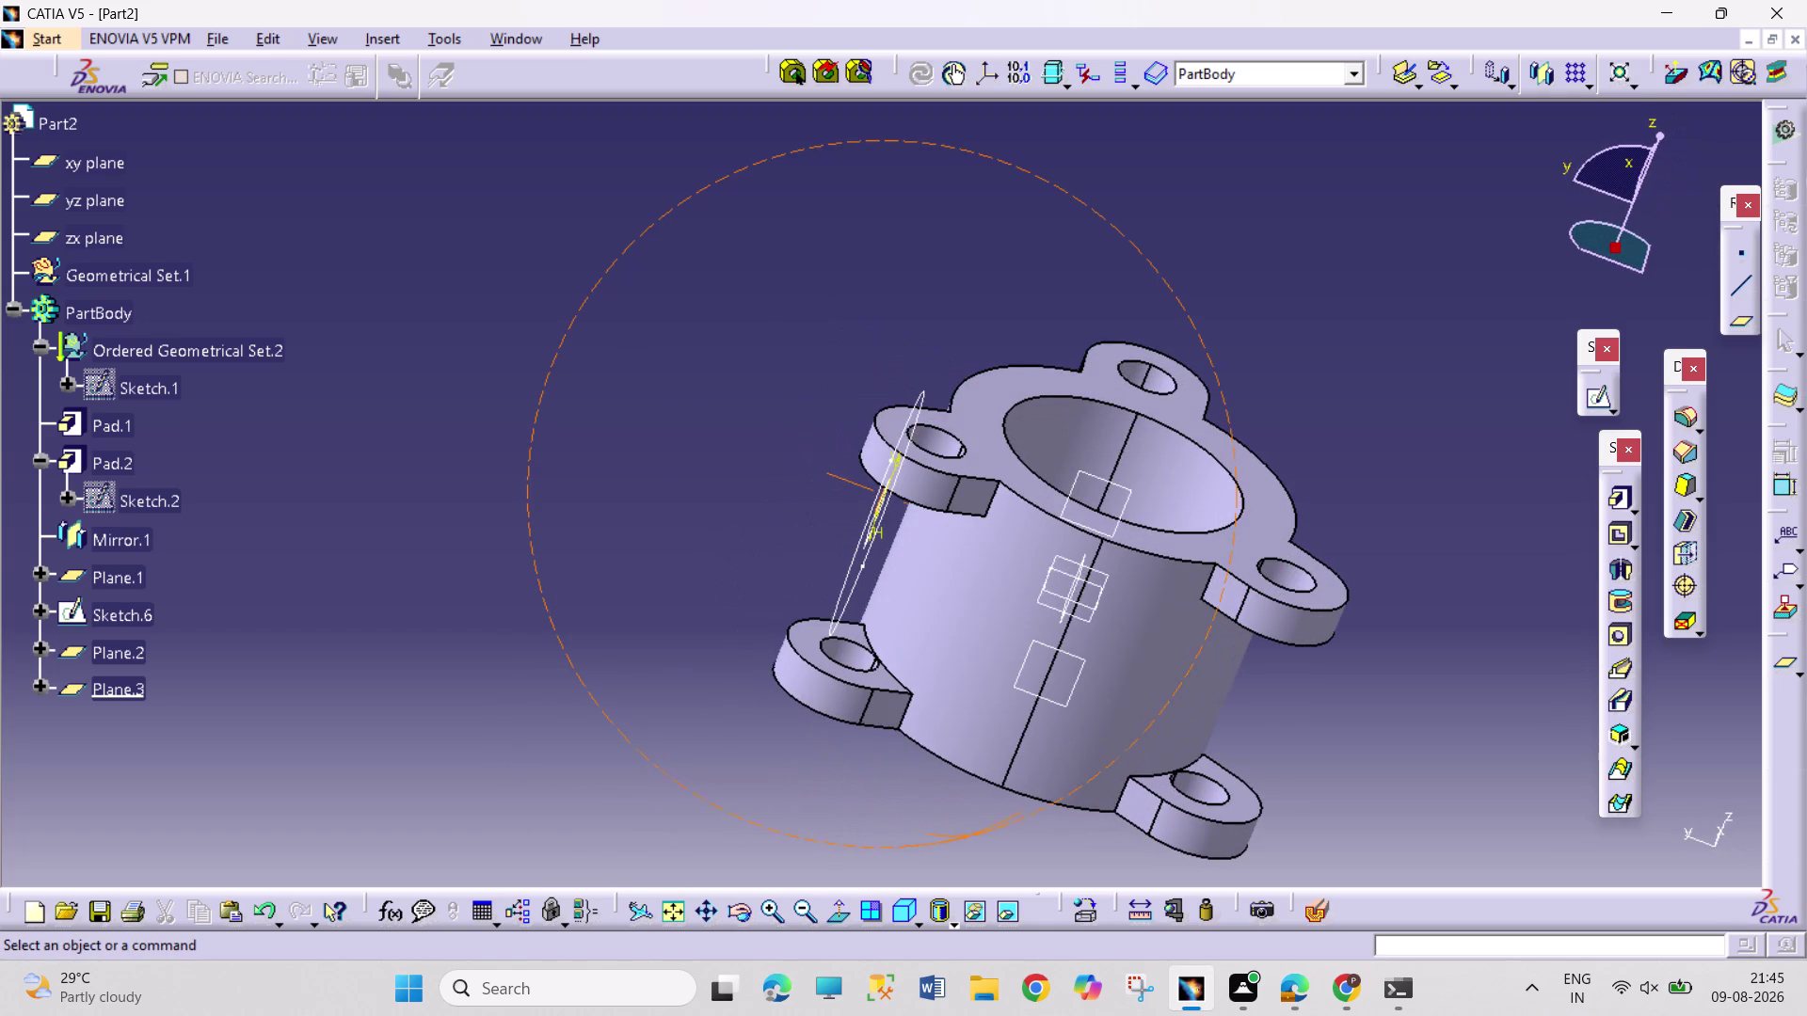
right_click(849, 590)
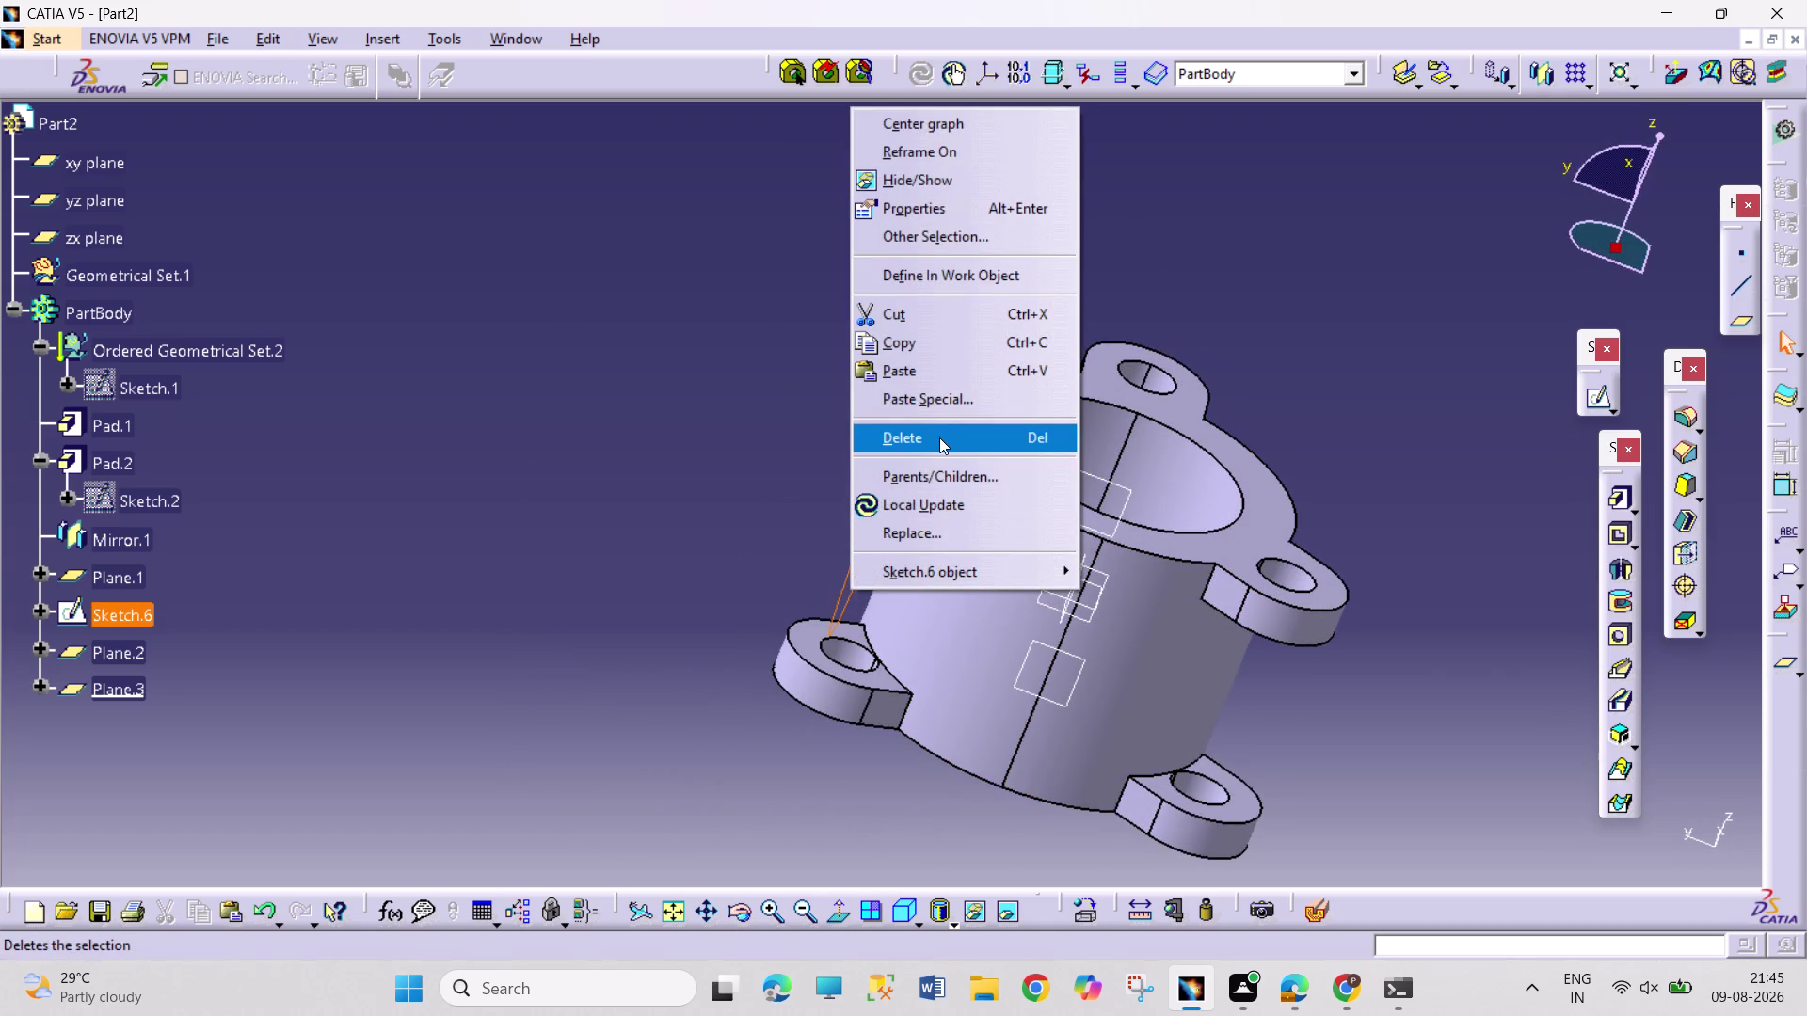
click(939, 436)
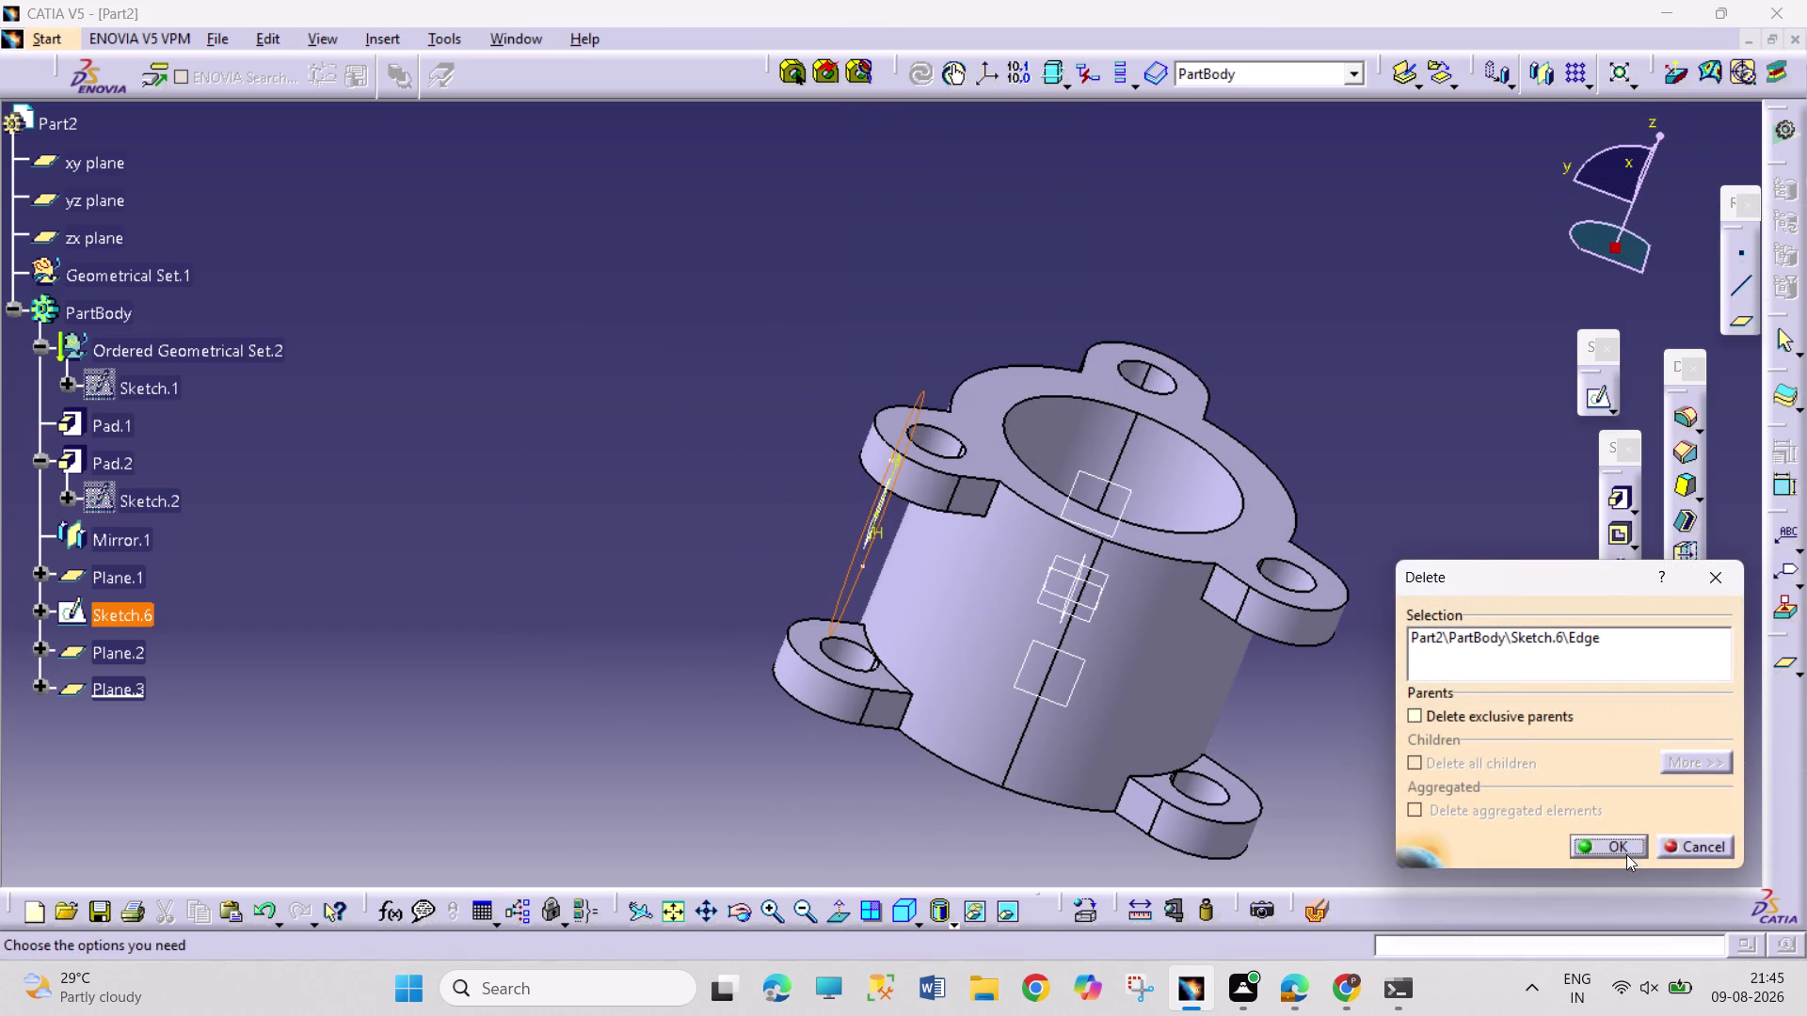
click(1623, 849)
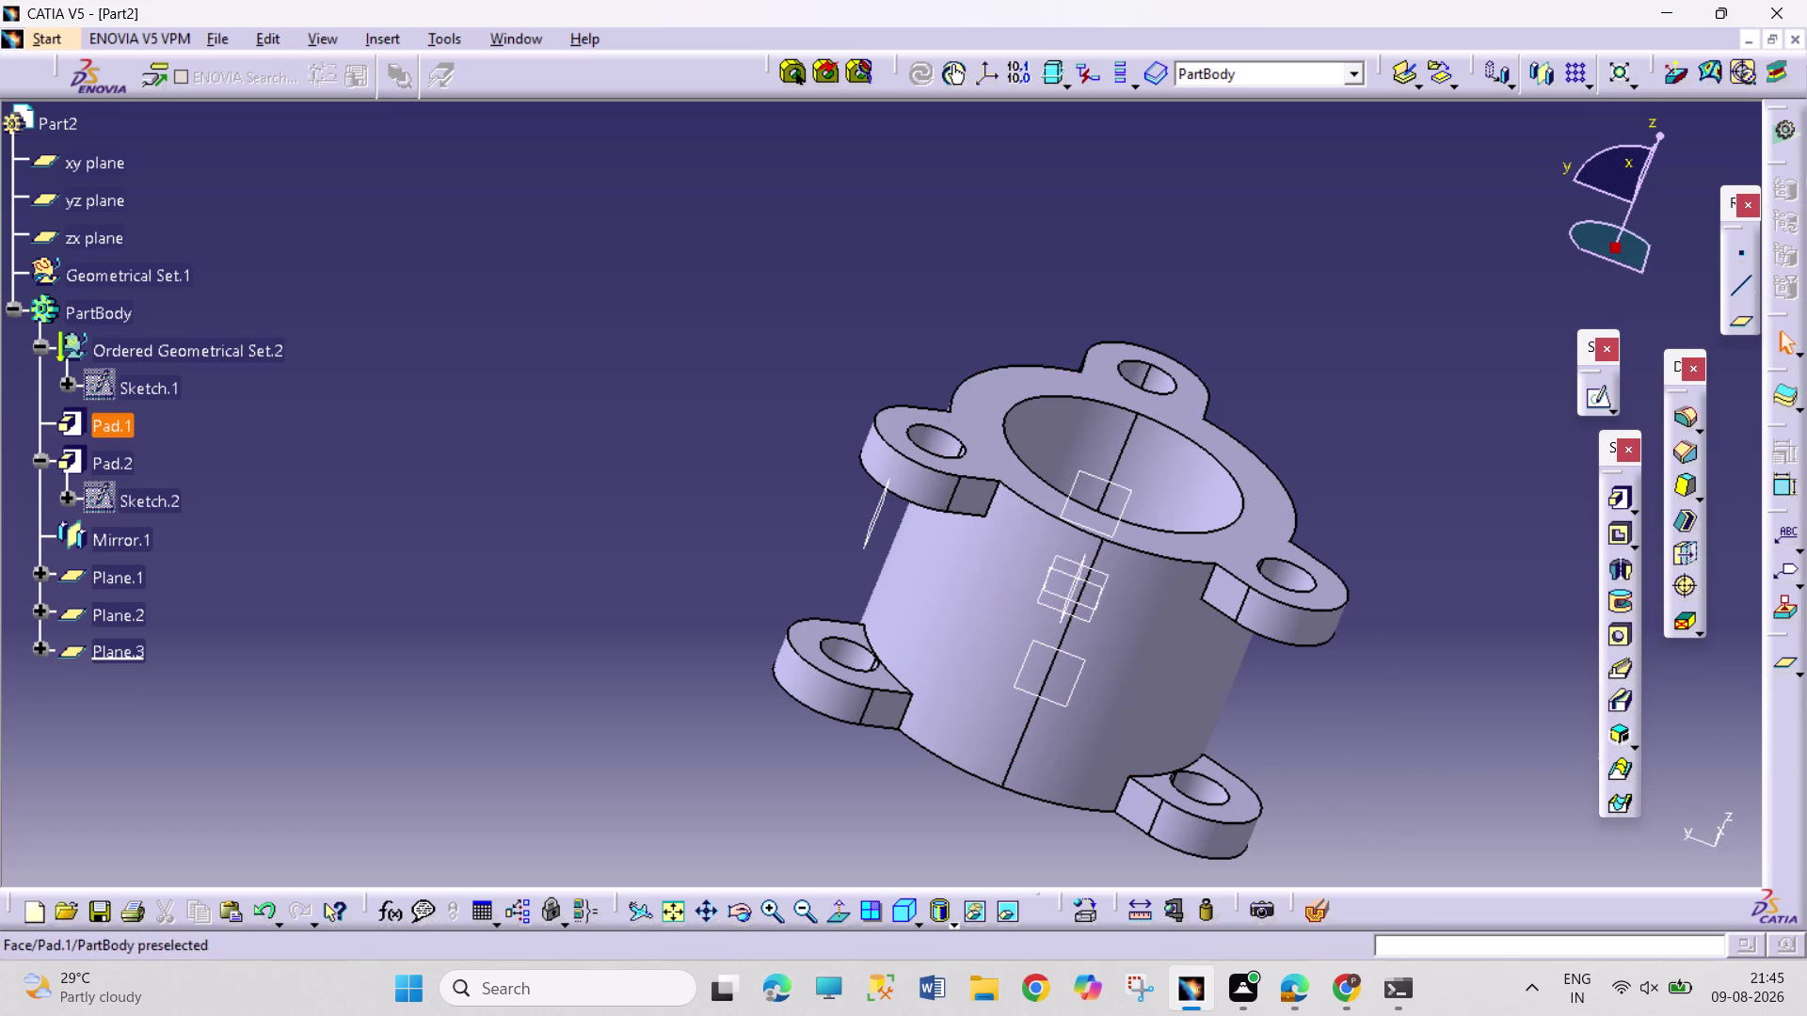
Delete Plane.1, then select Plane.3 and orbit the part to view it.
right_click(875, 528)
click(1004, 375)
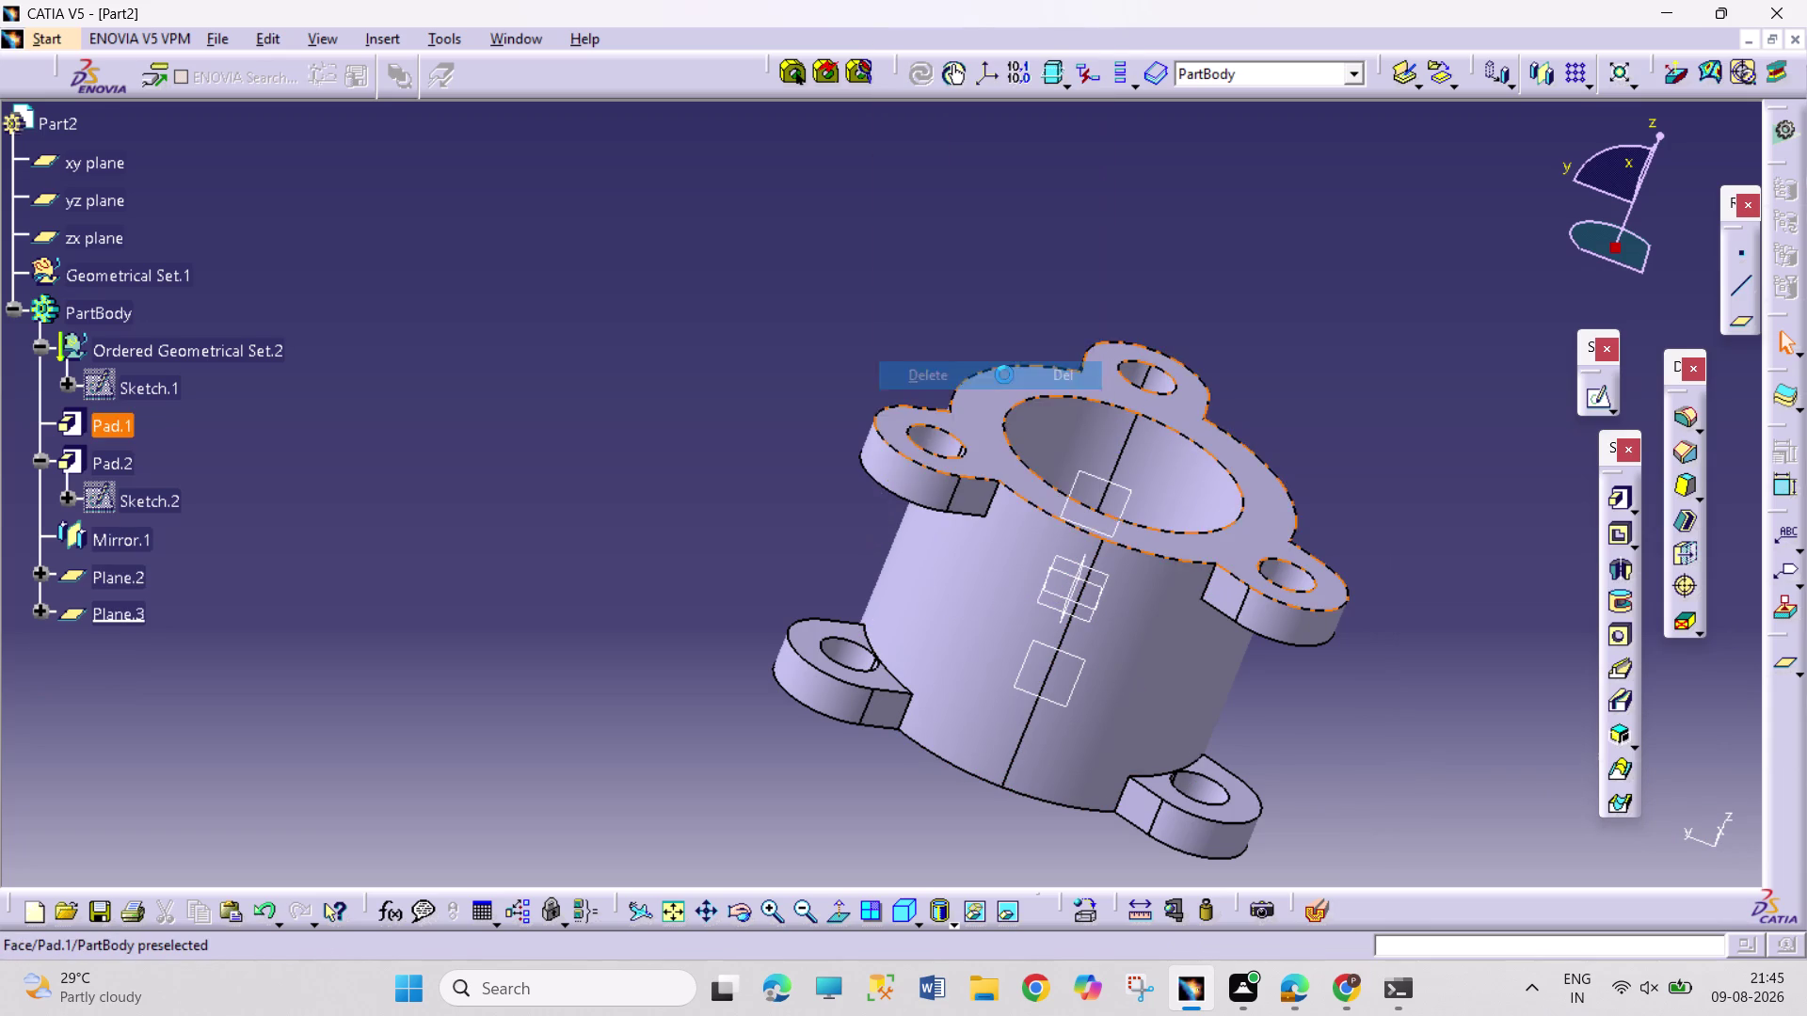
click(1066, 688)
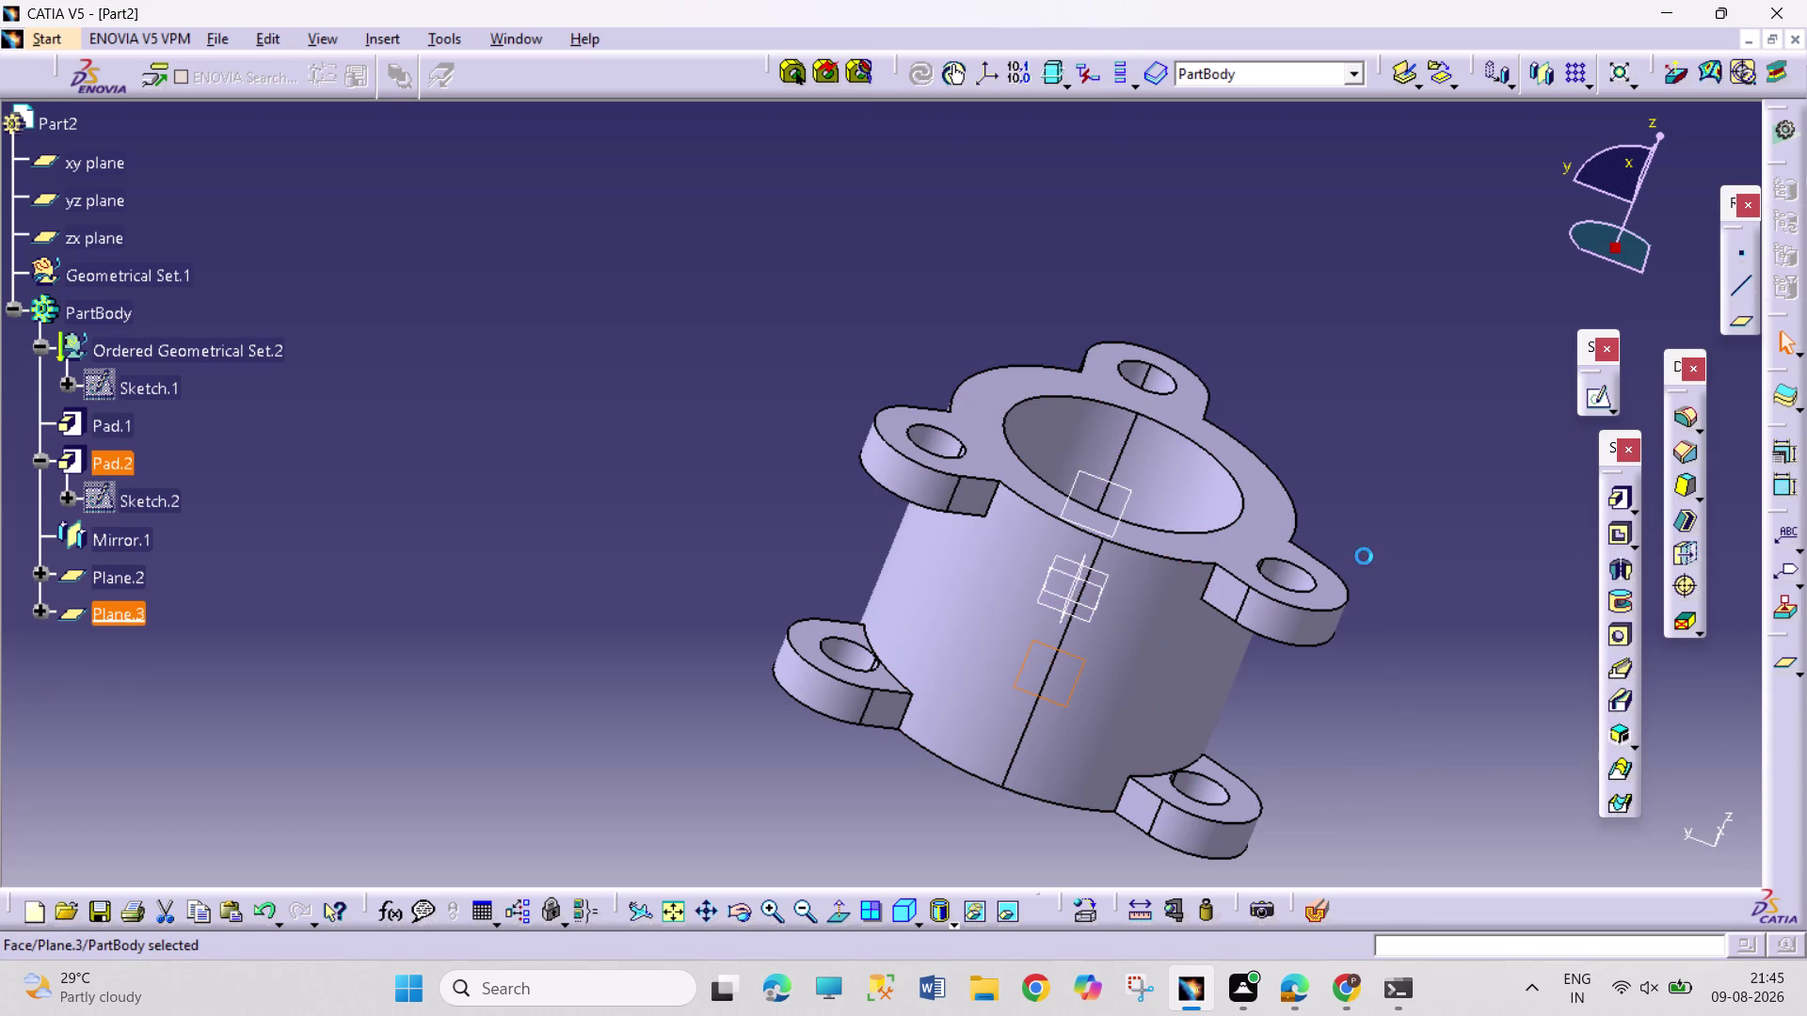
click(732, 910)
drag(1372, 659, 992, 682)
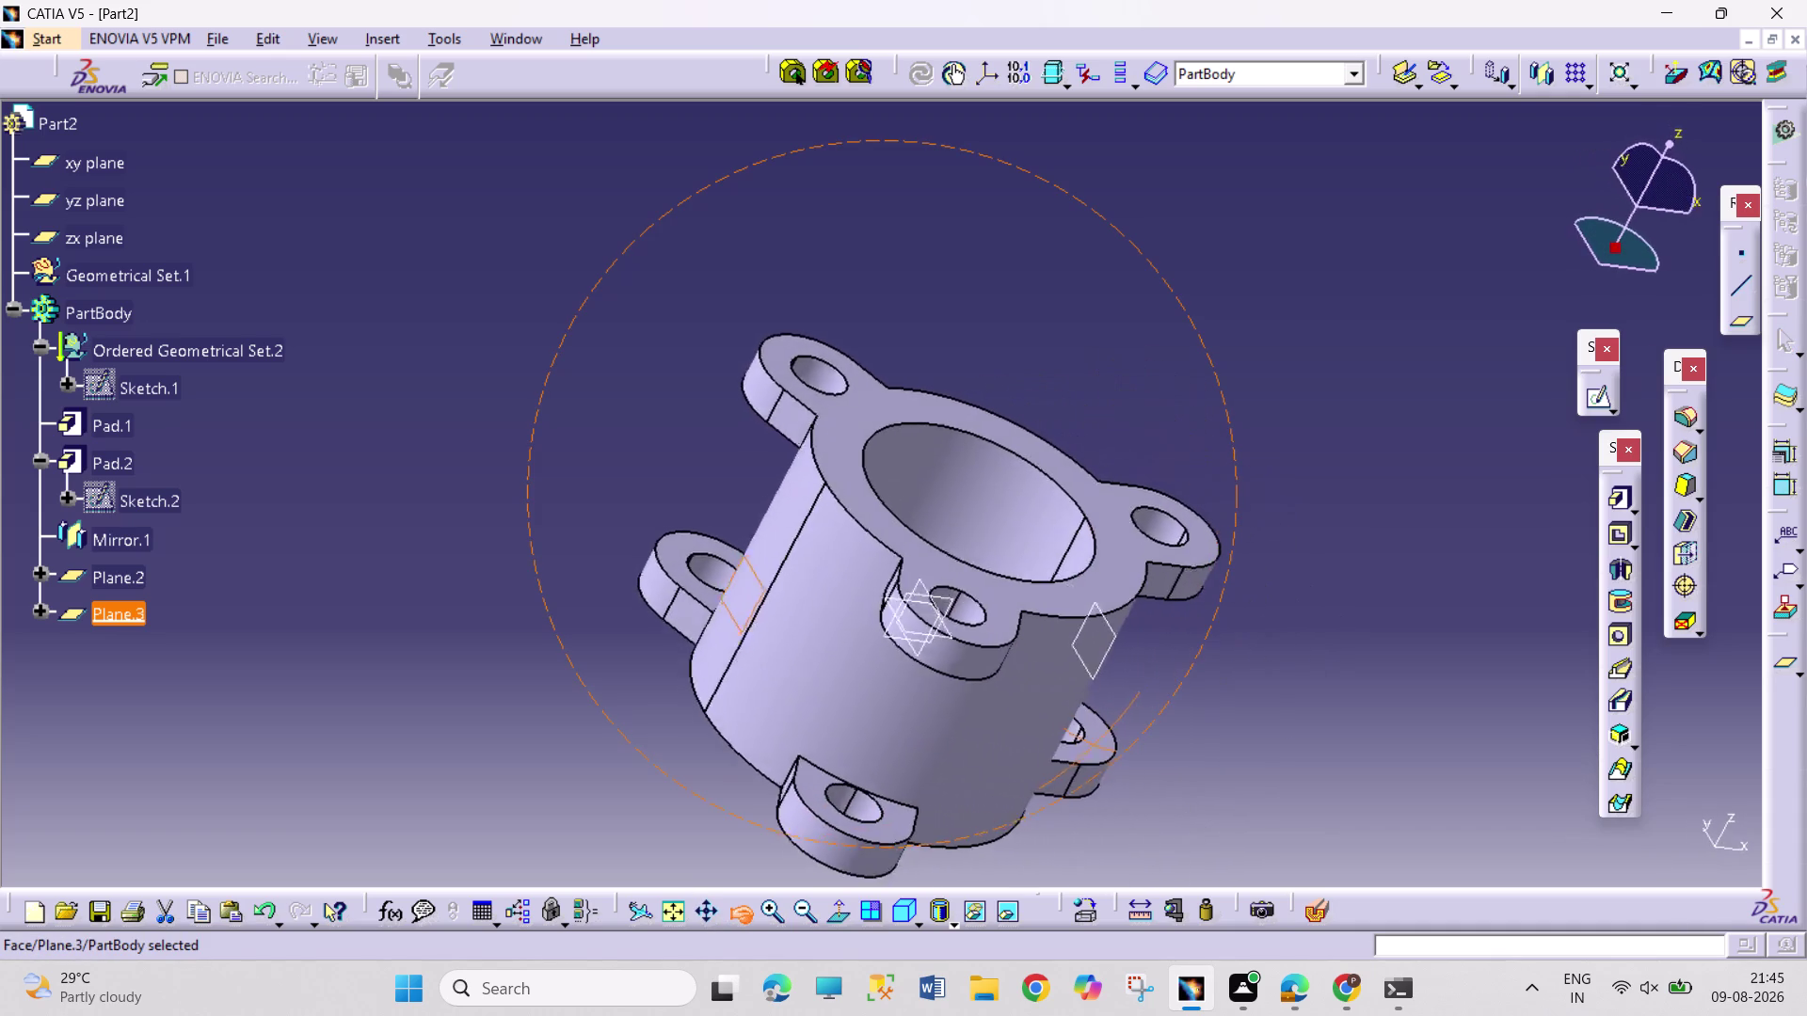
drag(993, 681, 1261, 690)
Start Sketch.7 on Plane.3 and orbit to a 3D view of the flanged top.
click(1593, 397)
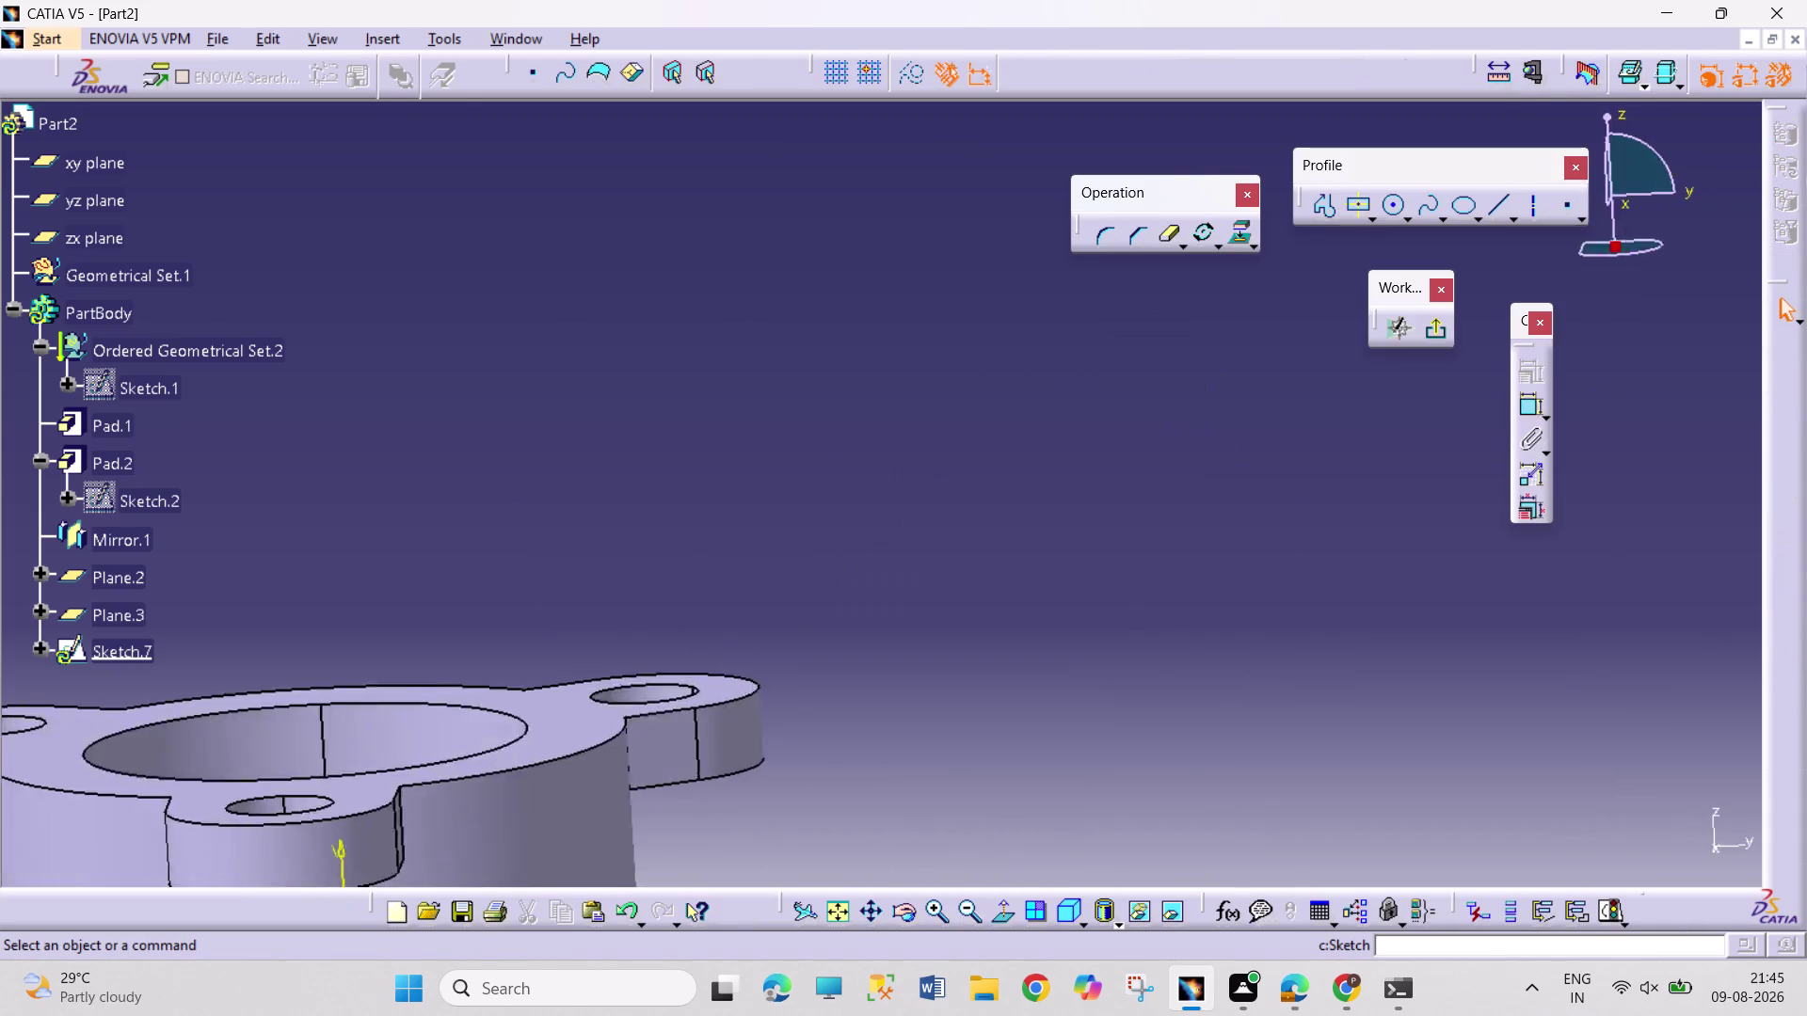
click(844, 908)
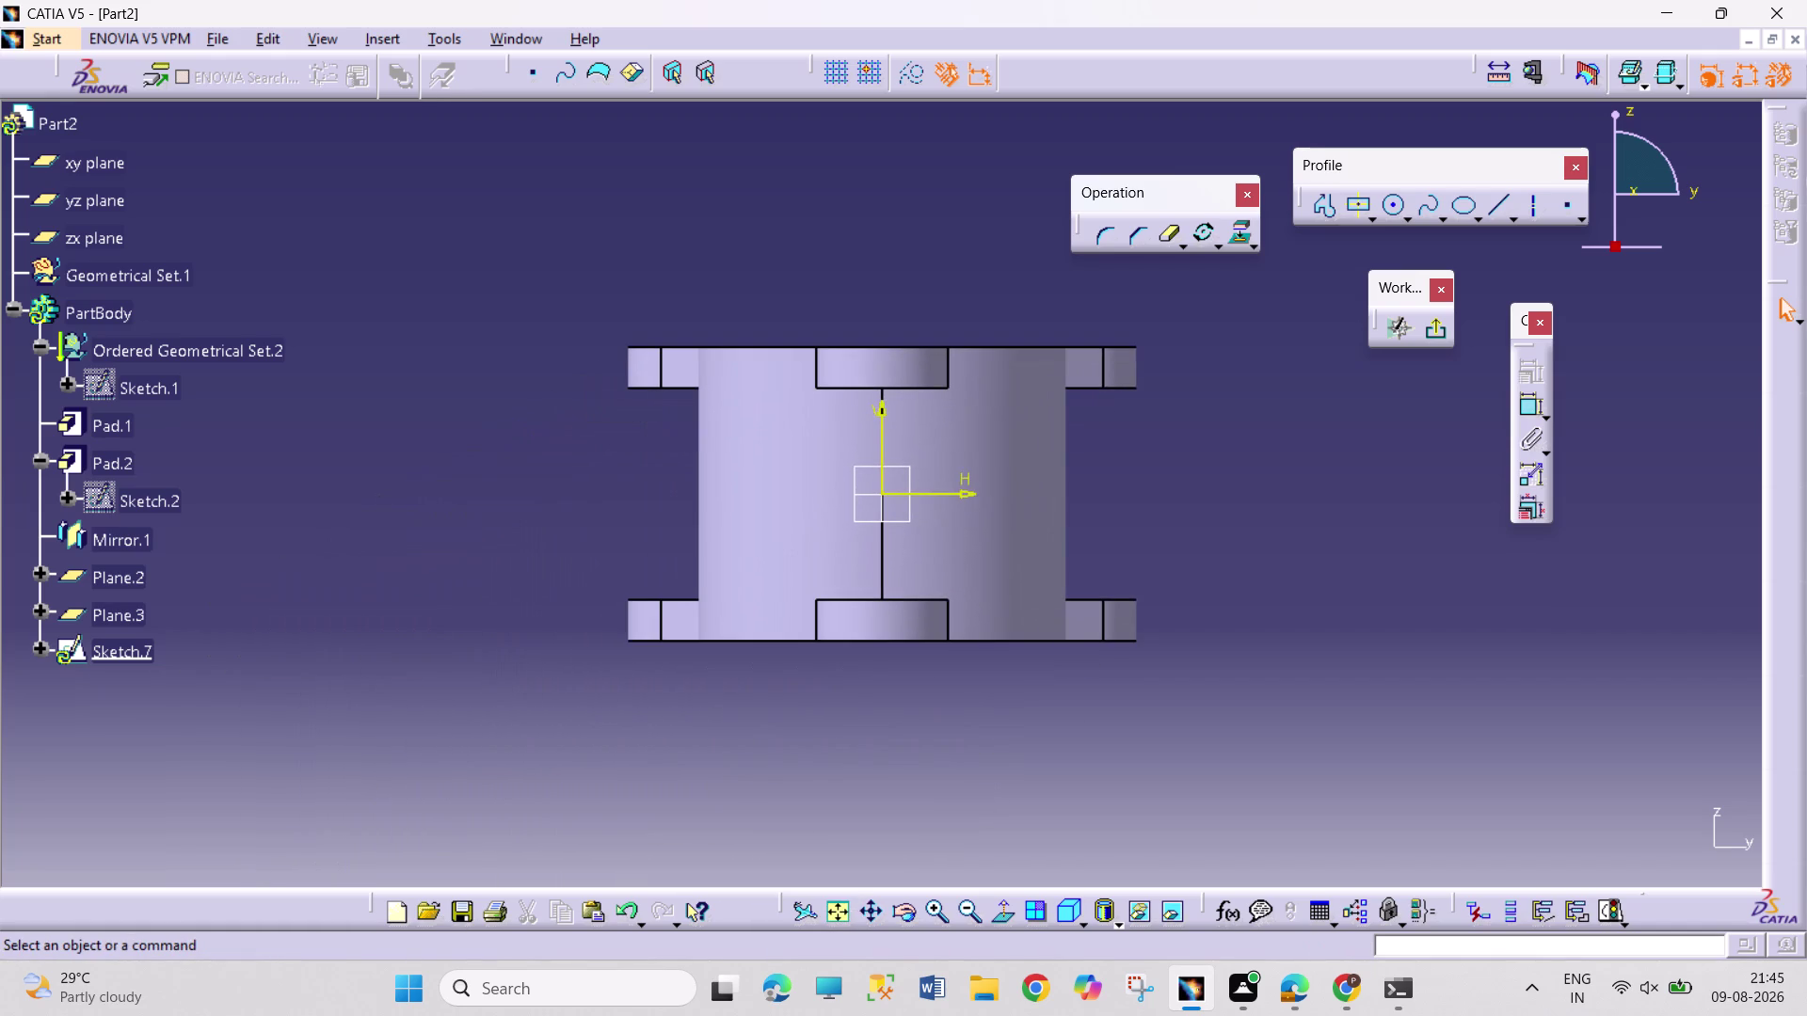
click(913, 910)
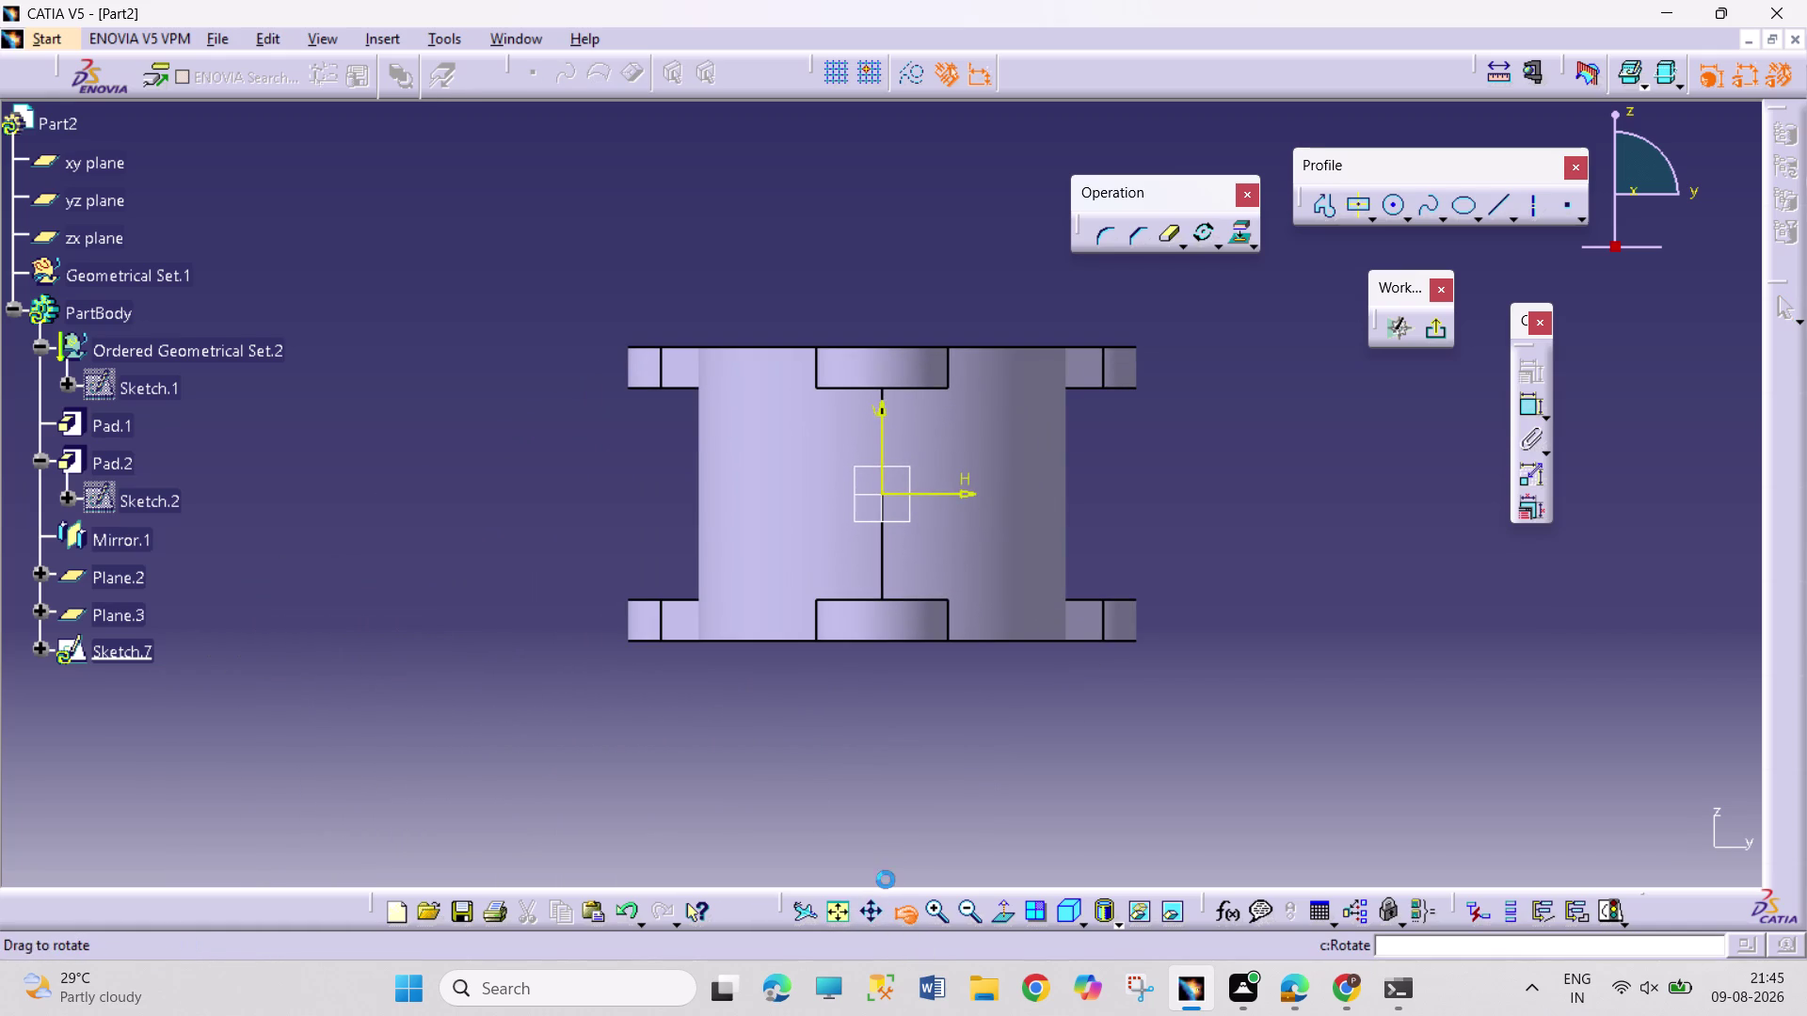
drag(616, 470, 640, 668)
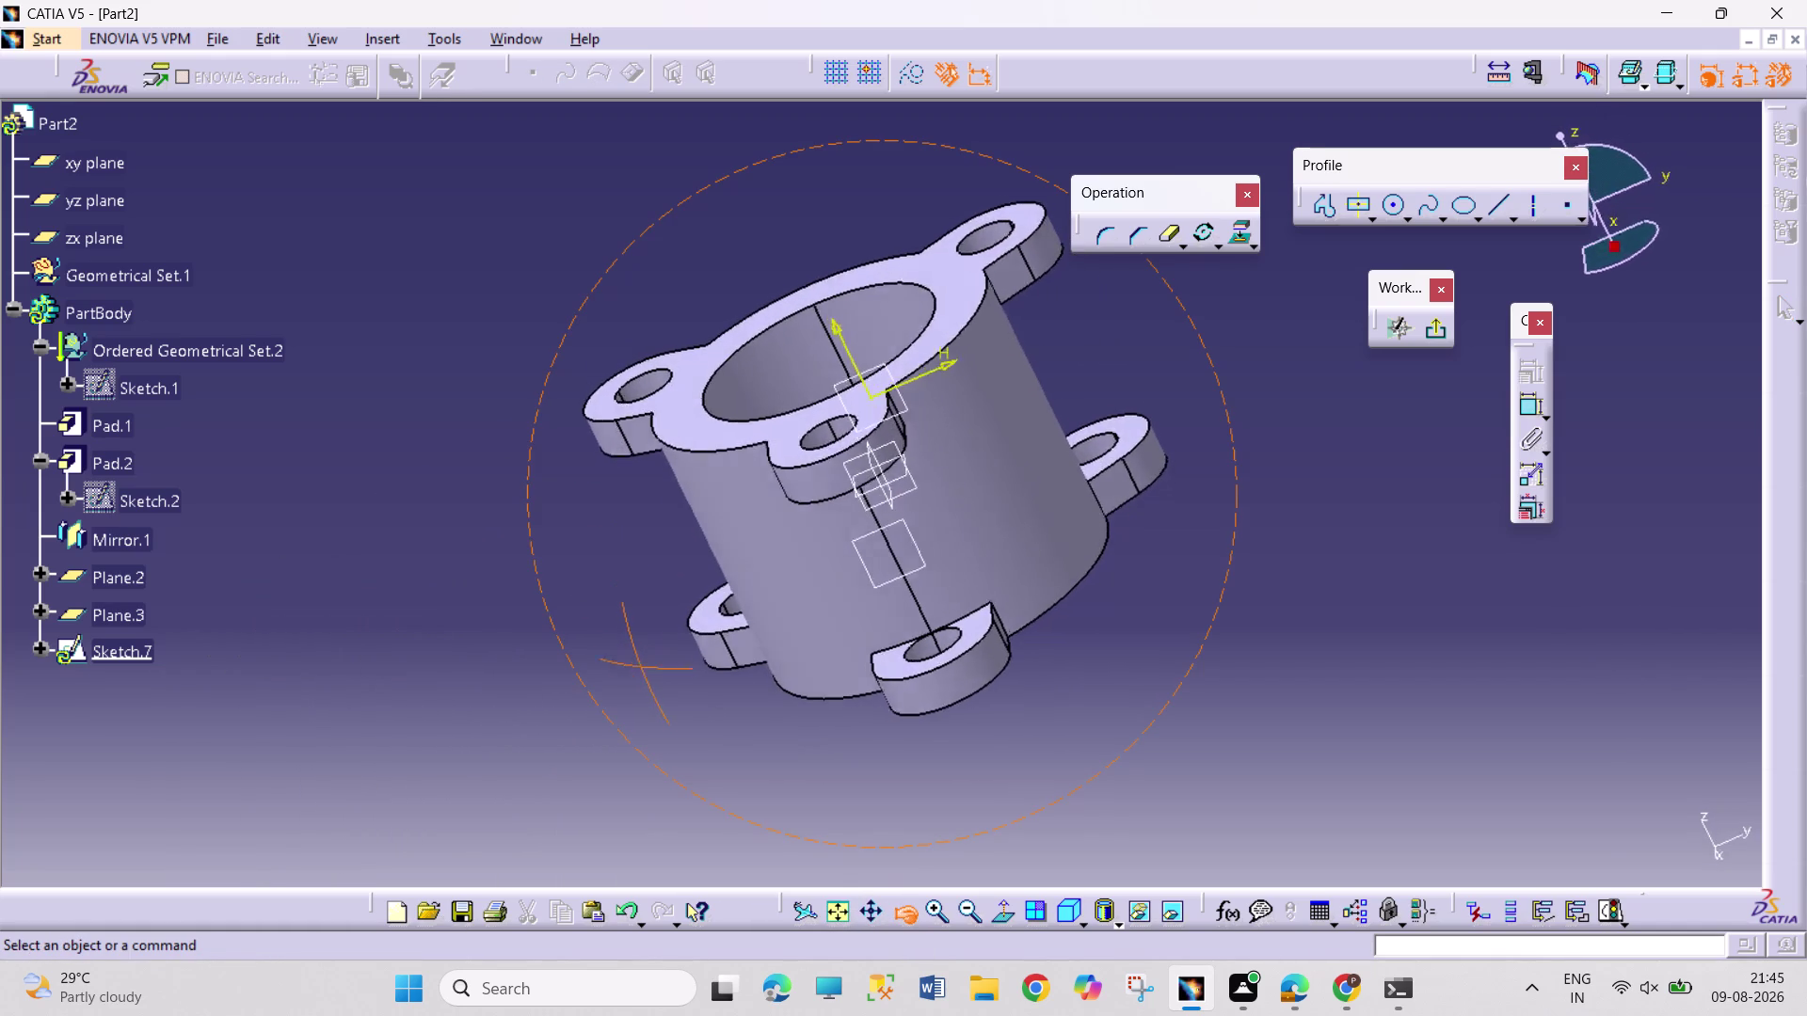
drag(641, 668, 850, 674)
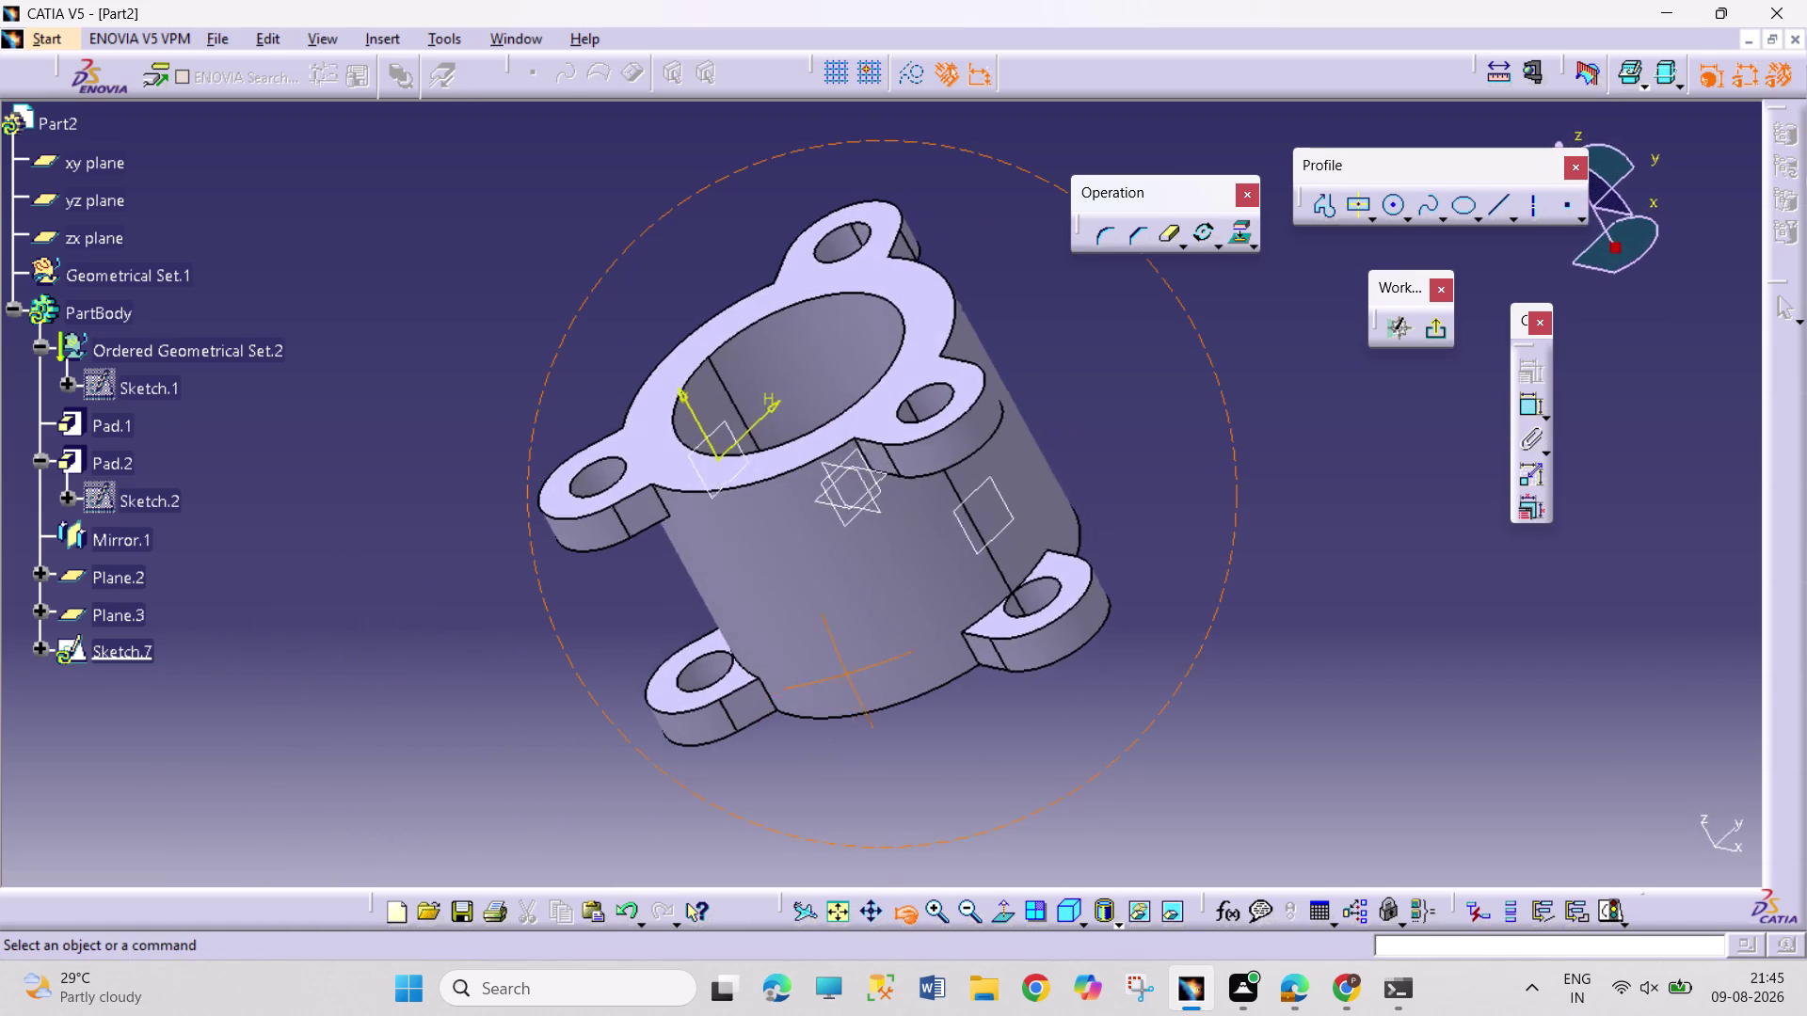
drag(850, 673, 905, 658)
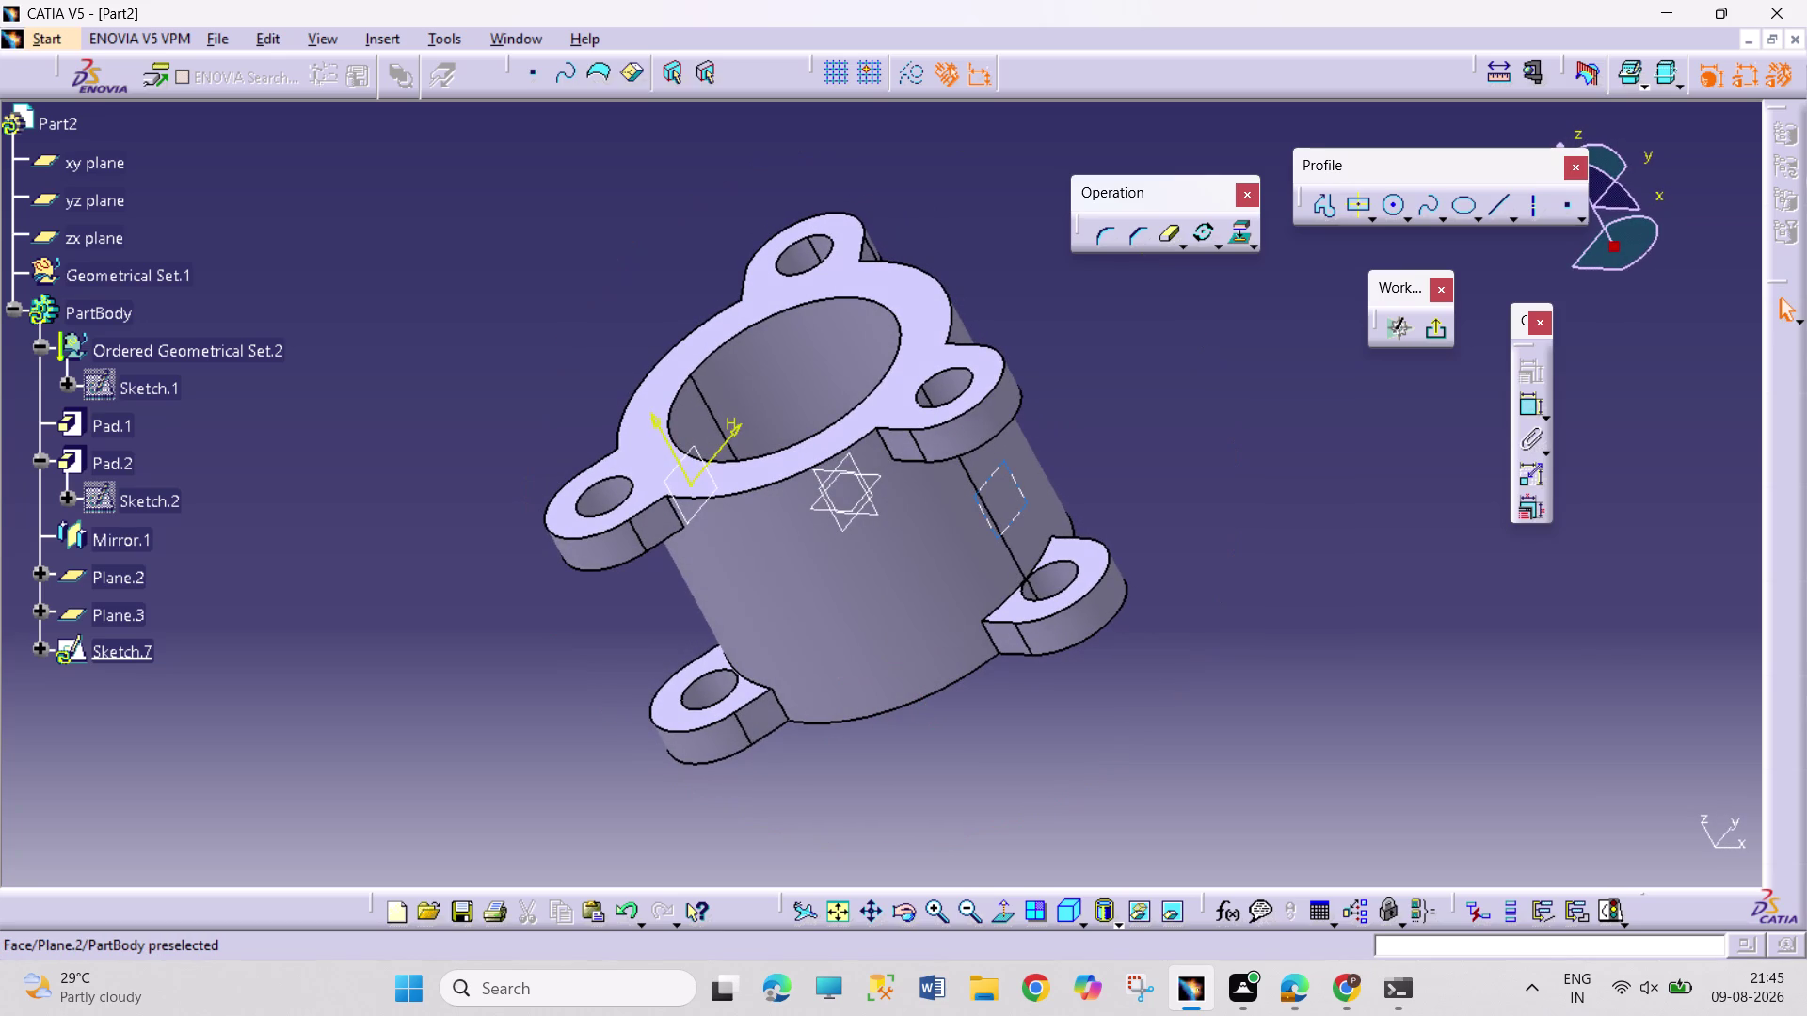
Undo six times to remove Sketch.7, Plane.3 and Plane.2, then reopen Sketch.6.
key(ctrl+z)
key(ctrl+z)
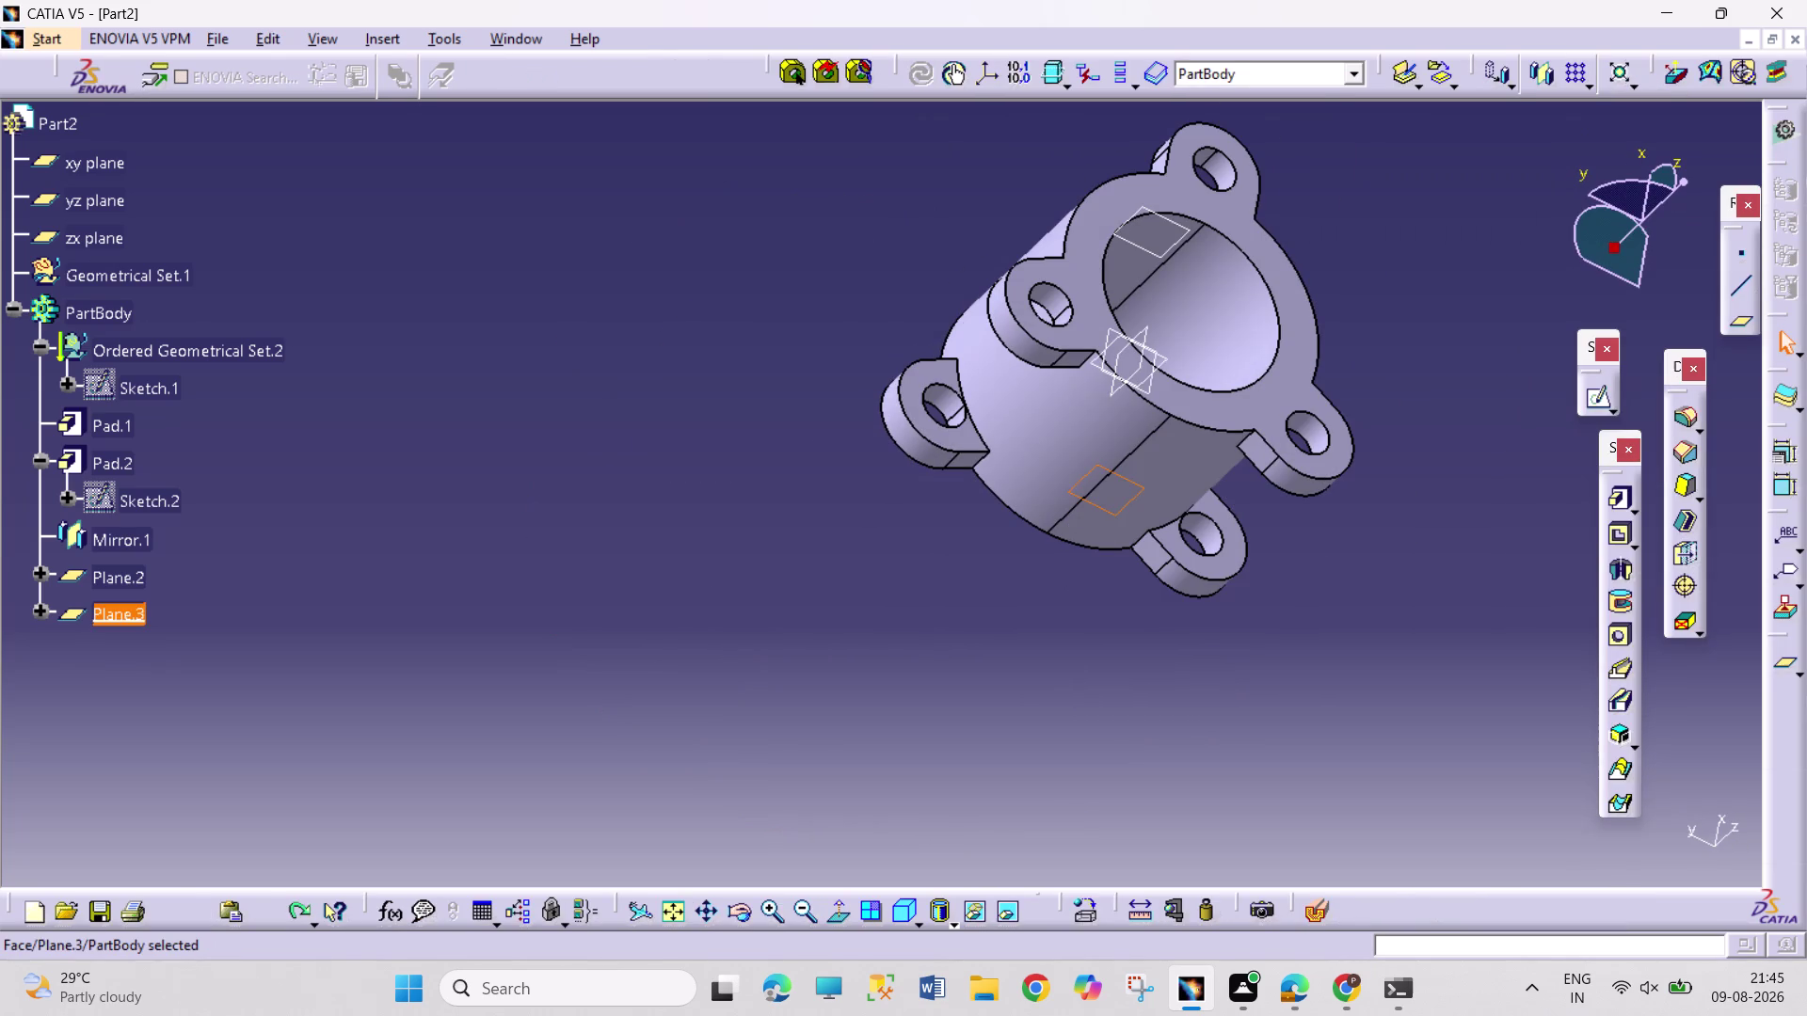
key(ctrl+z)
key(ctrl+z)
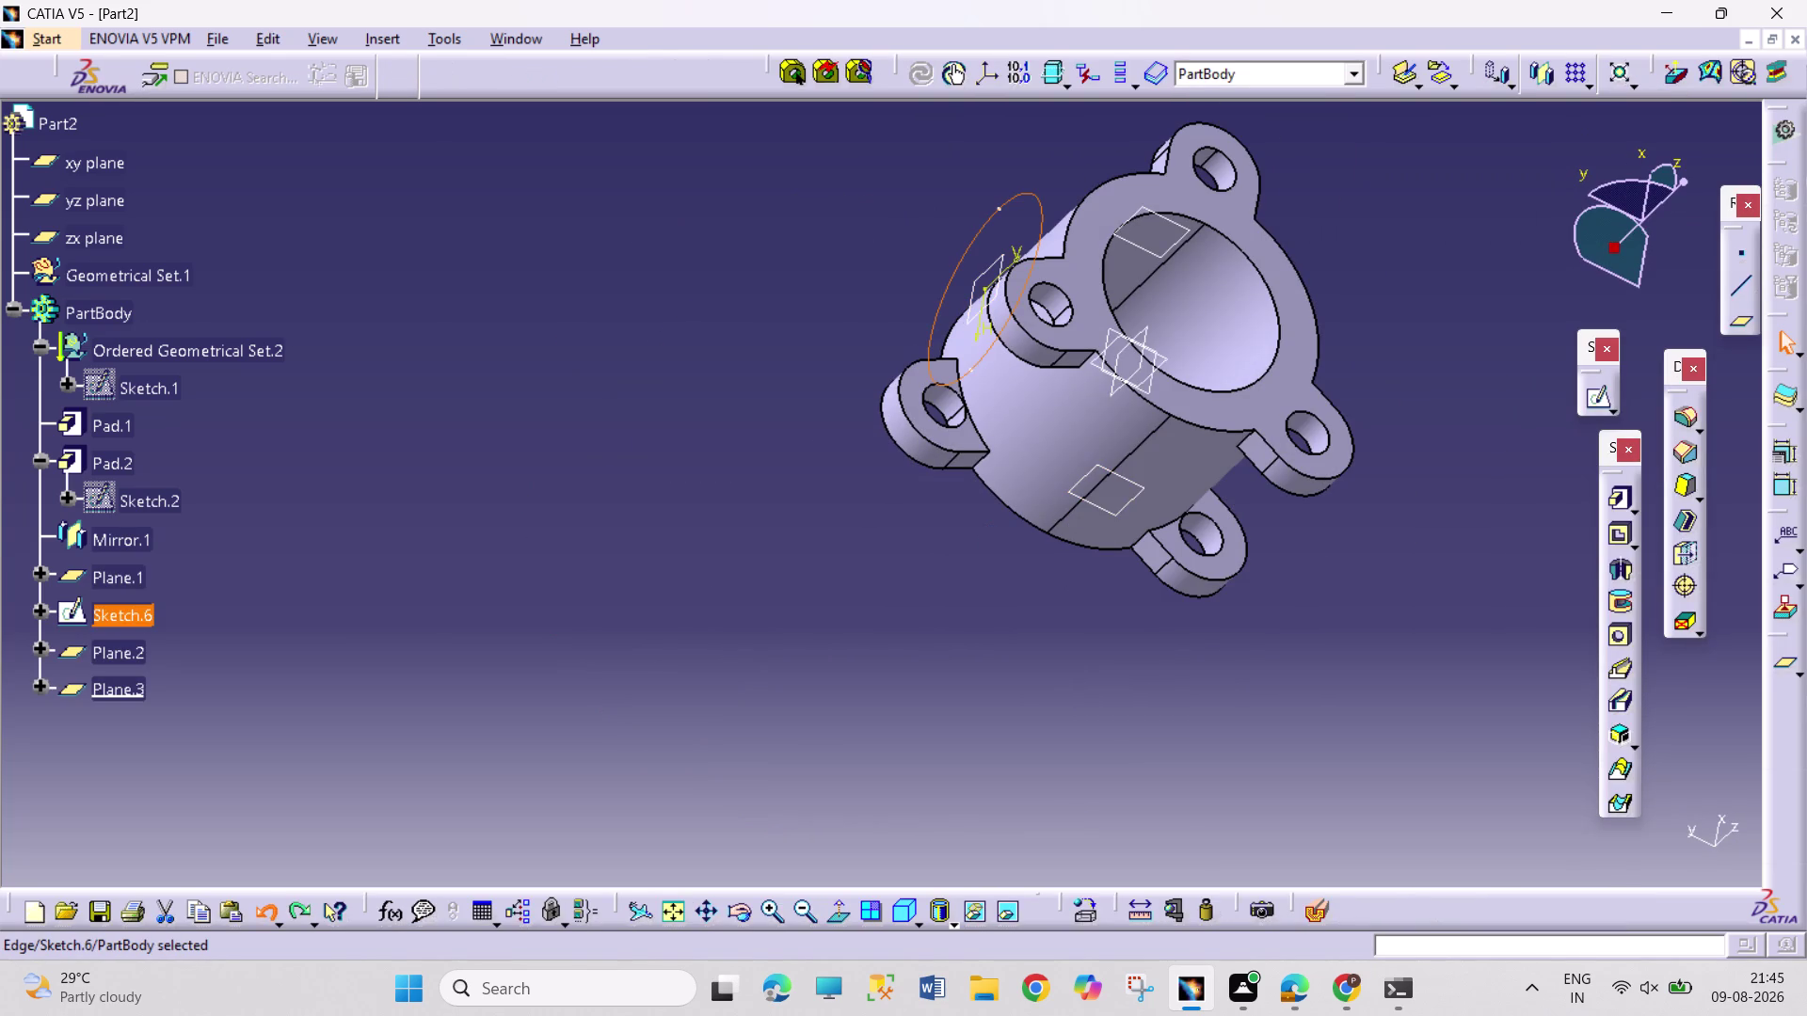
key(ctrl+z)
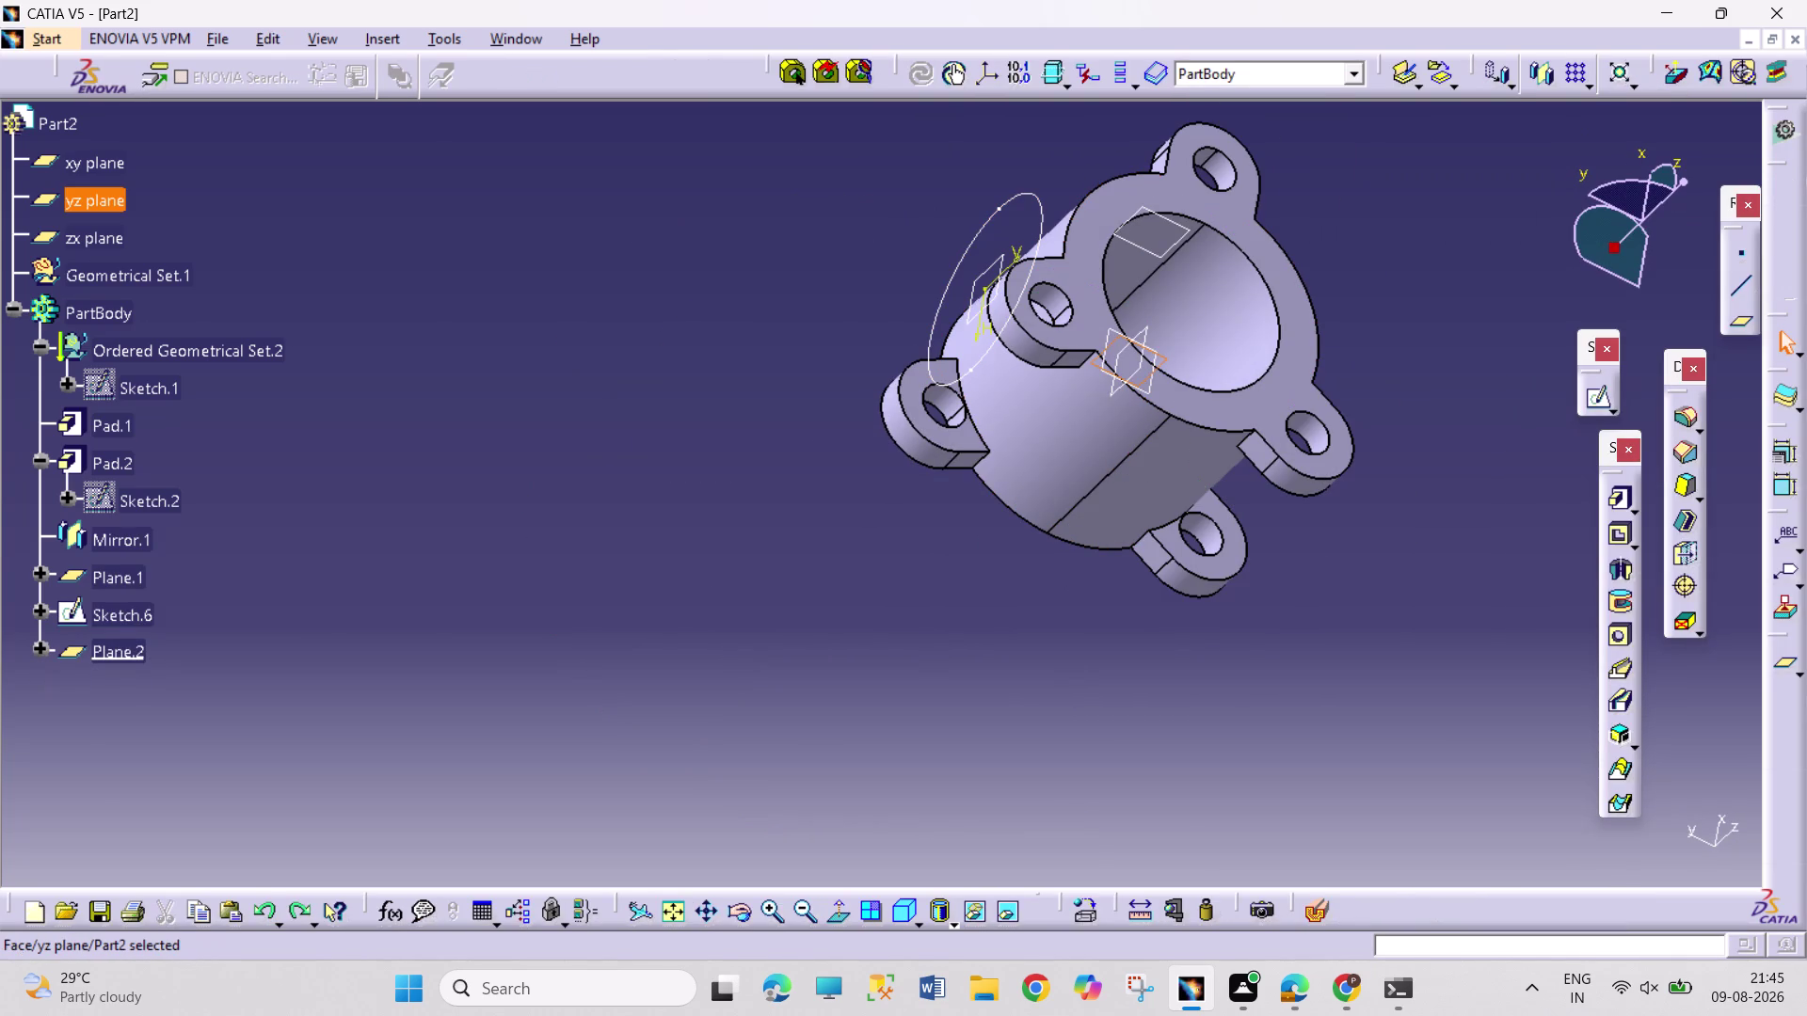
key(ctrl+z)
double_click(985, 356)
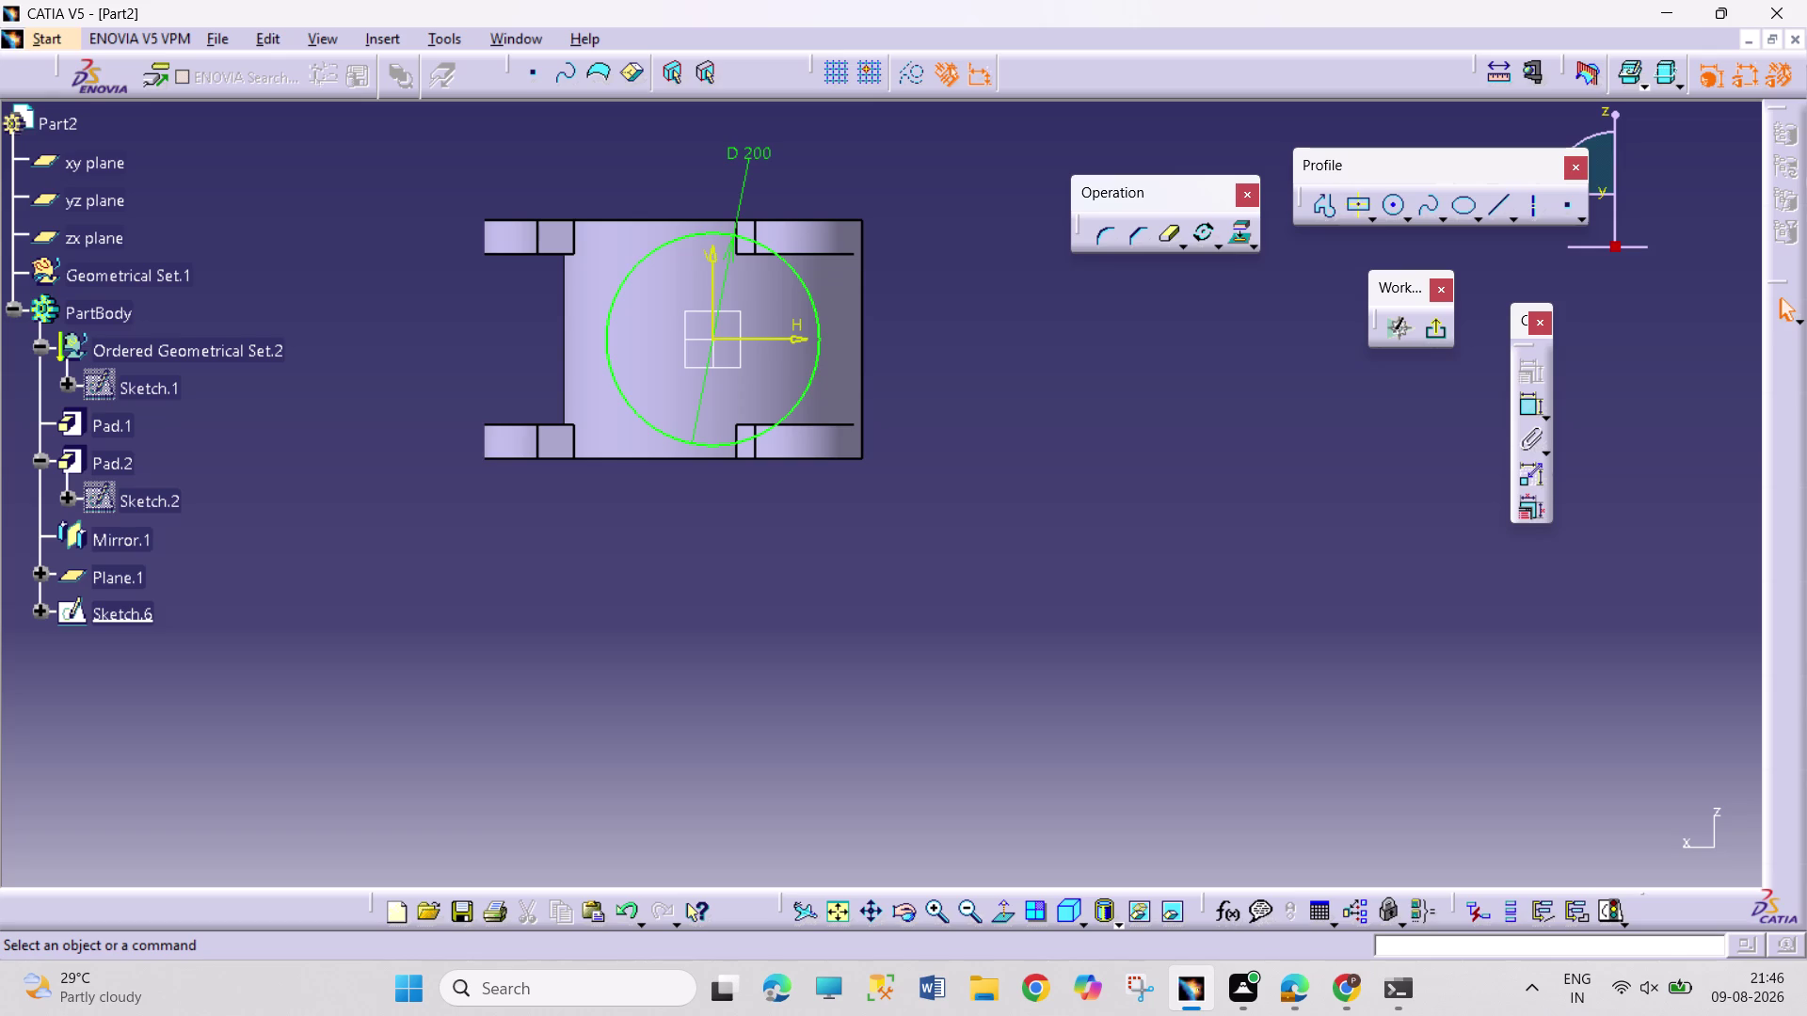
click(901, 916)
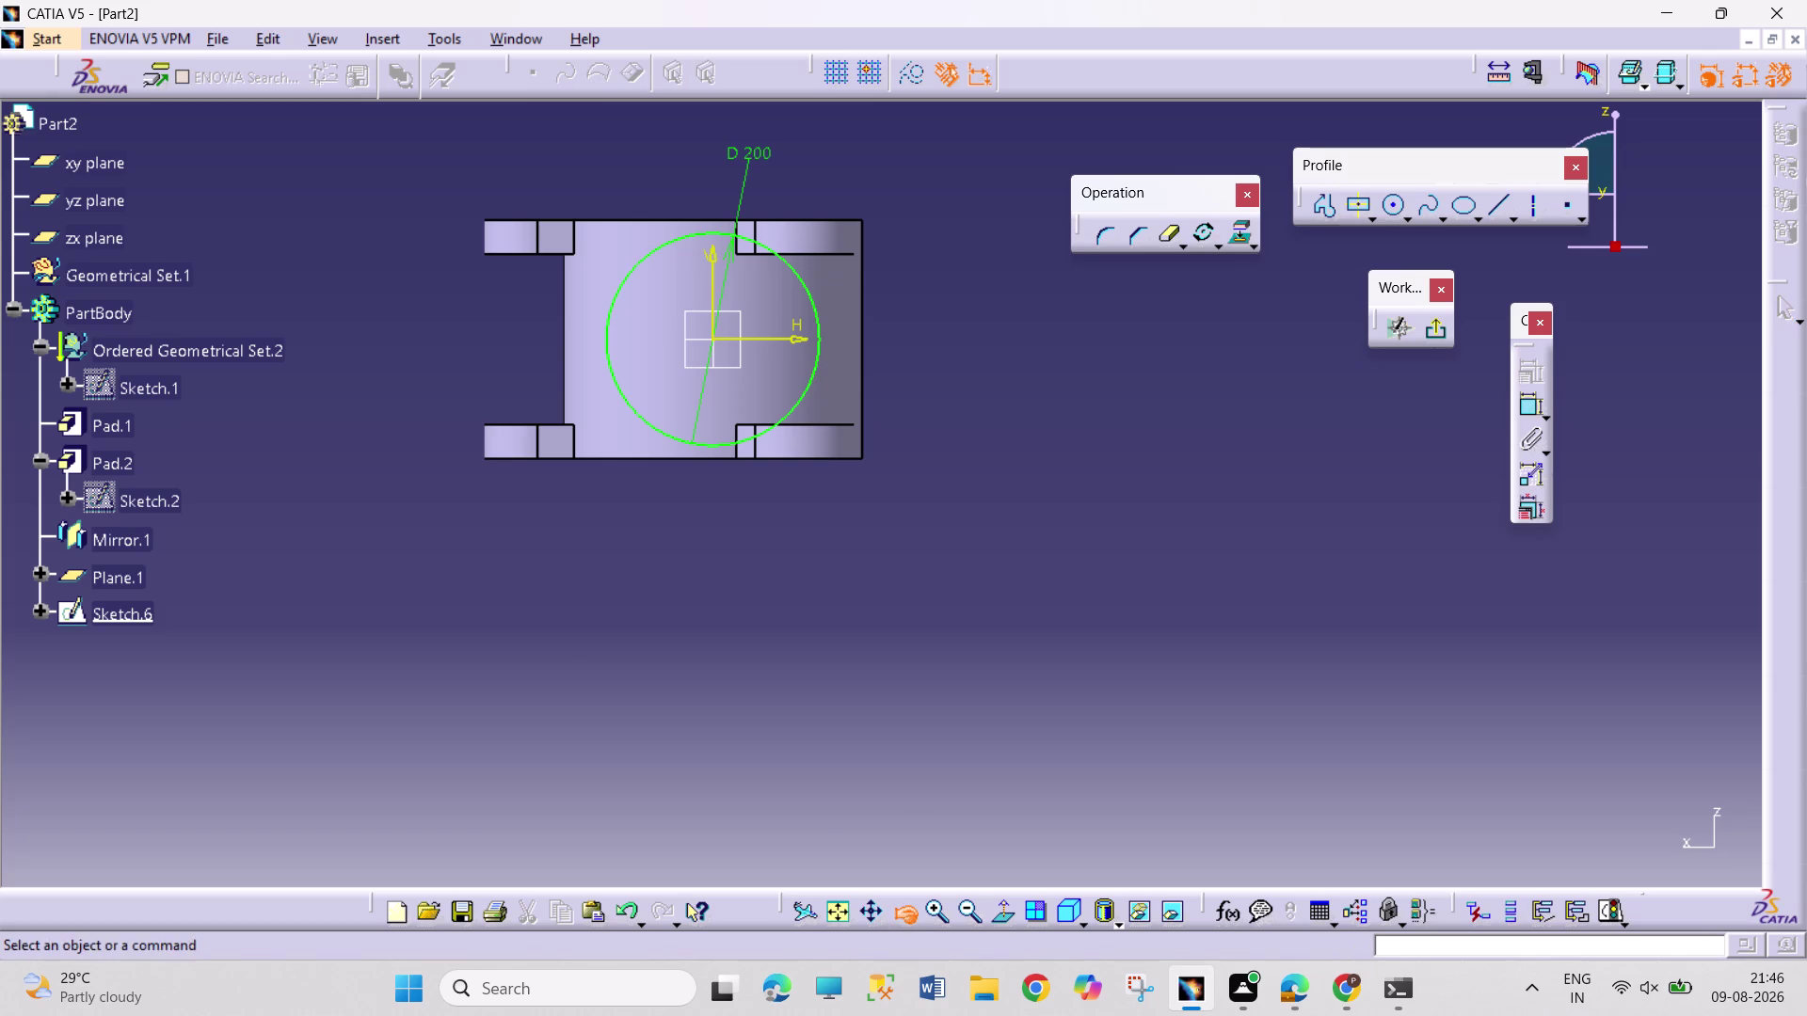
drag(909, 420, 1016, 623)
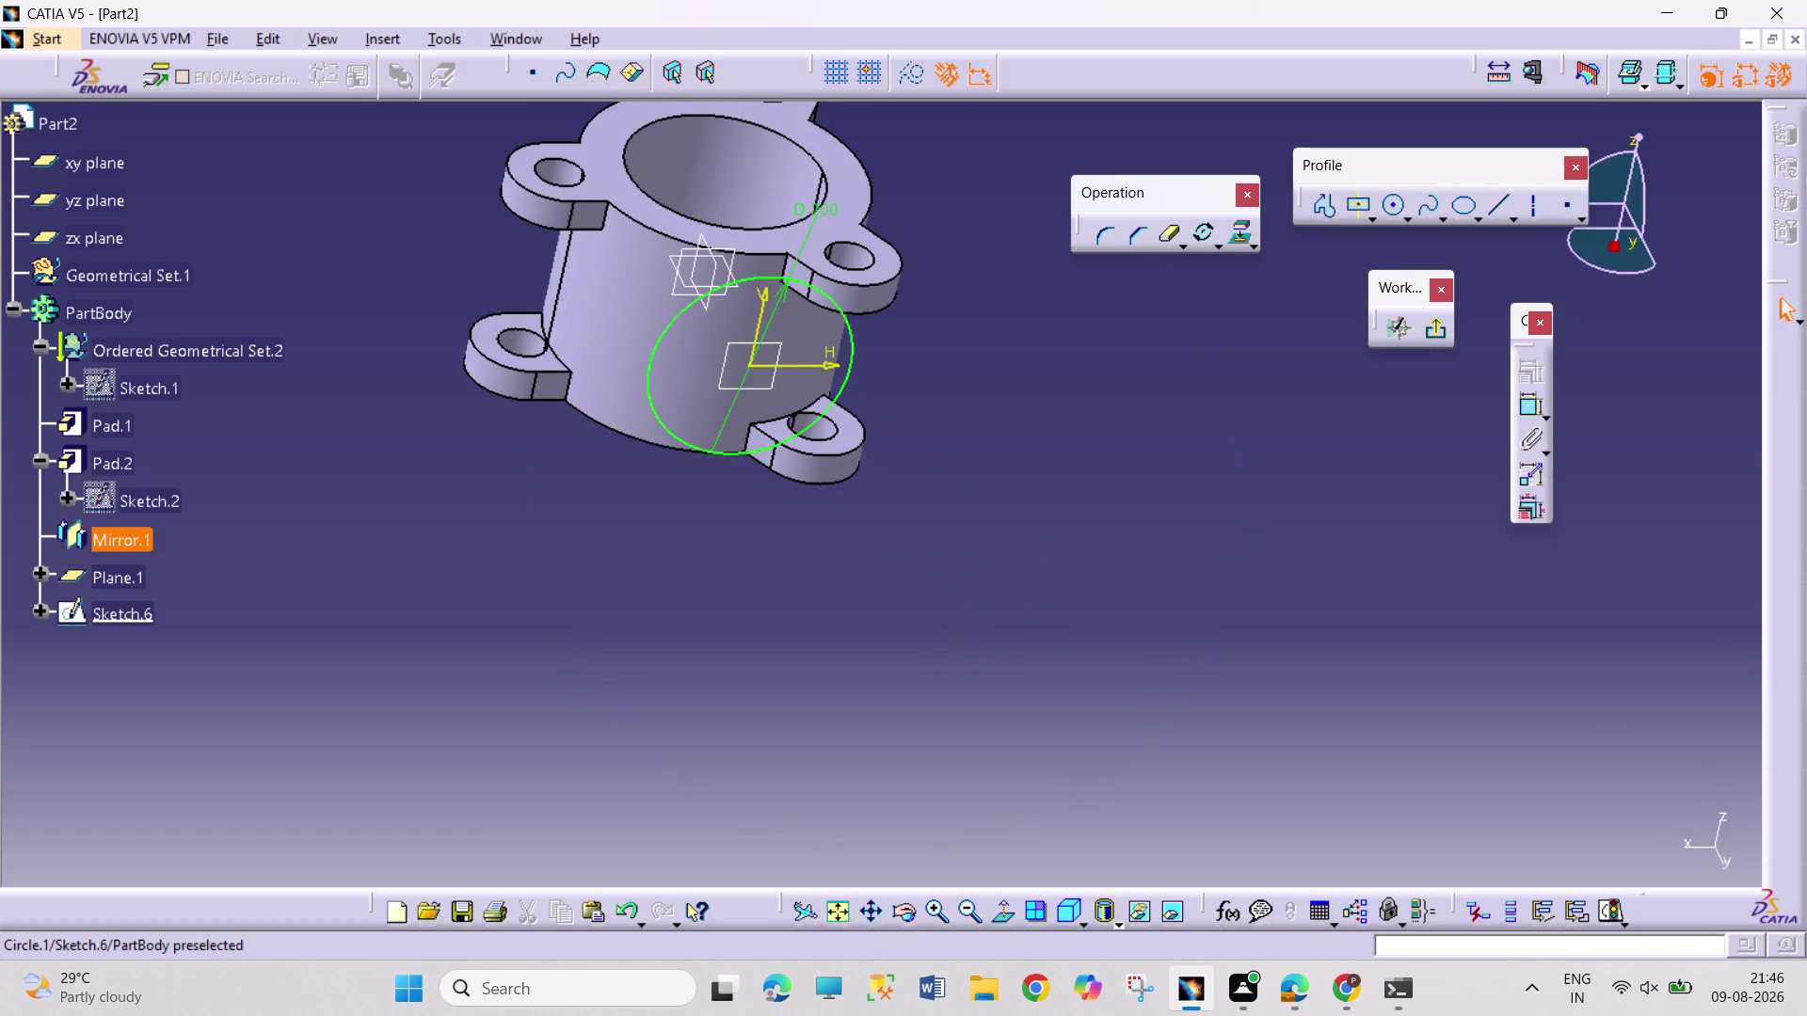
drag(692, 447, 651, 443)
click(1074, 437)
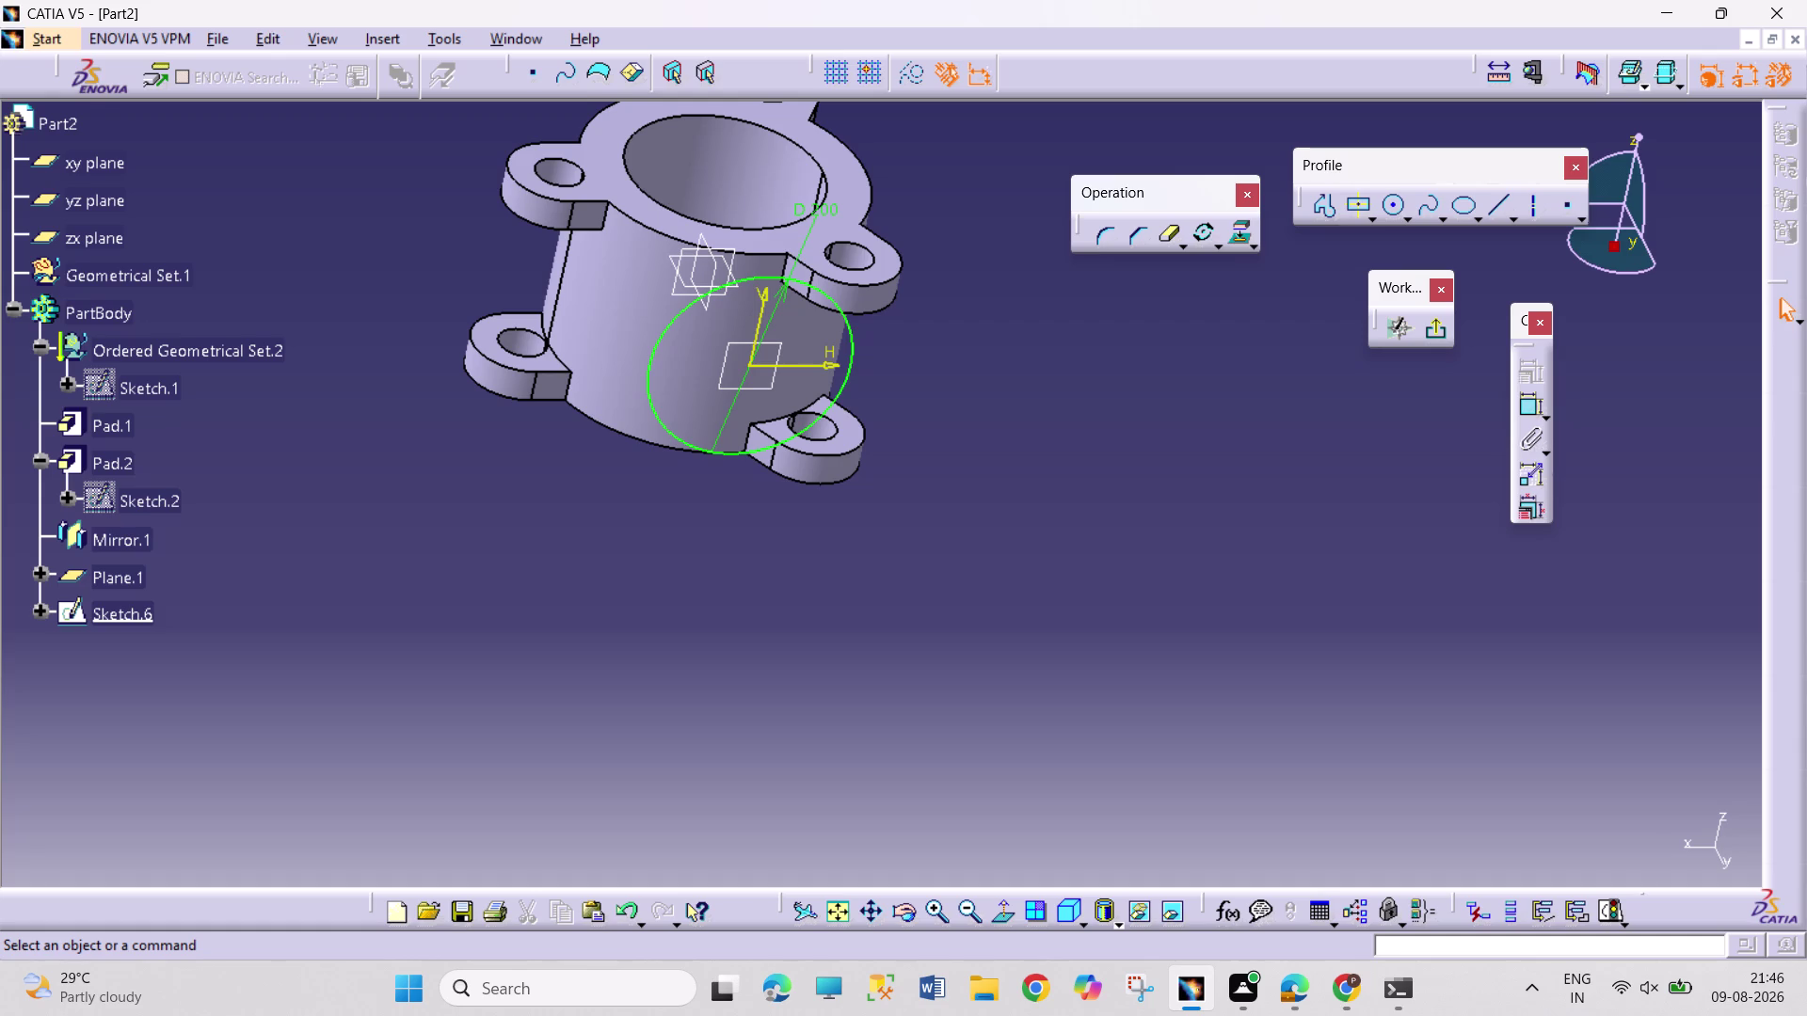
click(1076, 434)
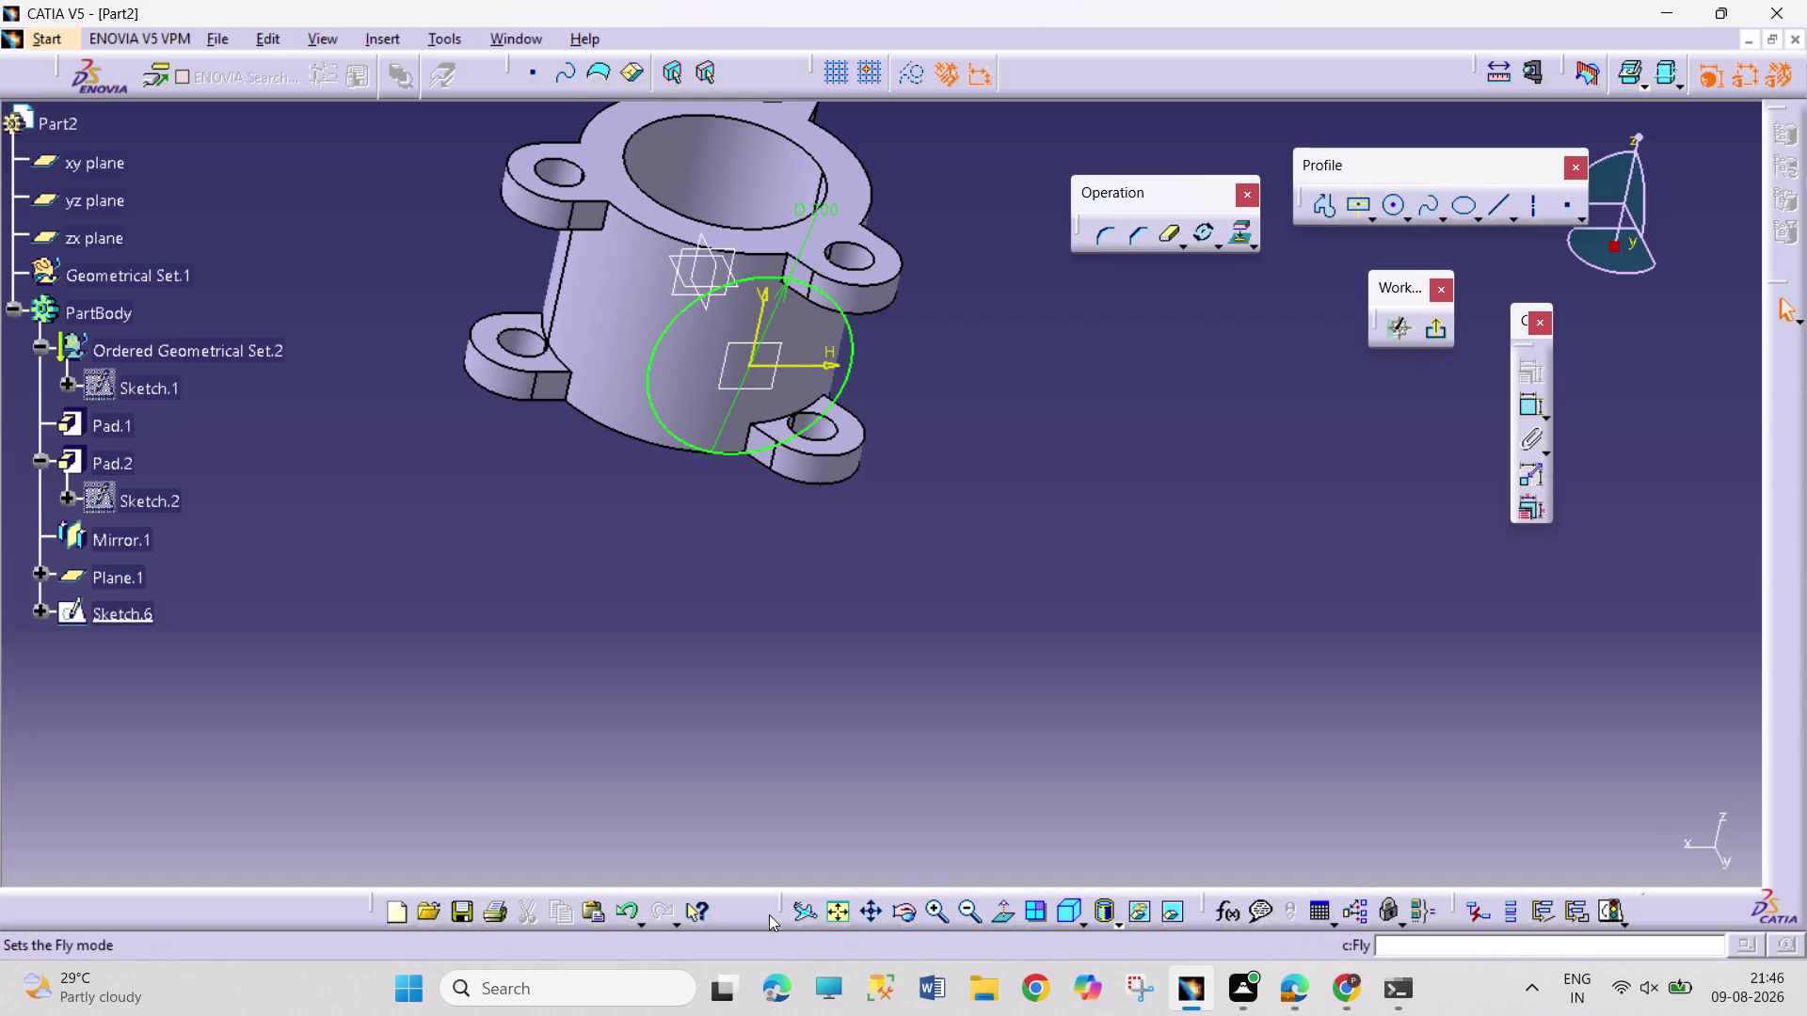
click(999, 901)
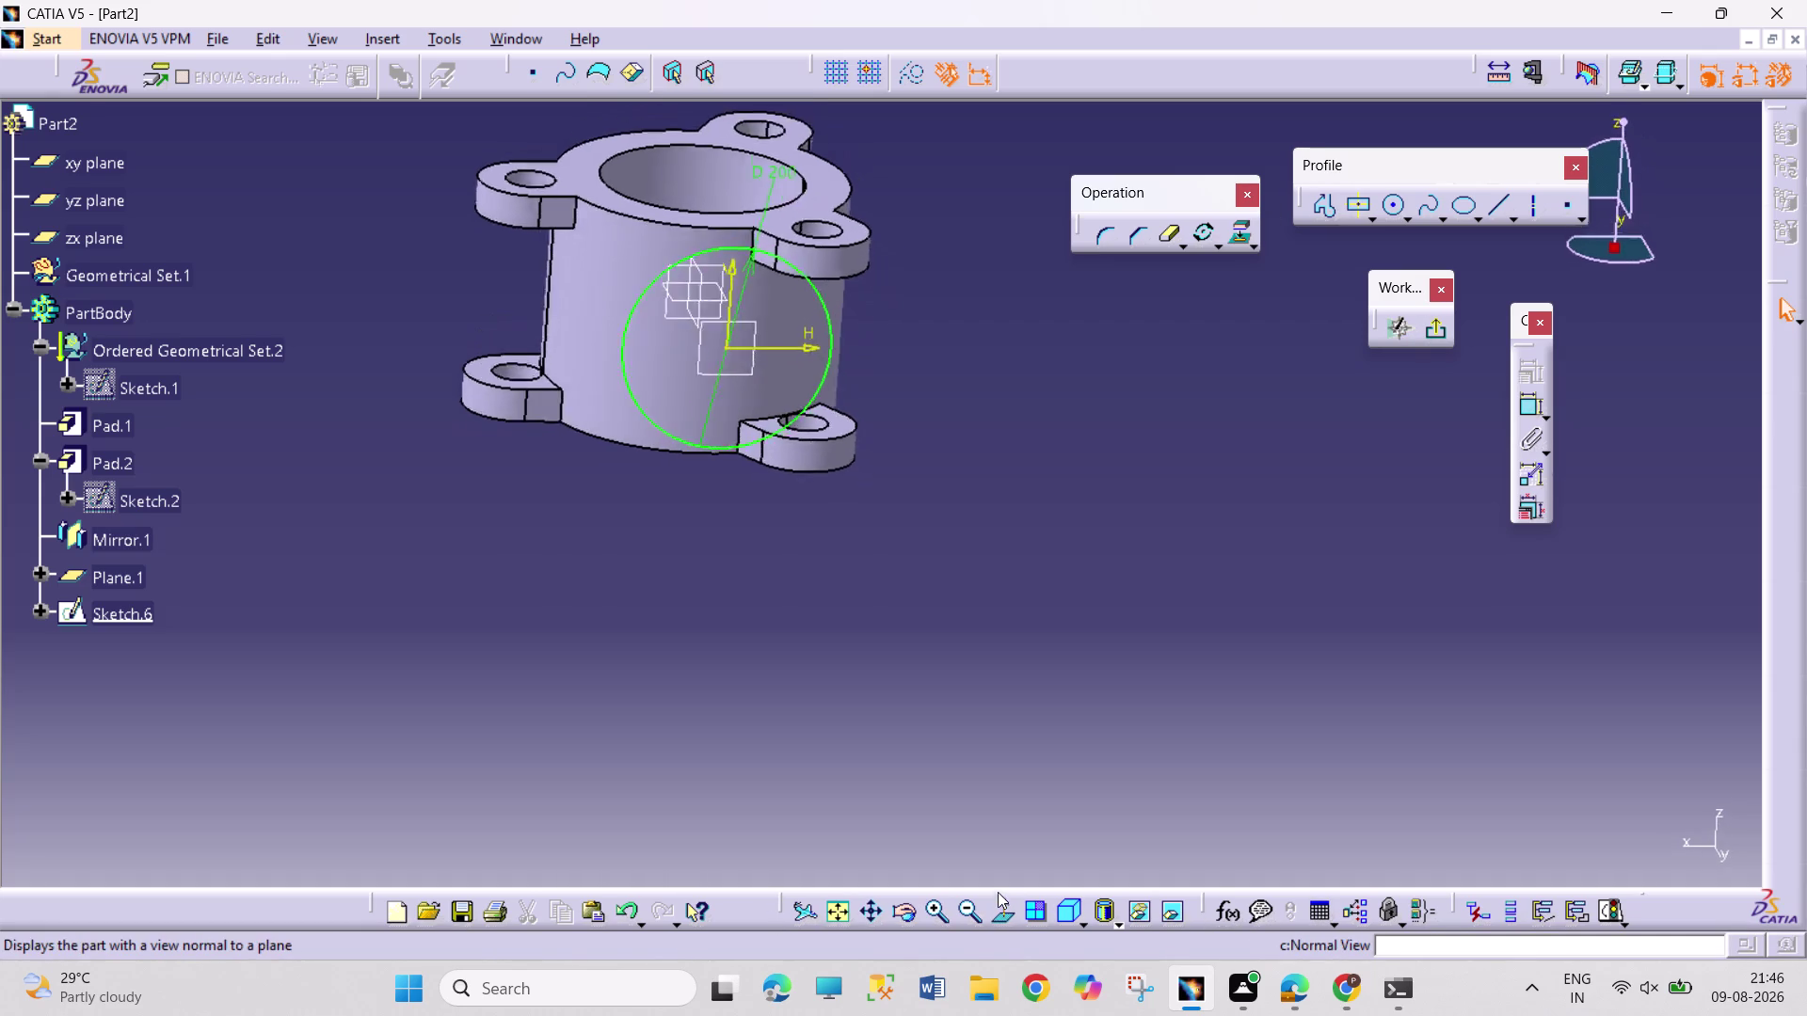
click(849, 903)
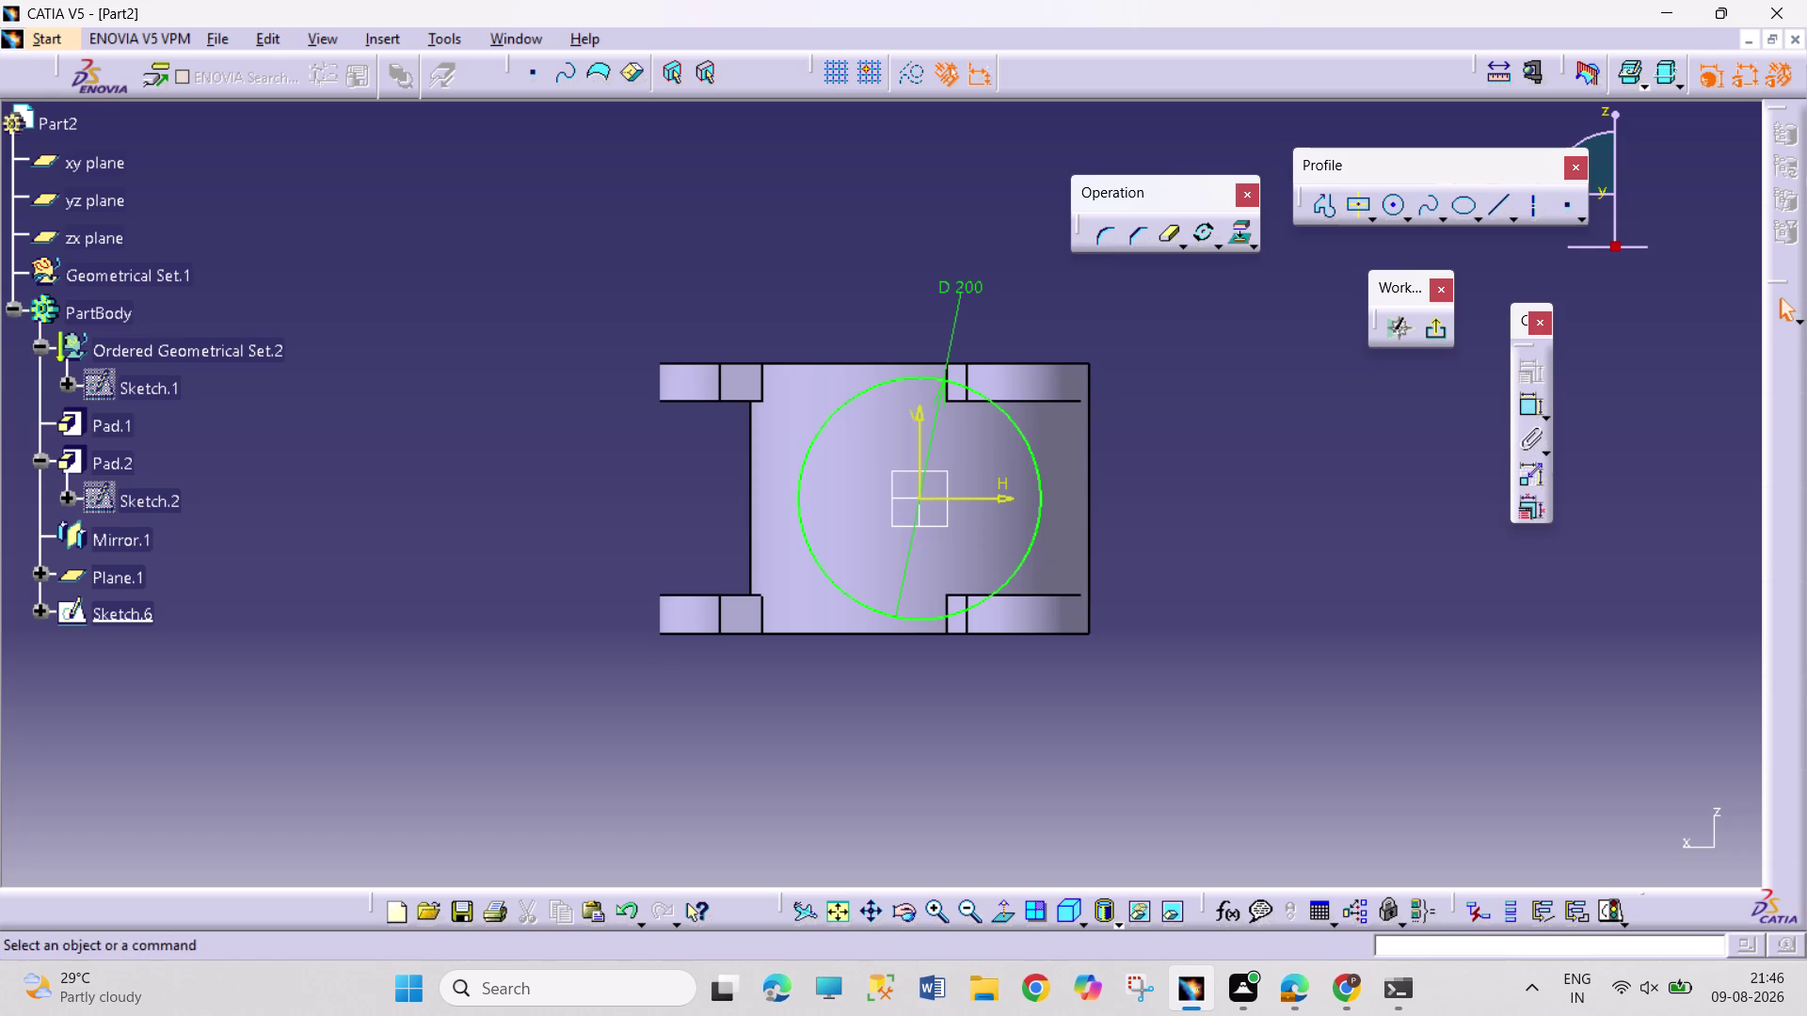
right_click(111, 456)
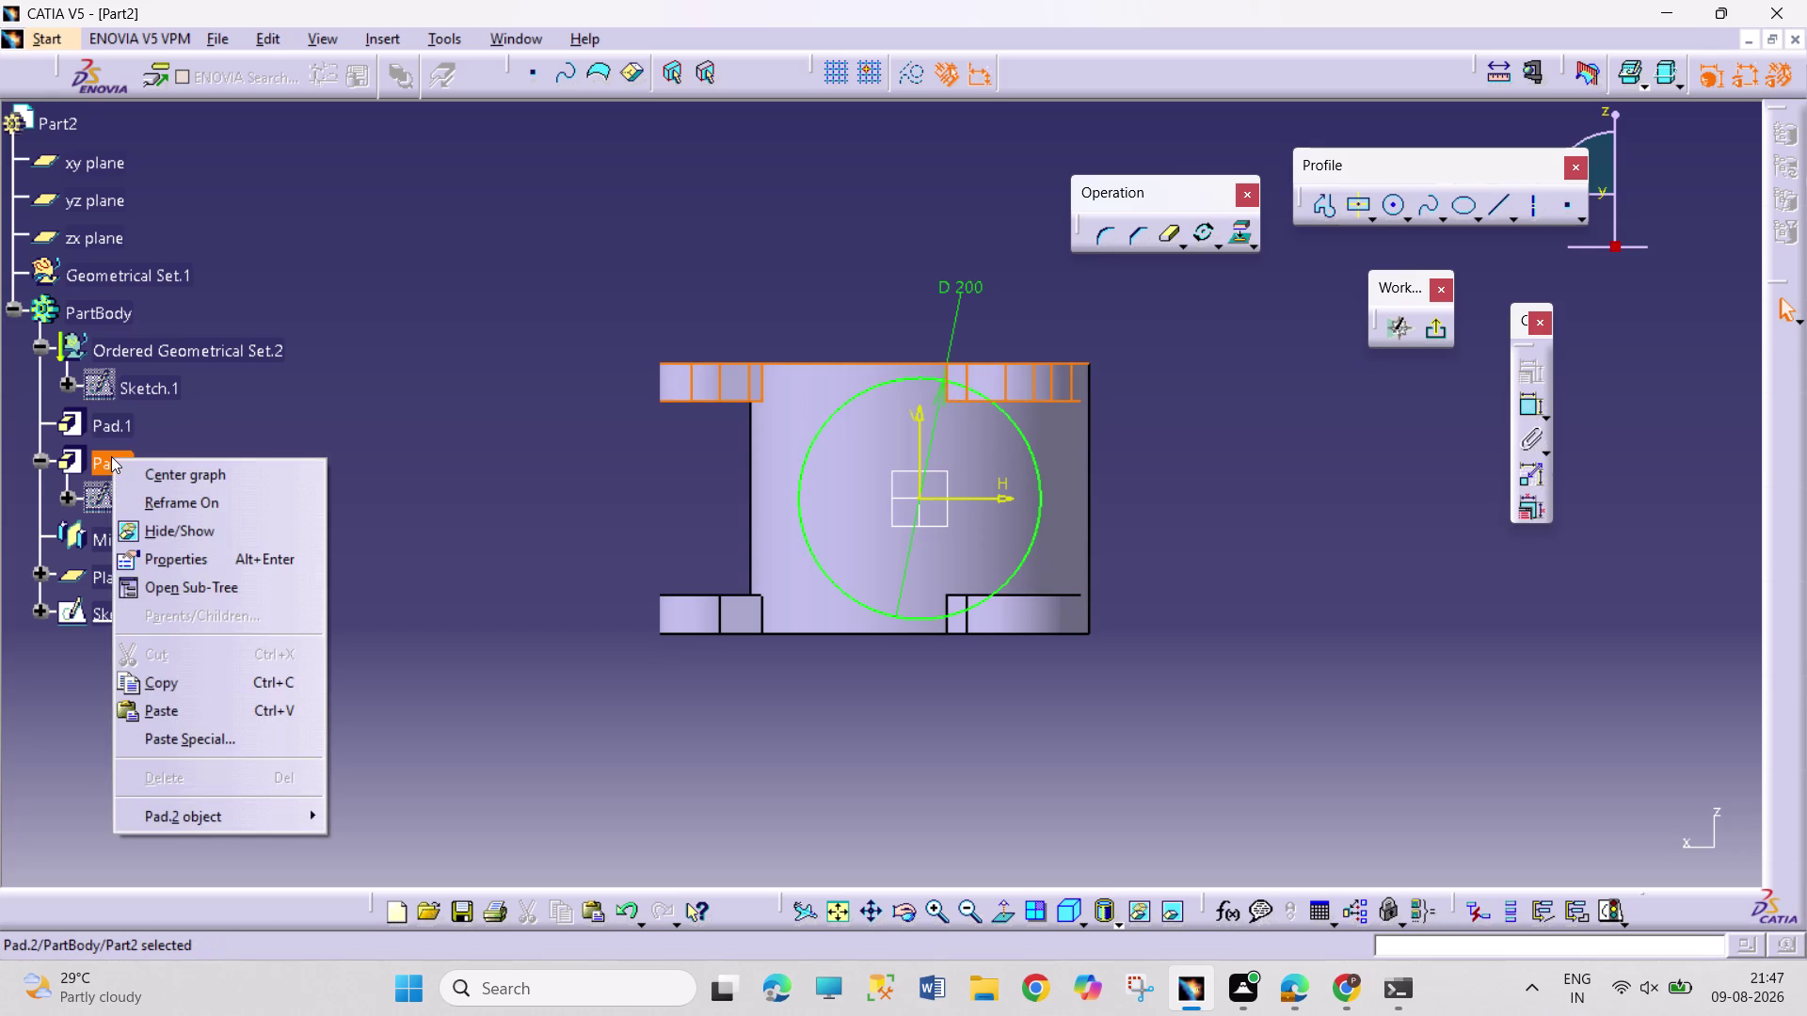
Hide Pad.2, undo the hiding, then cut Pad.2 from its context menu.
click(165, 540)
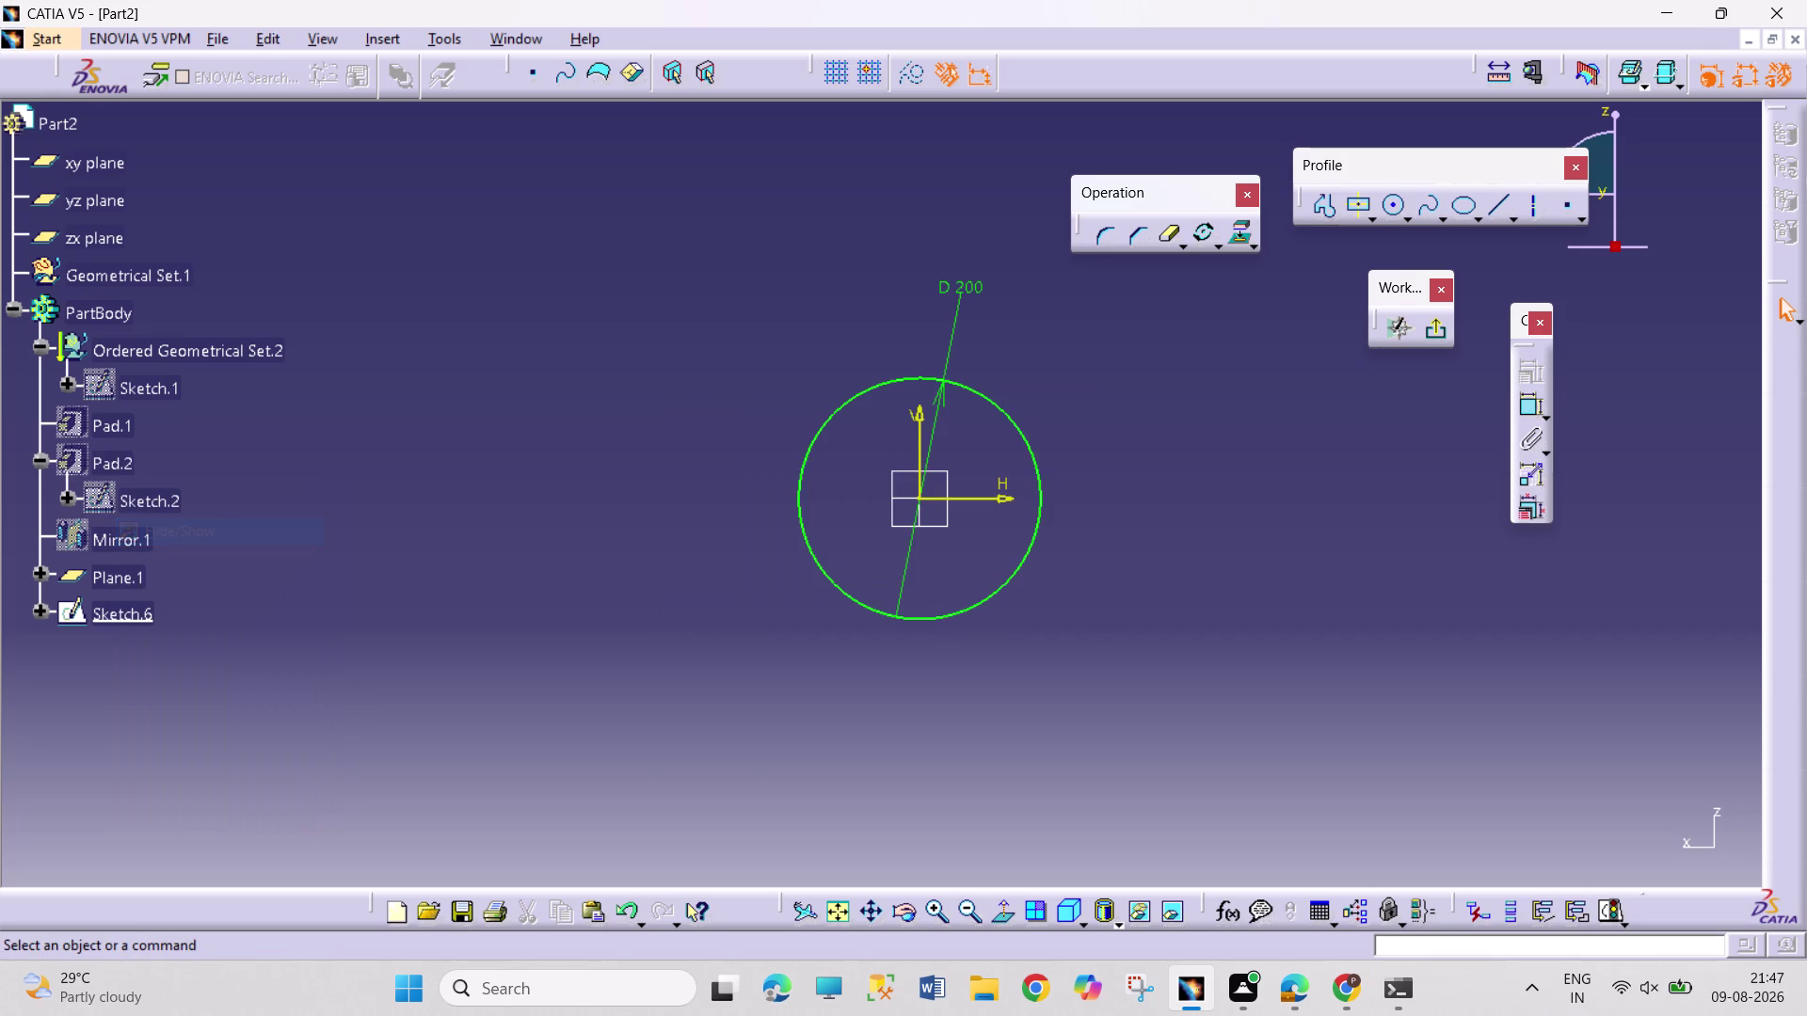
key(ctrl+z)
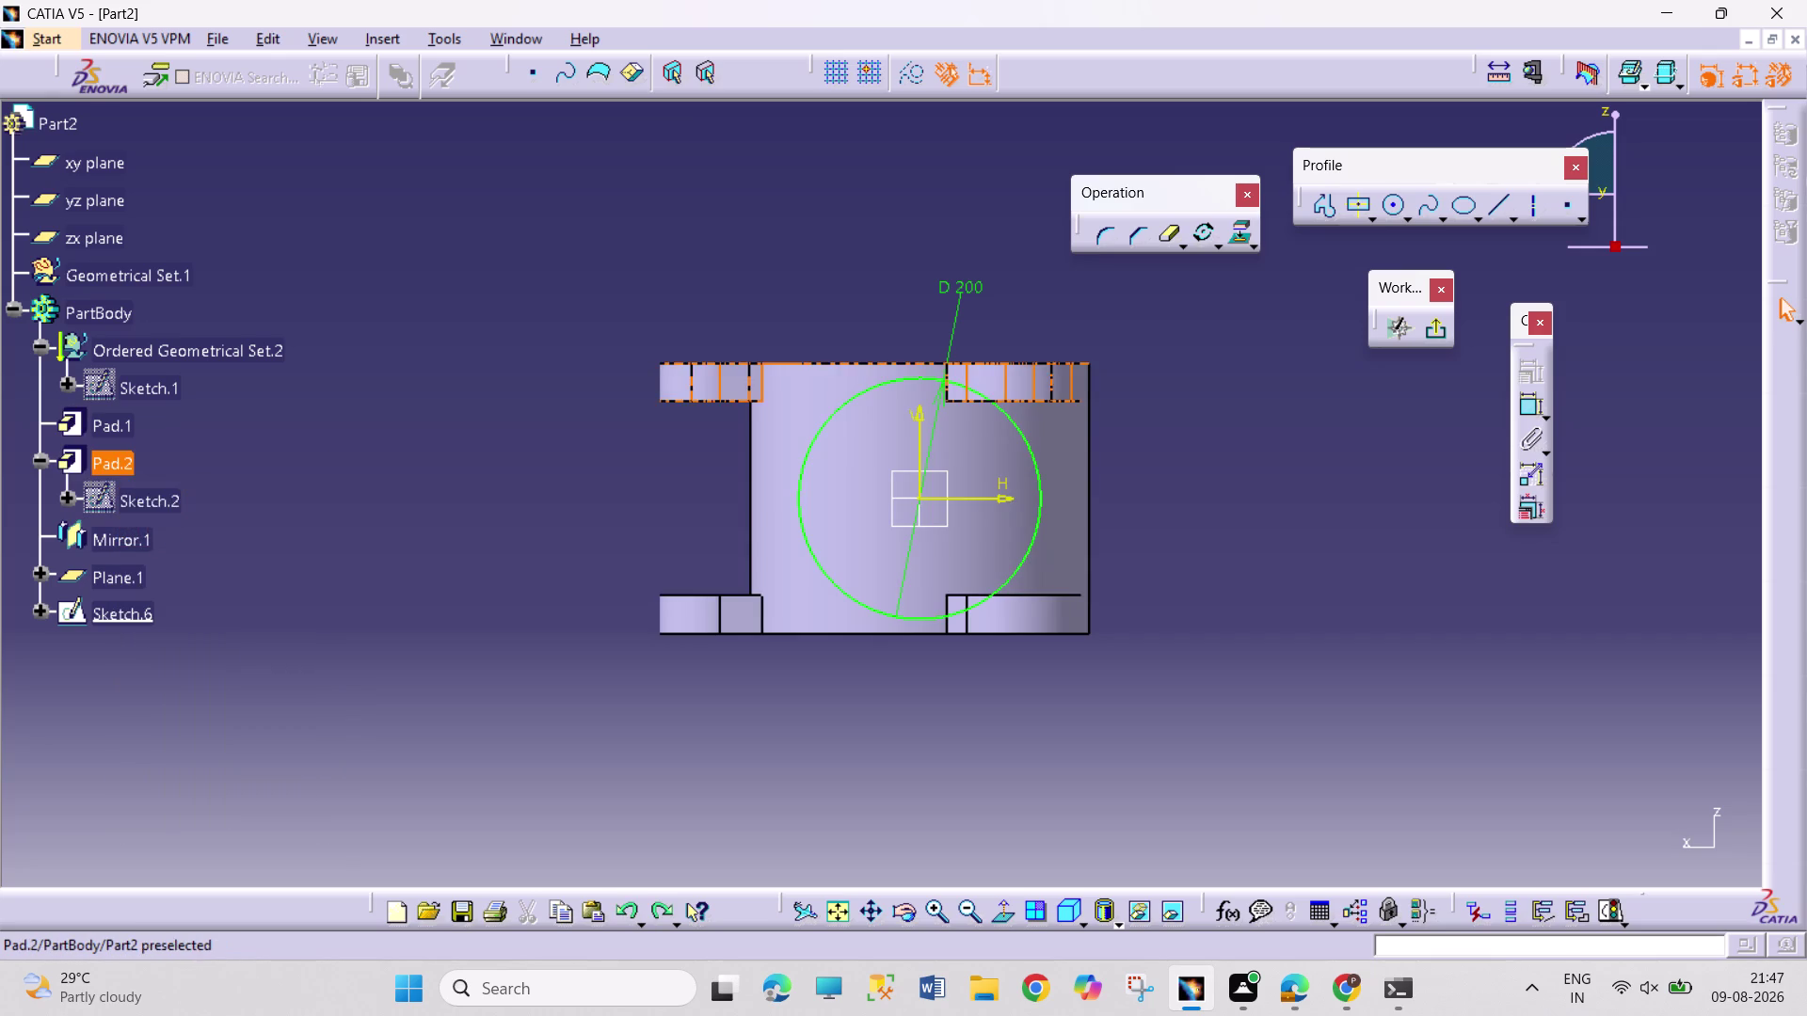
right_click(134, 468)
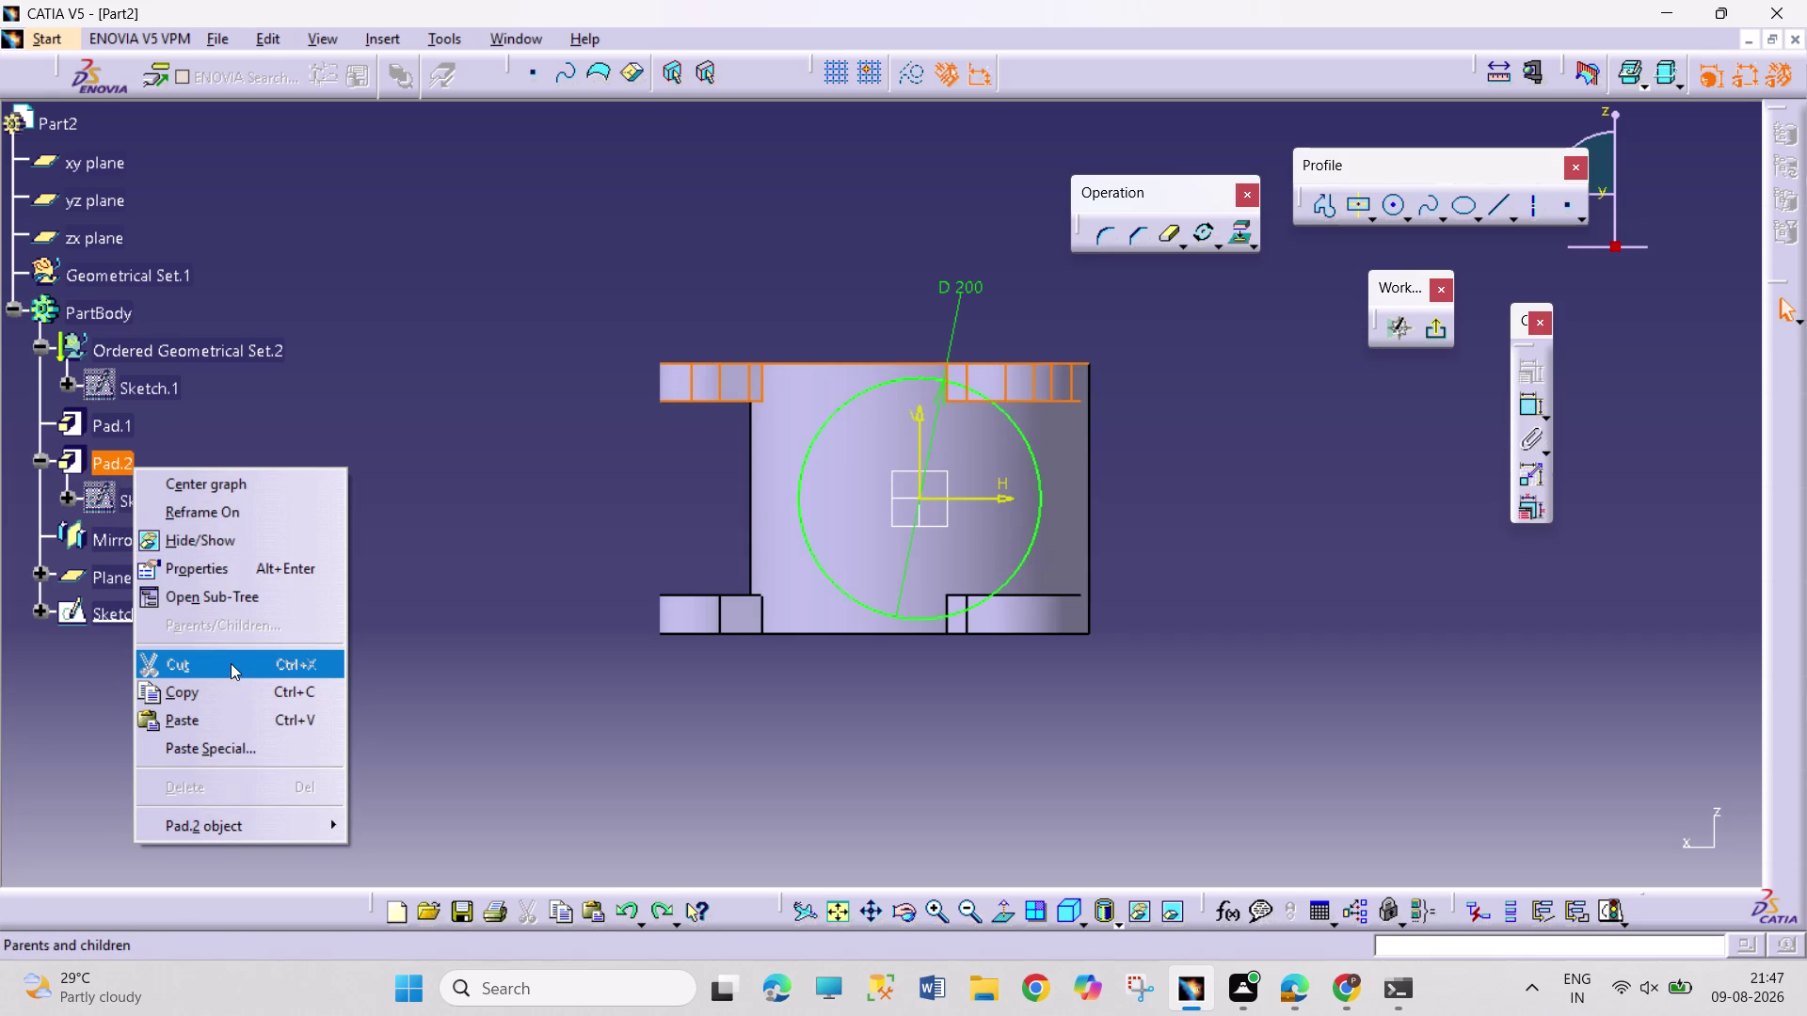
click(464, 683)
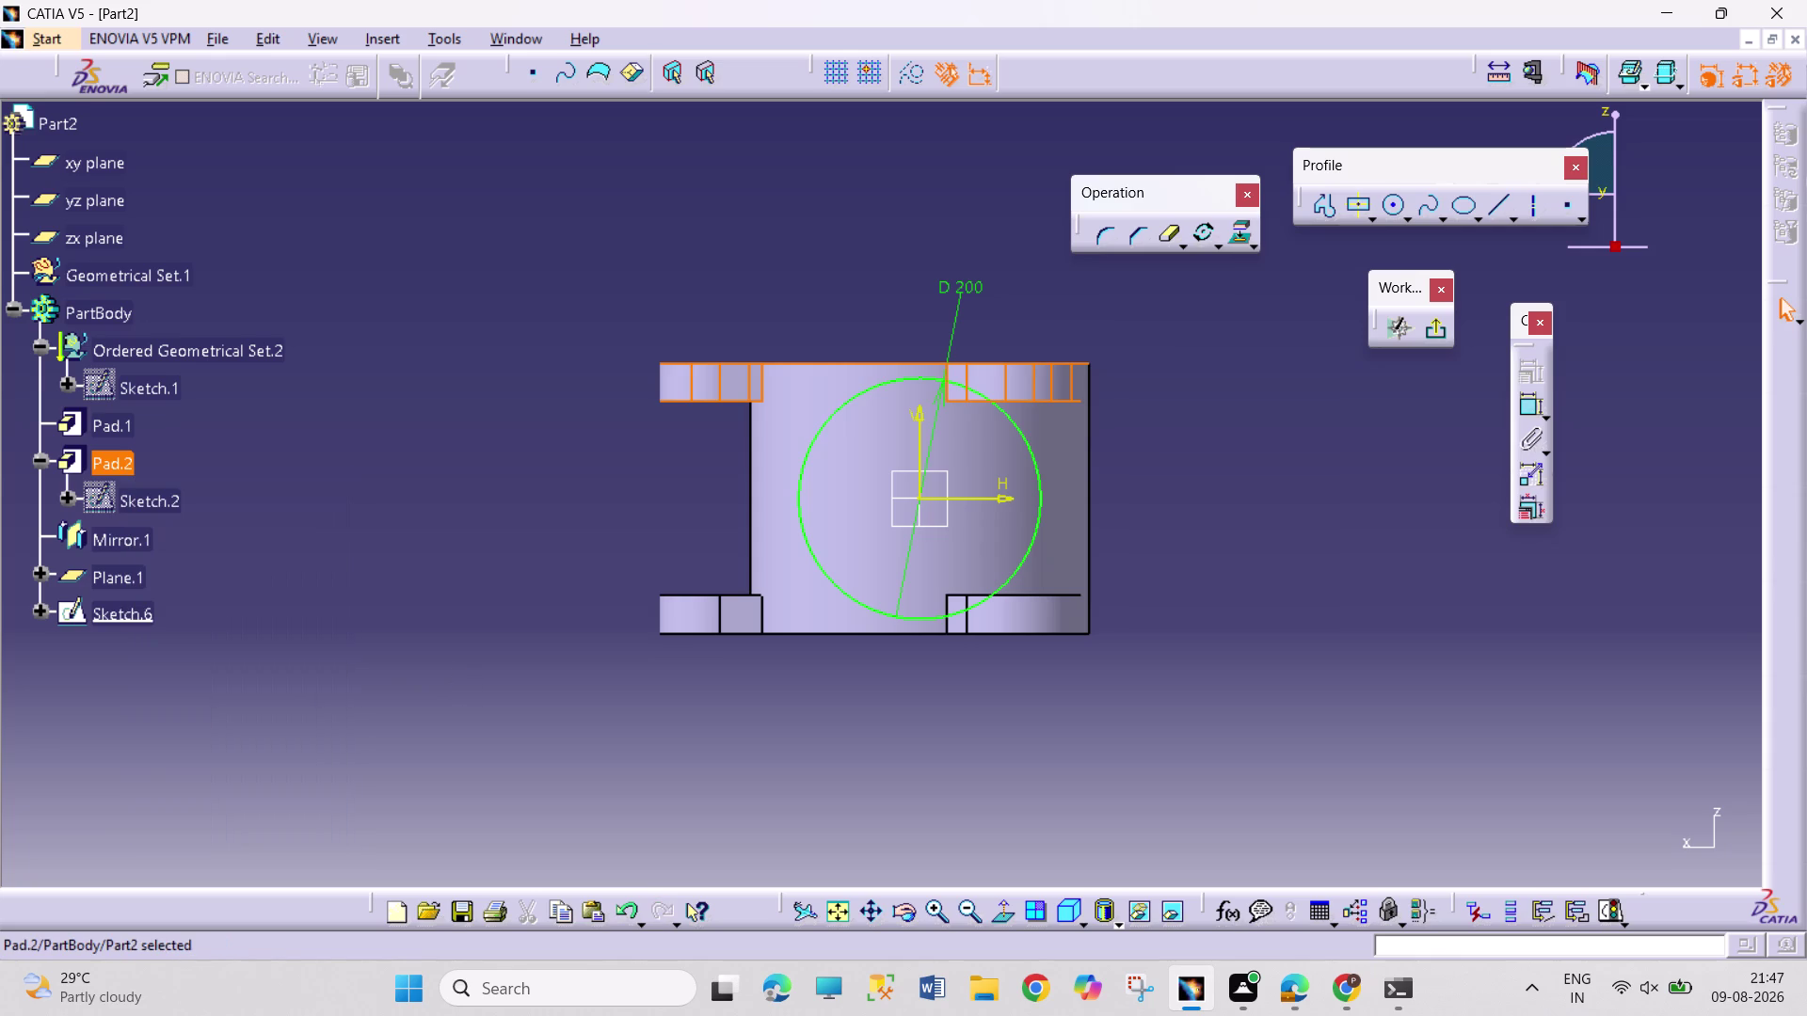
Cut Mirror.1, revisit Pad.2's options, and exit Sketch.6 to the 3D part.
right_click(133, 537)
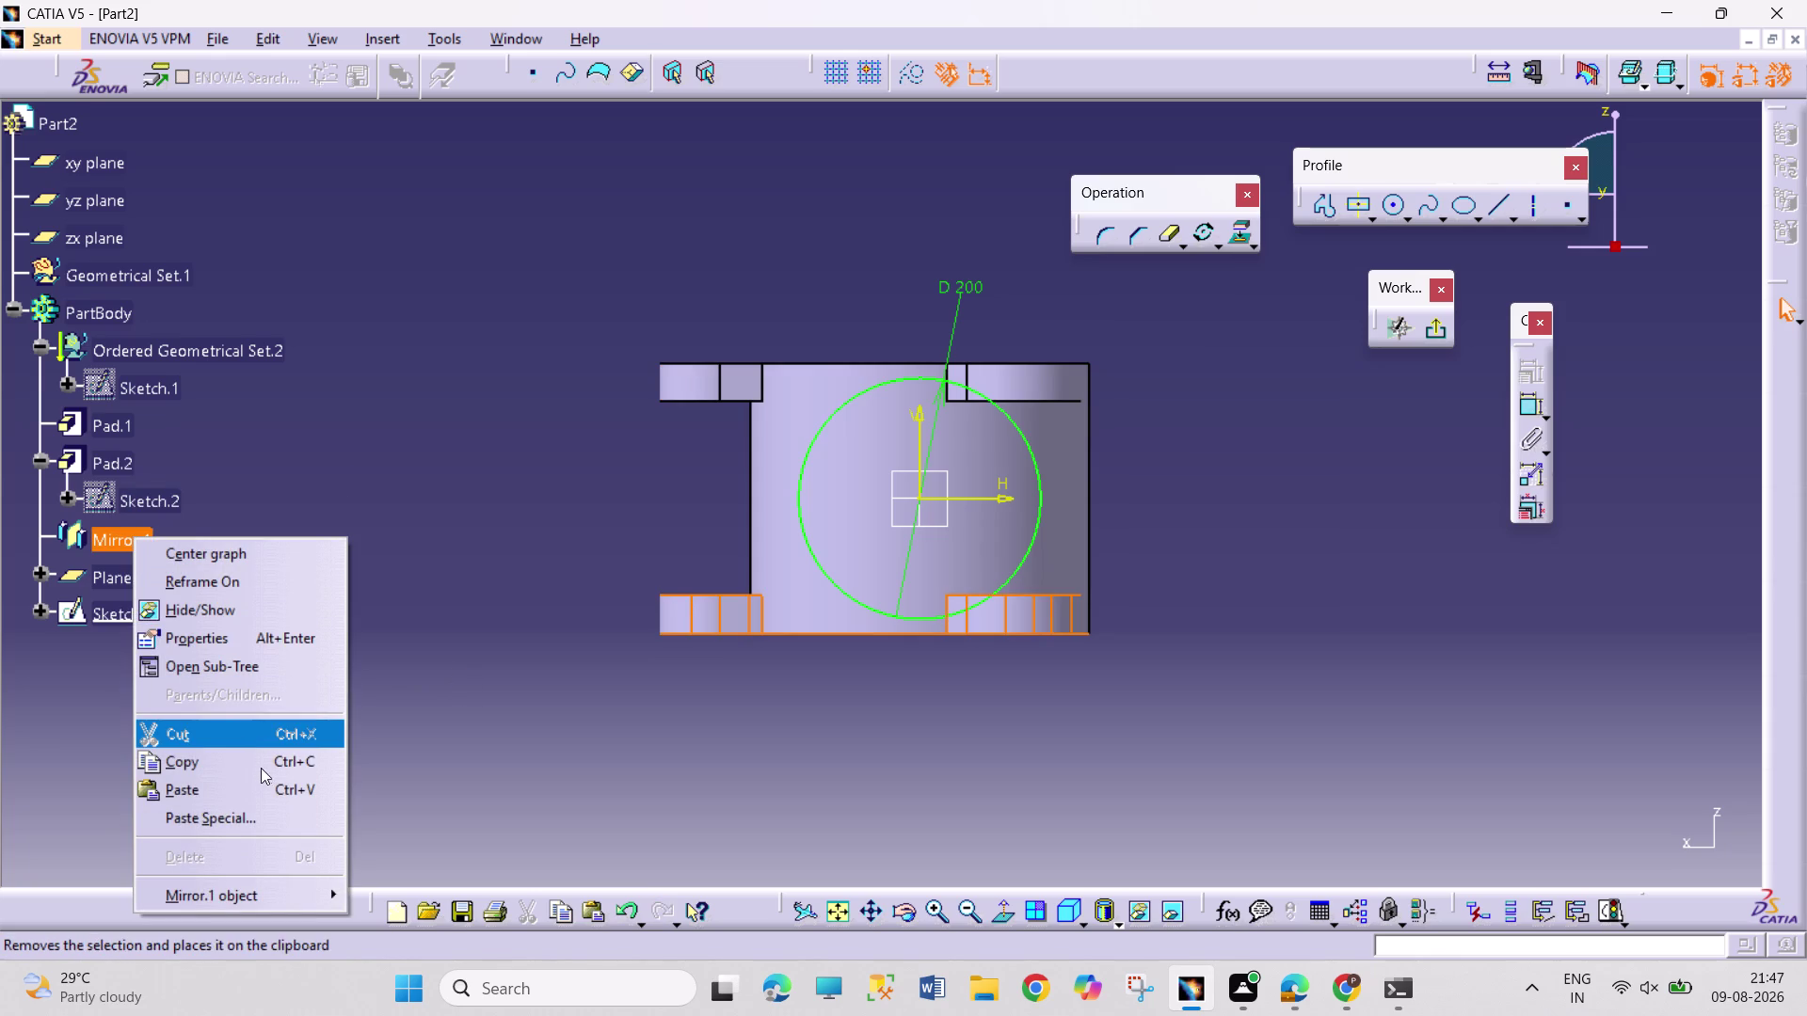
click(478, 785)
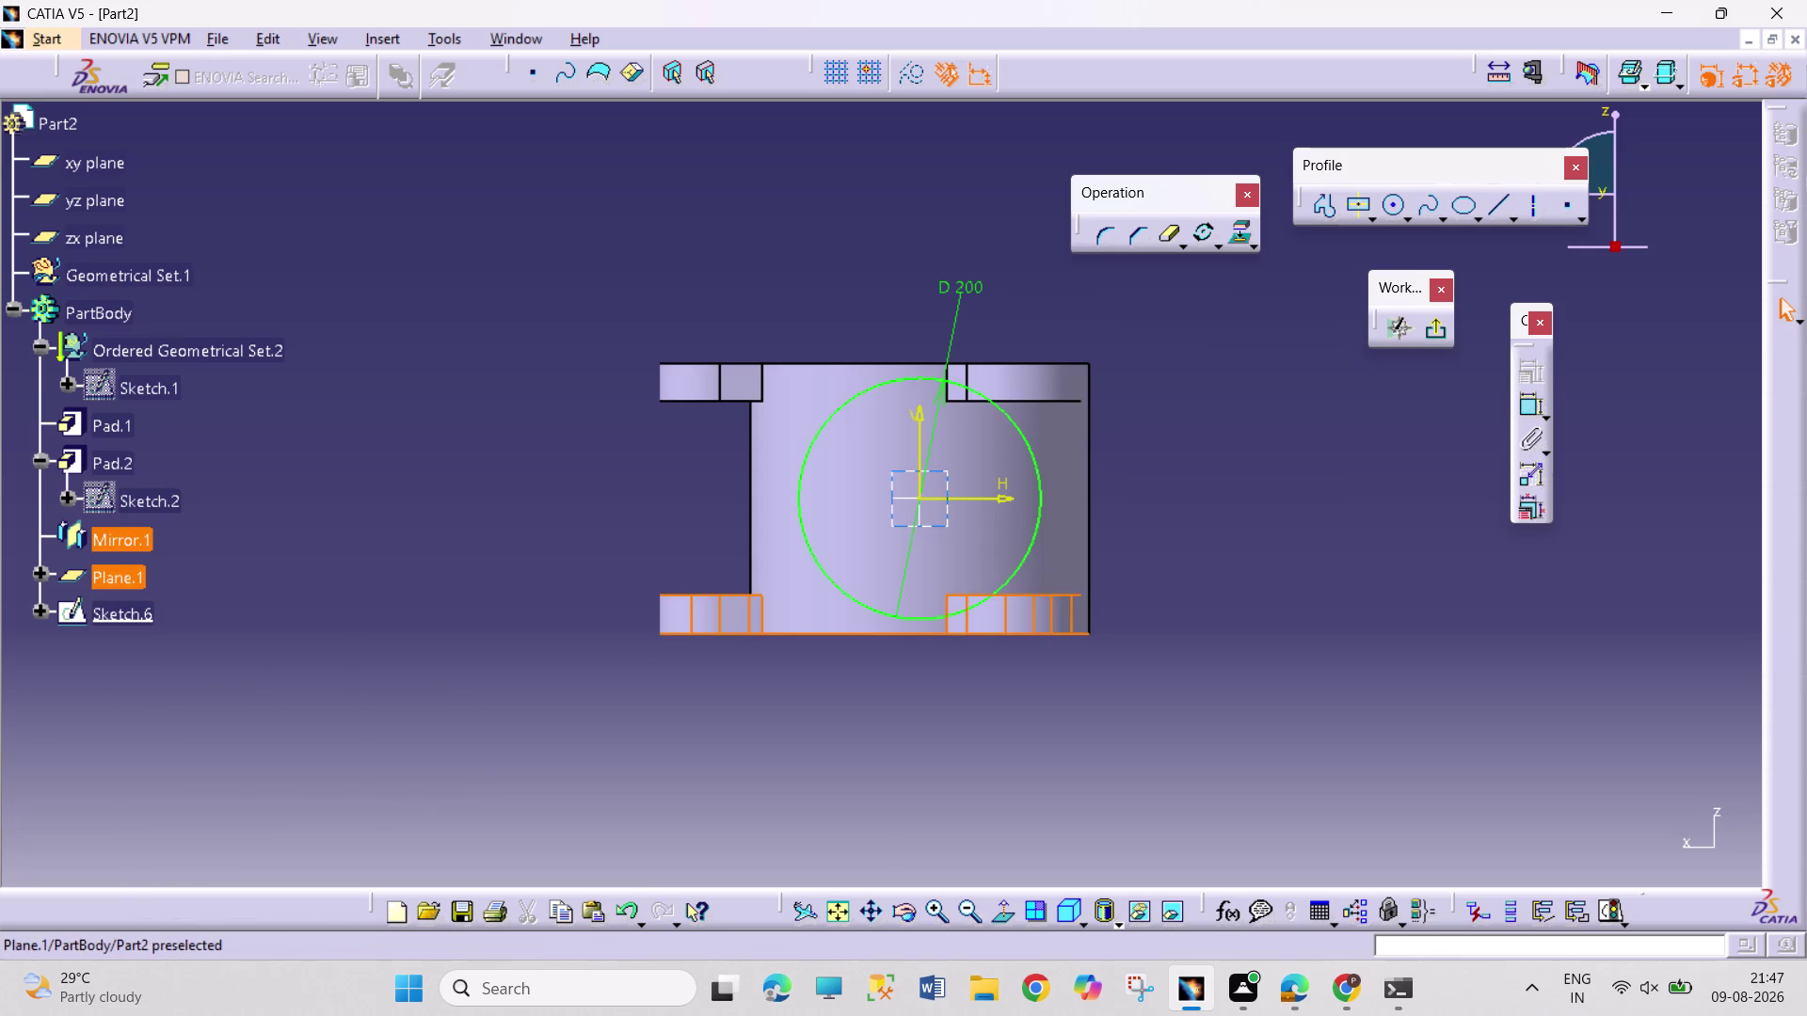
right_click(131, 464)
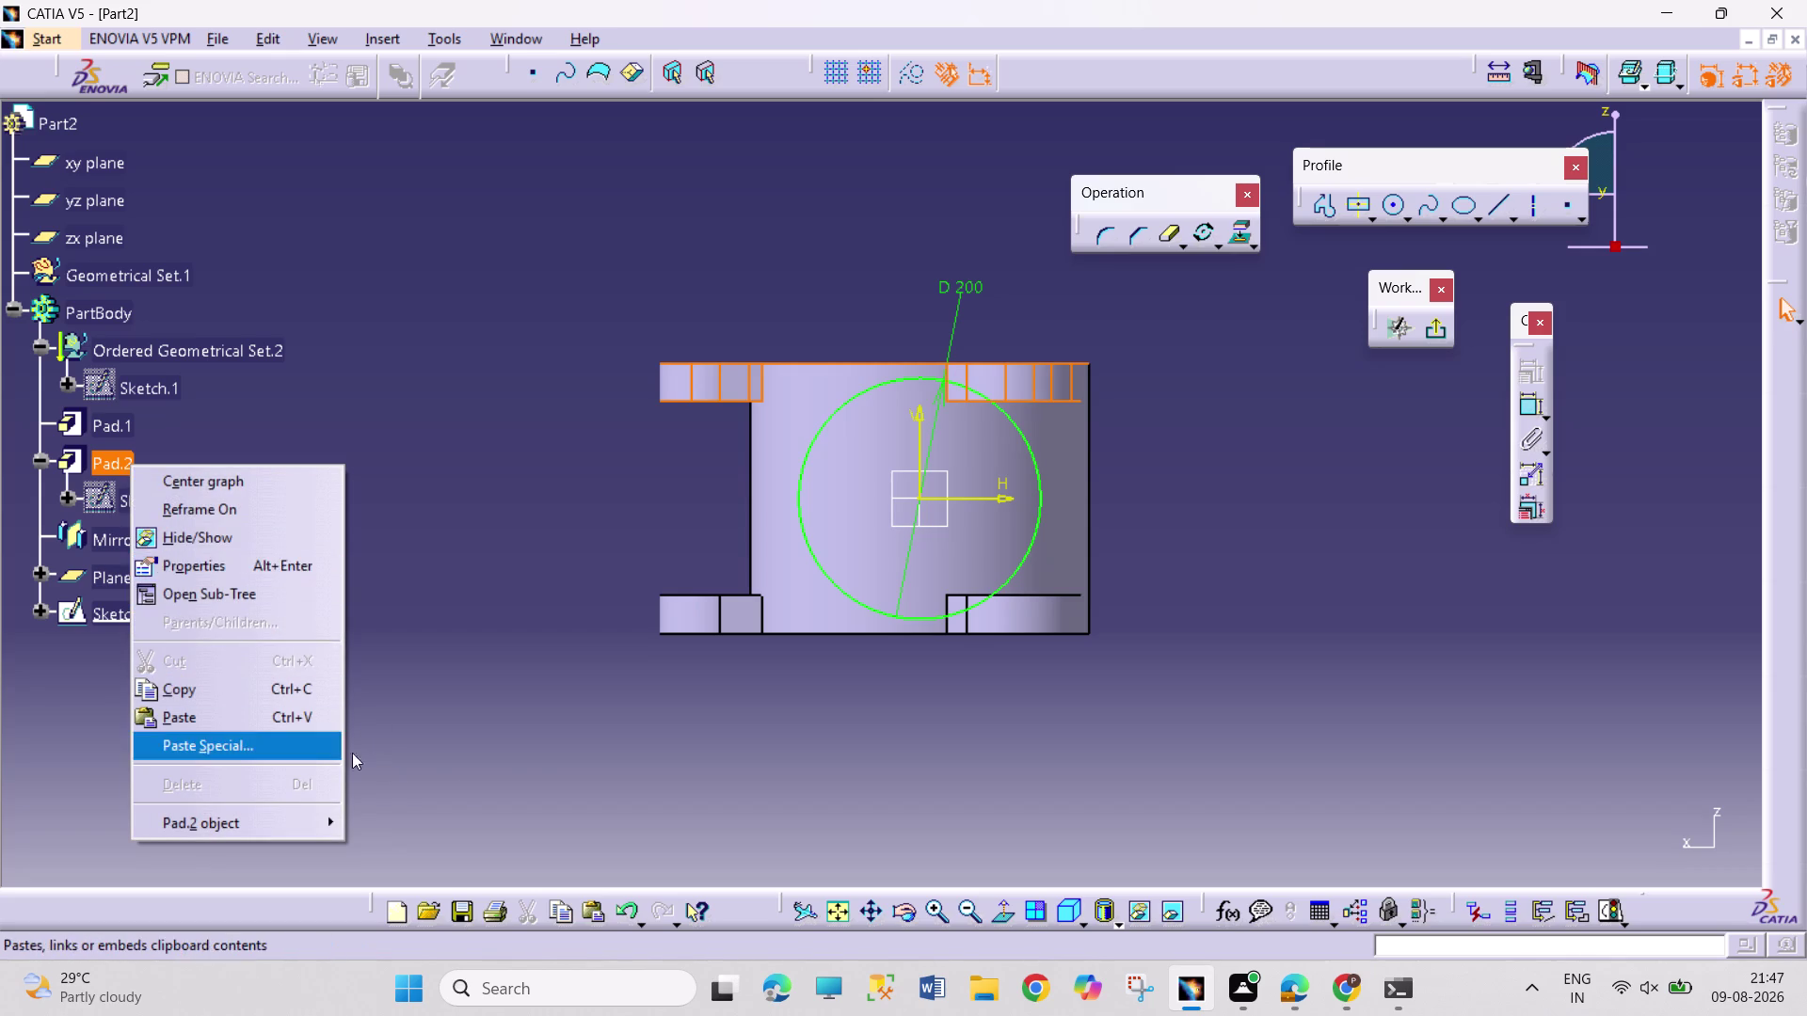
click(542, 798)
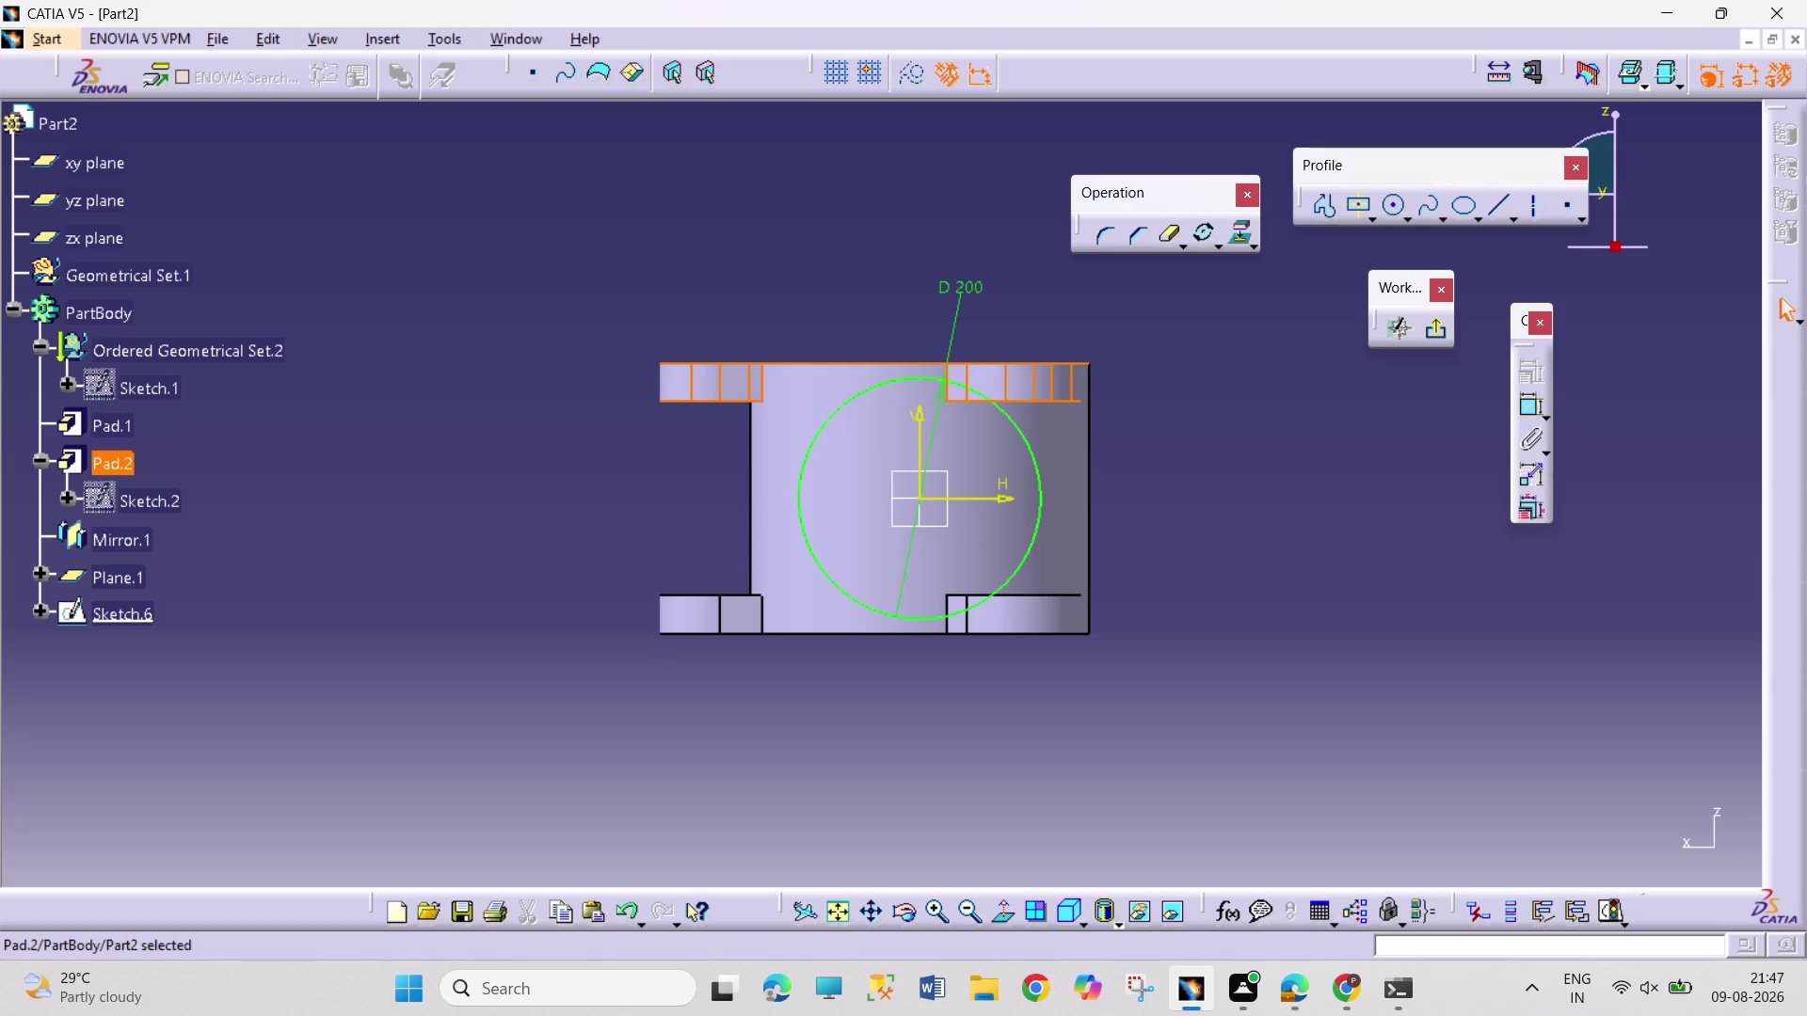
click(1442, 330)
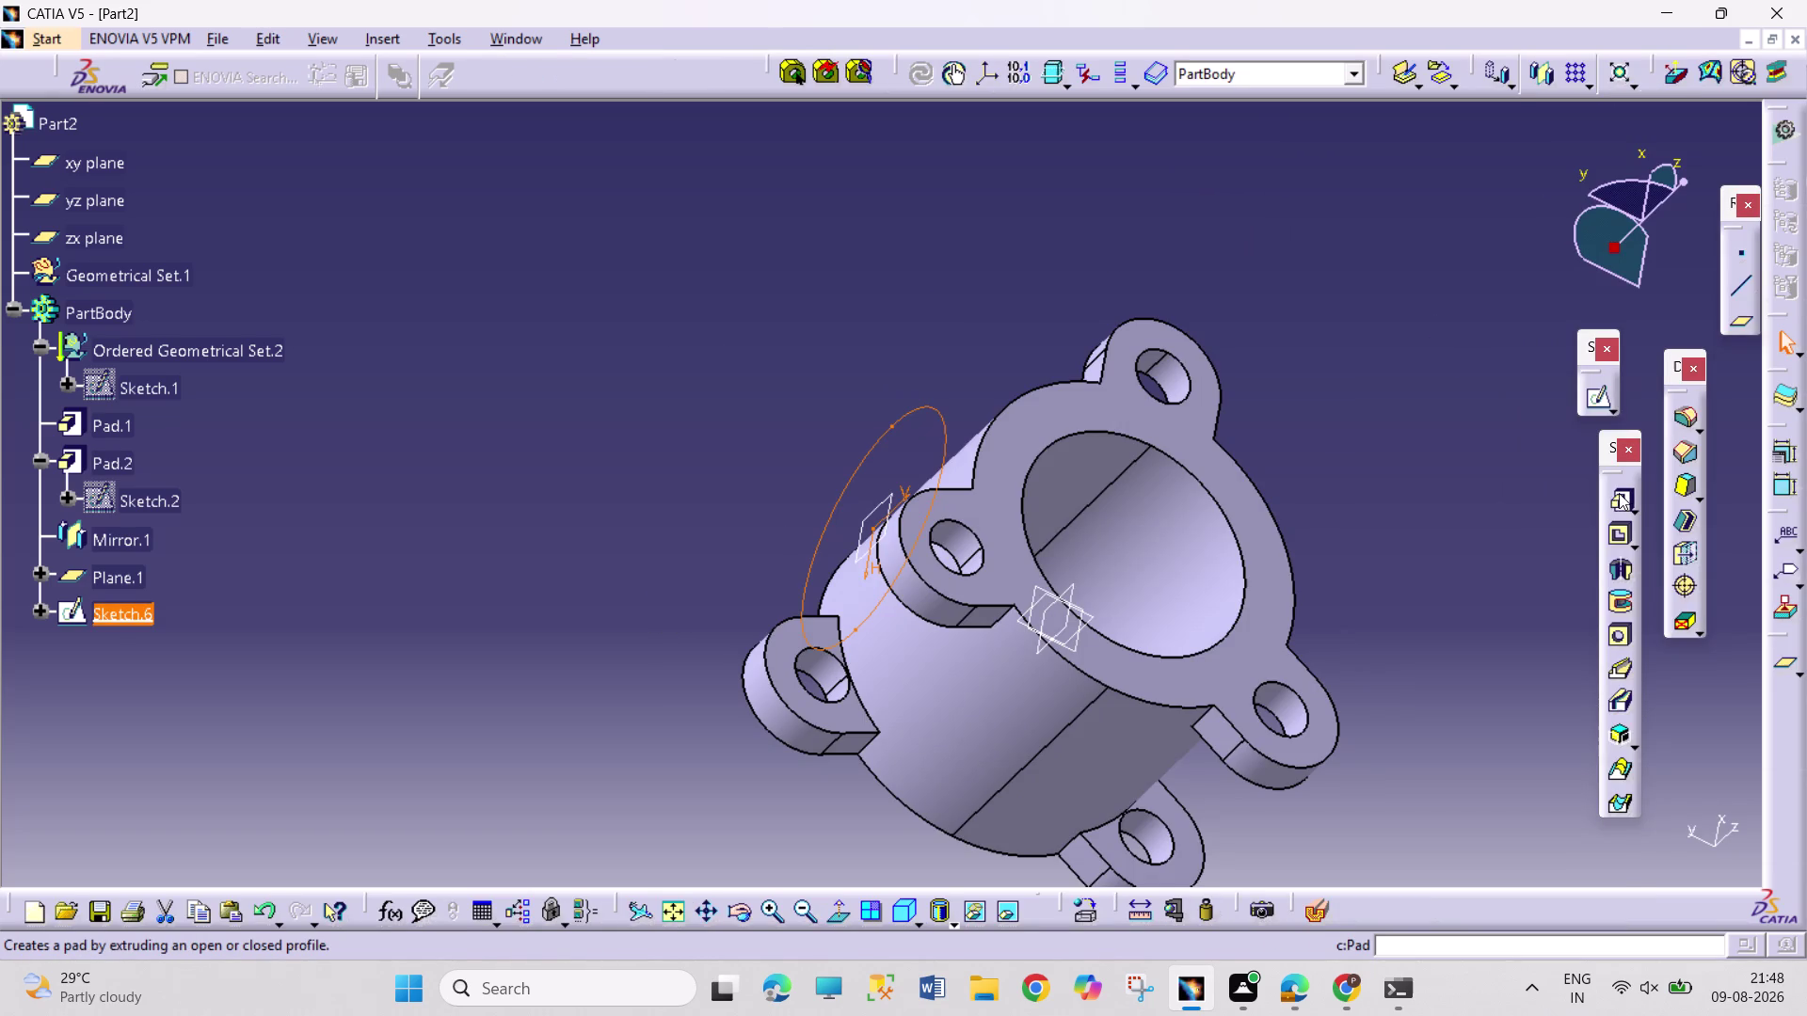
Pad Sketch.6 with Up to next, then Up to surface on a part face; both fail.
click(1618, 495)
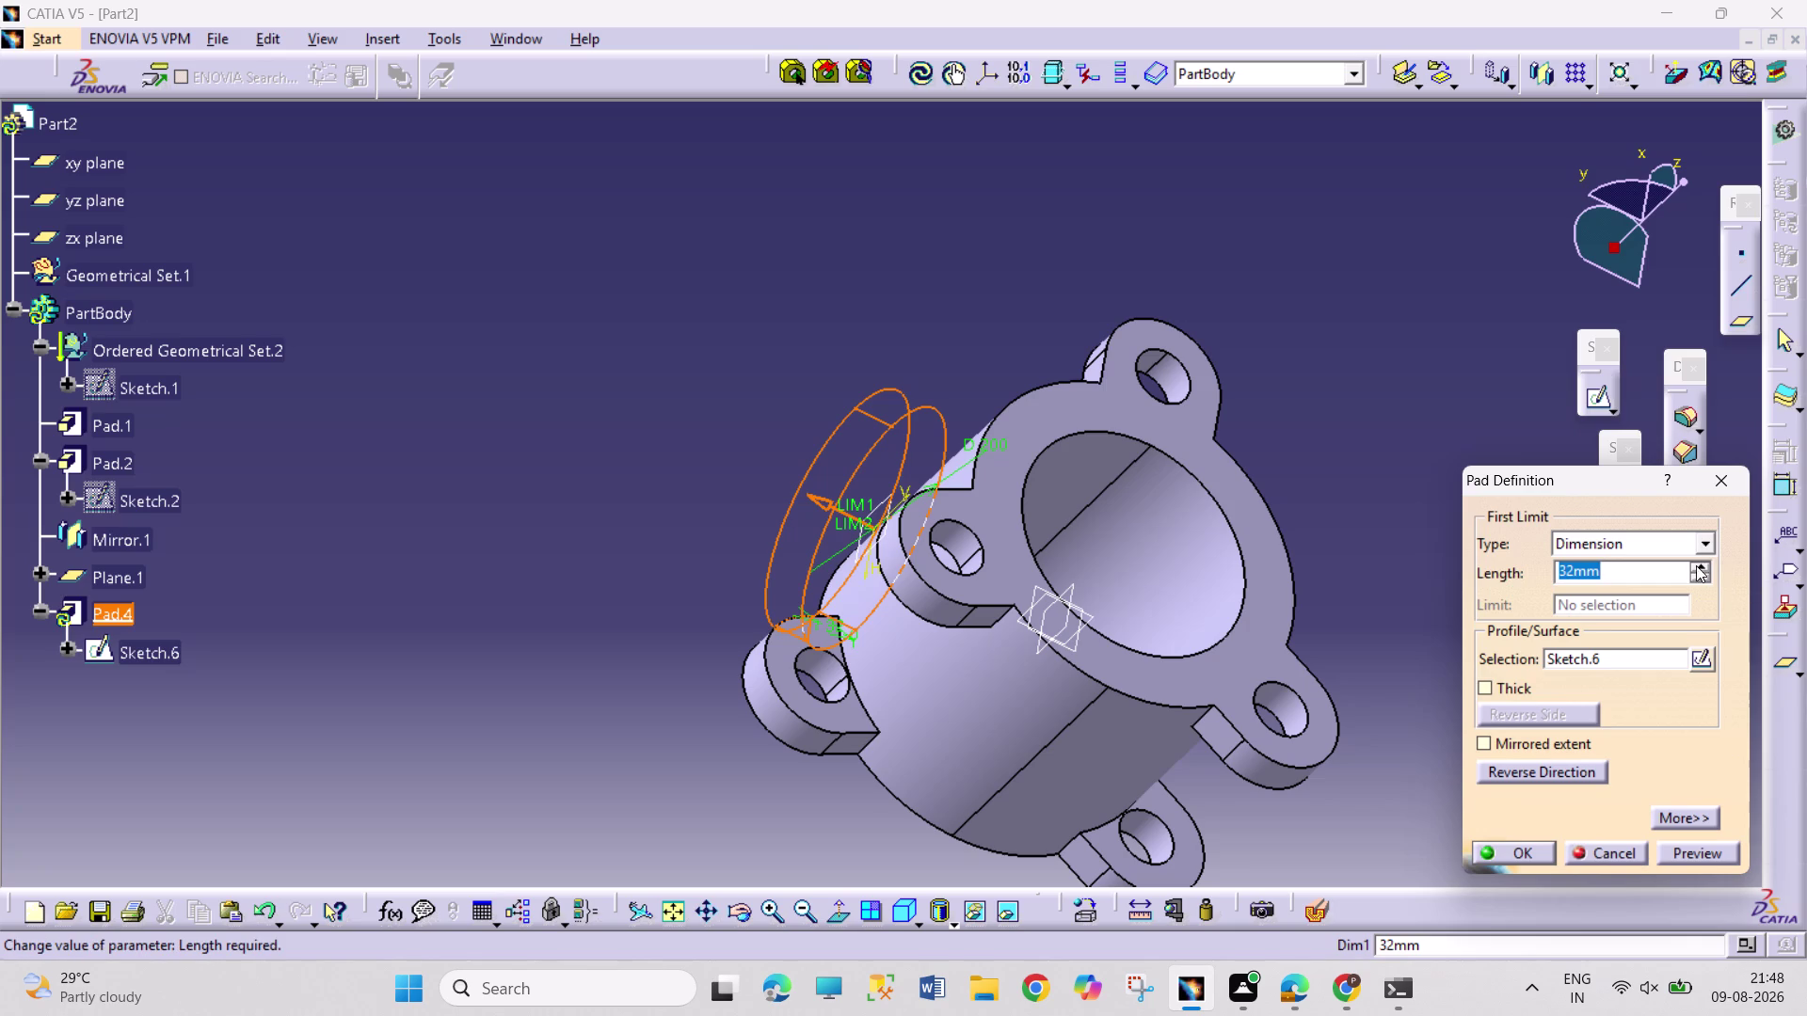
click(1700, 545)
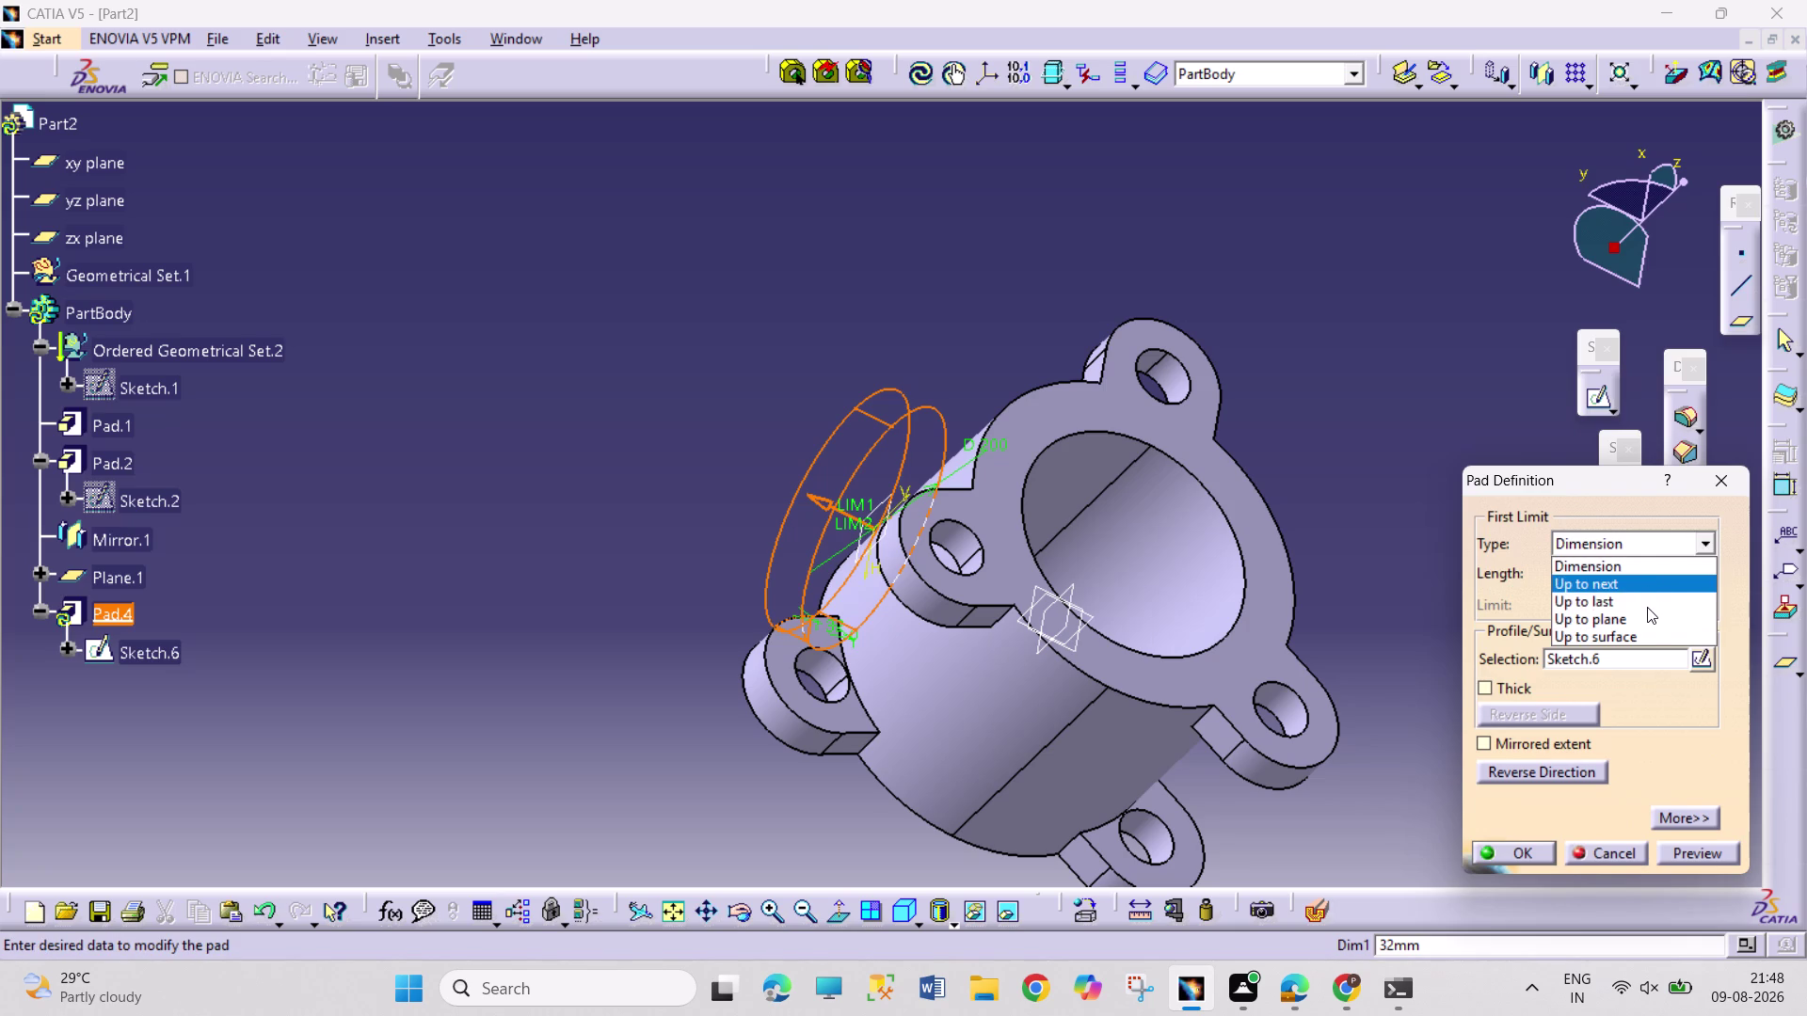
click(1627, 584)
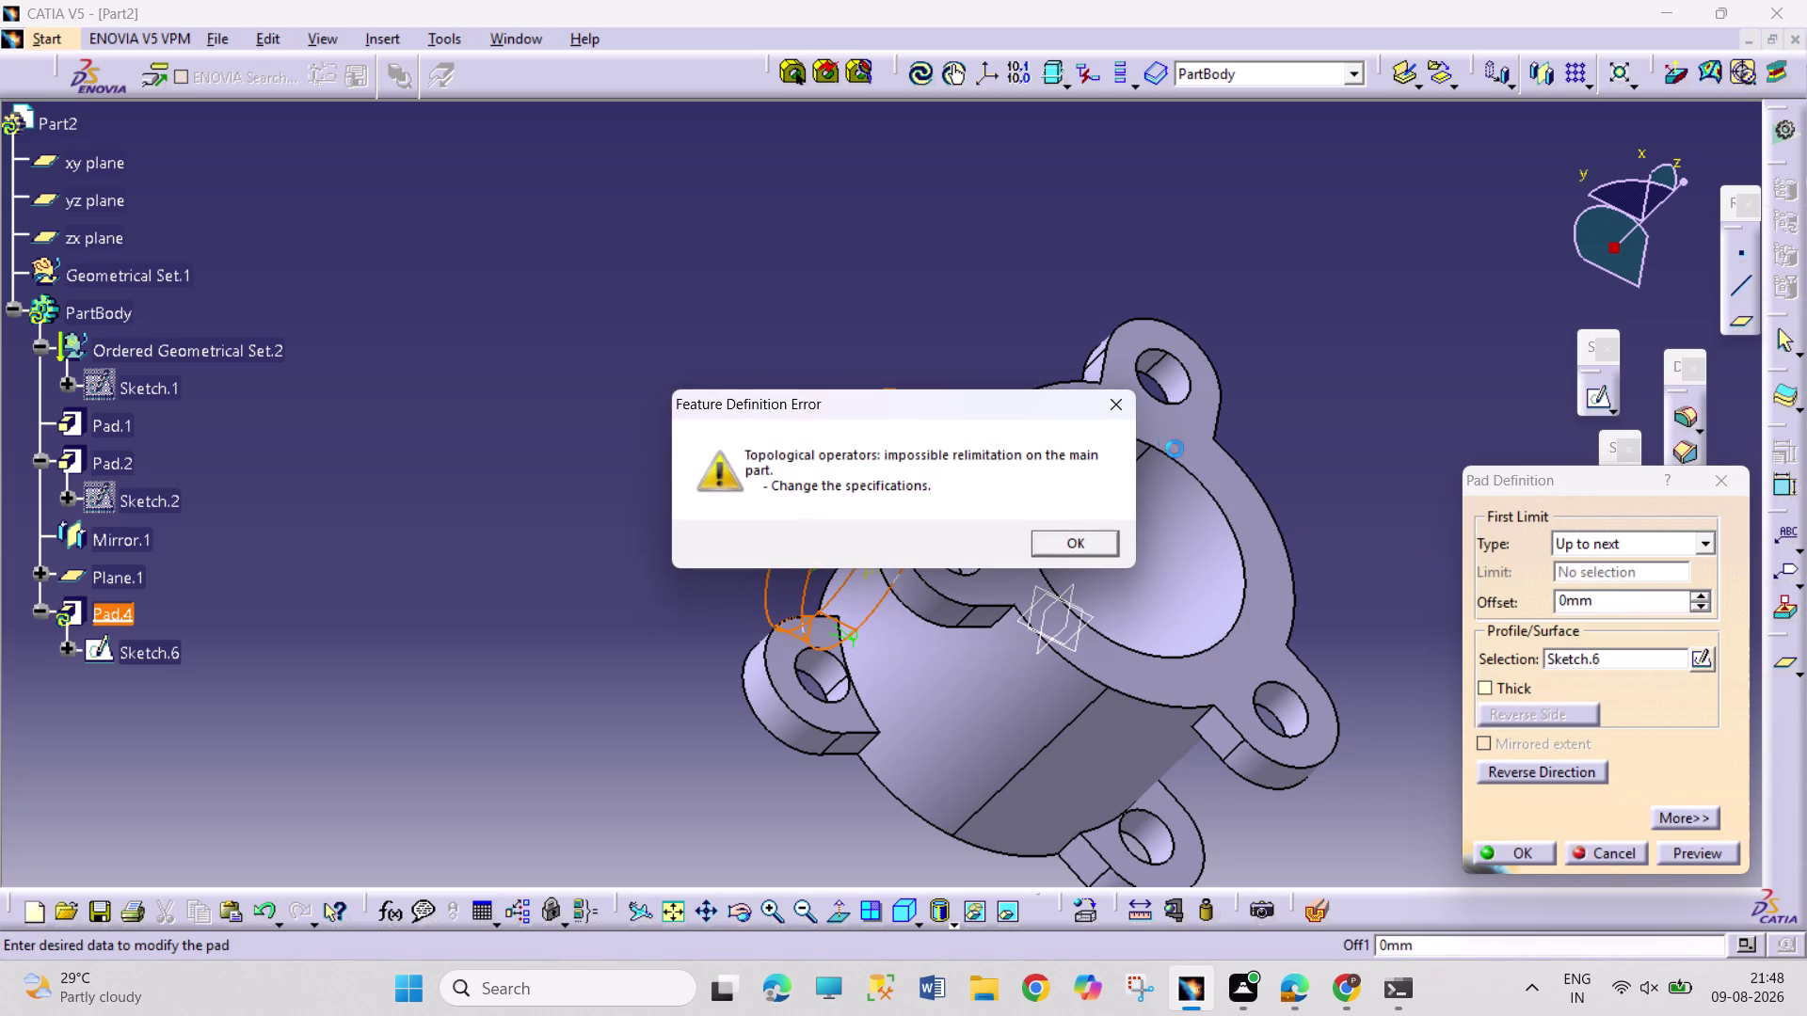
click(1126, 415)
click(1706, 540)
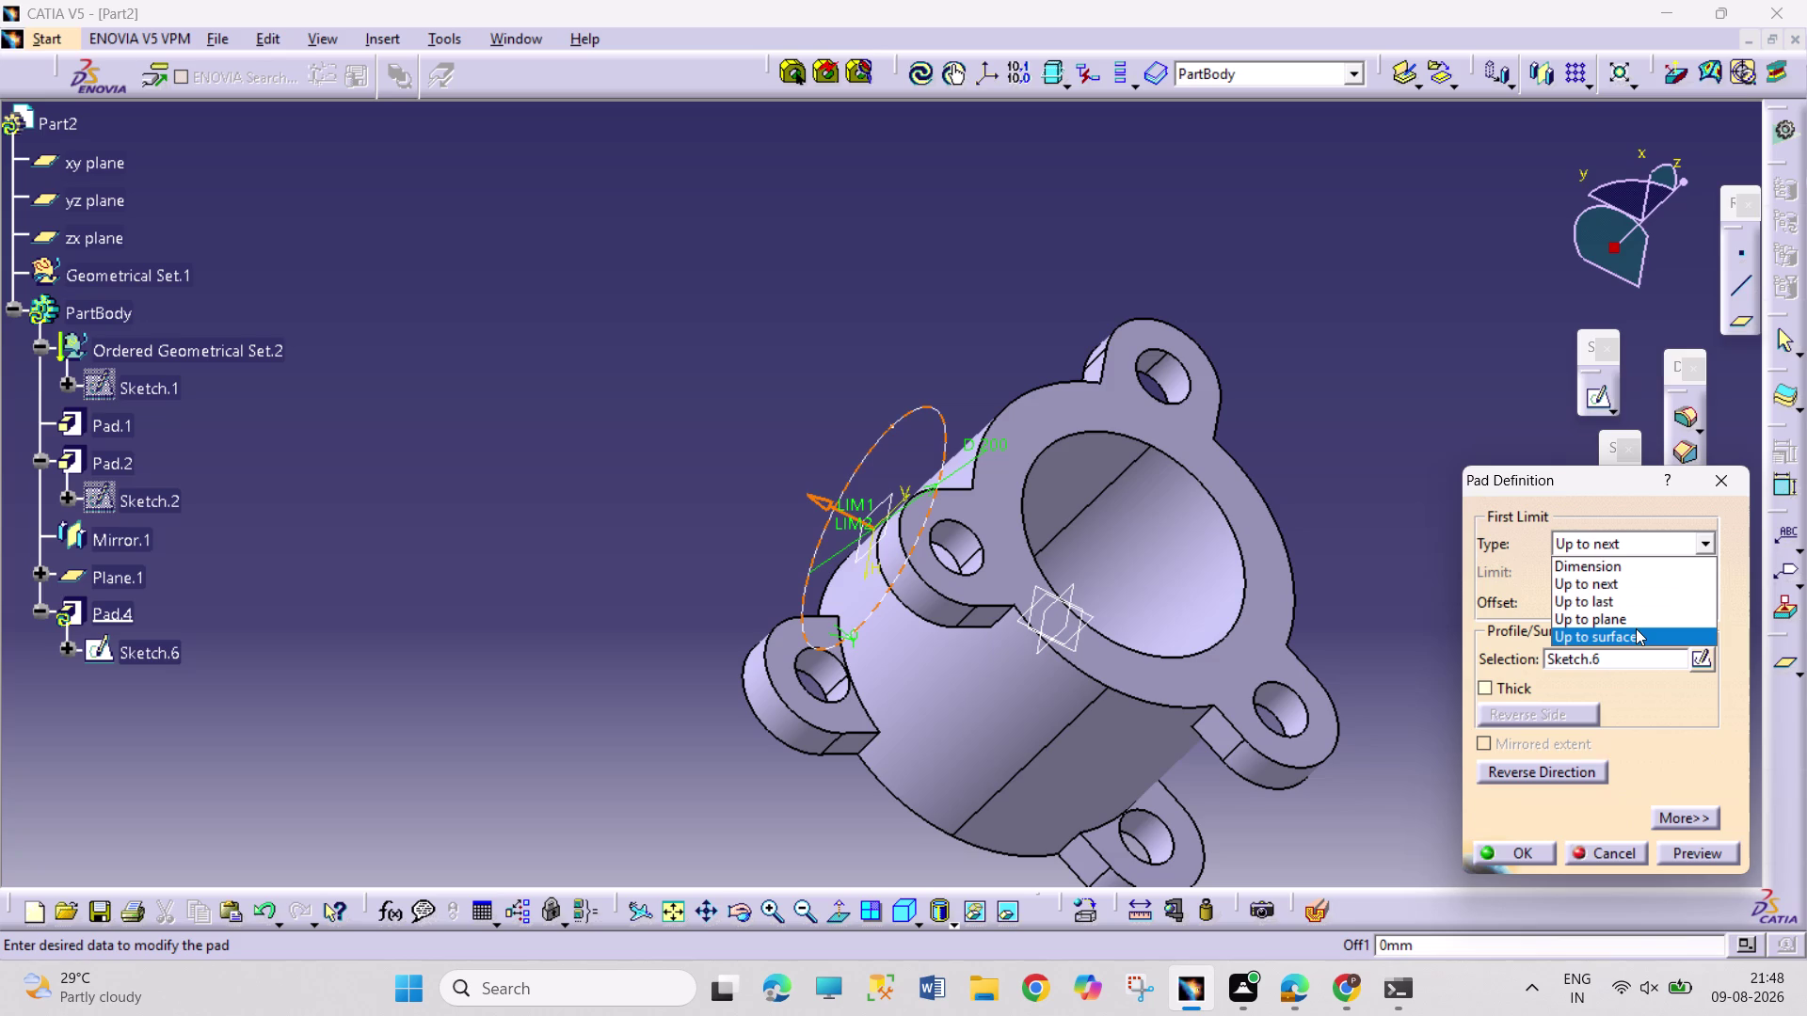
click(1636, 630)
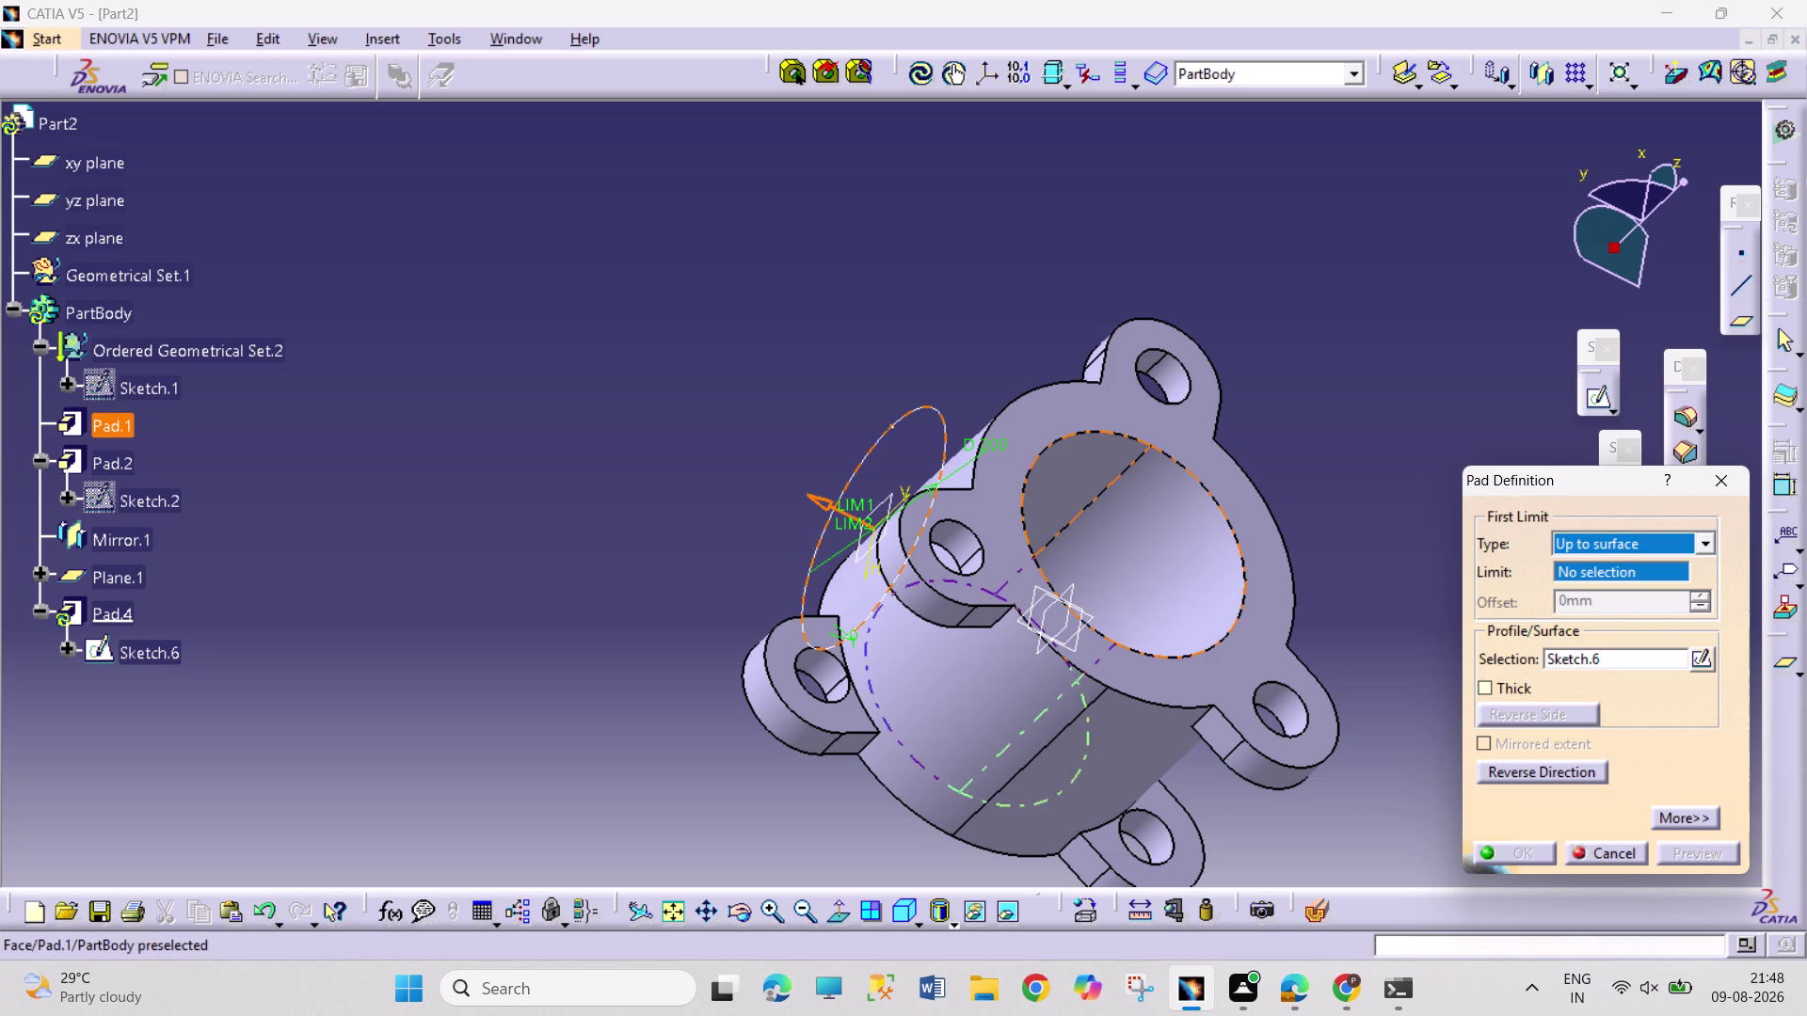
click(1046, 457)
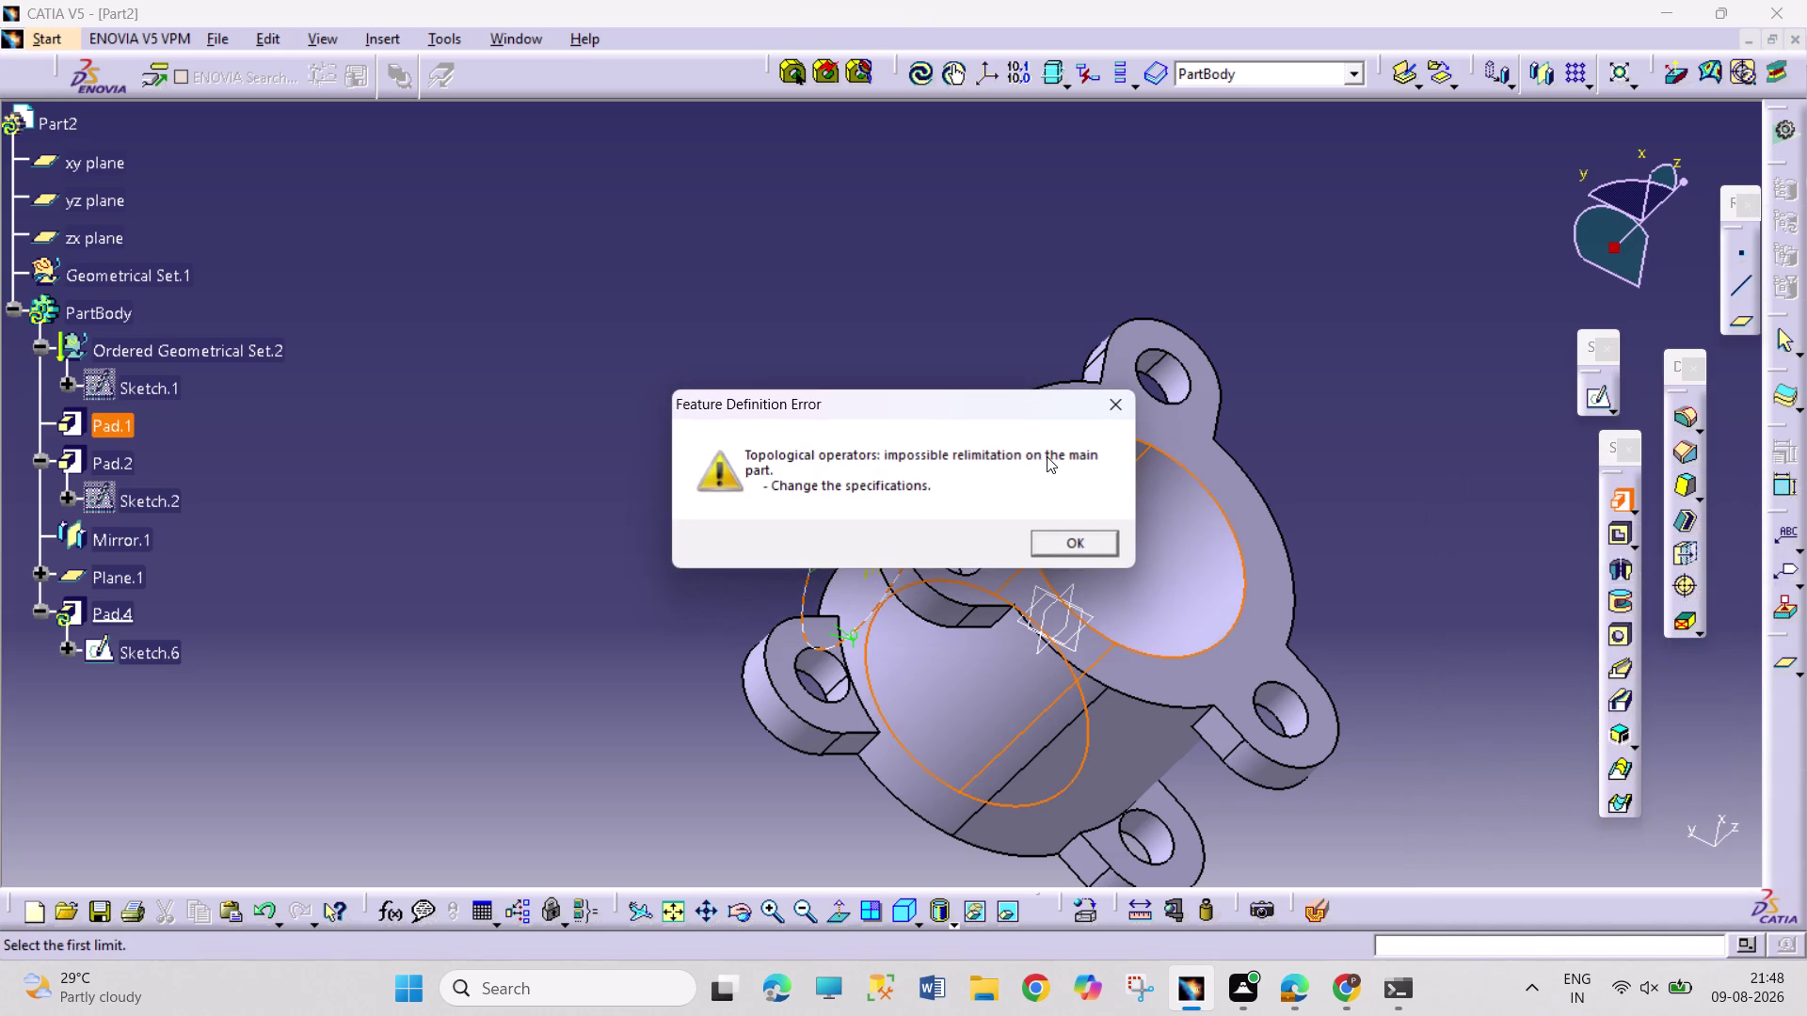
click(1102, 399)
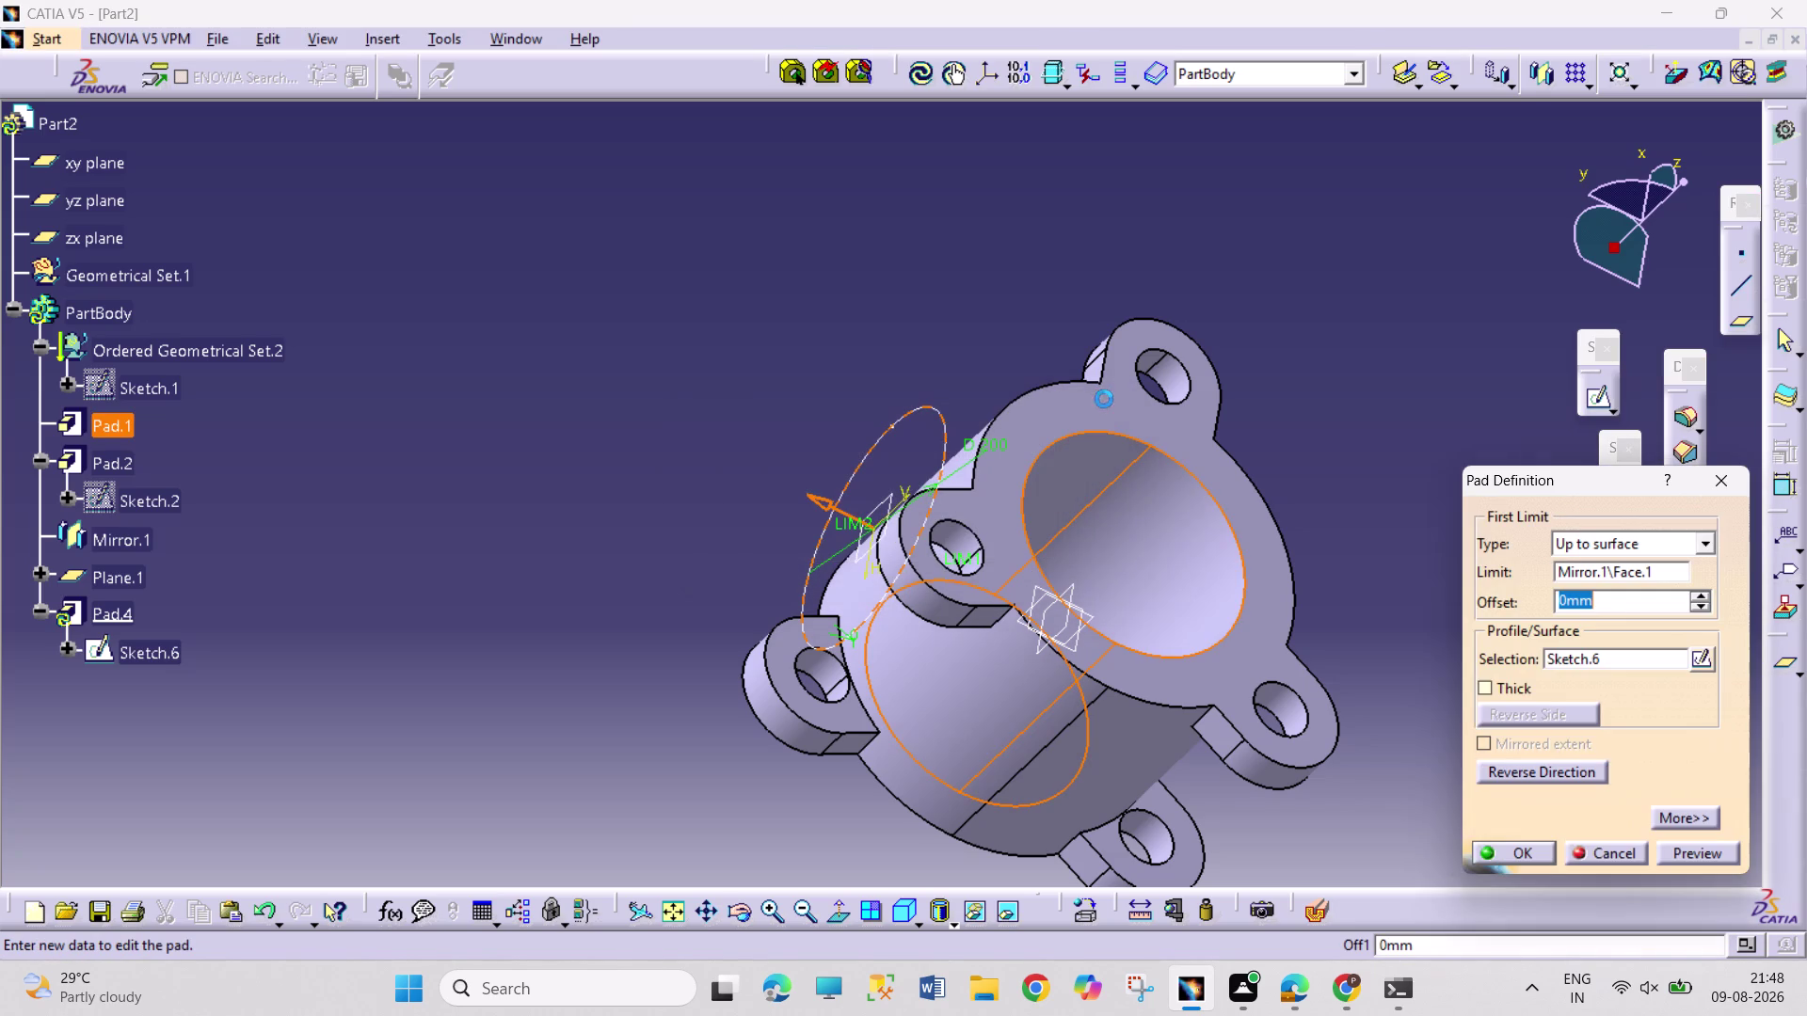
Orbit around the side boss and dismiss another relimitation error.
click(1323, 442)
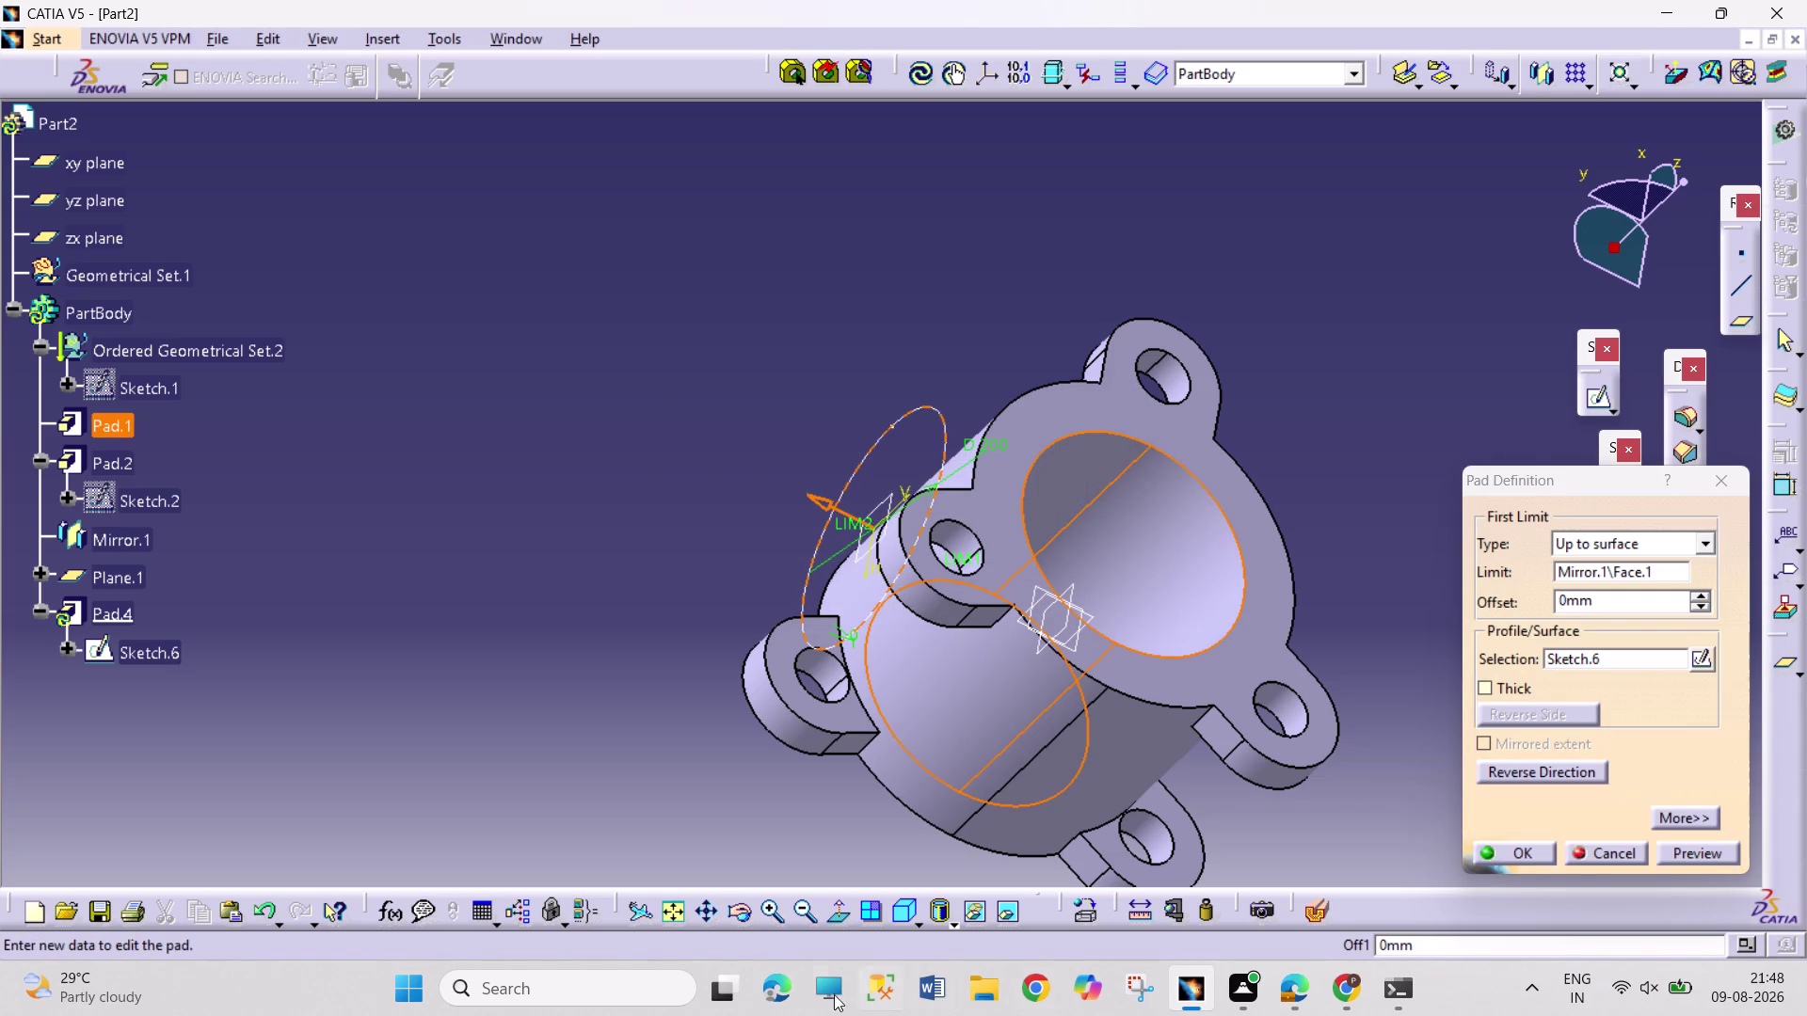
click(732, 917)
drag(1294, 560, 1214, 550)
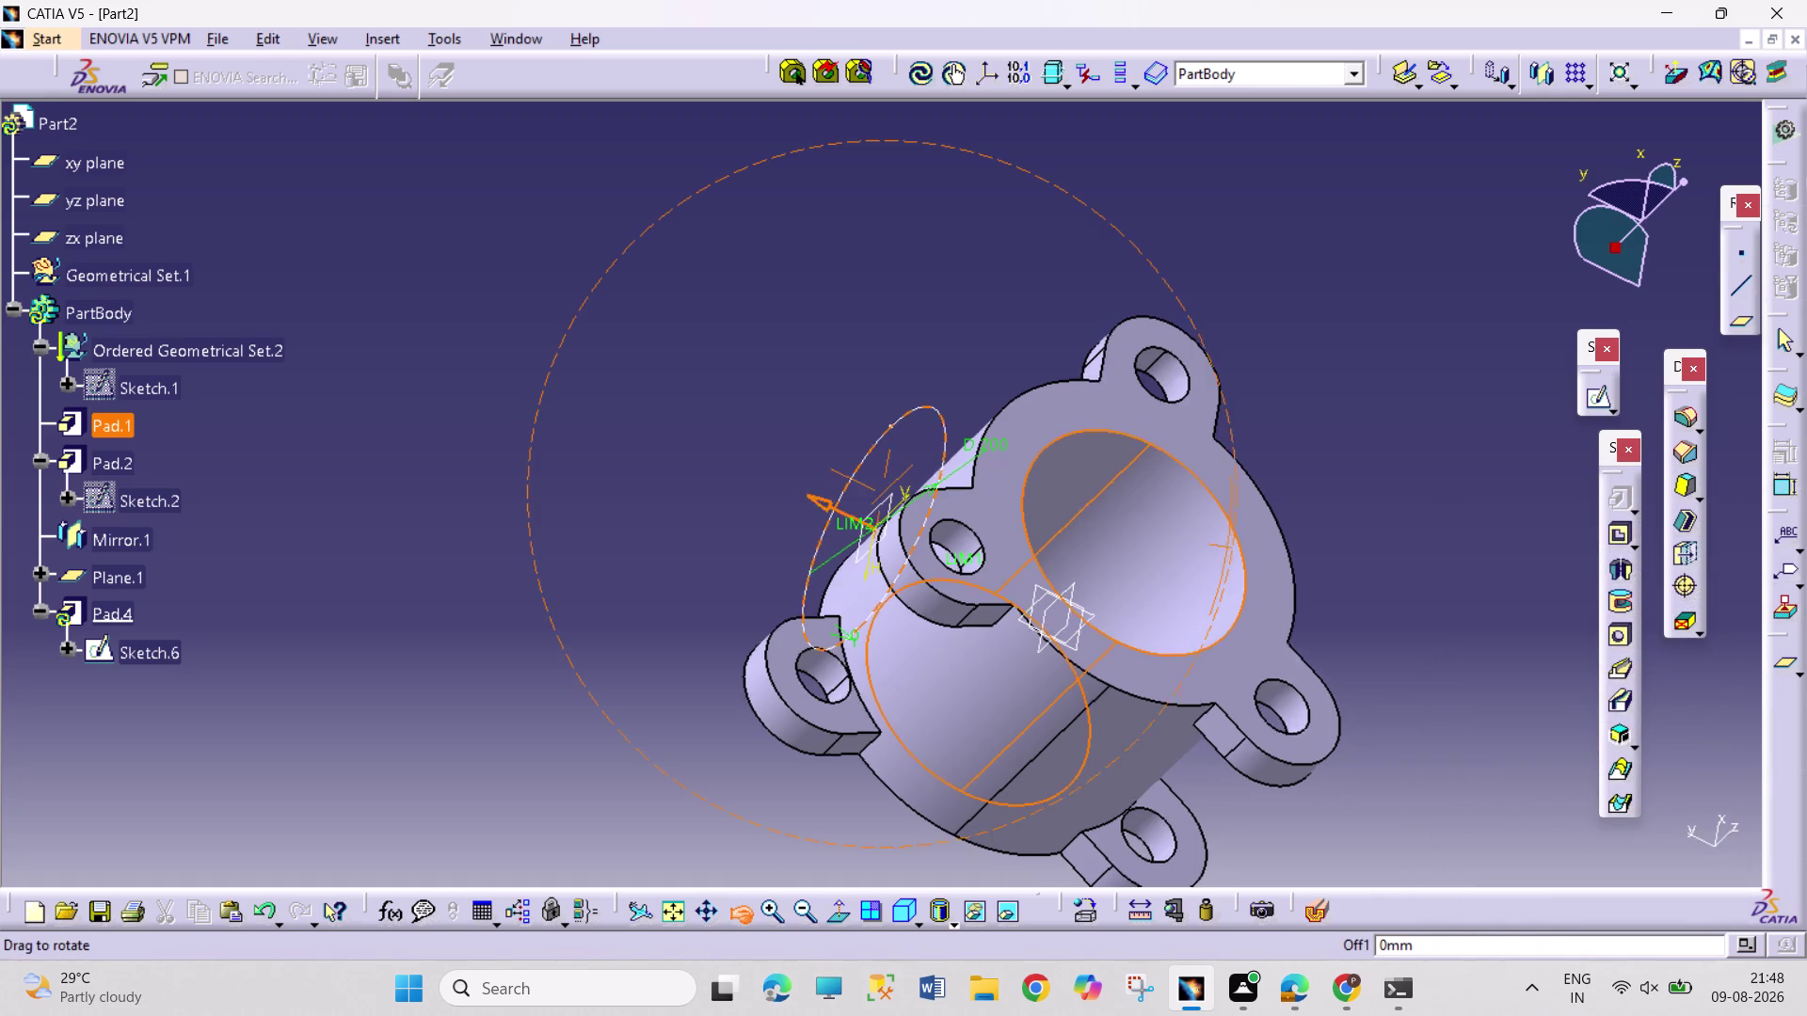
drag(1214, 550, 1116, 573)
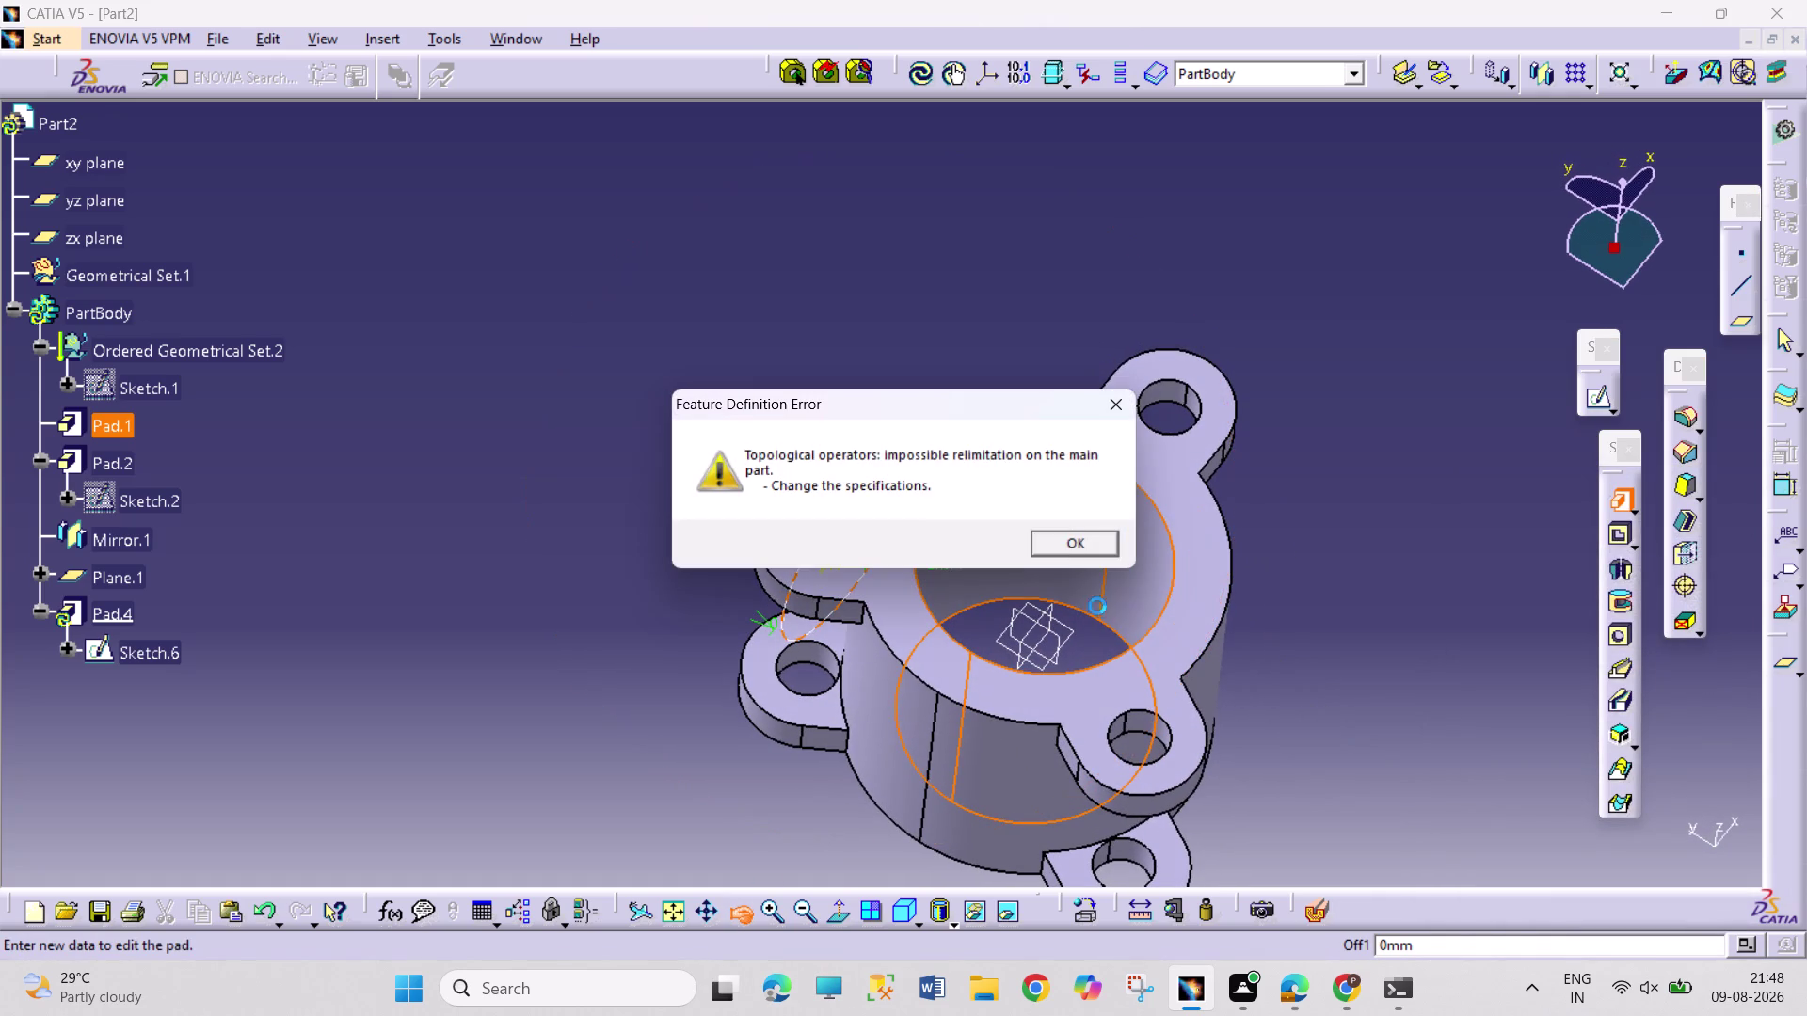
click(1108, 401)
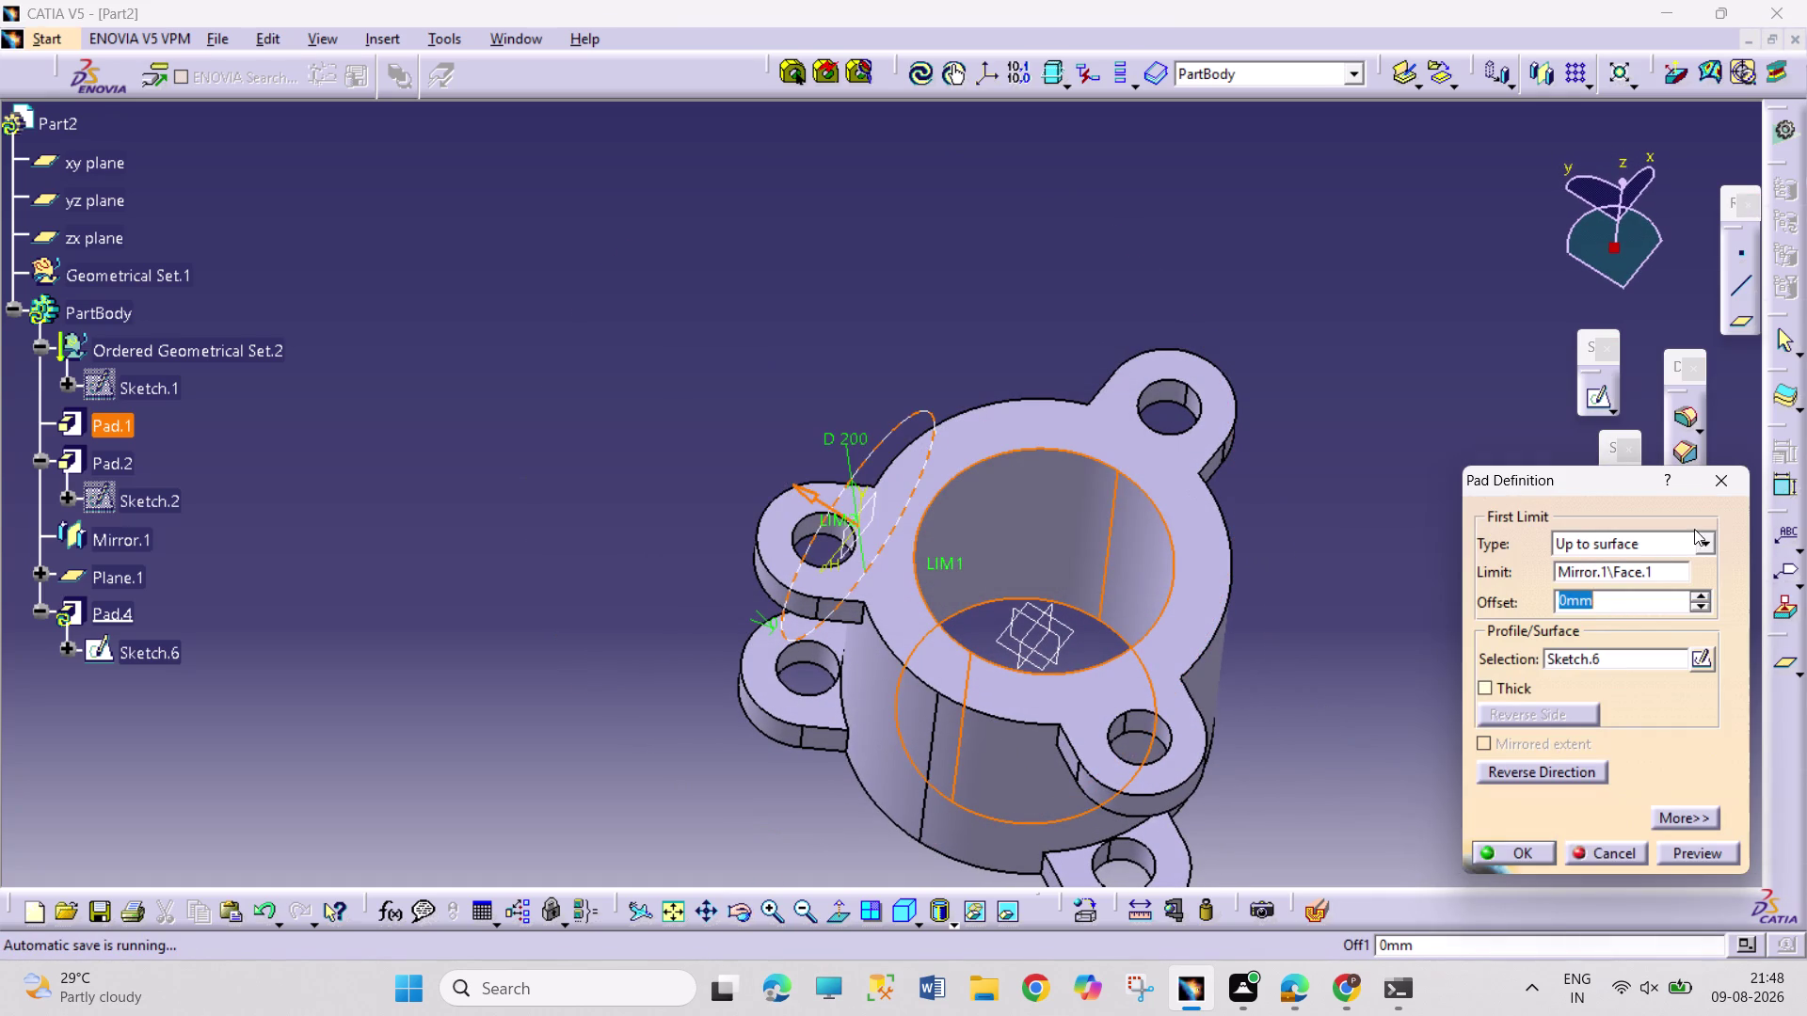
click(1716, 538)
Retry the pad limit as Dimension, Up to next, then Up to surface on Mirror.1\Face.2.
click(1640, 563)
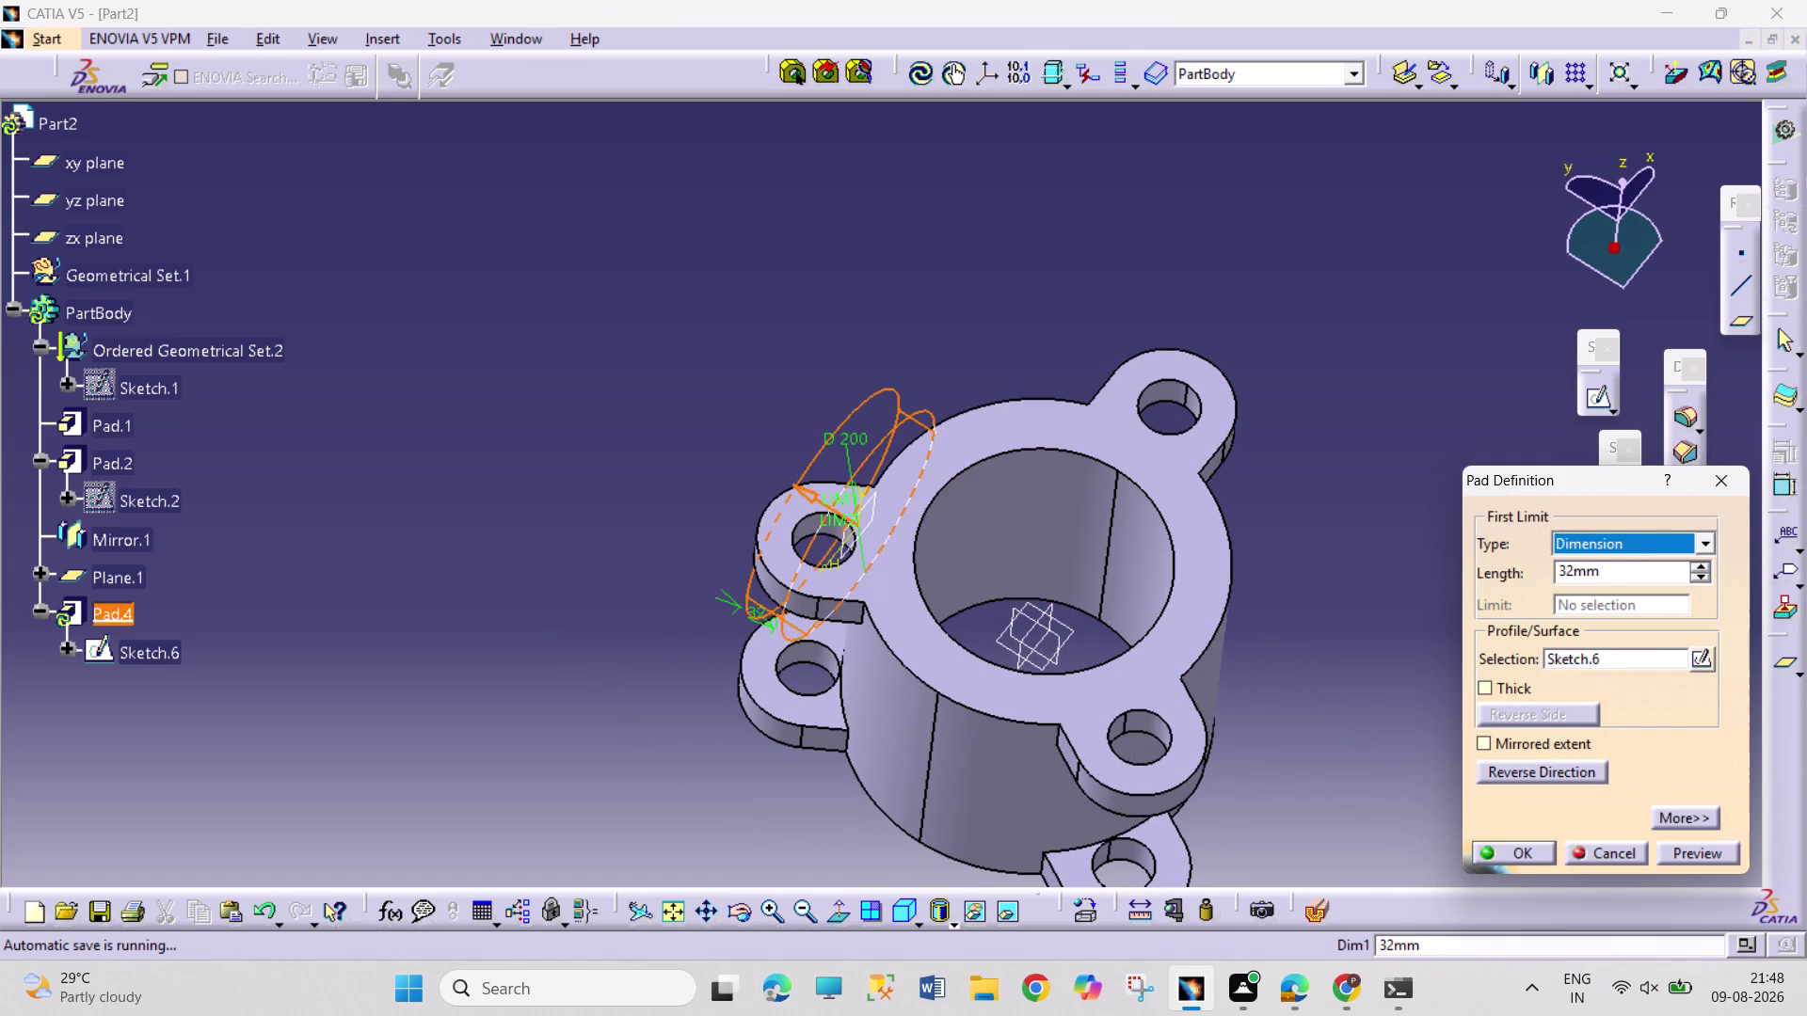
click(809, 492)
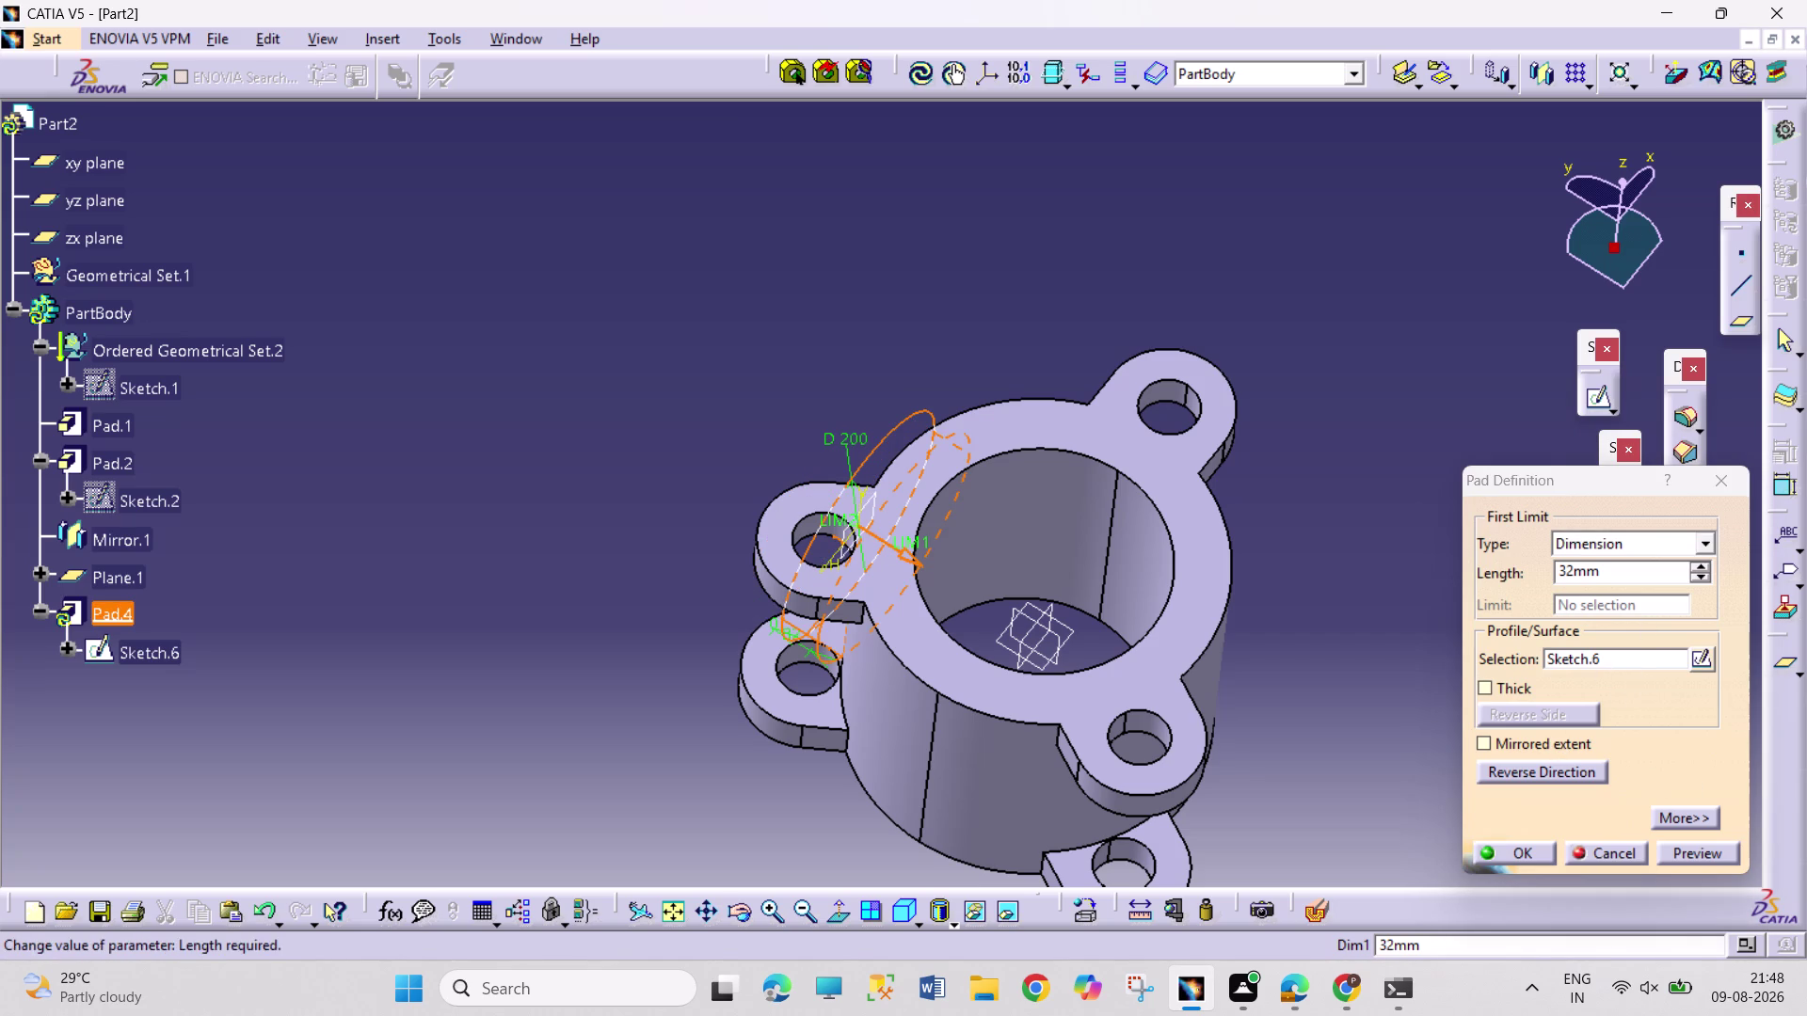
click(1711, 541)
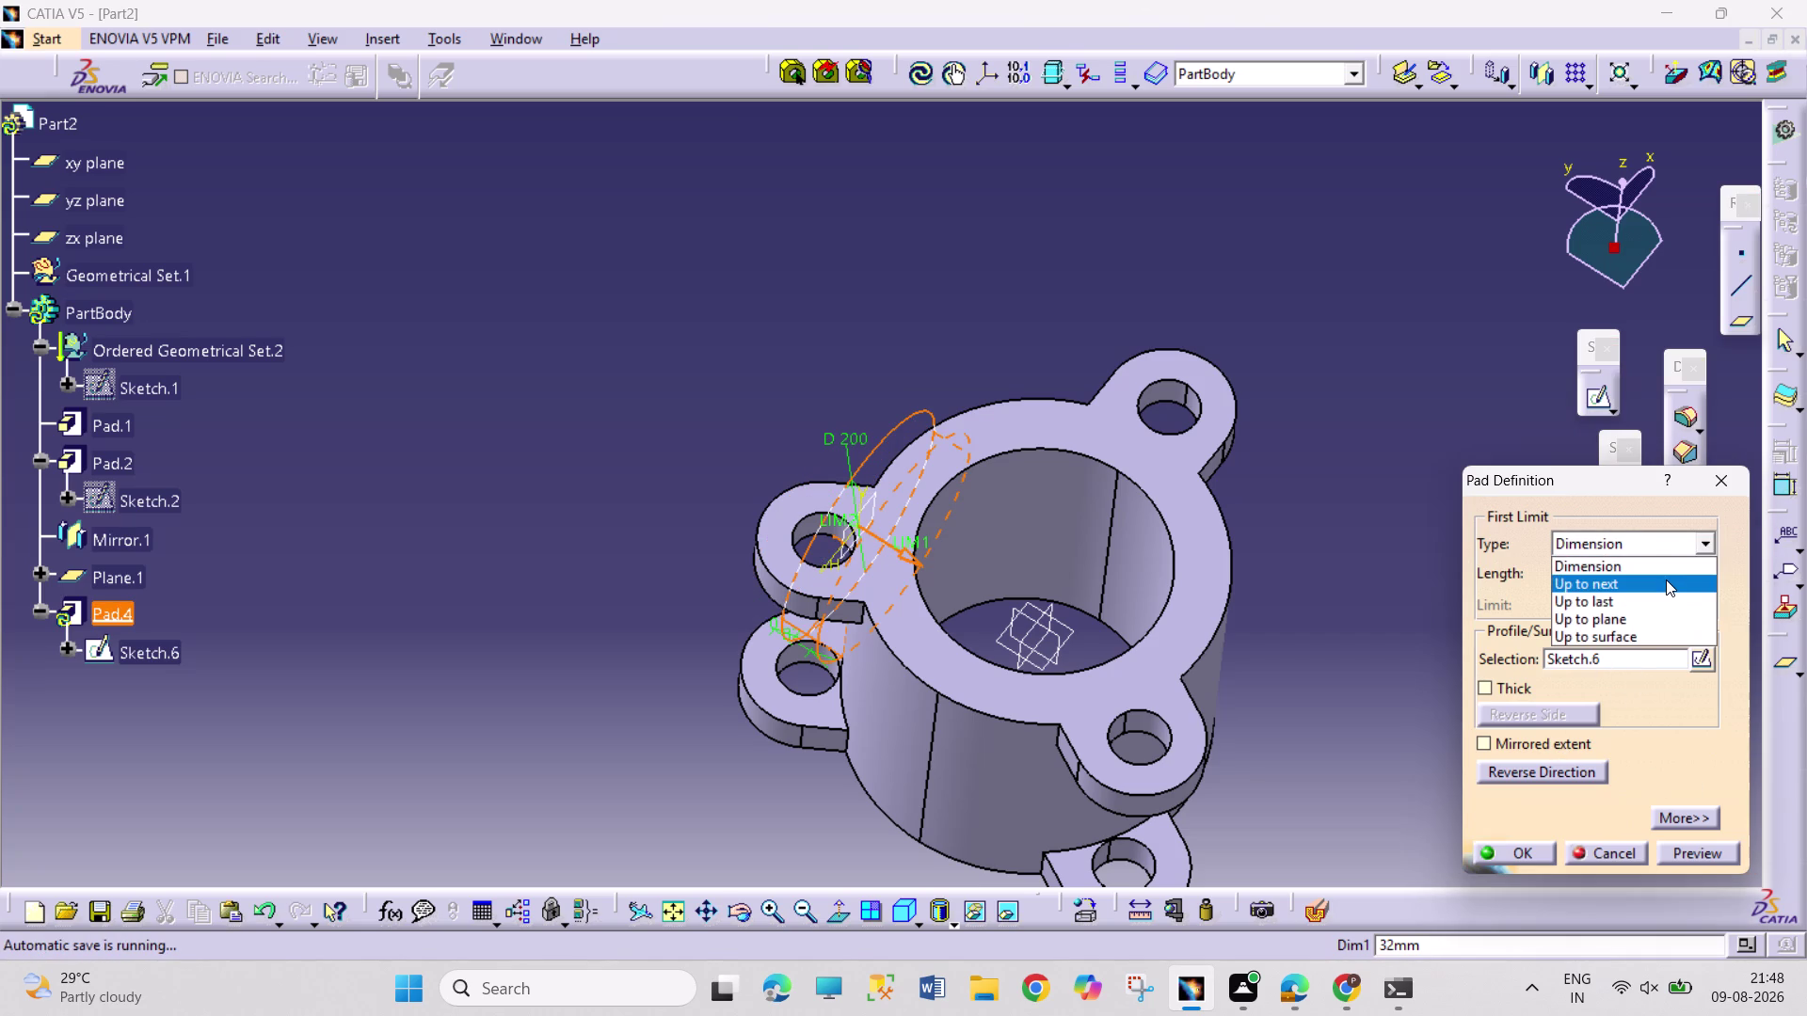
click(1665, 579)
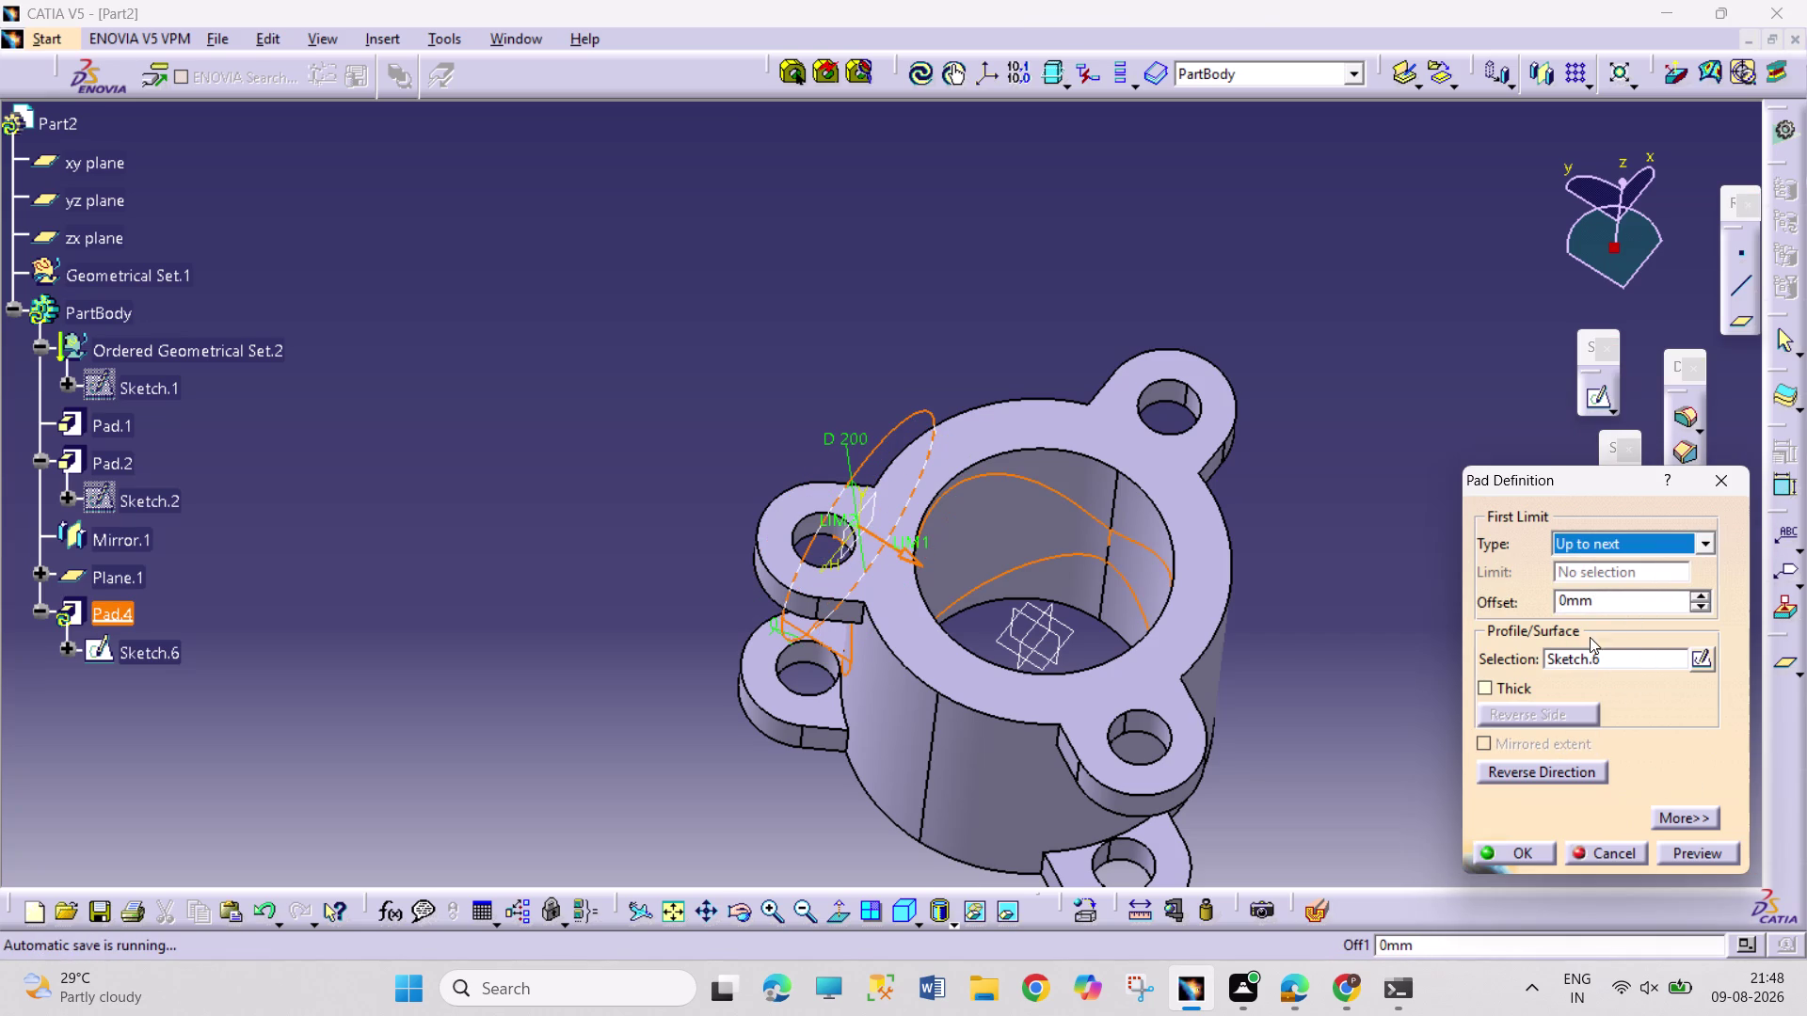
click(1708, 532)
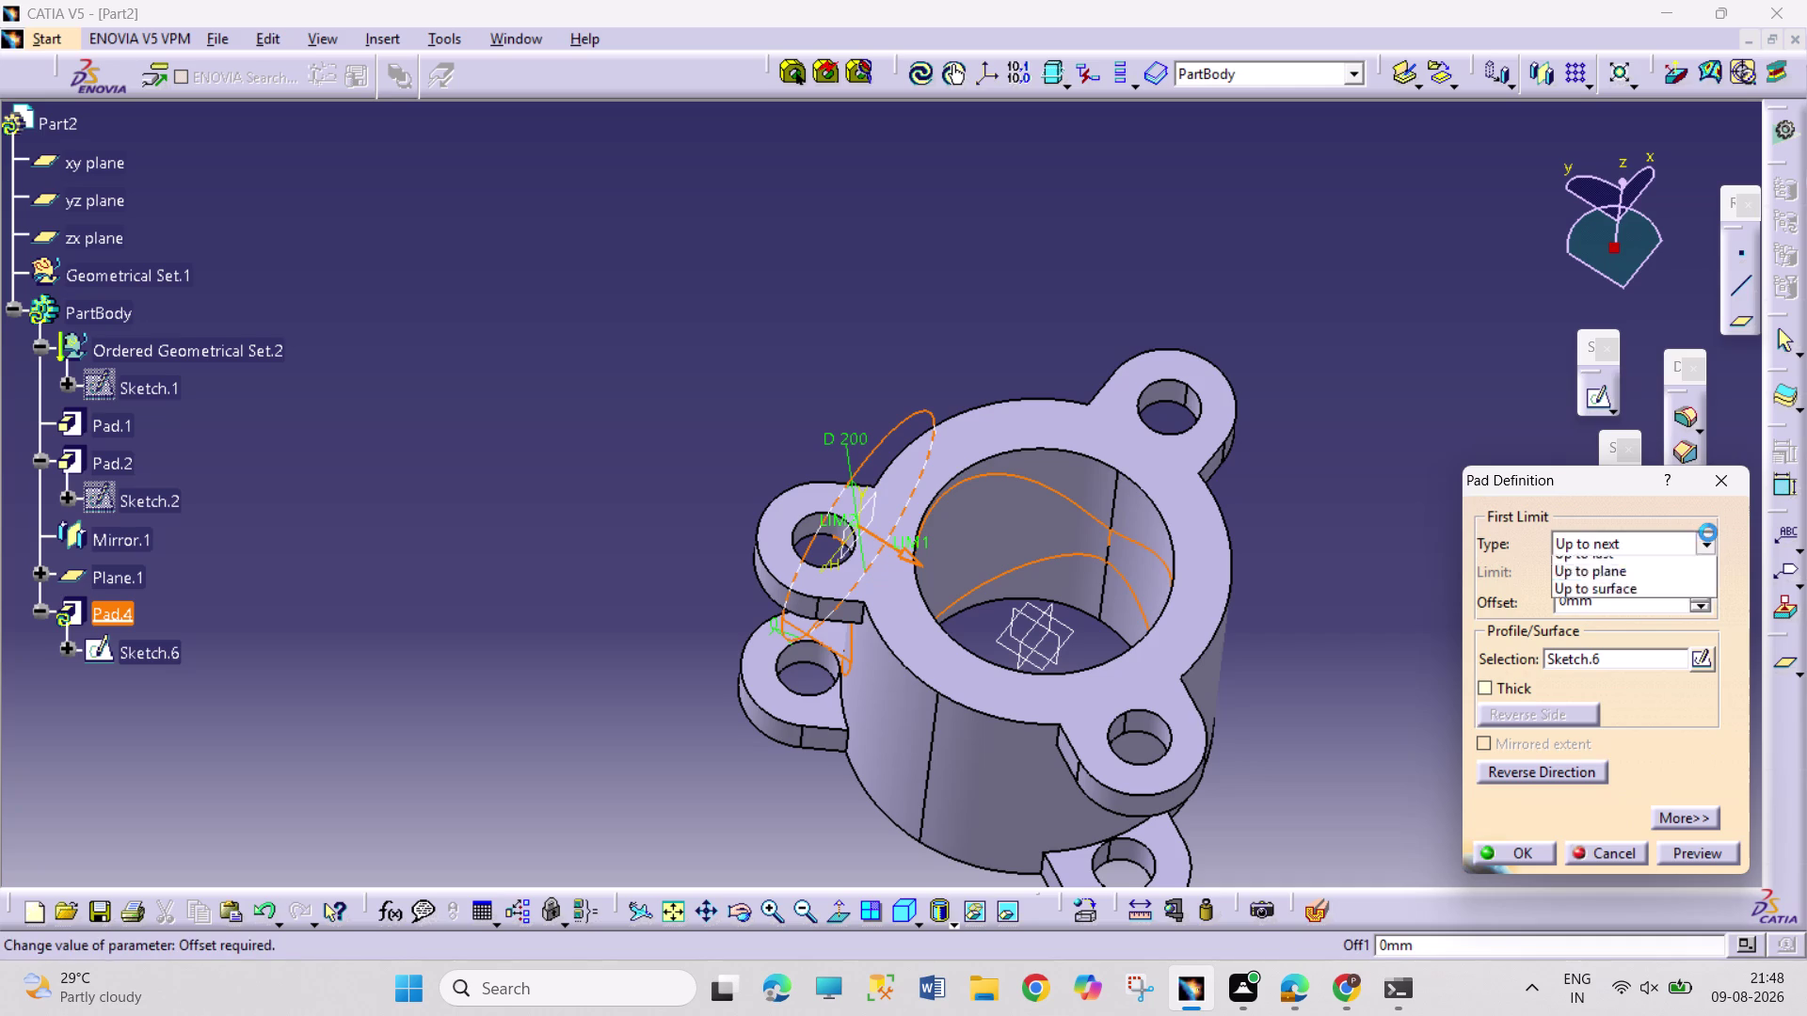
click(1644, 634)
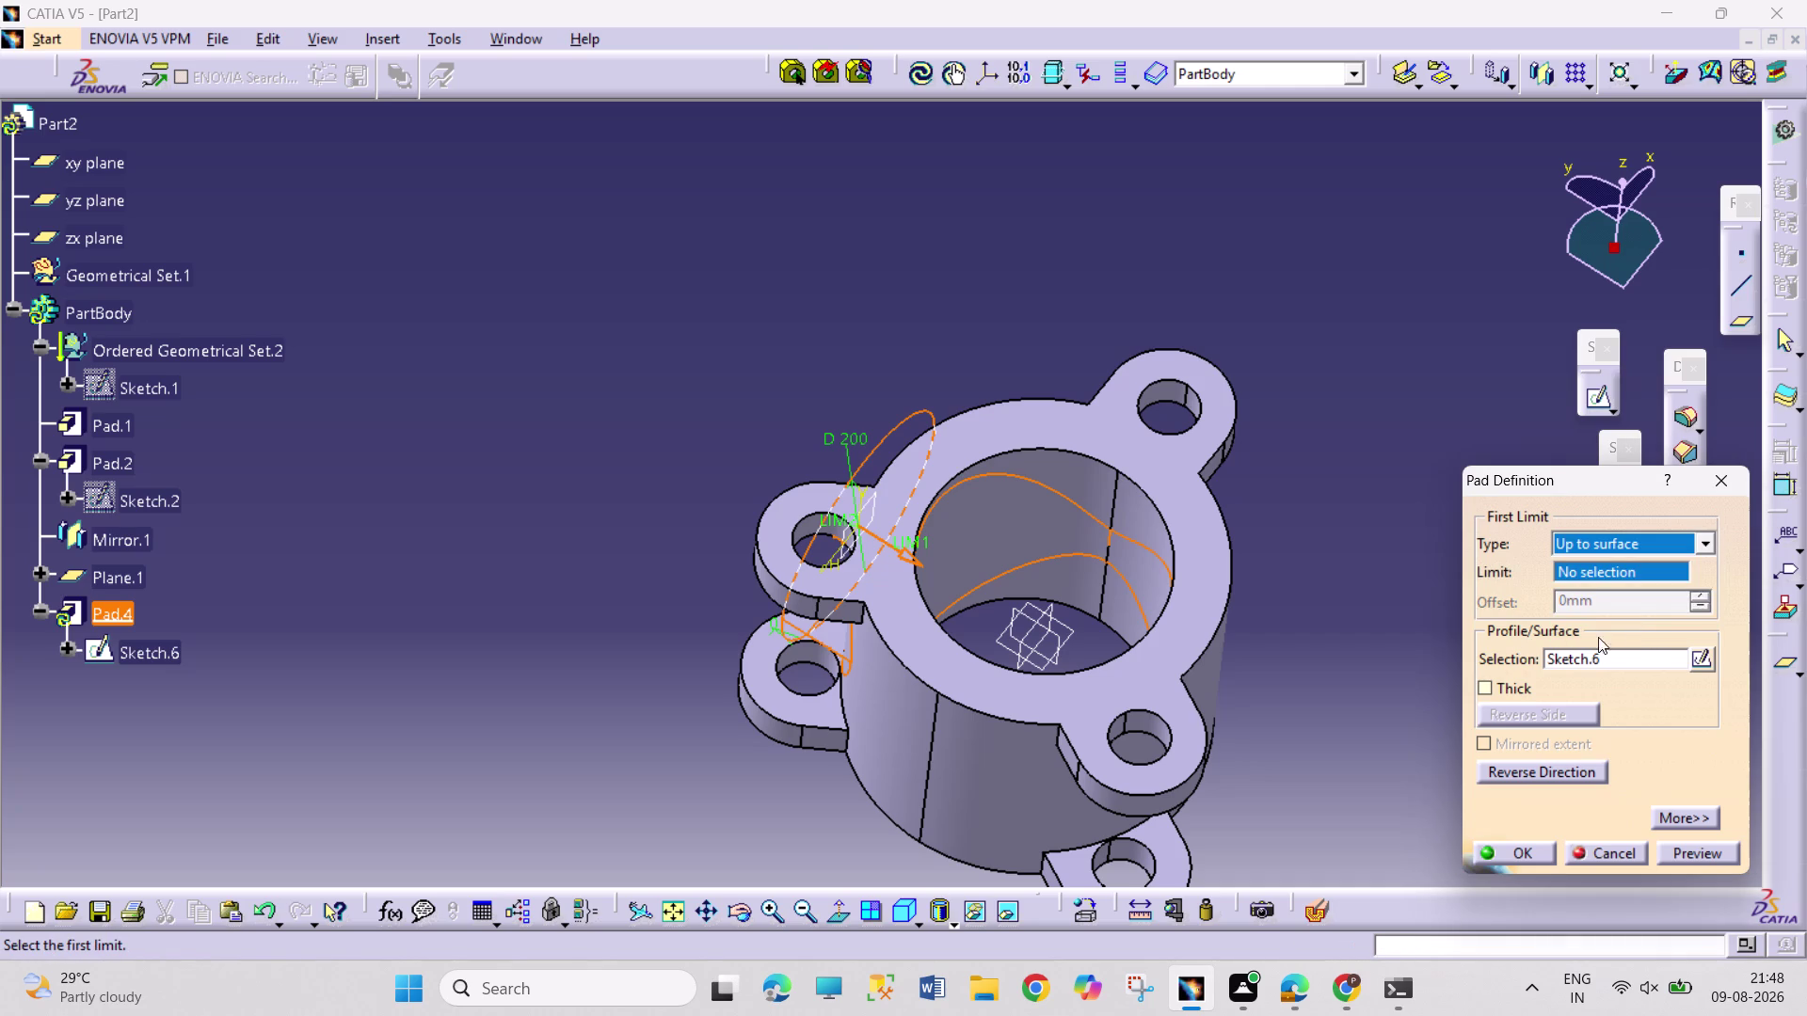
click(1019, 481)
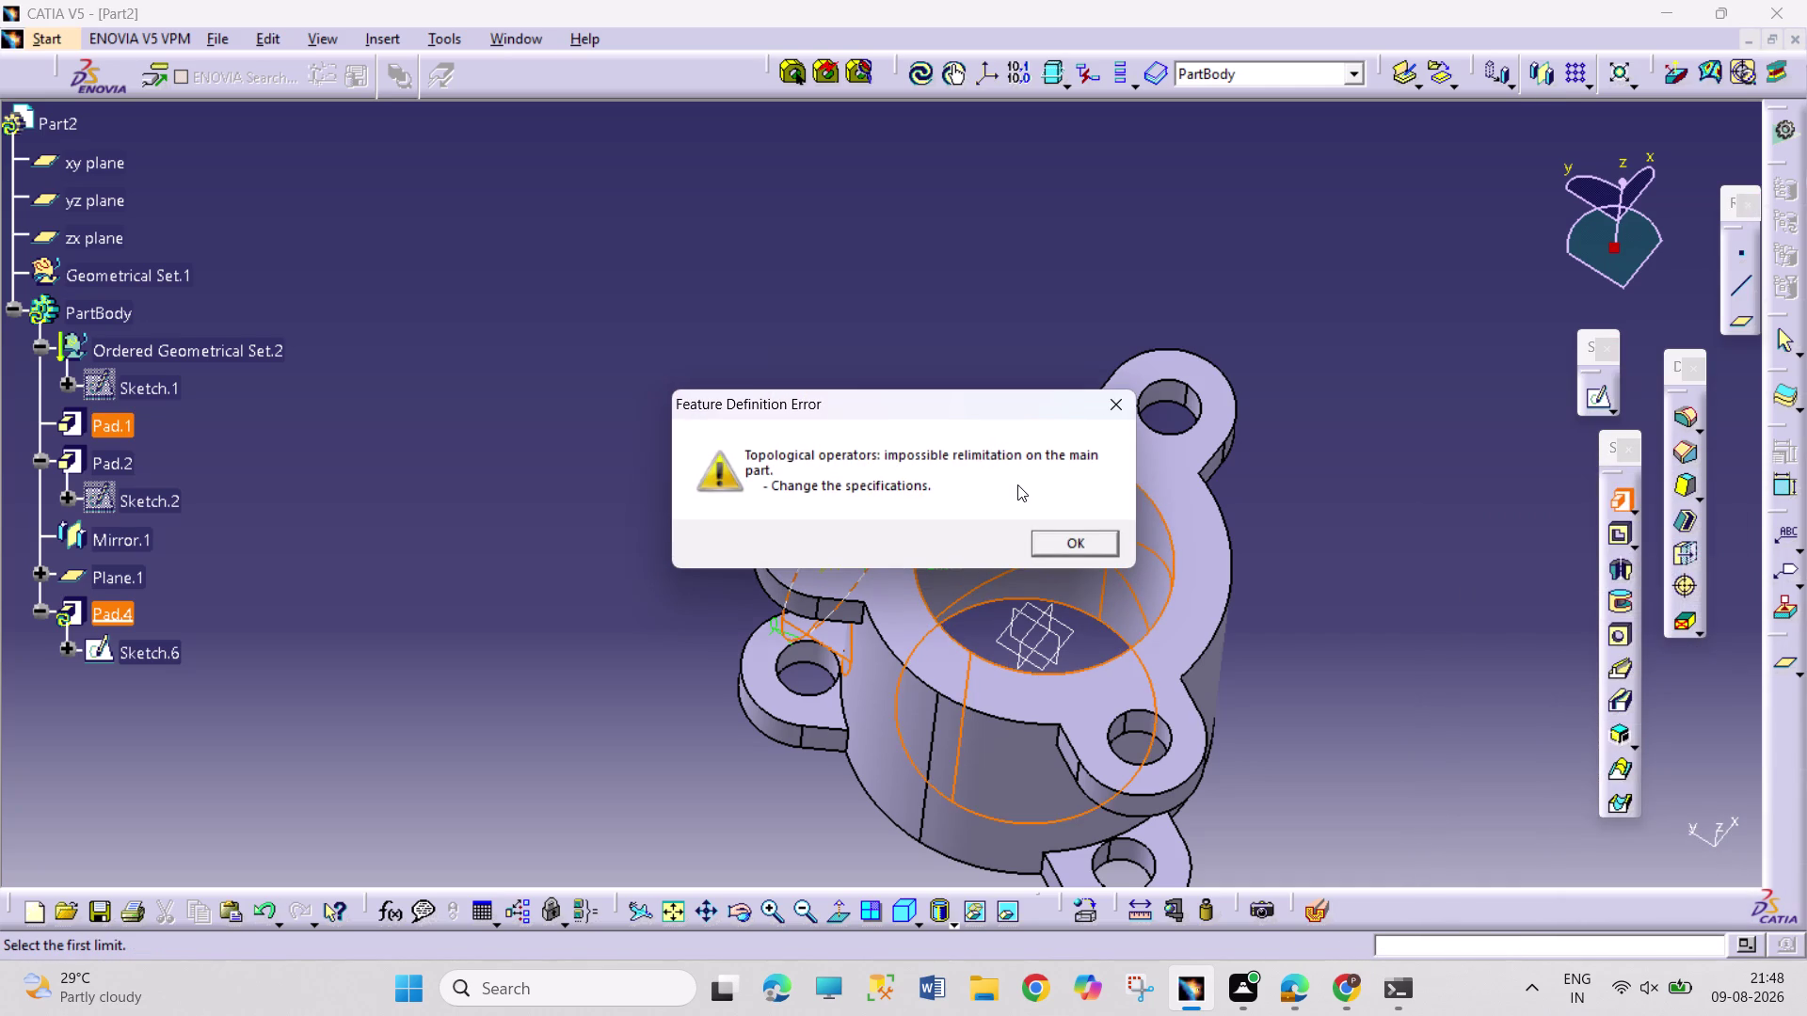
click(1058, 544)
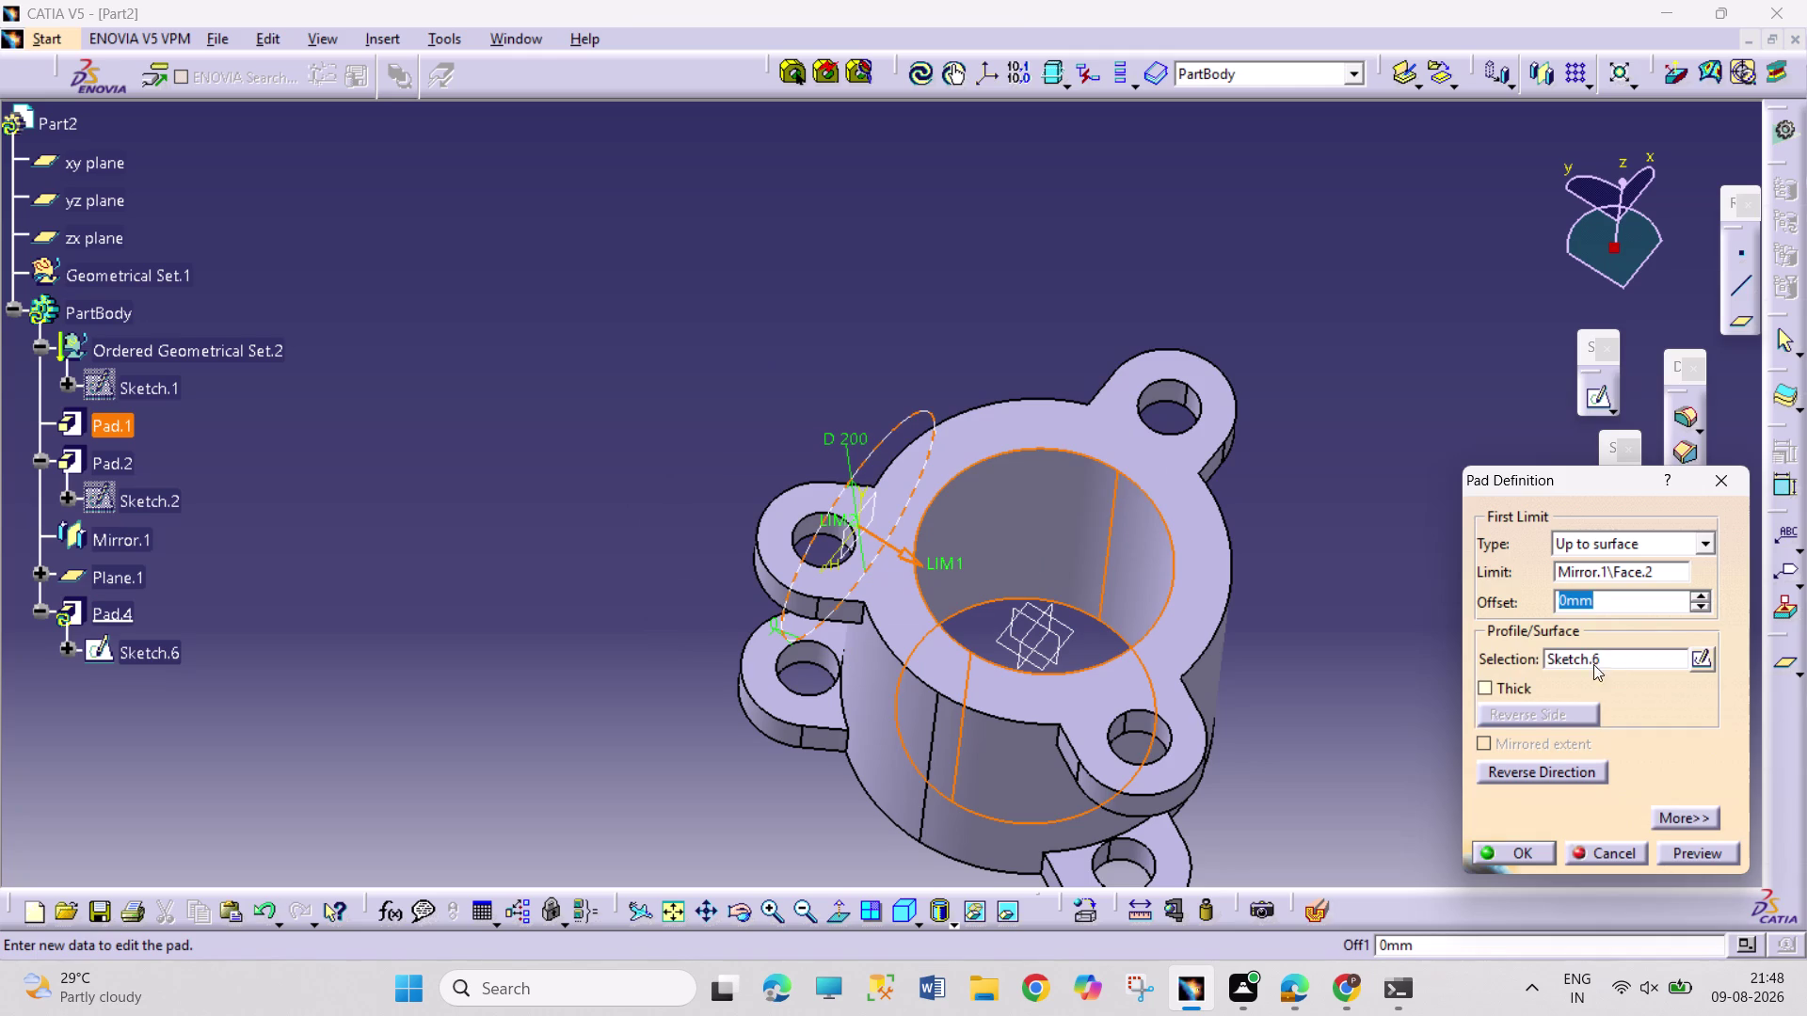
Orbit to the part's other side and bring up the Limit field's context menu.
click(746, 918)
drag(739, 572, 1190, 623)
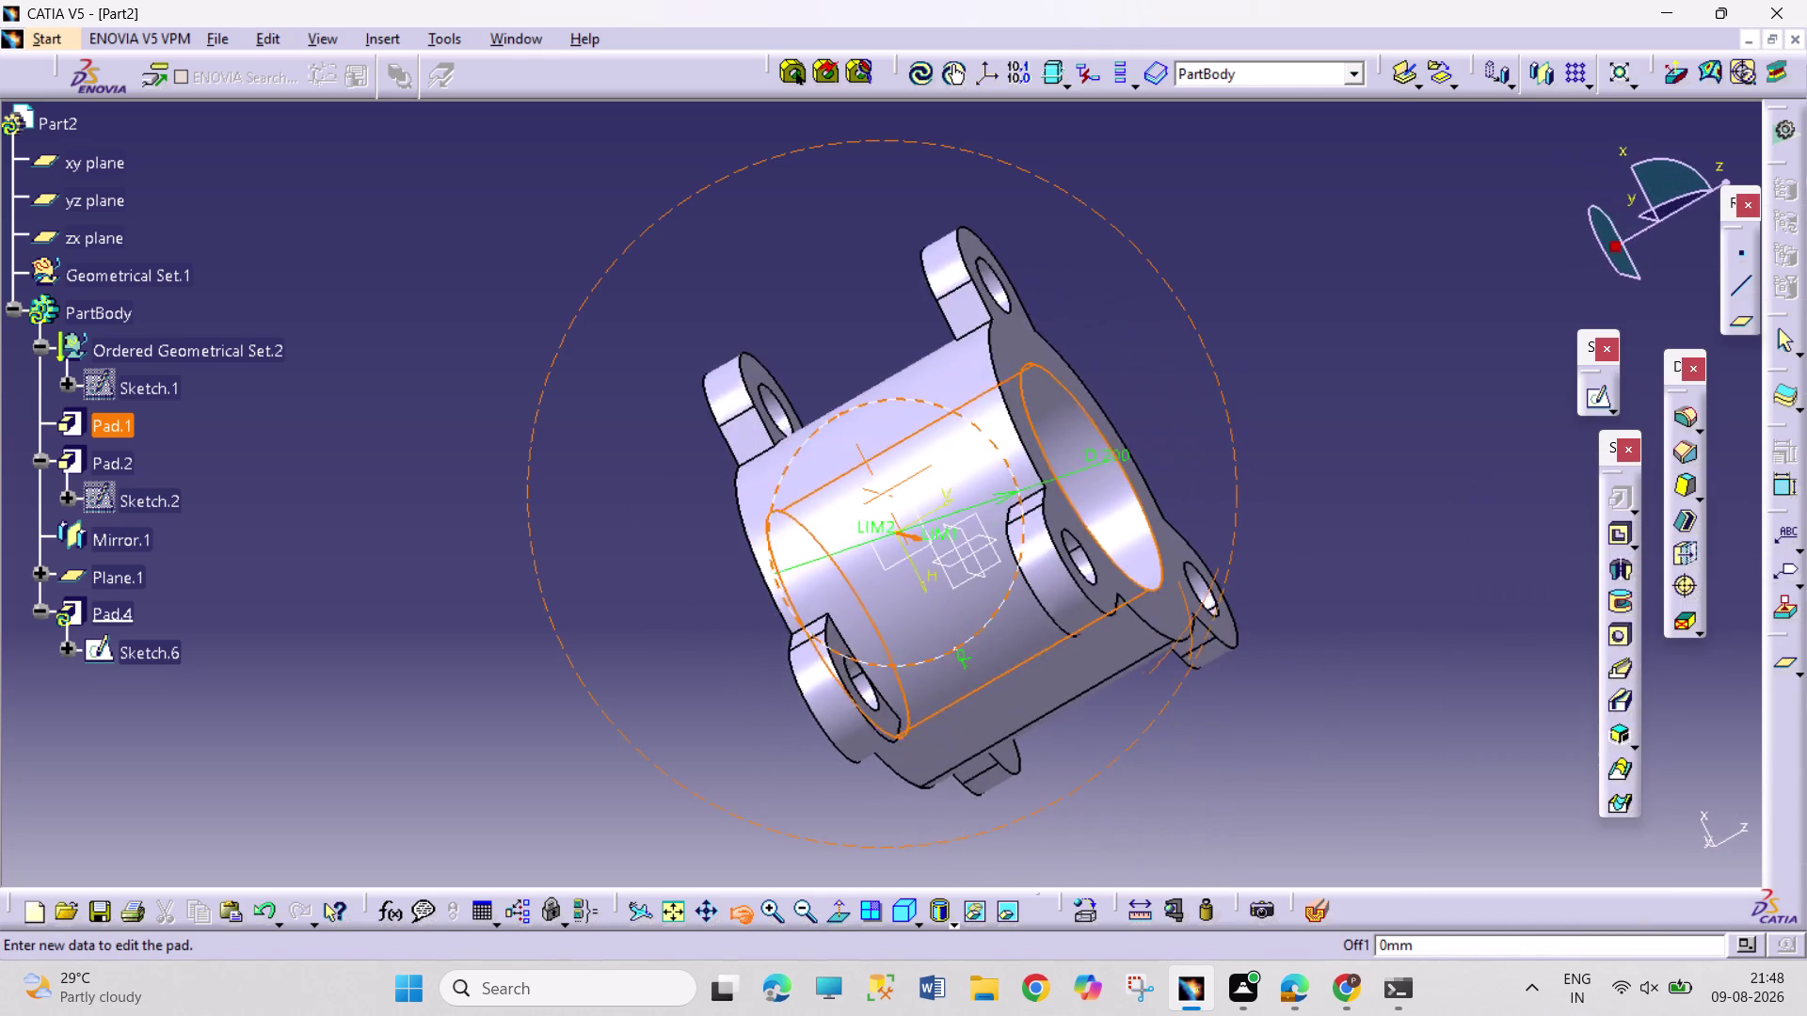
drag(1191, 623, 1107, 605)
click(1080, 530)
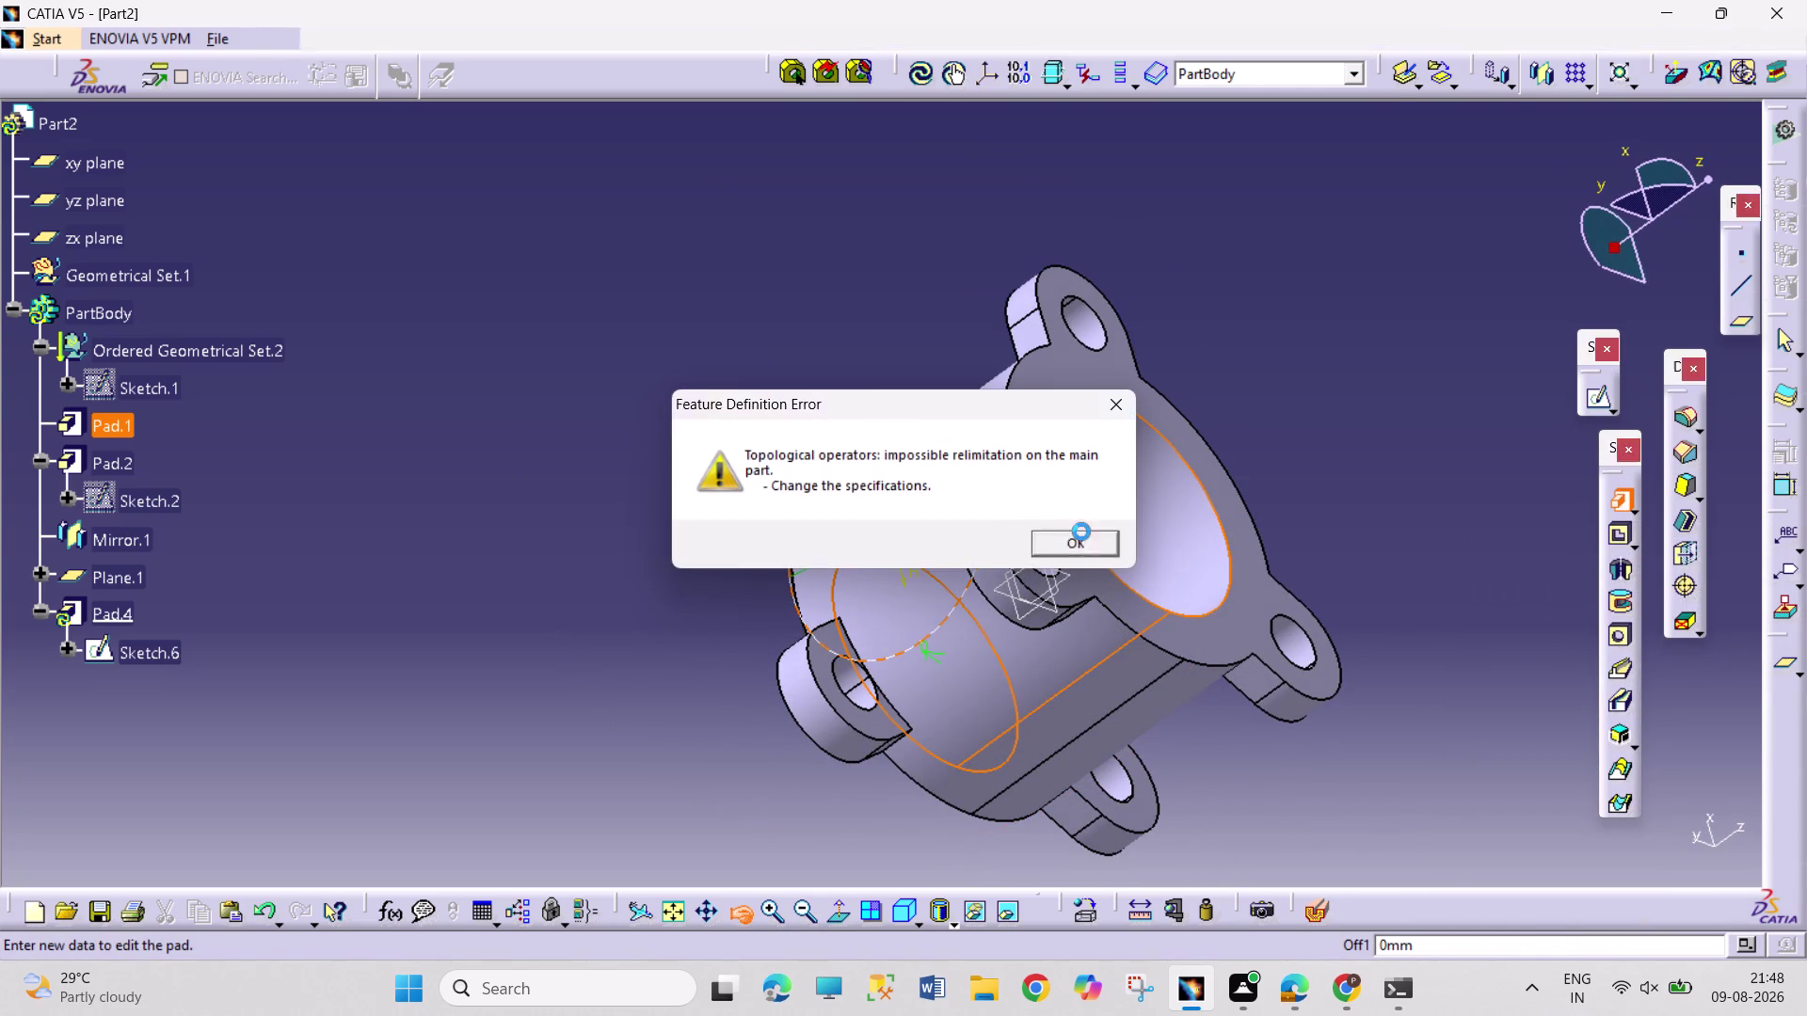
right_click(1570, 566)
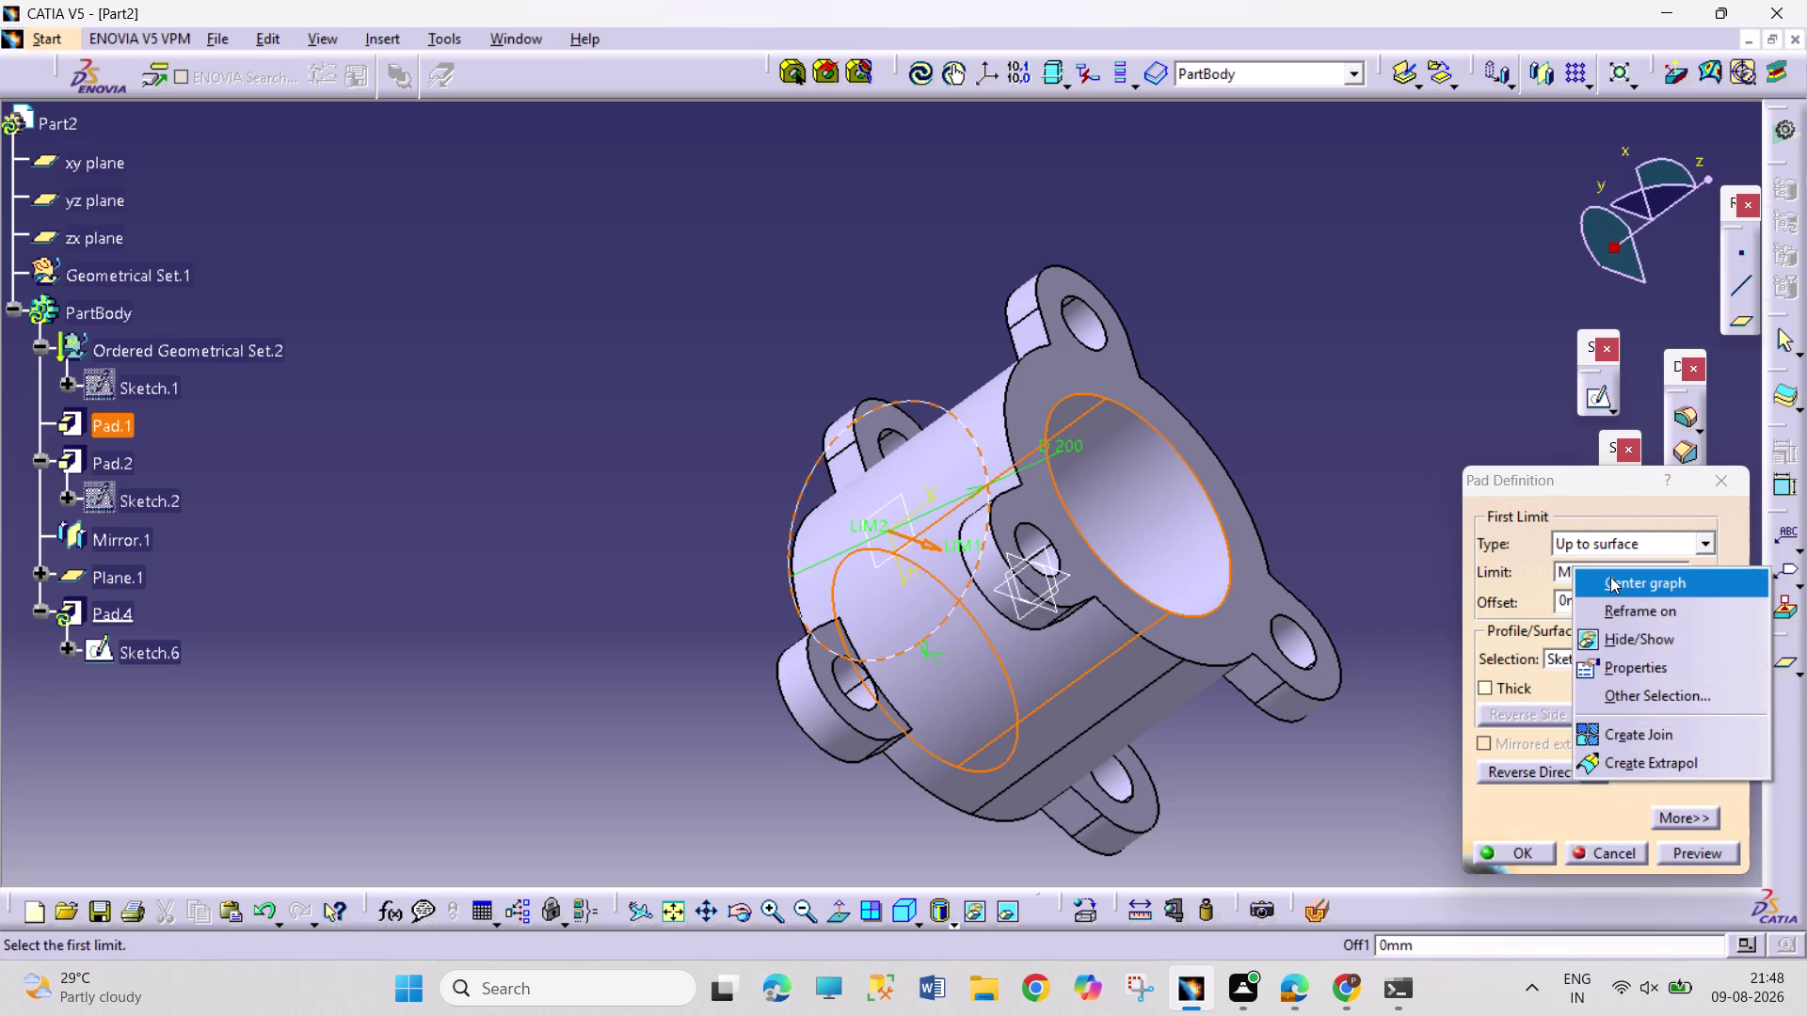
Set Mirror.1\Face.2 as the limit via Other Selection, cancel Pad.4, then restart it.
click(1650, 706)
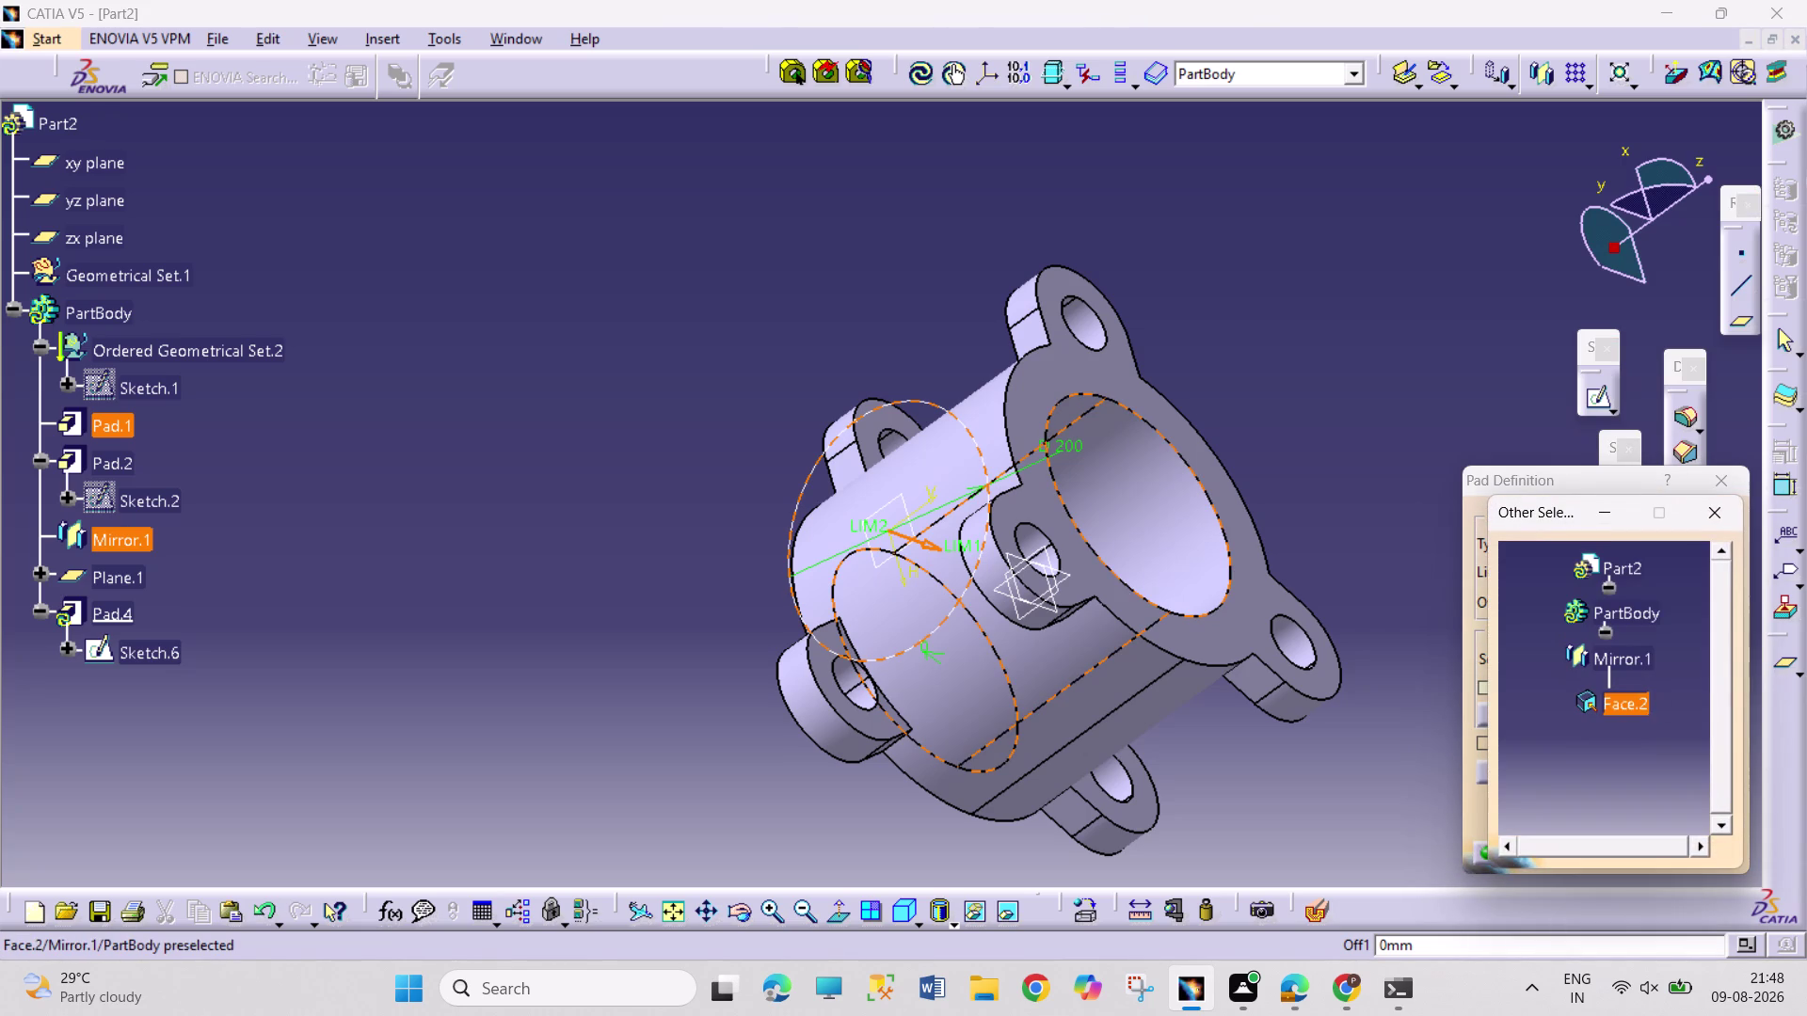
click(1728, 513)
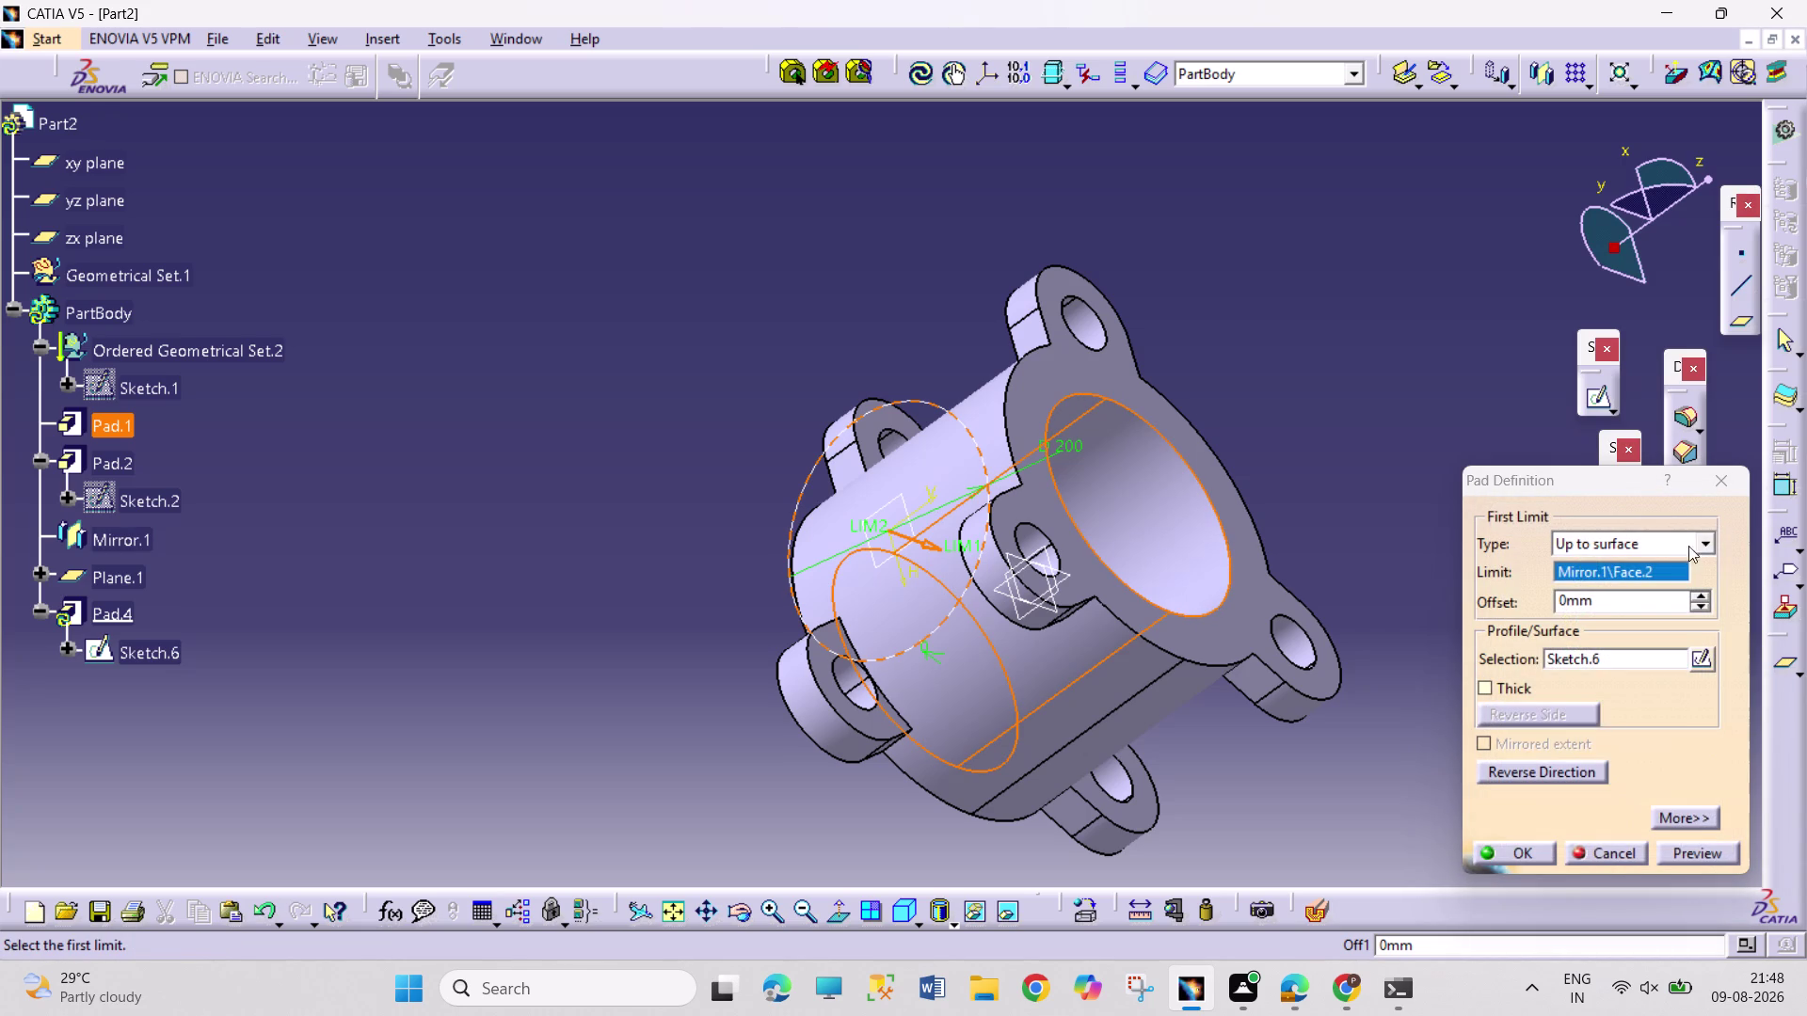
click(1720, 483)
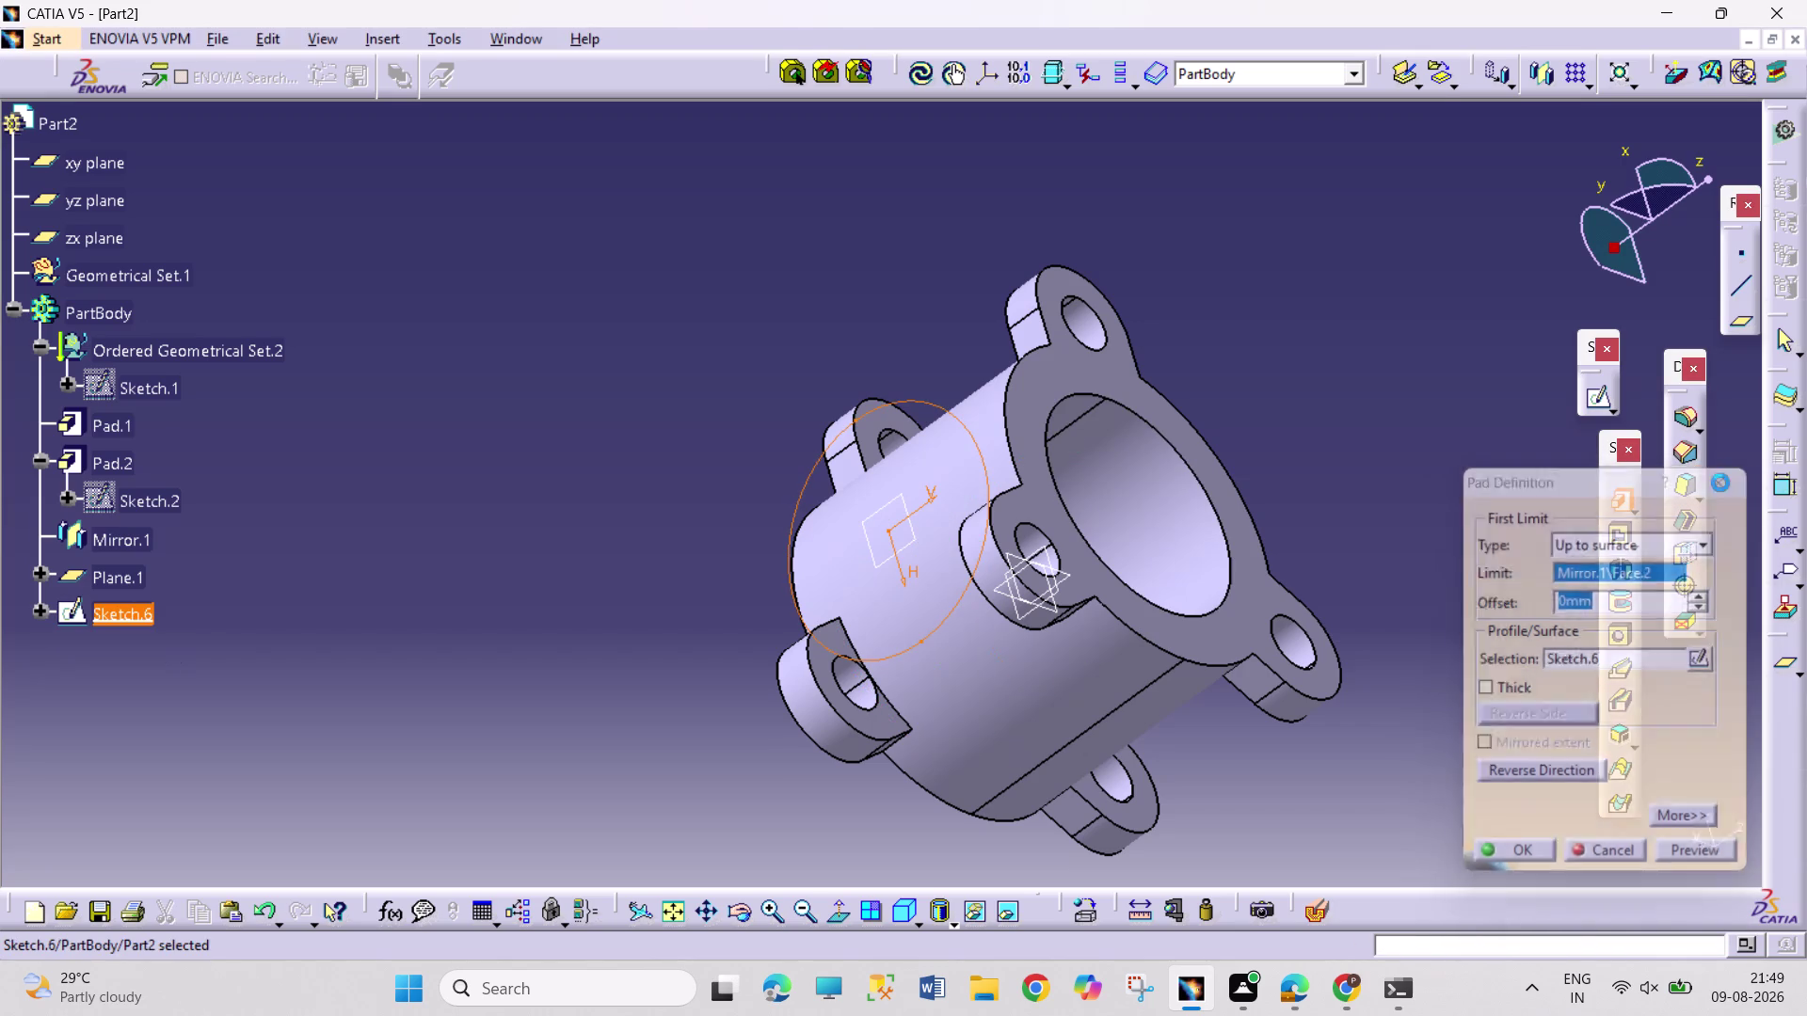
click(1609, 497)
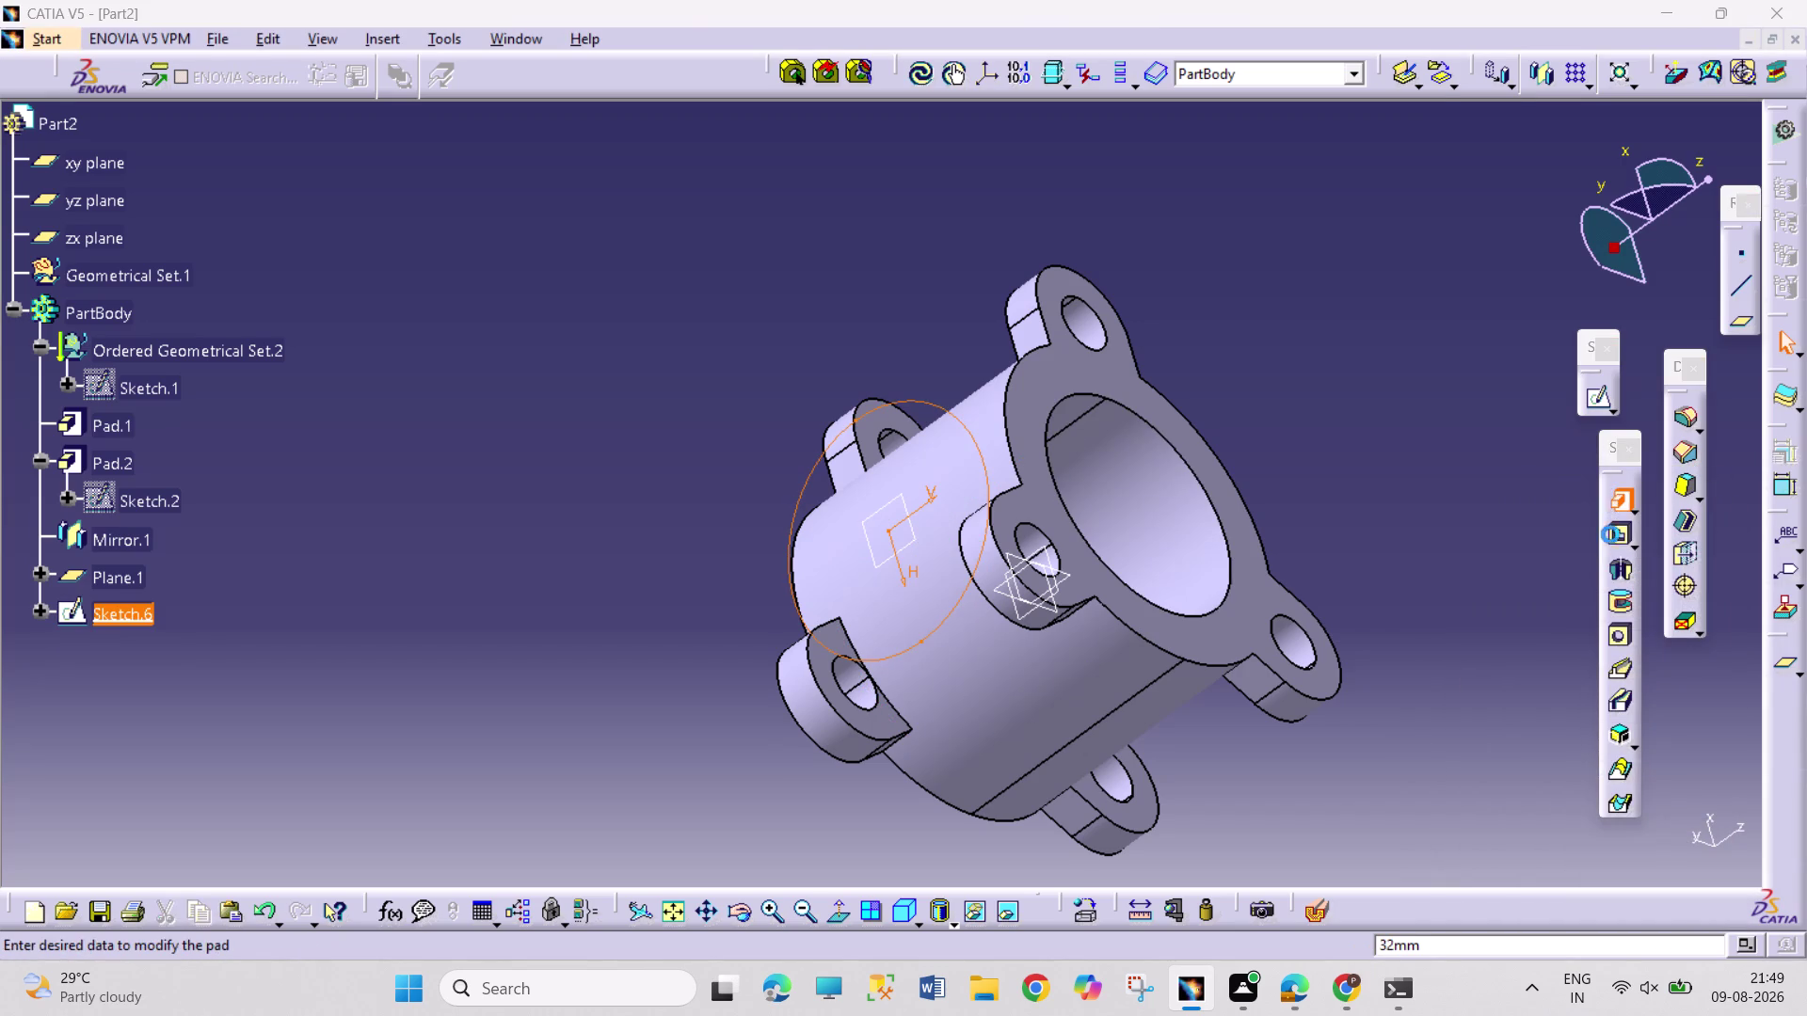
Reverse the side pad, limit it up to Mirror.1\Face.1, confirm, then undo it.
click(1712, 542)
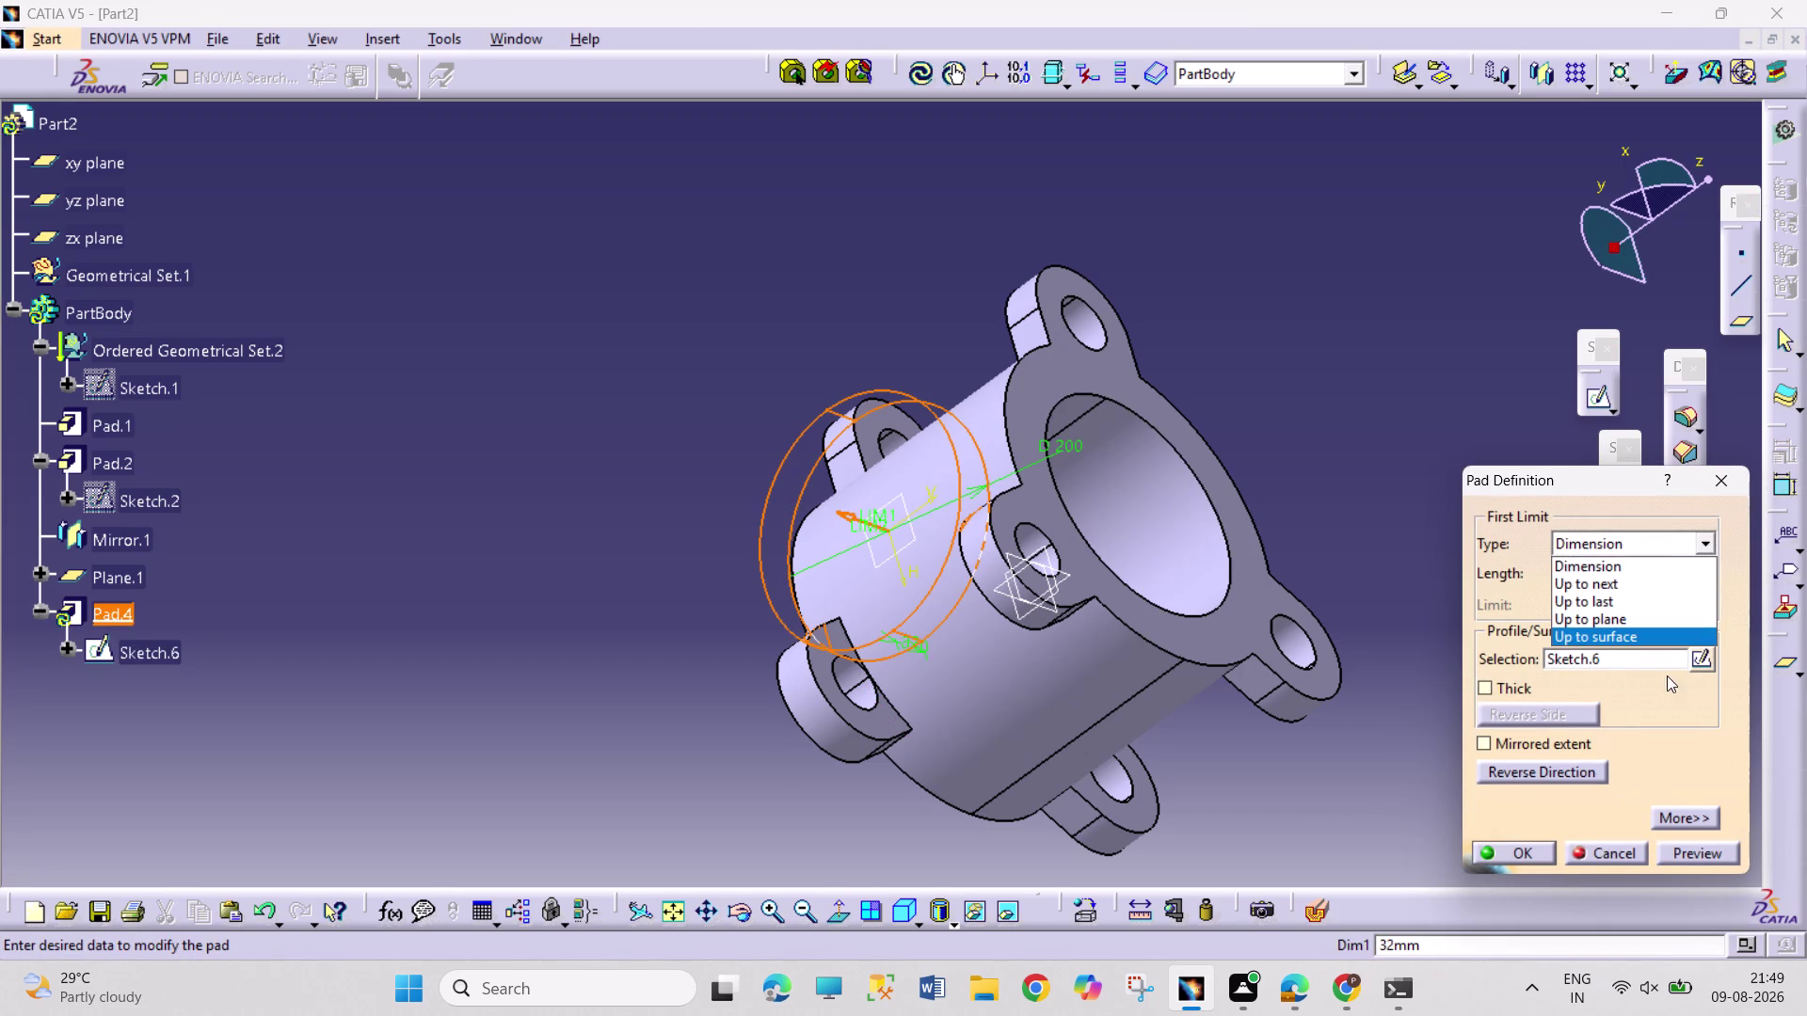
click(1565, 770)
click(1564, 770)
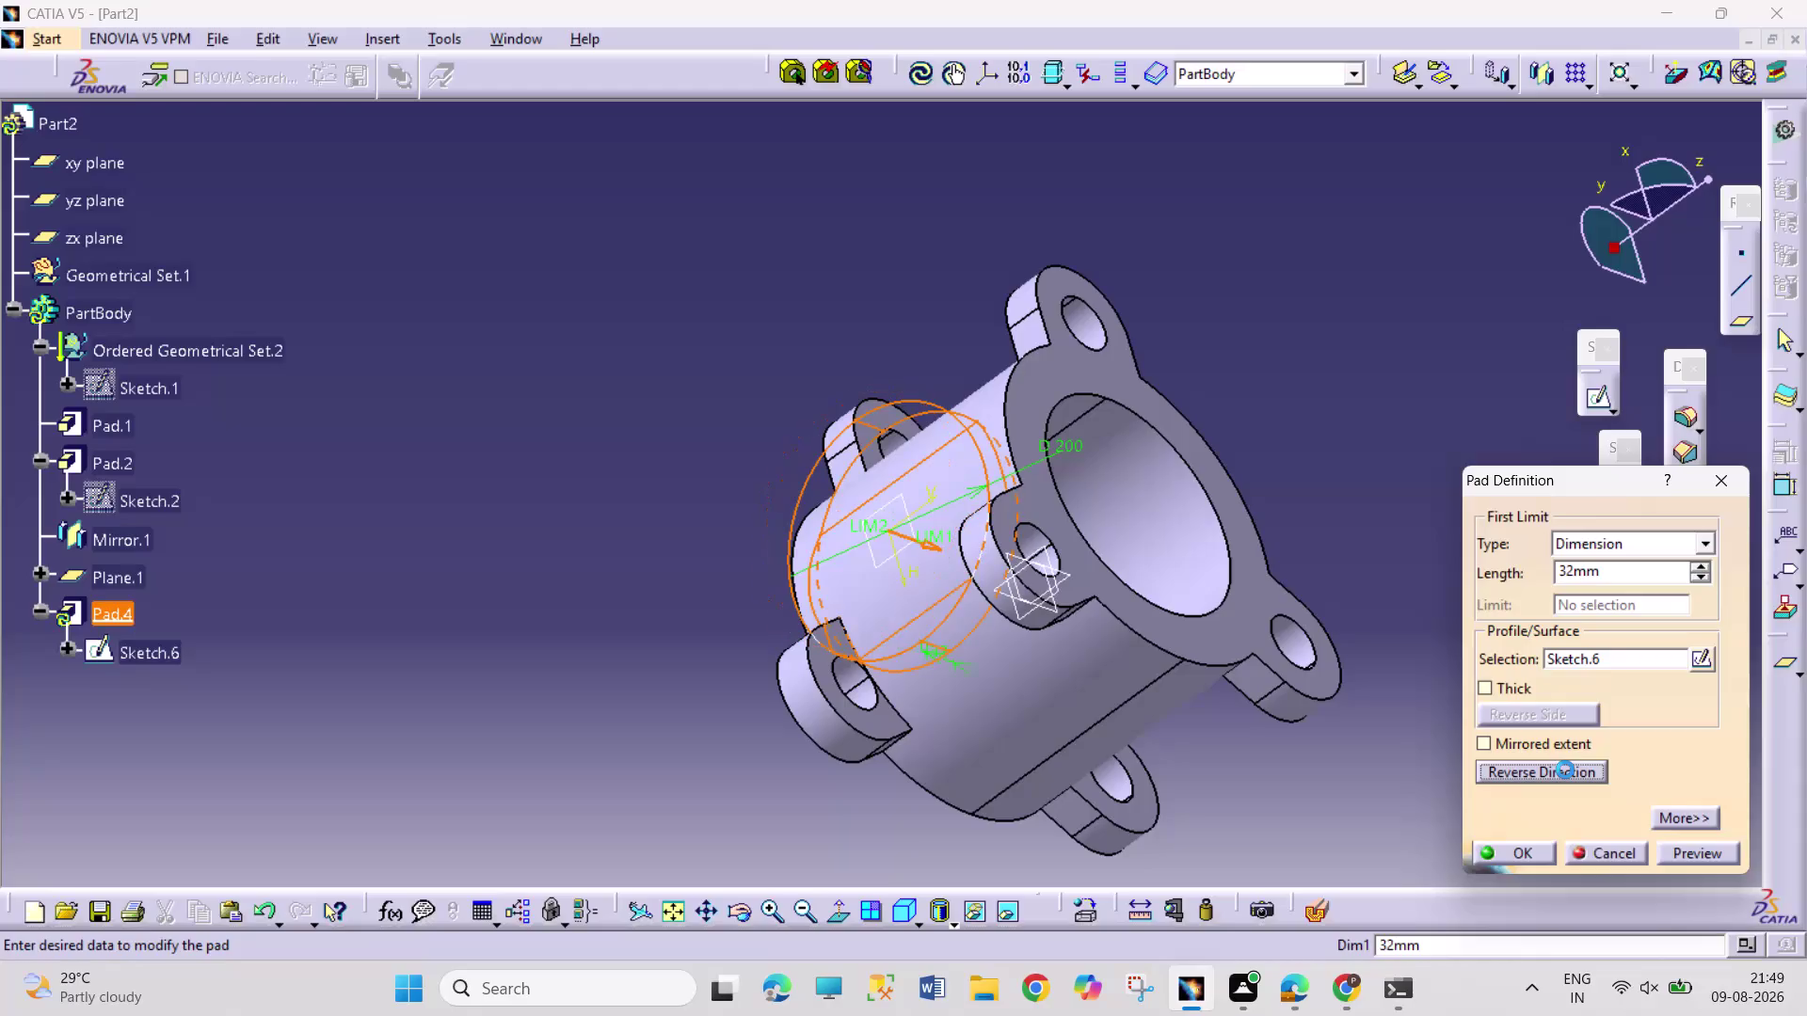
click(1709, 540)
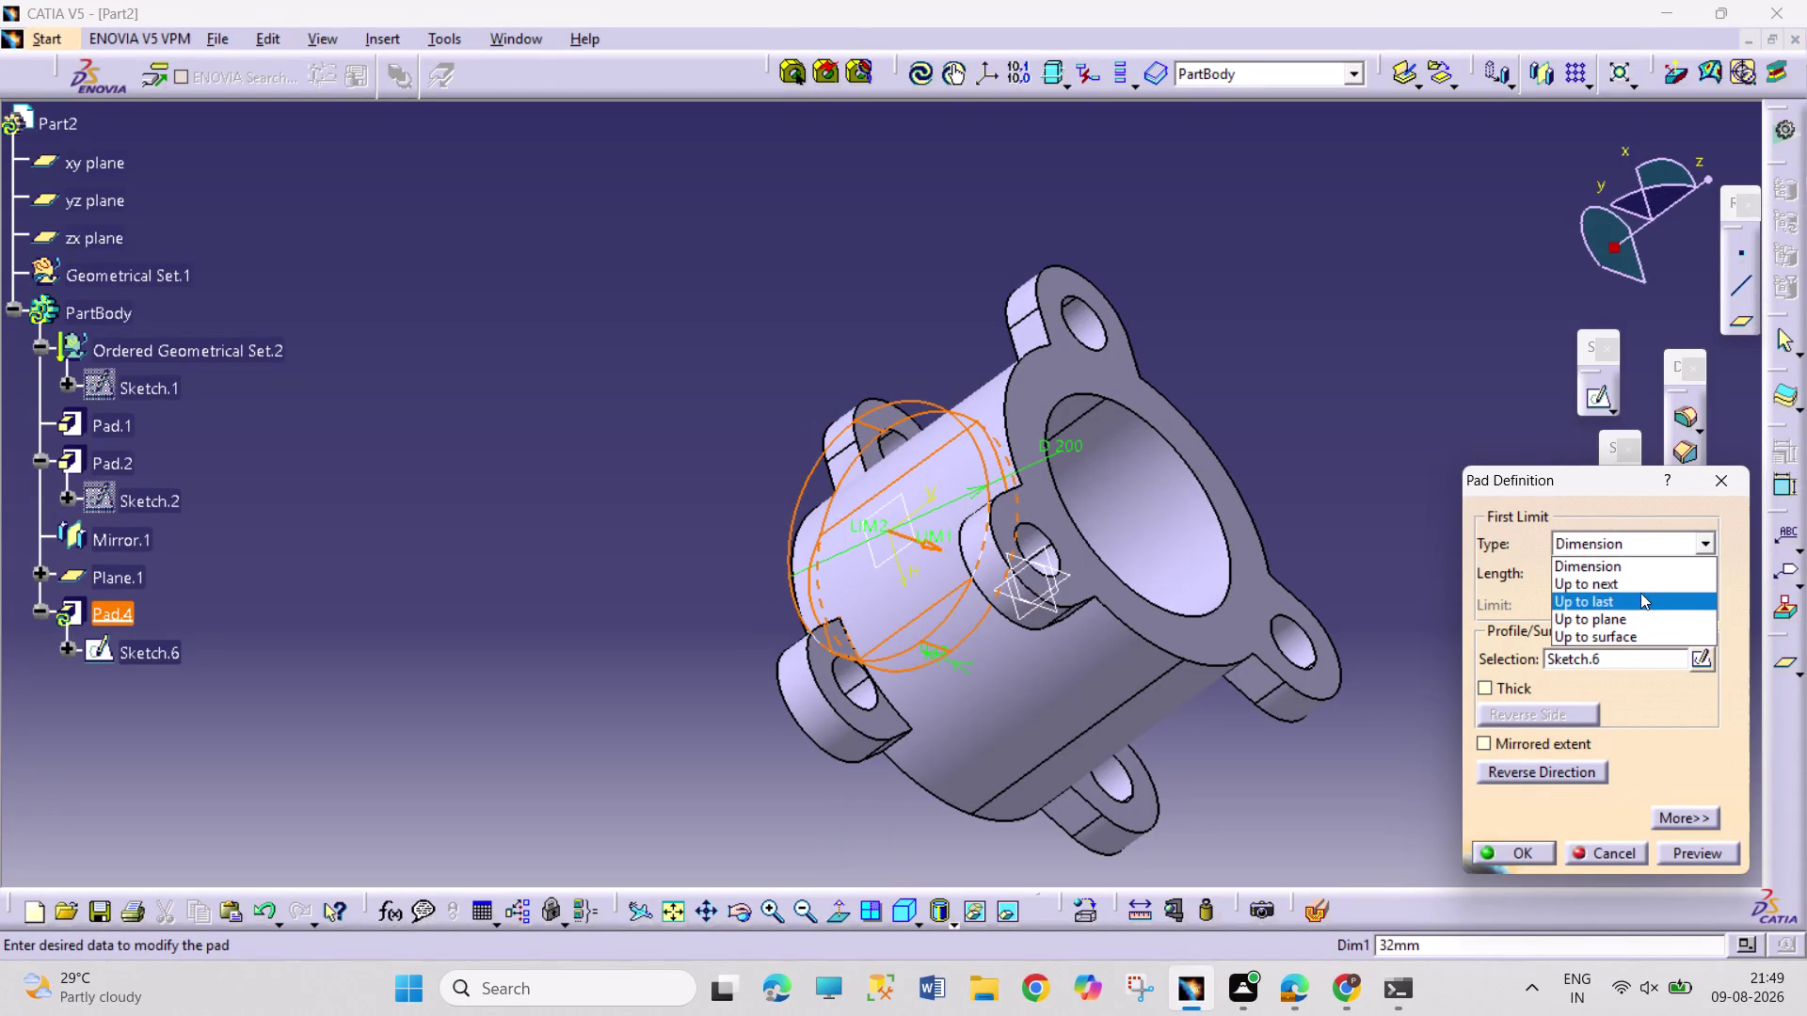
click(1636, 630)
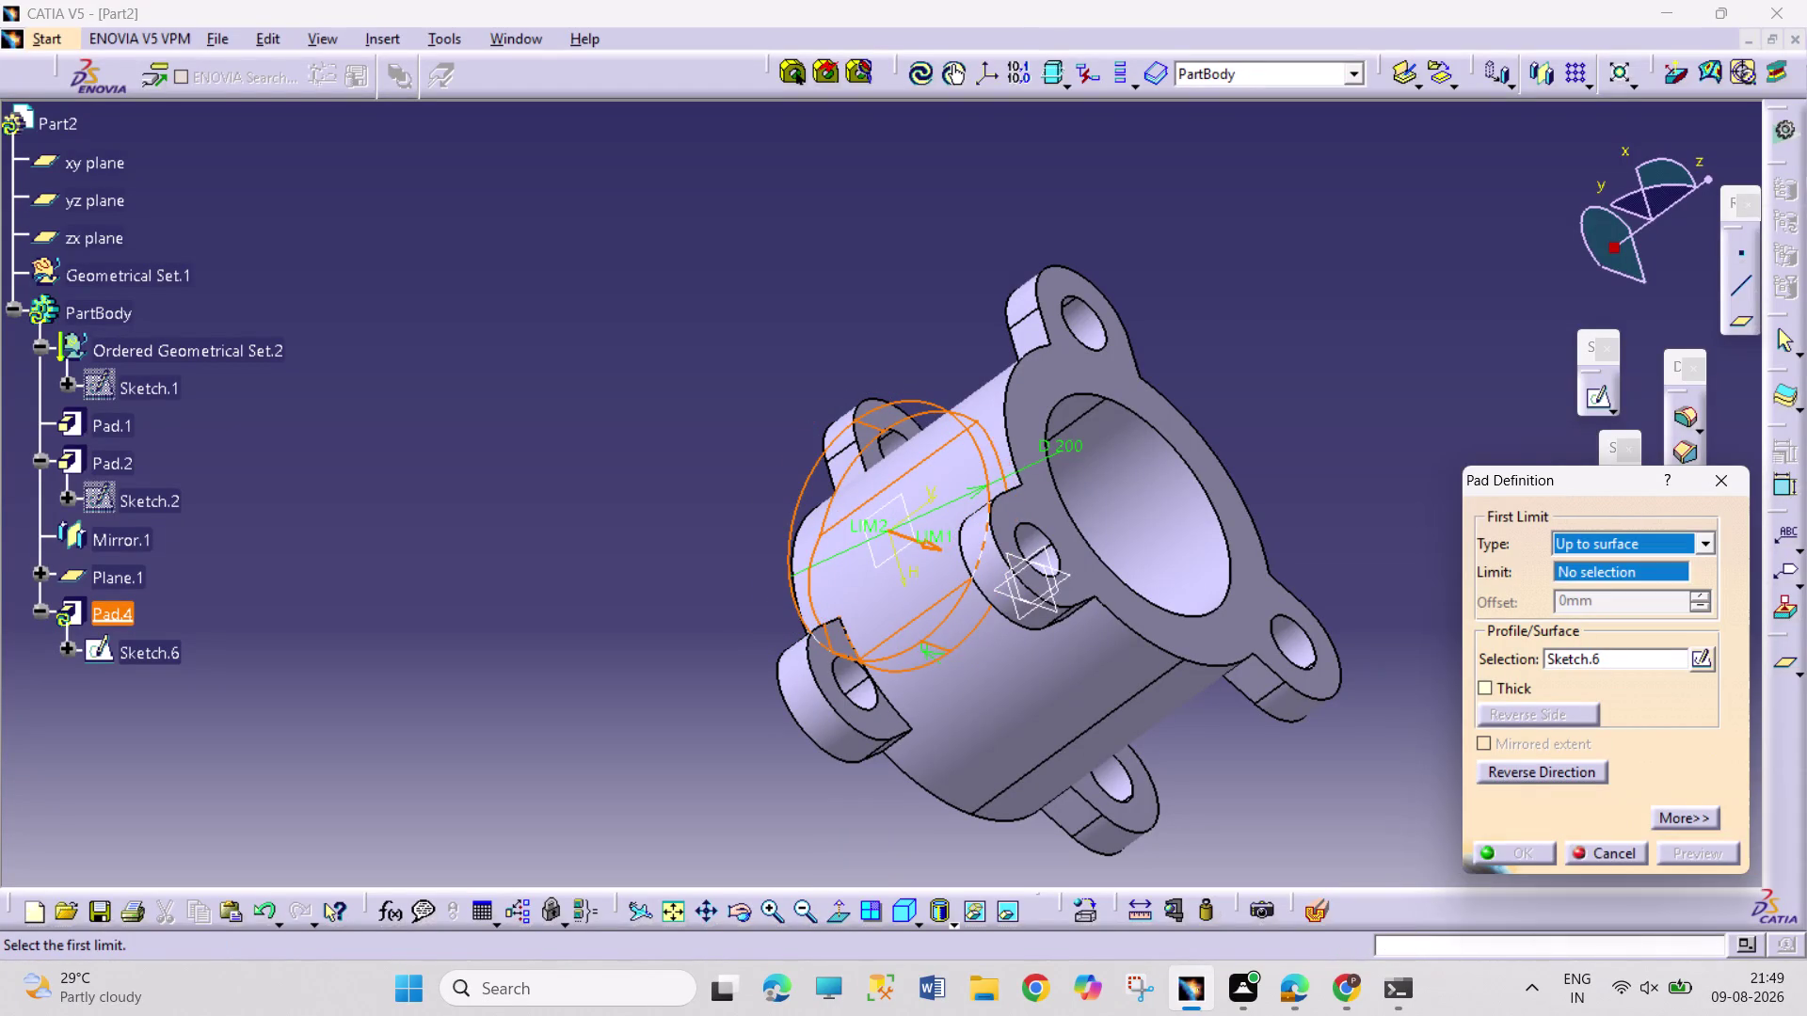
click(1077, 687)
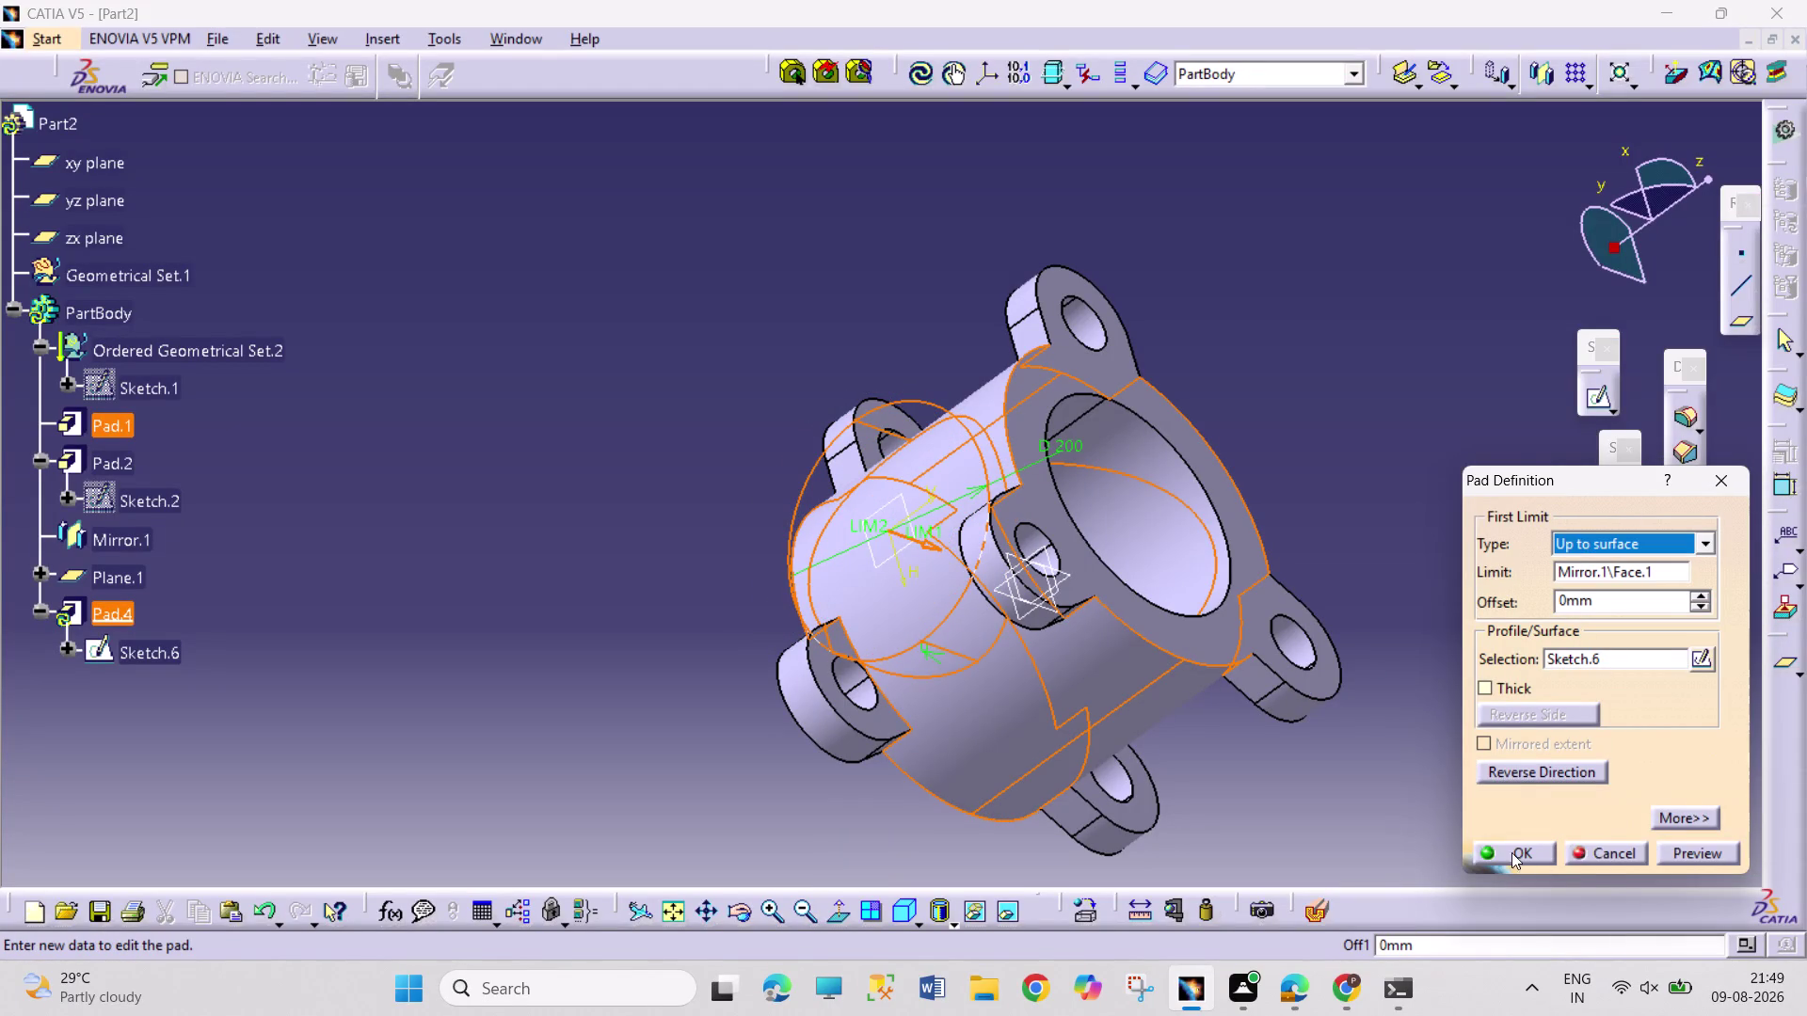
click(1510, 846)
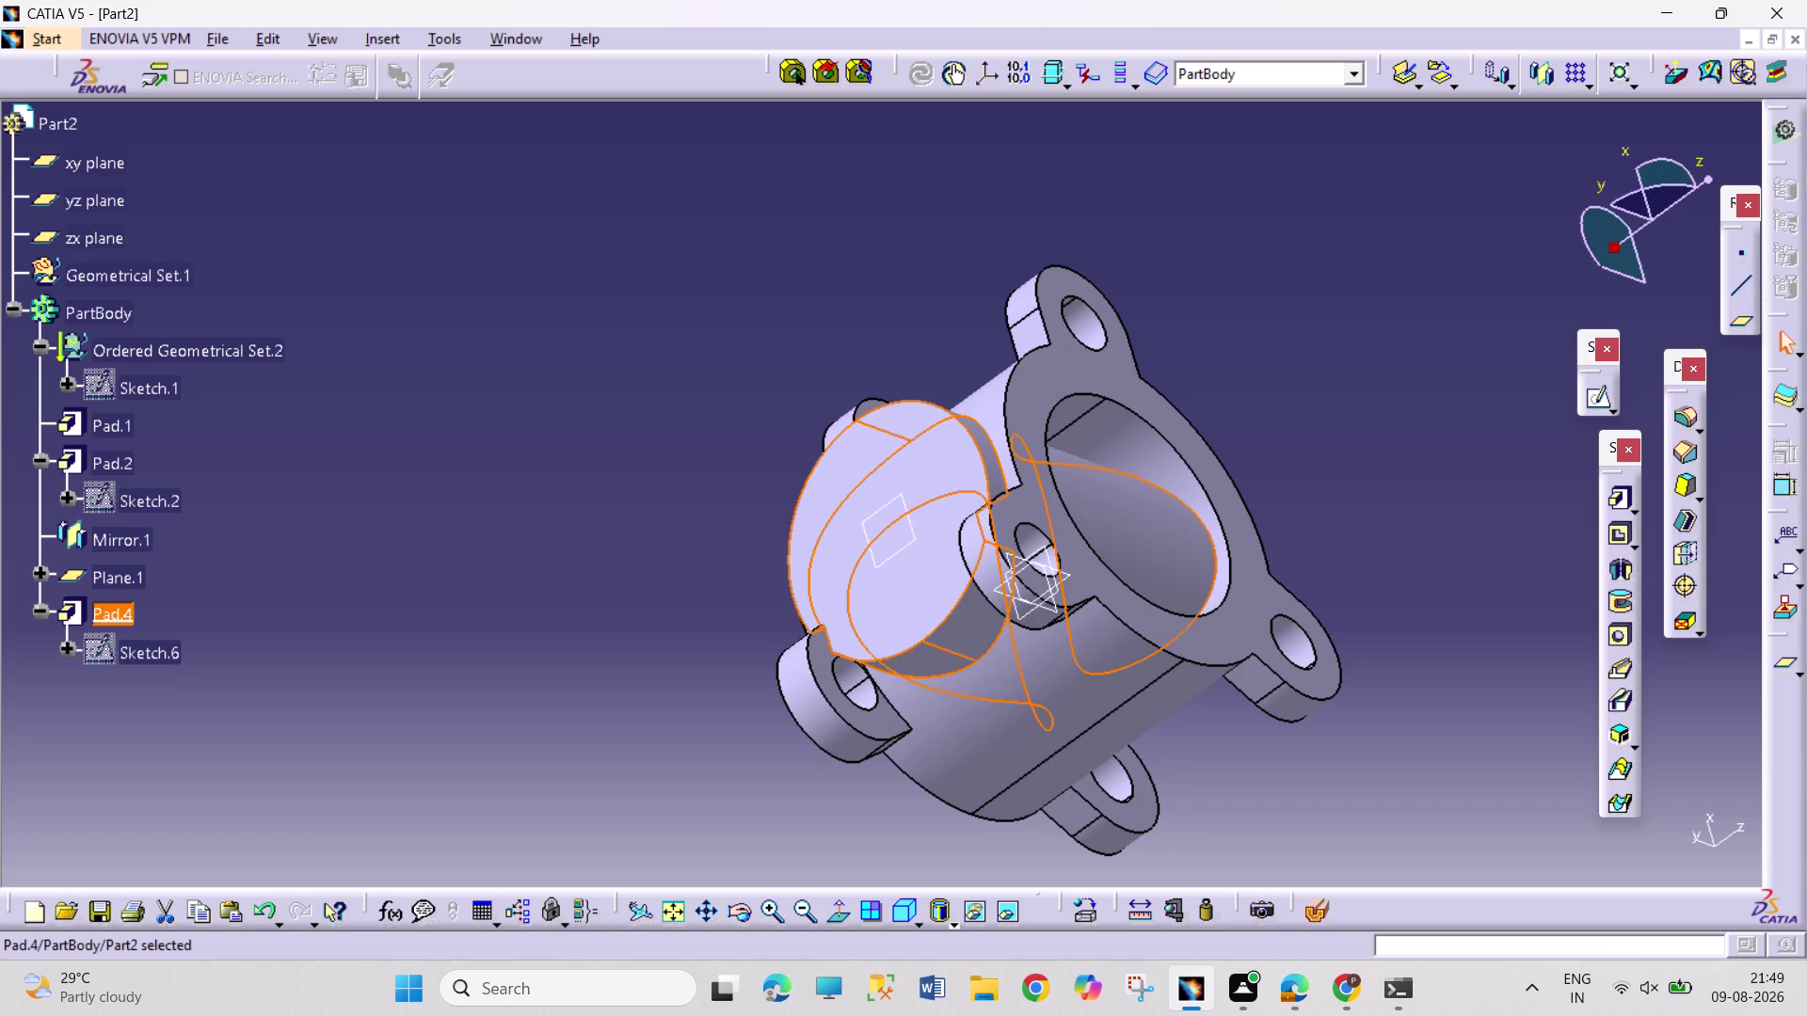
key(ctrl+z)
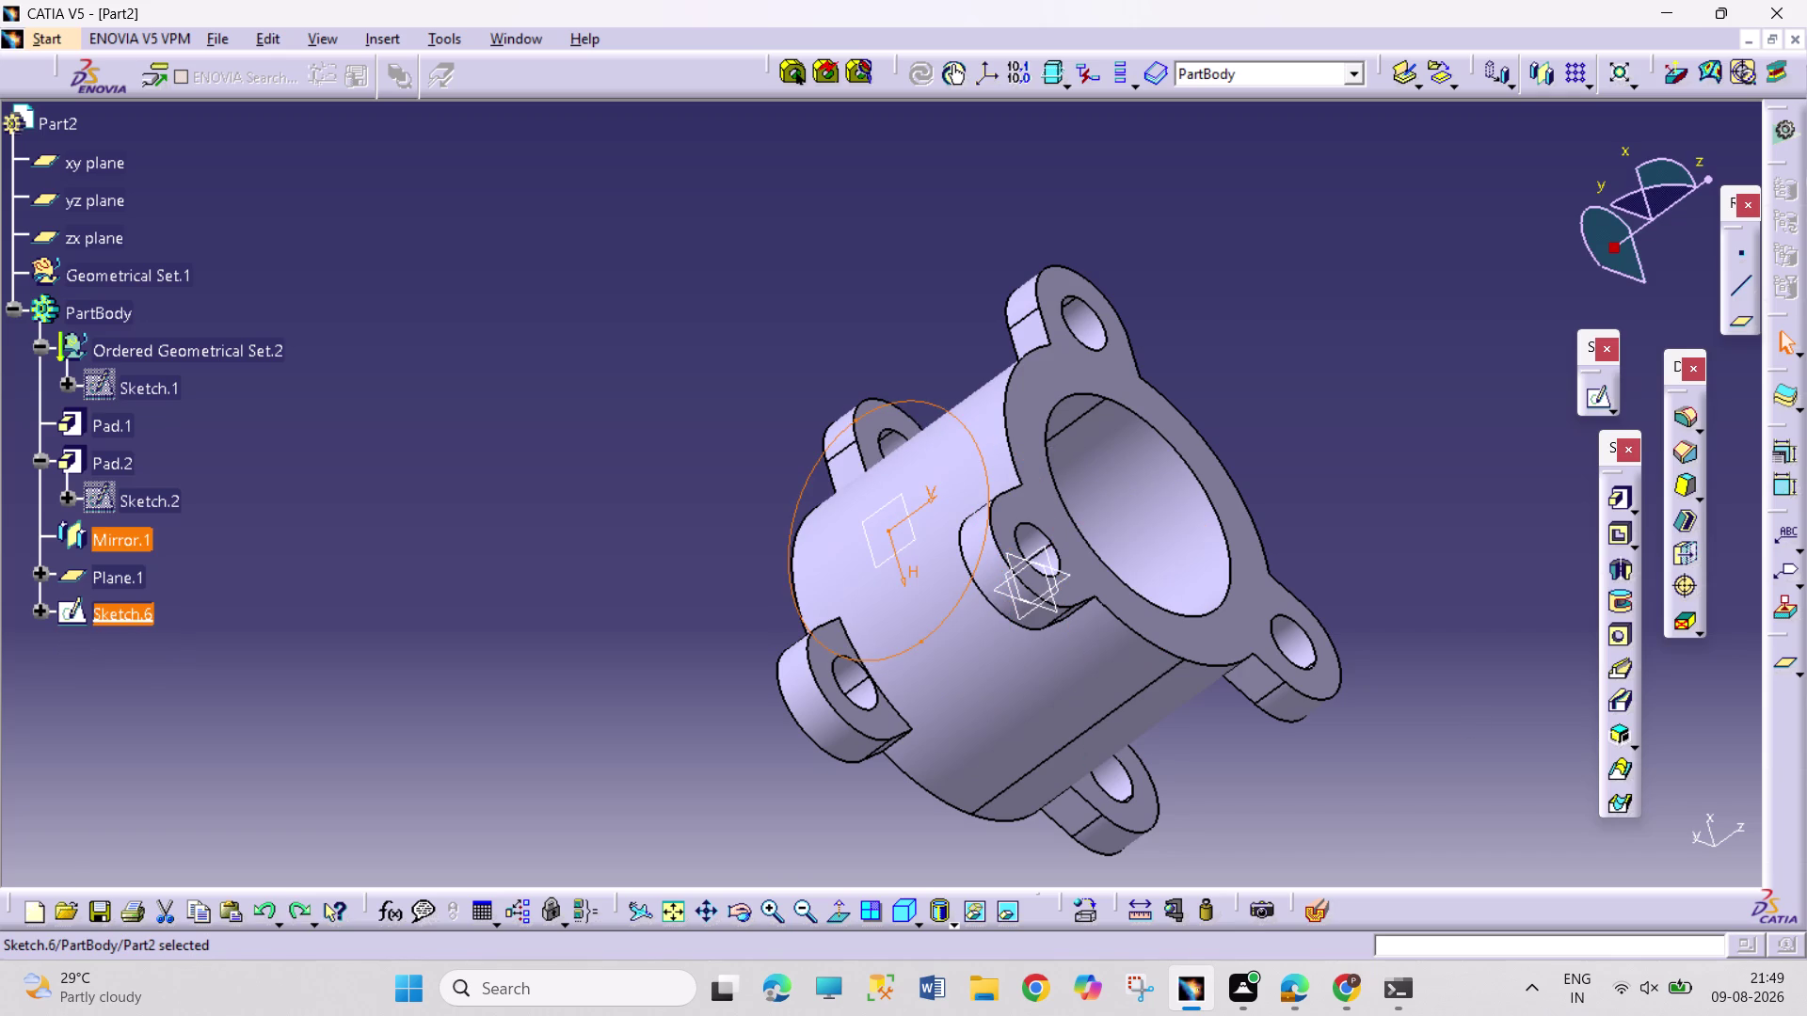
Orbit the part upright and start a new 32 mm pad from Sketch.6.
click(727, 901)
drag(1522, 657, 1220, 528)
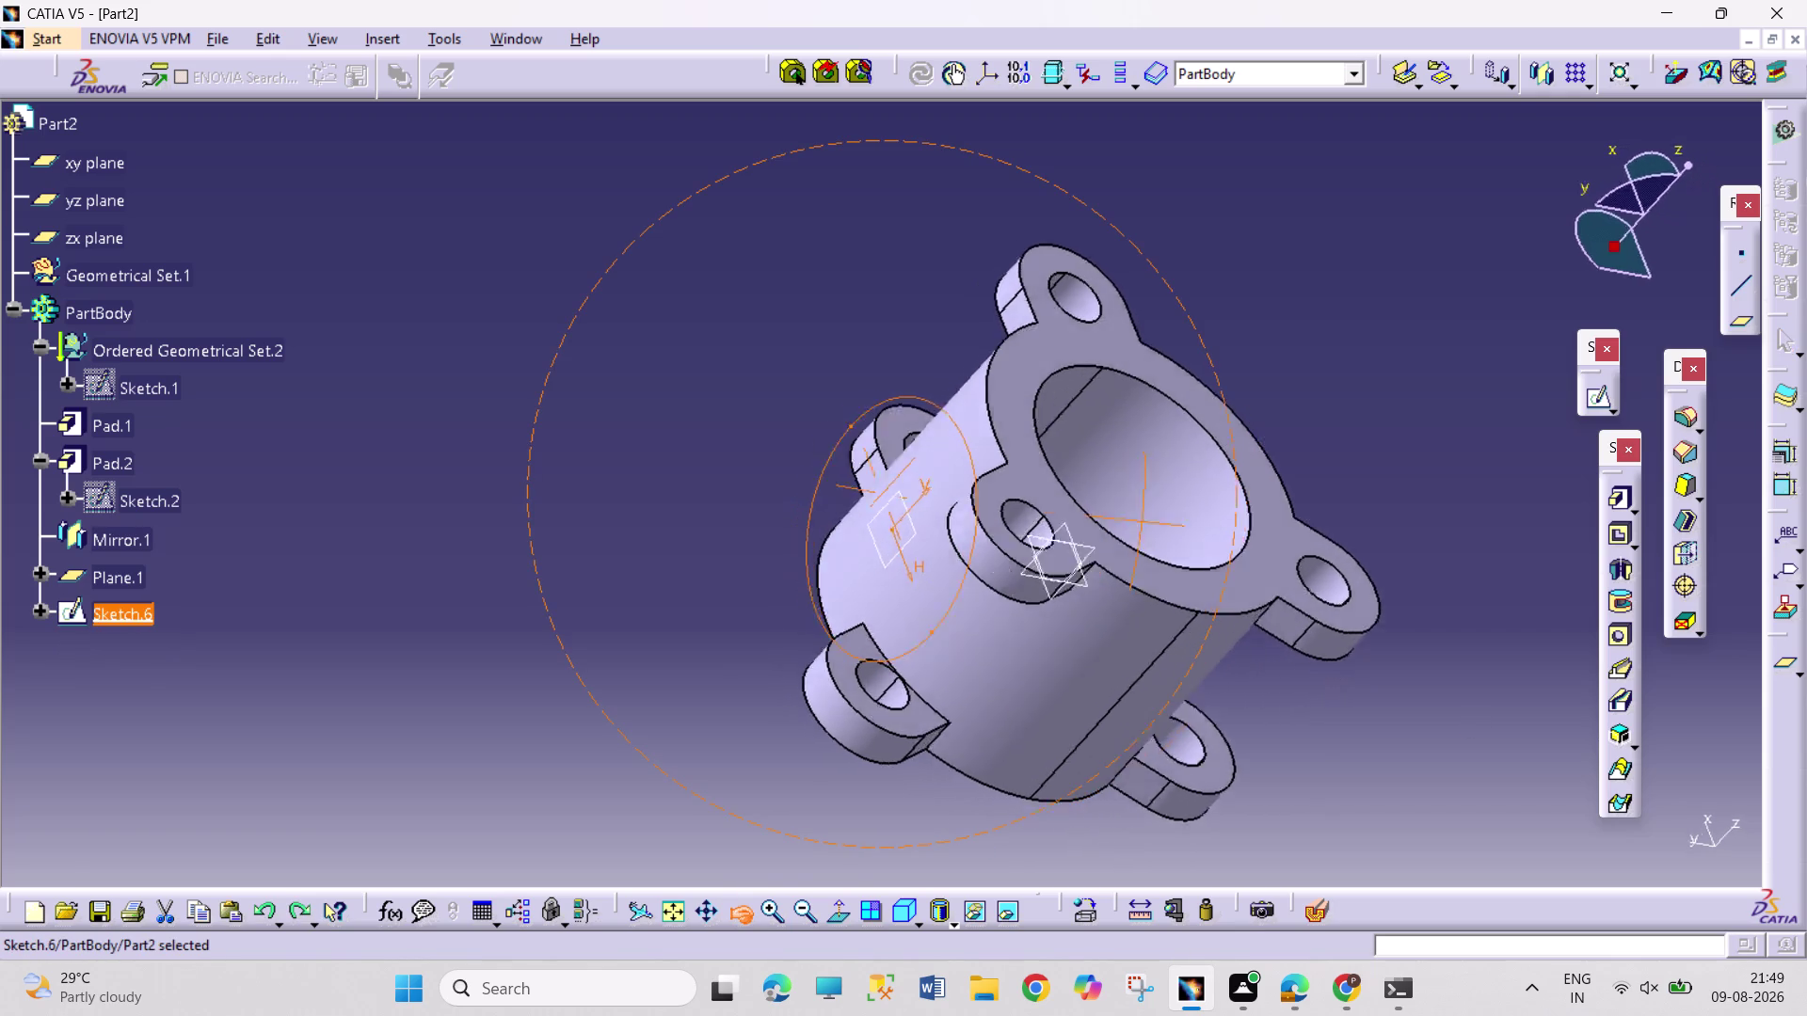
drag(1220, 528, 1140, 419)
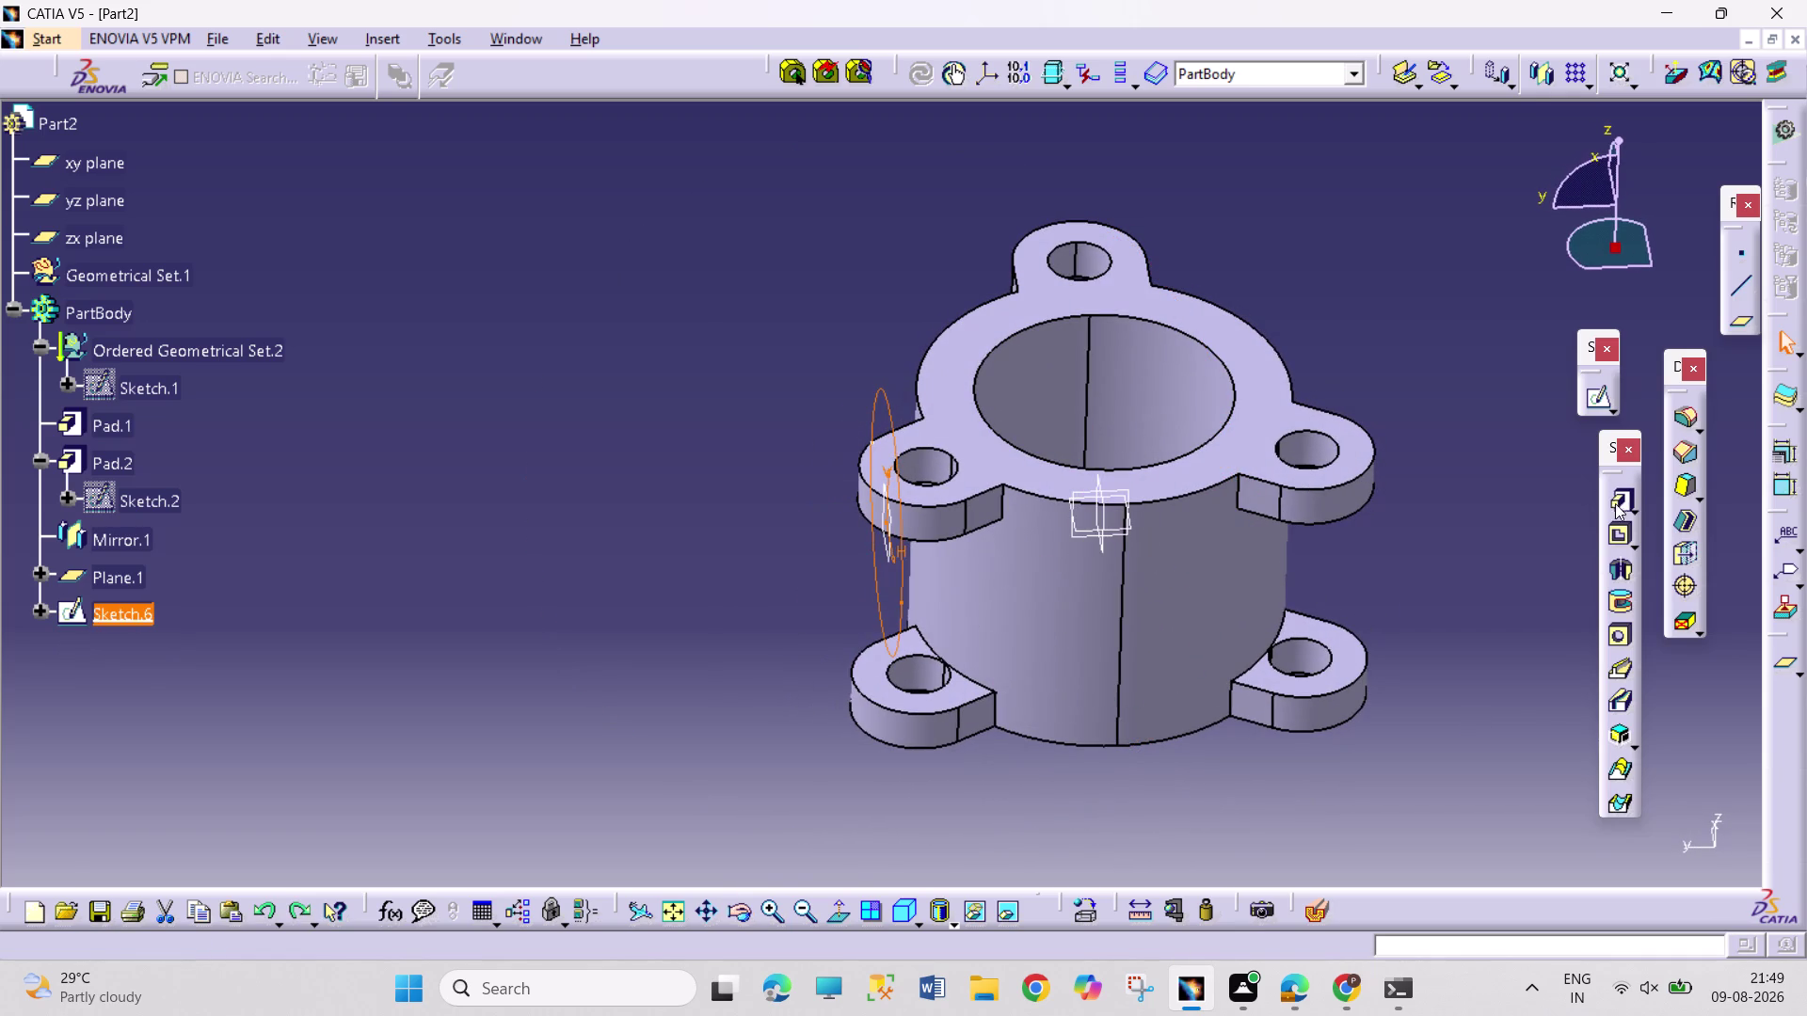
click(1621, 502)
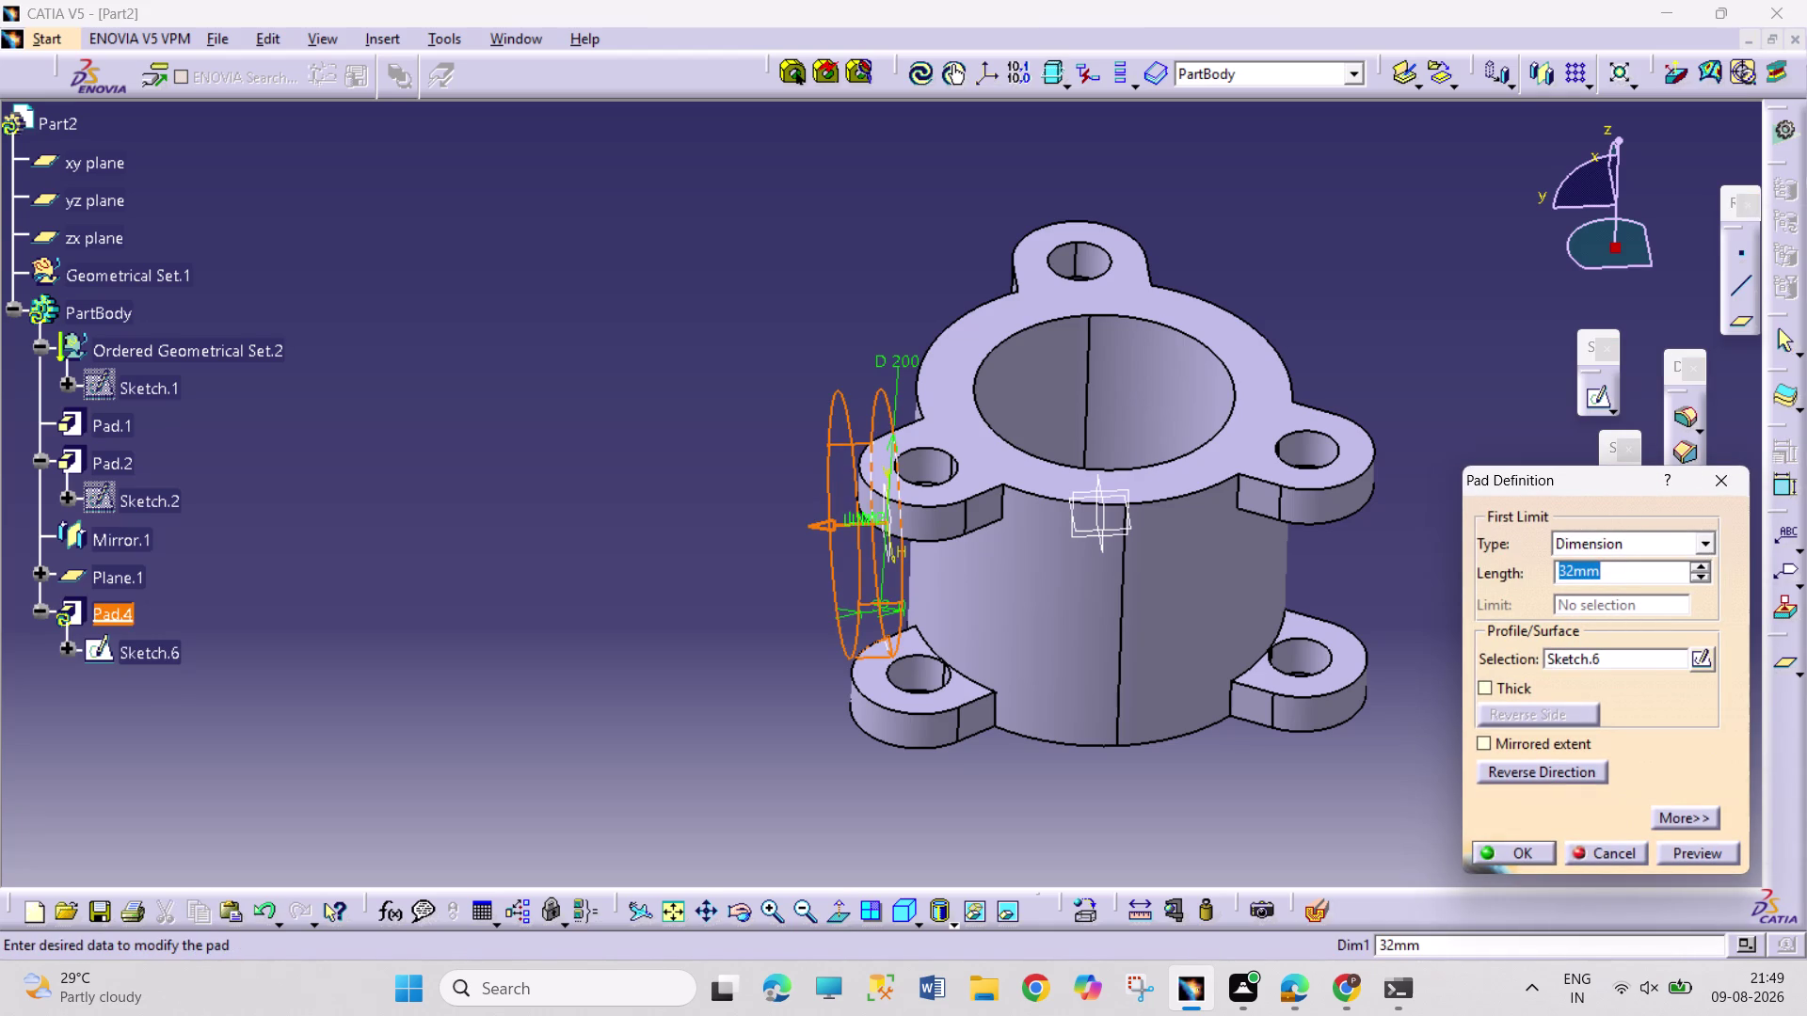
Orbit around the side pad and select its 32 mm length value.
click(817, 525)
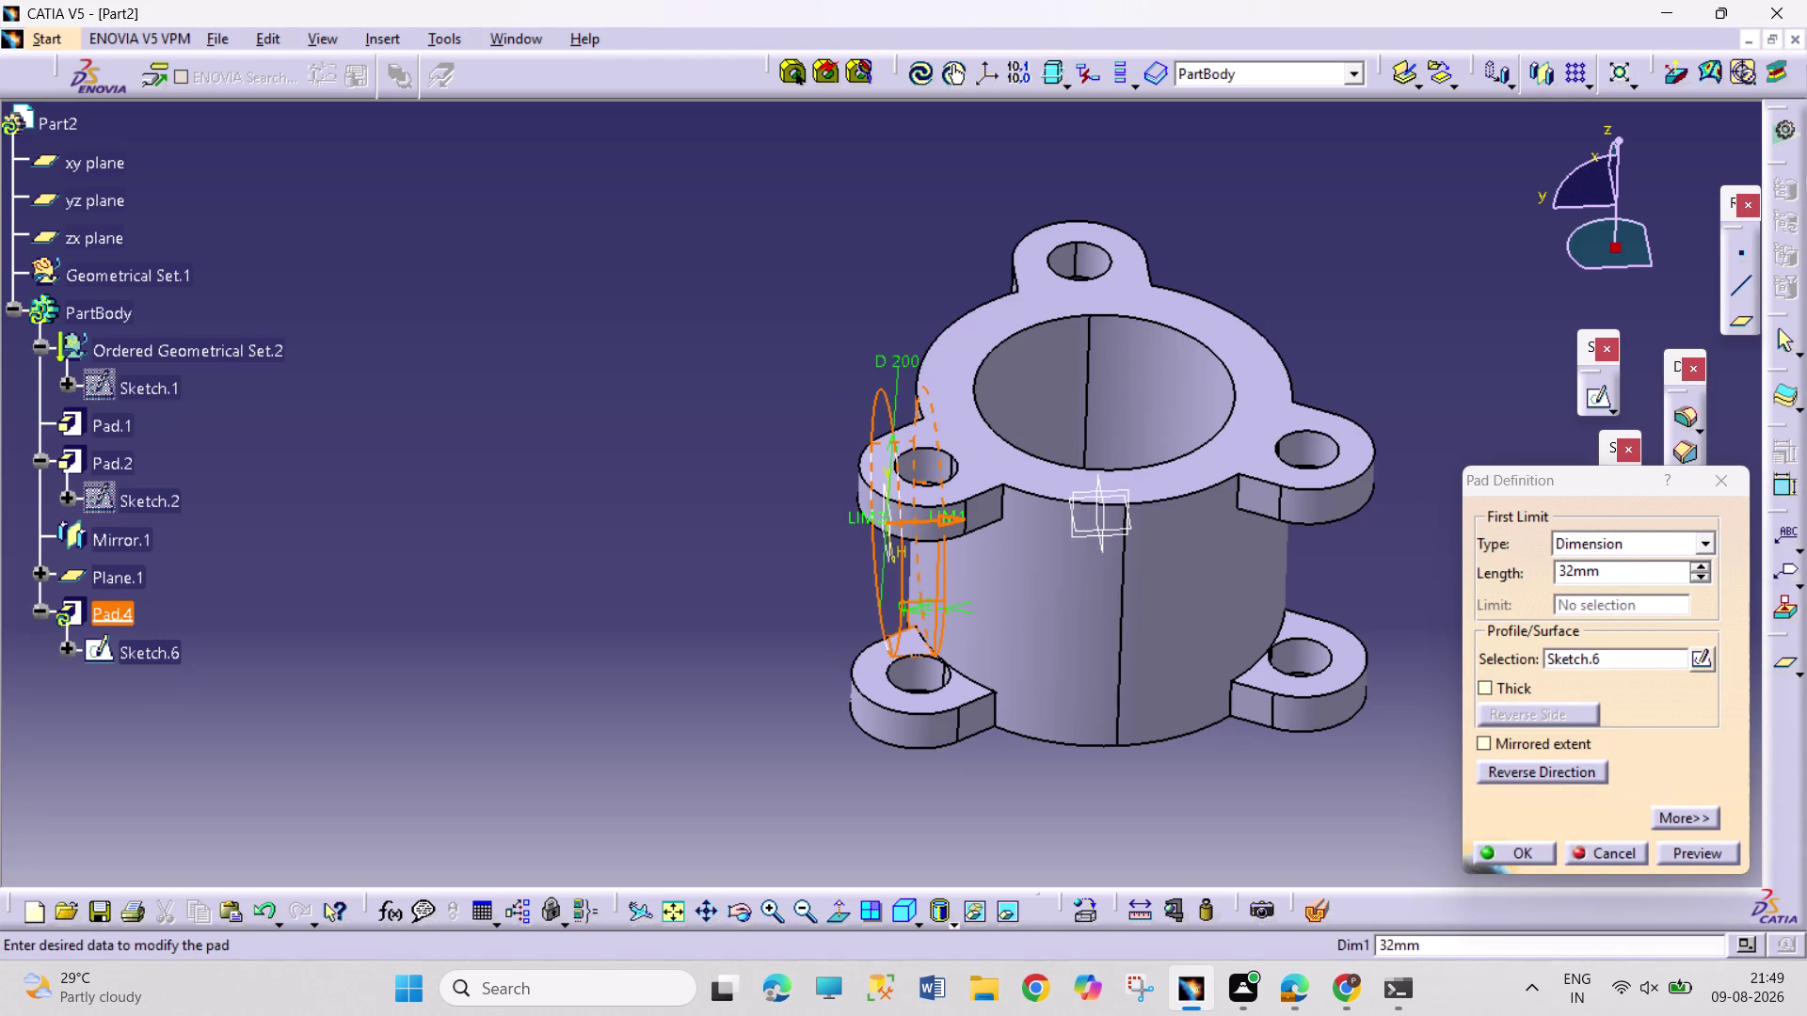
click(748, 921)
drag(867, 832, 758, 756)
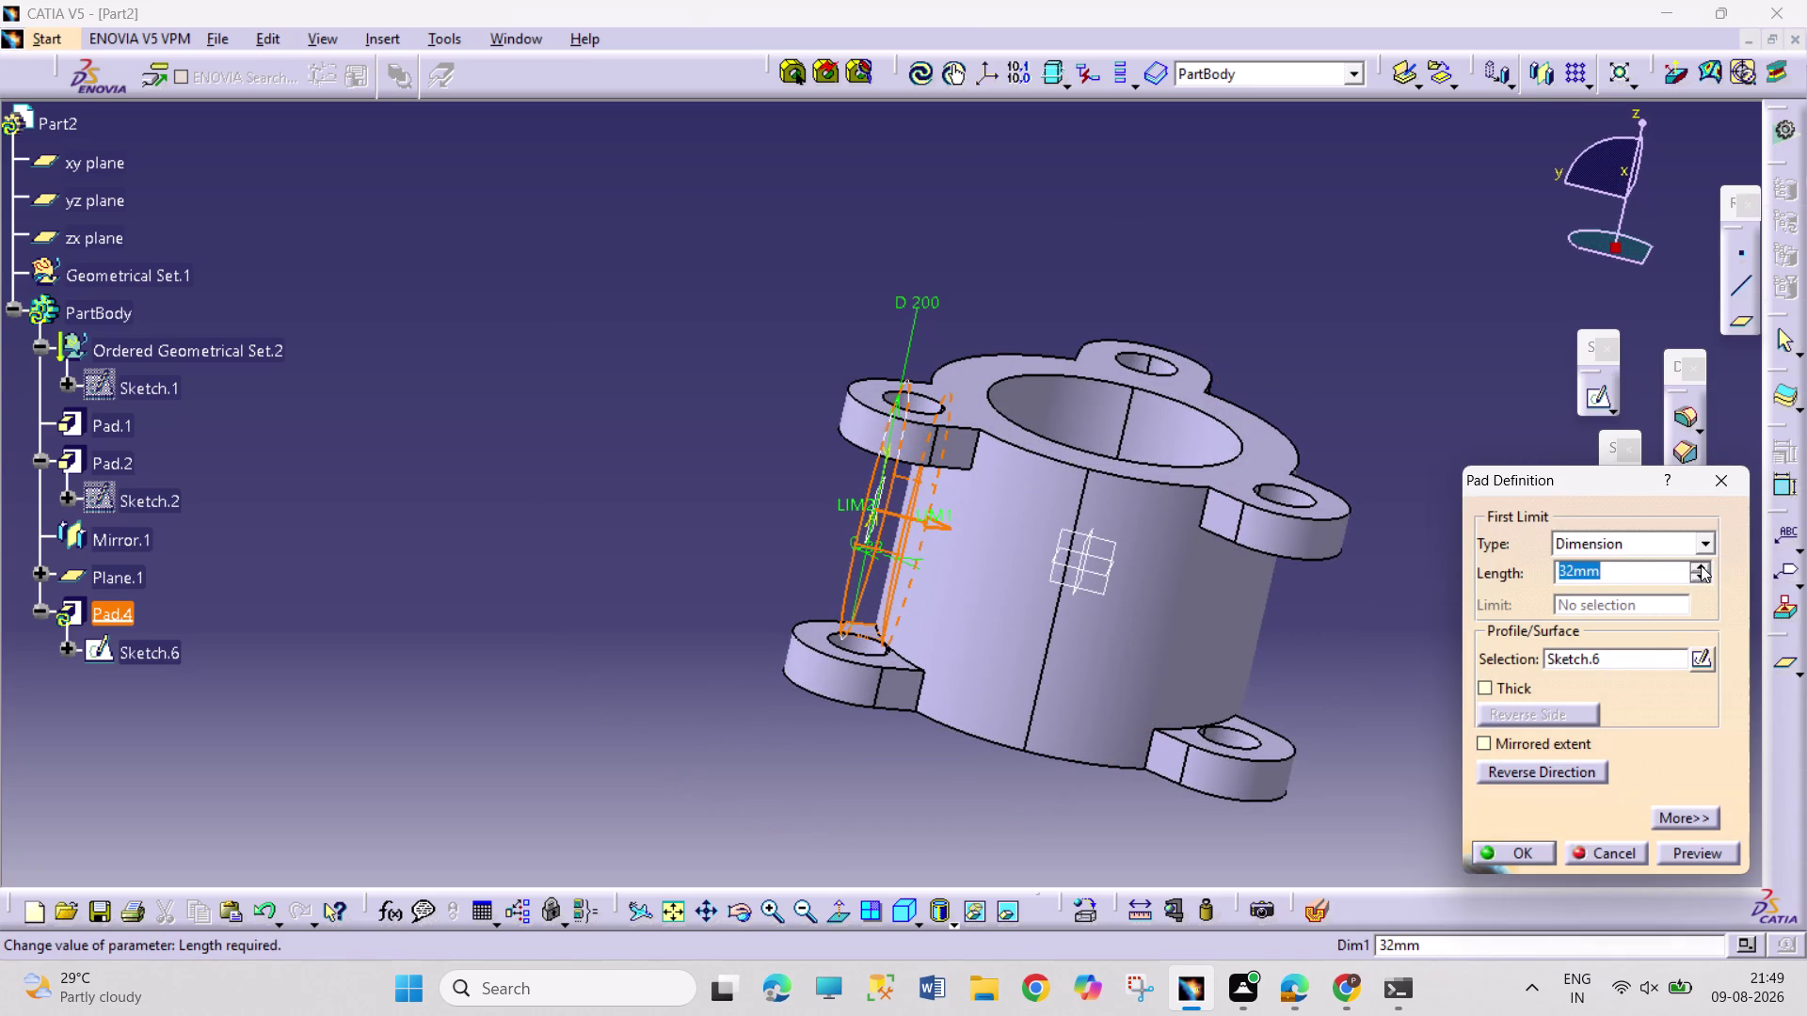
click(1702, 566)
double_click(1702, 565)
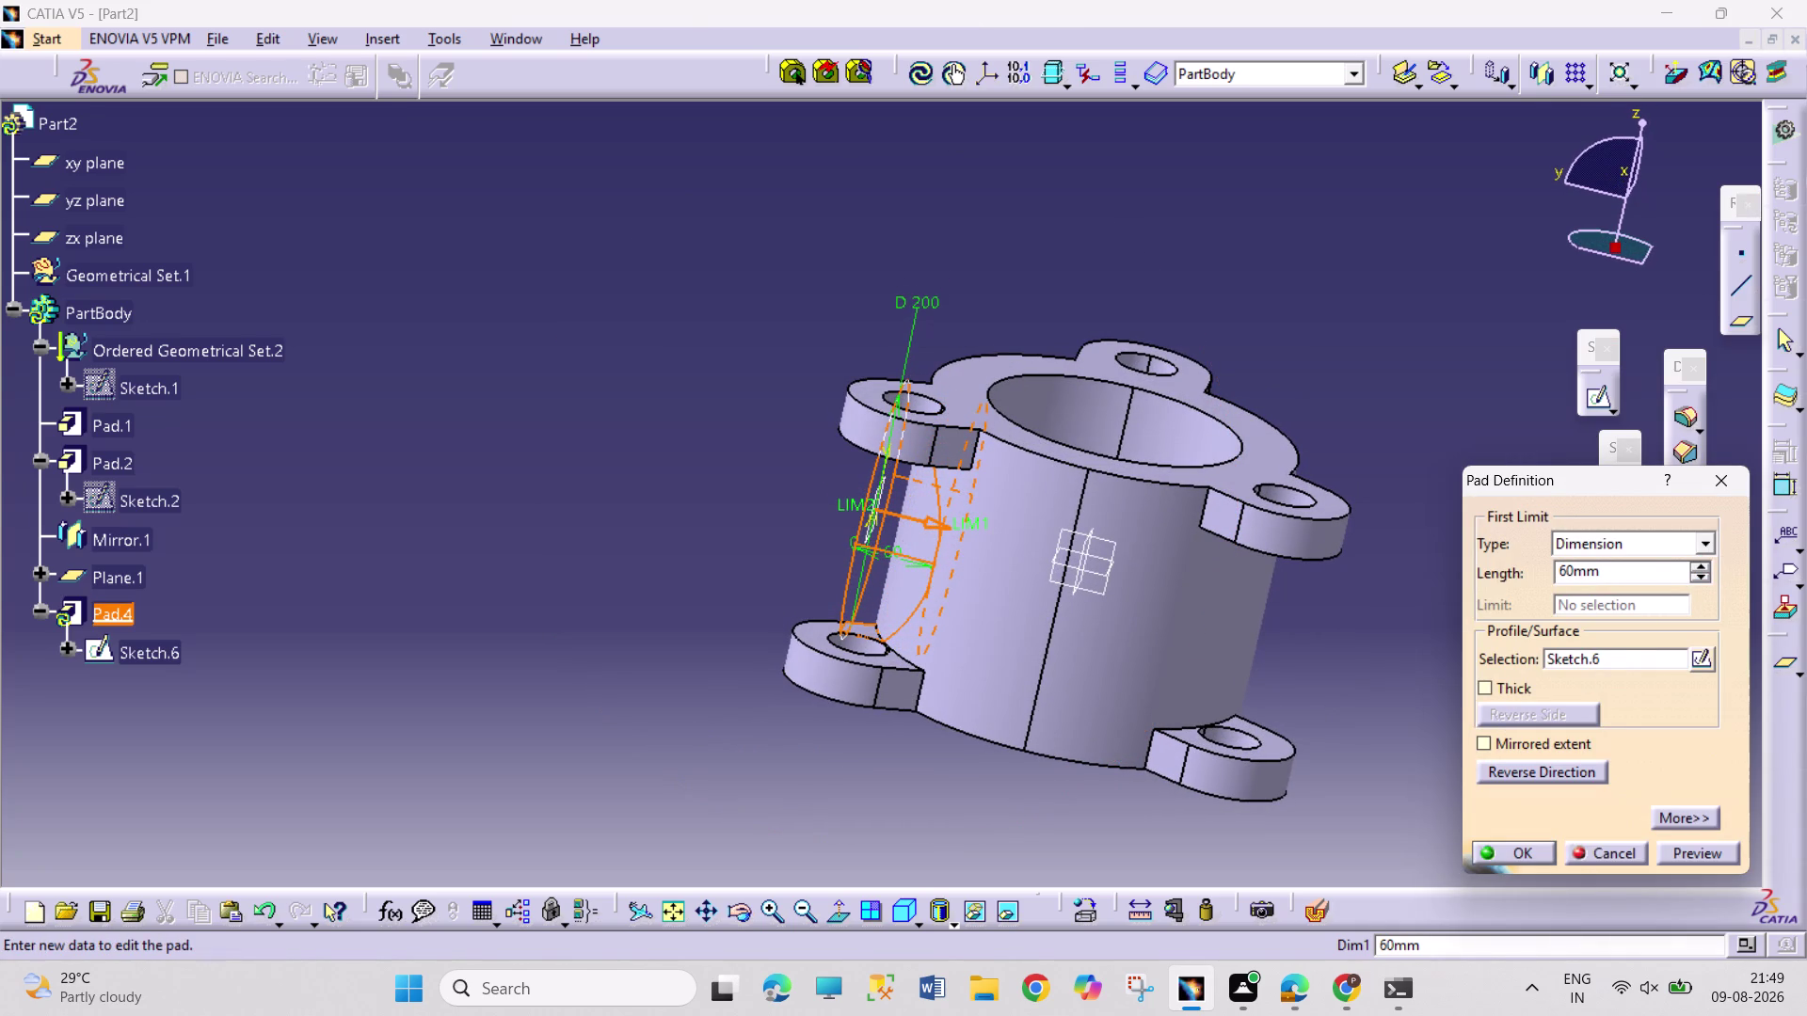
click(738, 922)
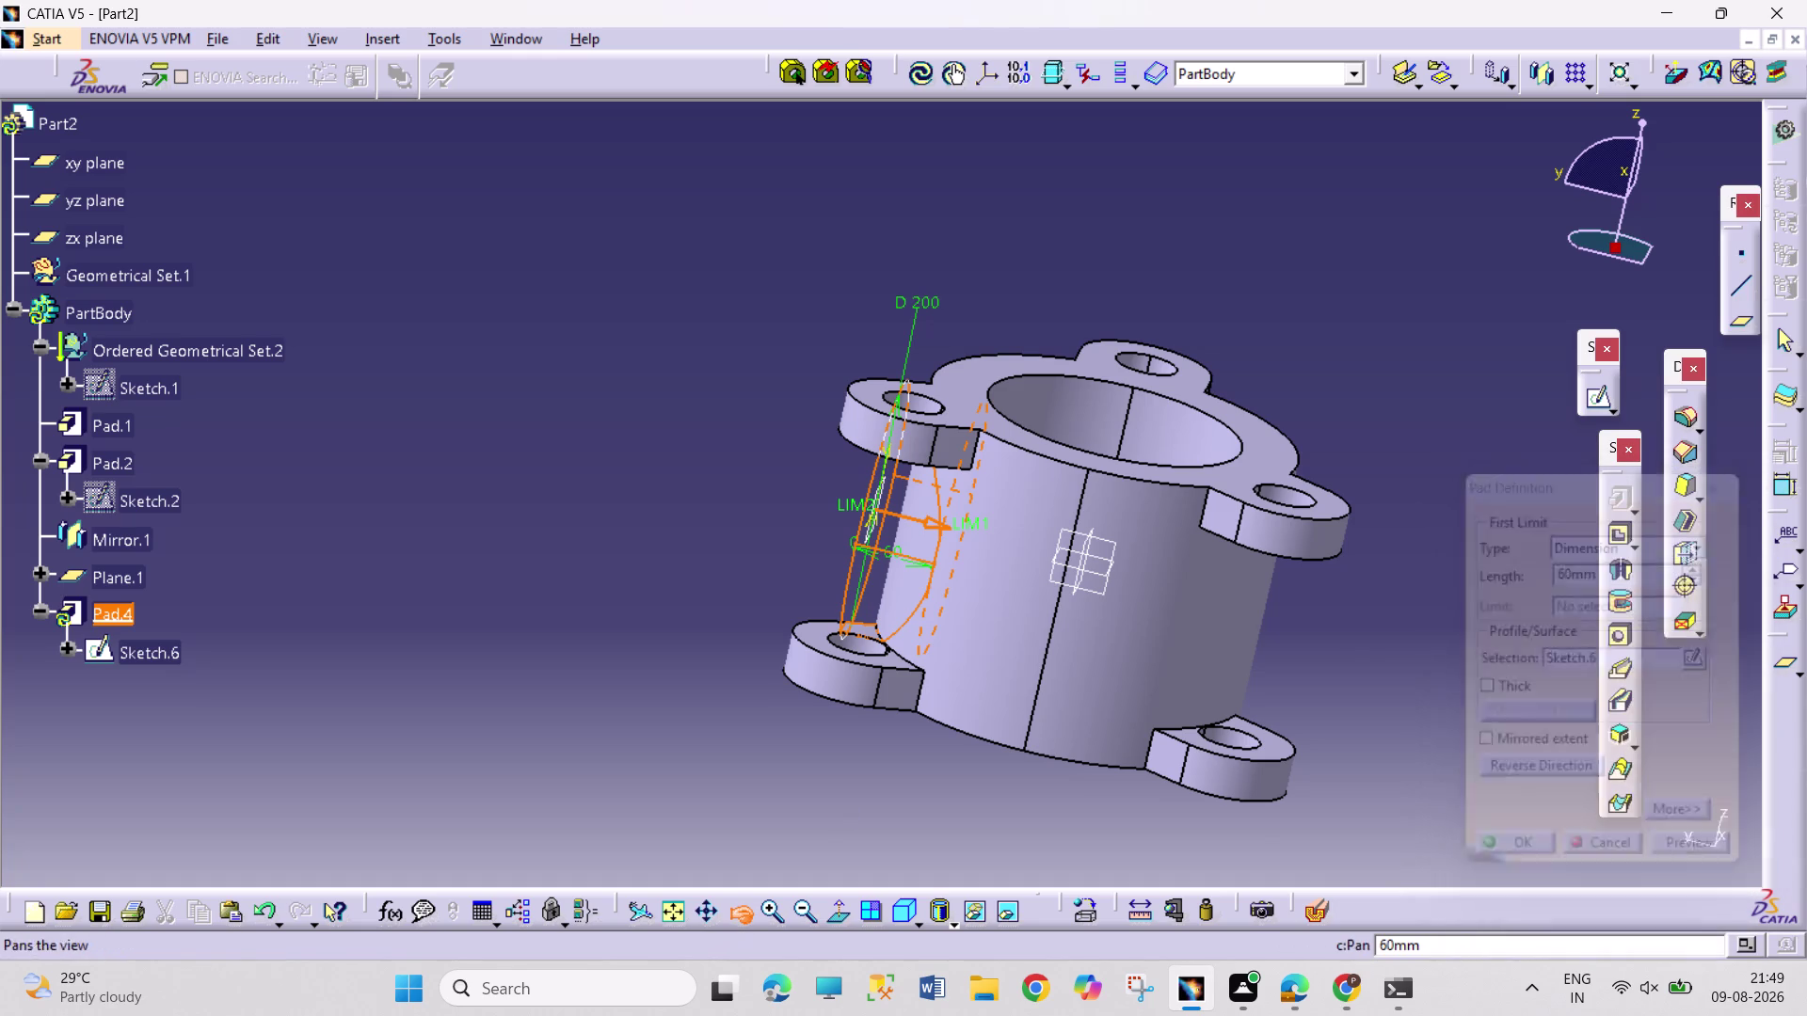
drag(1249, 334, 1052, 568)
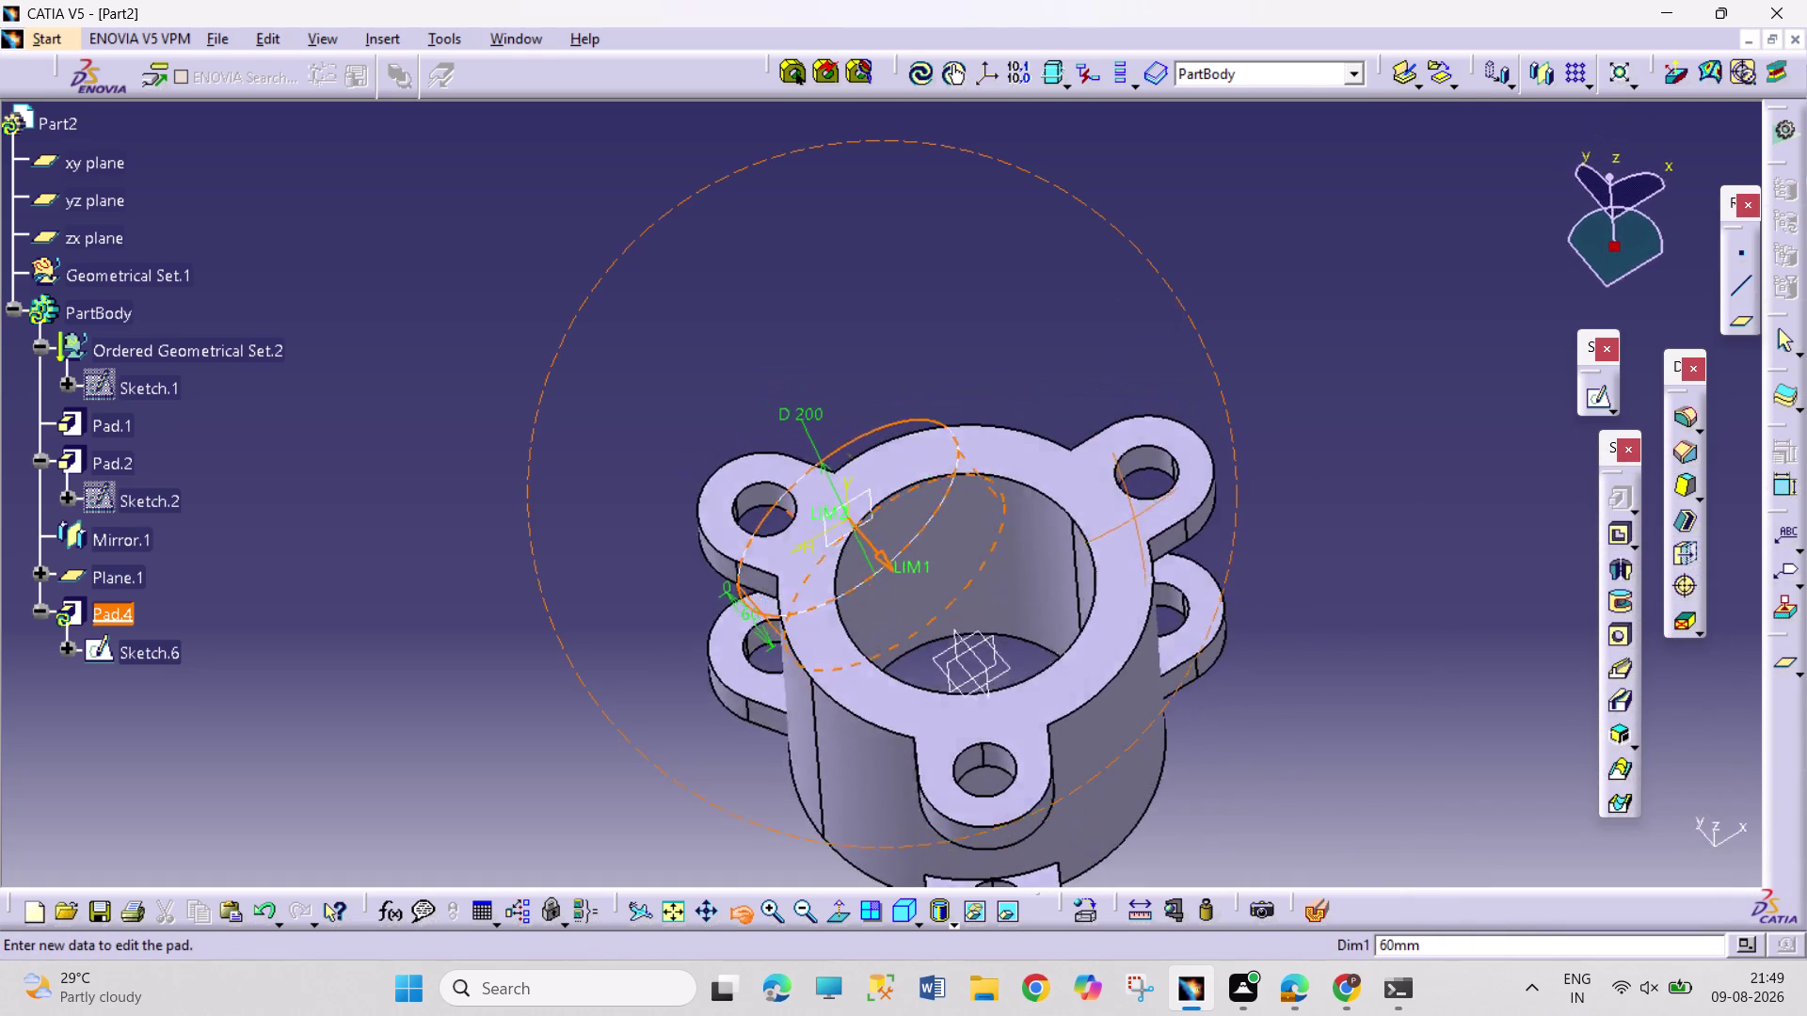
drag(1051, 568, 1243, 529)
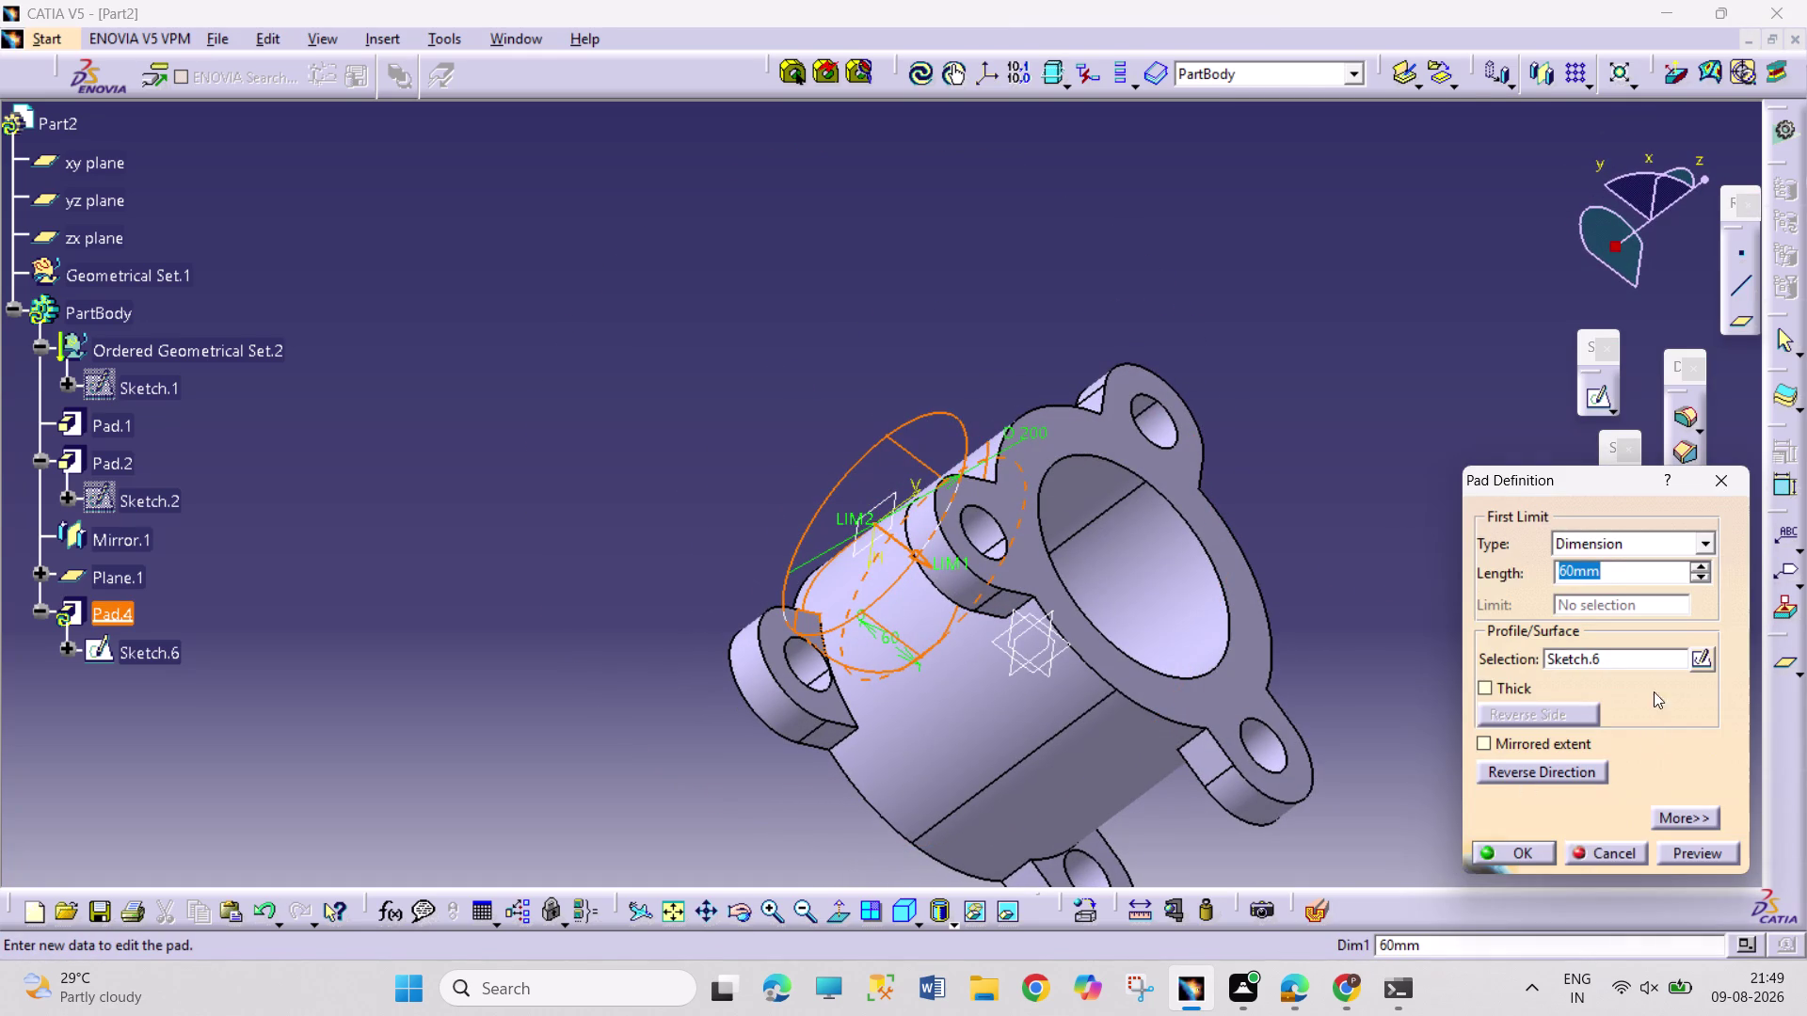
Retry Up to next and Up to surface on a Mirror.1 face, then undo the failing pad.
click(1708, 551)
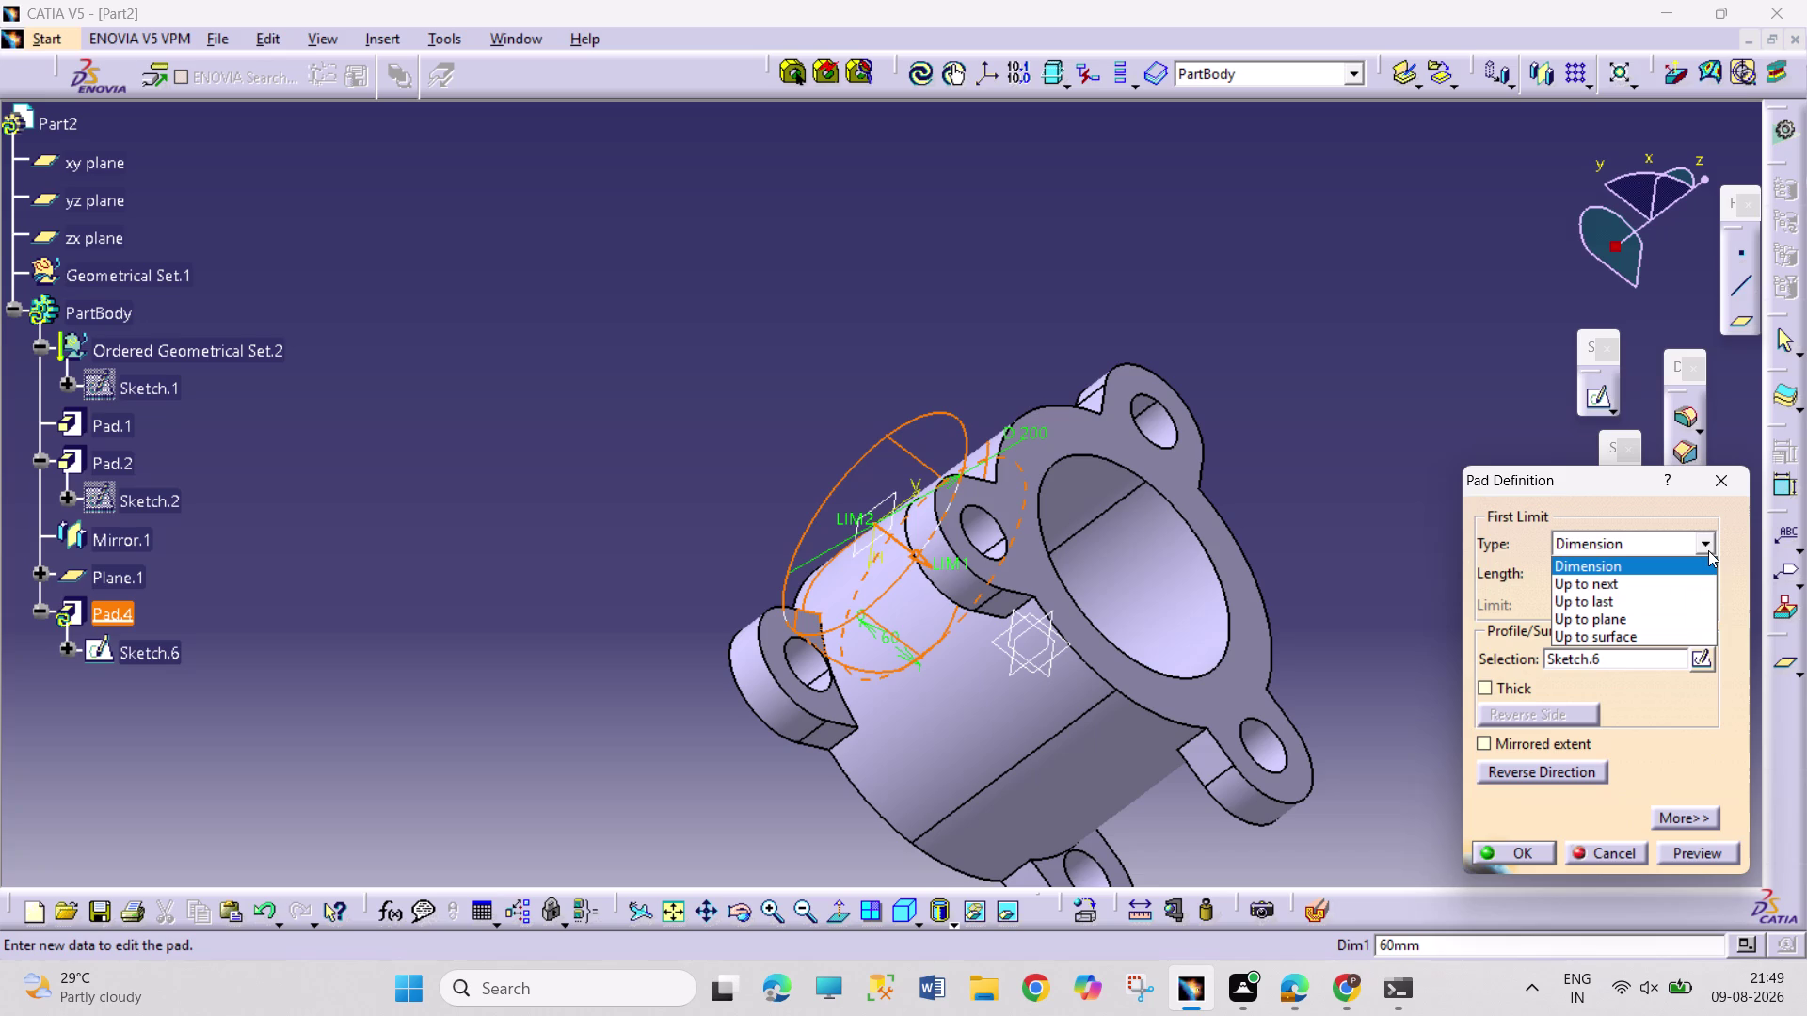
click(1666, 581)
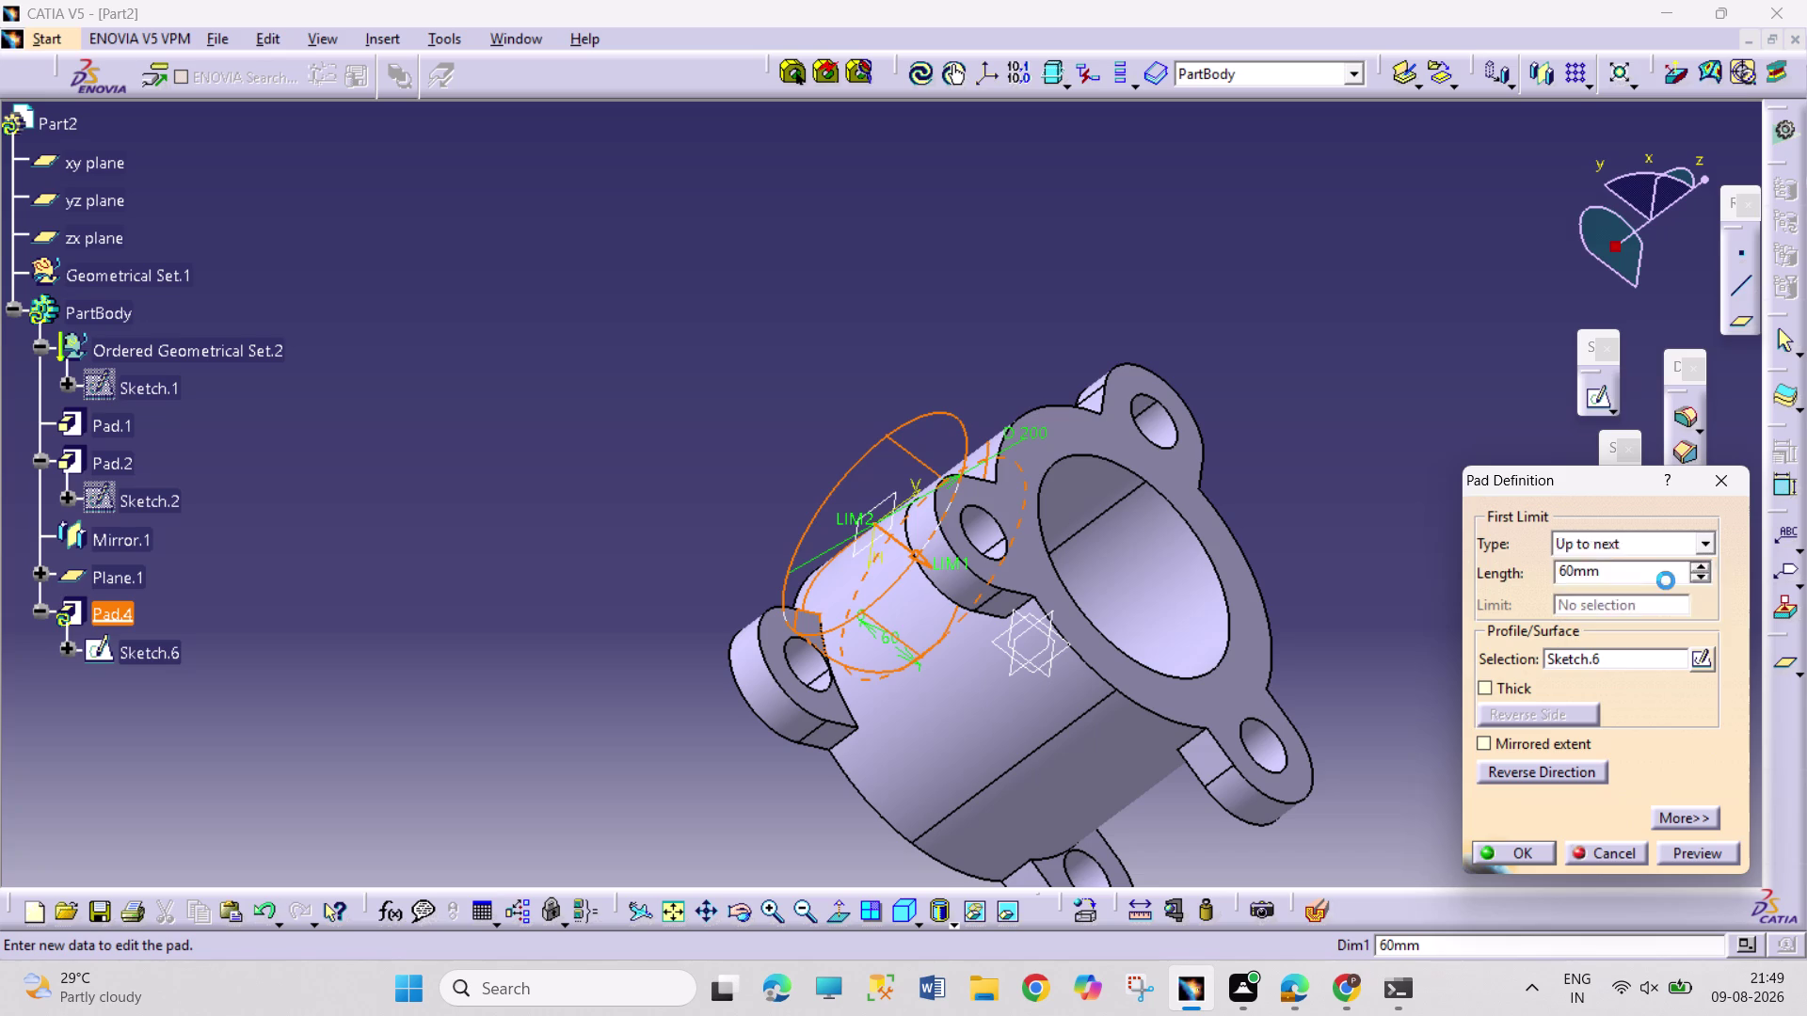
click(1701, 549)
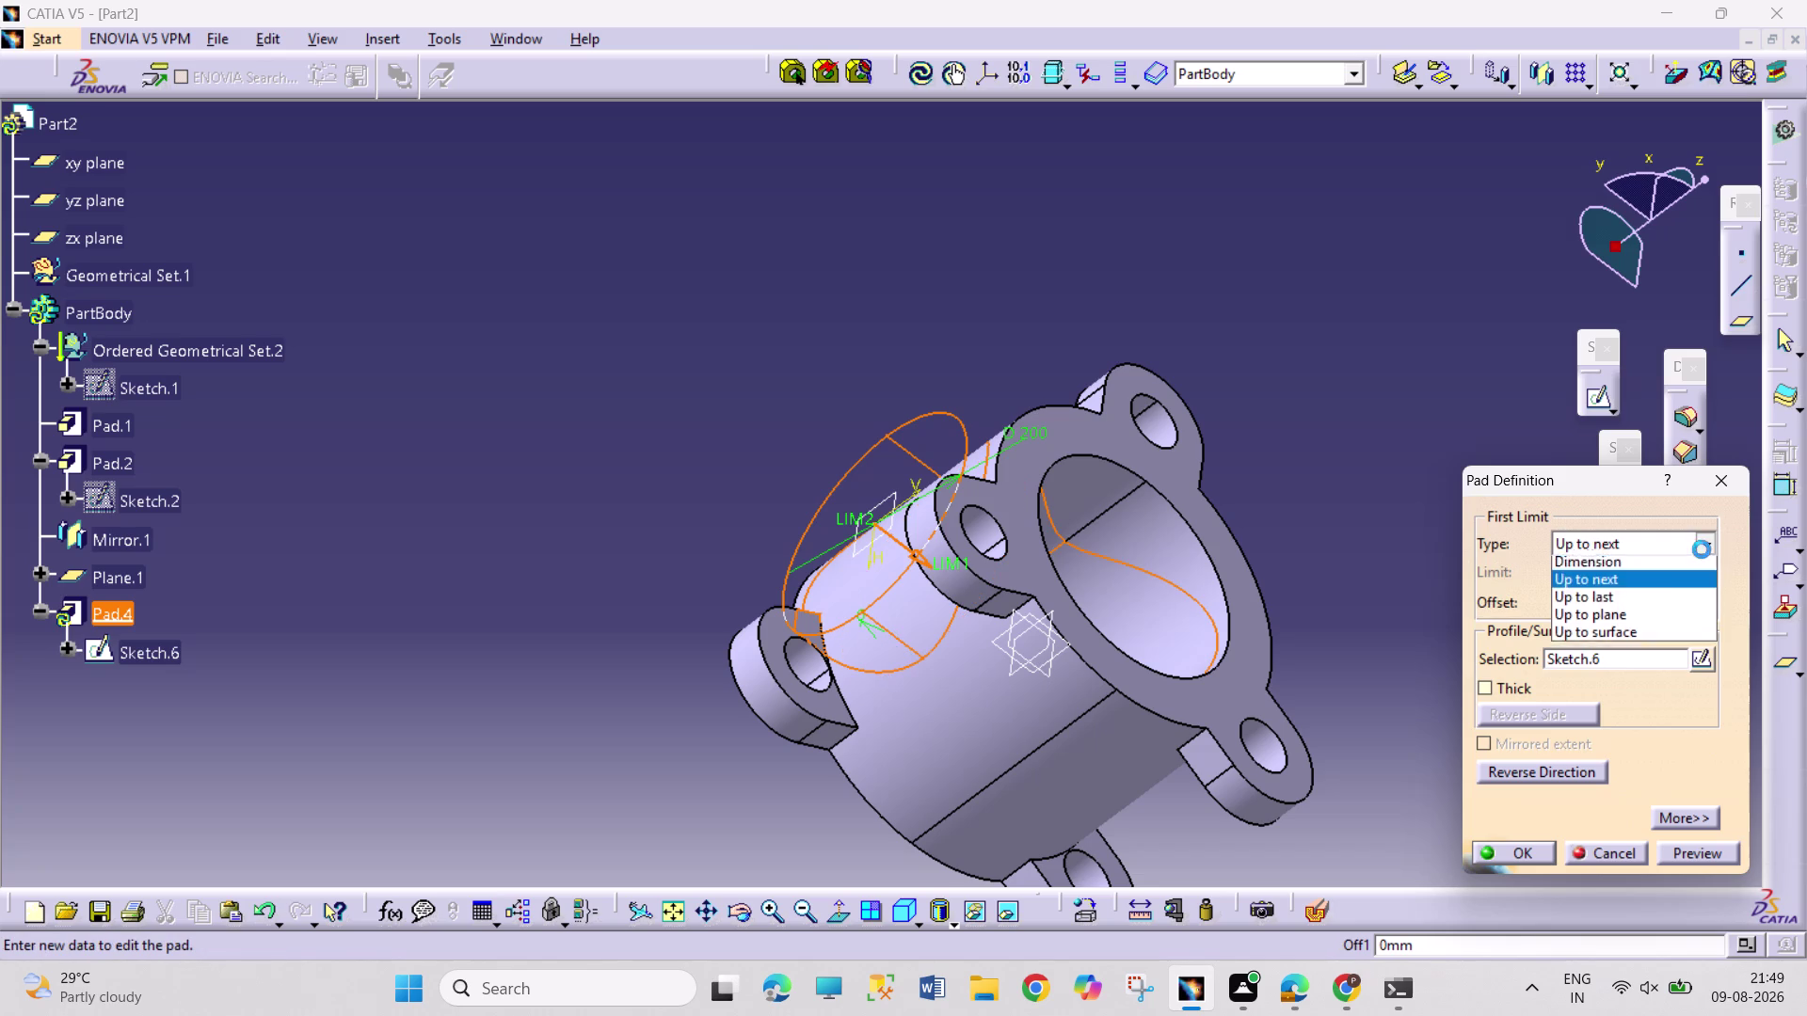
click(1625, 632)
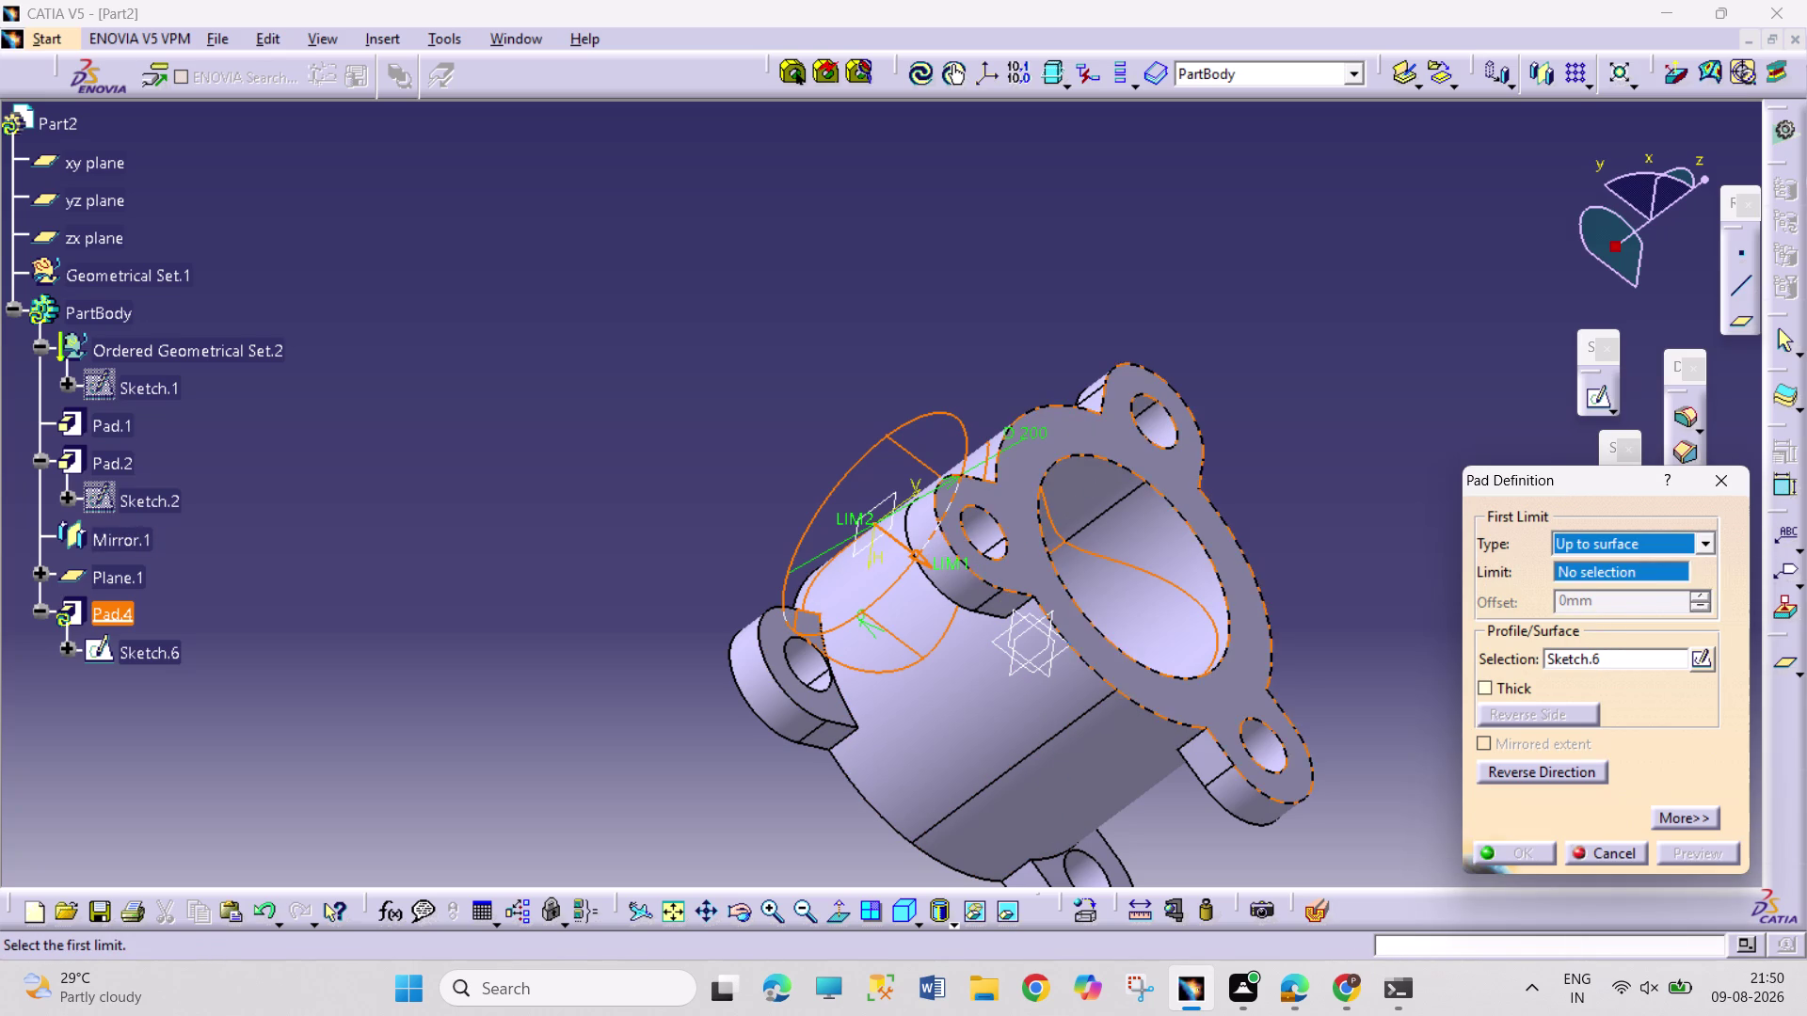
click(1044, 500)
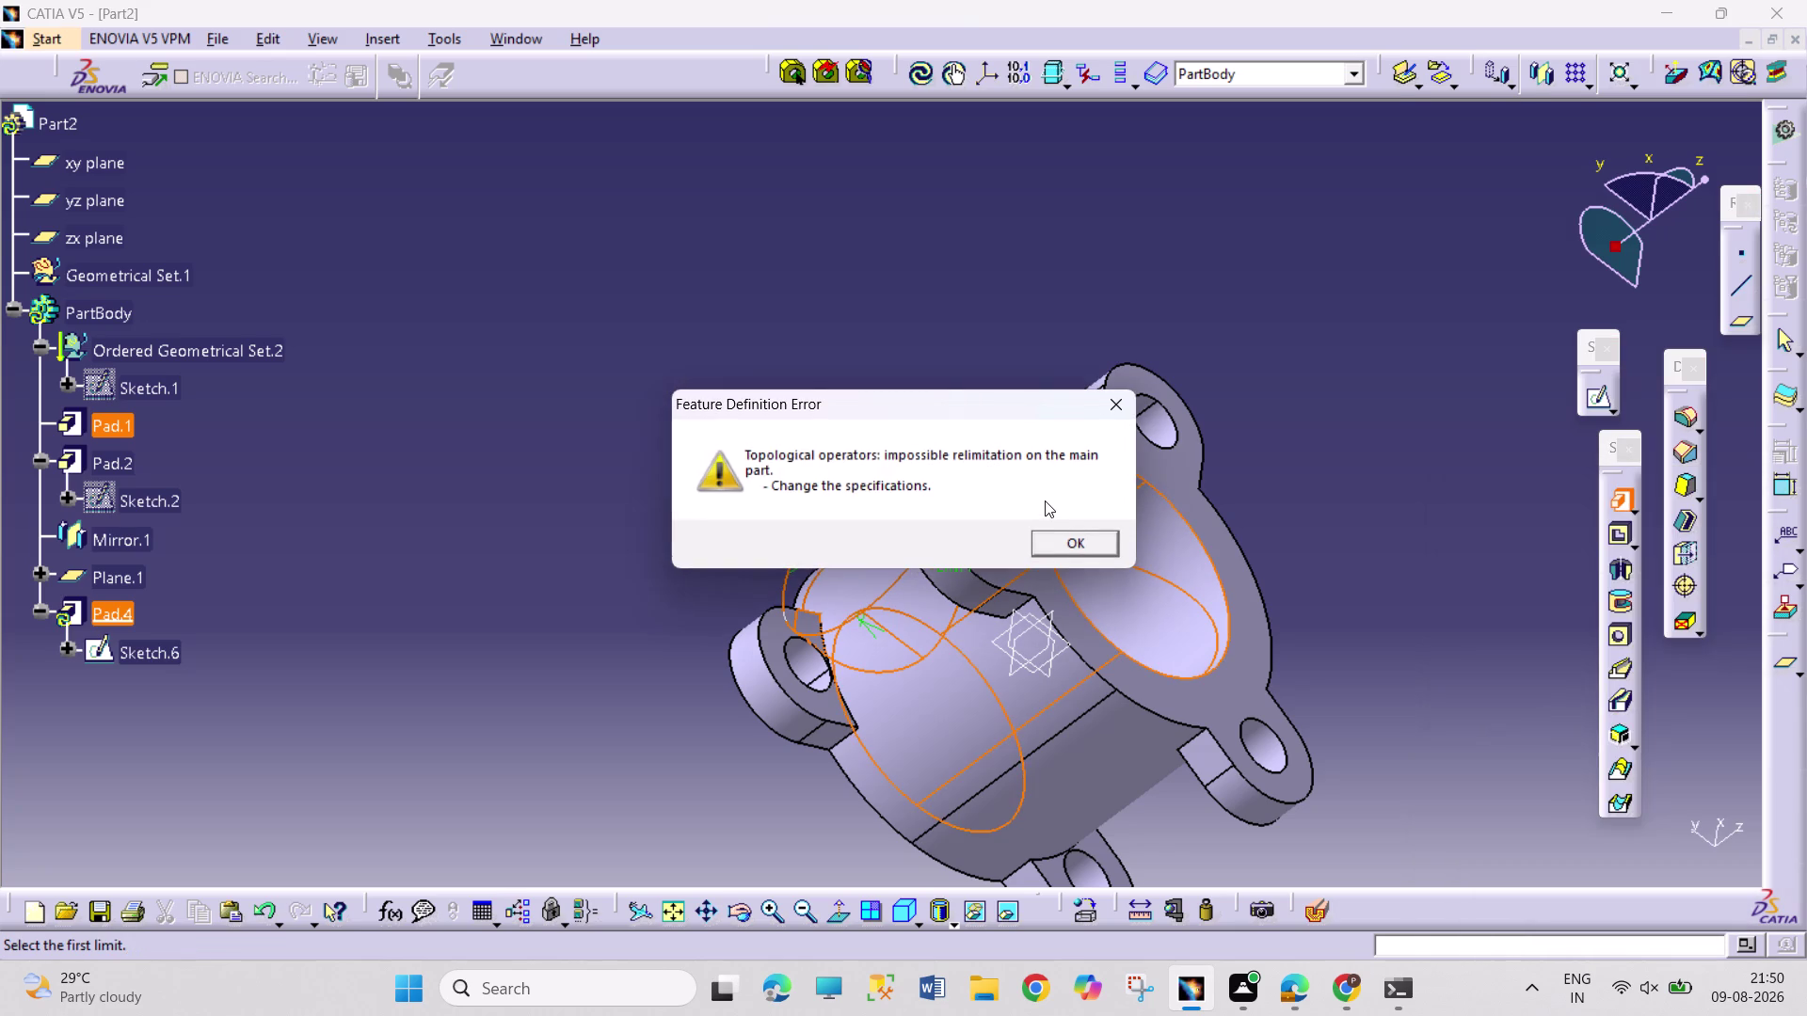
click(1056, 550)
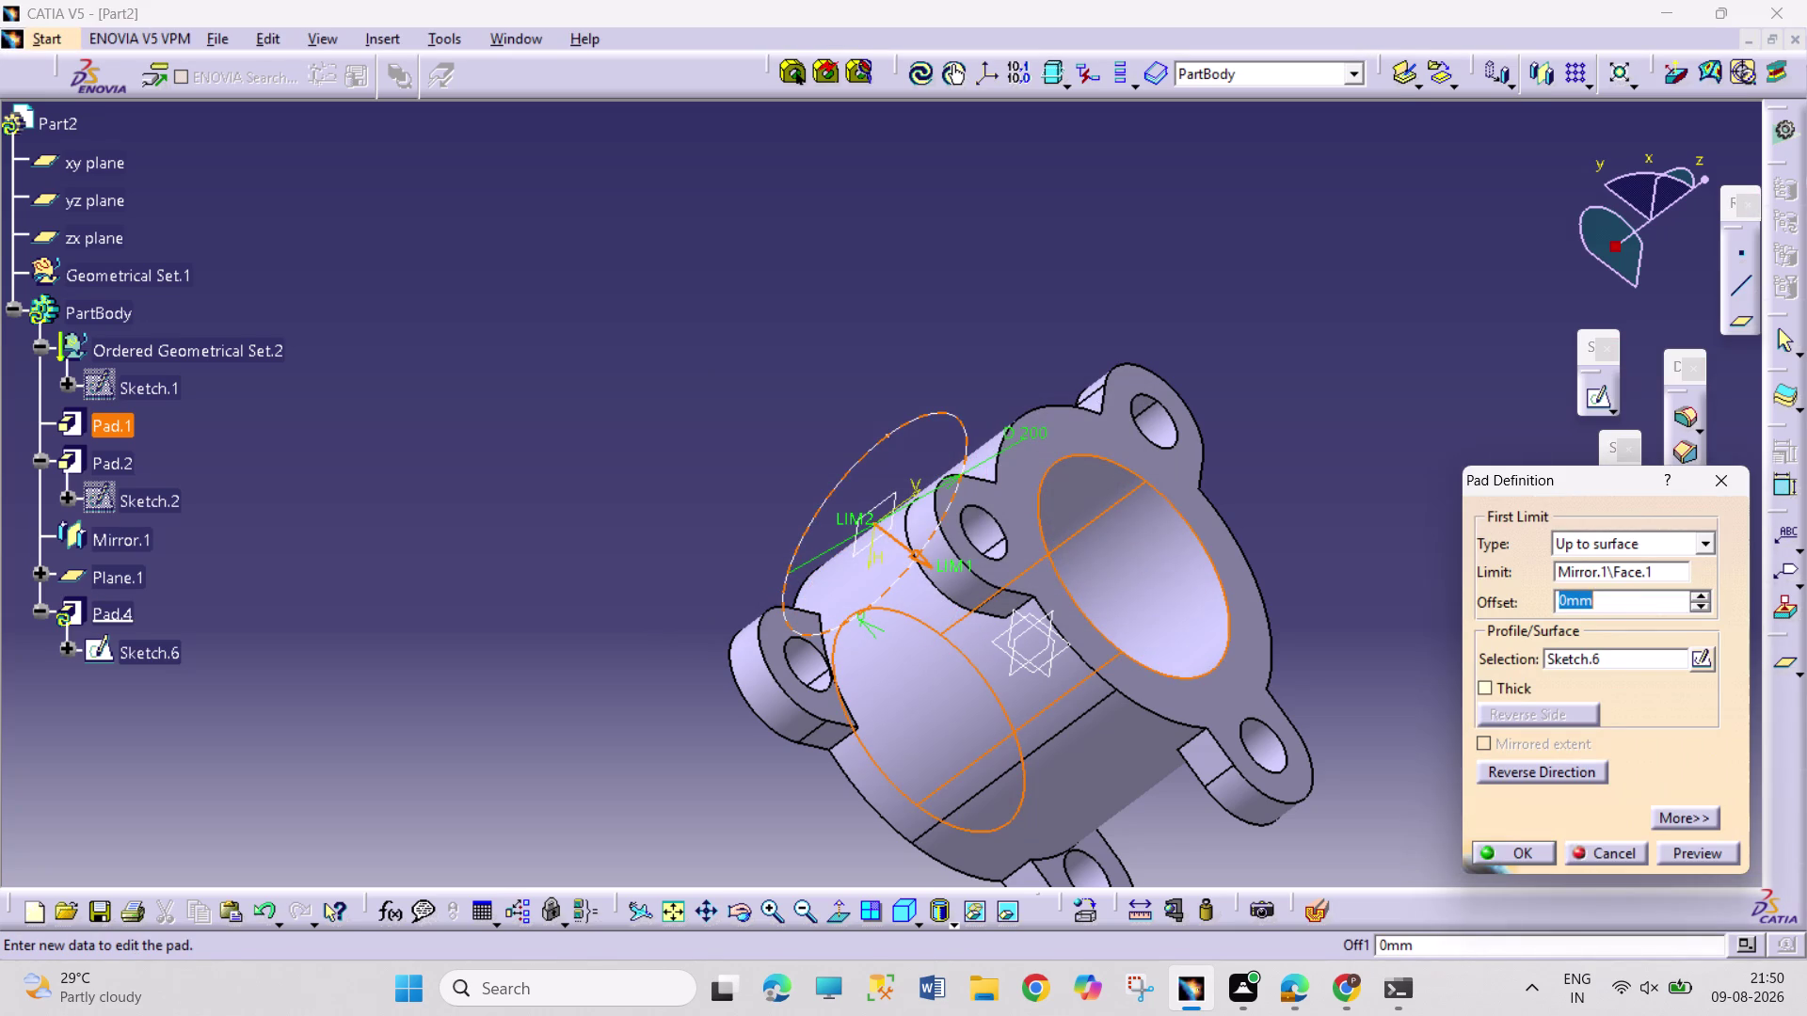
key(ctrl+z)
key(ctrl+z)
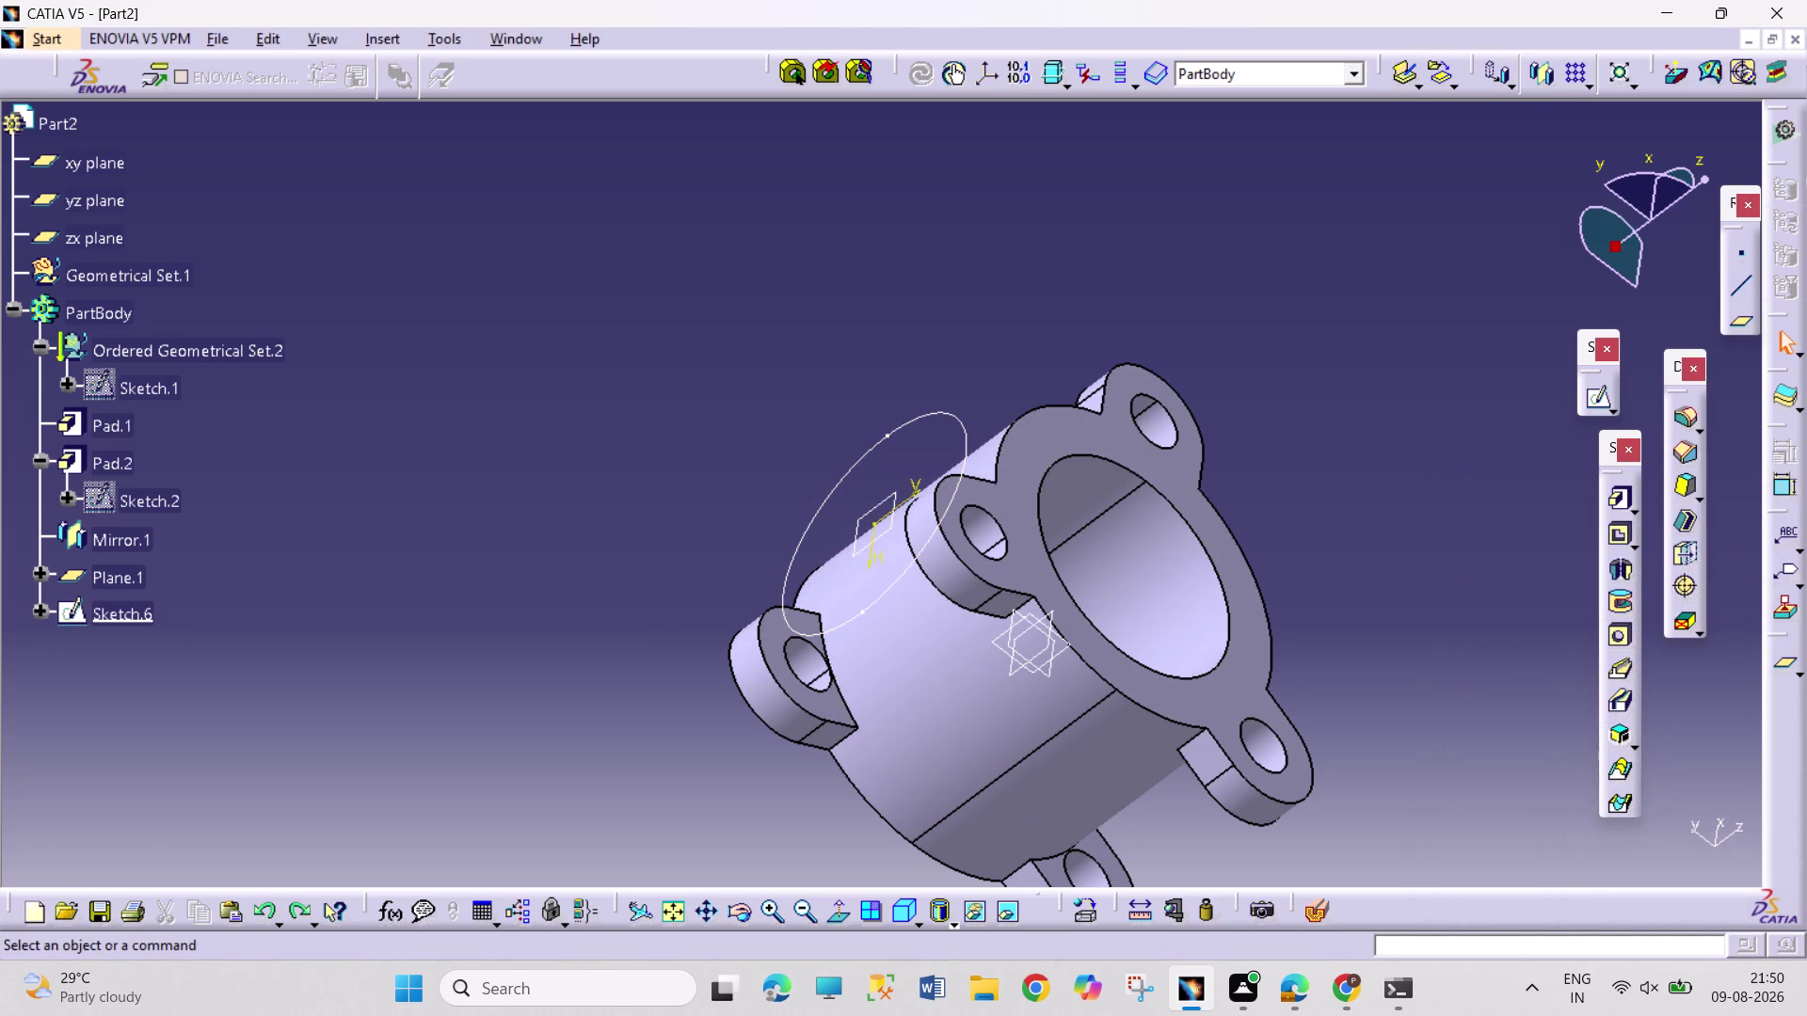
click(1610, 505)
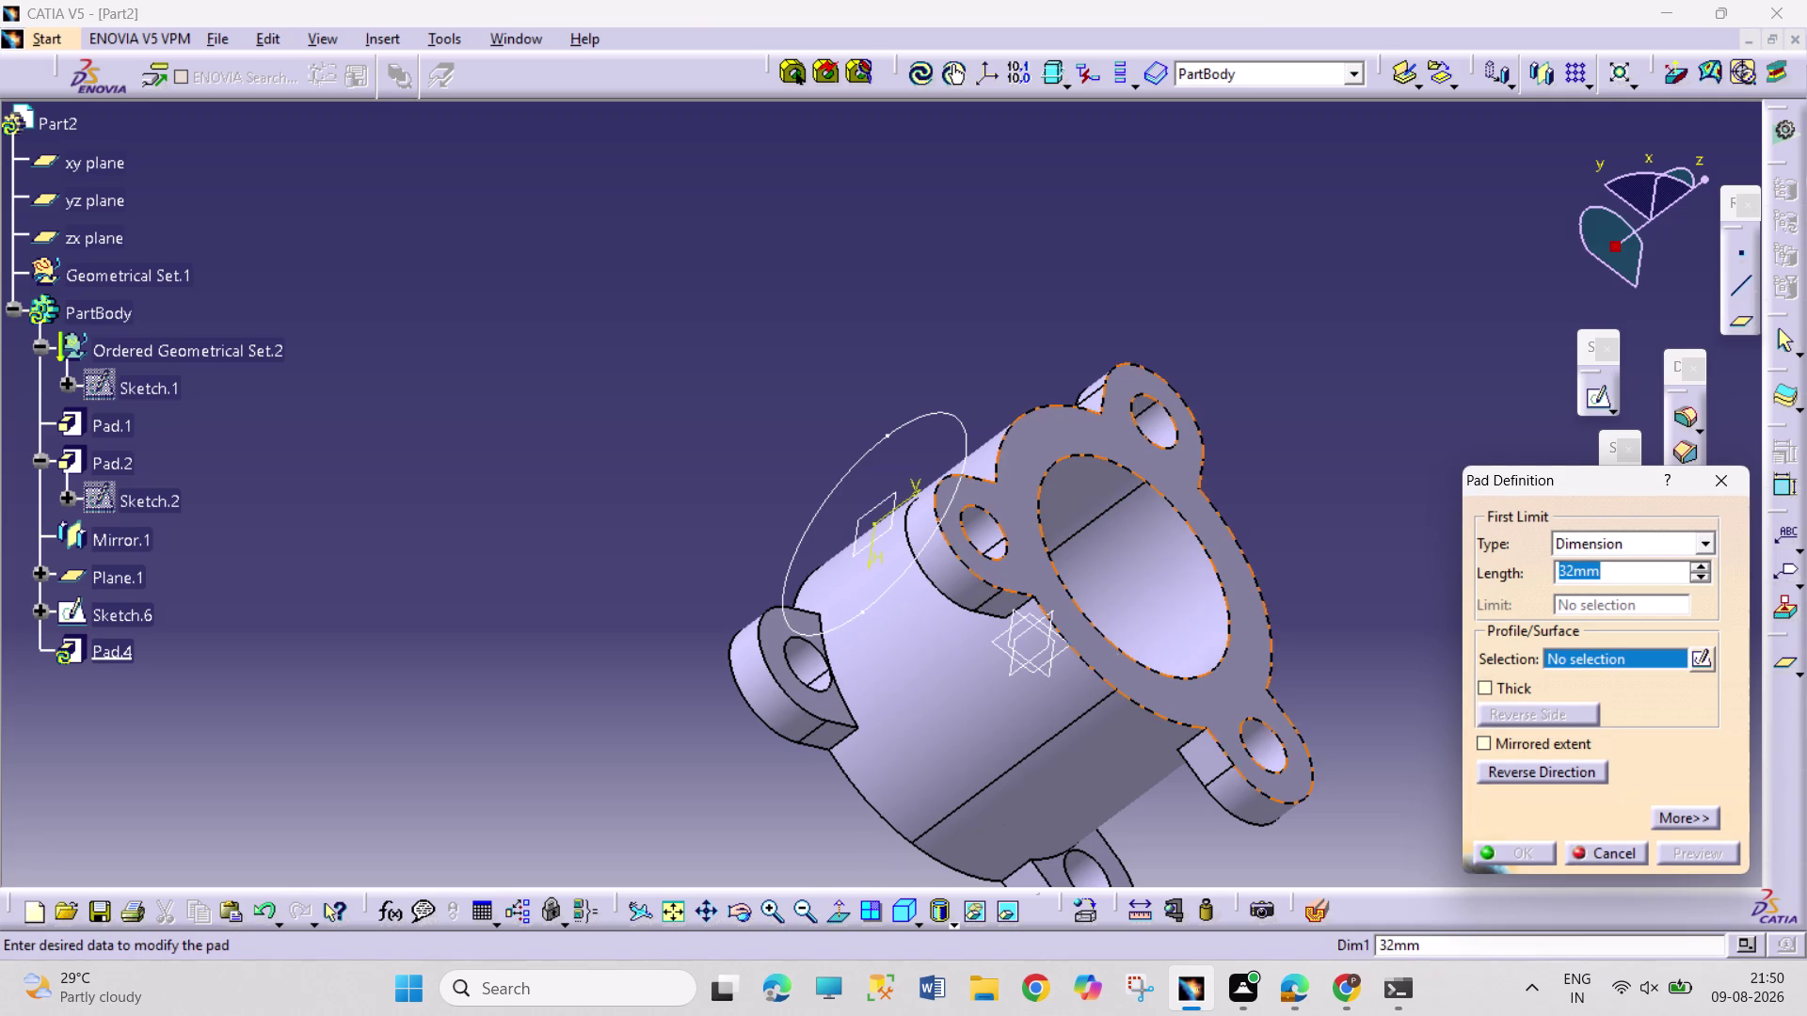
click(967, 448)
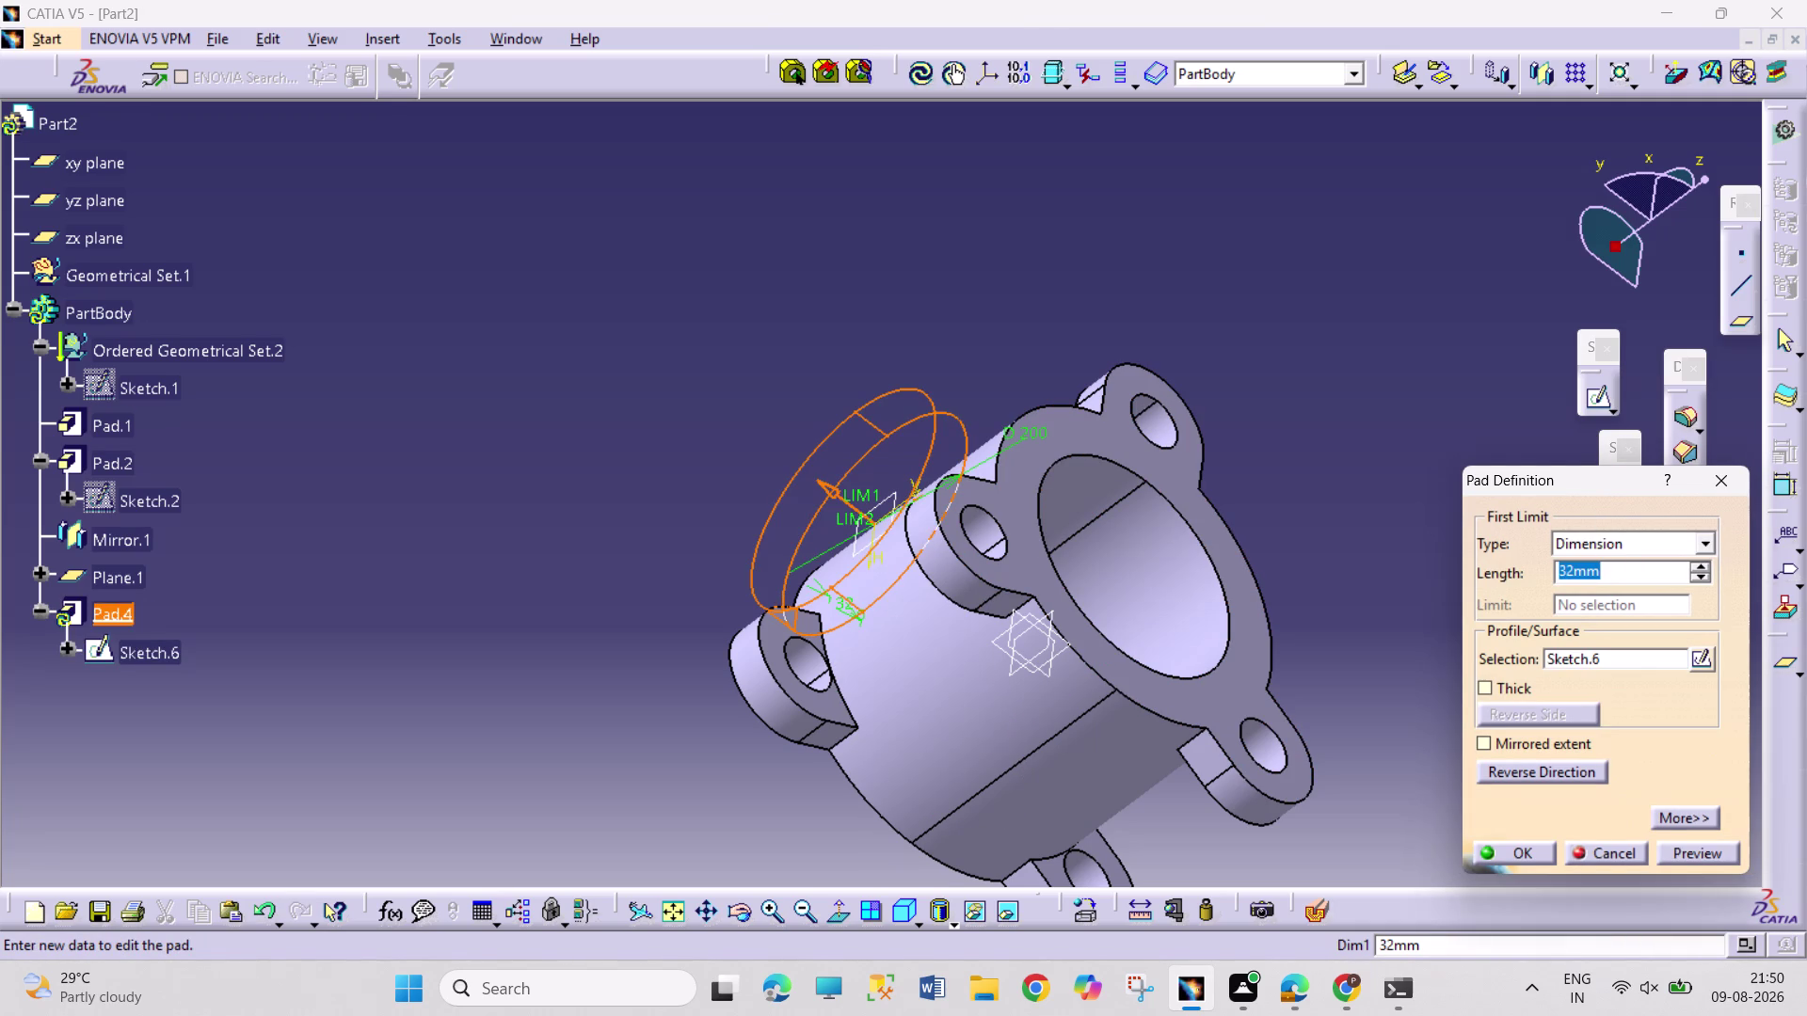
click(1544, 772)
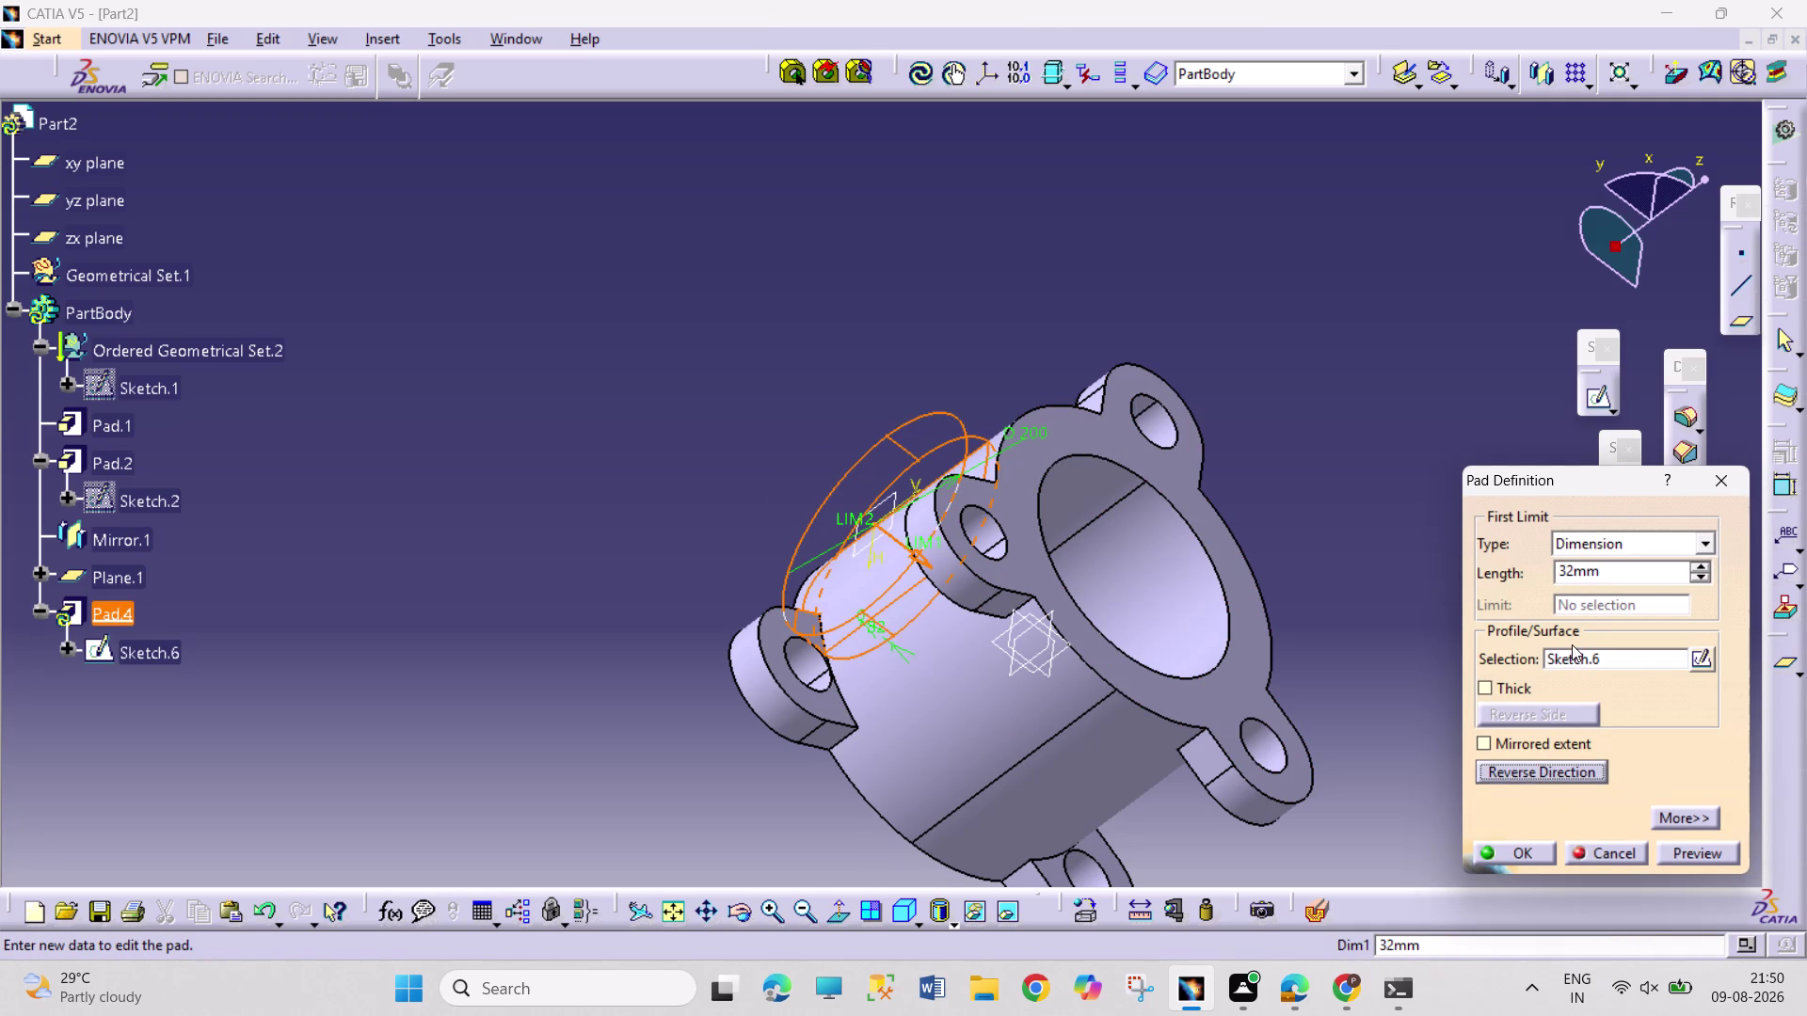
click(1576, 652)
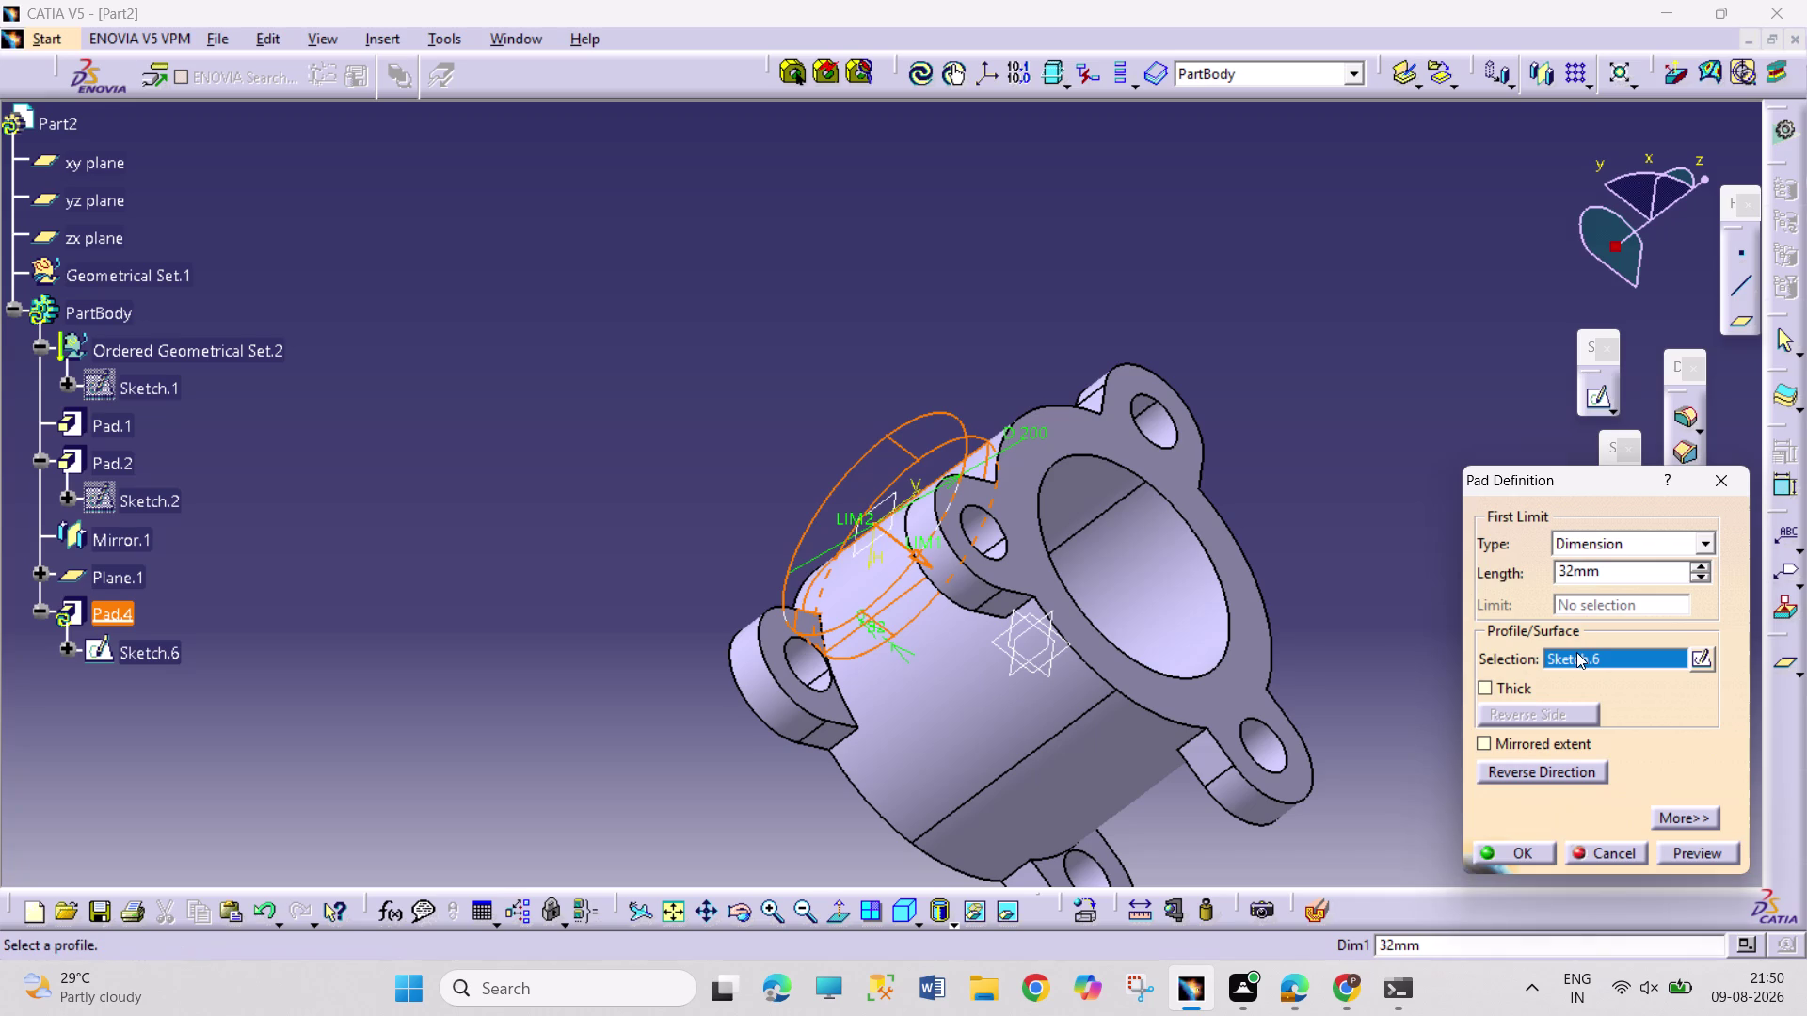
click(970, 676)
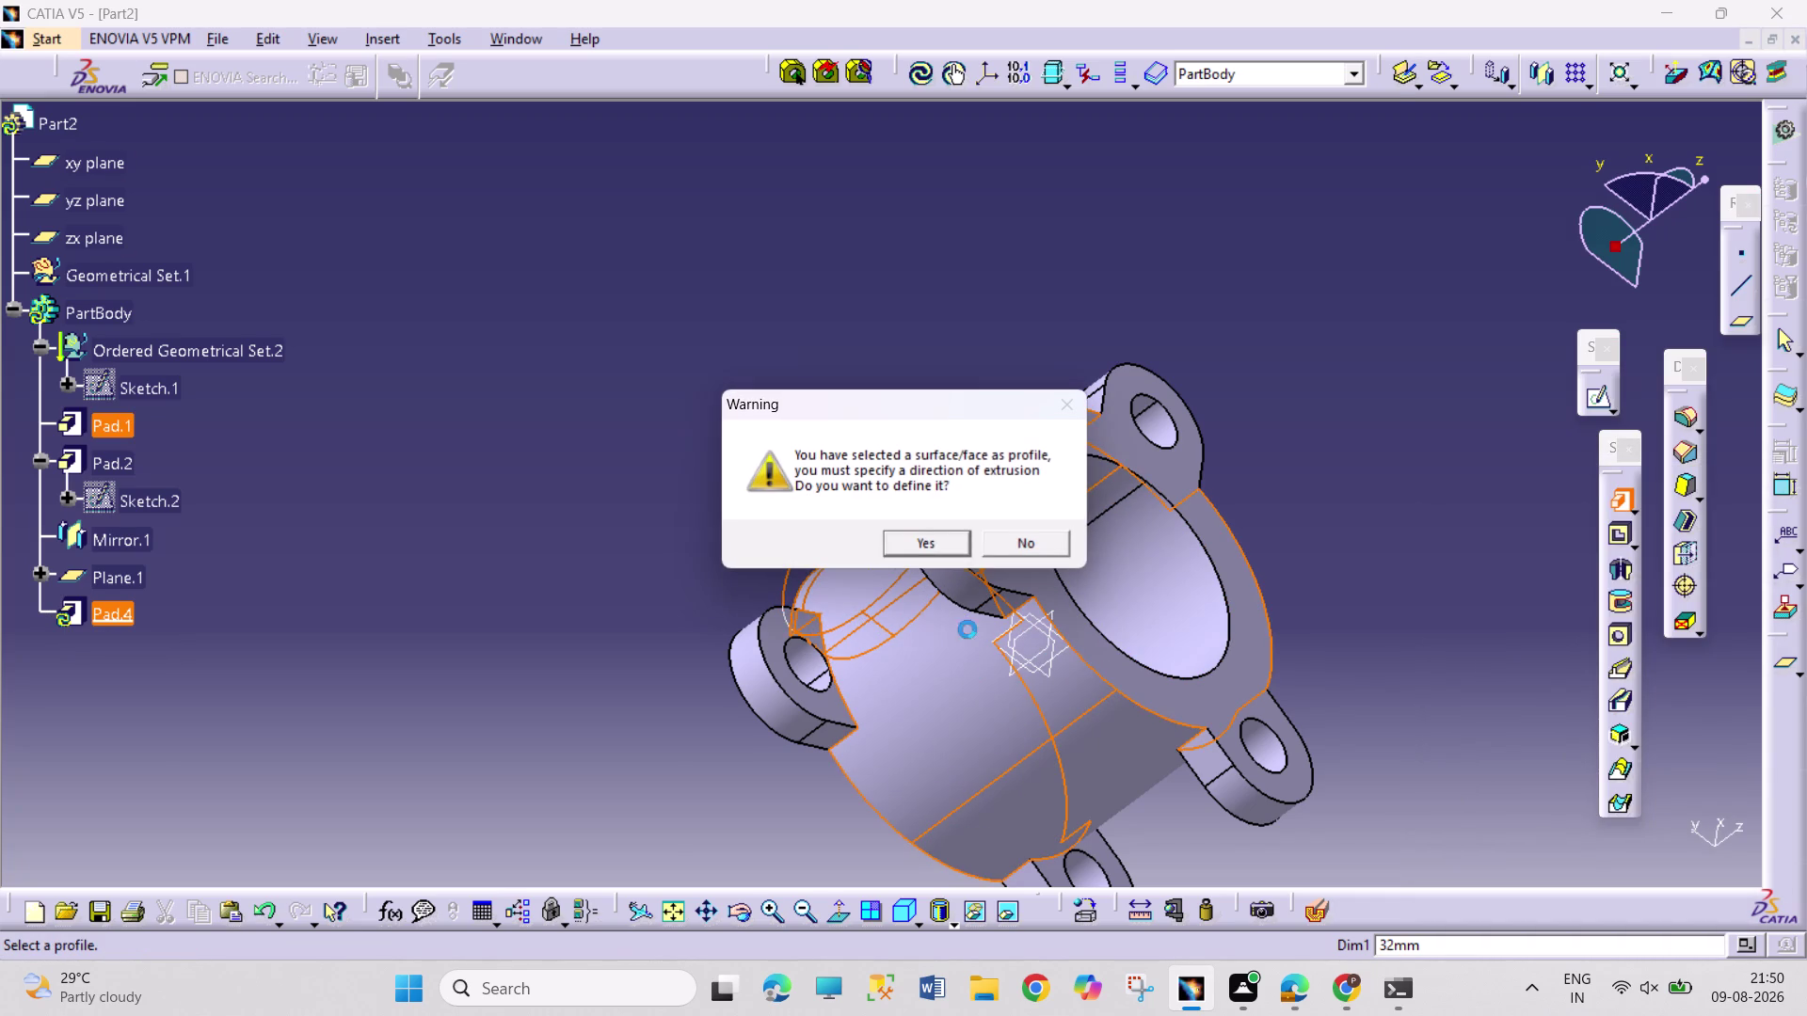
click(923, 535)
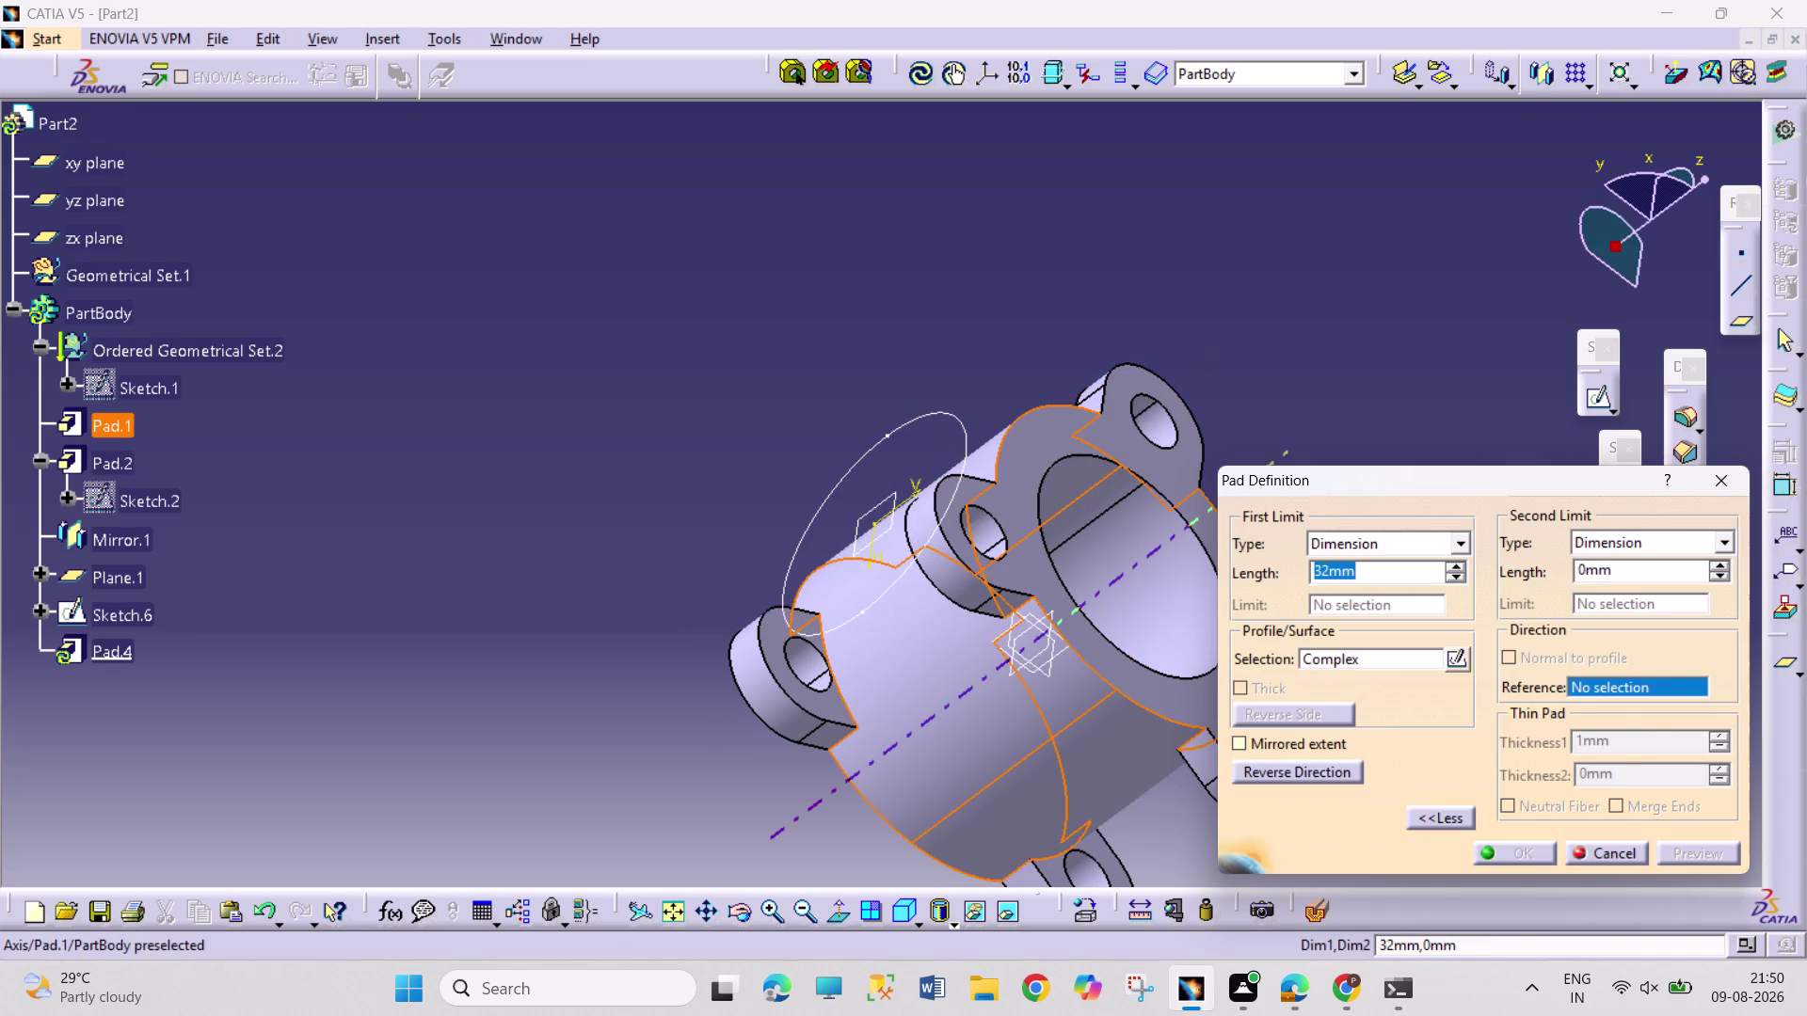
click(1637, 845)
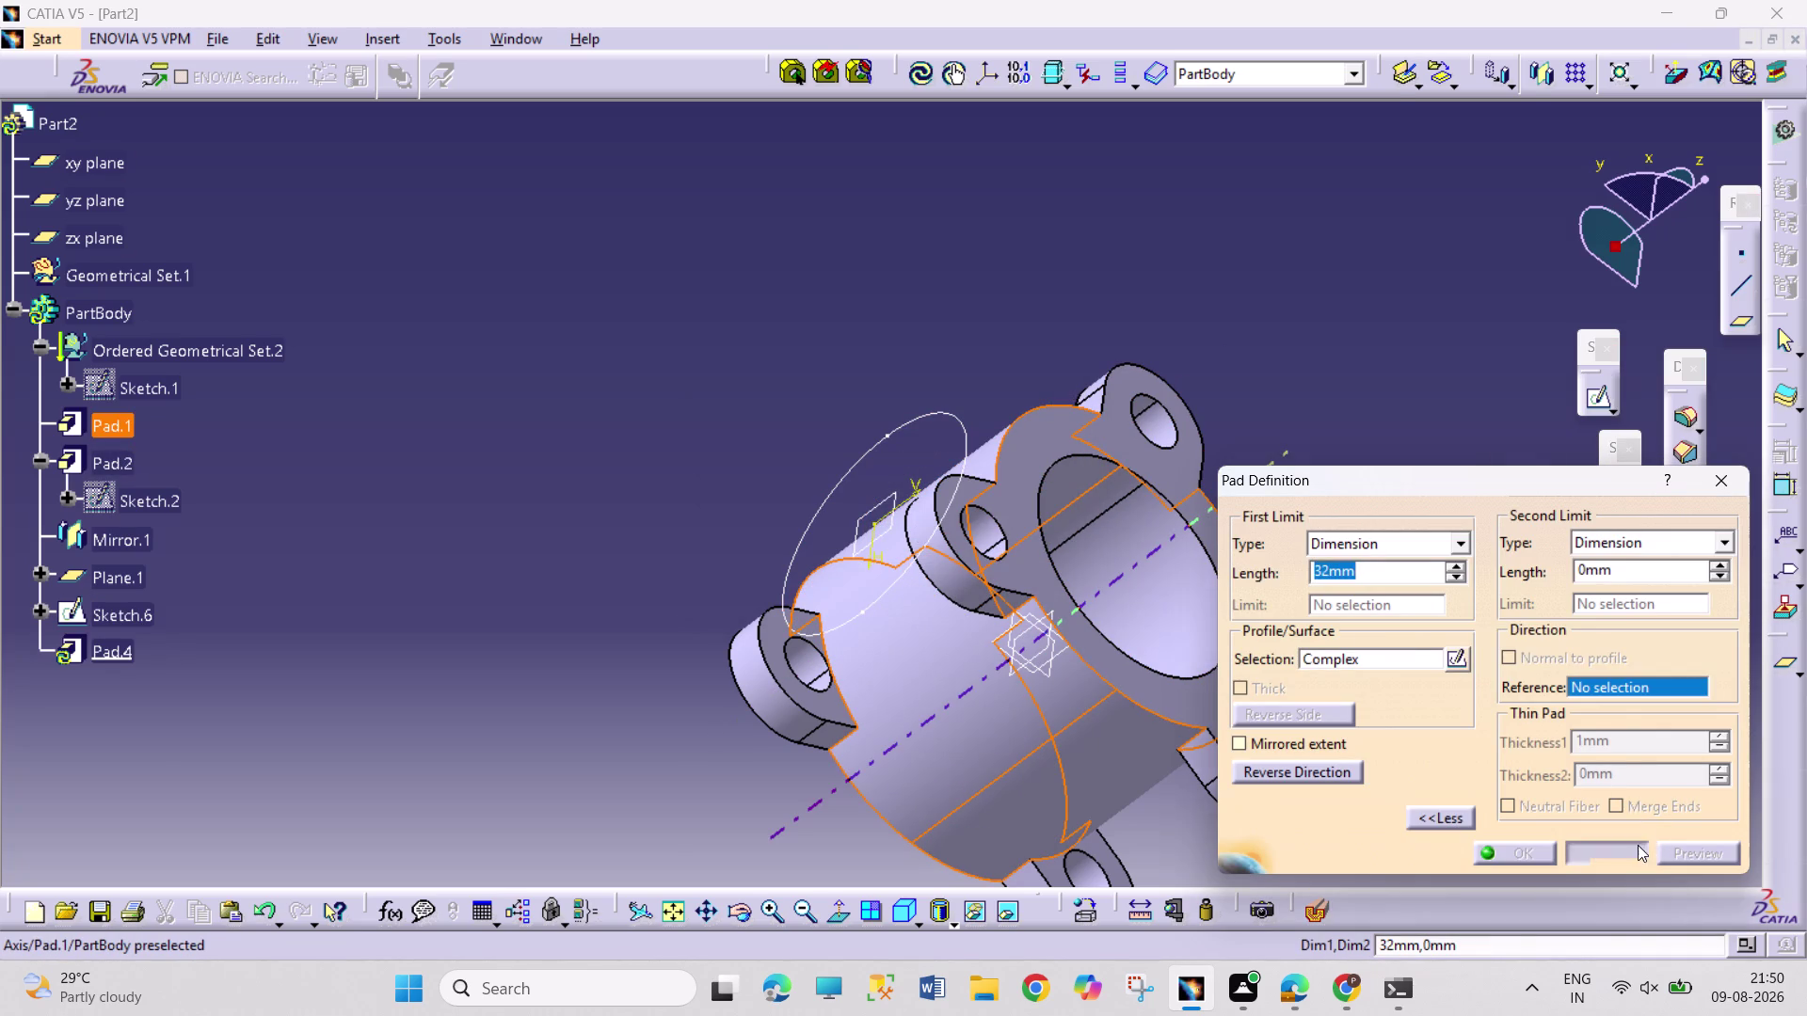
click(1607, 498)
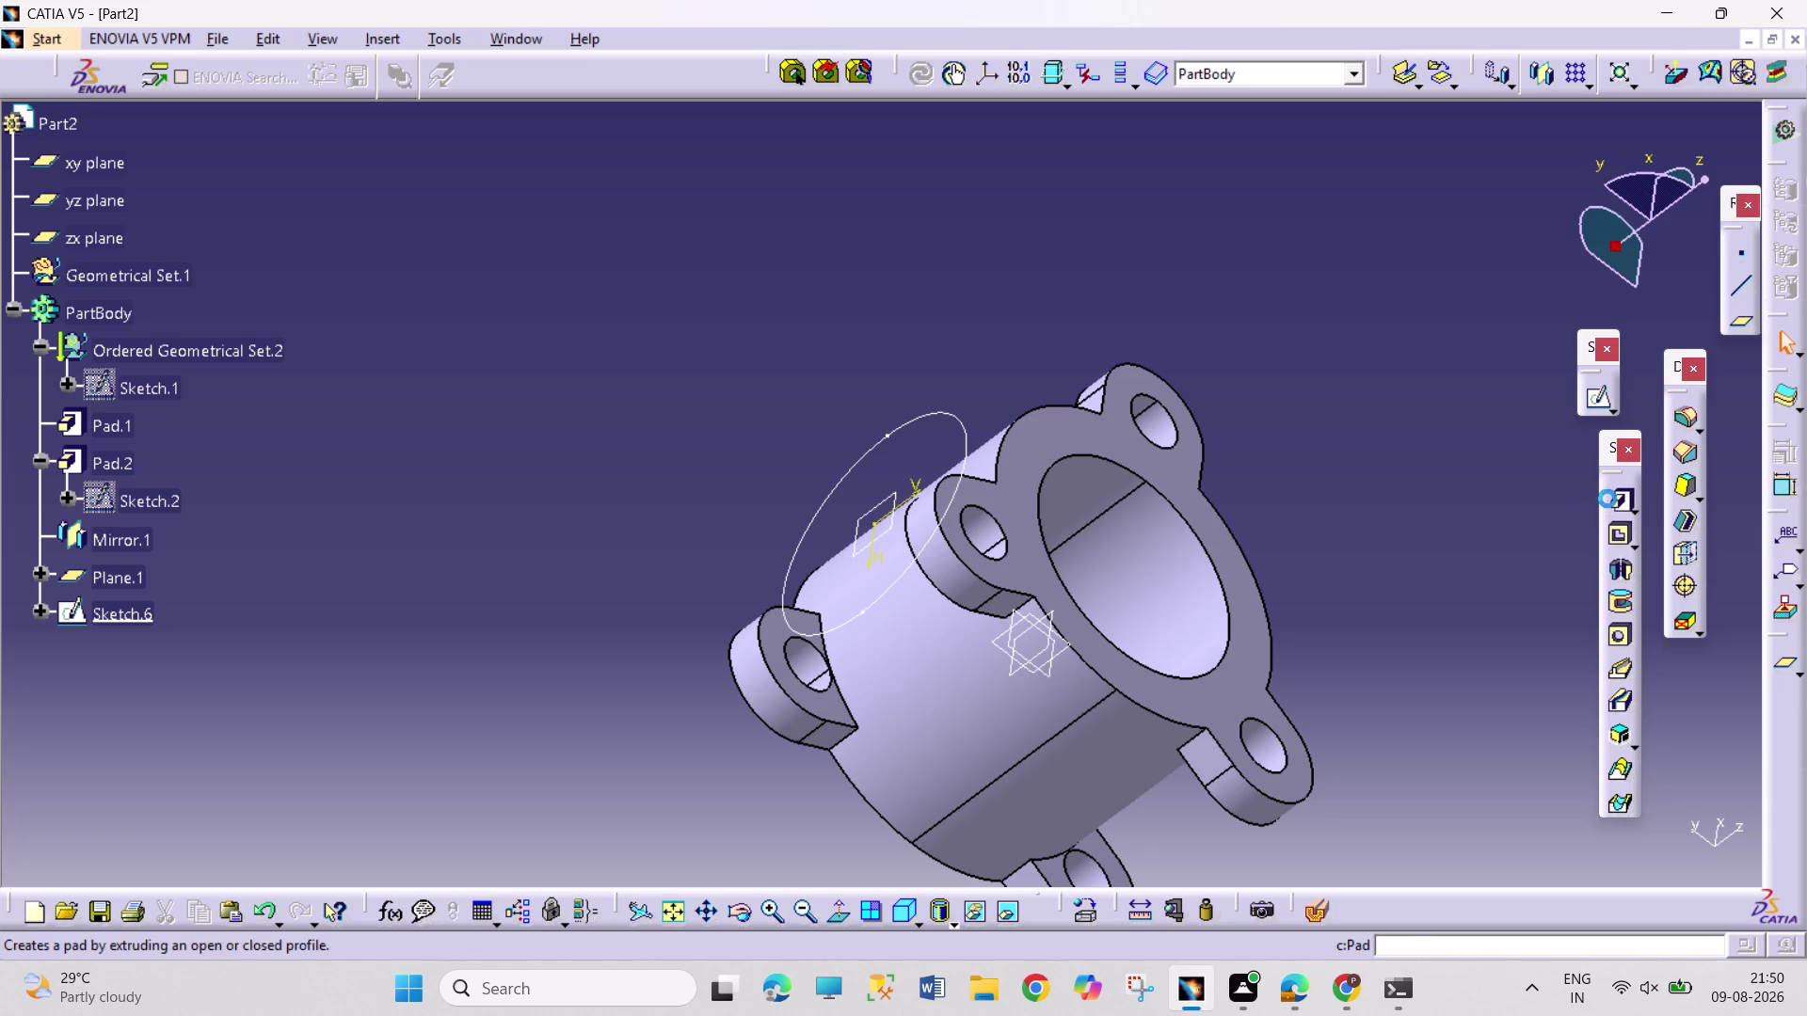
click(1707, 538)
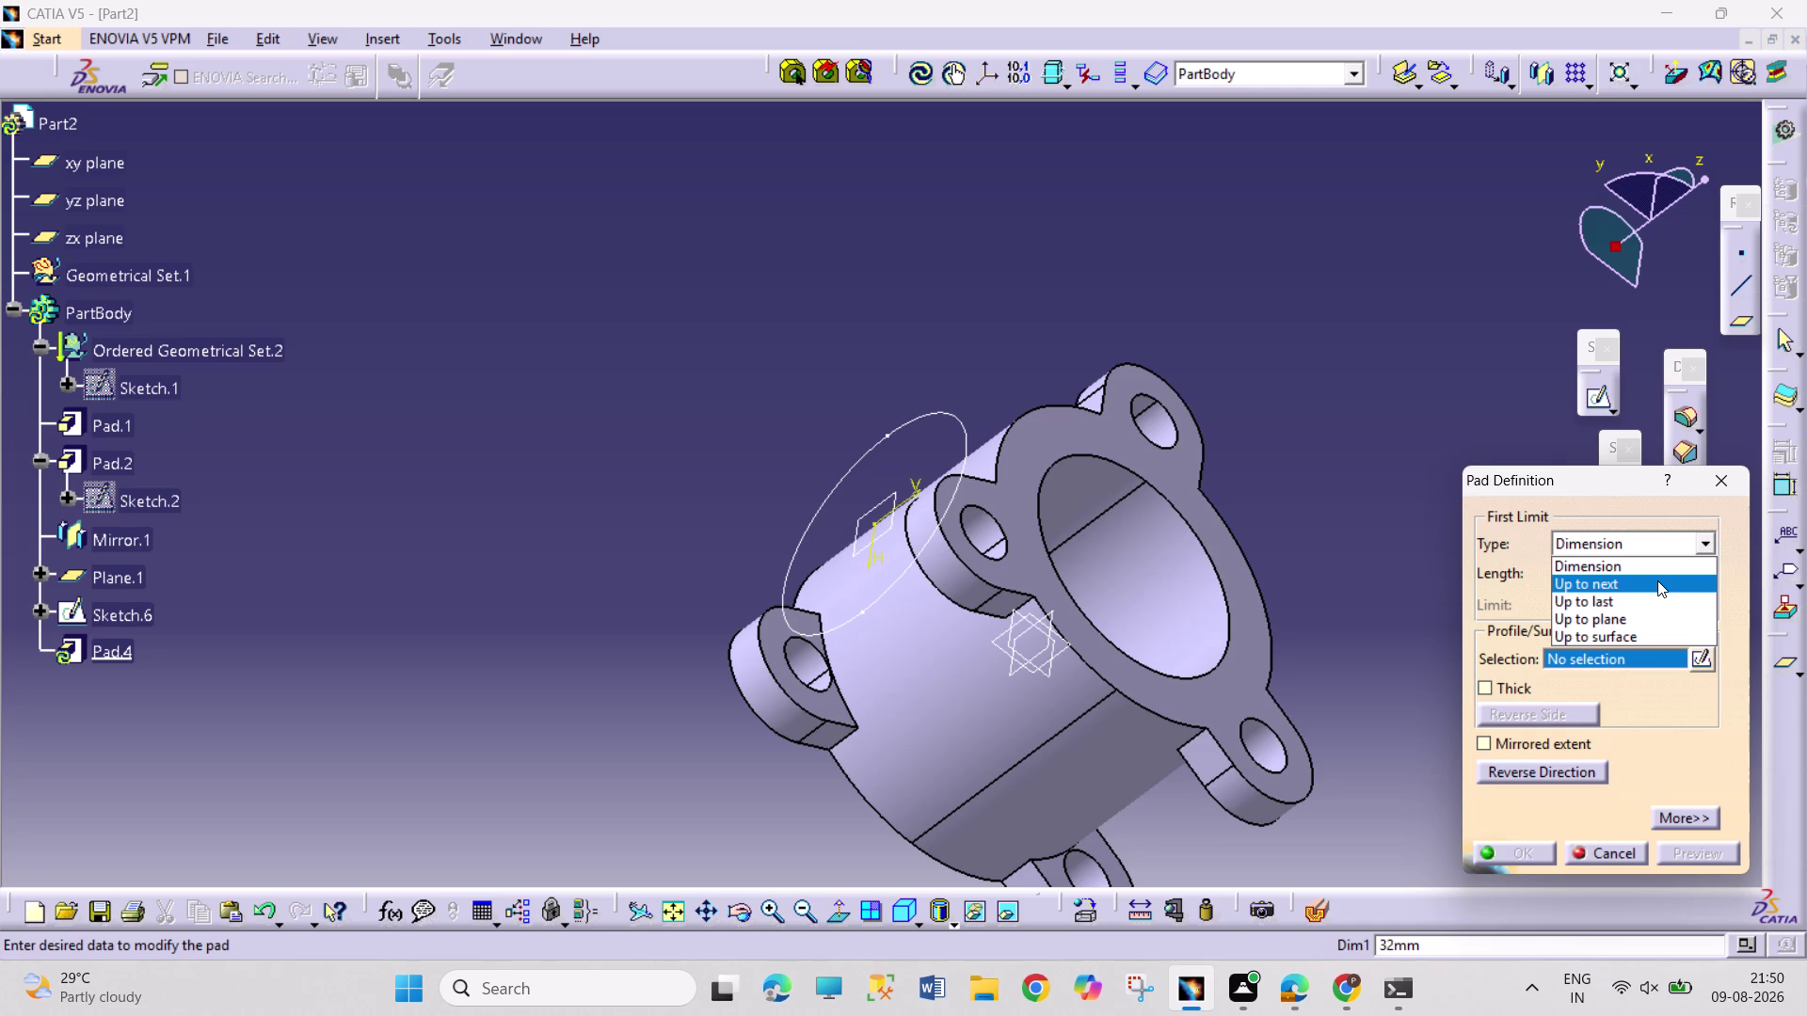
Pad Sketch.6 in the reversed direction to a 104 mm Dimension length, creating Pad.4.
click(1642, 559)
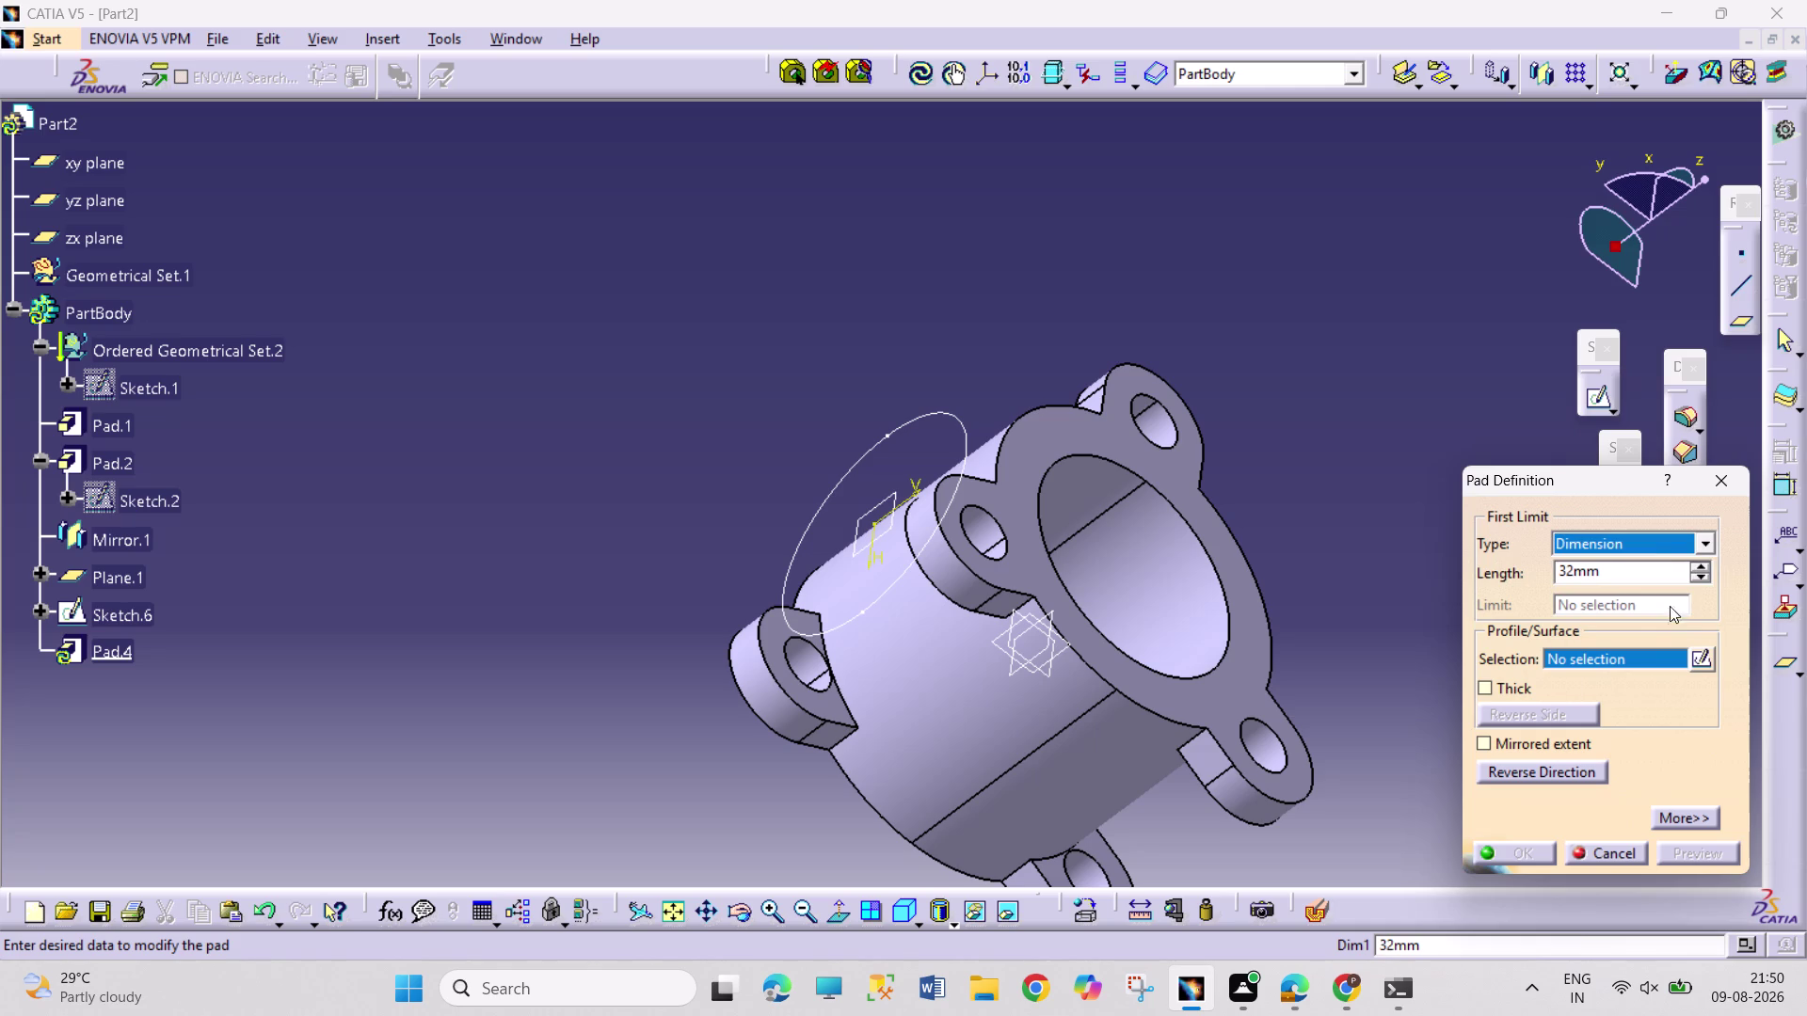
triple_click(1698, 562)
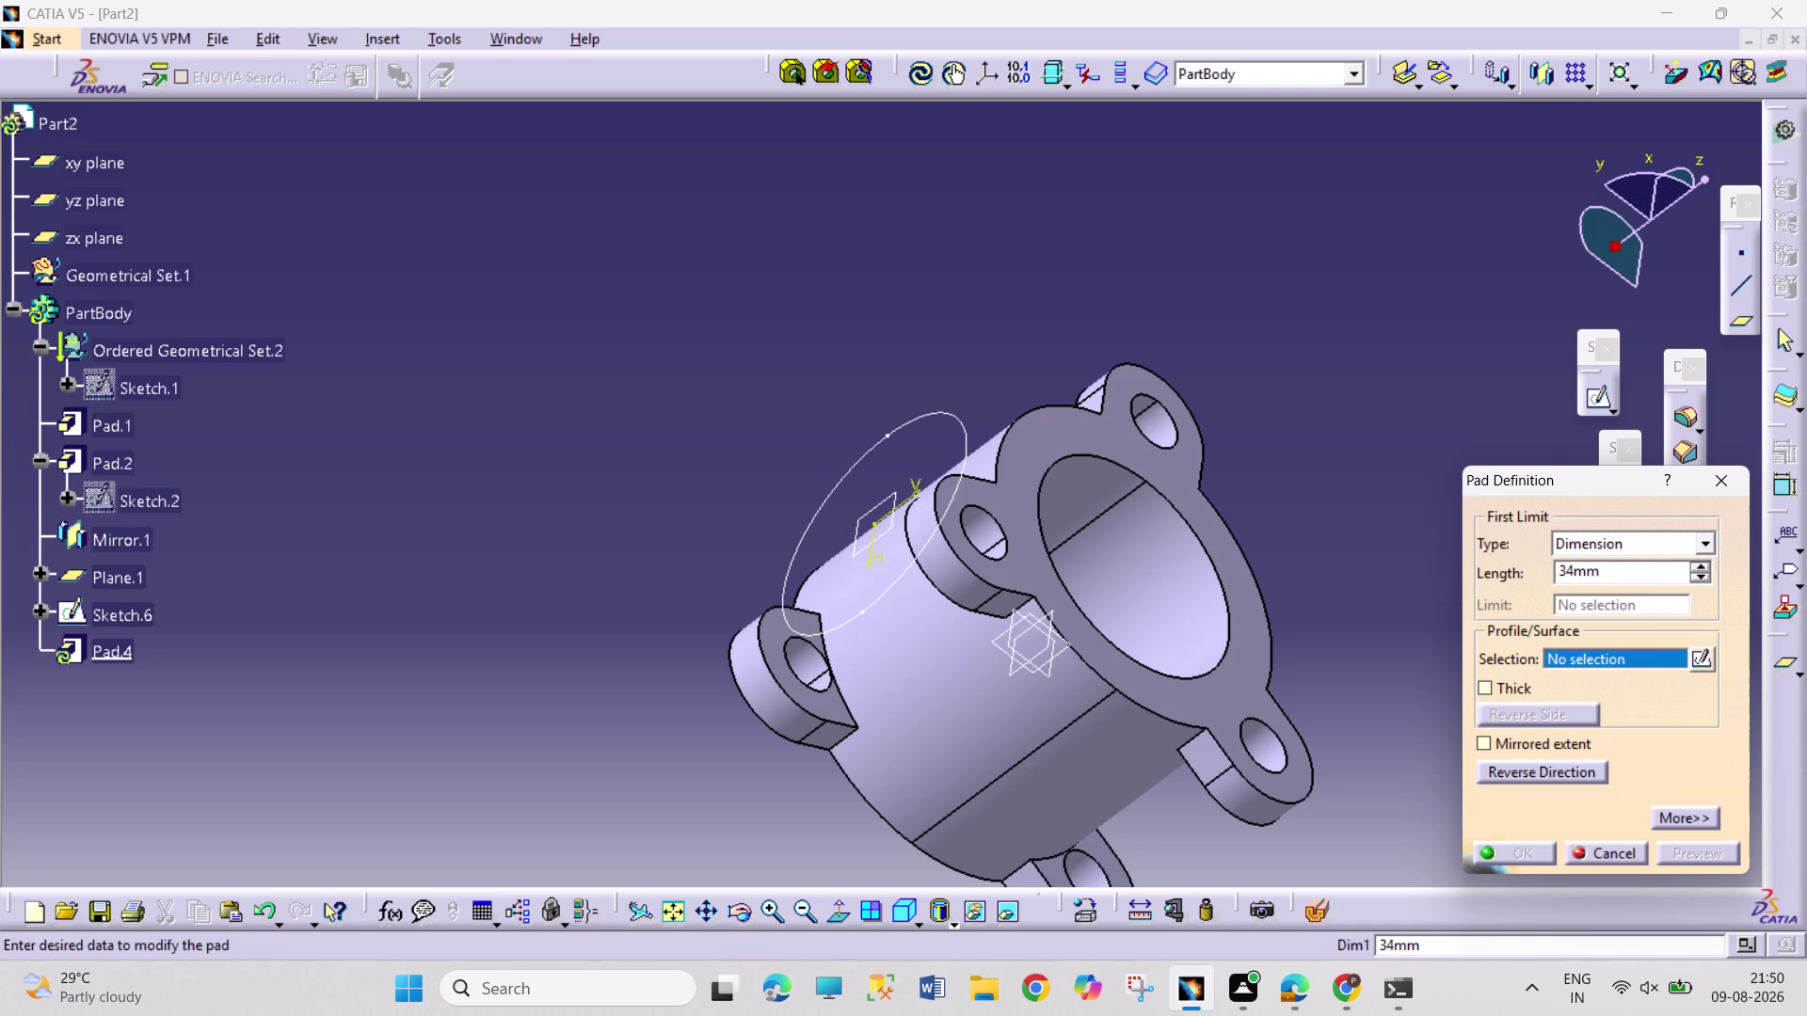
click(899, 585)
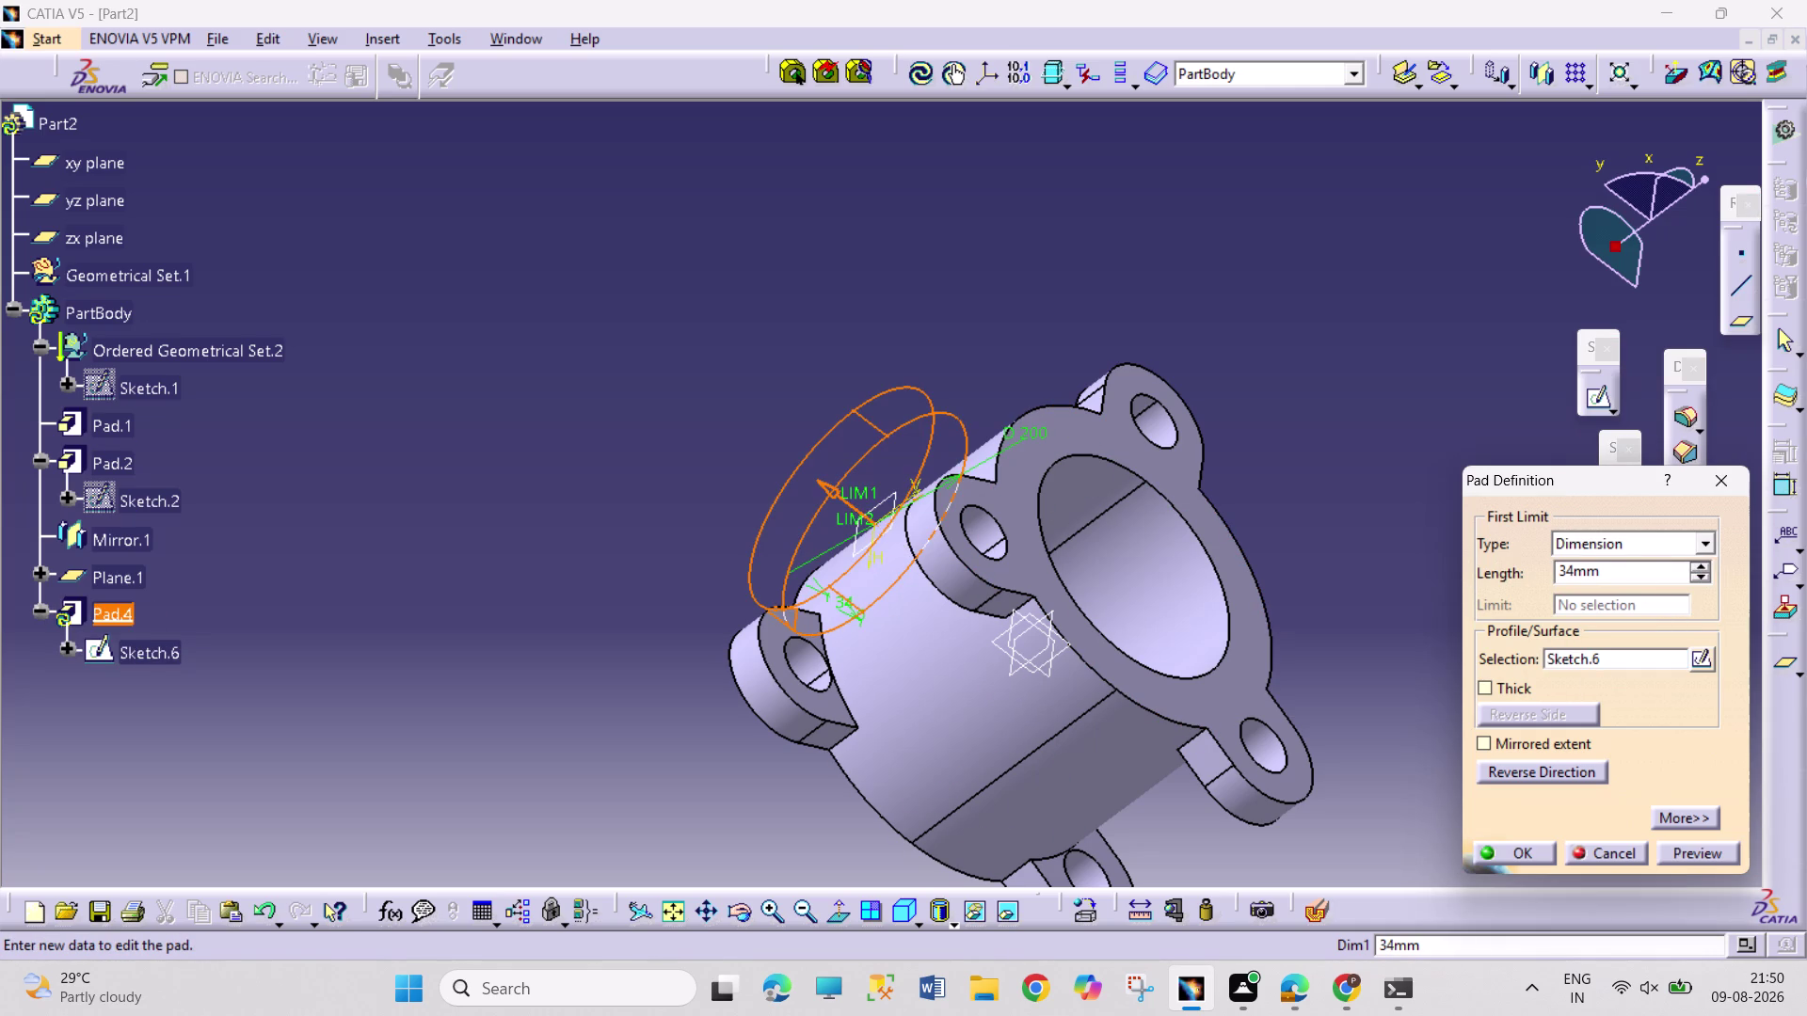
click(831, 489)
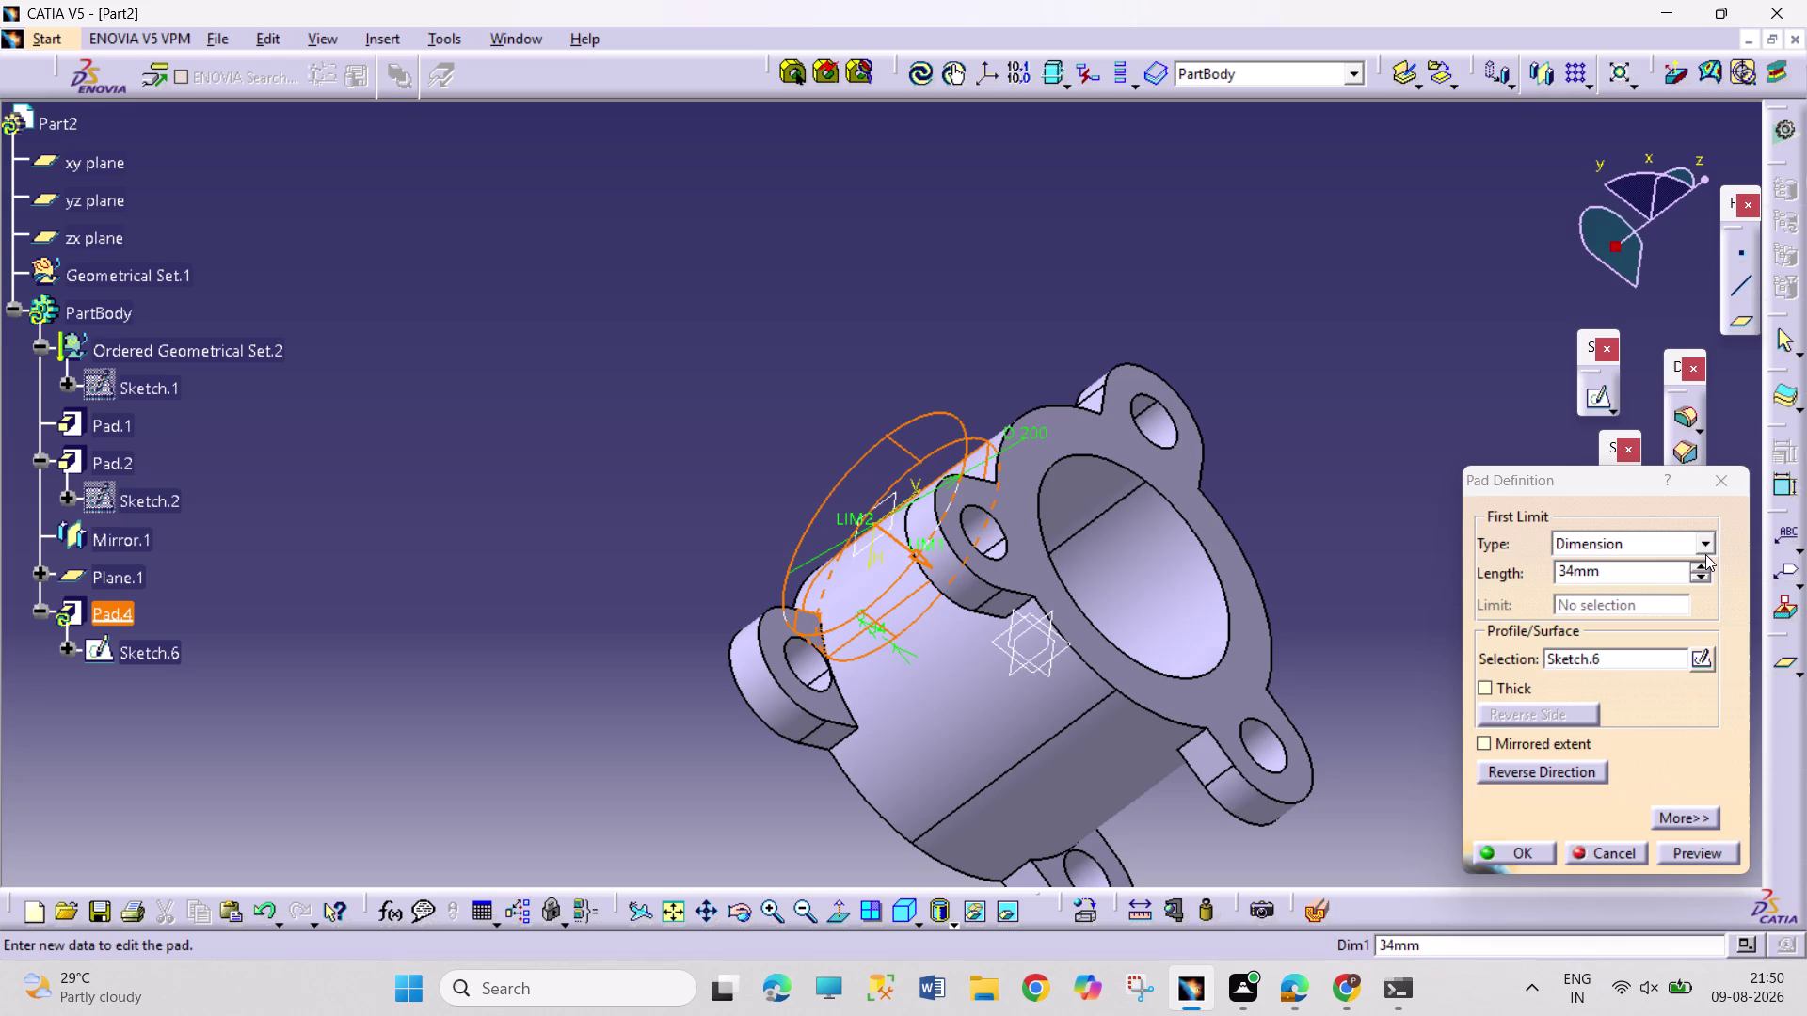
triple_click(1702, 568)
double_click(1701, 568)
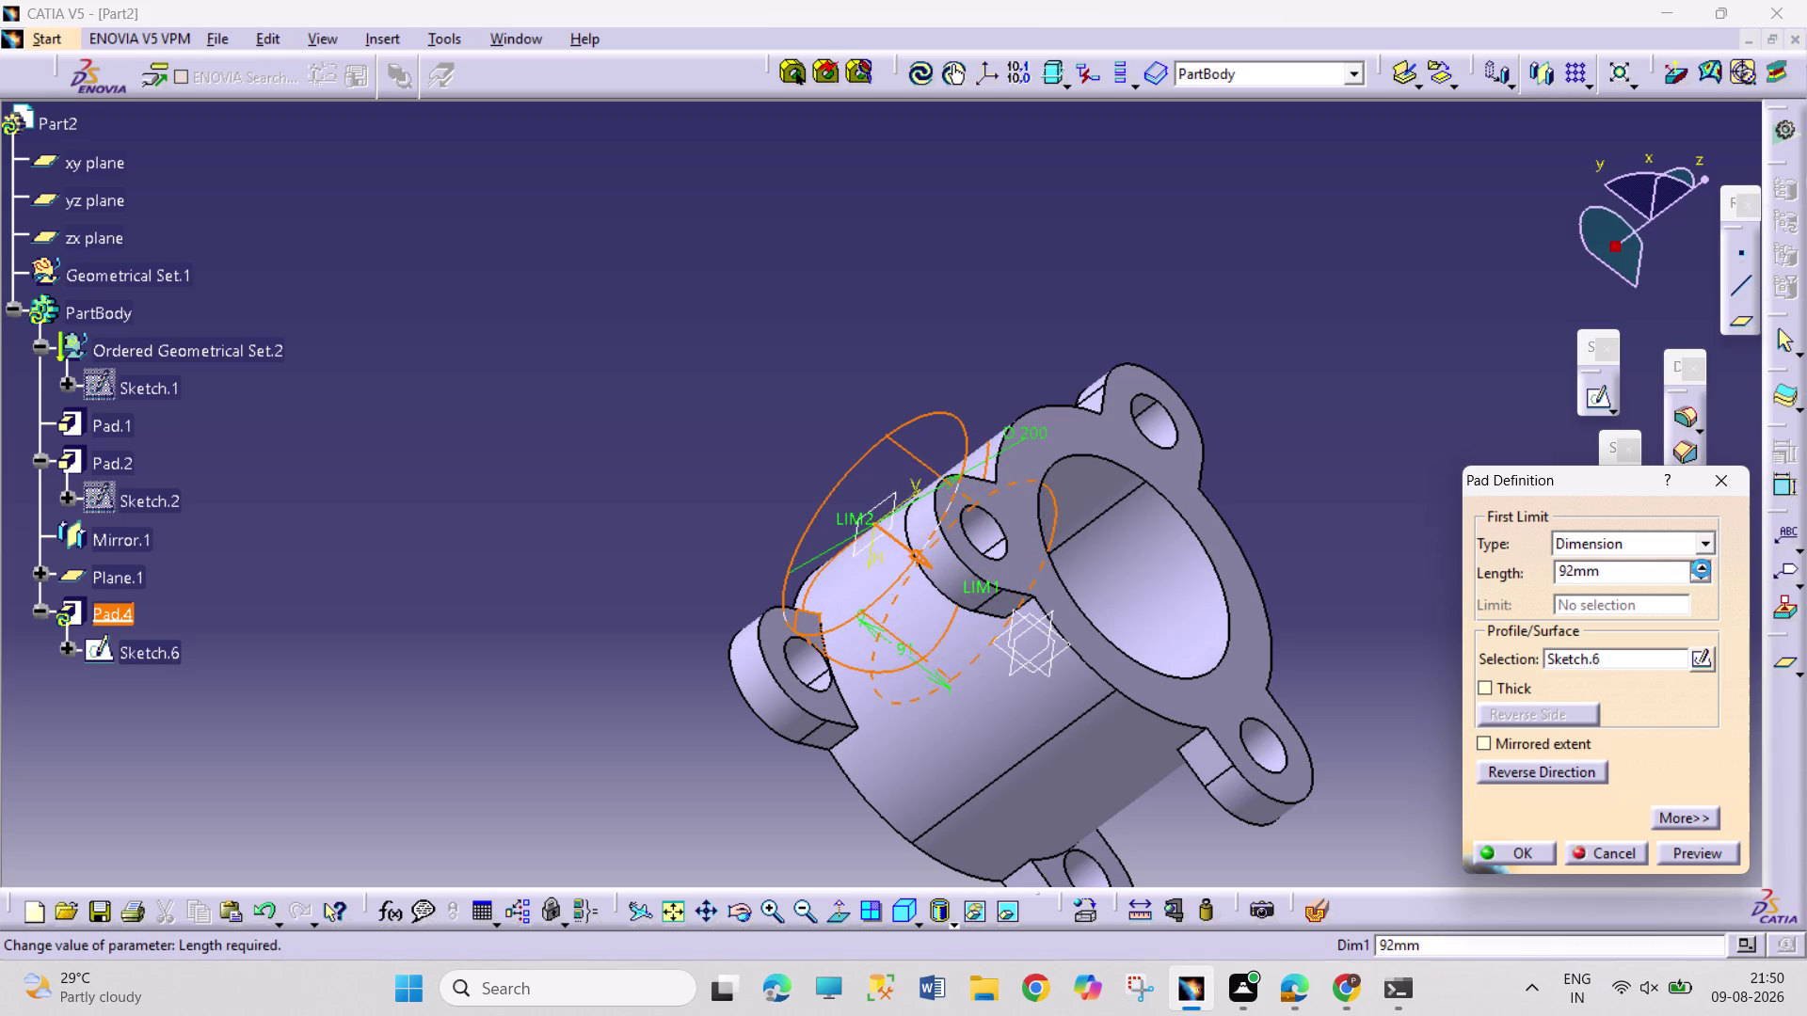
click(1536, 867)
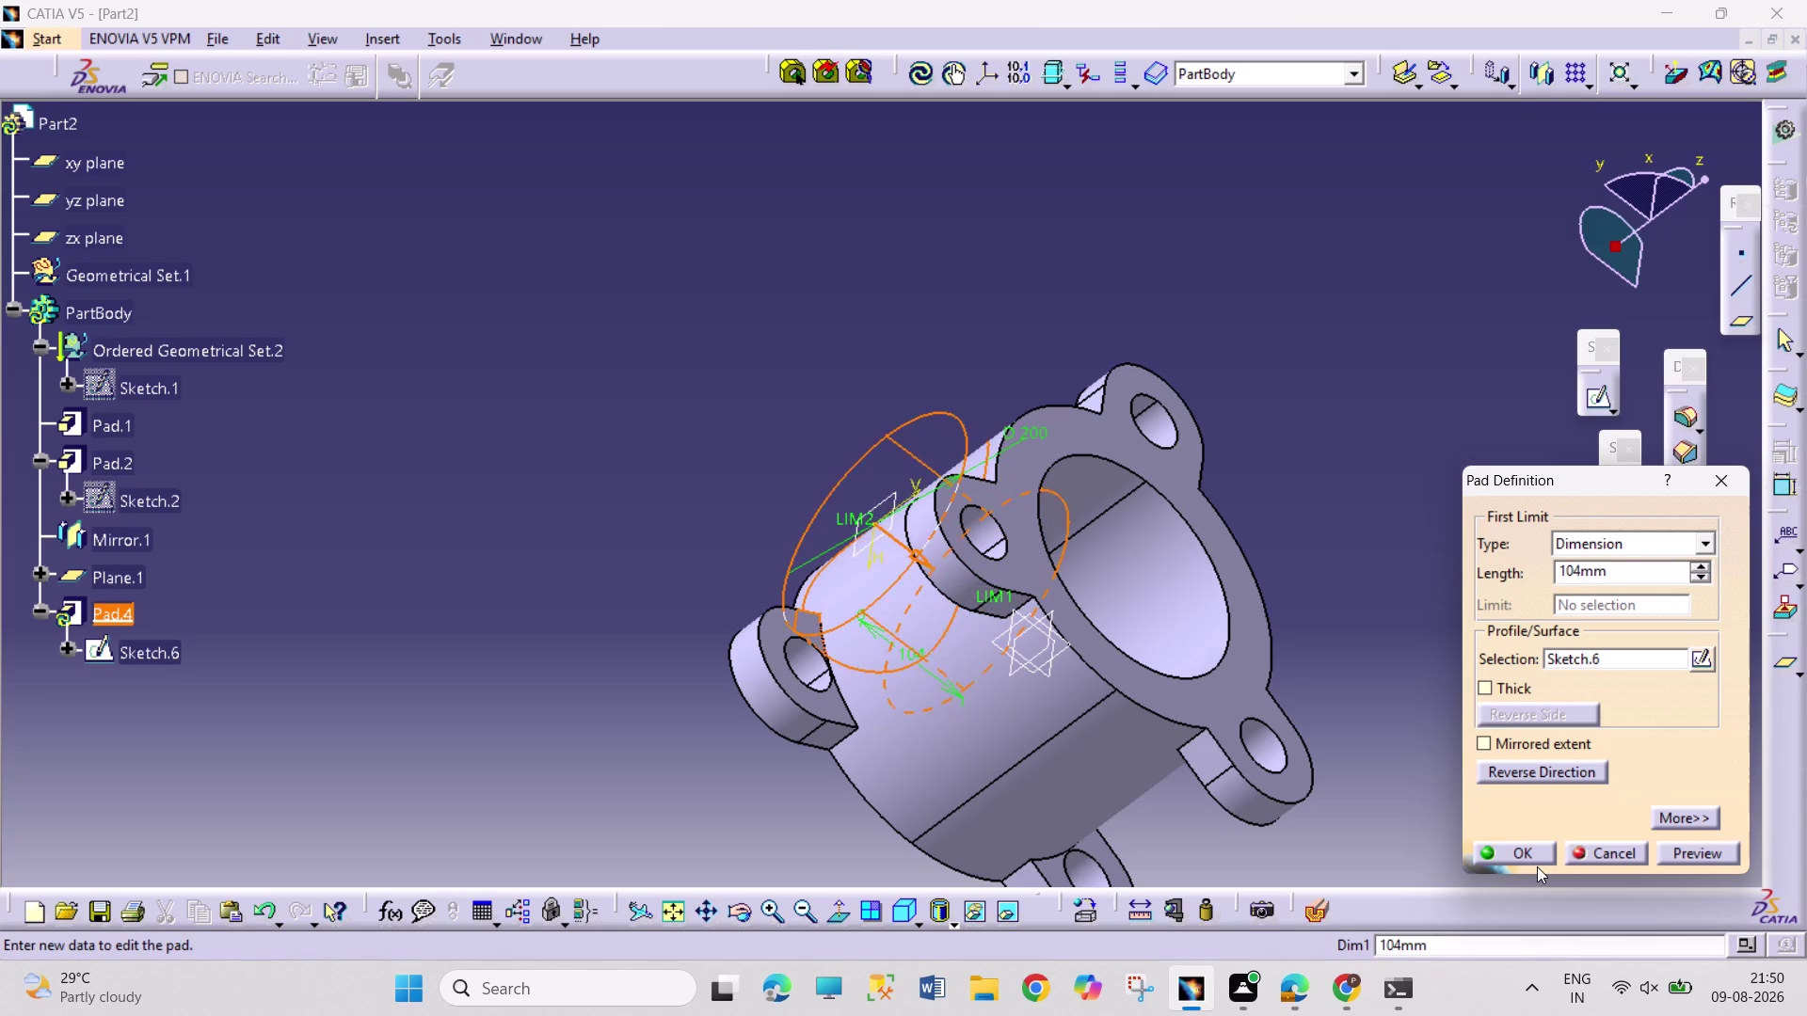
click(1521, 851)
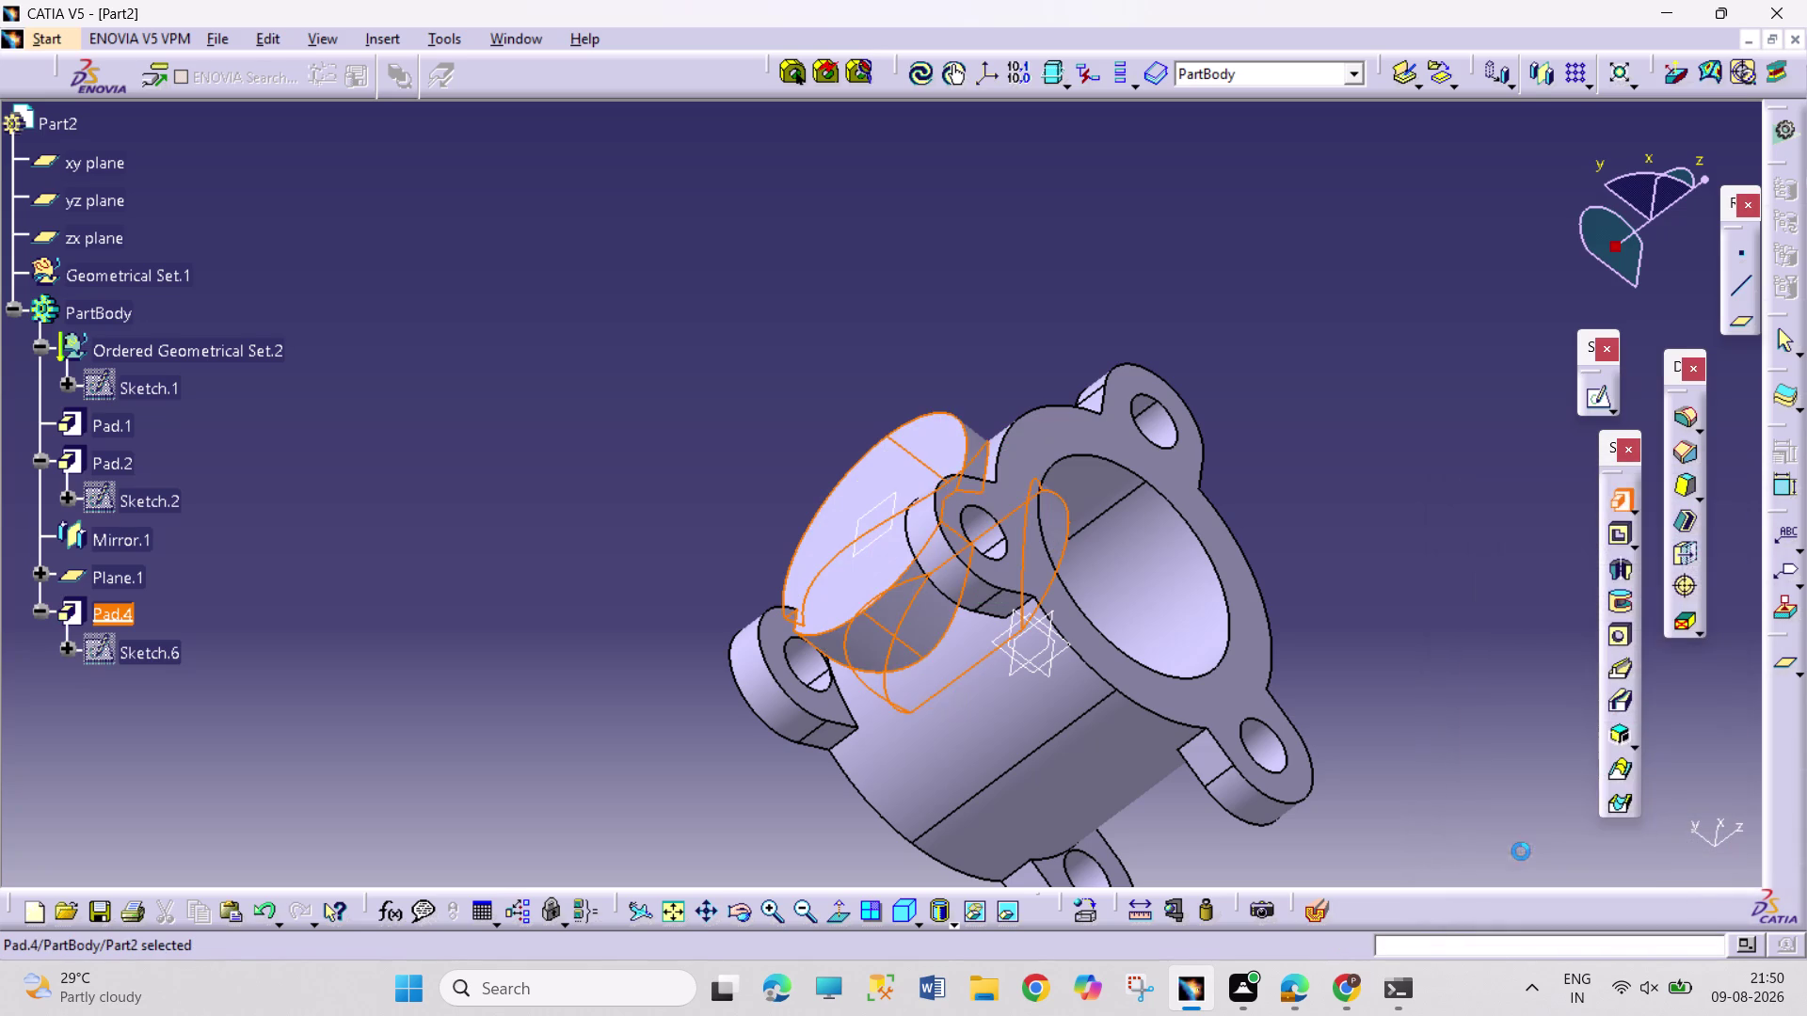
Orbit the part to look into the flange bore, then start a new sketch.
click(1416, 746)
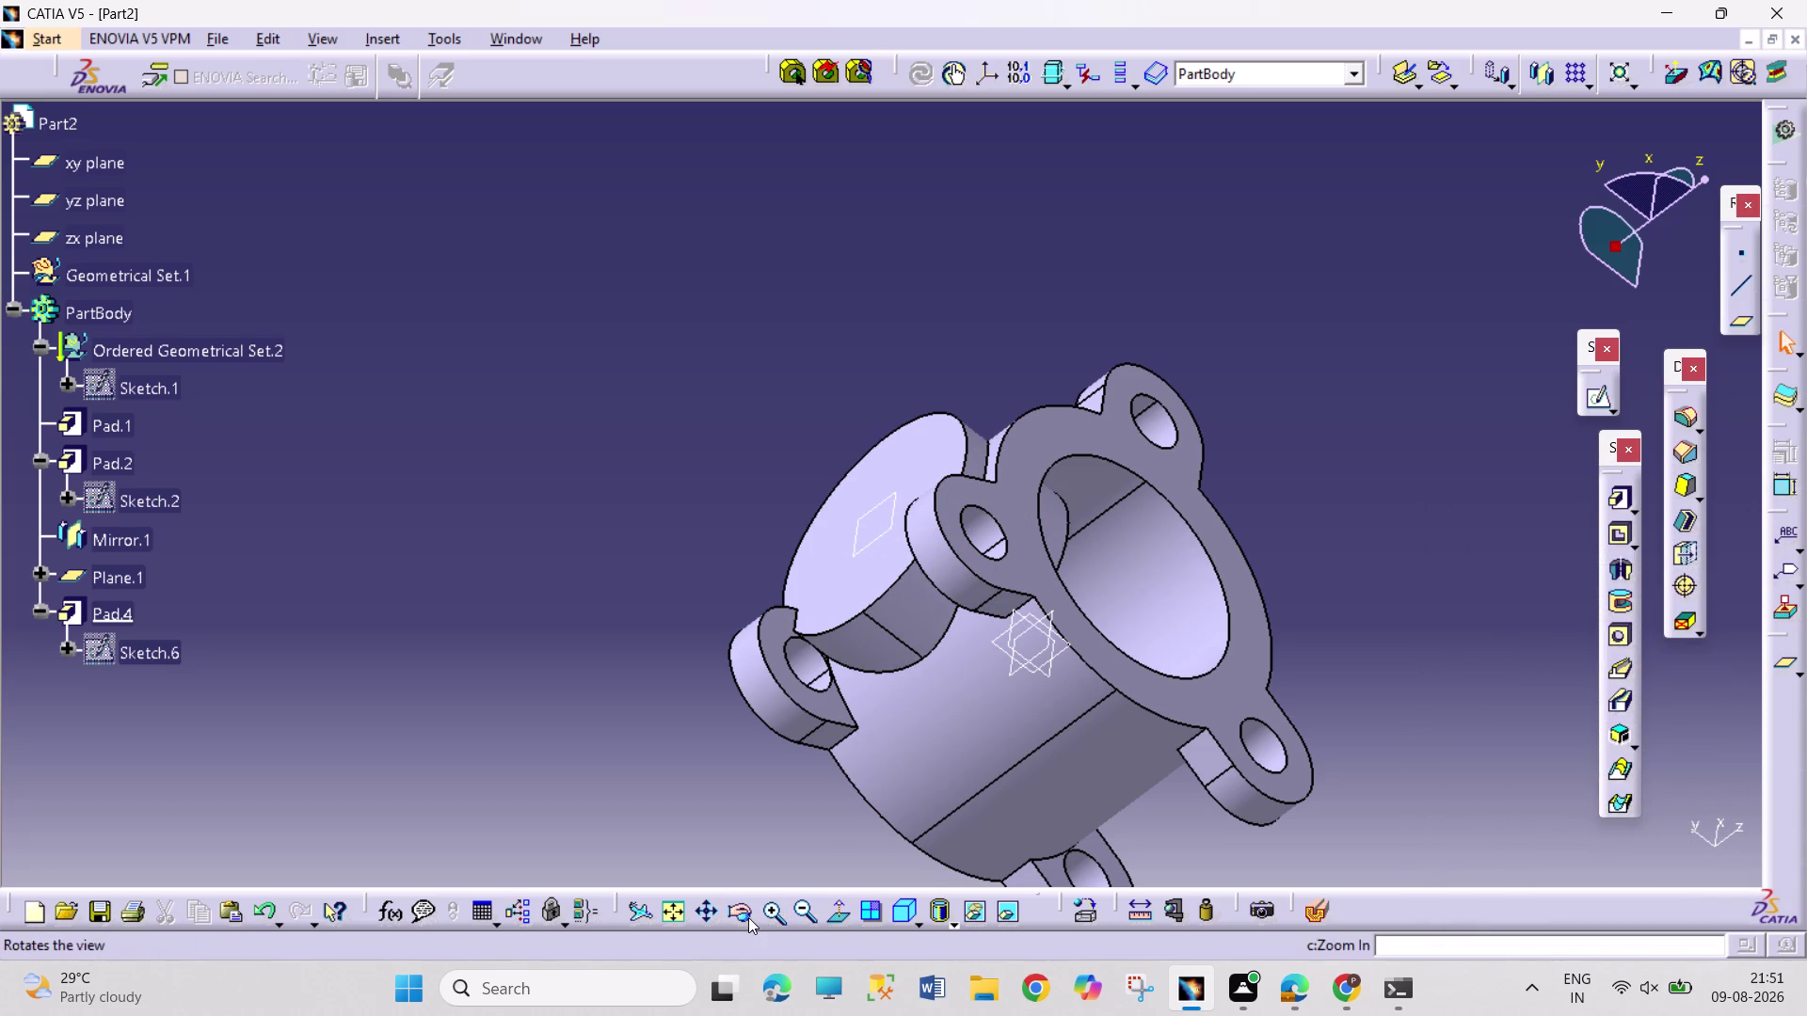
click(748, 918)
drag(687, 464, 1174, 673)
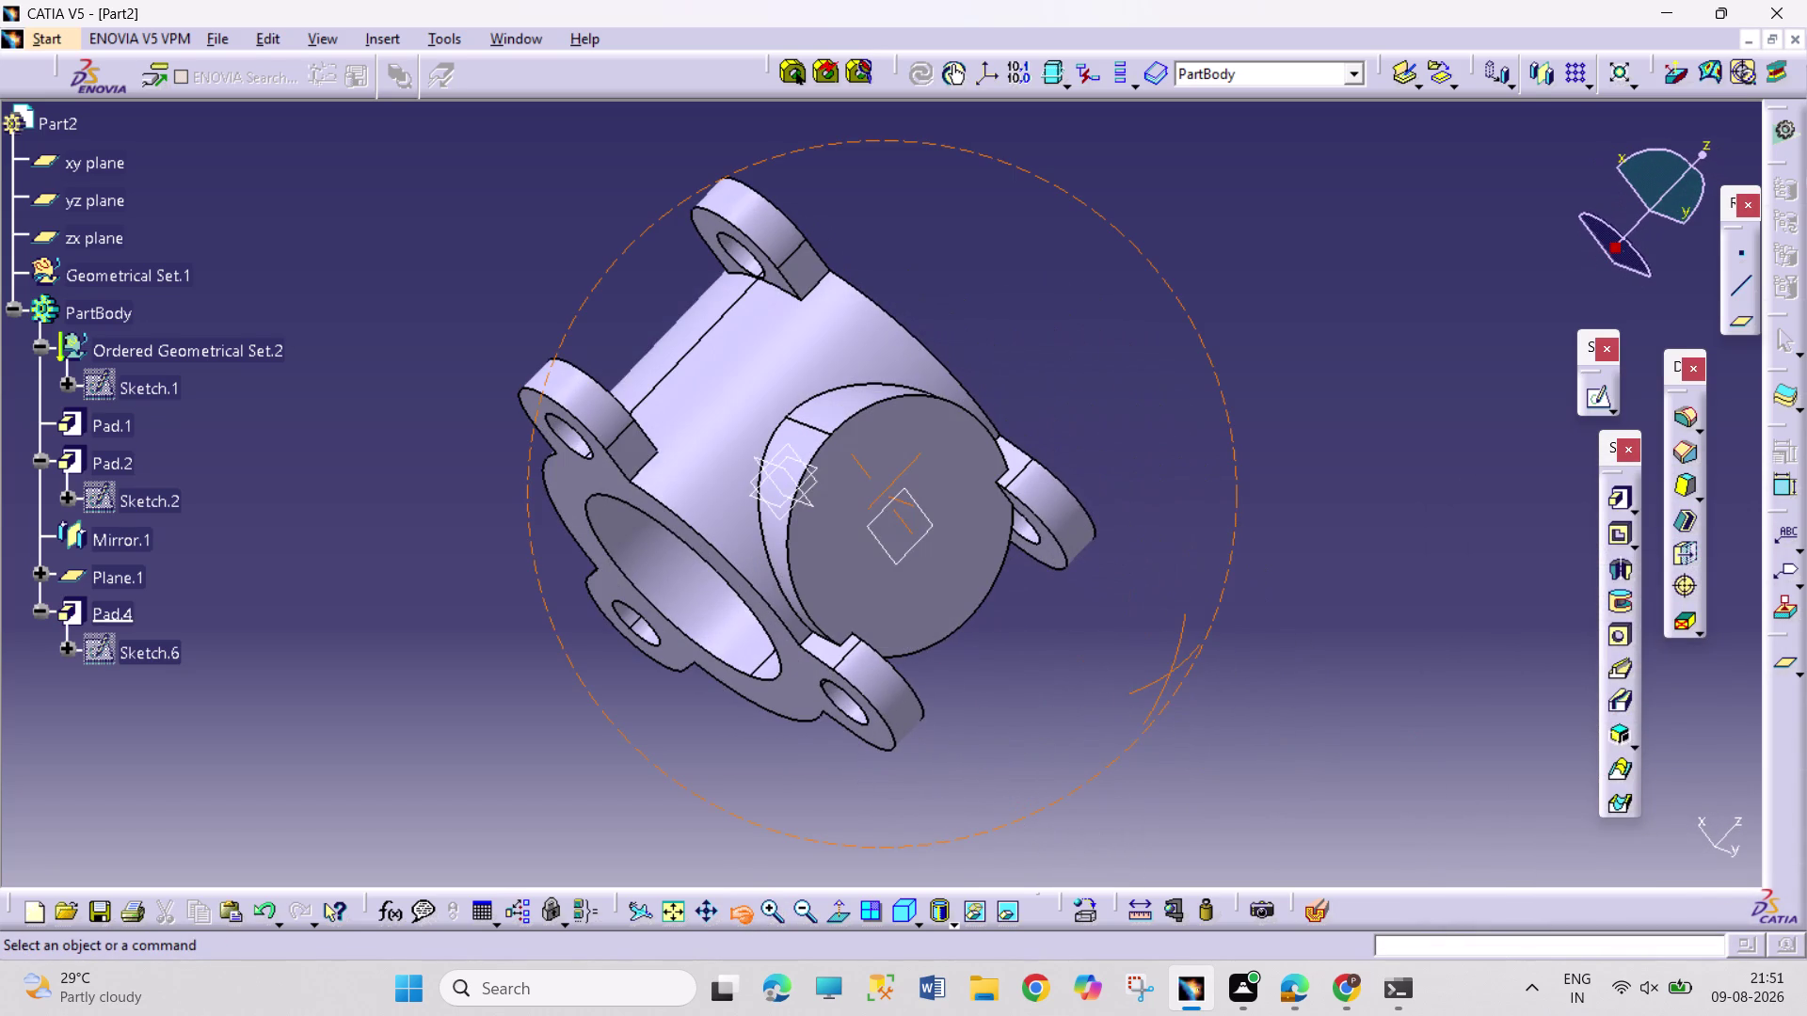
drag(1174, 673, 731, 564)
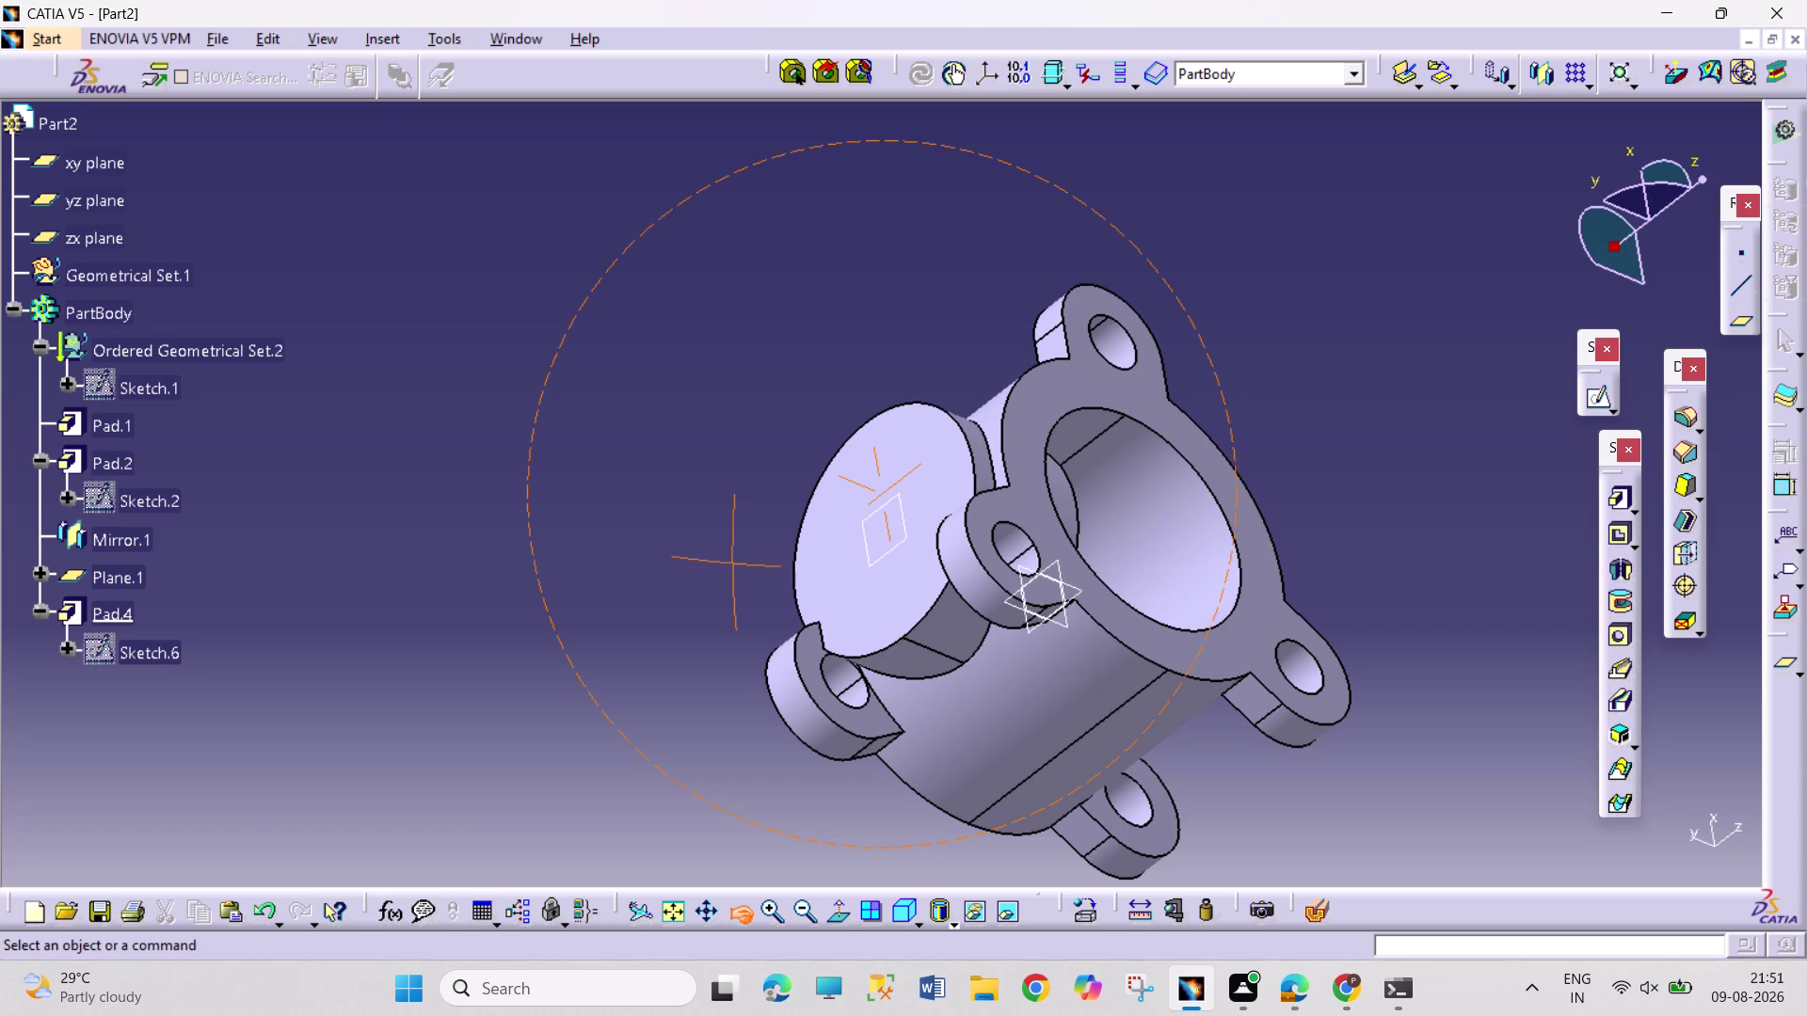
drag(731, 564, 542, 579)
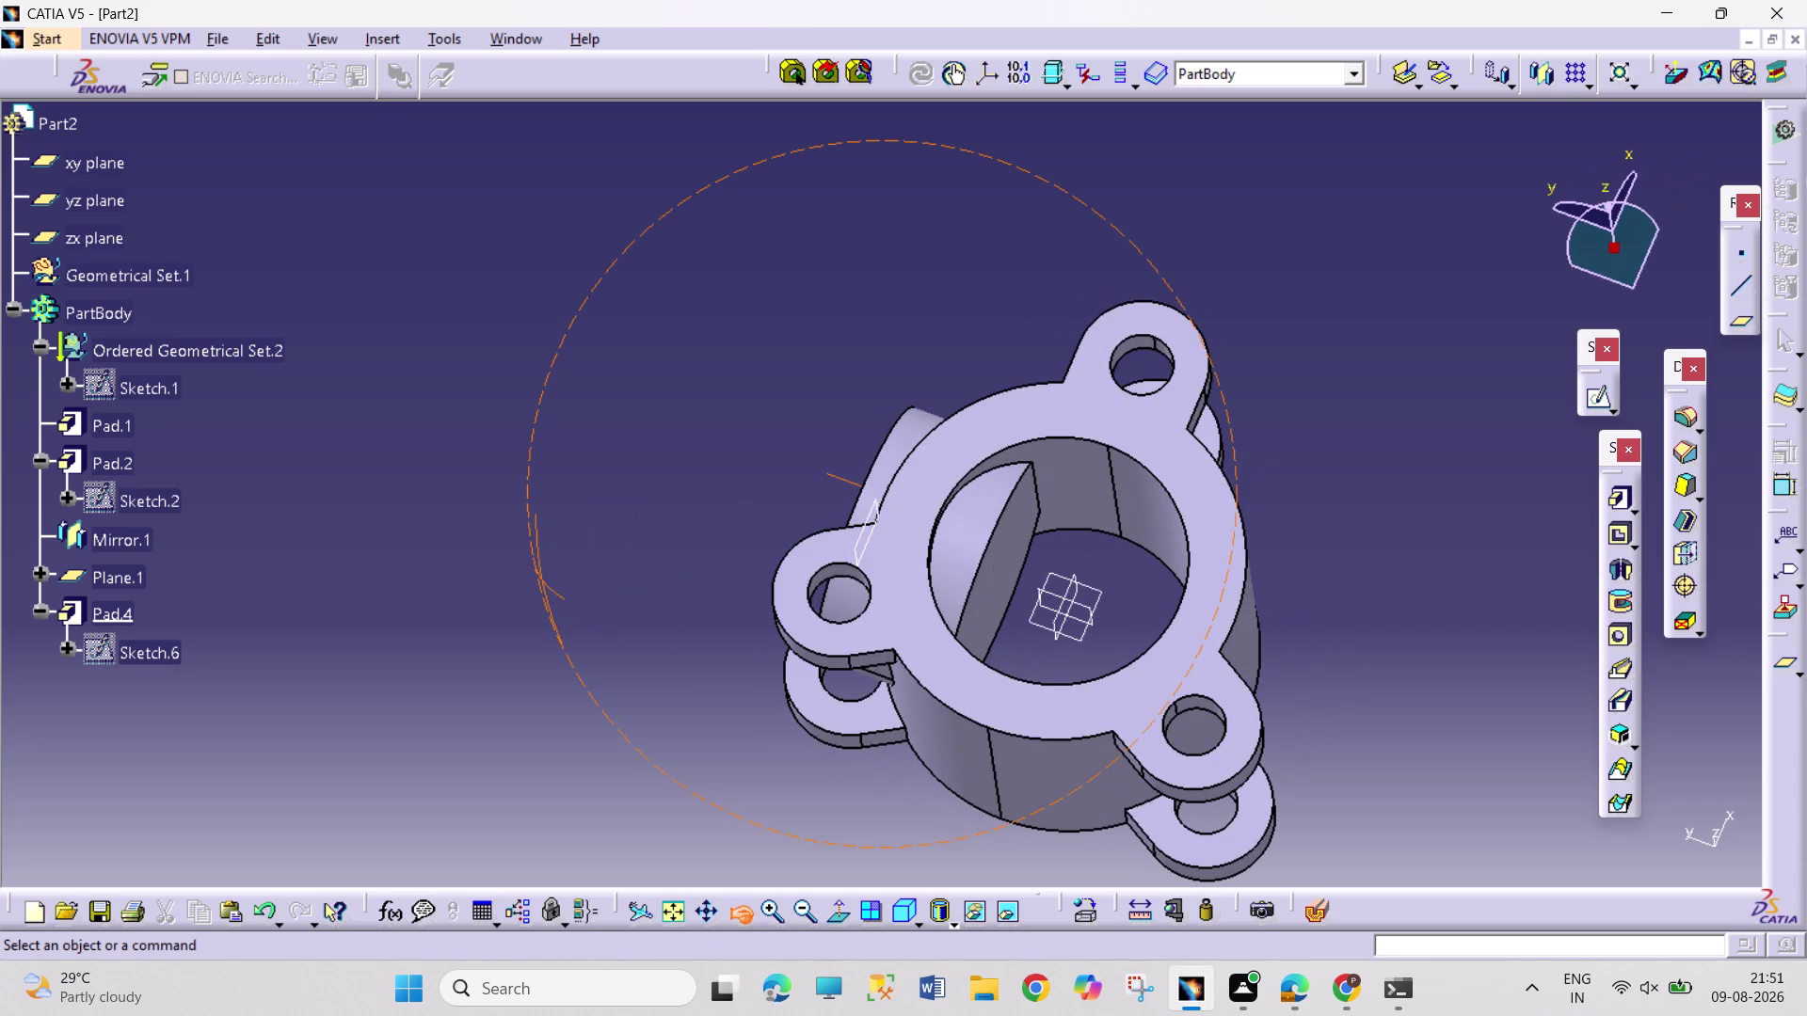
drag(542, 578, 537, 579)
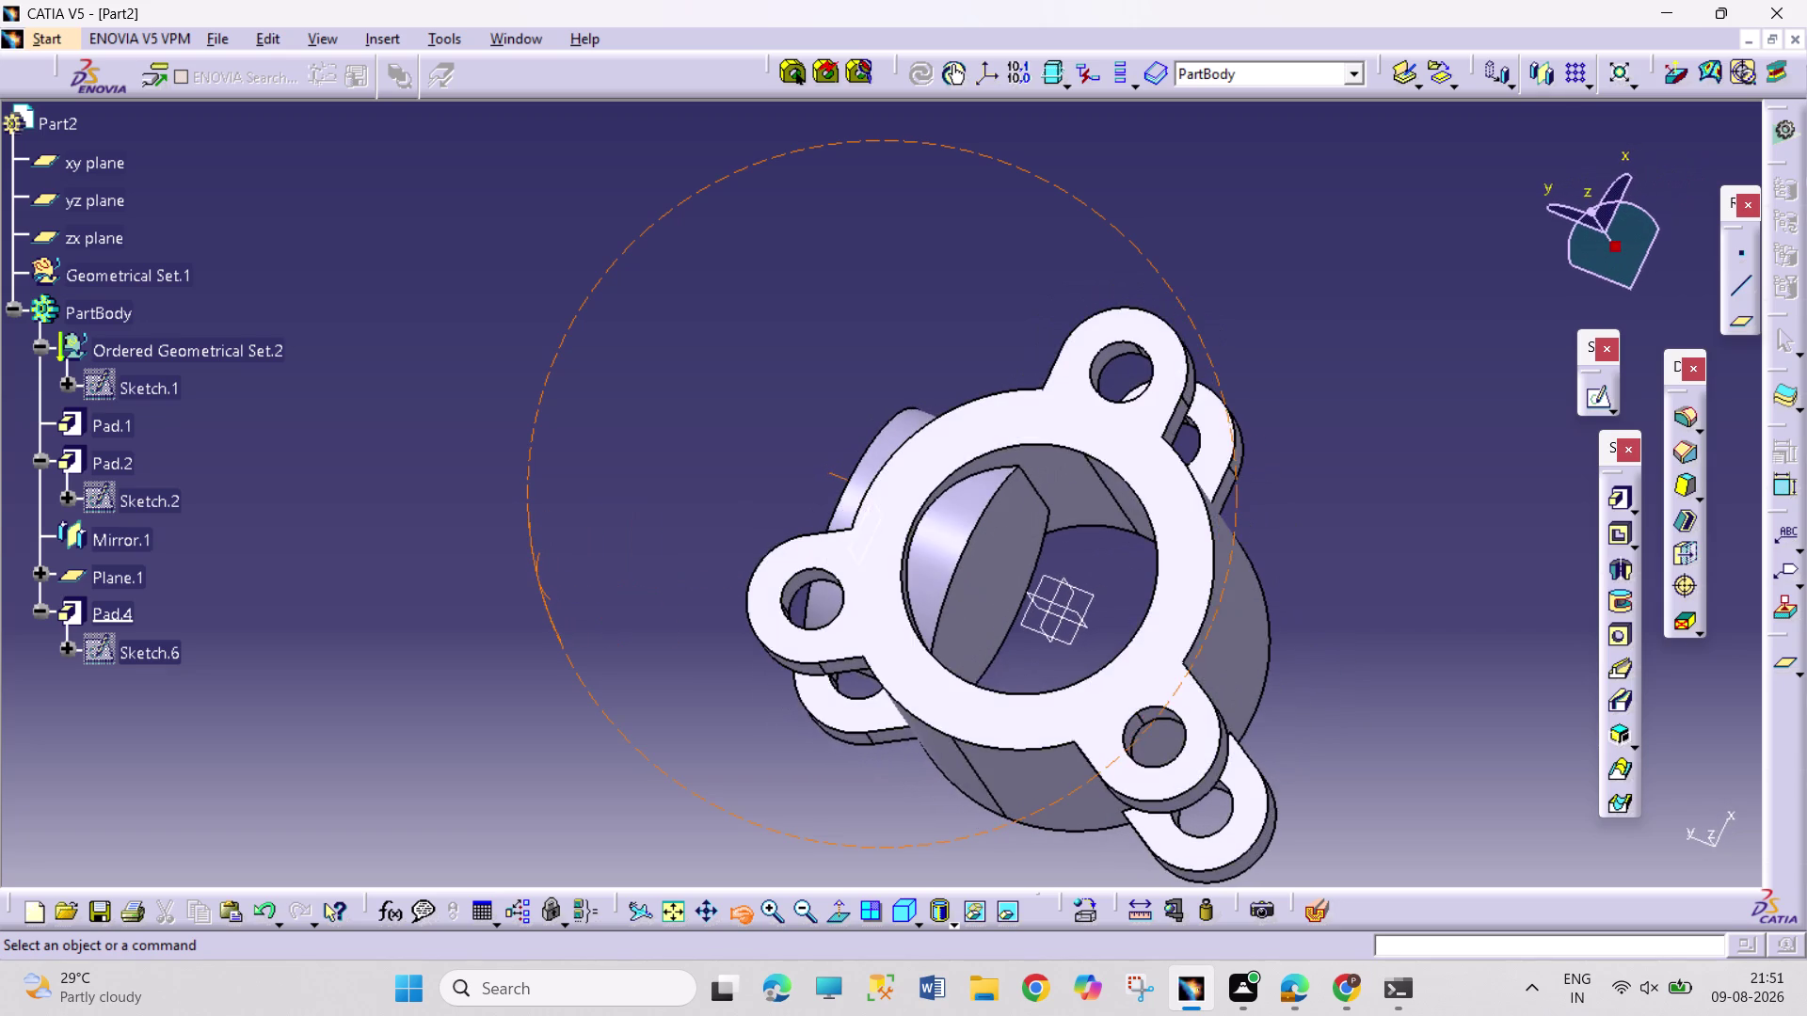
drag(538, 578, 530, 577)
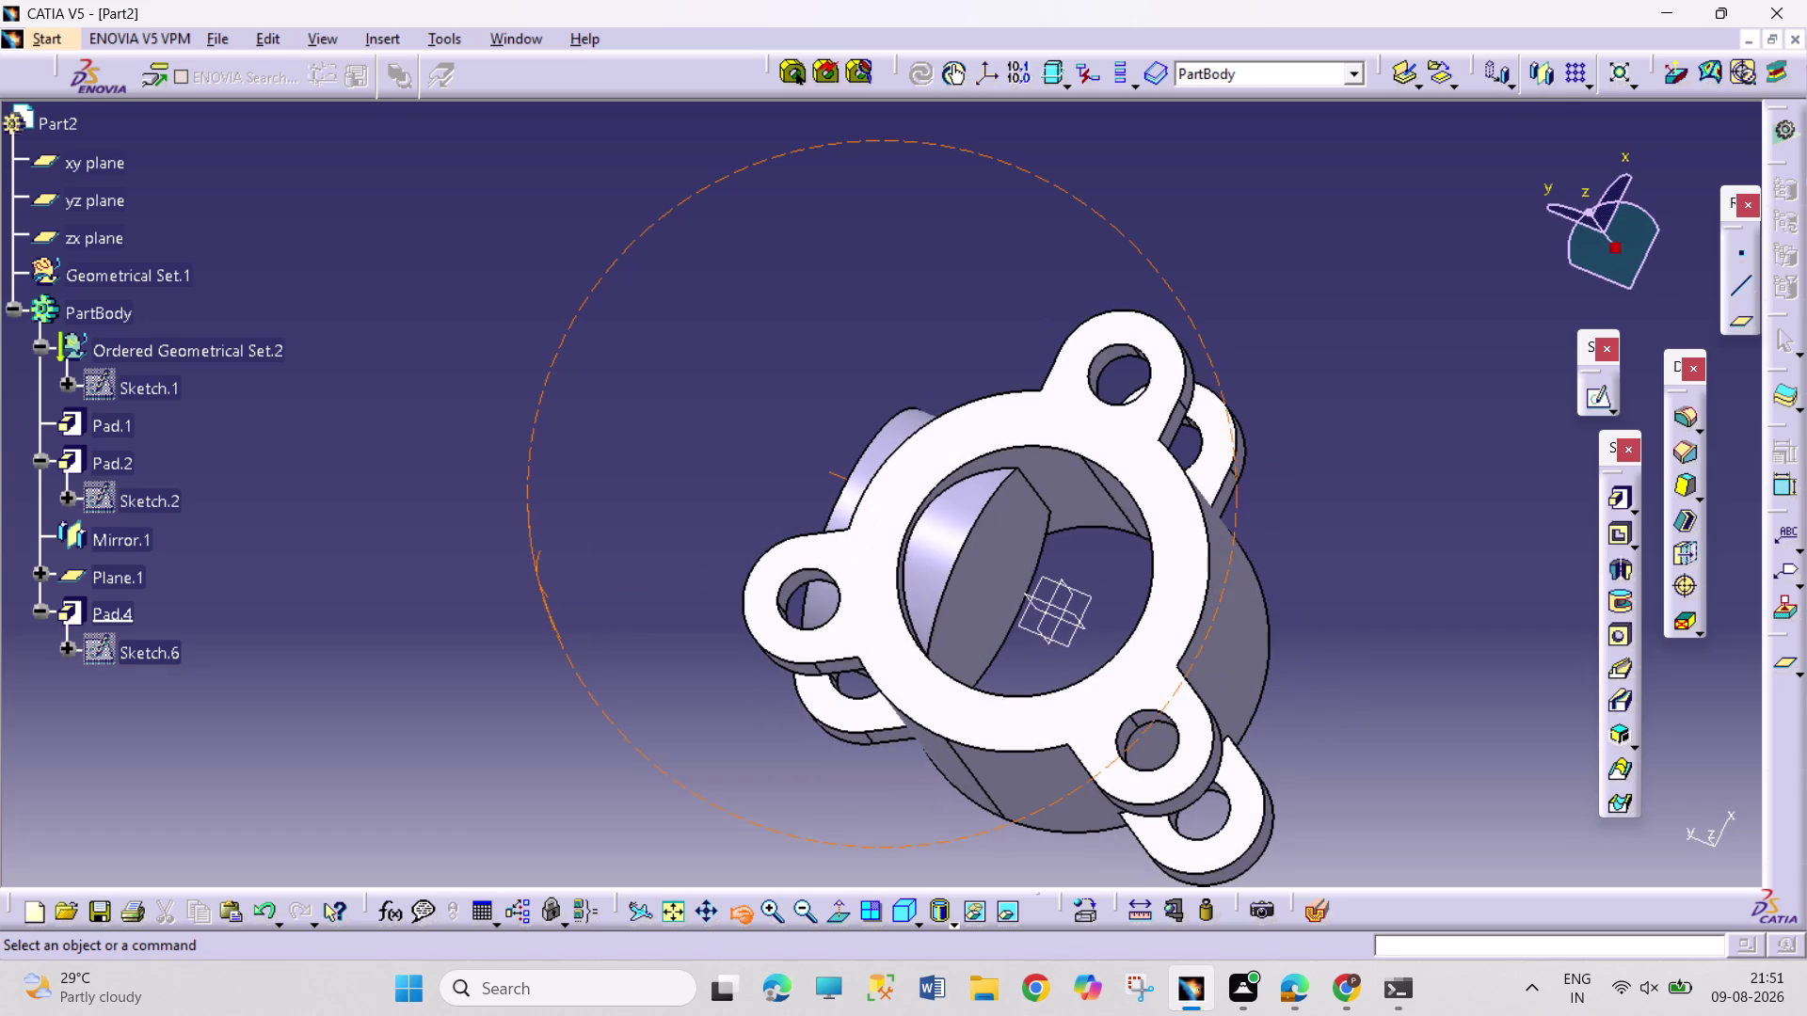
drag(530, 577, 540, 557)
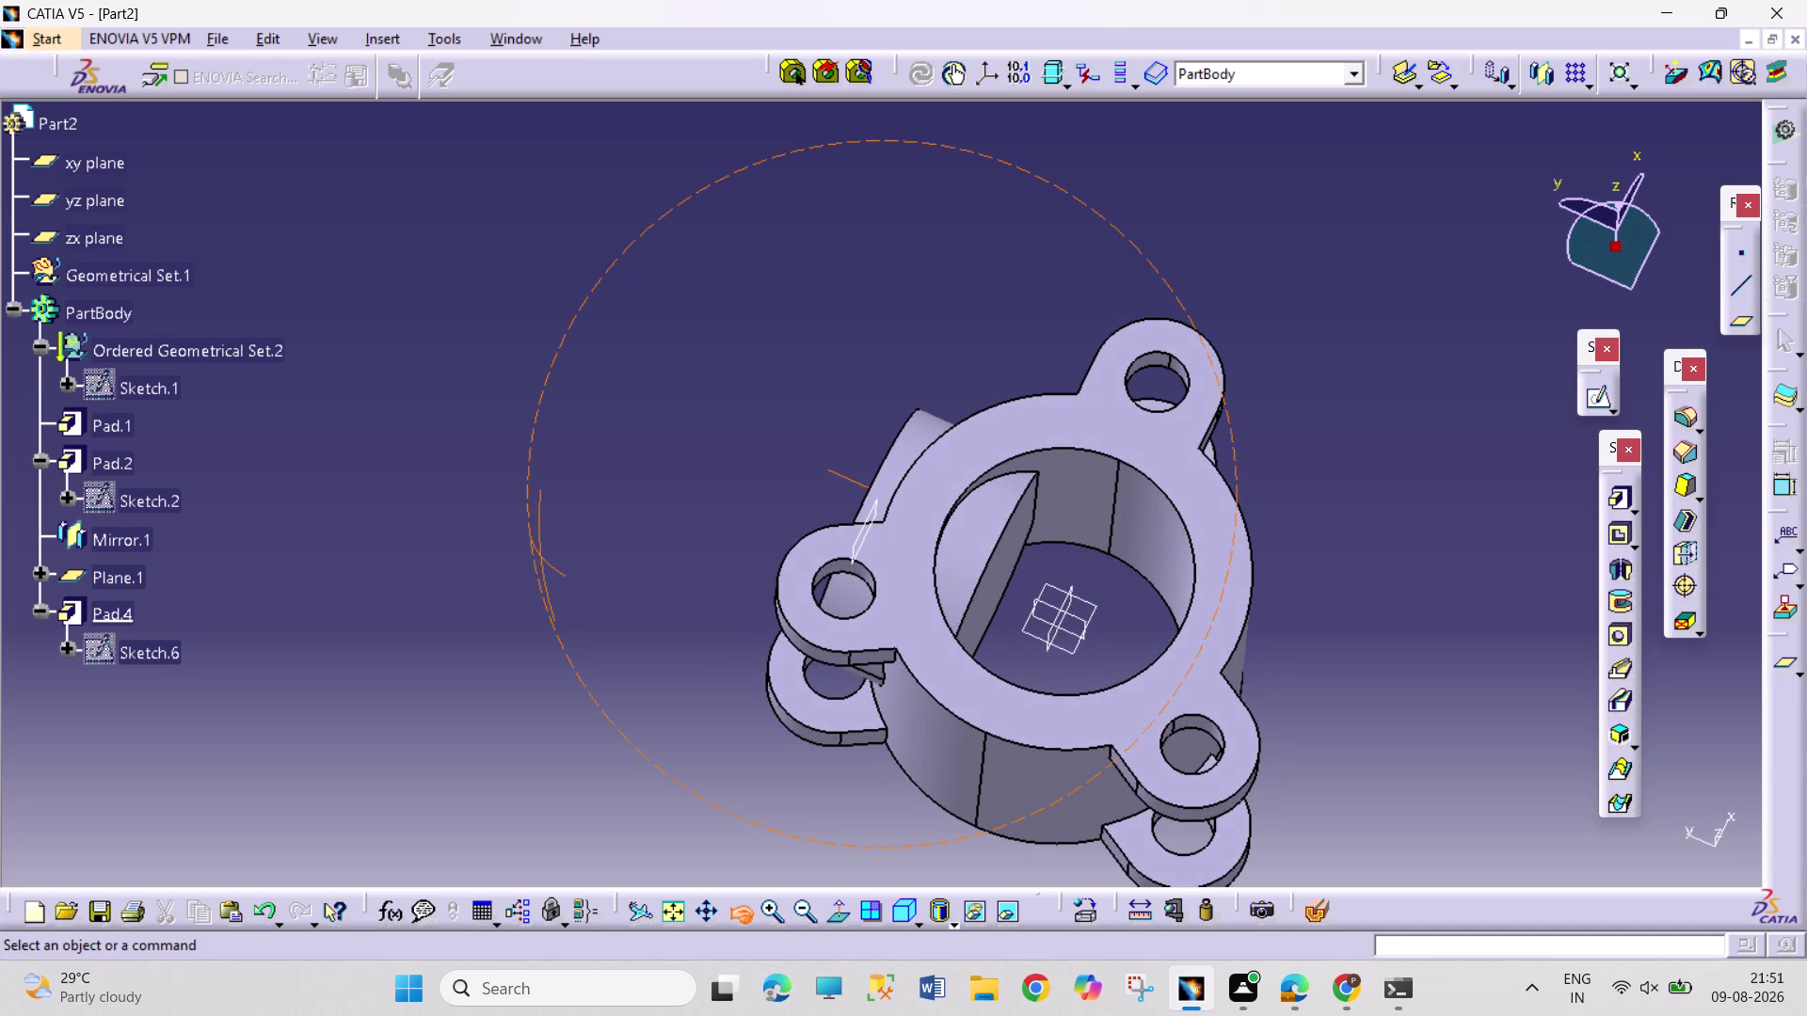
drag(540, 556, 541, 558)
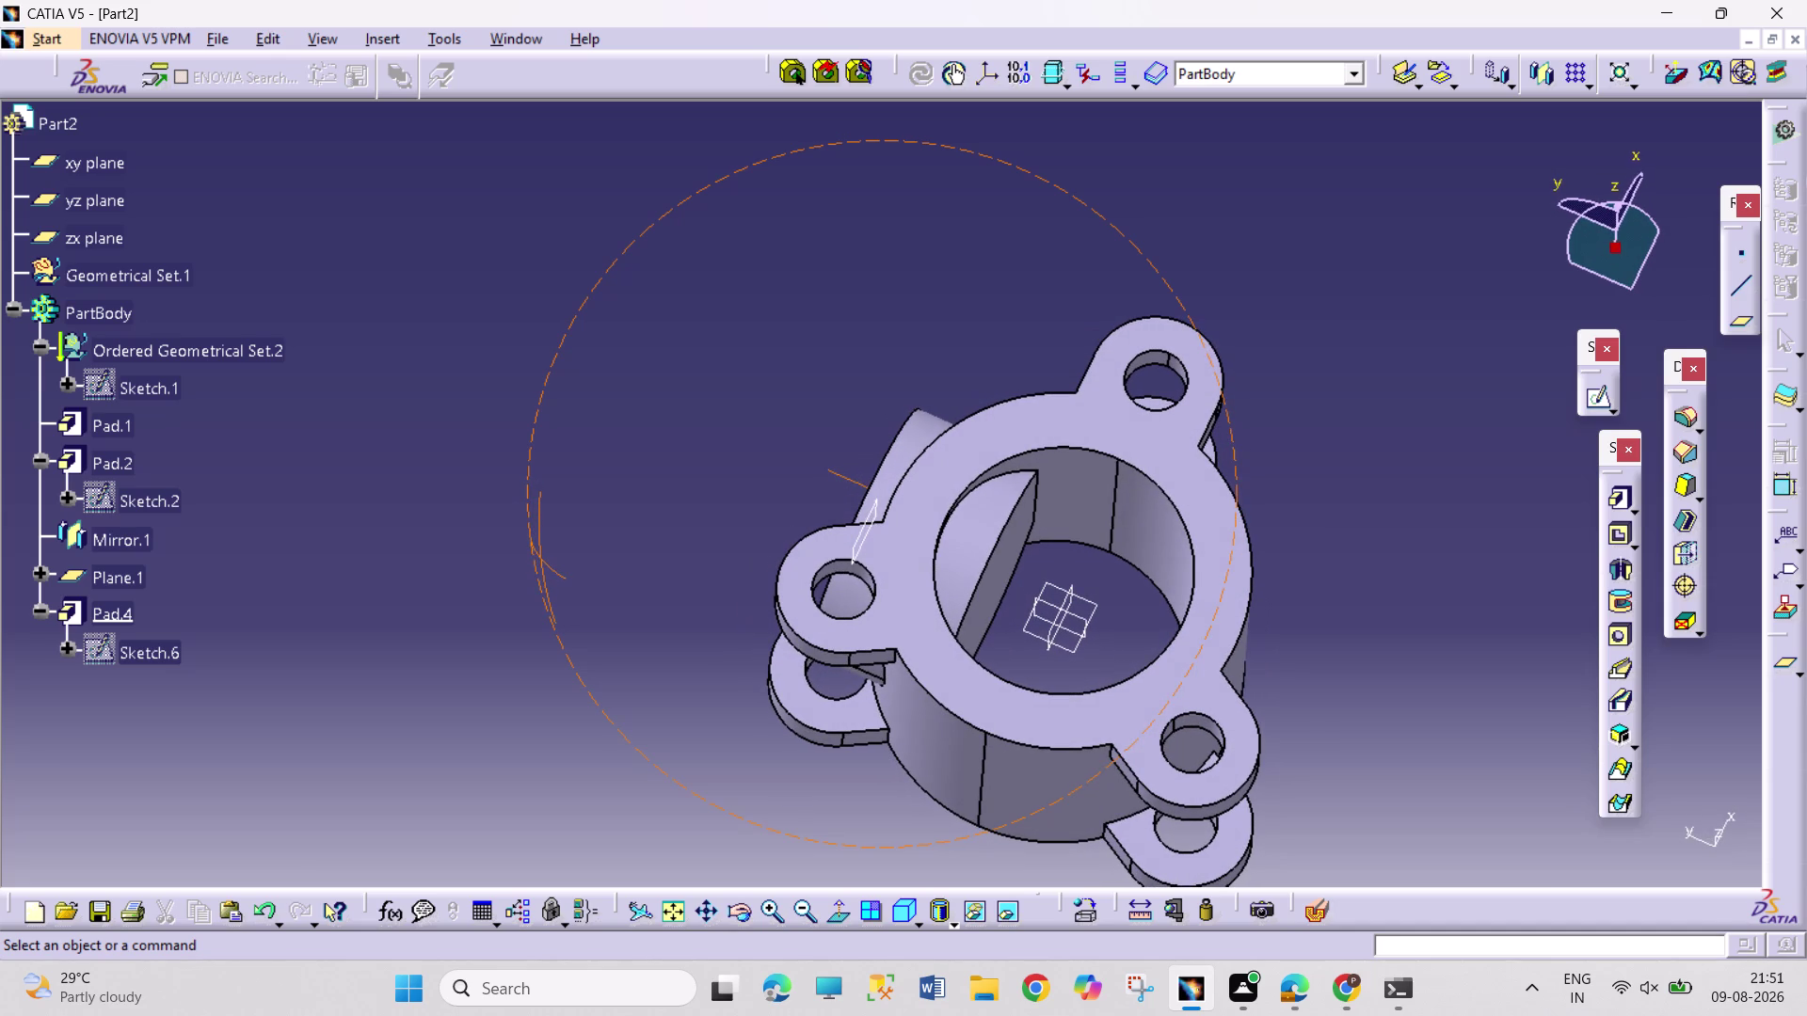
click(1016, 687)
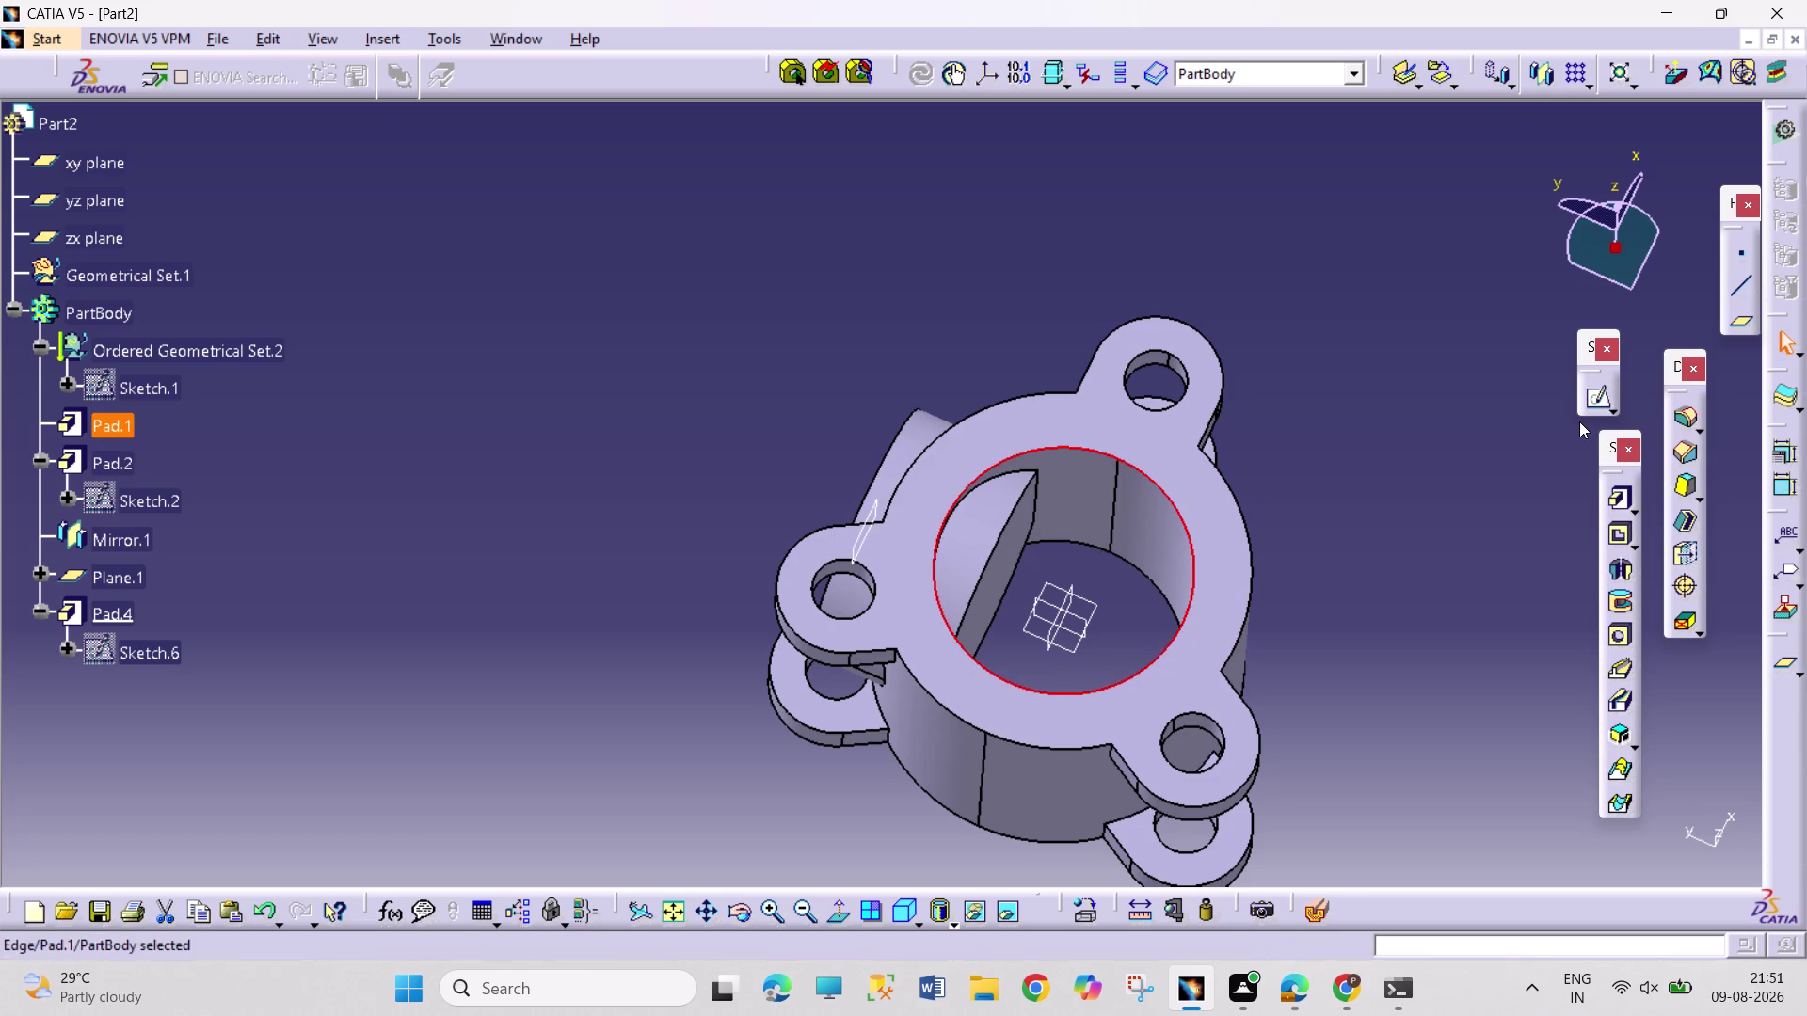
click(1596, 410)
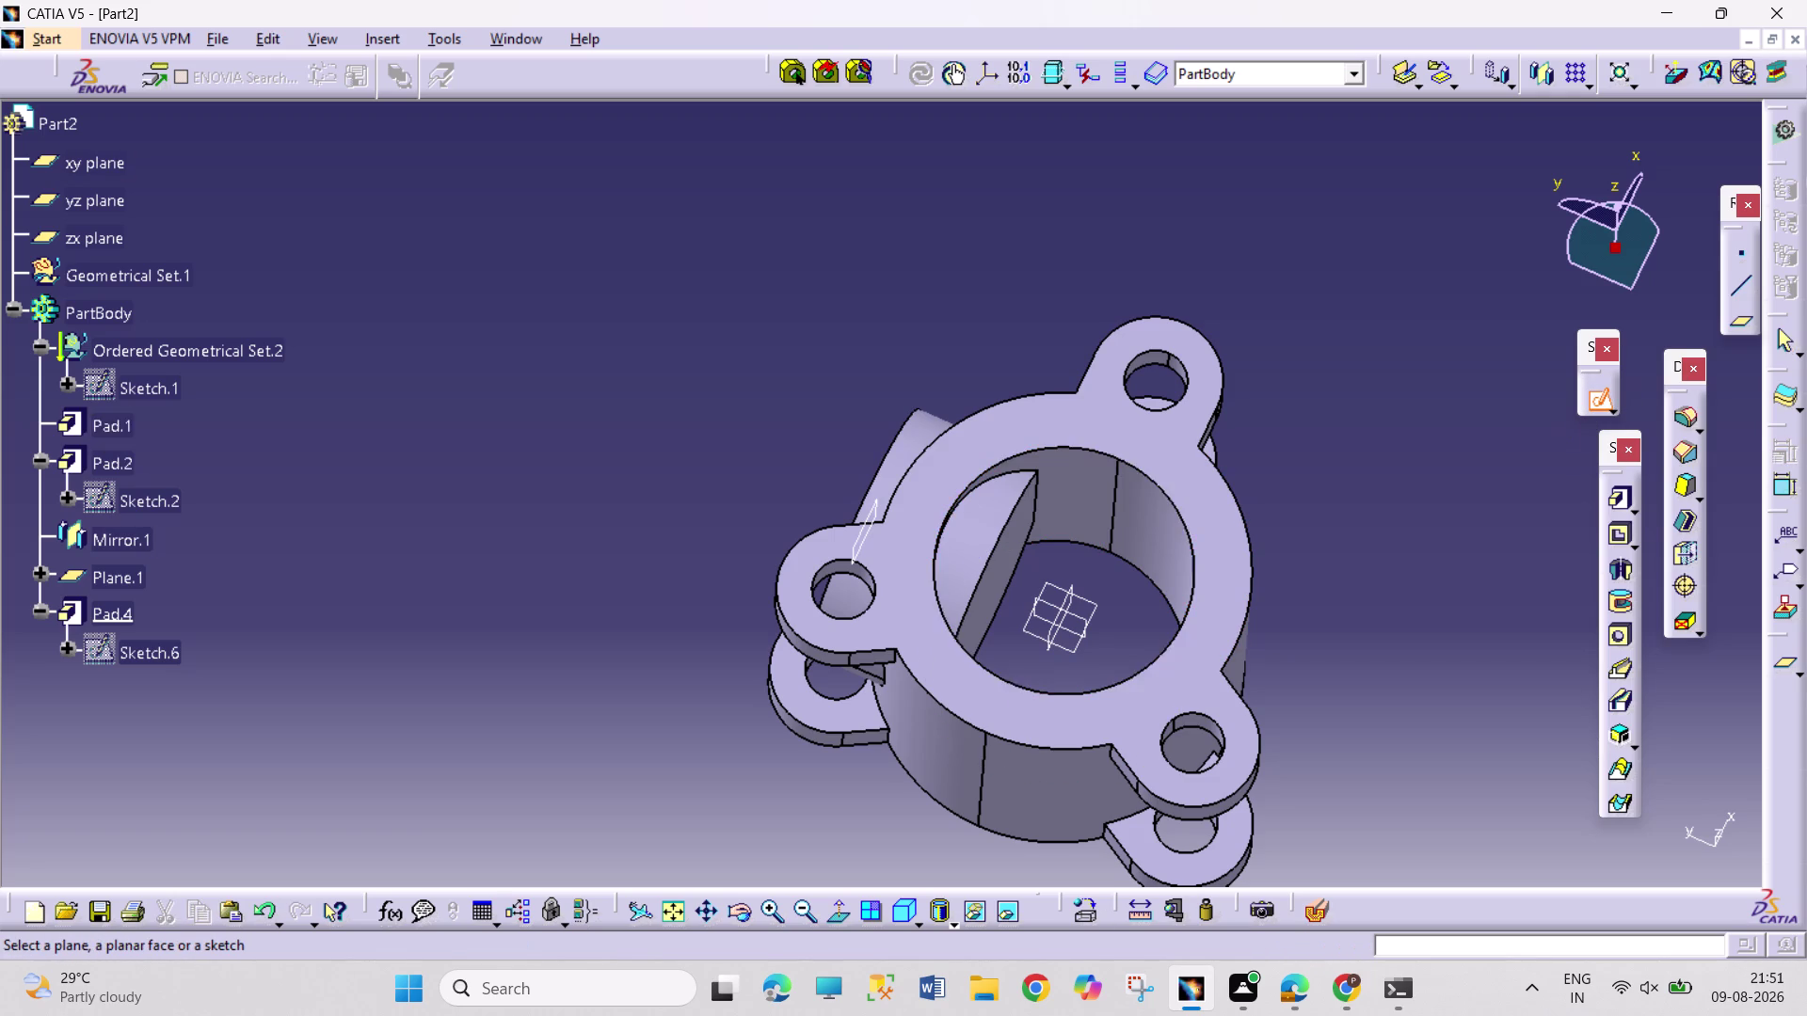
Sketch on the flange's top face, project the bore's circular edge, and exit Sketcher.
click(1202, 580)
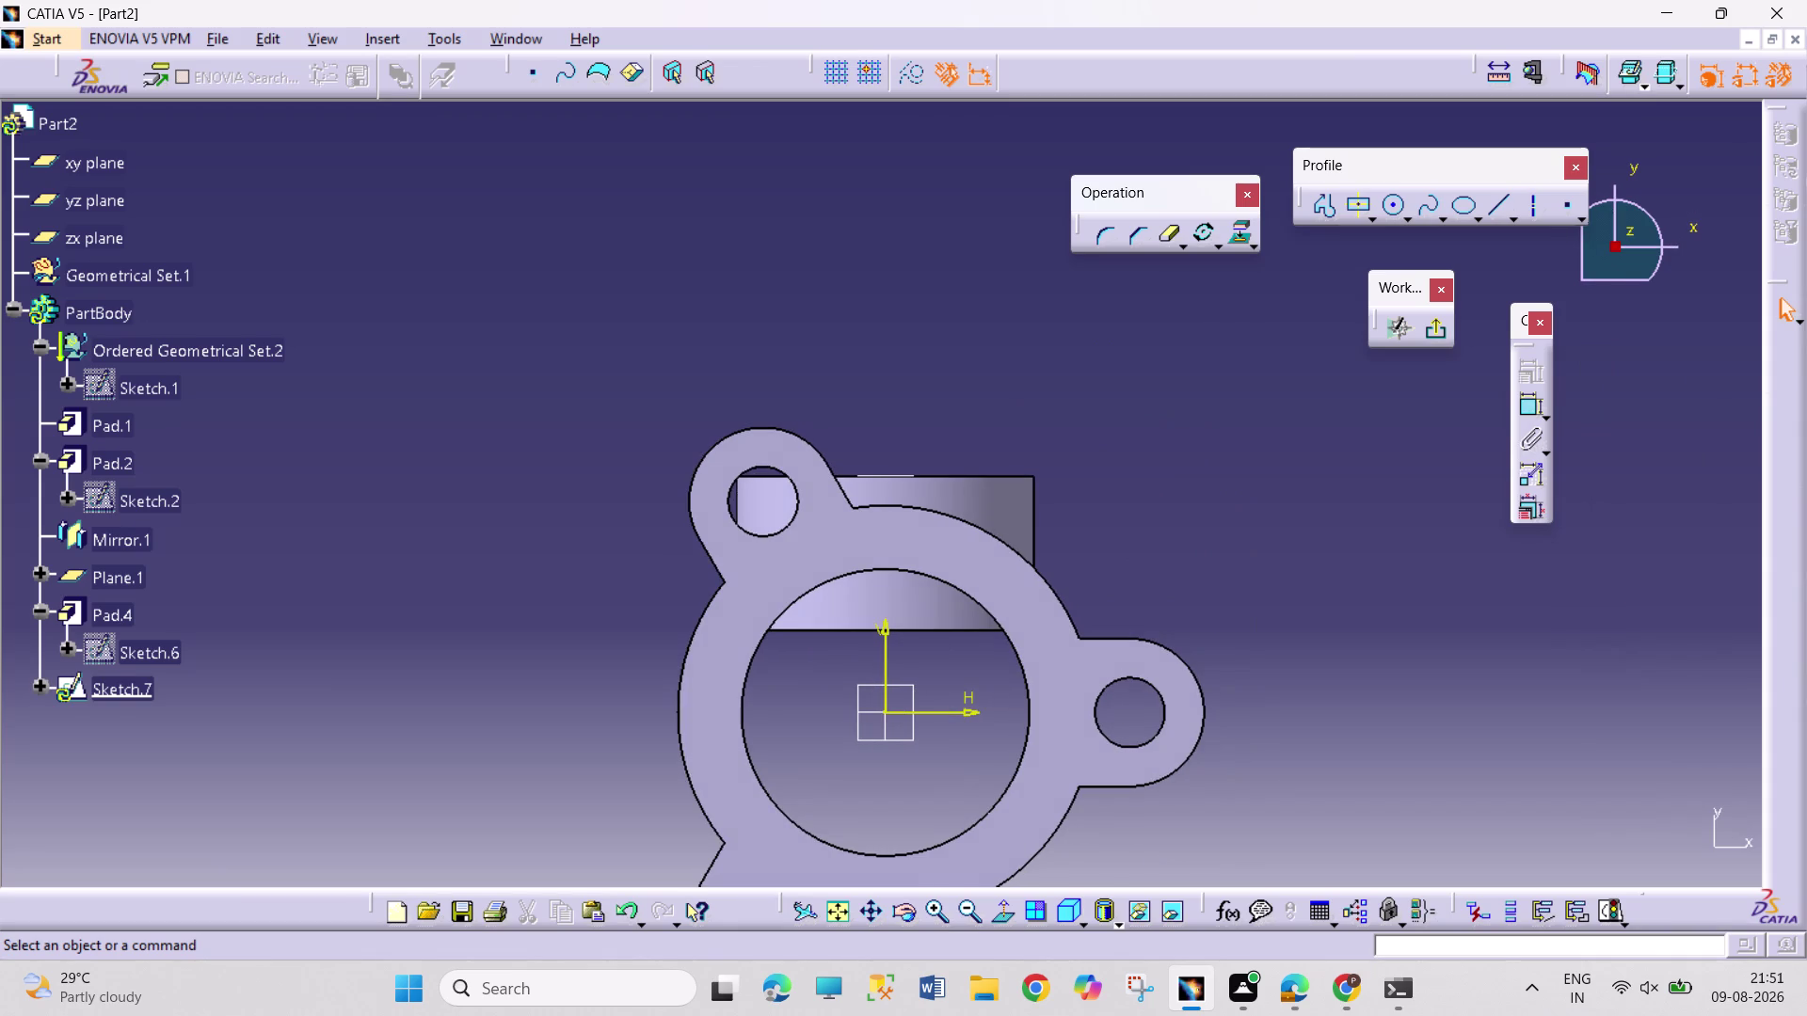
click(1242, 240)
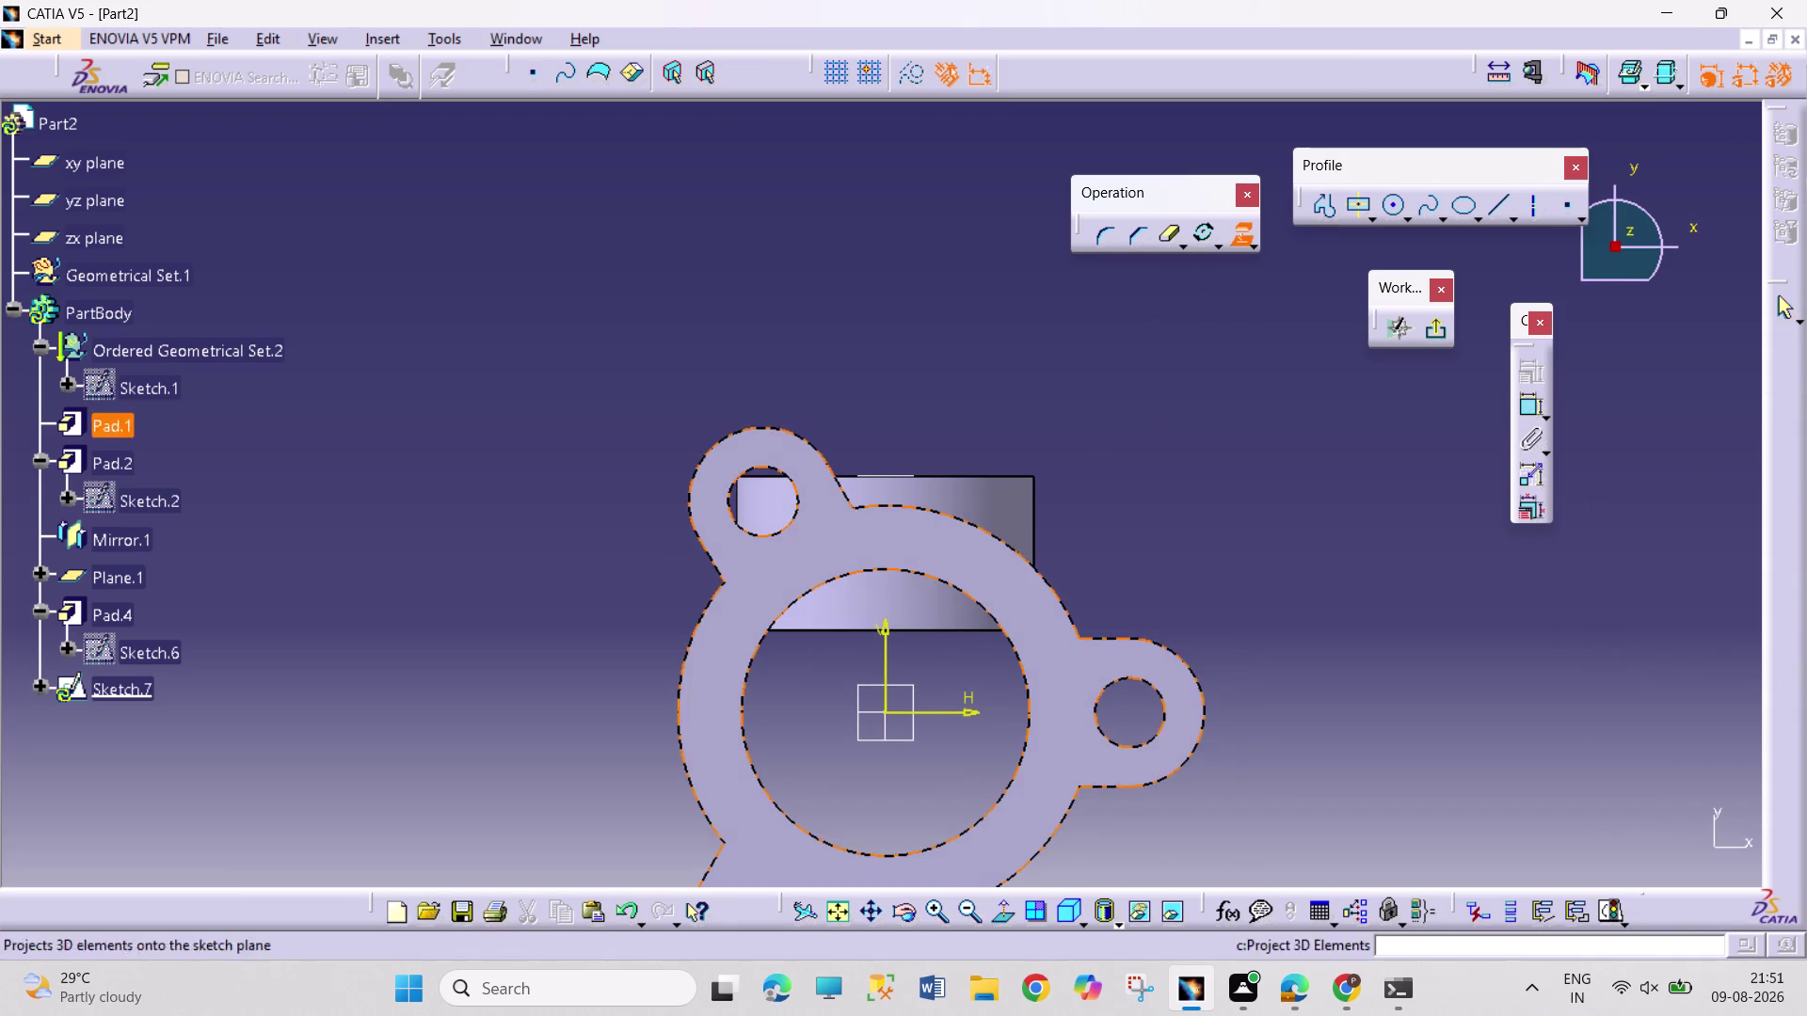
click(1010, 637)
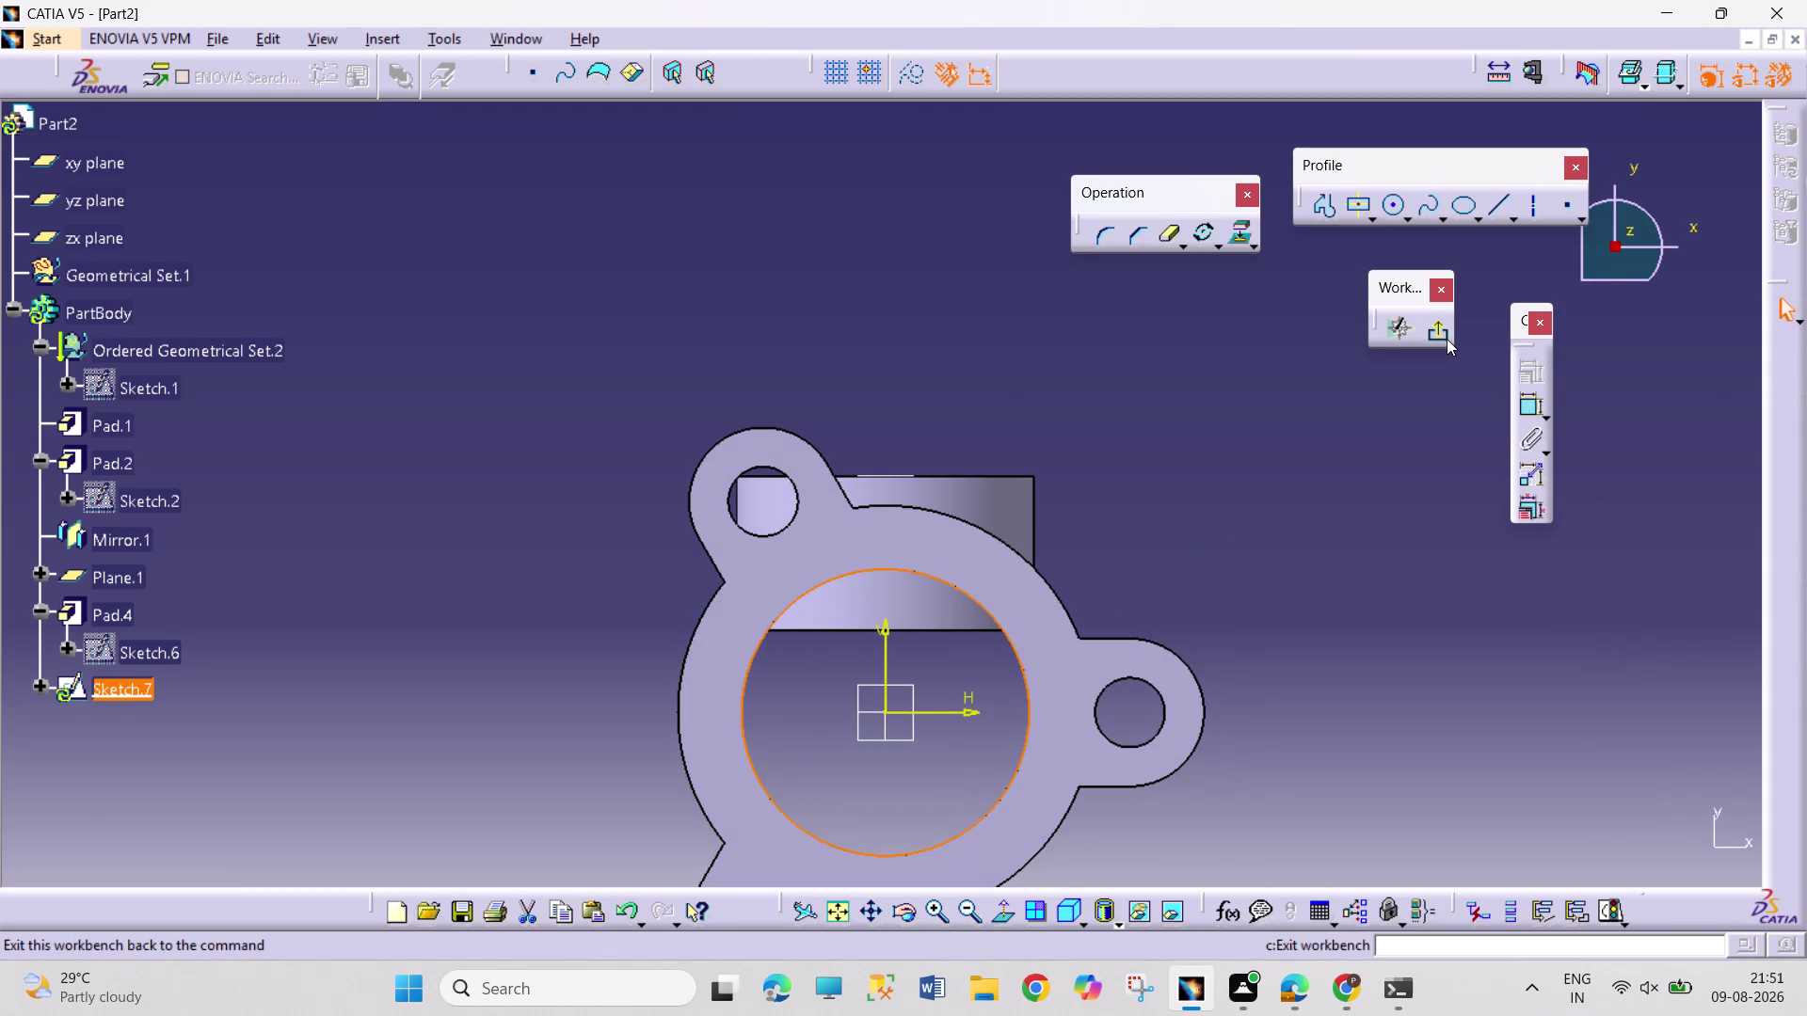
click(1446, 335)
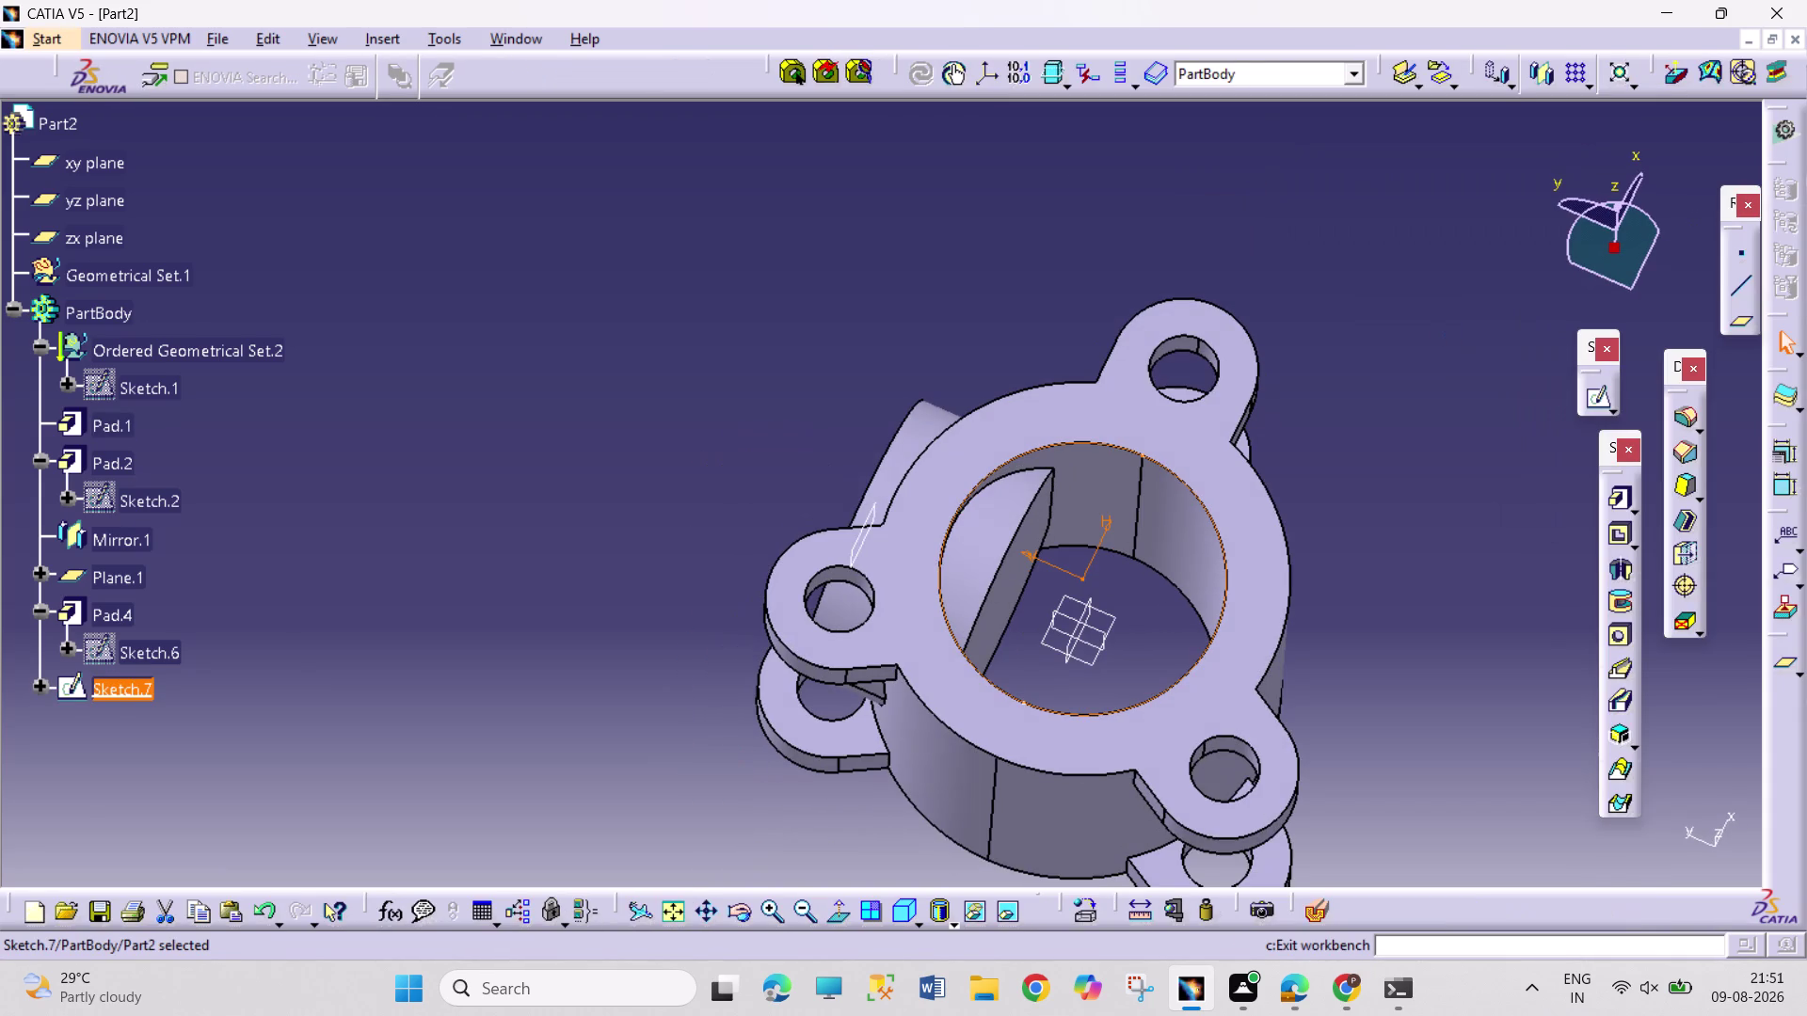
click(1622, 535)
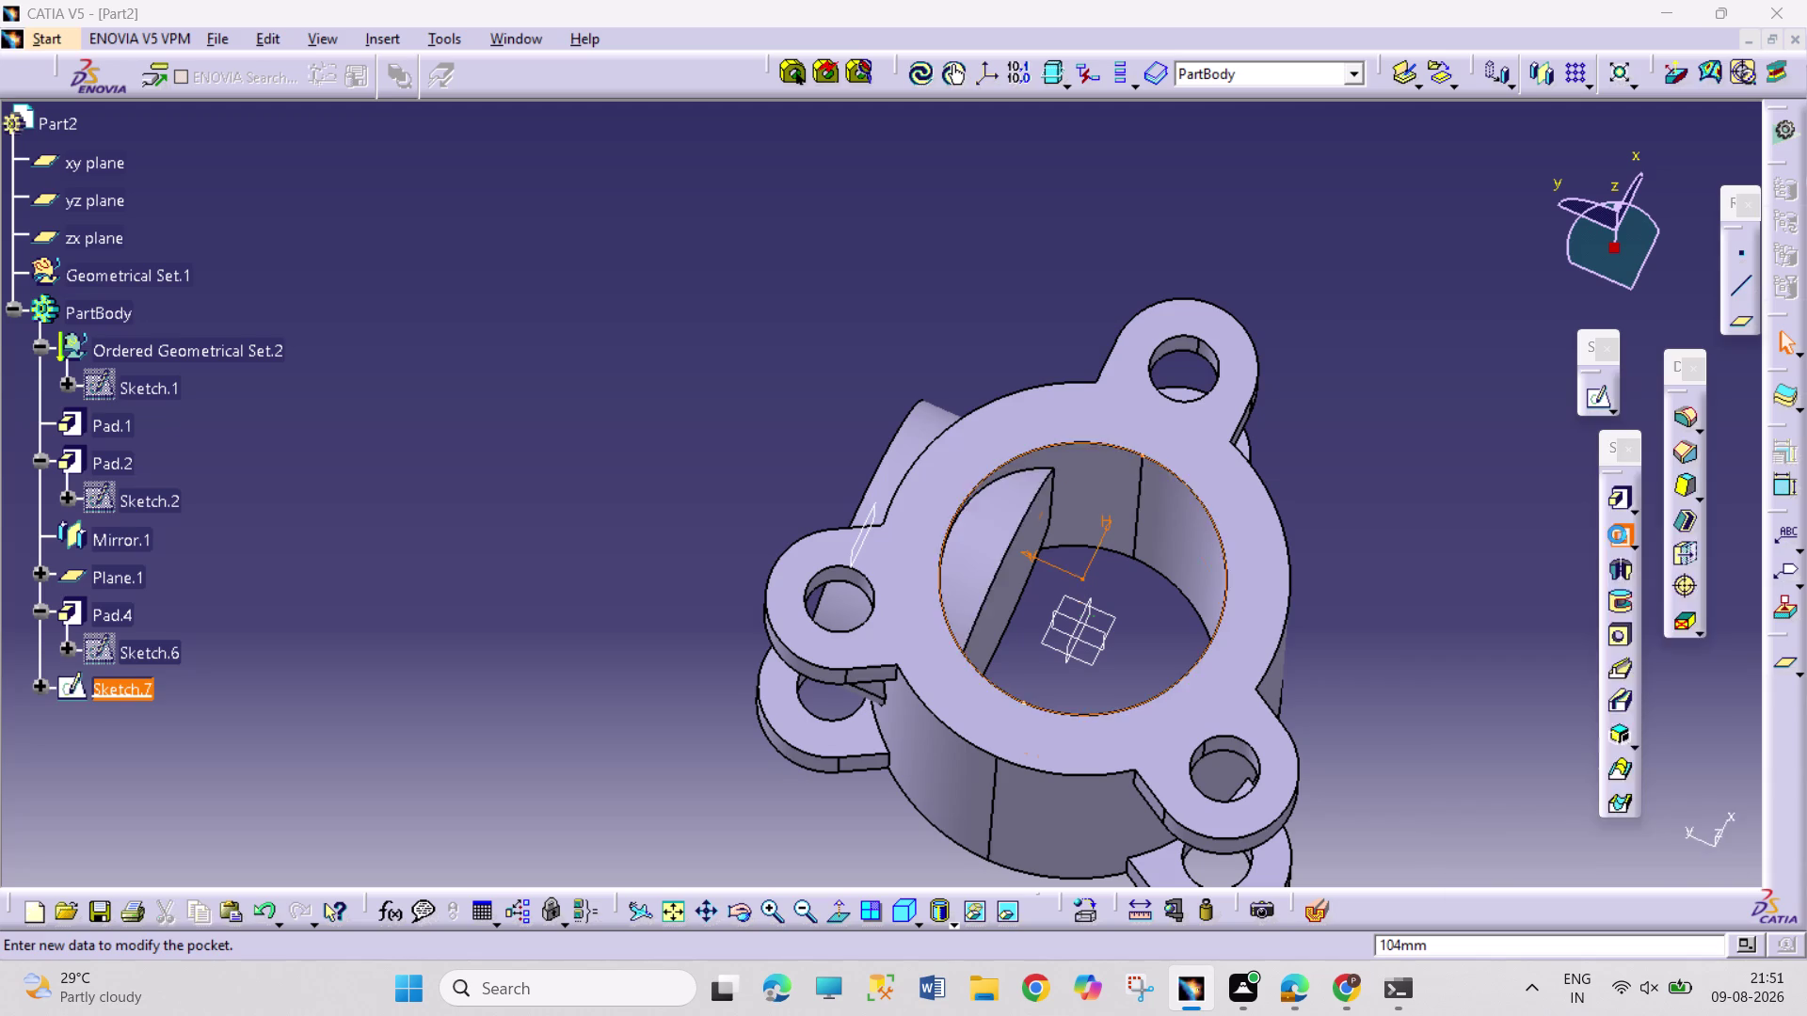
Cut Pocket.1 from Sketch.7 with an Up to last limit.
click(1711, 540)
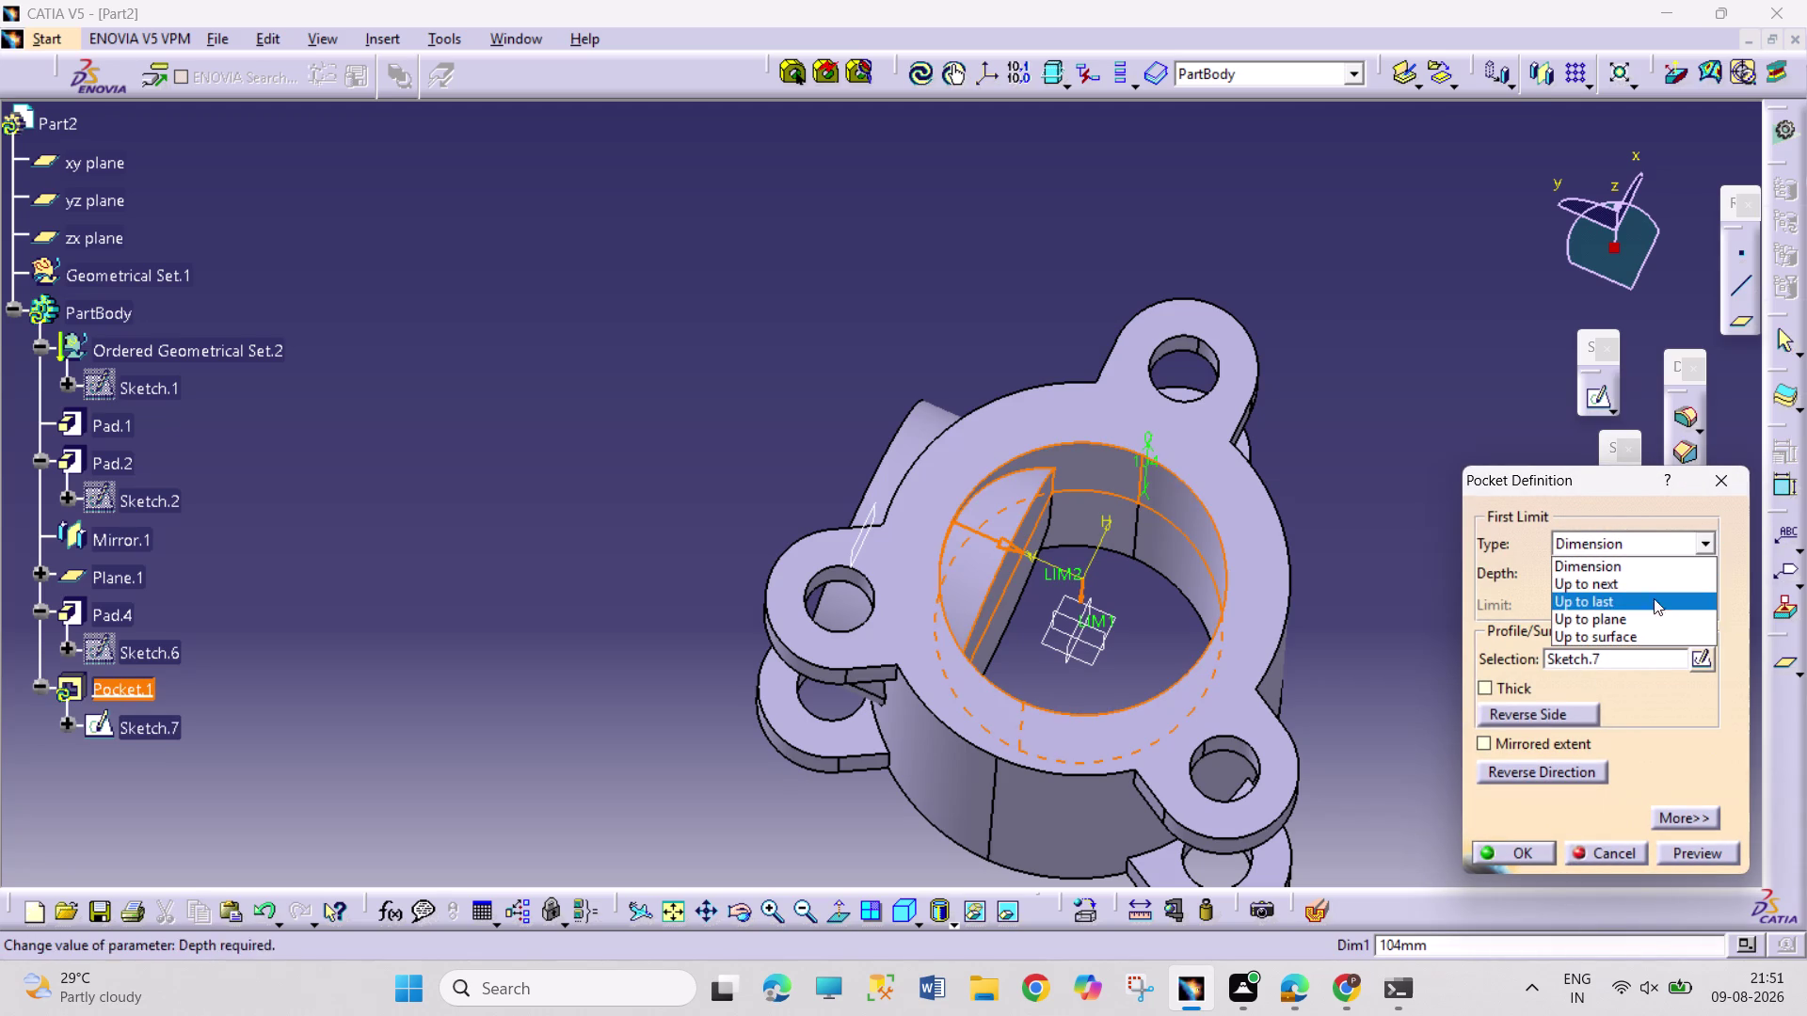
click(1649, 609)
click(1534, 852)
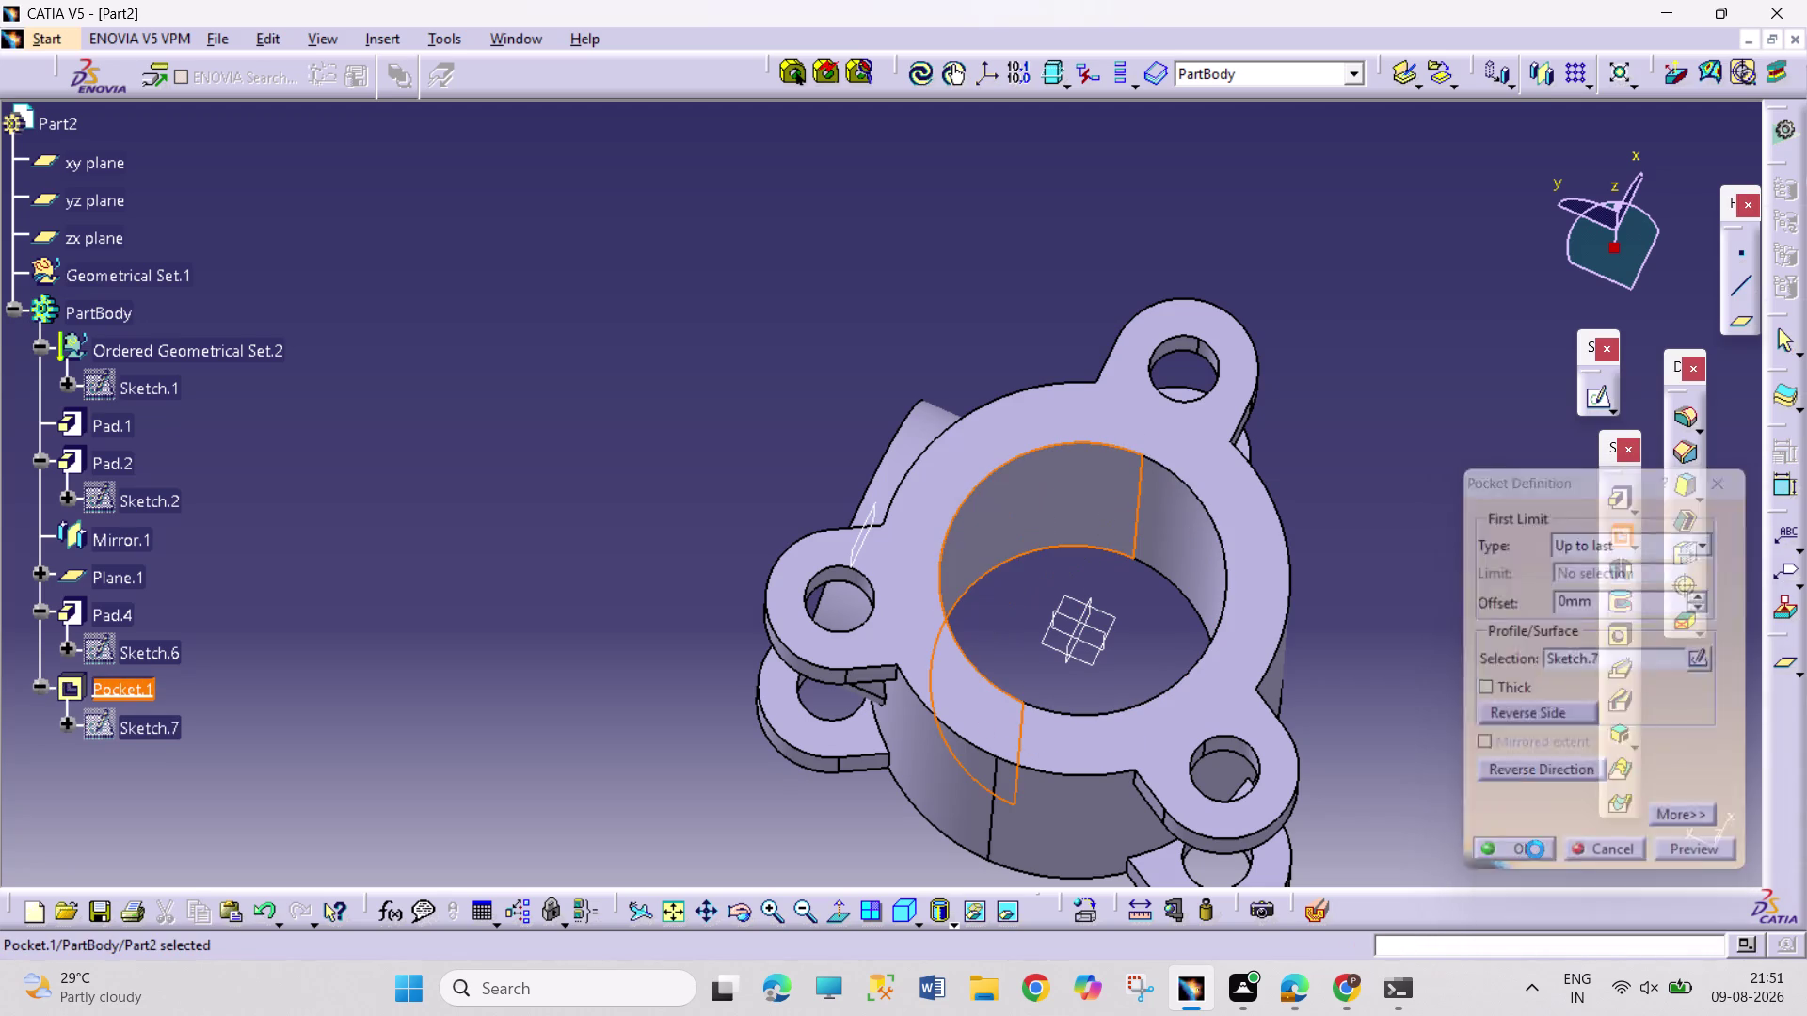
click(1451, 781)
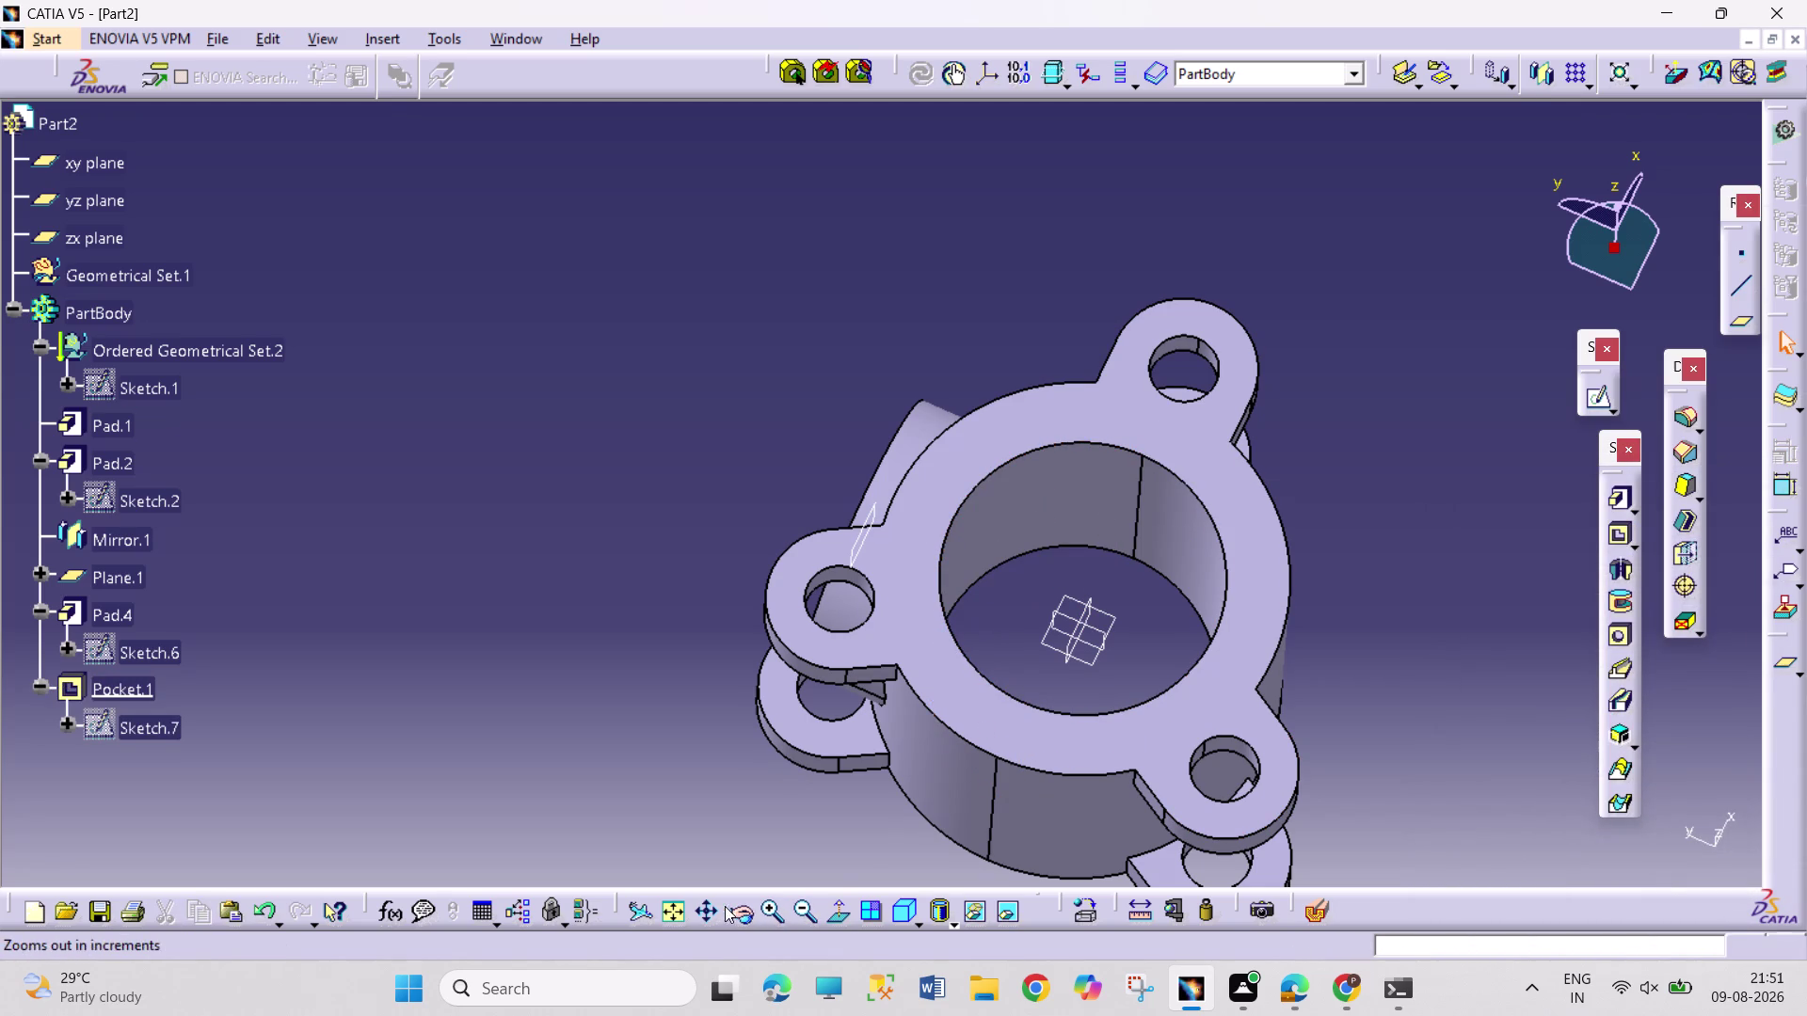
Orbit the part to inspect the open bore, outer wall and lug holes.
click(750, 910)
drag(1374, 670, 1360, 586)
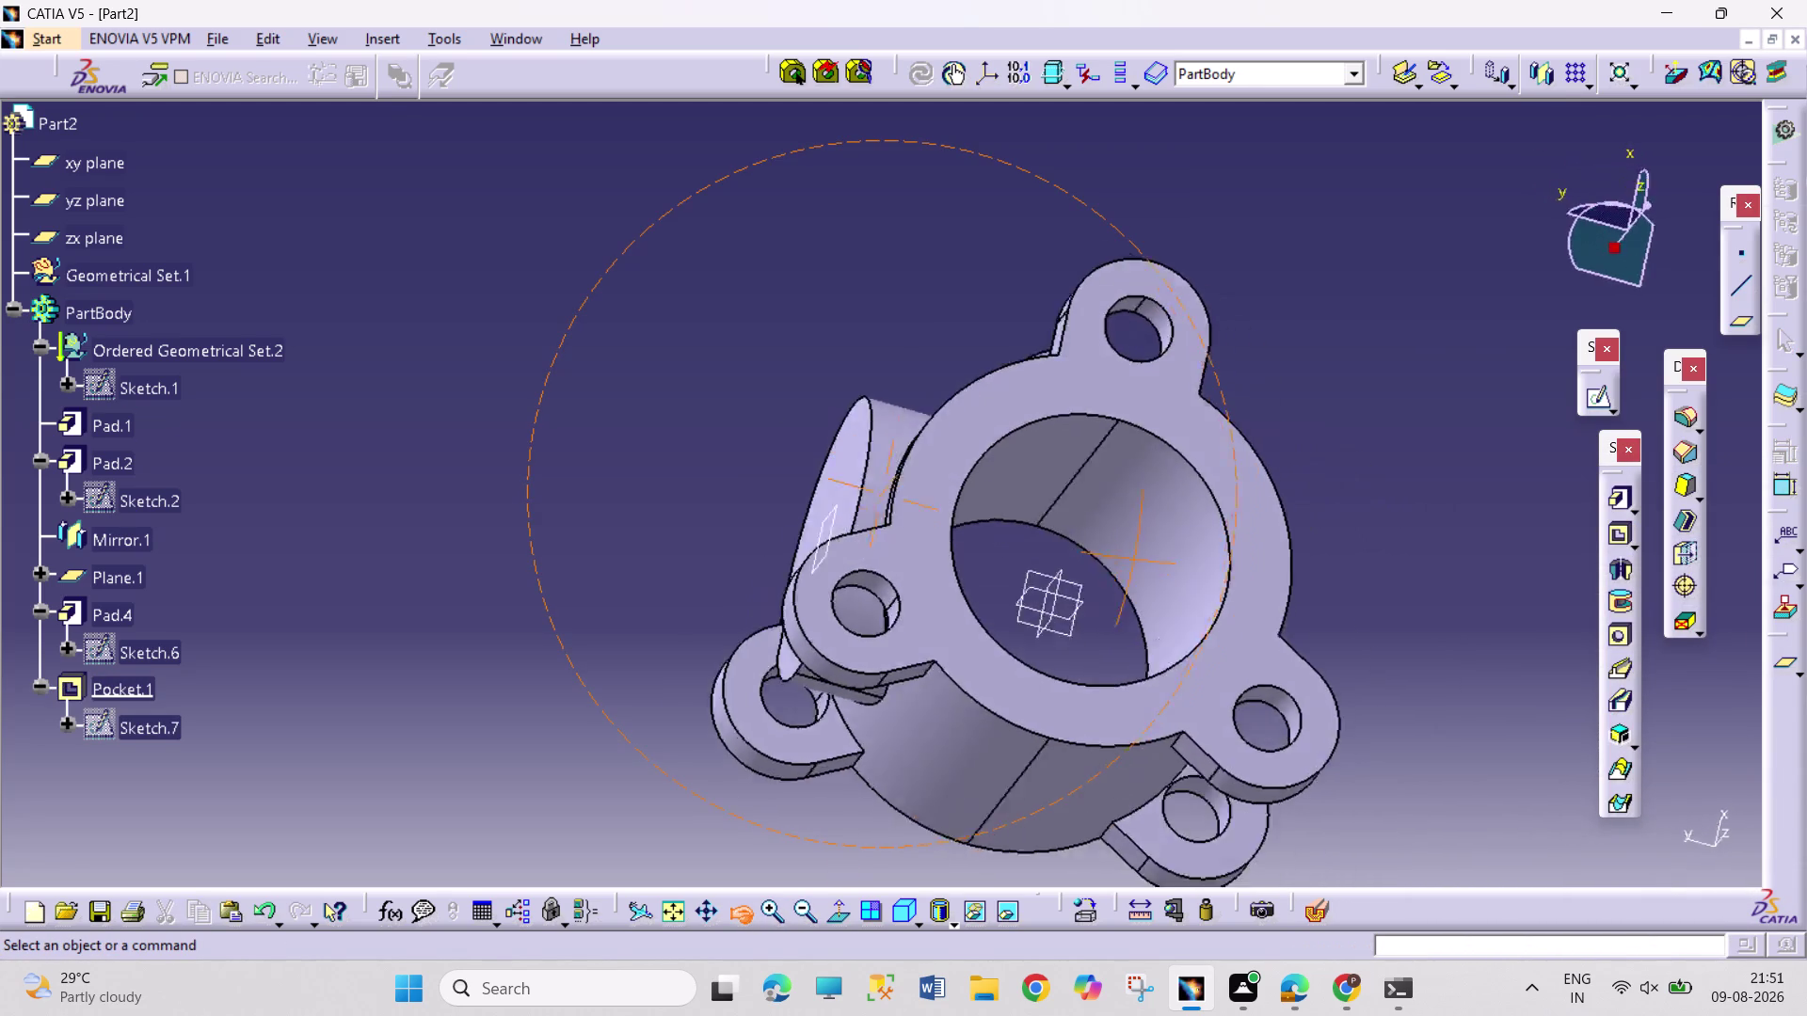
drag(1360, 586, 1235, 474)
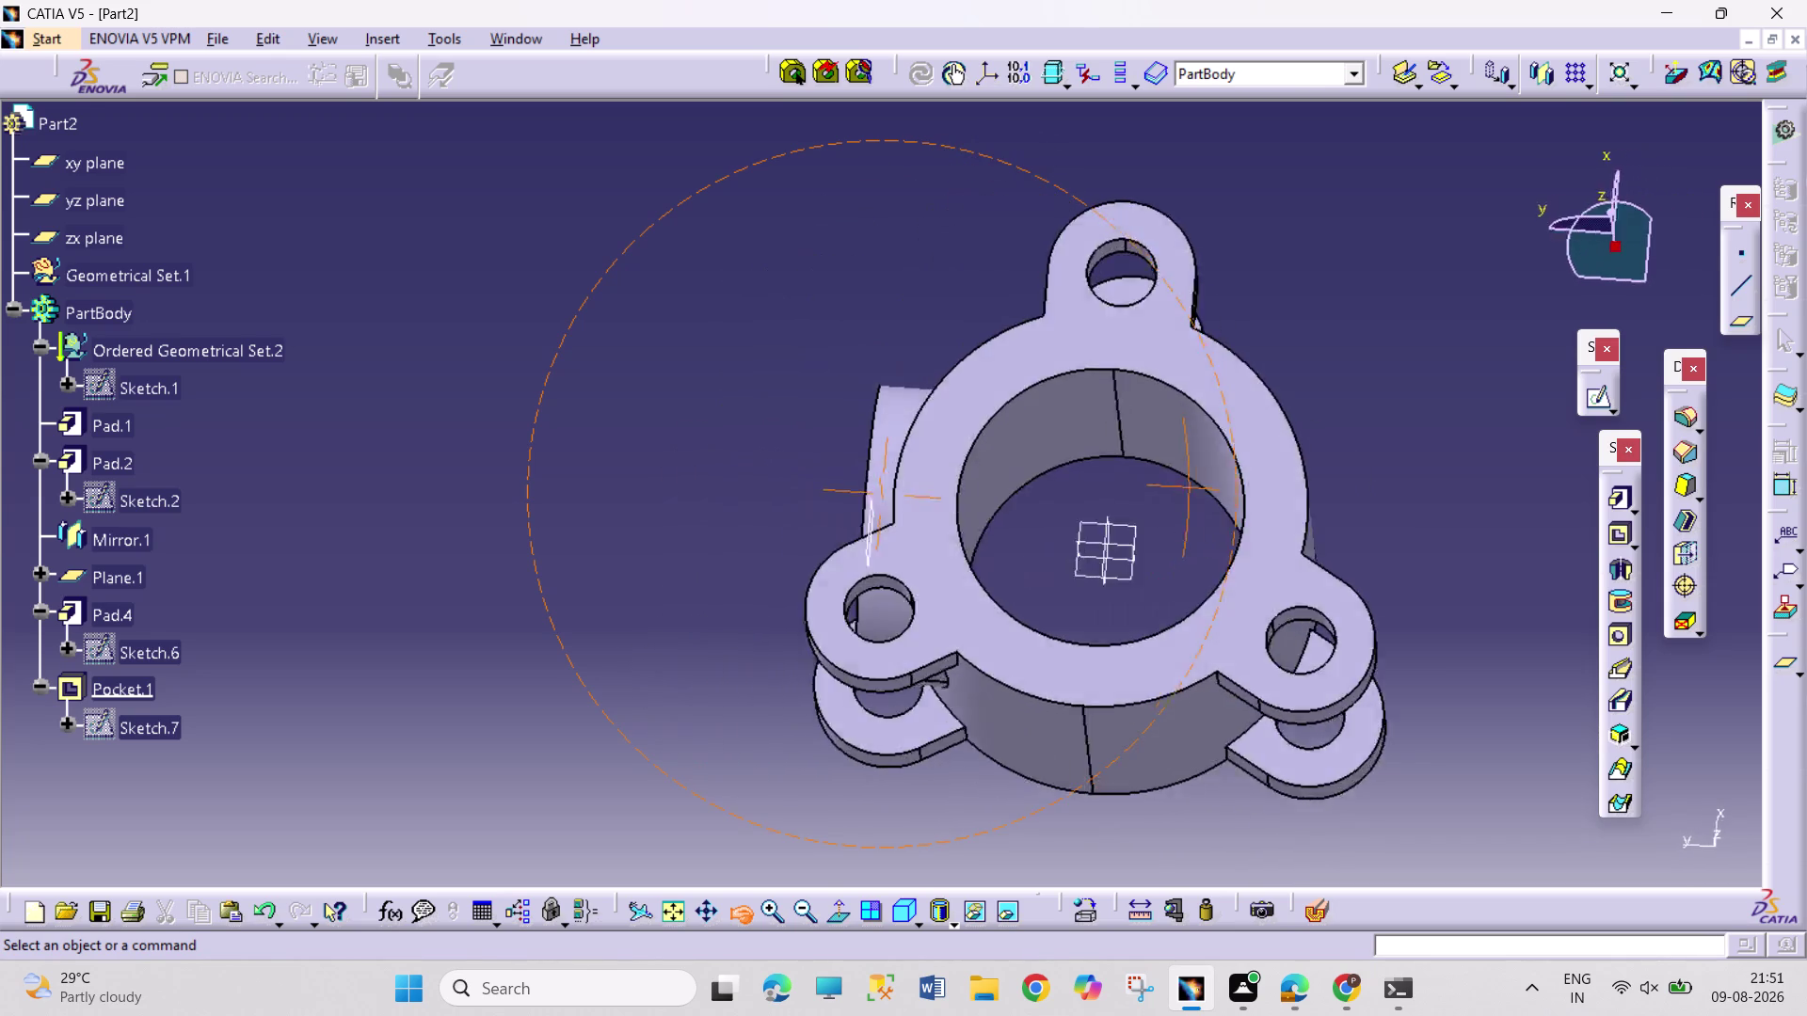
drag(1234, 474, 1262, 560)
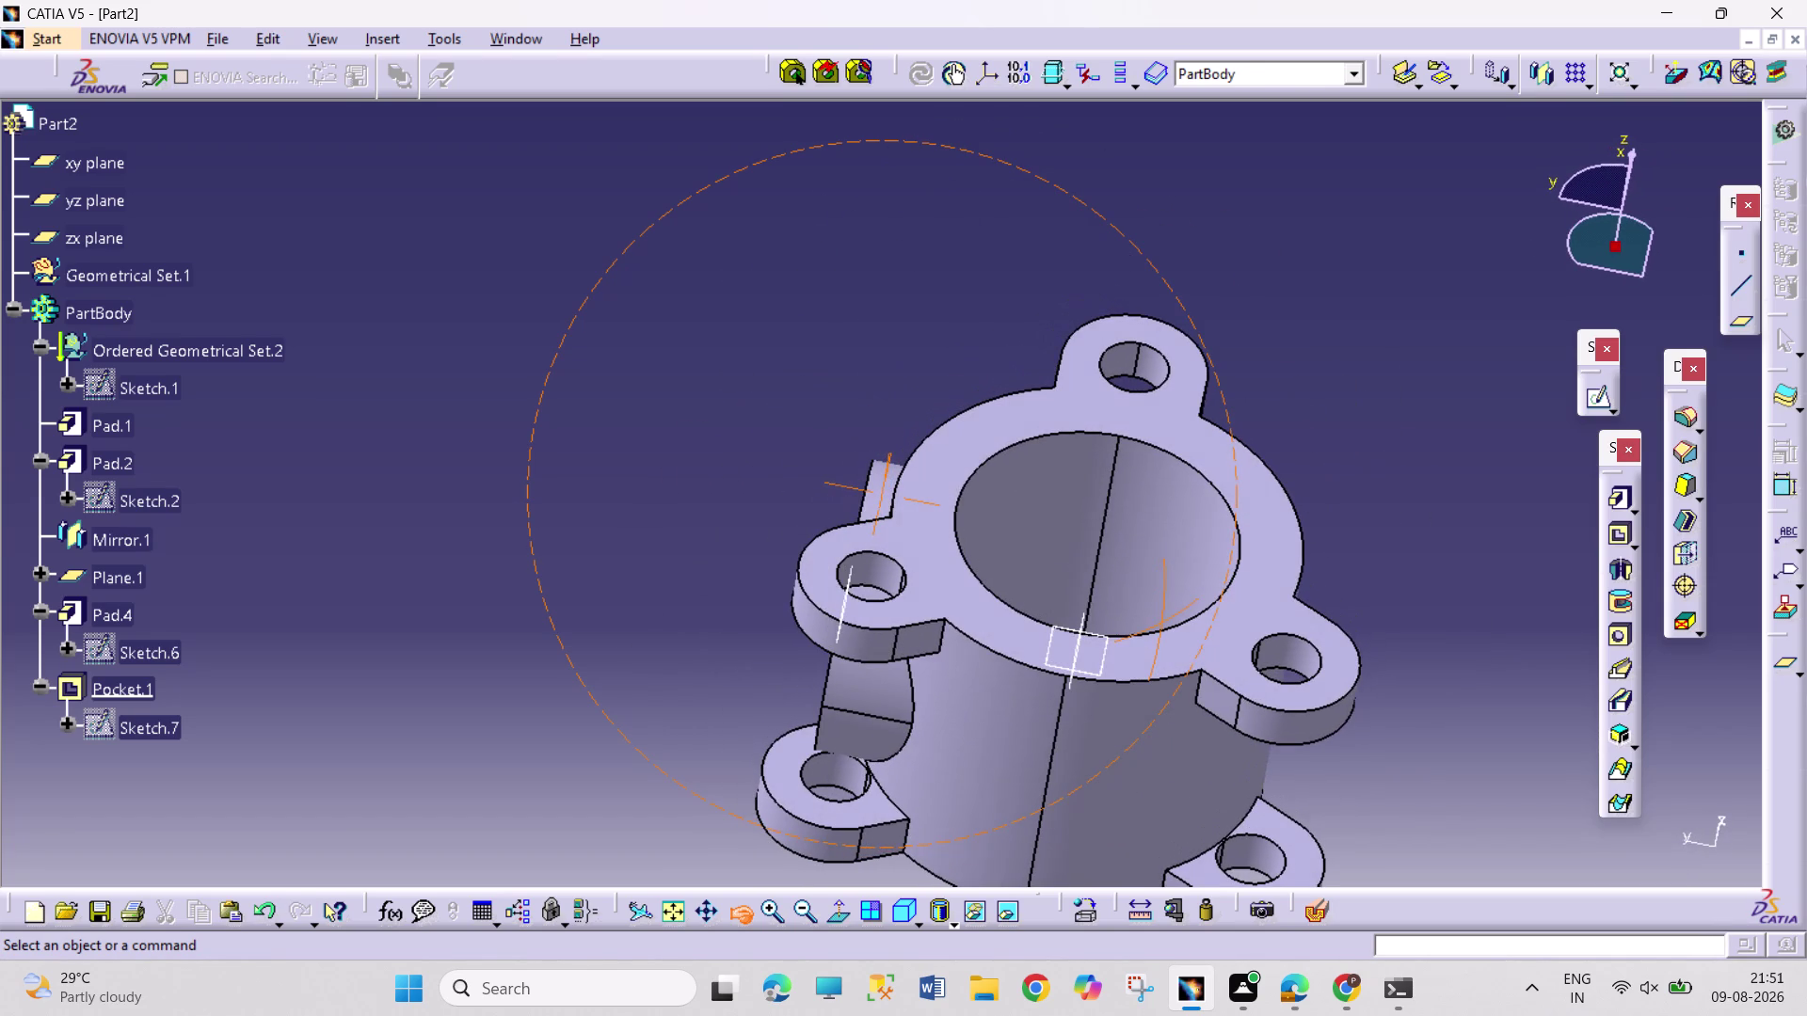
drag(1262, 560, 1262, 561)
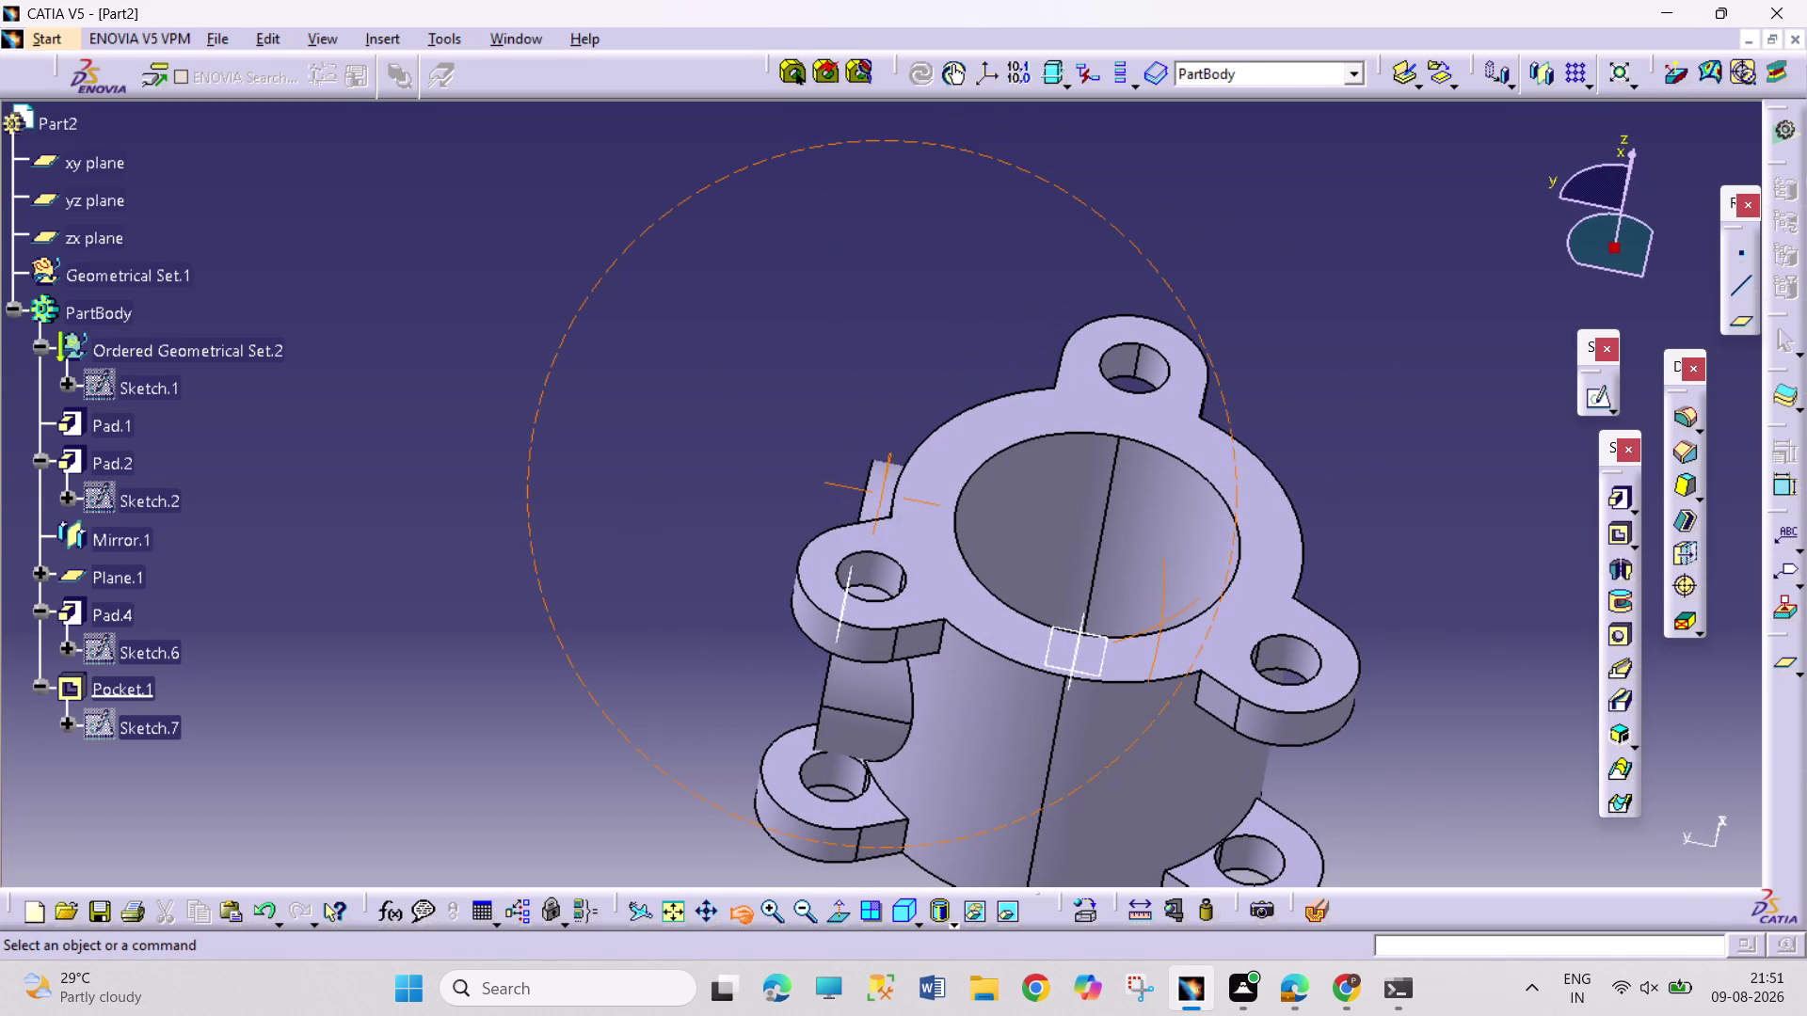
drag(1262, 561, 1207, 504)
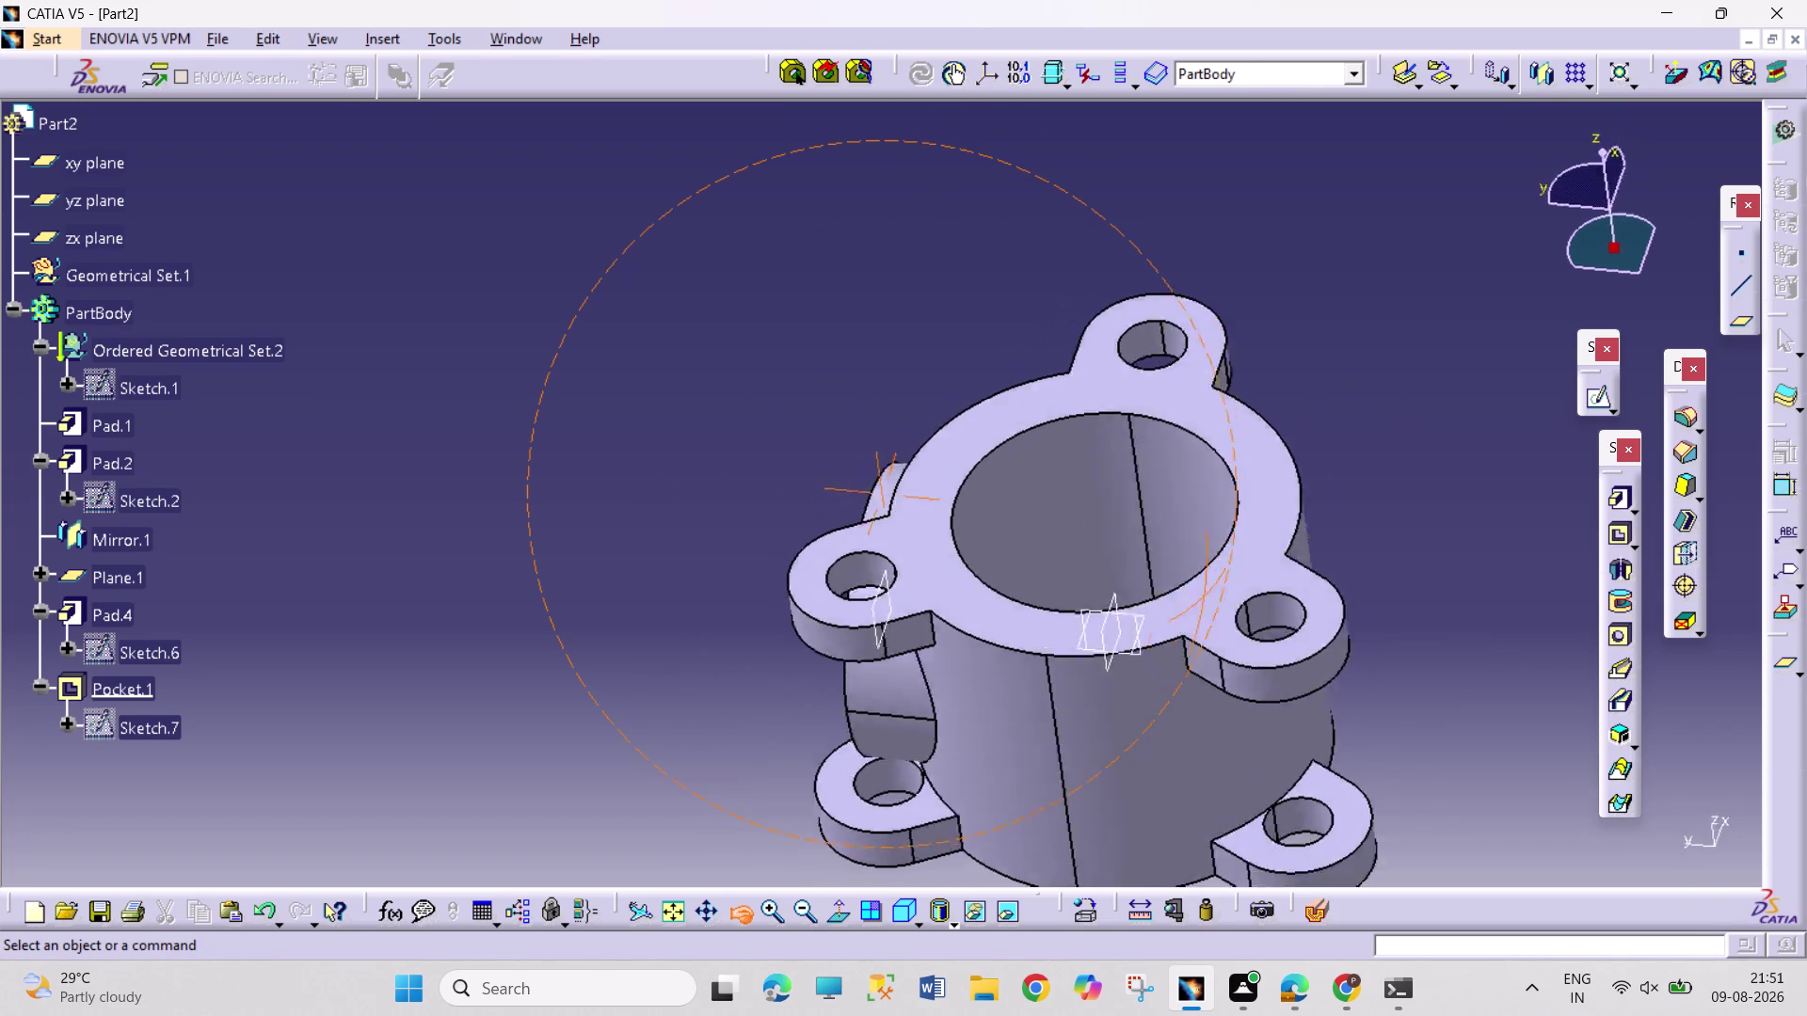
drag(1207, 504, 1327, 517)
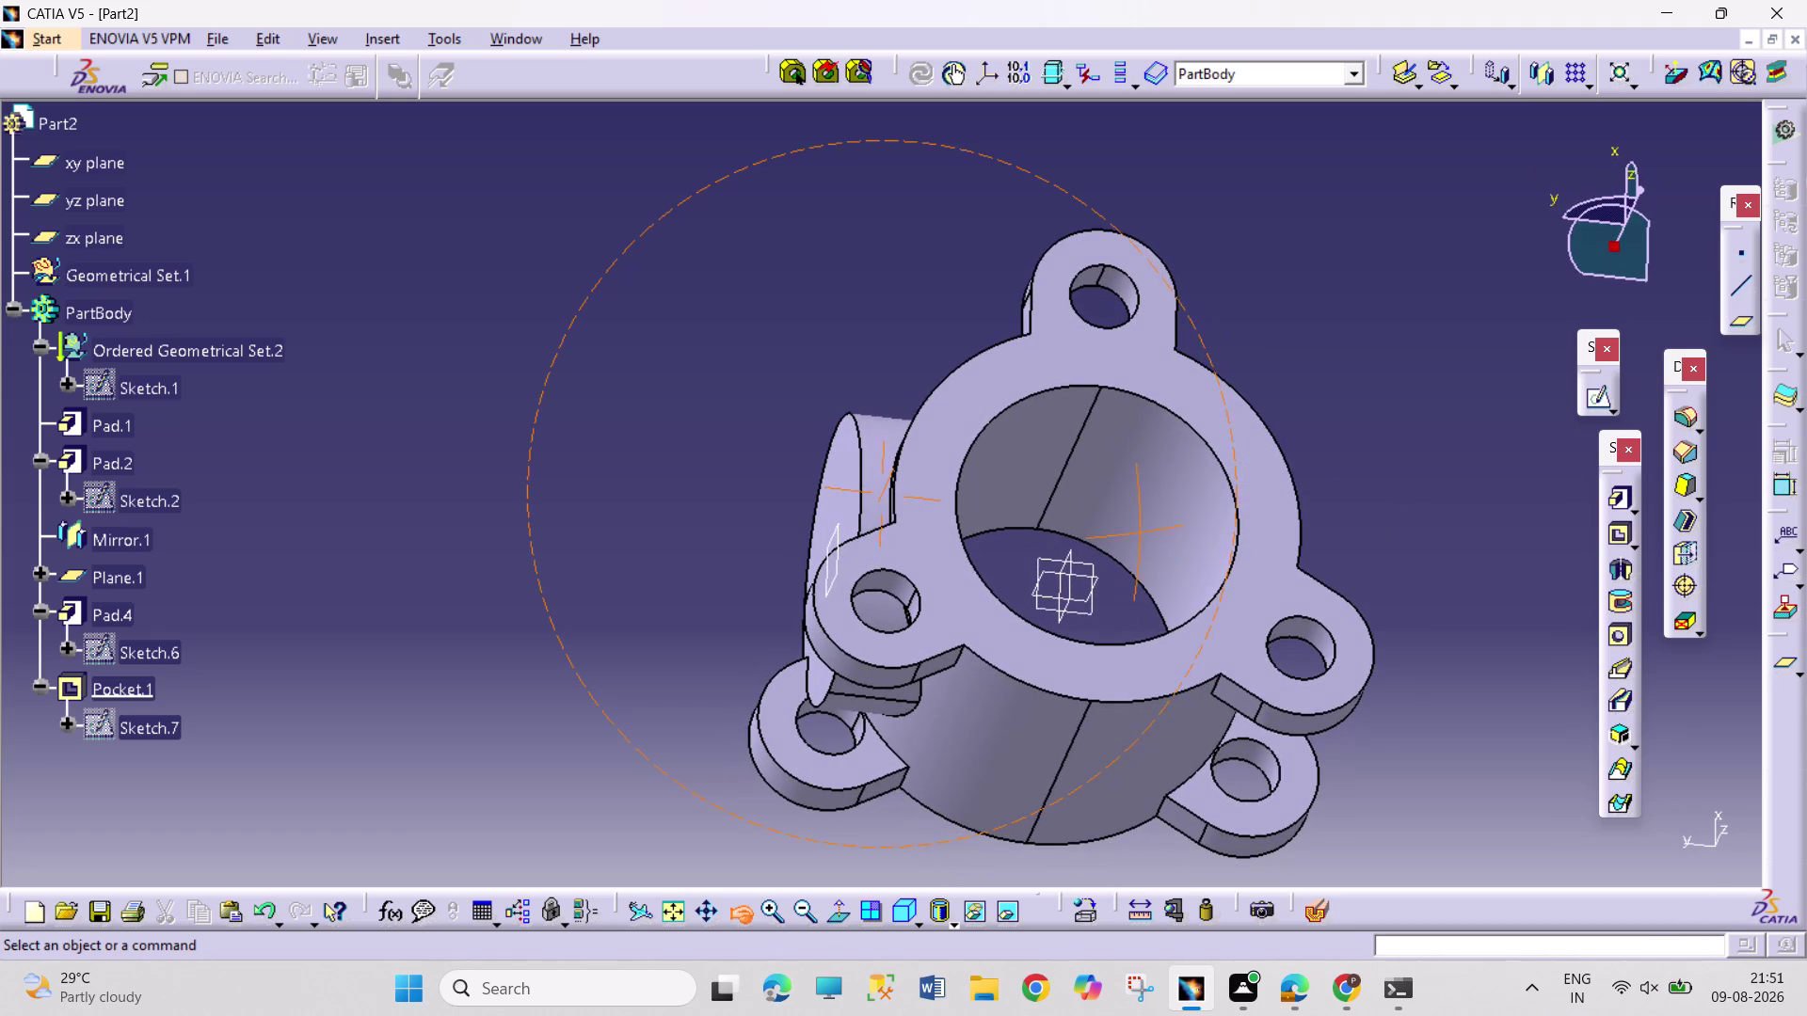
drag(1327, 517, 1185, 451)
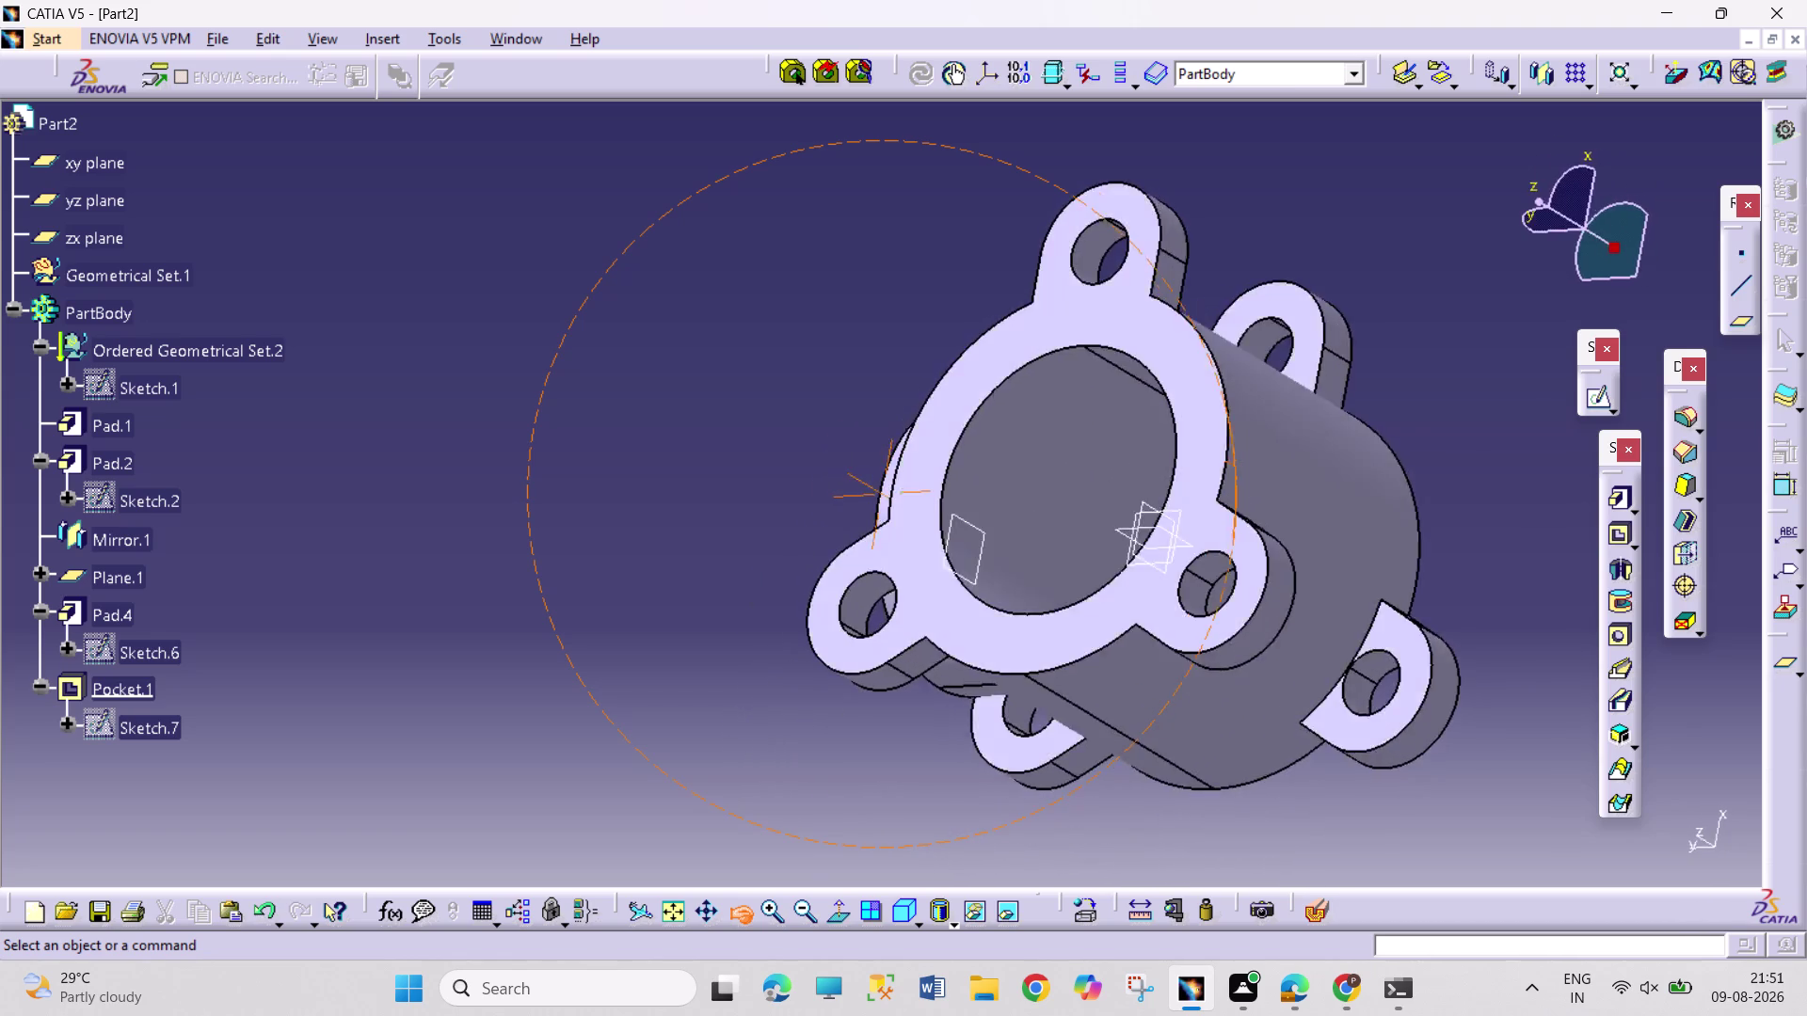
drag(1185, 452, 1305, 535)
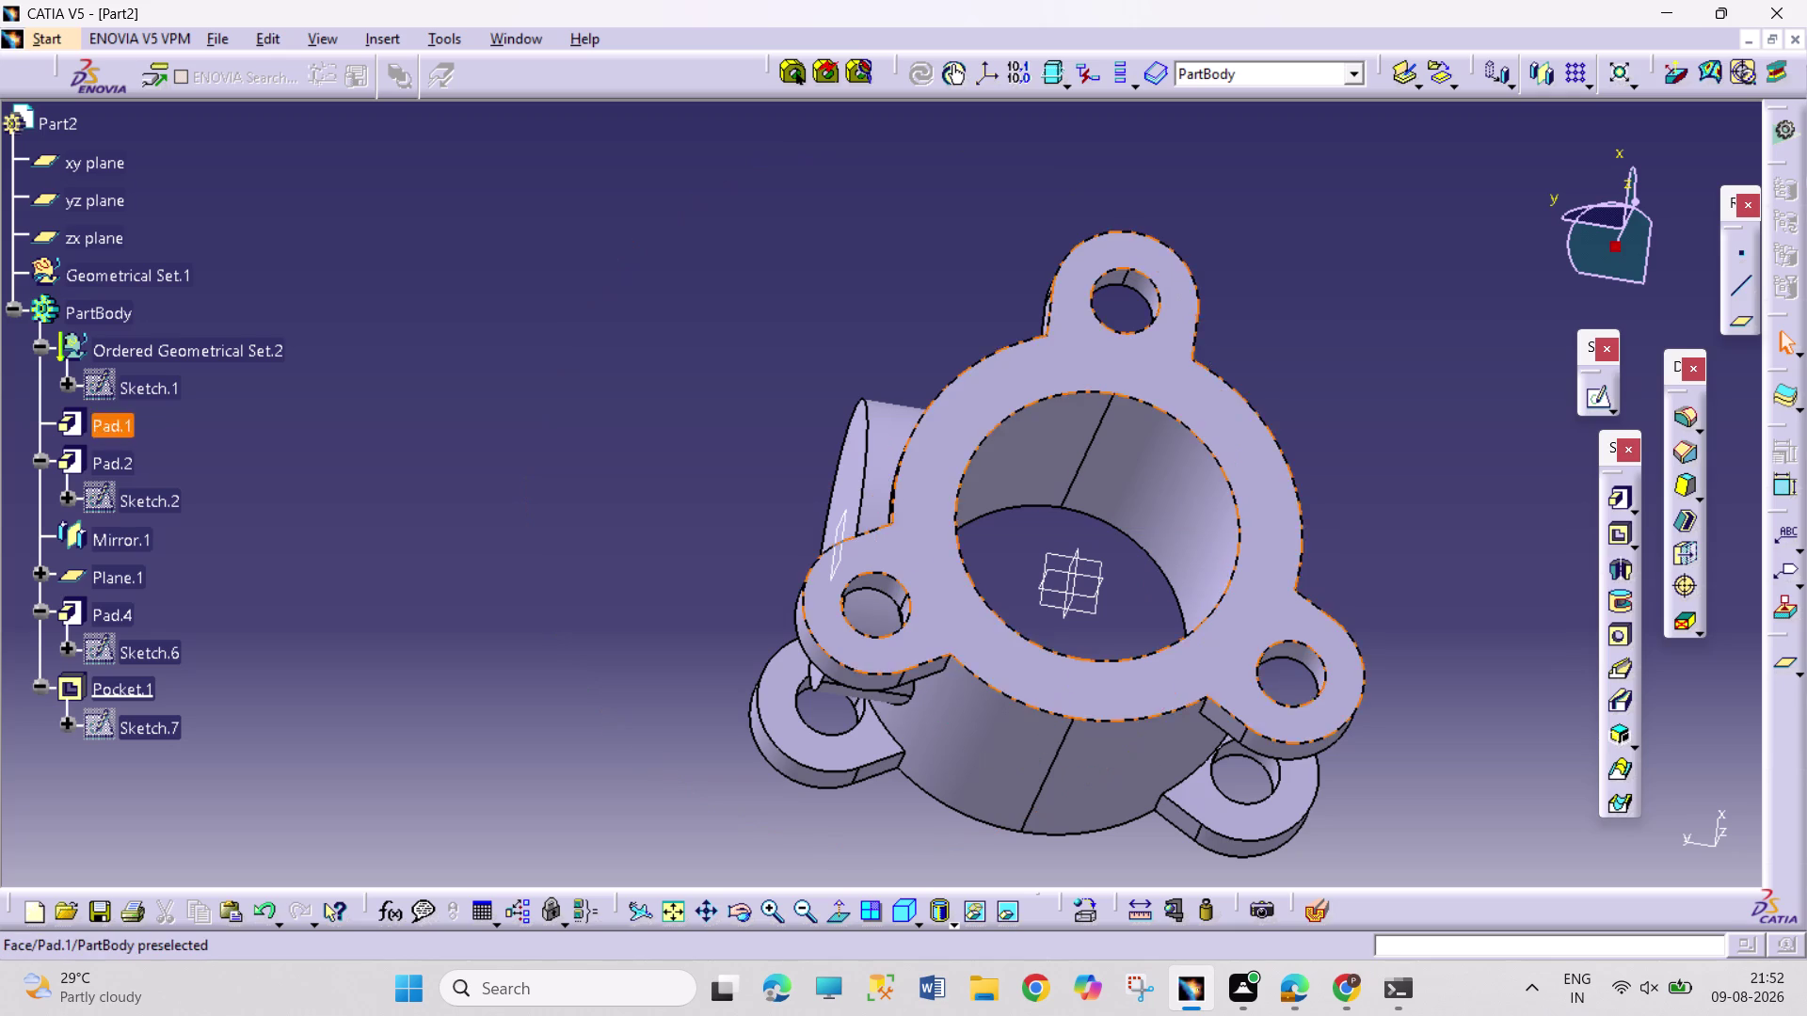
click(842, 553)
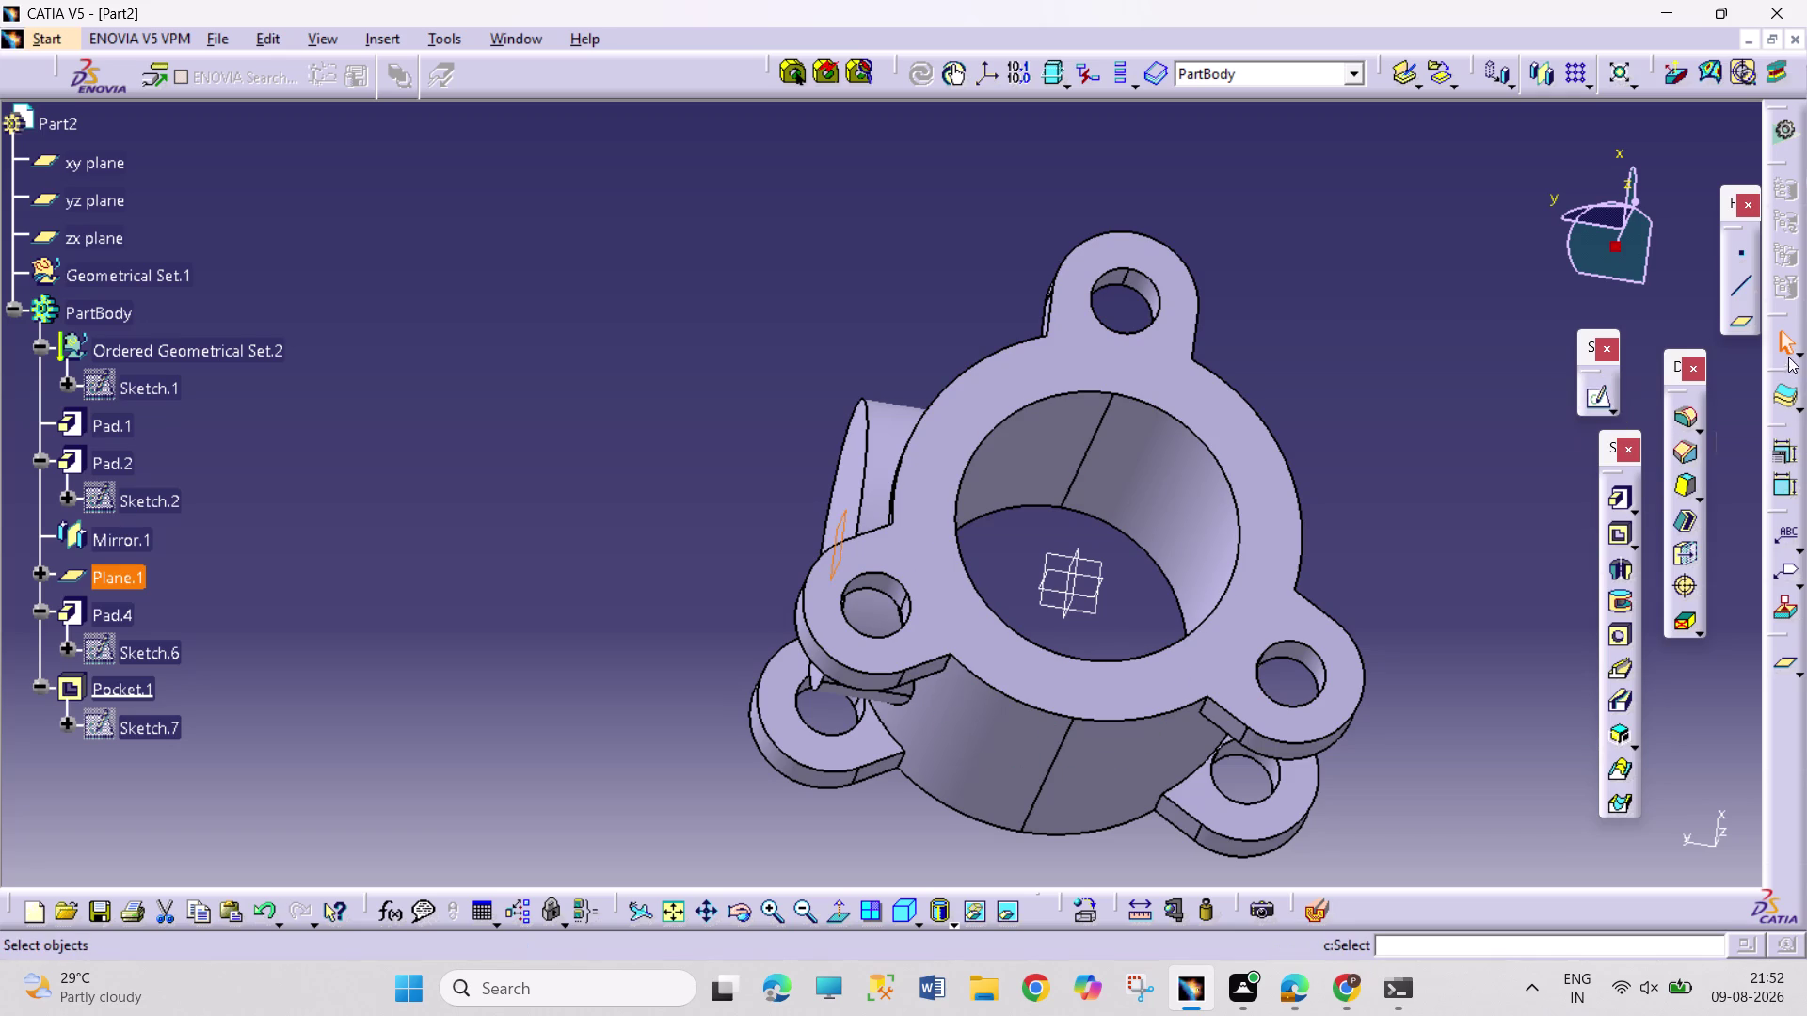
Create Plane.2 offset from Plane.1 in the reversed direction and open a sketch on it.
click(1741, 323)
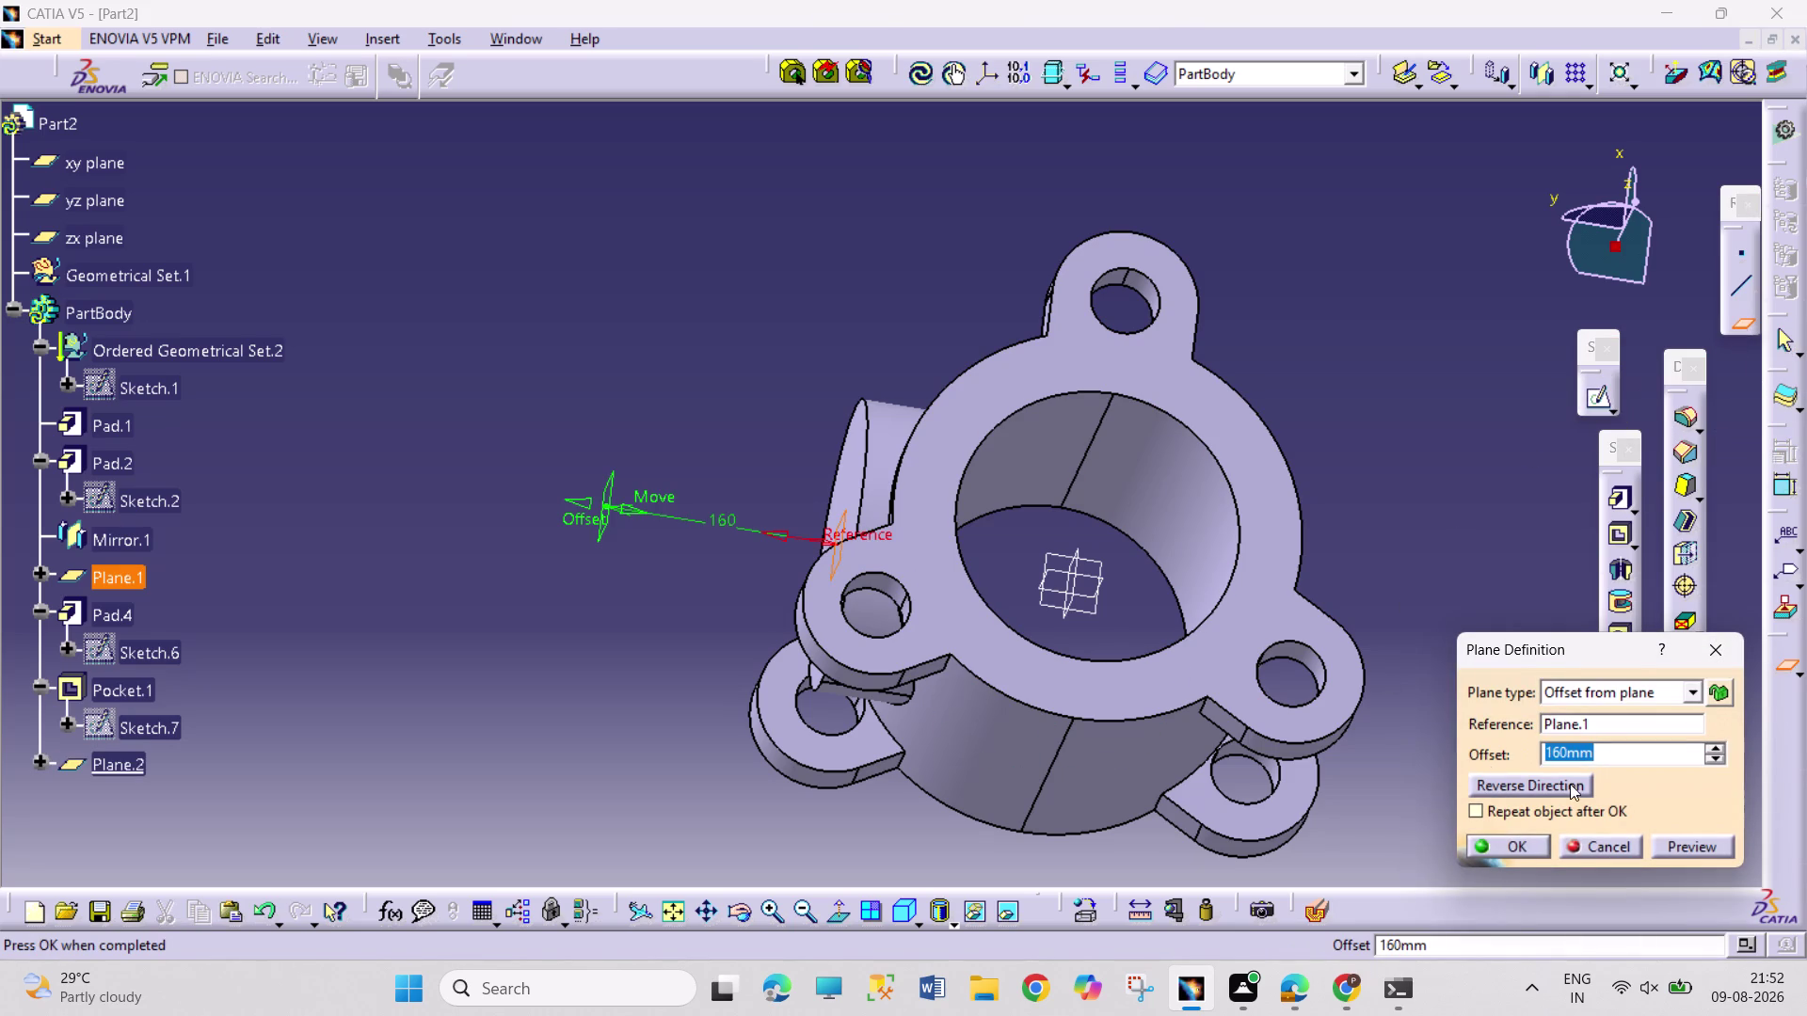
click(1548, 777)
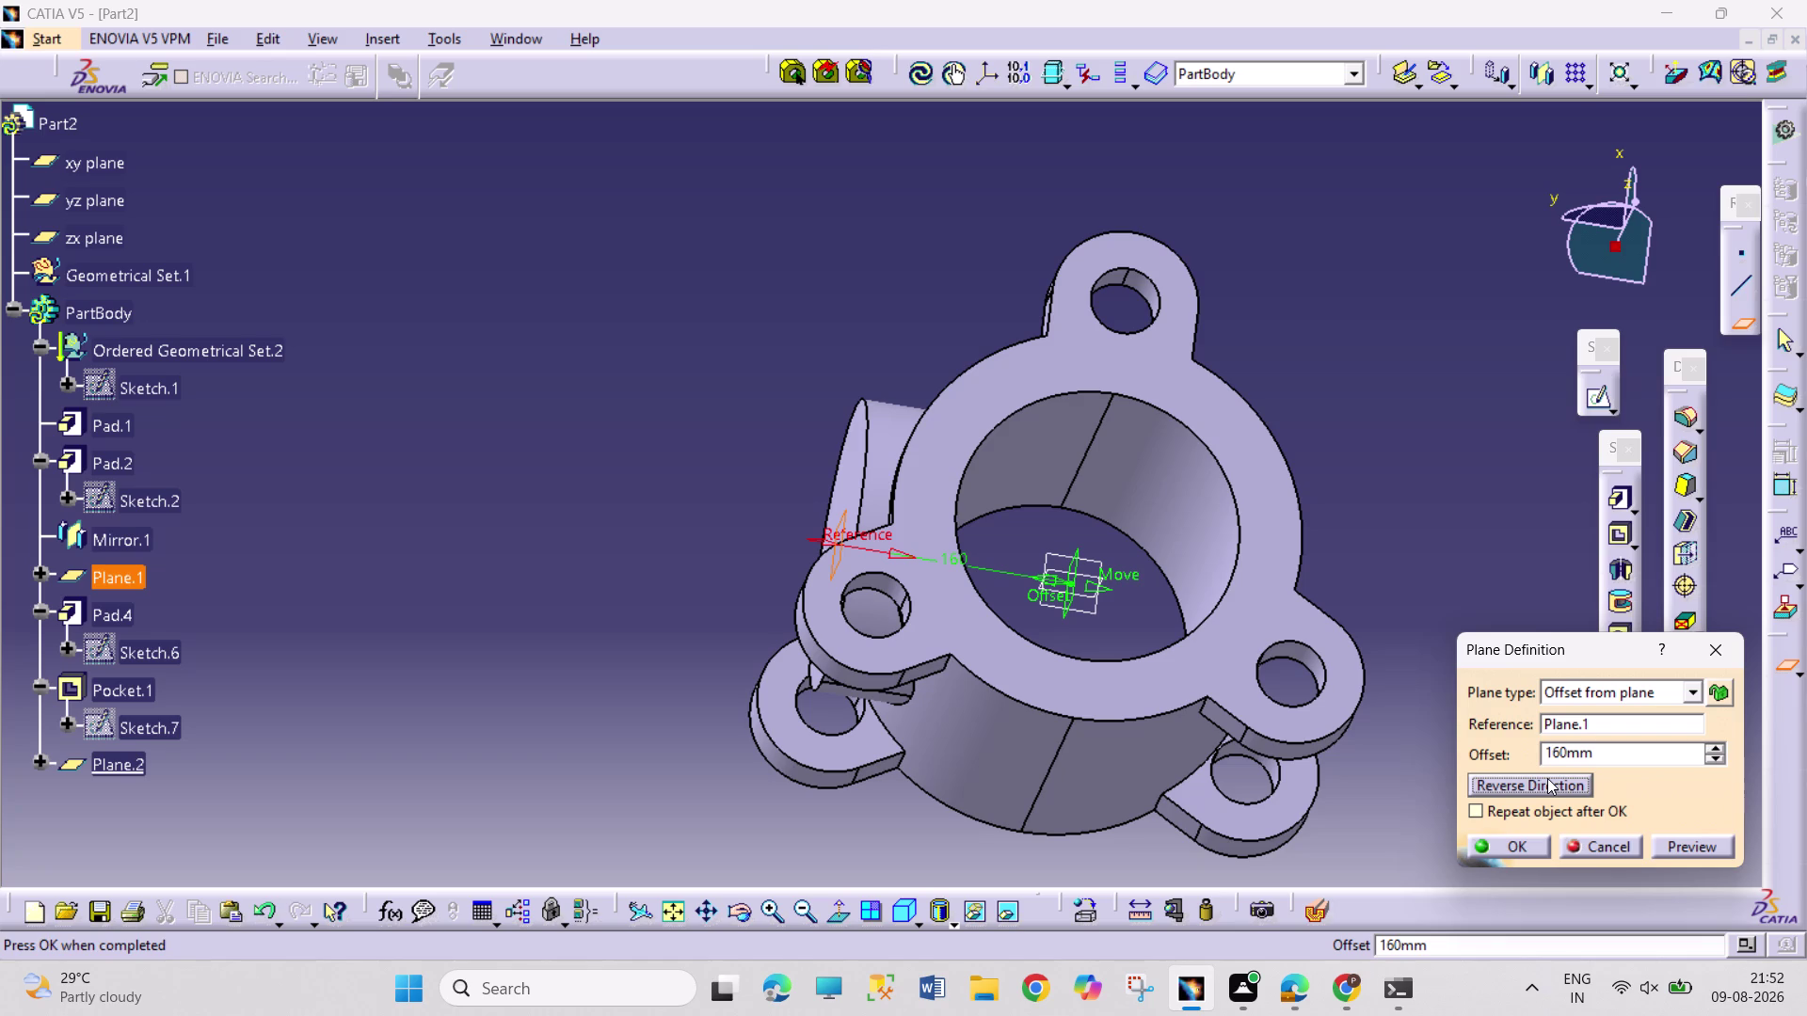
drag(1570, 753, 1498, 726)
text(325)
key(Return)
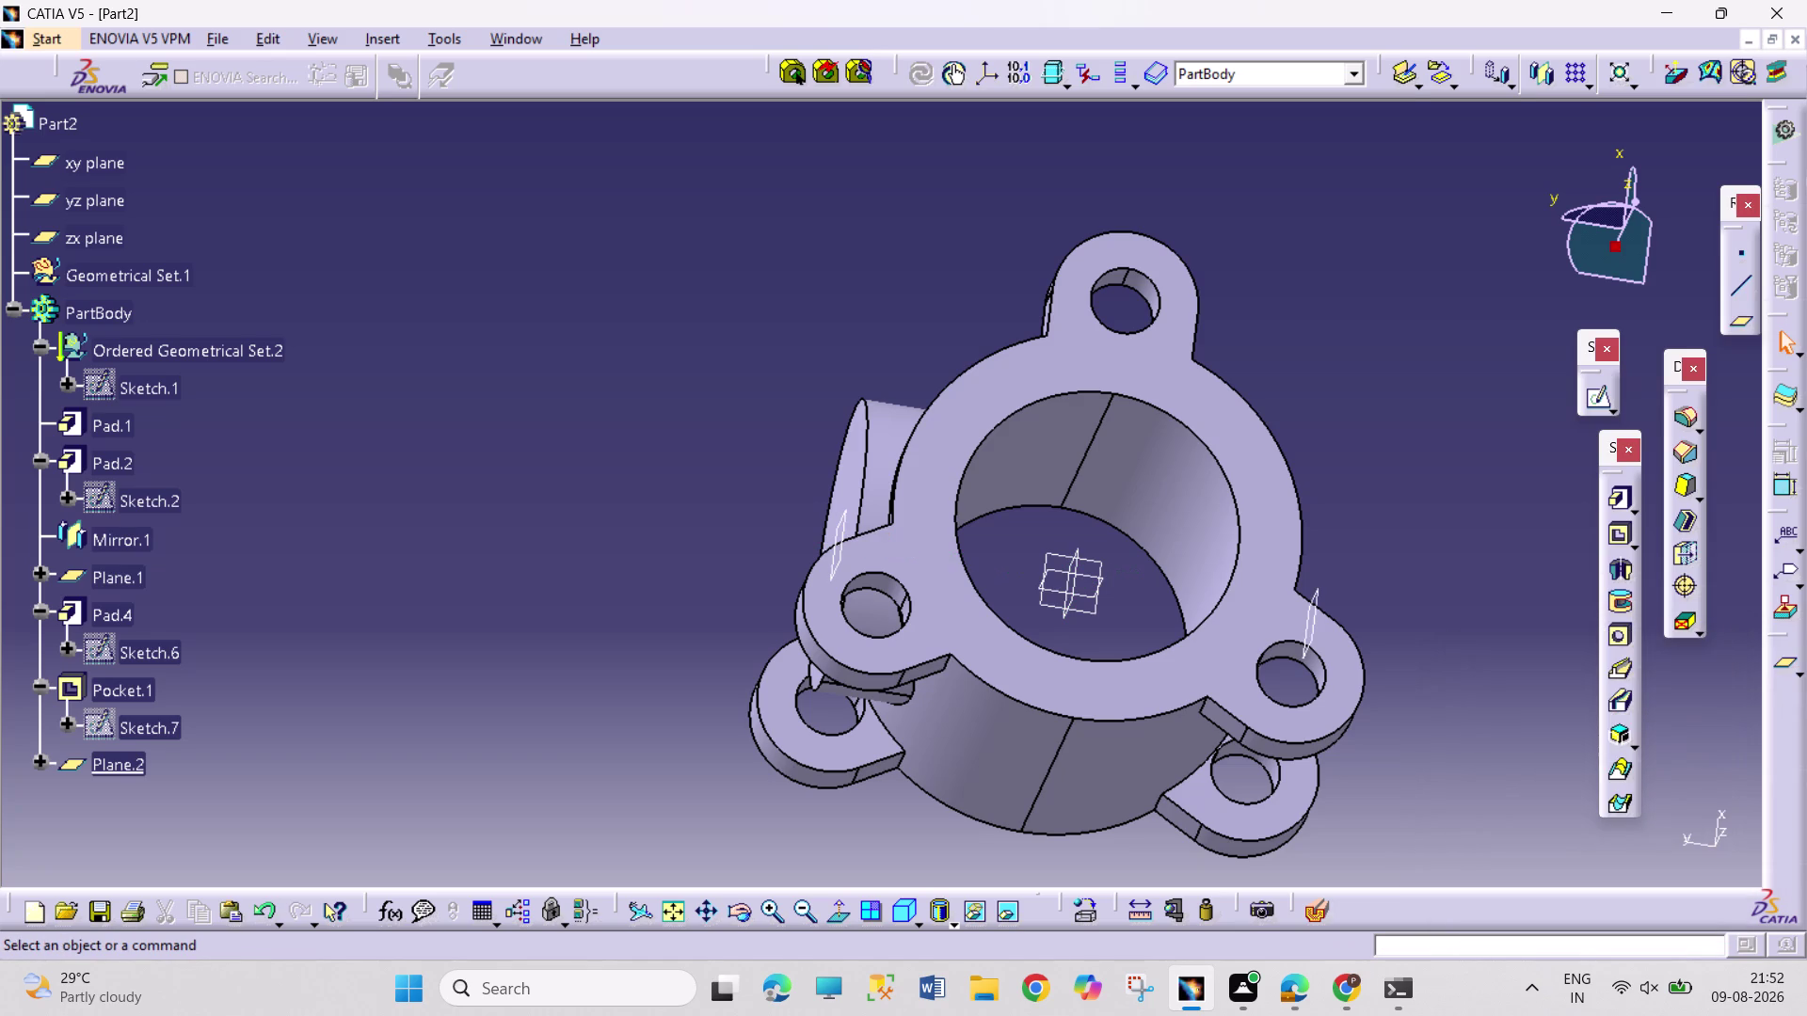
click(1310, 639)
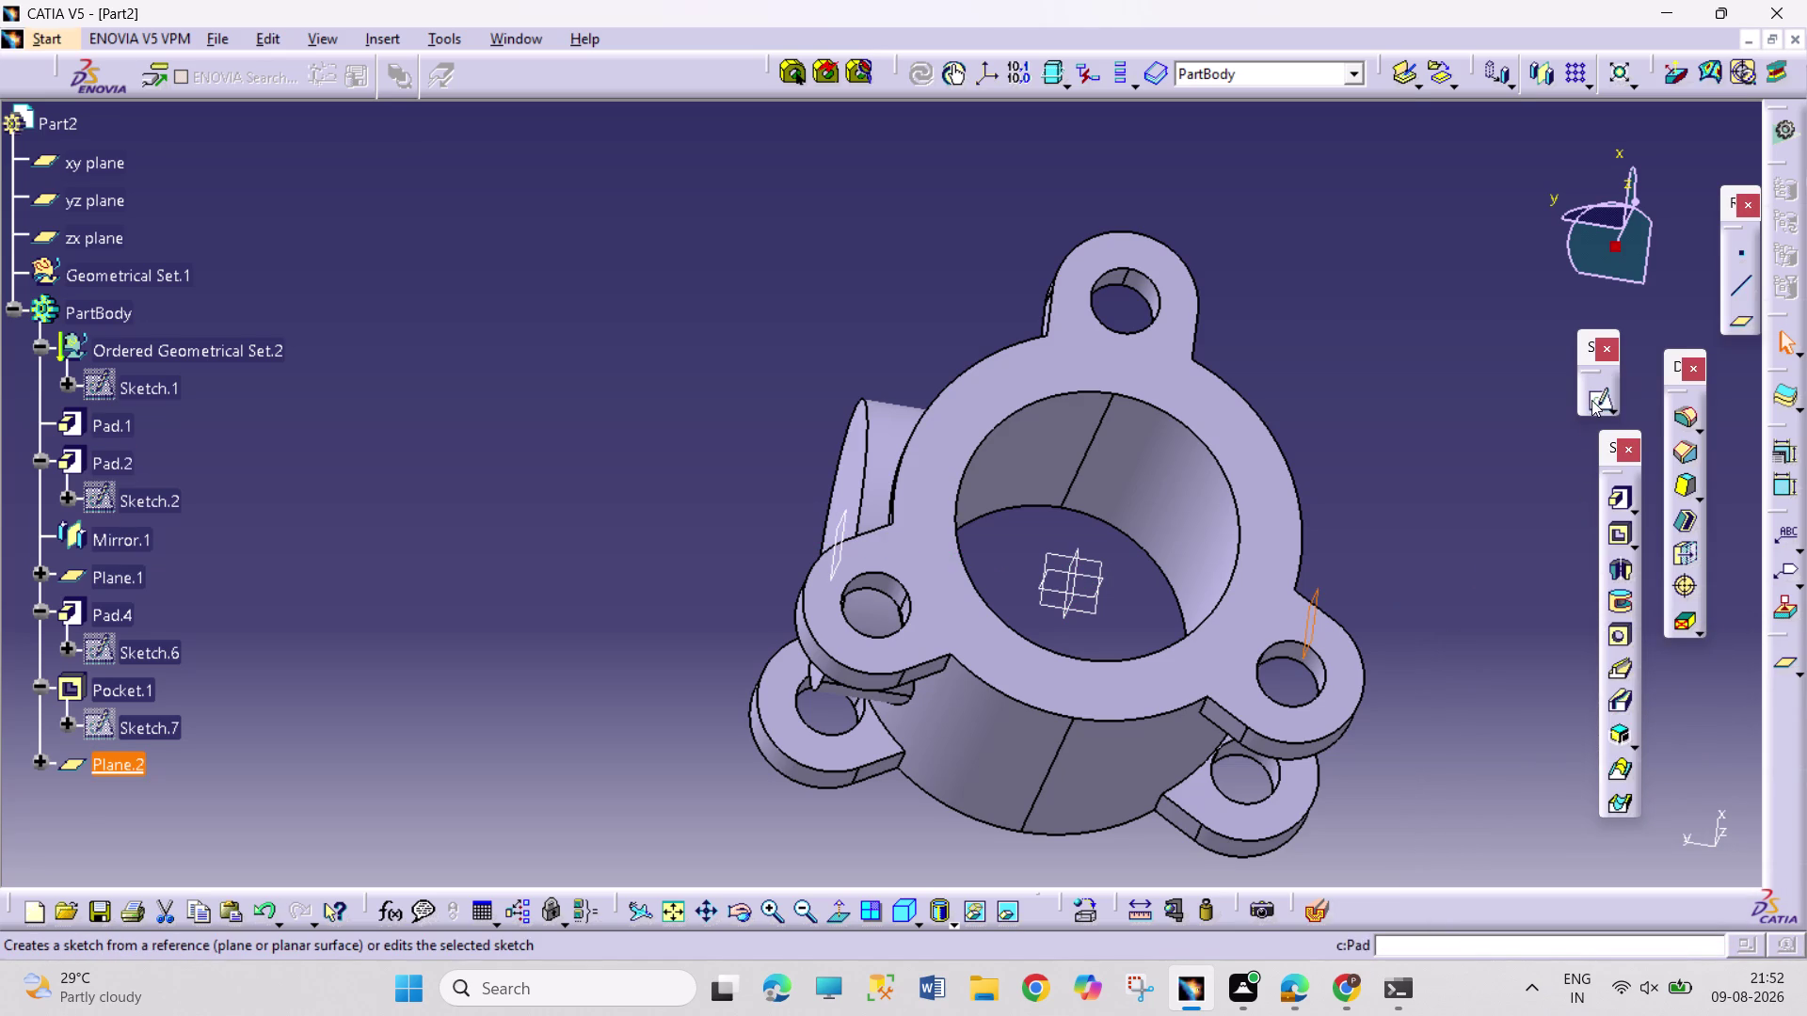
click(1592, 400)
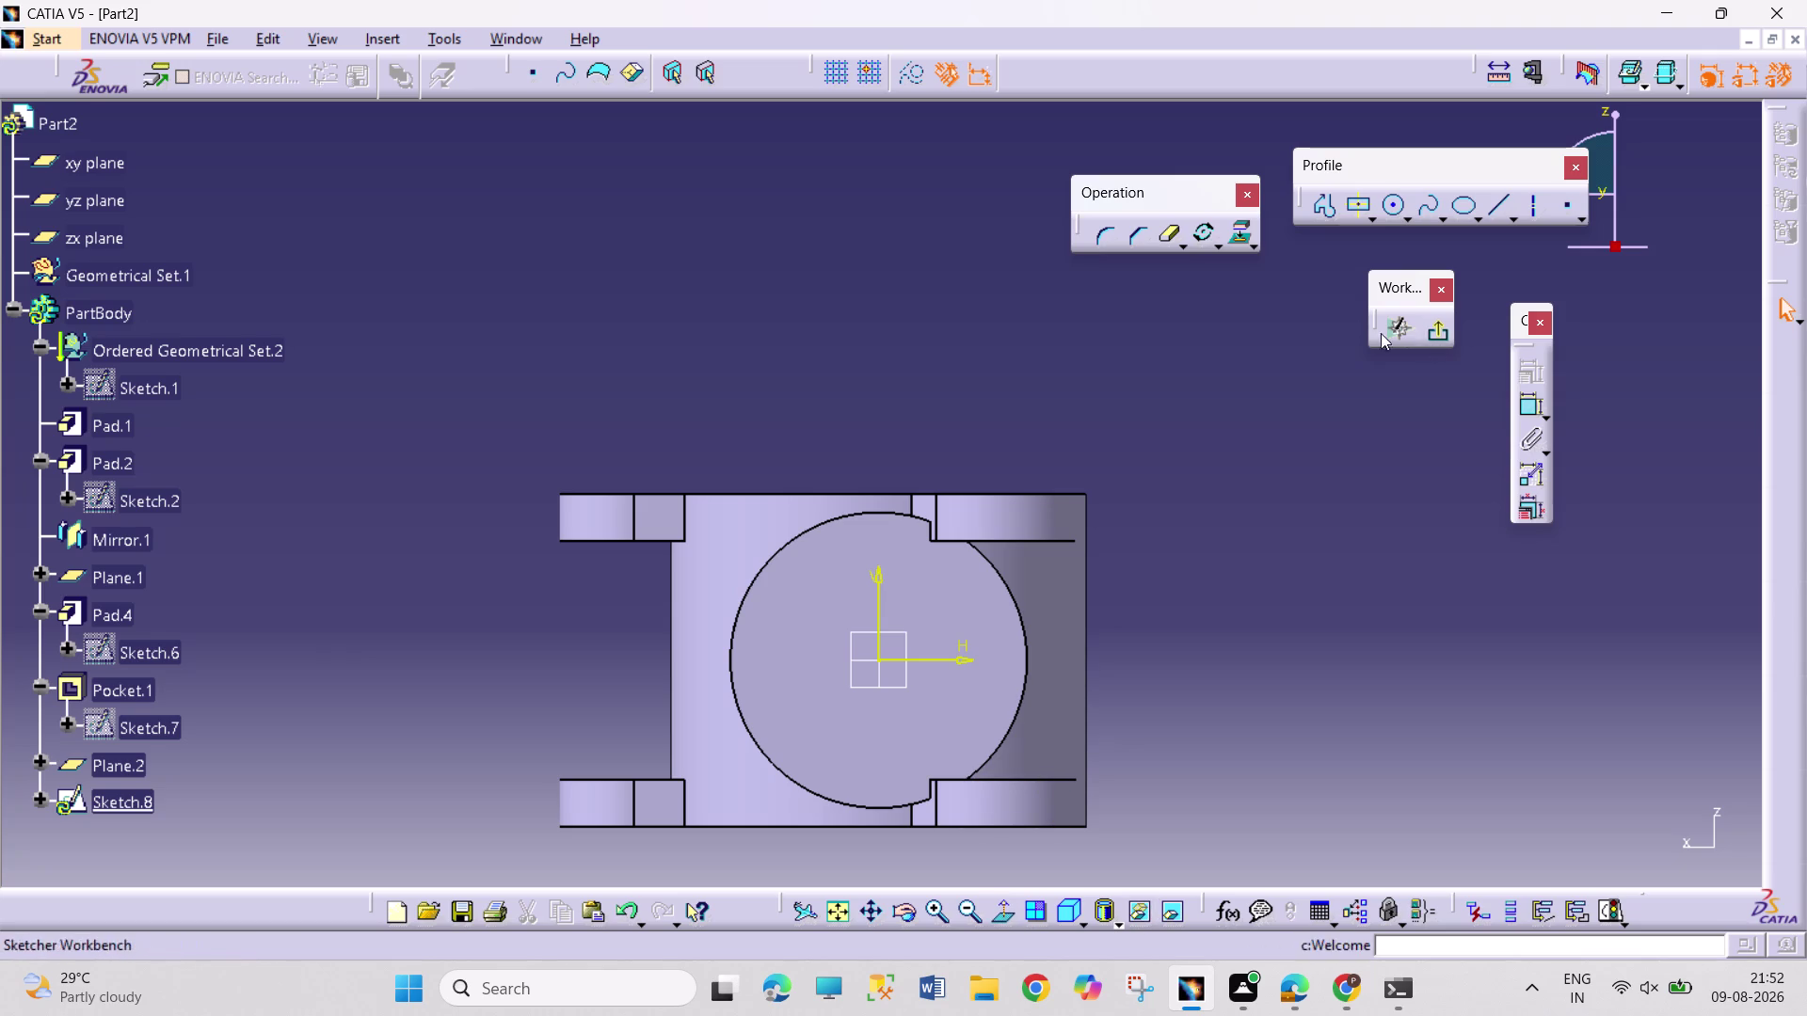
Draw an origin-centred circle in Sketch.8, constrain it to 75 mm diameter, and exit Sketcher.
click(1394, 205)
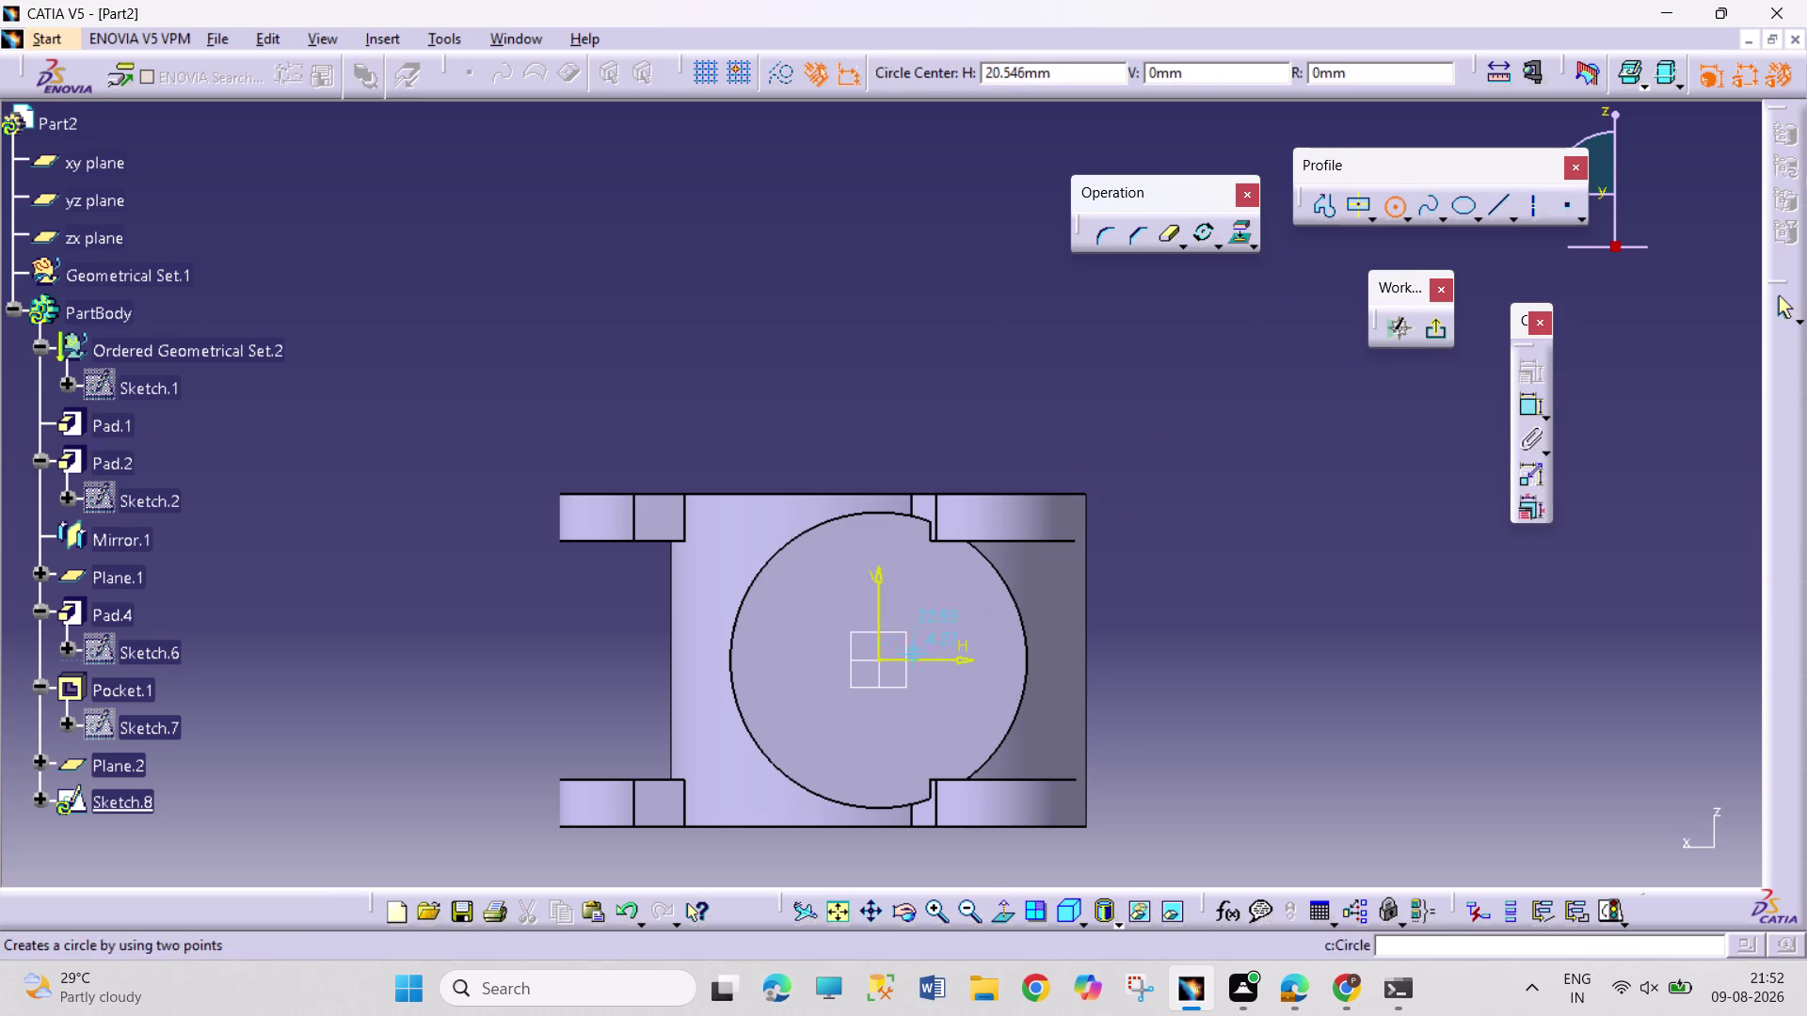
click(876, 661)
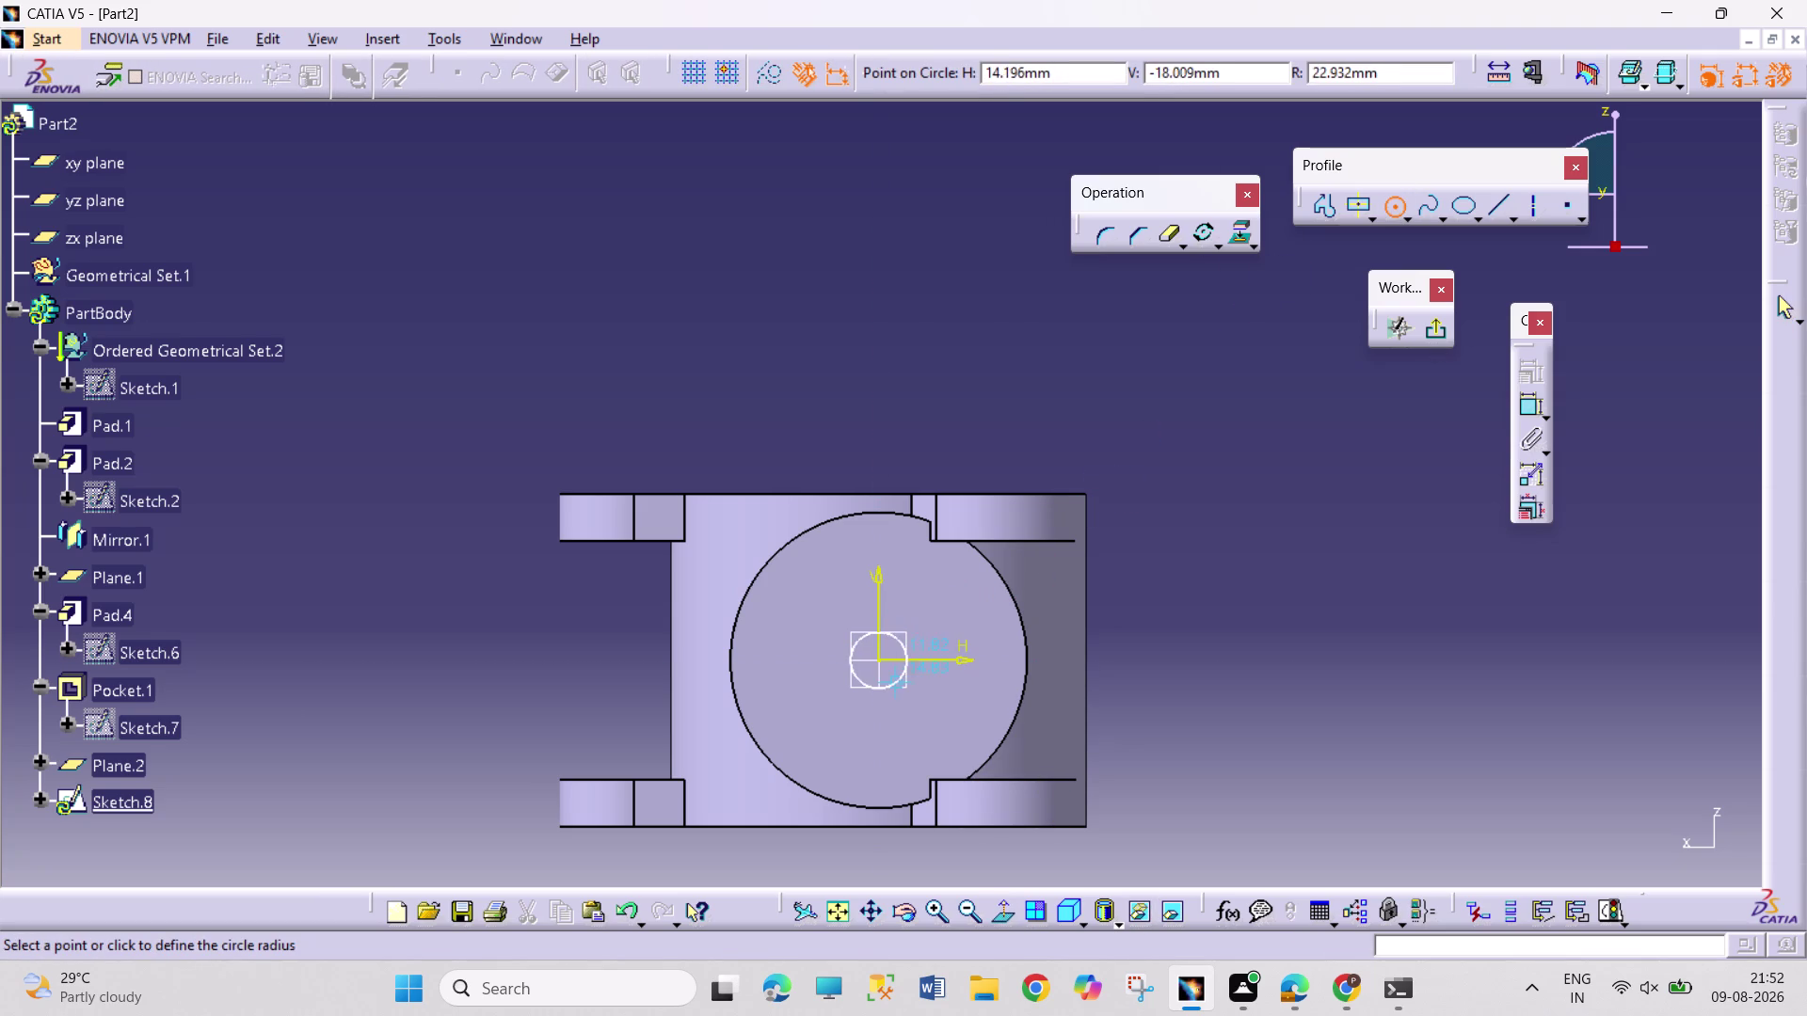
click(909, 706)
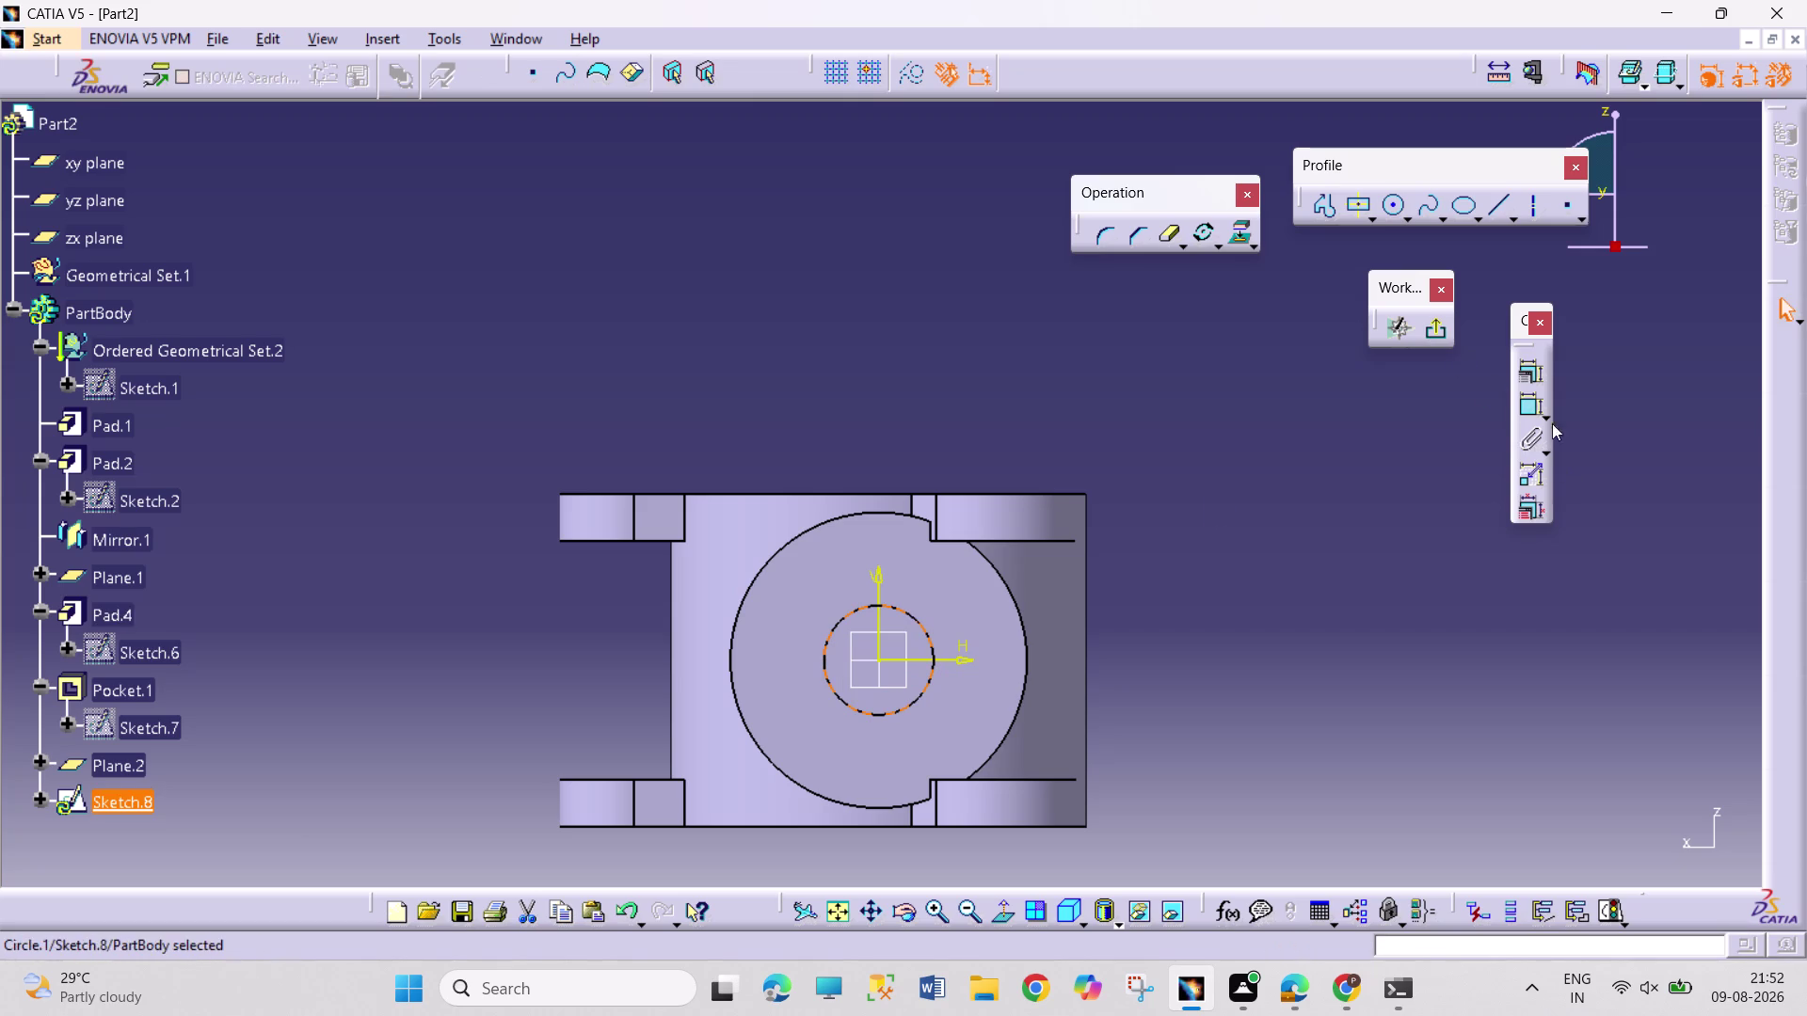
click(1523, 404)
click(1215, 618)
double_click(1233, 609)
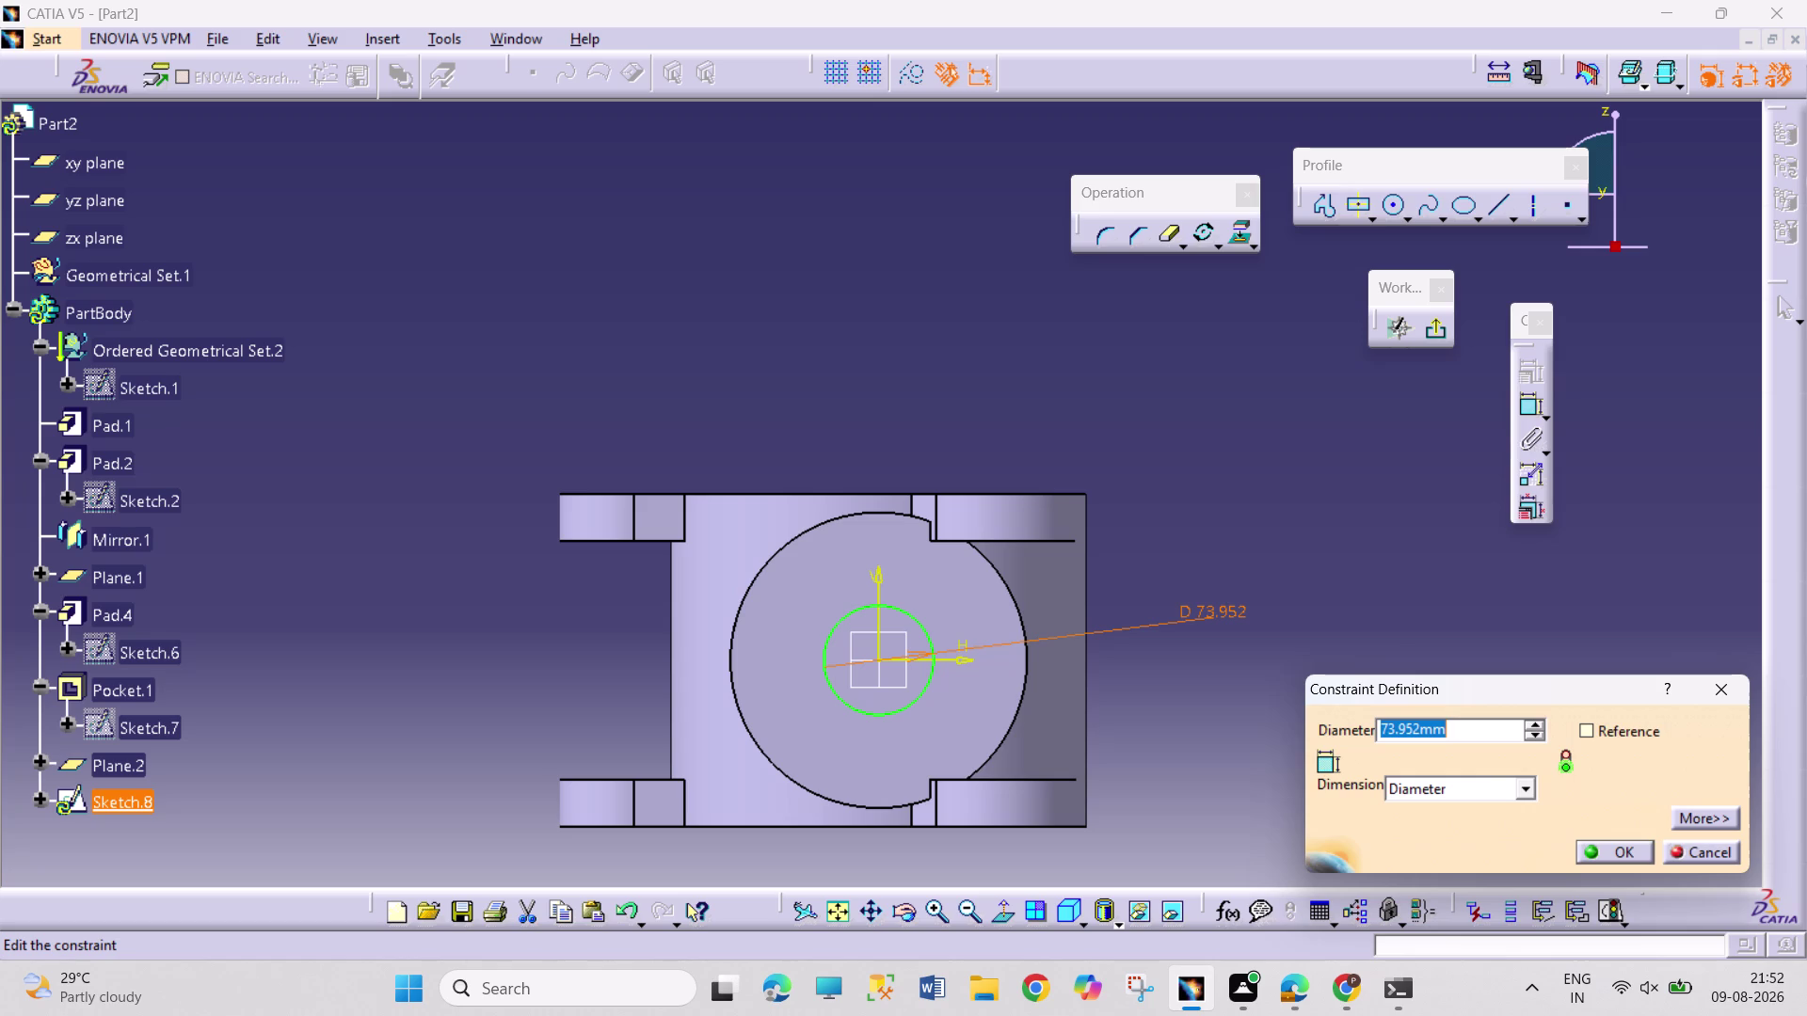
text(72)
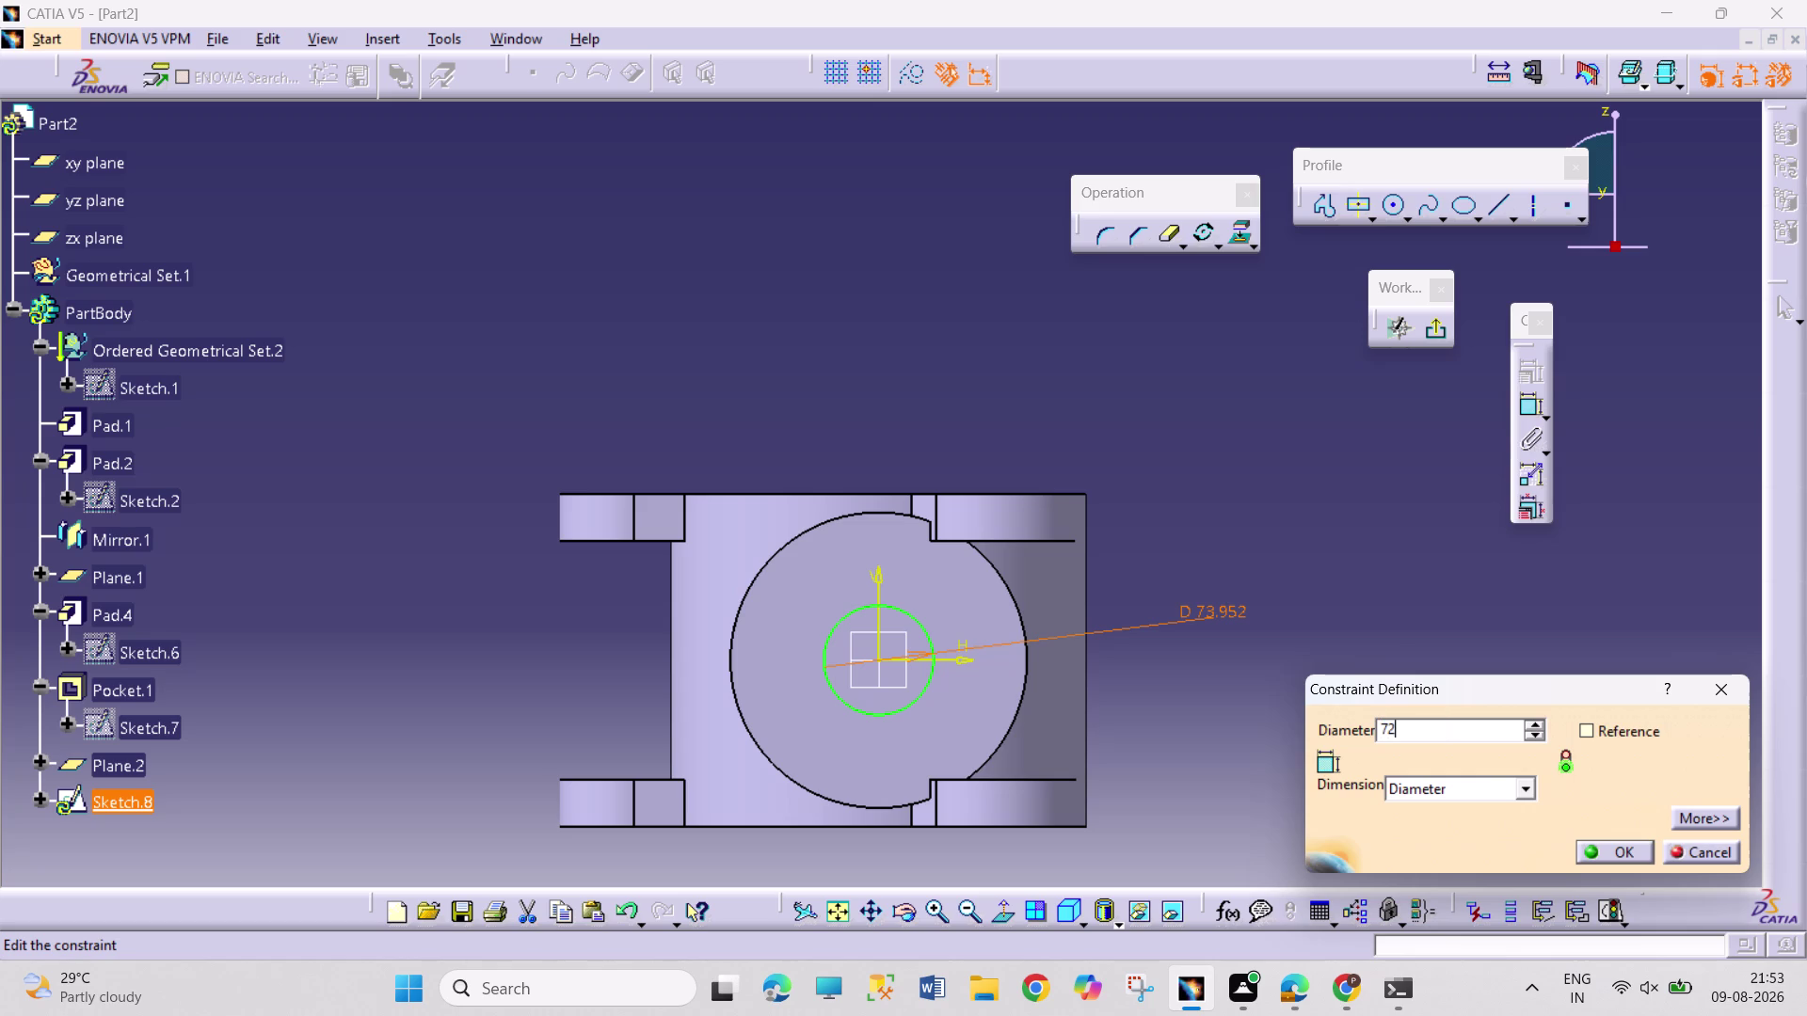
key(BackSpace)
key(5)
key(Return)
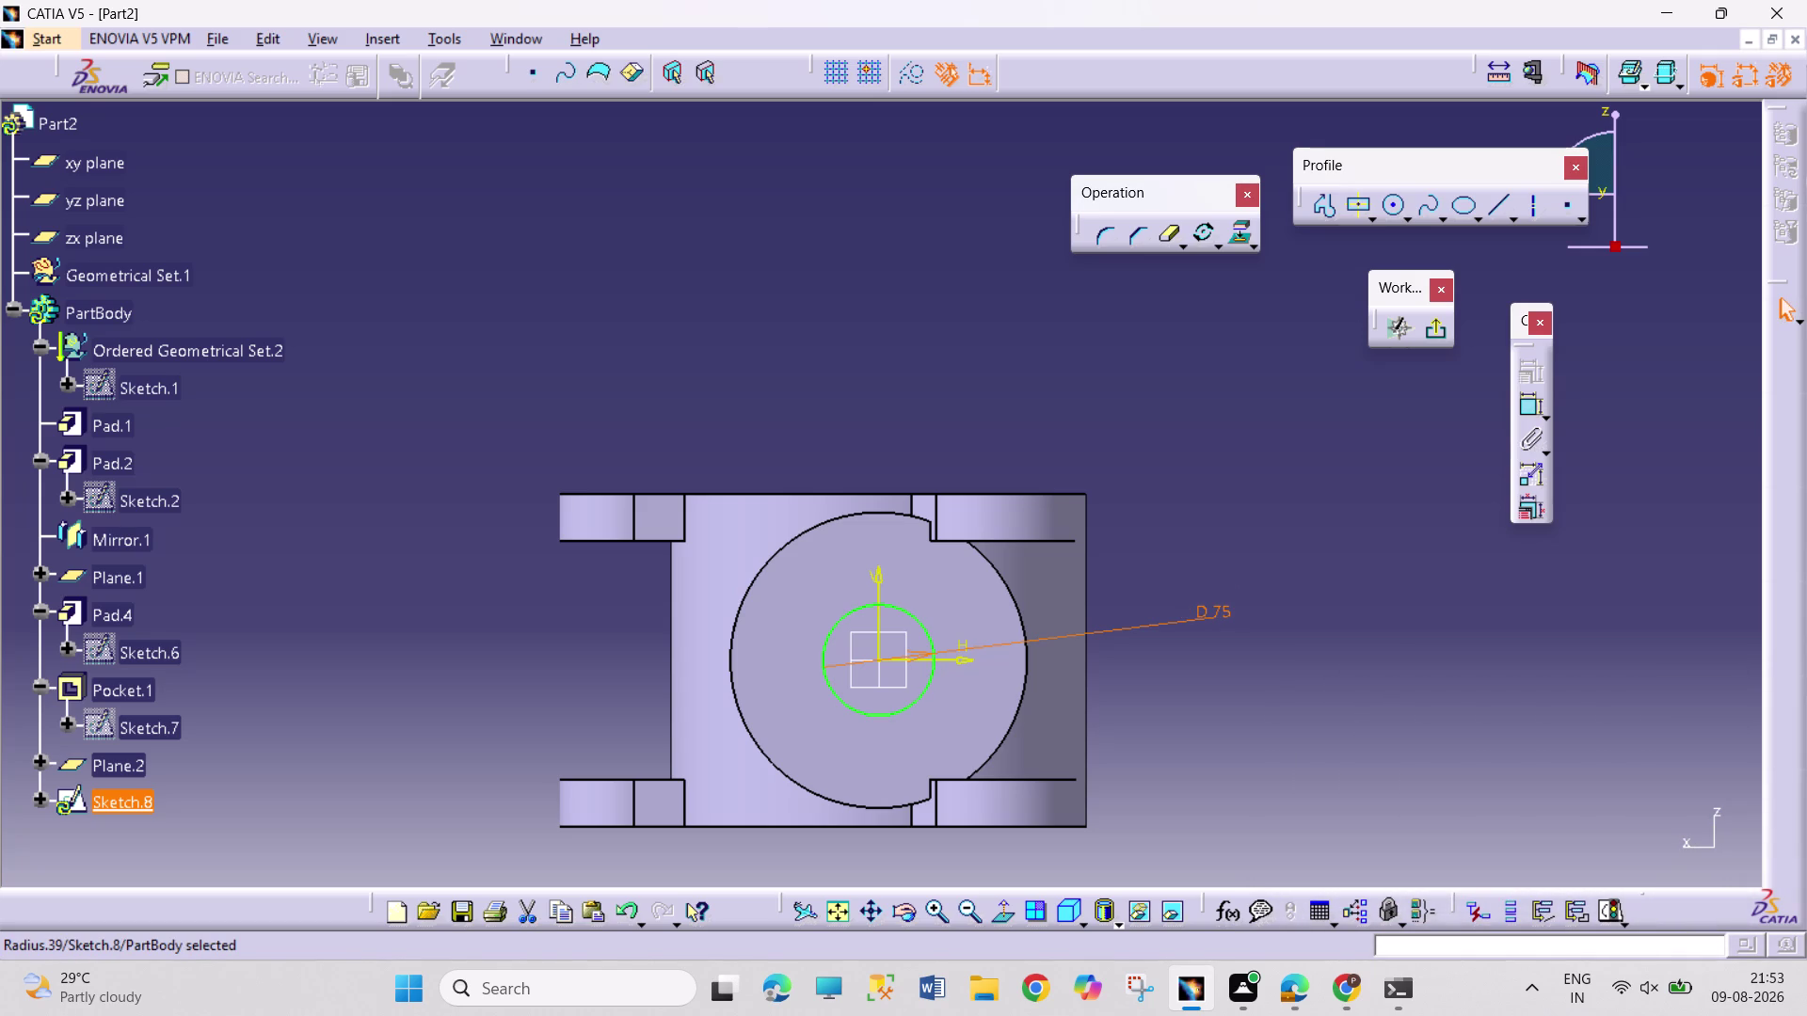
click(1288, 585)
click(1436, 332)
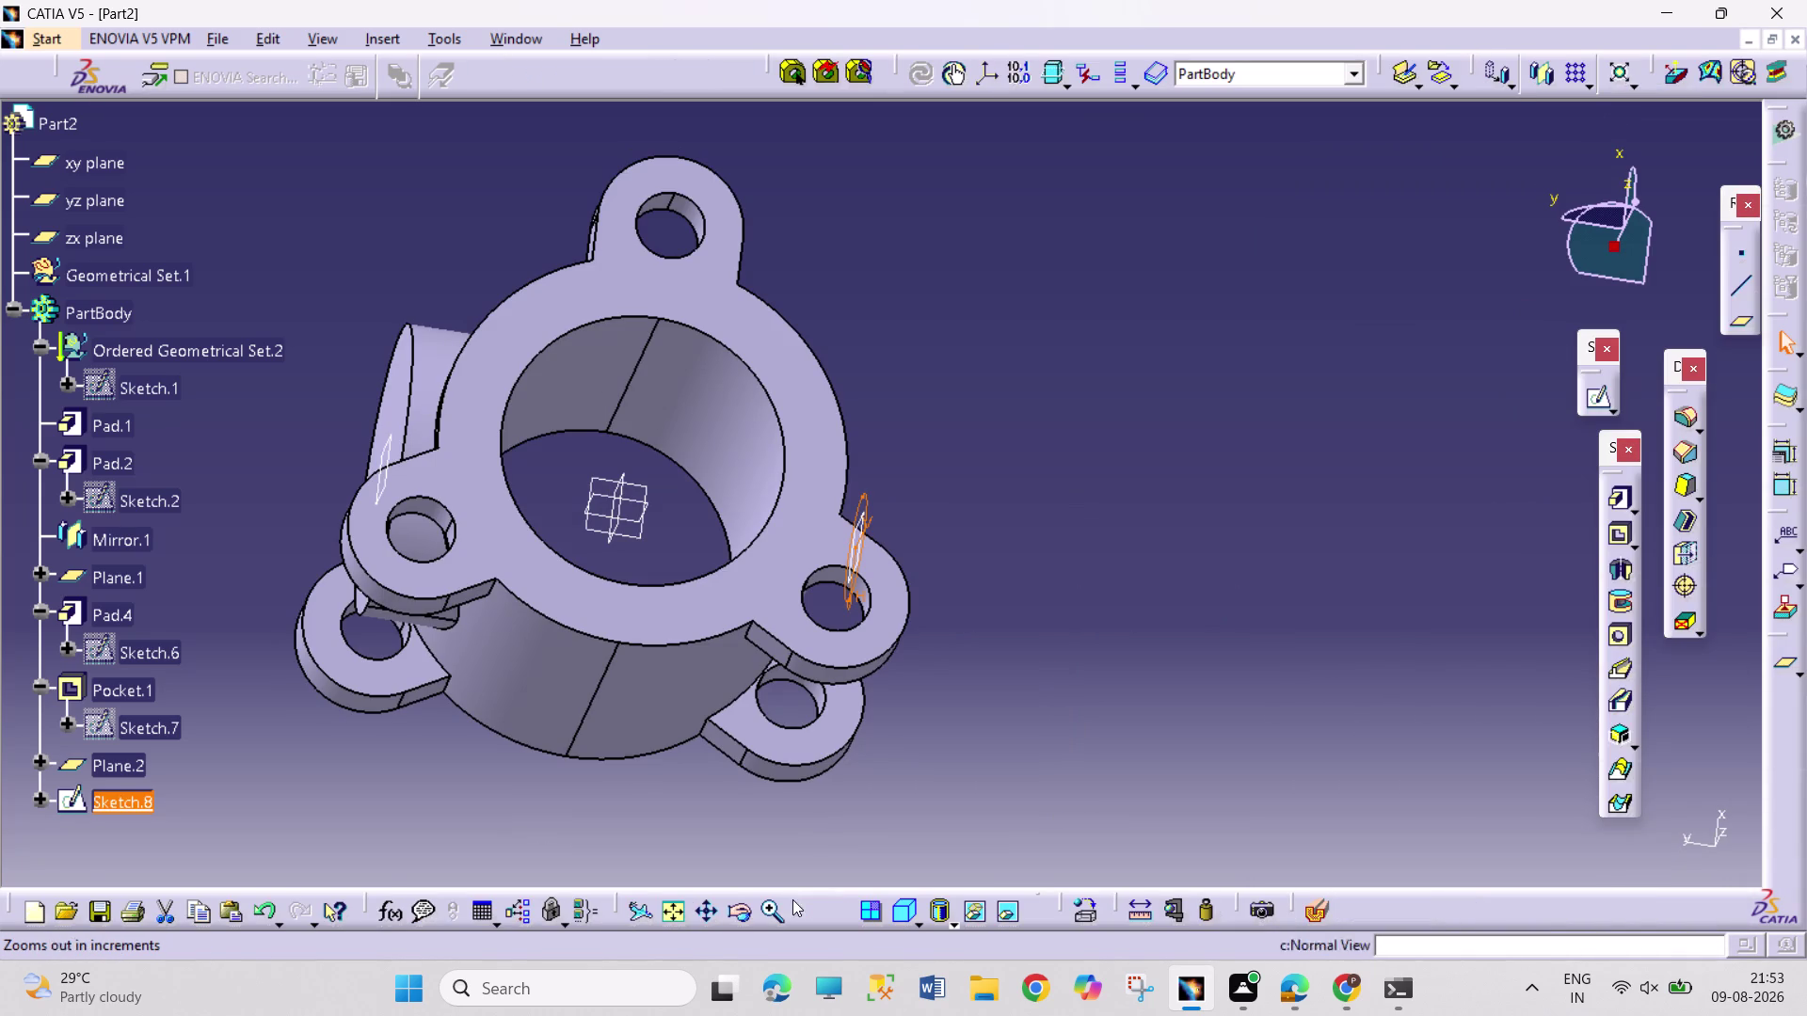
Extrude Sketch.8 into Pad.5 and open Sketch.9 on the flange's top face.
click(1609, 496)
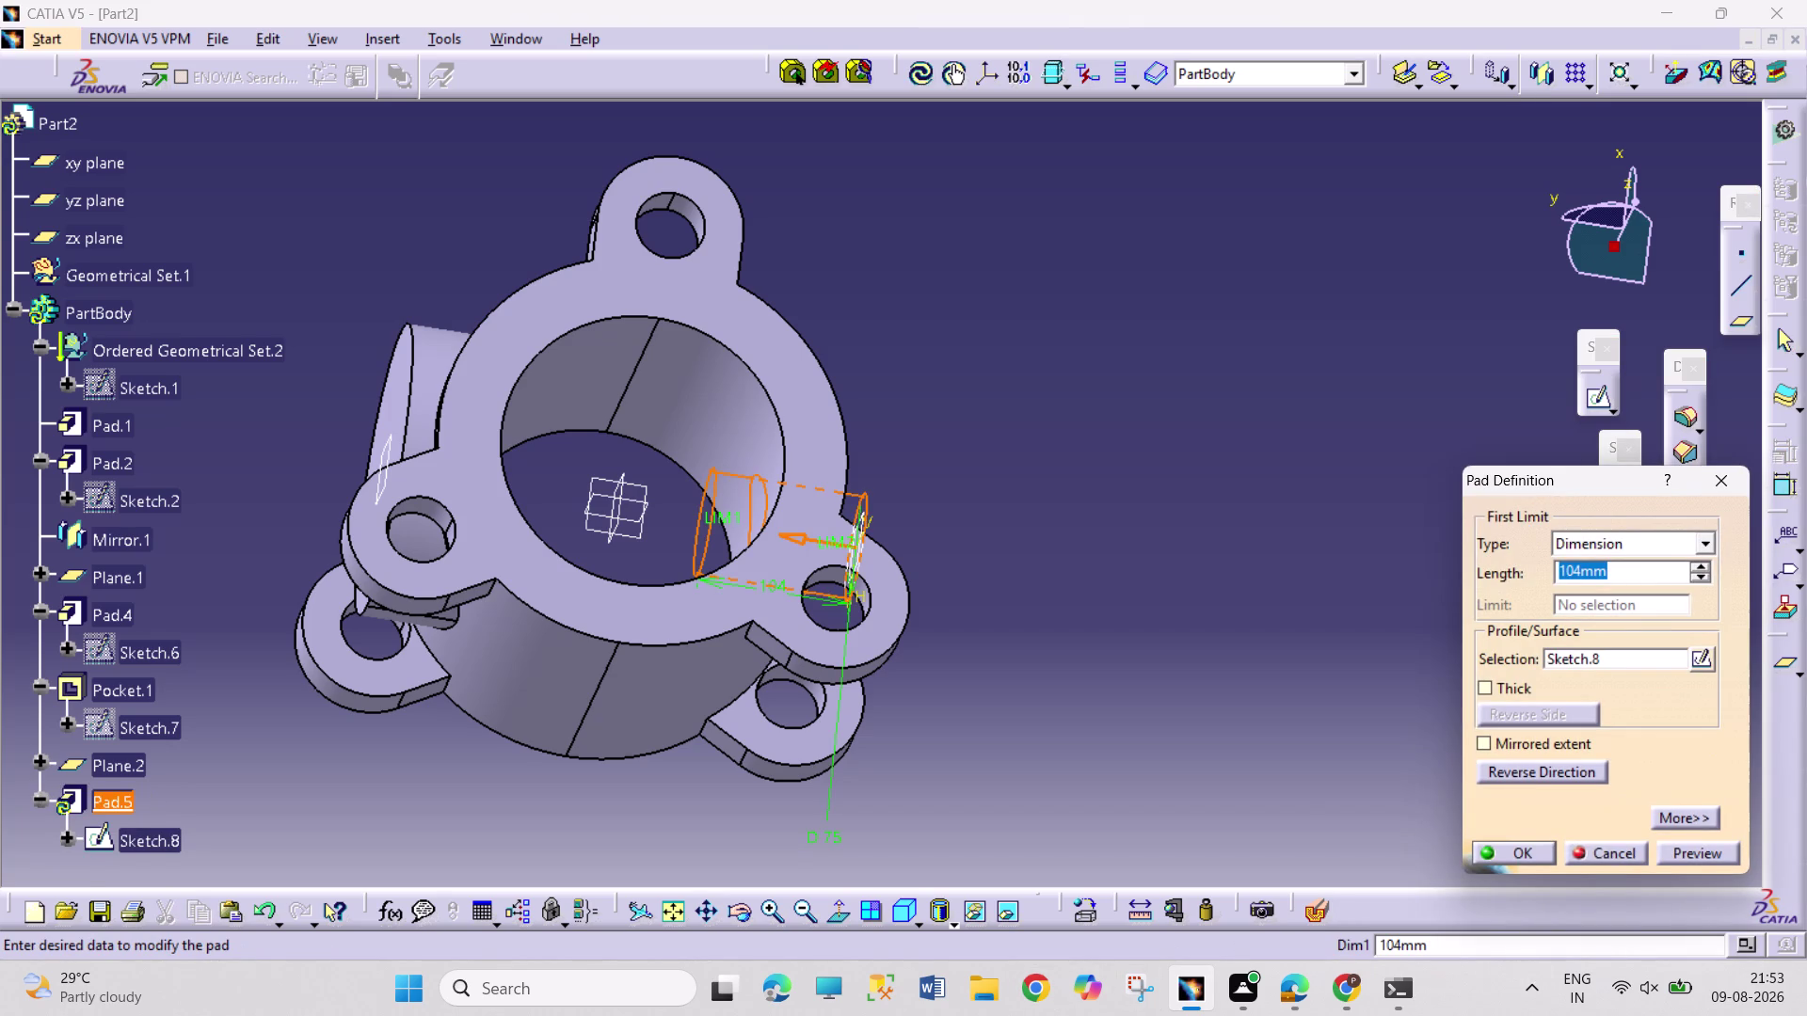
click(1530, 851)
click(1331, 619)
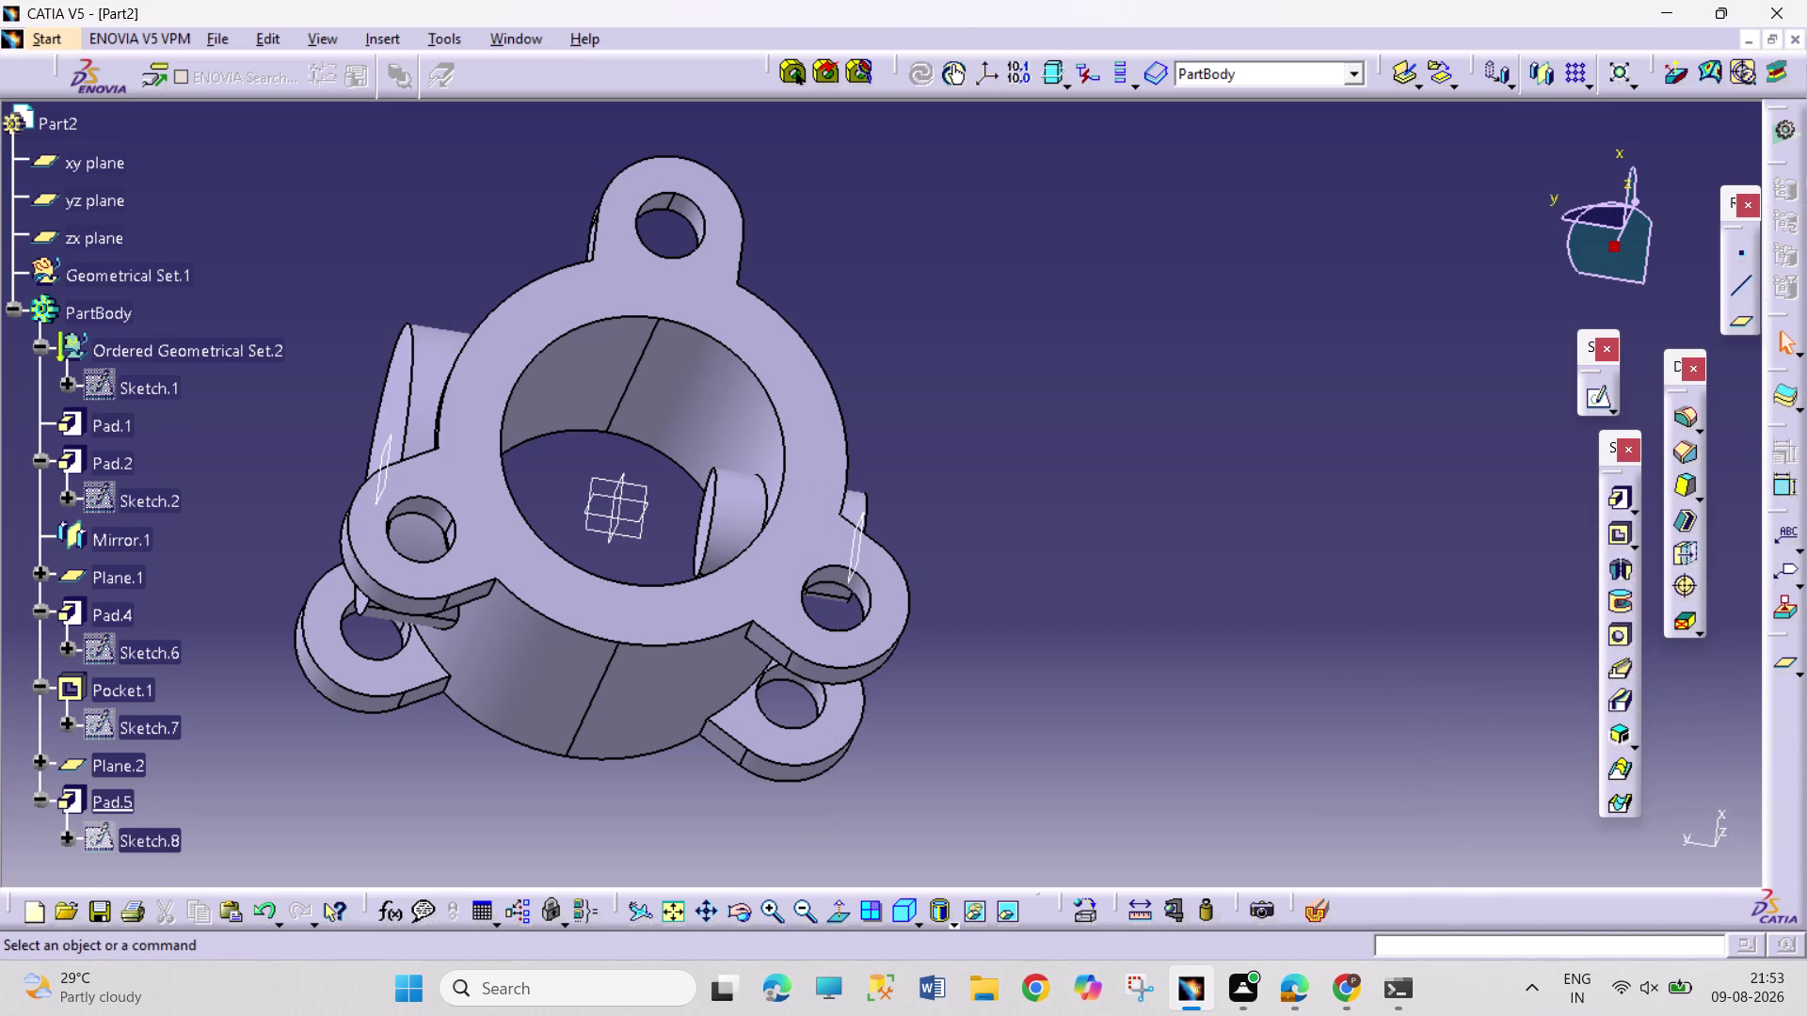
click(826, 460)
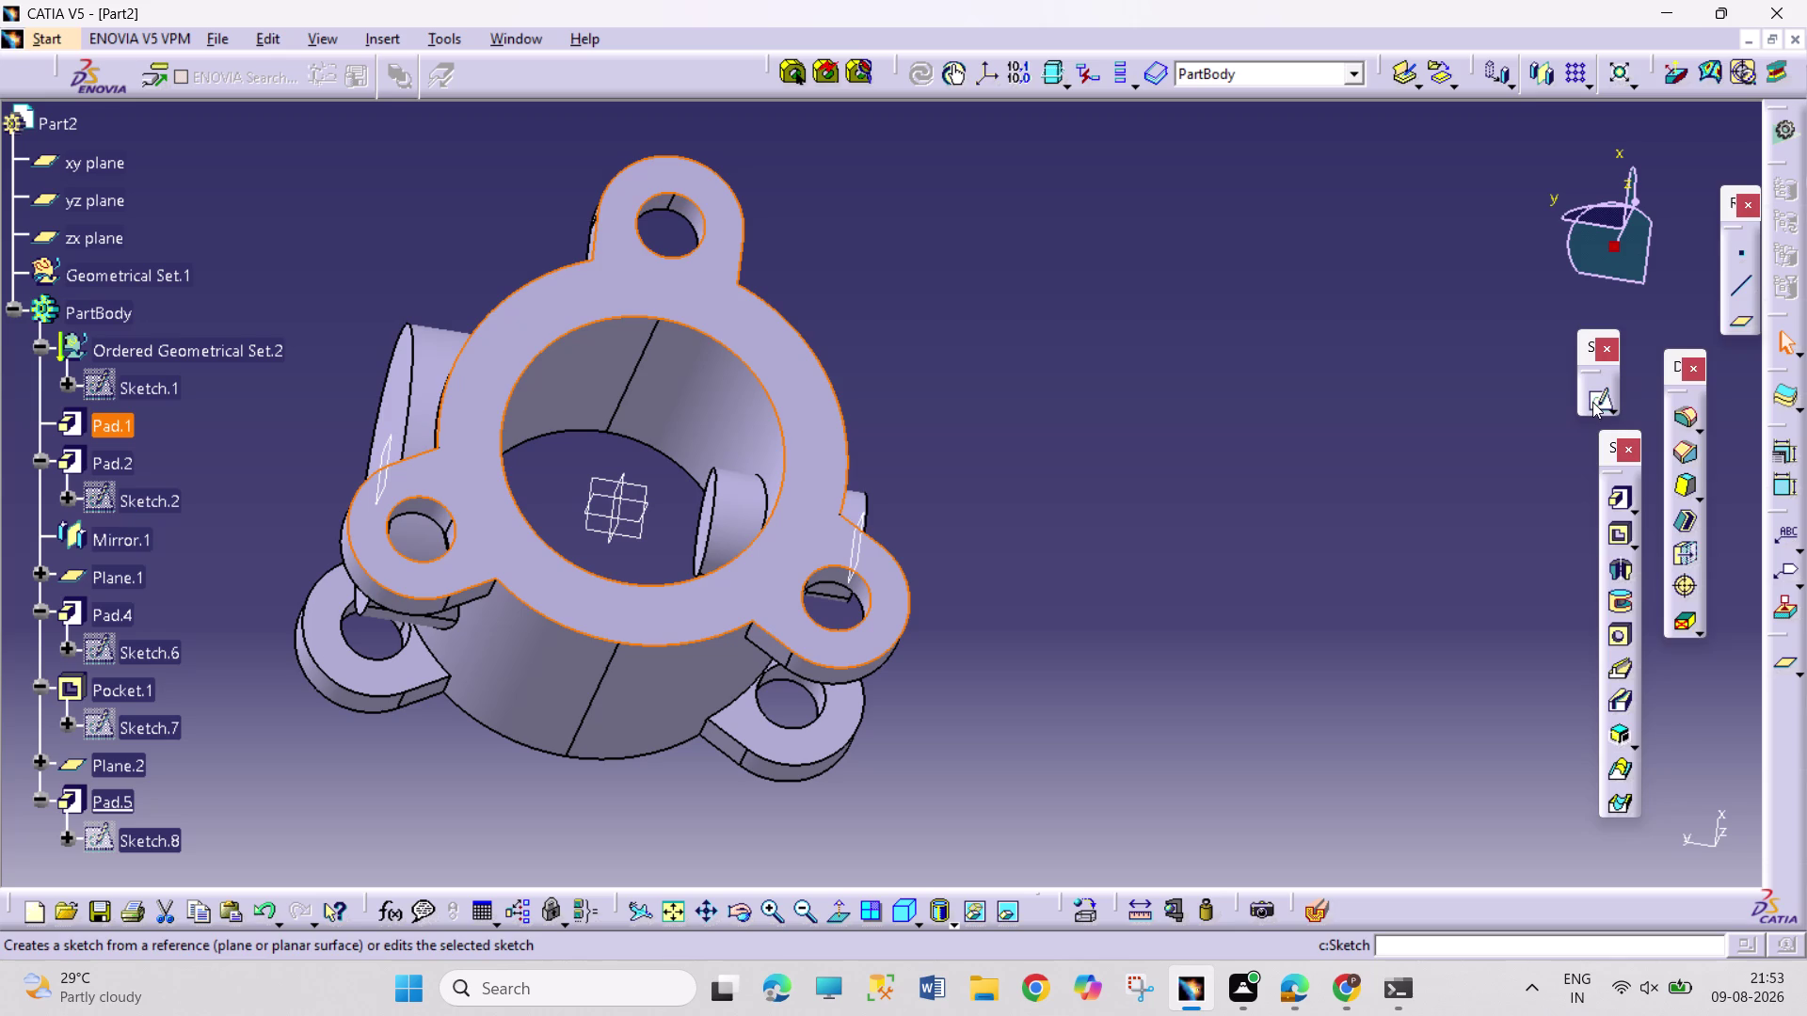
click(1592, 402)
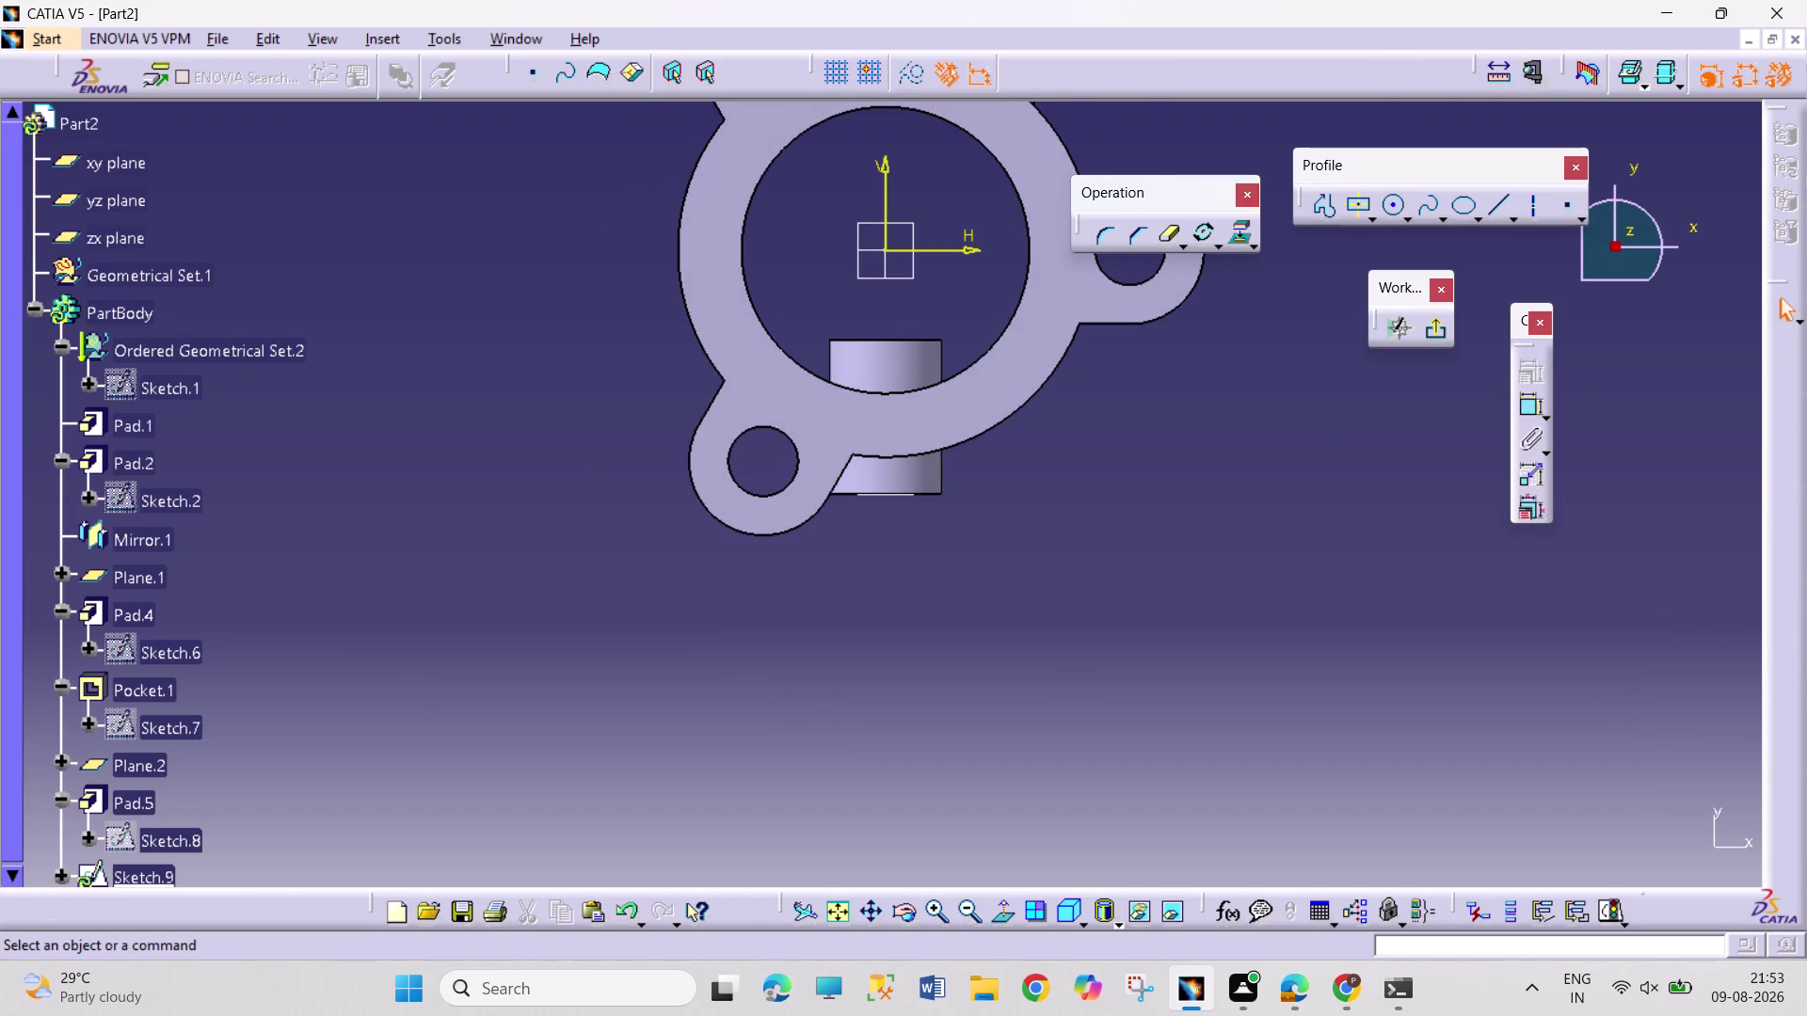
Project the bore's circular edge into Sketch.9 and exit Sketcher.
click(830, 910)
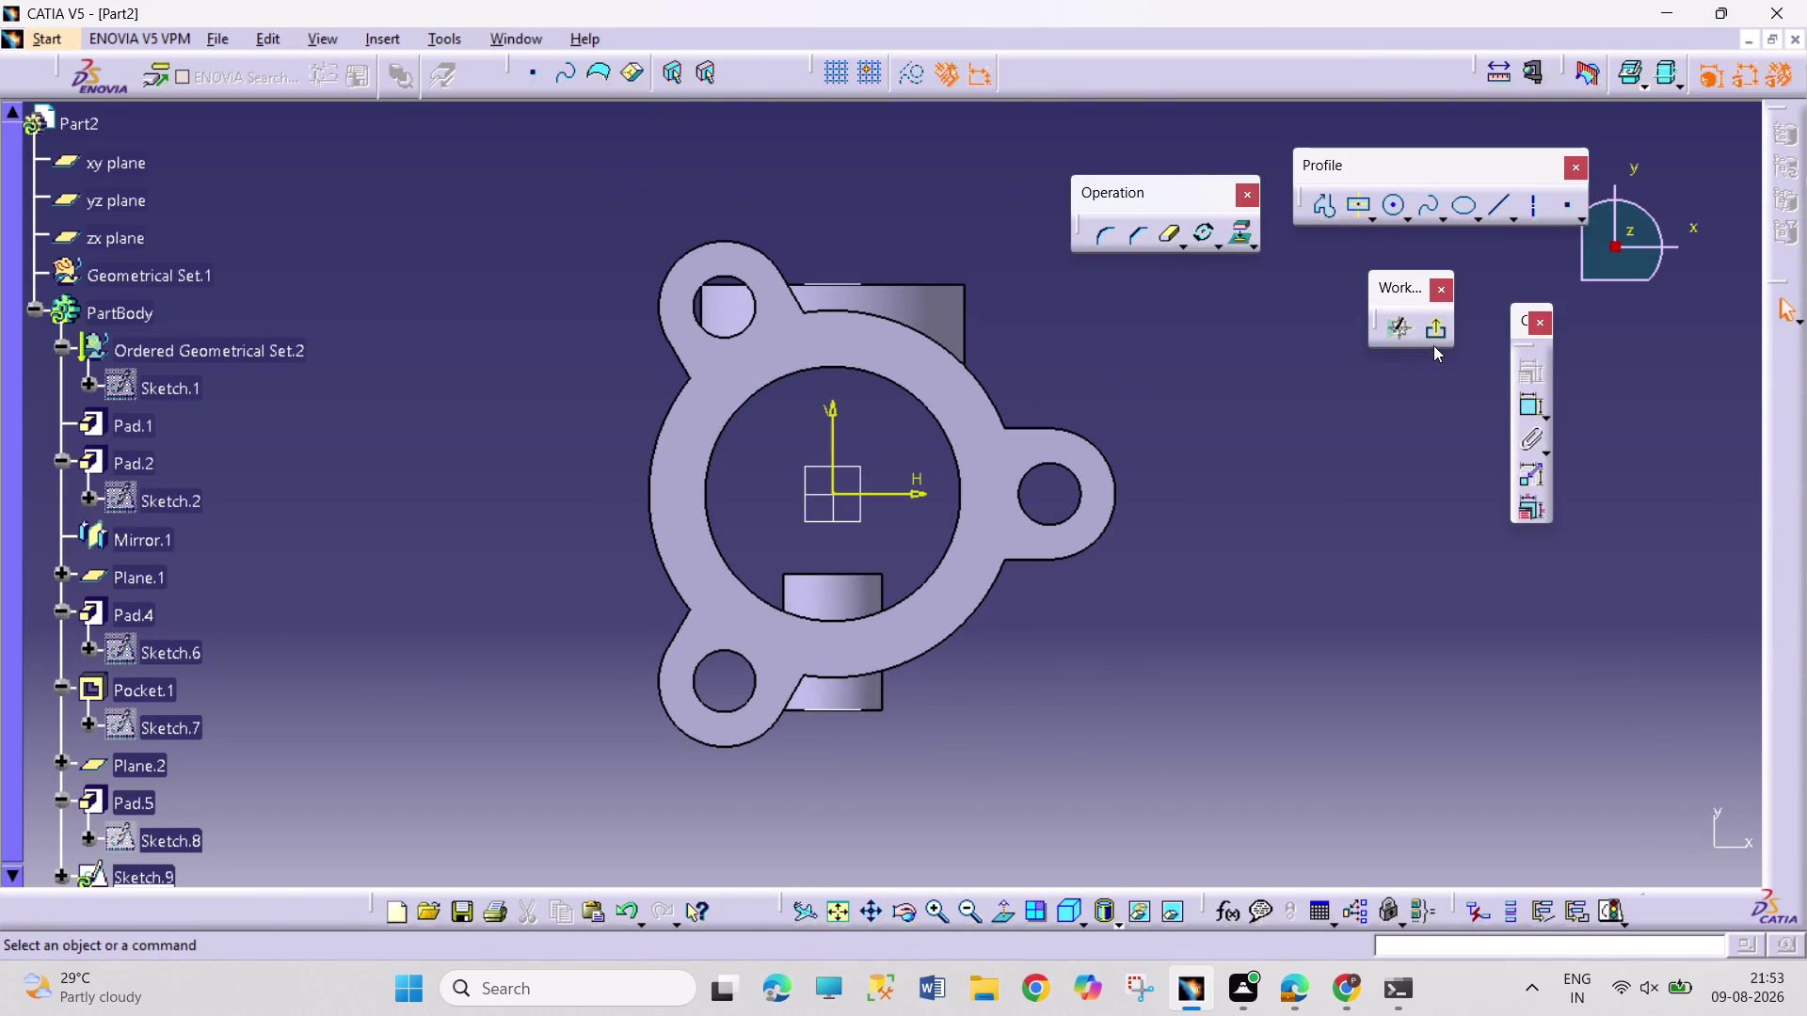
click(960, 477)
click(1243, 233)
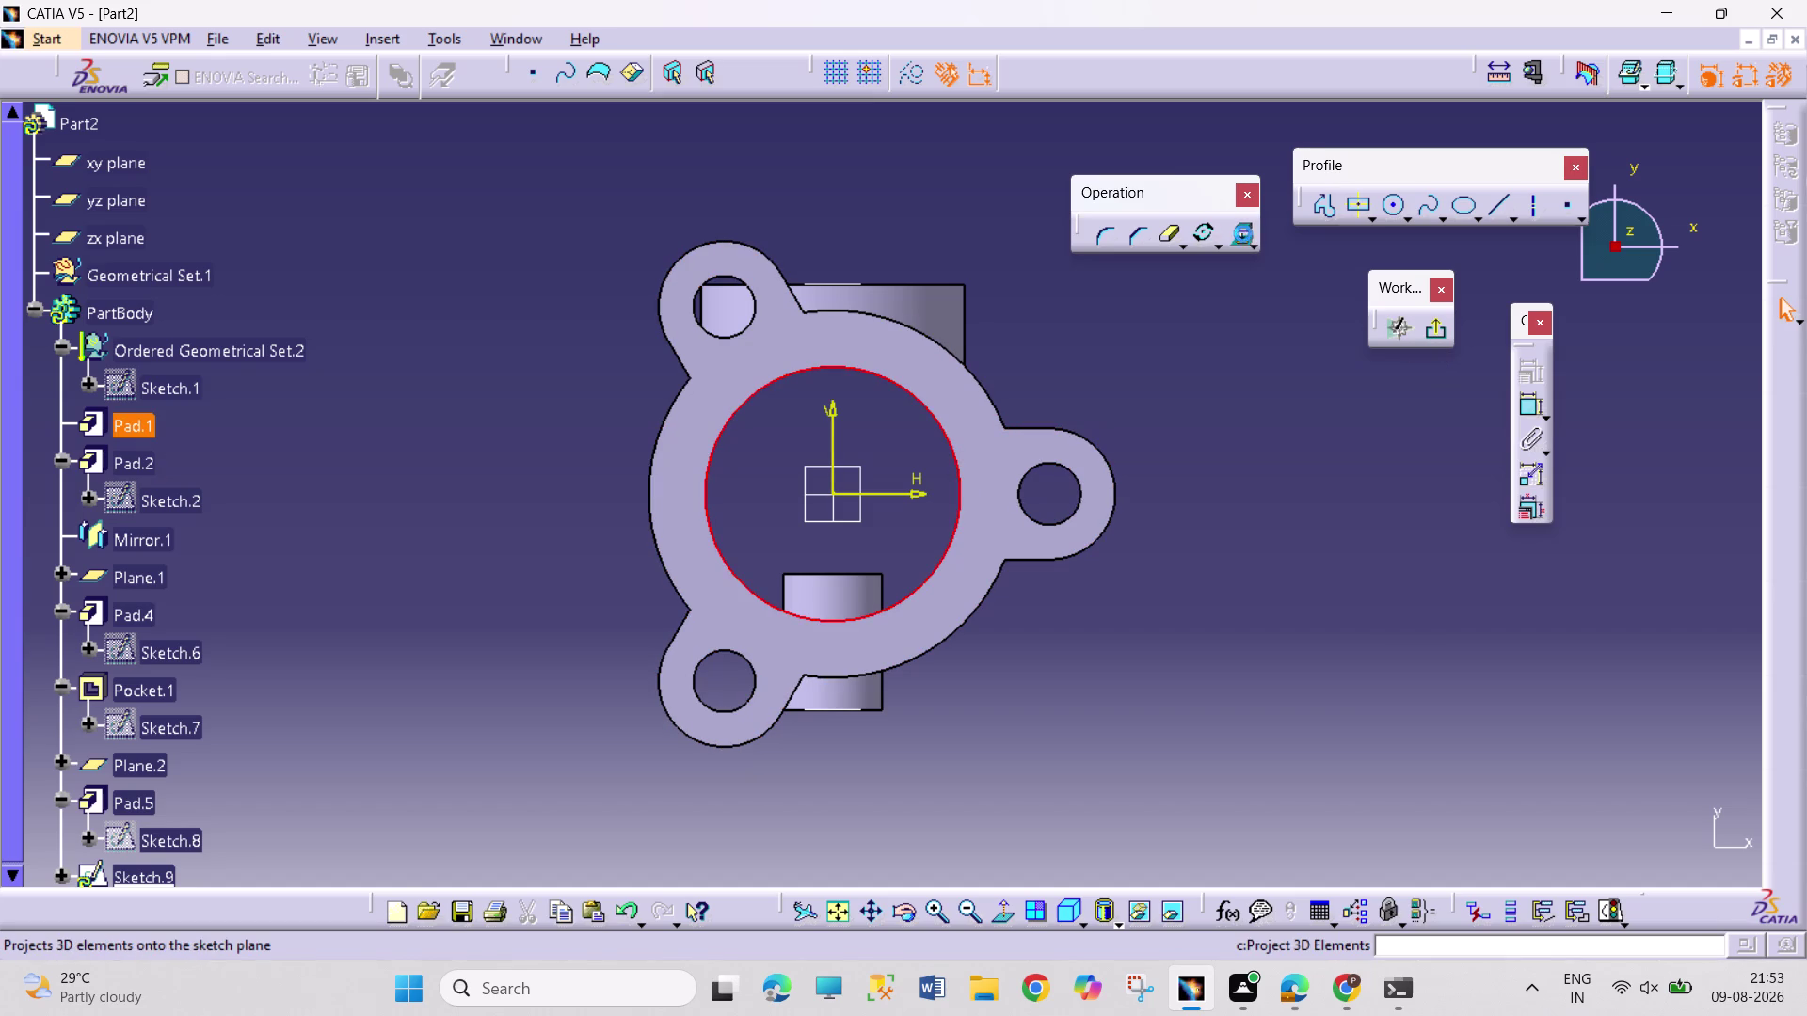
click(1229, 478)
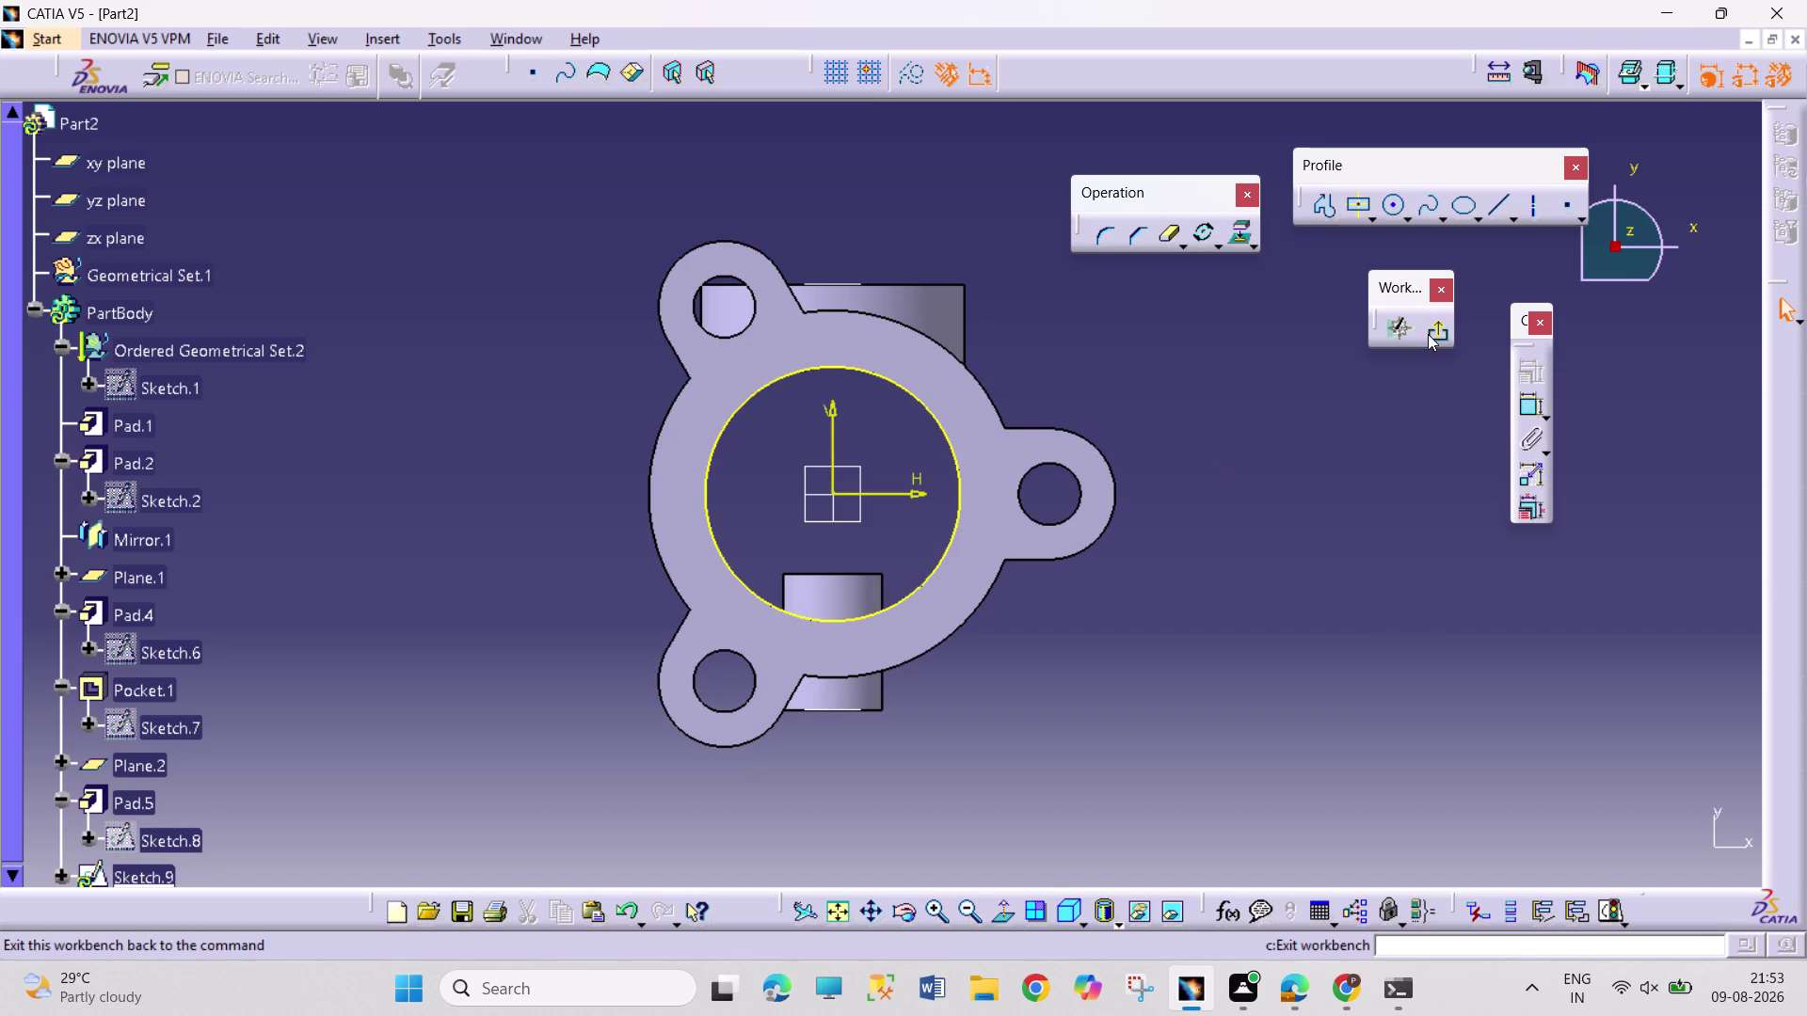
click(1428, 334)
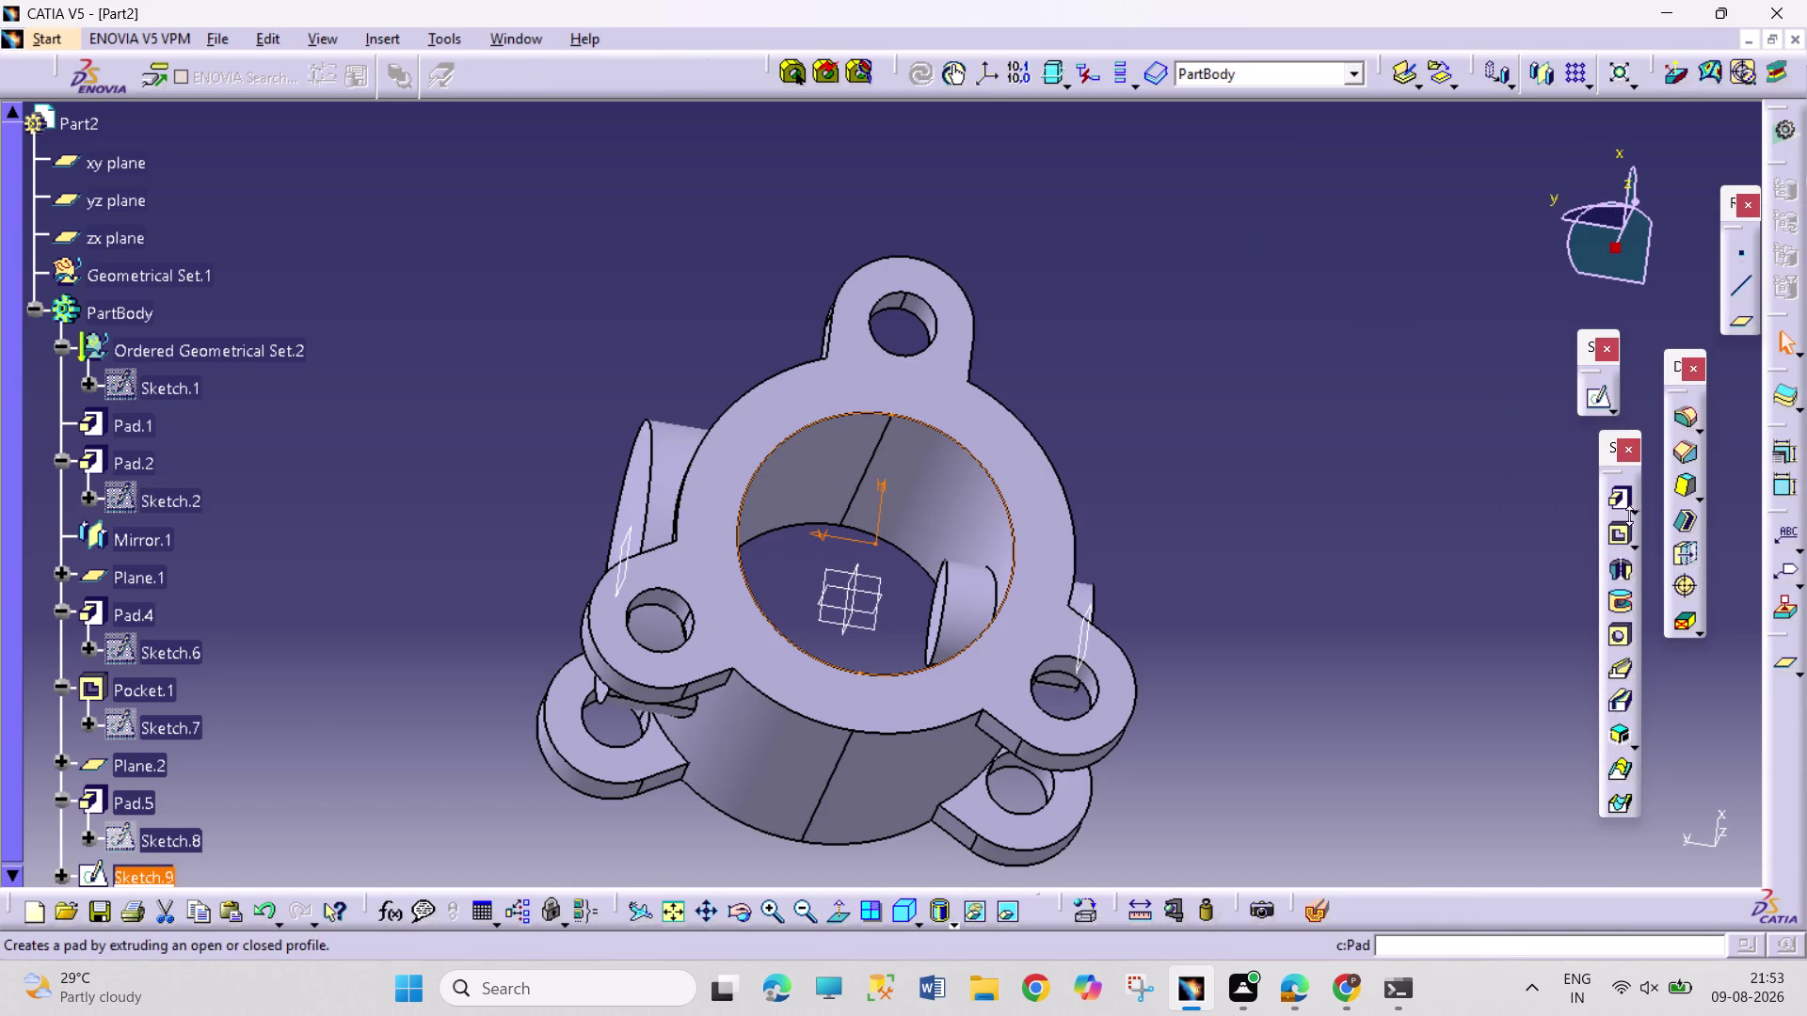
Cut Pocket.2 from Sketch.9 up to the last face.
click(1625, 538)
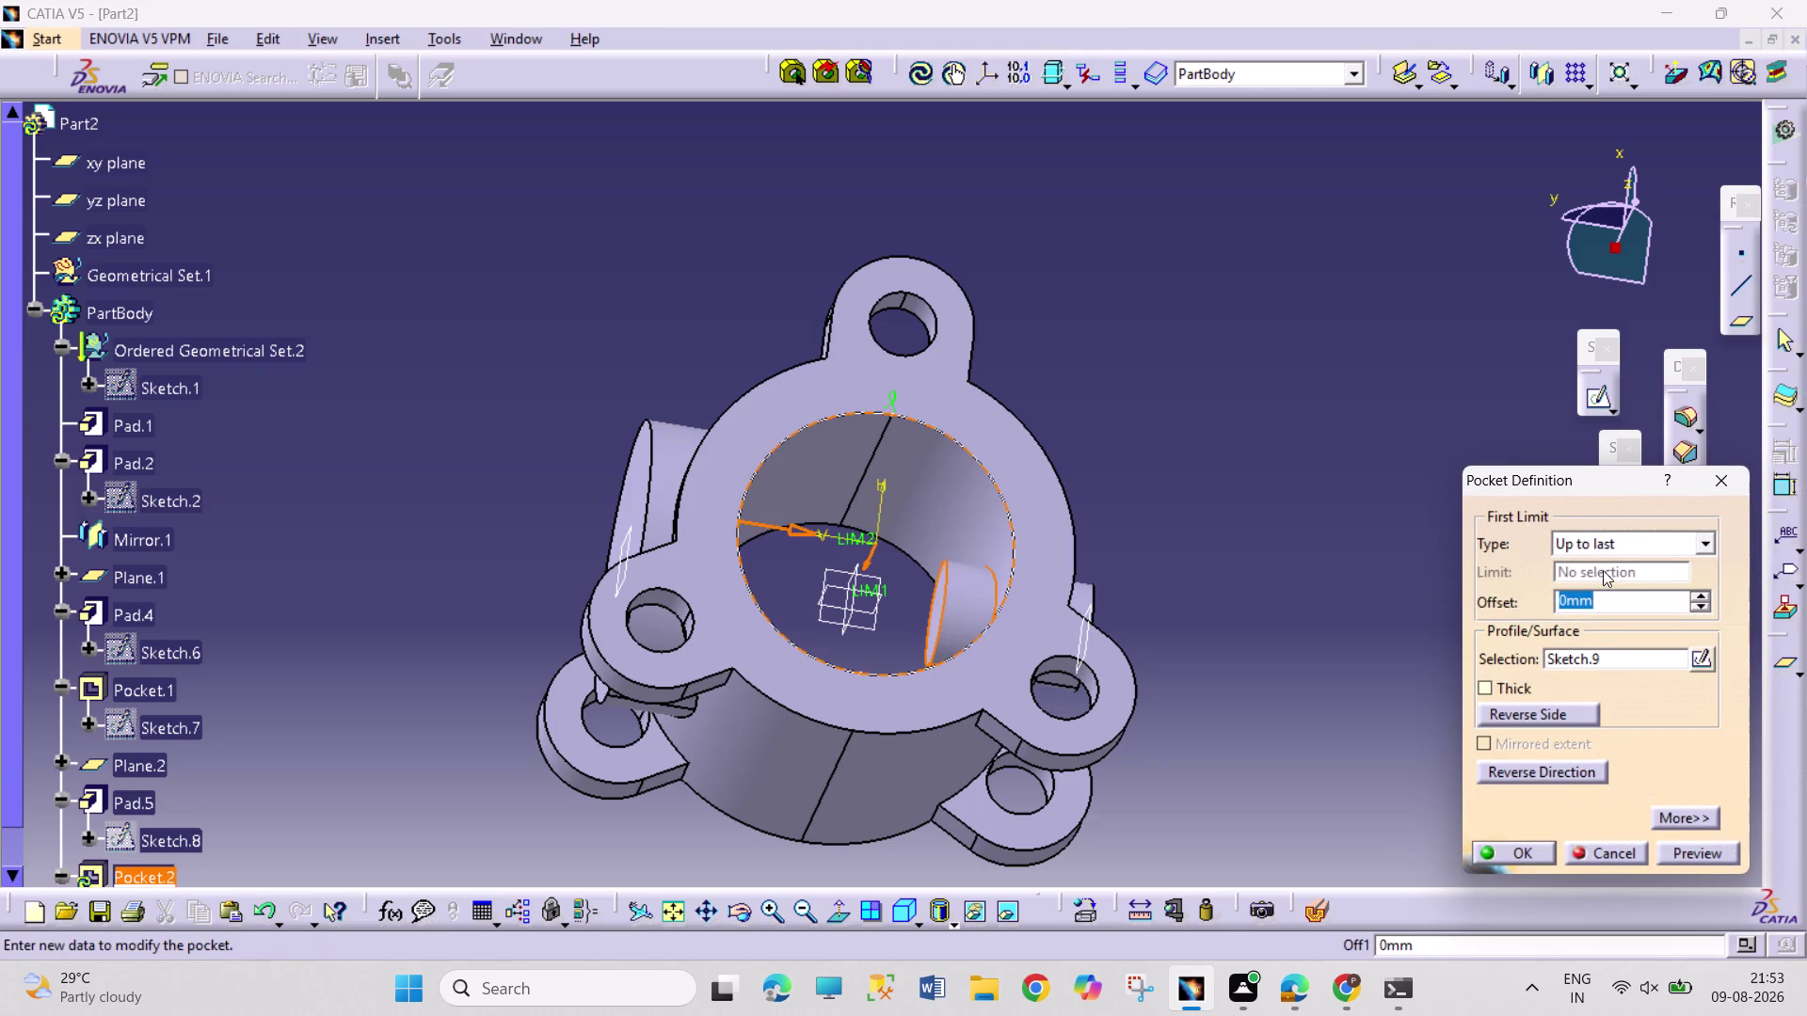
click(1517, 851)
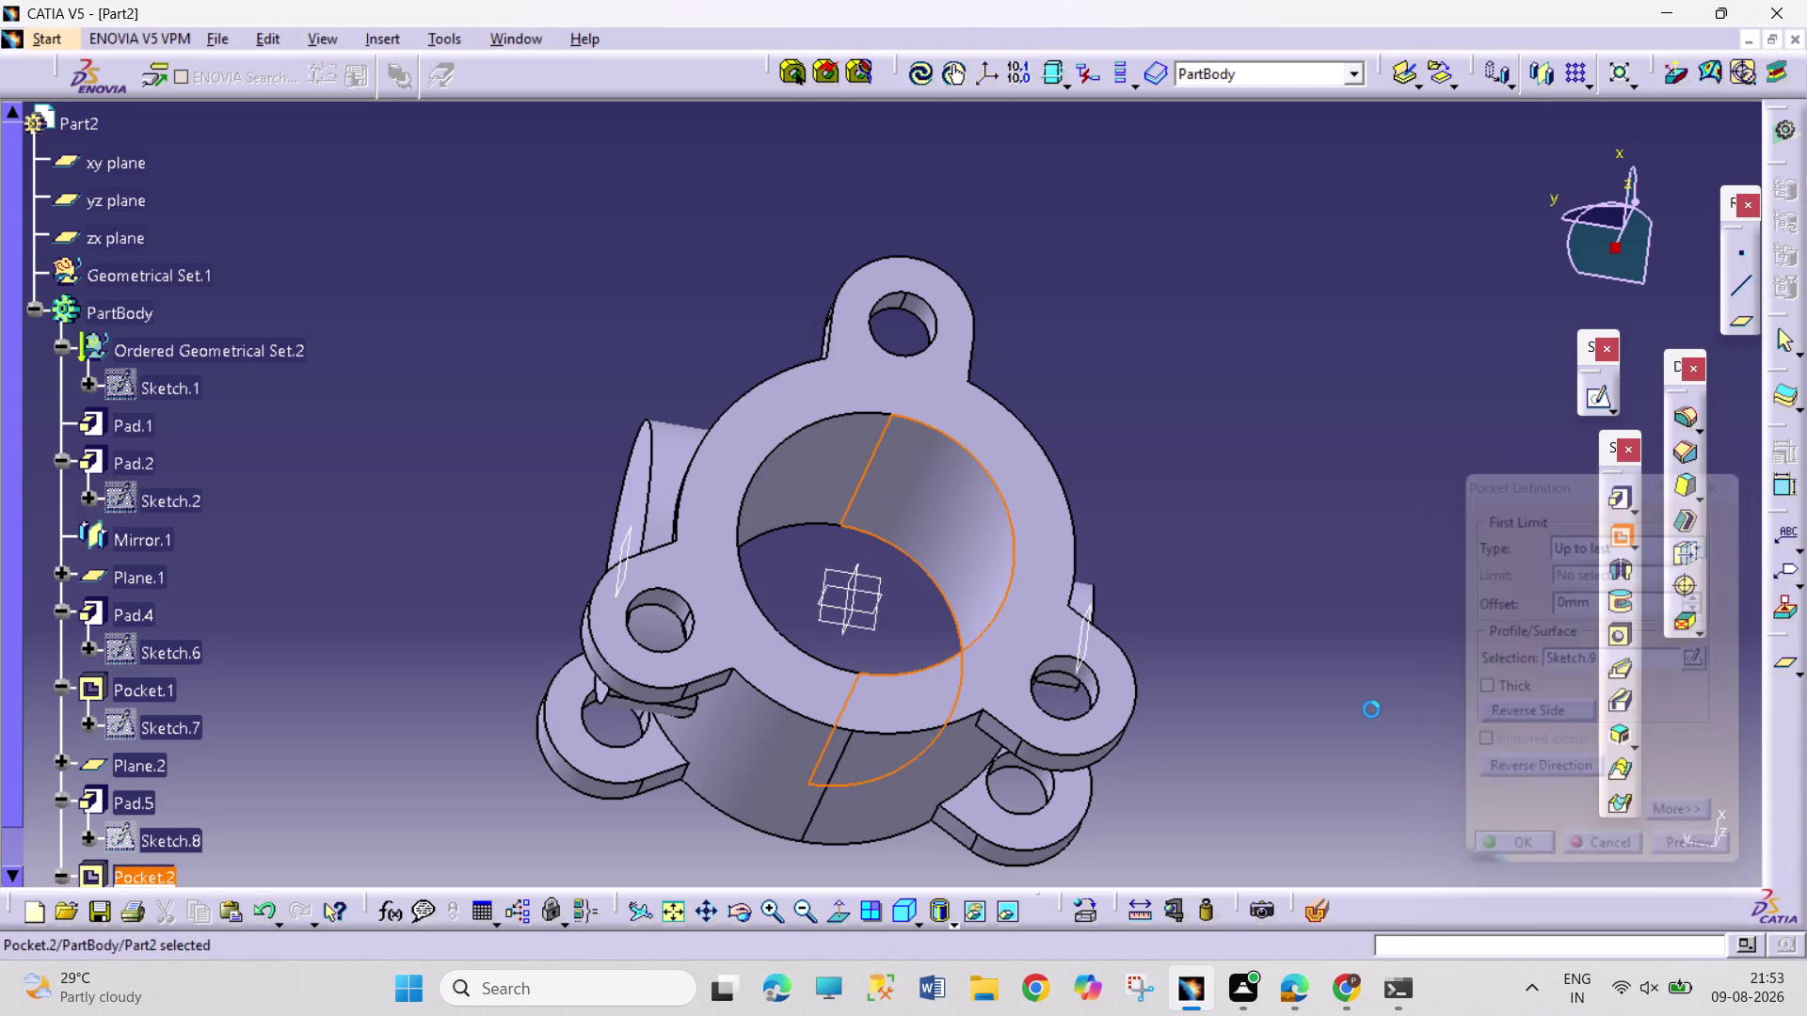
click(1370, 708)
click(748, 908)
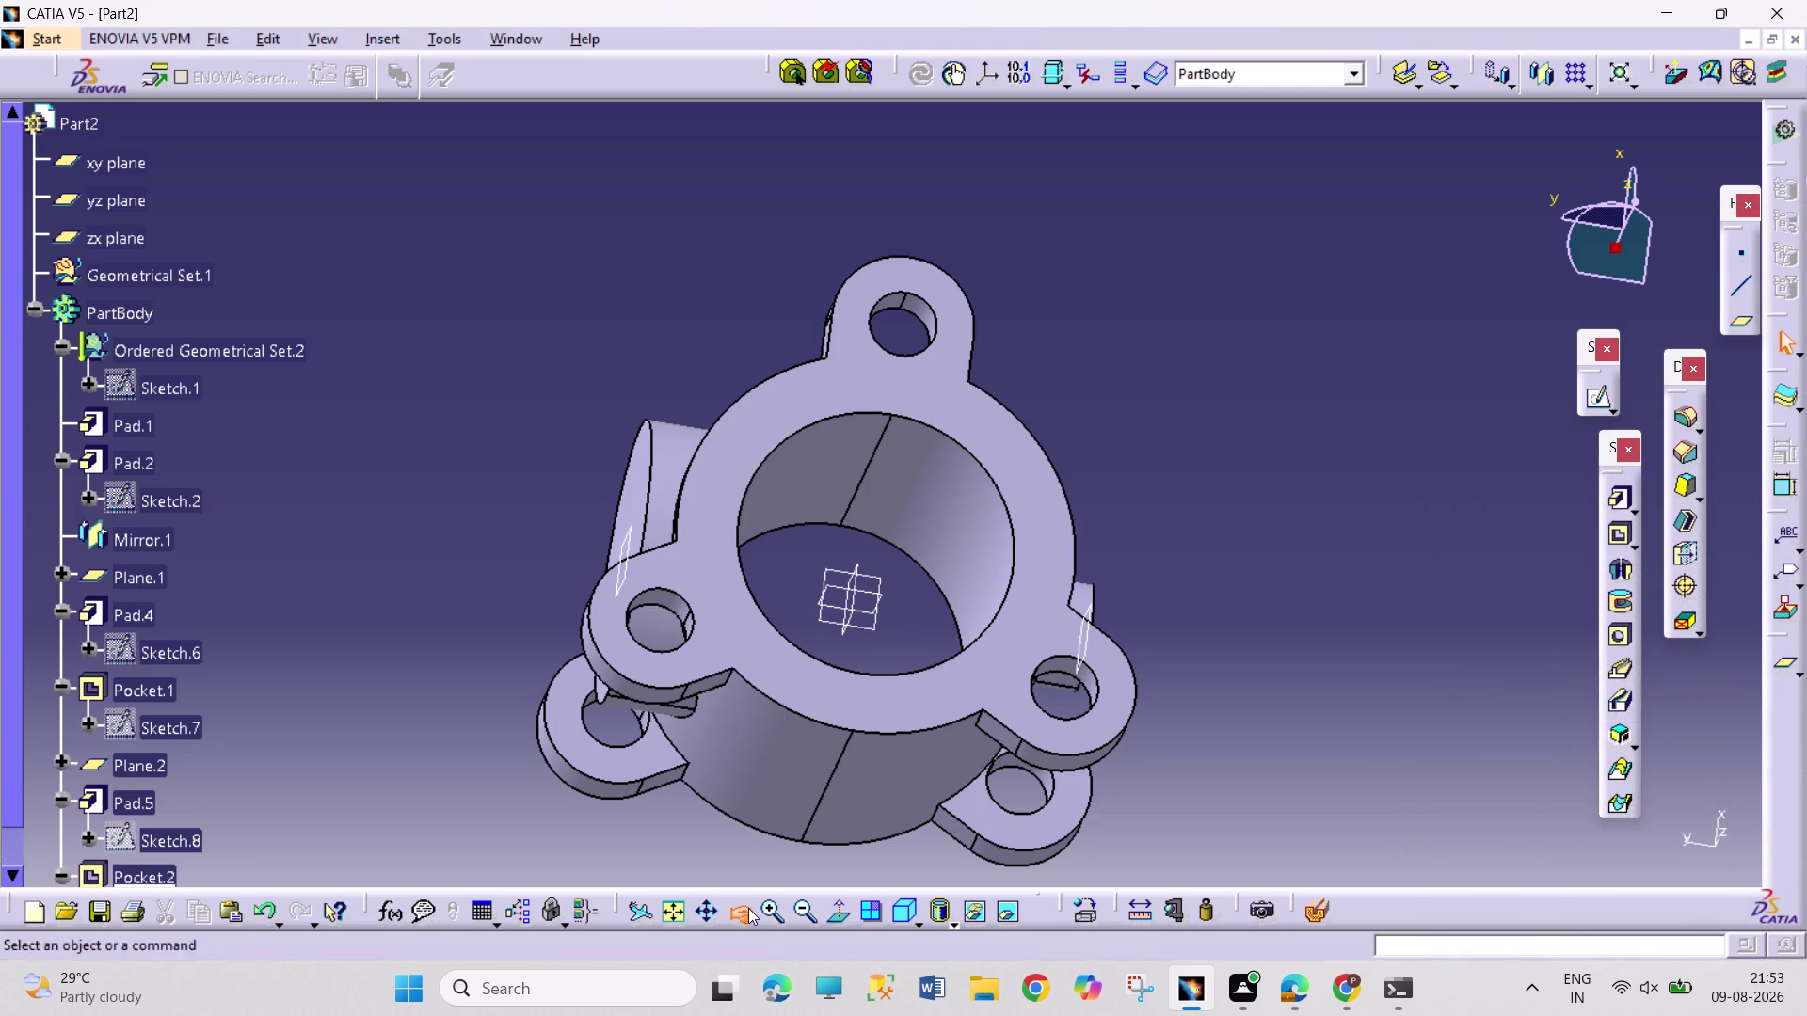
Orbit to face the side boss and open a sketch on Pad.4's flat end face.
drag(1272, 790, 734, 609)
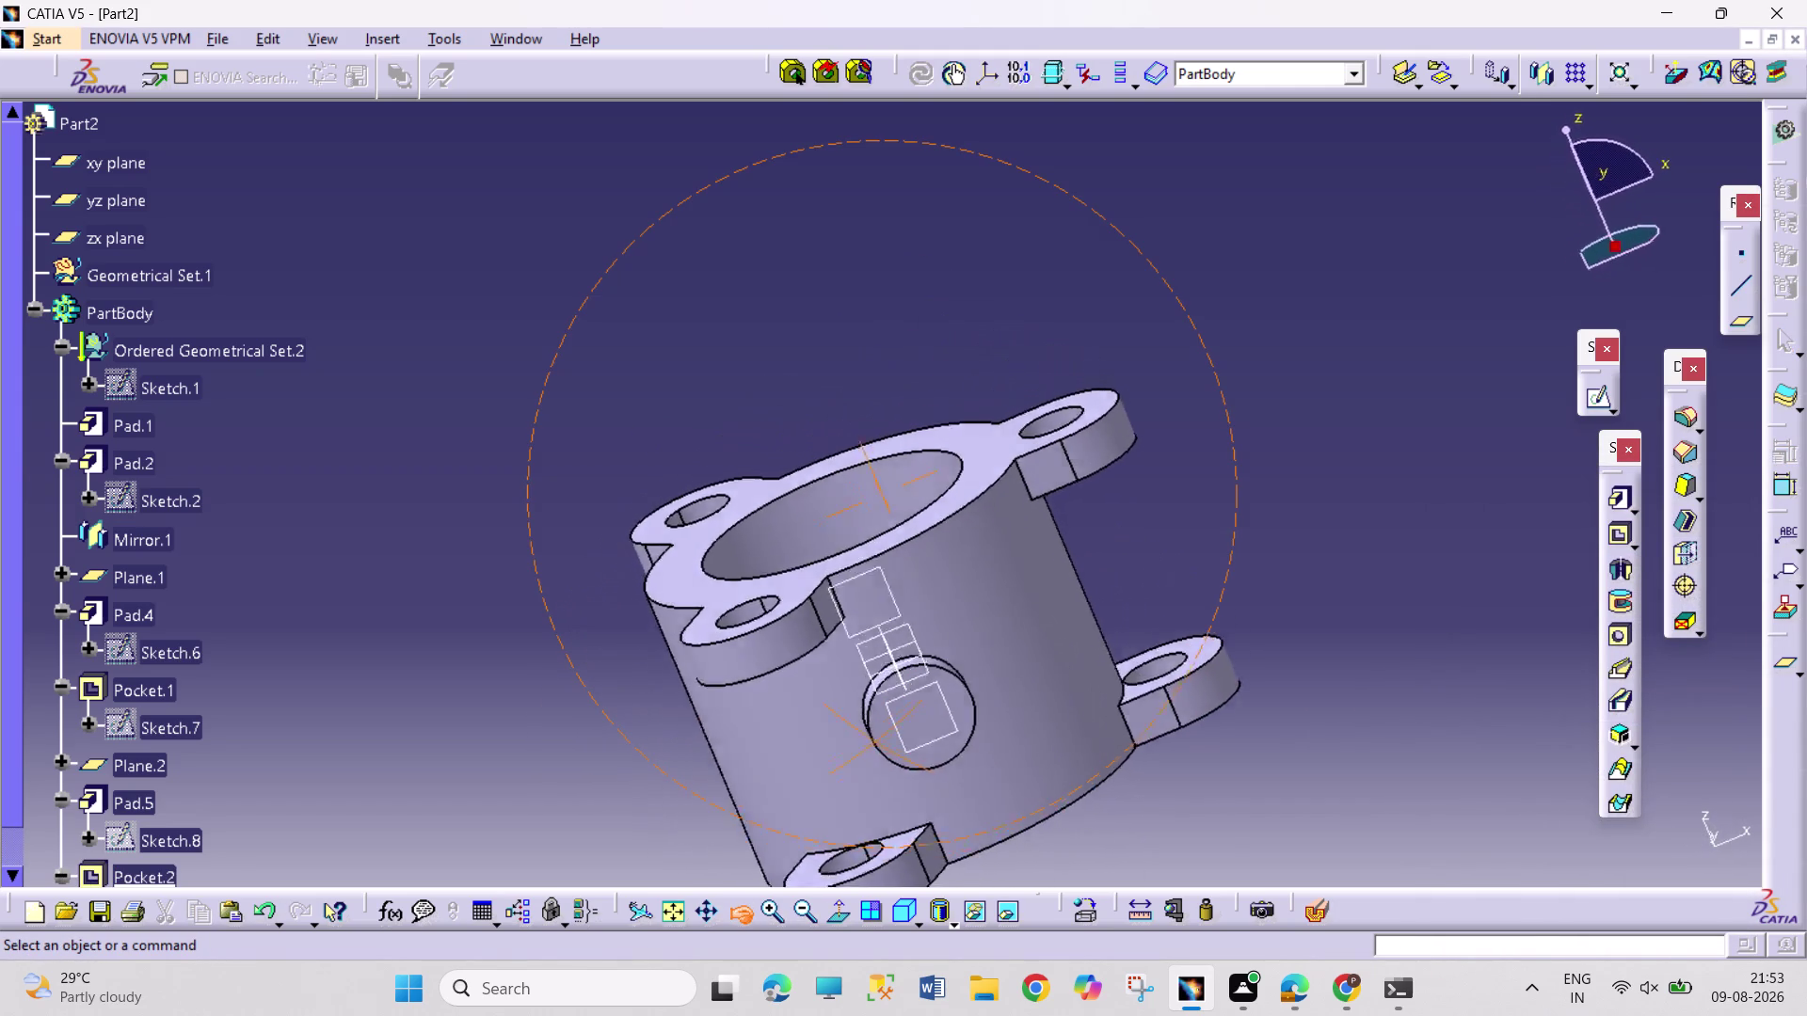
drag(734, 609, 1013, 499)
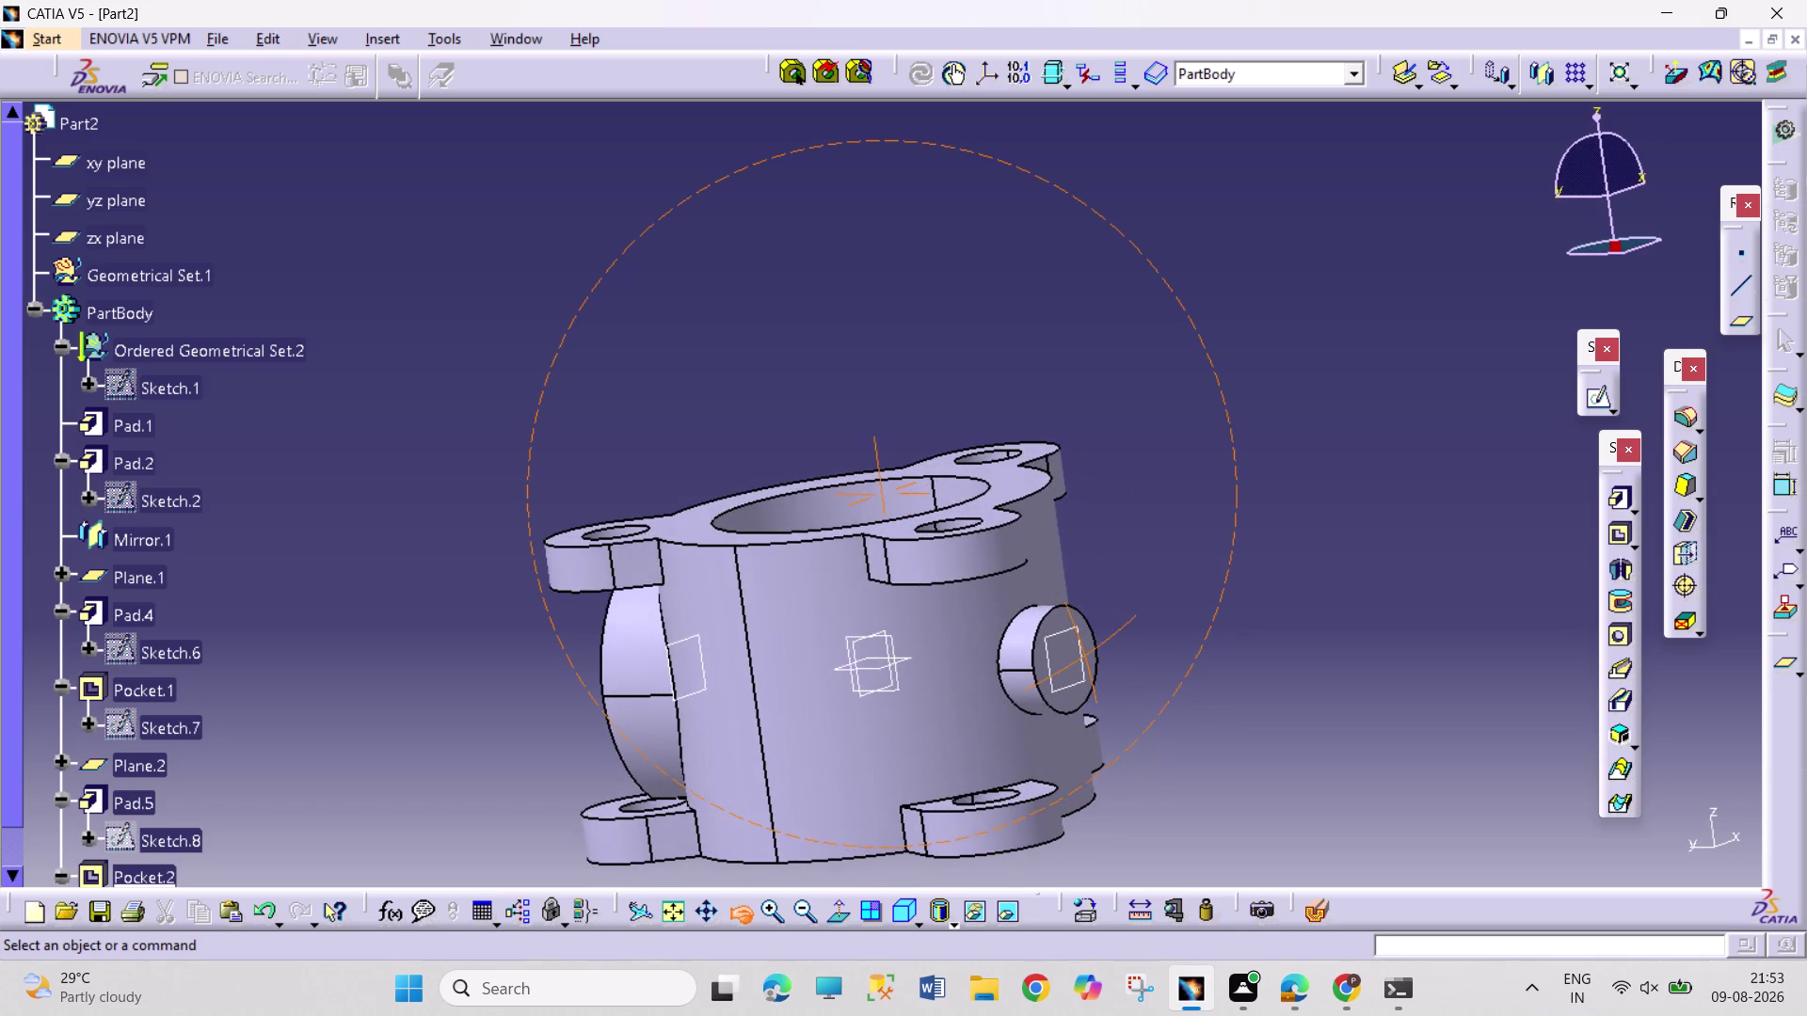
drag(1014, 499, 838, 543)
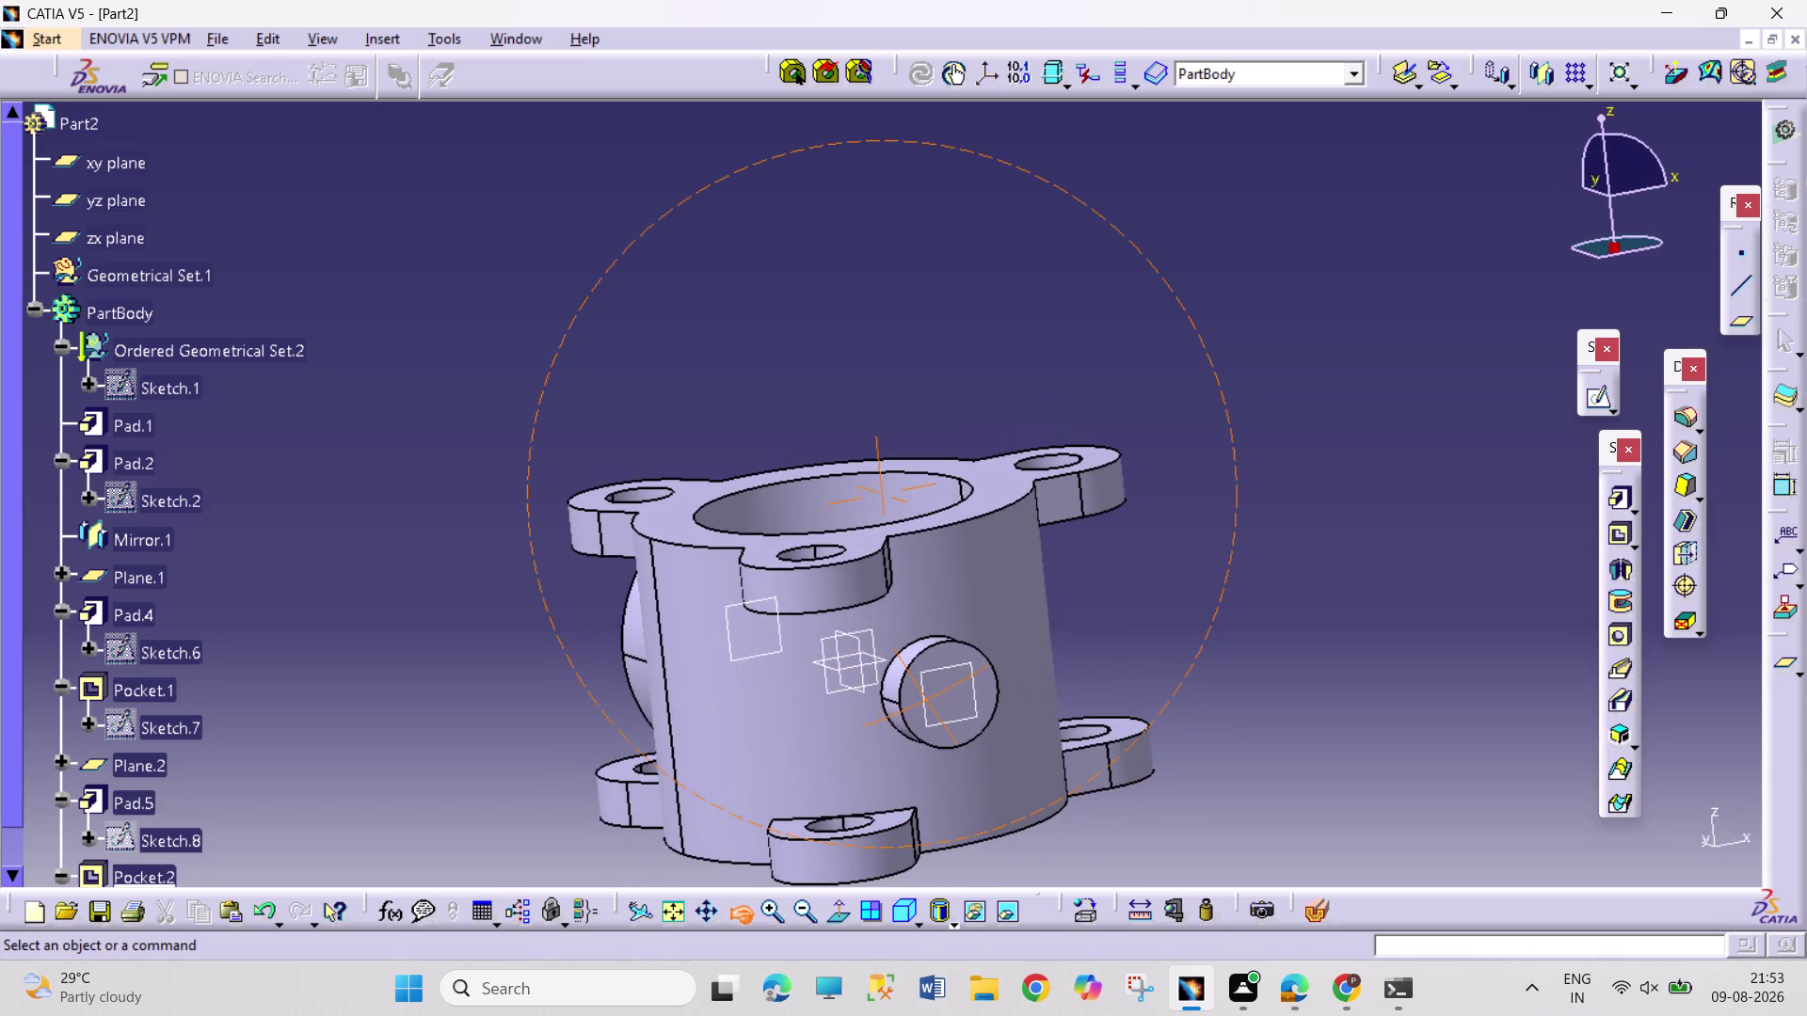
drag(838, 543, 791, 469)
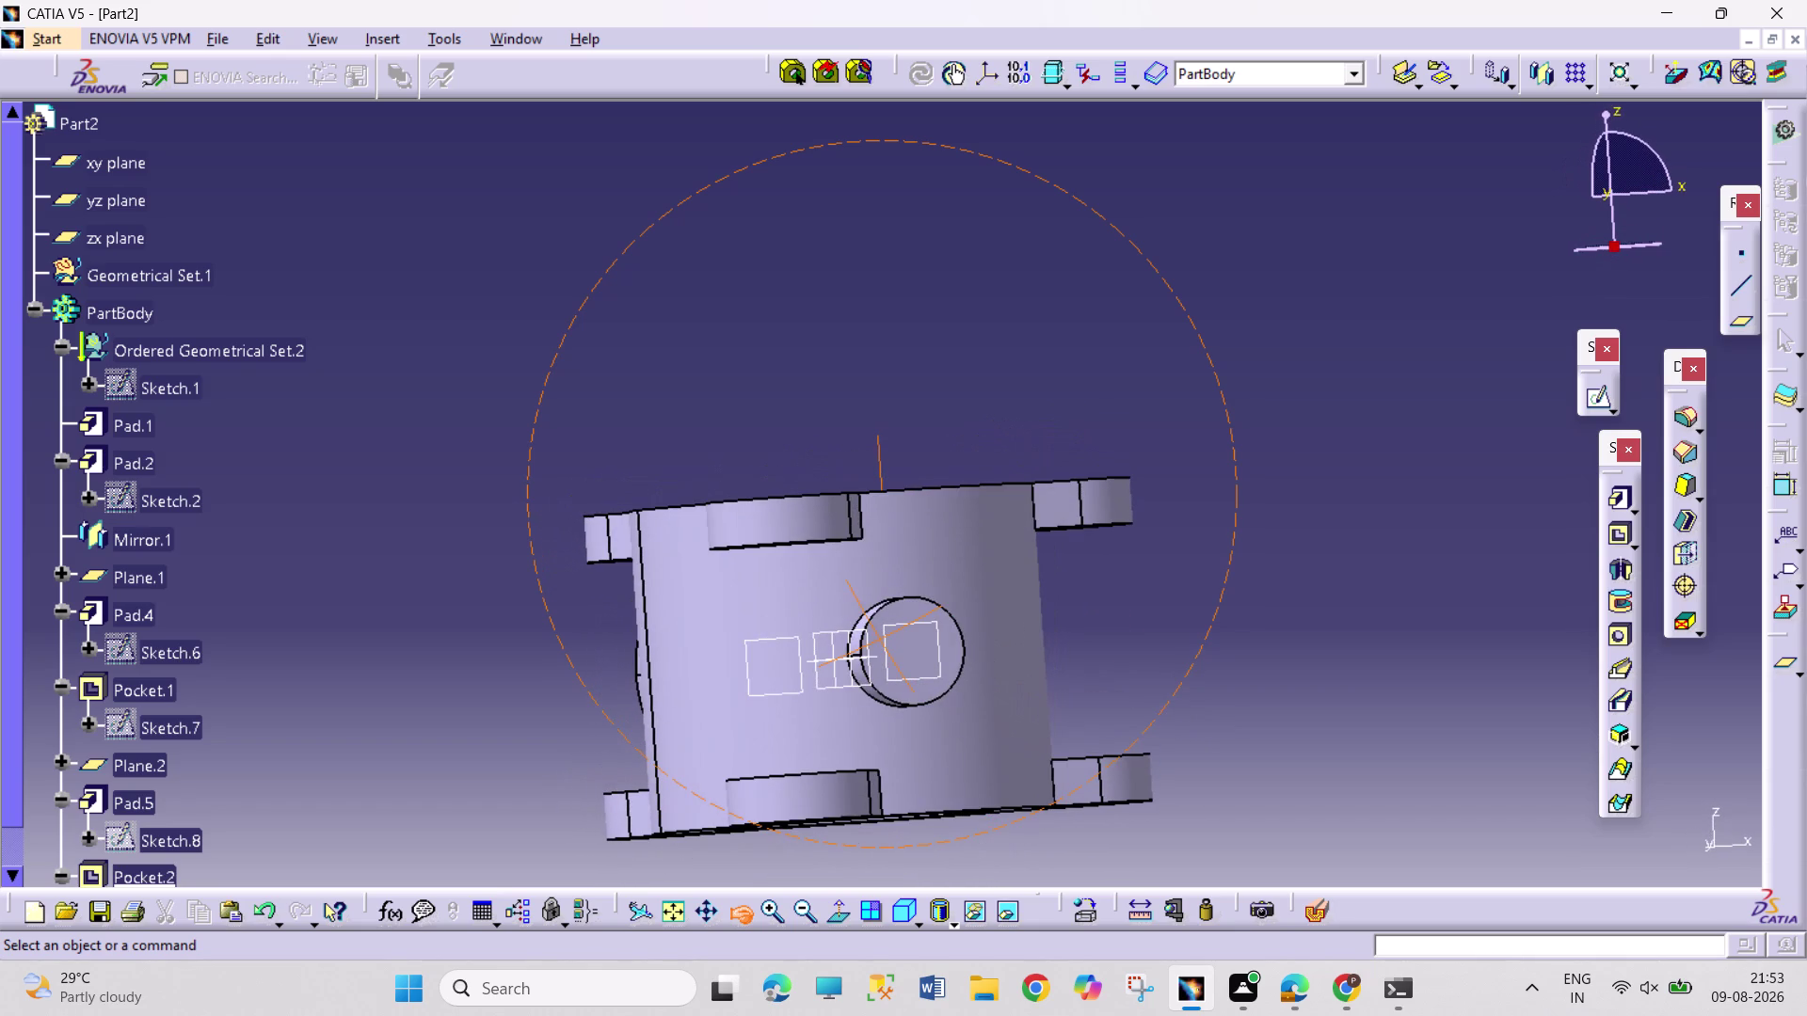
drag(791, 469, 1316, 626)
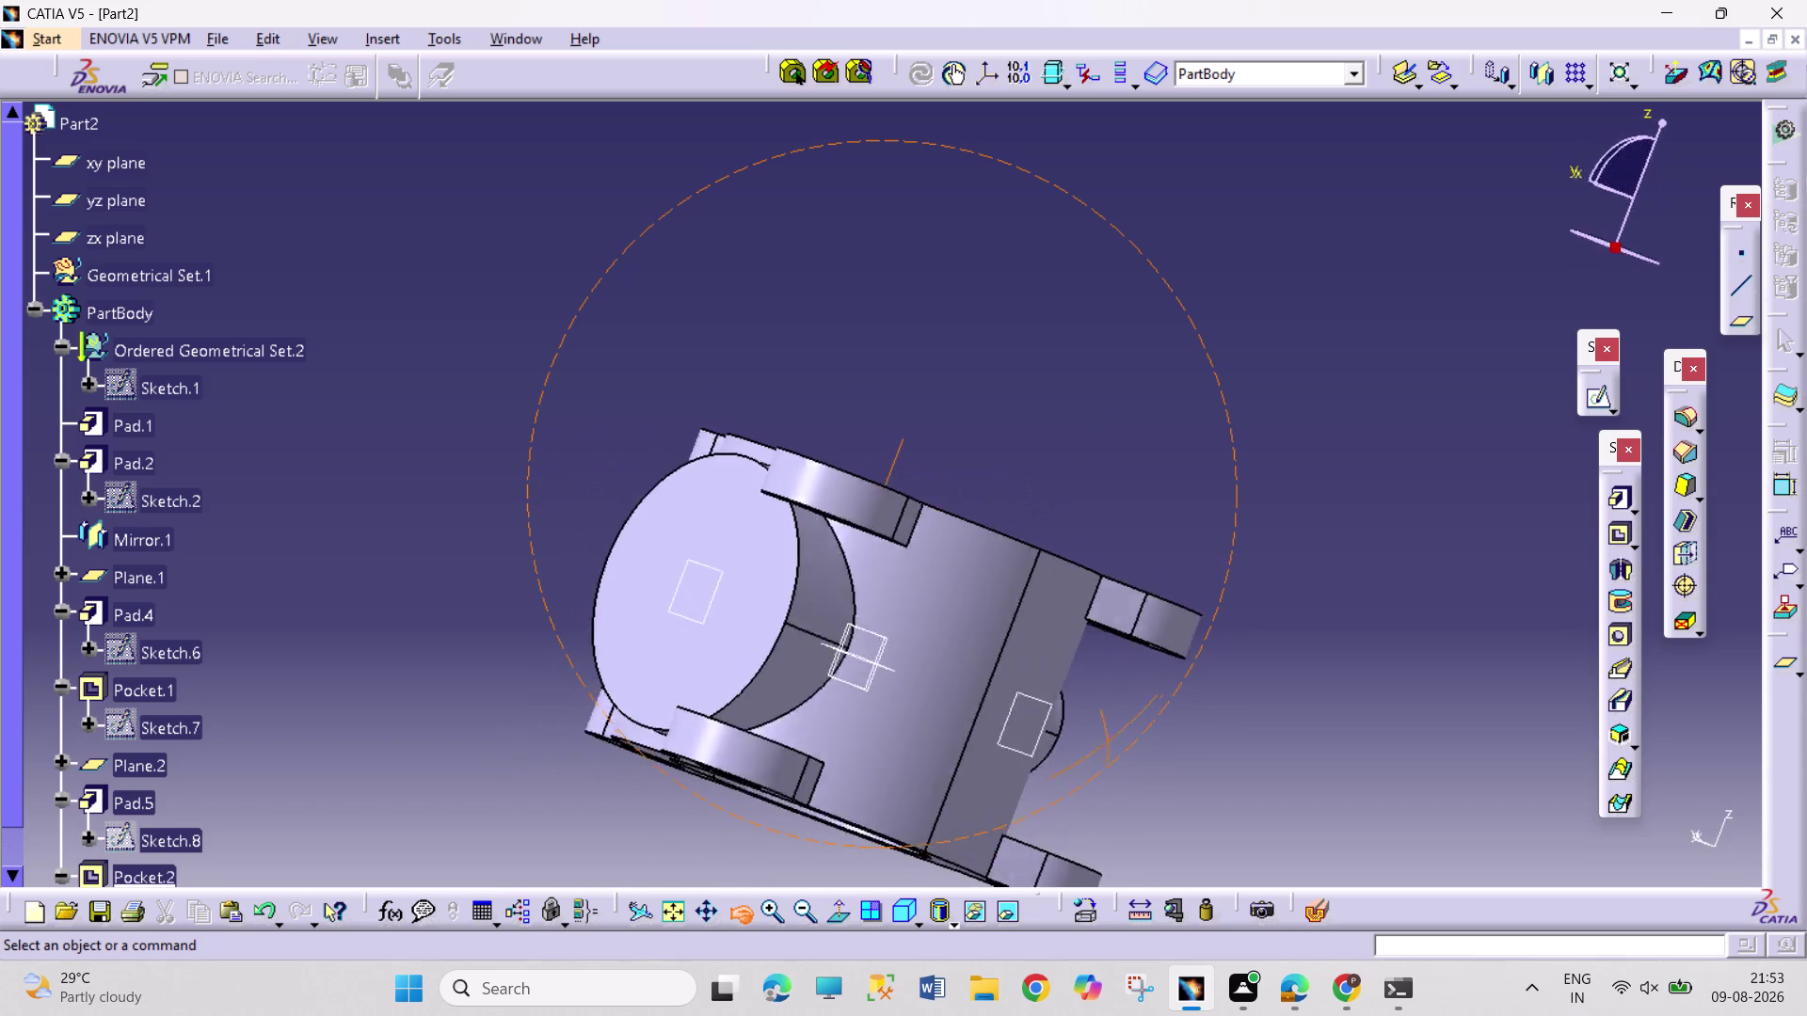
drag(1315, 625, 1440, 637)
click(904, 636)
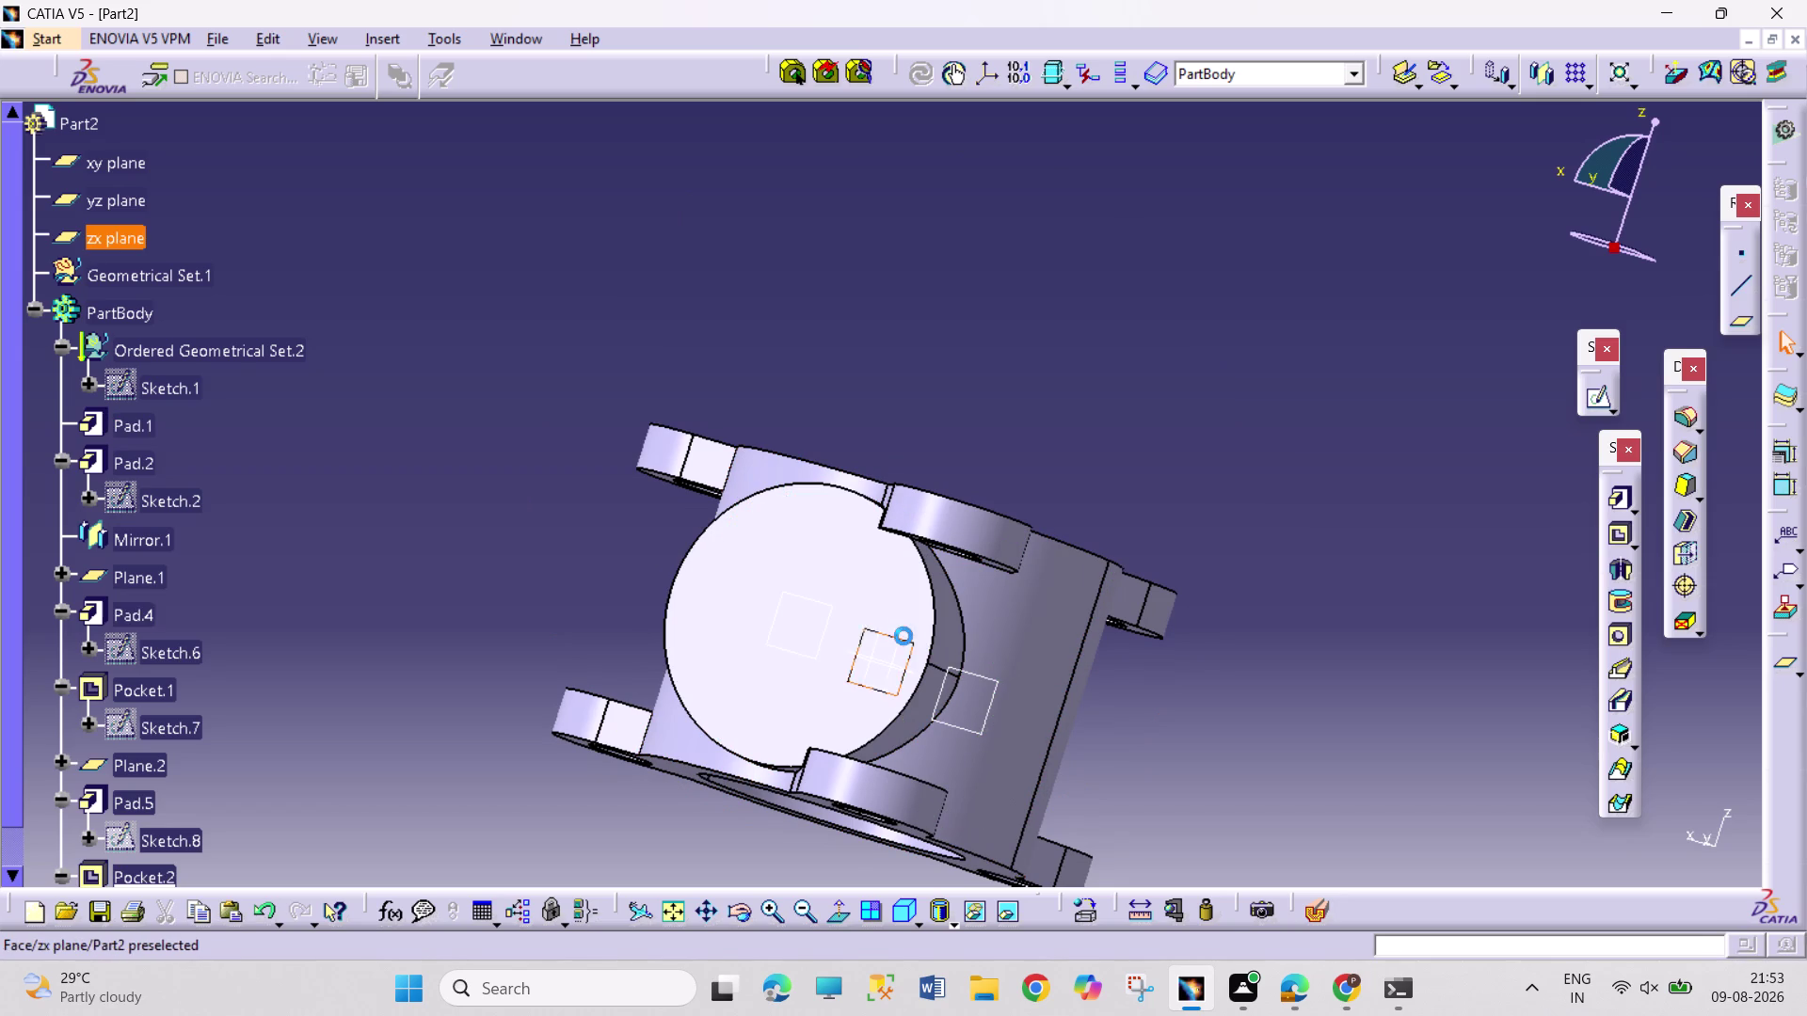
click(929, 575)
click(878, 575)
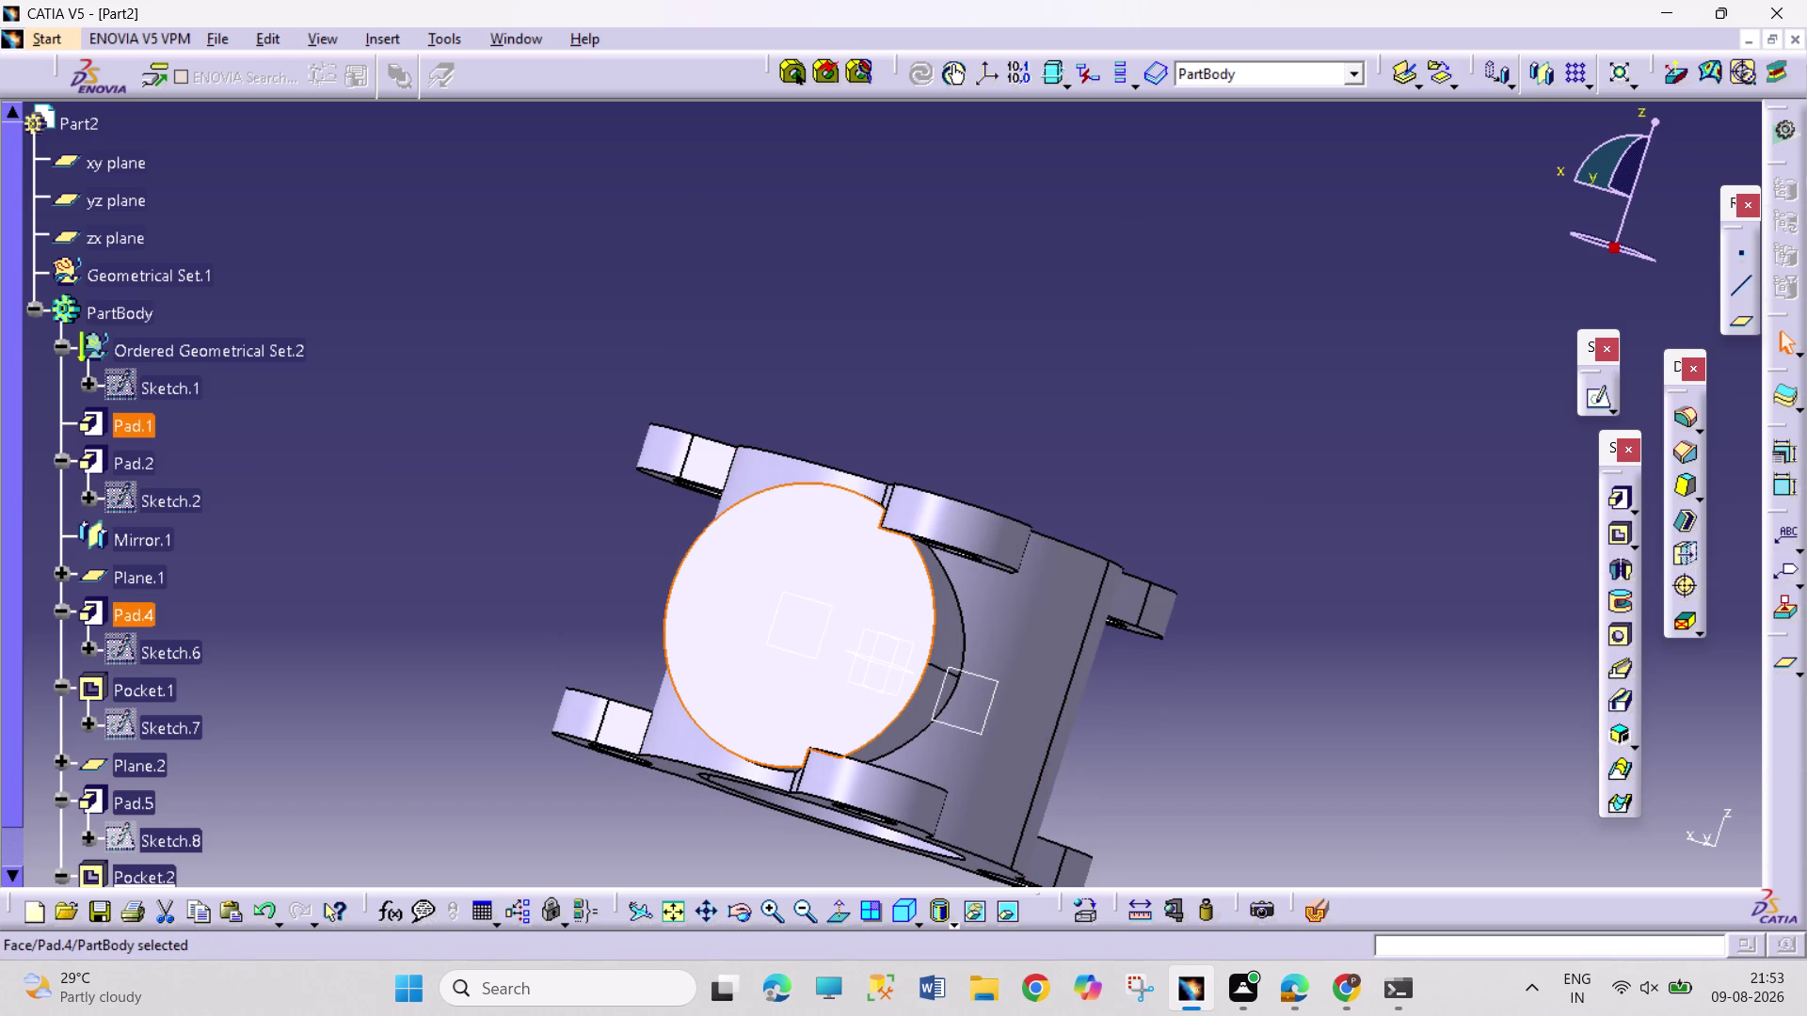
click(1591, 401)
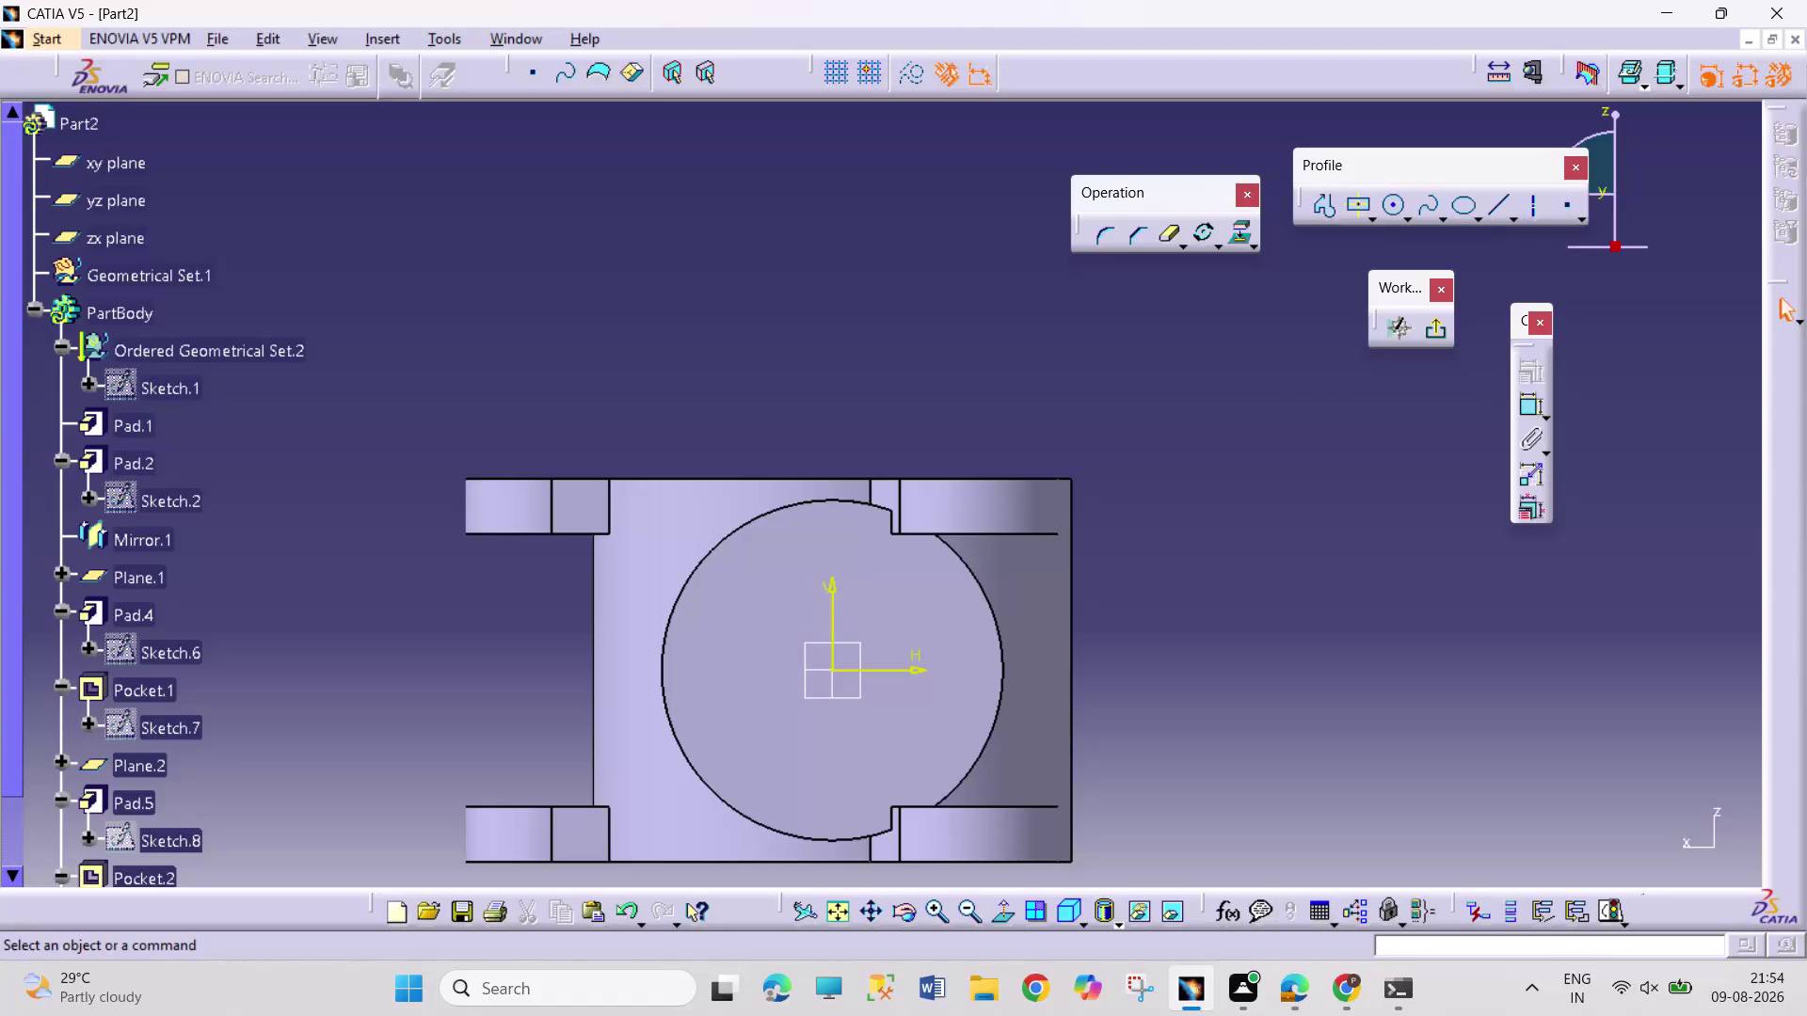
Draw an origin-centred circle on the boss end, dimension it to 100 mm diameter, and exit Sketcher.
click(1392, 205)
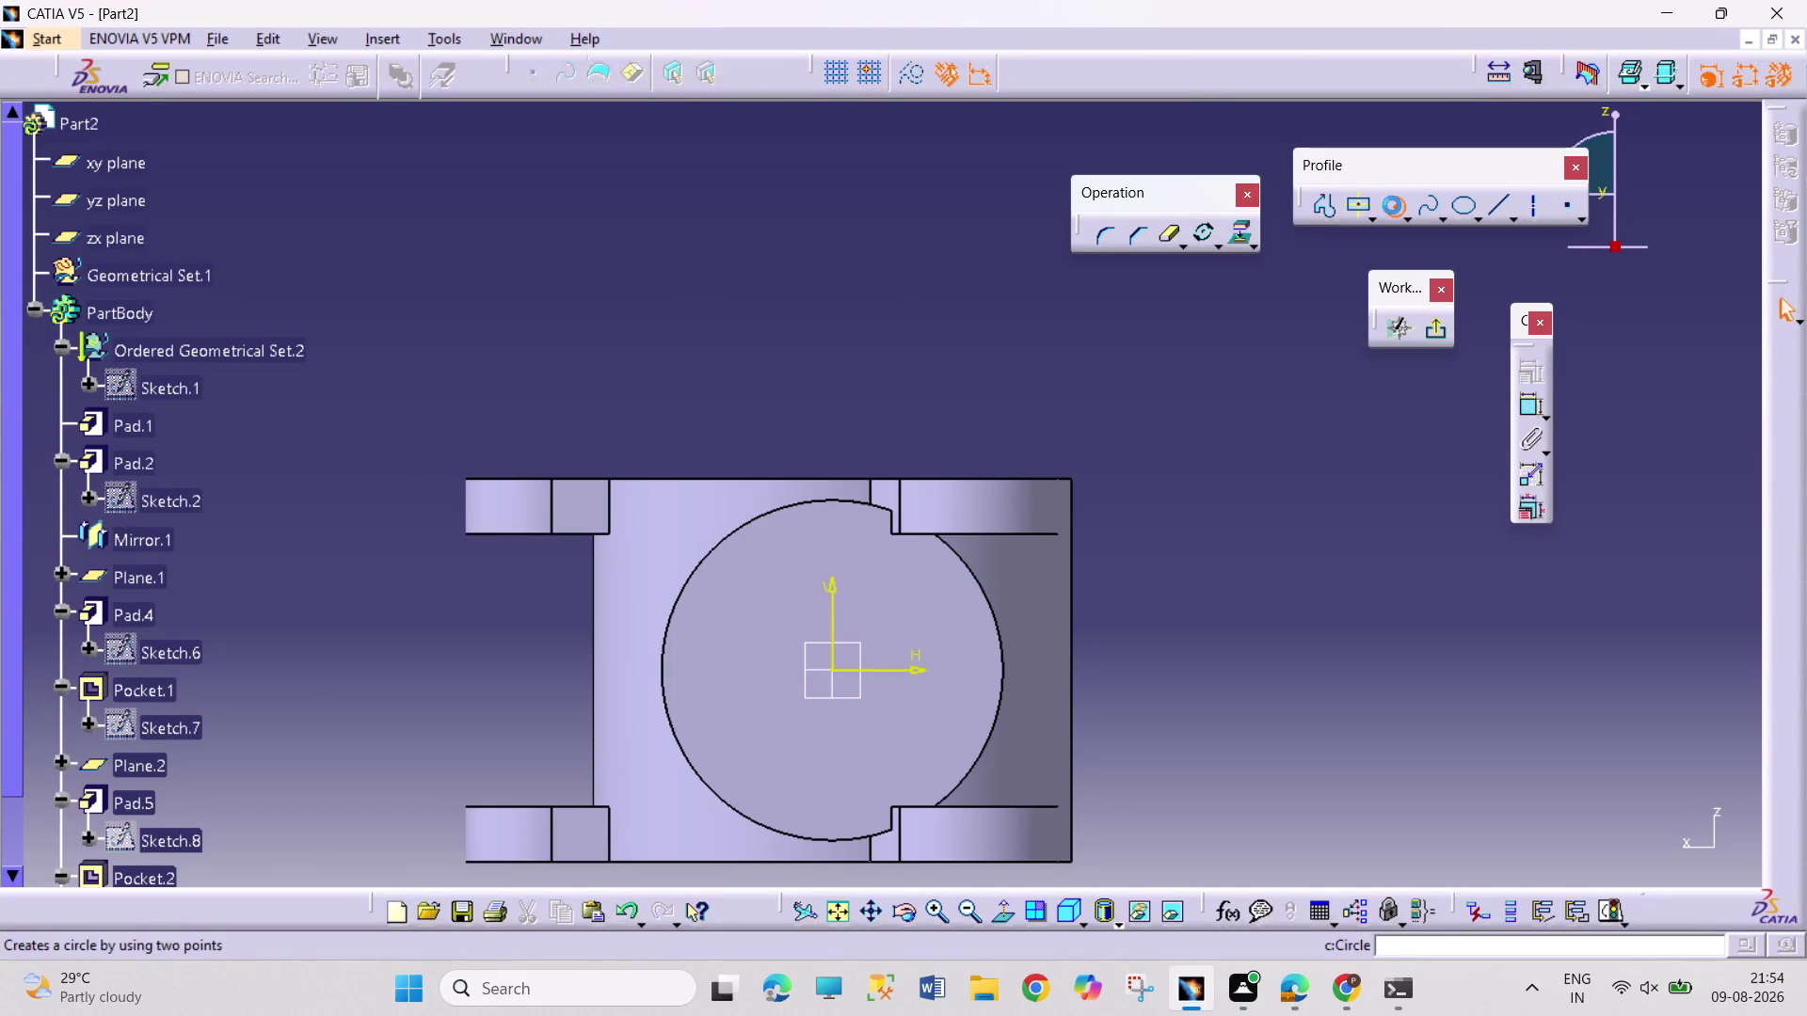
click(835, 669)
click(871, 729)
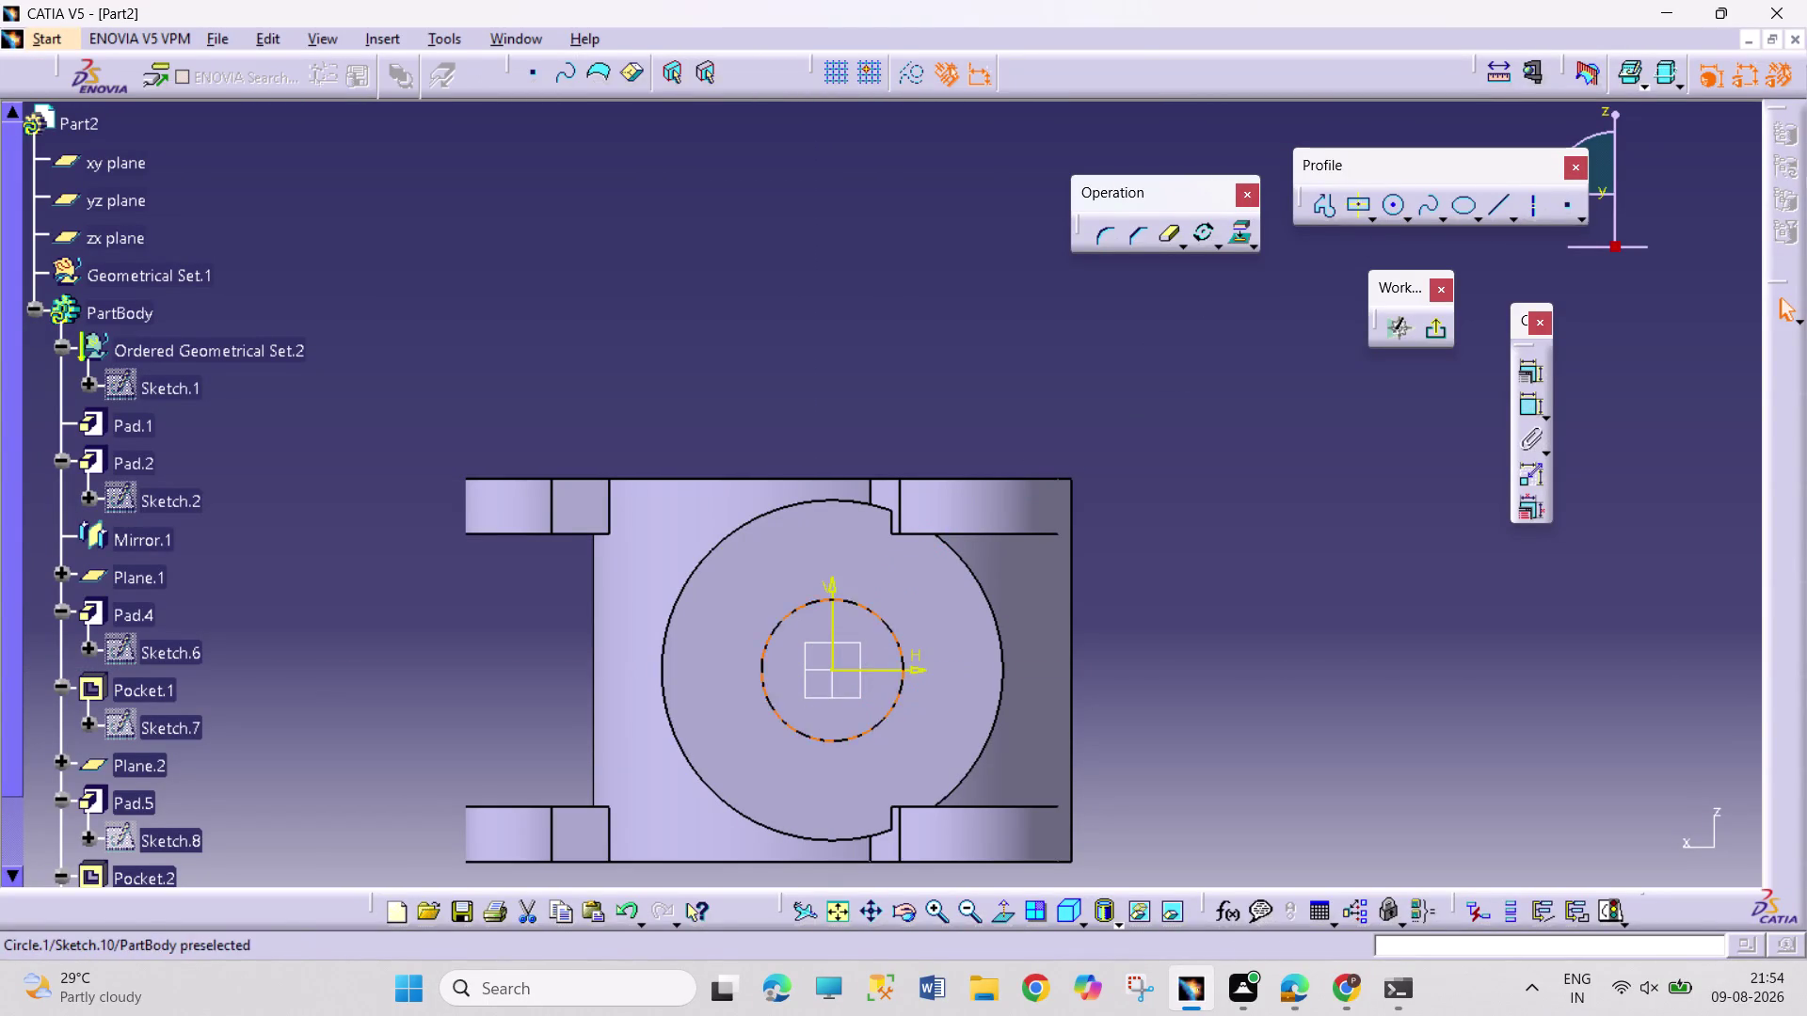
click(1530, 407)
click(1238, 600)
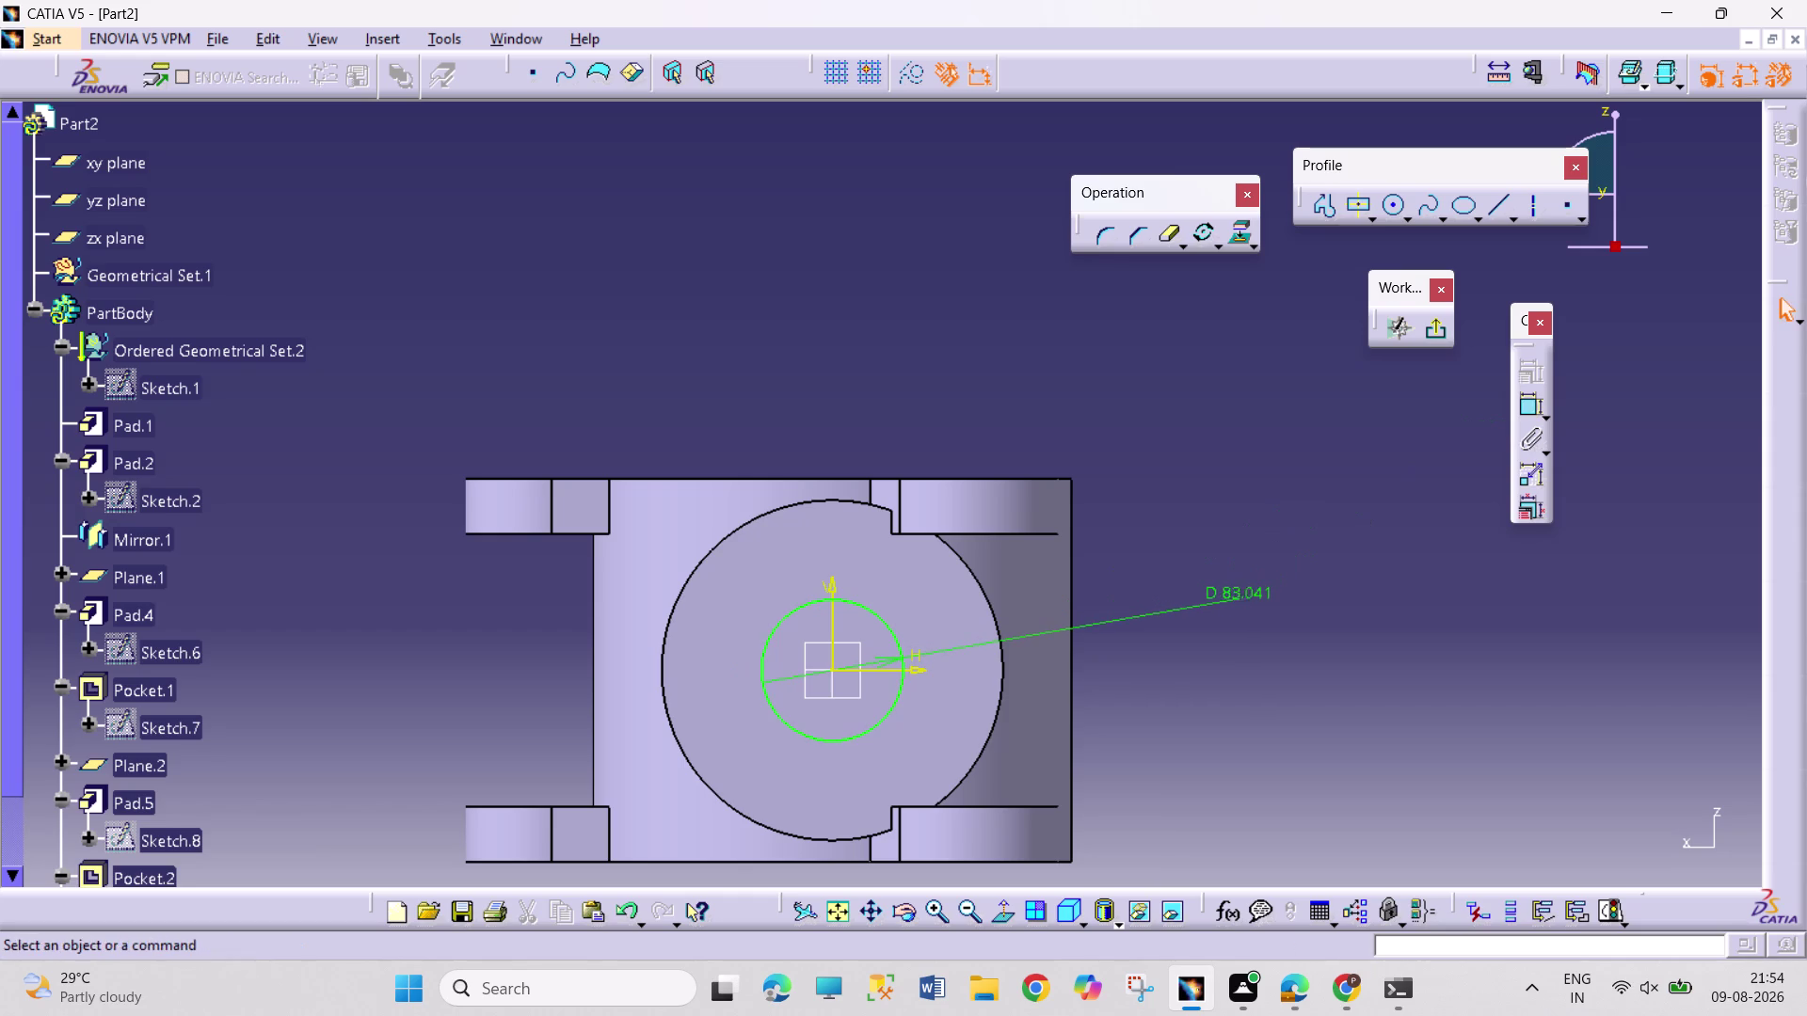
double_click(1241, 595)
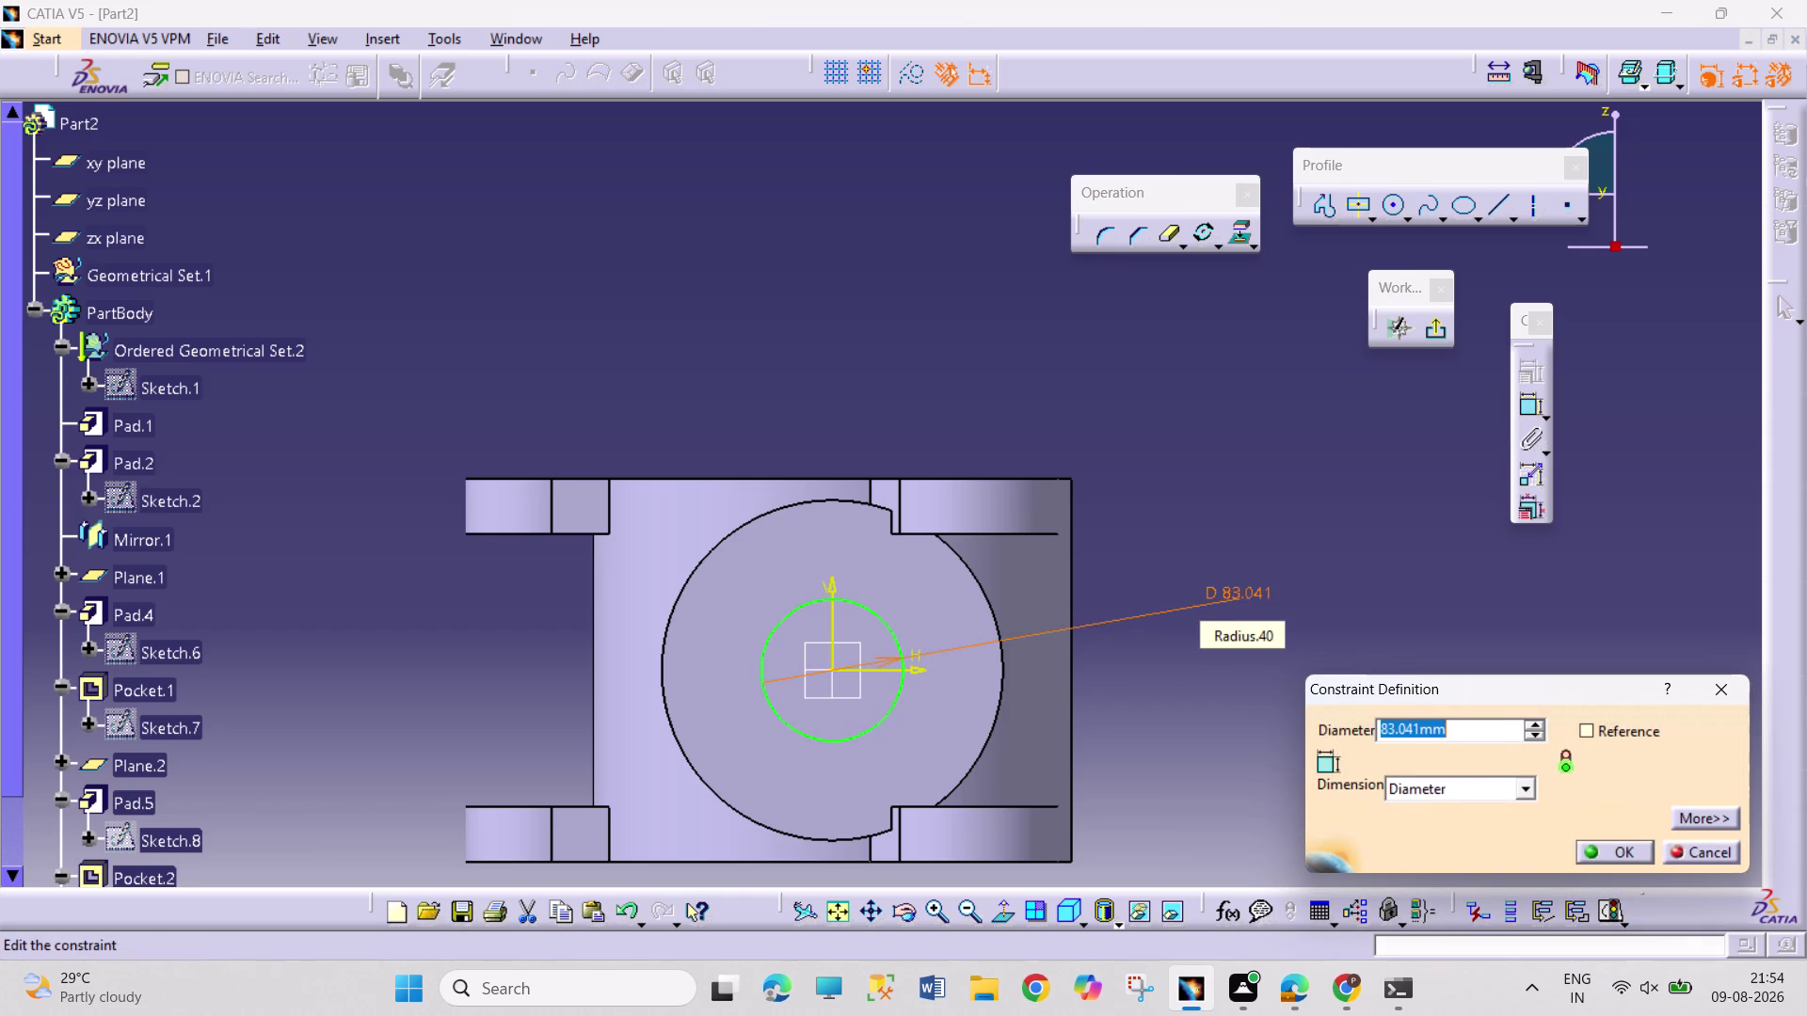
text(100)
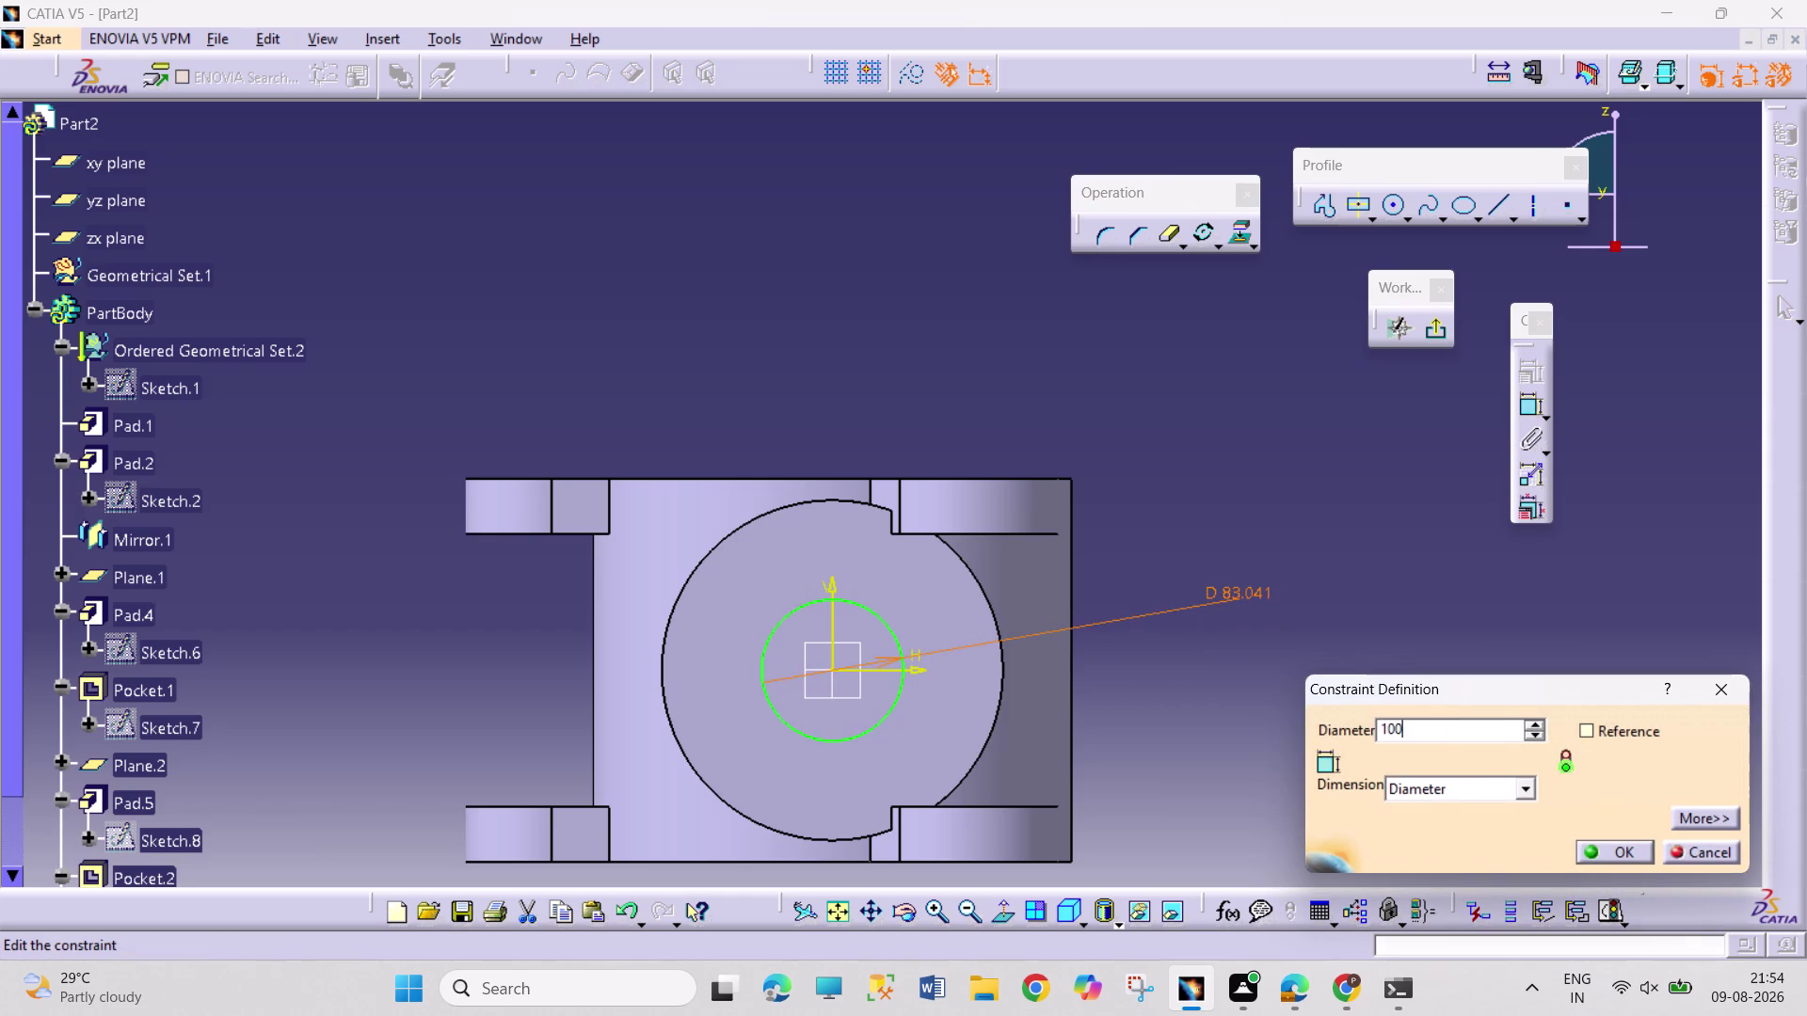
key(Return)
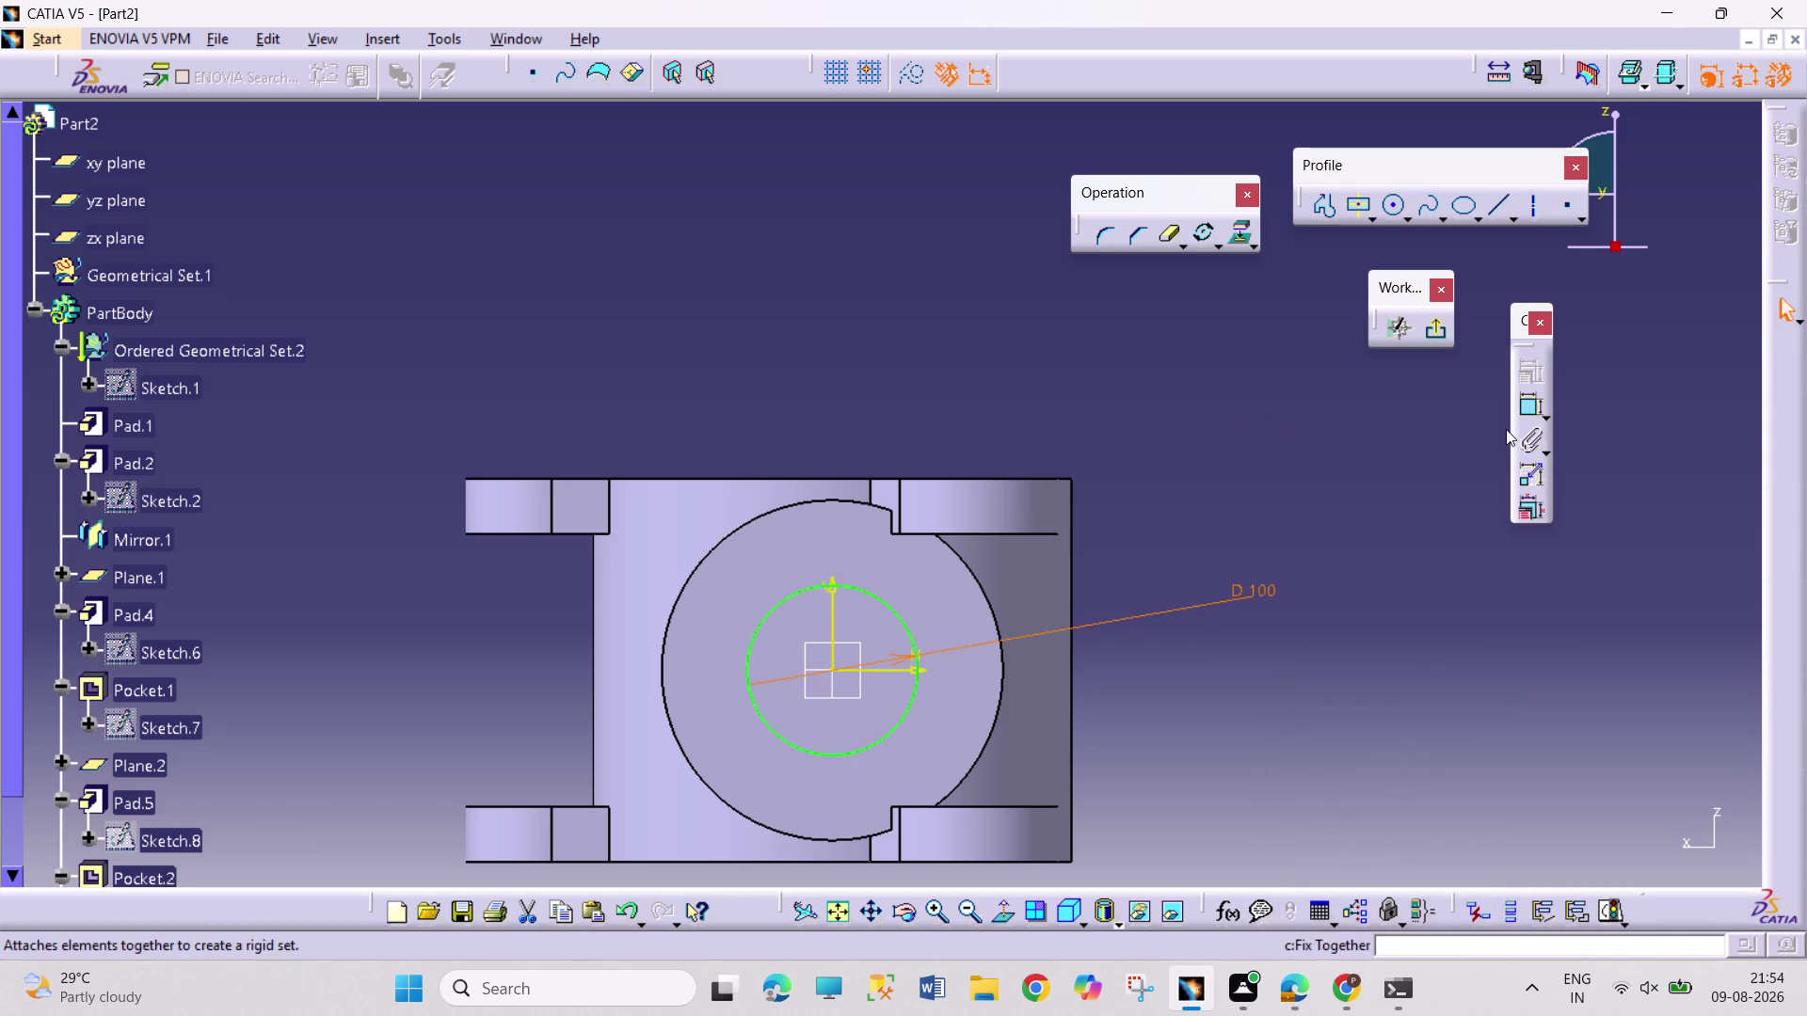
click(1438, 333)
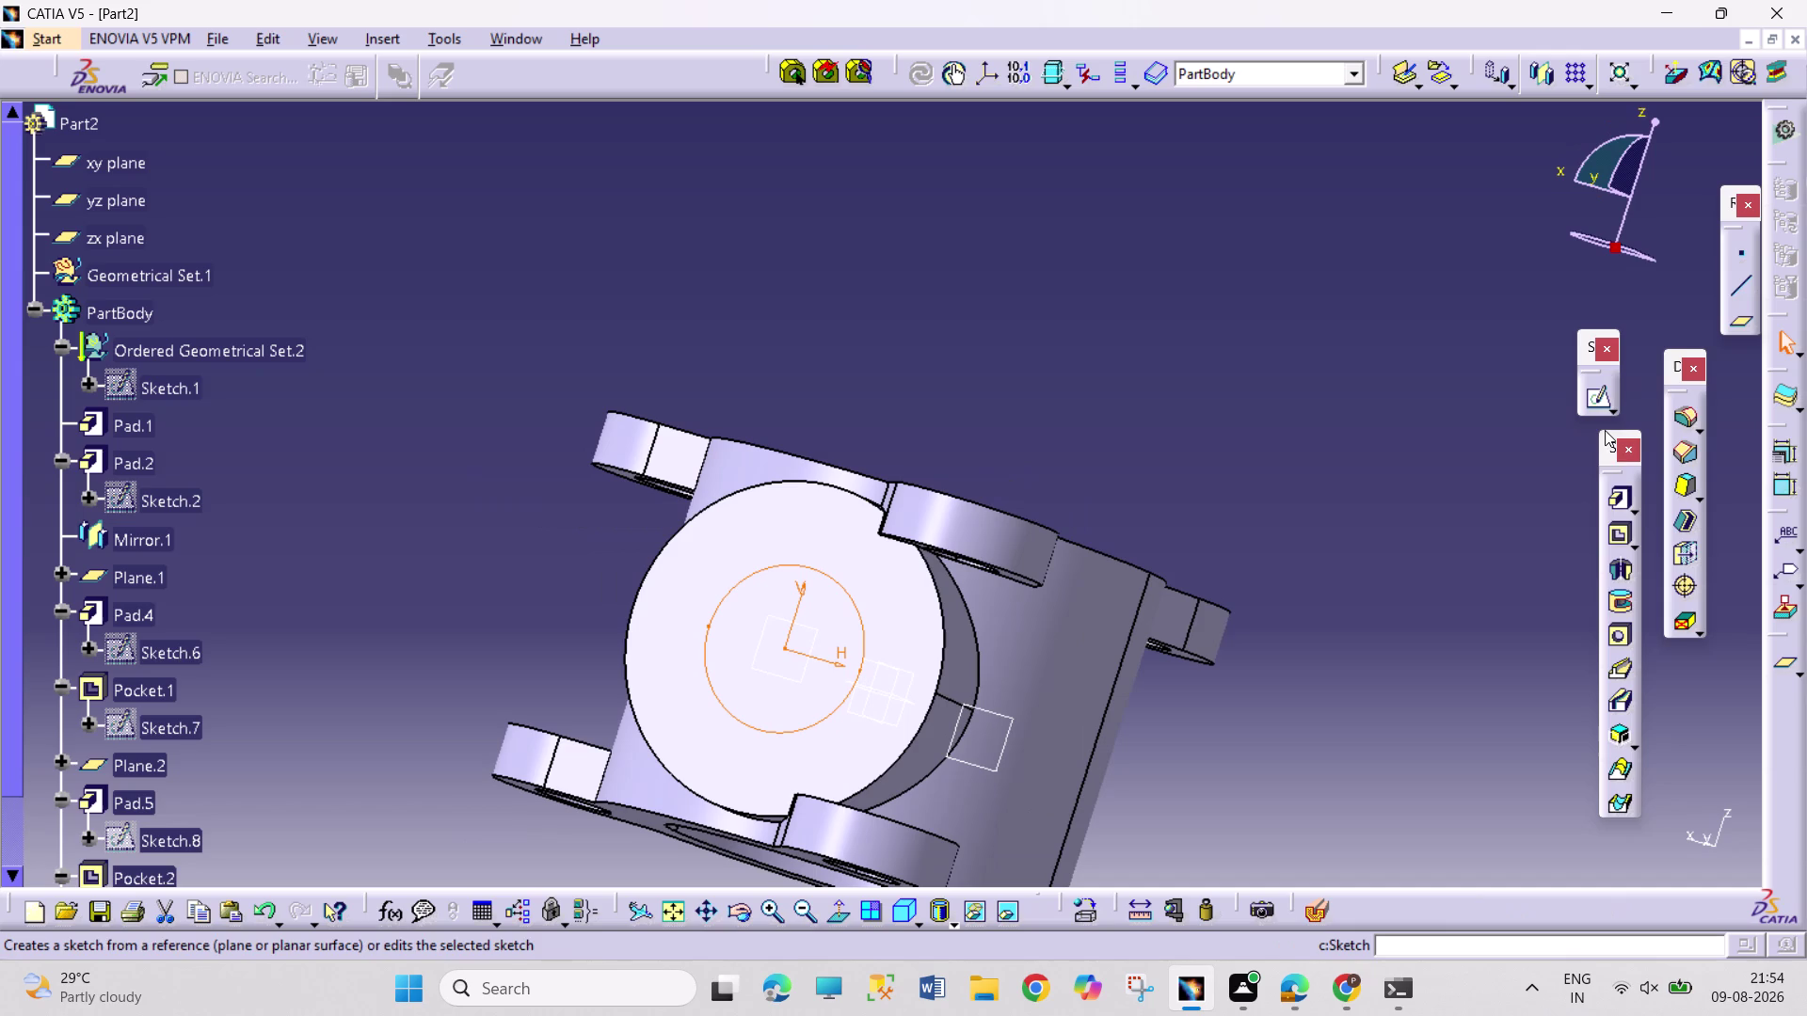
Cut a 25 mm Dimension-type pocket from Sketch.10's 100 mm circle into the side boss.
click(1619, 536)
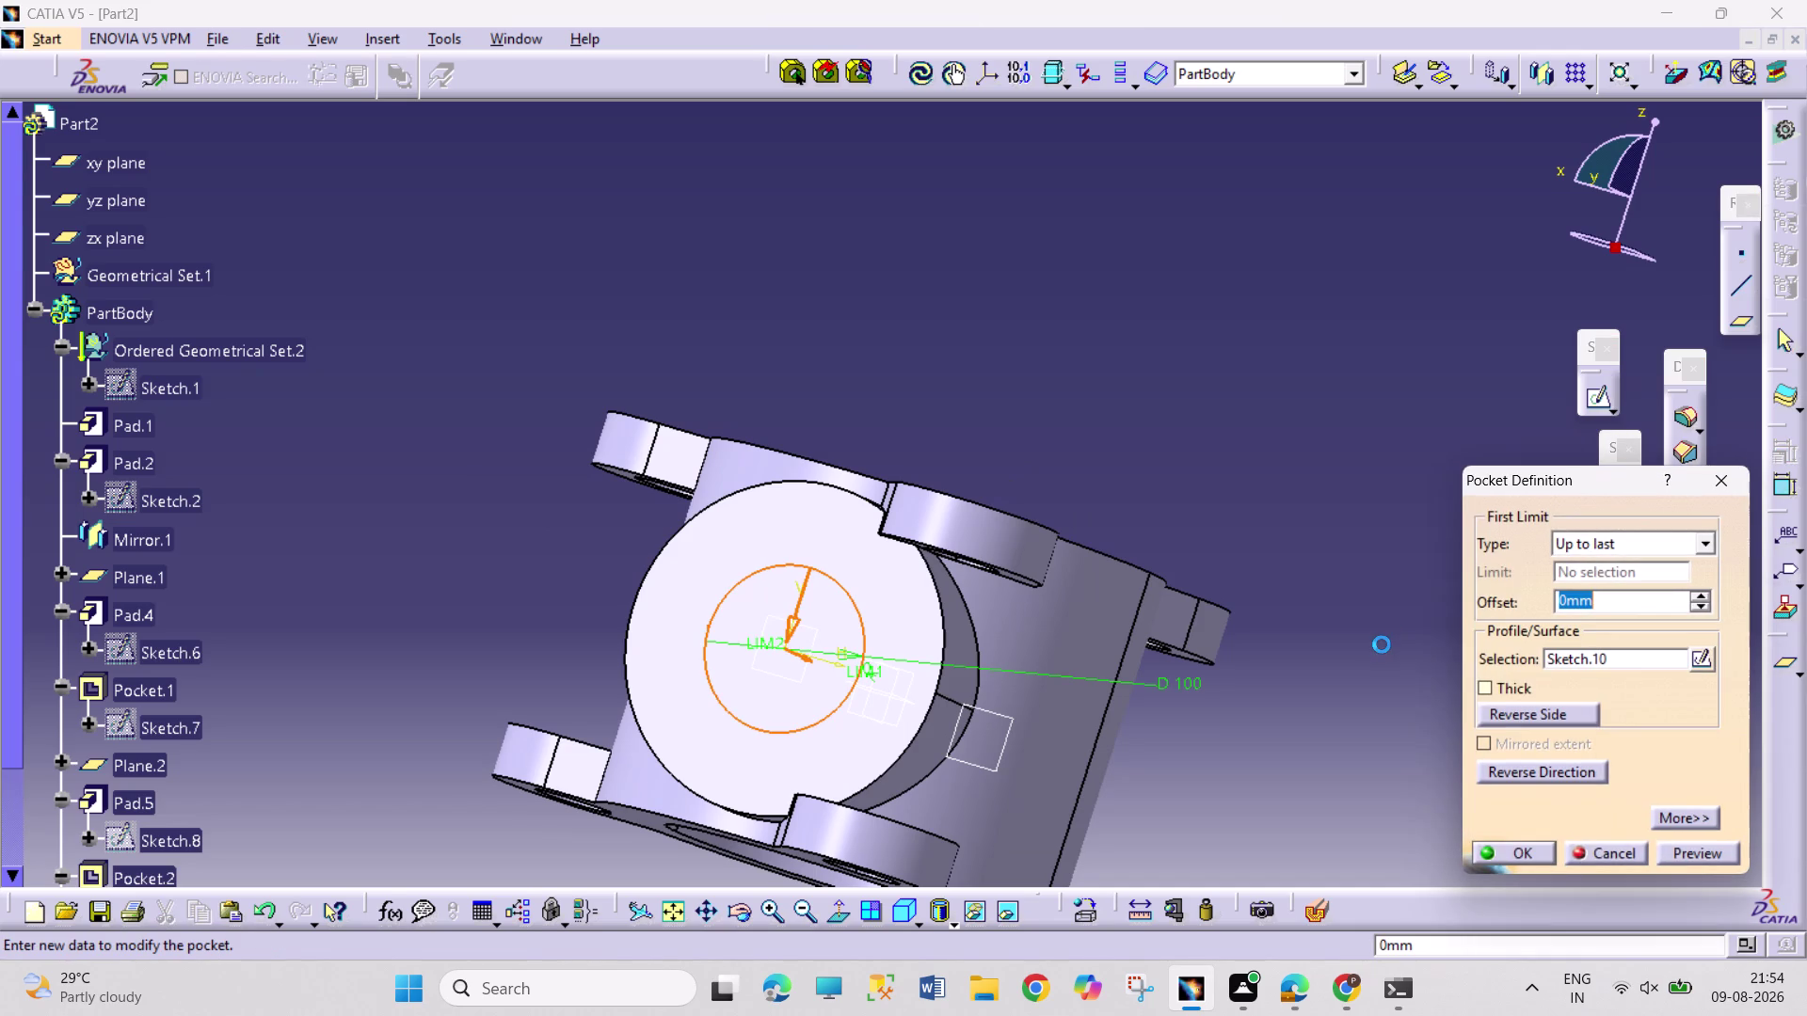
click(1713, 538)
click(1611, 568)
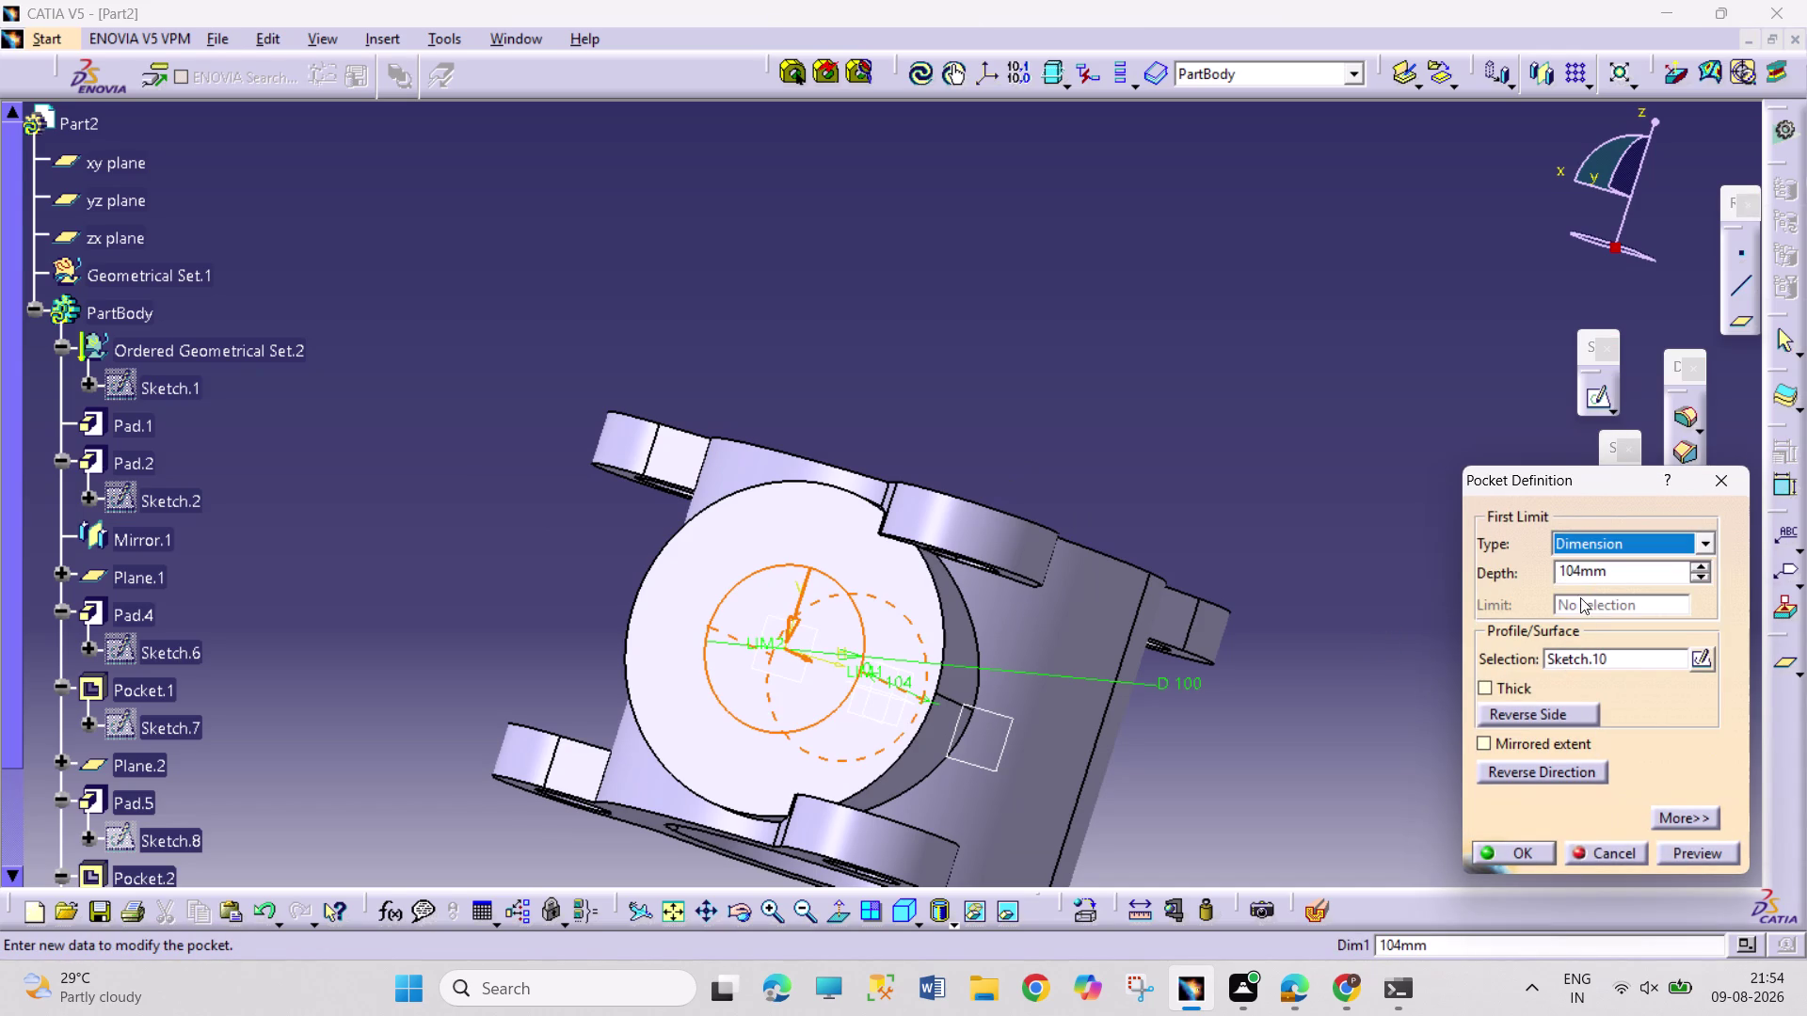
drag(1581, 573, 1511, 566)
text(2)
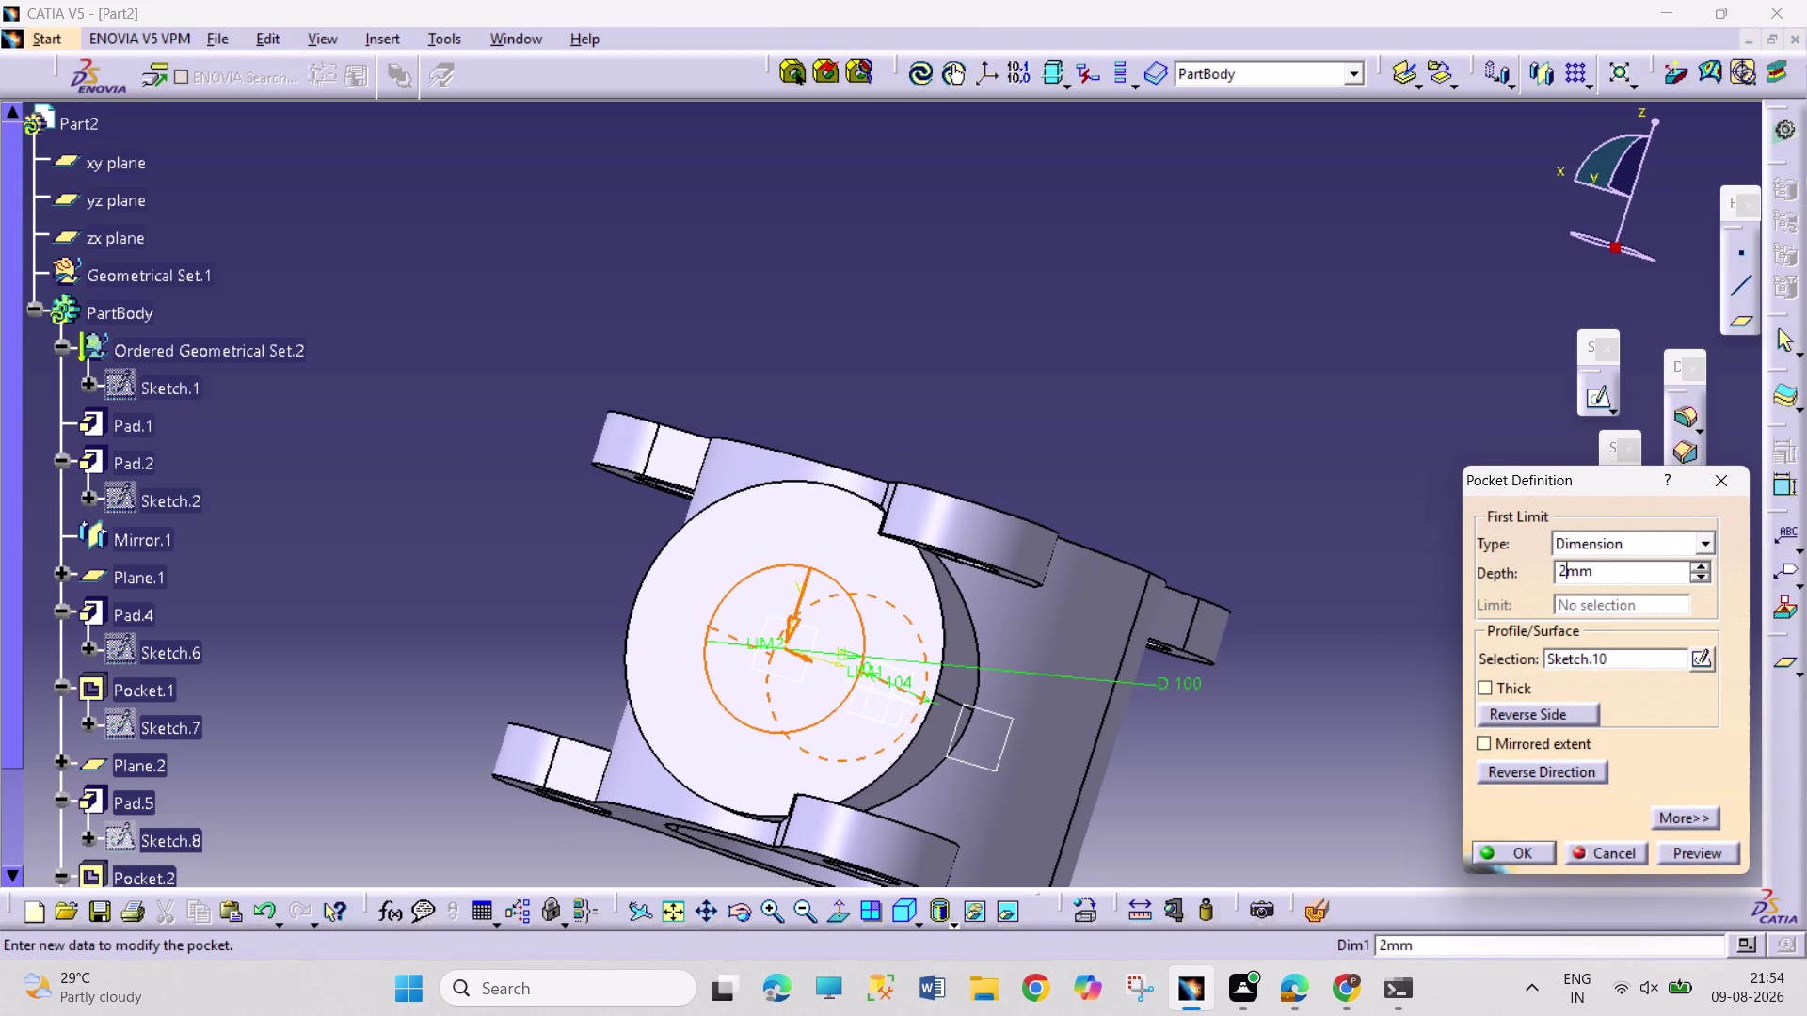
text(5)
key(Return)
click(1336, 661)
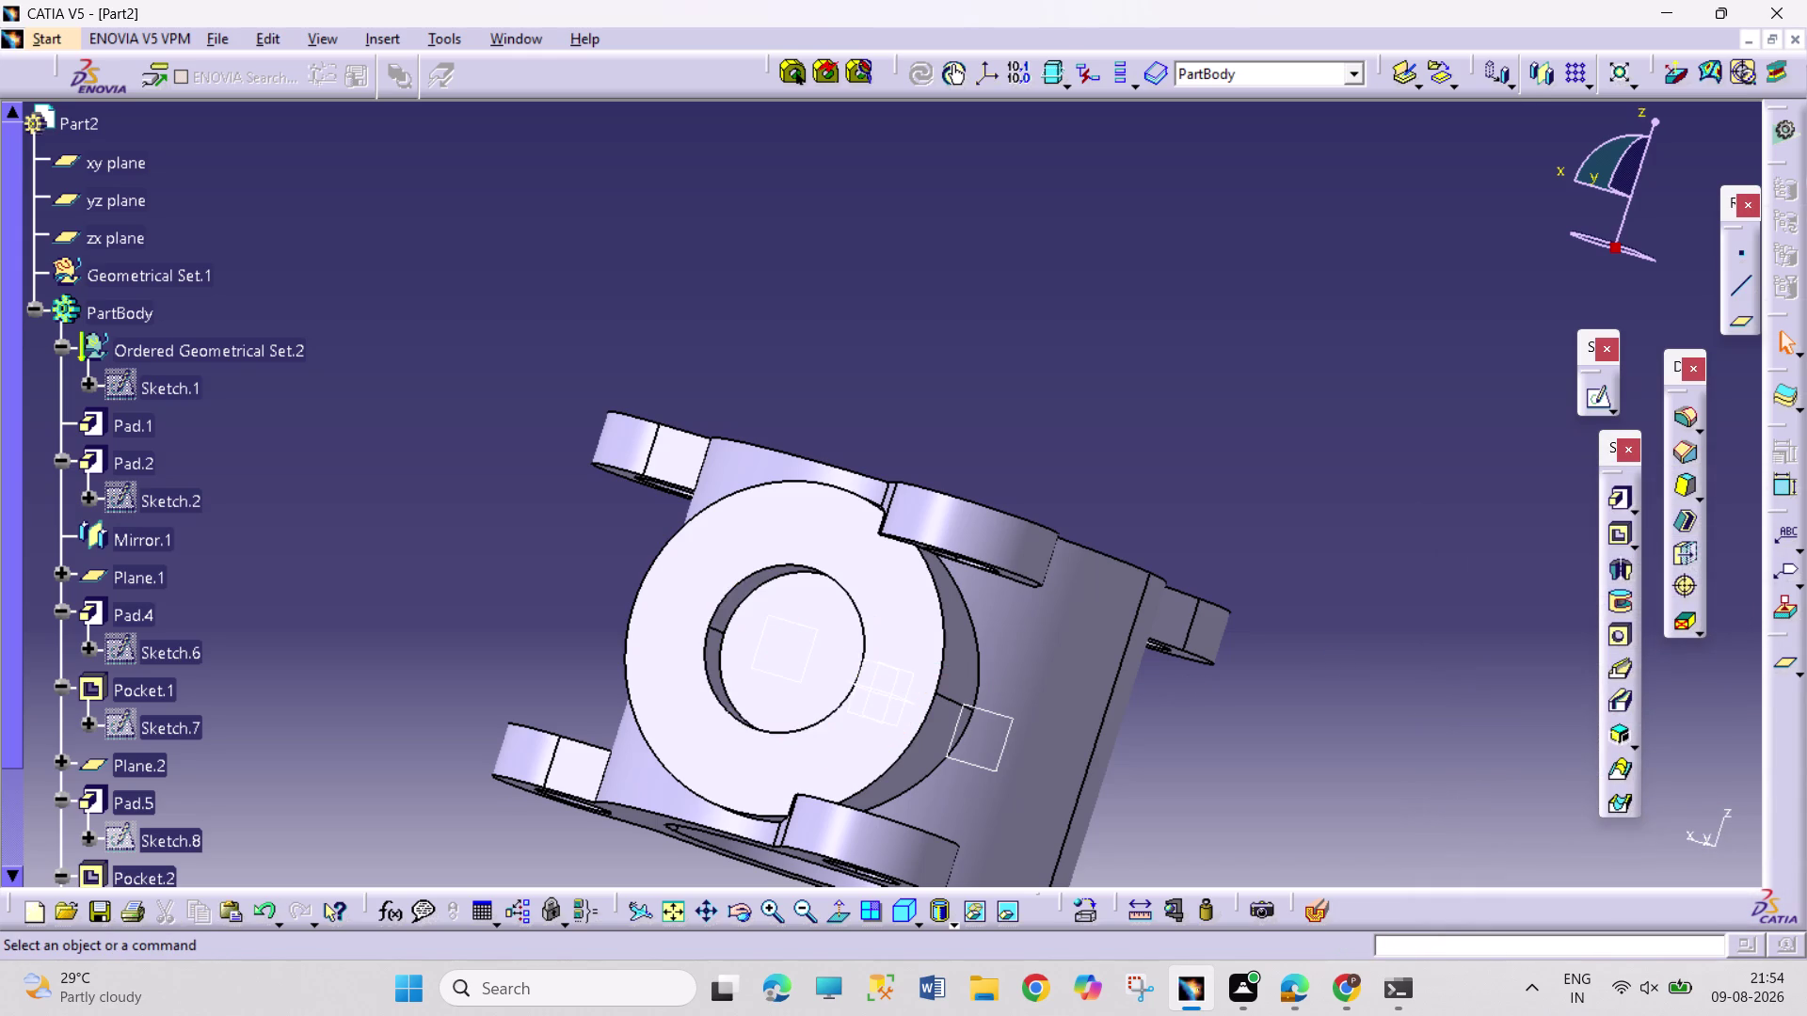
click(841, 631)
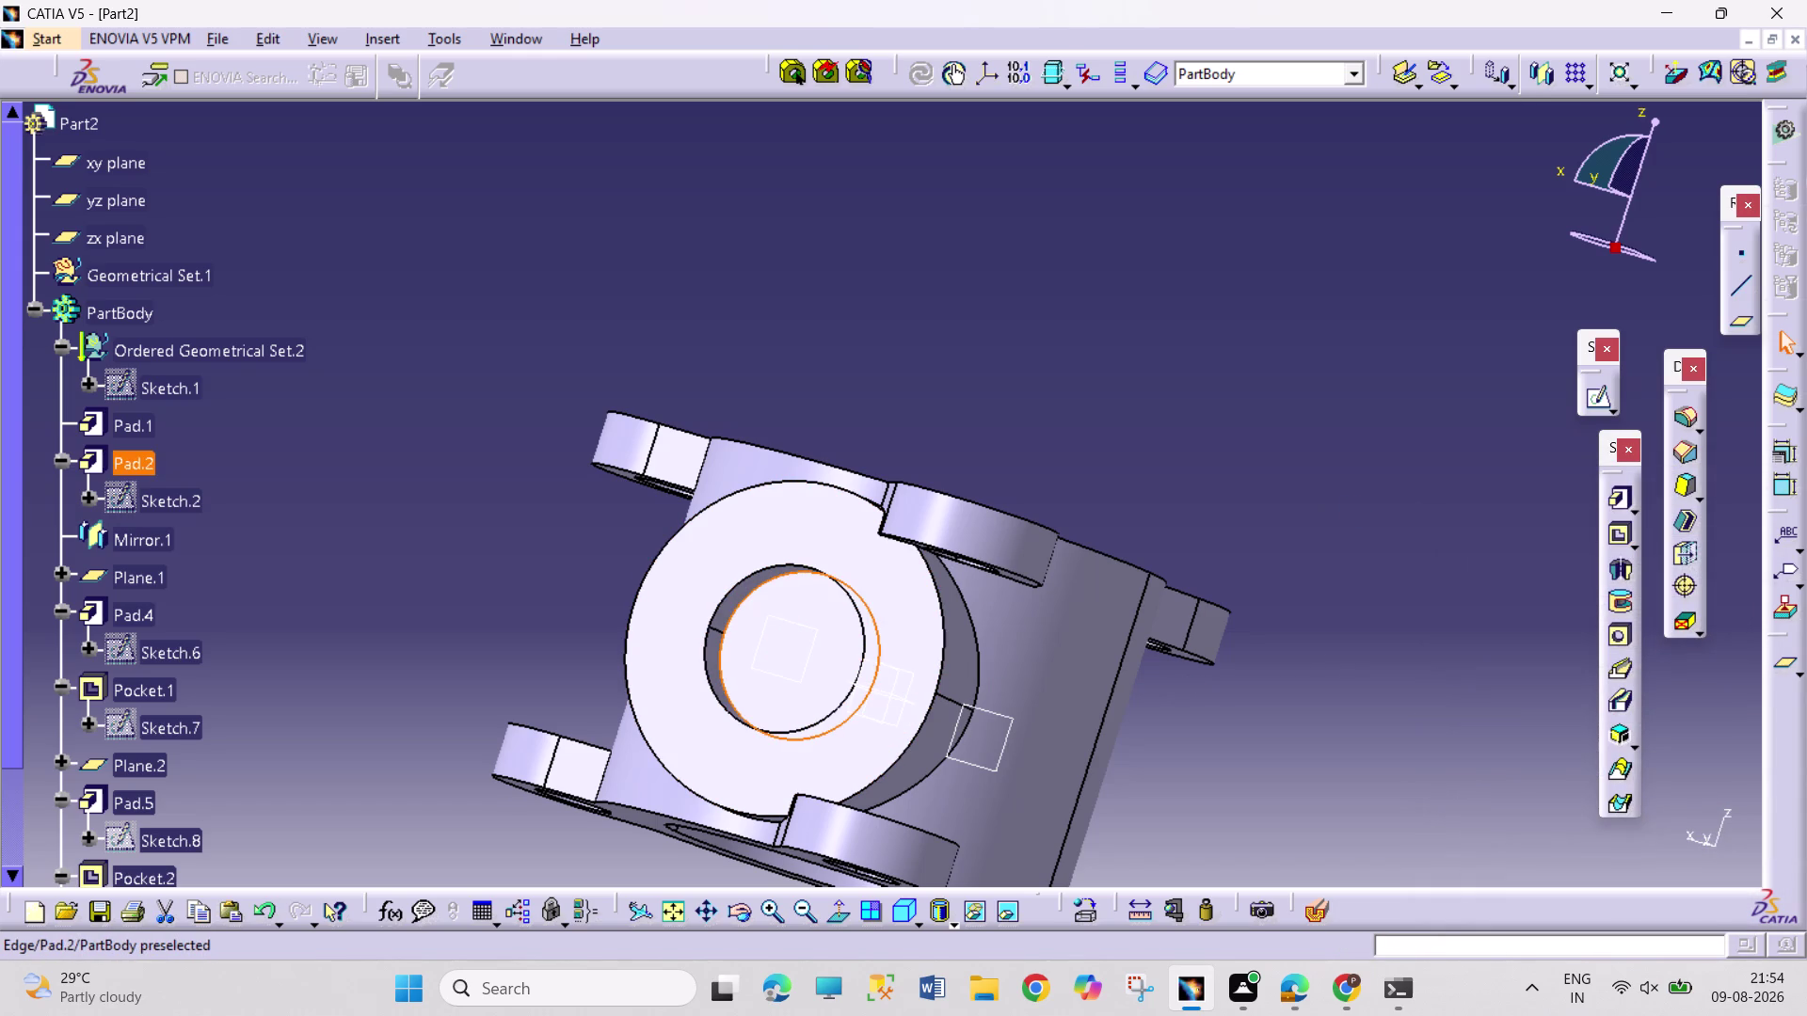
click(1595, 396)
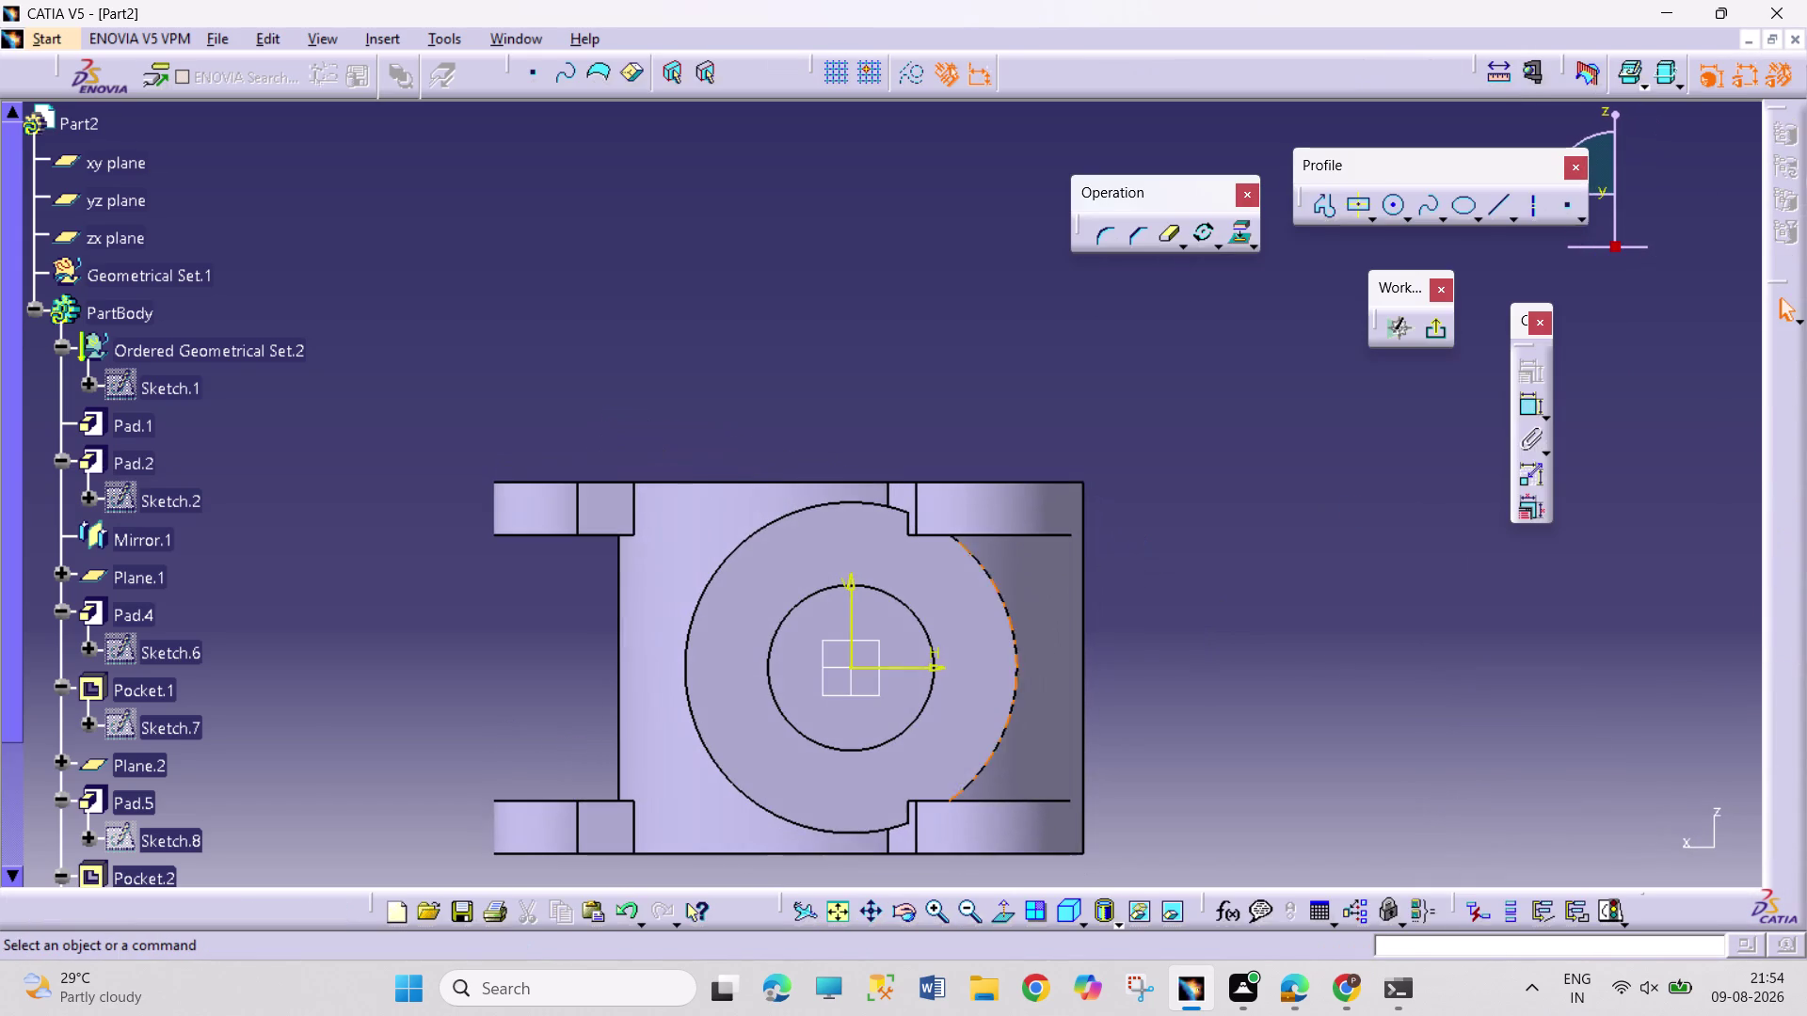
Draw a circle at the Sketch.11 origin, constrain its diameter to 56 mm, and exit the sketch.
click(1389, 204)
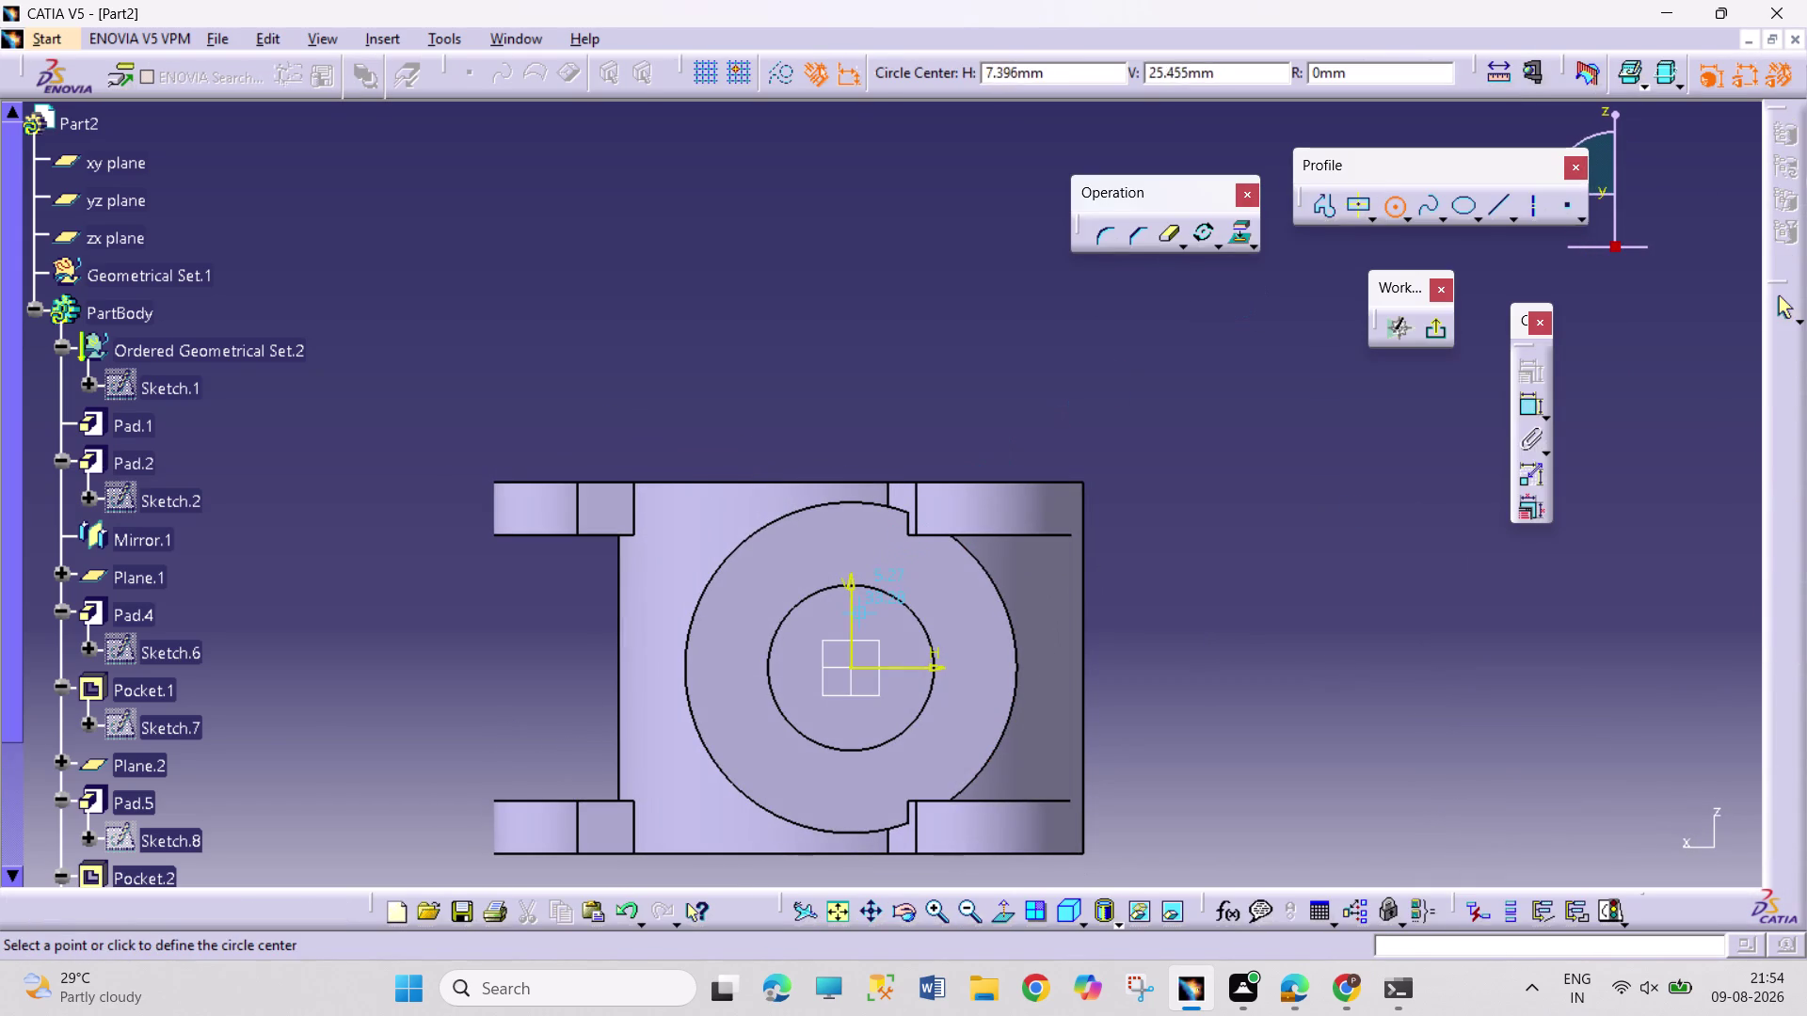
click(851, 666)
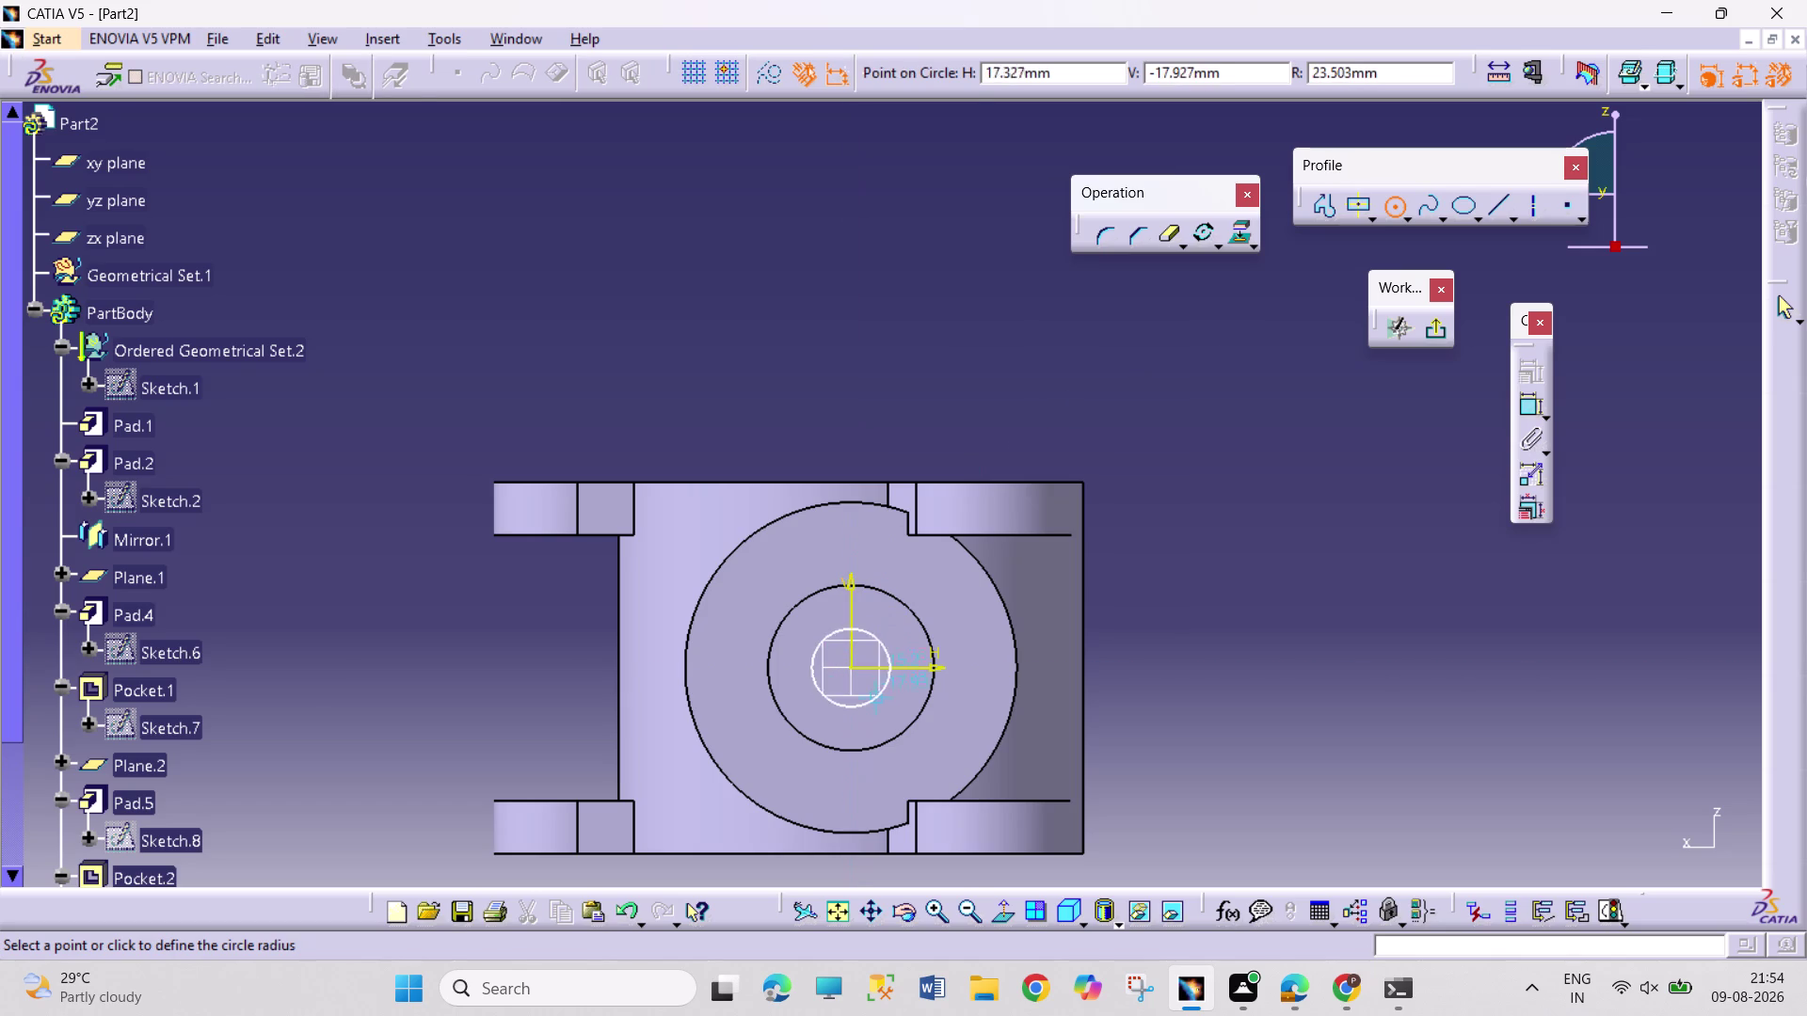
click(884, 705)
click(1529, 406)
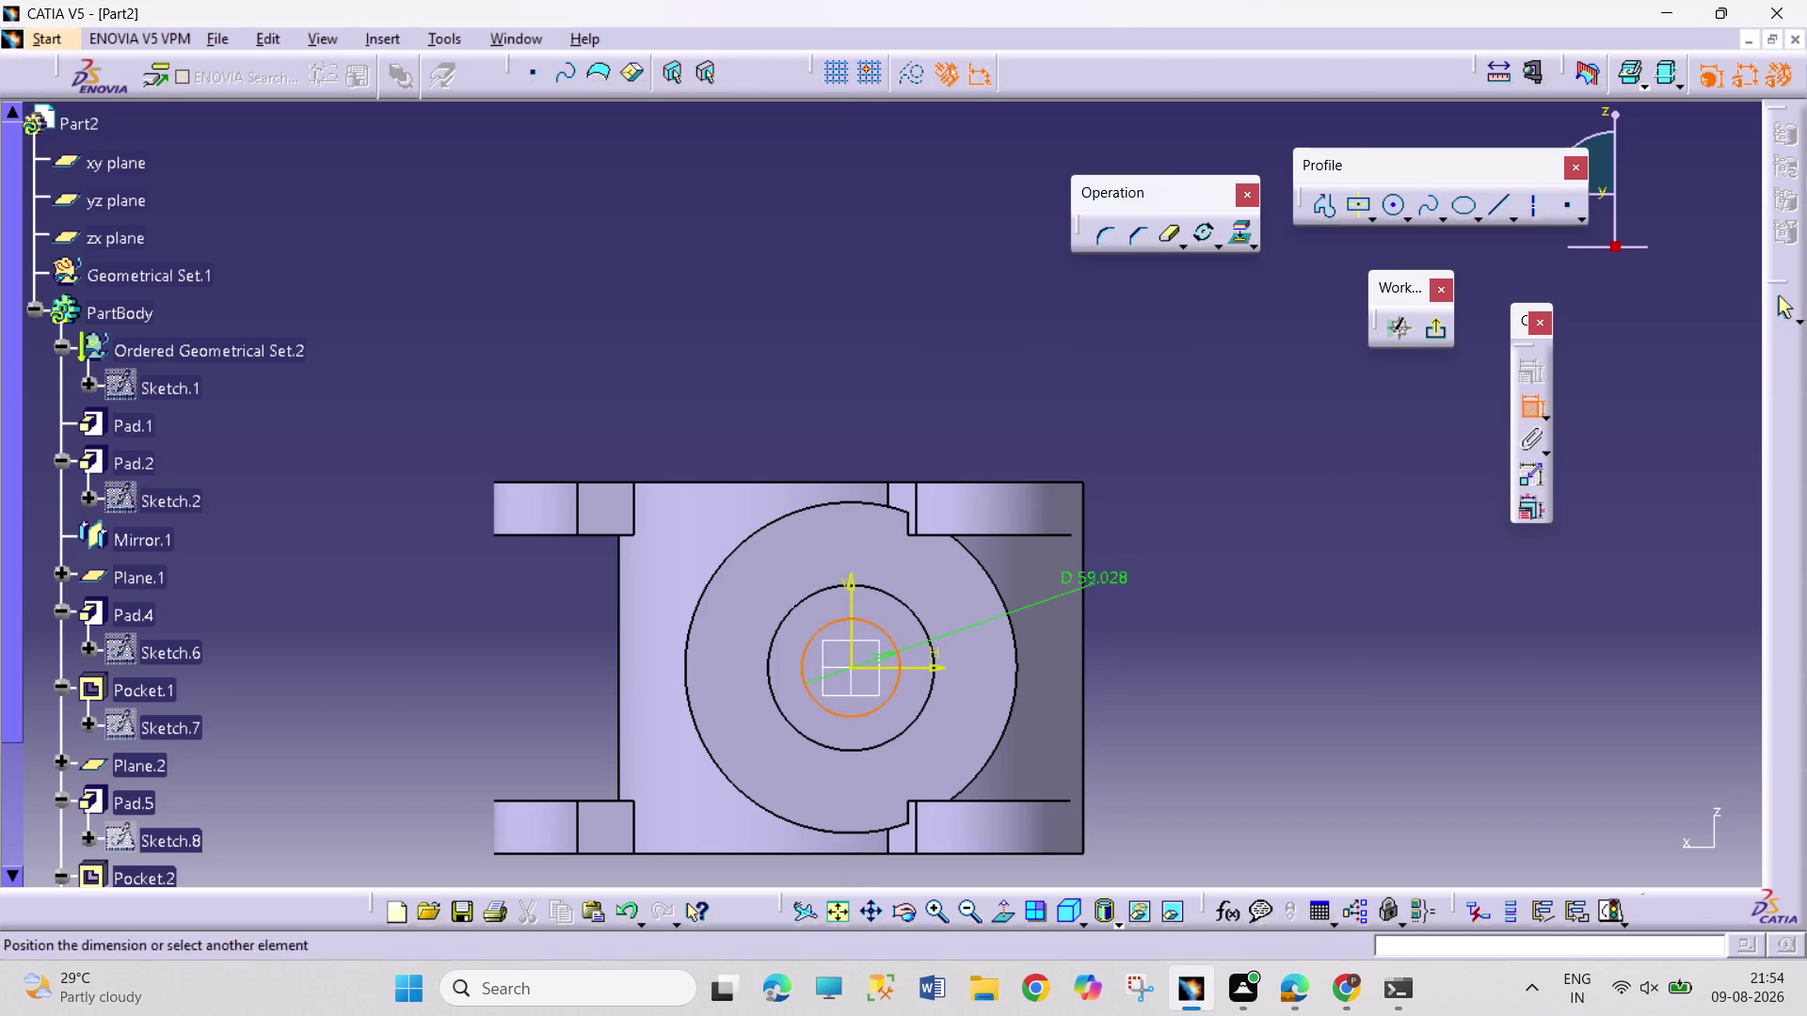
click(1090, 591)
double_click(1103, 579)
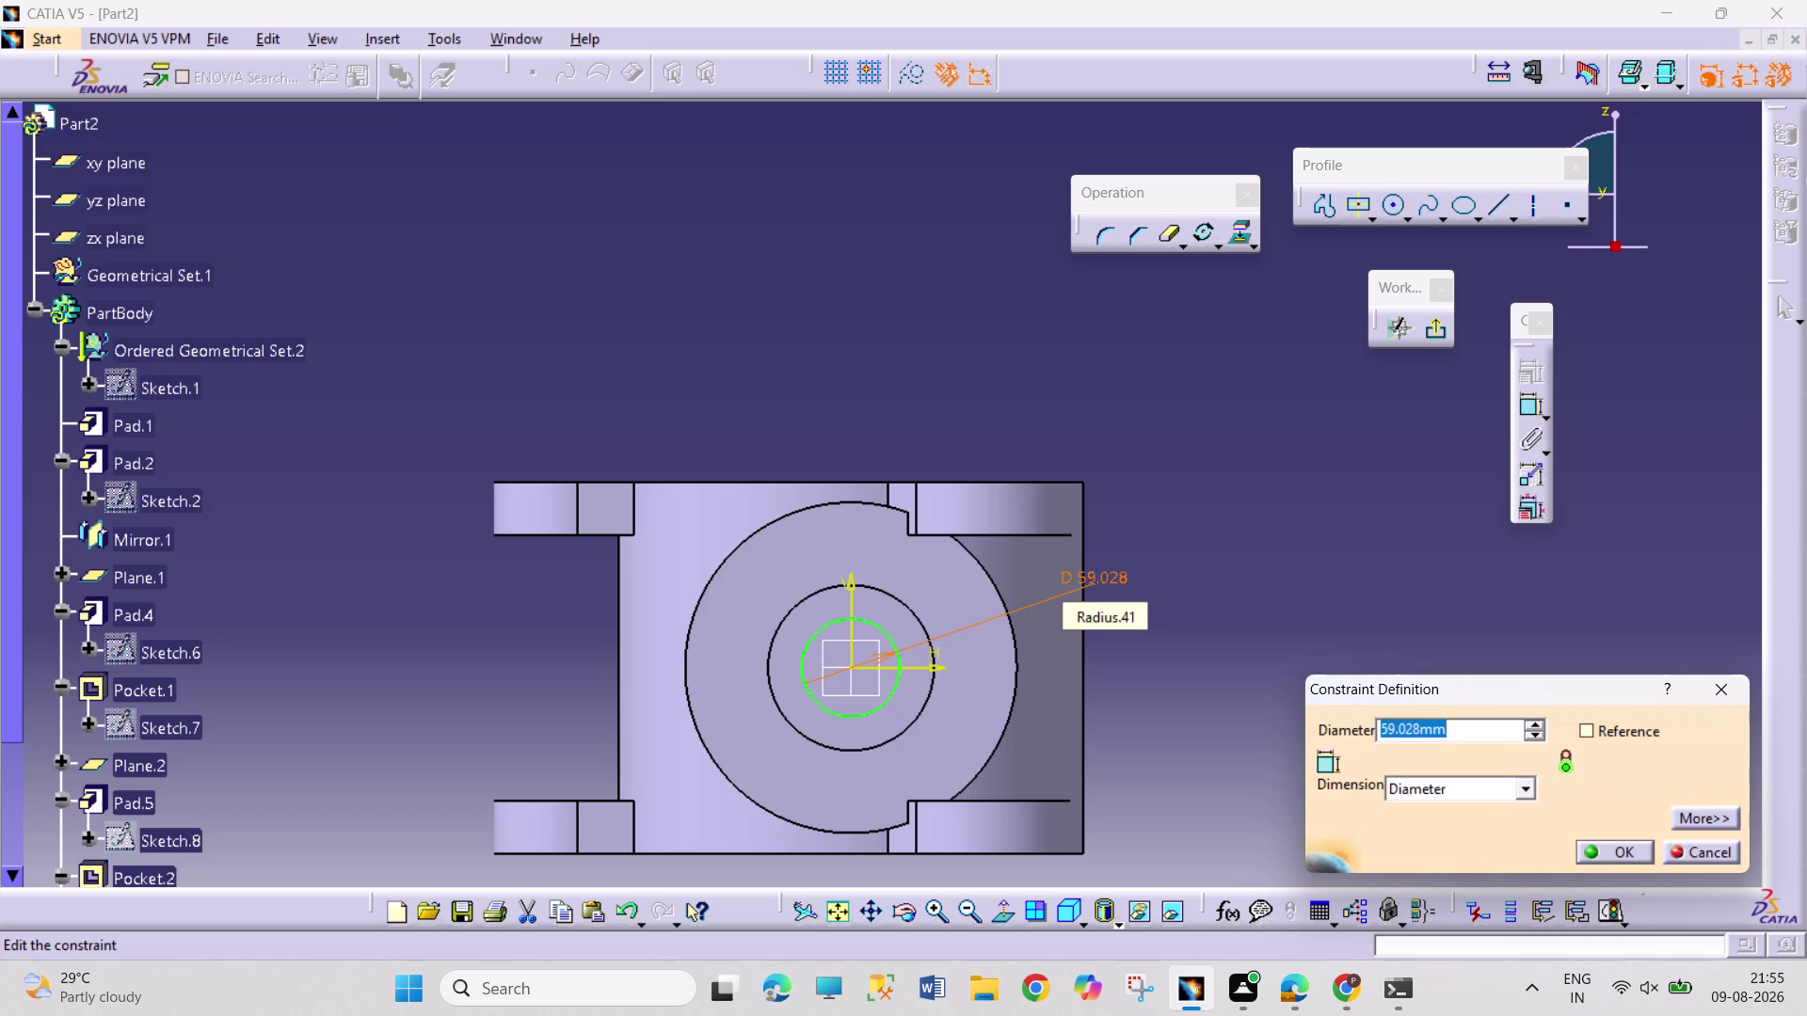
key(5)
key(6)
key(Return)
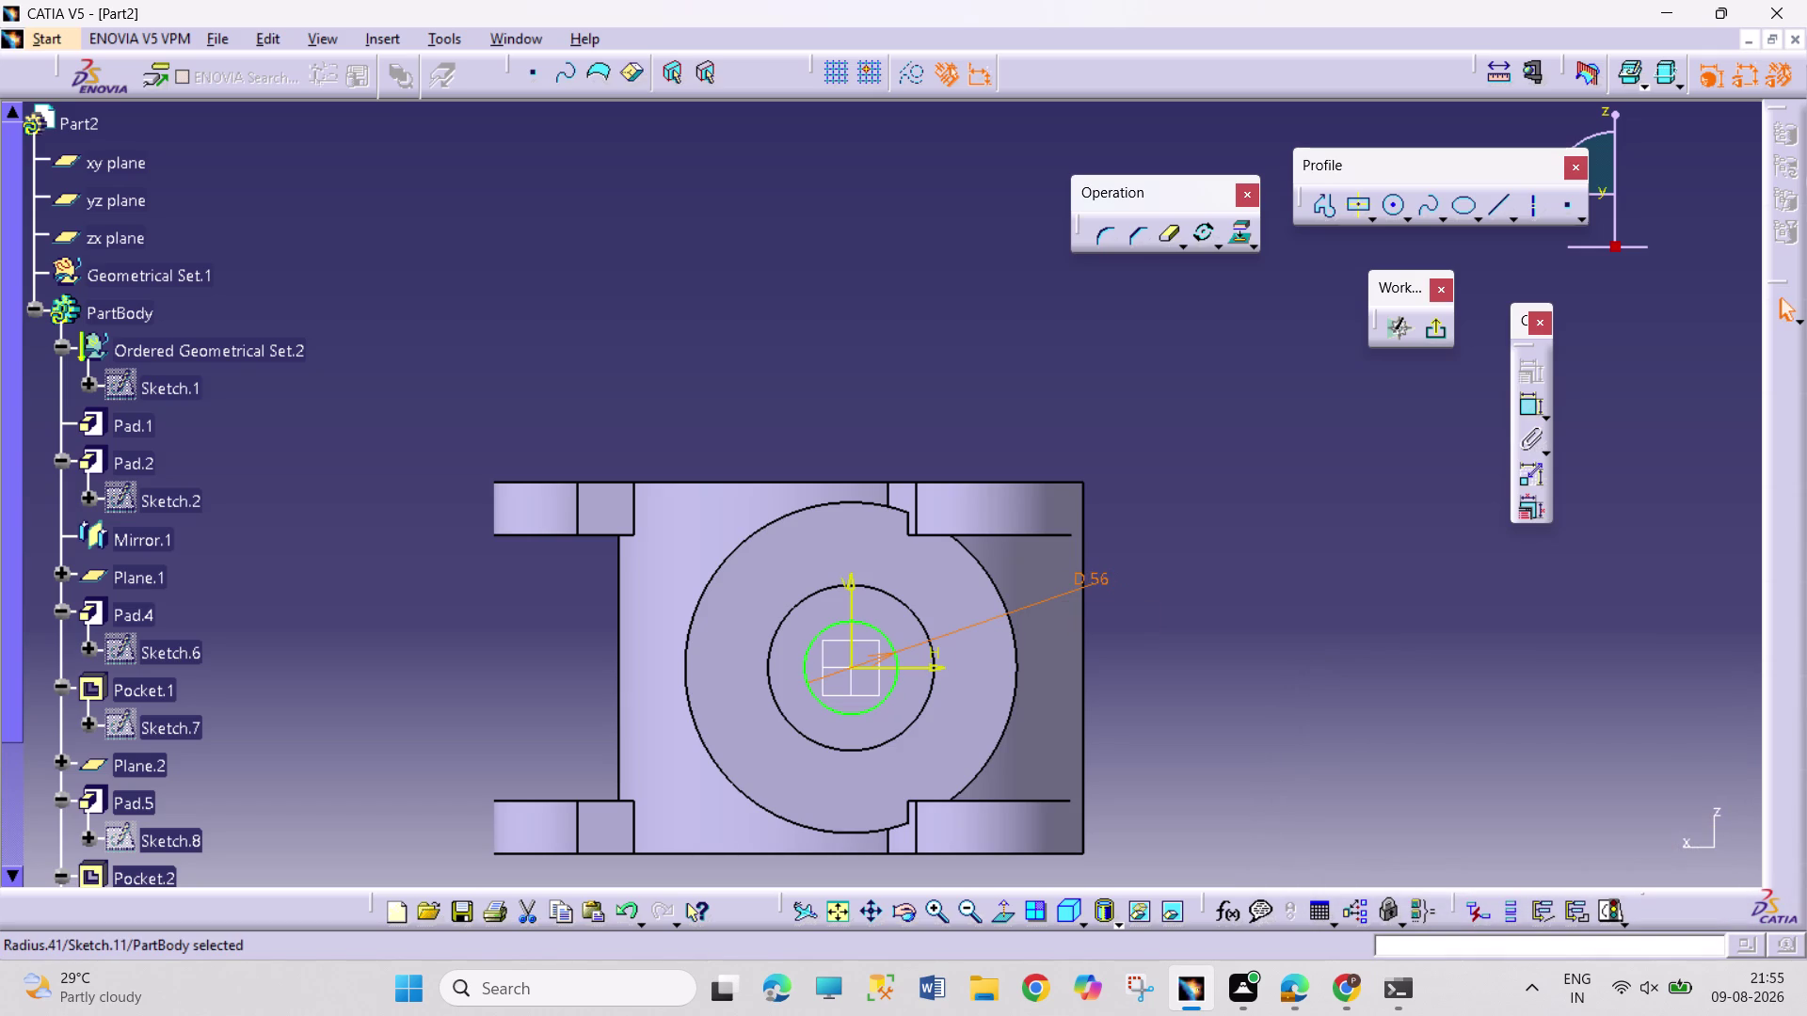
click(1432, 334)
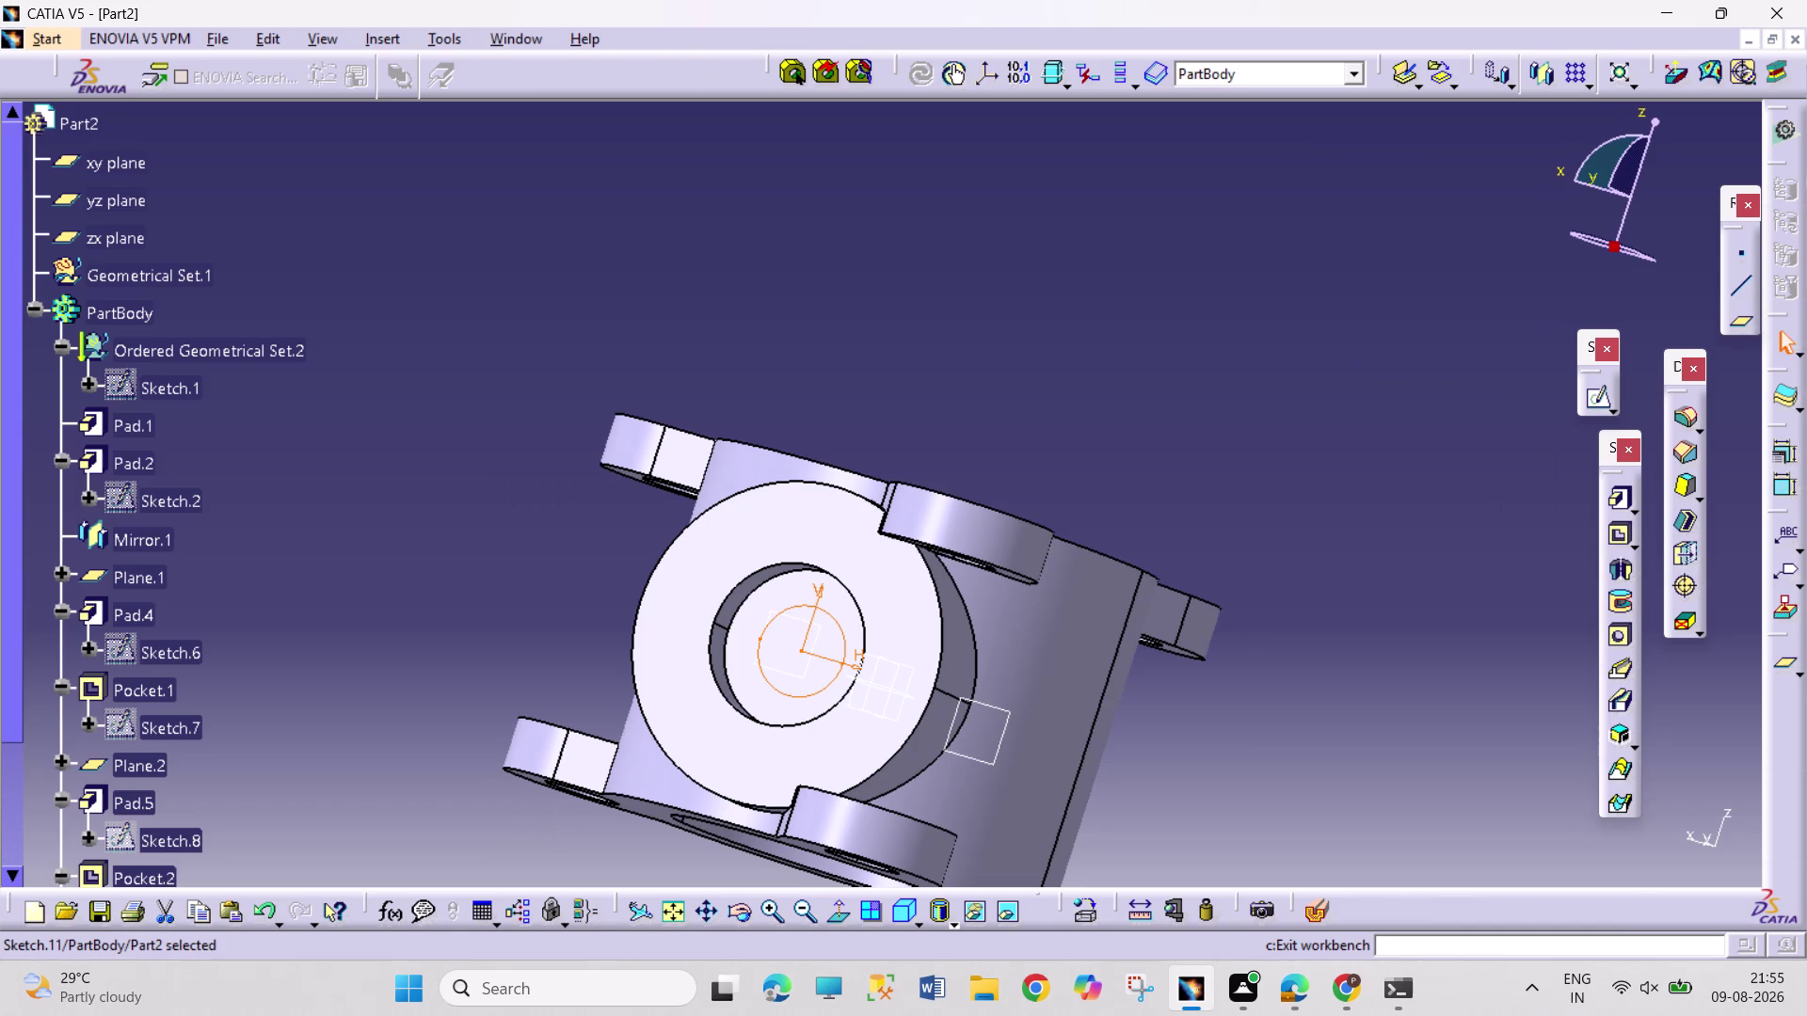
Create Pocket.4 from Sketch.11's 56 mm circle with a 315 mm depth.
click(1614, 548)
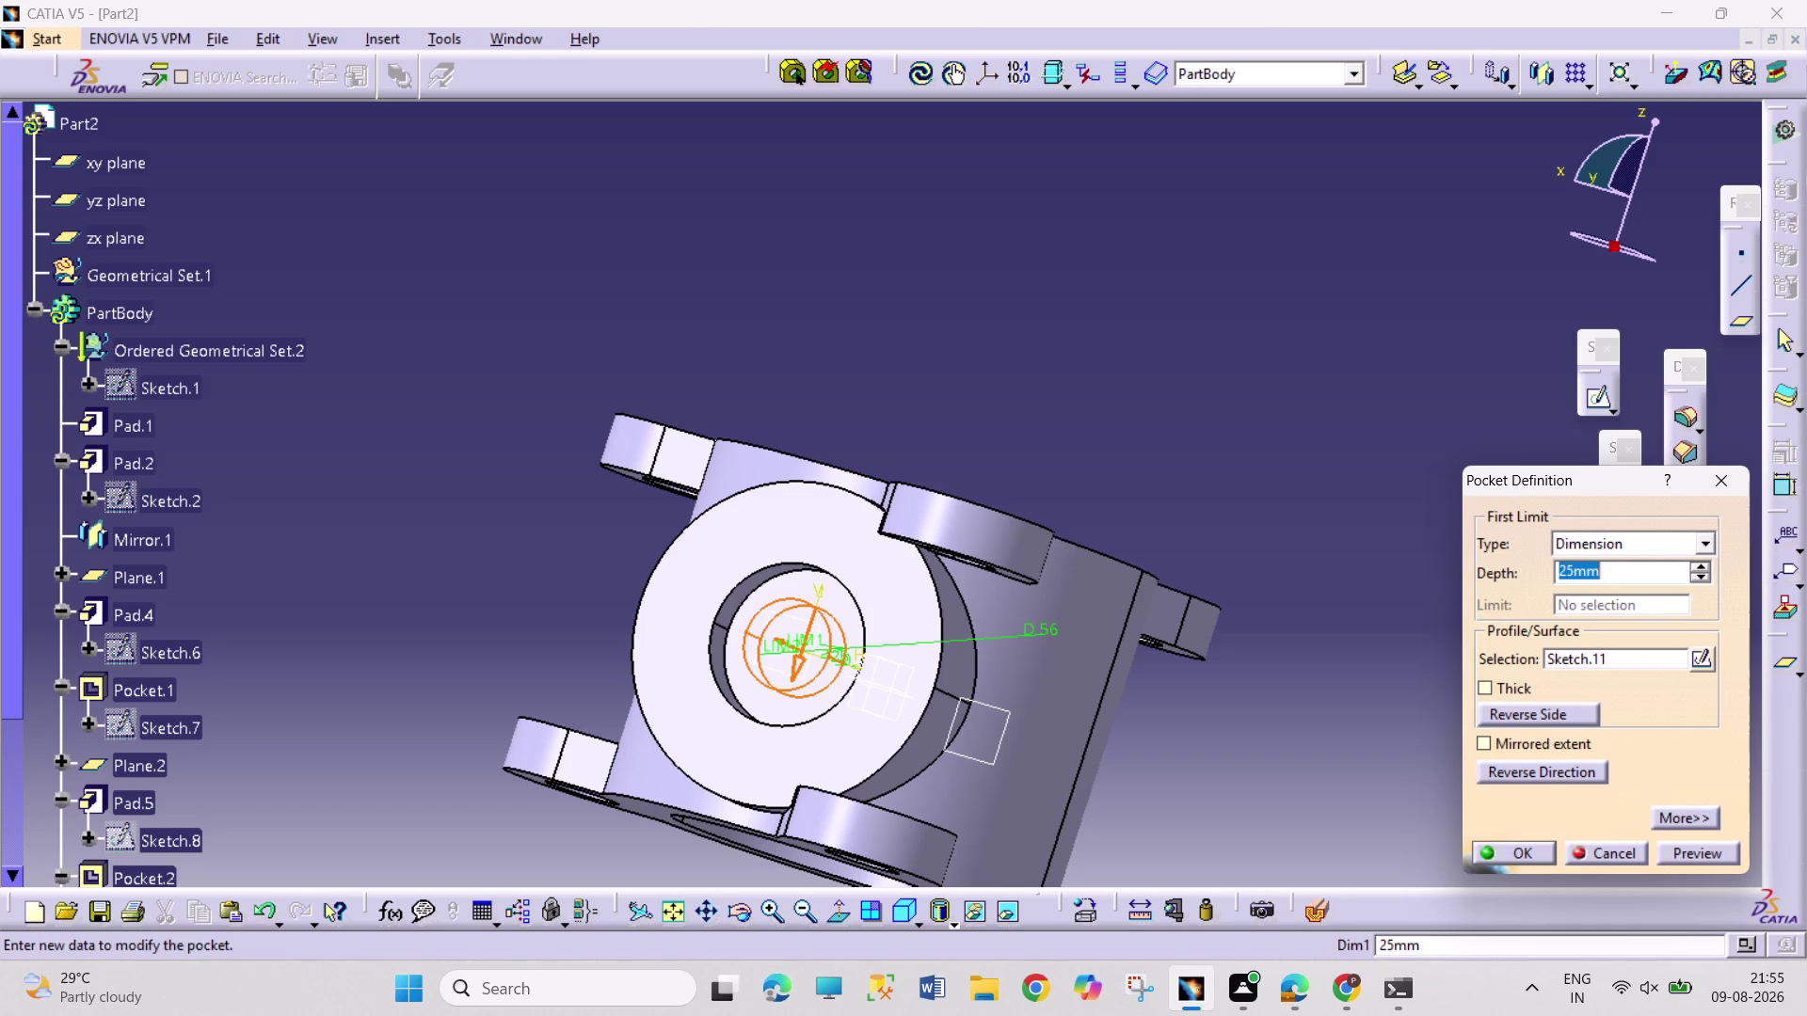
click(732, 911)
drag(1172, 351, 915, 535)
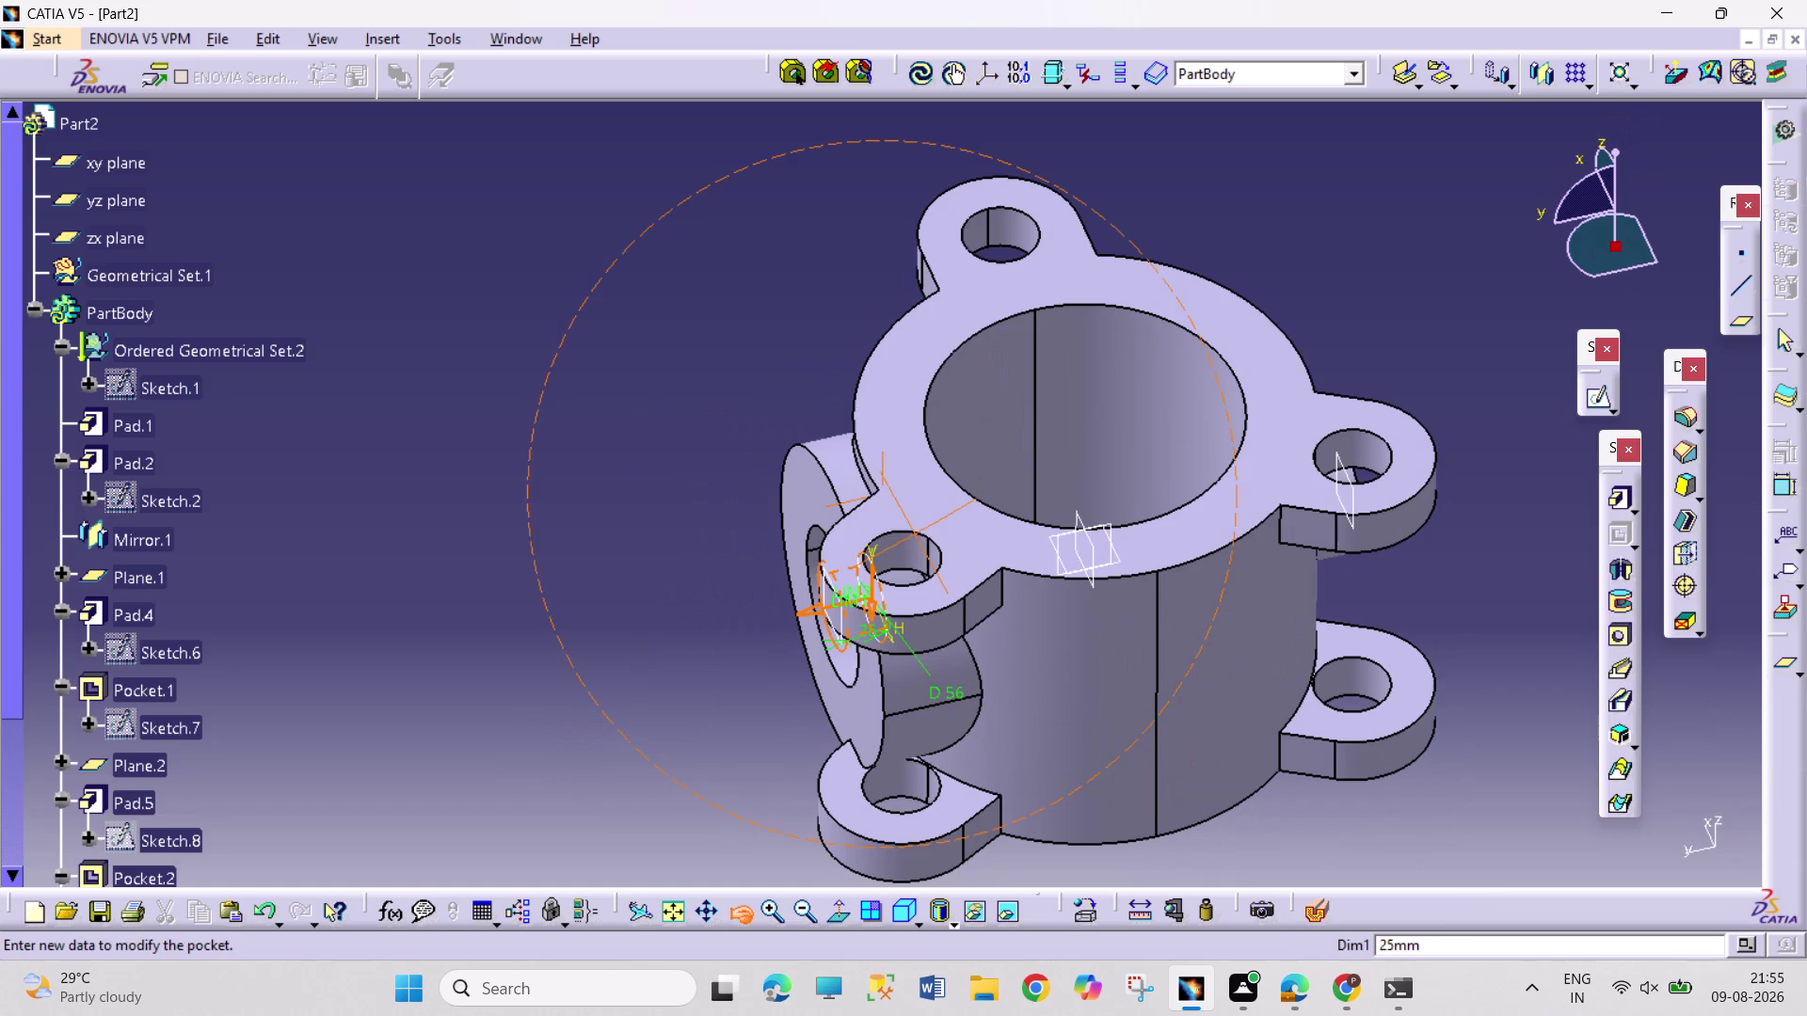
drag(916, 534, 915, 535)
click(1535, 778)
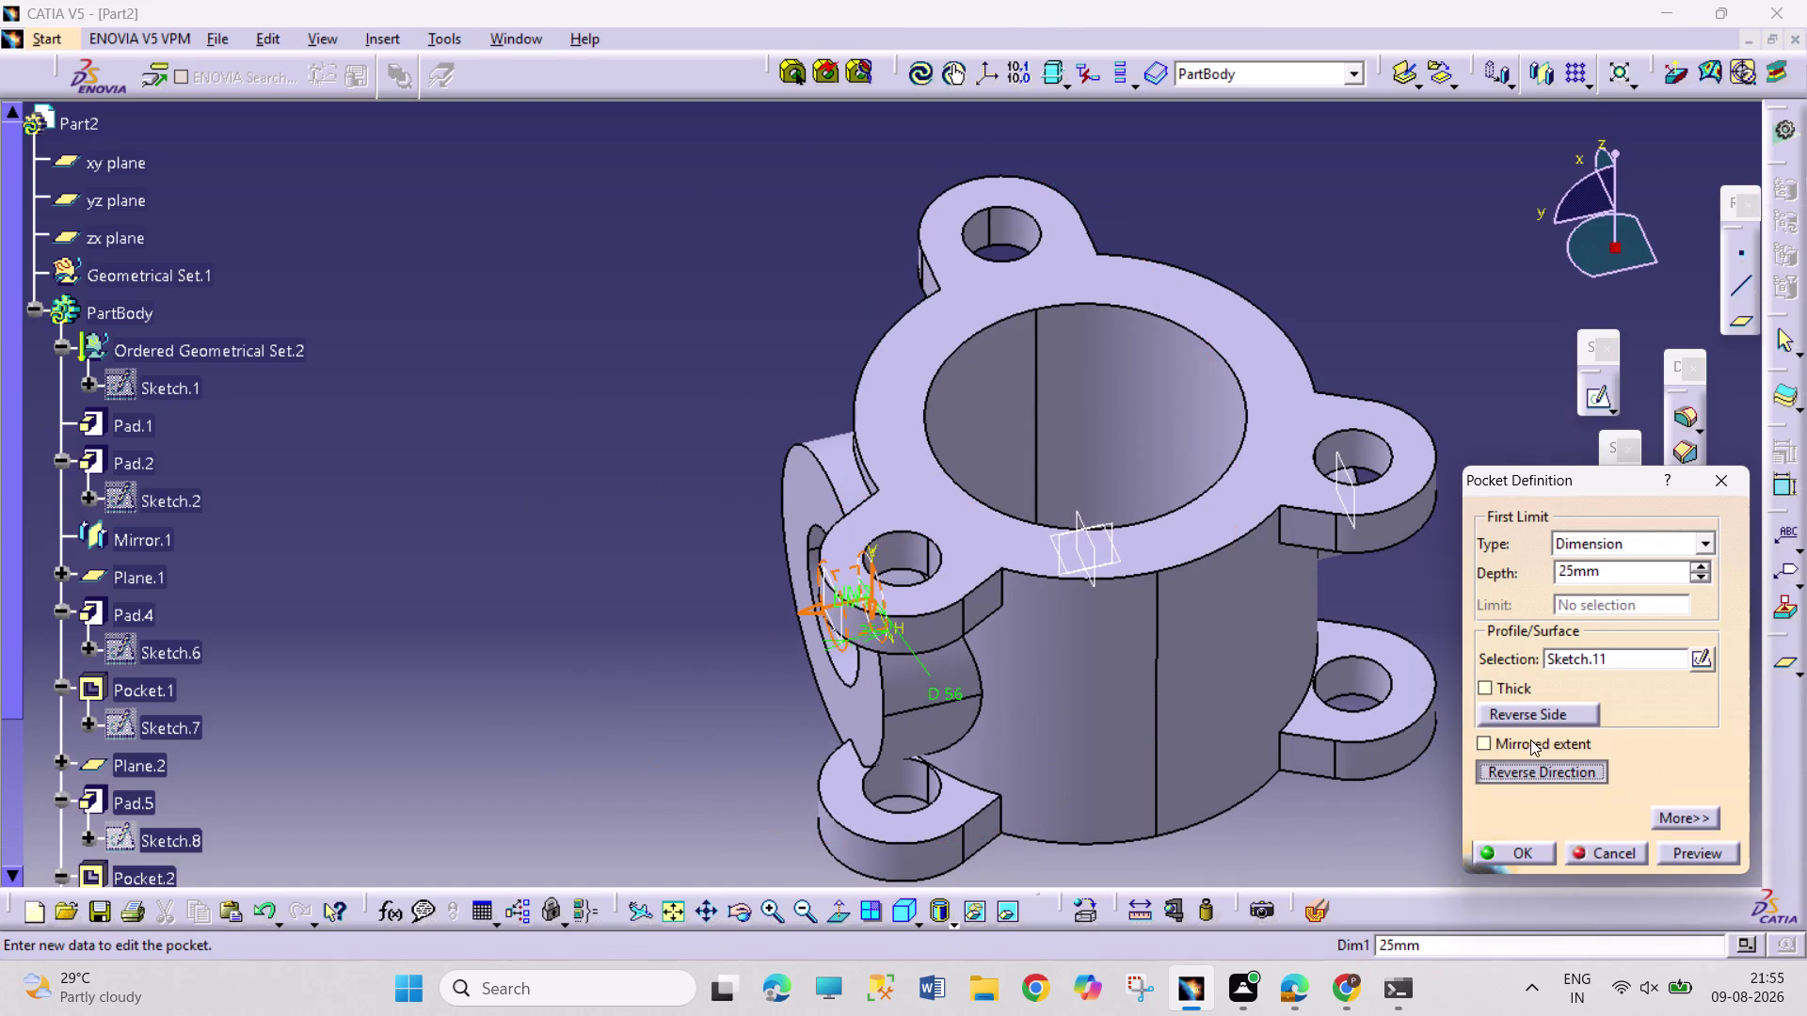
triple_click(1704, 561)
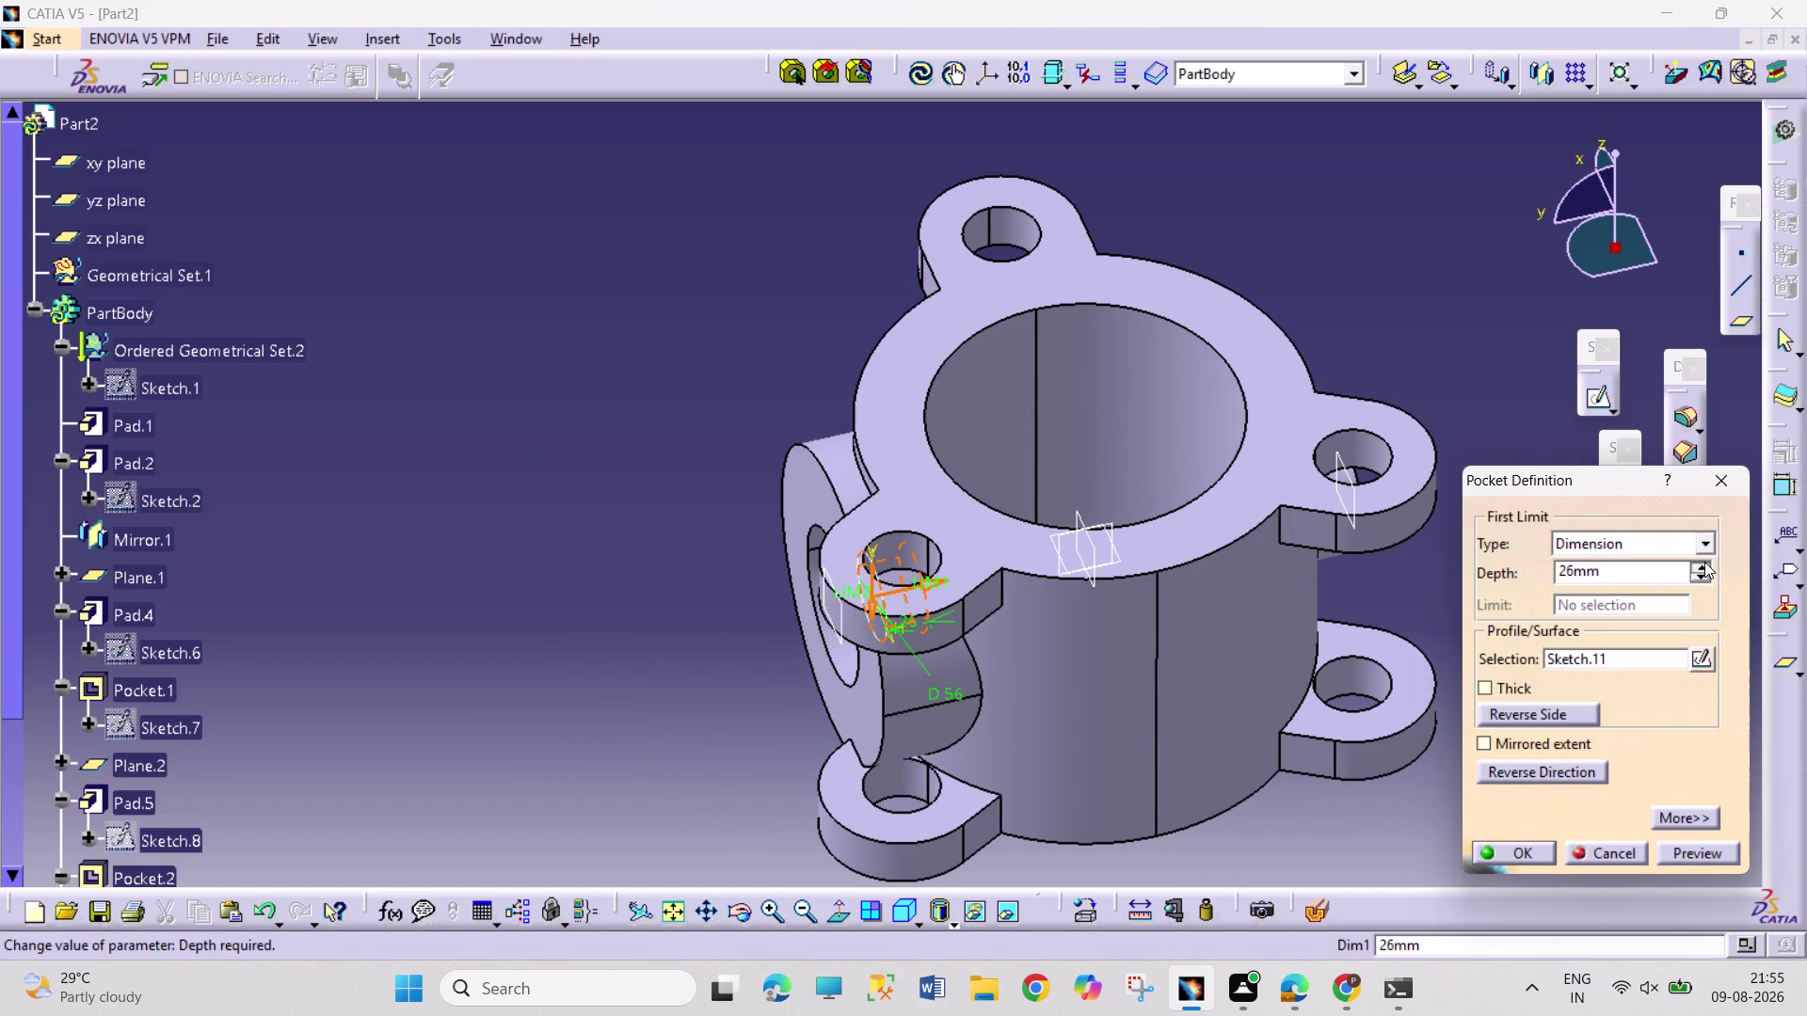
click(1702, 569)
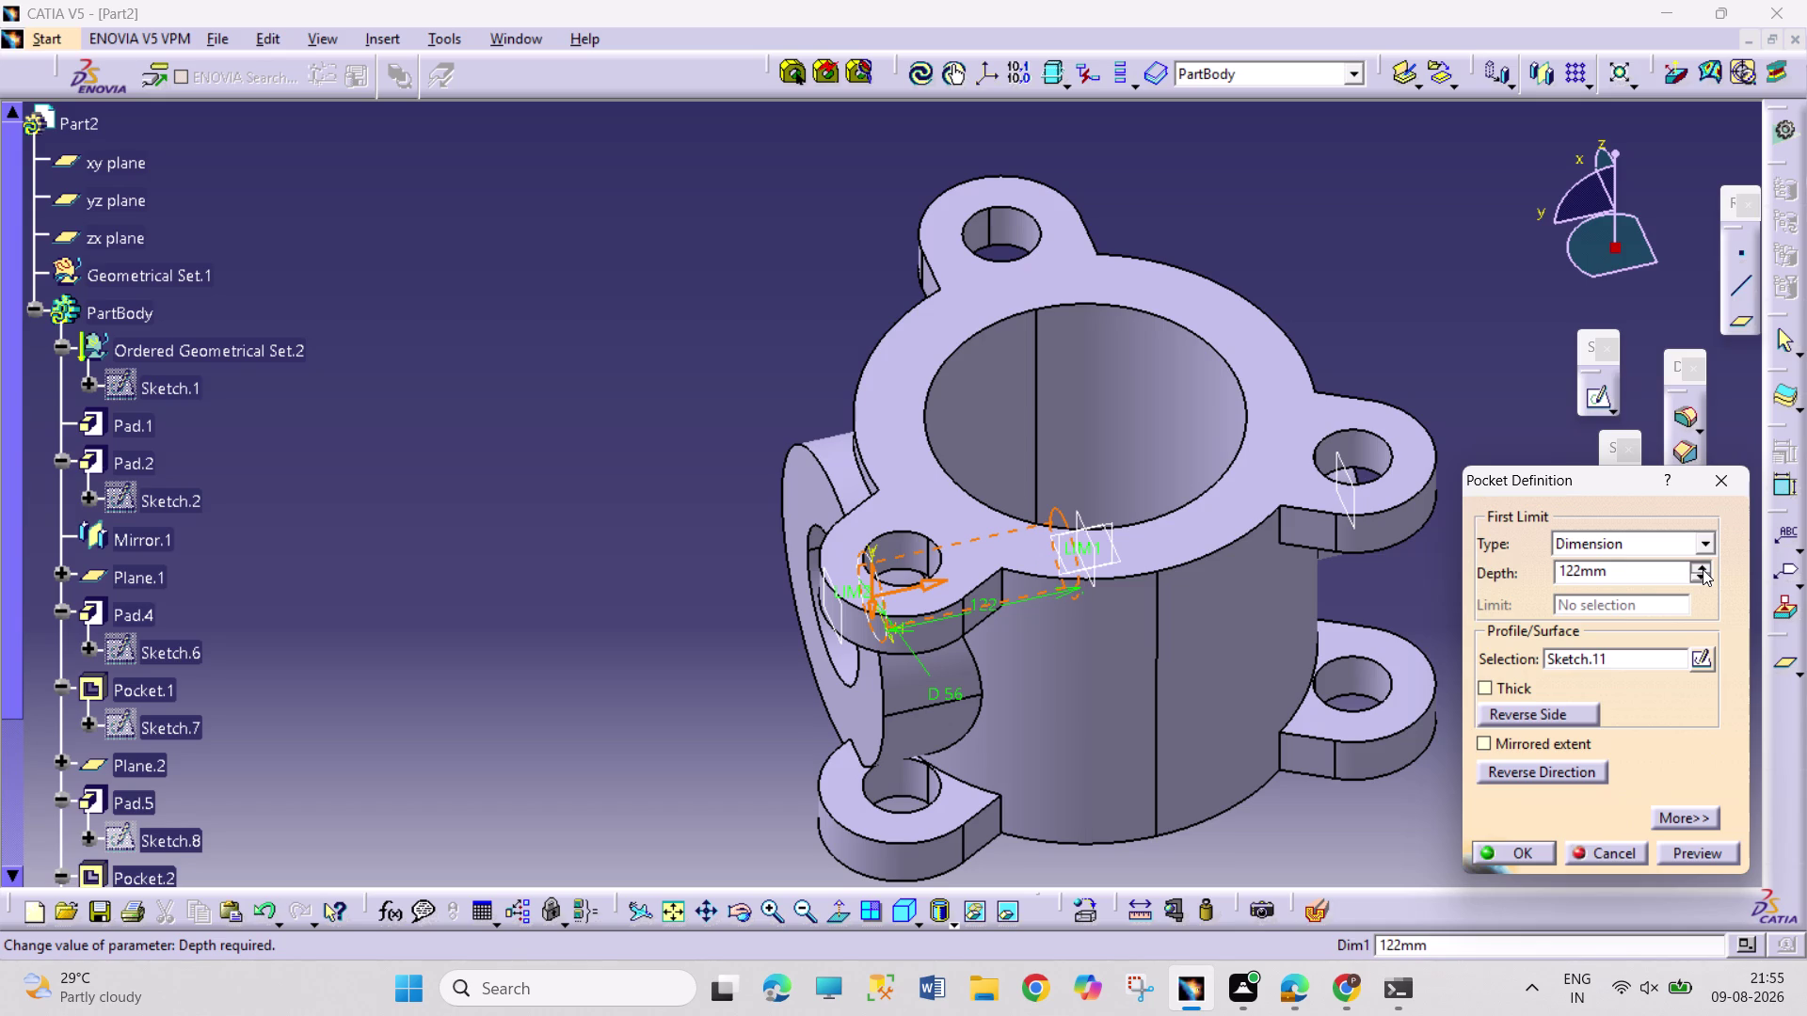
drag(1583, 573, 1543, 554)
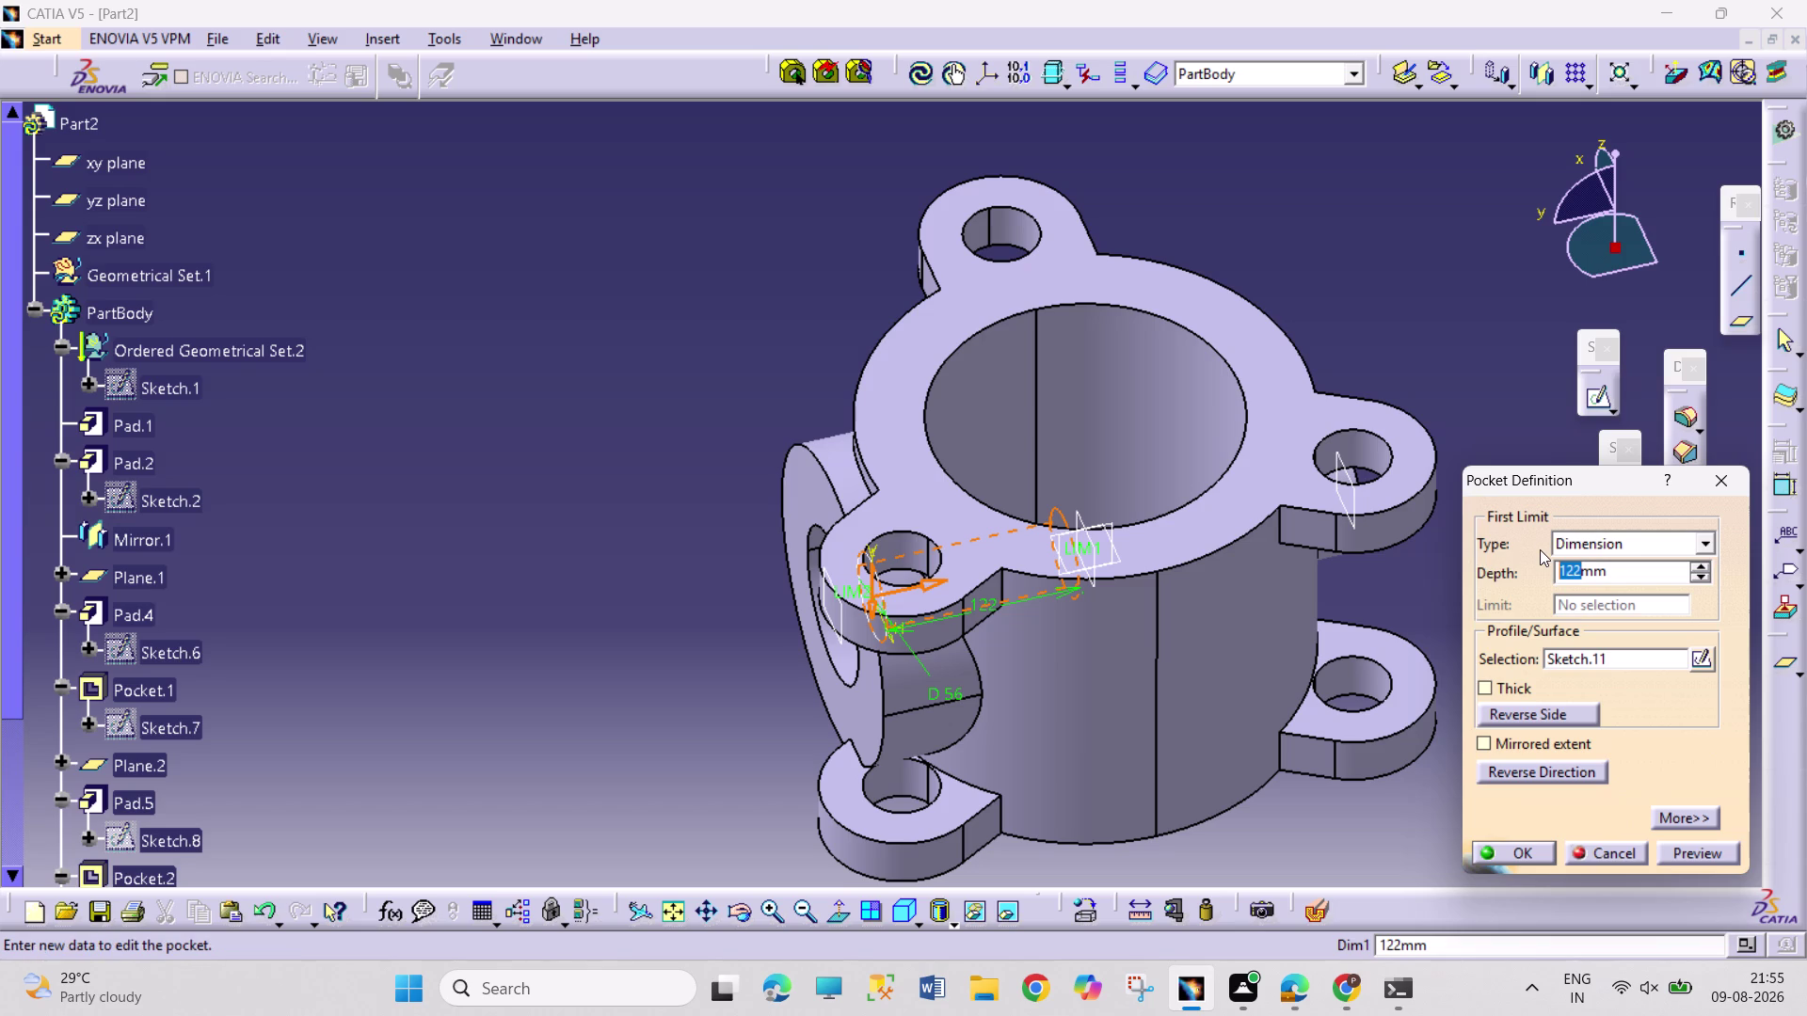
text(315)
key(Return)
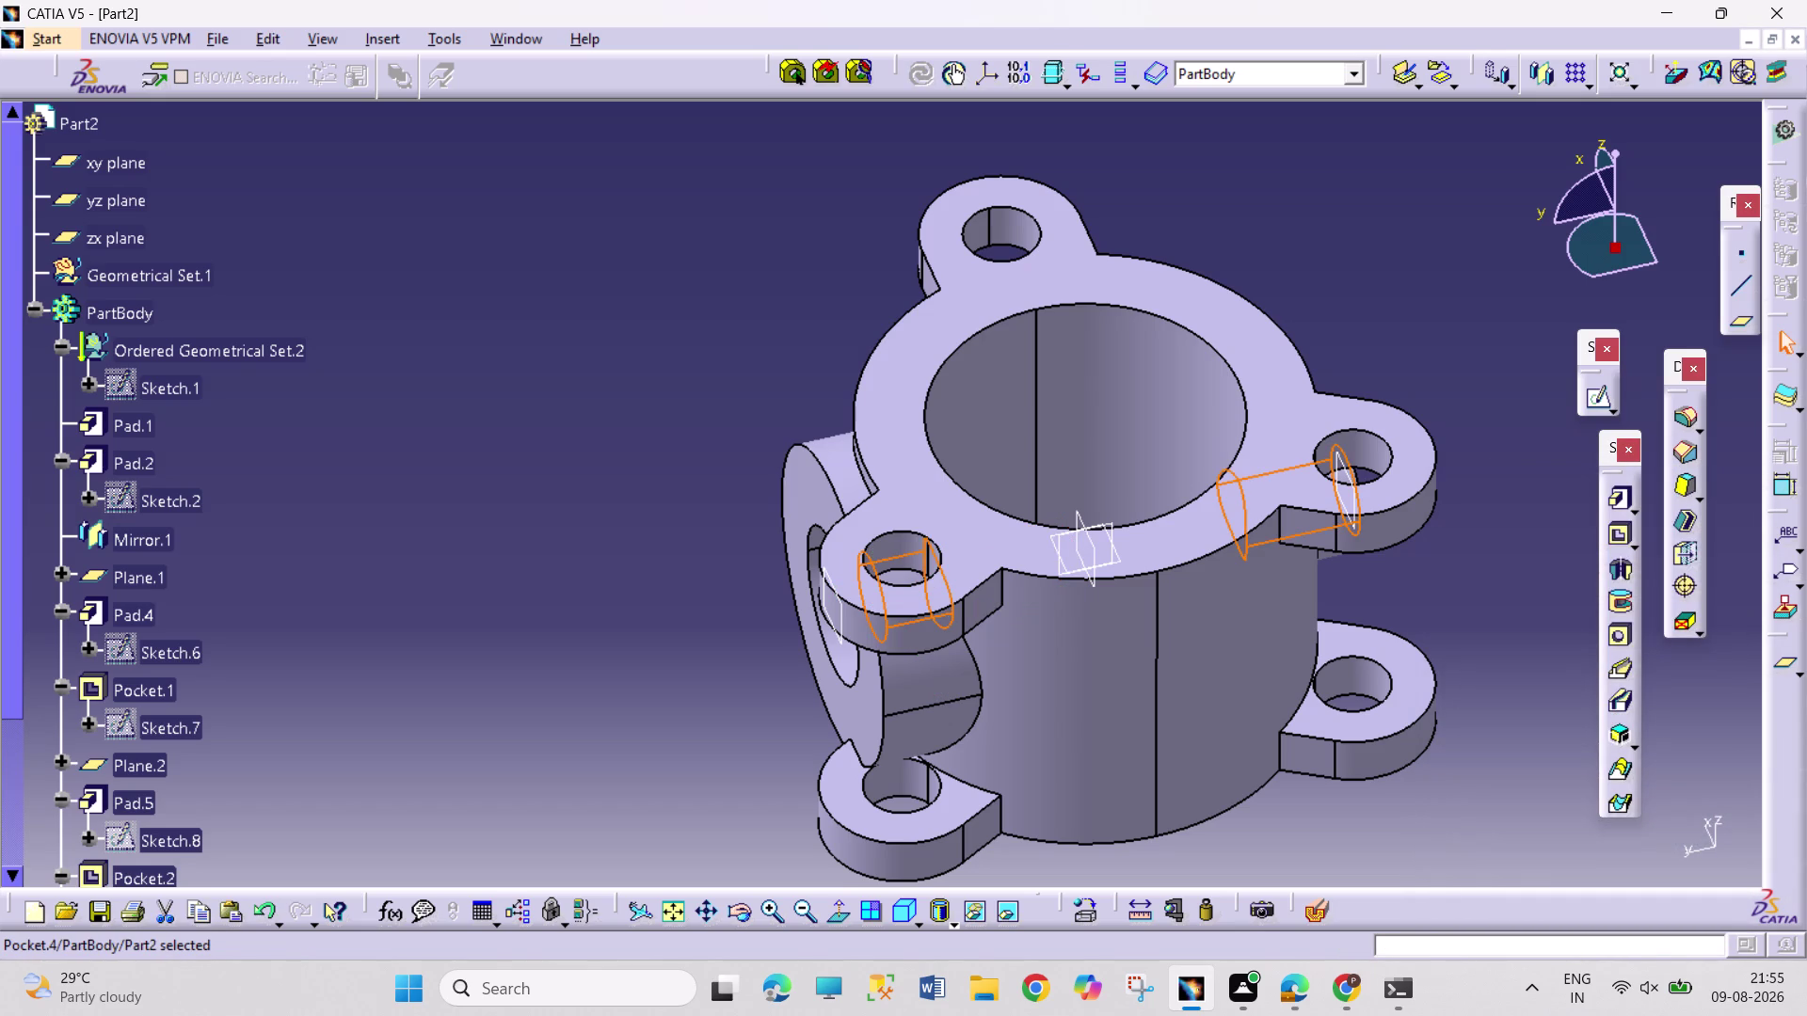
Close the update diagnosis report, undo once, and escape out of the active command.
click(1471, 548)
drag(749, 917, 758, 909)
drag(1322, 703, 947, 569)
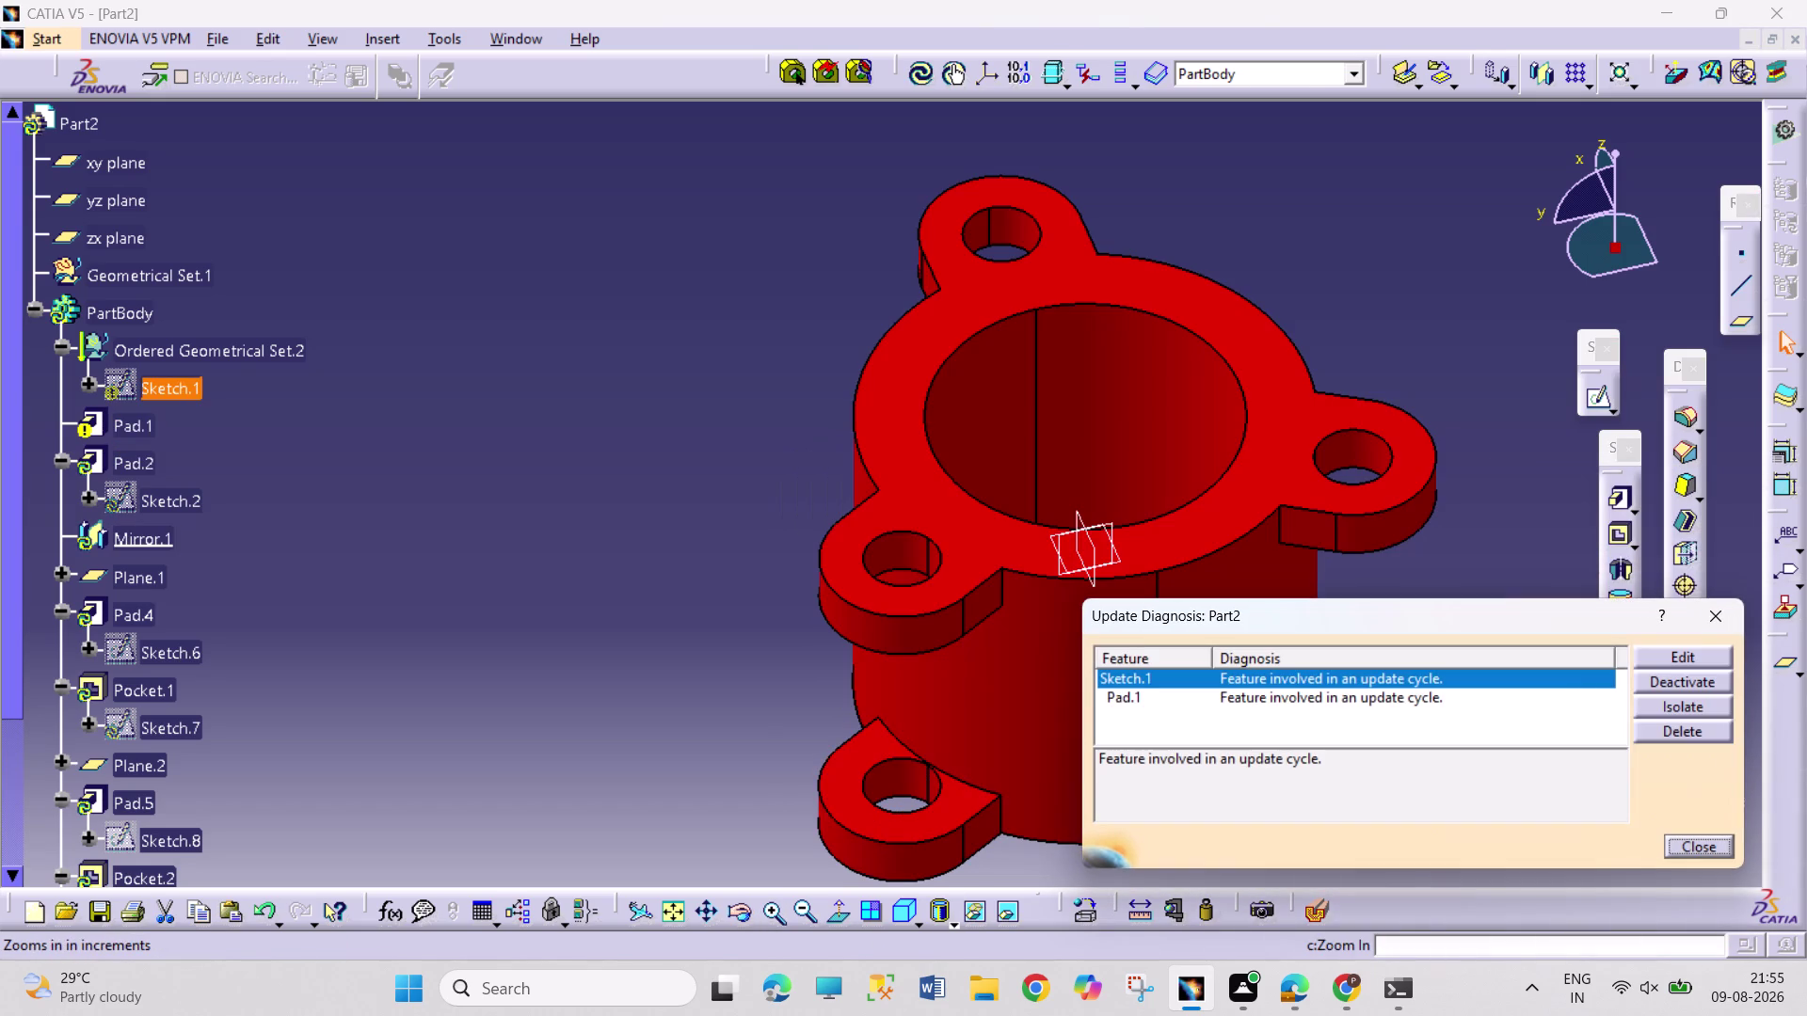
click(1691, 840)
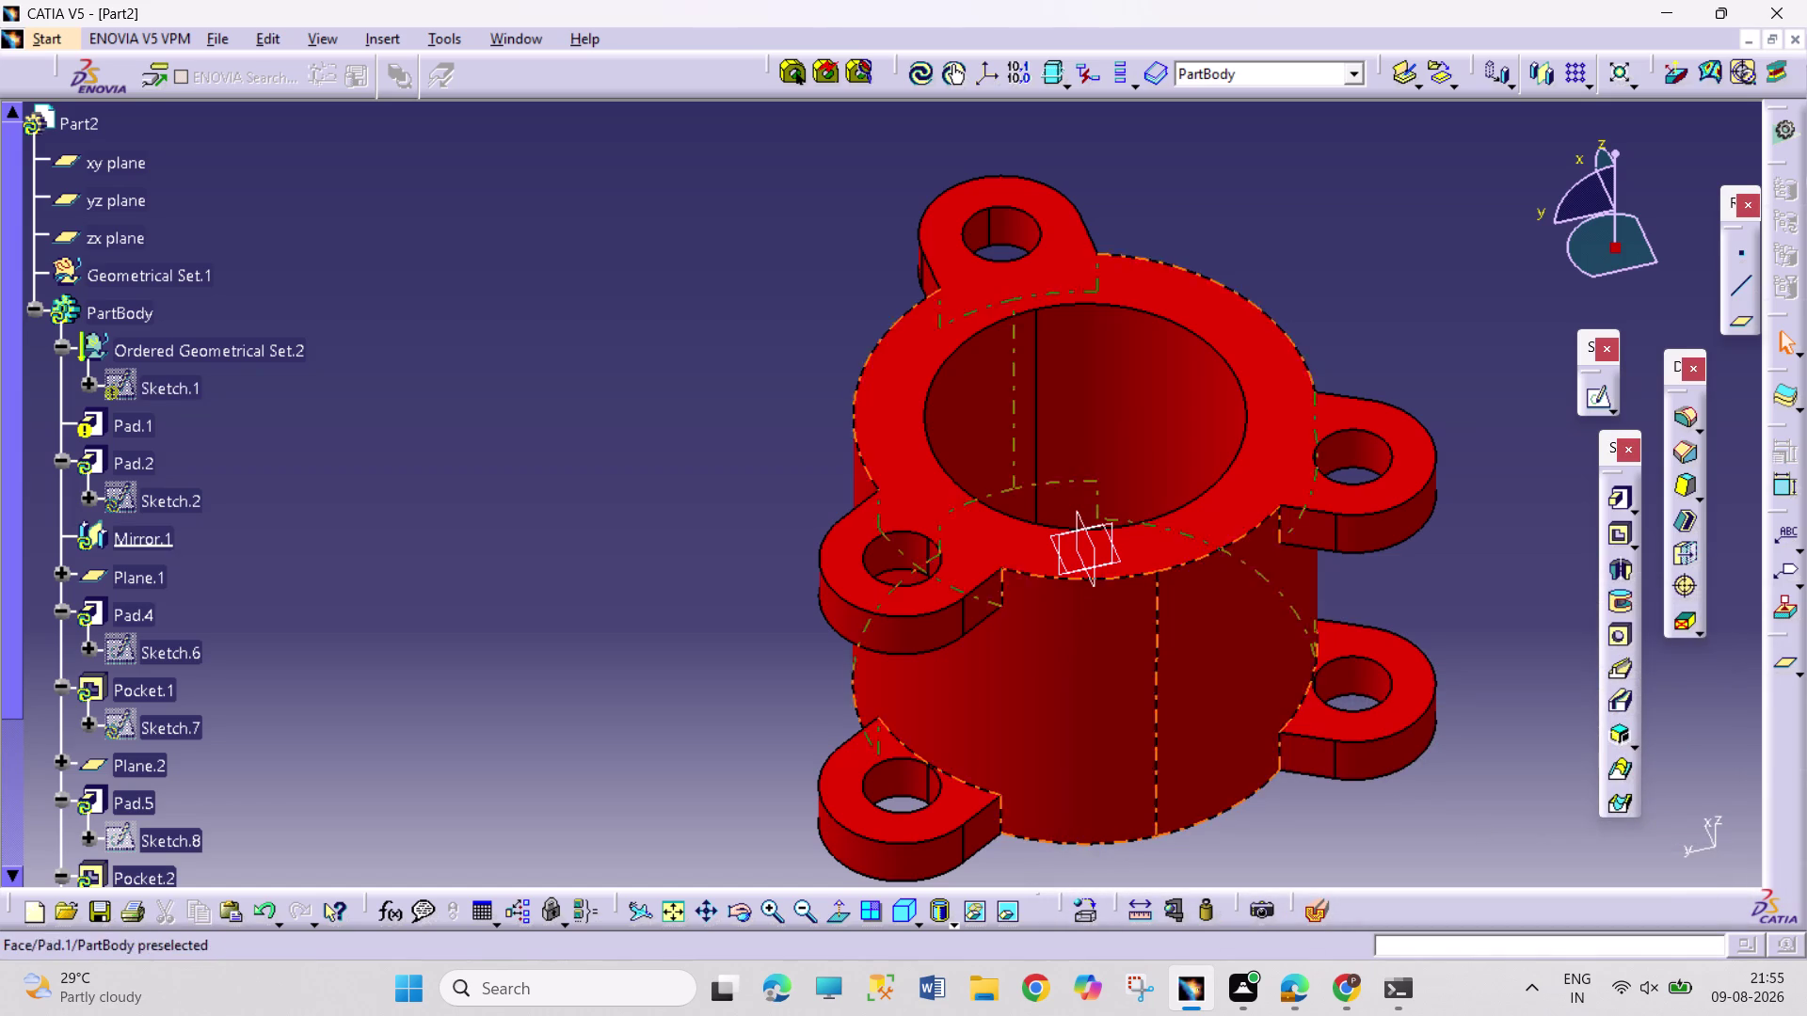
click(806, 717)
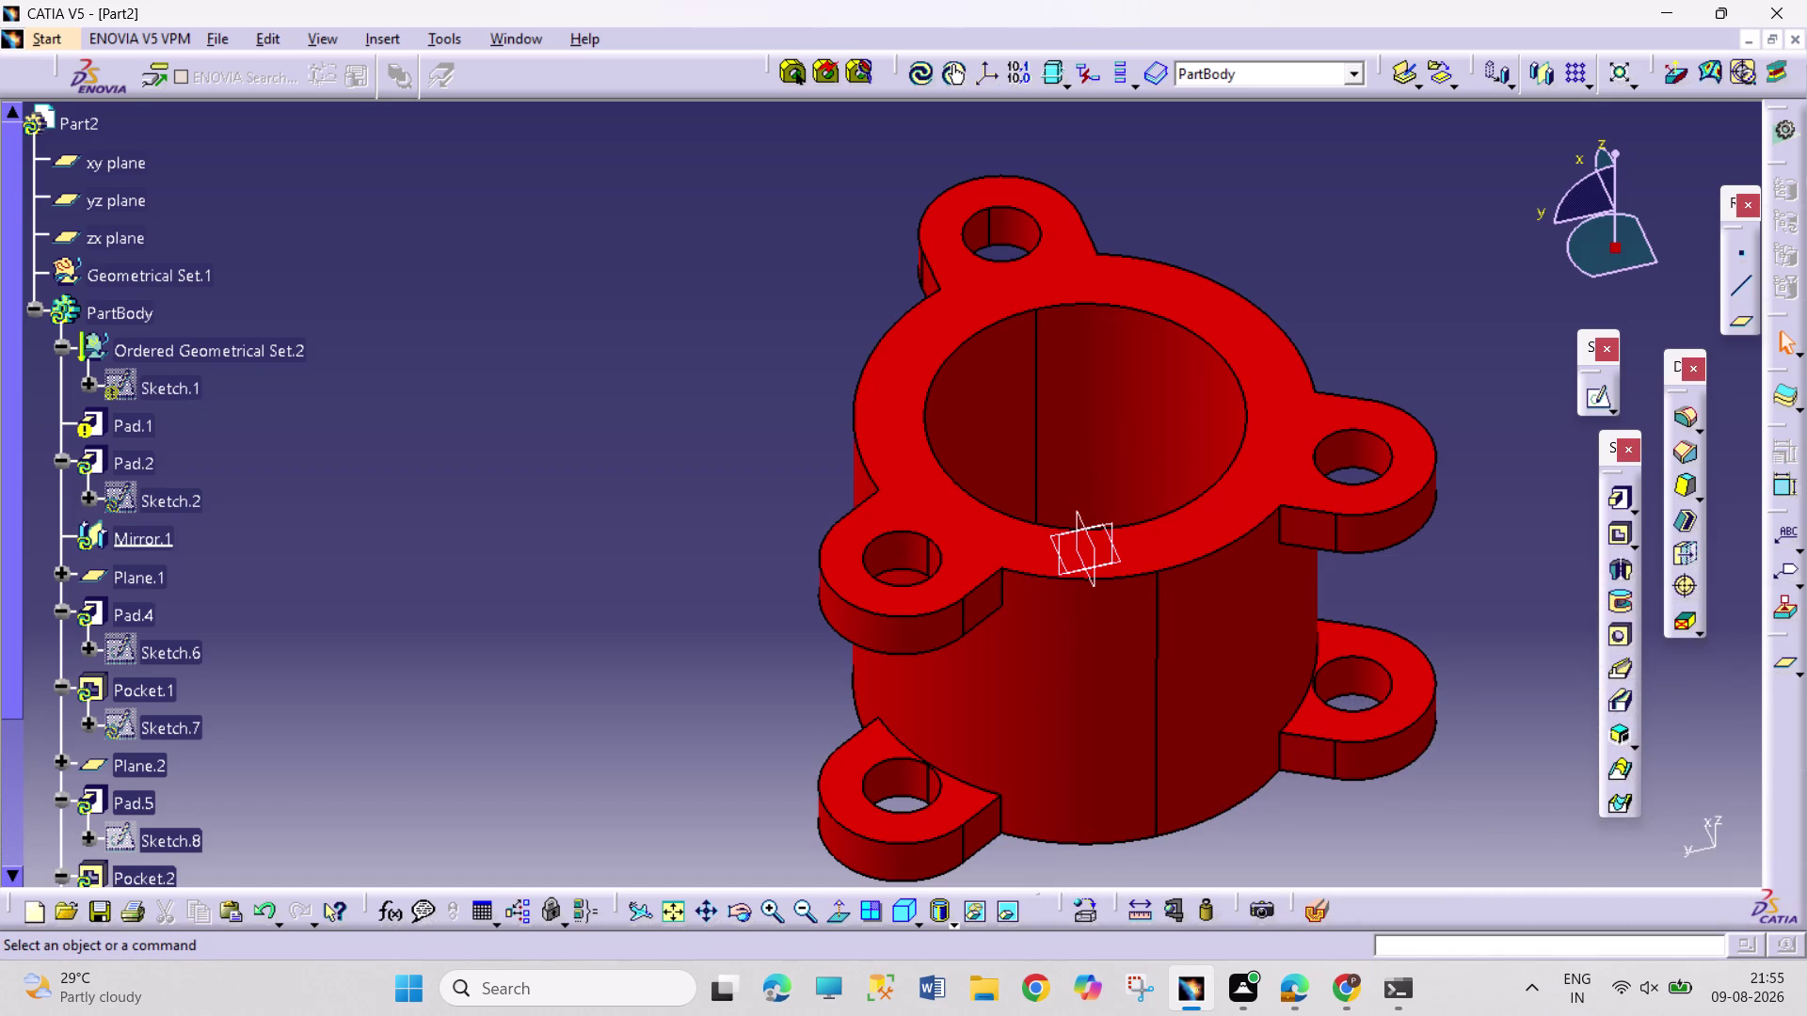
key(ctrl+z)
key(Escape)
key(Escape)
key(Escape)
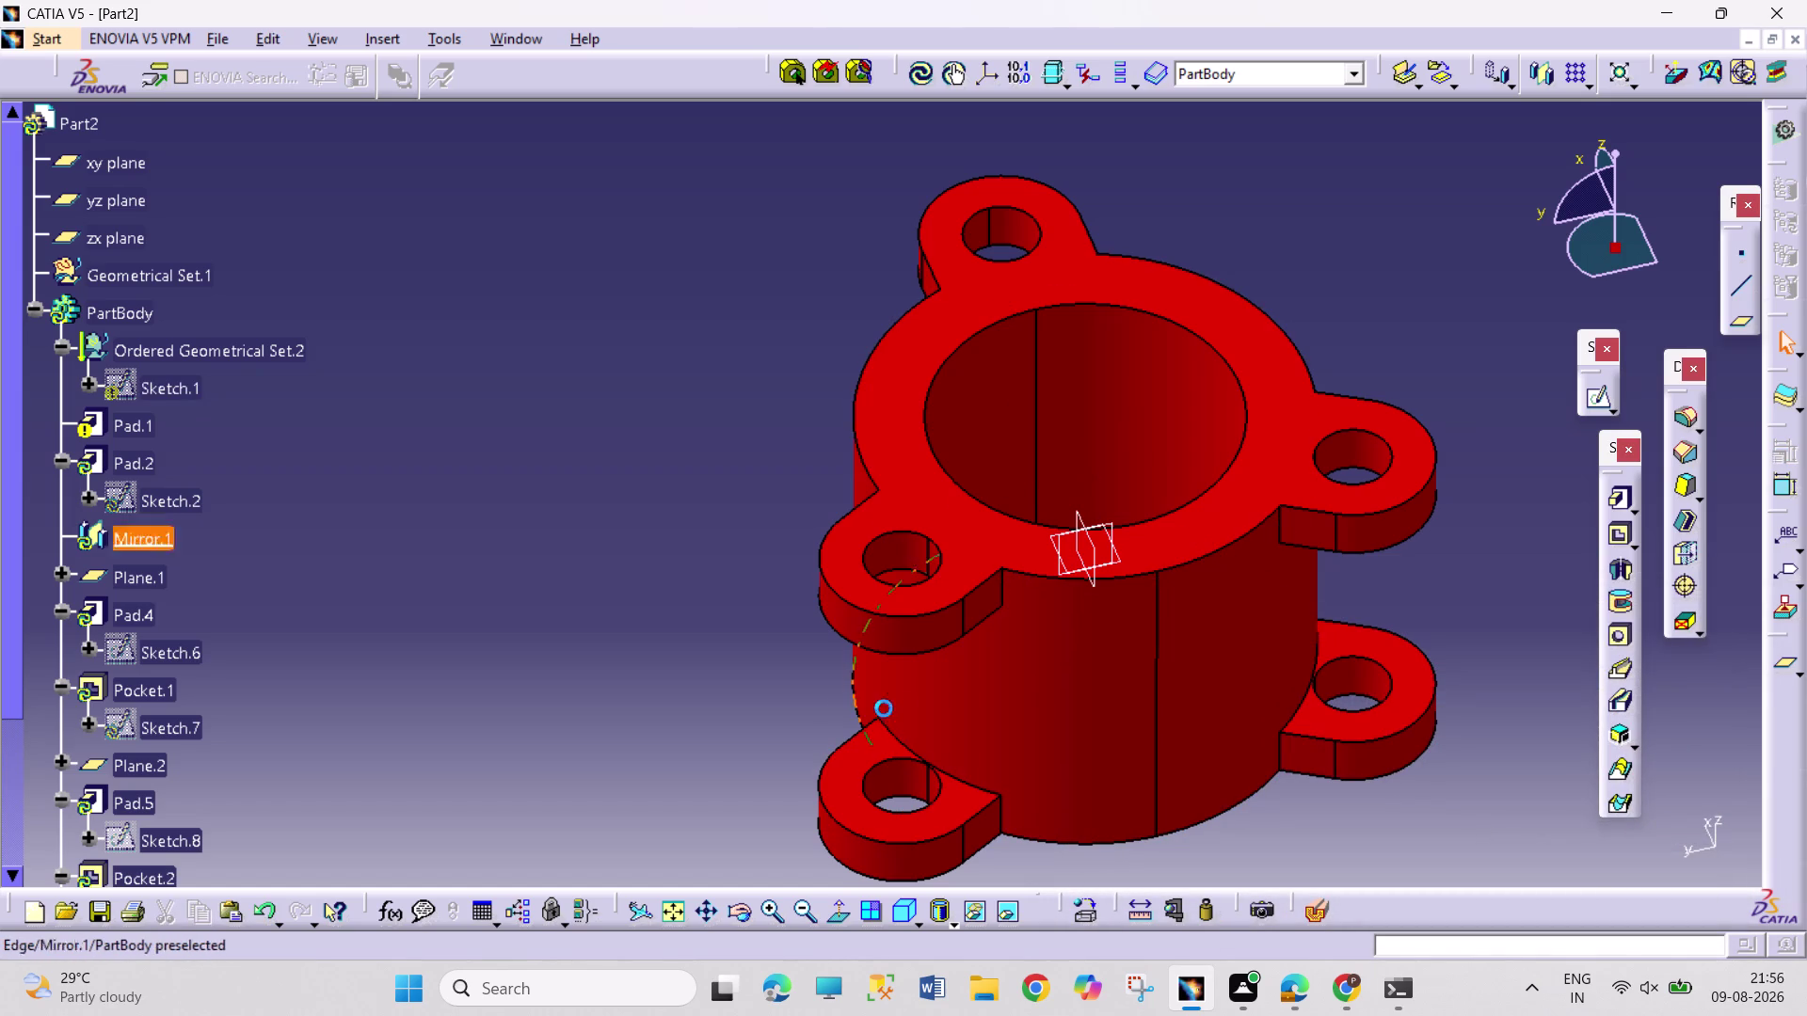
key(Escape)
Orbit around the failed red part and redo the four undone changes.
click(735, 907)
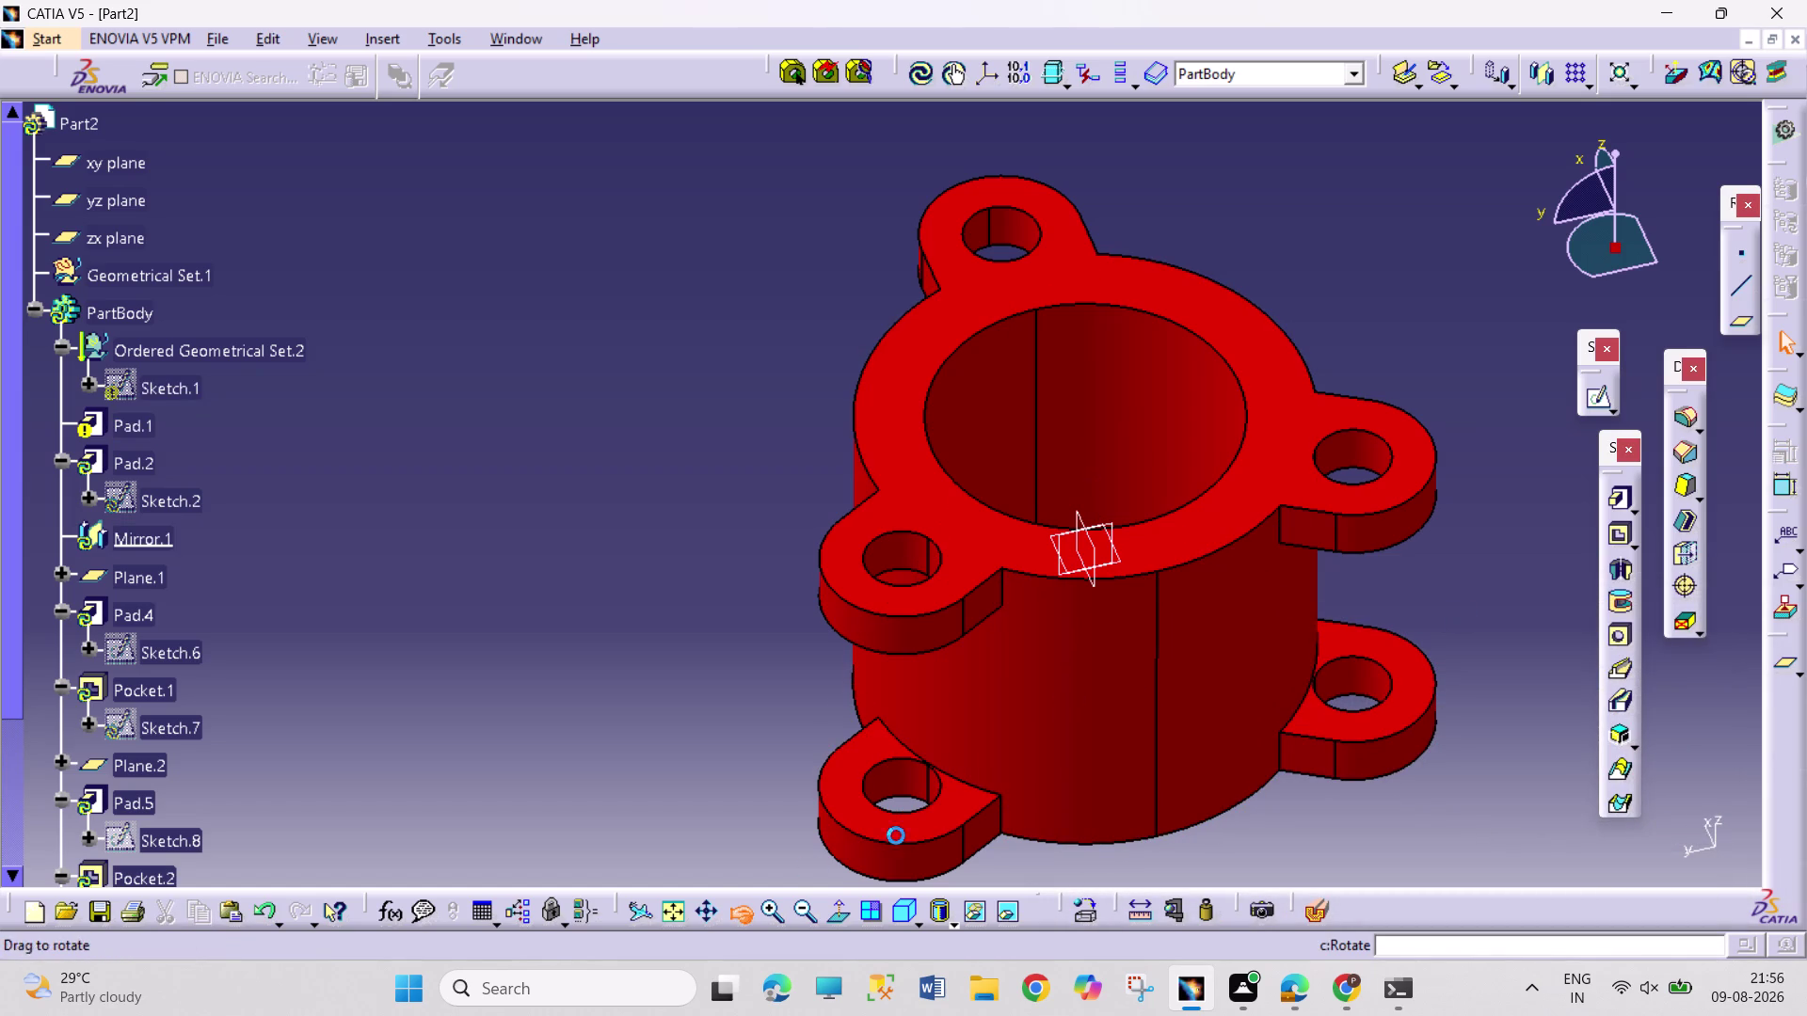
drag(1407, 663, 805, 680)
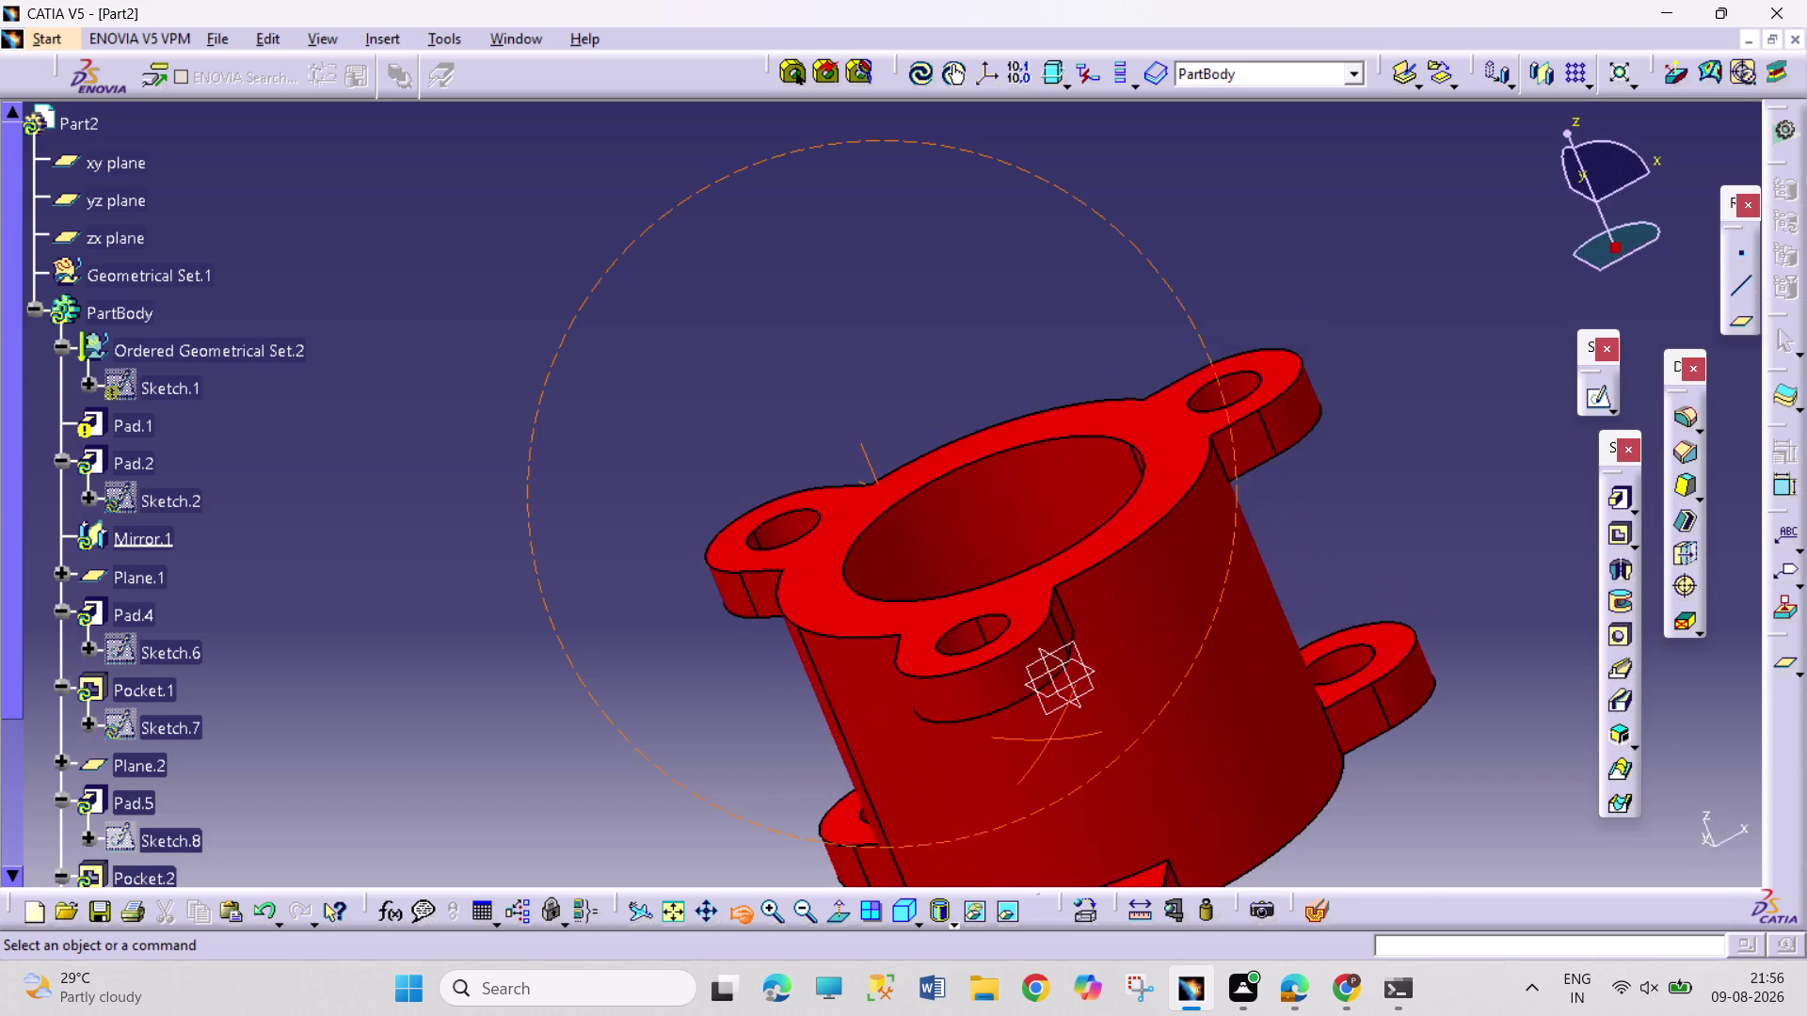
drag(804, 679, 1411, 574)
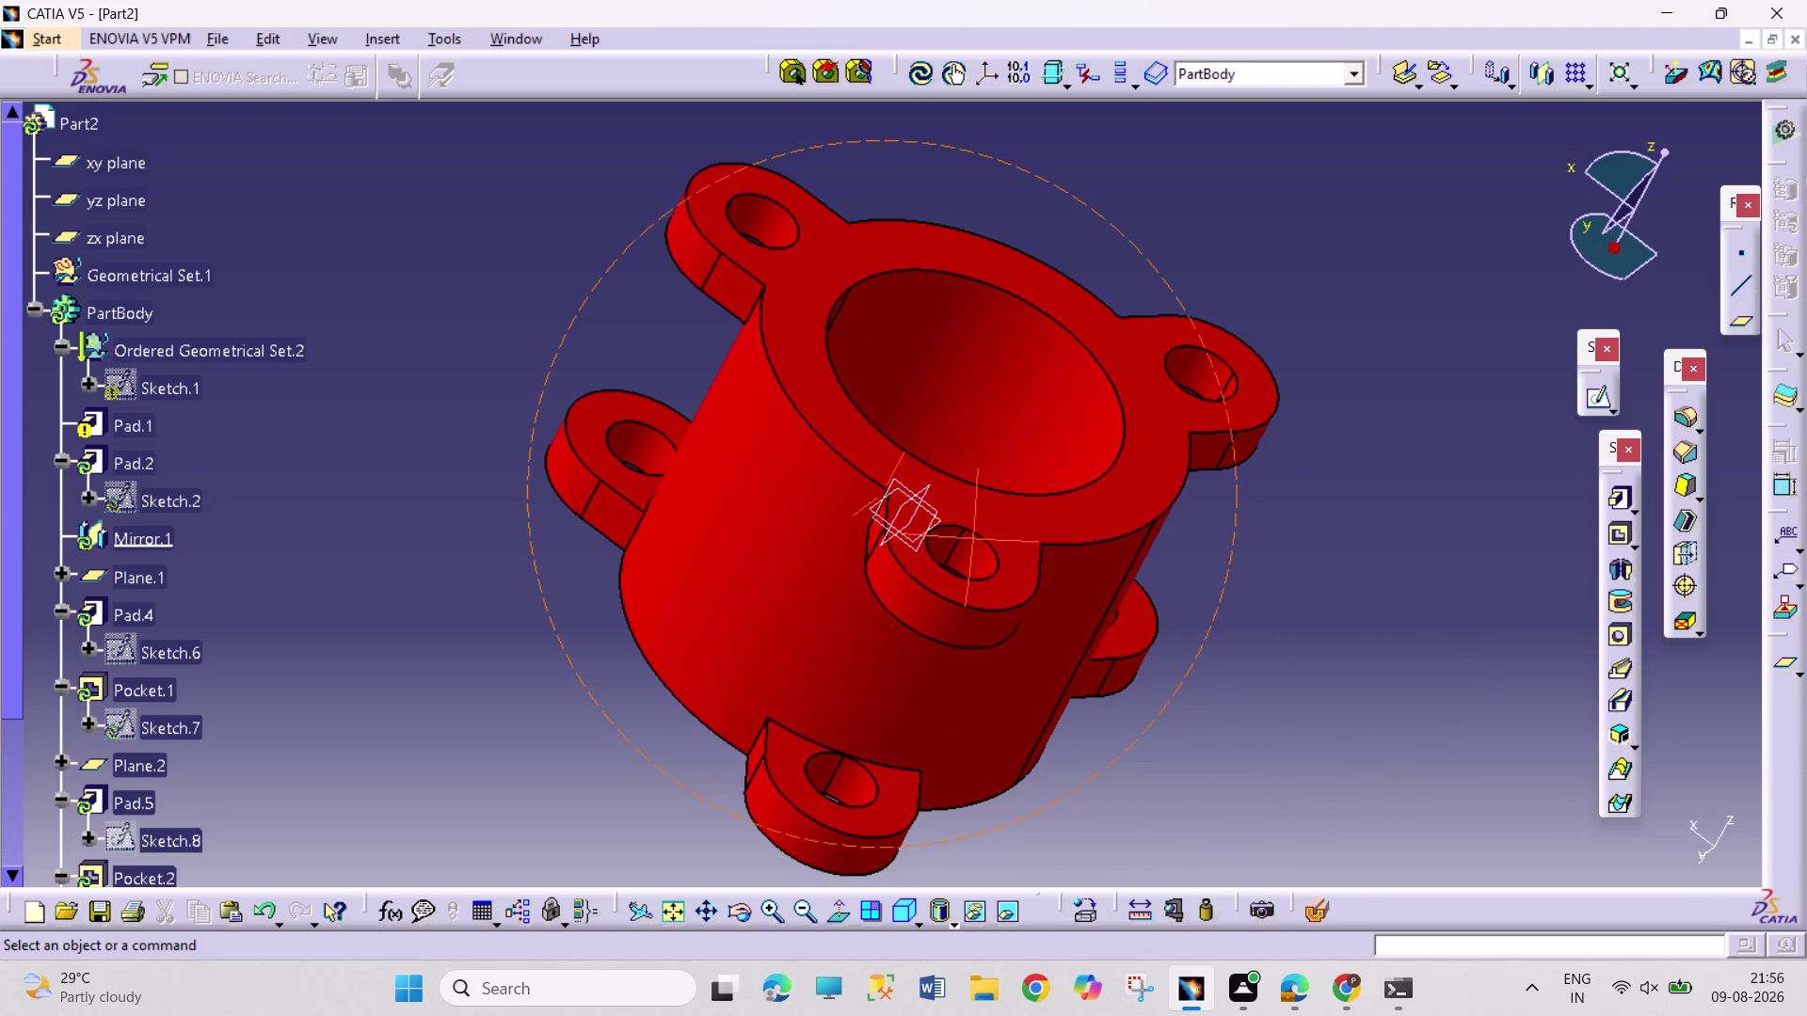
key(ctrl+y)
key(ctrl+y)
key(ctrl+y)
key(ctrl+y)
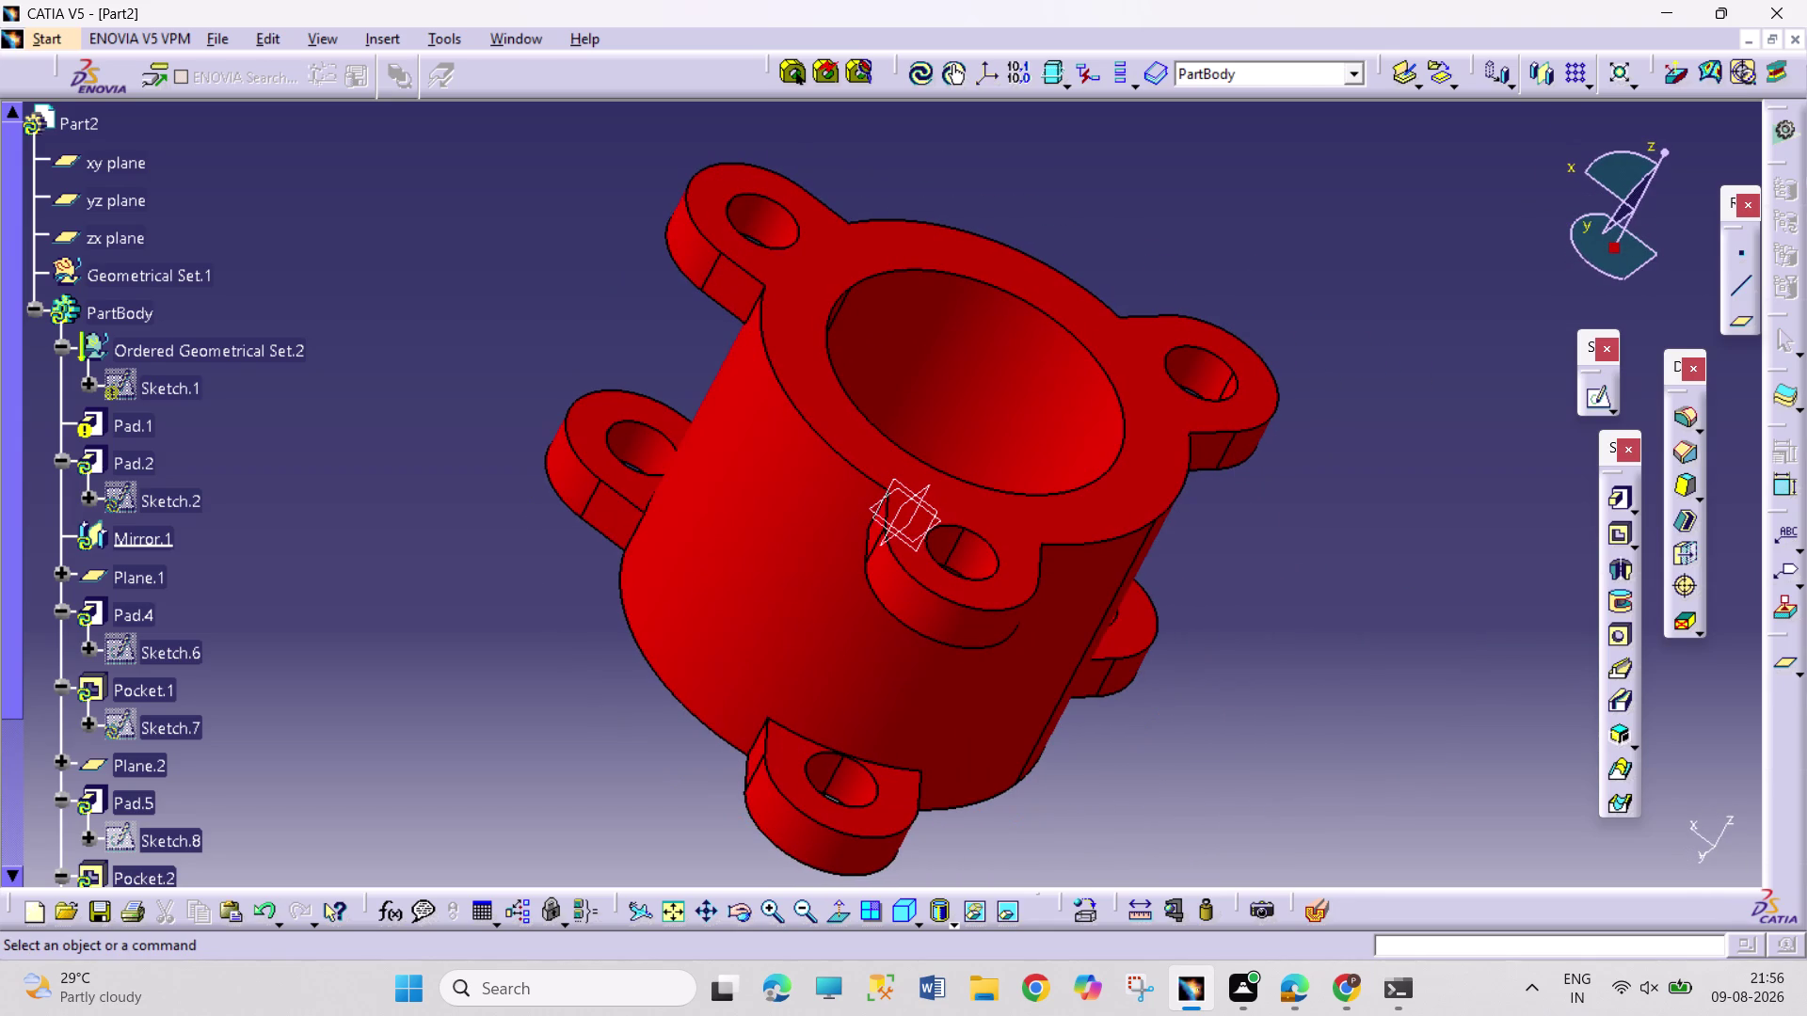
Reopen Pocket.4 from the tree, which raises the update-cycle feature definition error.
scroll(down, 3)
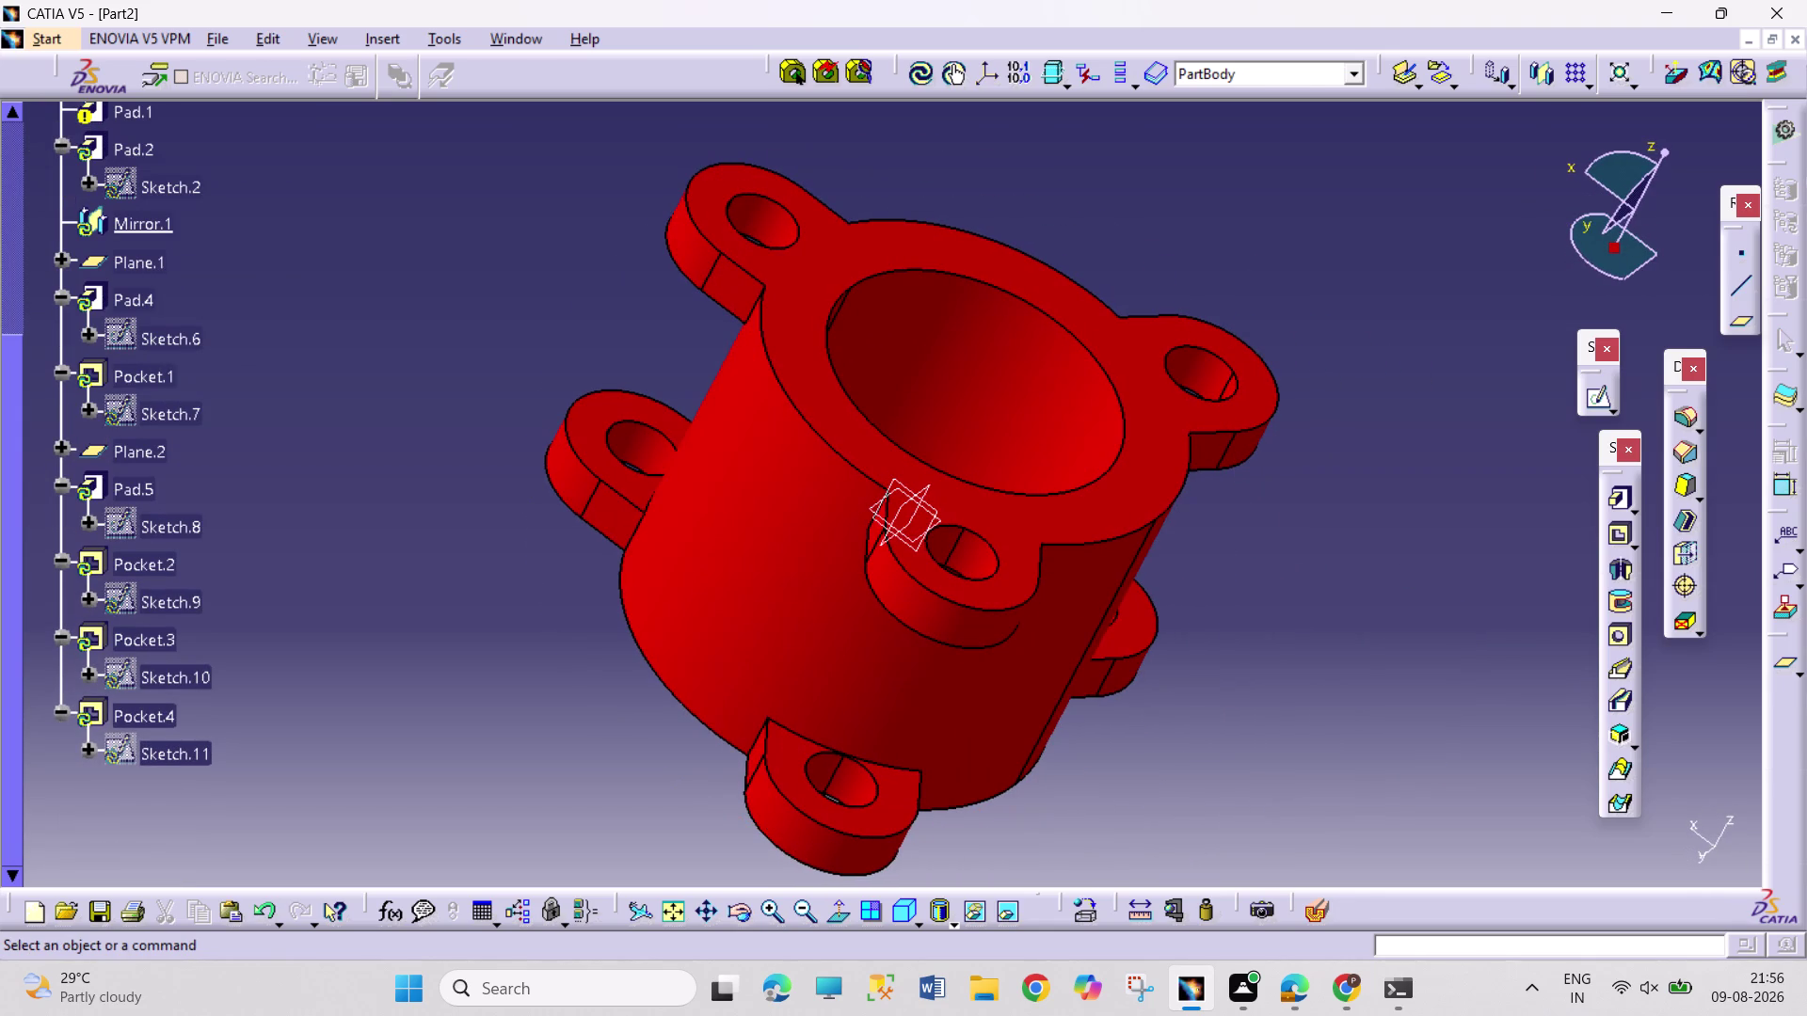
double_click(150, 716)
double_click(150, 716)
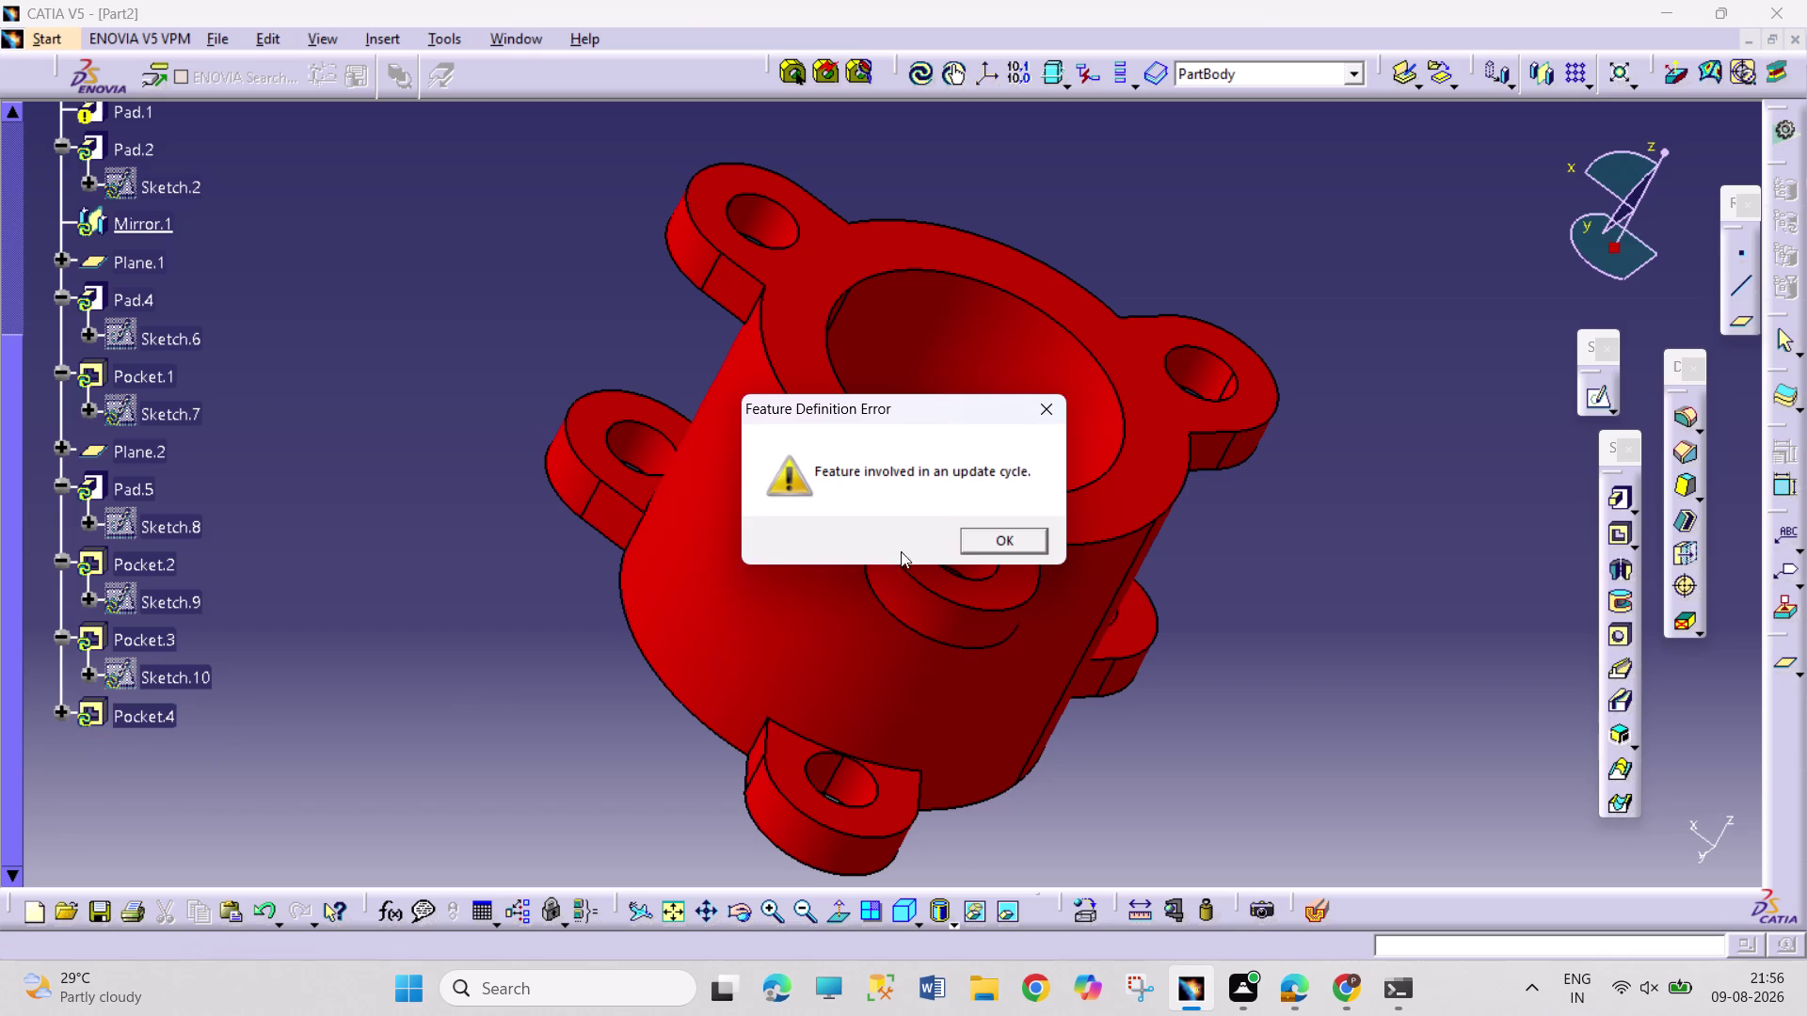
Acknowledge the update-cycle errors, inspect Pocket.4's 315 mm definition from several angles, and cancel it.
click(984, 546)
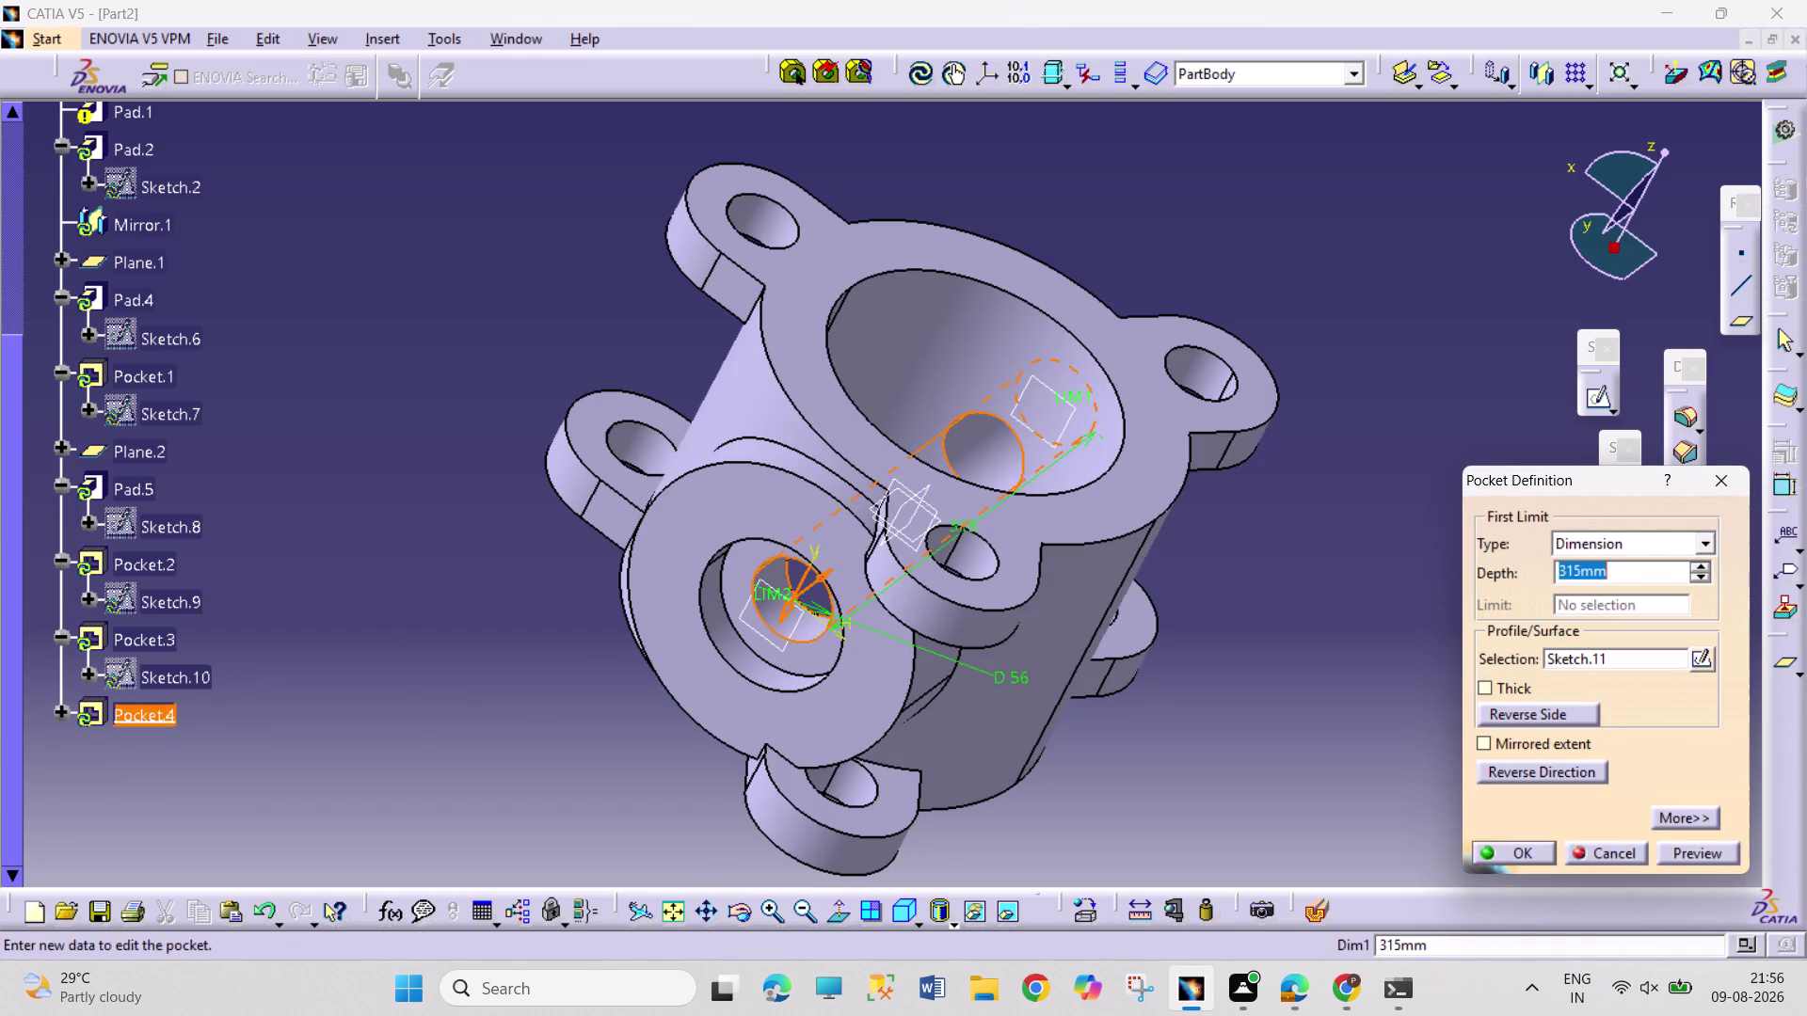
click(742, 911)
drag(1285, 629, 697, 569)
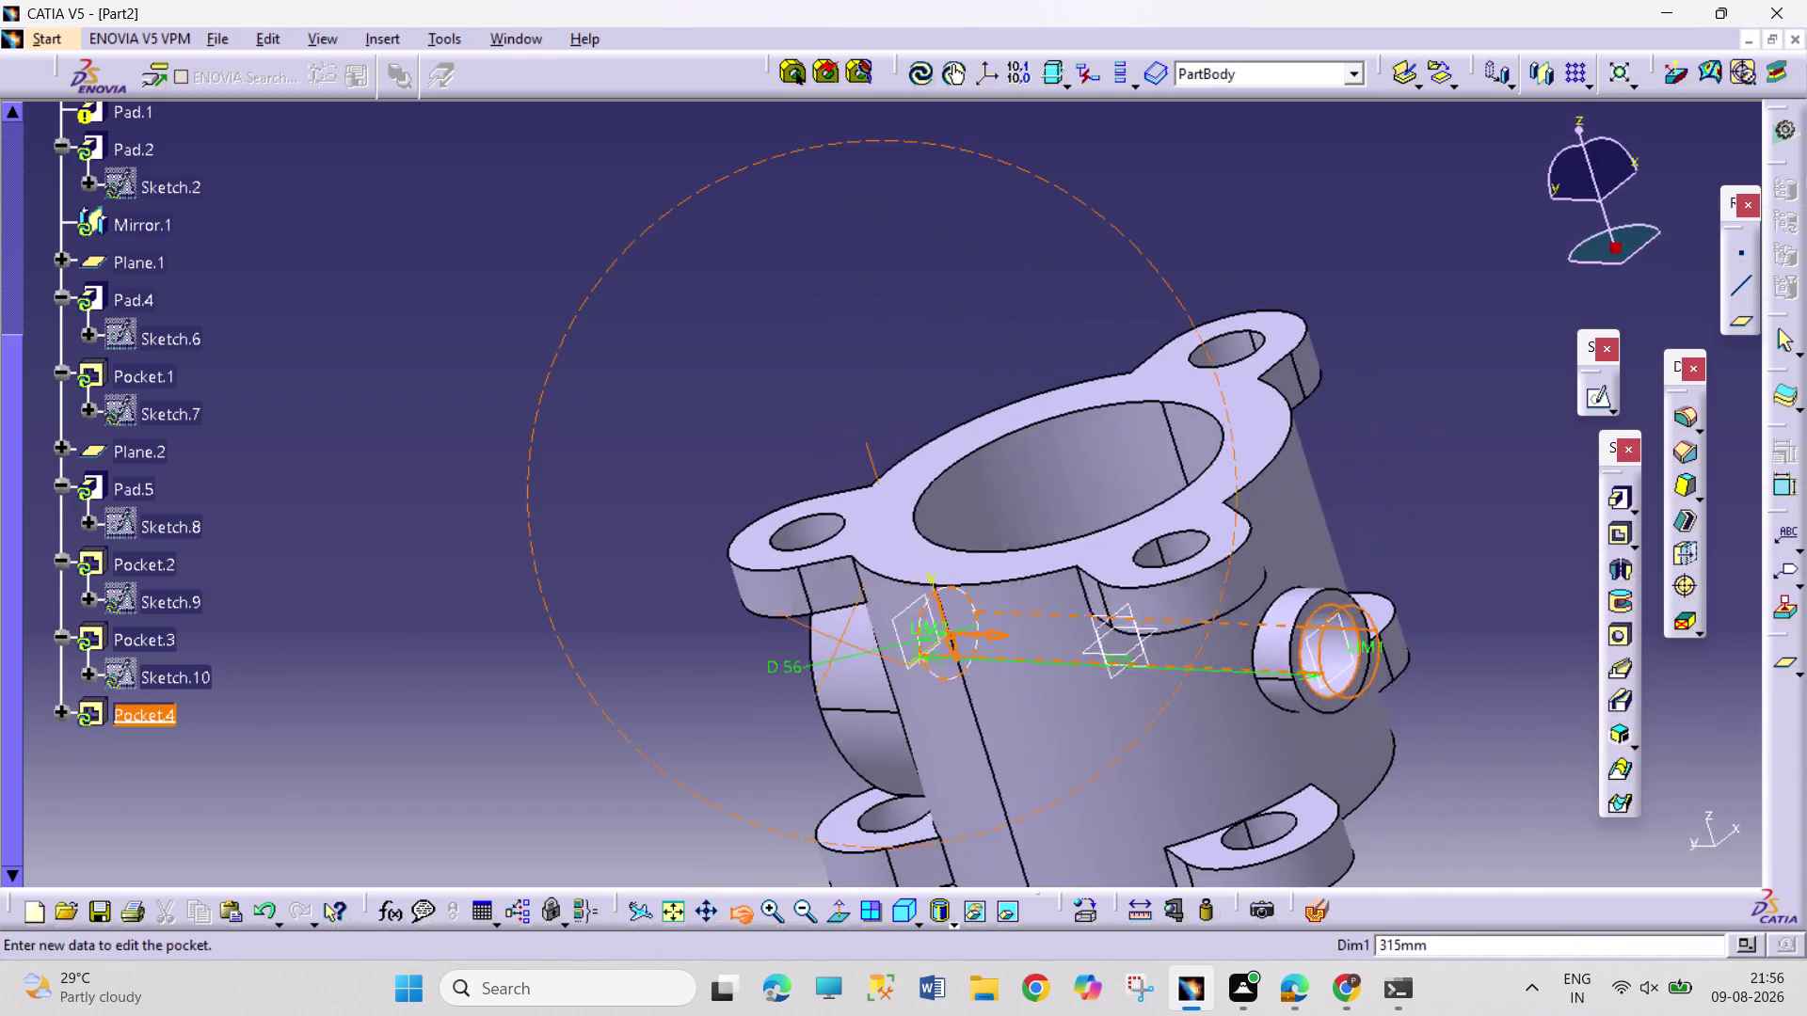
drag(697, 569, 1089, 676)
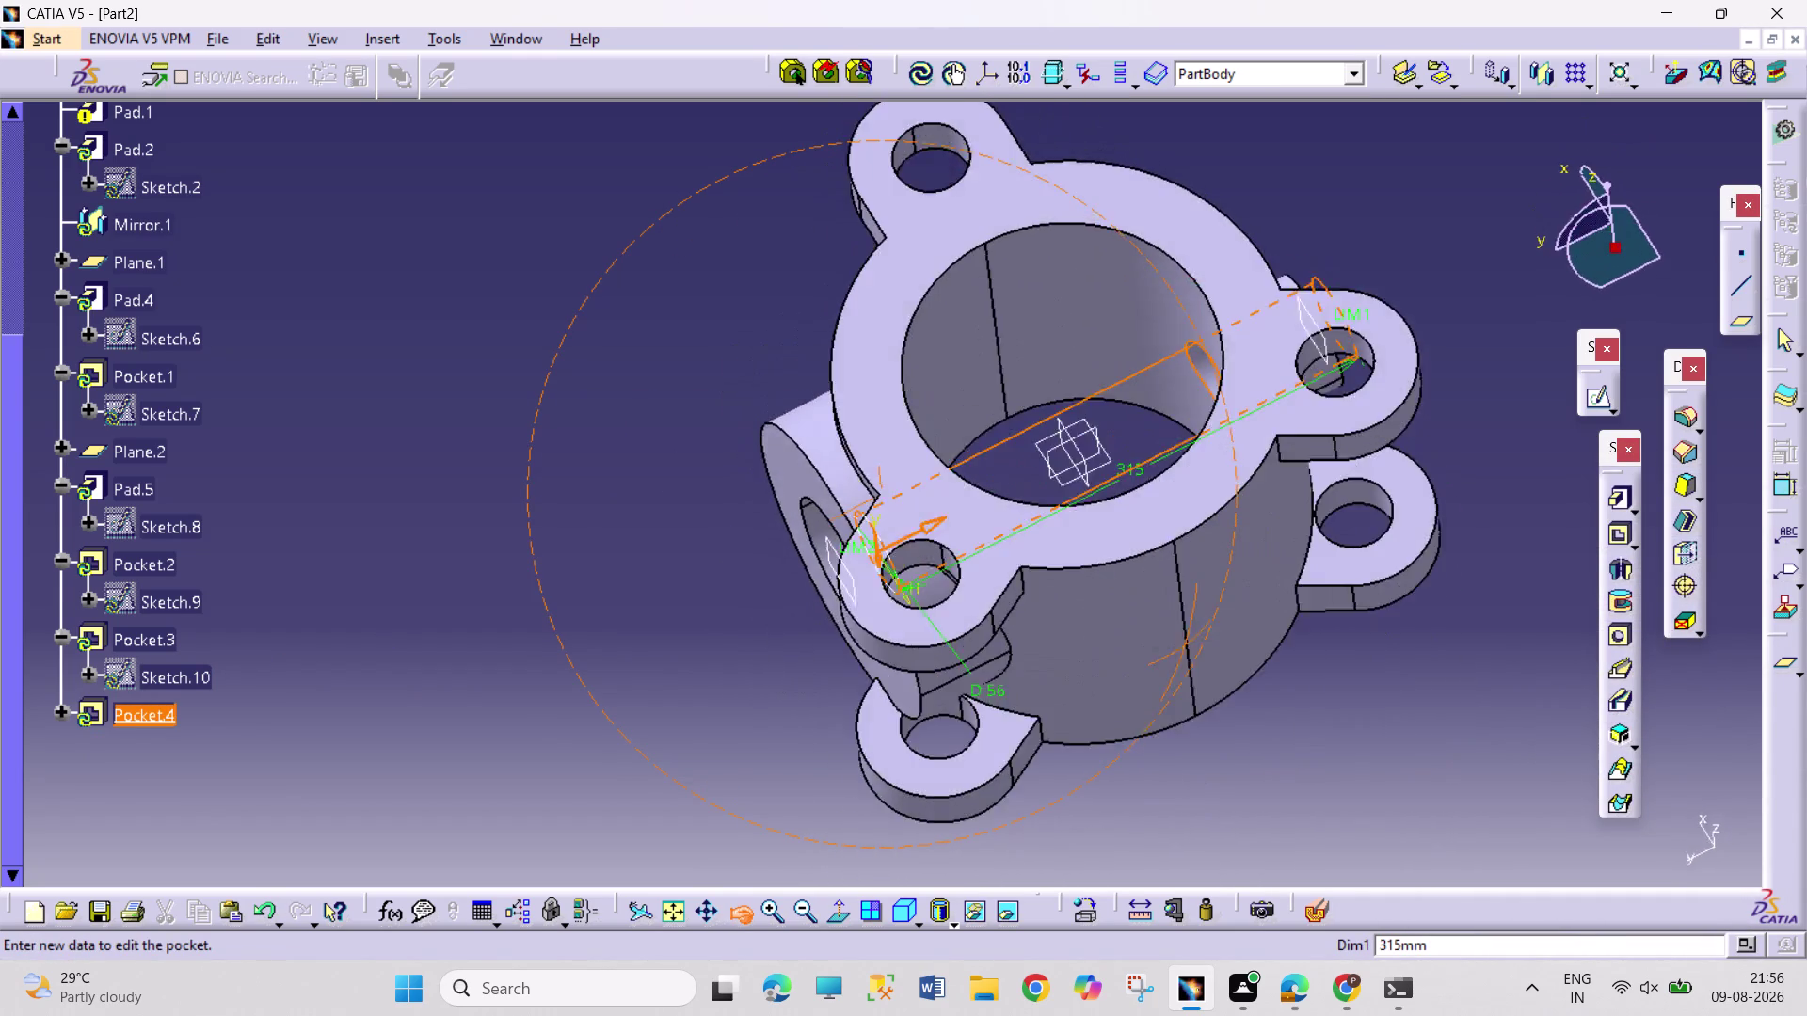
drag(1089, 676, 1143, 689)
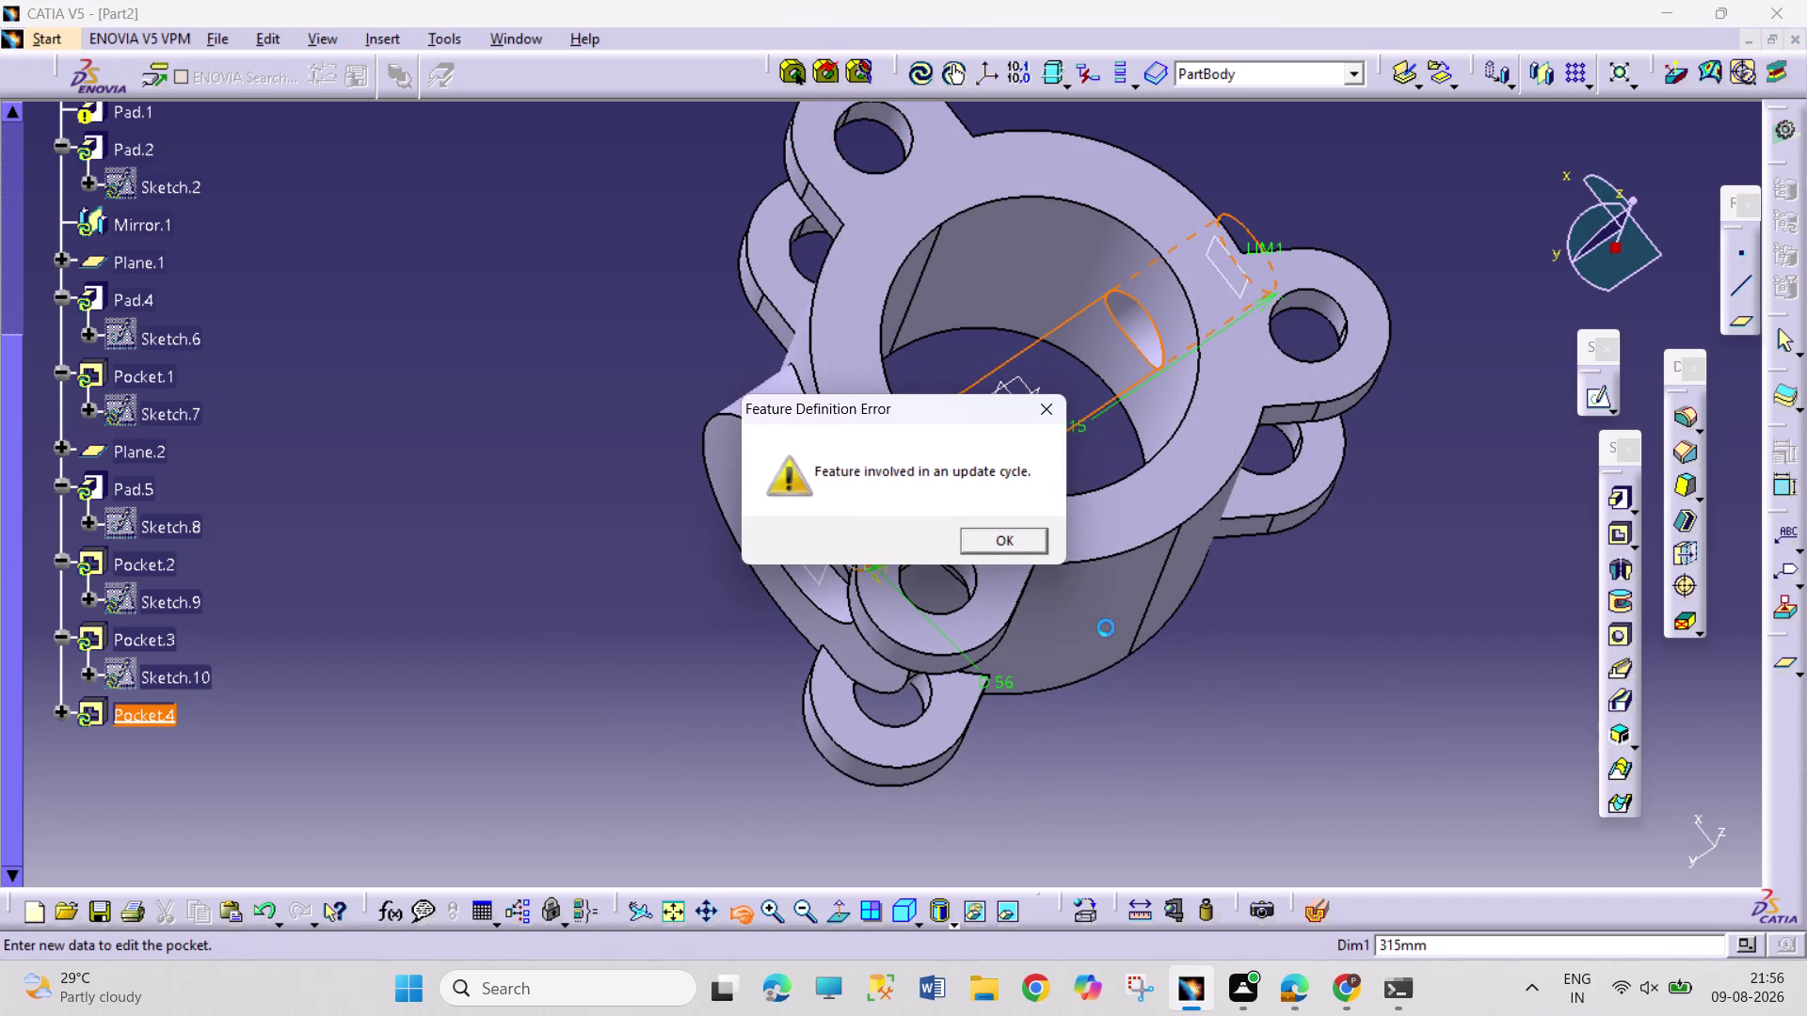
click(1020, 544)
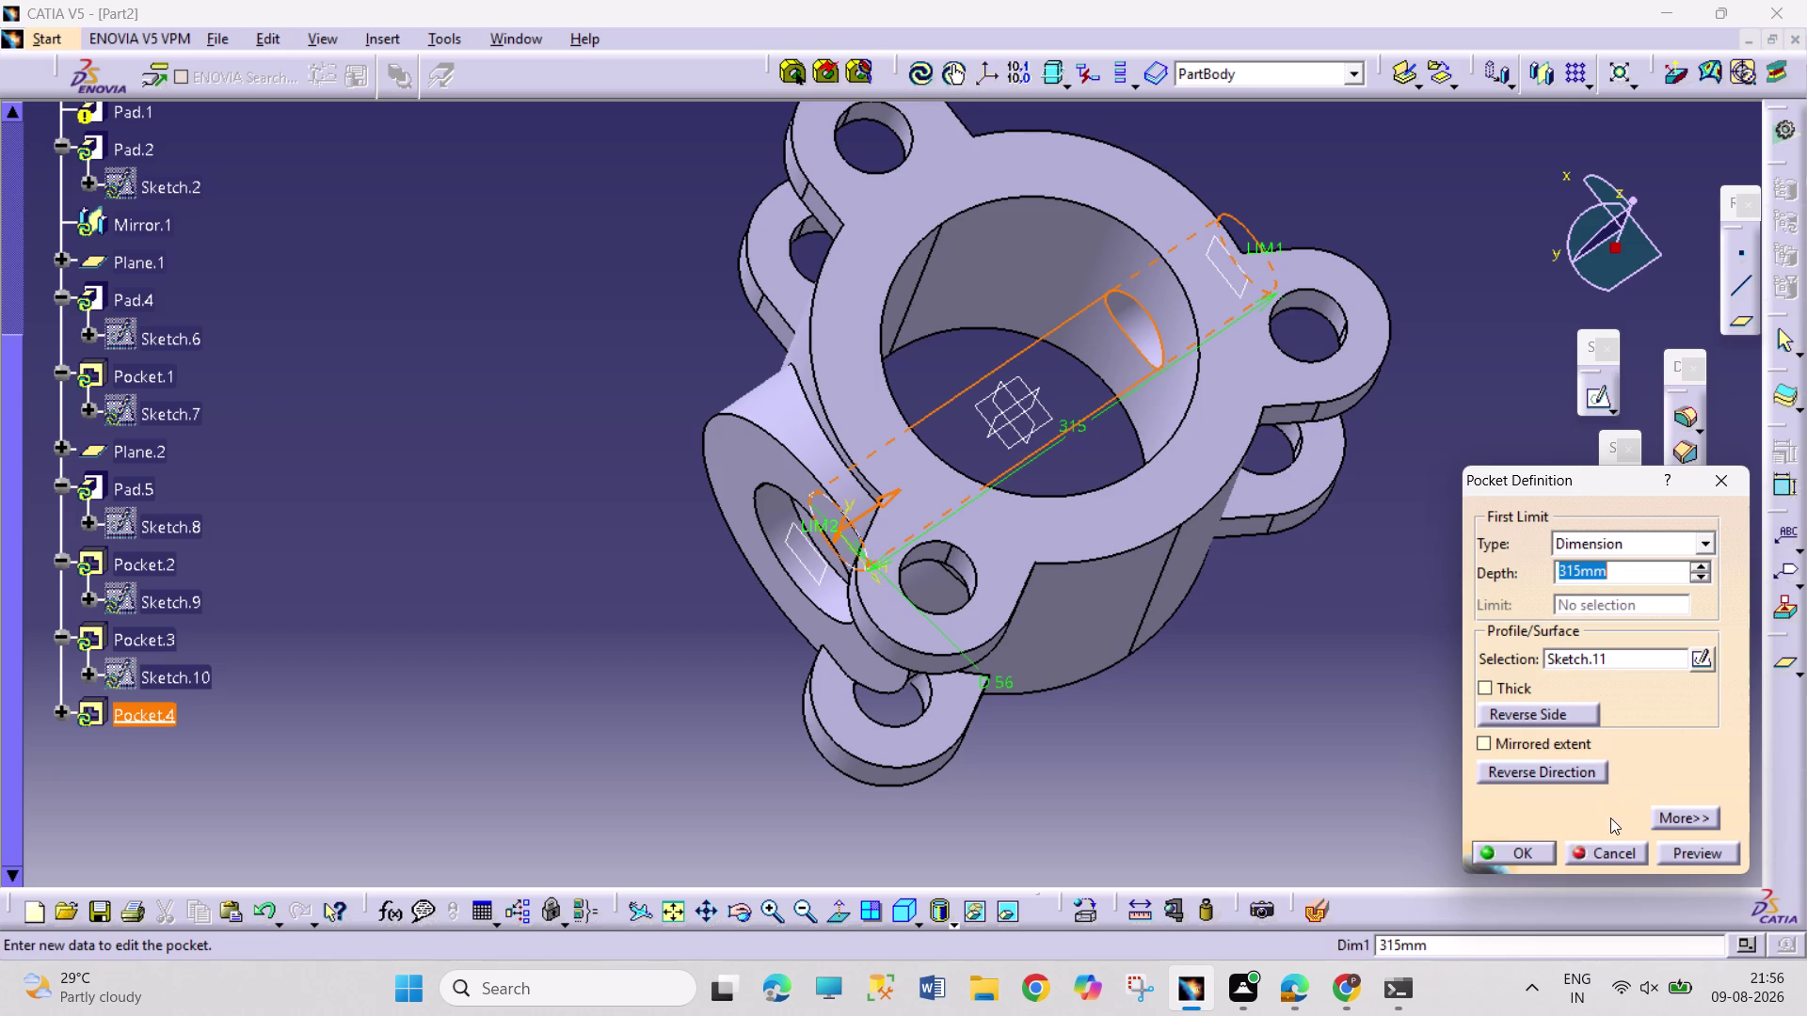
click(1608, 856)
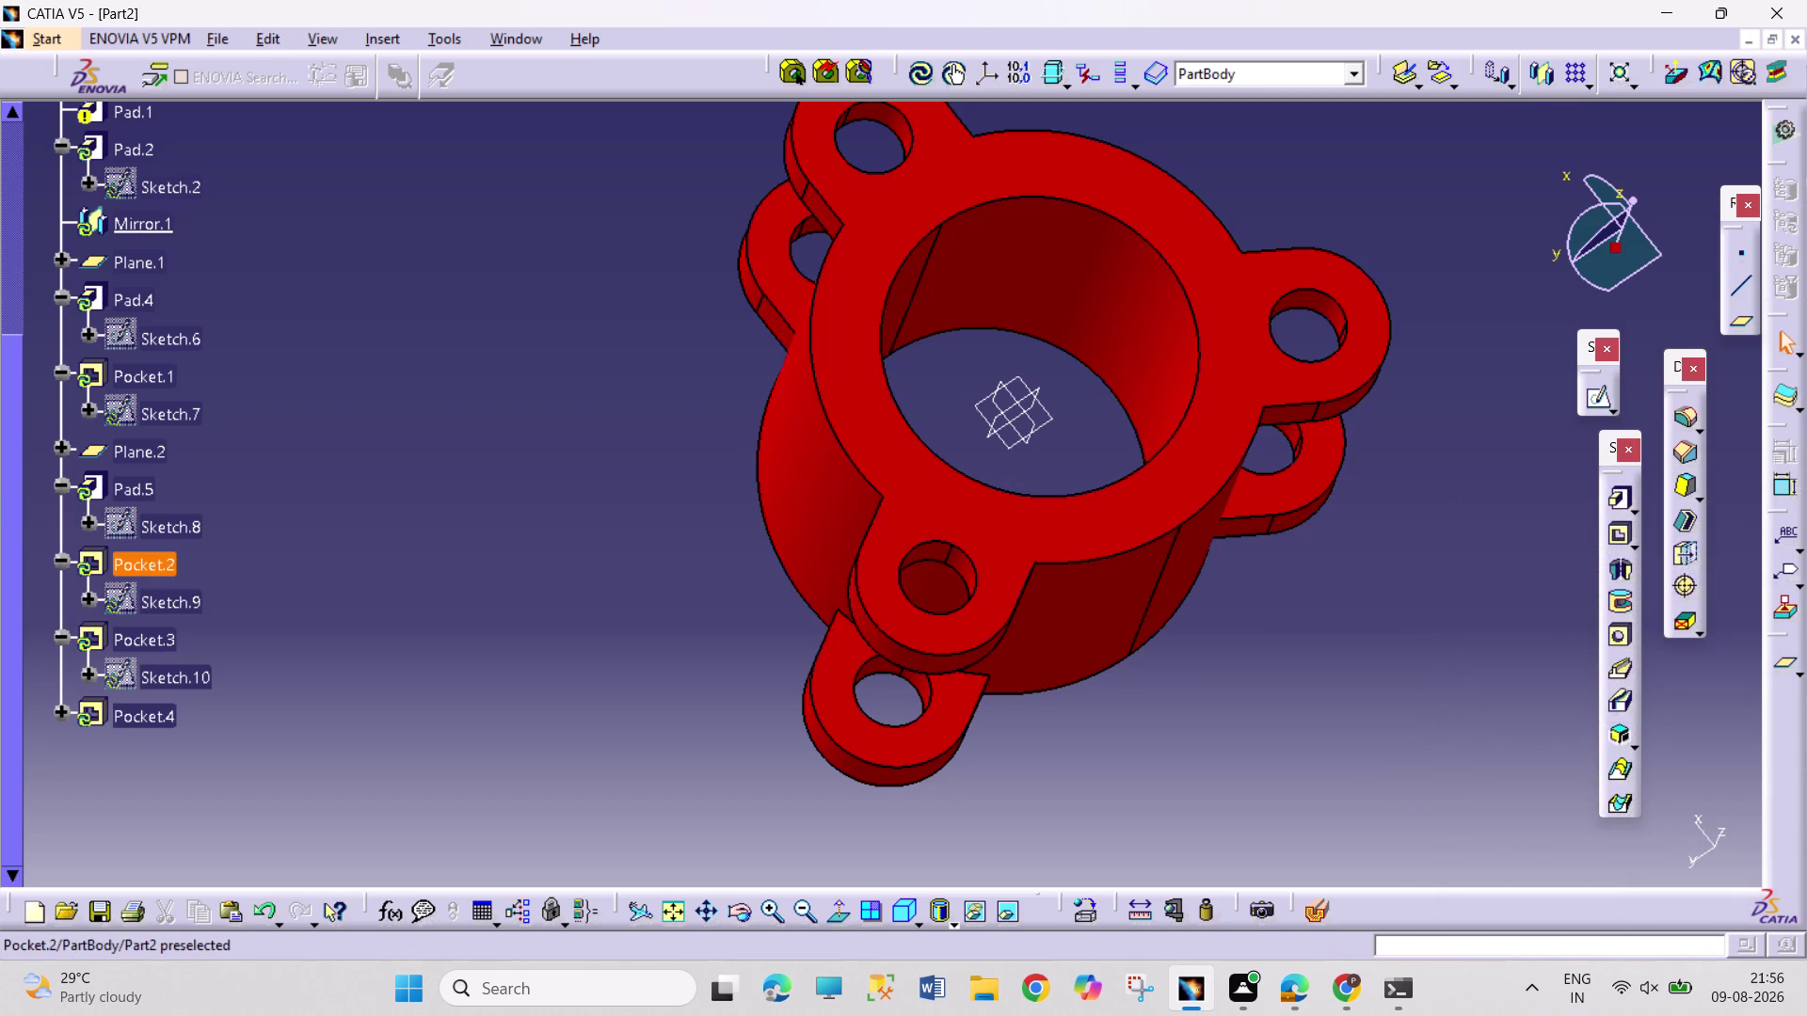
Reopen Plane.2 and keep its 325 mm offset from Plane.1.
double_click(129, 444)
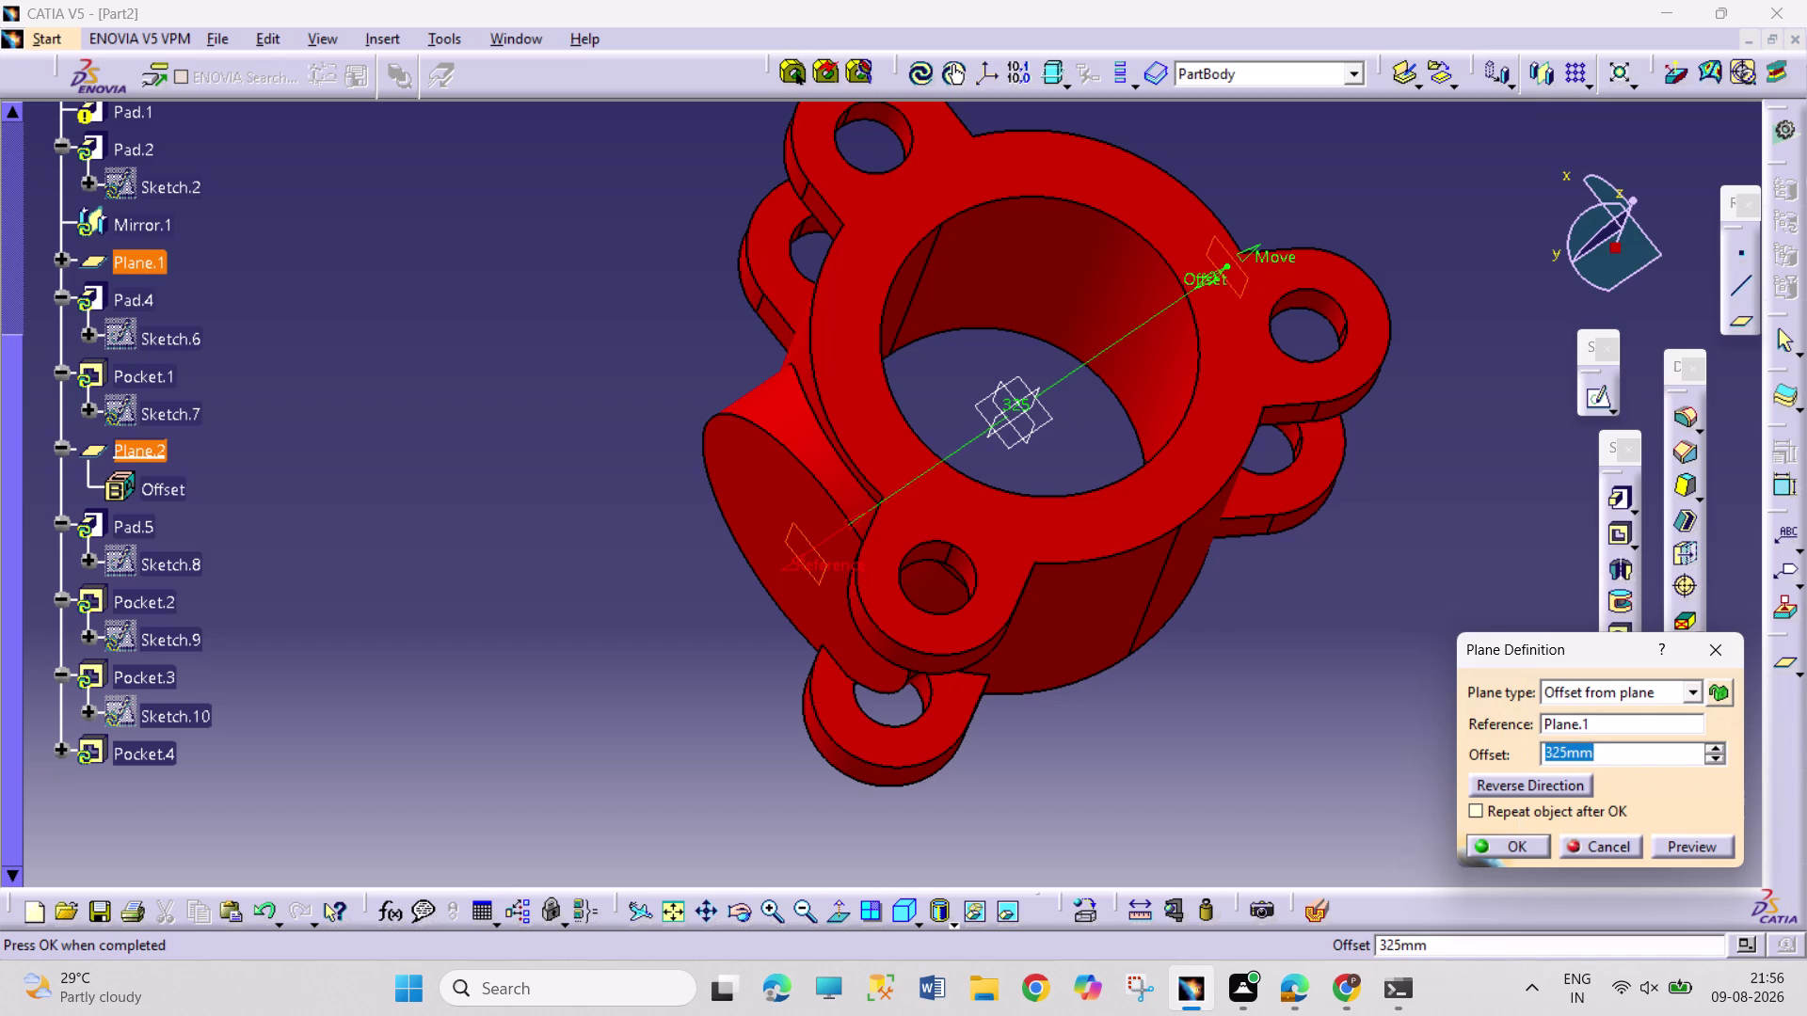
click(749, 913)
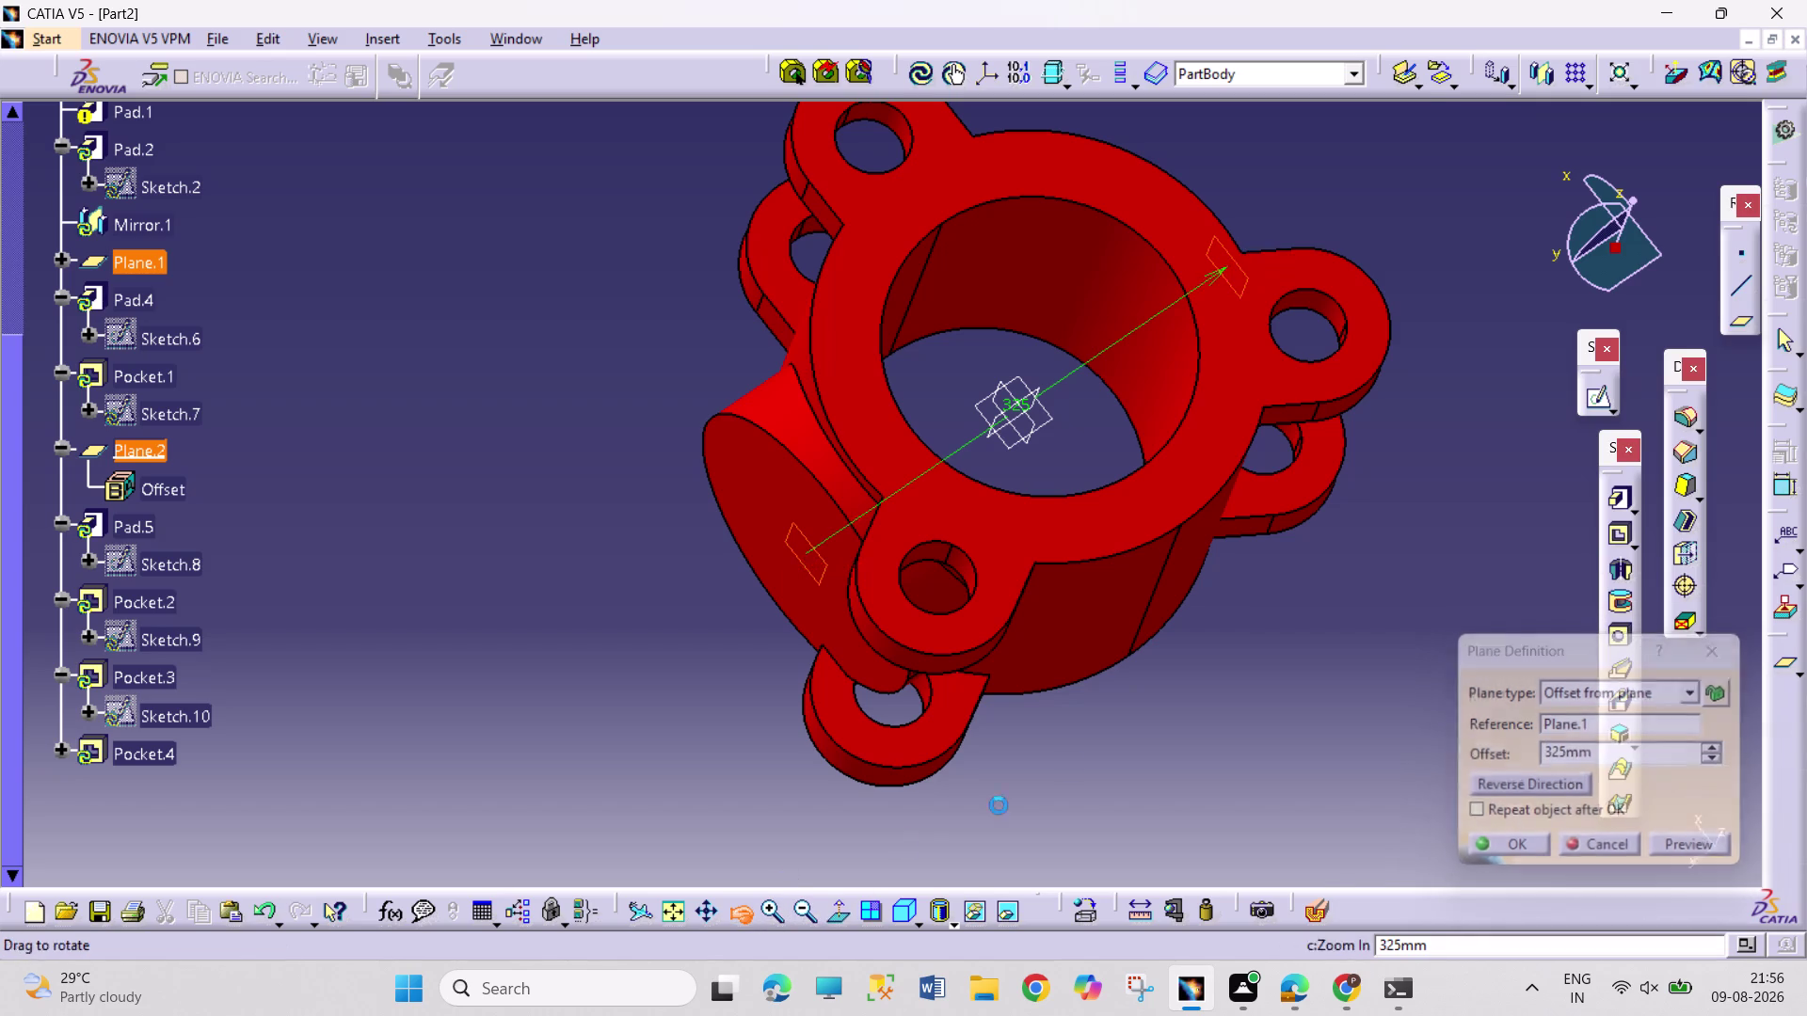
drag(1197, 705, 842, 570)
click(1031, 416)
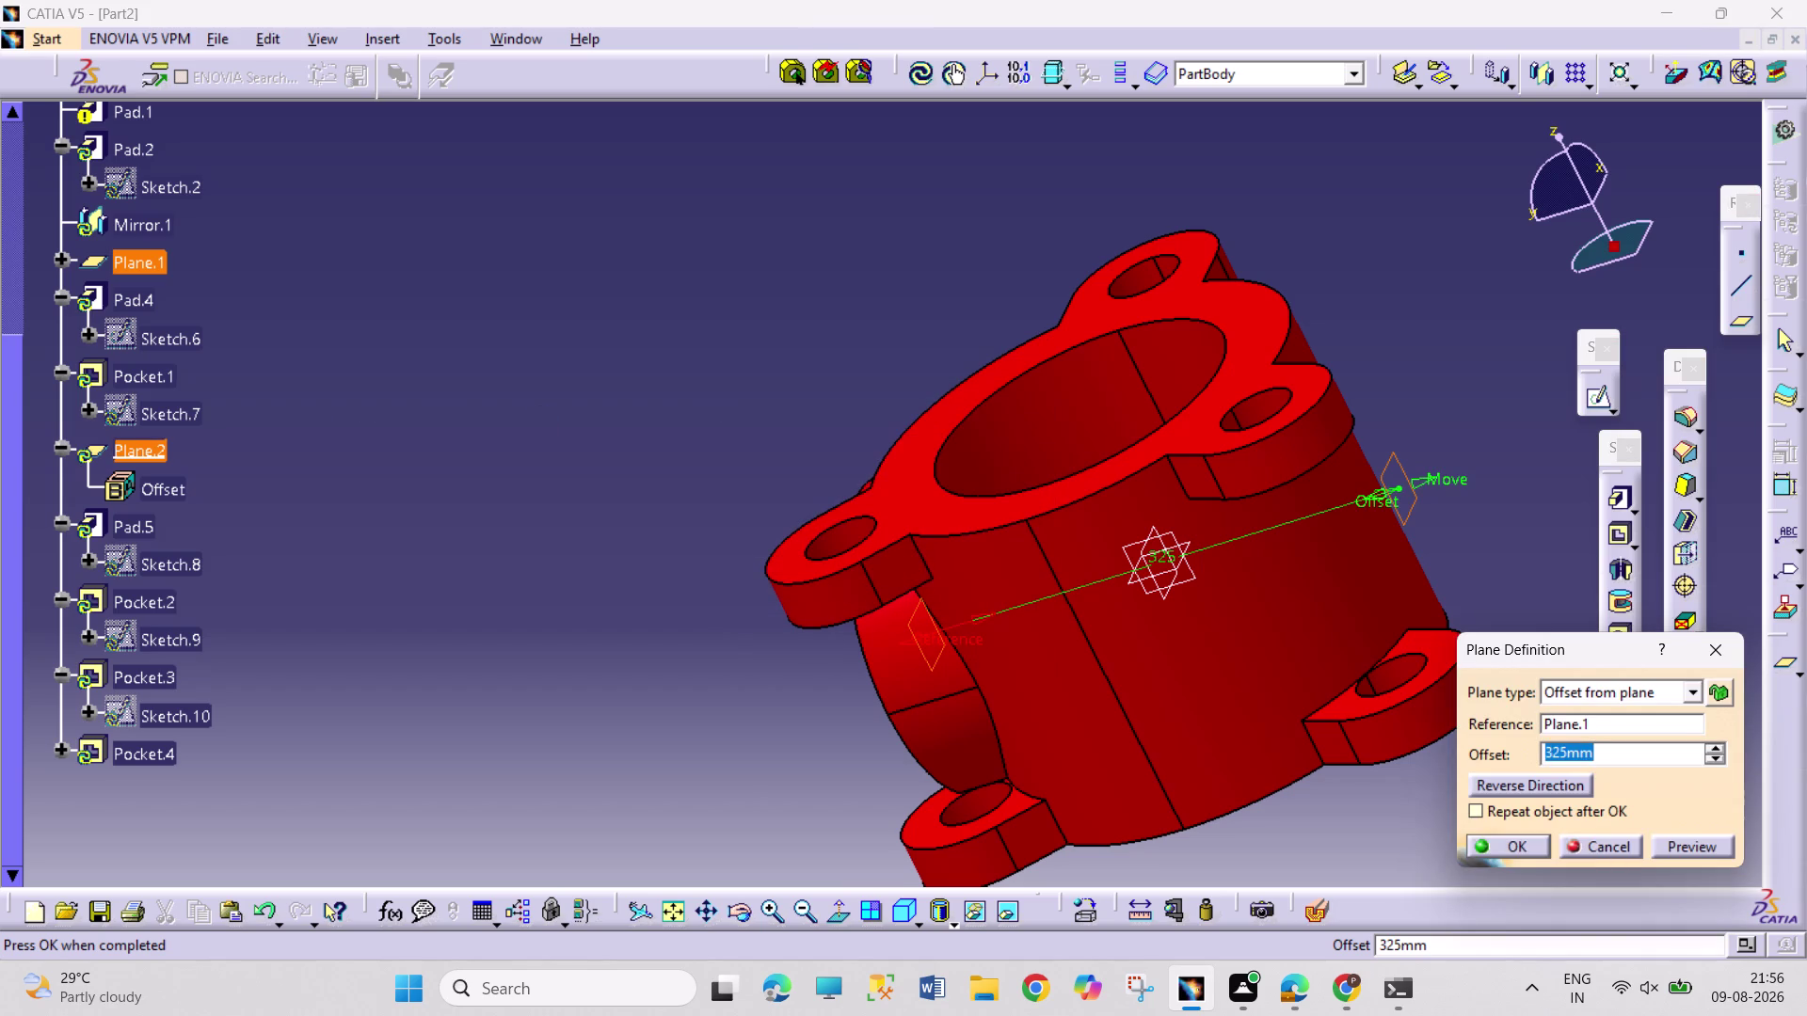
click(1533, 844)
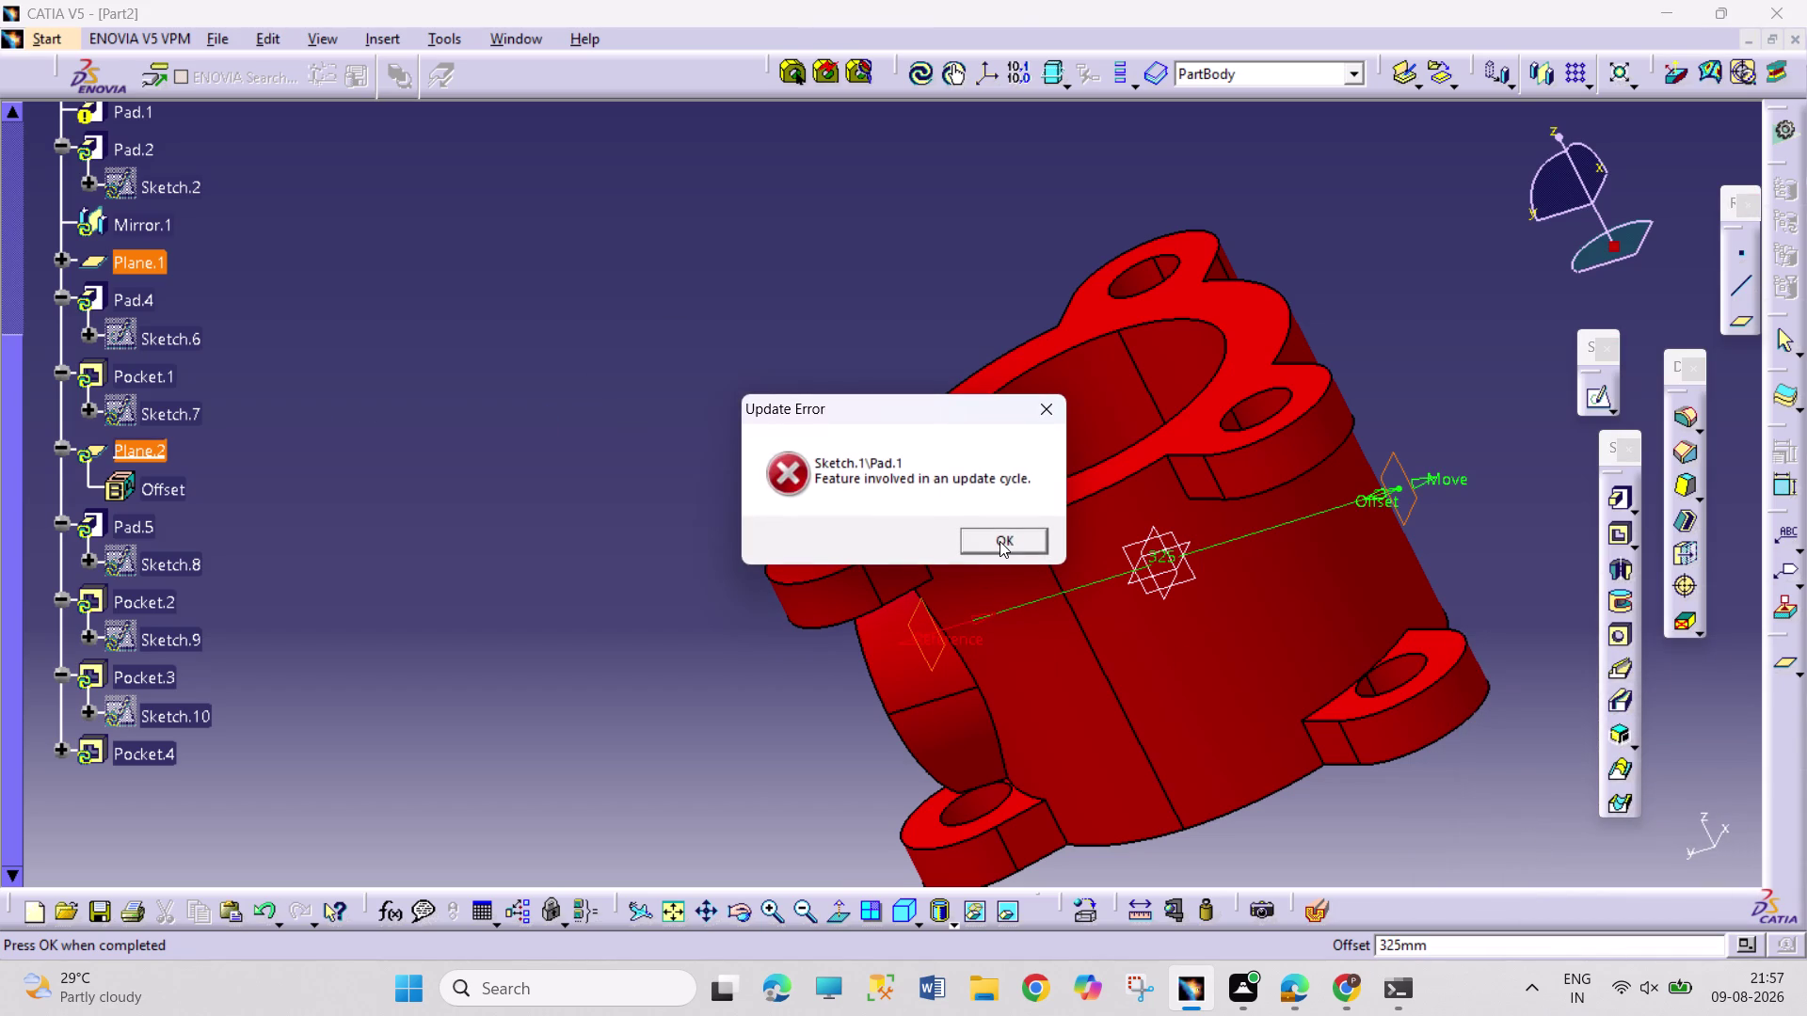
Dismiss the update-cycle error and diagnosis, then open Pad.5's definition.
click(999, 541)
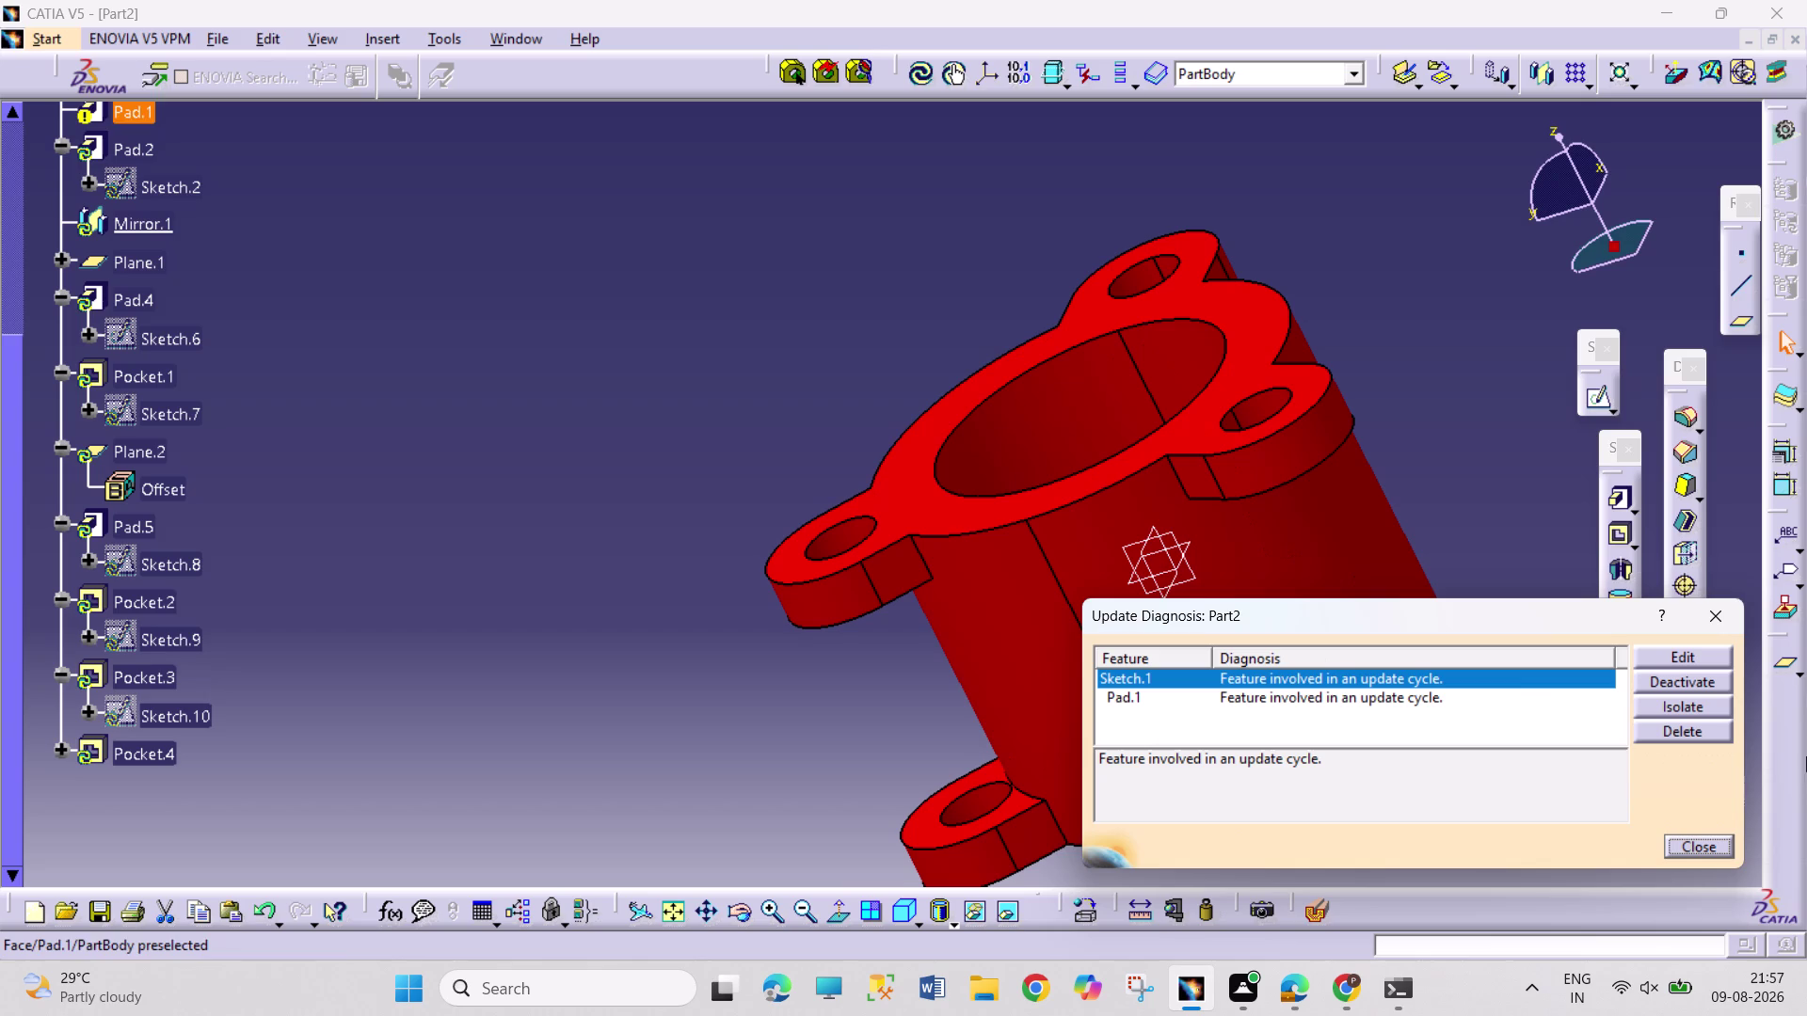
click(1720, 614)
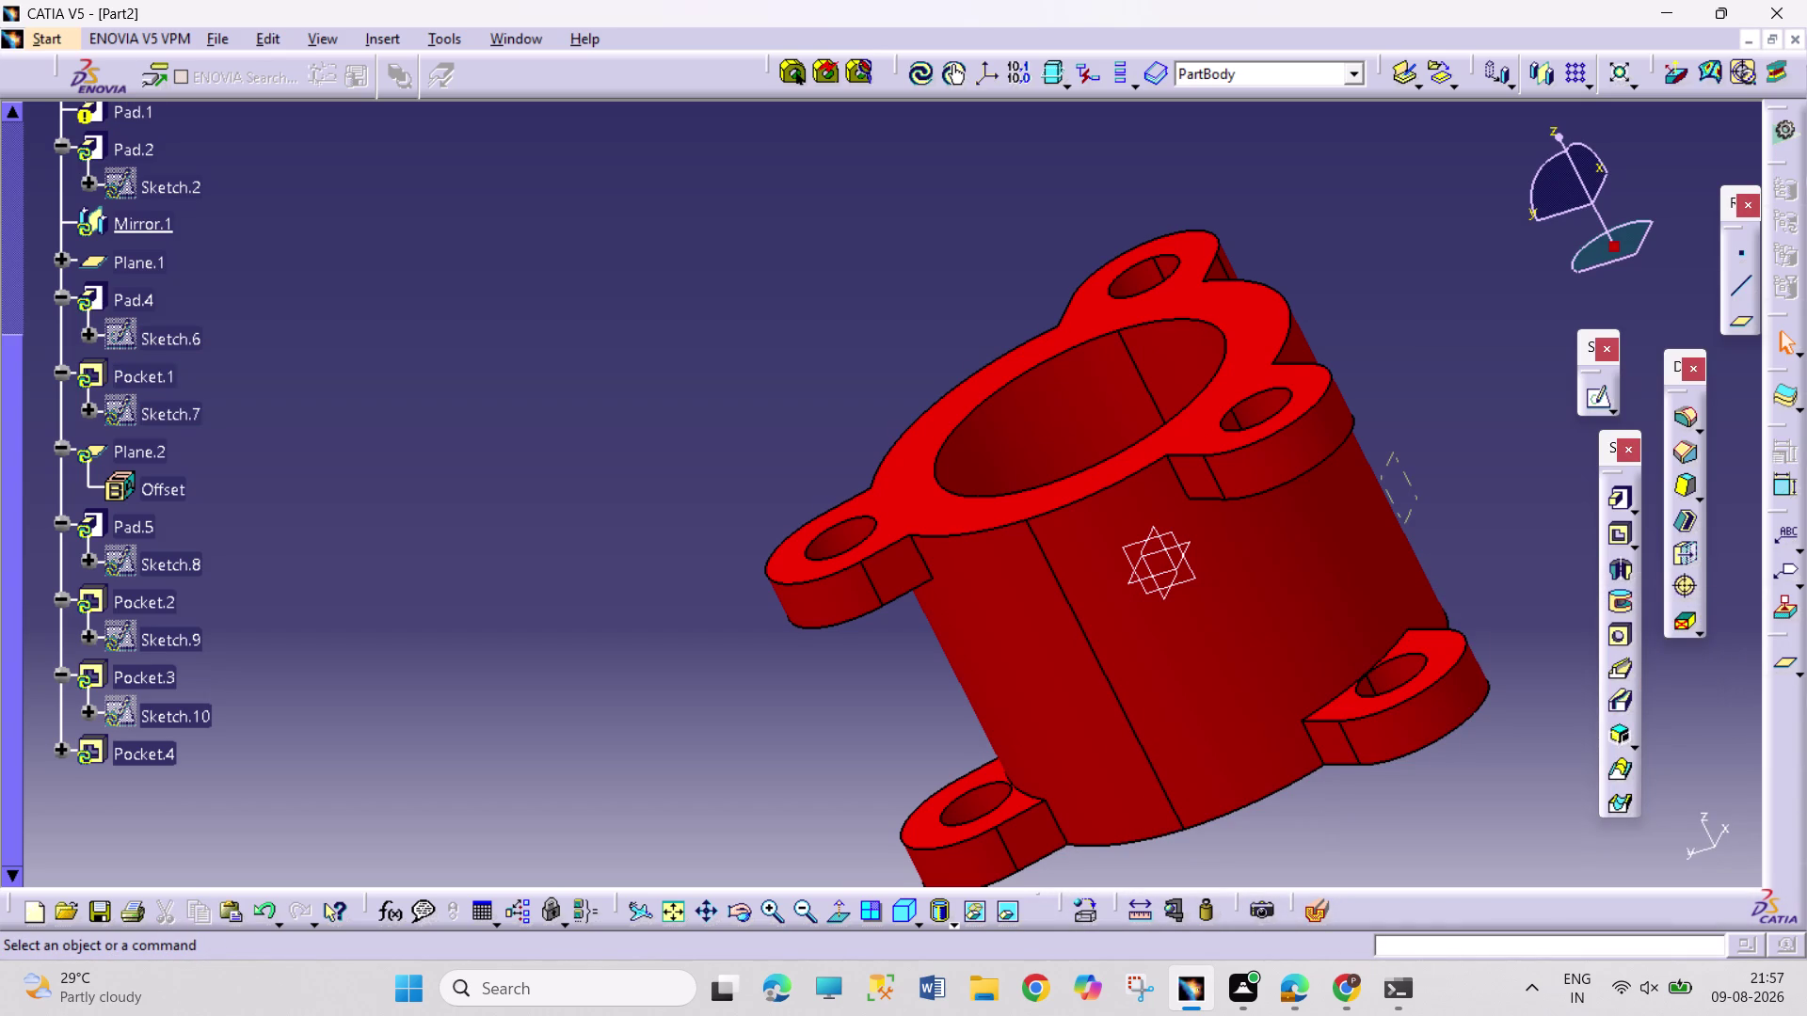
double_click(138, 519)
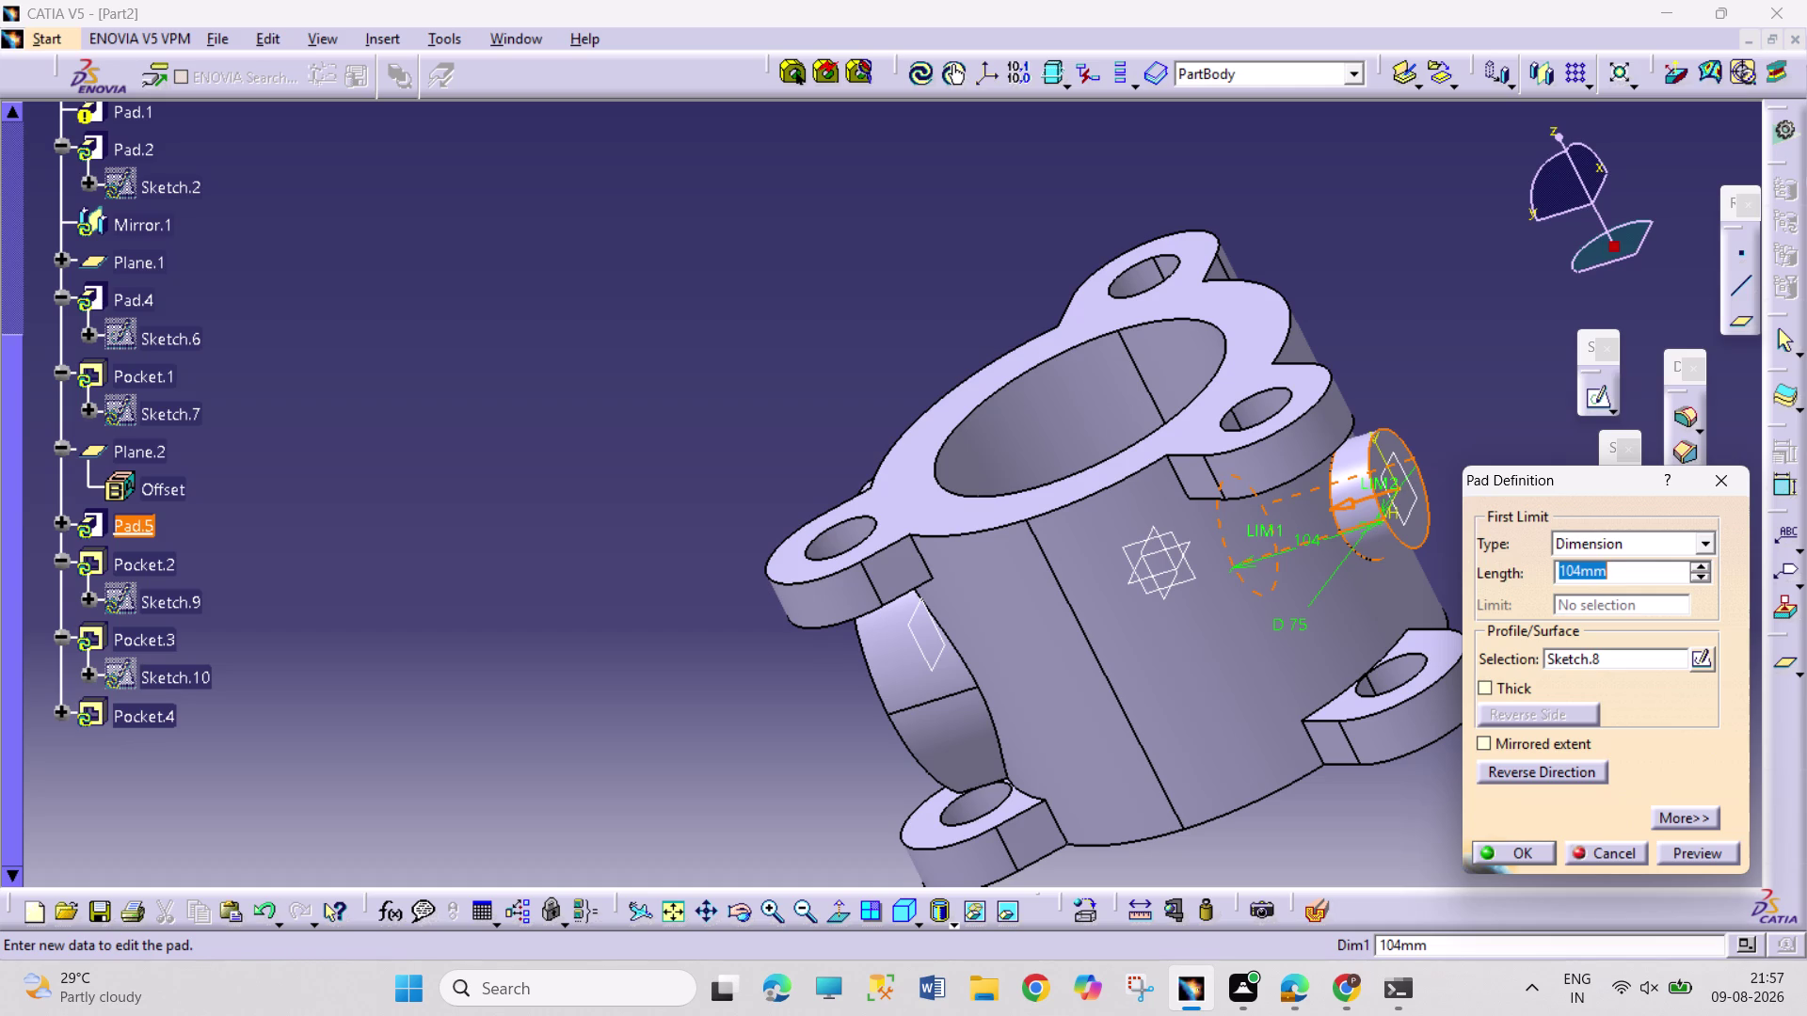
Rotate to view the side boss and close Pad.5's 104 mm definition unchanged.
click(750, 910)
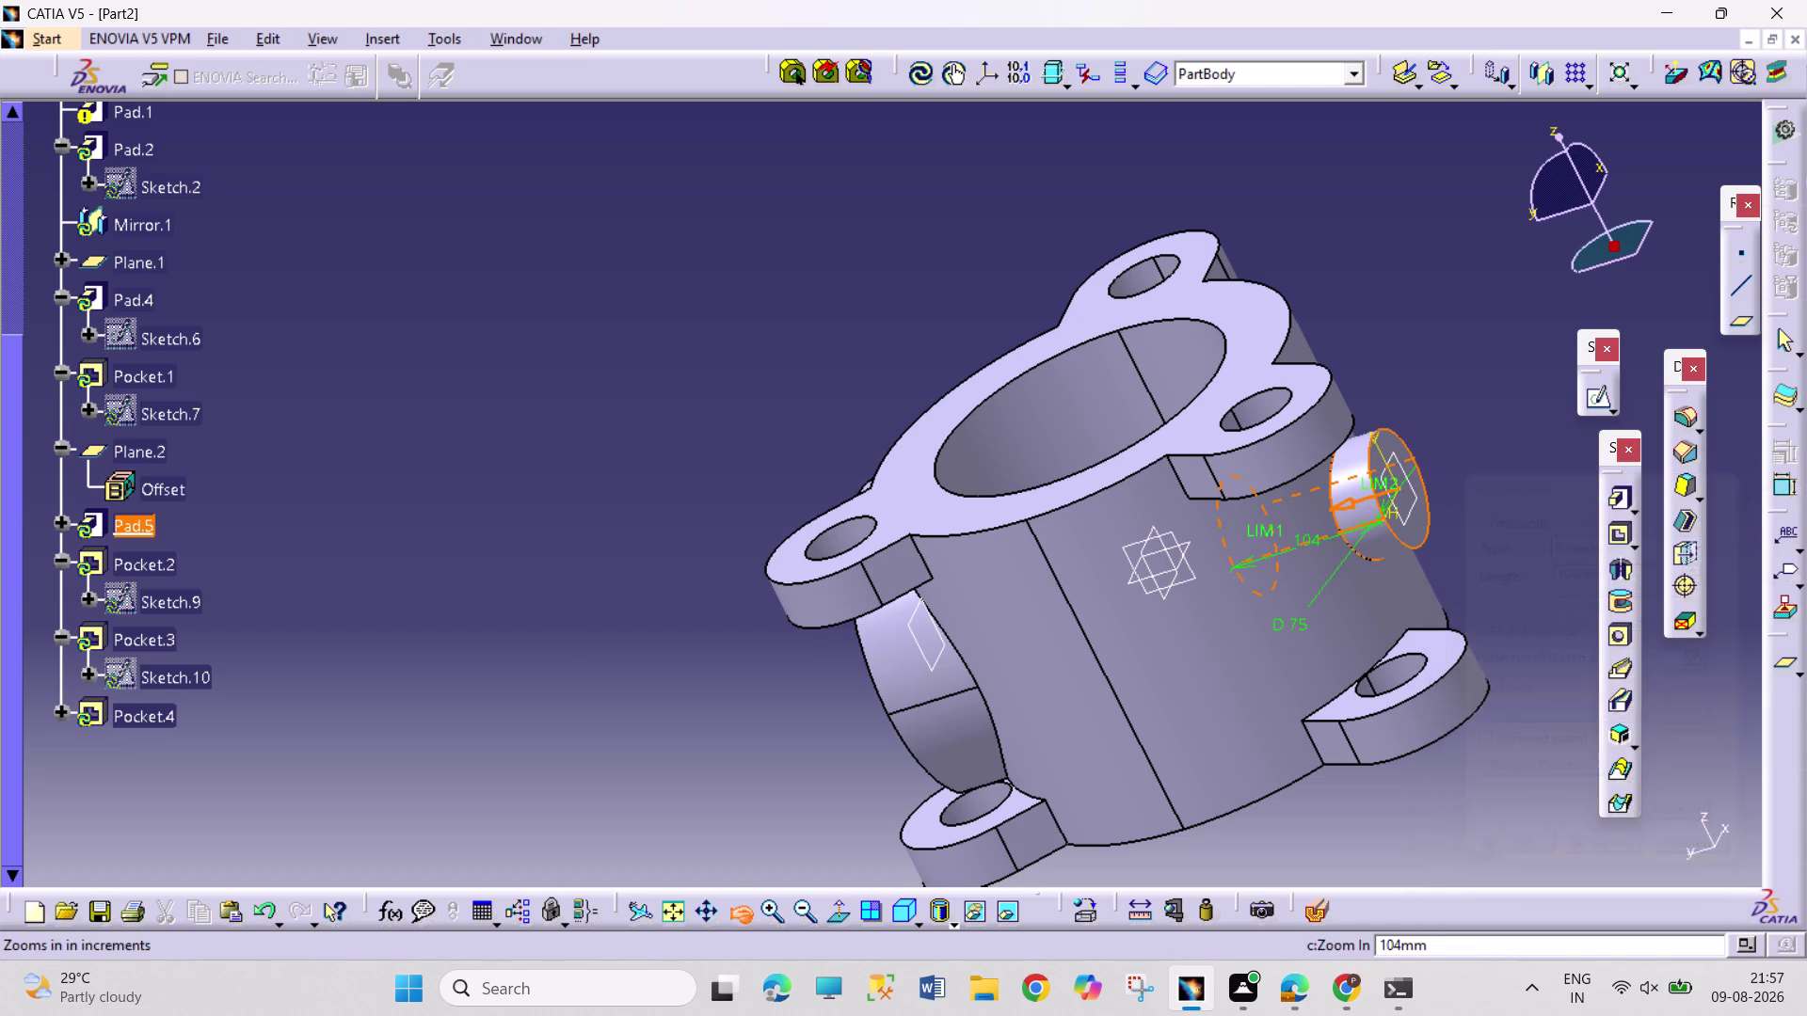
drag(697, 592, 1105, 505)
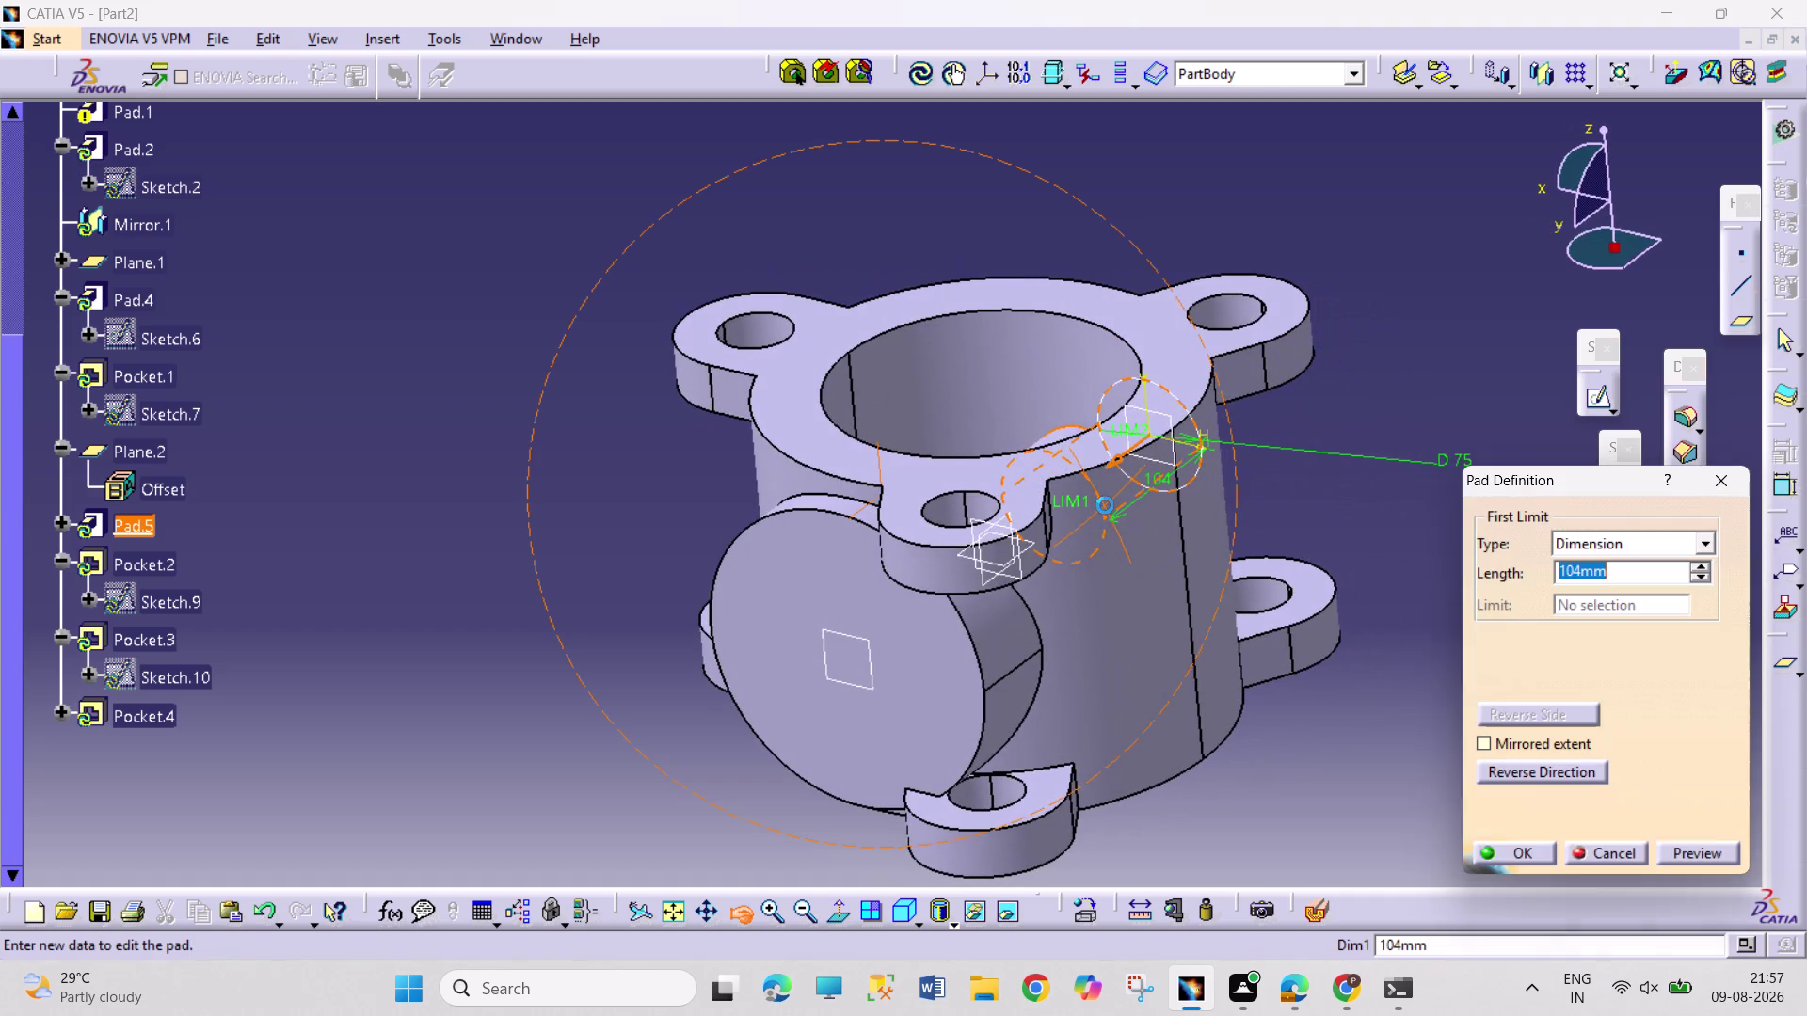
click(151, 562)
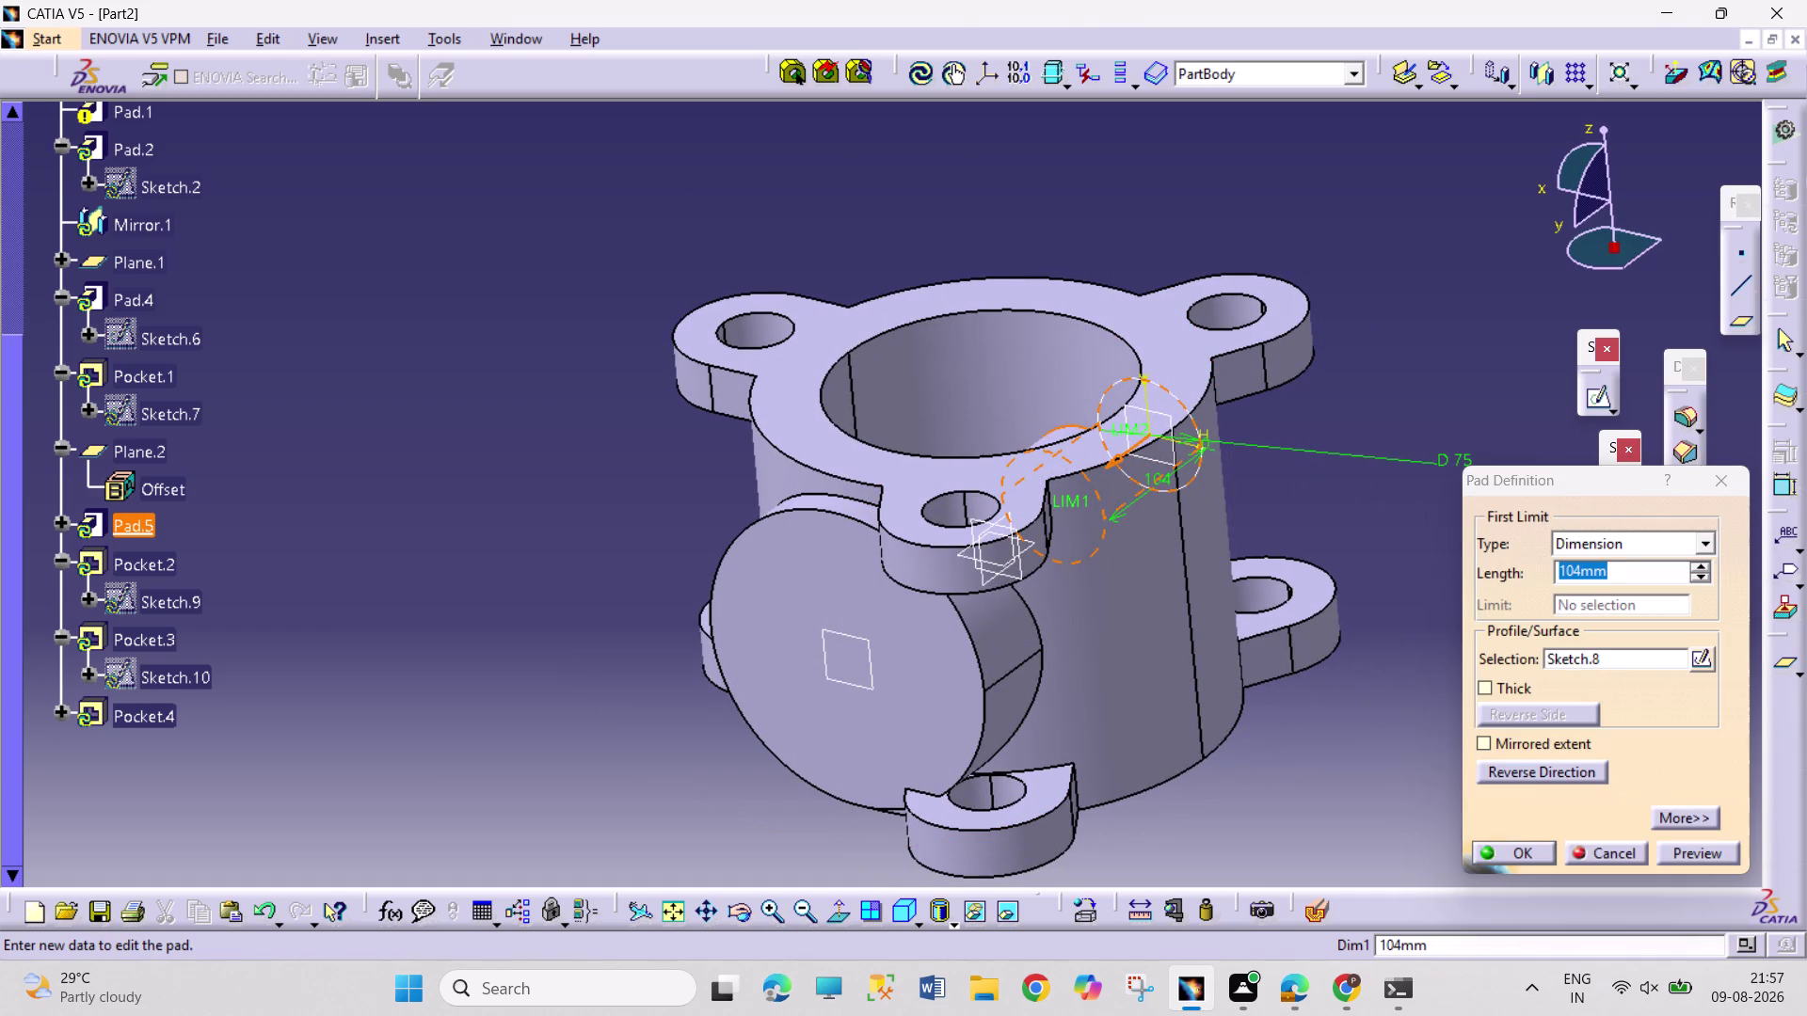
double_click(160, 717)
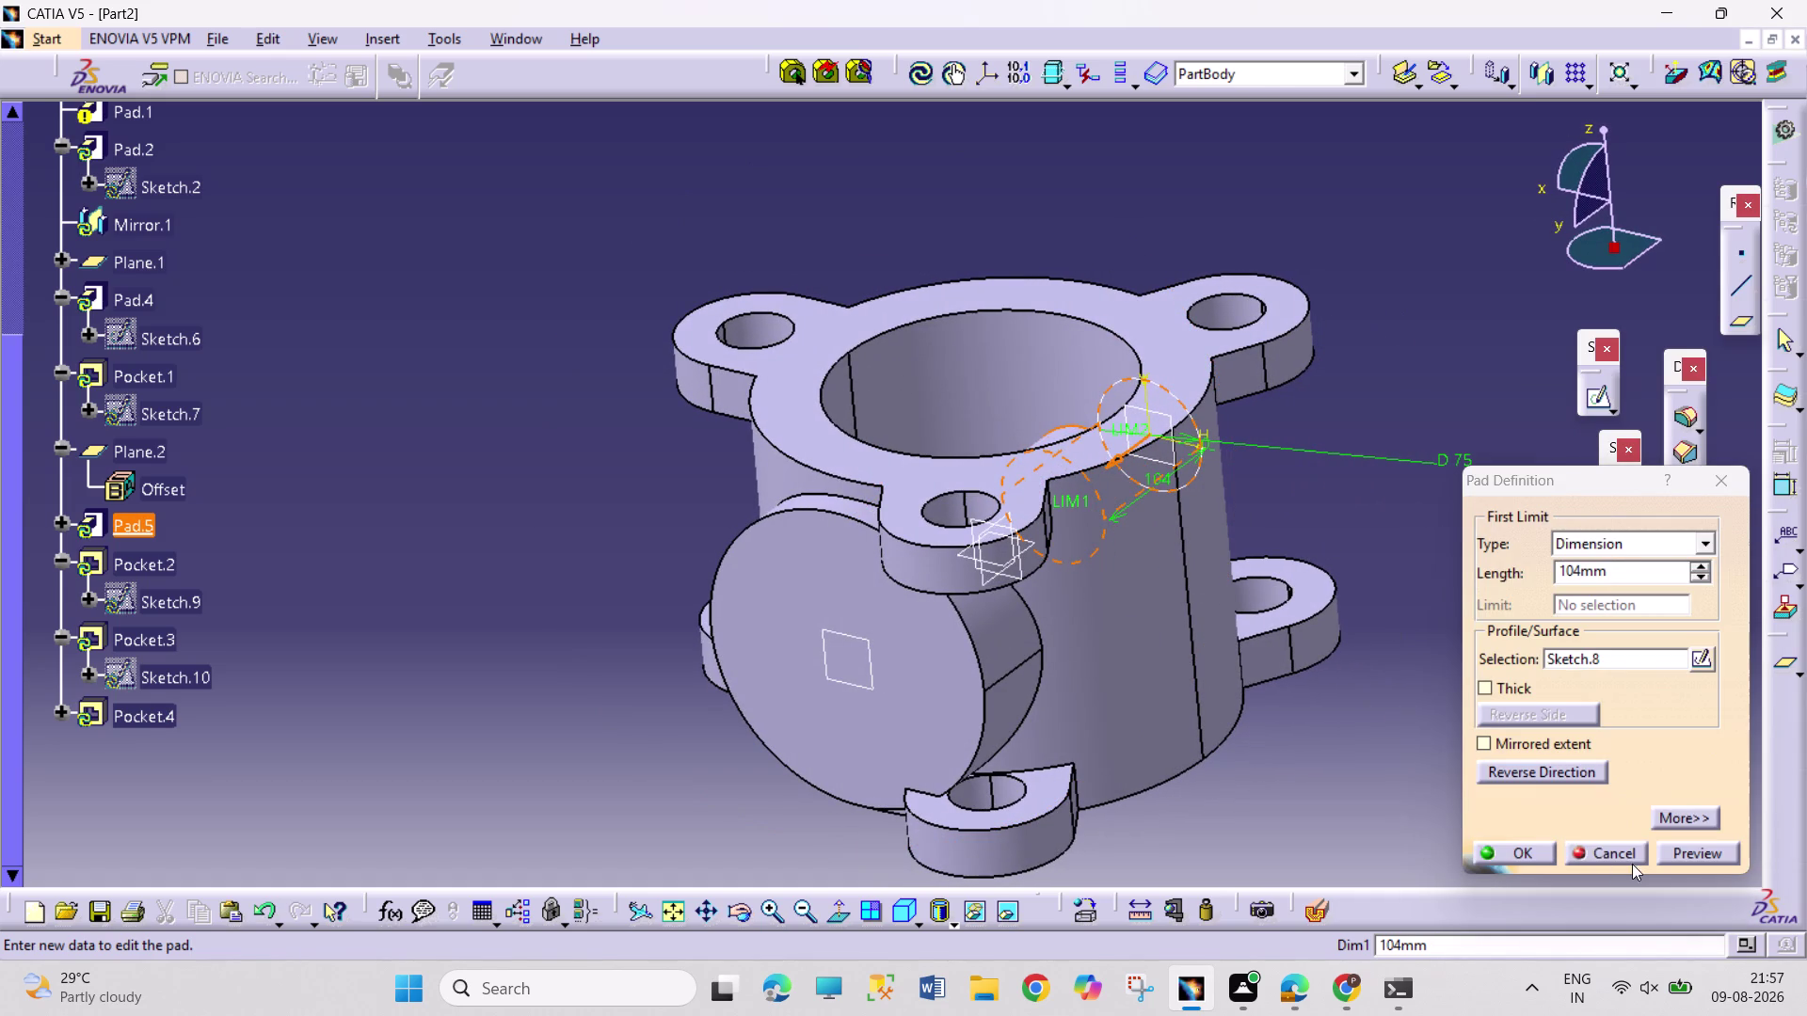
click(1631, 860)
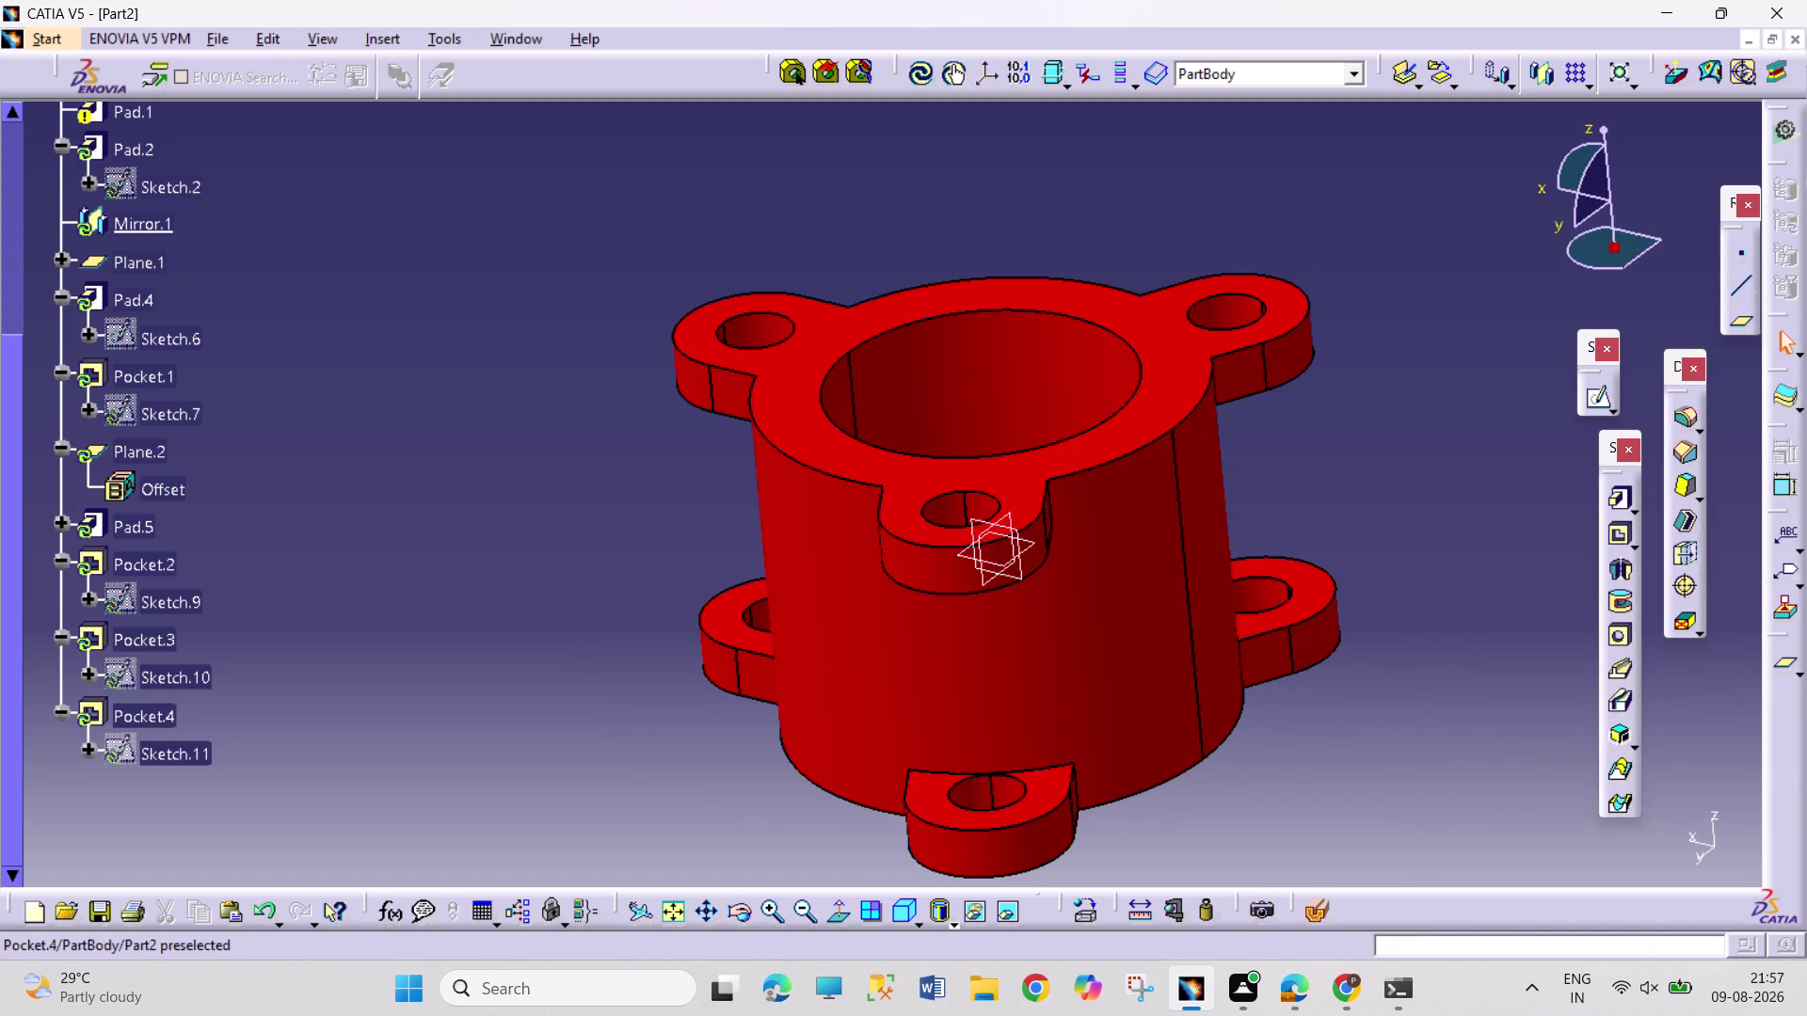
Reopen Pocket.4, acknowledge the error, expand it to show Sketch.11, and cancel unchanged.
double_click(151, 712)
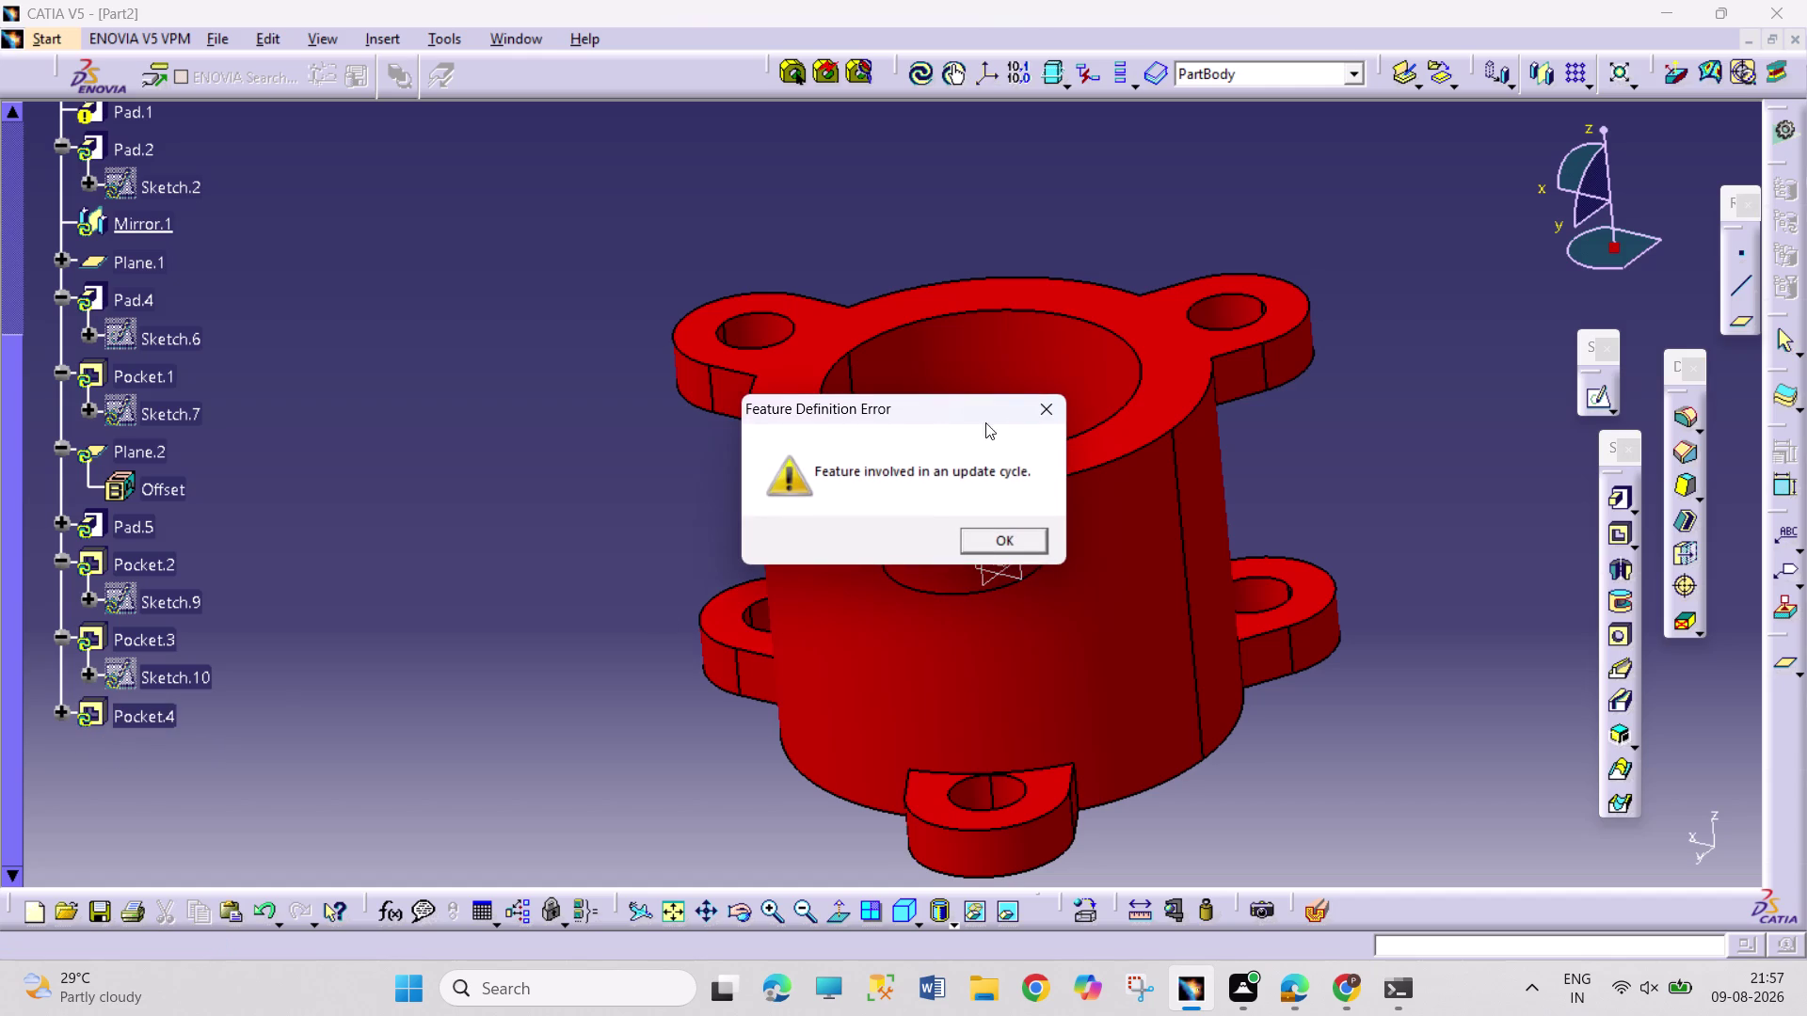
click(1039, 410)
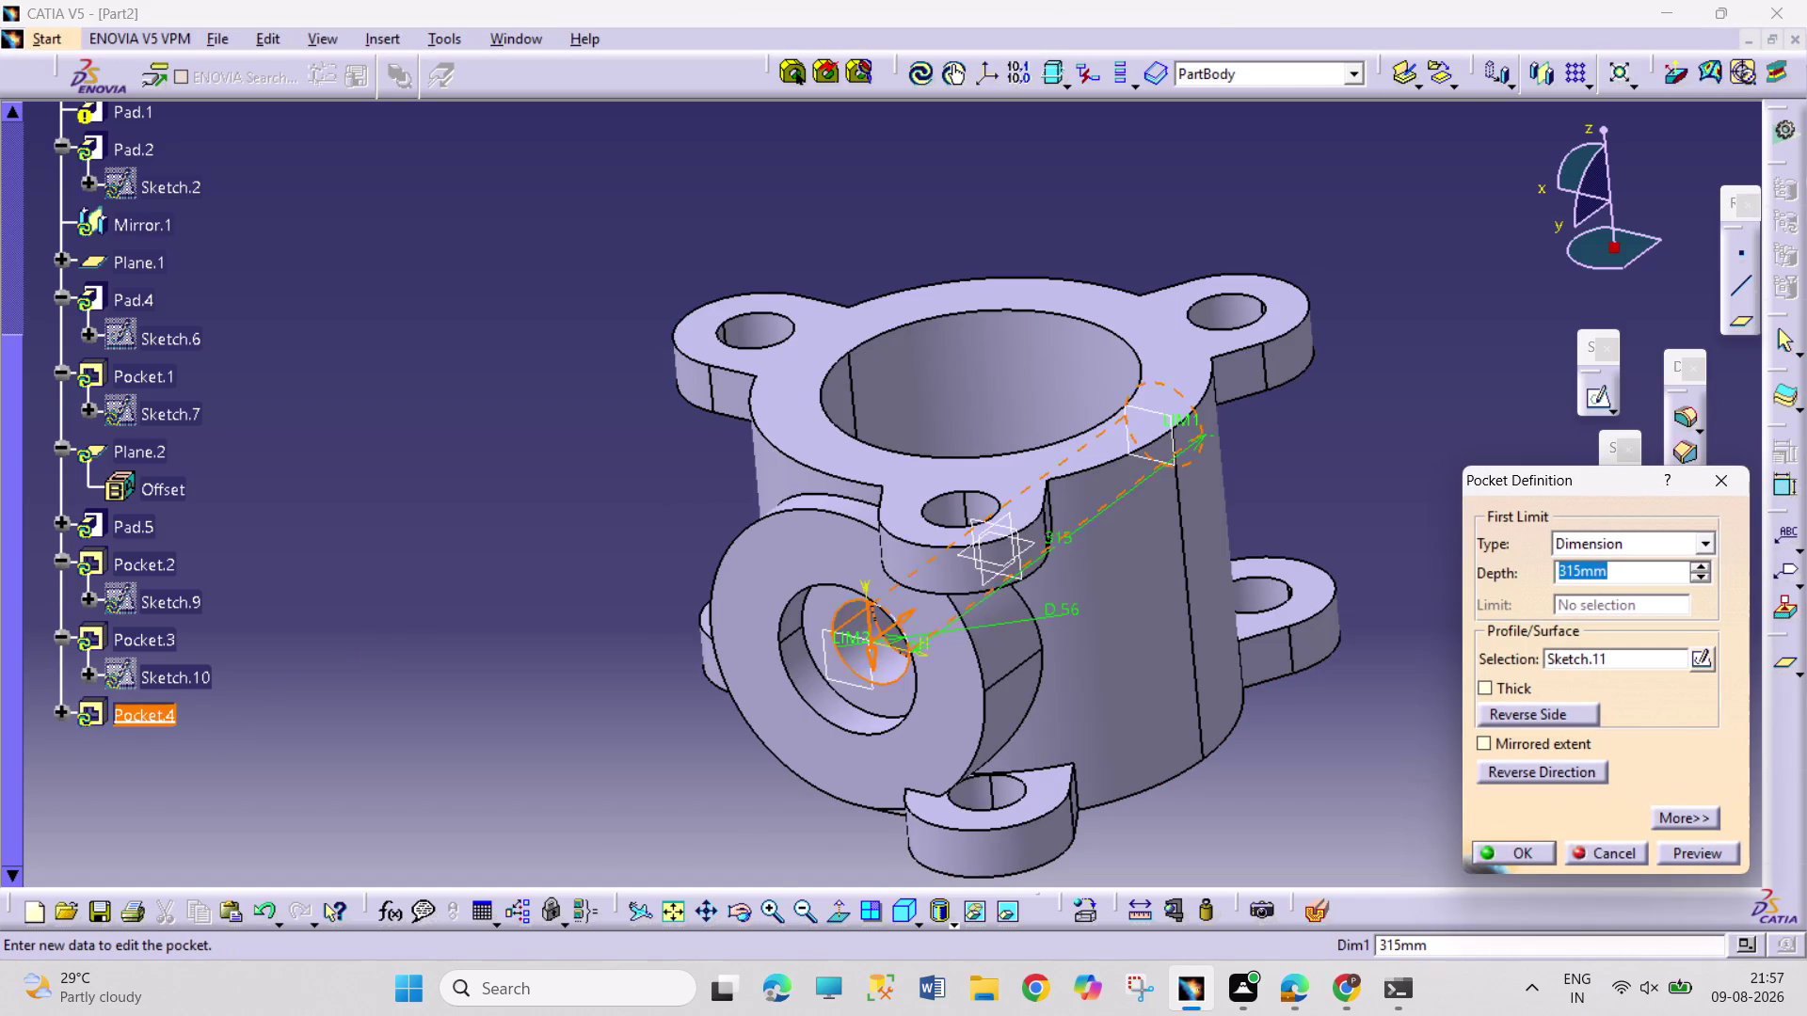
click(59, 717)
double_click(170, 757)
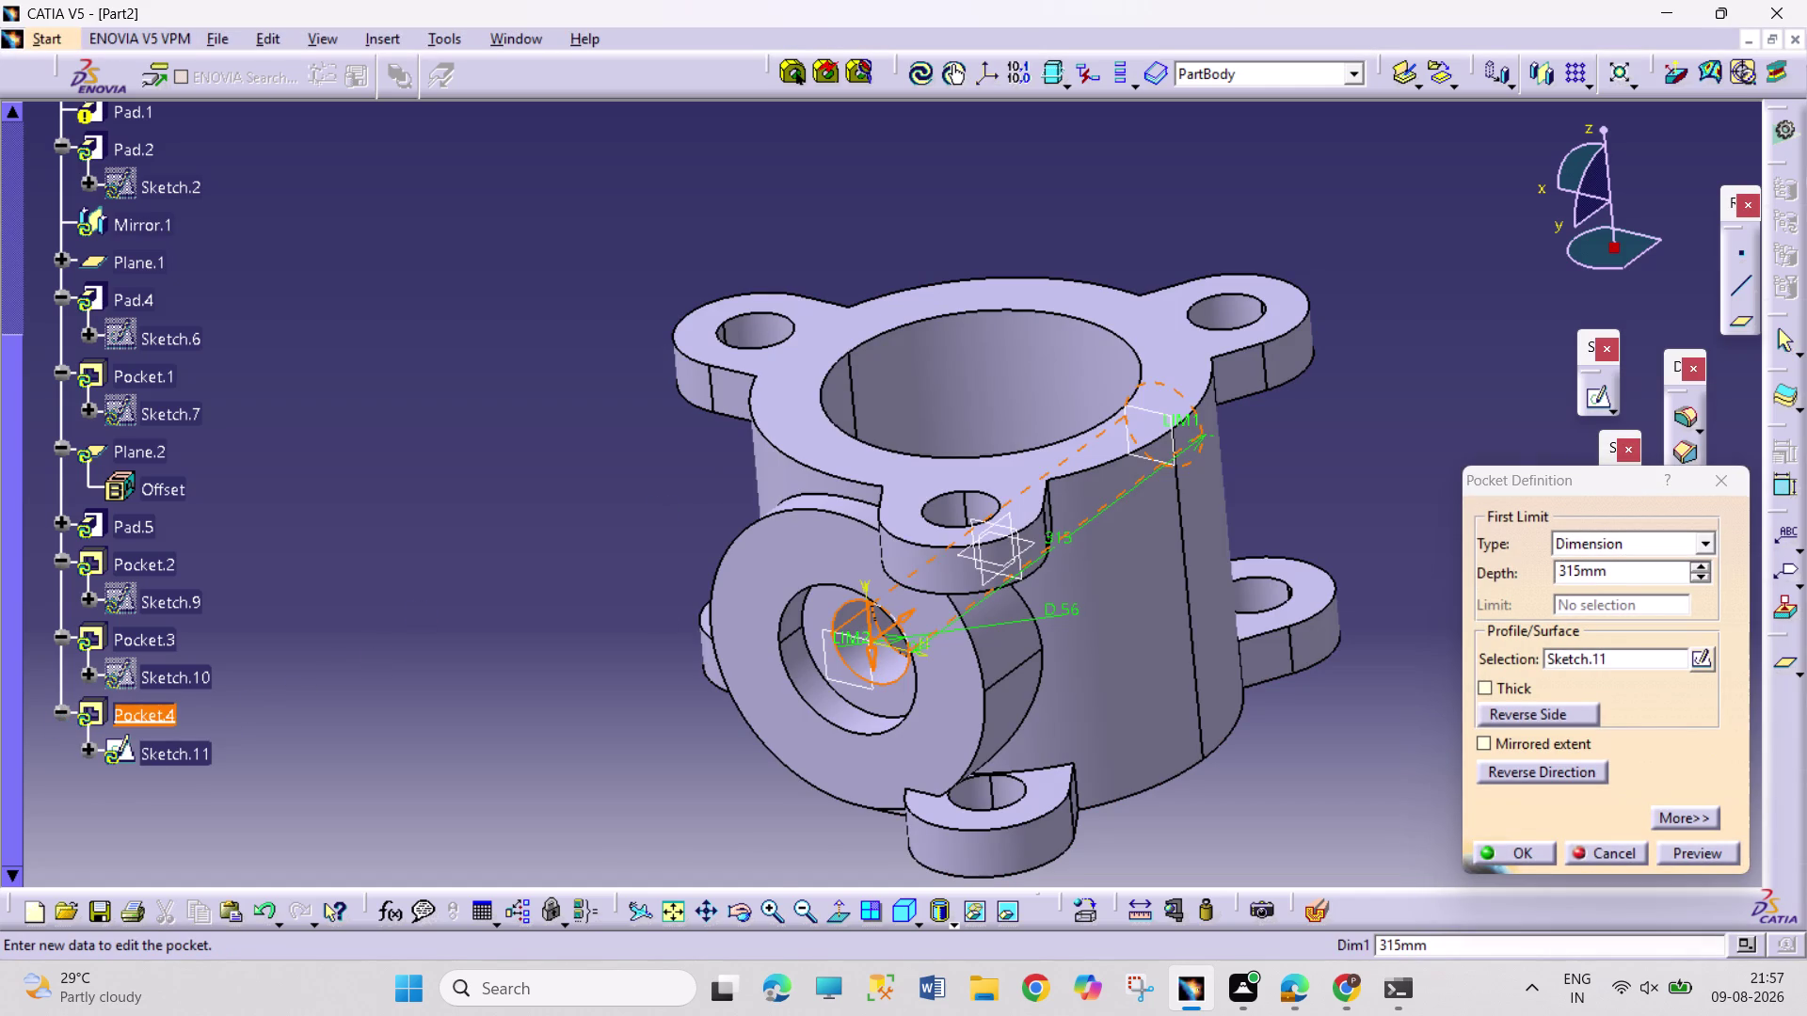
click(1596, 854)
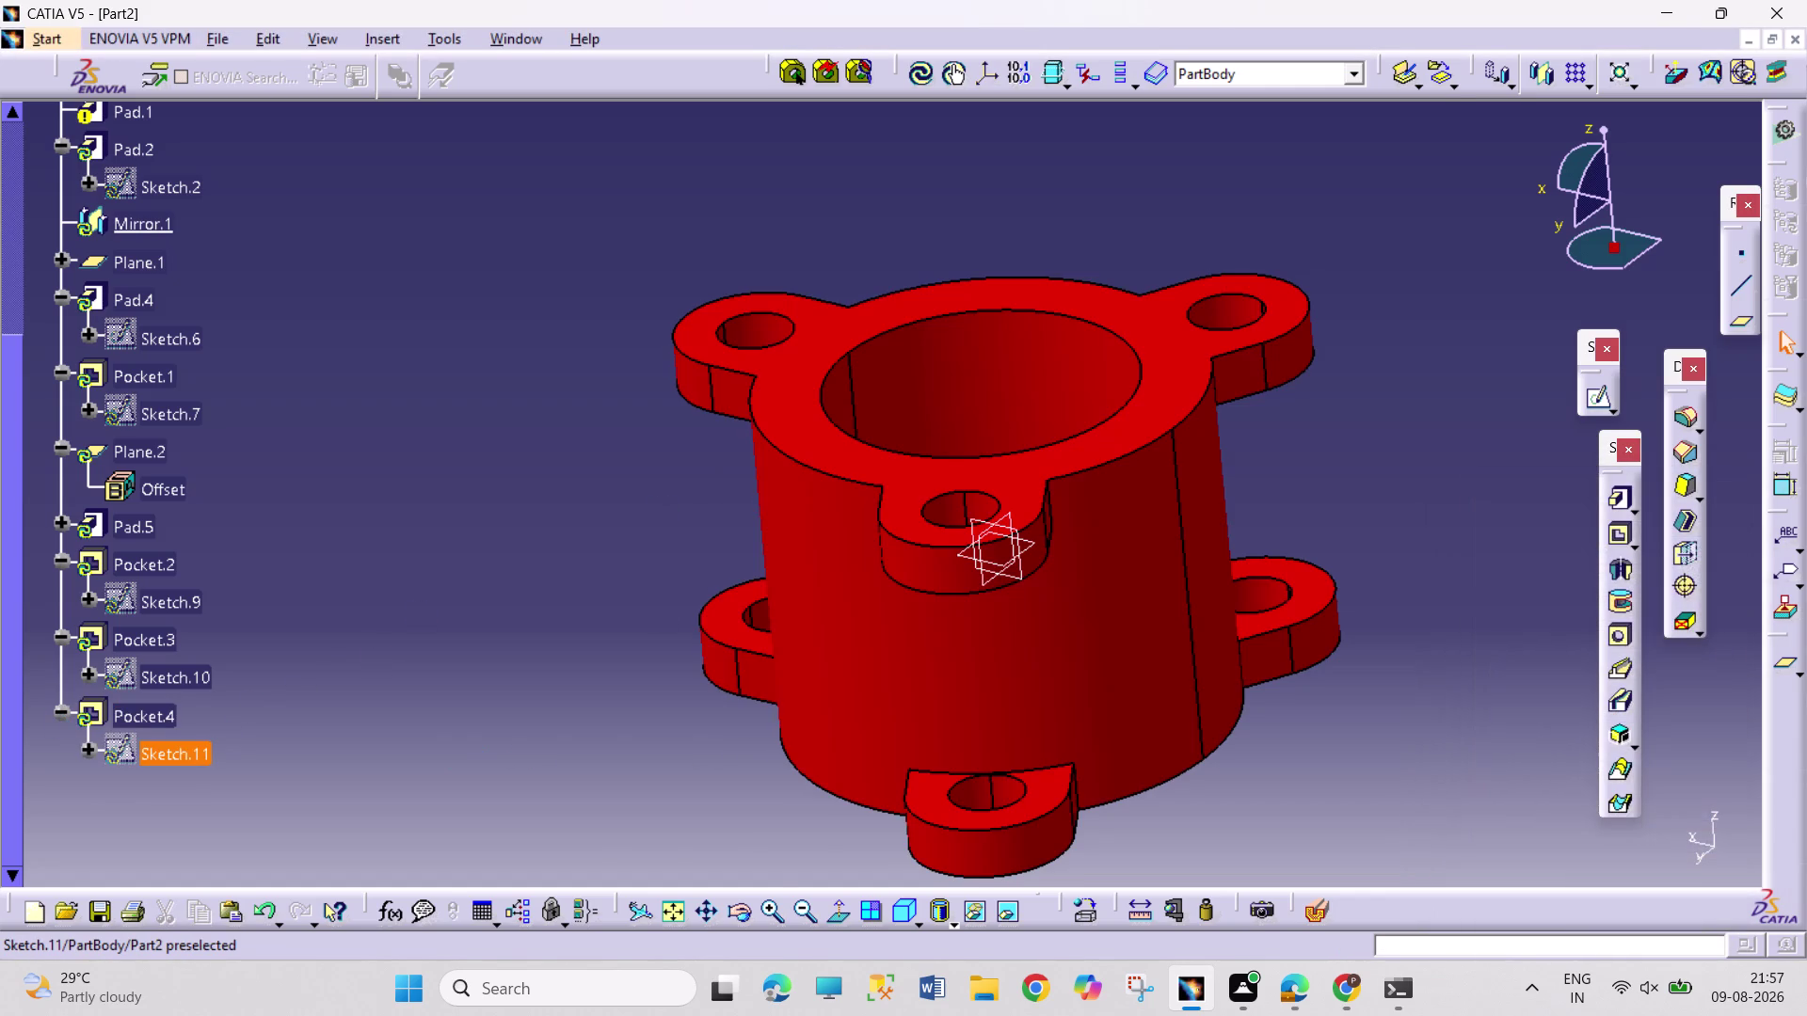
Open Sketch.11 and delete its small circle.
double_click(186, 752)
double_click(189, 752)
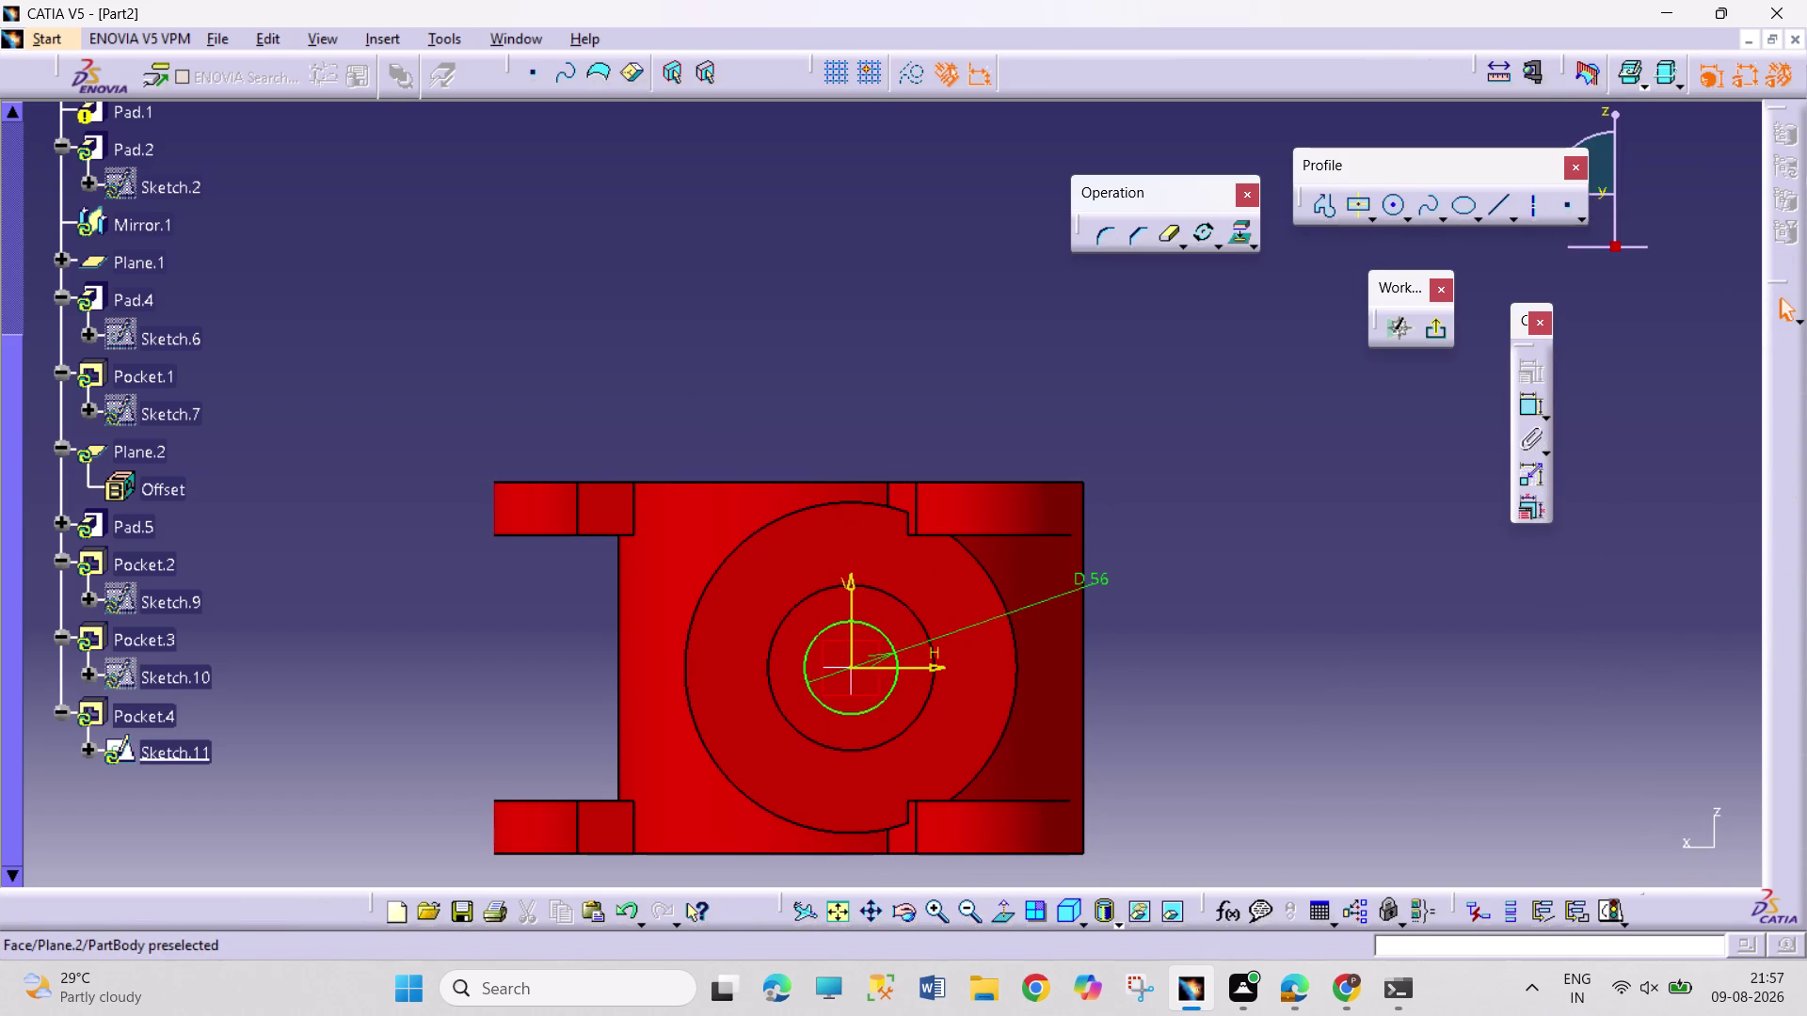
right_click(898, 692)
click(948, 639)
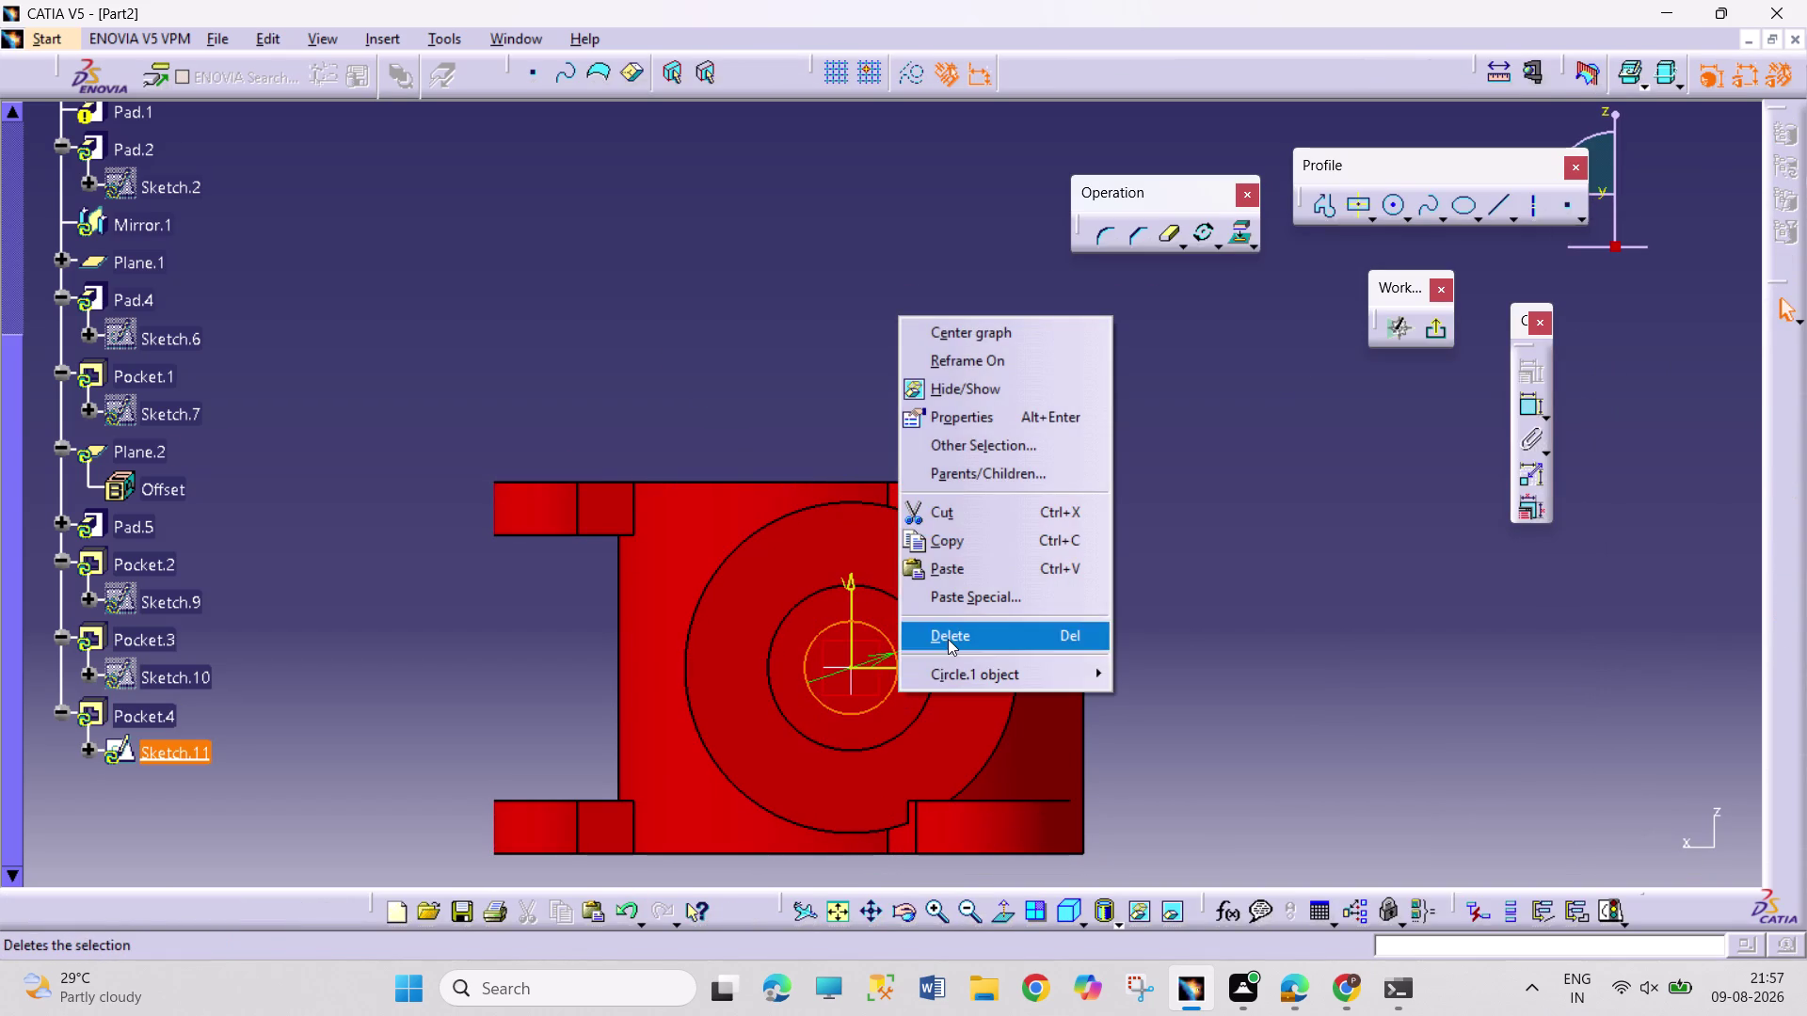
click(489, 603)
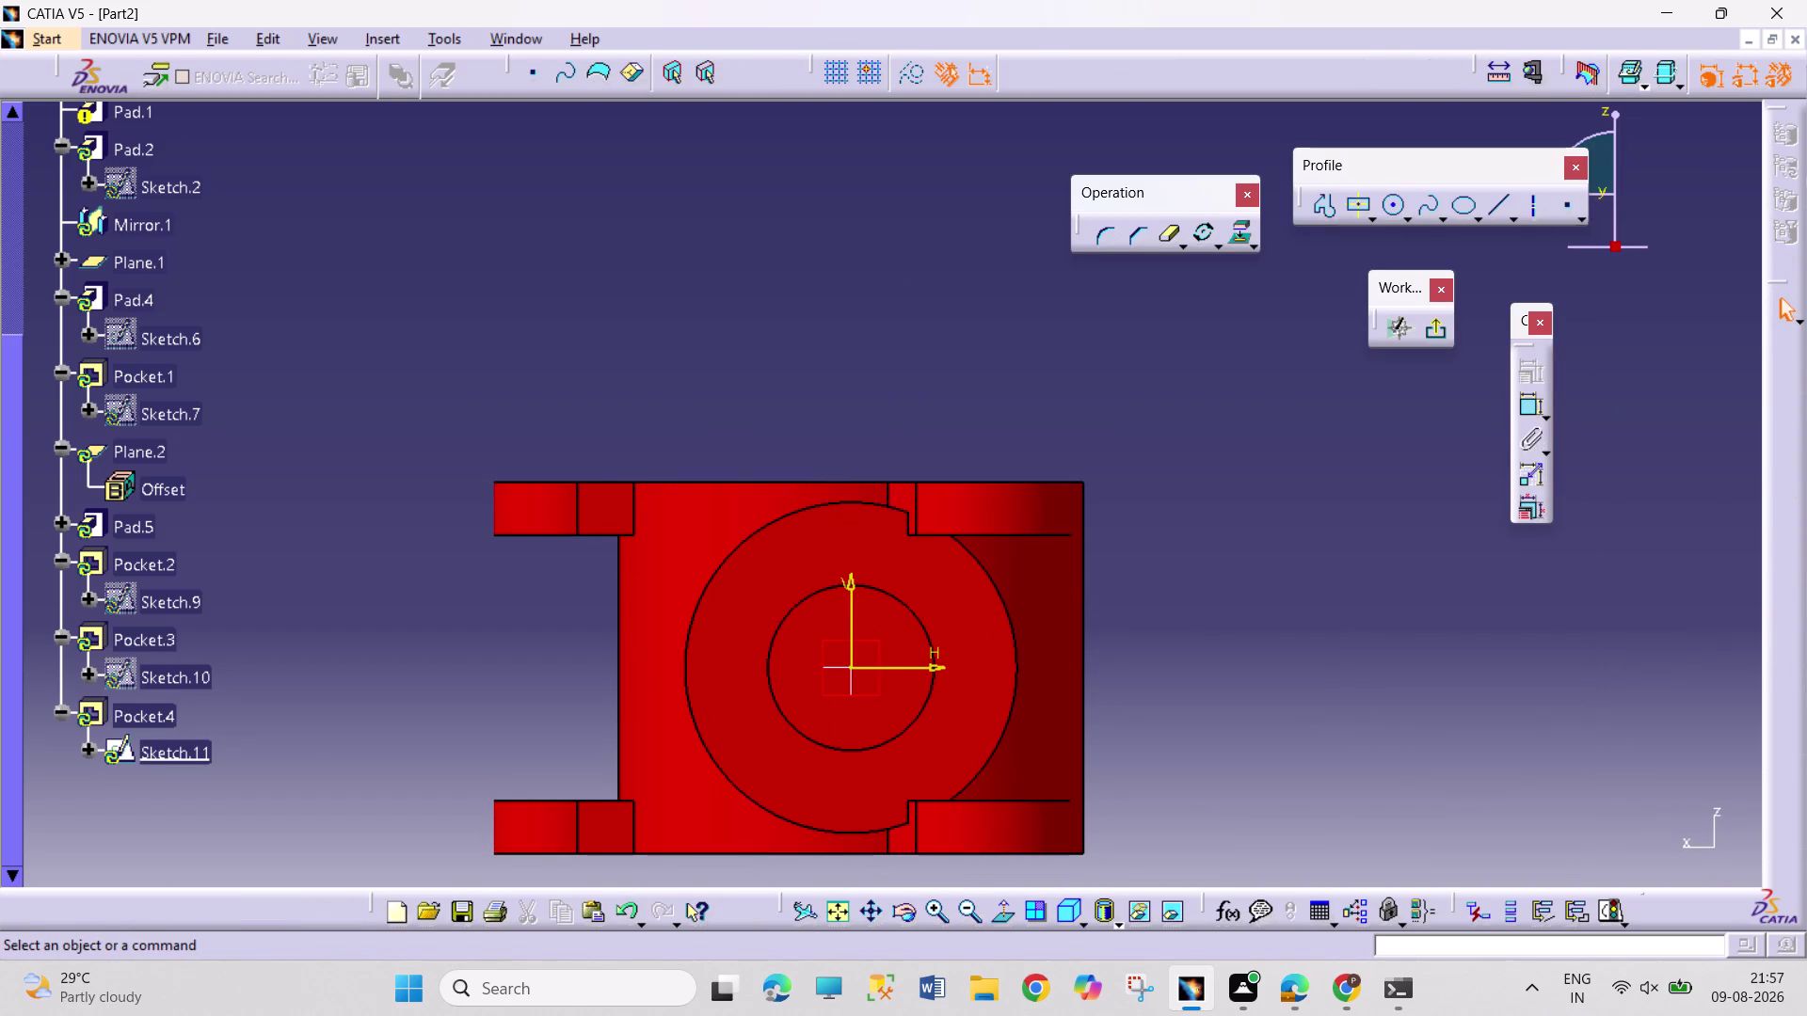
Check the Pocket.4 and Pocket.3 context menus, then exit the sketch to the part.
right_click(137, 714)
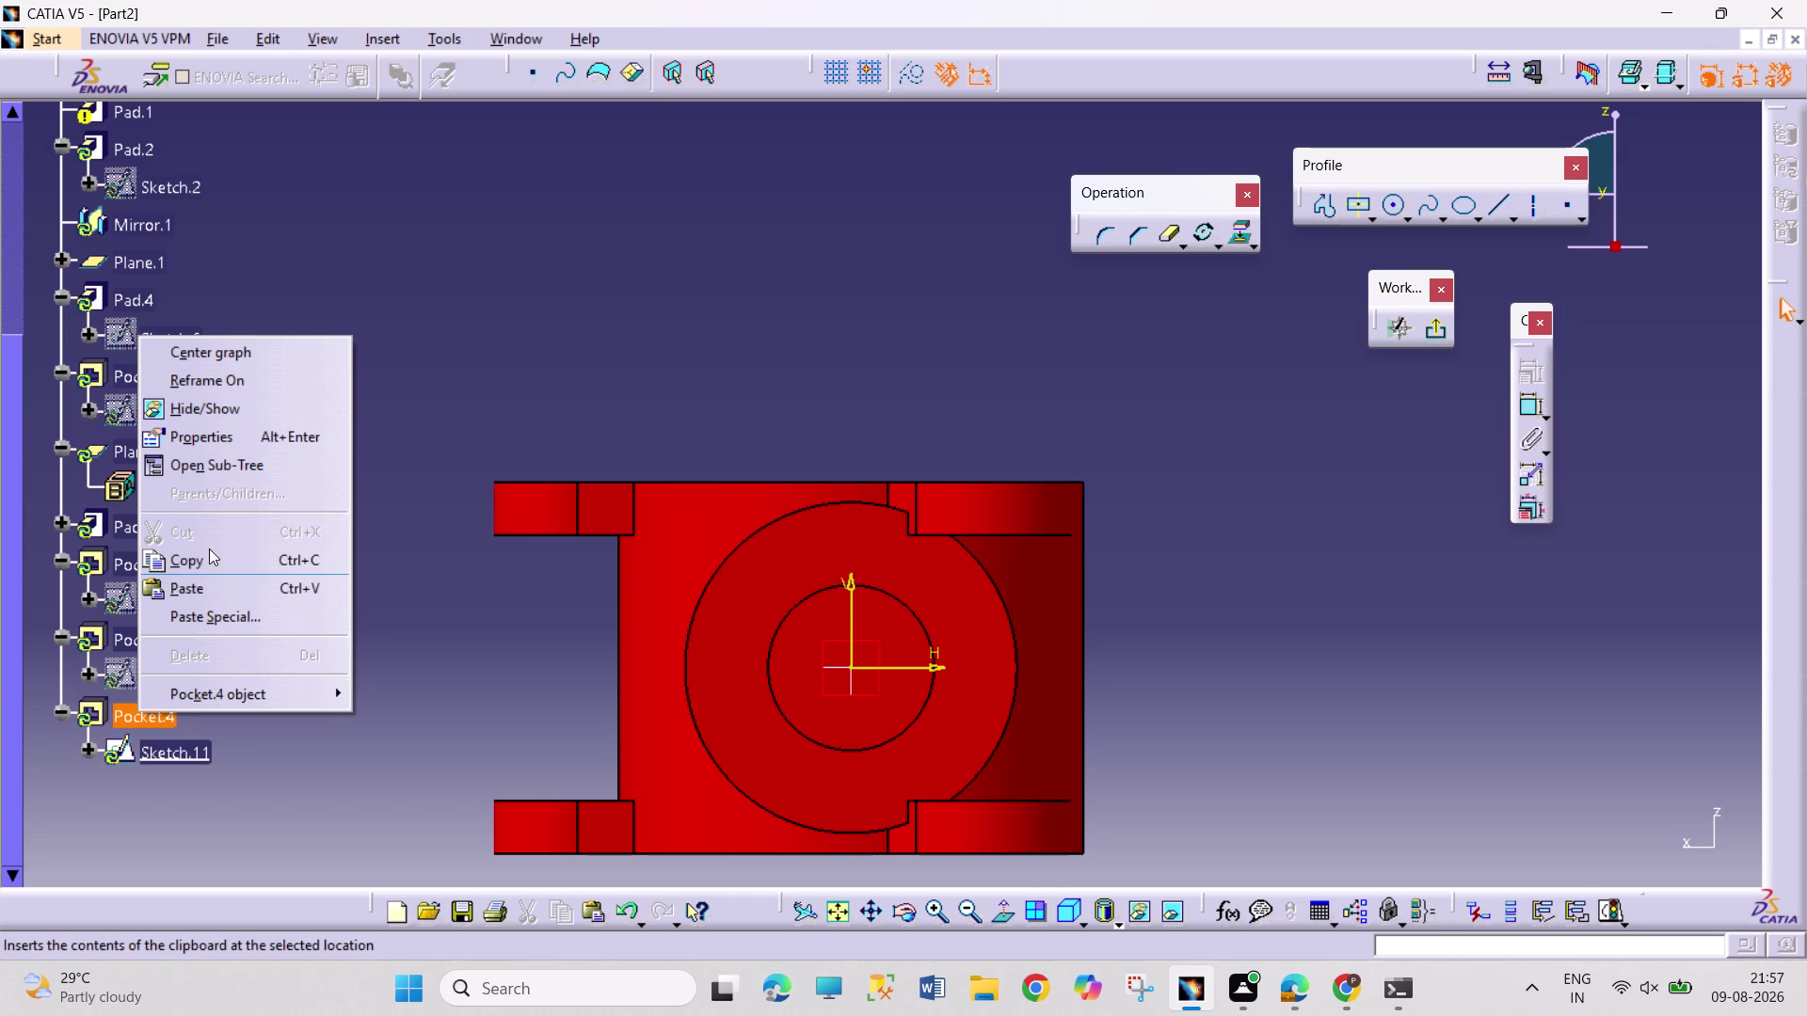
click(420, 574)
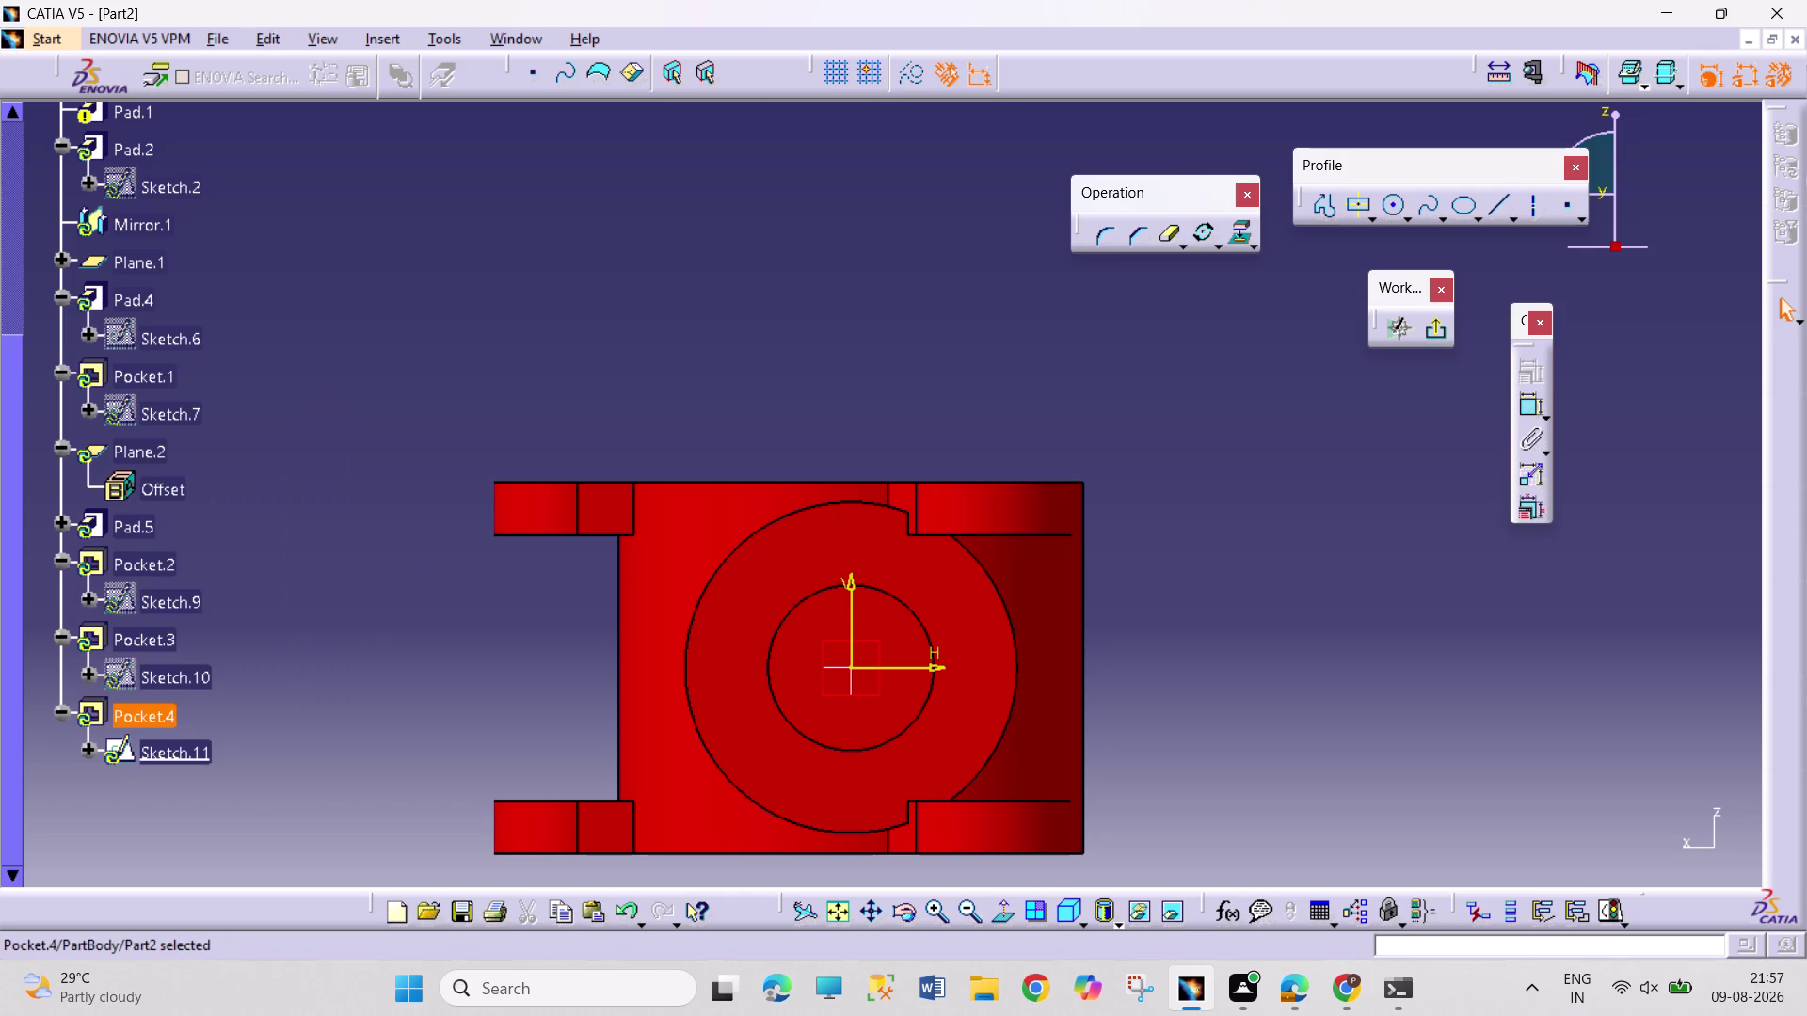
right_click(144, 707)
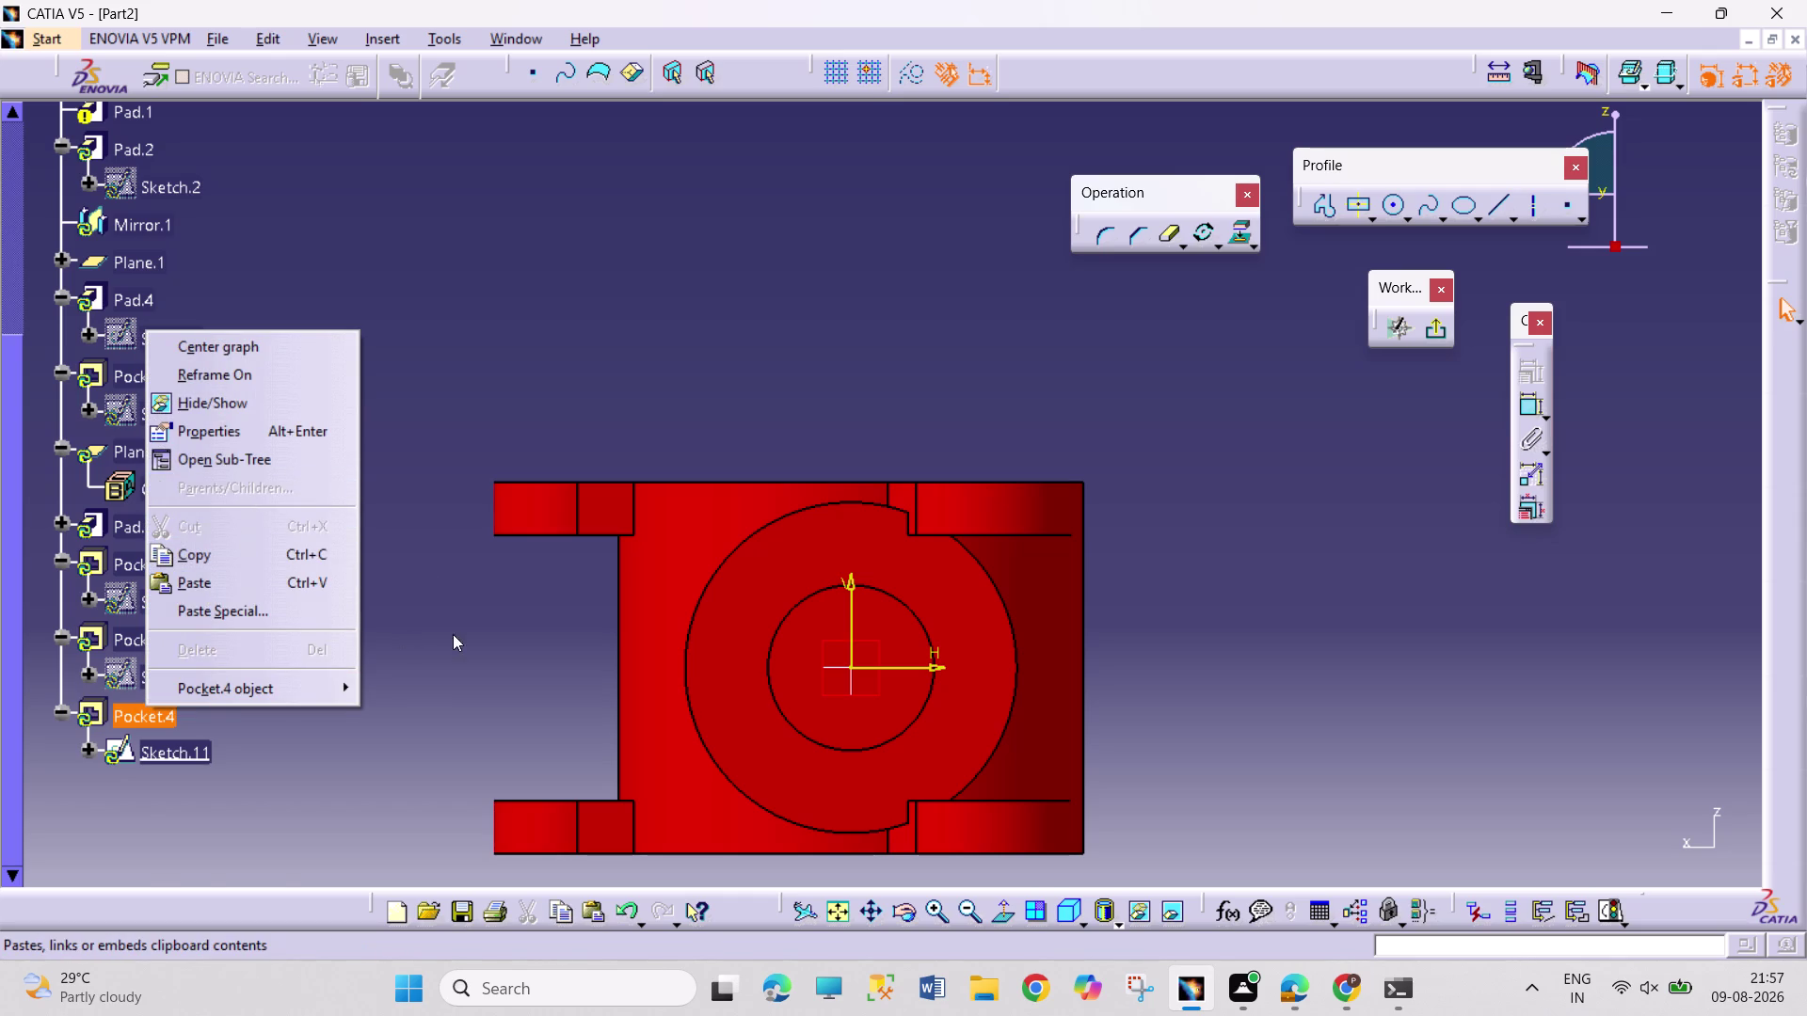
drag(452, 634, 455, 643)
right_click(157, 637)
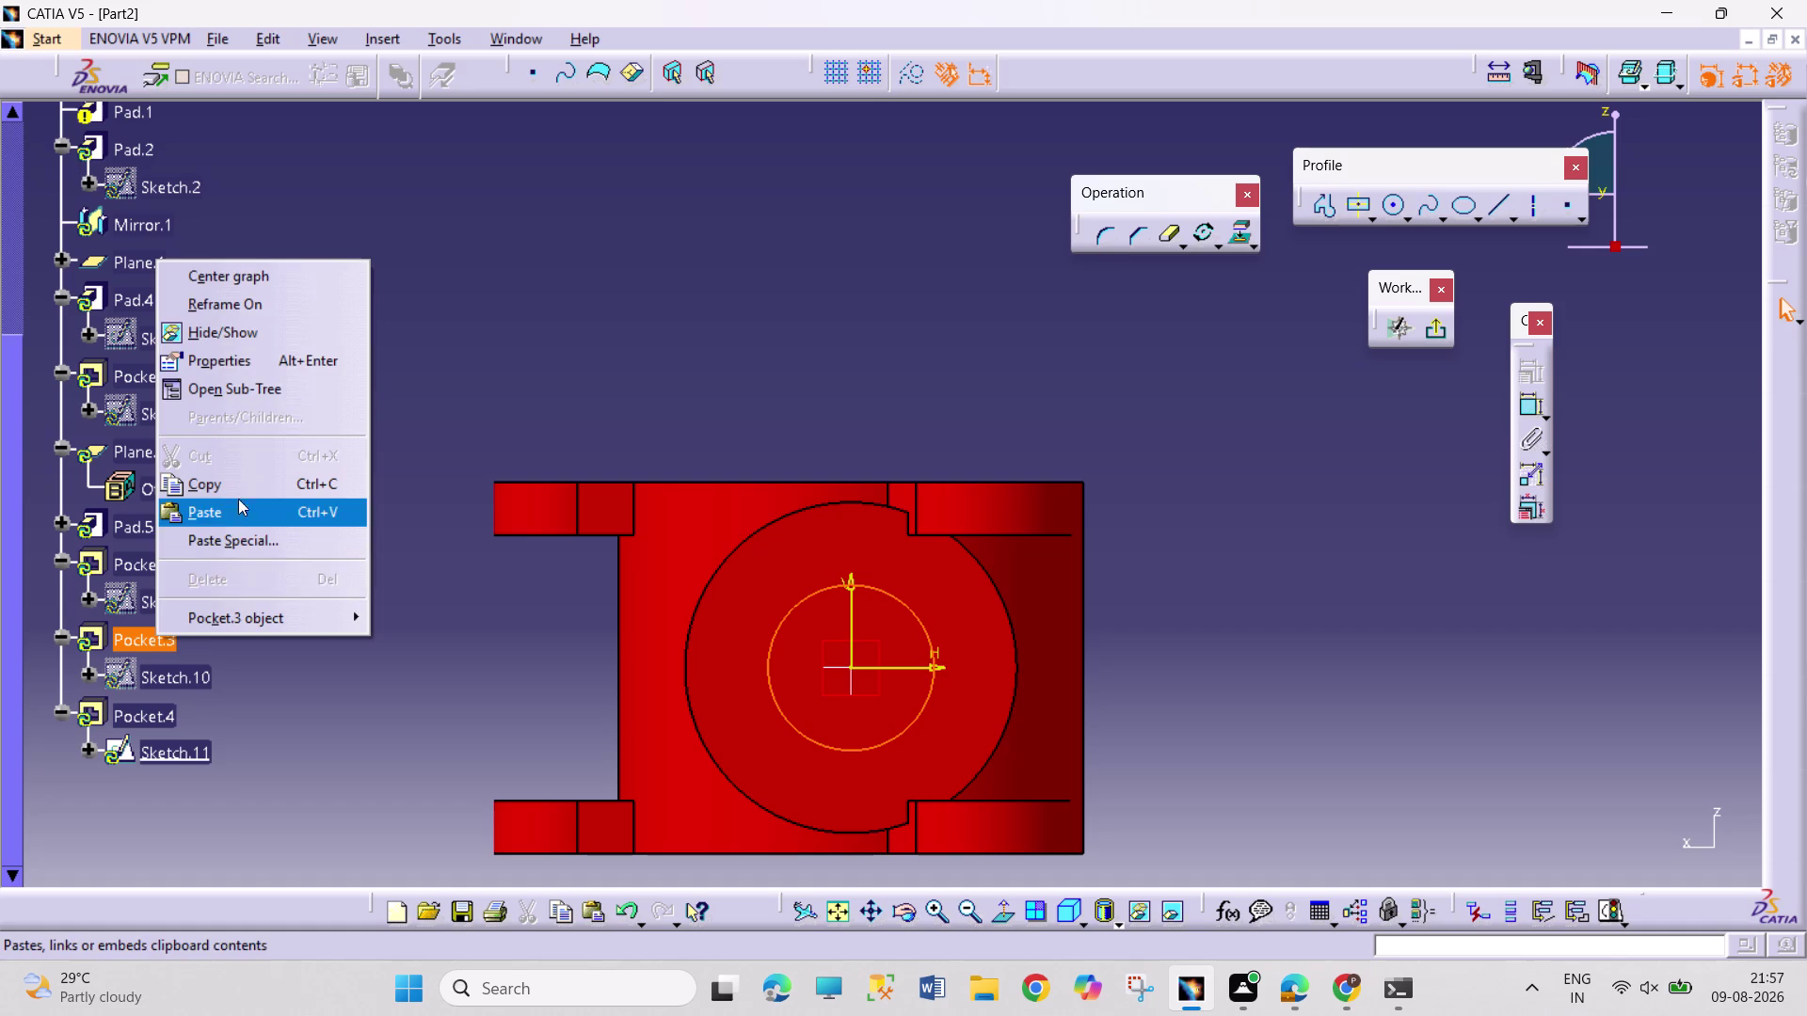
drag(397, 627, 406, 630)
click(1454, 328)
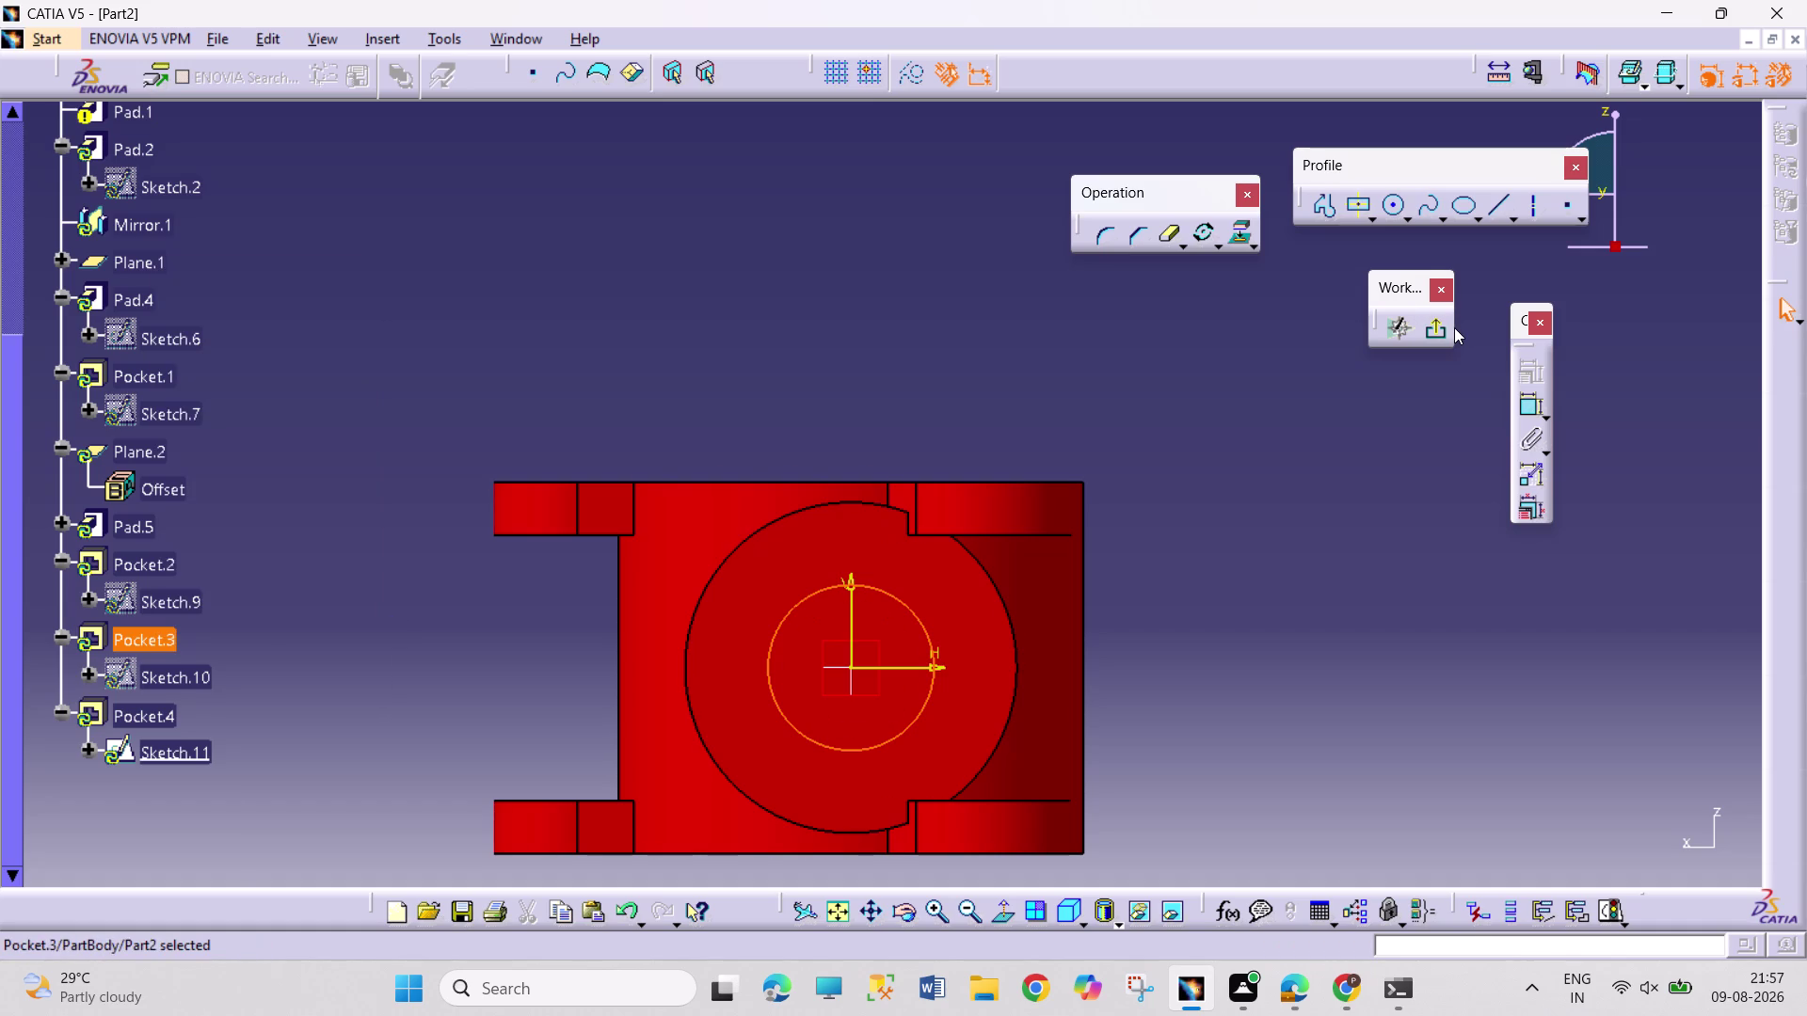
click(1439, 333)
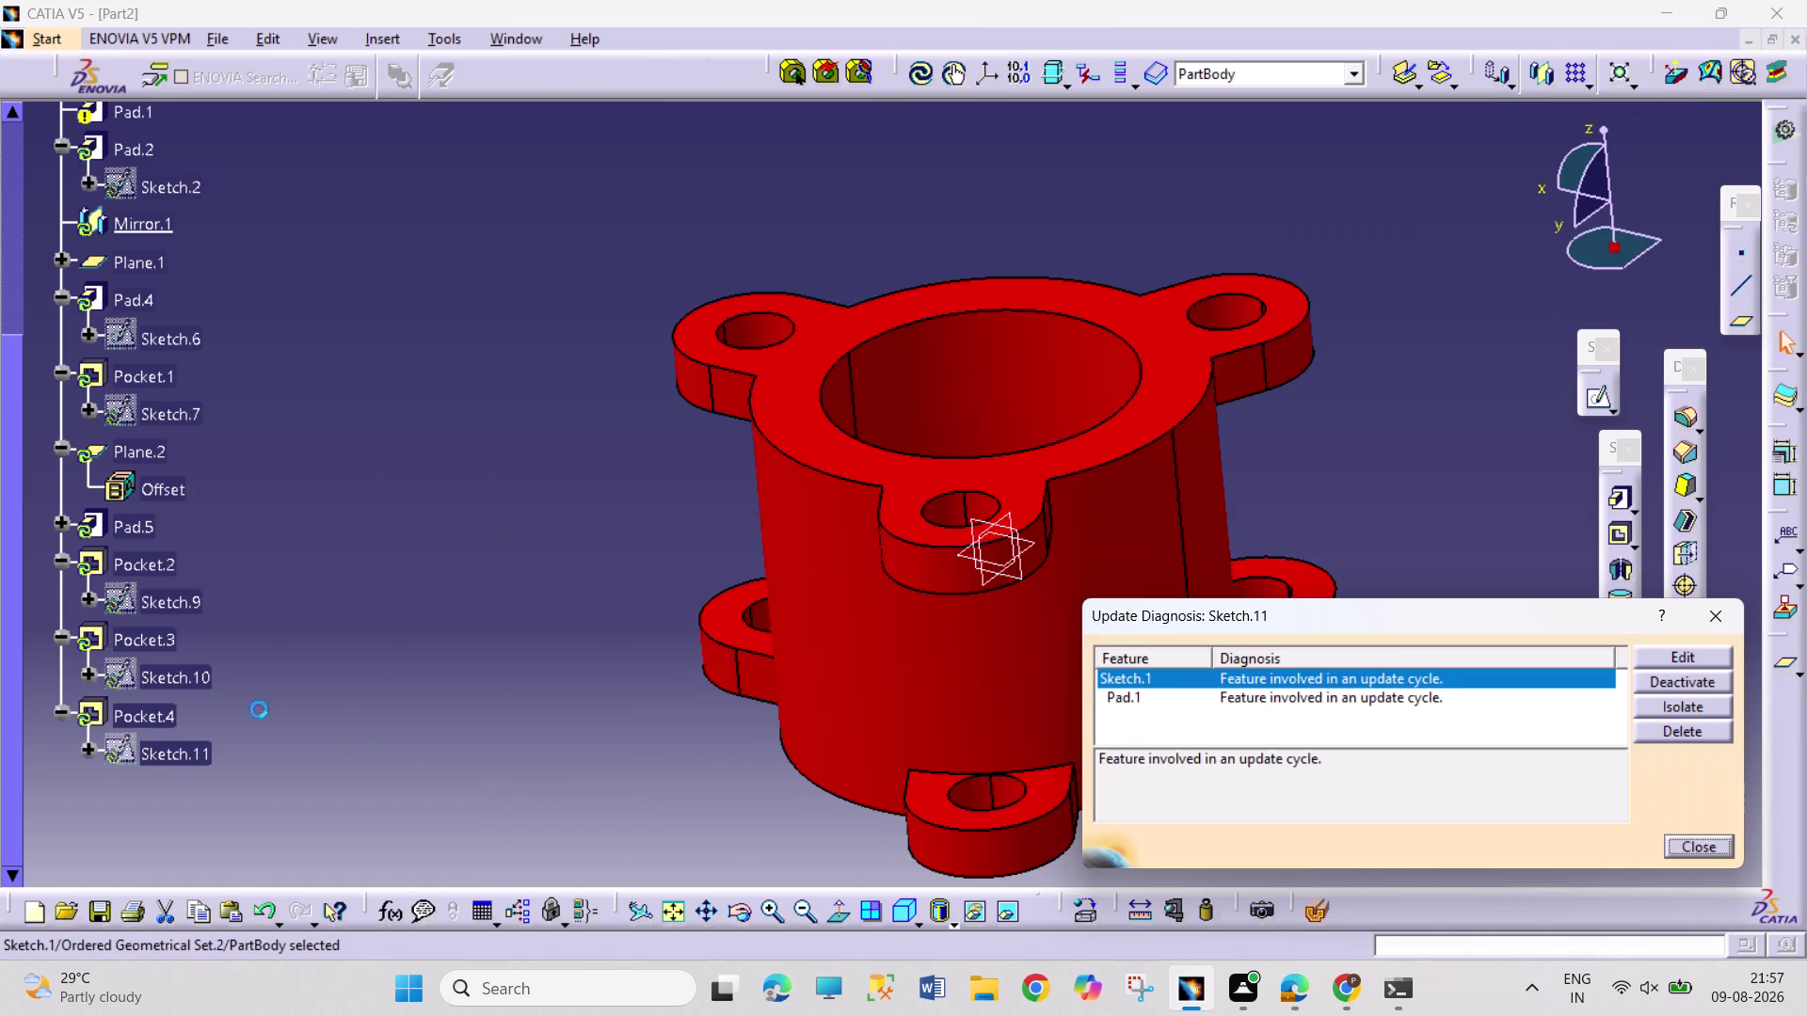
Delete Pocket.3 together with its child Pocket.4 and close the update diagnosis.
right_click(174, 645)
click(242, 488)
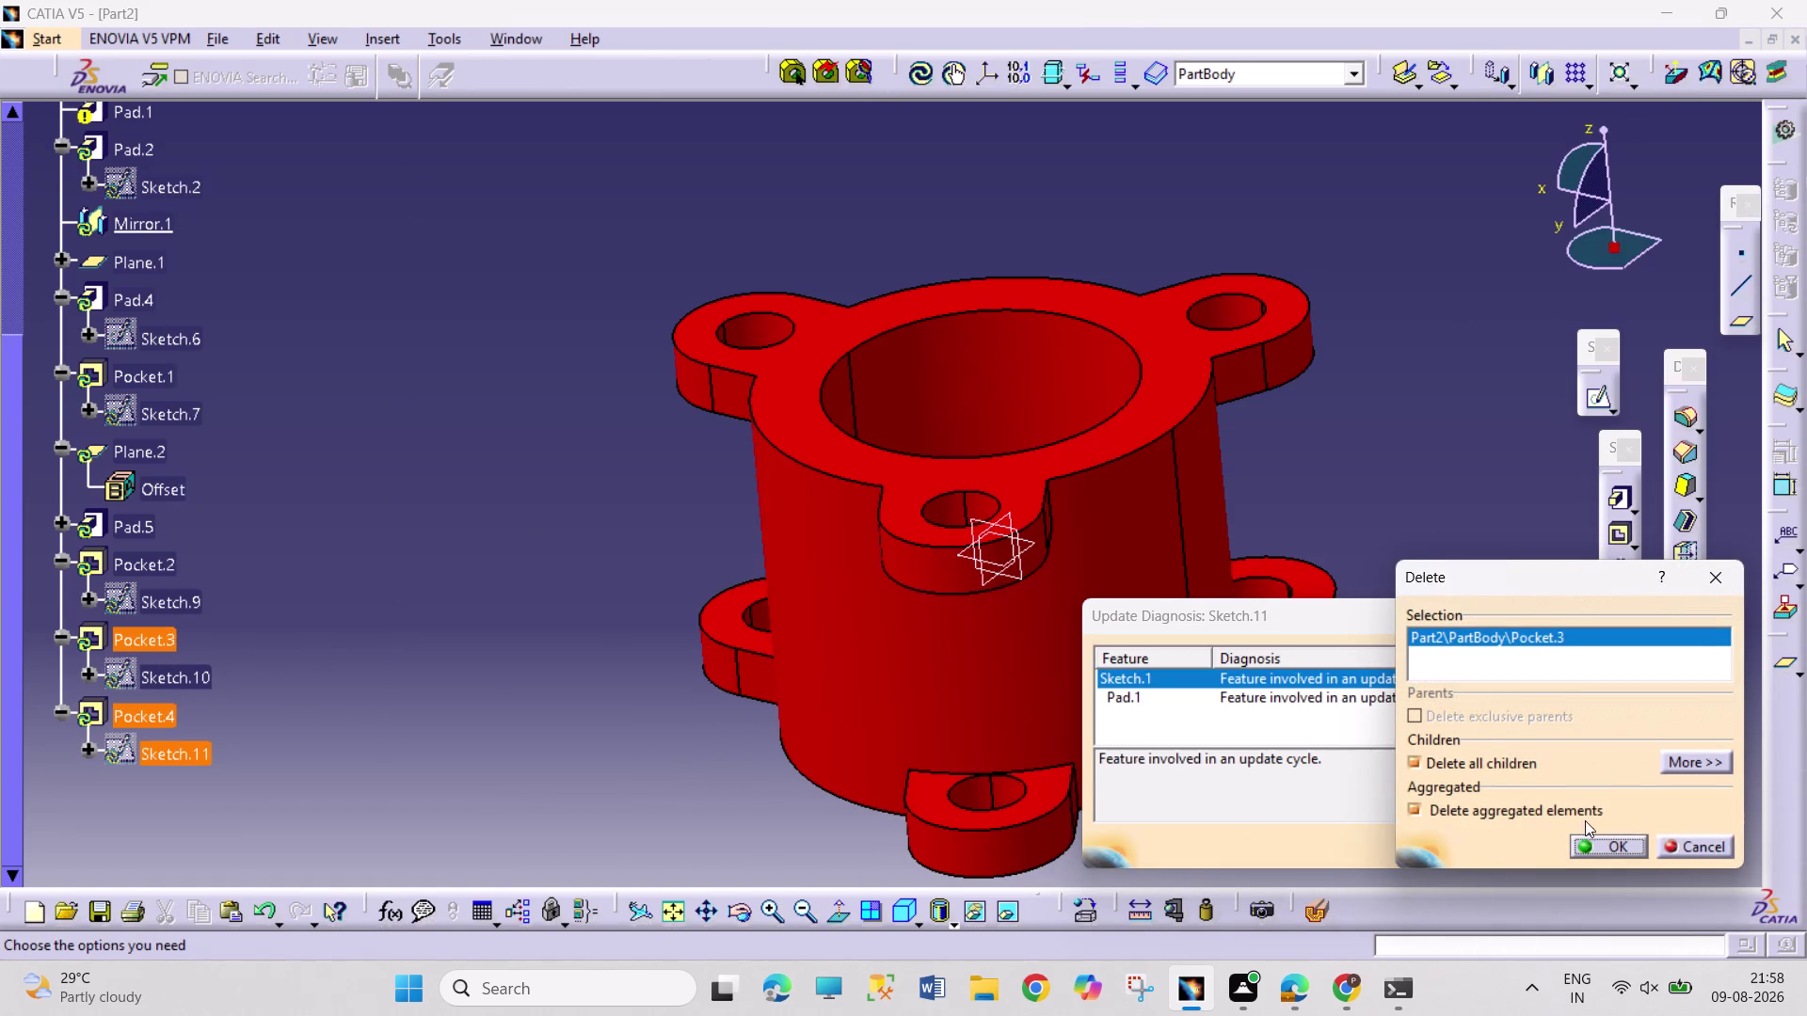
click(1586, 853)
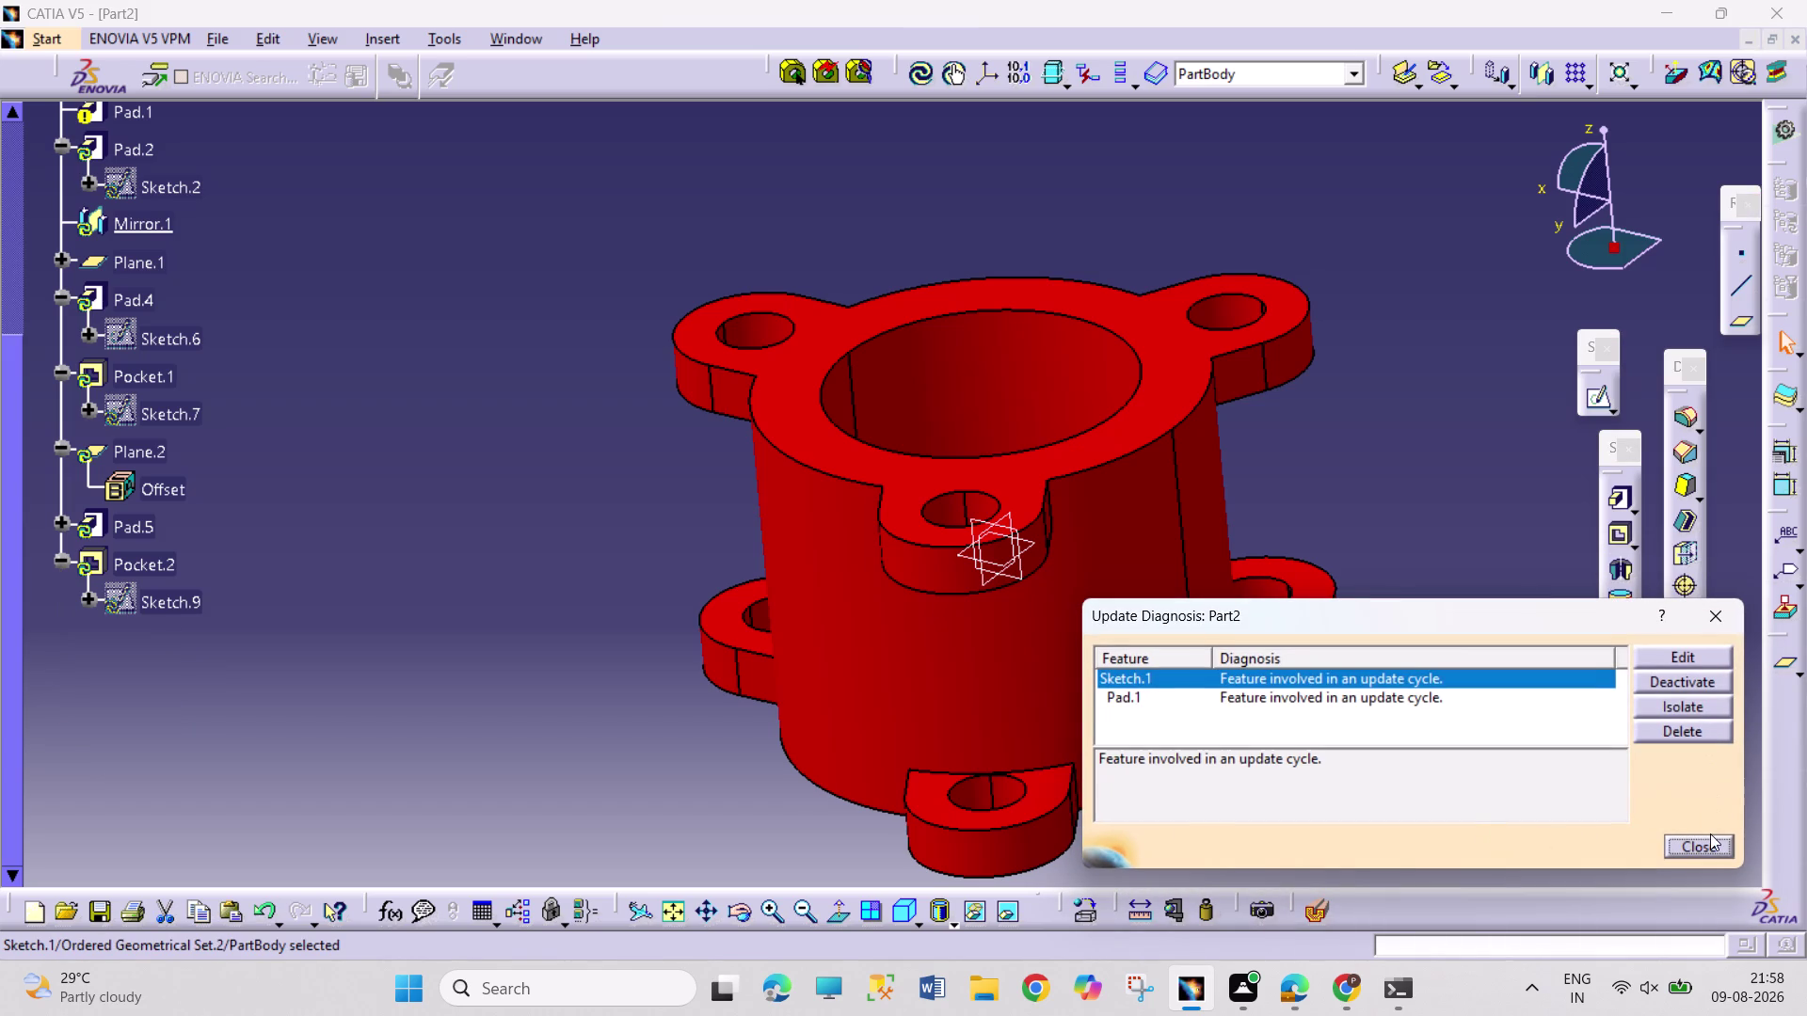
click(1710, 834)
drag(1566, 829, 1547, 822)
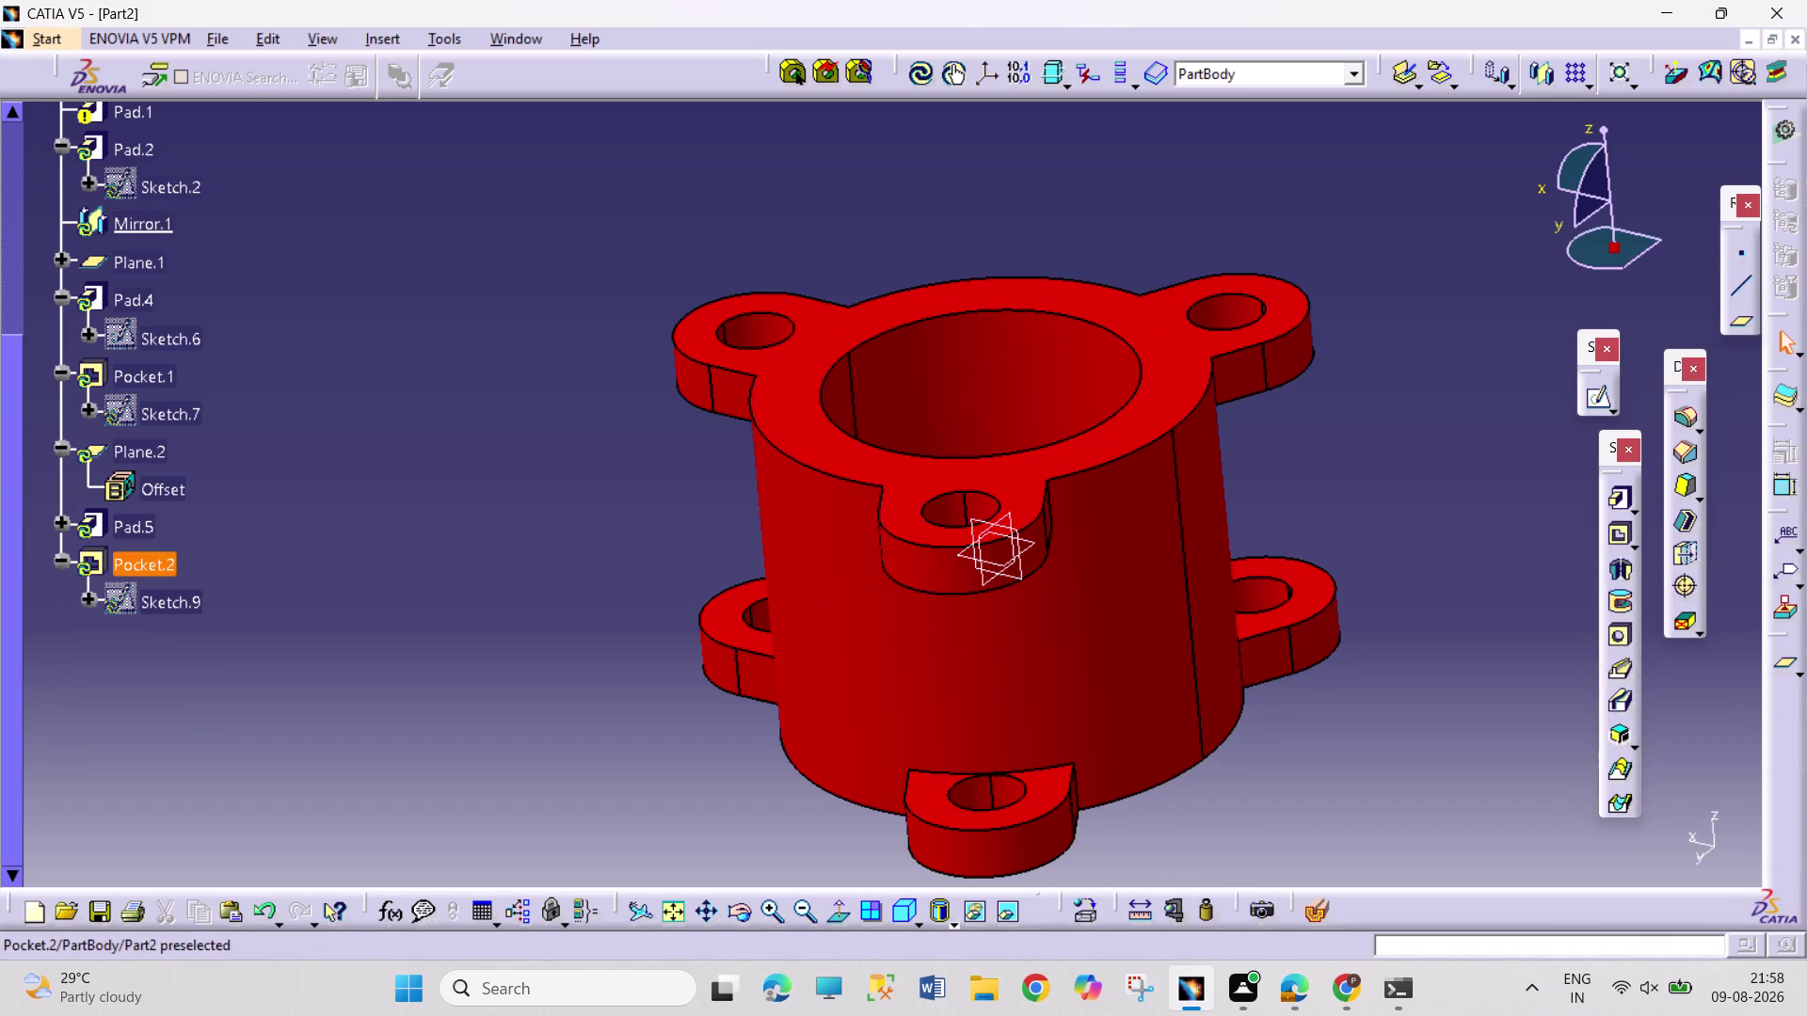
Delete Pocket.2, close the diagnosis, and open Pad.5's 104 mm definition.
right_click(151, 566)
click(206, 411)
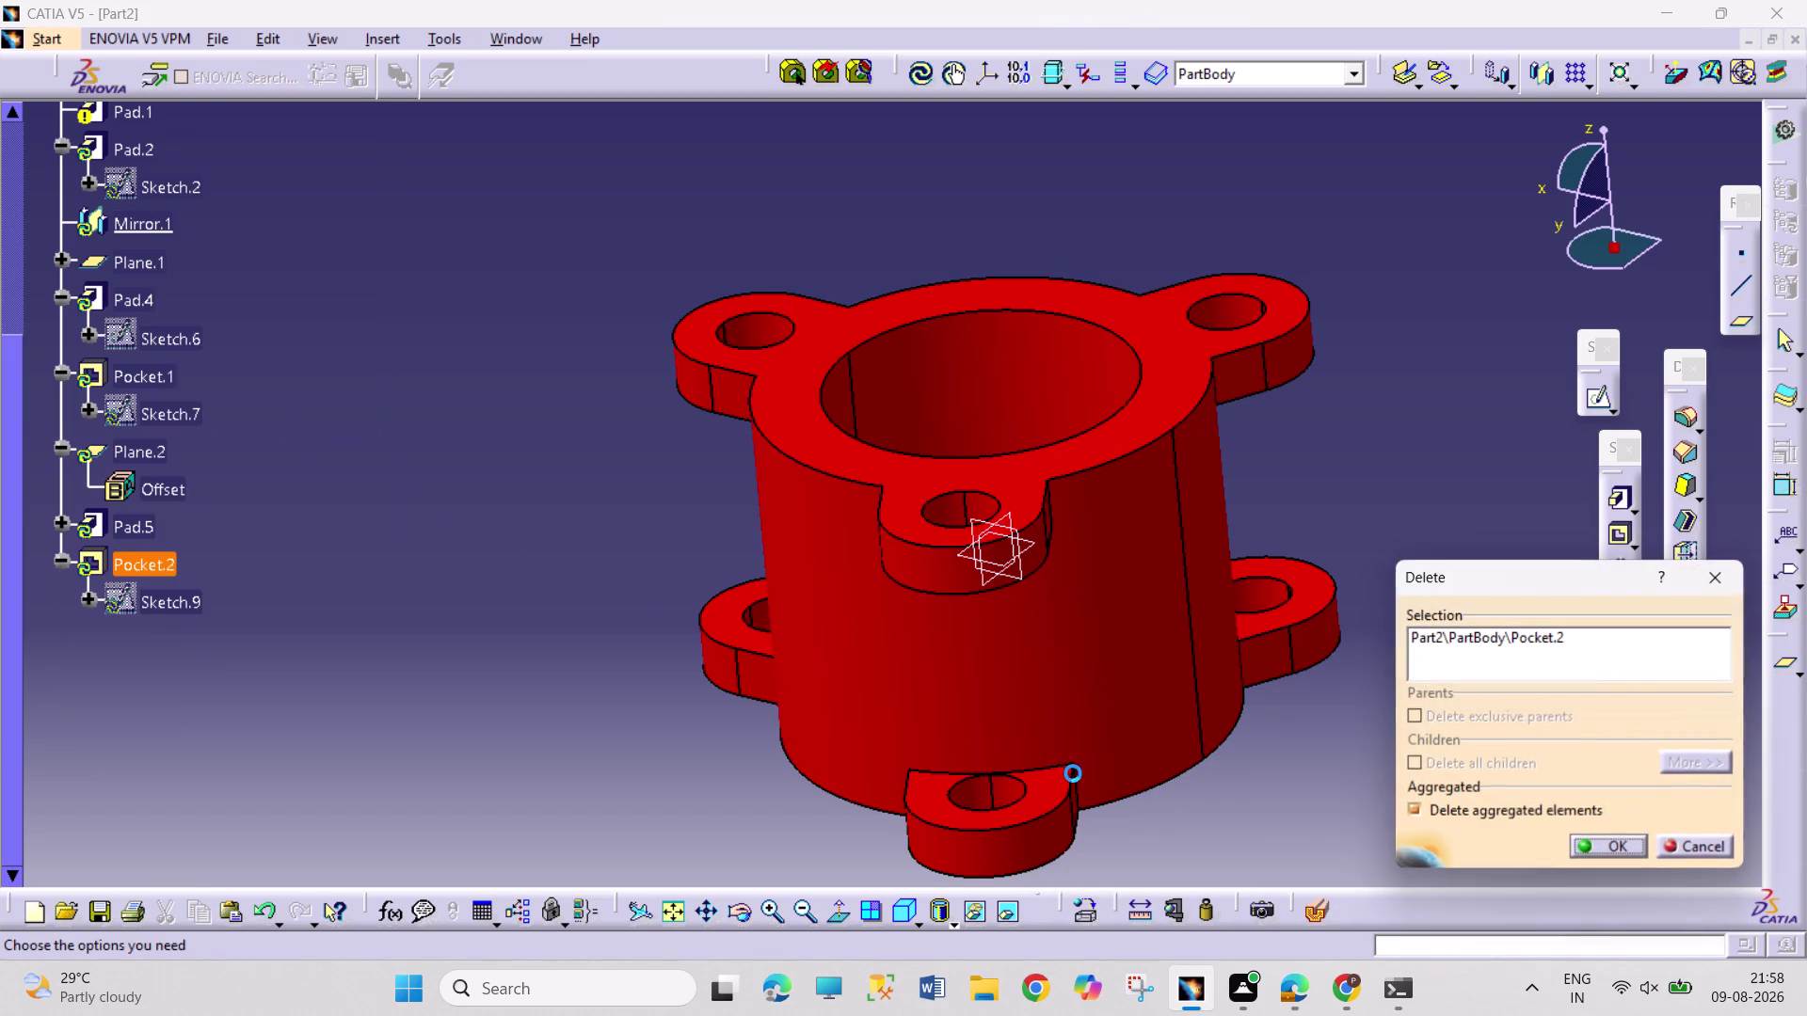
click(1619, 848)
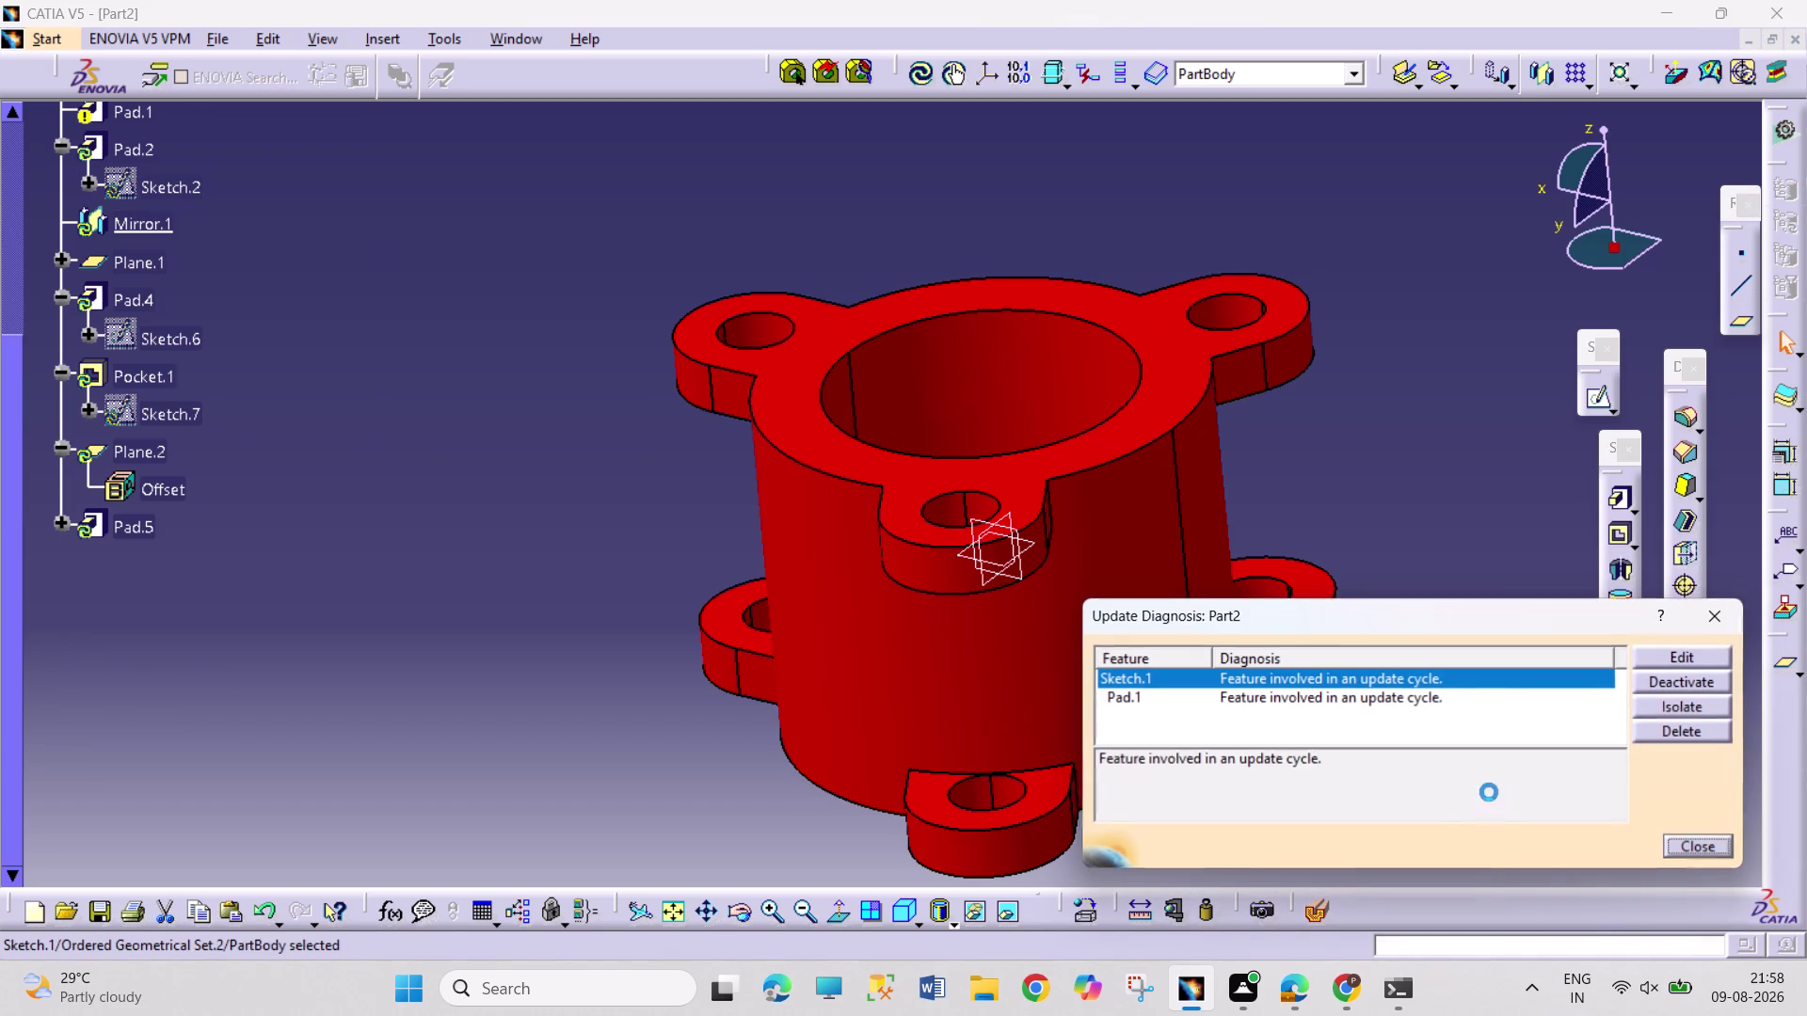
click(1711, 847)
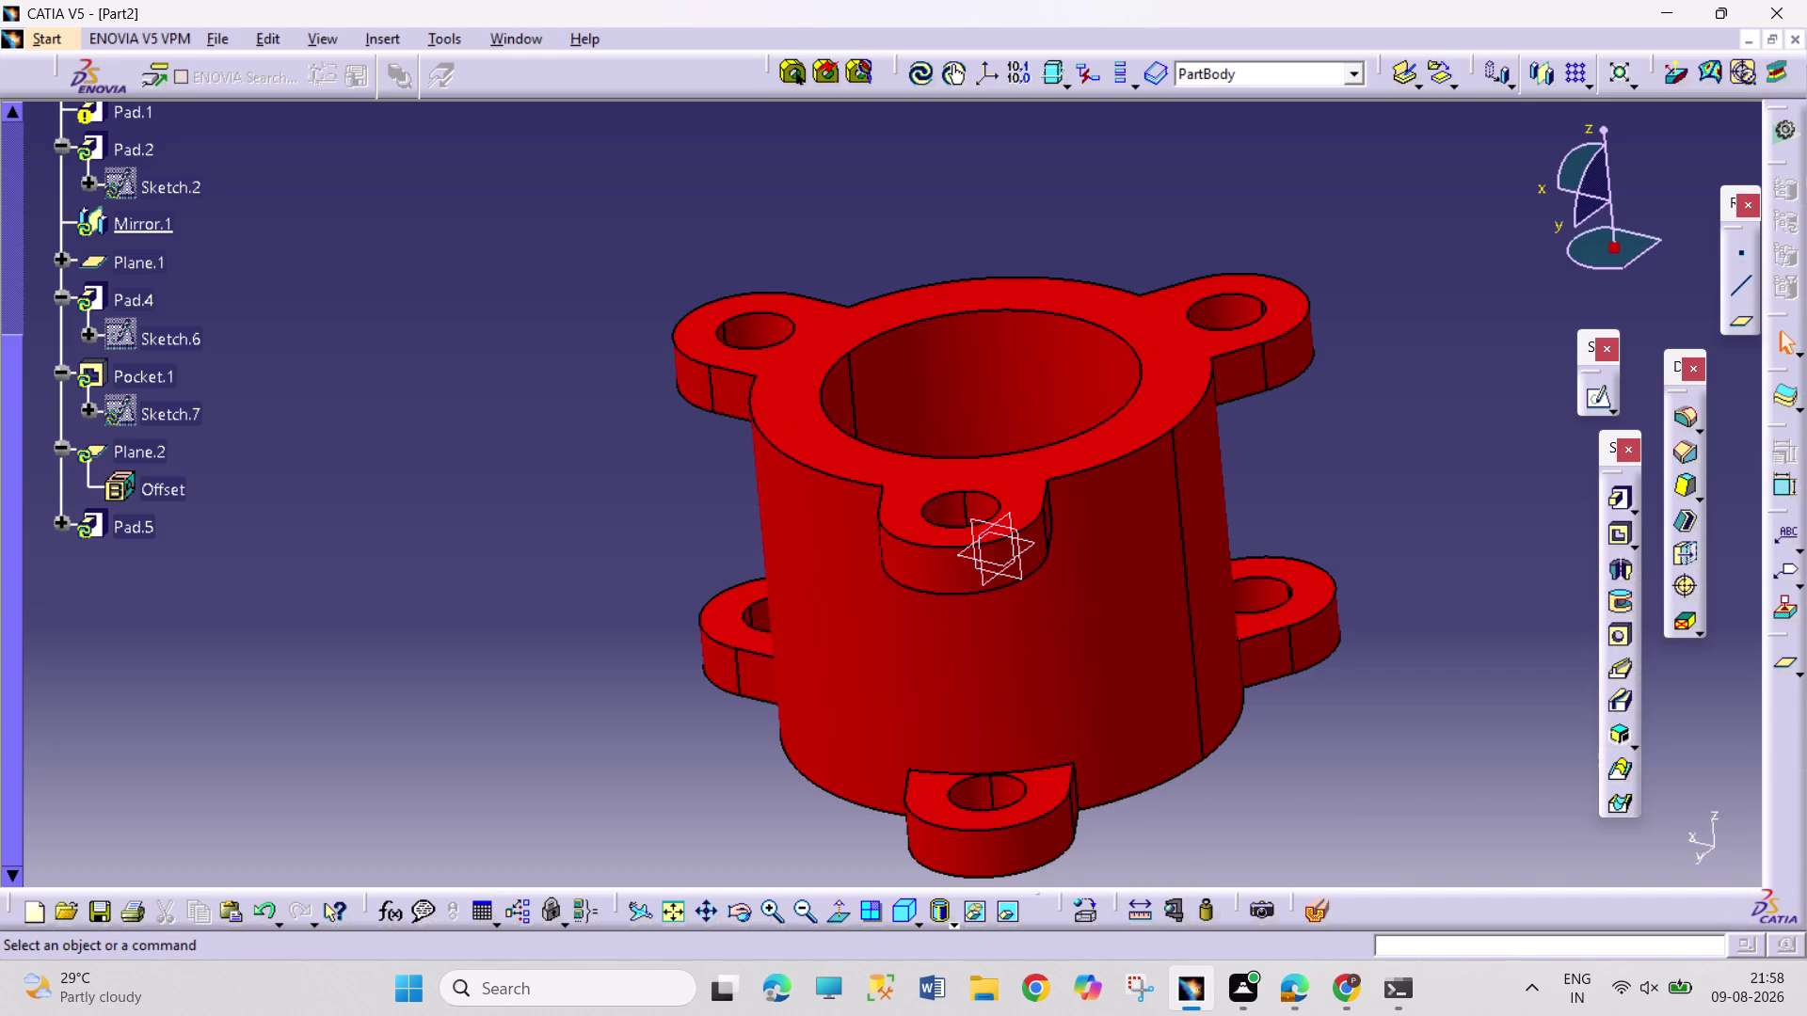
double_click(137, 528)
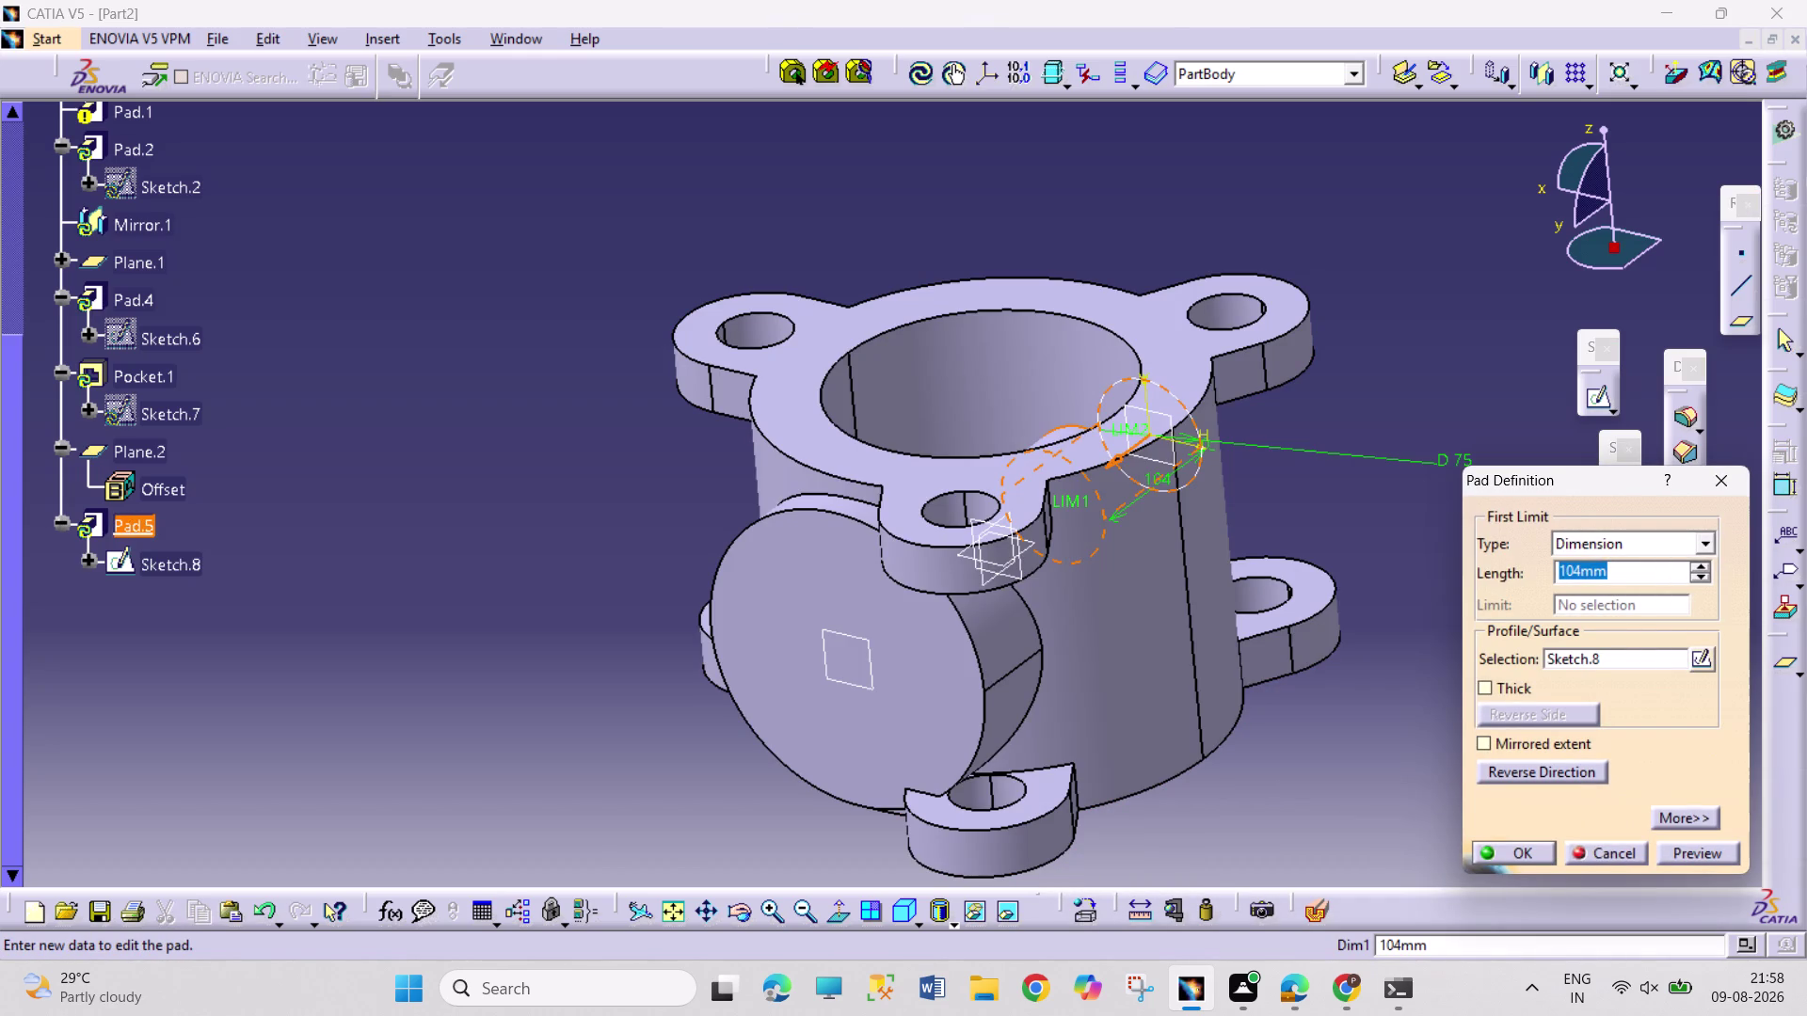
click(520, 687)
drag(938, 674, 946, 674)
click(1534, 851)
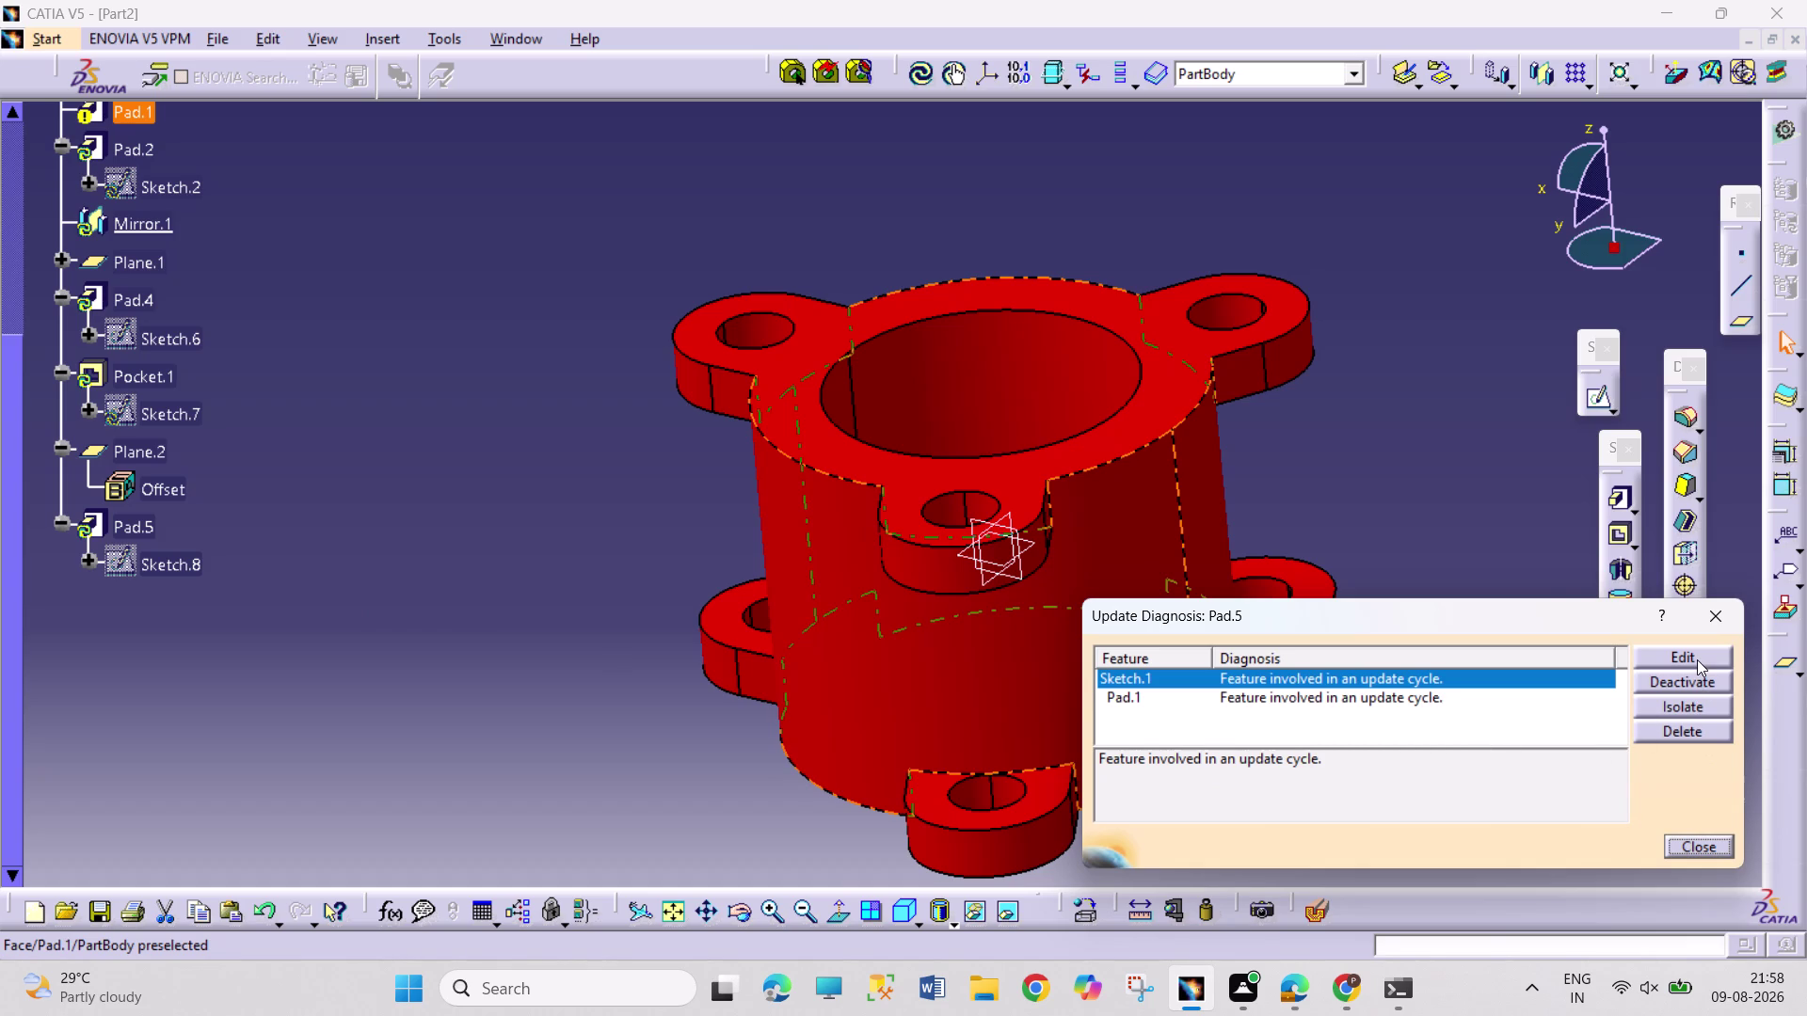
click(1713, 622)
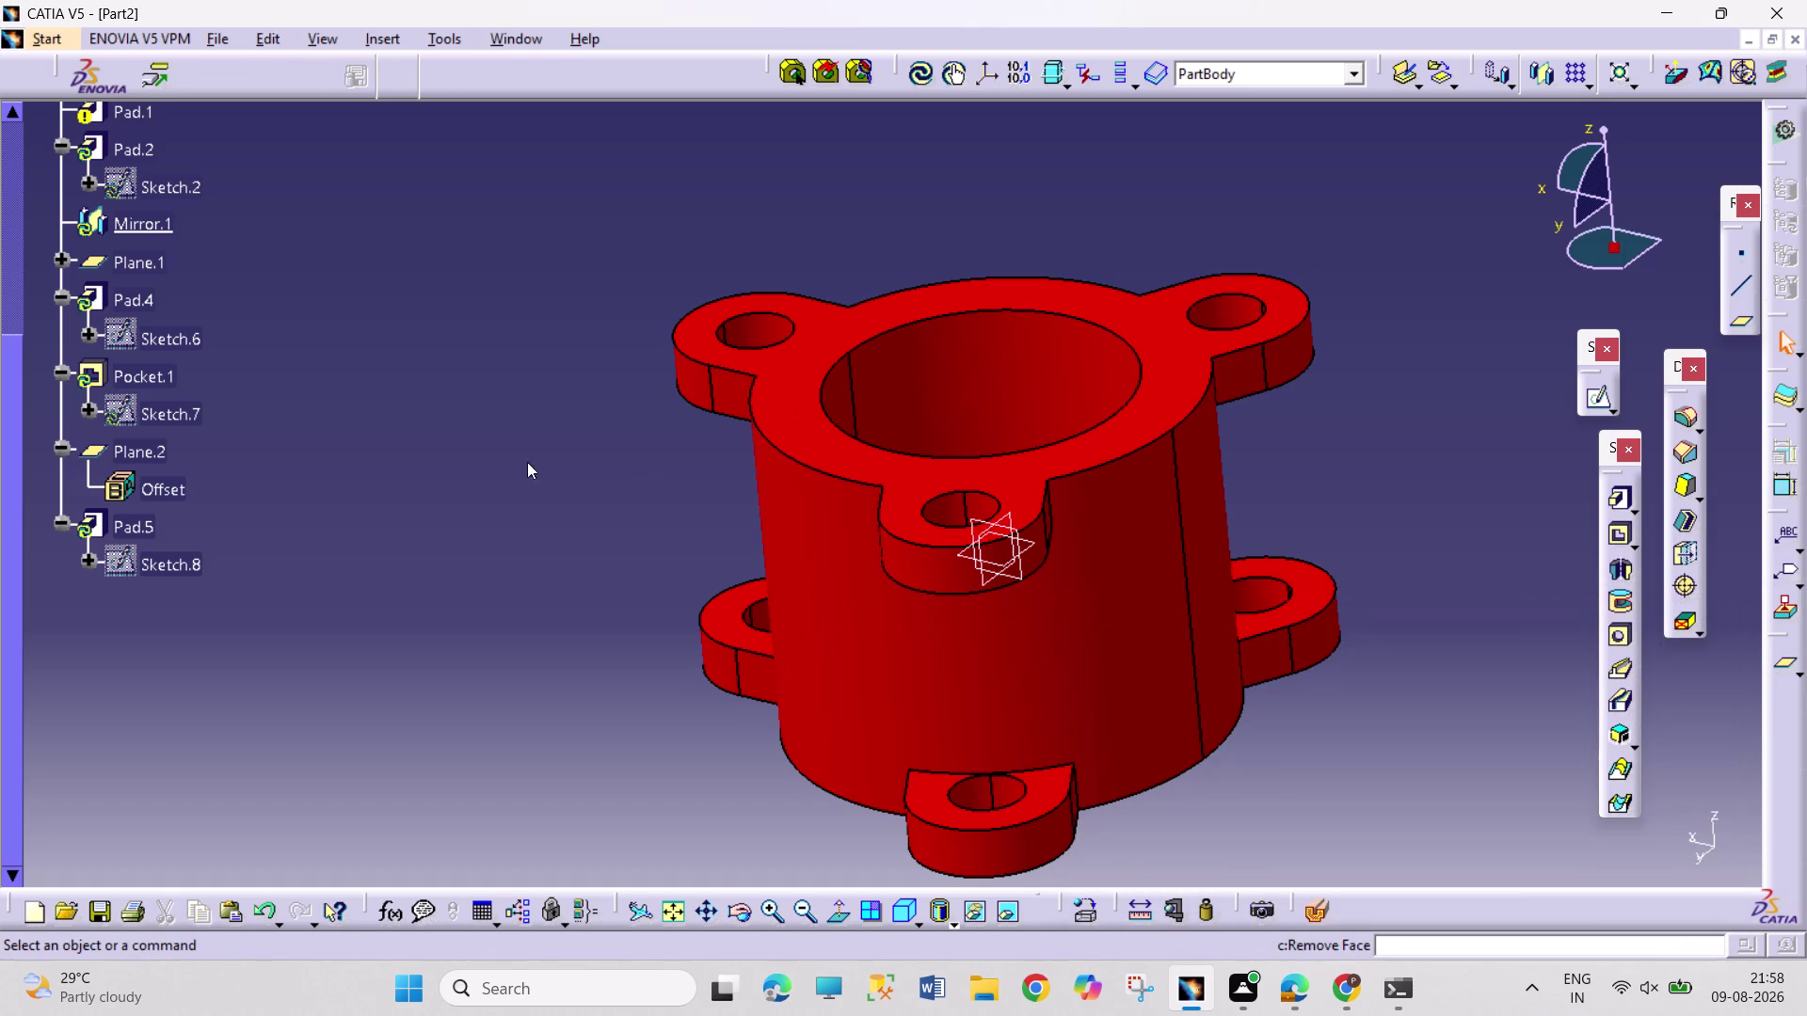
scroll(up, 3)
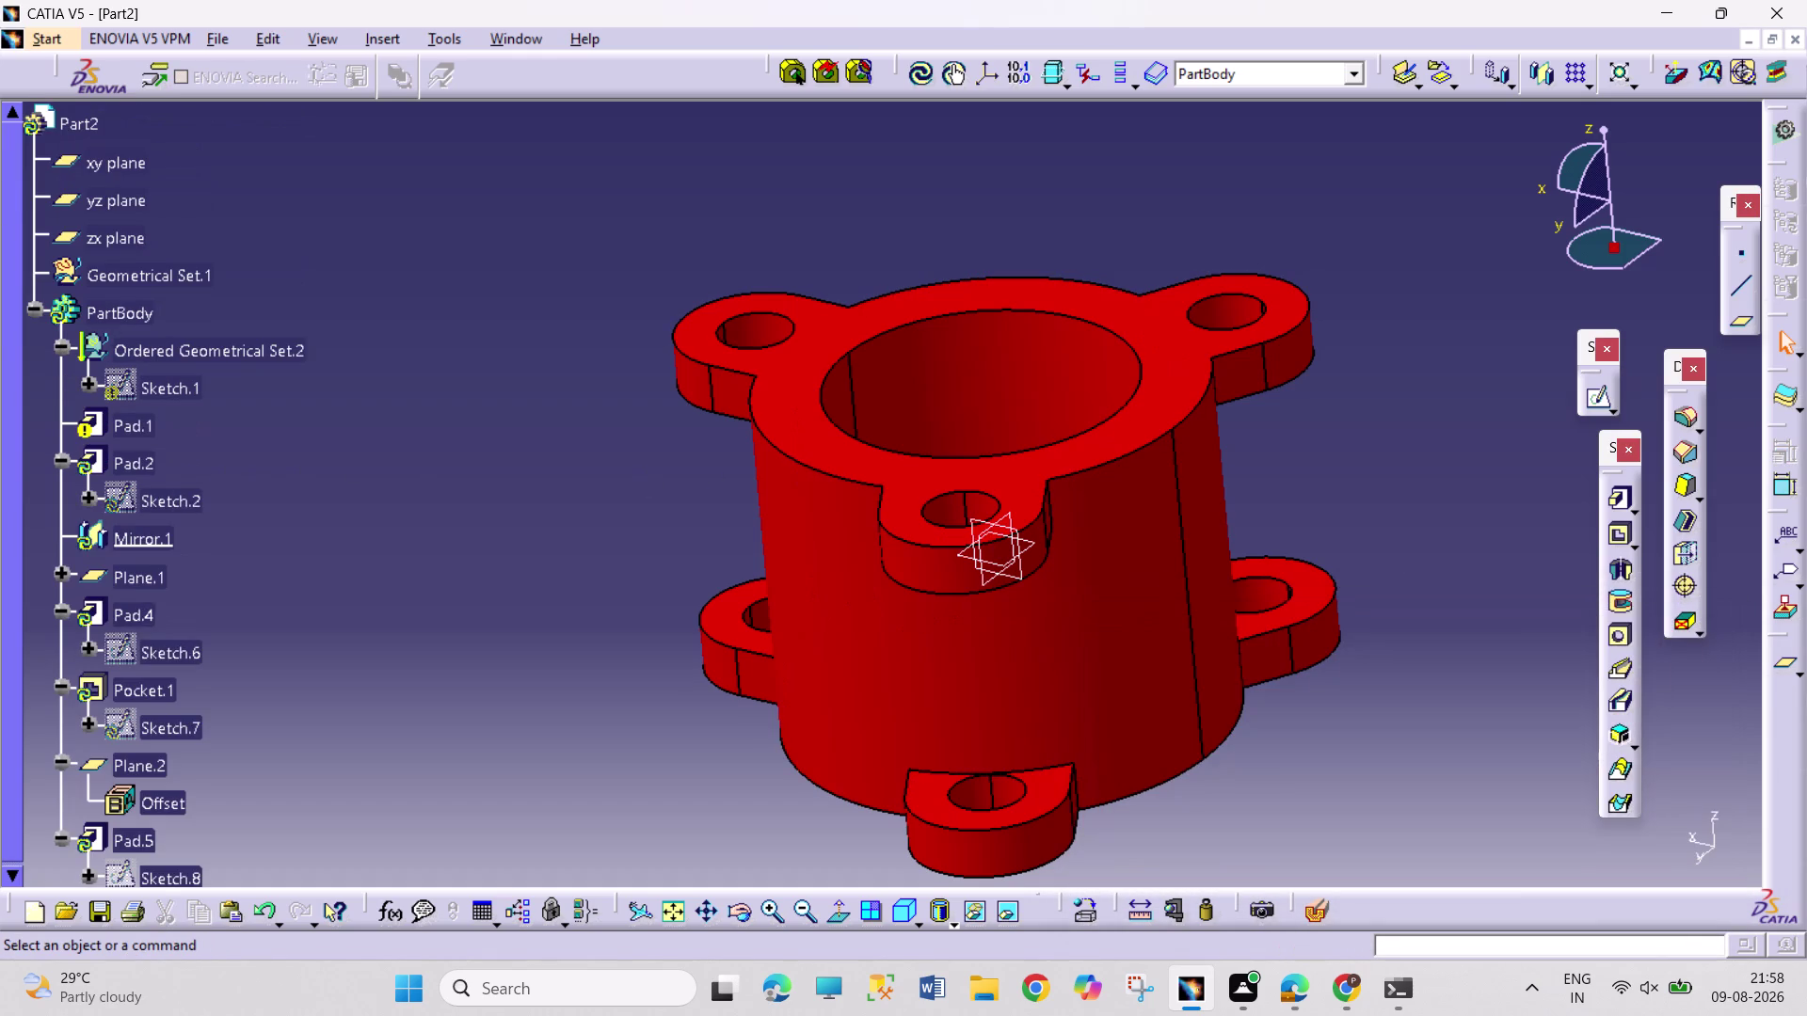
Reopen Sketch.1's 194 and 280 mm circles via the diagnosis Edit and rebuild unchanged.
double_click(120, 387)
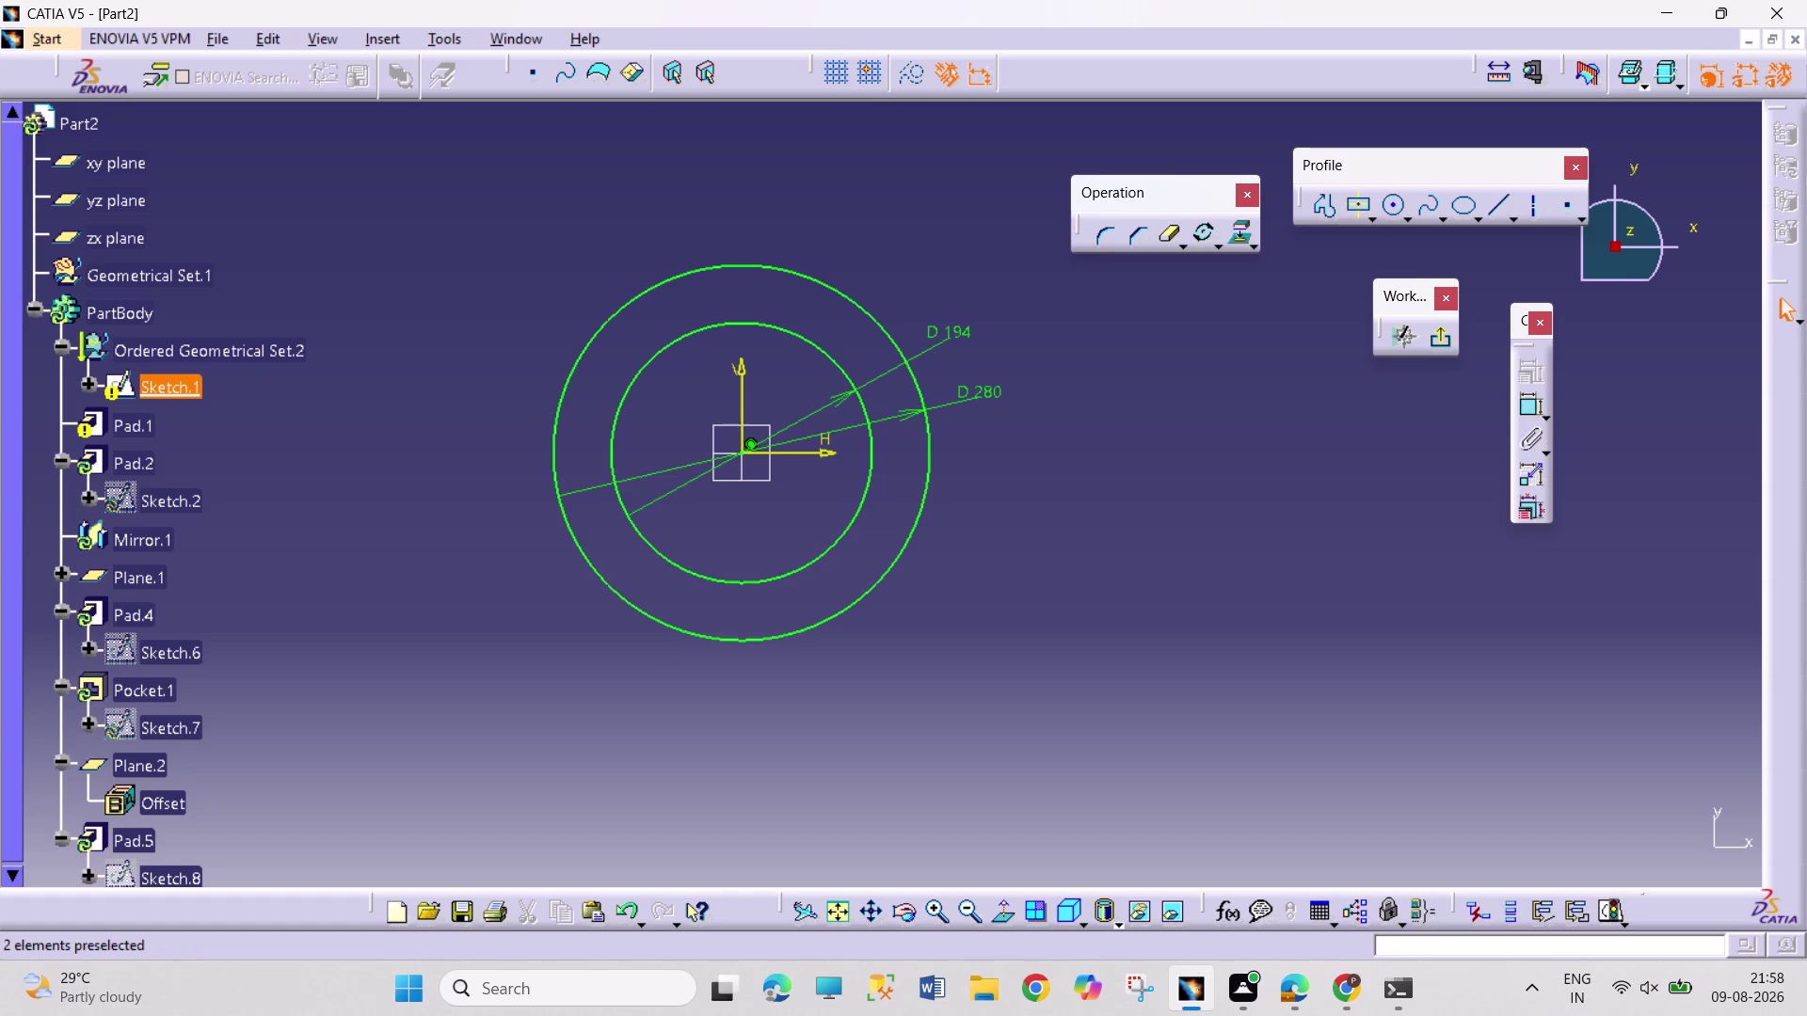
double_click(94, 434)
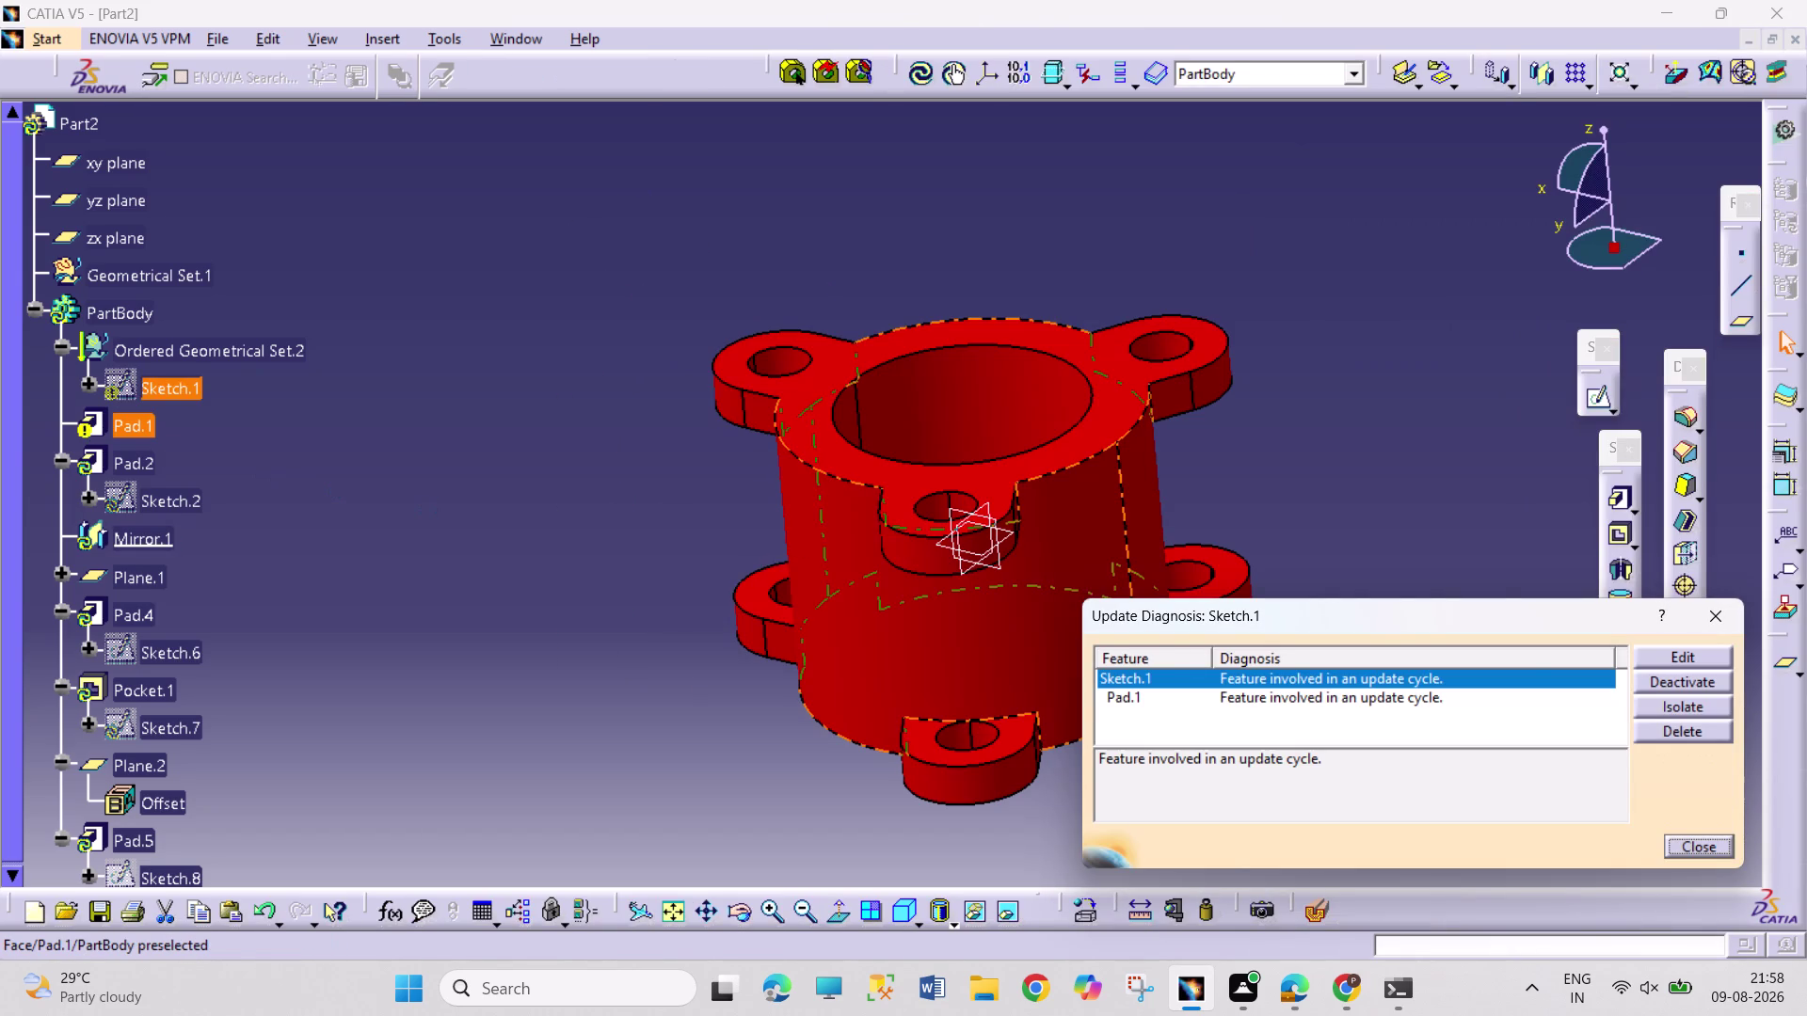
click(1680, 658)
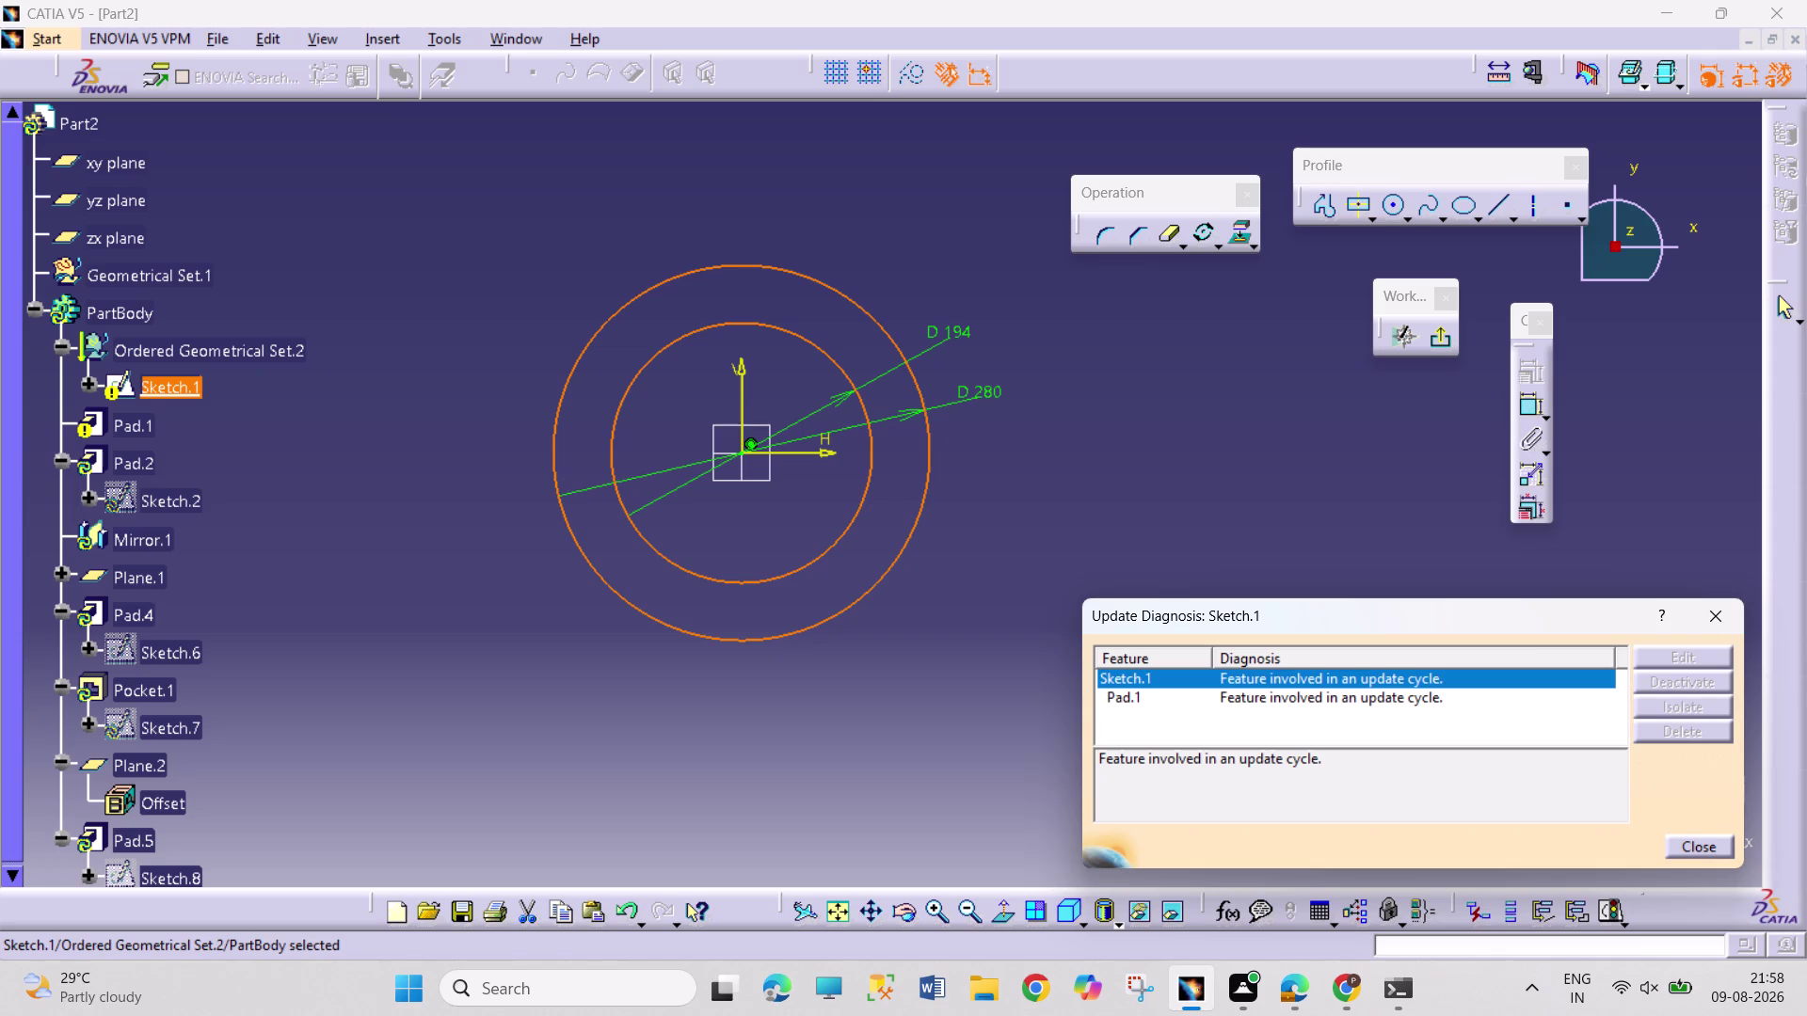
click(1106, 497)
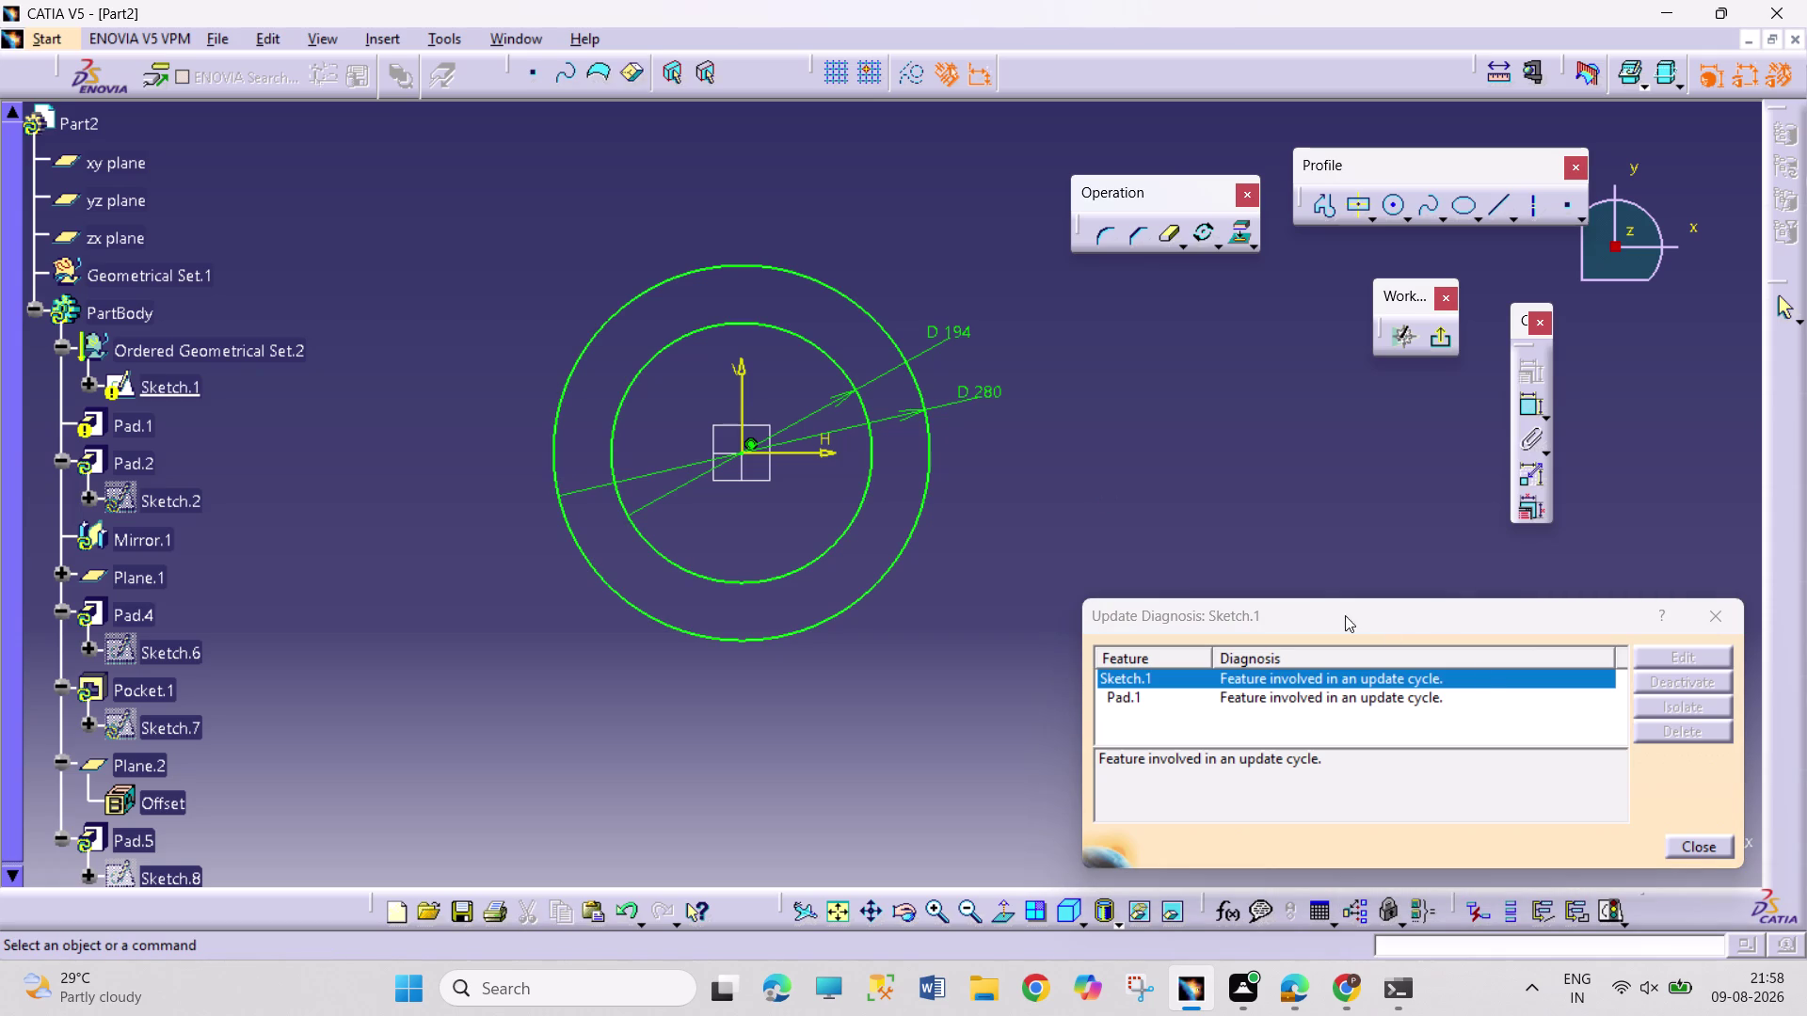
click(1710, 847)
click(1101, 716)
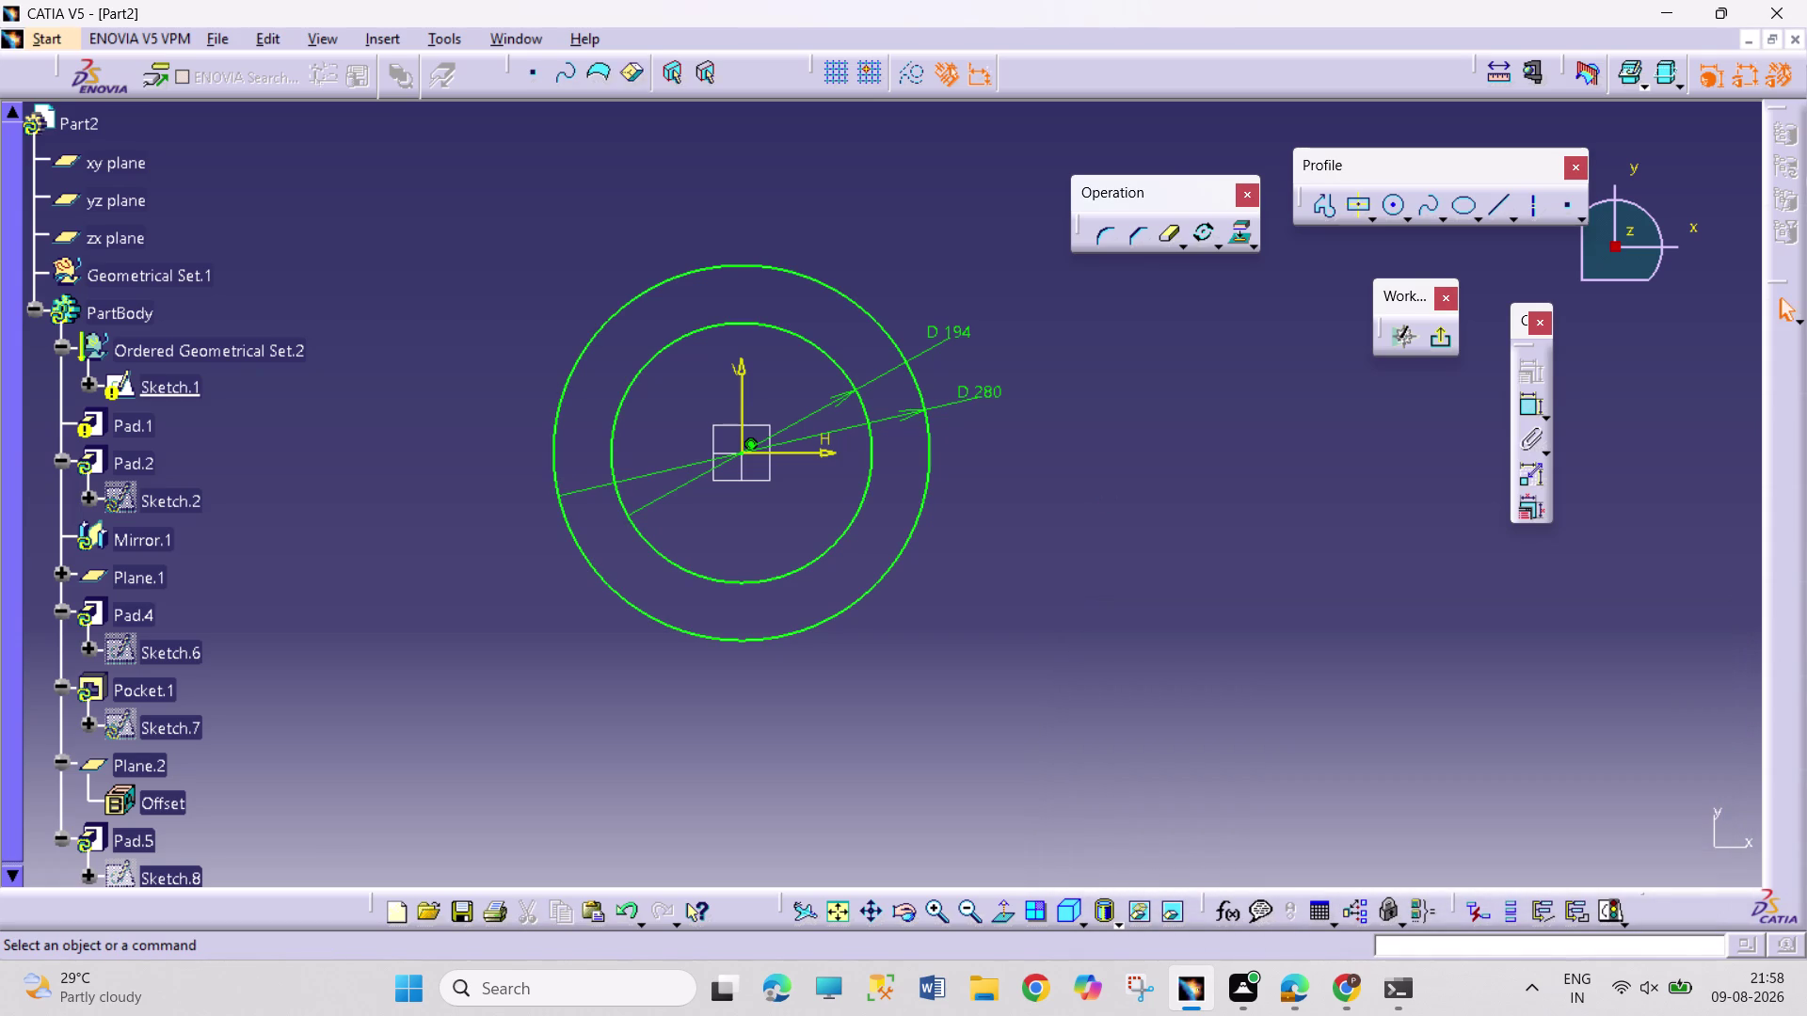
click(1441, 328)
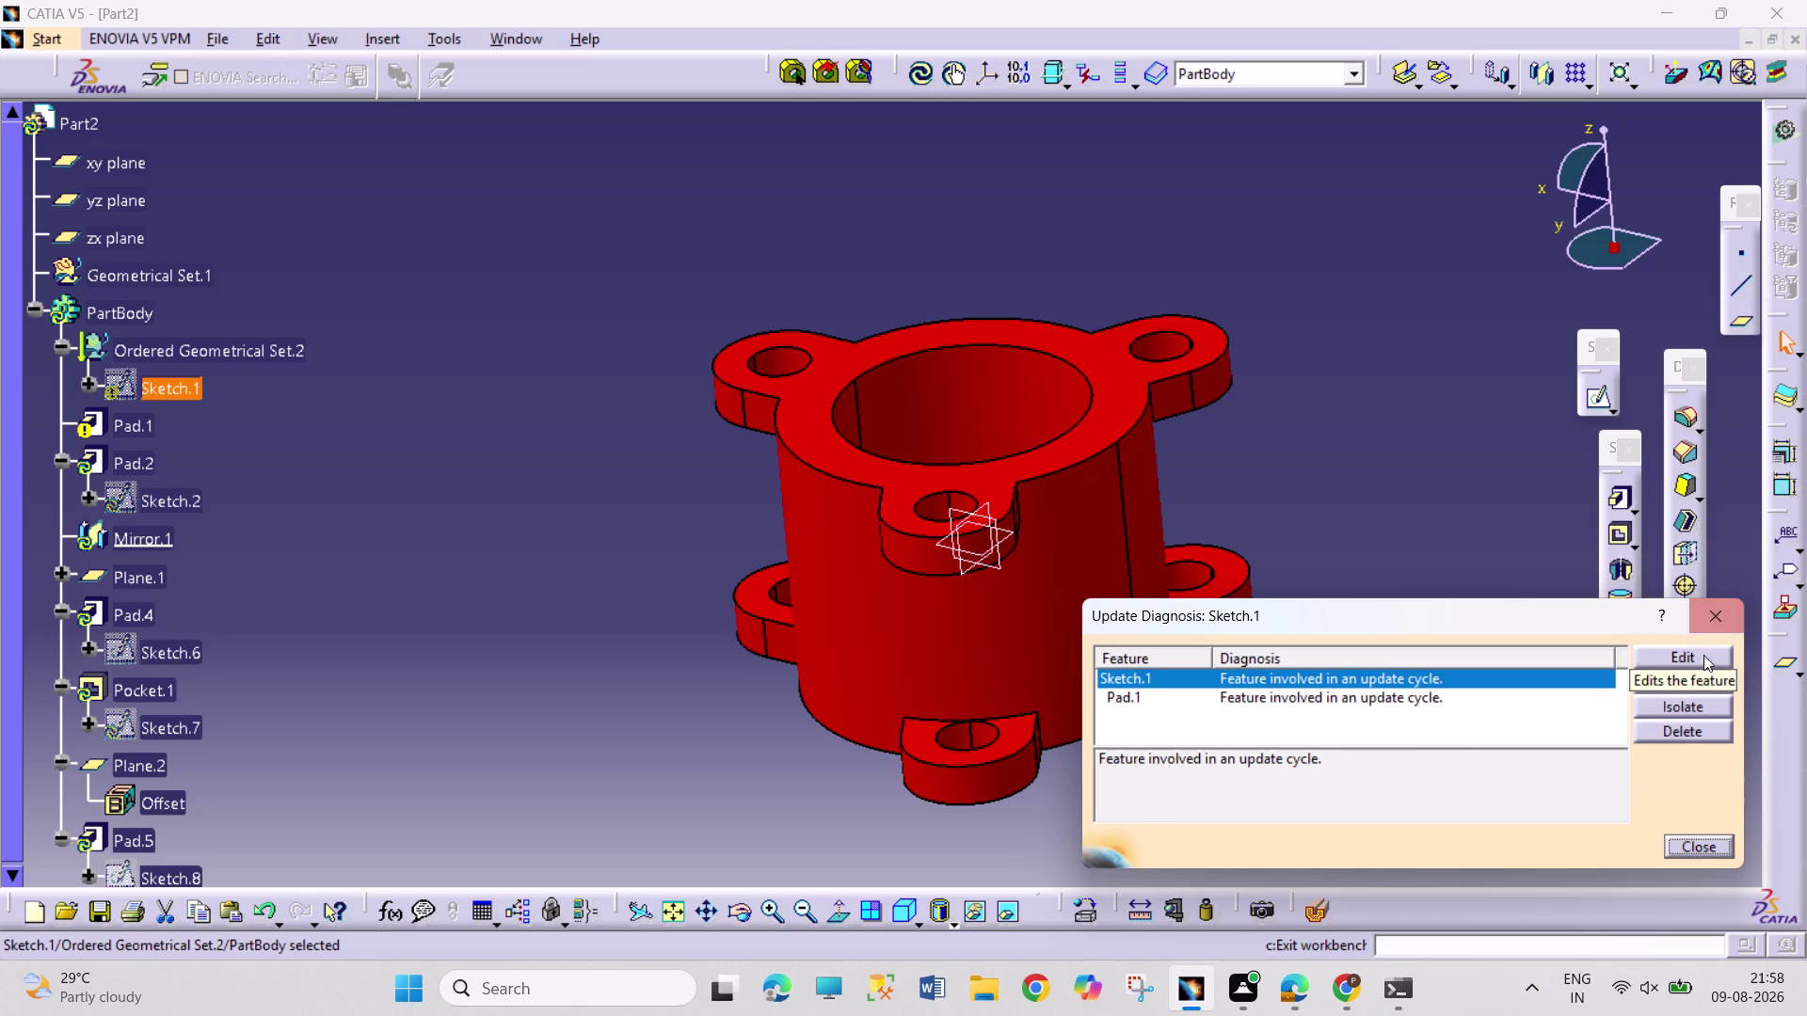
Clear the In-Out Cycle error by deactivating Sketch.1 and exiting its sketch workbench.
click(1695, 690)
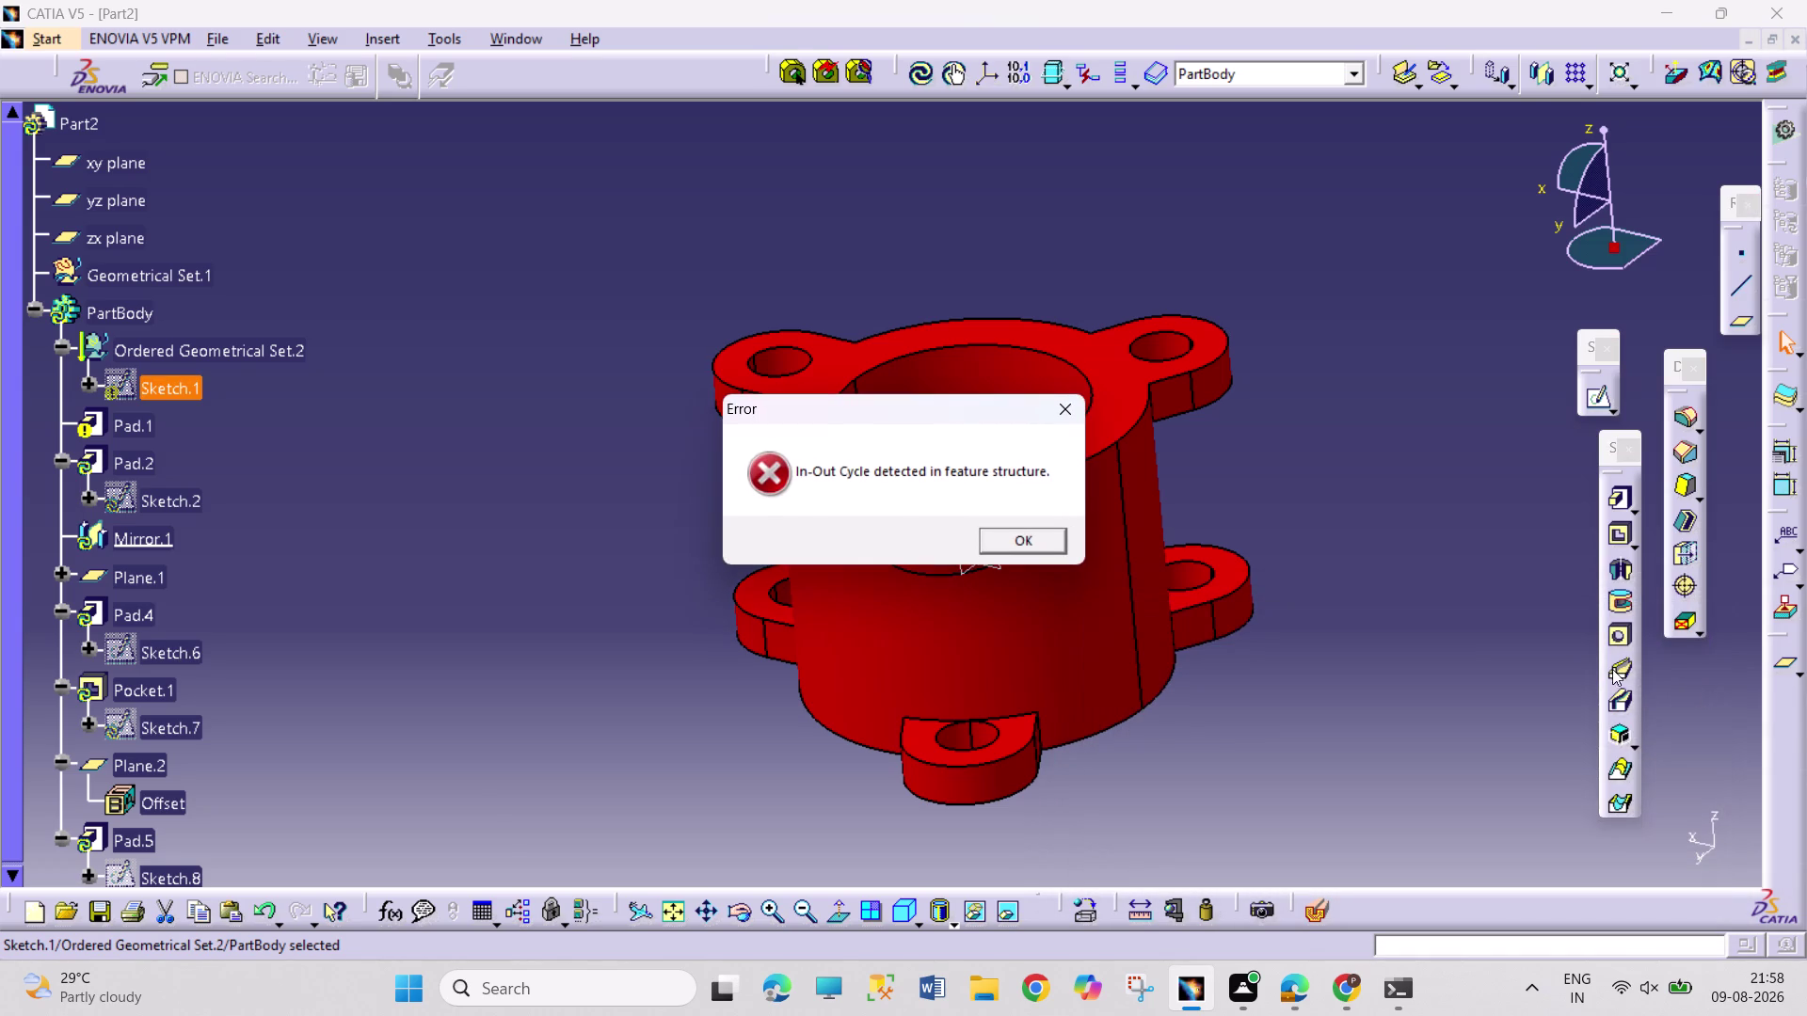
click(1073, 406)
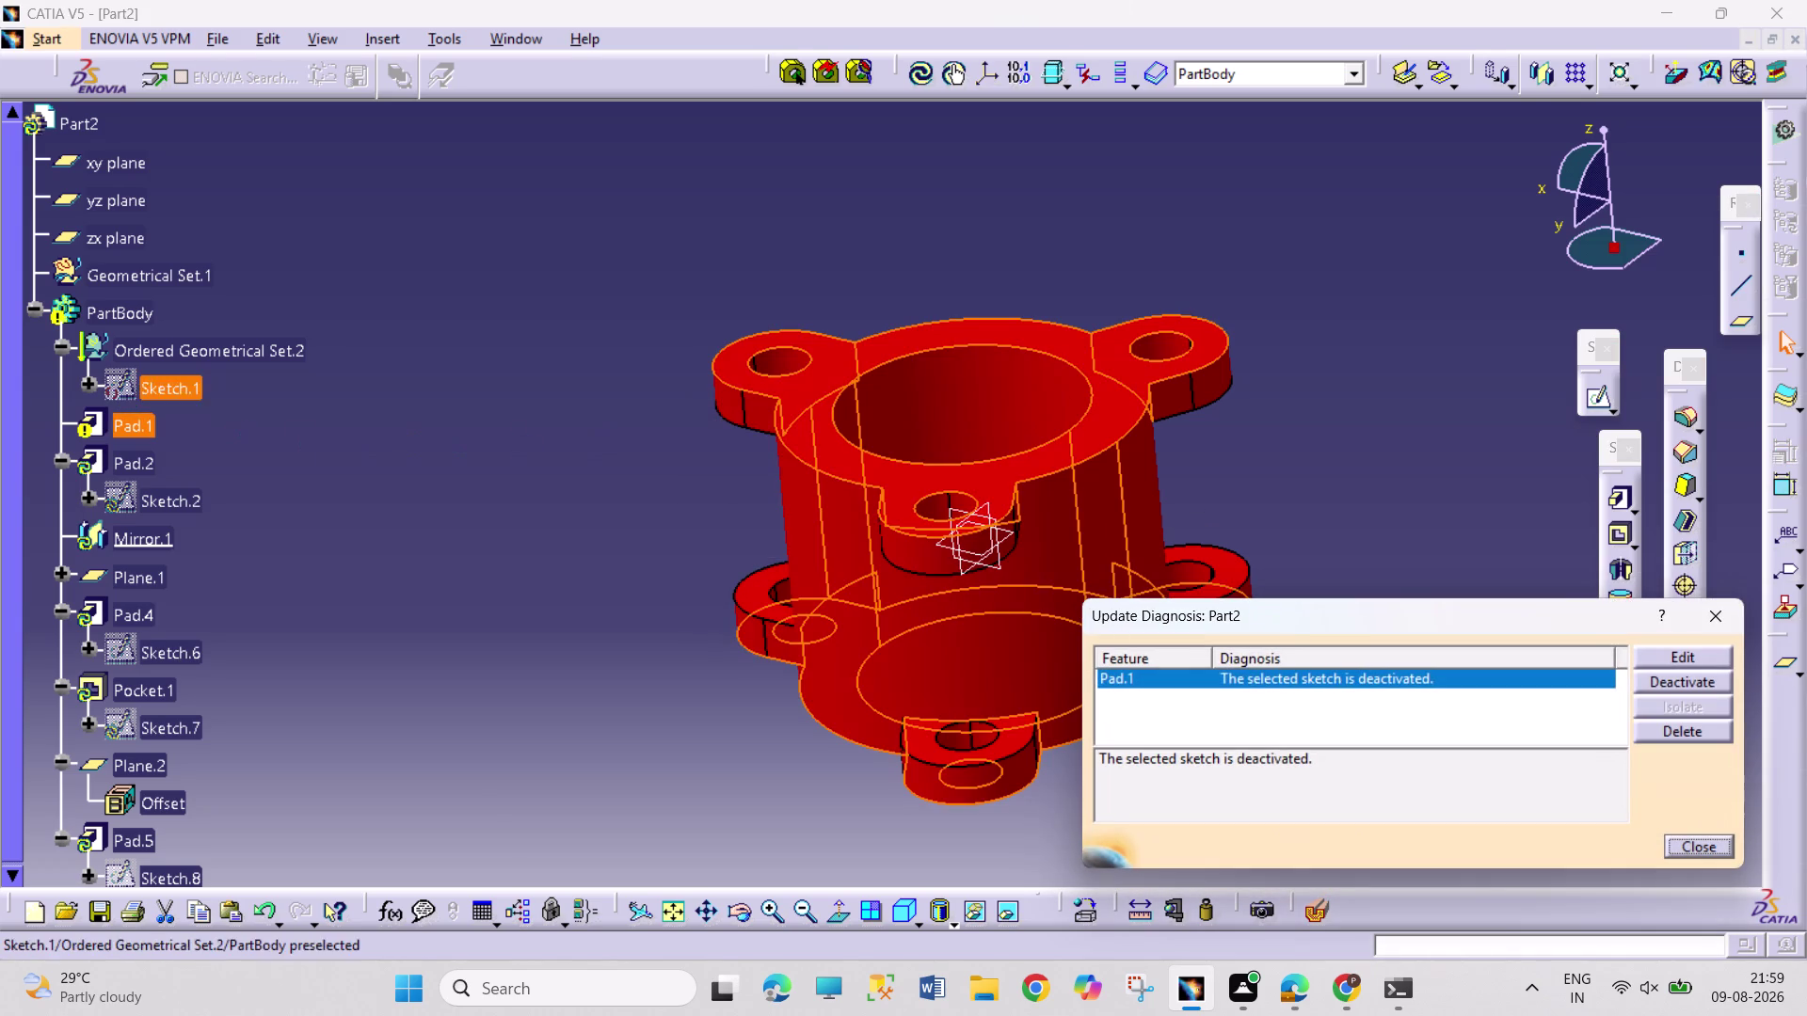
double_click(129, 381)
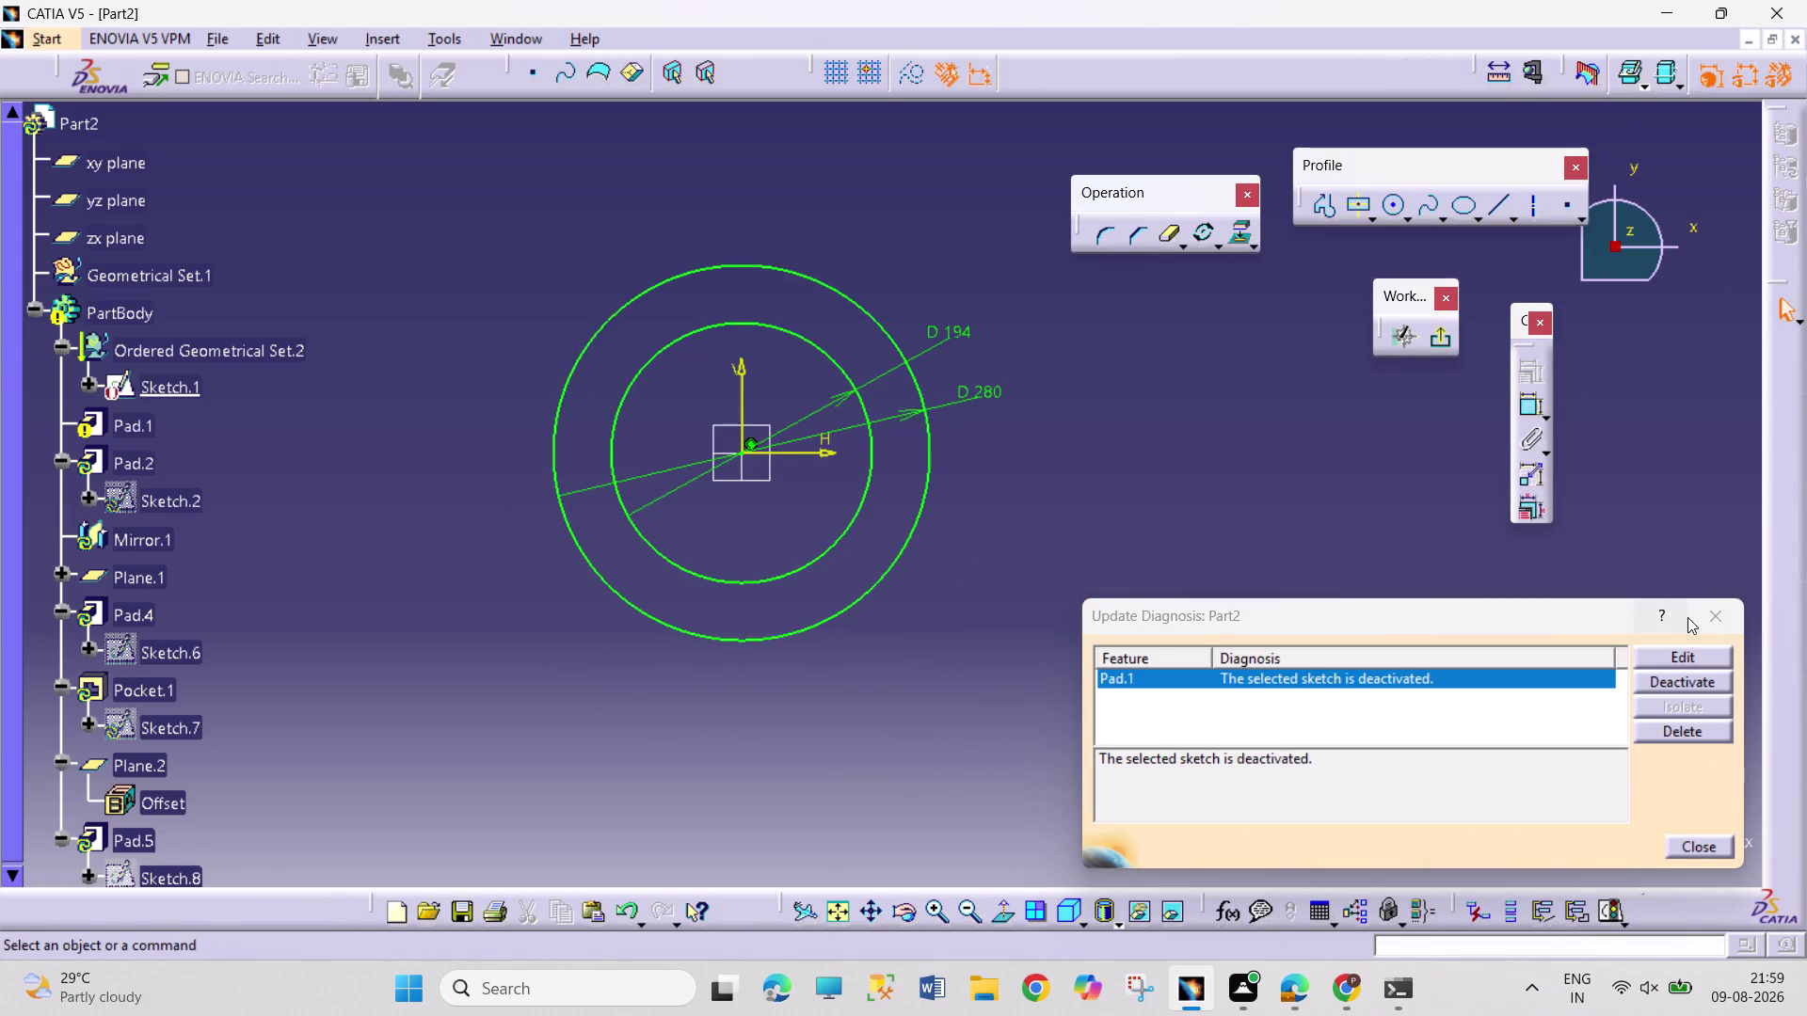
click(1702, 627)
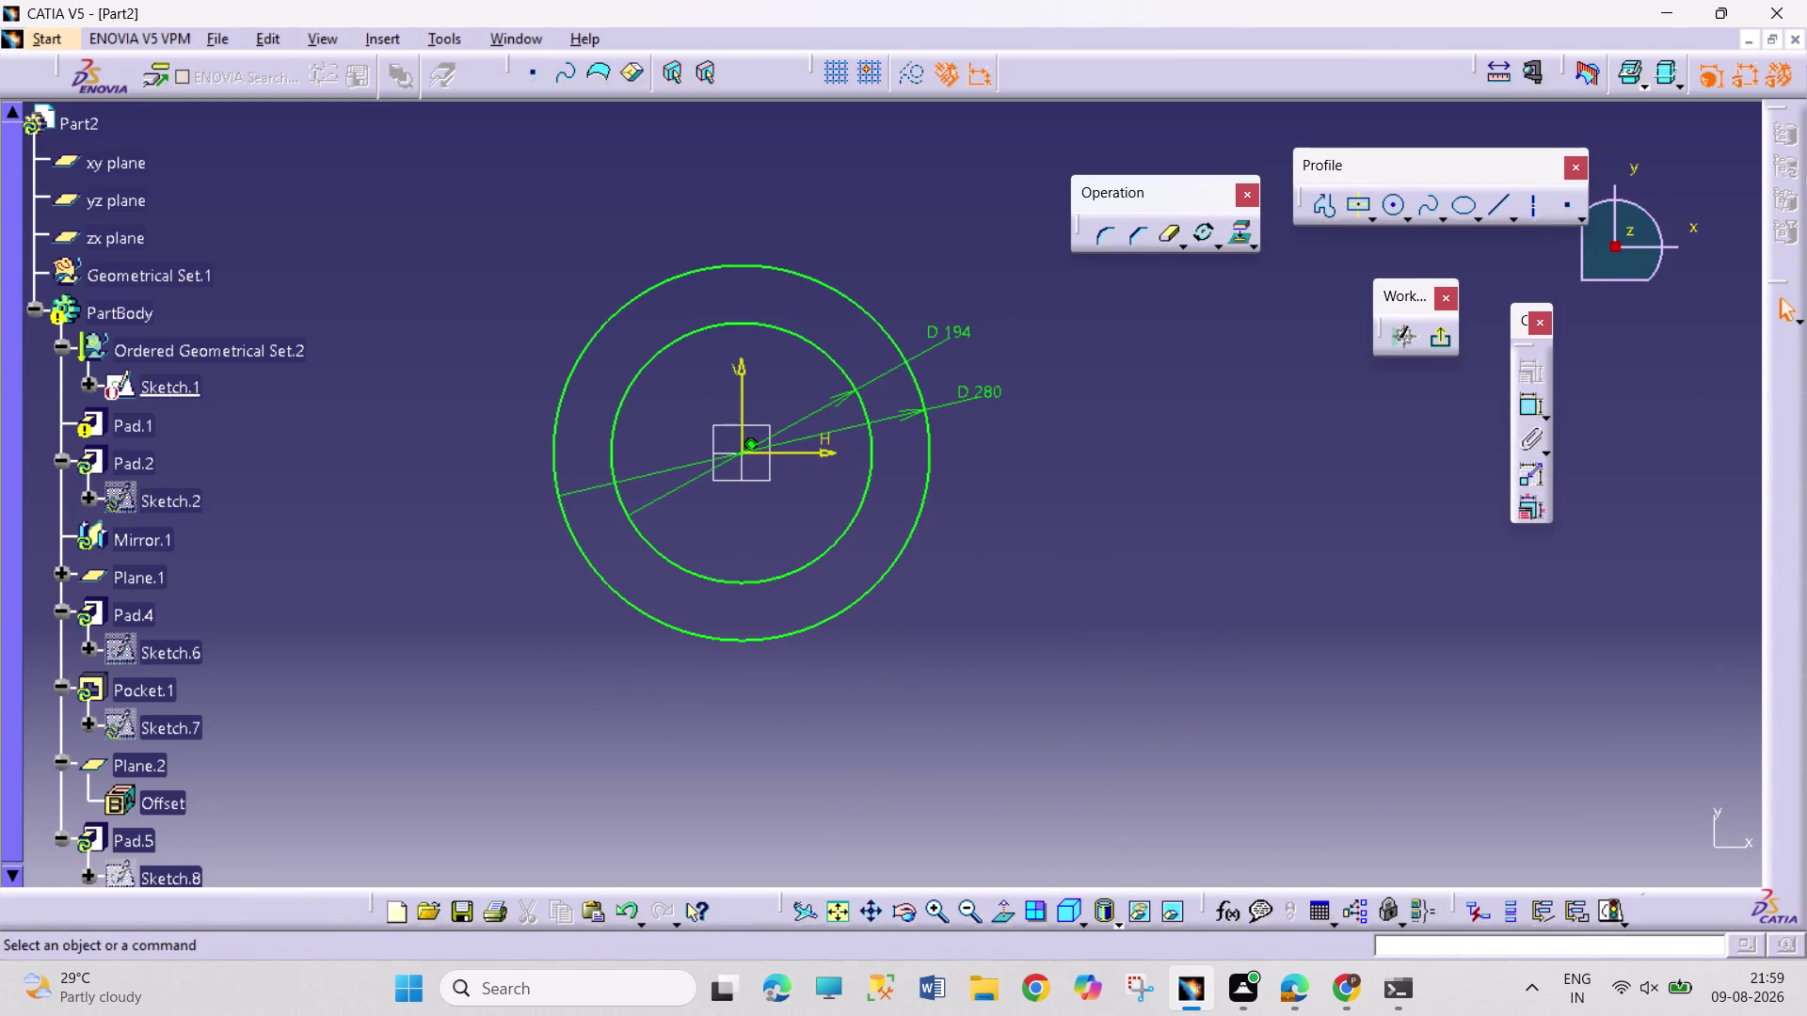
click(497, 38)
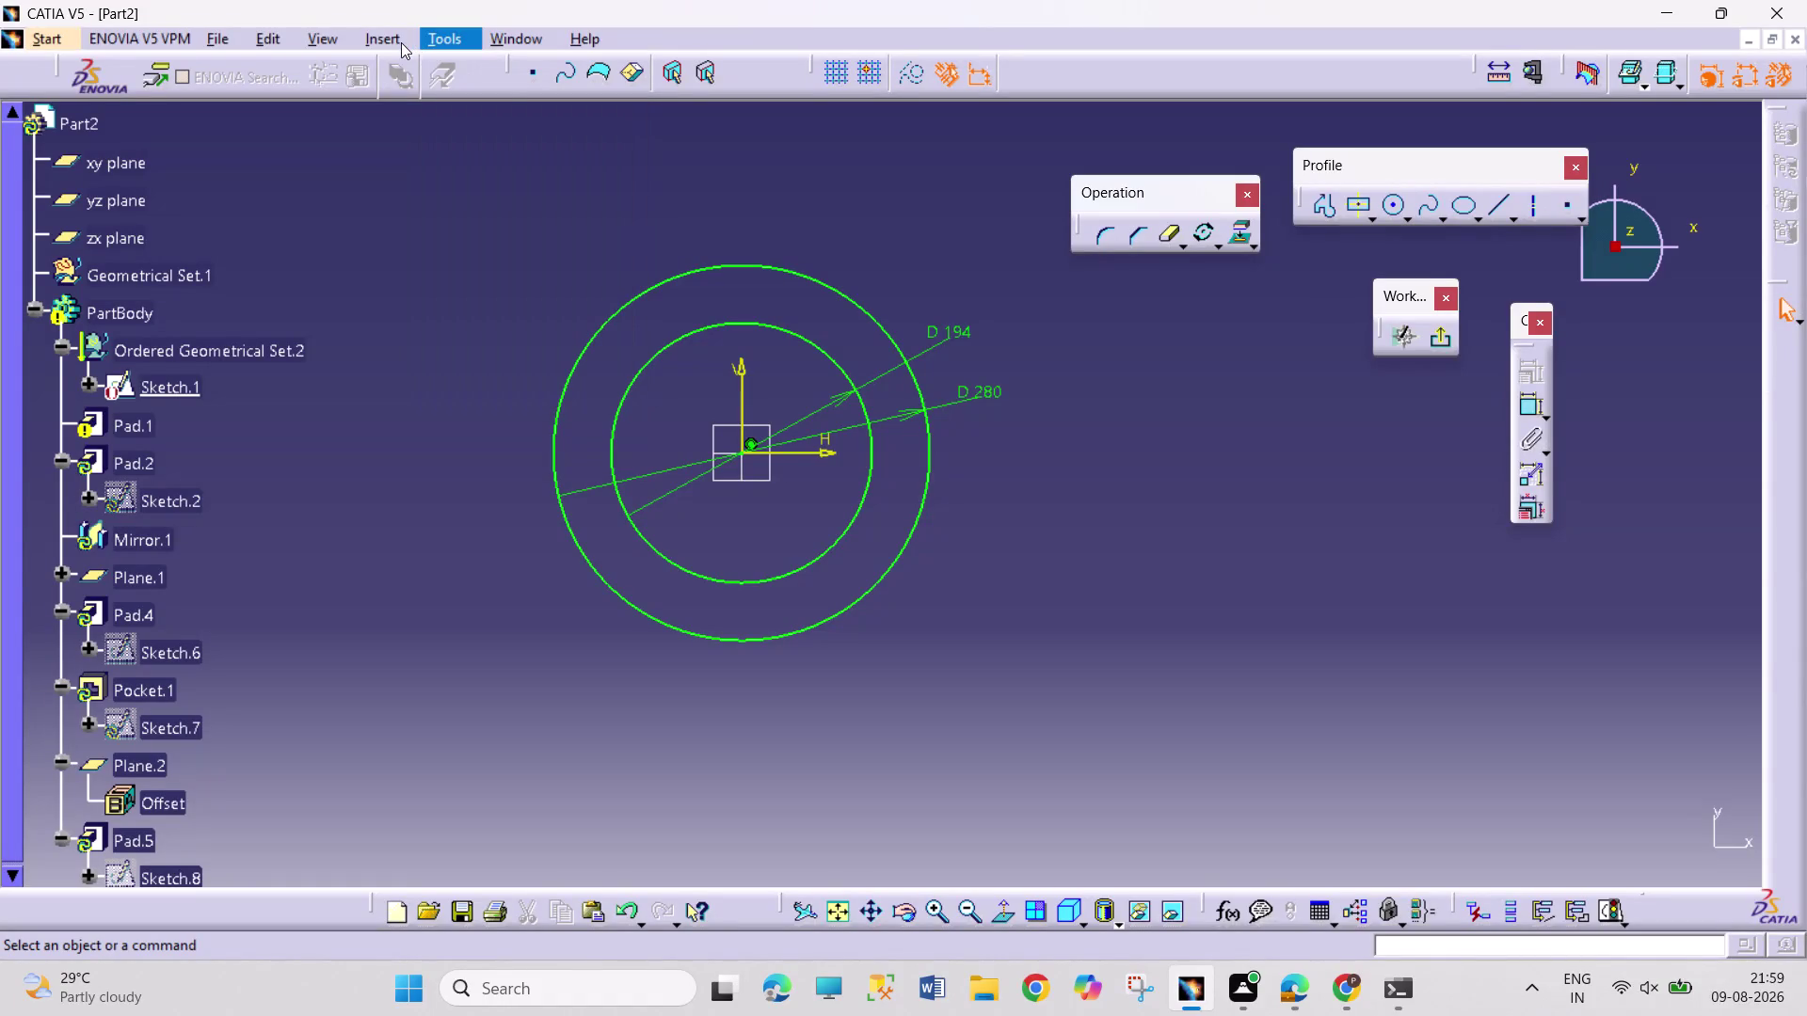
click(1161, 416)
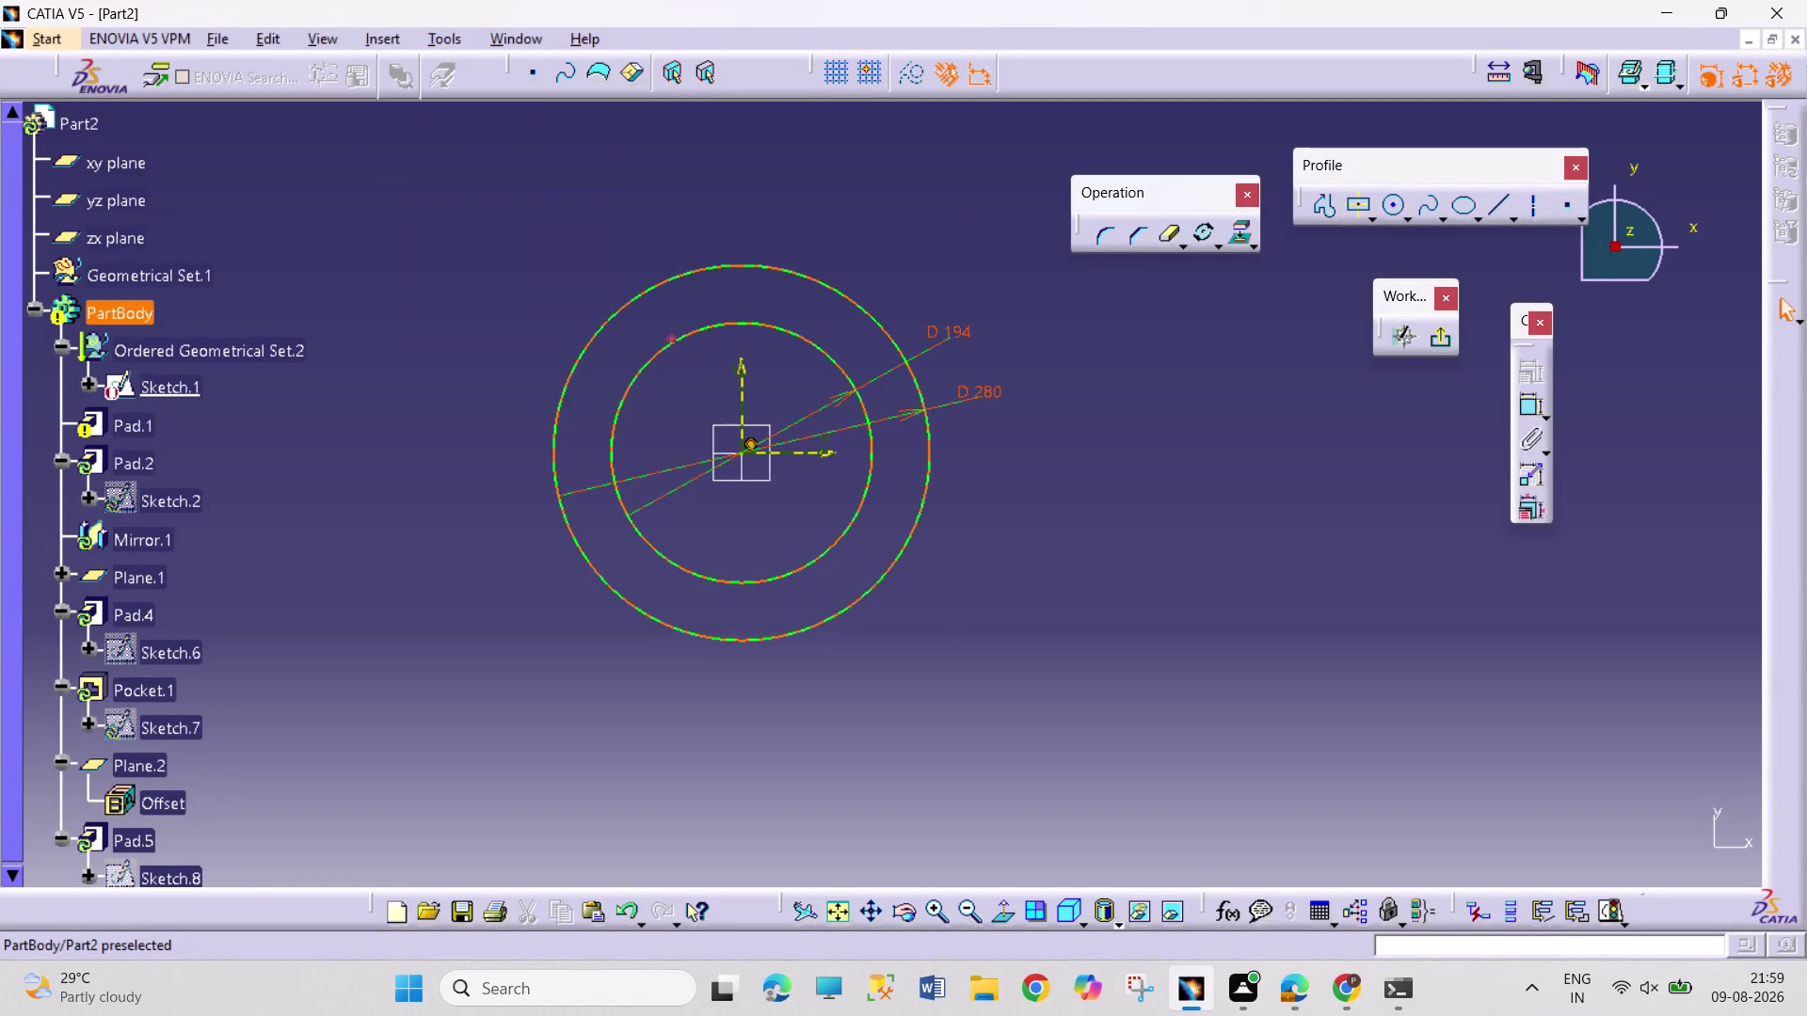
double_click(100, 423)
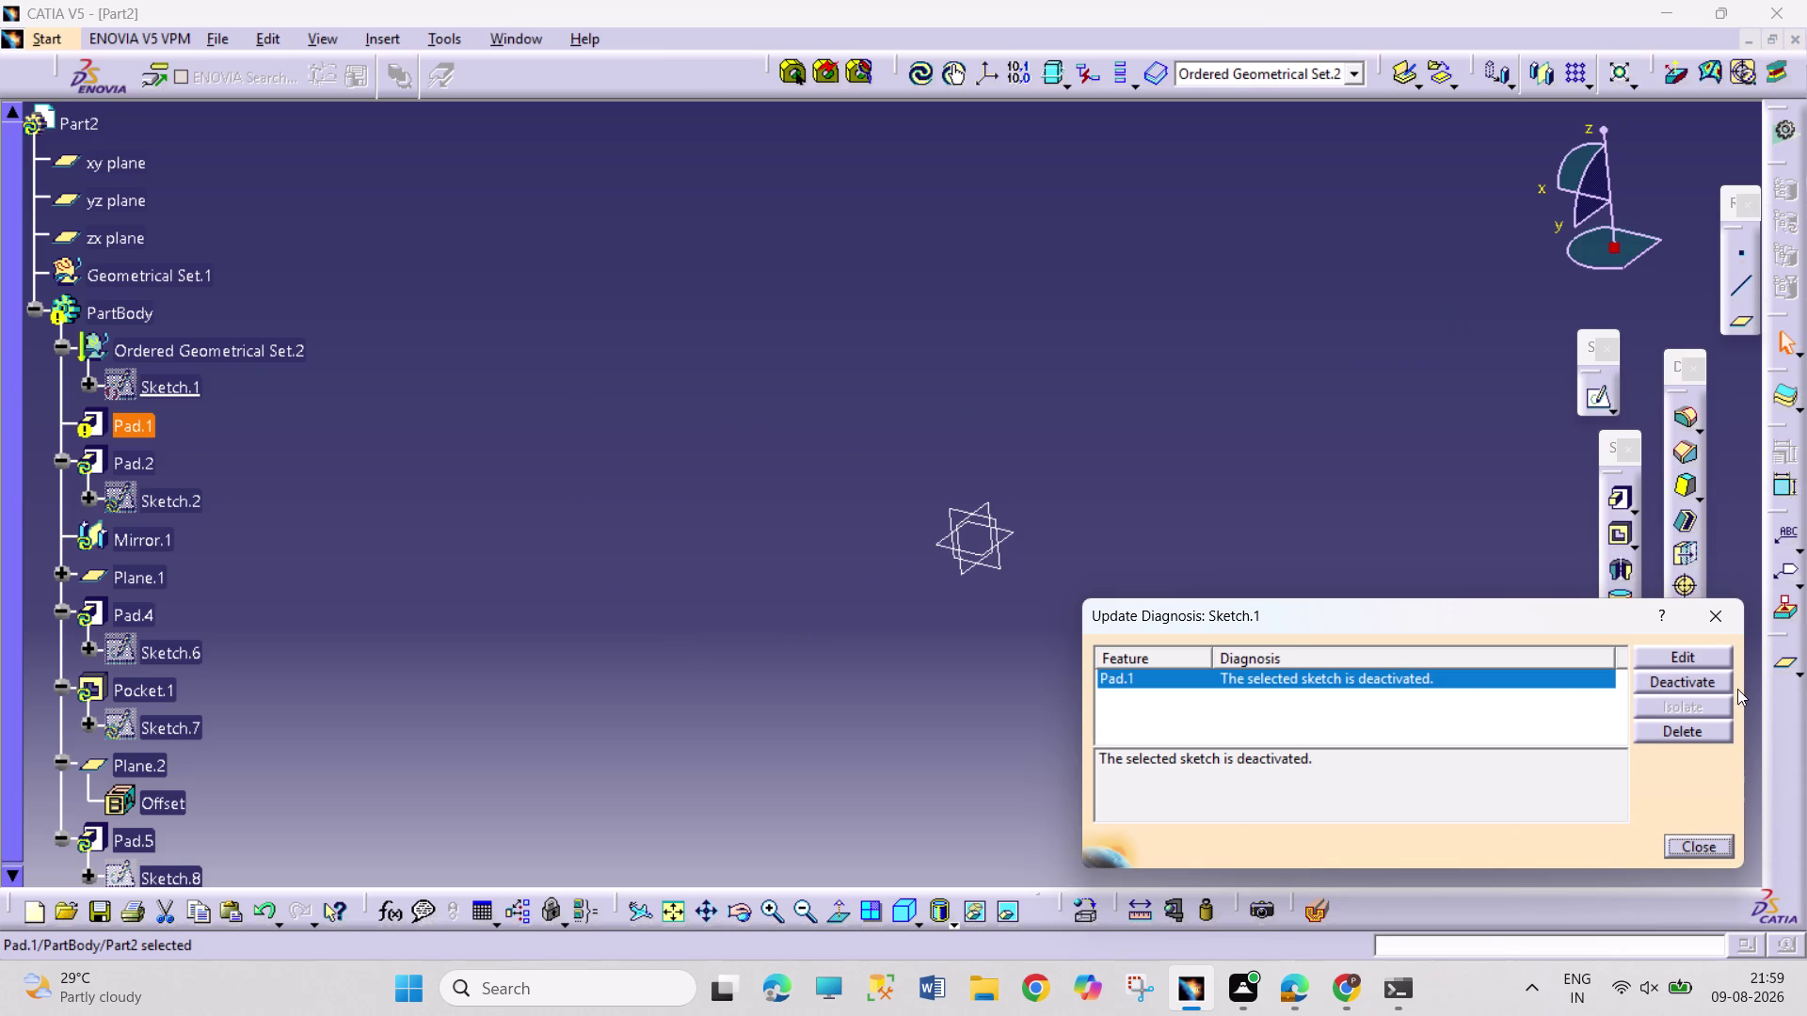
Deactivate Pad.1 and all its children, then undo a long series of recent changes.
click(1679, 673)
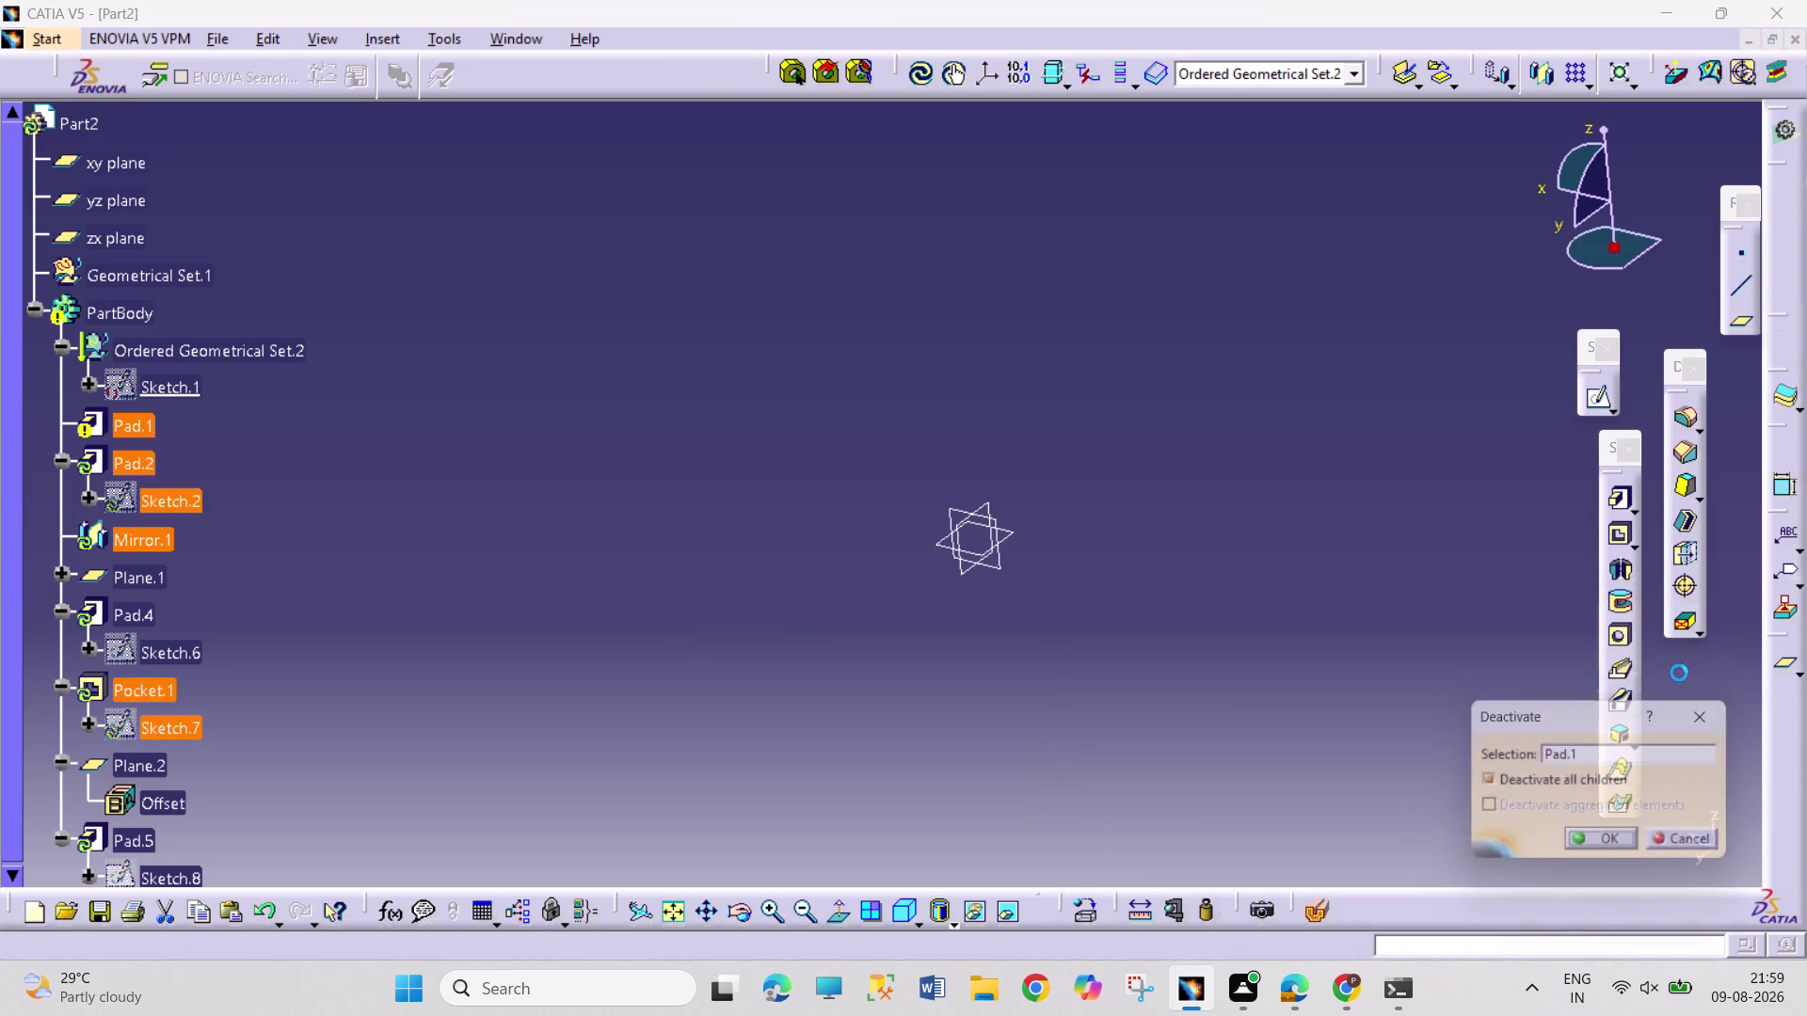
click(1168, 666)
key(ctrl+z)
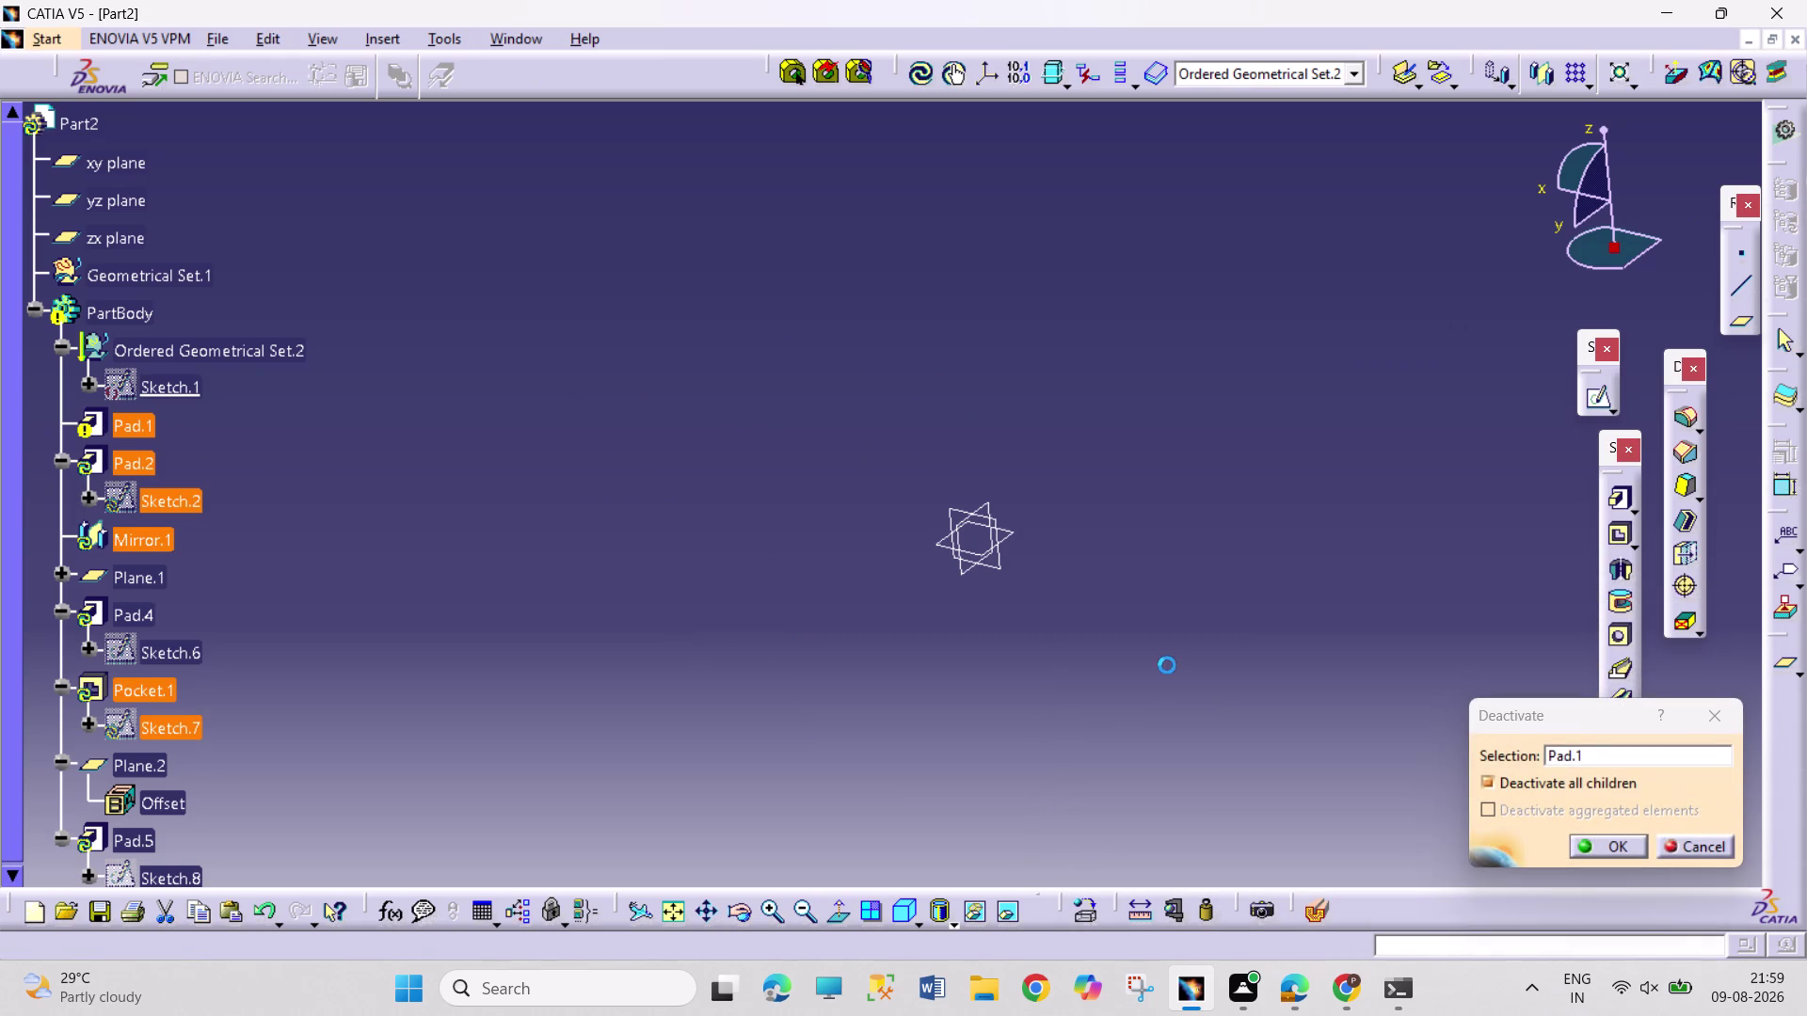
key(ctrl+z)
key(ctrl+z)
key(ctrl+z)
key(ctrl+z)
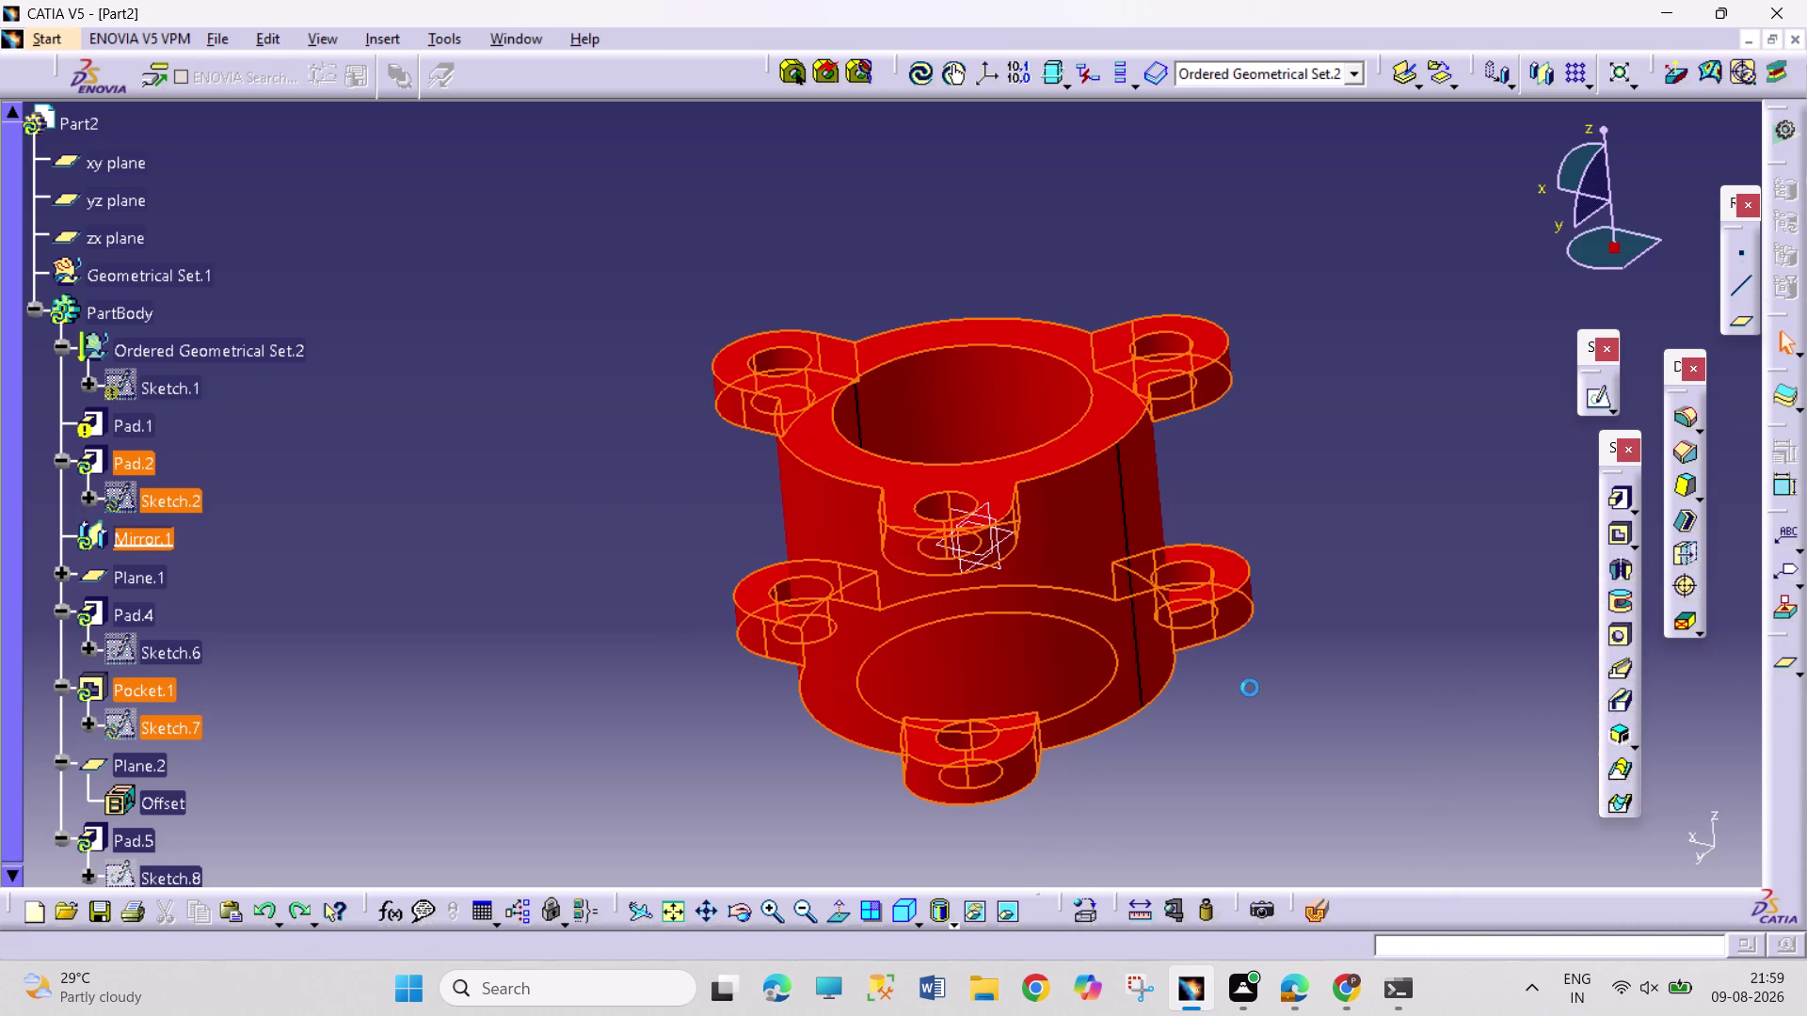
key(ctrl+z)
key(ctrl+z)
key(ctrl+z)
key(ctrl+z)
key(ctrl+z)
key(ctrl+z)
key(ctrl+z)
key(ctrl+z)
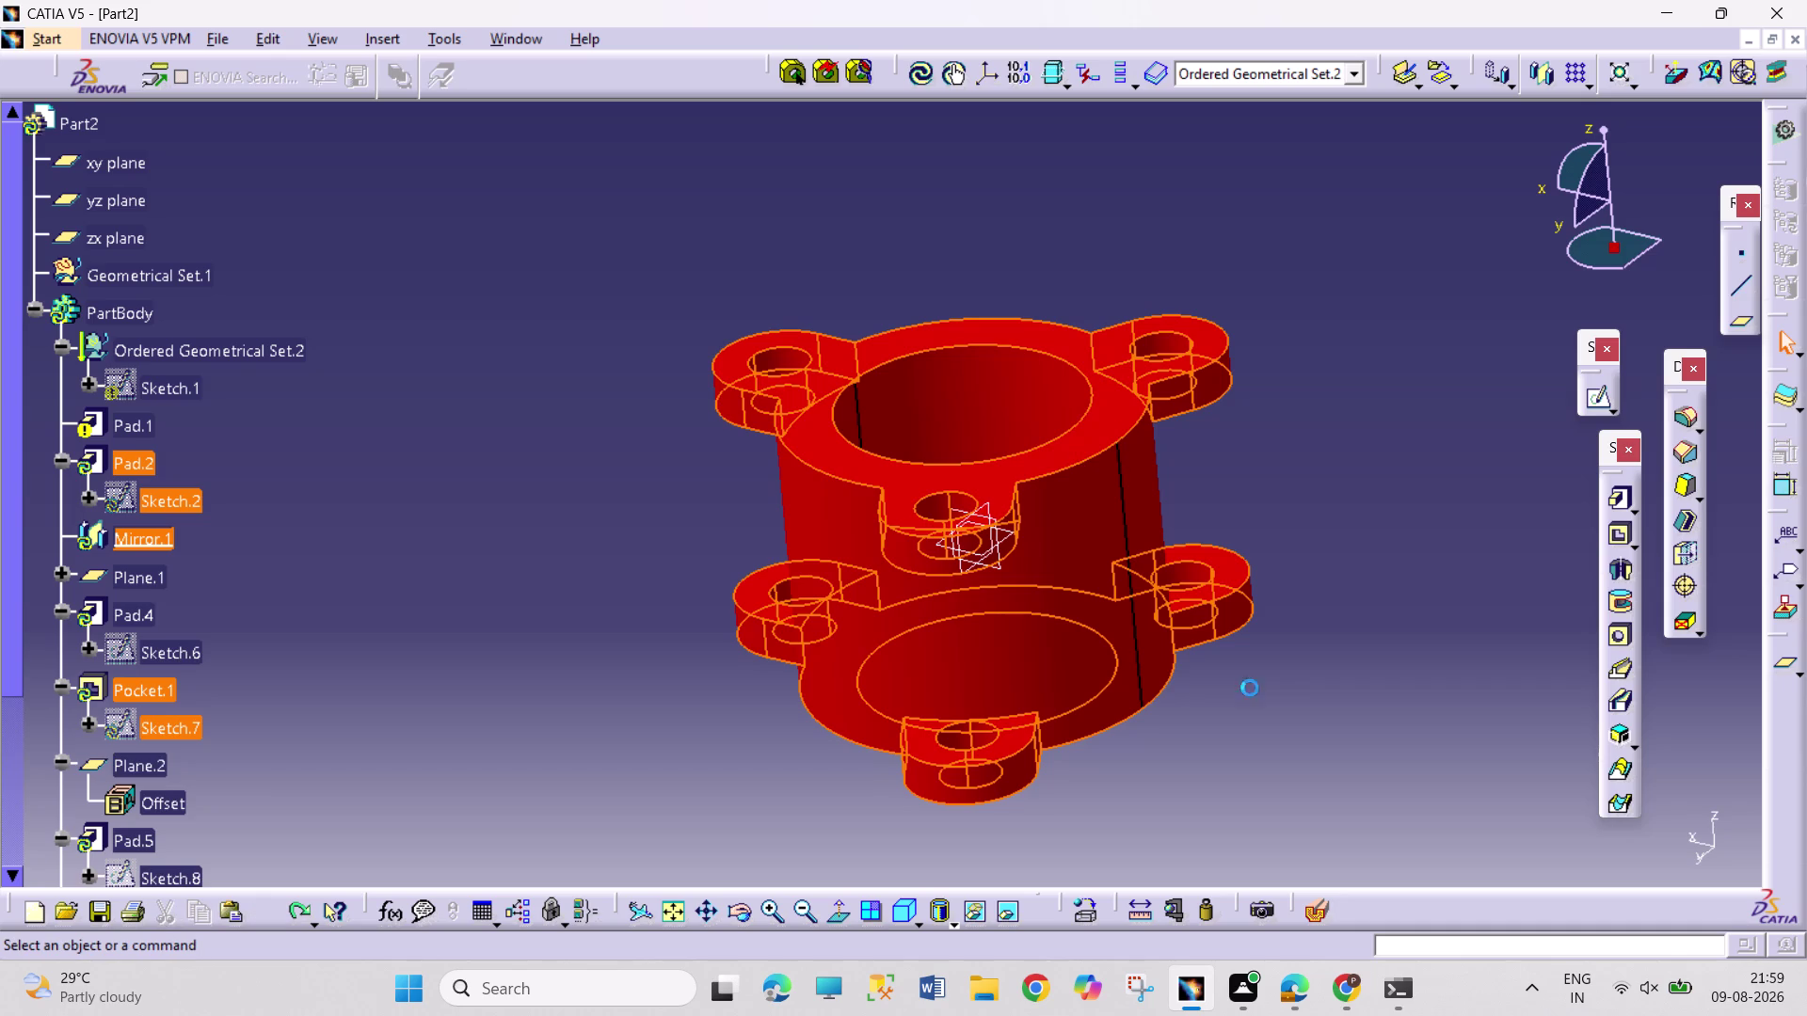
key(ctrl+z)
key(ctrl+z)
key(ctrl+z)
key(ctrl+z)
key(ctrl+z)
key(ctrl+z)
key(ctrl+z)
key(ctrl+z)
key(ctrl+z)
key(ctrl+z)
key(ctrl+z)
key(ctrl+z)
key(ctrl+z)
scroll(down, 3)
scroll(down, 3)
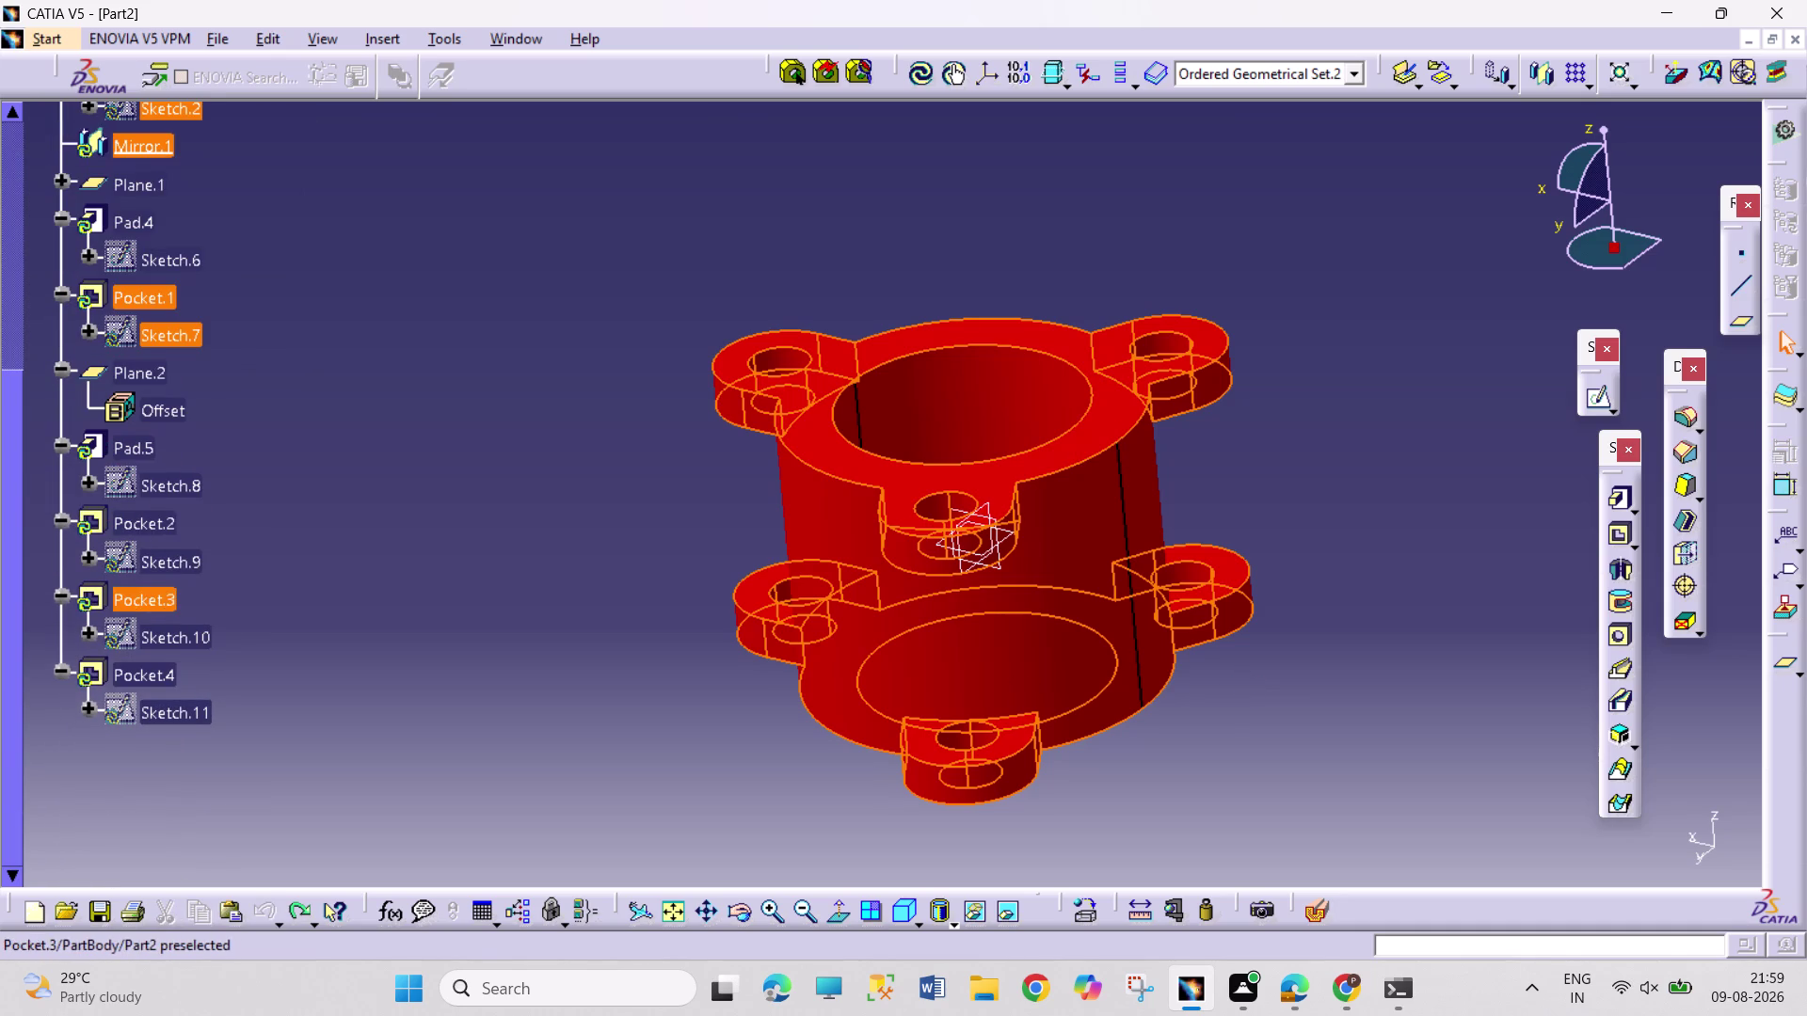
Delete Pocket.3 together with its child Pocket.4.
right_click(118, 604)
click(200, 451)
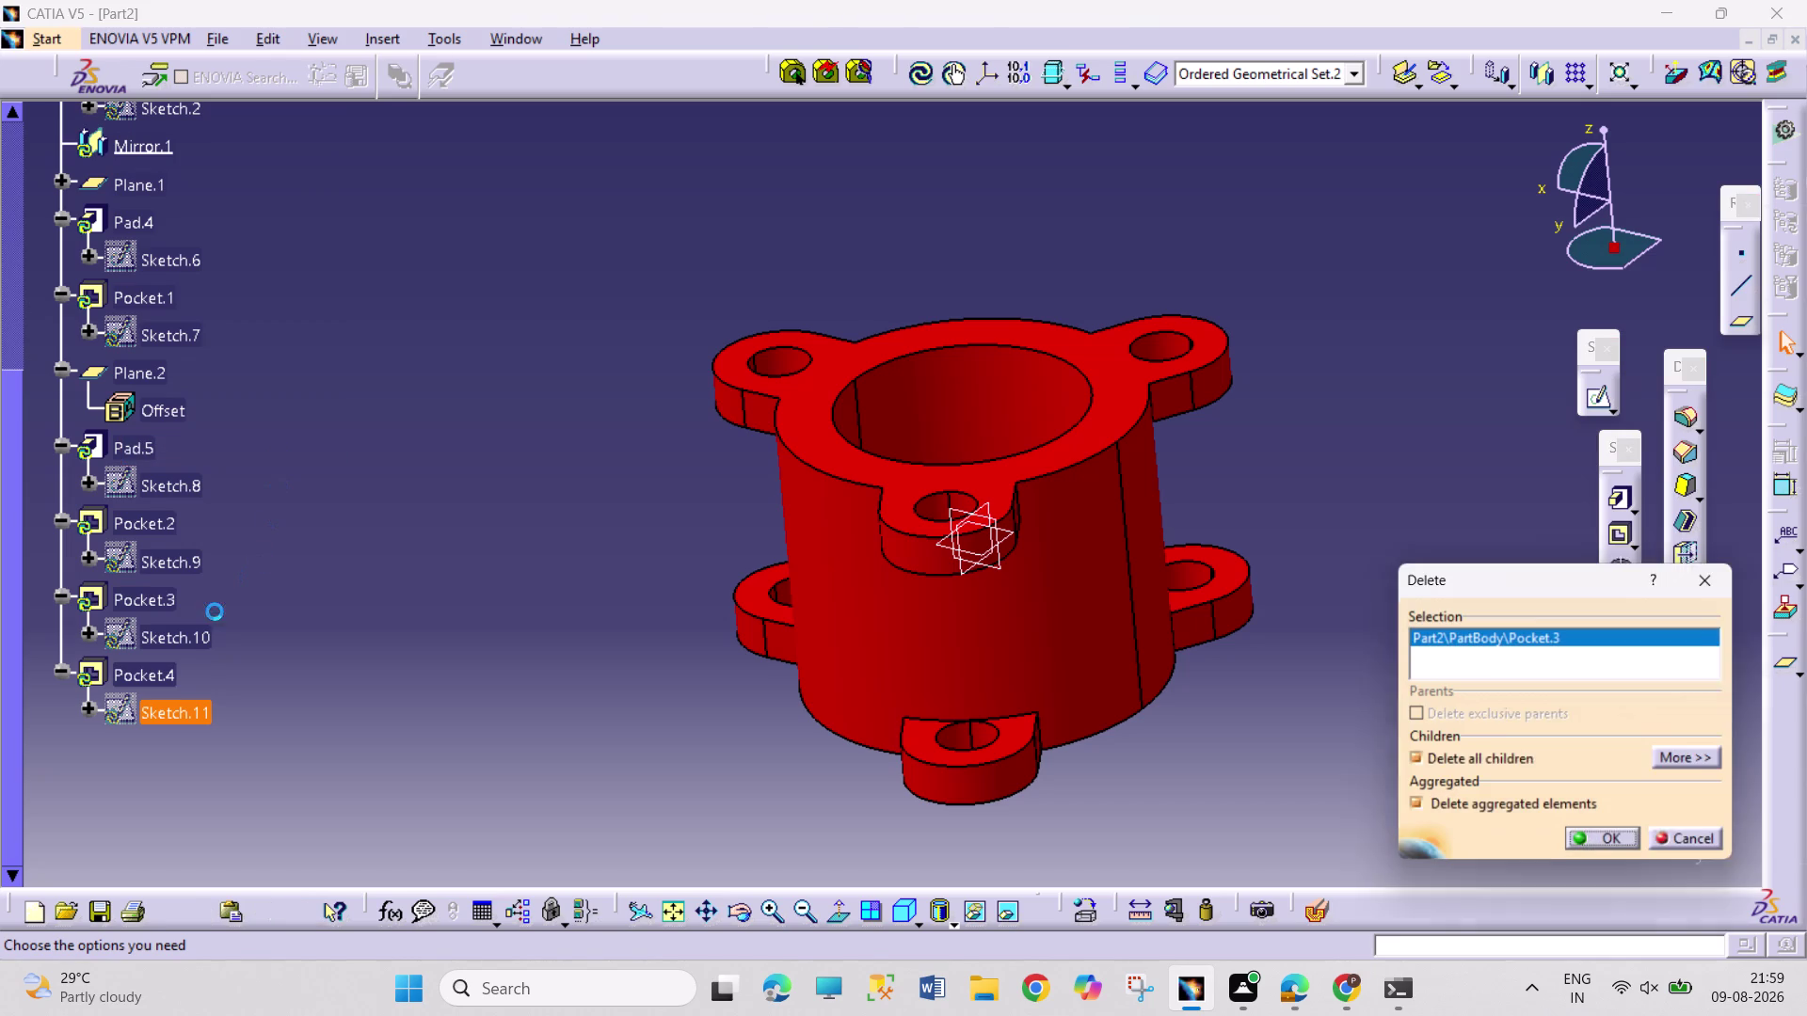
click(1607, 841)
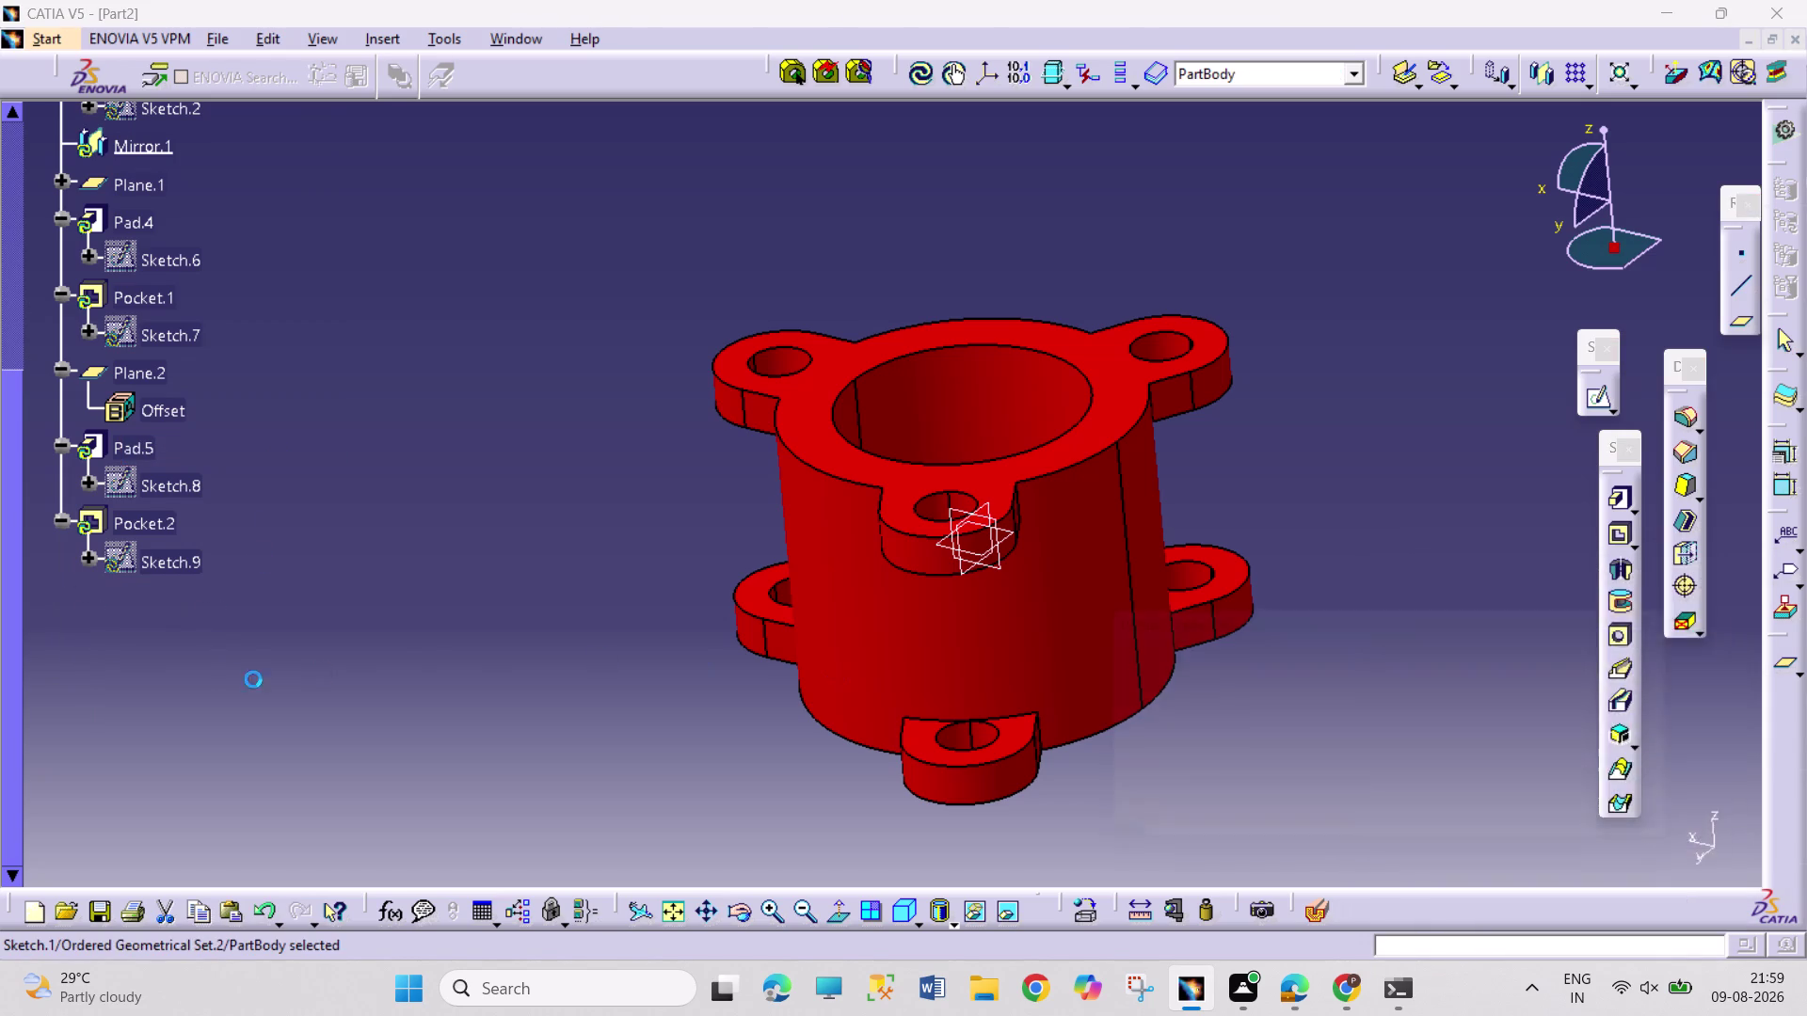